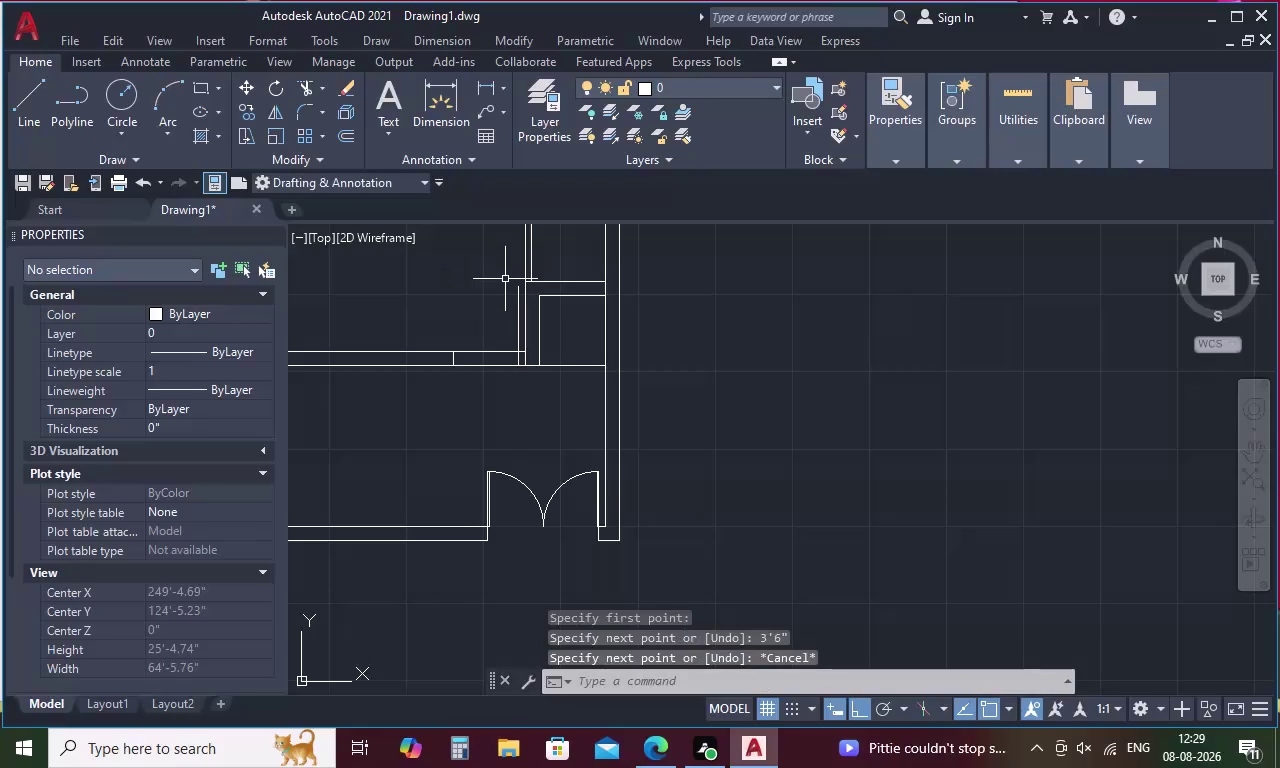
Offset the wall line by 1 inch to form the thin door leaf.
text(O)
key(space)
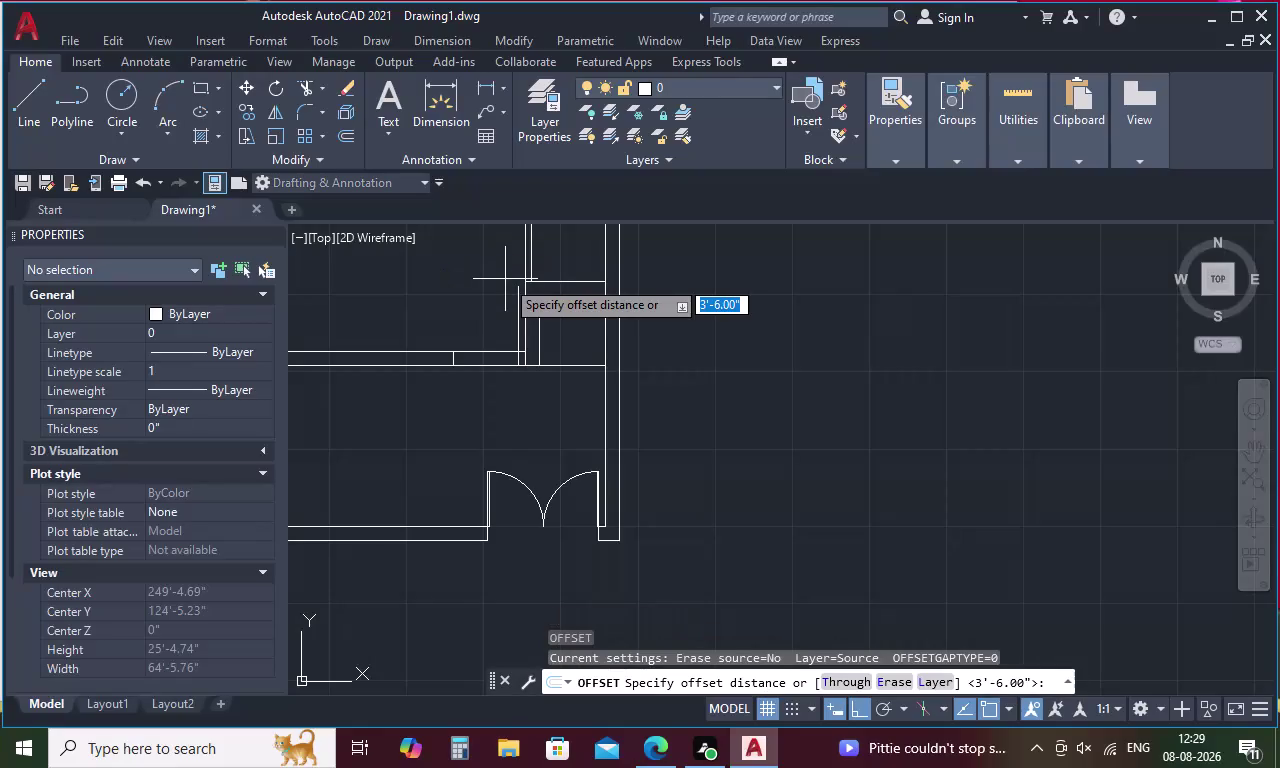
text(1)
key(space)
click(516, 324)
click(477, 324)
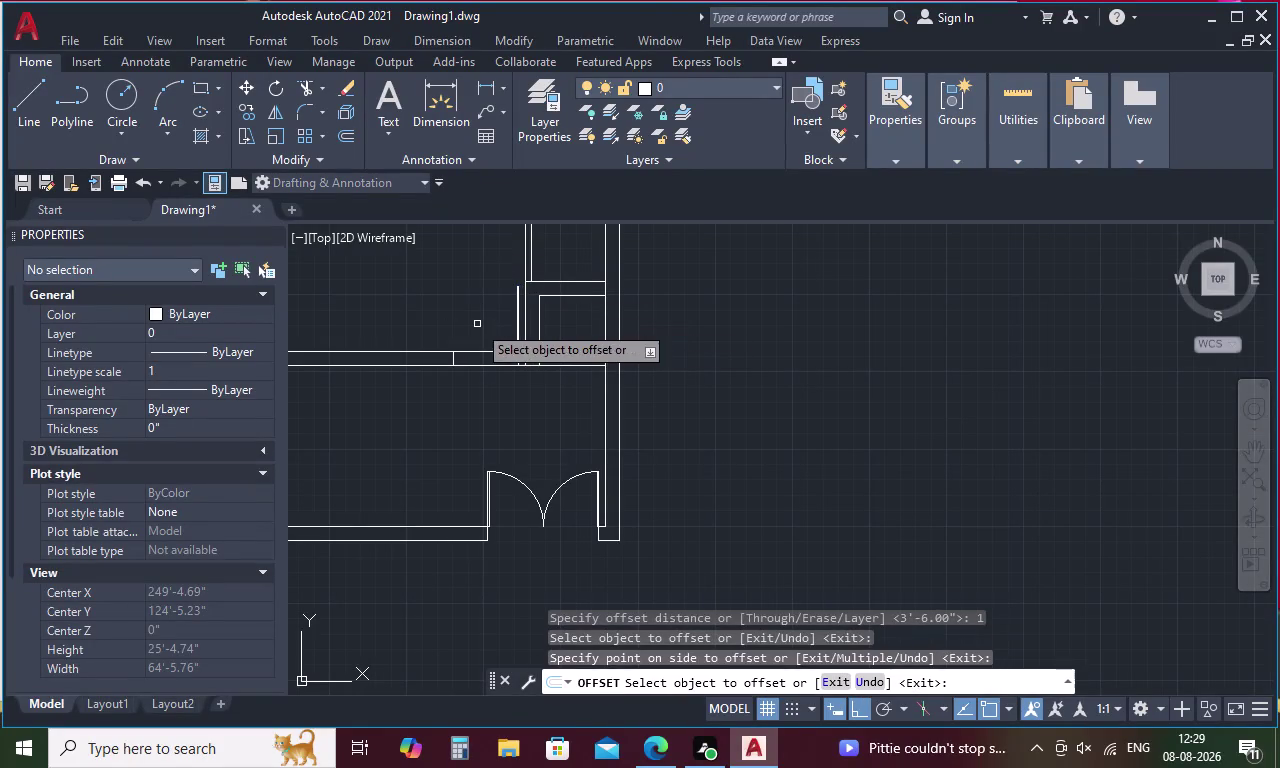
scroll(up, 3)
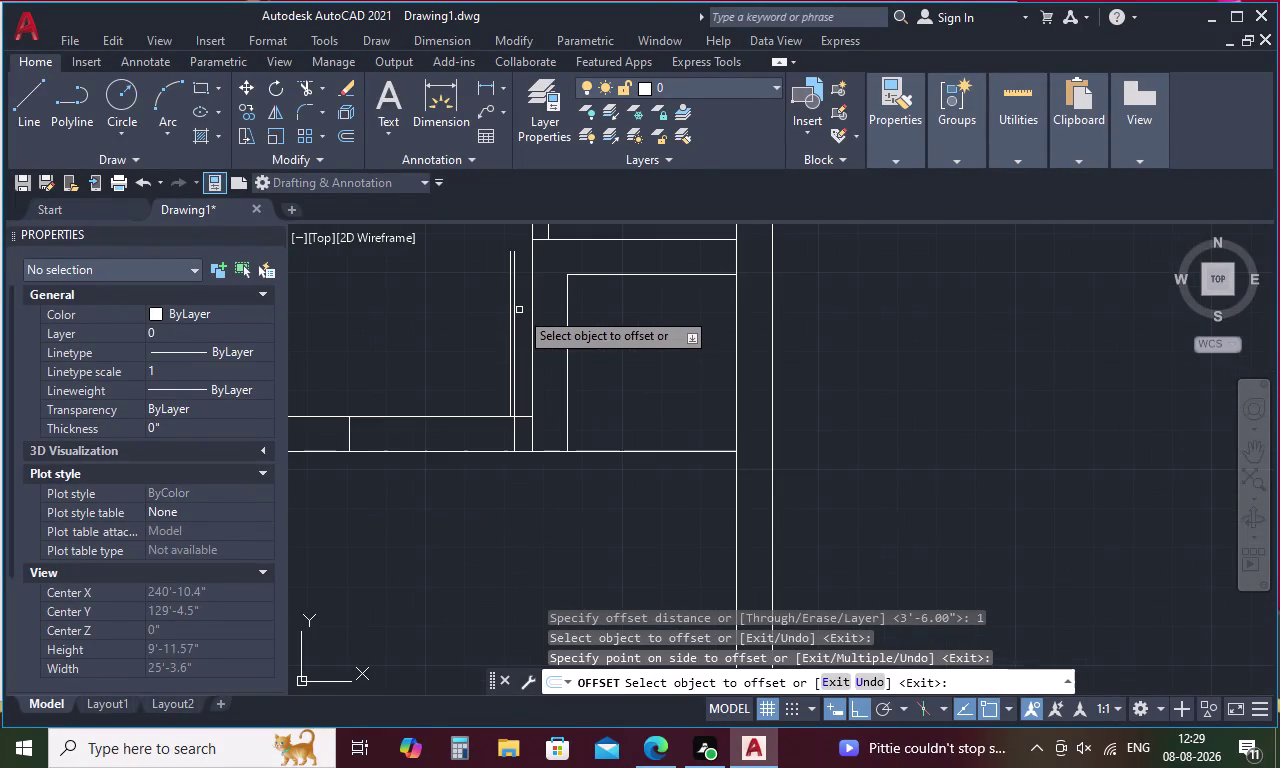
key(Escape)
Draw a 3-point arc from the leaf top to the wall line as the swing.
key(a)
key(space)
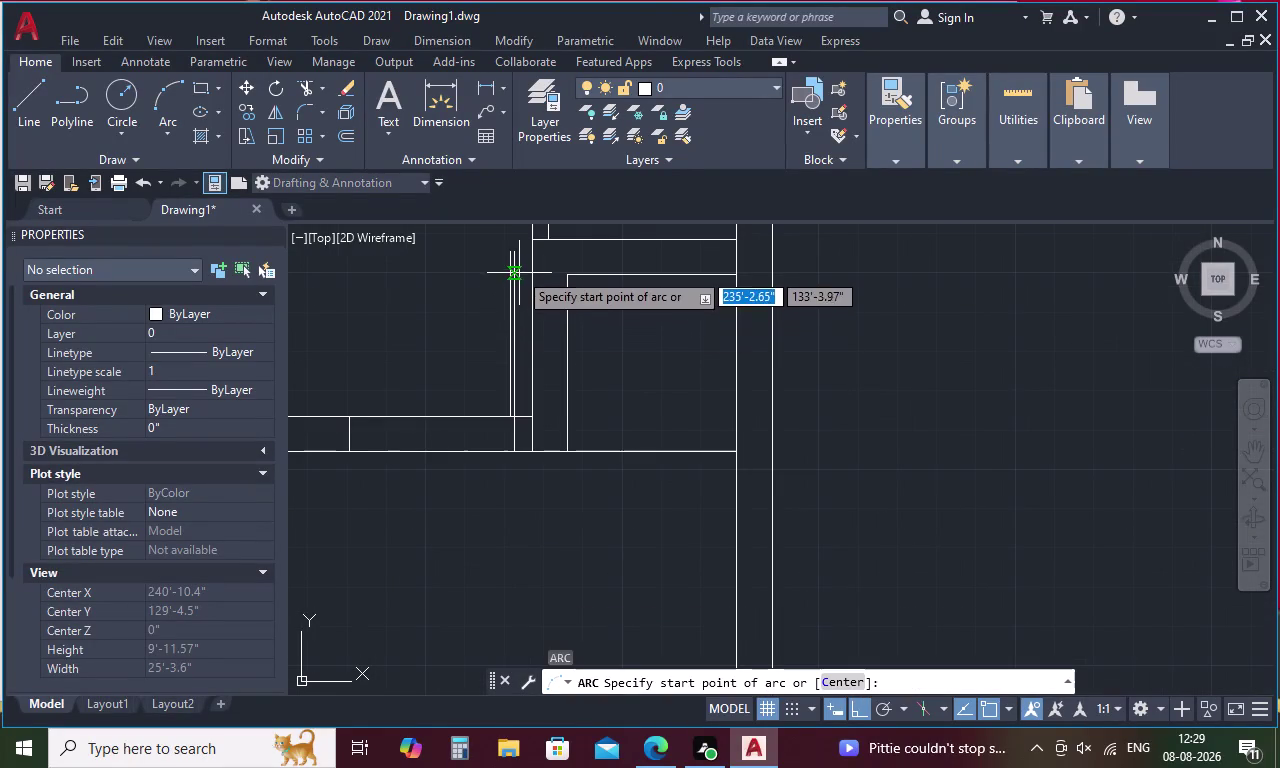
click(515, 256)
click(506, 256)
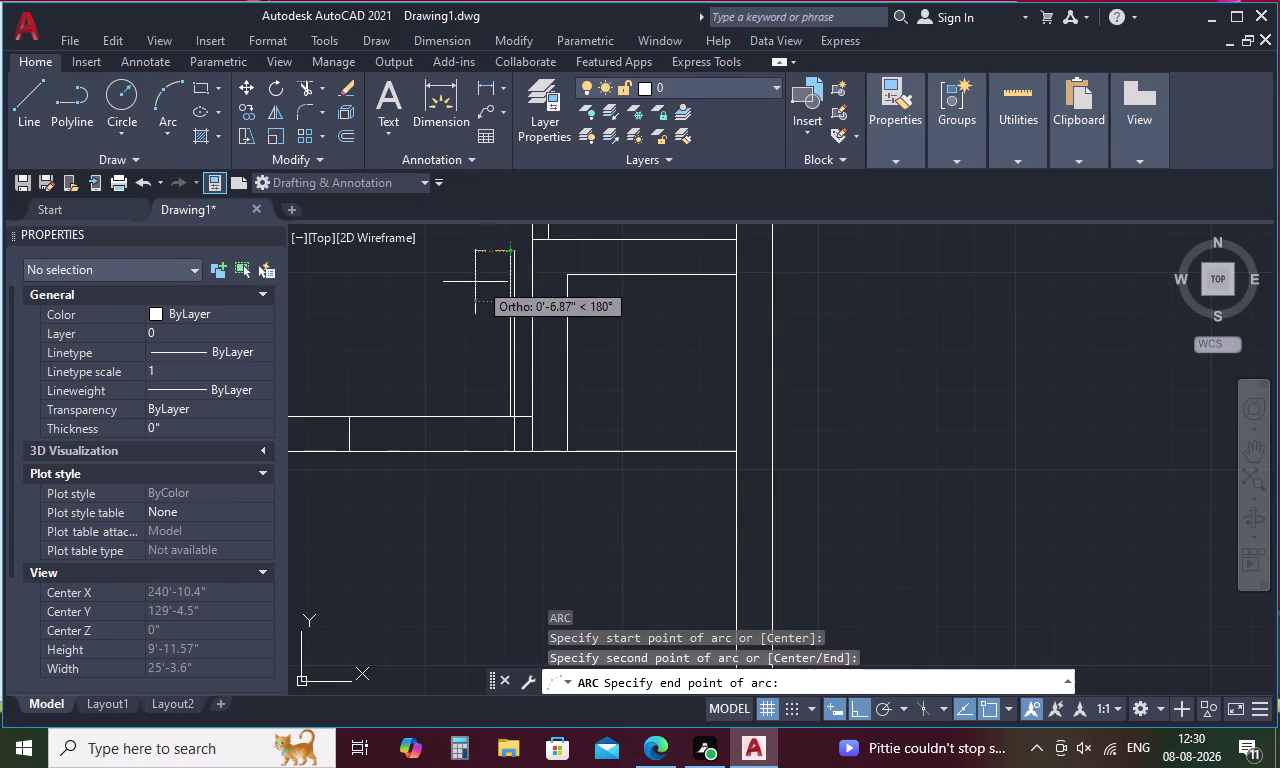
click(347, 414)
key(Escape)
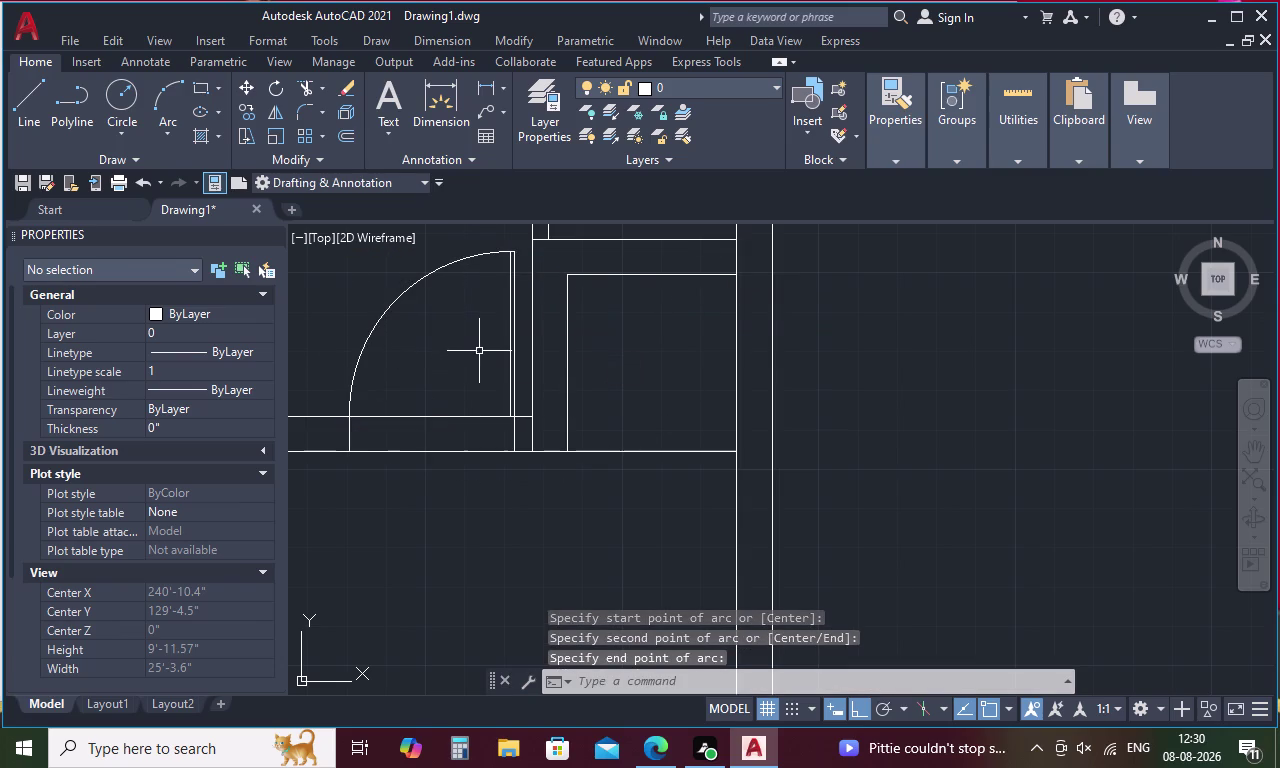
Trim the wall lines inside the door opening and the leftover jamb segment.
key(t)
text(R)
key(space)
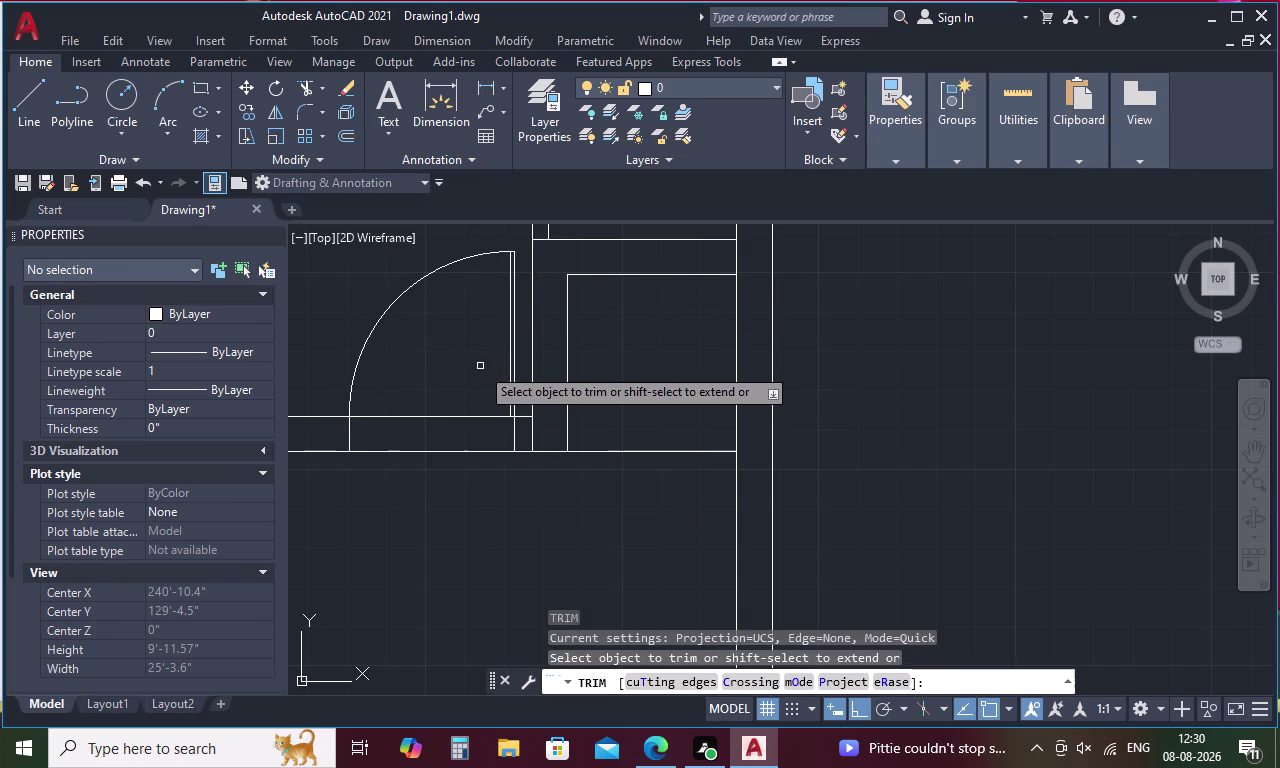
drag(478, 366, 455, 503)
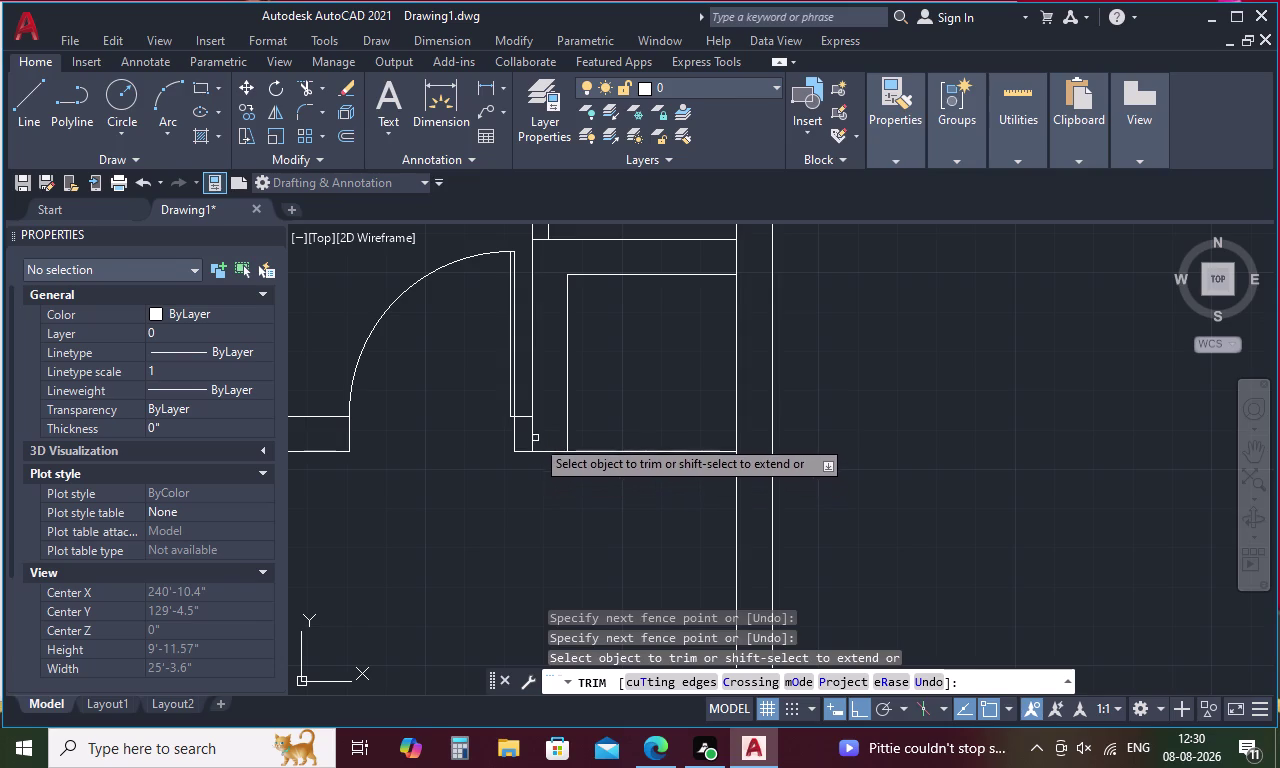
click(534, 436)
scroll(down, 3)
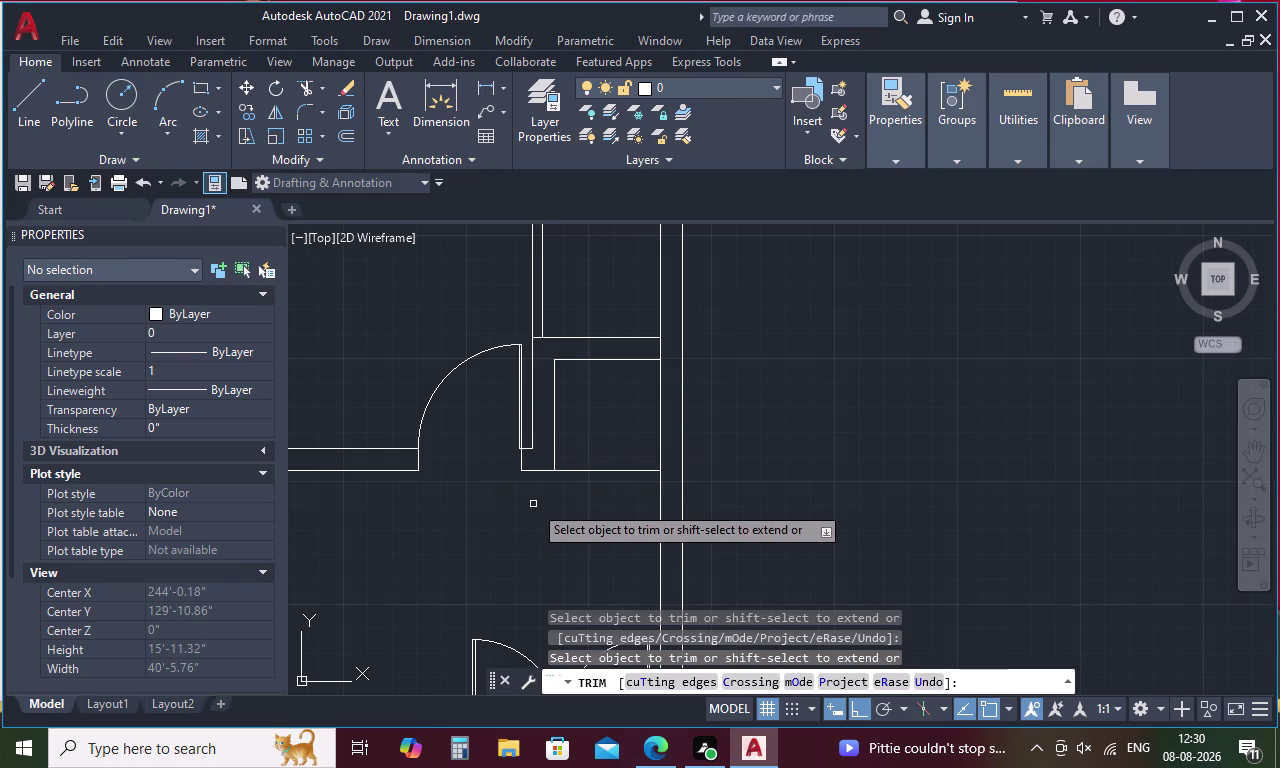
key(Escape)
key(l)
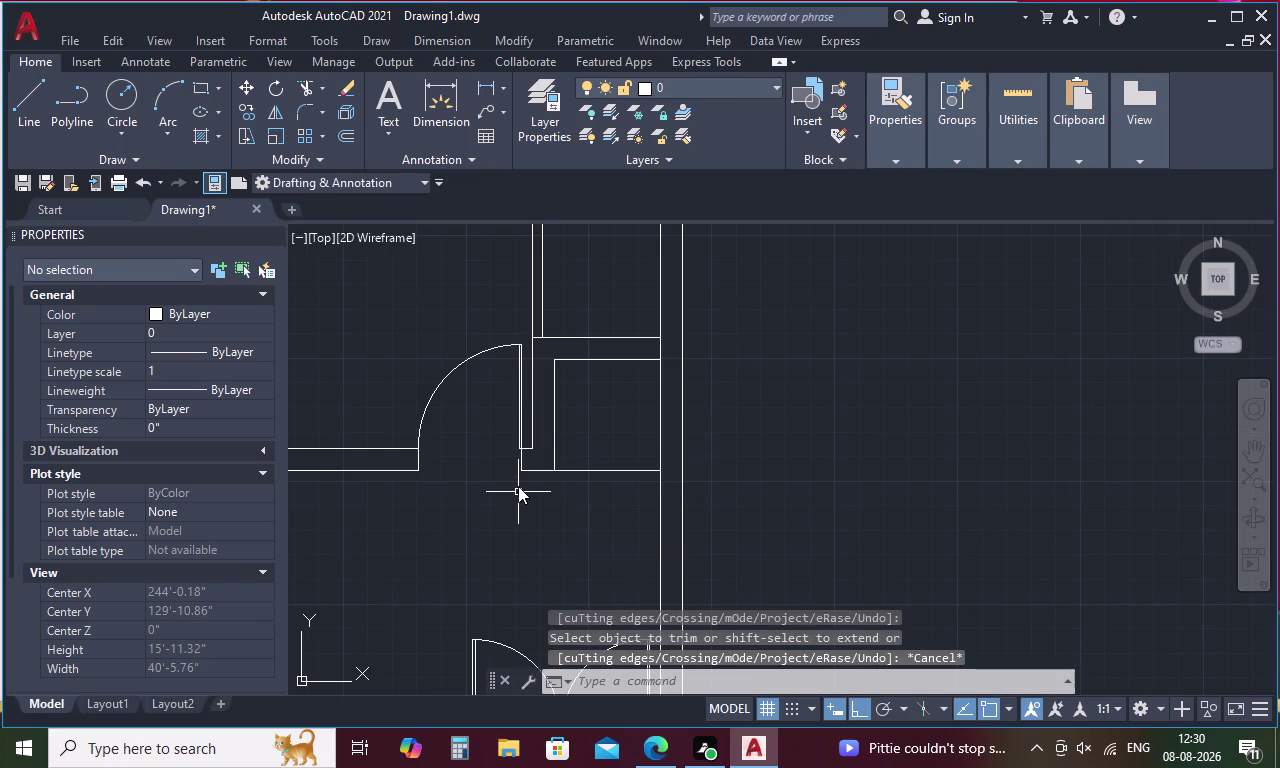
key(space)
Draw a line under the door from the wall corner and attempt a 1-inch offset.
click(521, 473)
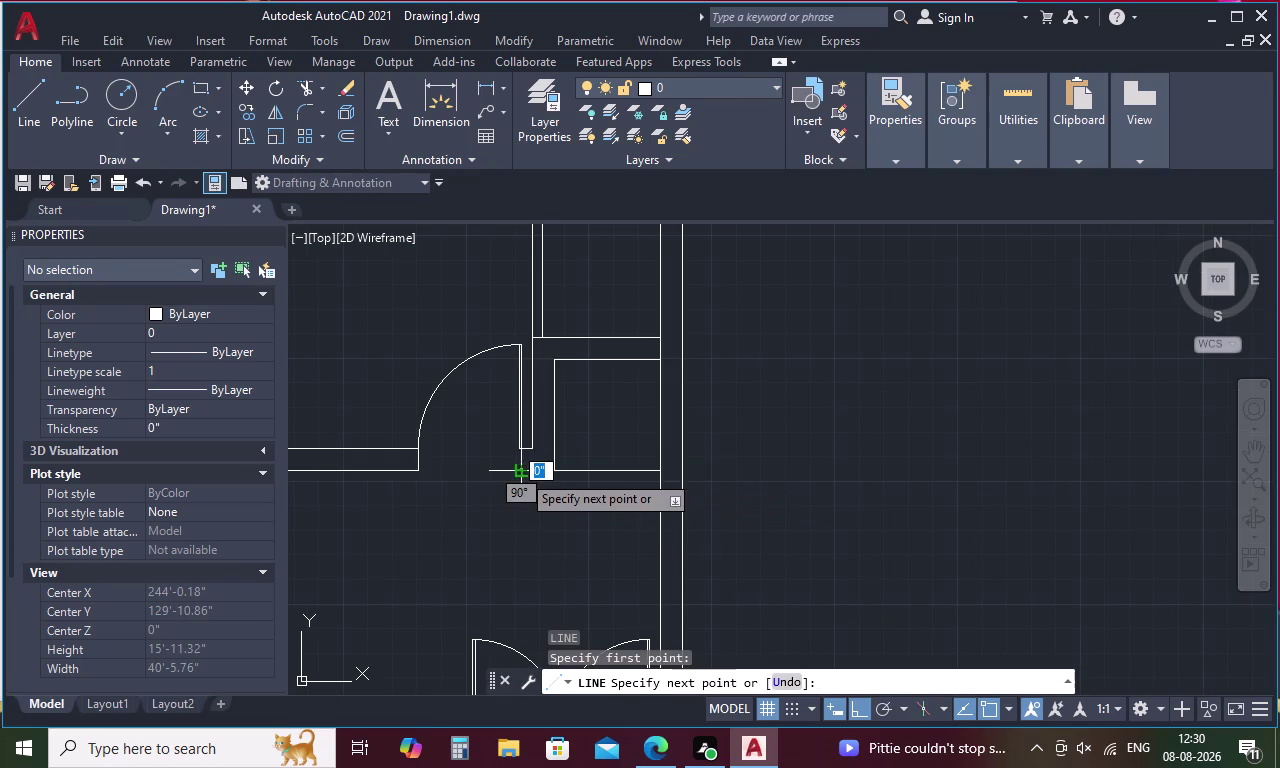
click(420, 474)
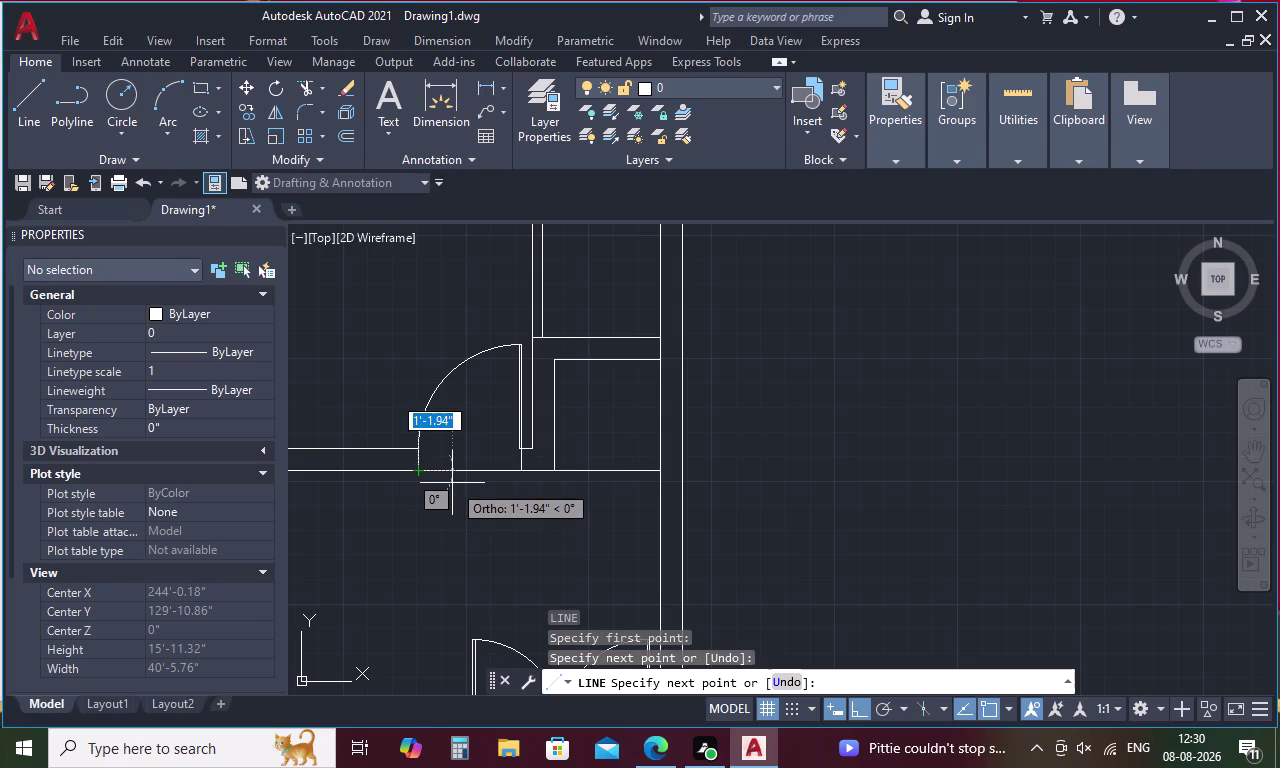
key(Escape)
key(o)
key(space)
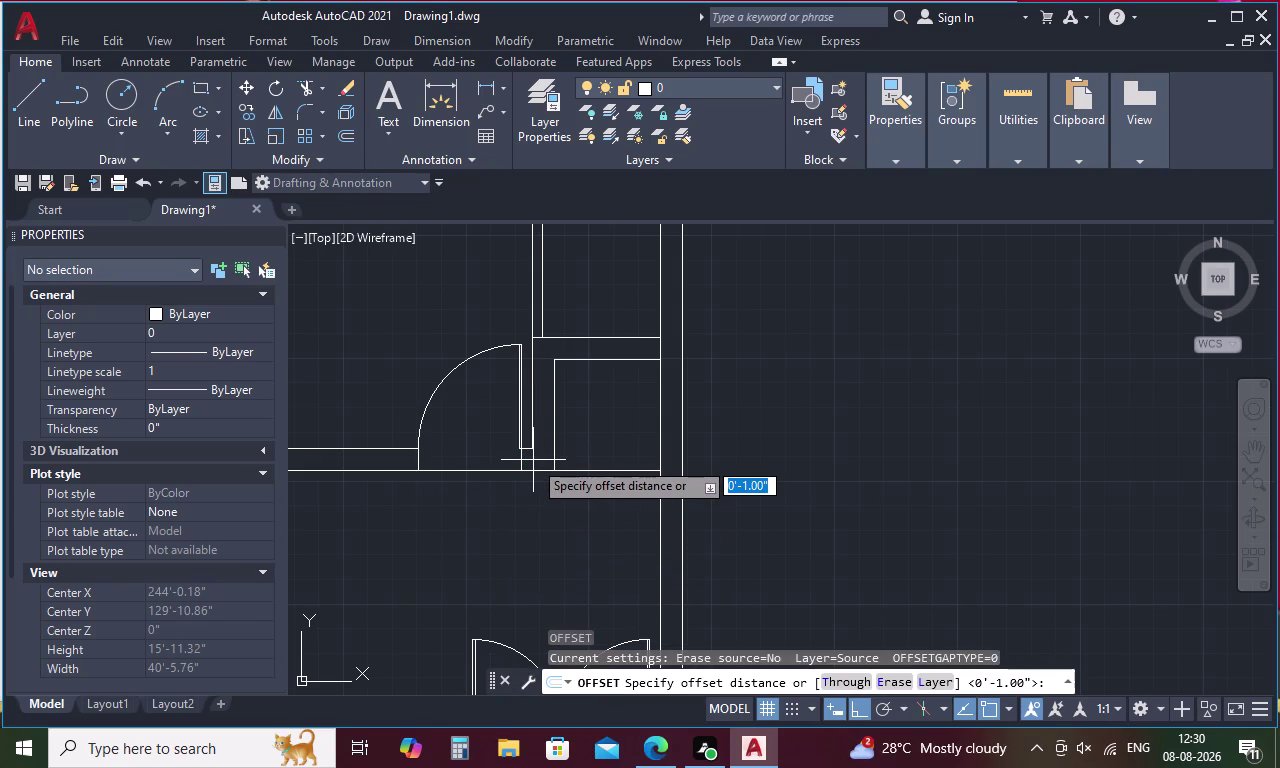
text(1)
key(space)
click(495, 471)
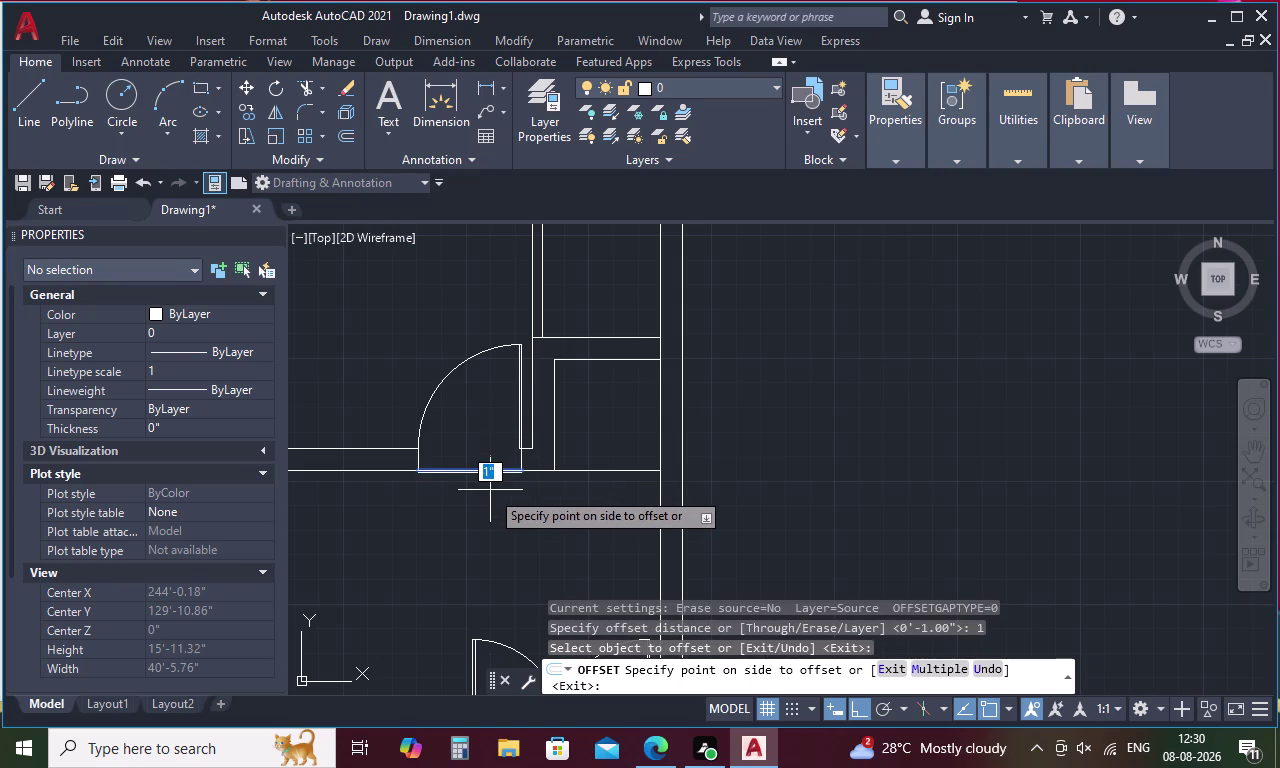
key(Escape)
Retry offsetting the line under the door at 1 foot, then cancel.
key(o)
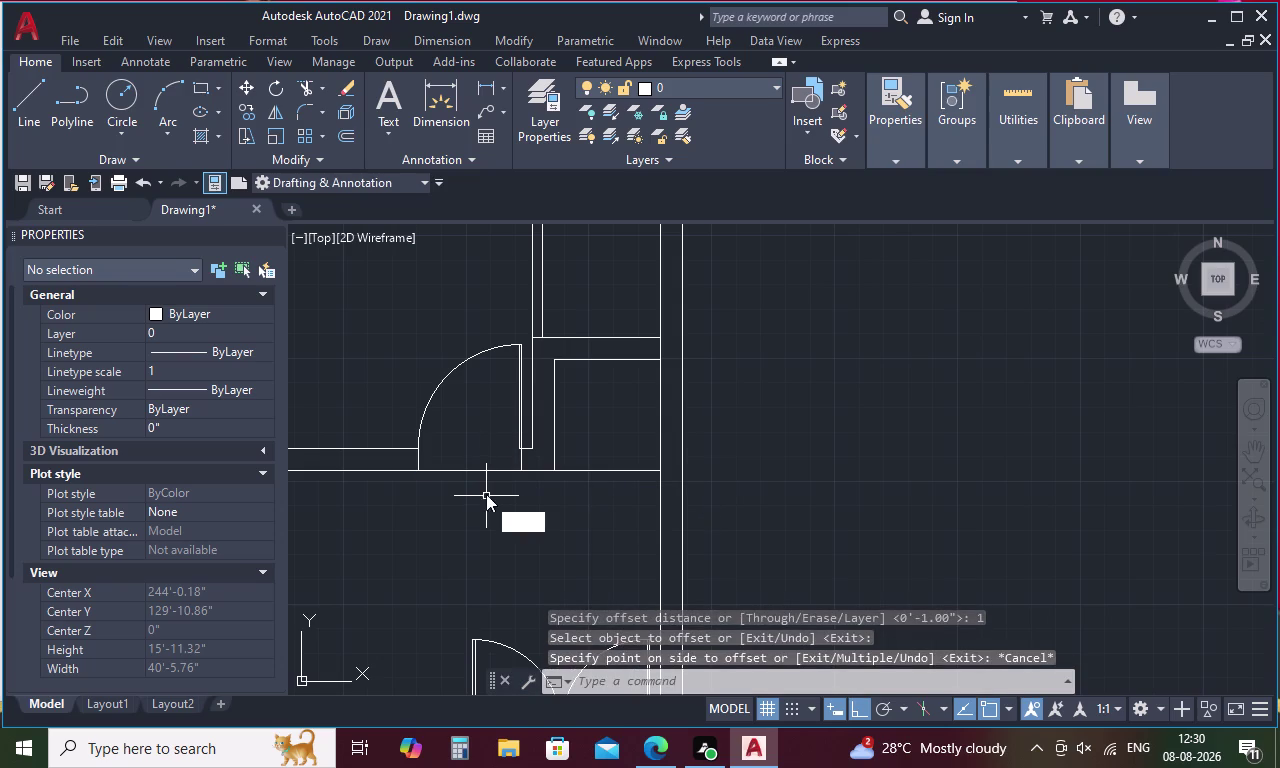
key(space)
text(1)
key(apostrophe)
key(space)
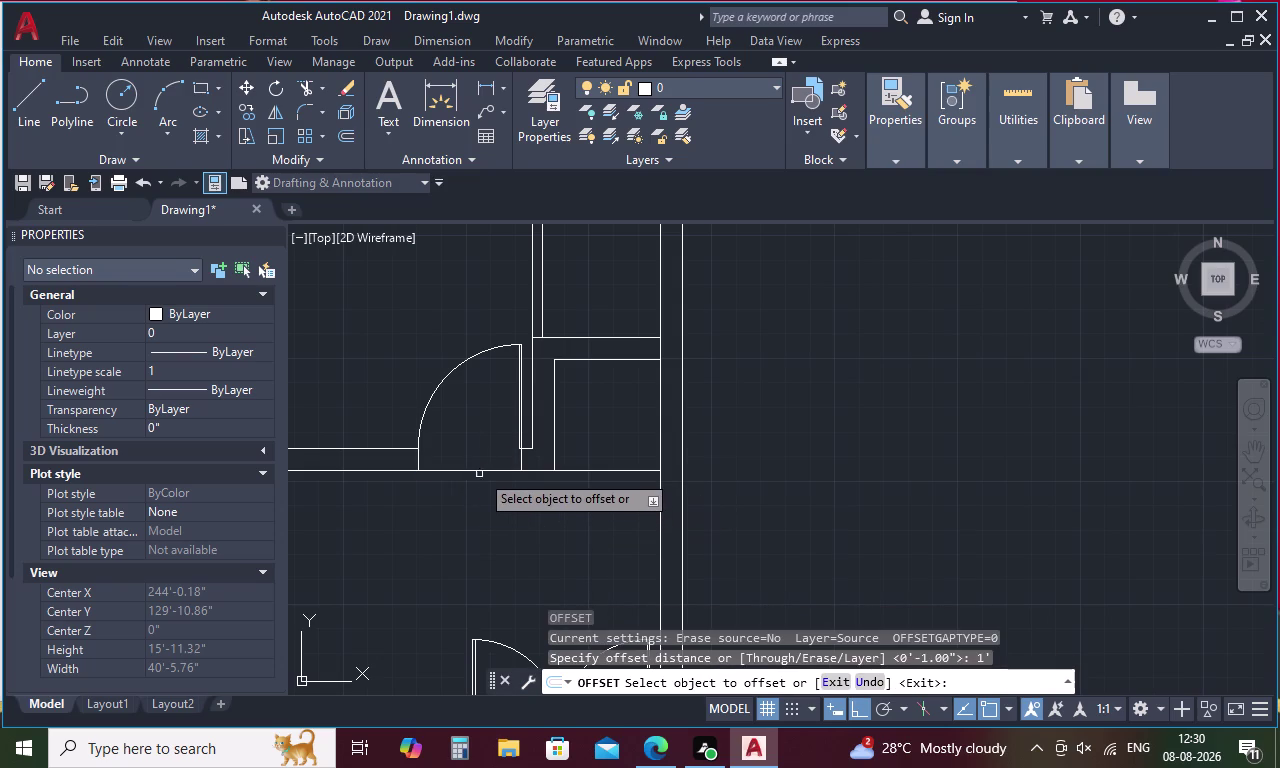
click(481, 472)
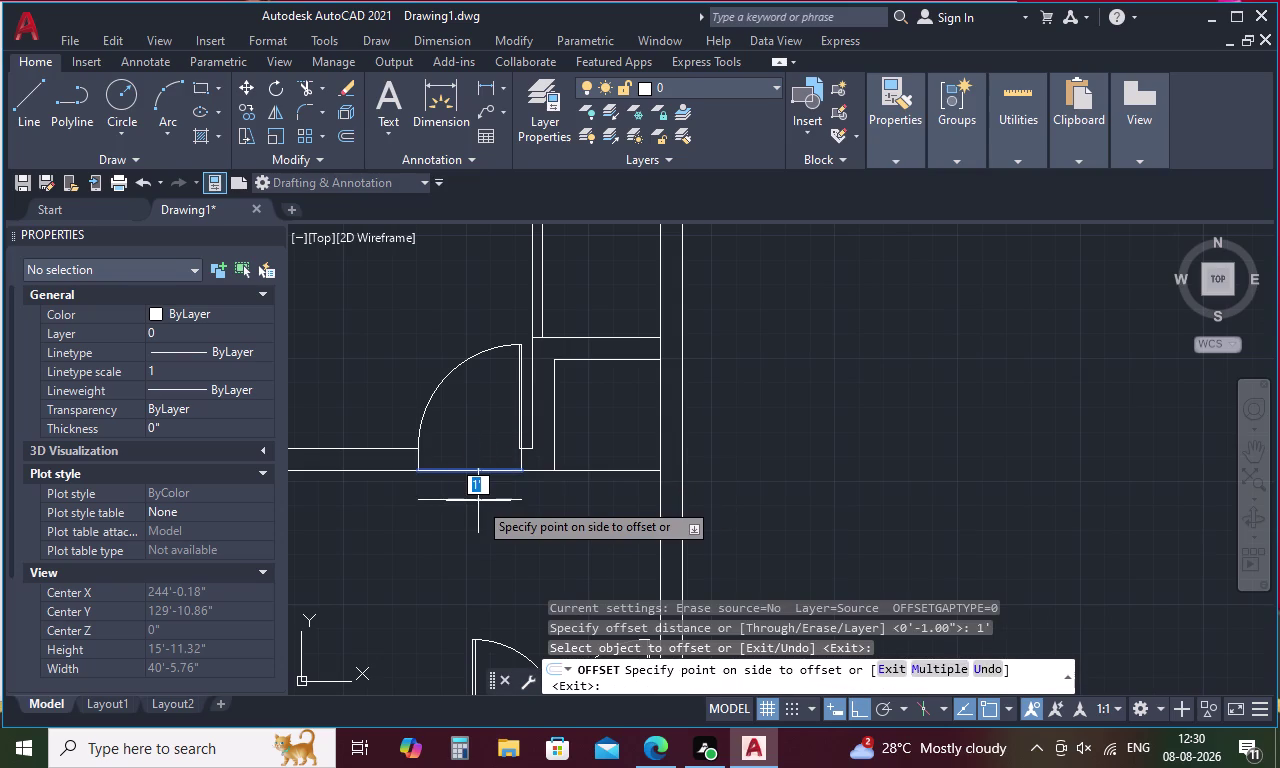
key(Escape)
Offset the line below the door opening twice downward at 10 inches.
text(O)
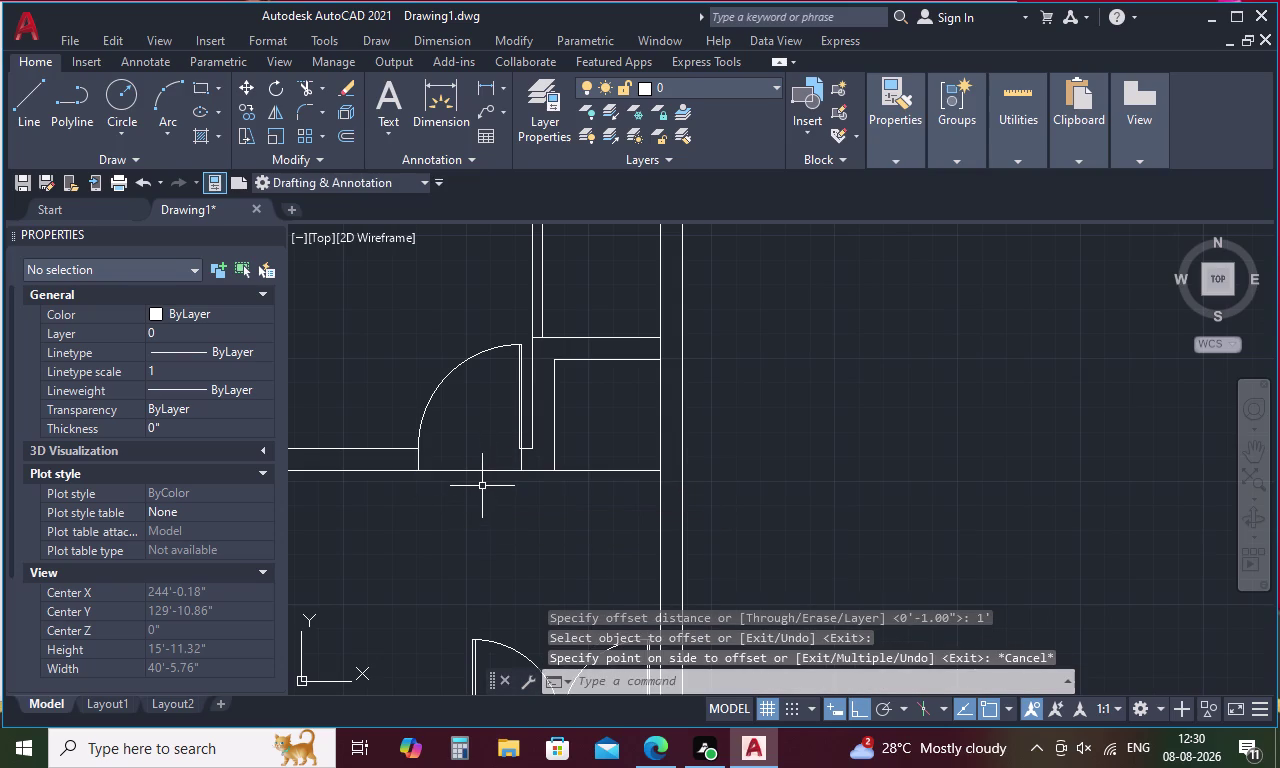
key(space)
text(10)
key(space)
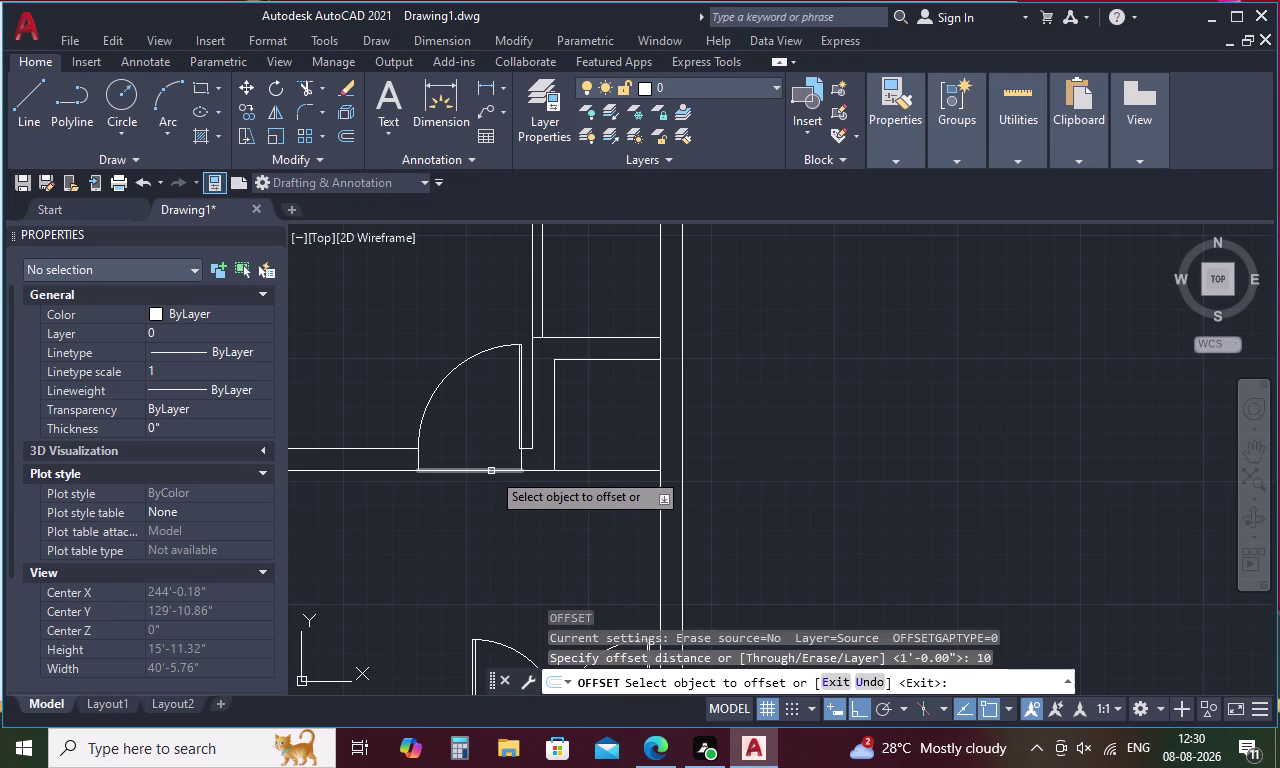
click(491, 471)
click(491, 499)
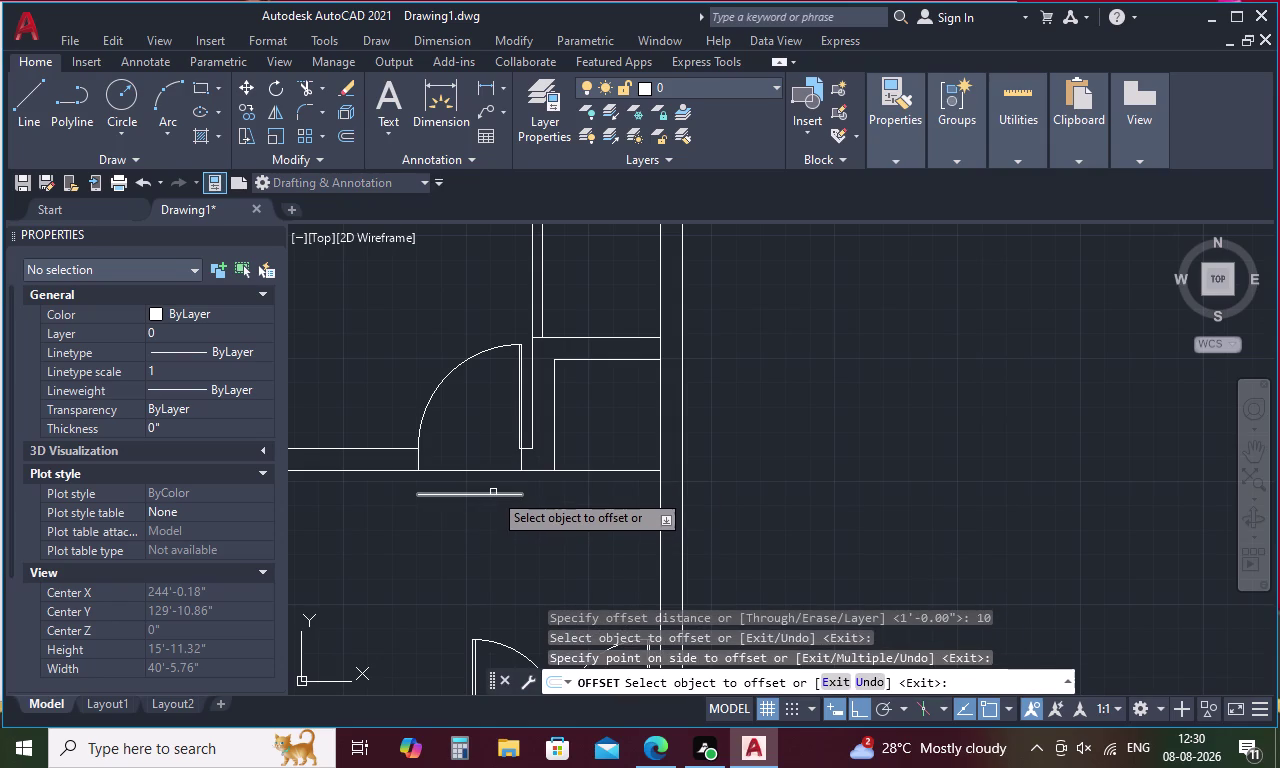
click(496, 496)
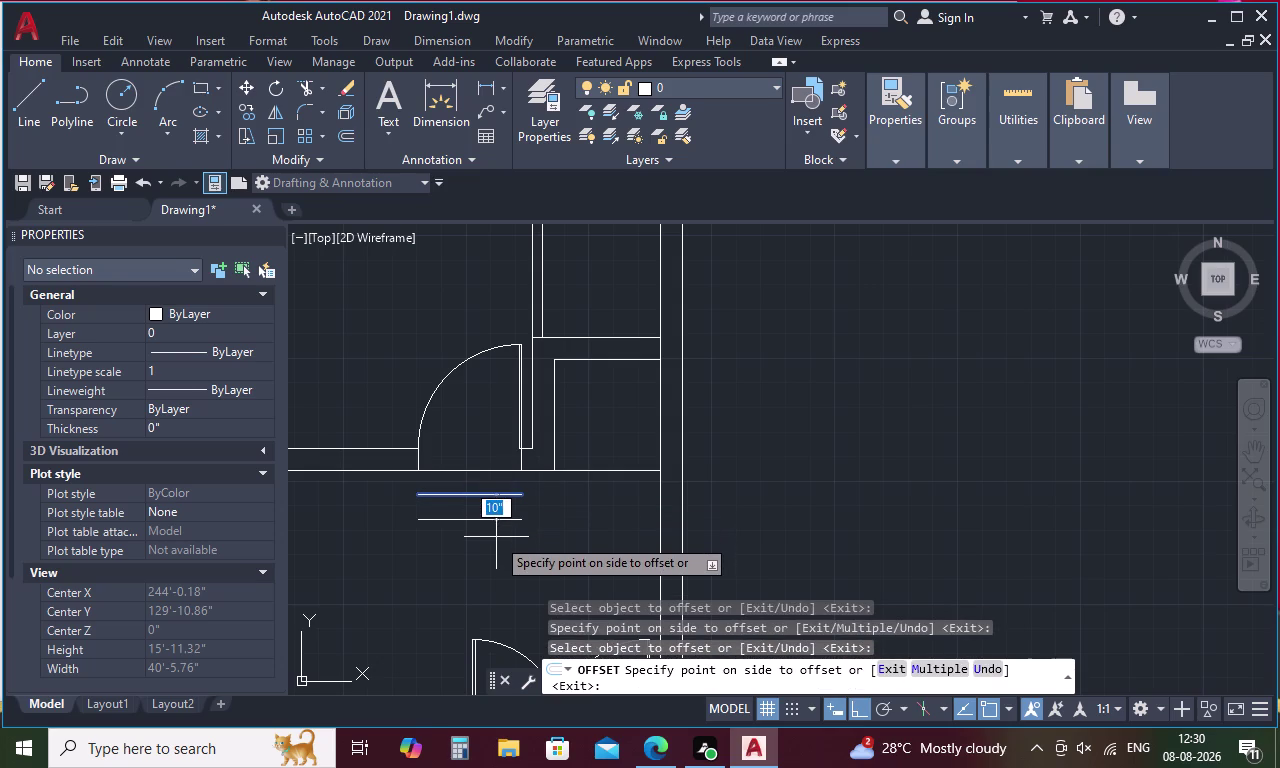
click(496, 538)
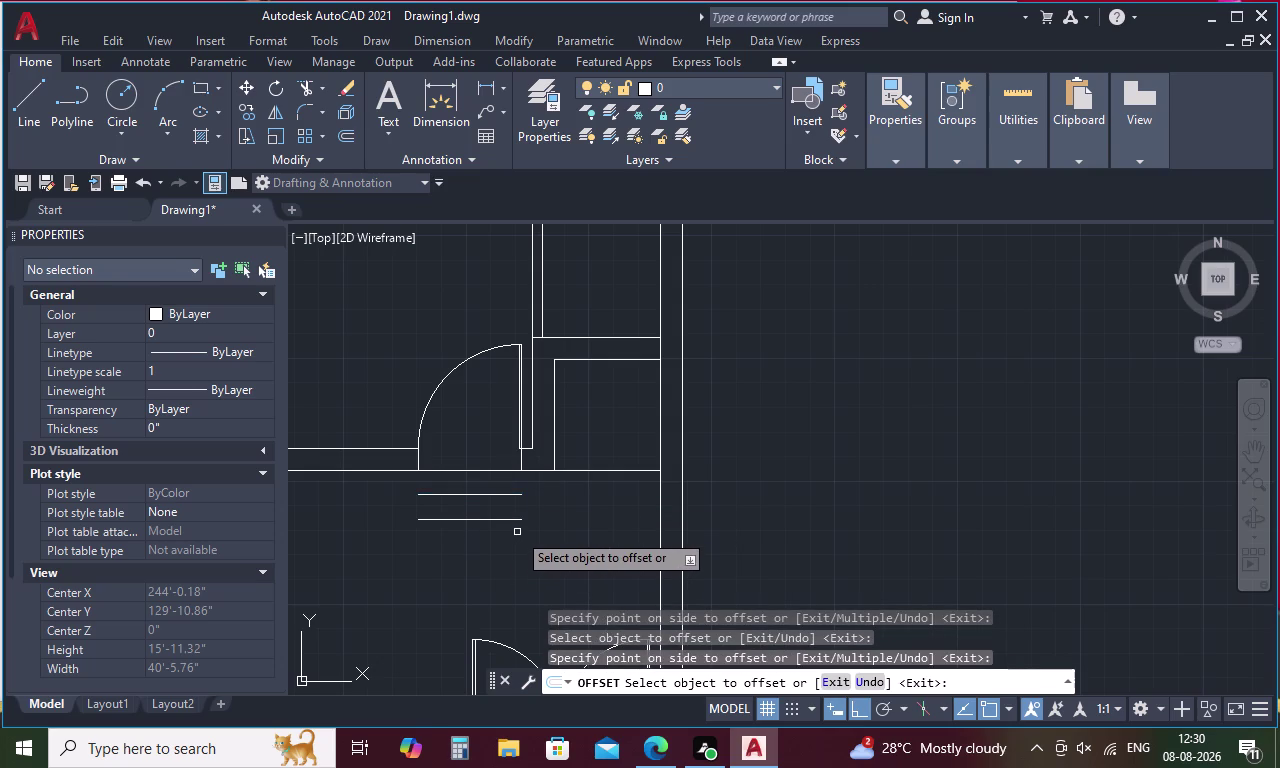
key(Escape)
Draw short vertical lines at the right and left ends of the lines.
text(L)
key(space)
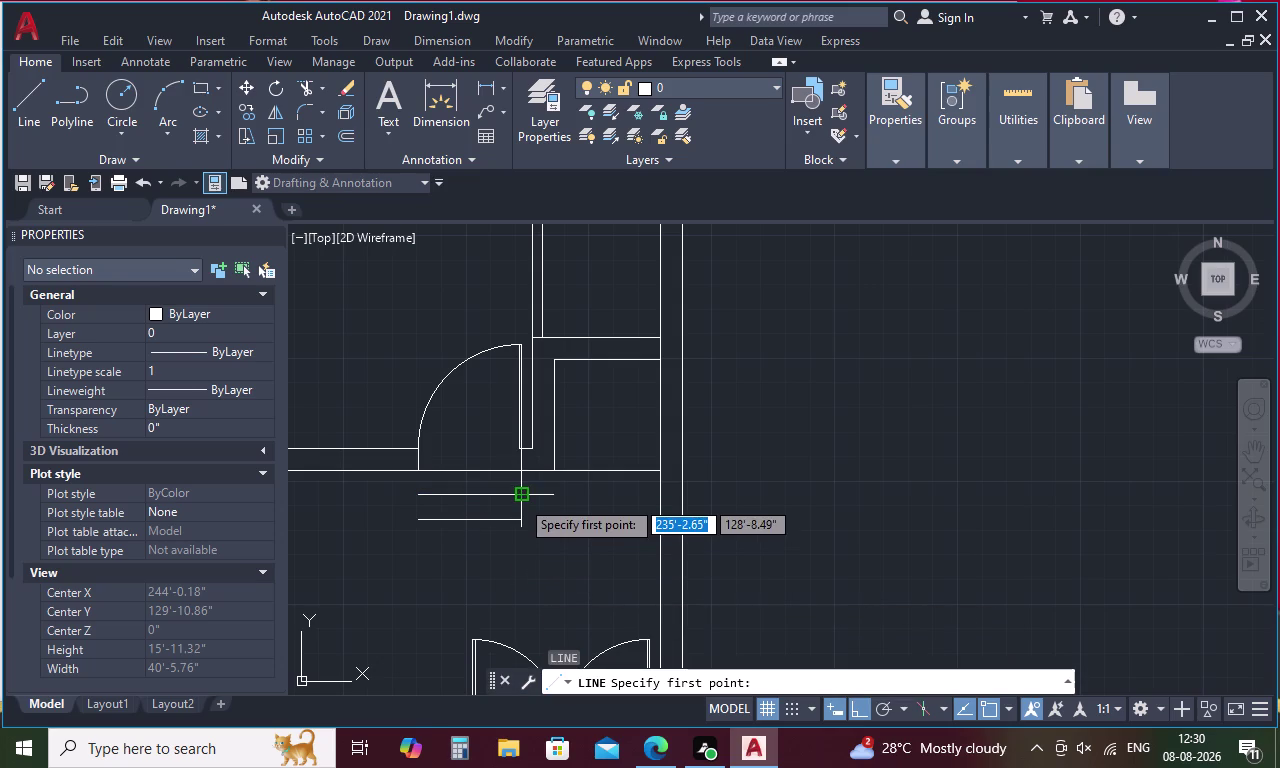
click(520, 499)
click(521, 474)
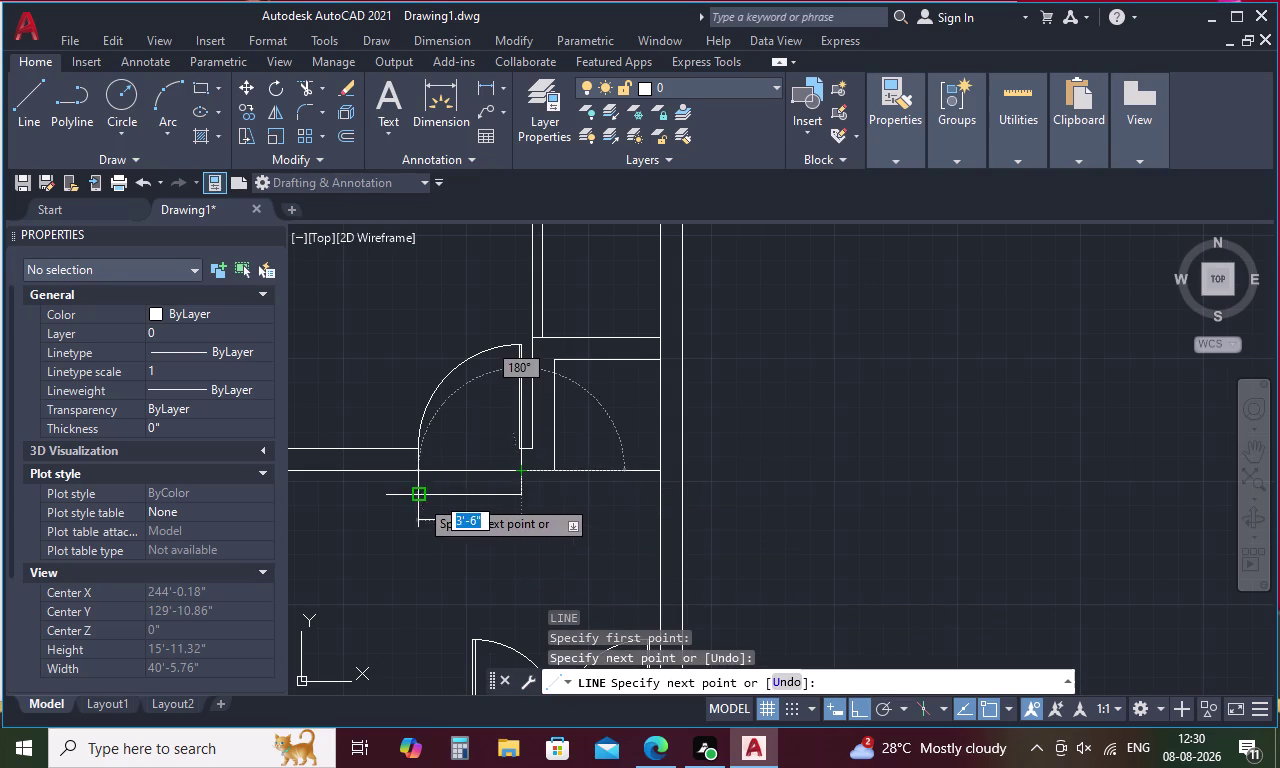
key(space)
key(space)
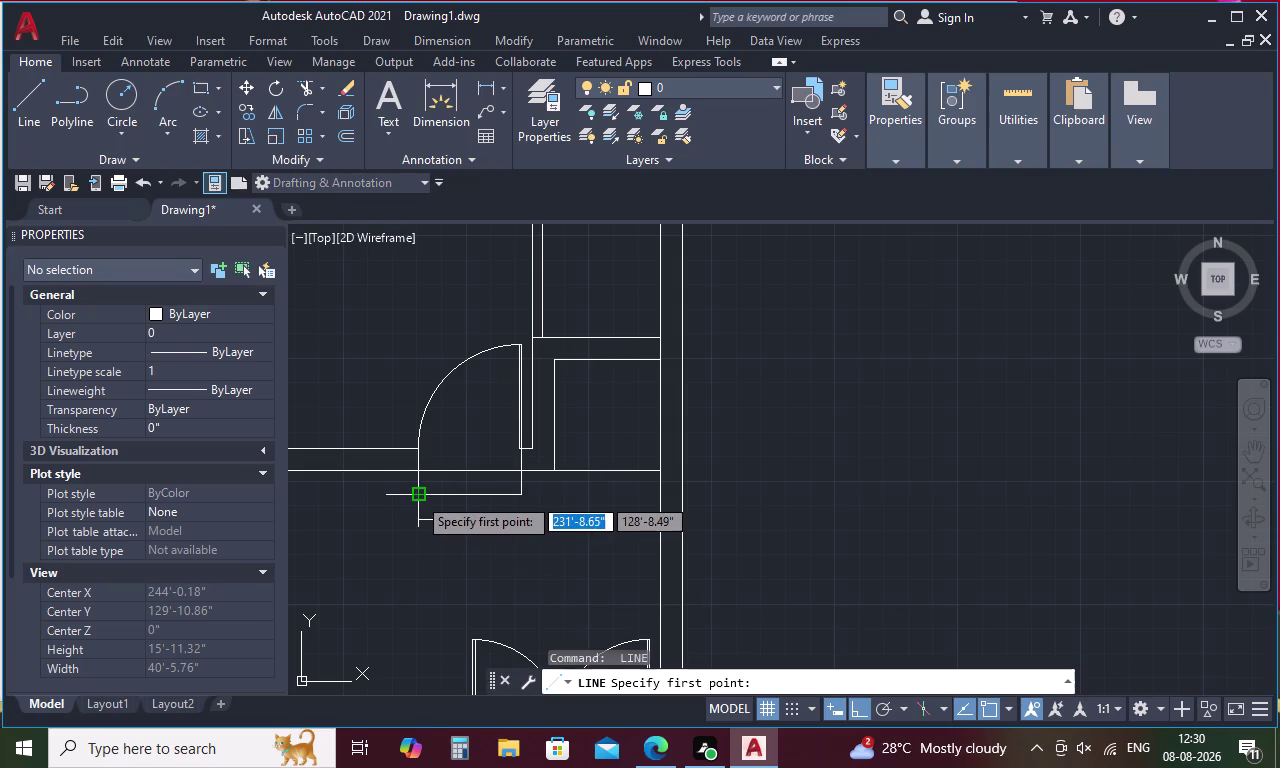
click(418, 495)
click(421, 468)
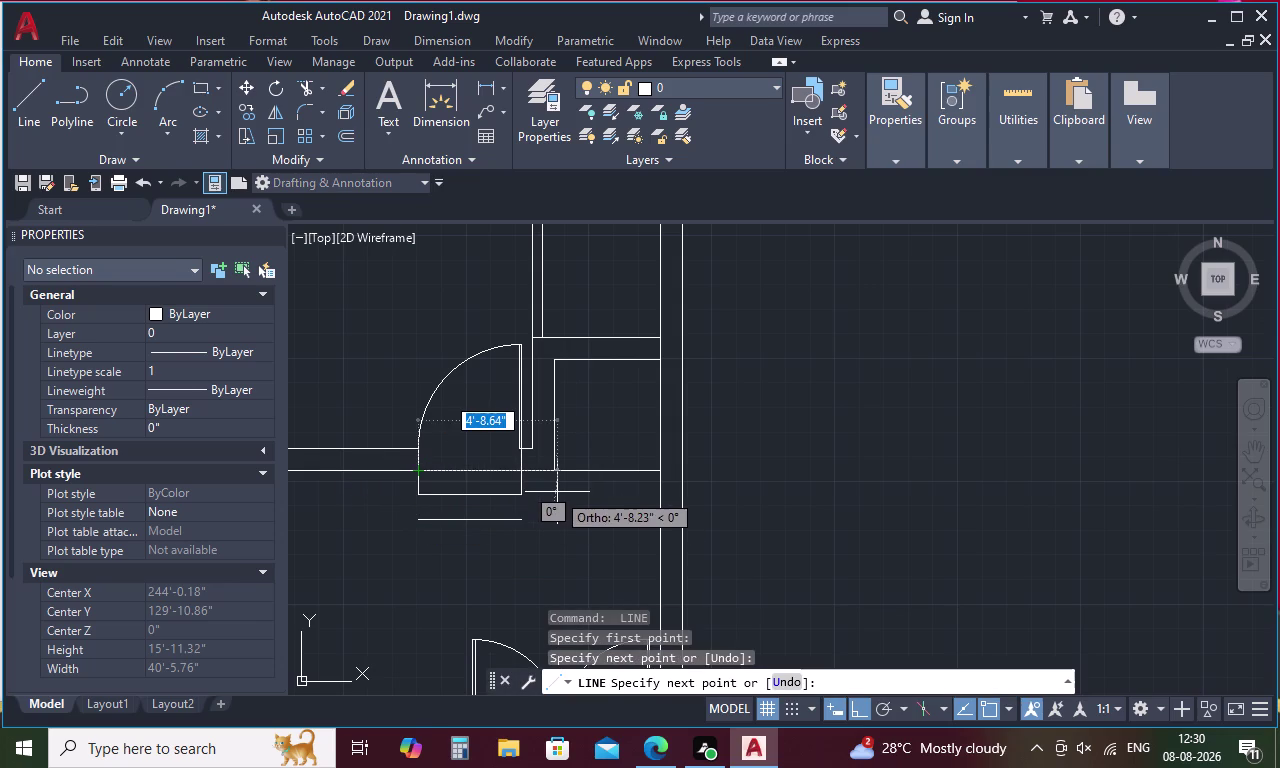
key(Escape)
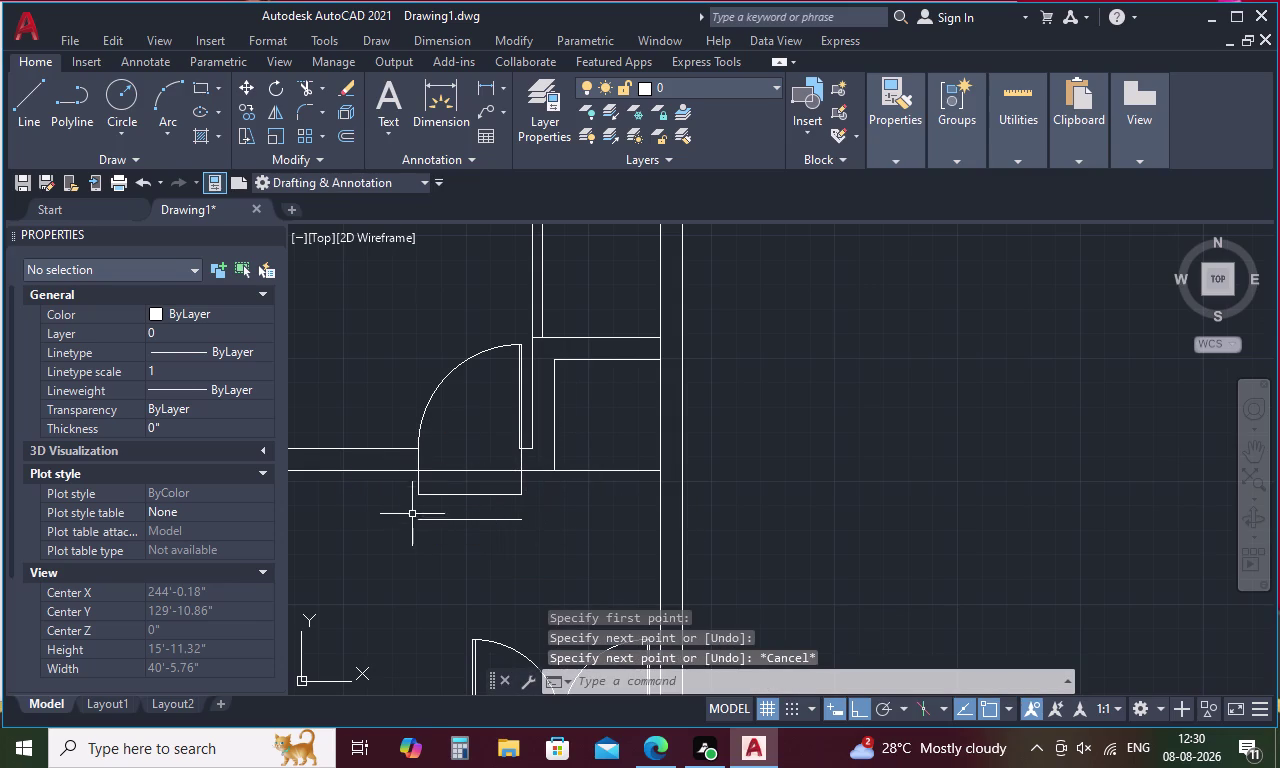
Offset both short vertical lines 10 inches outward, left and right.
key(o)
key(space)
key(1)
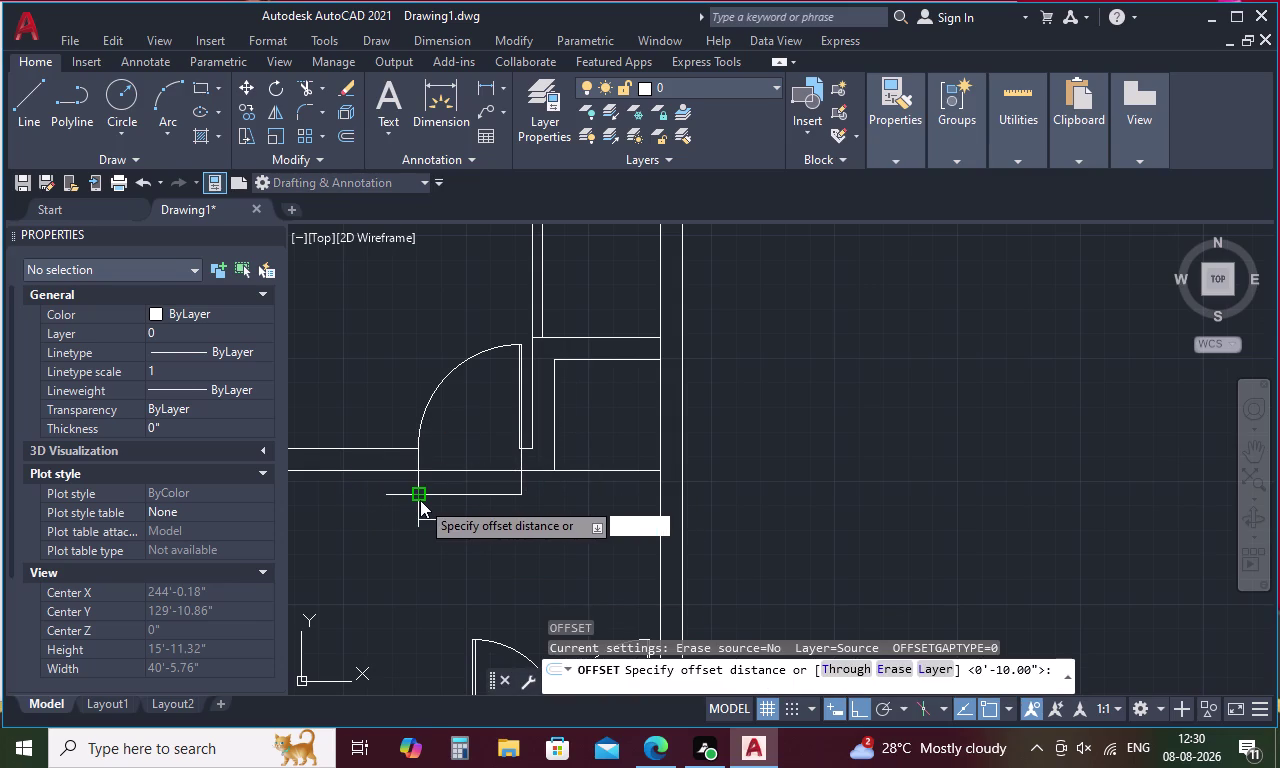
text(0)
key(space)
click(420, 484)
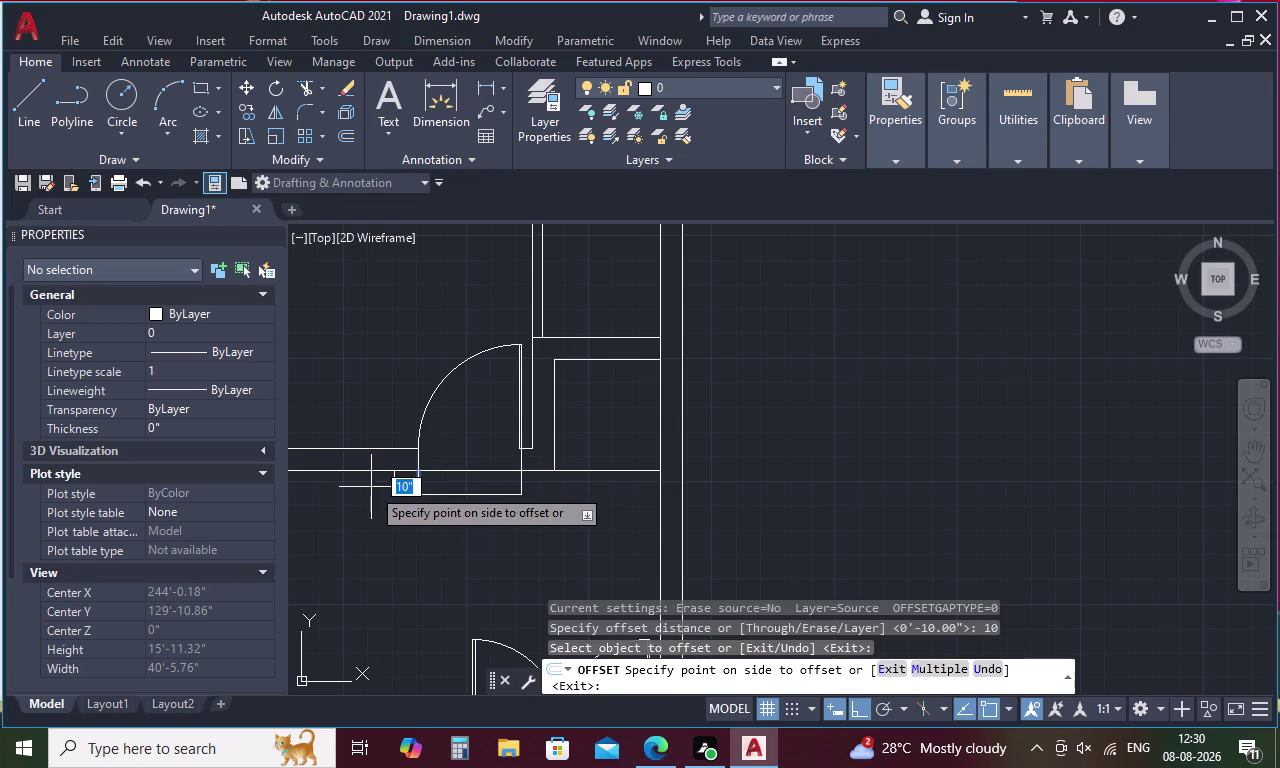
click(370, 487)
click(521, 483)
click(547, 489)
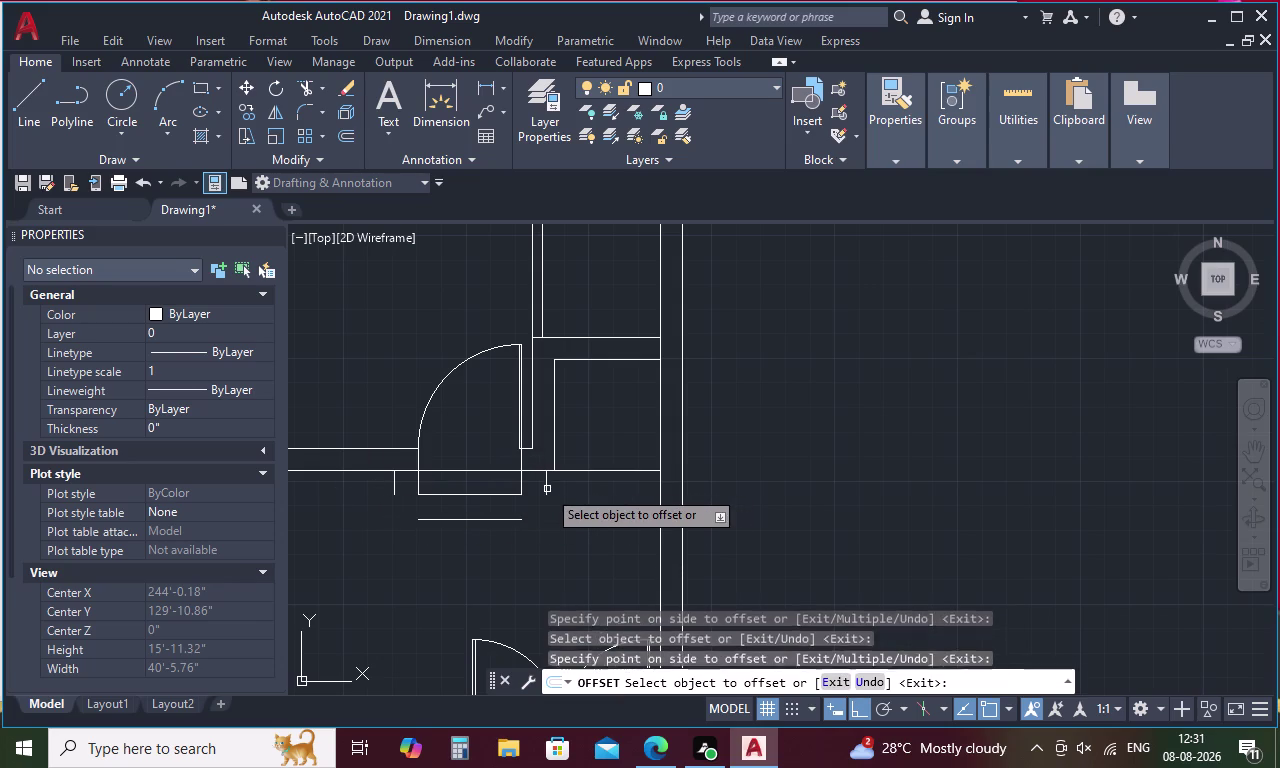
key(Escape)
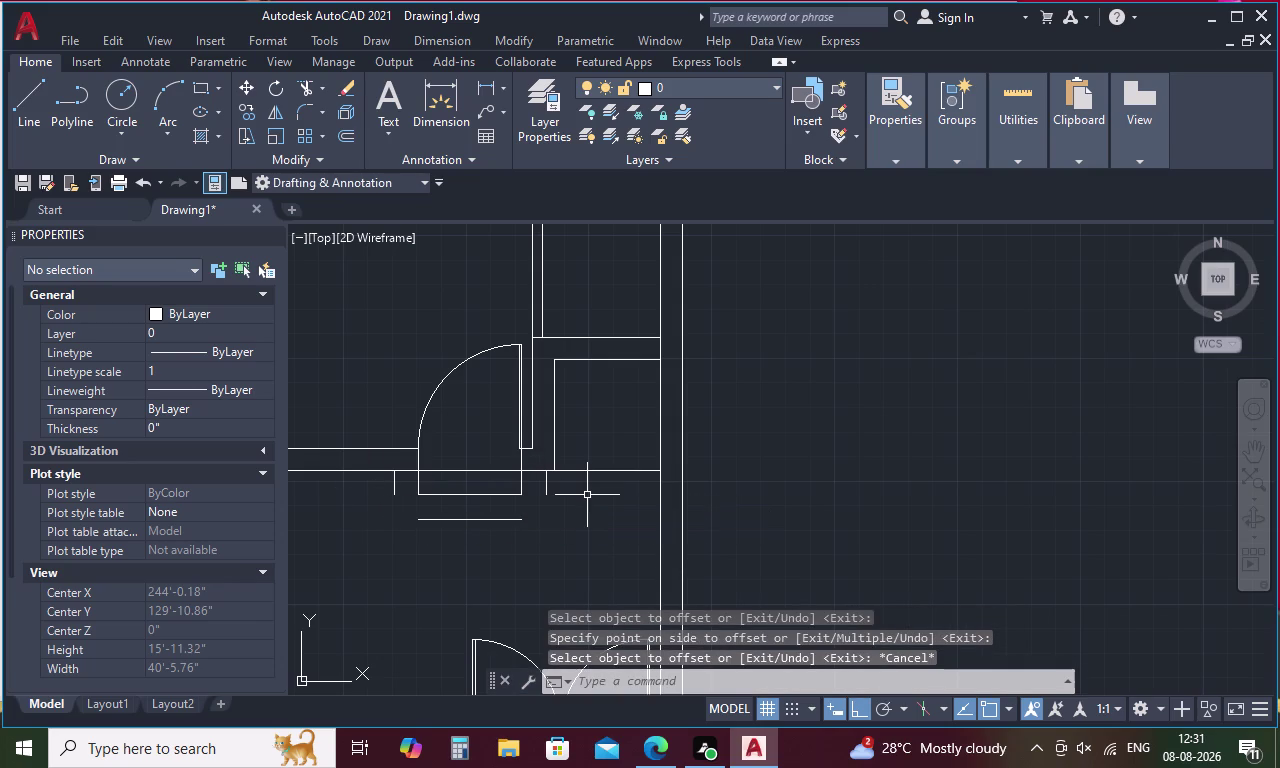
Fillet the bottom line with the right and left vertical lines to close both corners.
key(f)
key(space)
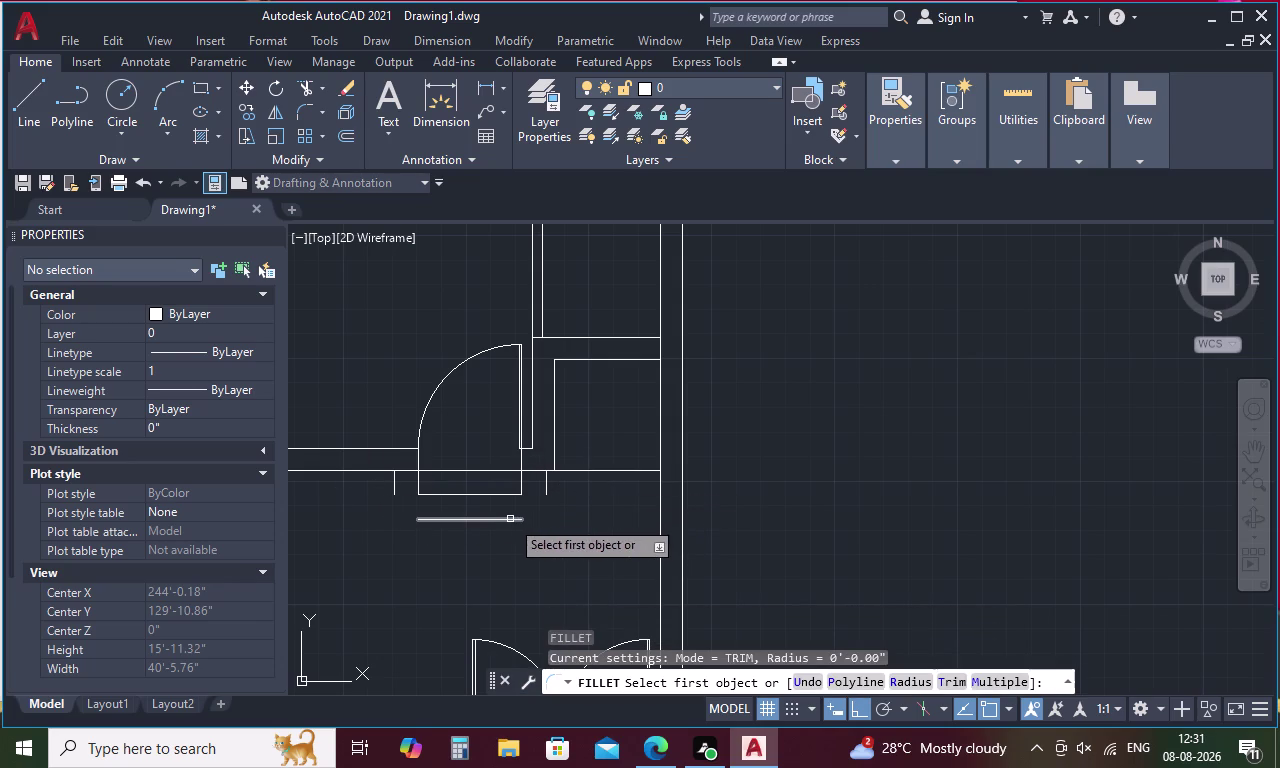
click(510, 519)
click(545, 486)
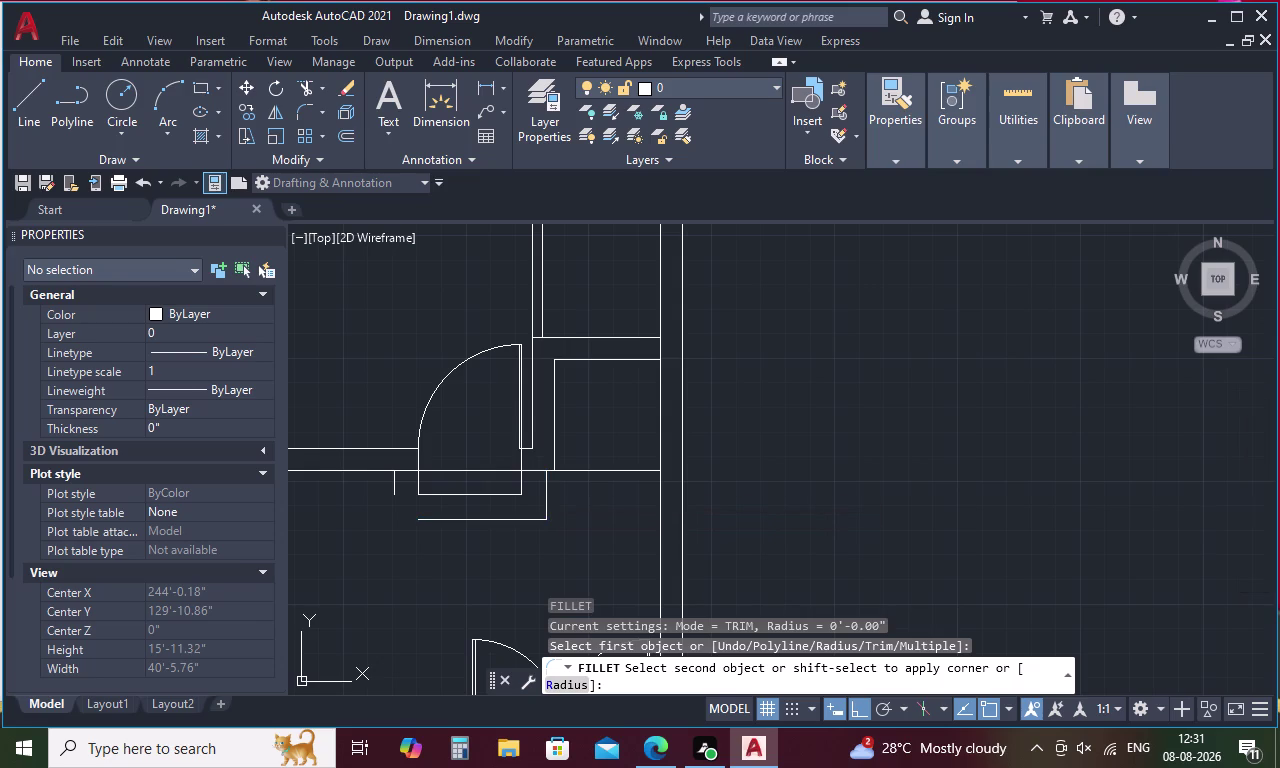
key(space)
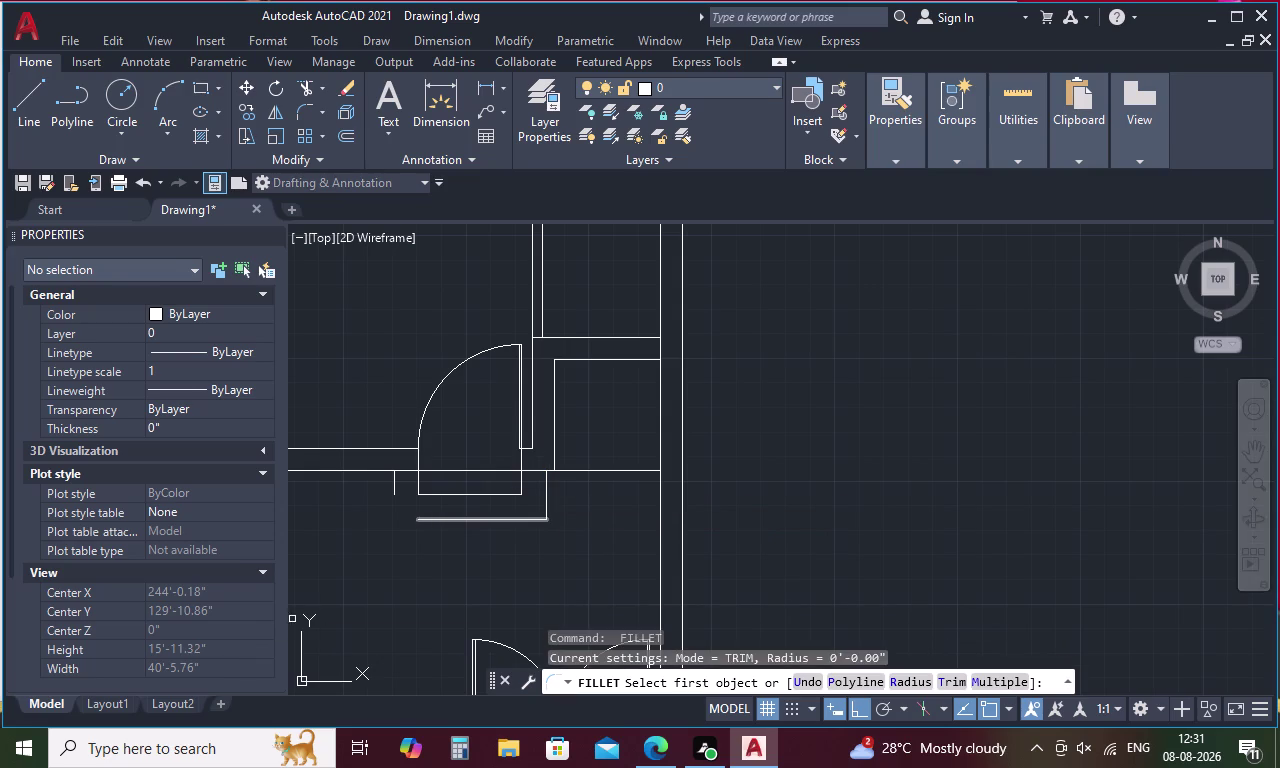
click(448, 521)
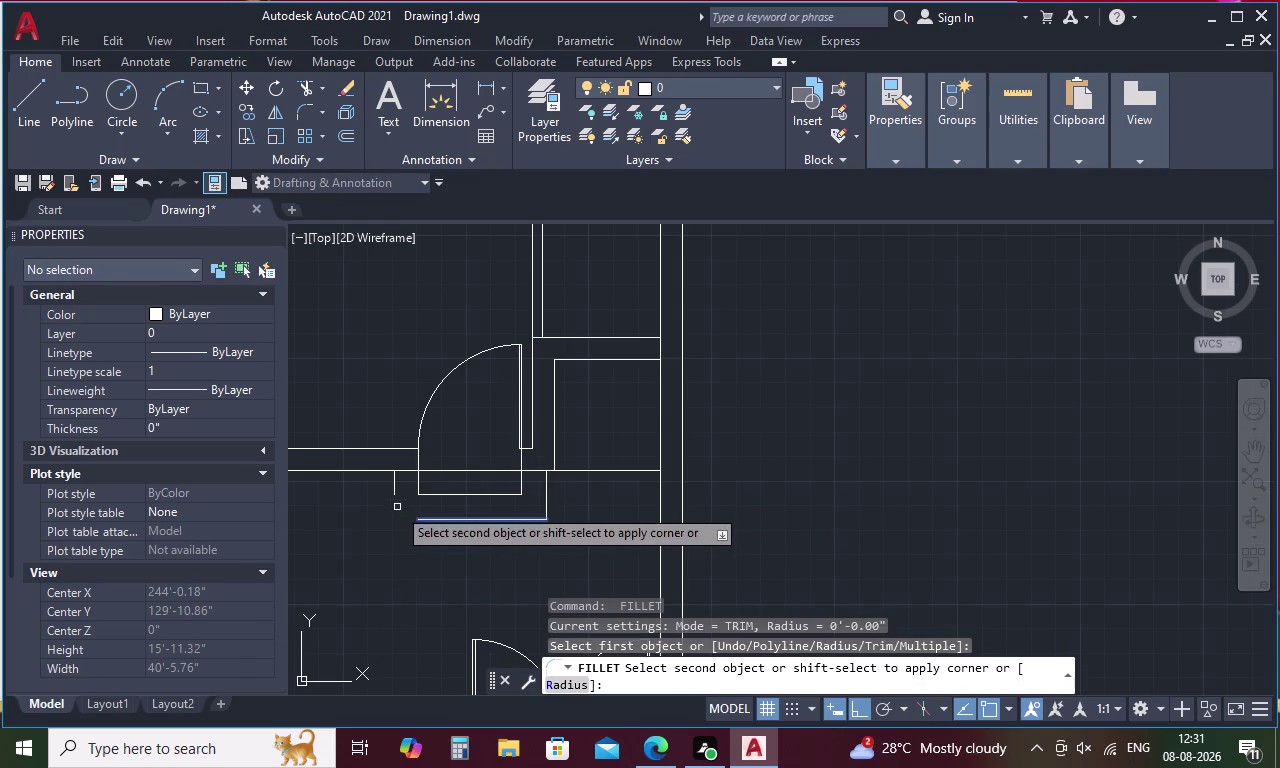
click(395, 488)
key(Escape)
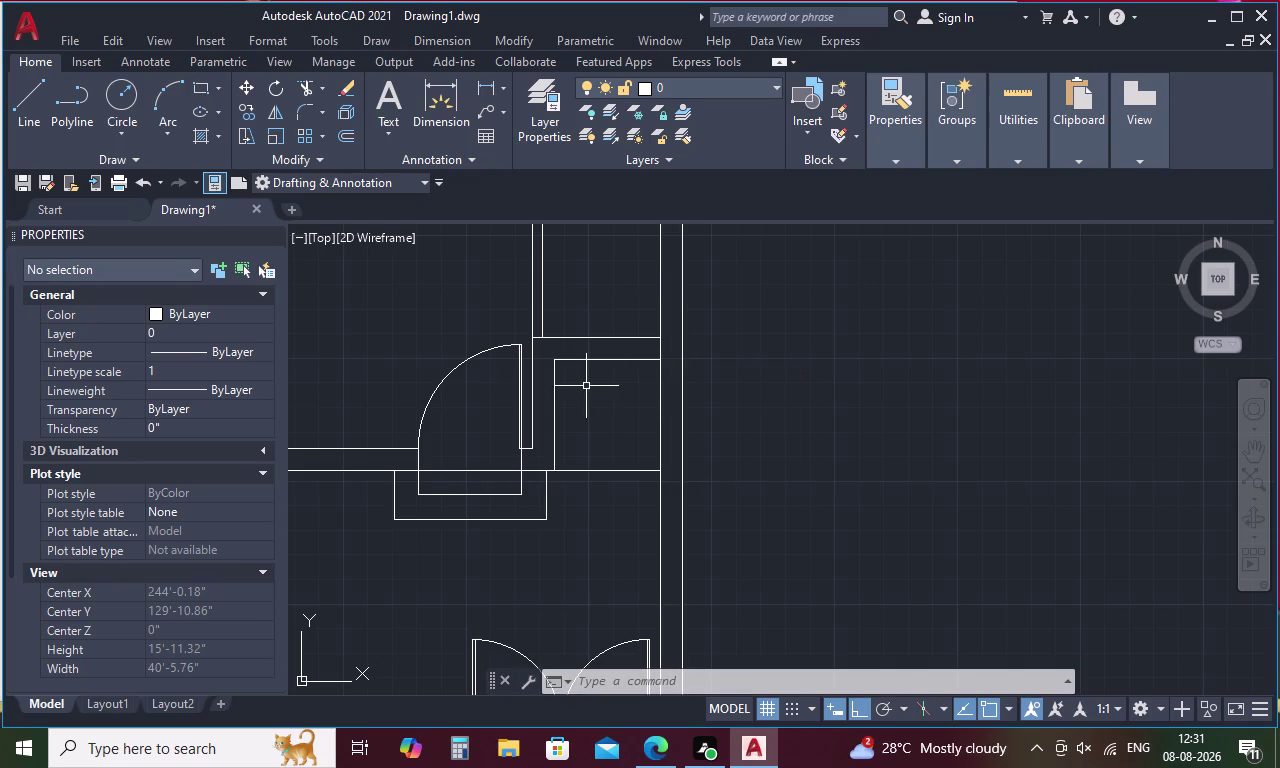
Pan the floor plan toward the shaft area and cancel any active command.
scroll(down, 3)
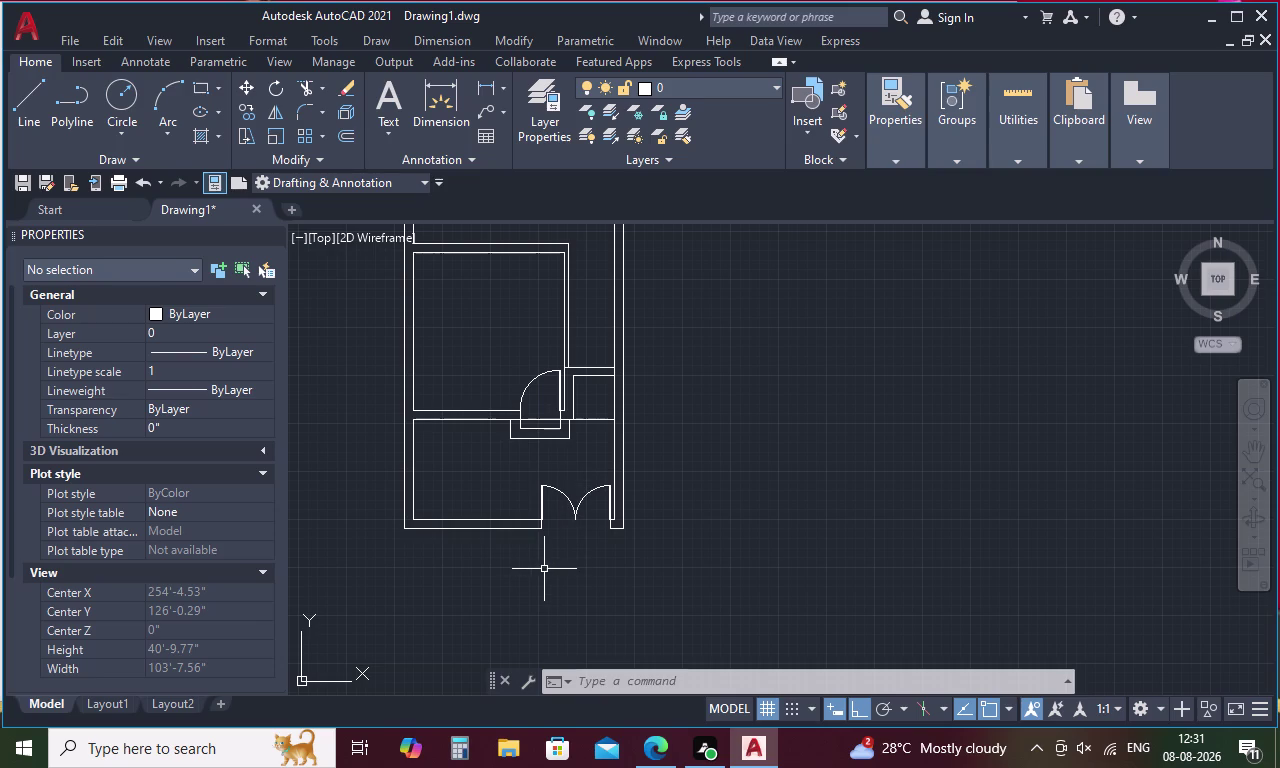
middle_drag(557, 306, 558, 391)
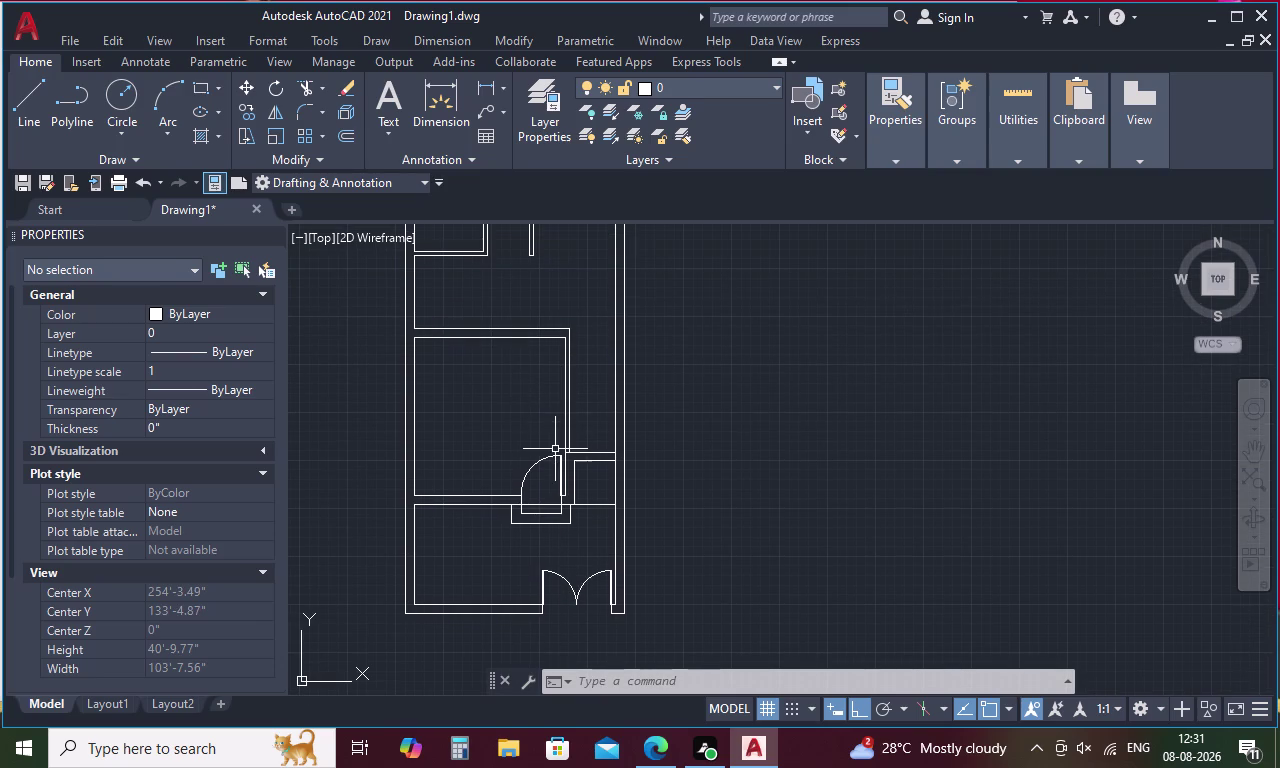
middle_drag(536, 430, 544, 496)
key(Escape)
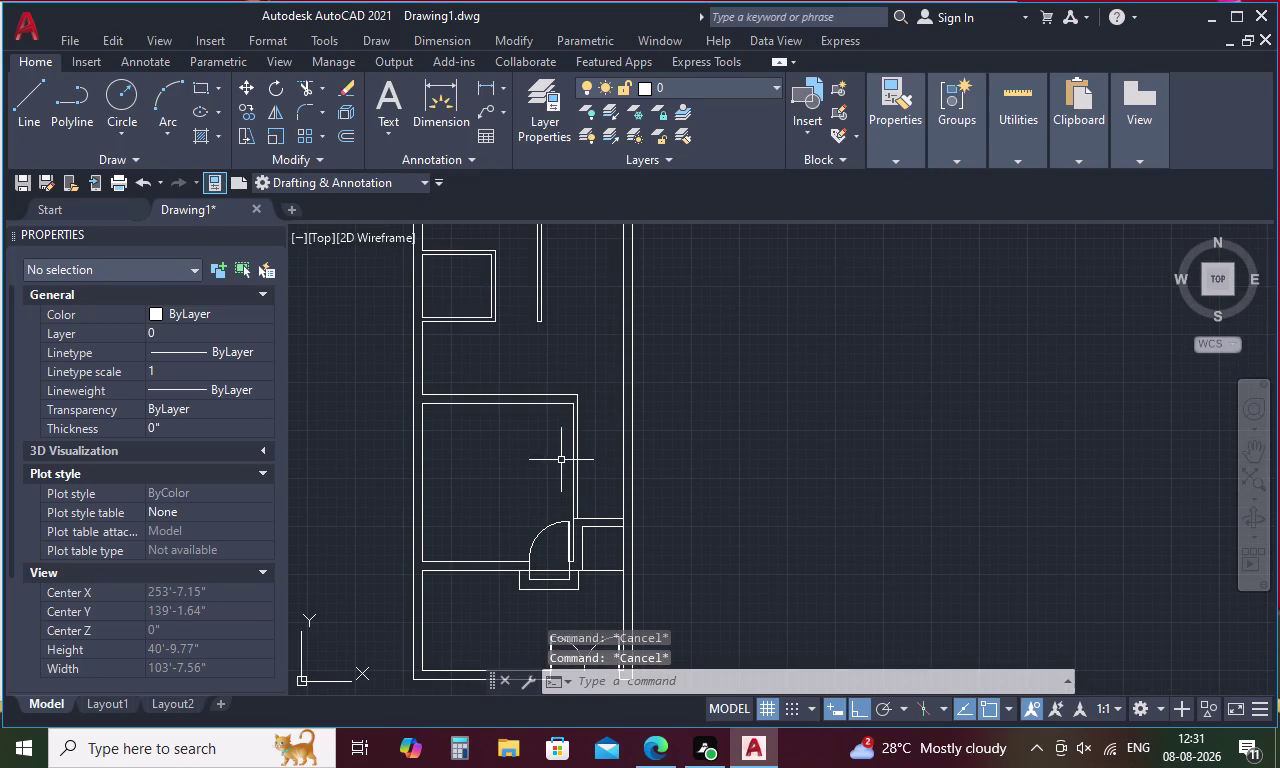
Start a tracked line 4 units from the shaft wall corner, then cancel it.
text(L T)
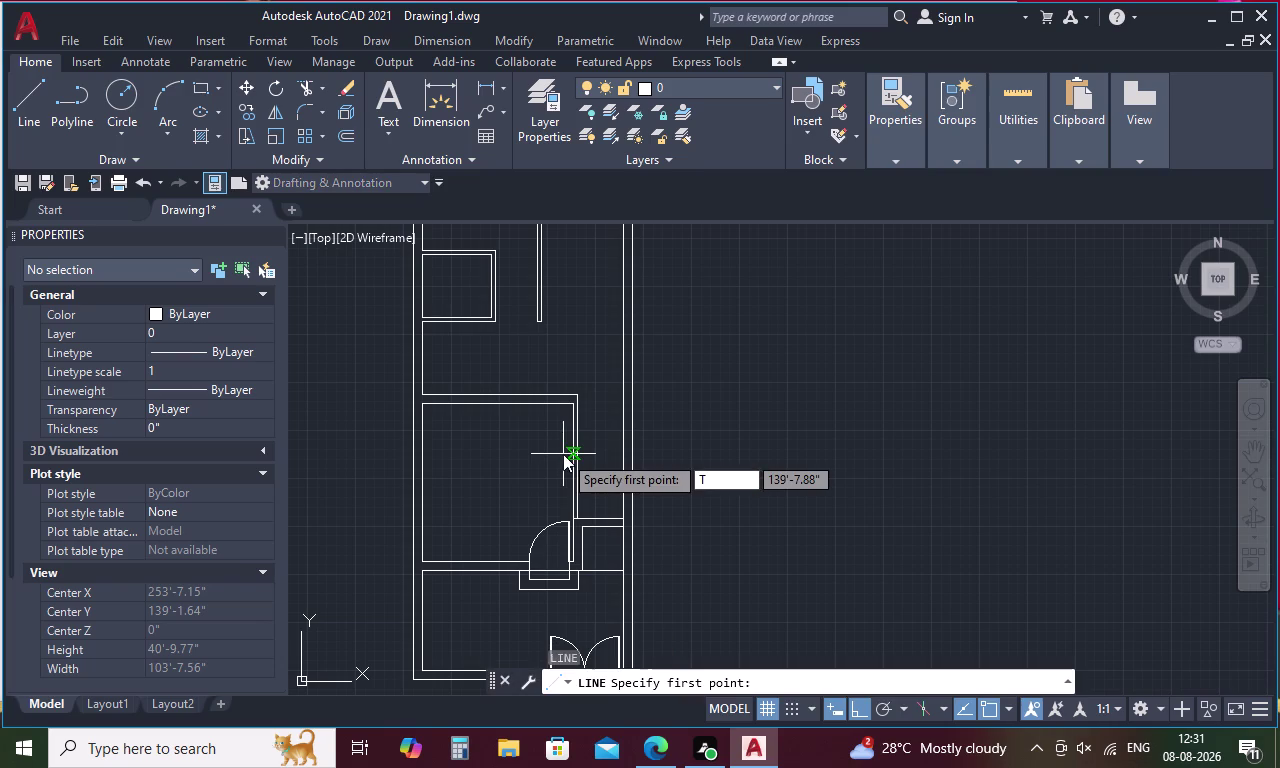
text(K)
key(space)
scroll(up, 3)
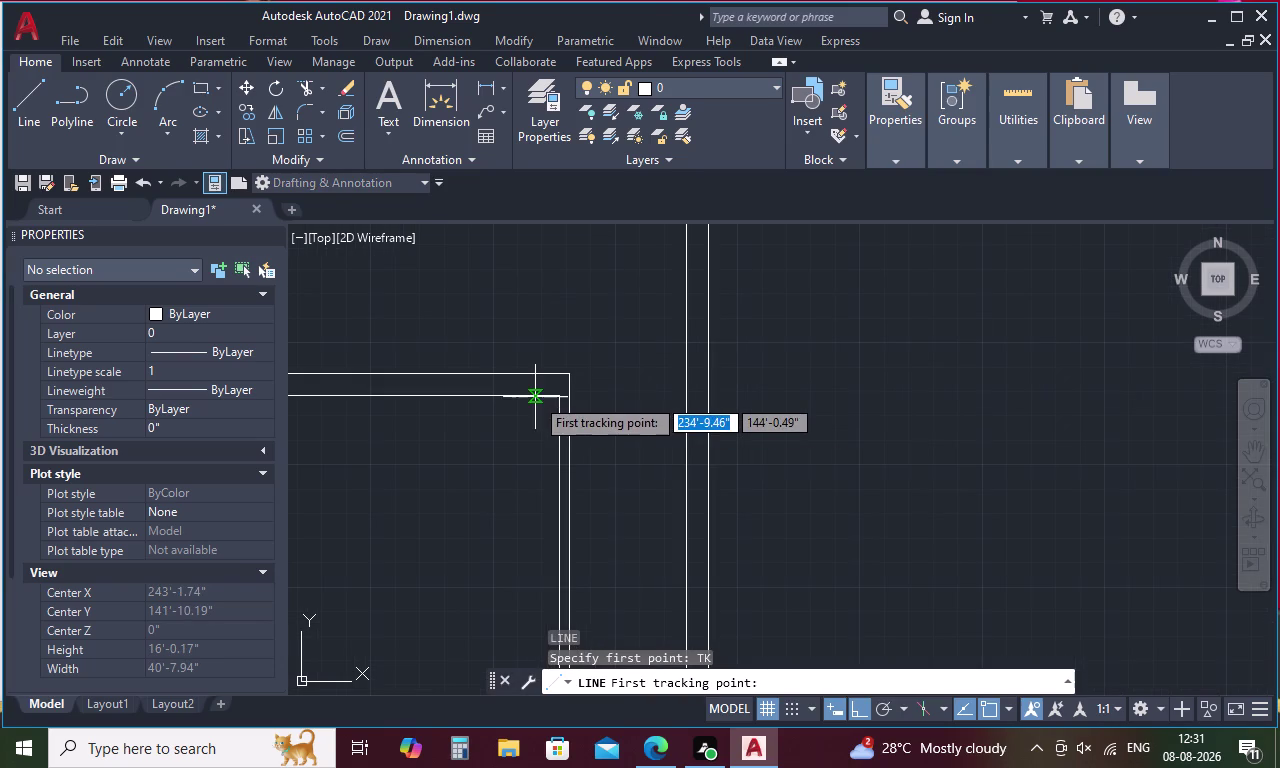
click(555, 394)
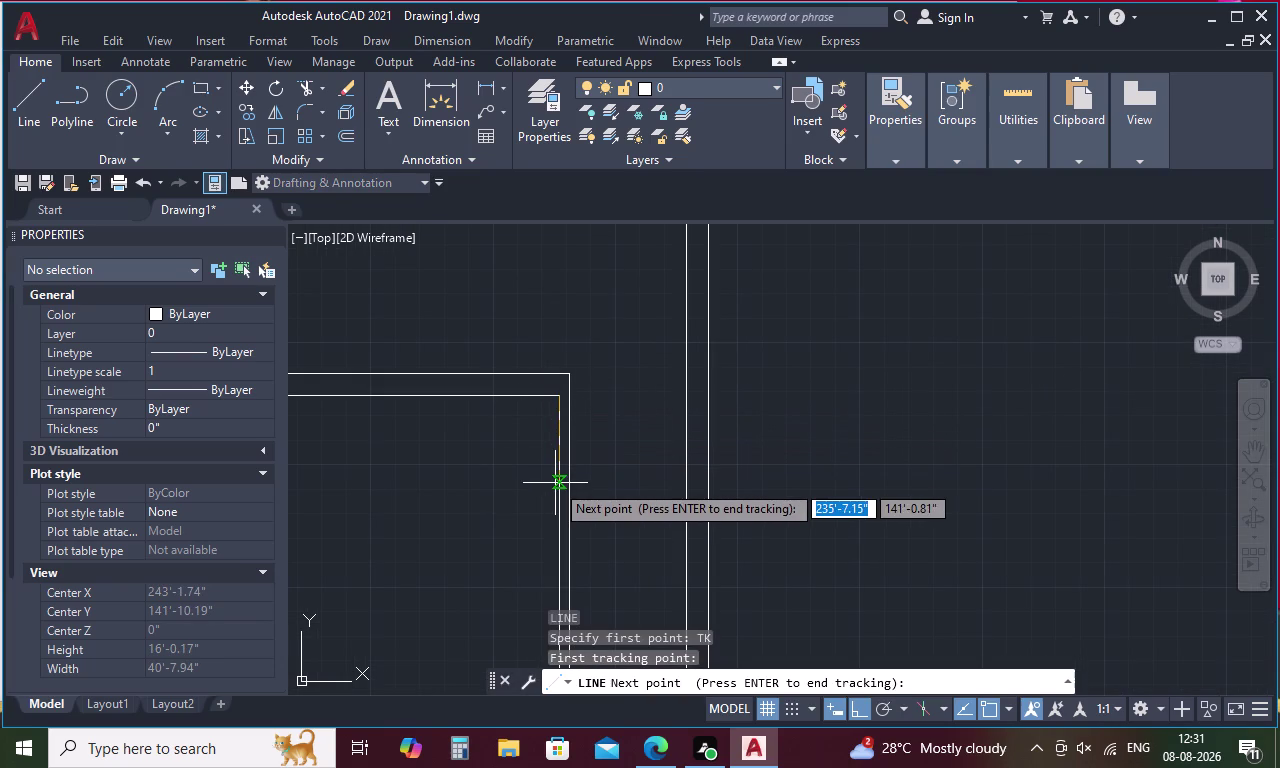
key(4)
key(space)
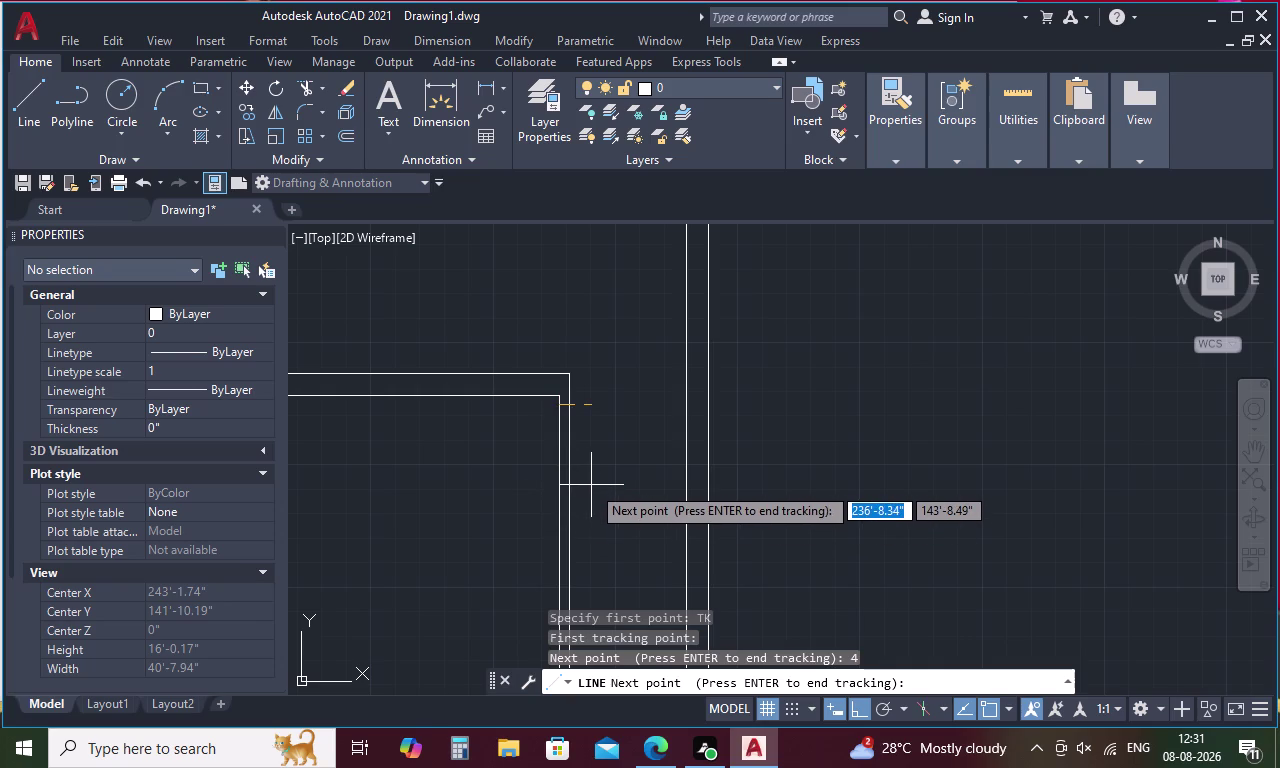
key(space)
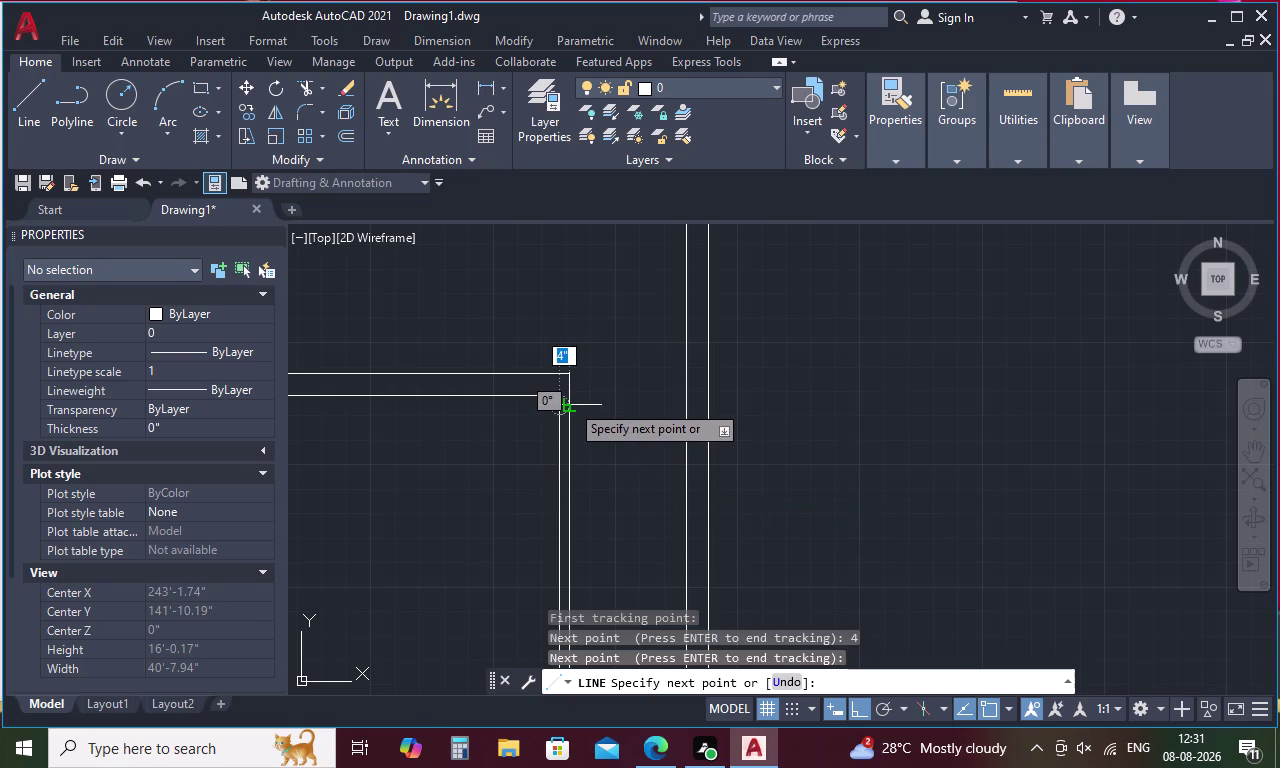
scroll(up, 3)
key(Escape)
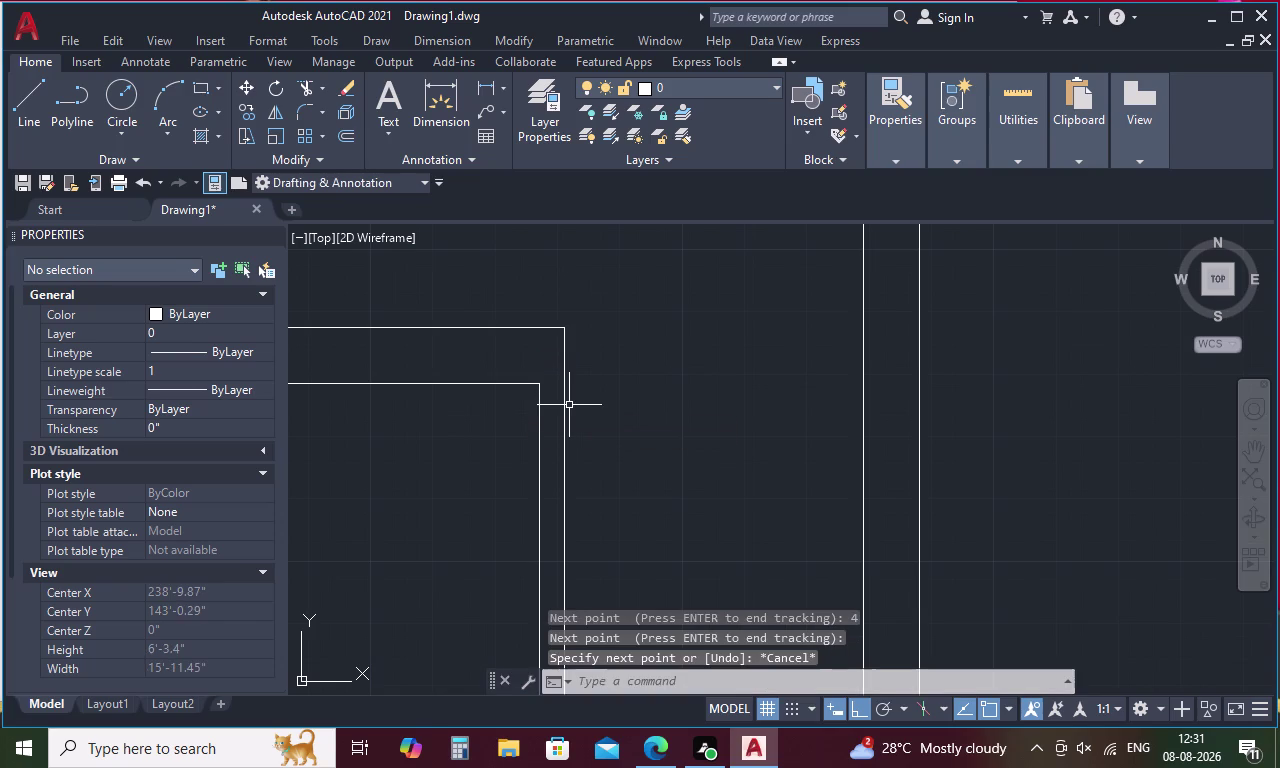
Extend the inner wall line at the shaft corner across to the outer wall.
text(EX)
key(space)
click(515, 383)
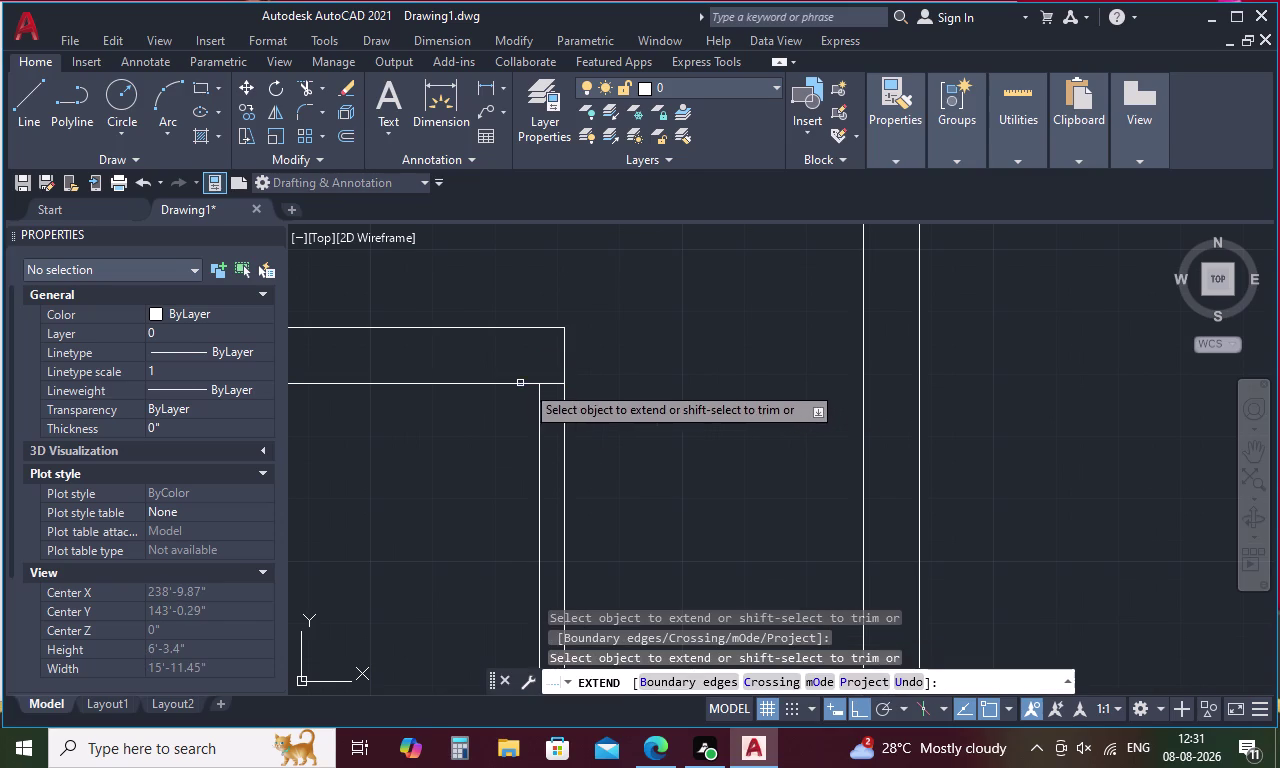
key(Escape)
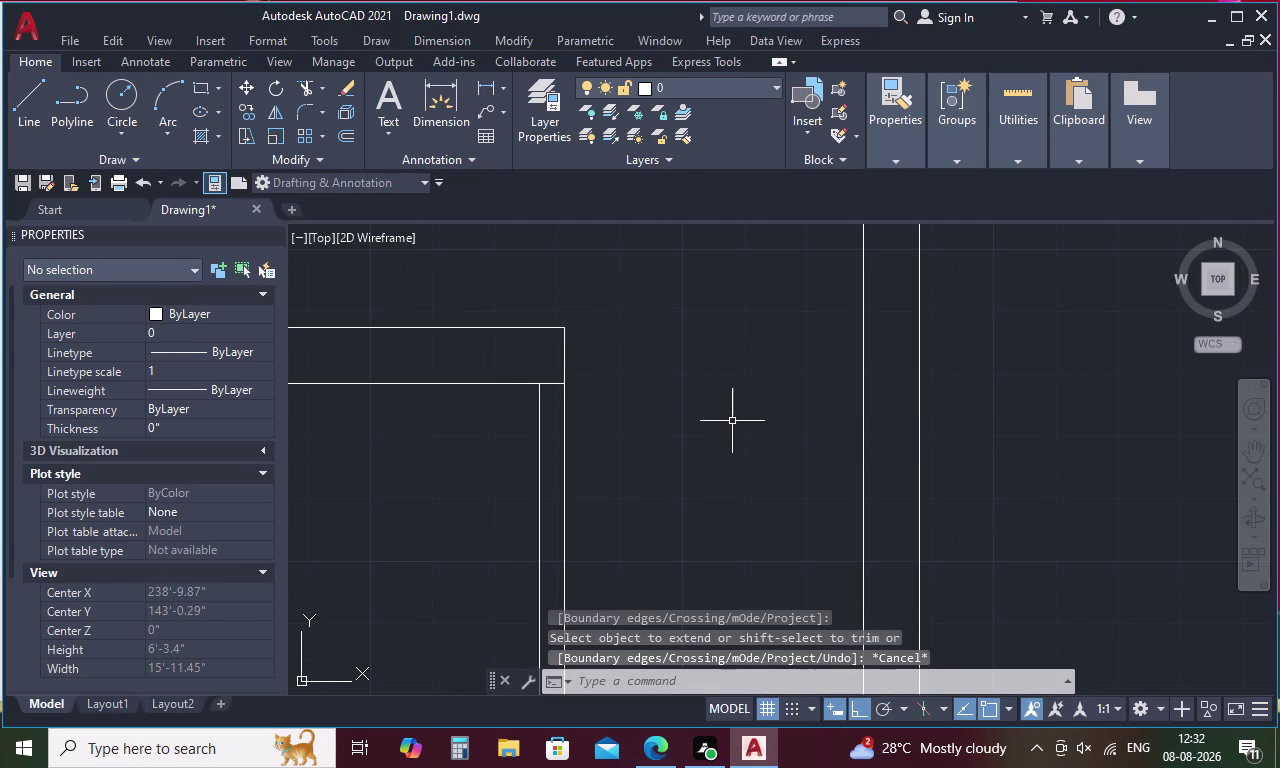
Draw a short cross line over the wall, tracked 3 feet down from the corner.
key(l)
key(space)
key(t)
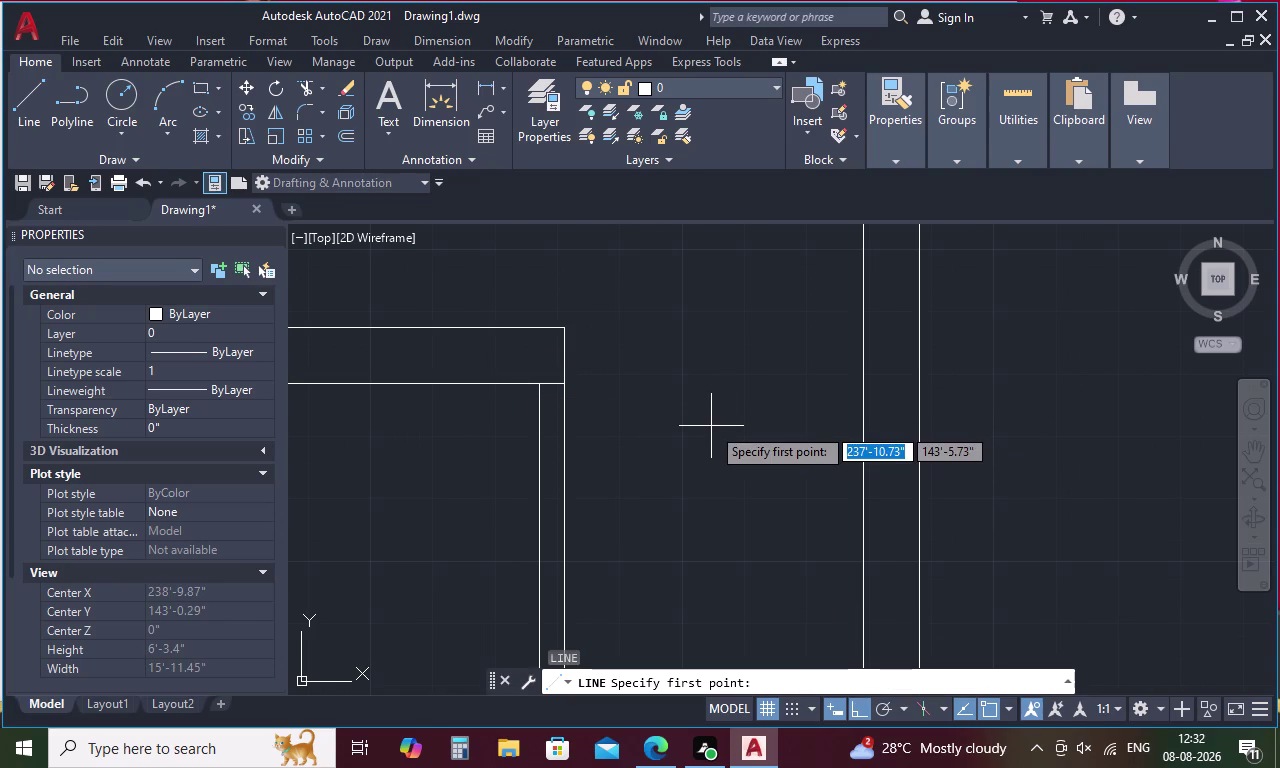
text(K)
key(space)
click(569, 386)
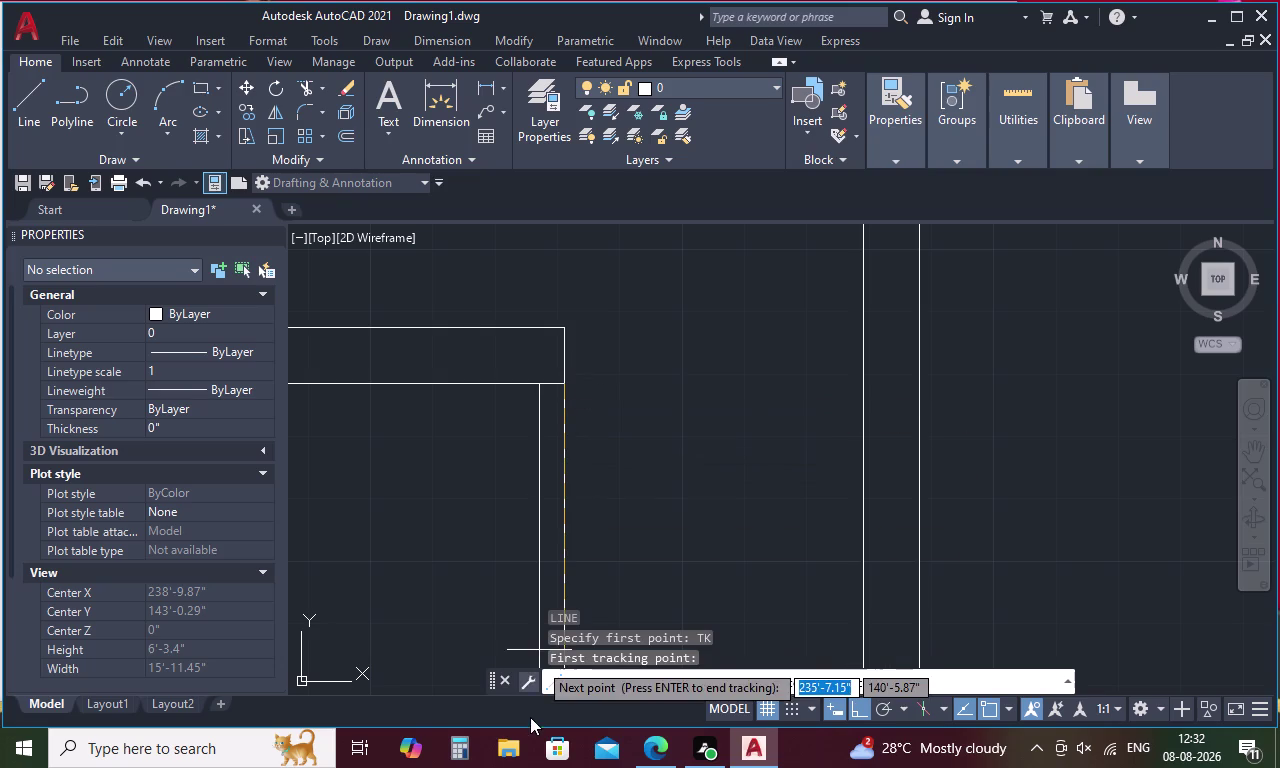
key(3)
text(')
key(space)
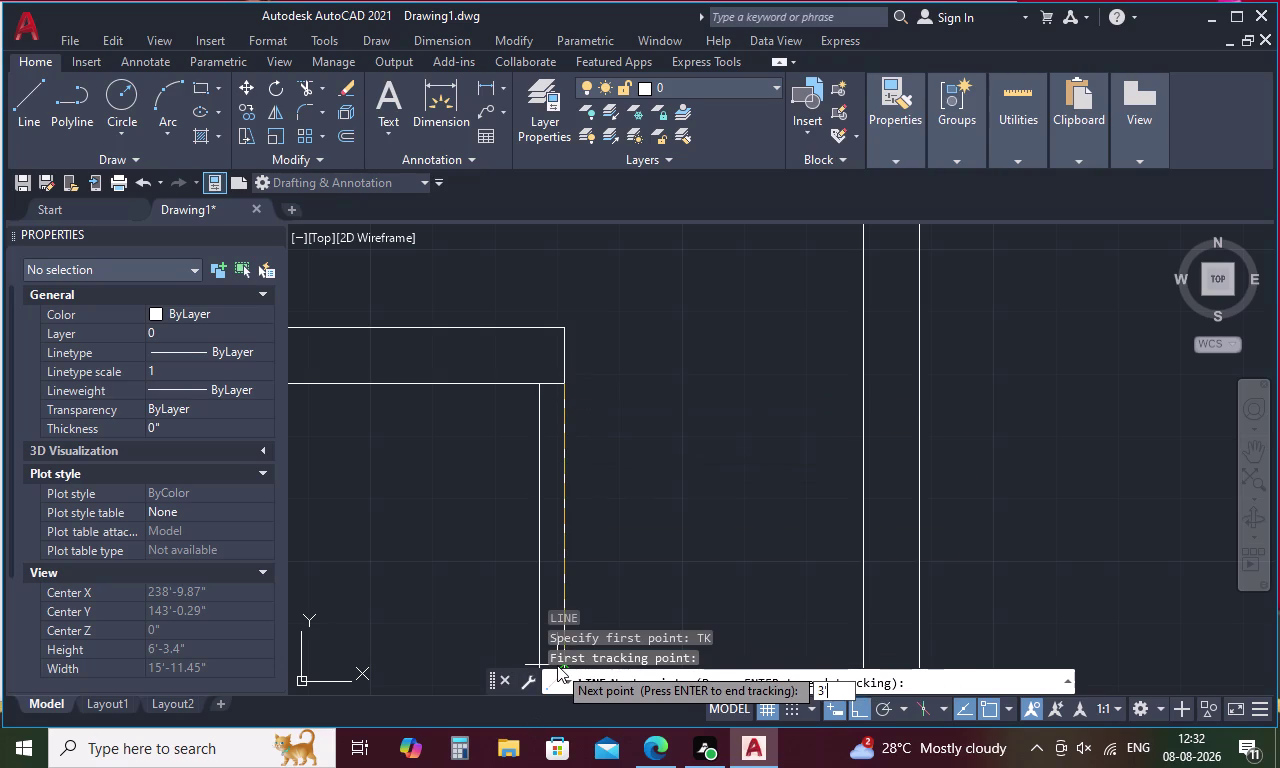
middle_drag(537, 638, 563, 448)
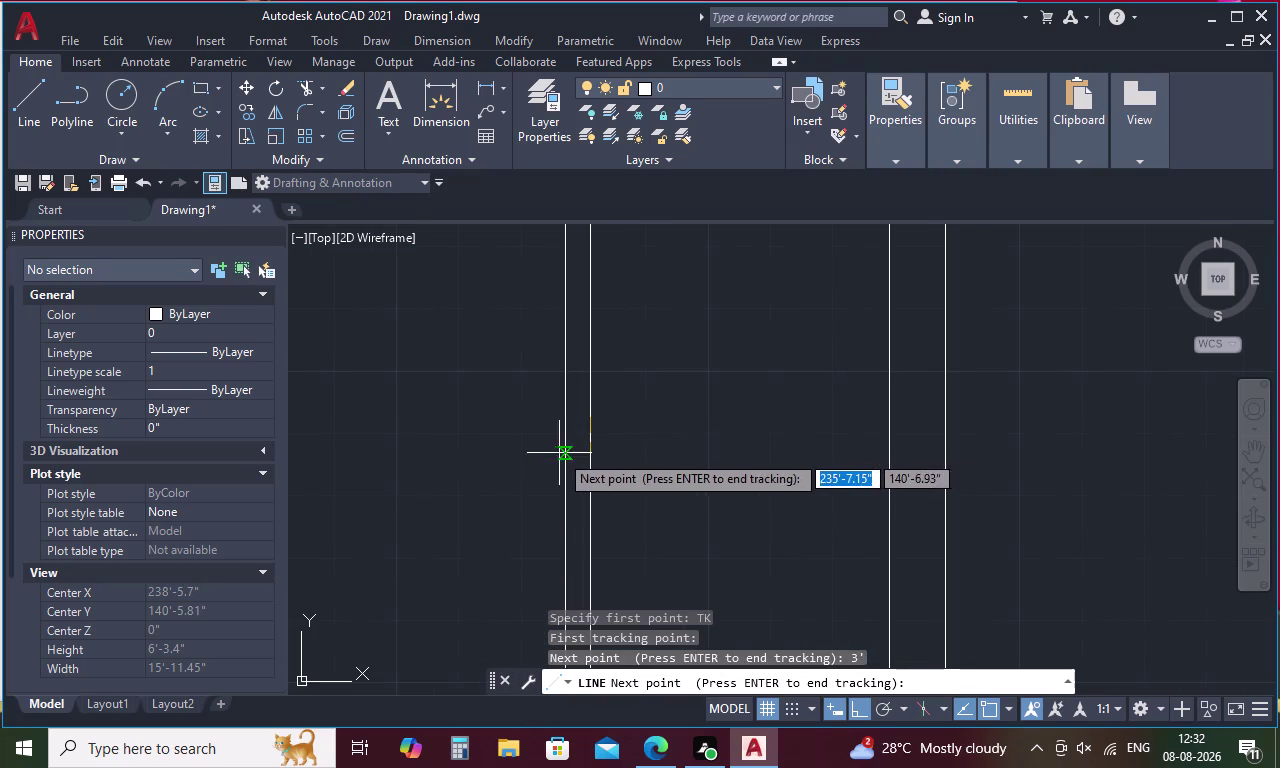
key(space)
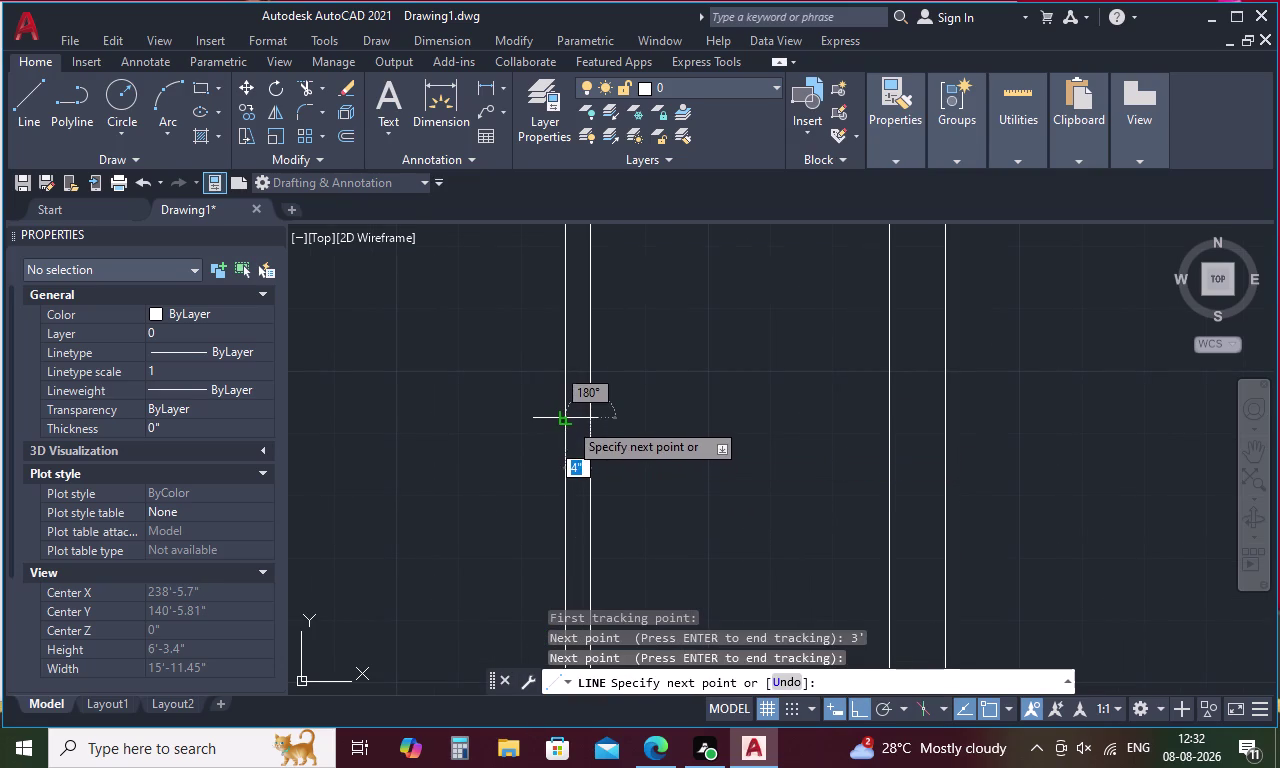
click(568, 421)
key(Escape)
Fence-trim the wall lines crossed at the new cross line.
text(TR)
key(space)
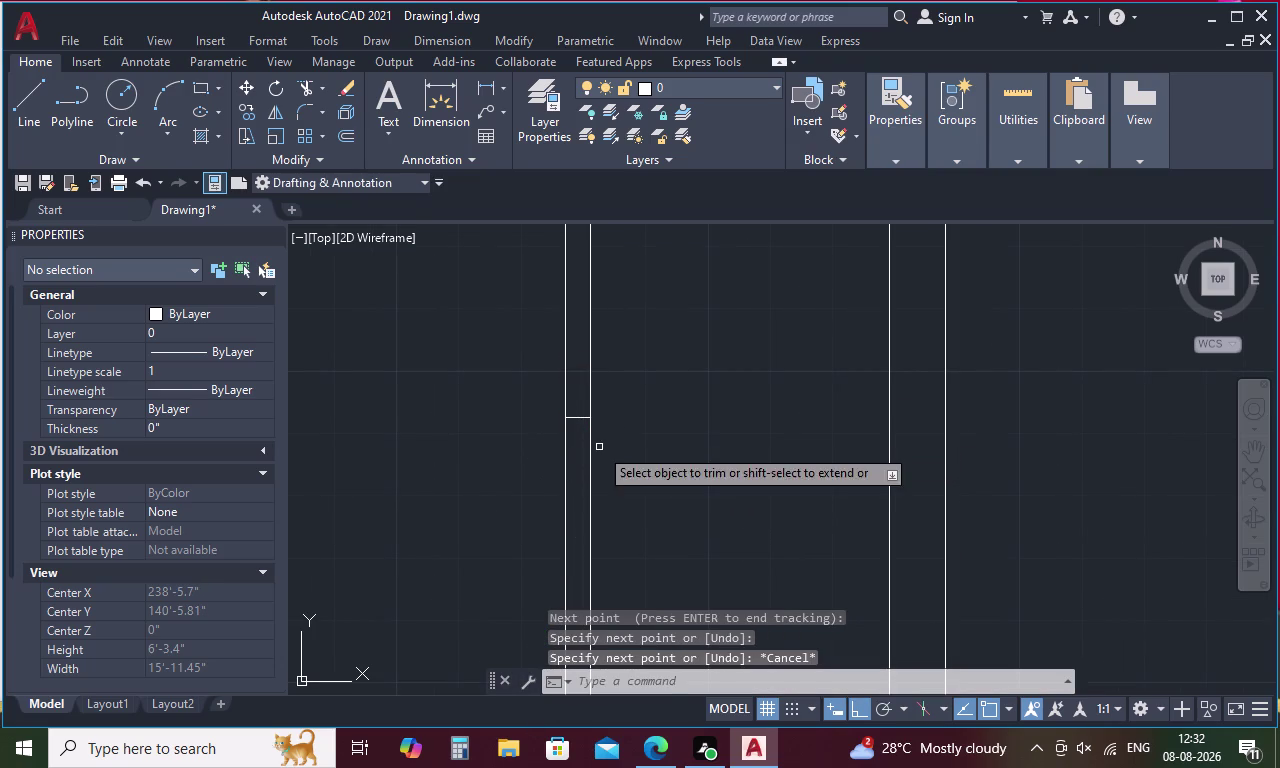
drag(611, 374, 535, 378)
scroll(down, 3)
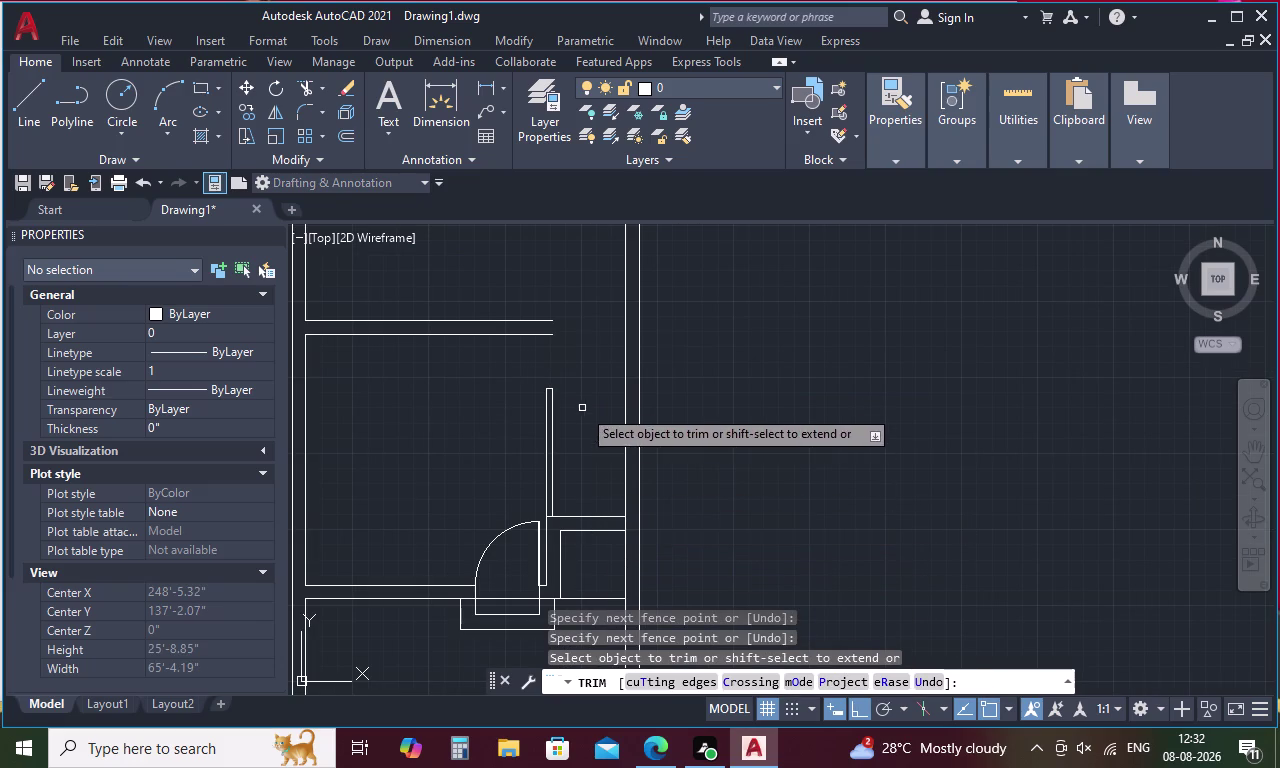
key(Escape)
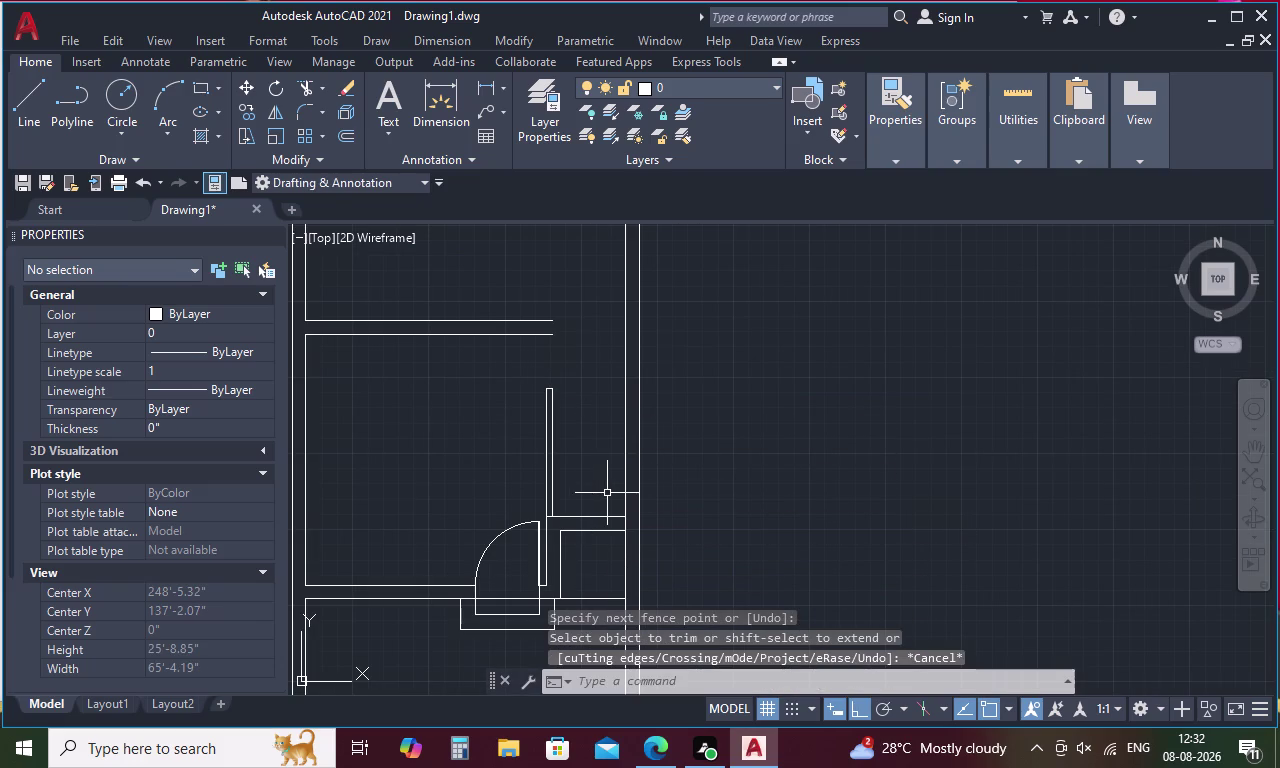
text(DI)
key(space)
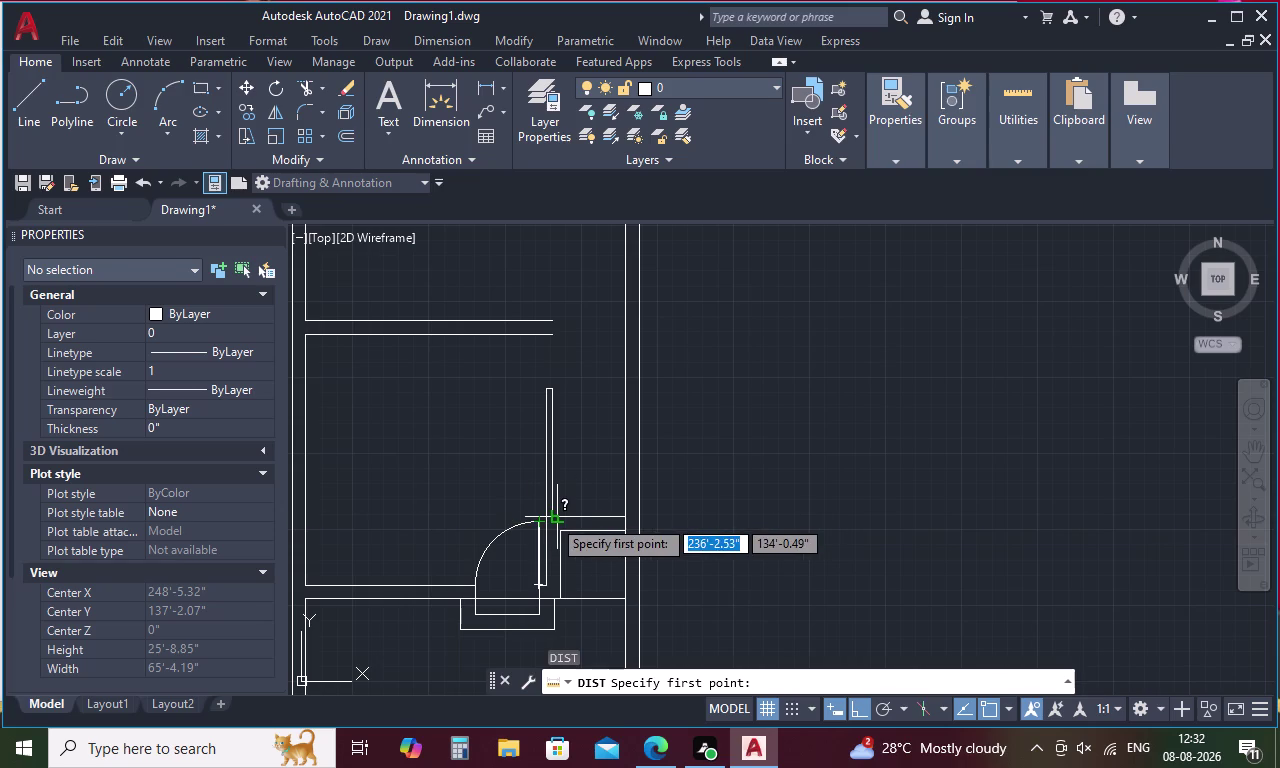
Measure from the wall end 6 inches upward, reading 0'-6.00".
scroll(up, 3)
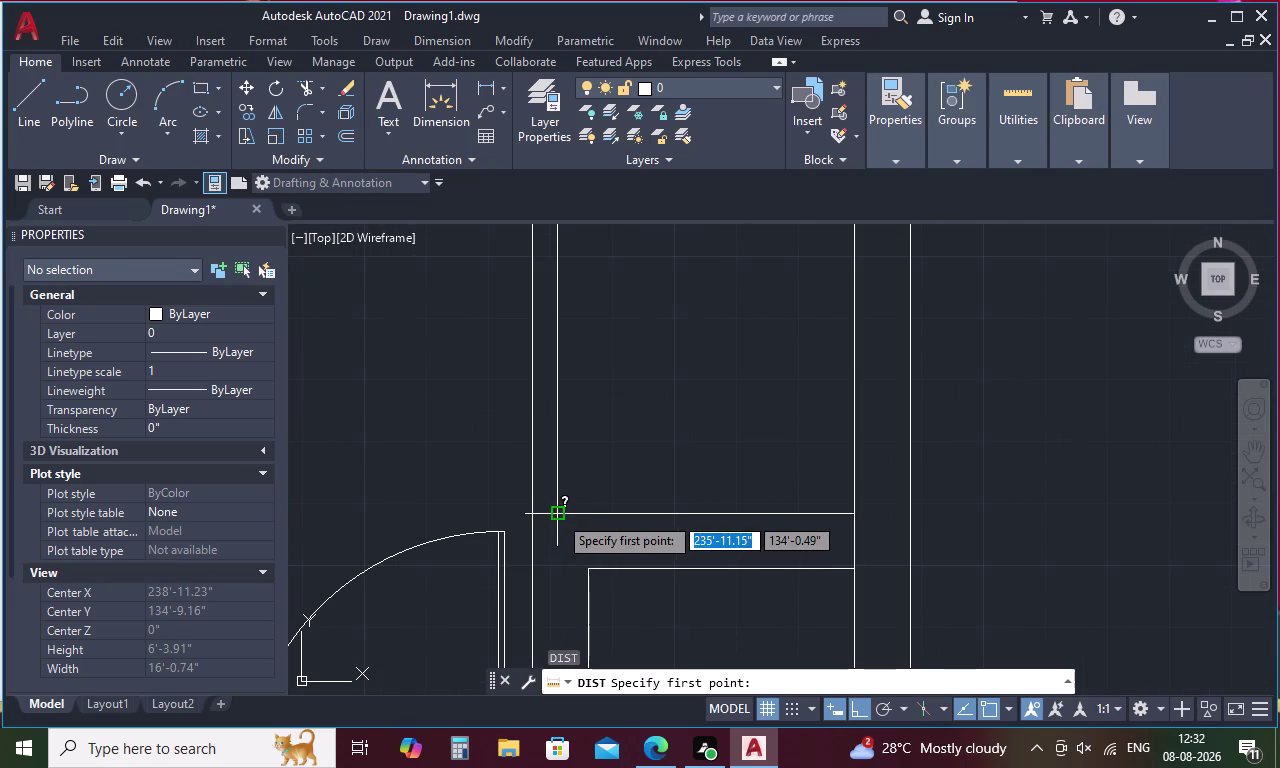
drag(558, 515, 559, 500)
middle_drag(562, 383, 576, 523)
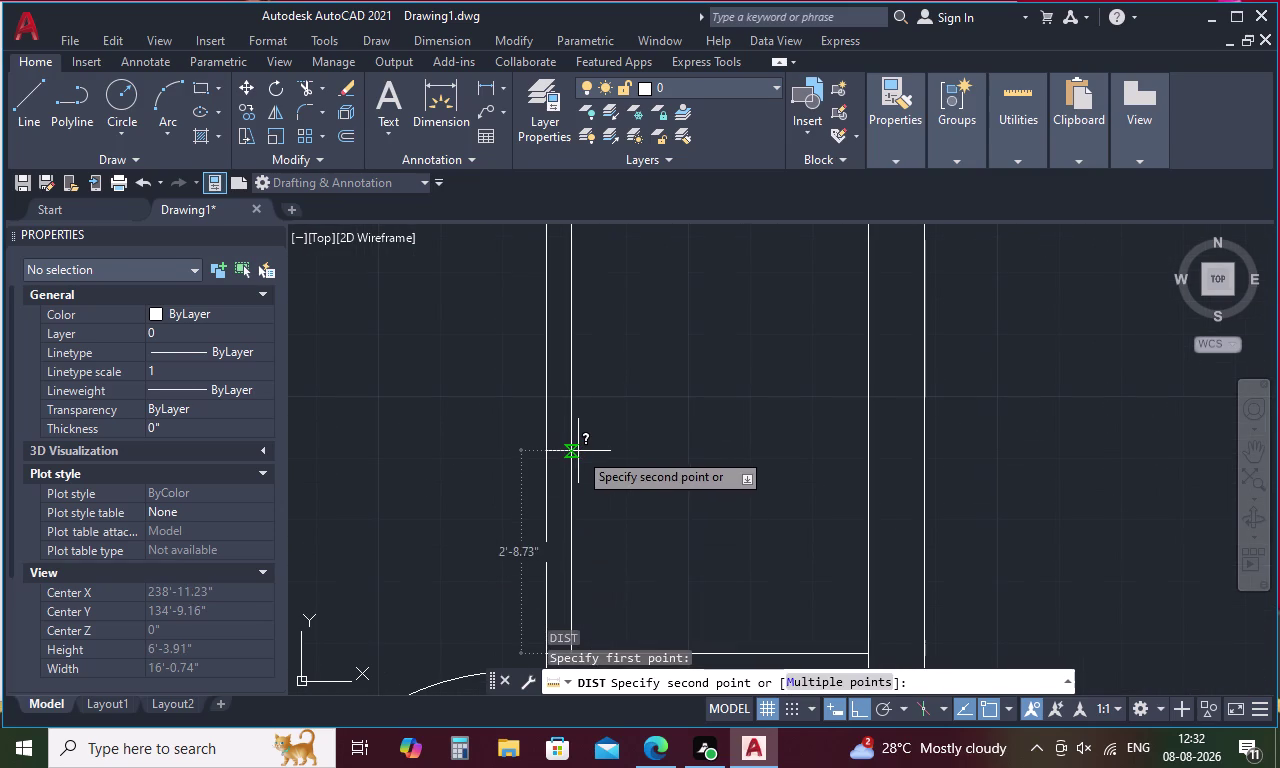
text(6)
key(space)
middle_drag(579, 433, 592, 607)
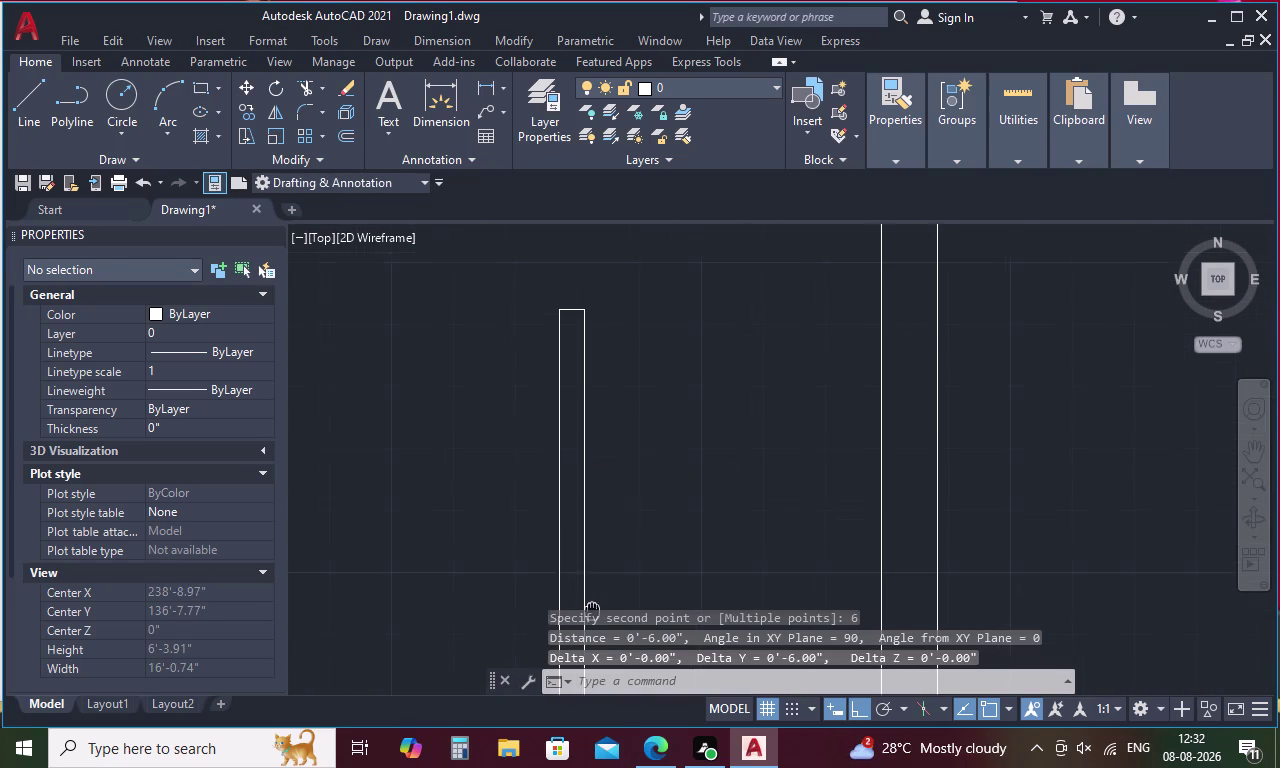
middle_drag(592, 607, 592, 609)
key(Escape)
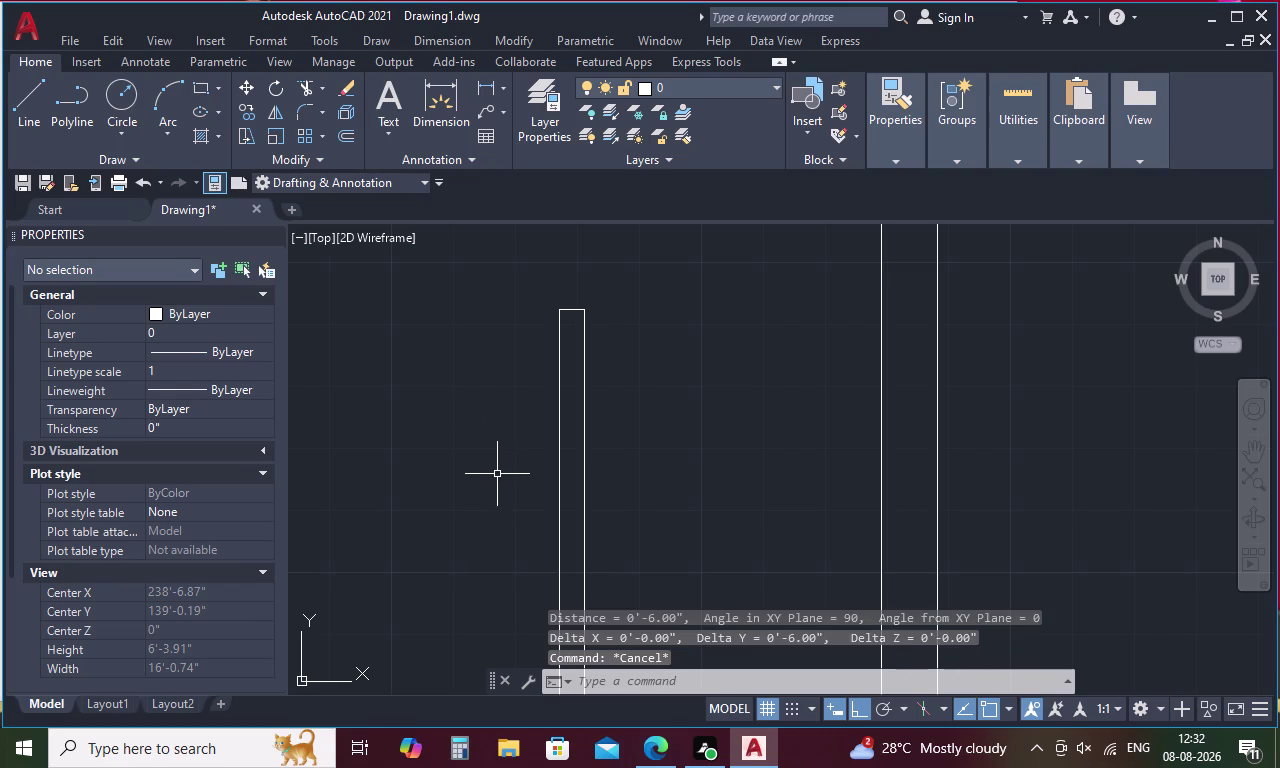
Start a line tracked 6 units from the wall end, then cancel it.
text(L)
key(space)
text(TK)
key(space)
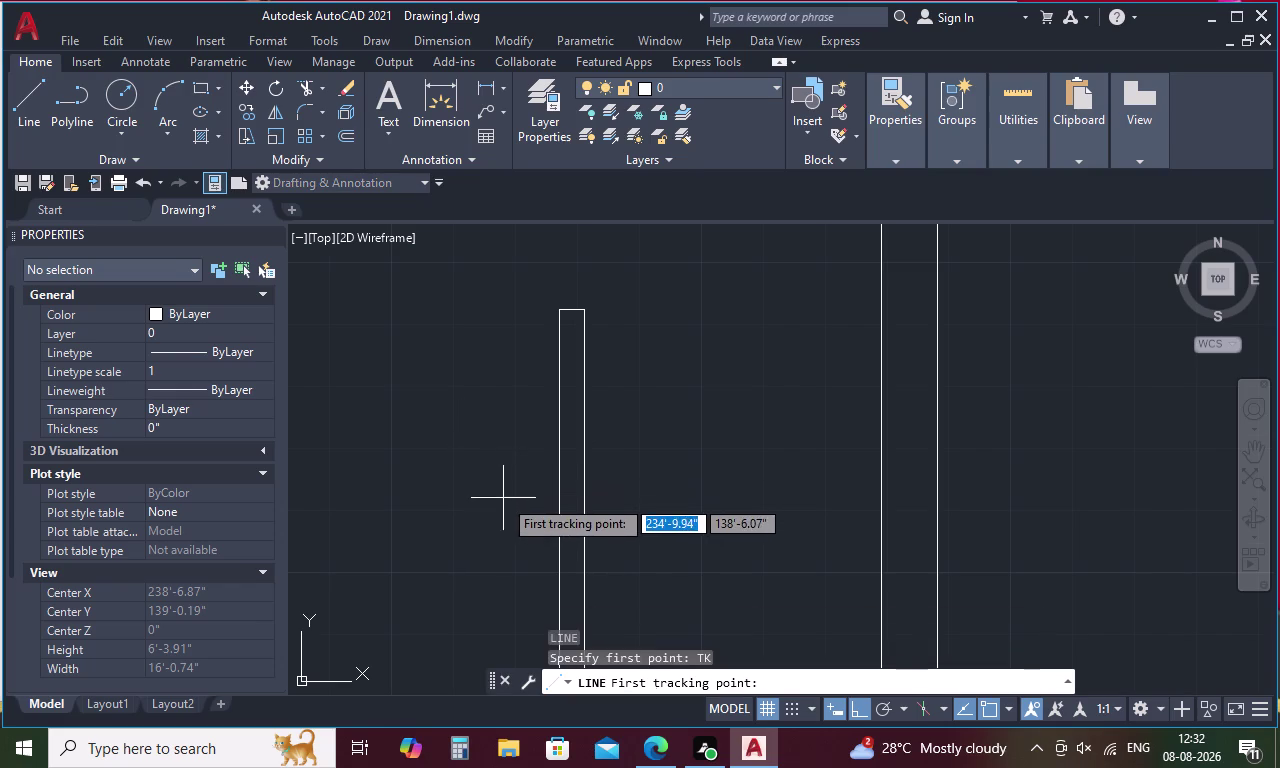
scroll(down, 3)
click(542, 619)
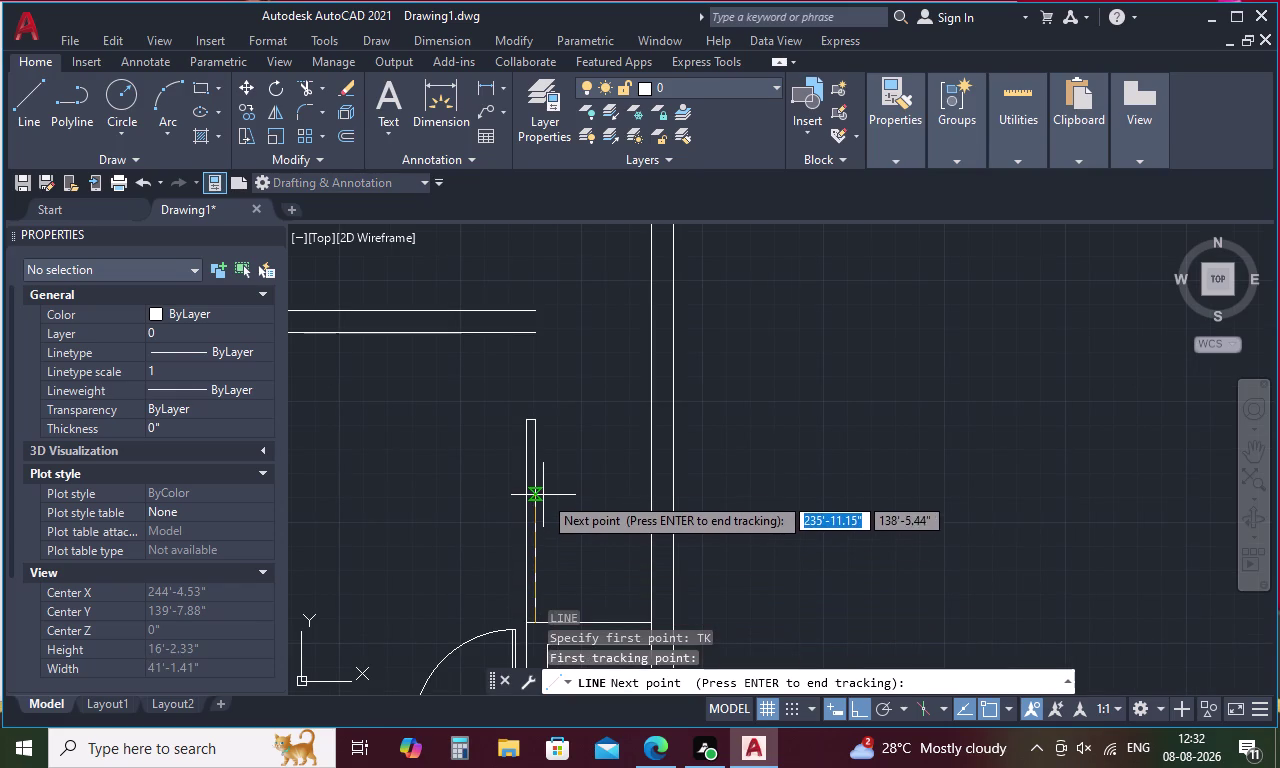
key(6)
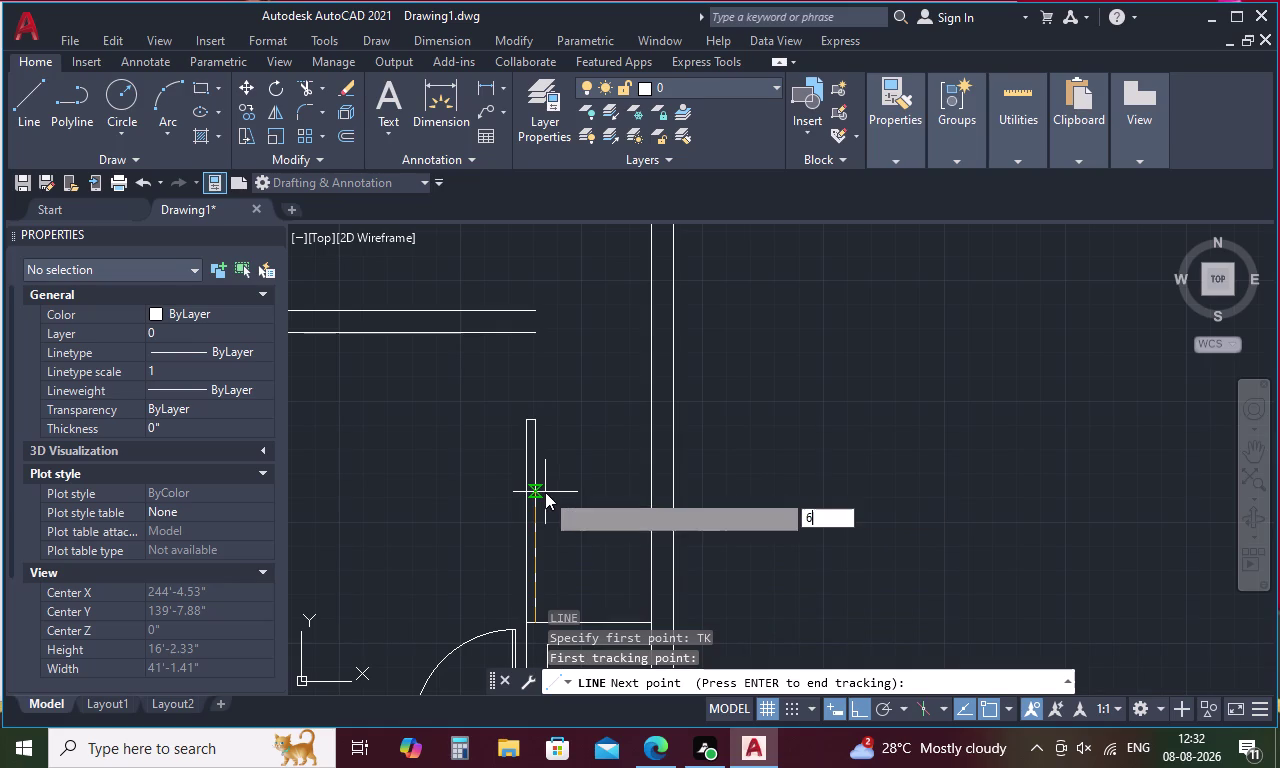
key(space)
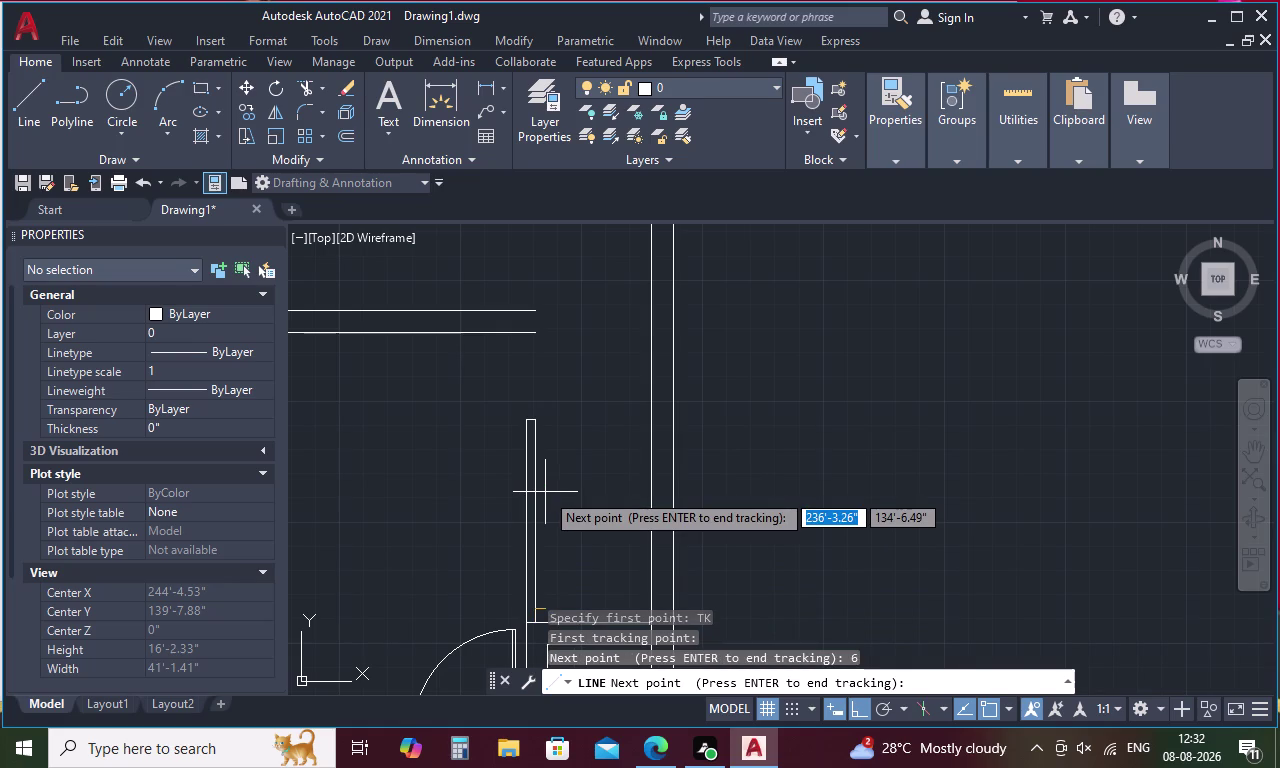
key(Escape)
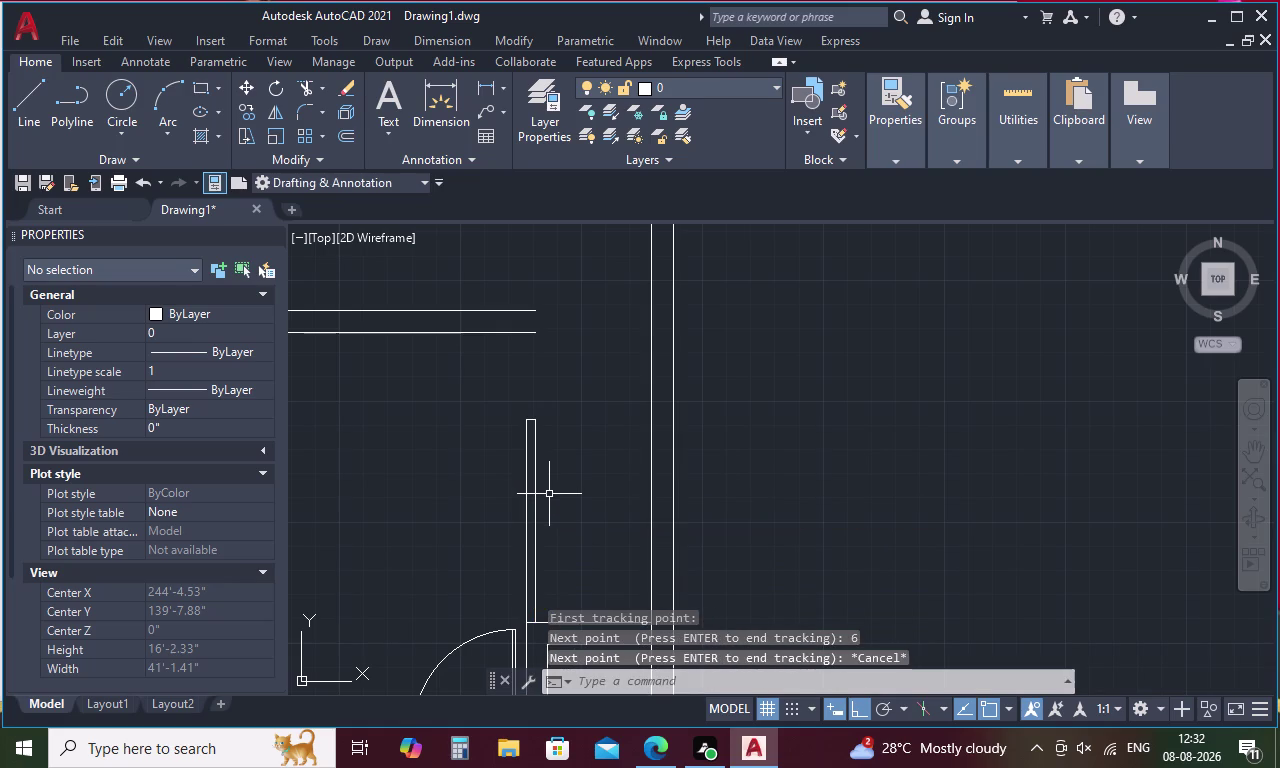
Draw a cut-mark line tracked 6' from the wall corner across the vertical wall.
text(L TK)
key(space)
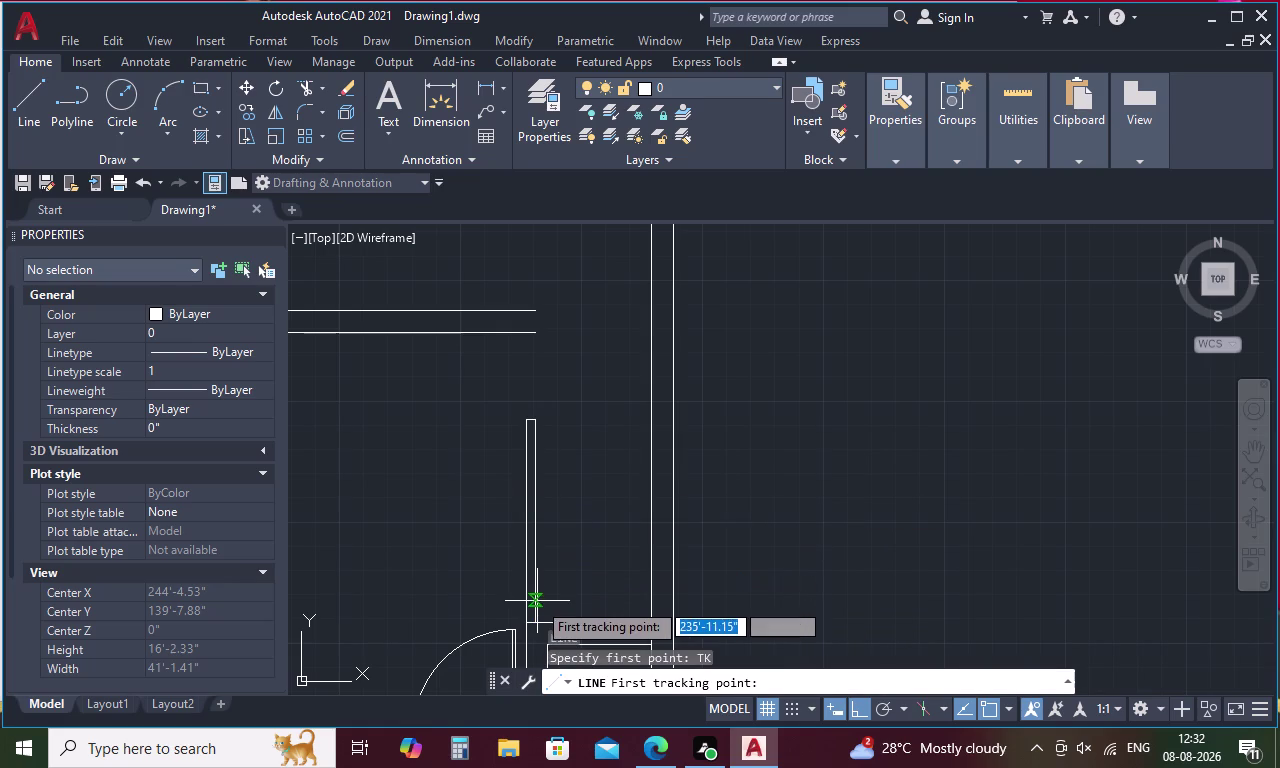
click(536, 624)
text(6')
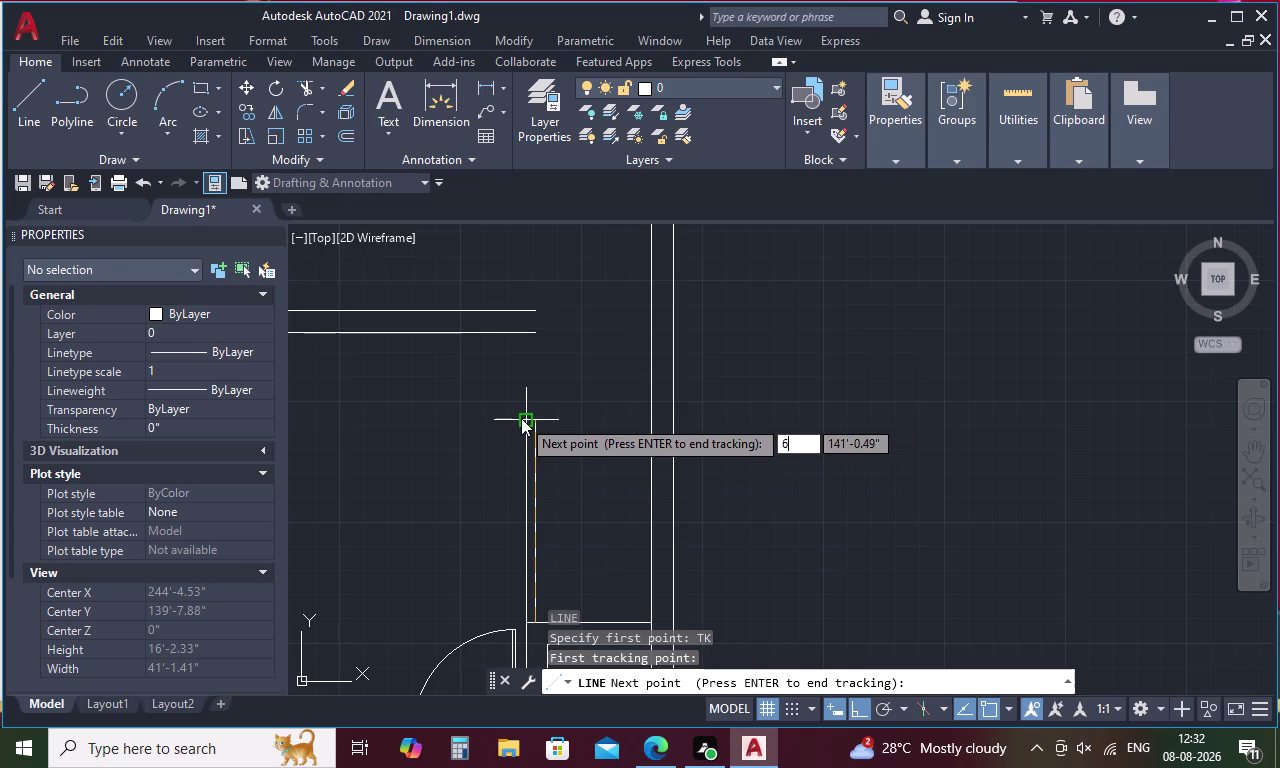
key(space)
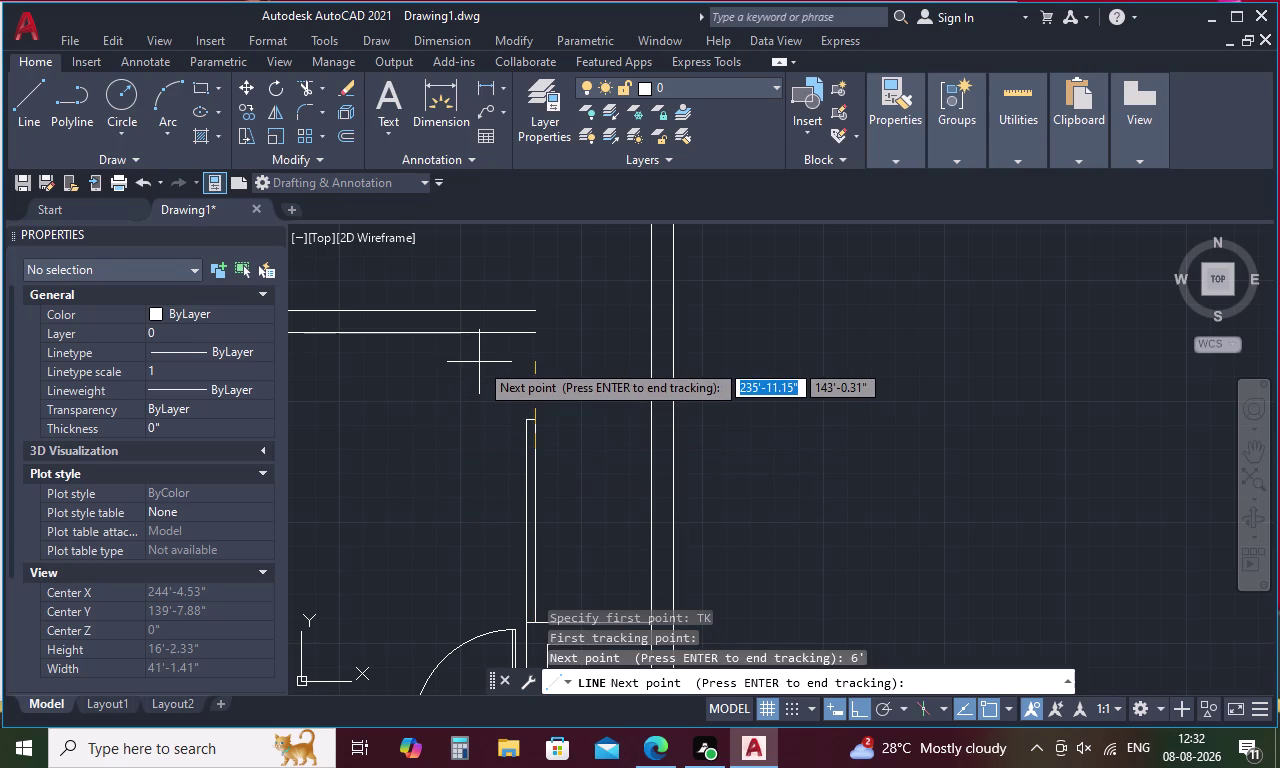
key(space)
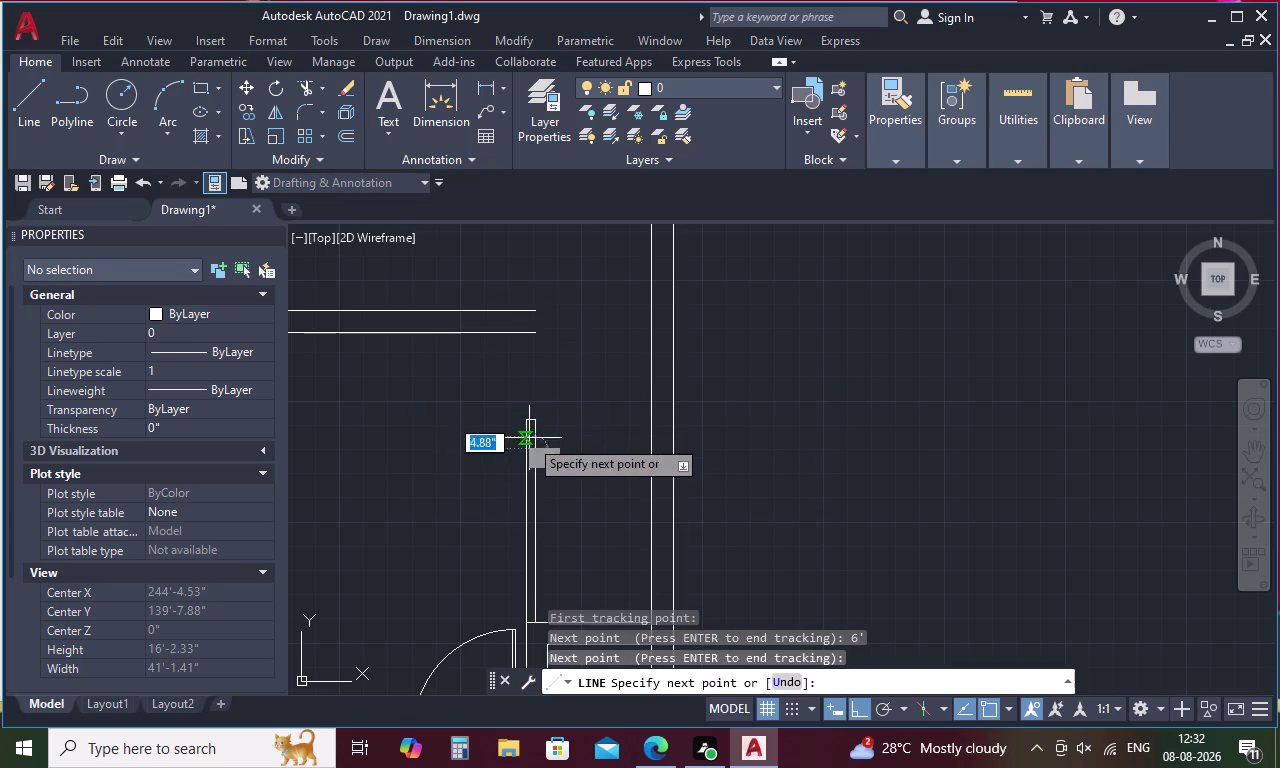
click(525, 448)
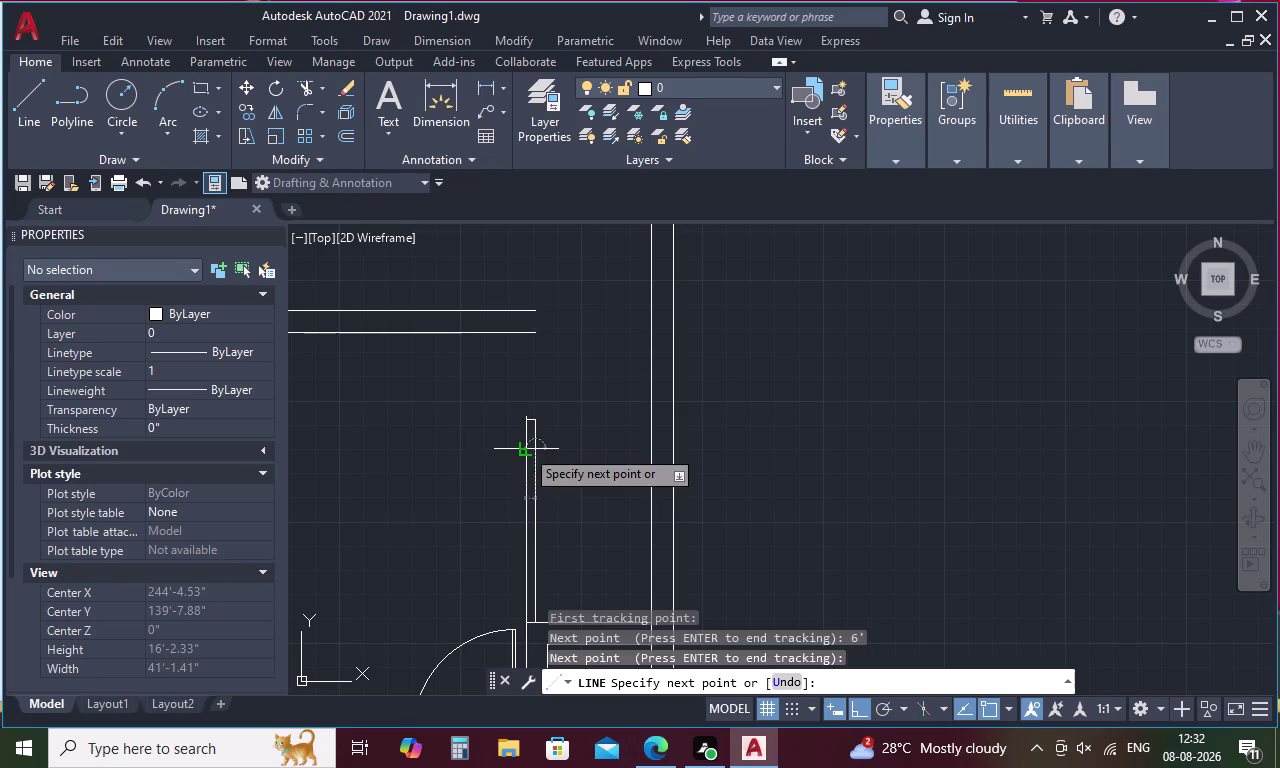
key(Escape)
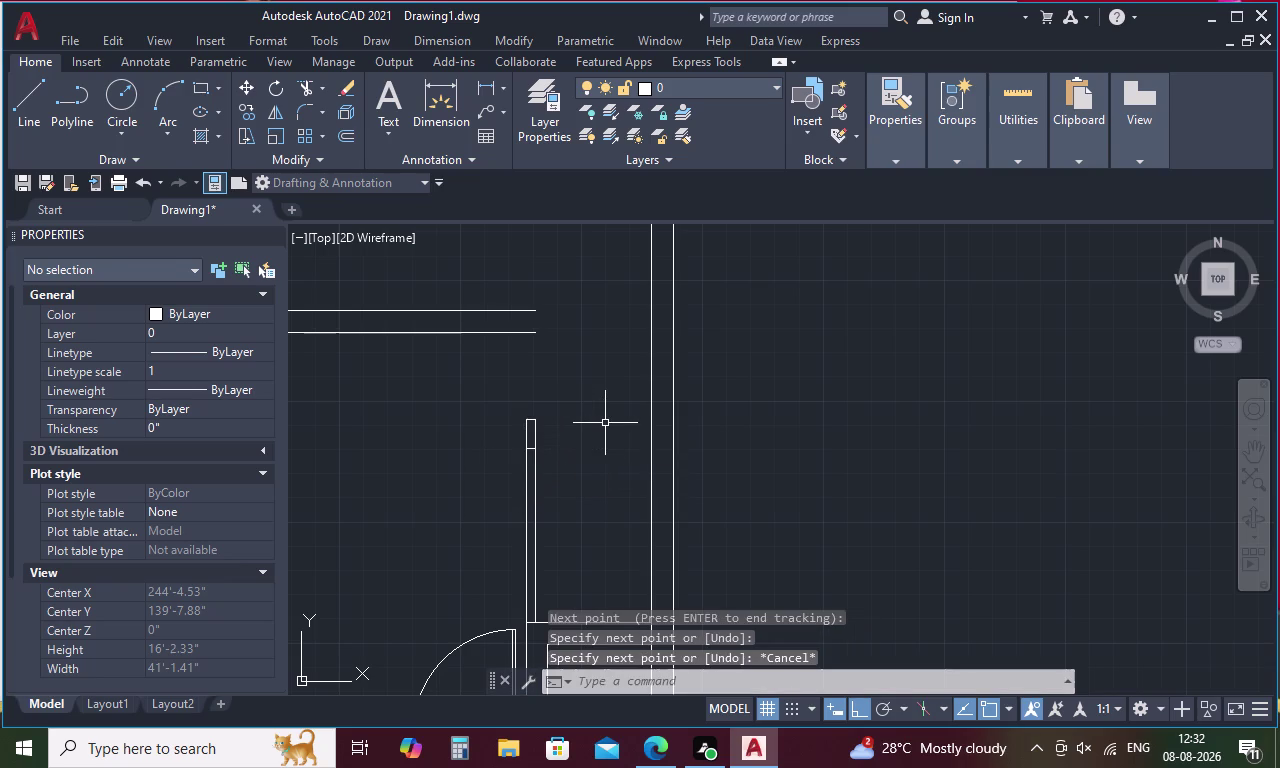
Trim the vertical wall lines at the mark to open its top.
text(TR)
key(space)
drag(558, 427, 498, 437)
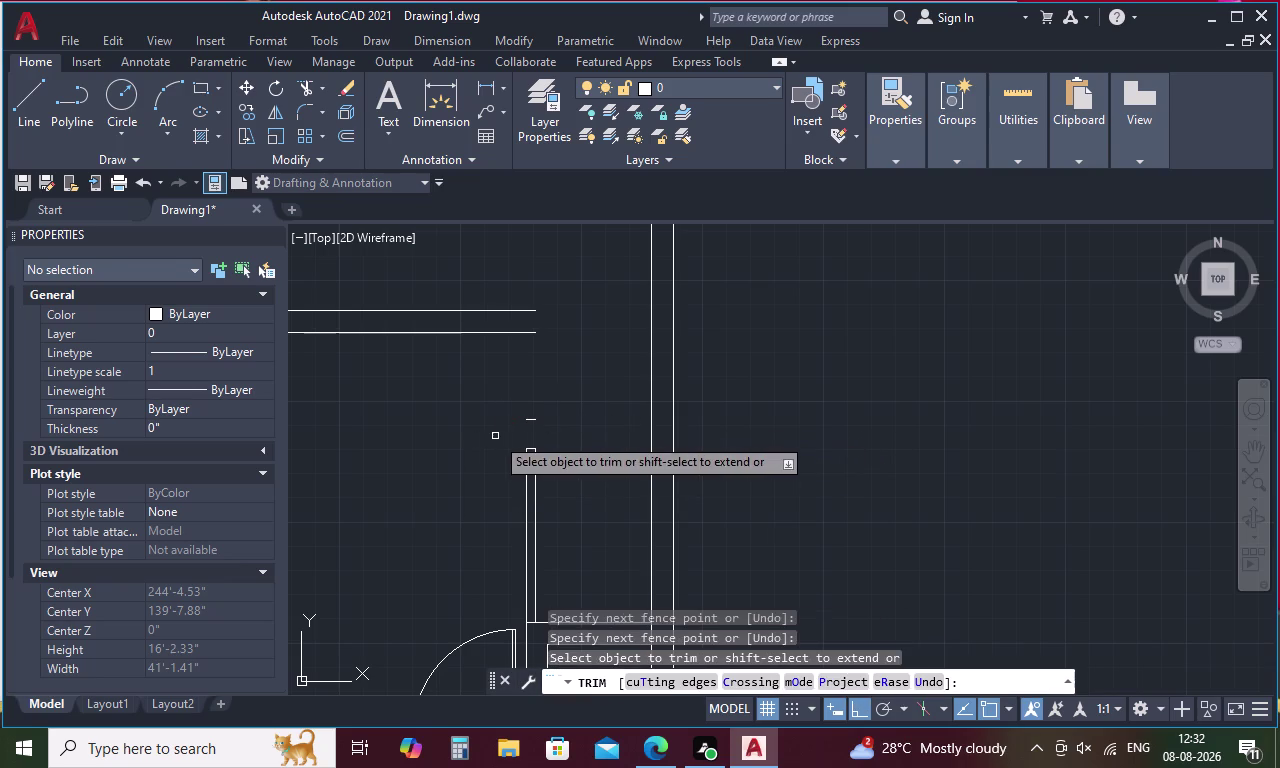
click(531, 420)
key(Escape)
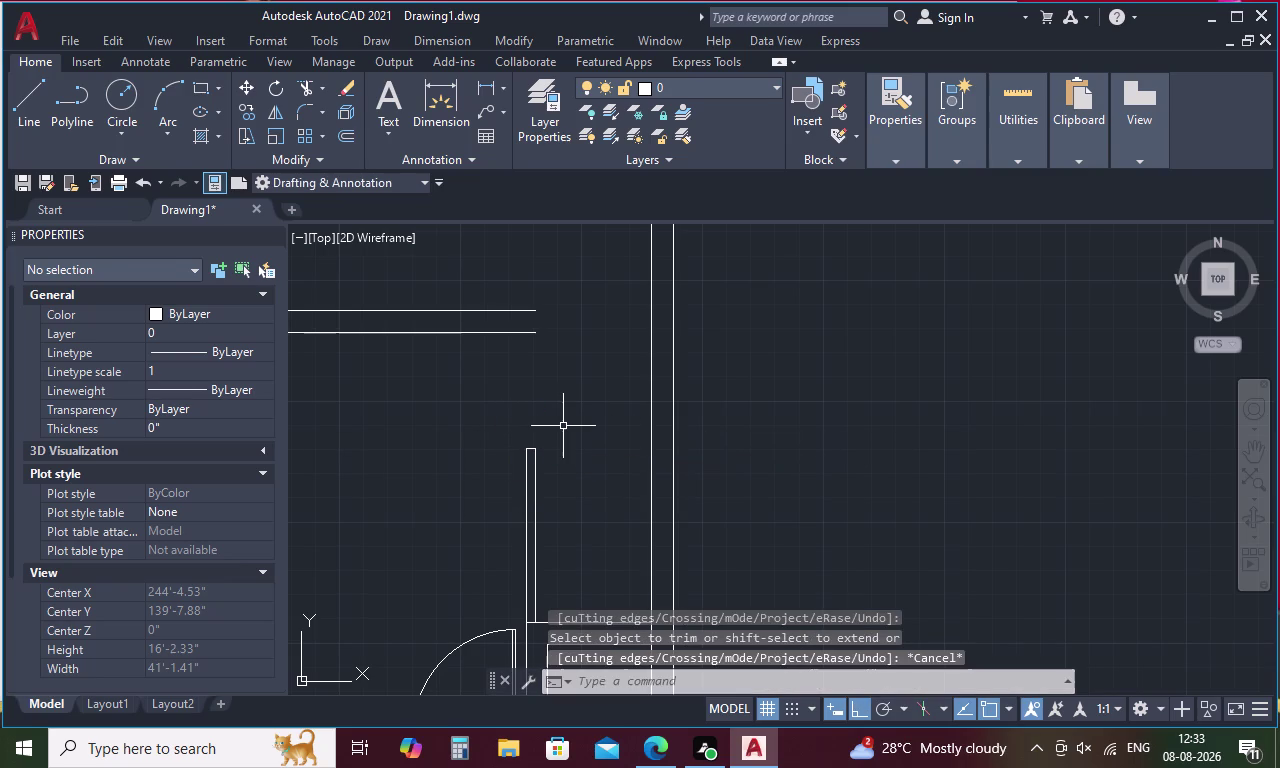
Cap the horizontal wall's open end with a short closing line.
key(l)
key(space)
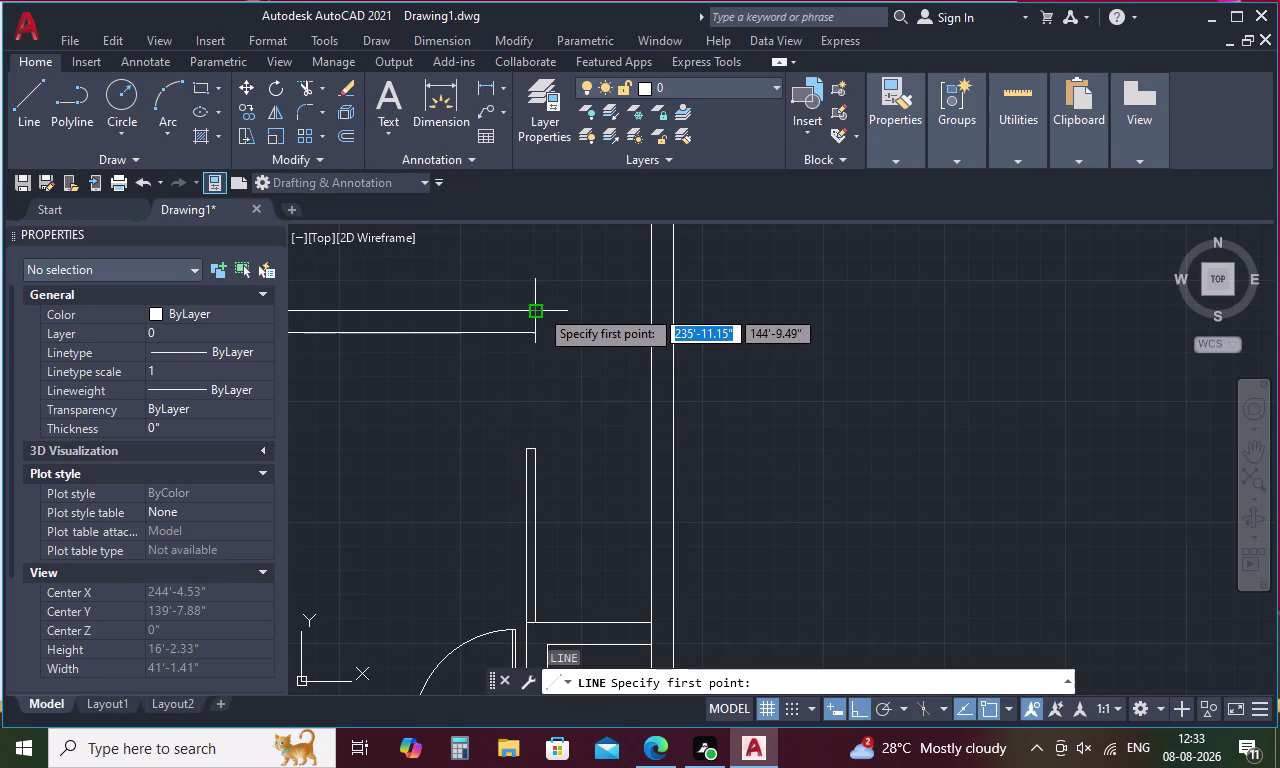
click(539, 308)
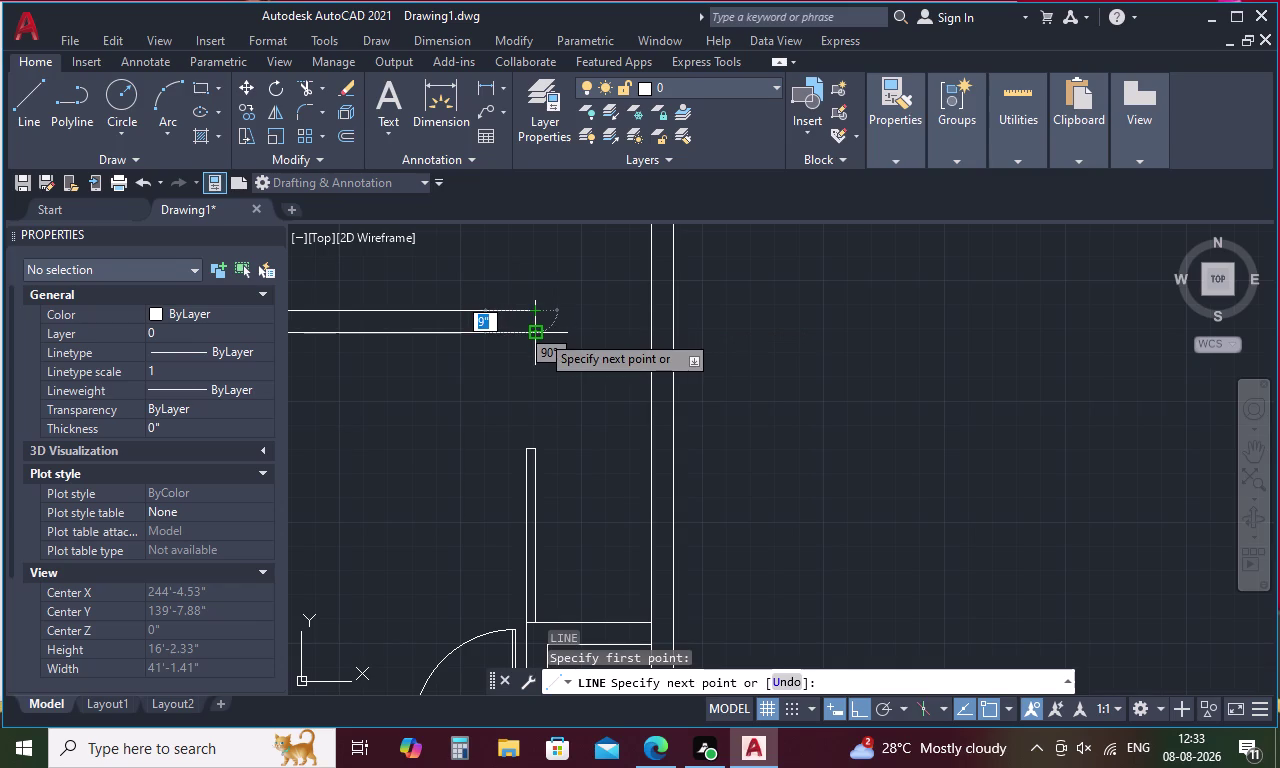
scroll(up, 3)
click(526, 320)
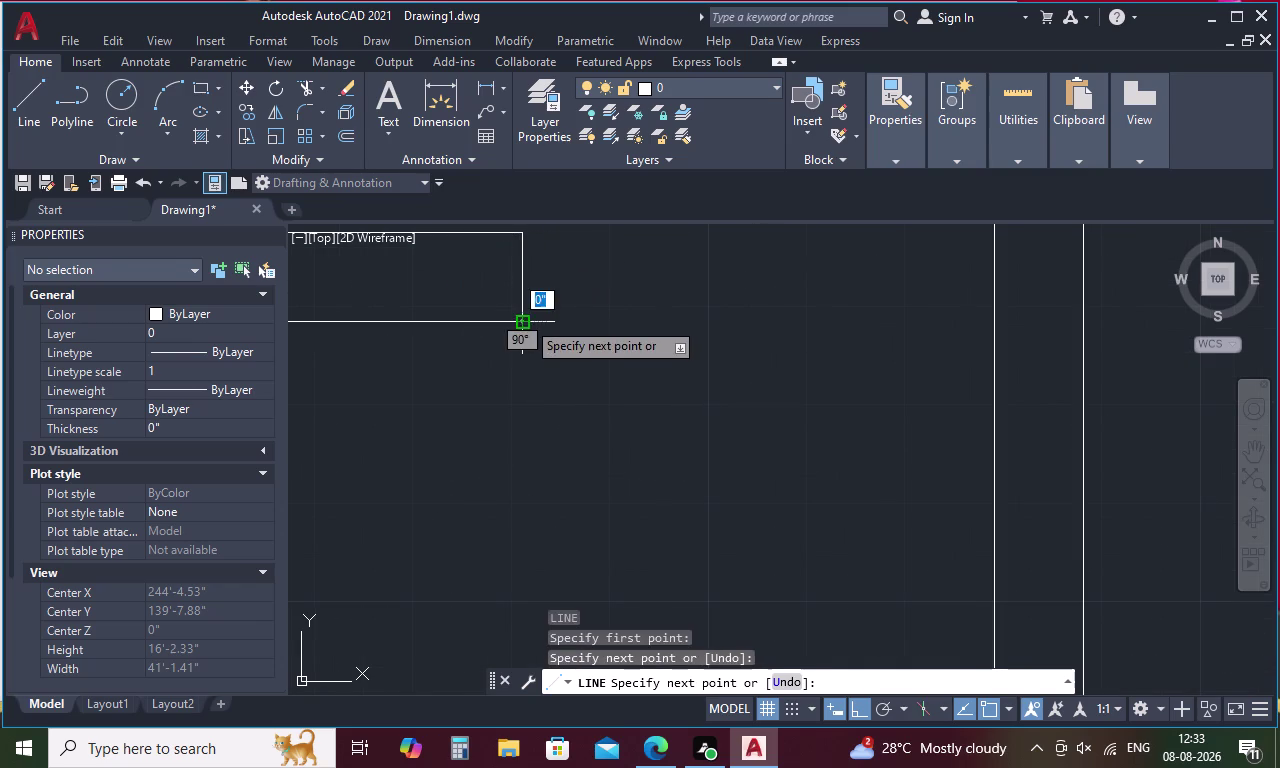
key(Escape)
scroll(down, 3)
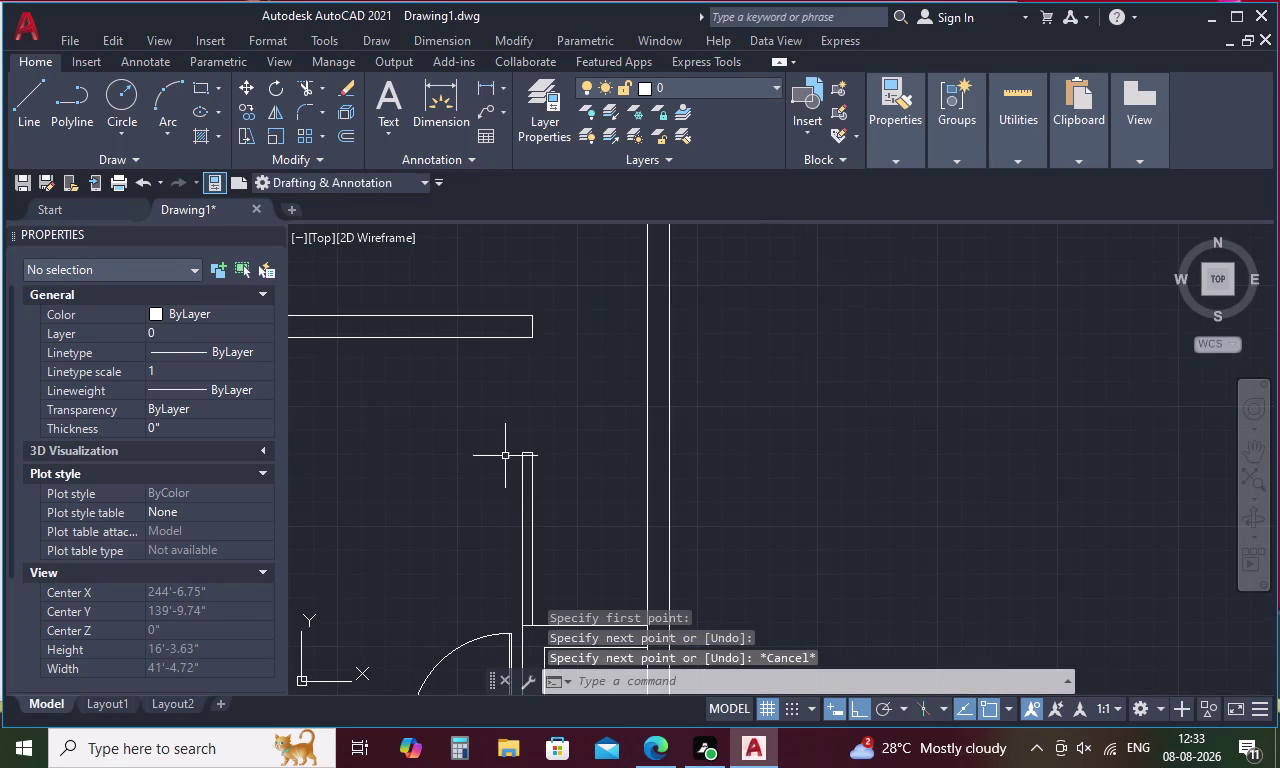
scroll(down, 3)
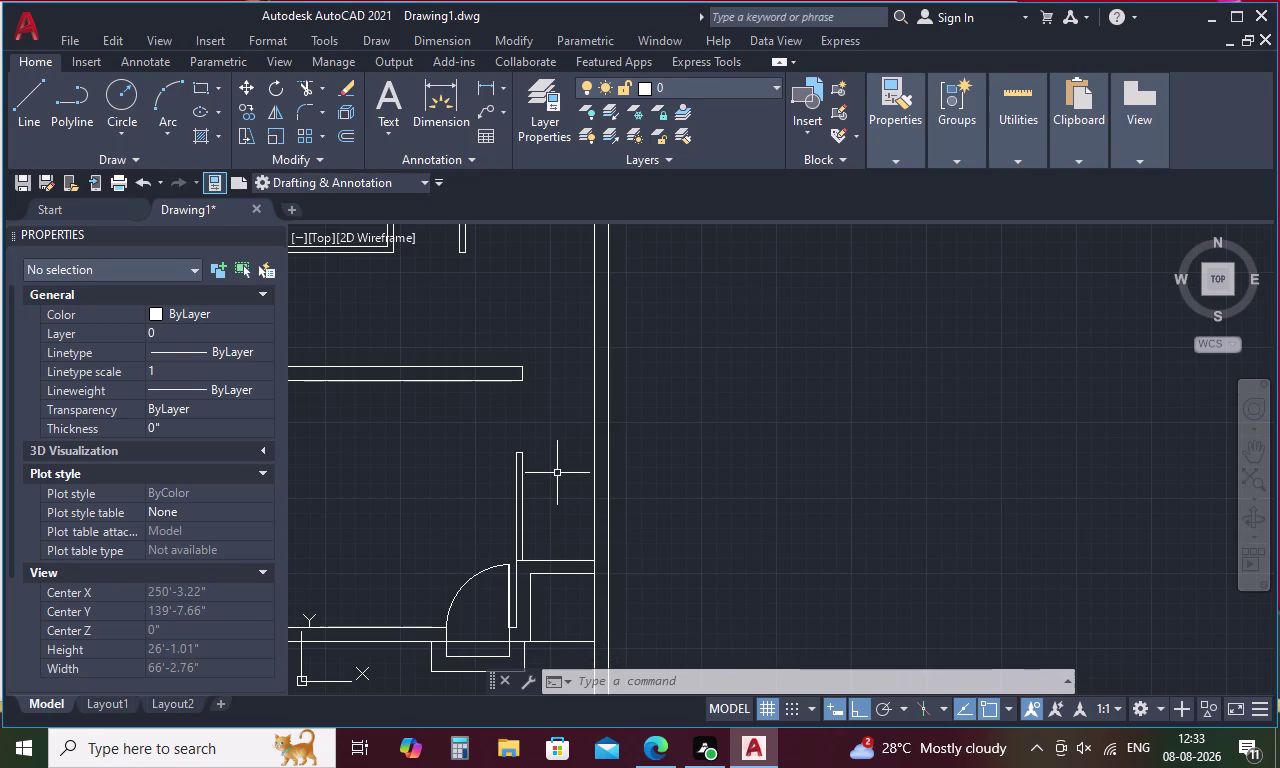
middle_drag(557, 472, 565, 557)
scroll(down, 3)
middle_drag(531, 463, 533, 474)
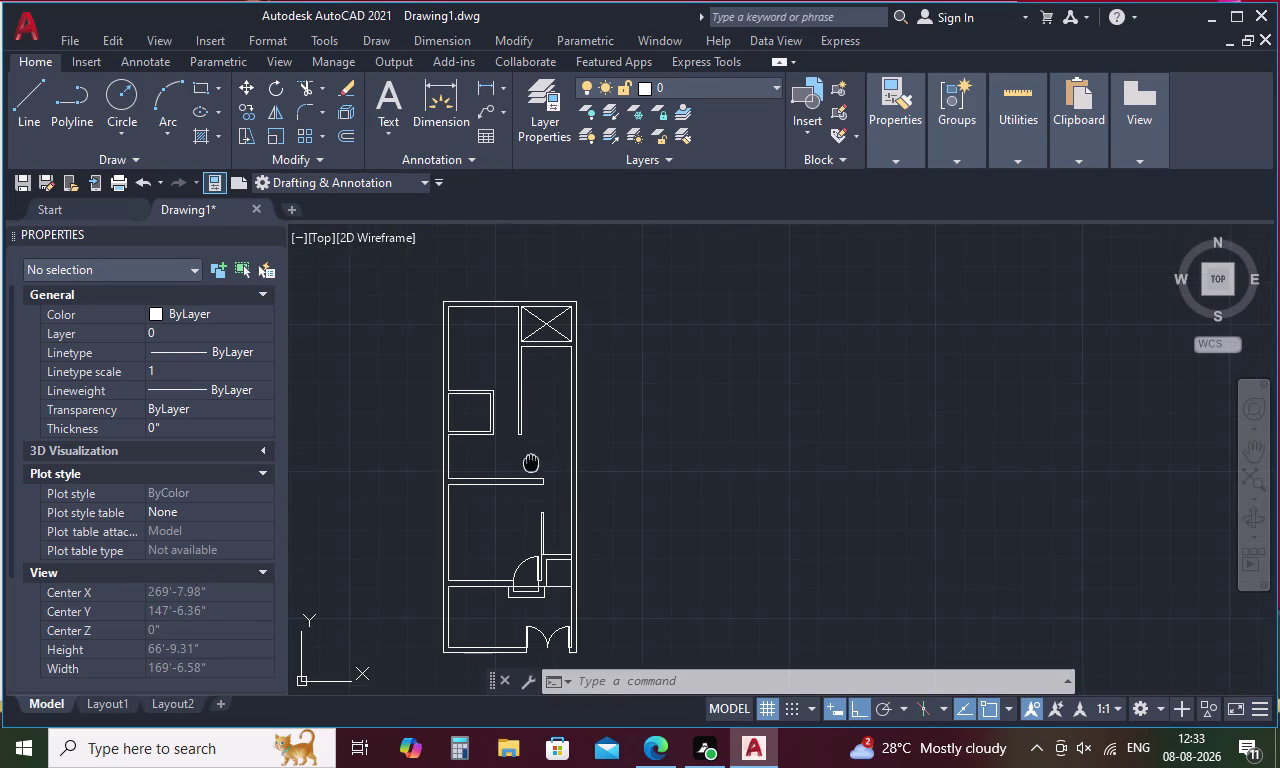
middle_drag(533, 474, 545, 554)
scroll(up, 3)
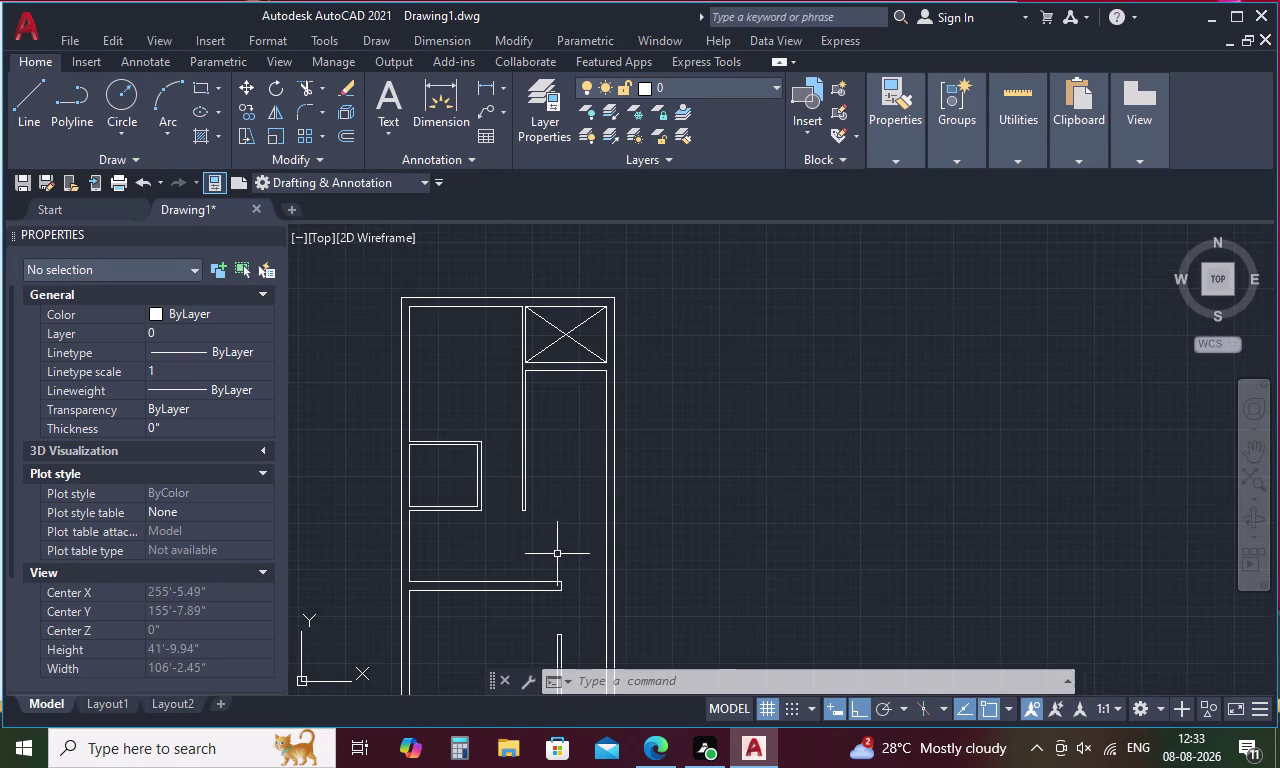
scroll(down, 3)
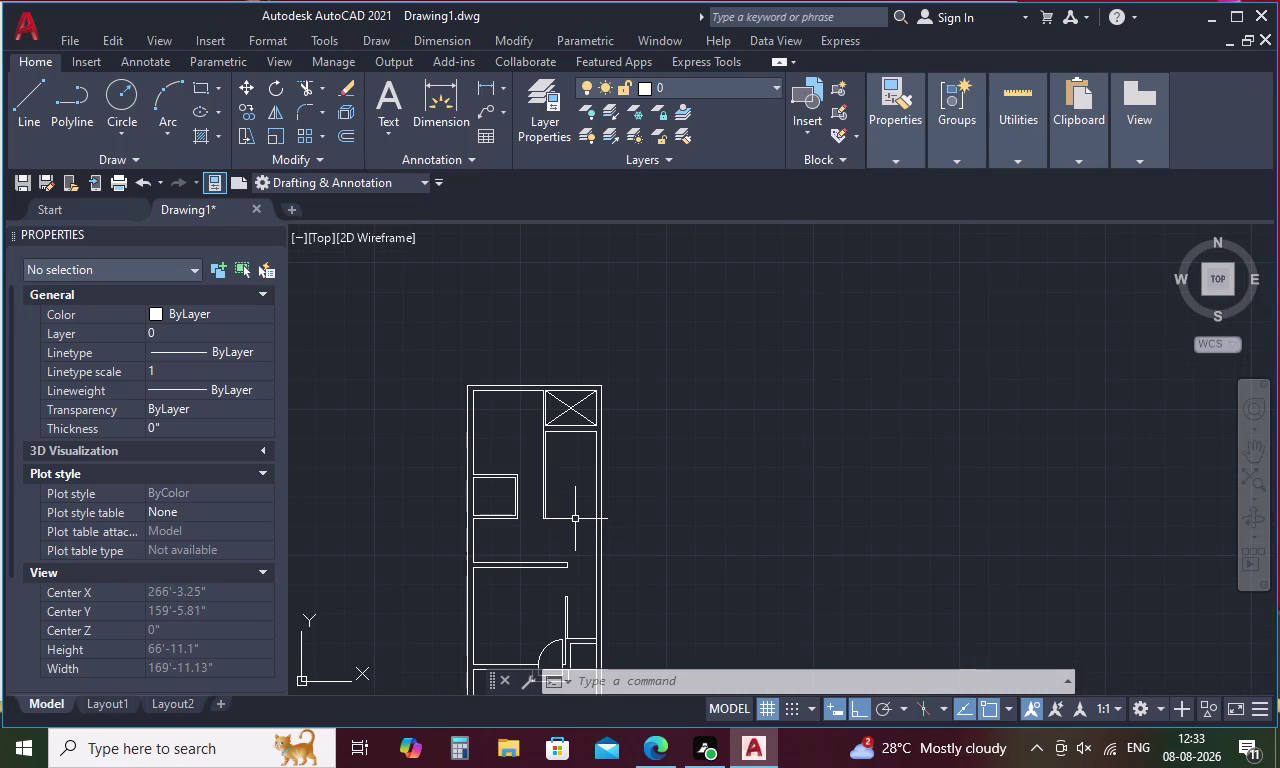
scroll(up, 3)
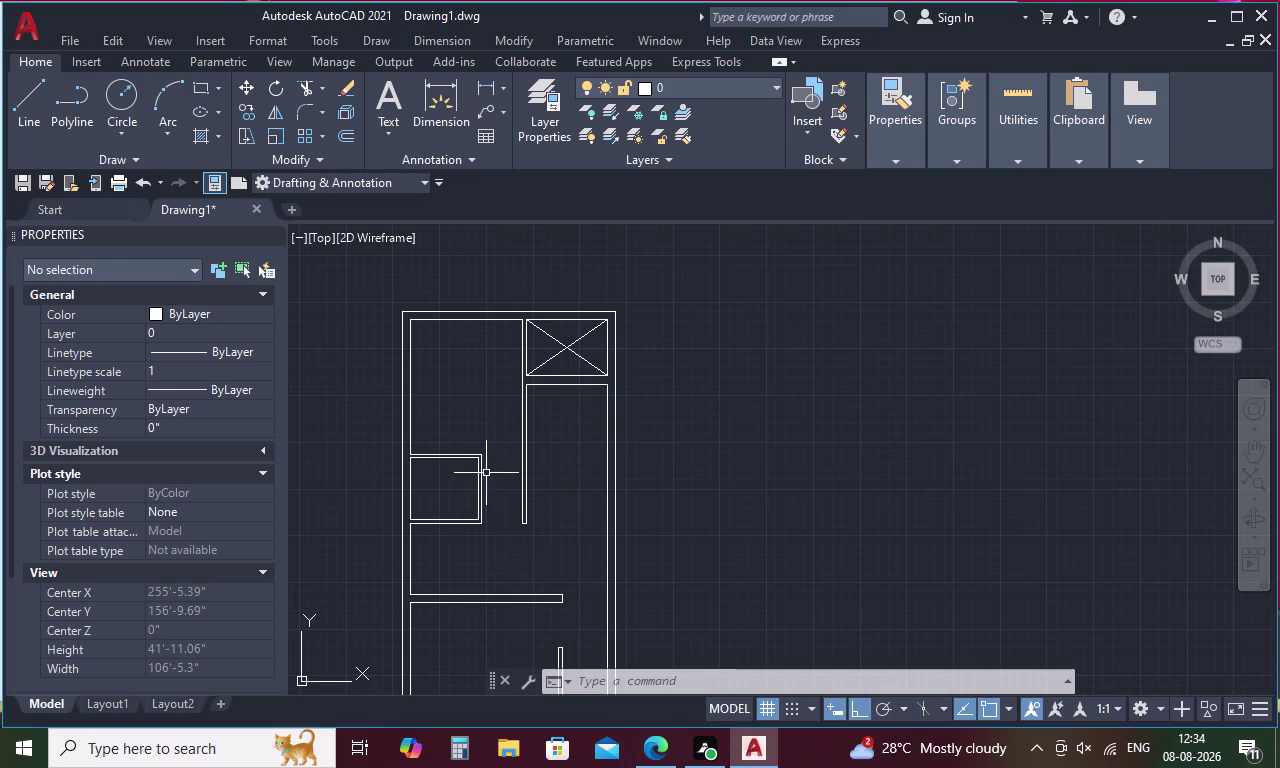
scroll(up, 3)
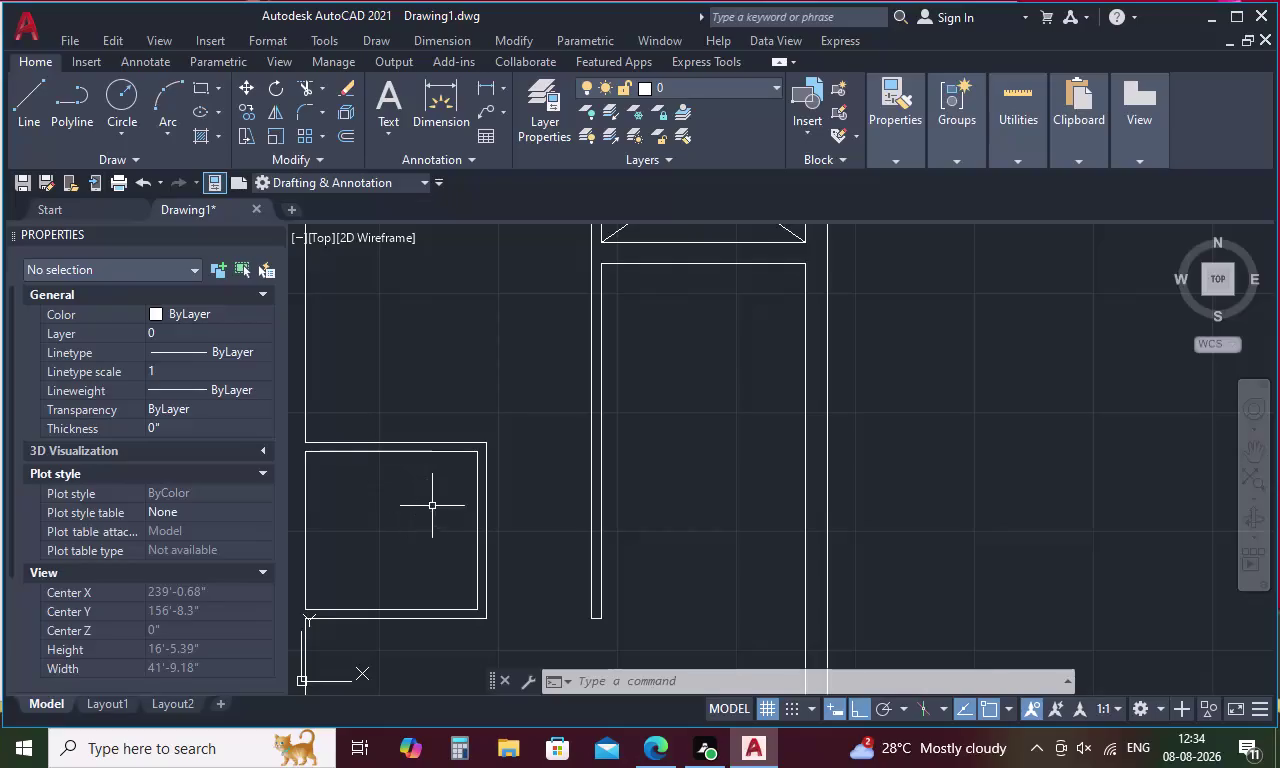
Draw a short line starting 4 units tracked from the cupboard corner.
key(l)
key(space)
key(t)
key(k)
key(space)
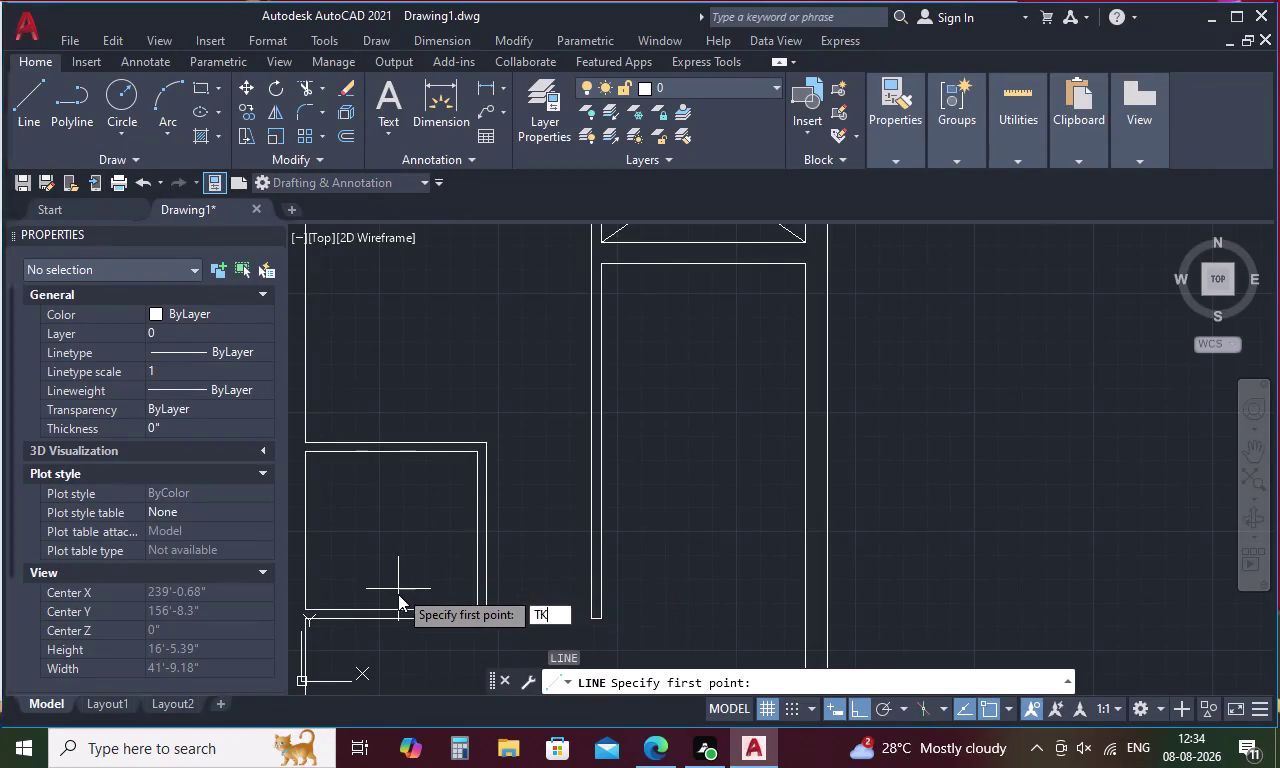
click(479, 456)
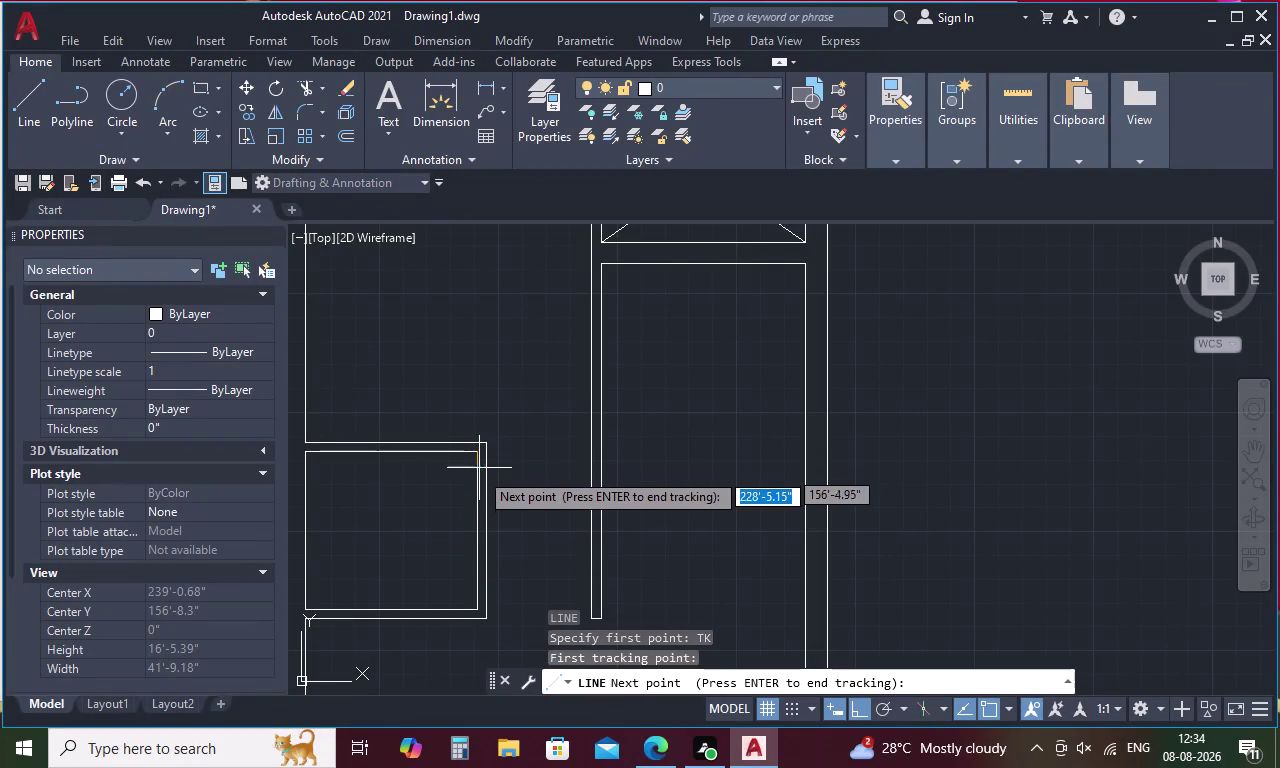
text(4)
key(space)
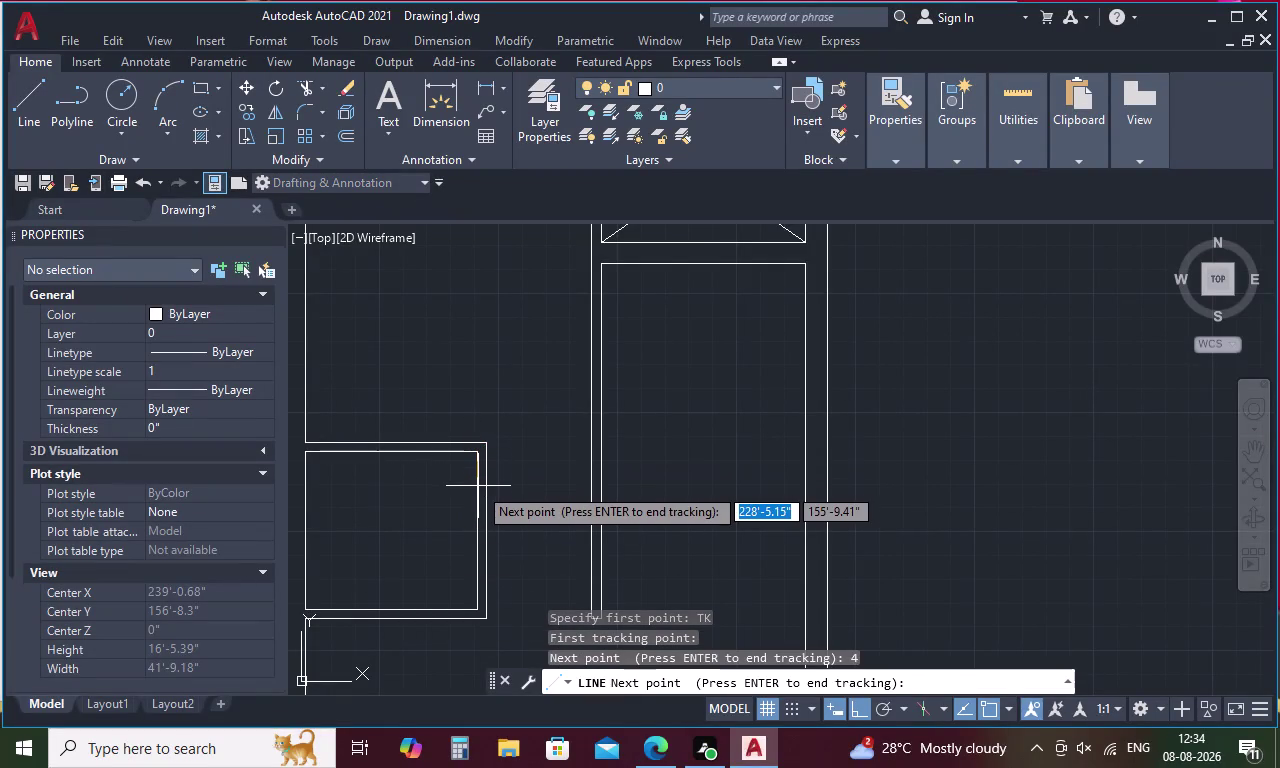
key(space)
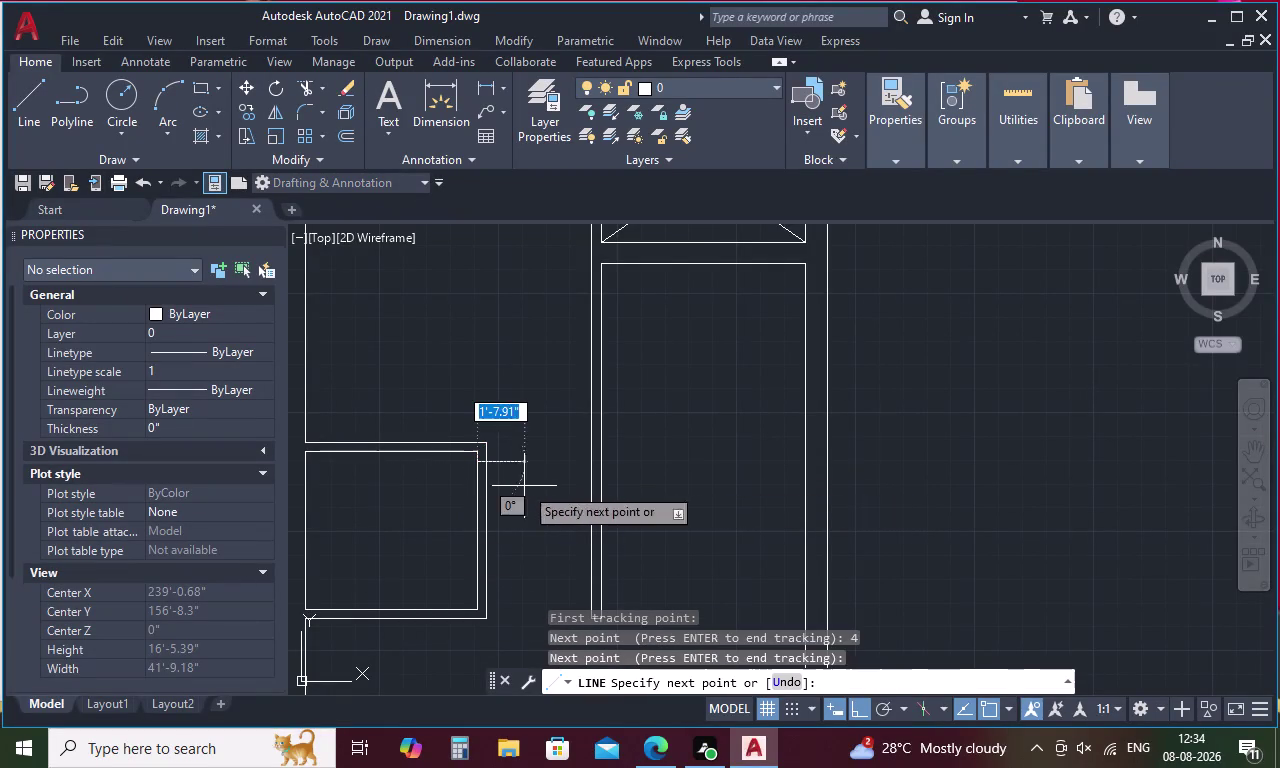
click(490, 466)
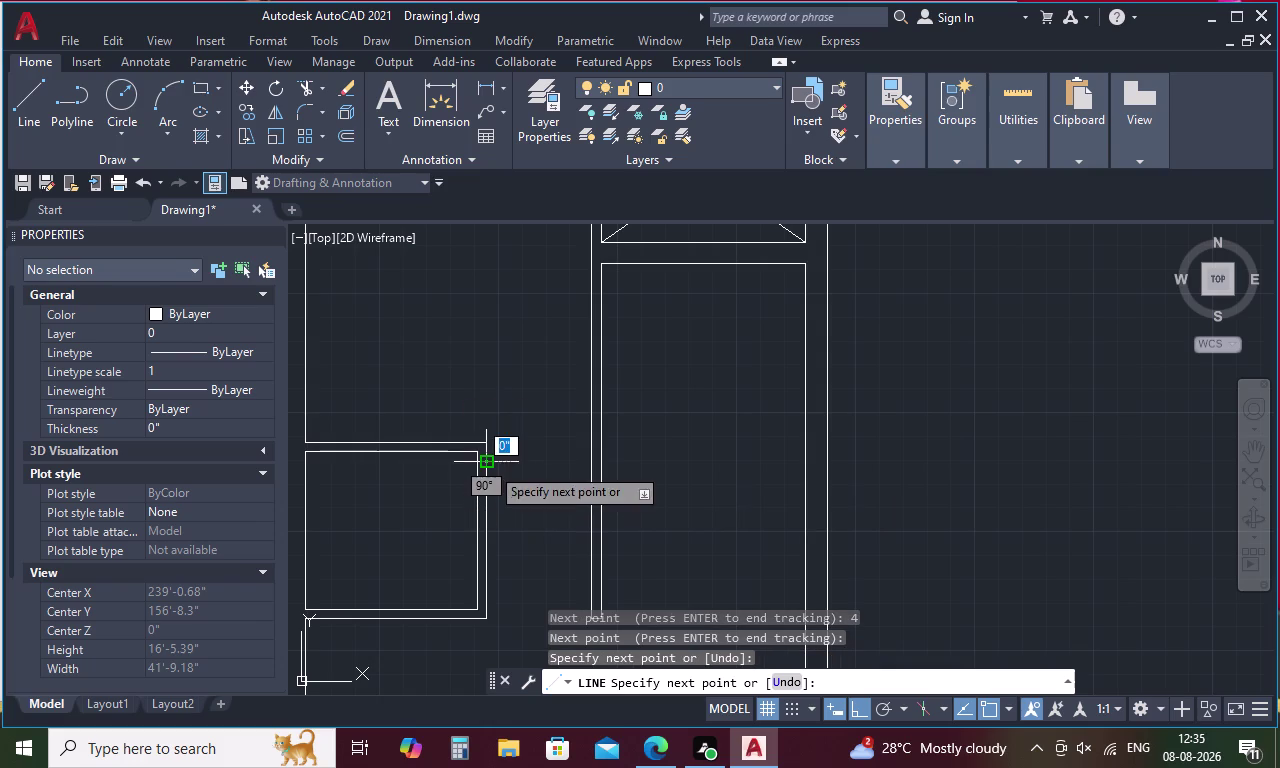
key(Escape)
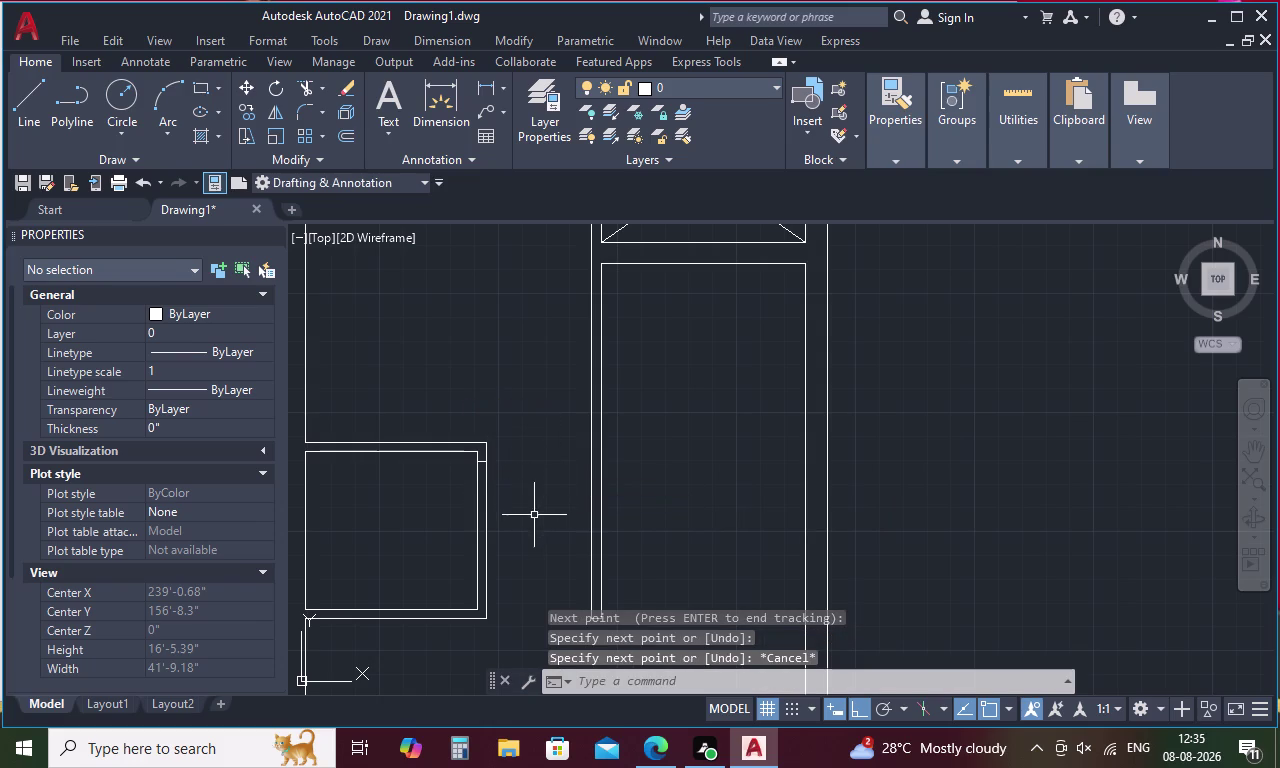
Draw a 2'6" line left from the cupboard's top corner.
text(L)
key(space)
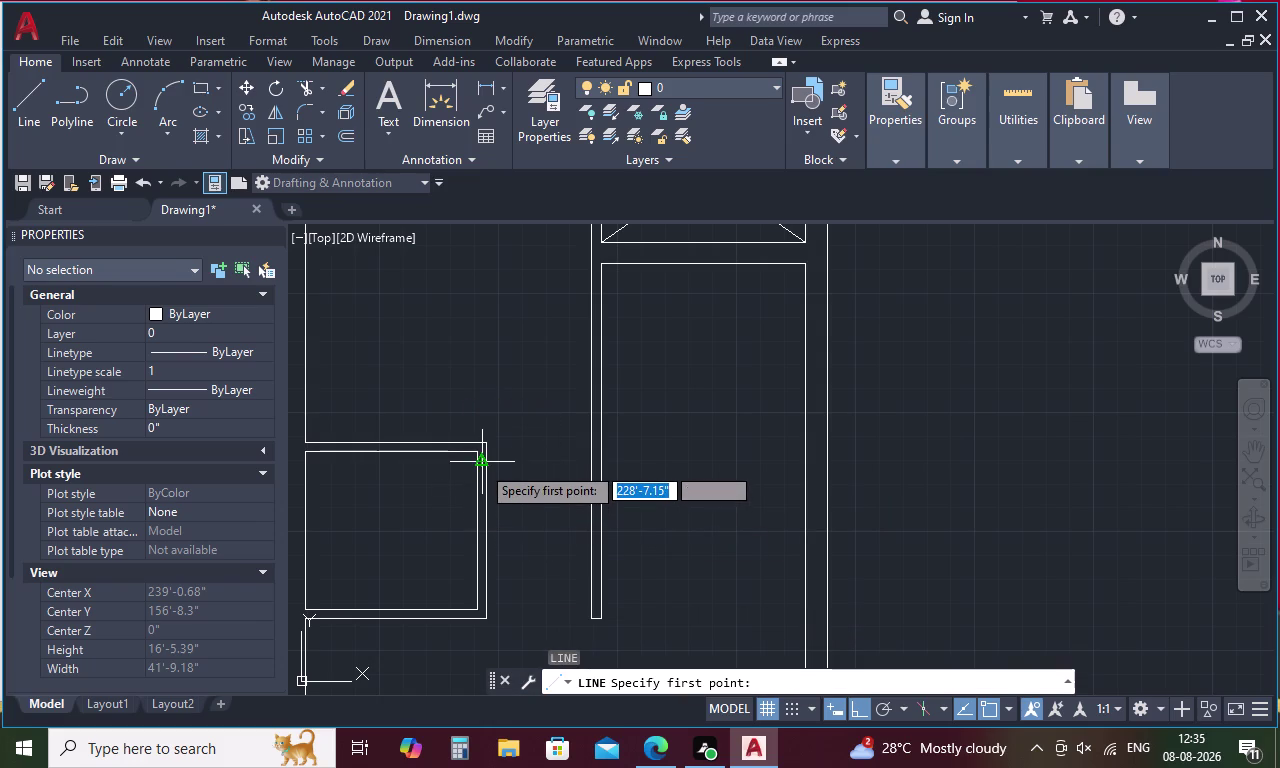
scroll(up, 3)
click(469, 464)
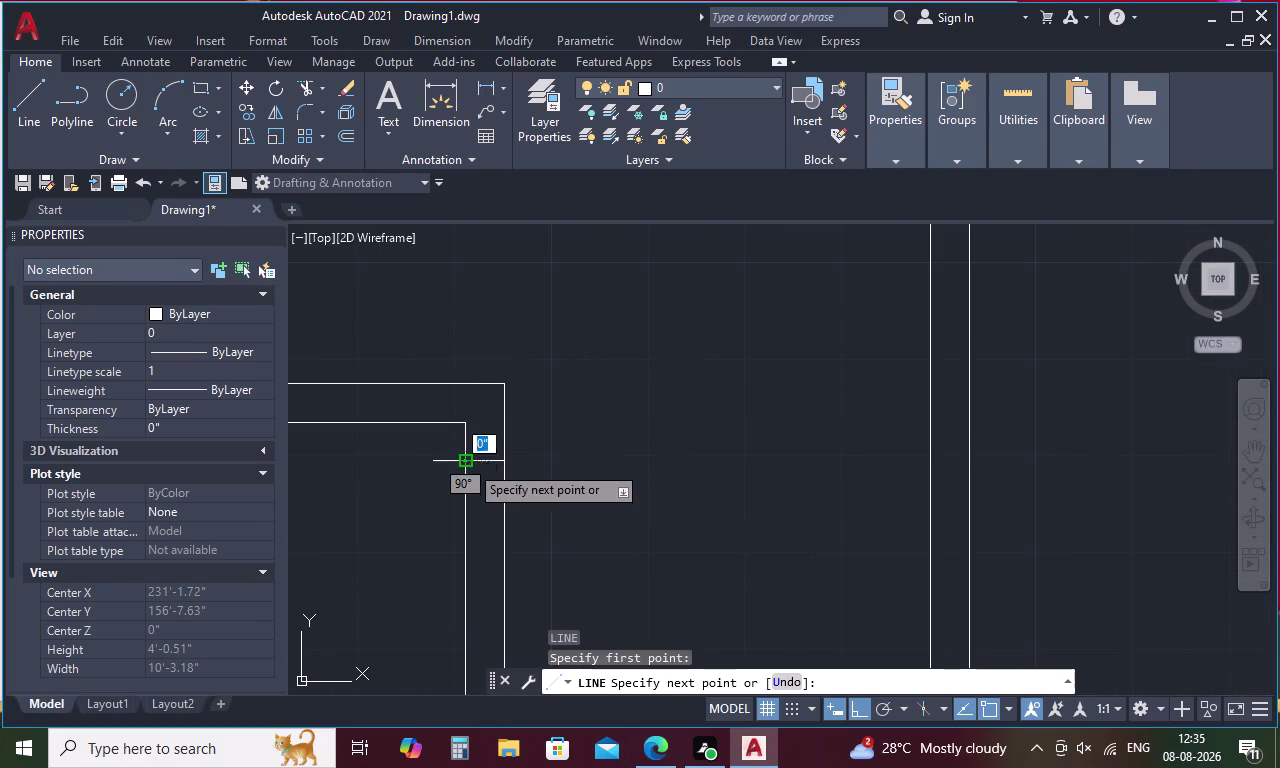
scroll(down, 3)
middle_drag(386, 466, 554, 501)
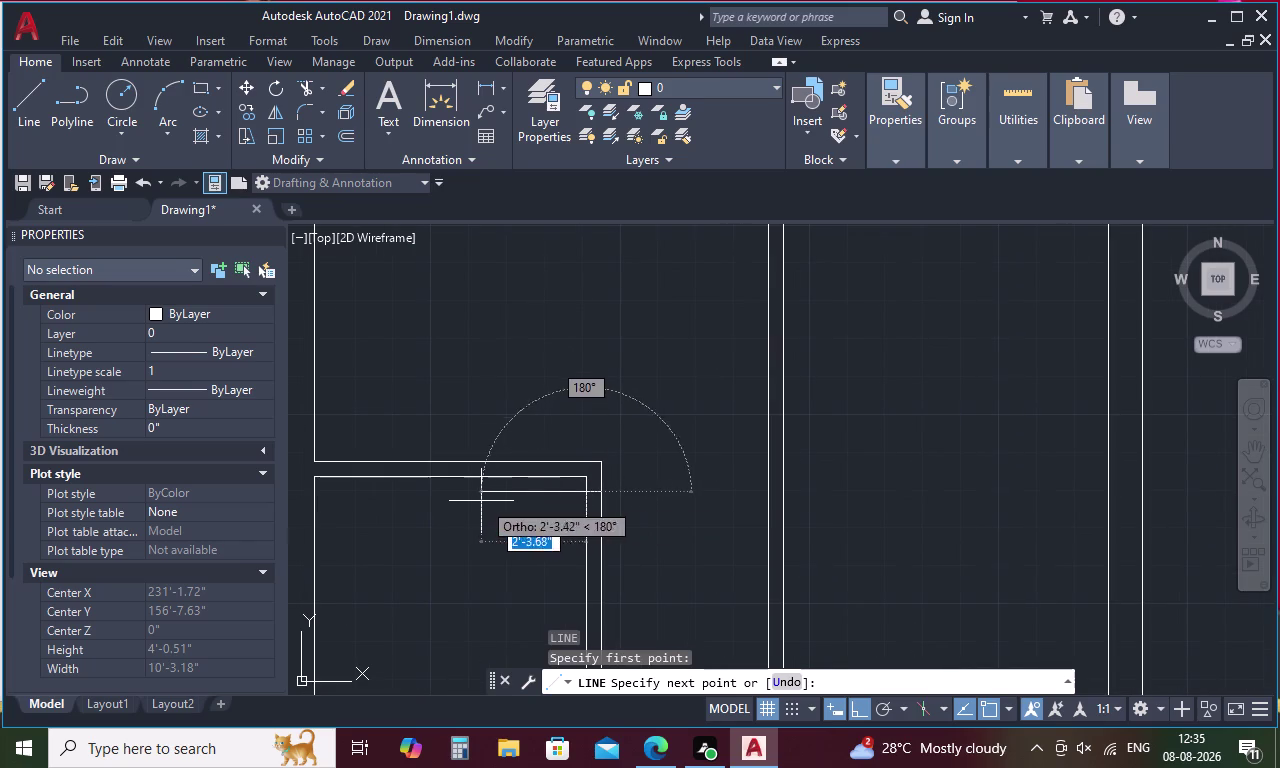
key(2)
key(apostrophe)
key(6)
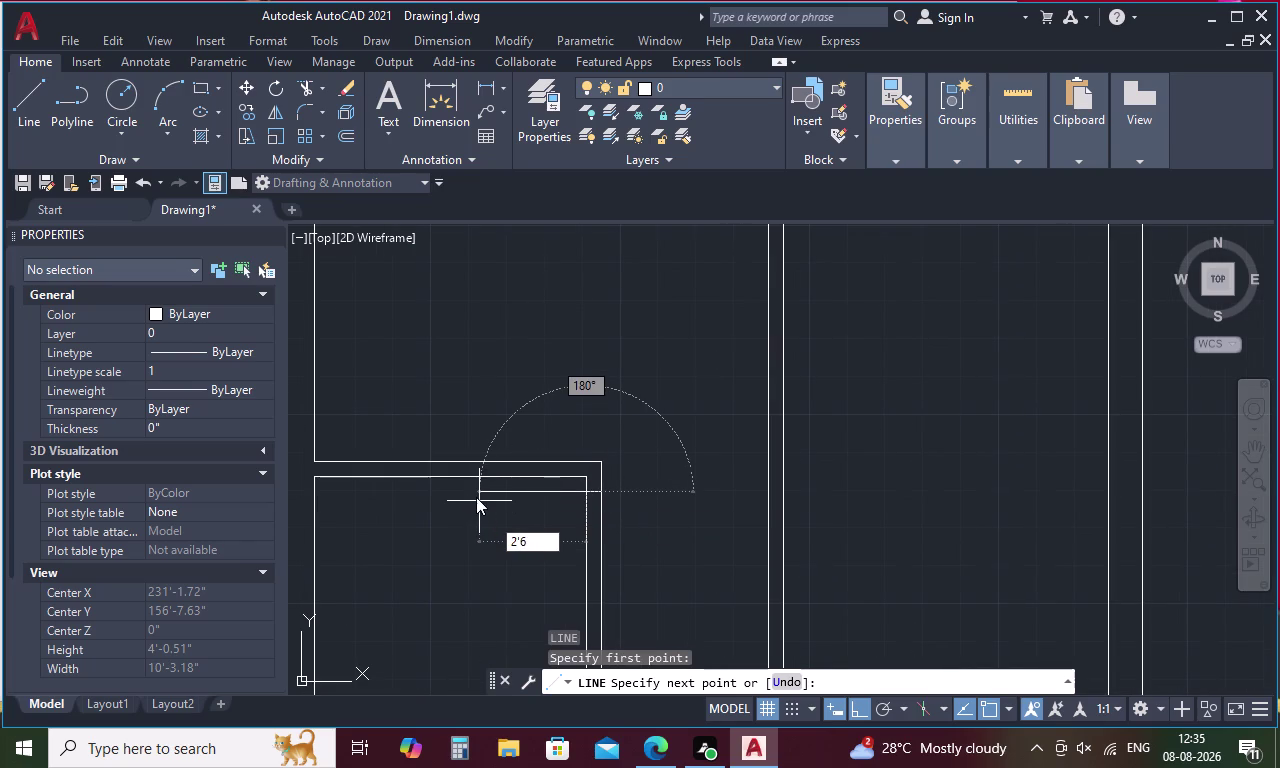
key(shift+quotedbl)
key(space)
Run OFFSET with a 1-unit distance on the new line.
key(Escape)
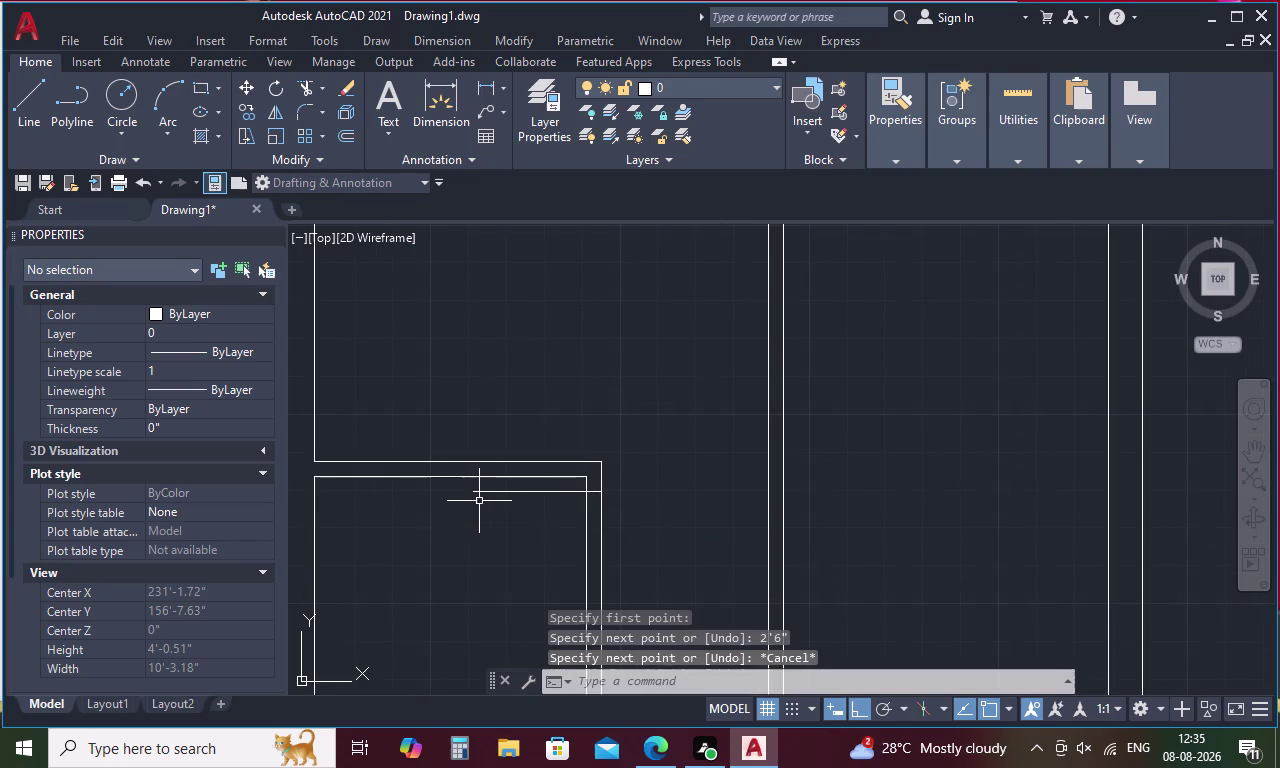
text(O 1)
key(space)
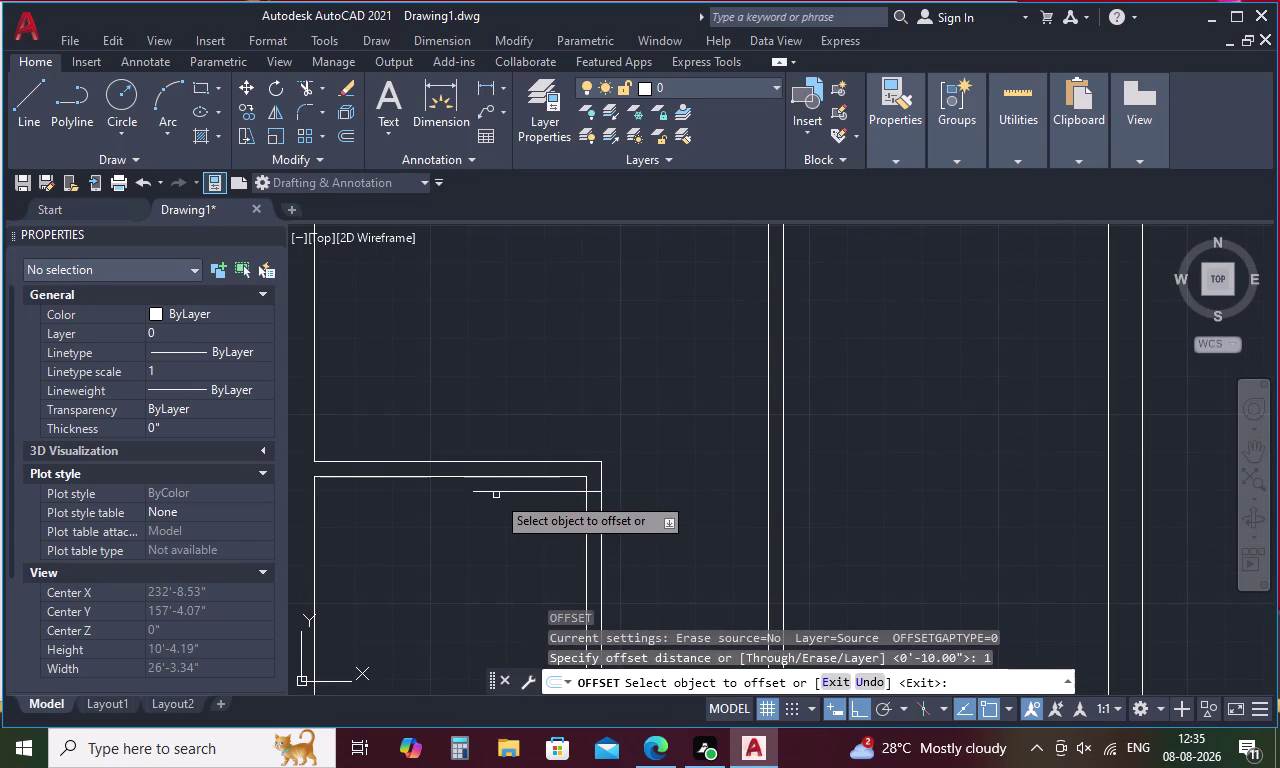
click(499, 493)
click(501, 524)
key(space)
key(space)
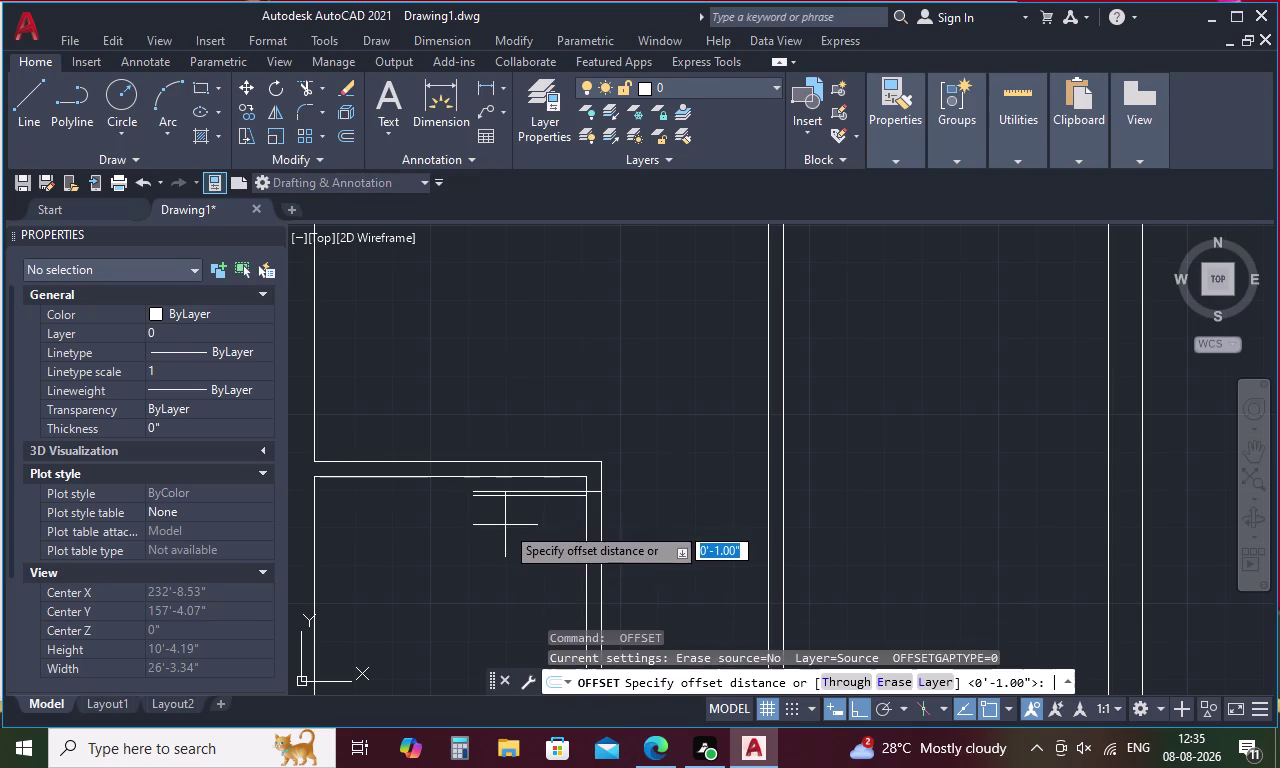
Offset the wall line 2'-6" toward the doorway.
text(2')
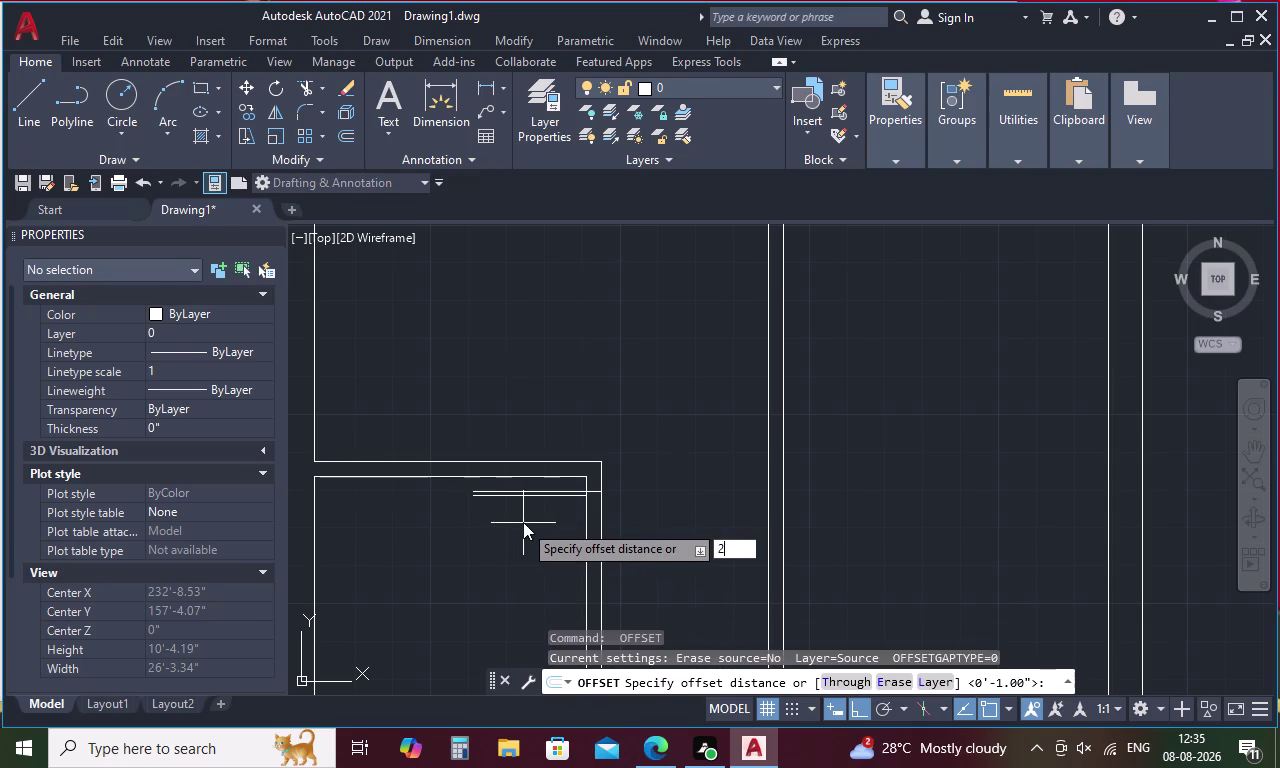
key(6)
text(")
key(space)
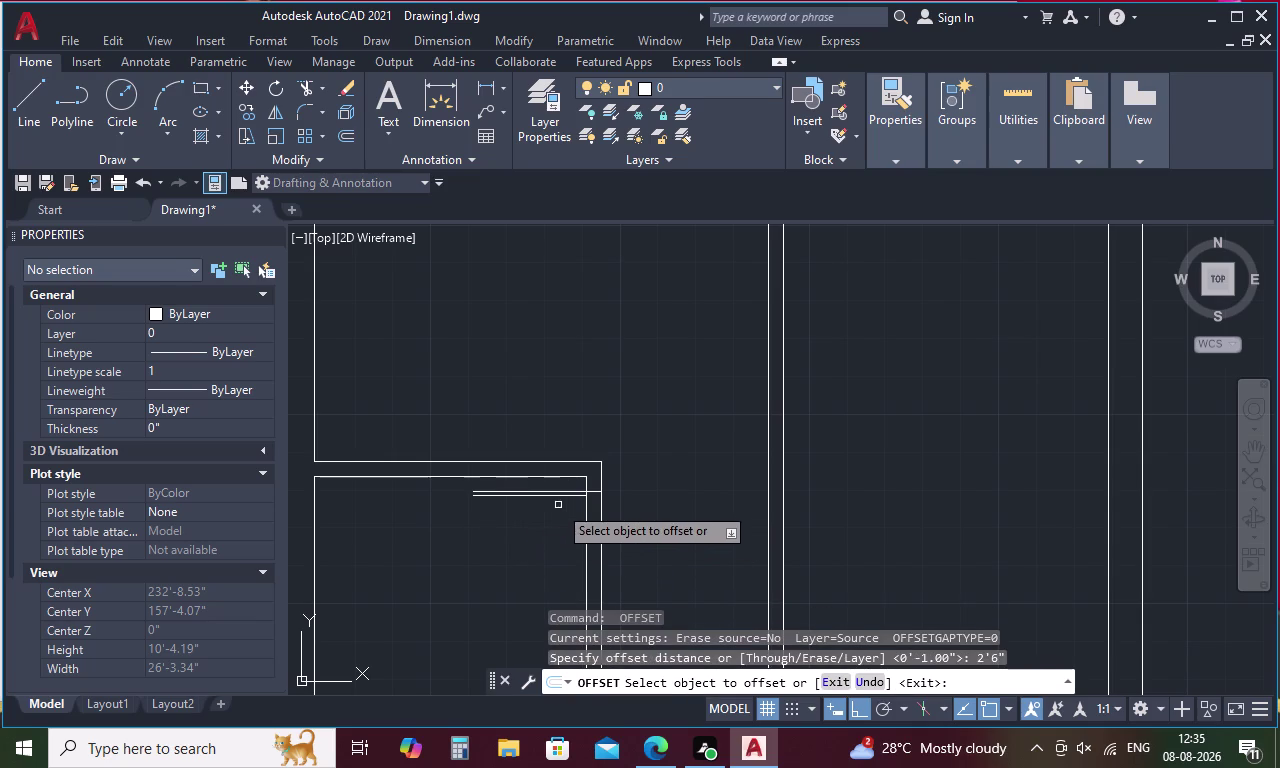
click(596, 491)
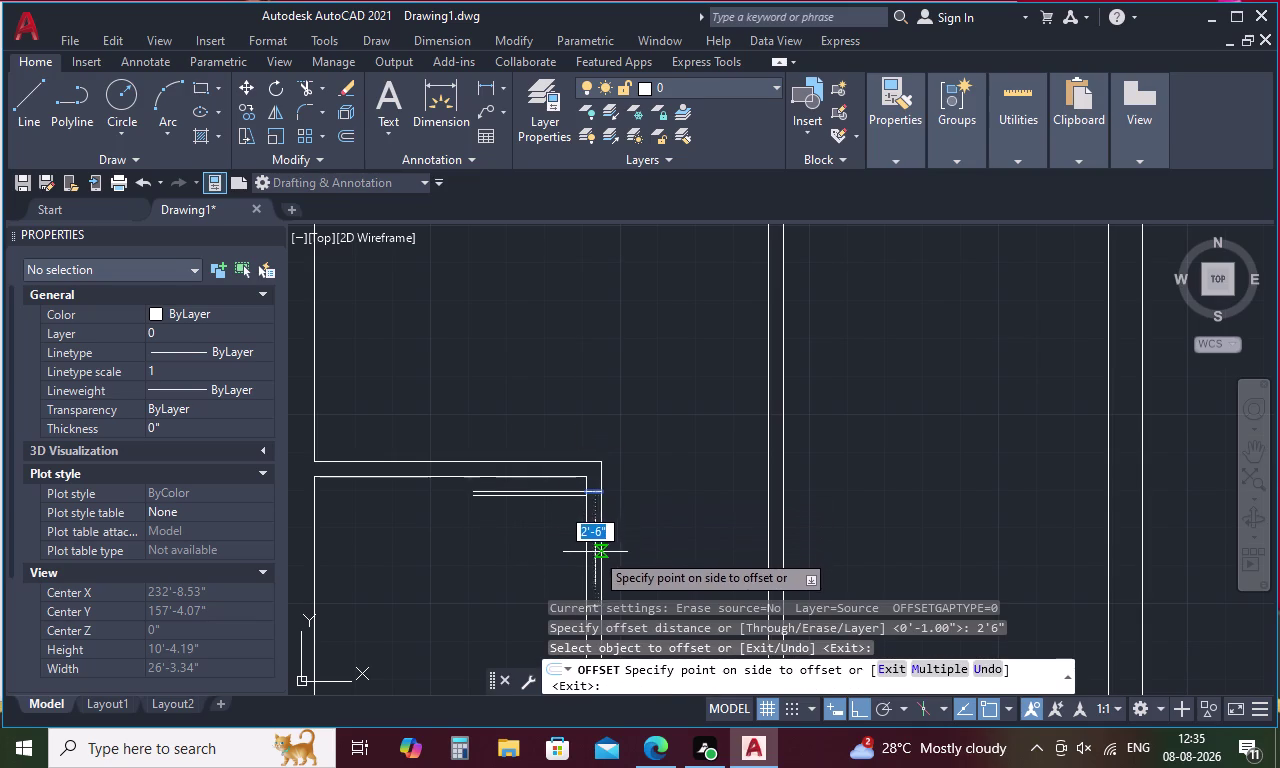
click(594, 558)
scroll(down, 3)
middle_drag(594, 555, 580, 496)
scroll(up, 3)
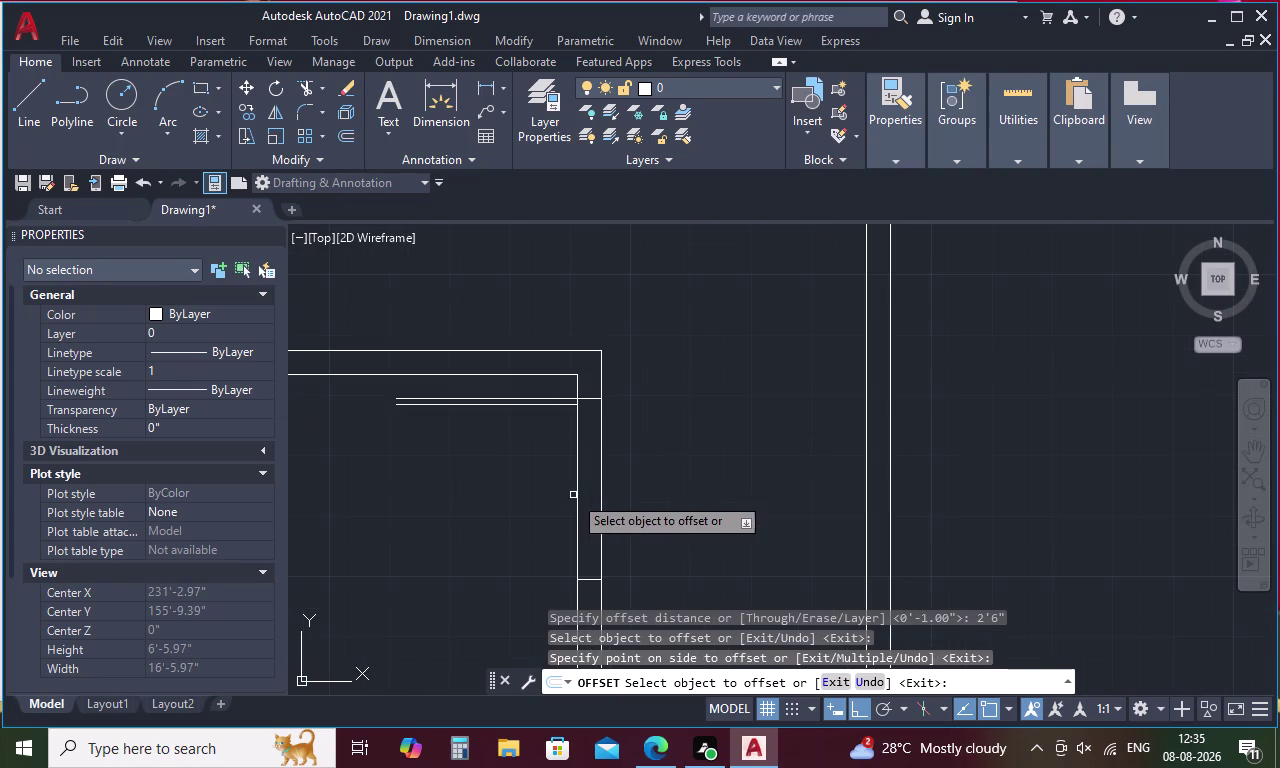
Draw a 3-point door swing arc from the doorway to the wall.
key(Escape)
text(A)
key(space)
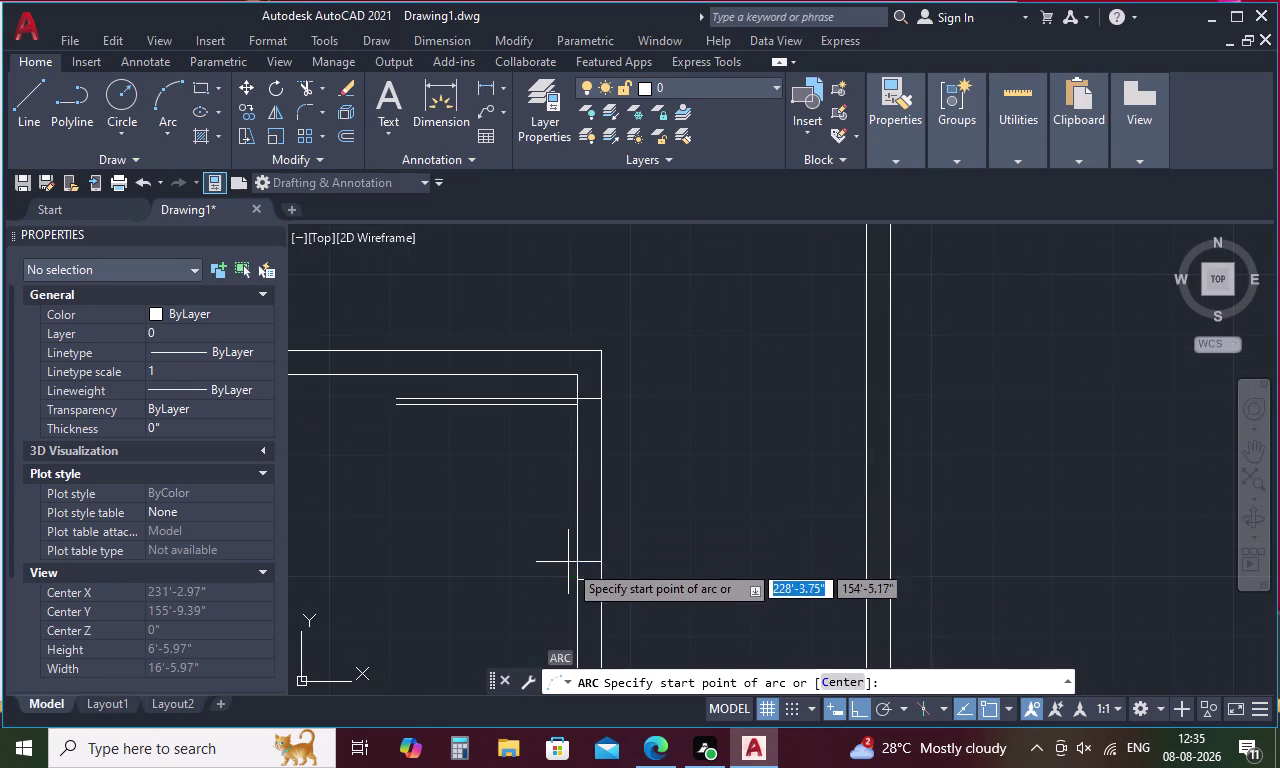
click(575, 582)
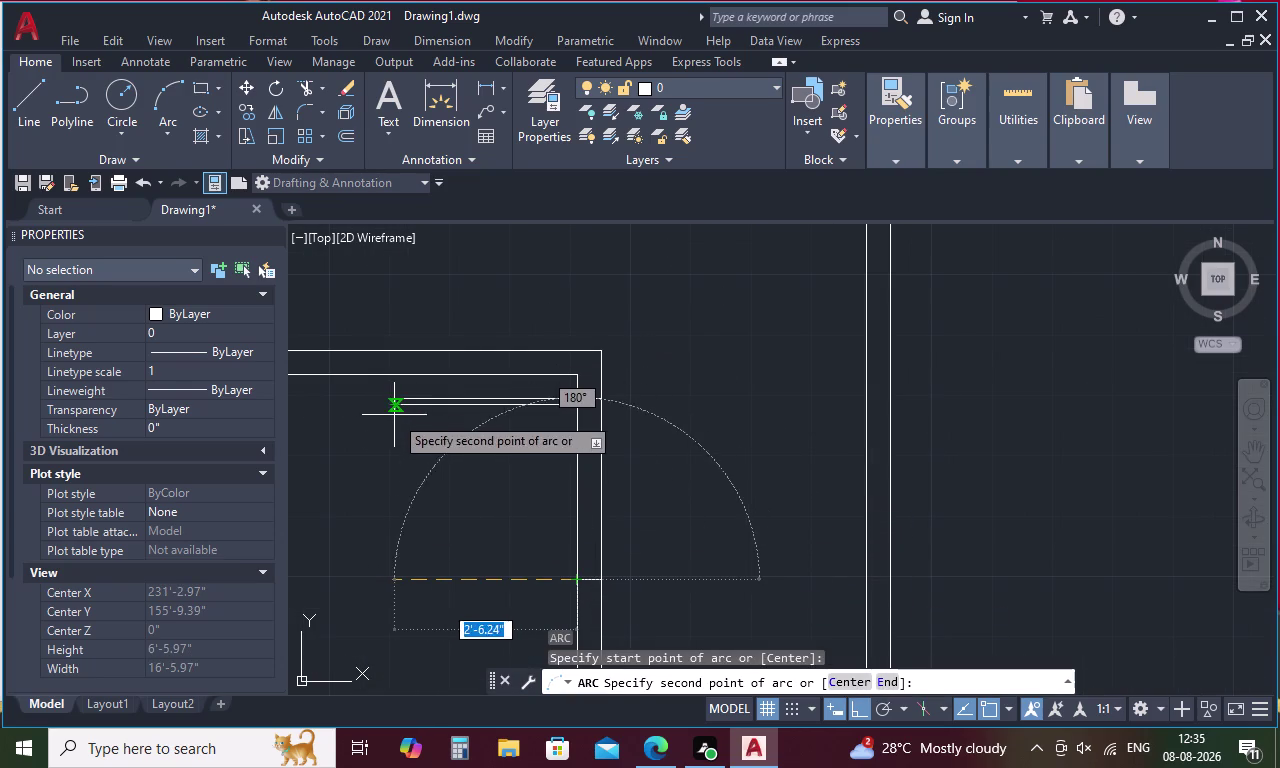
click(398, 405)
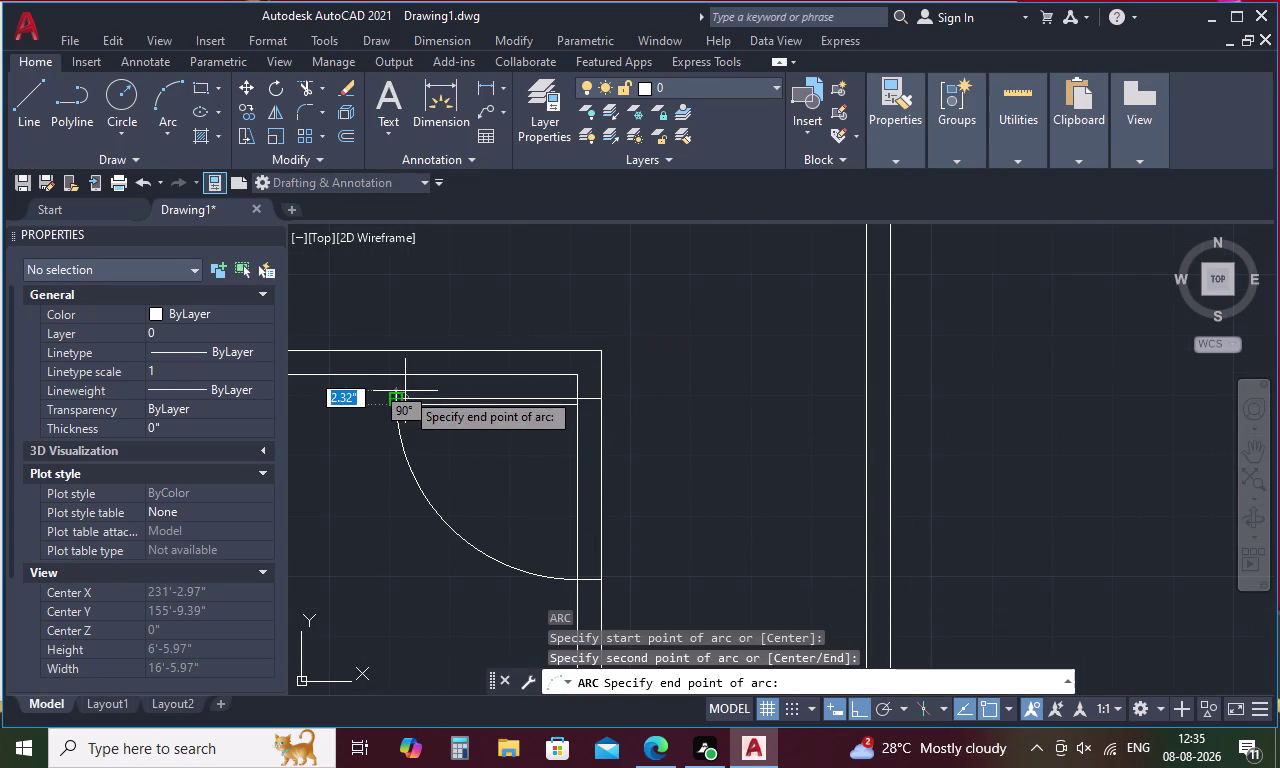
scroll(up, 3)
click(380, 411)
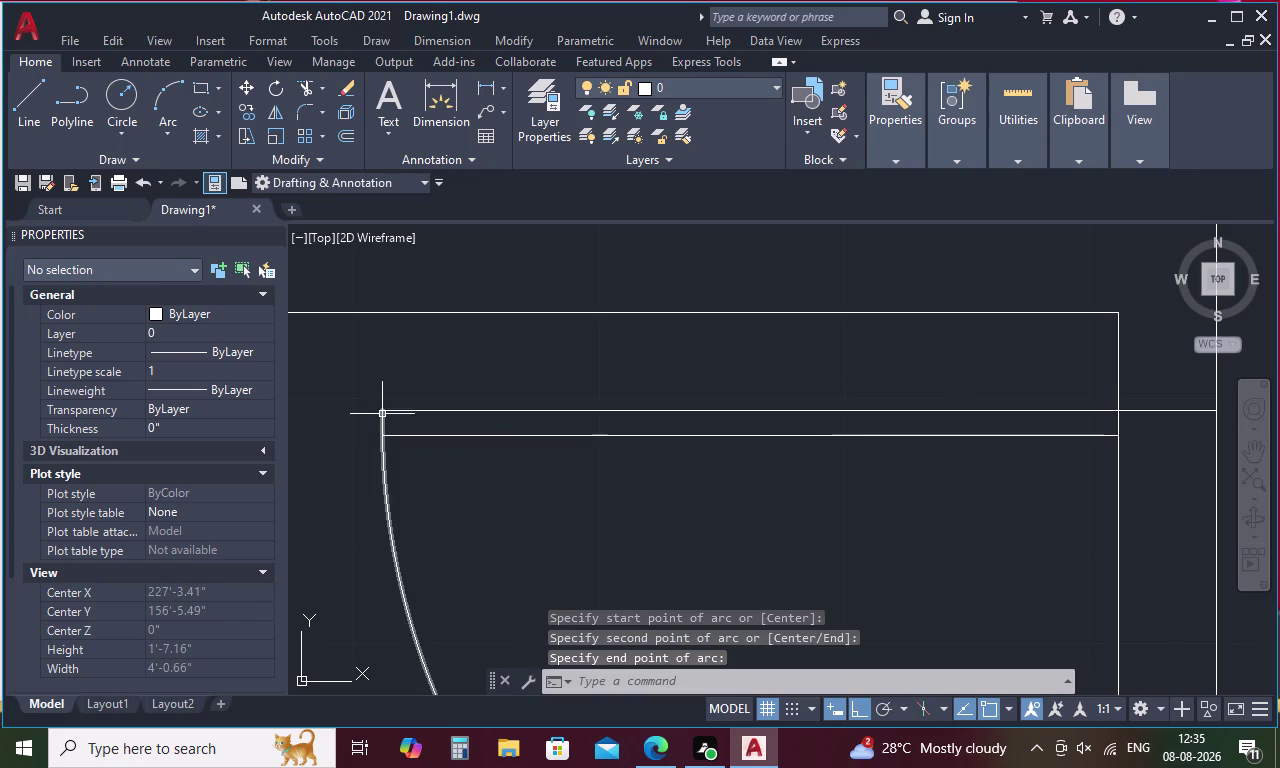
key(Escape)
Fence-trim extra guide segments across the doorway, then undo the last trim.
text(TR)
key(space)
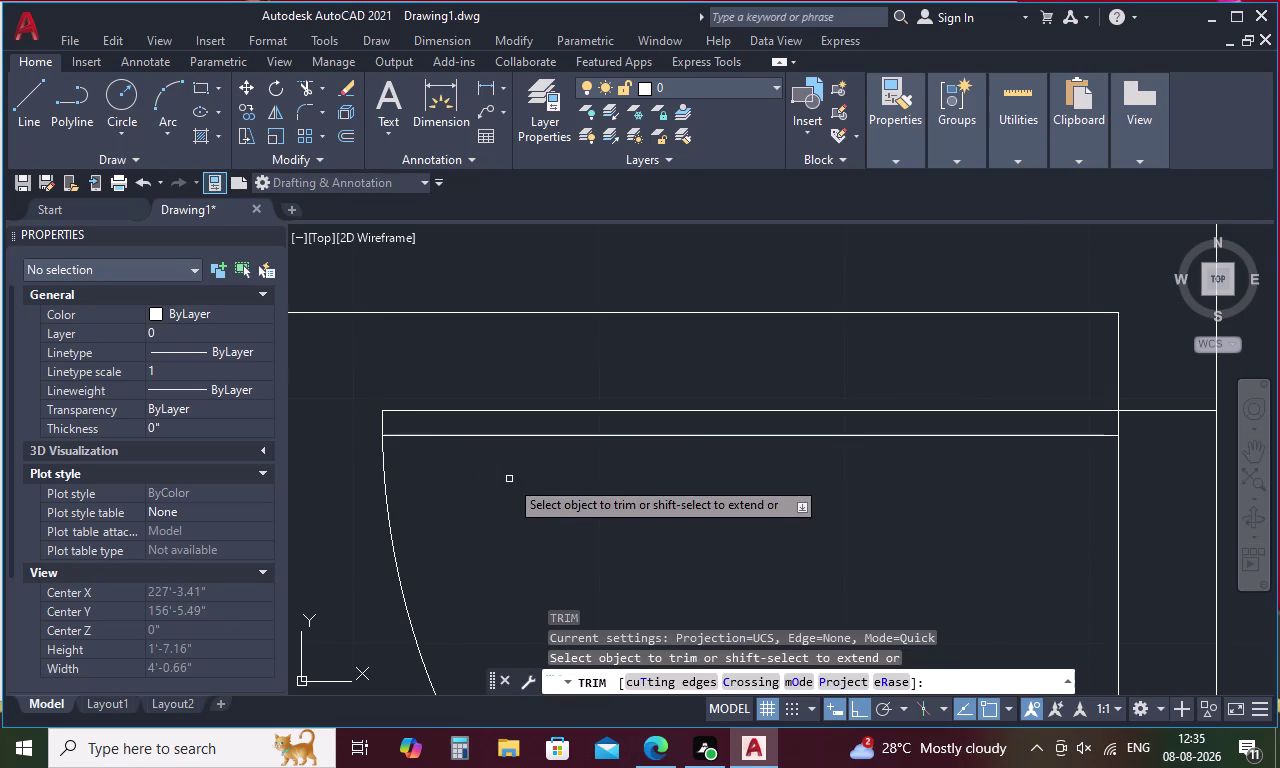
scroll(down, 3)
drag(801, 513, 777, 522)
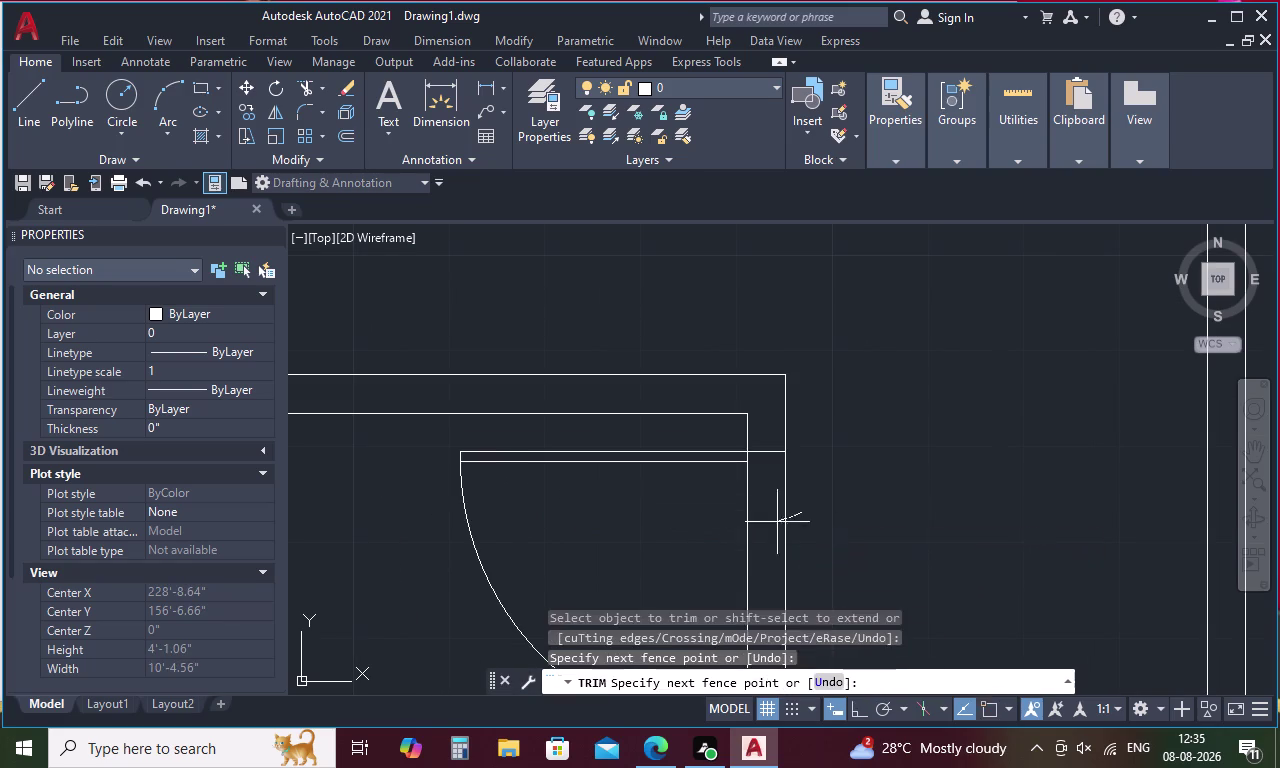
drag(777, 522, 709, 535)
scroll(down, 3)
middle_drag(735, 532, 729, 521)
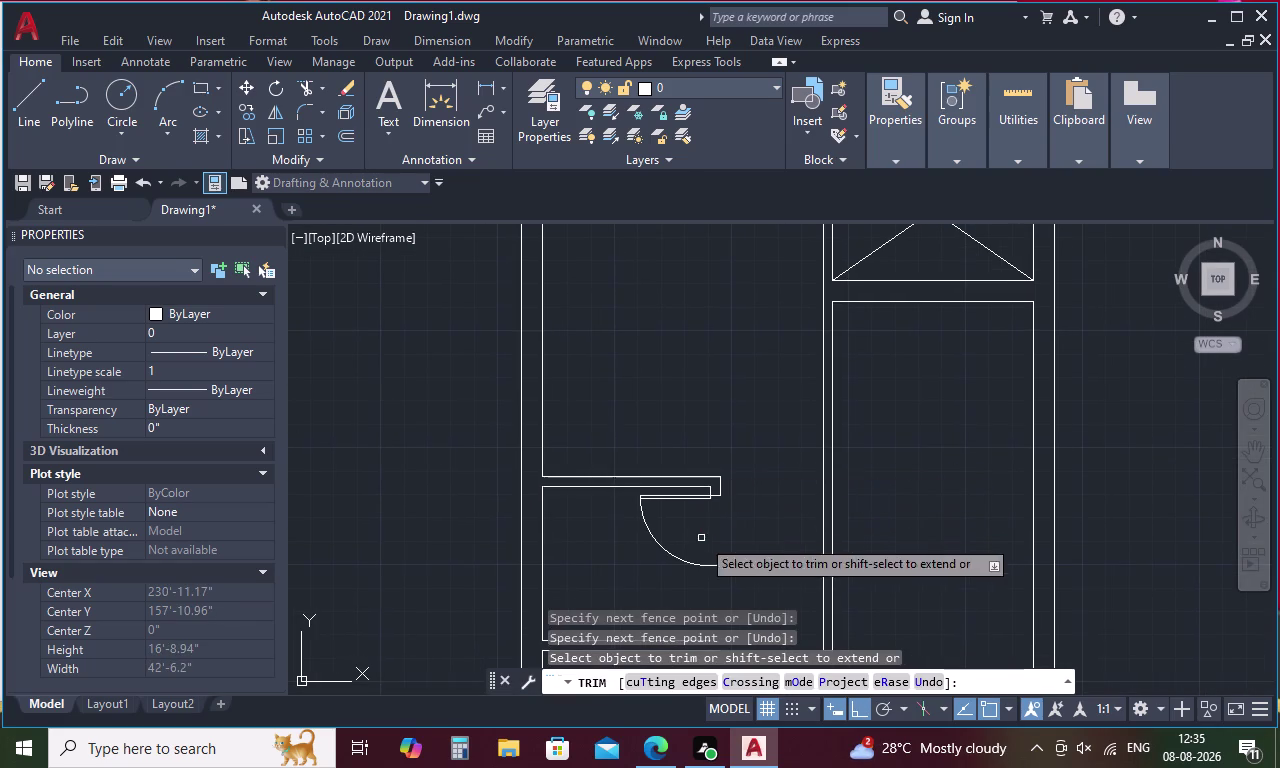
middle_drag(701, 538, 532, 386)
key(Escape)
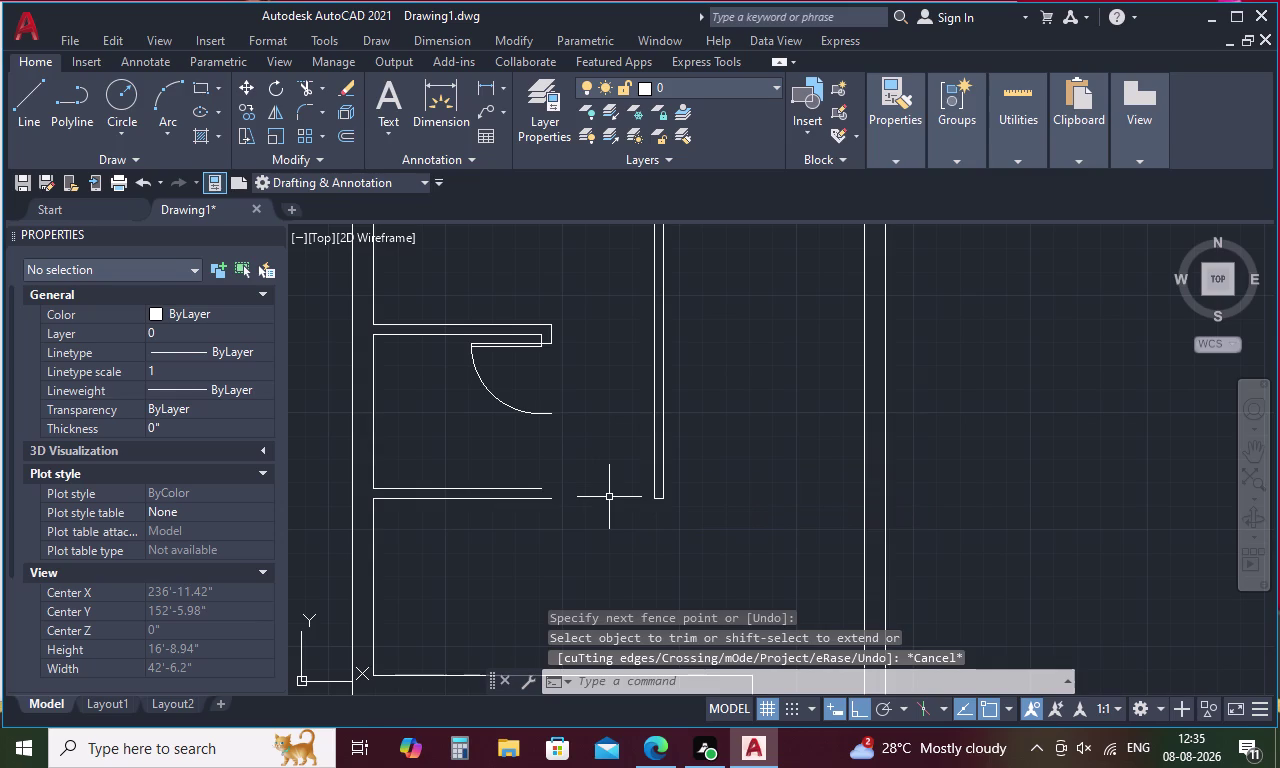
key(ctrl+z)
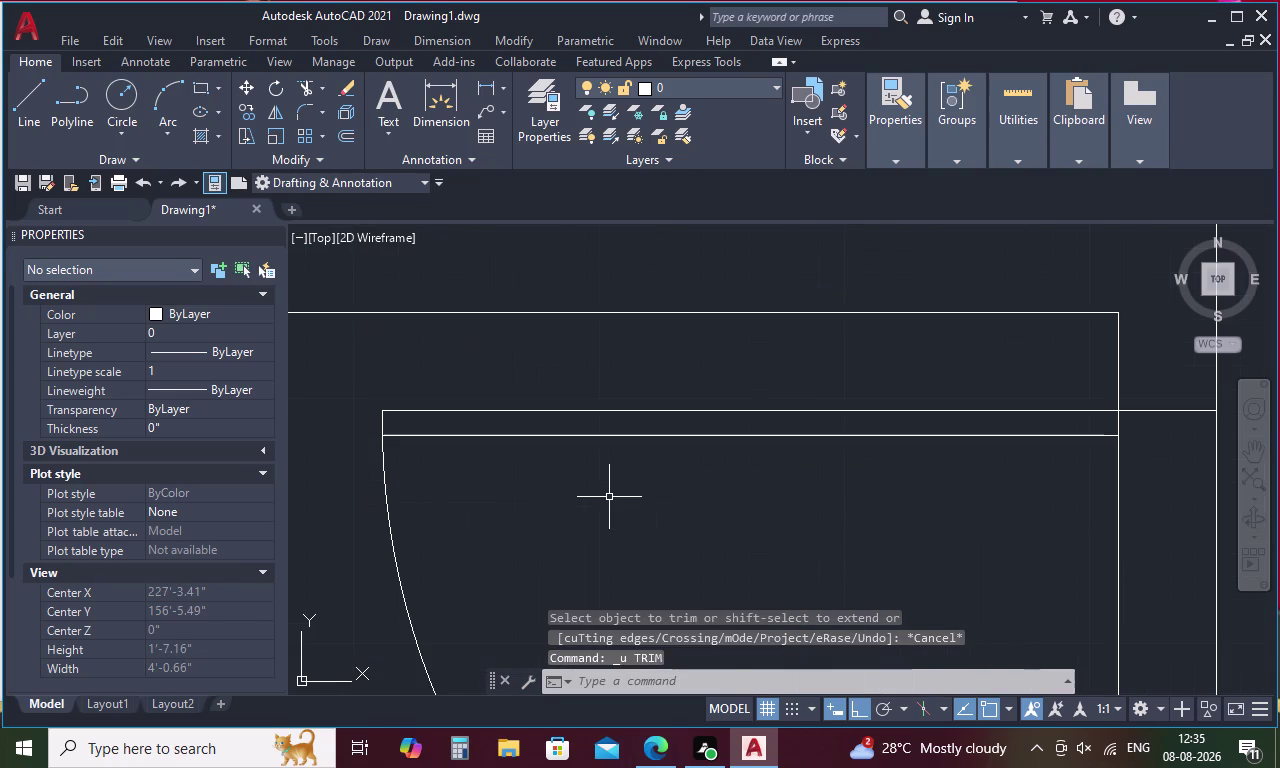
Recenter on the doorway and fence-trim the remaining extra wall segments.
scroll(down, 3)
scroll(down, 3)
middle_drag(614, 497, 593, 413)
middle_drag(651, 576, 647, 542)
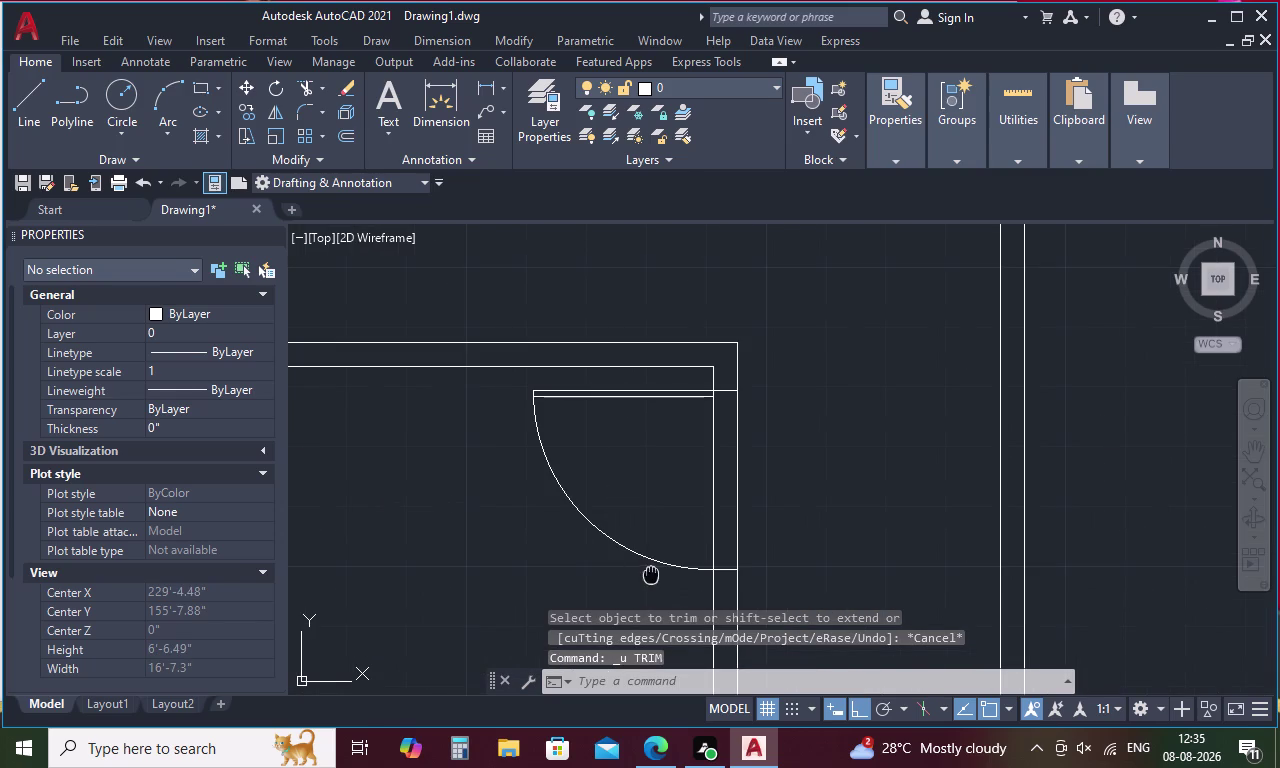
middle_drag(647, 542, 608, 459)
key(Escape)
text(TR)
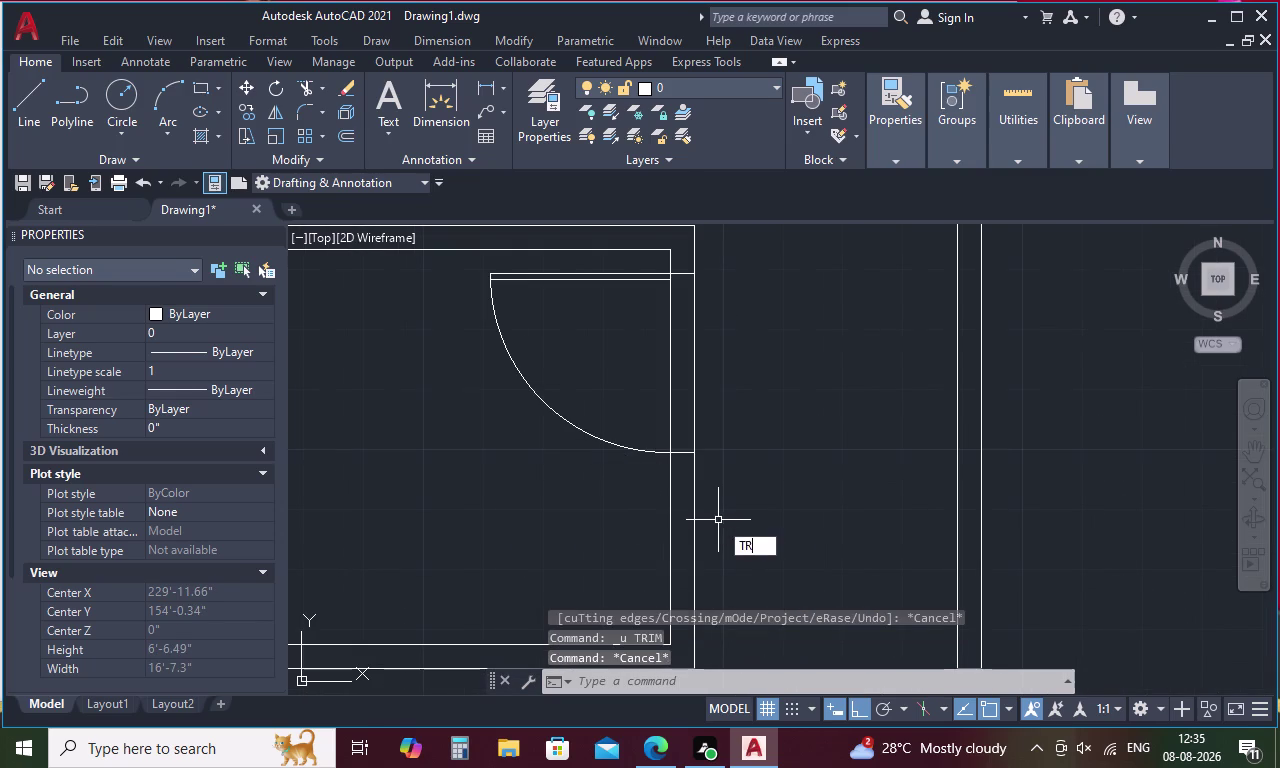
key(space)
drag(713, 405, 643, 400)
scroll(down, 3)
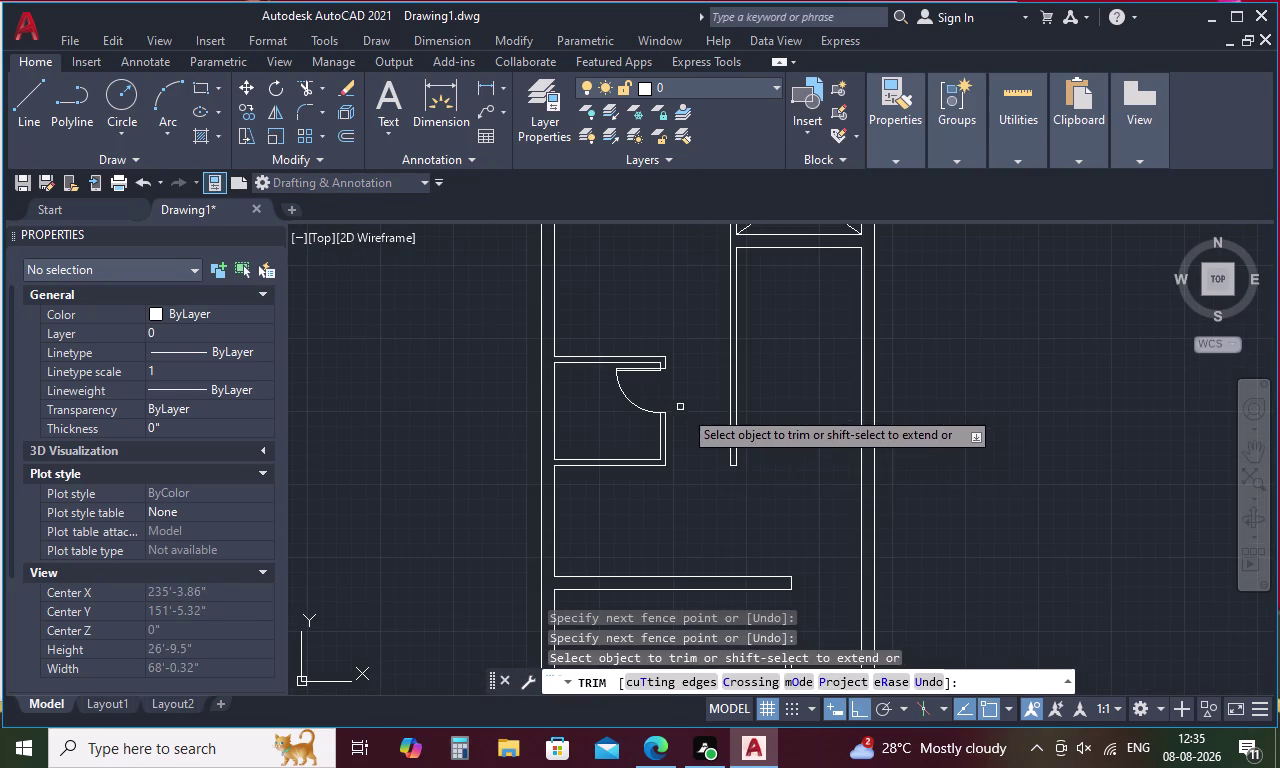
key(Escape)
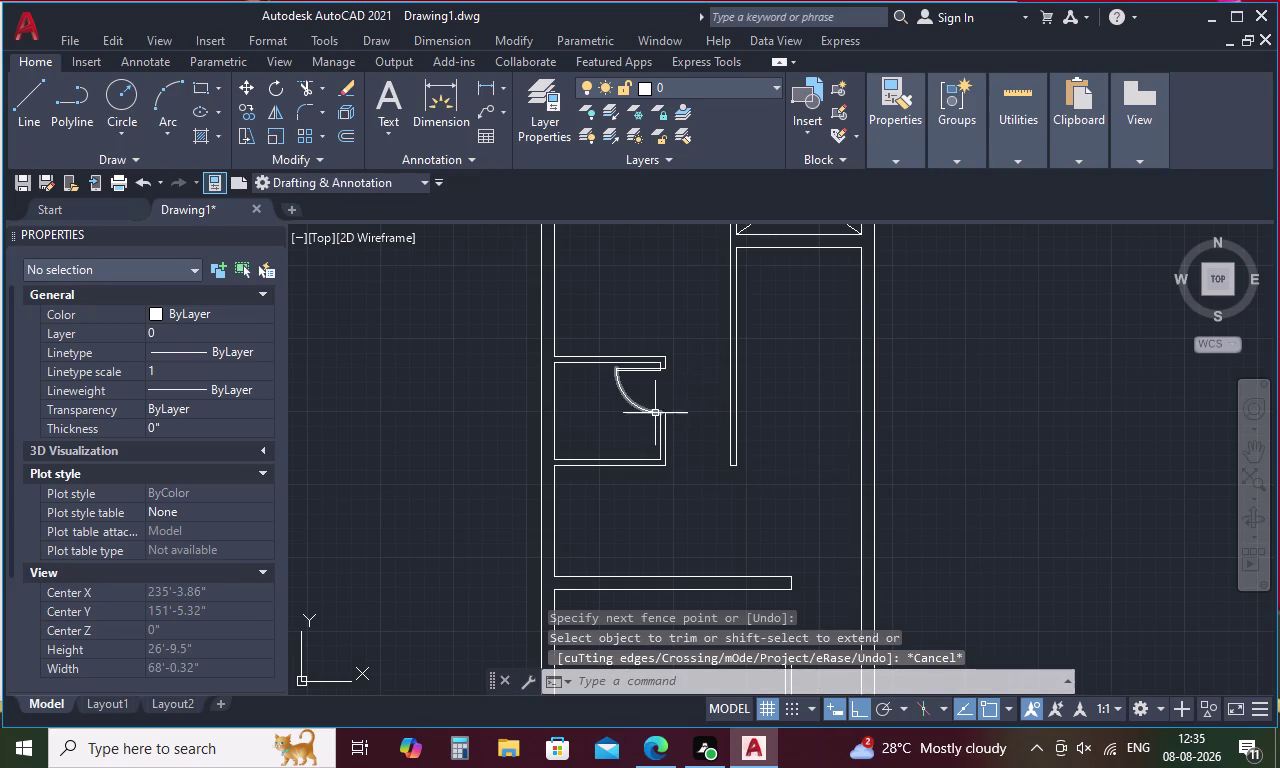
scroll(up, 3)
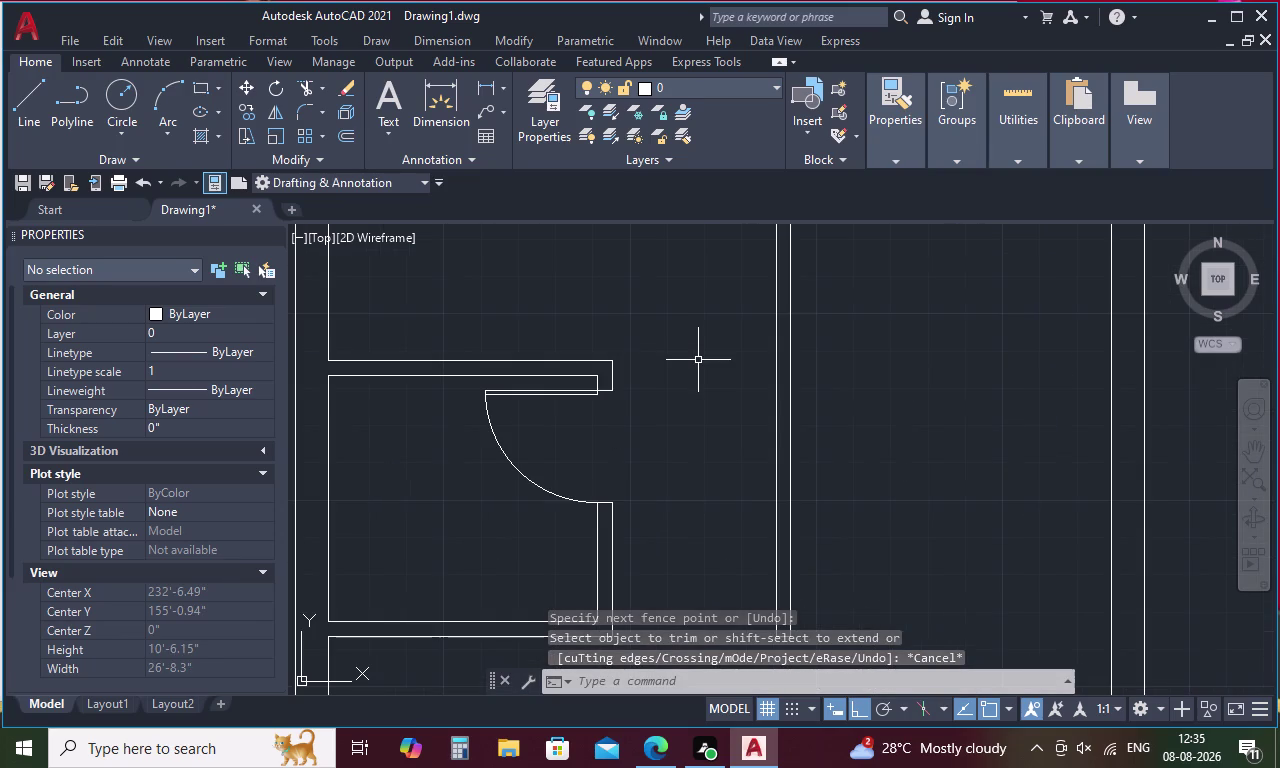
key(Escape)
Extend both wall lines beside the door to the adjoining wall.
text(EX)
key(space)
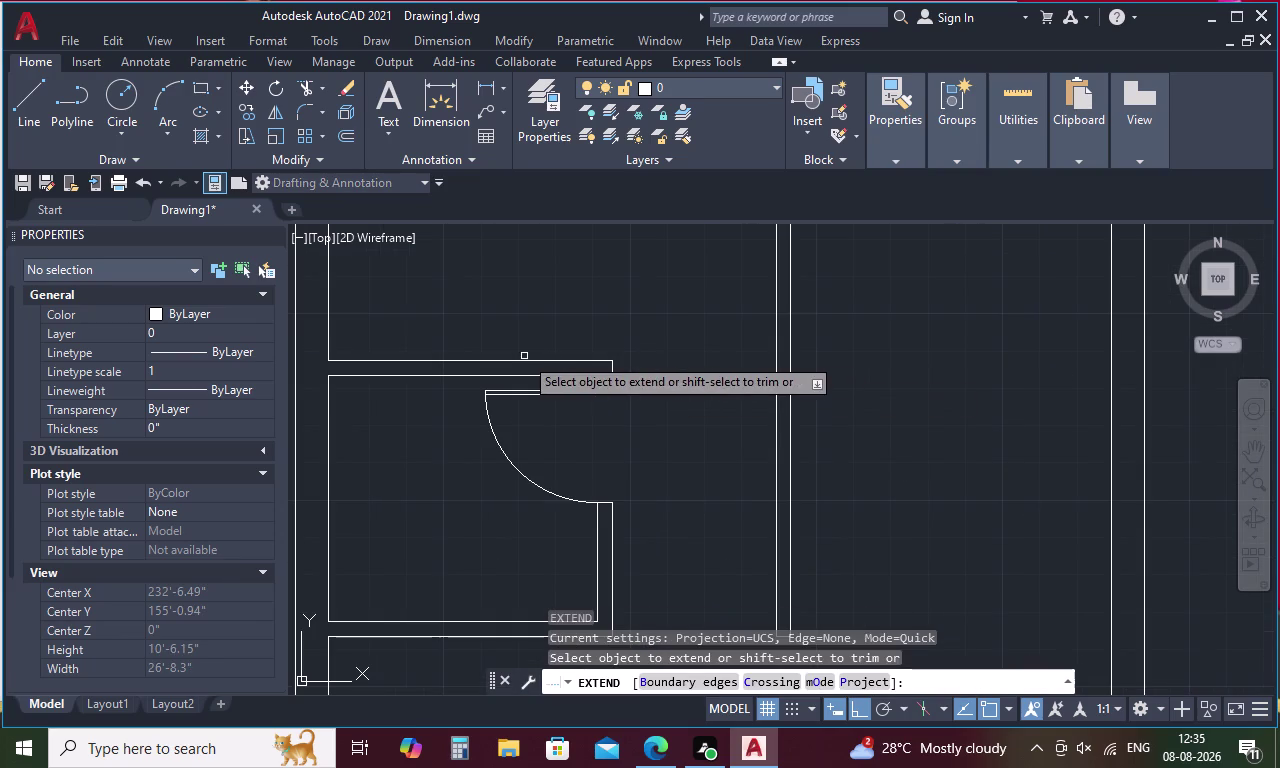
click(572, 360)
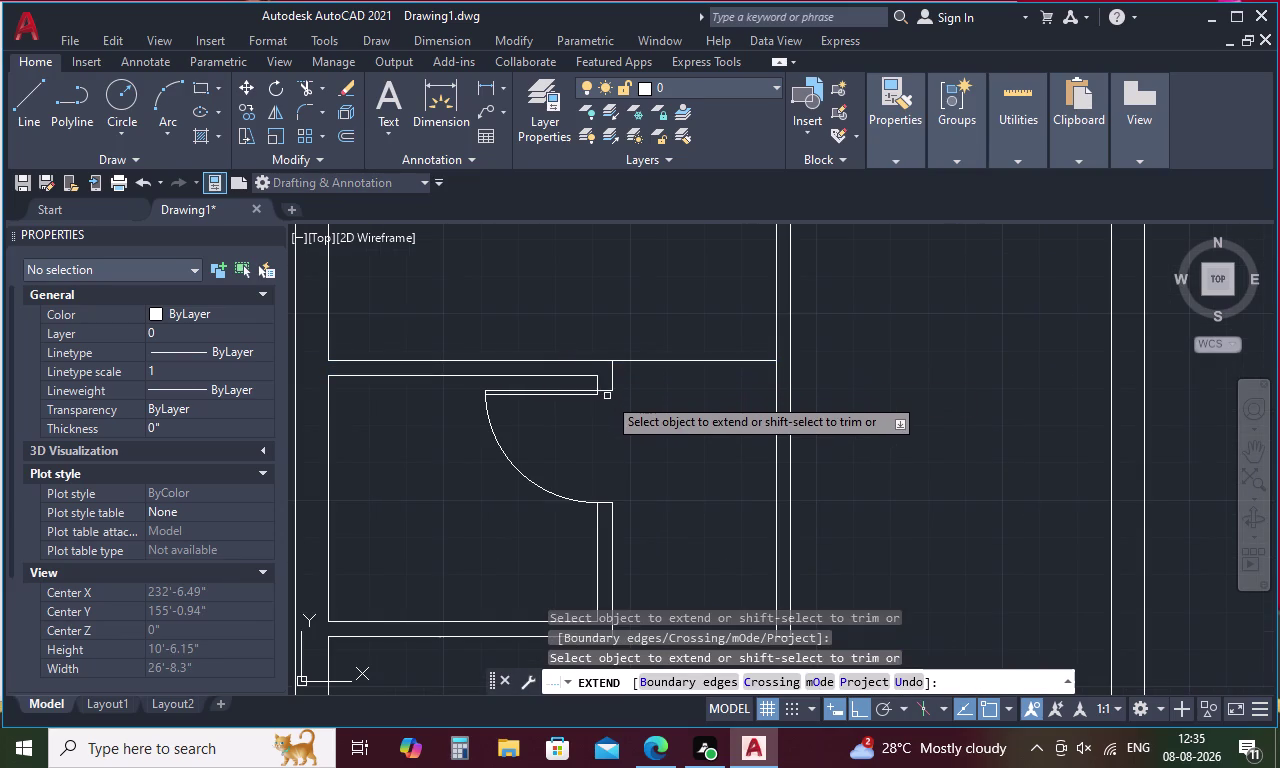
click(607, 393)
key(Escape)
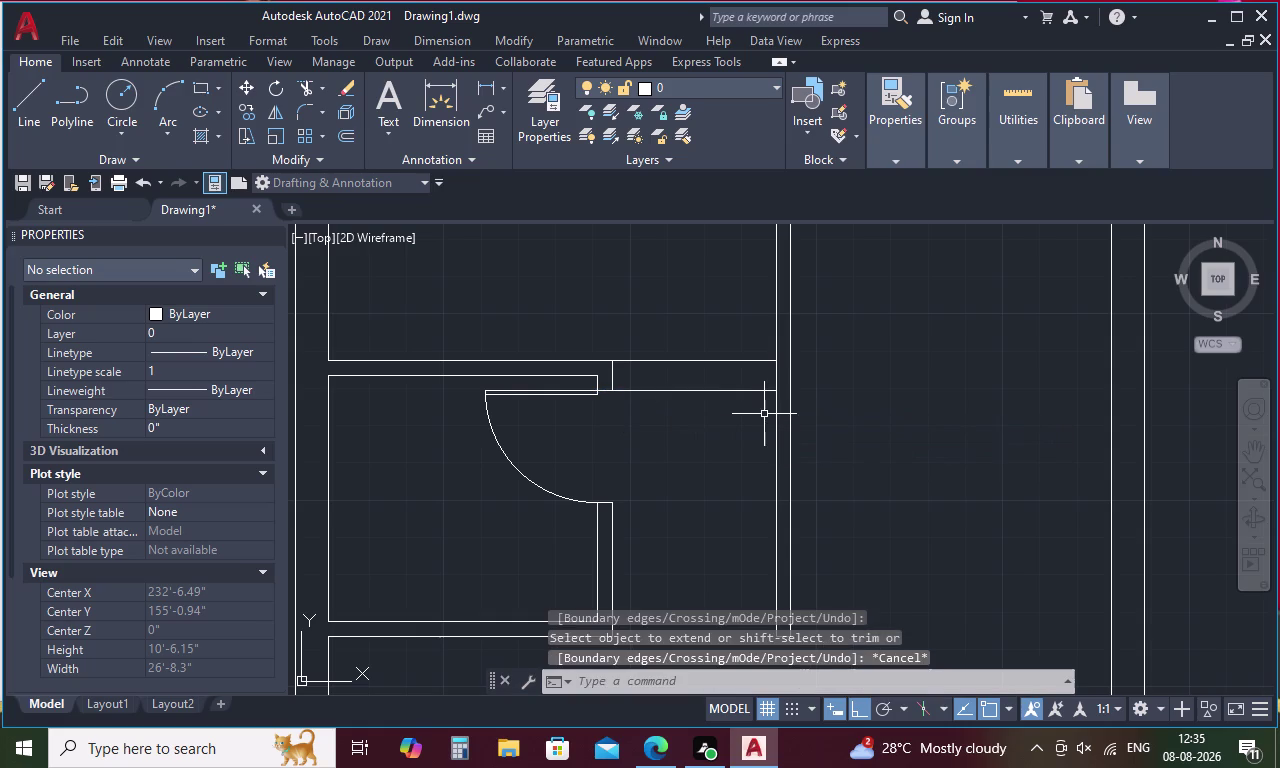
Open the object selection Filter dialog and close it without changes.
key(f)
key(i)
key(space)
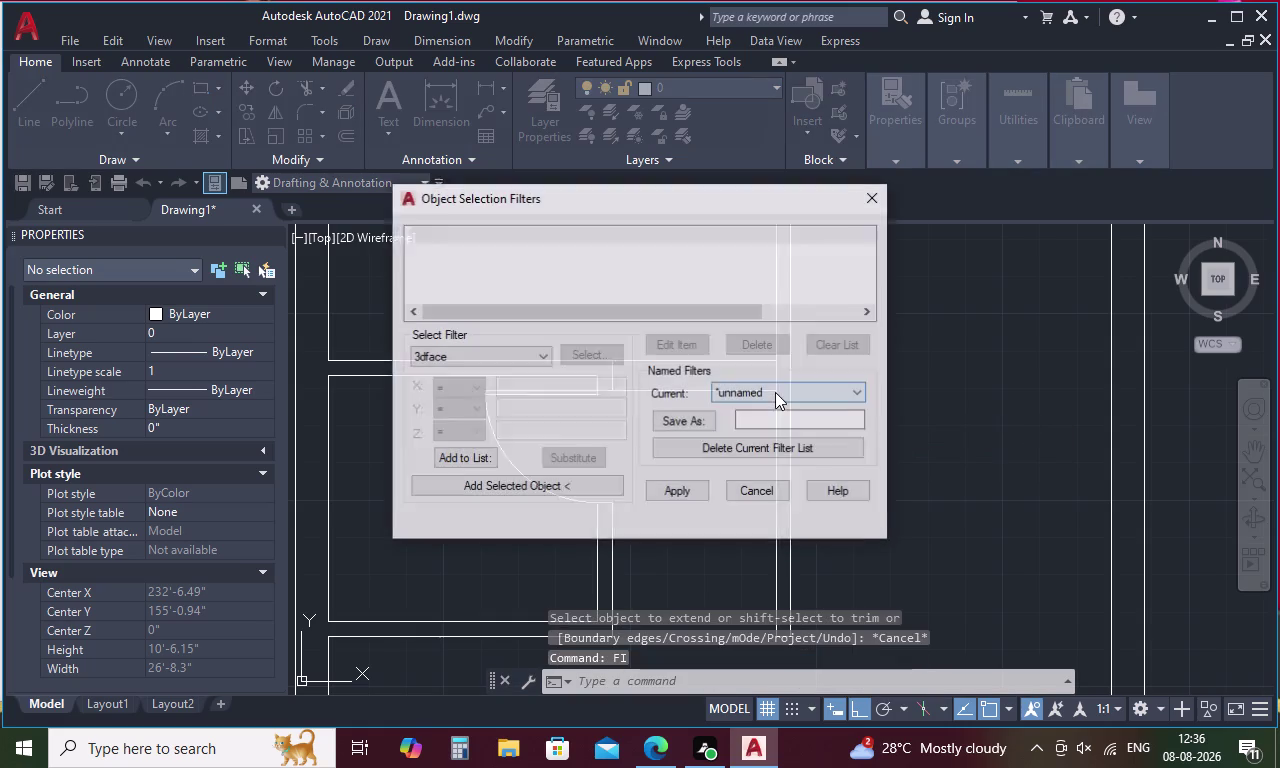
click(868, 195)
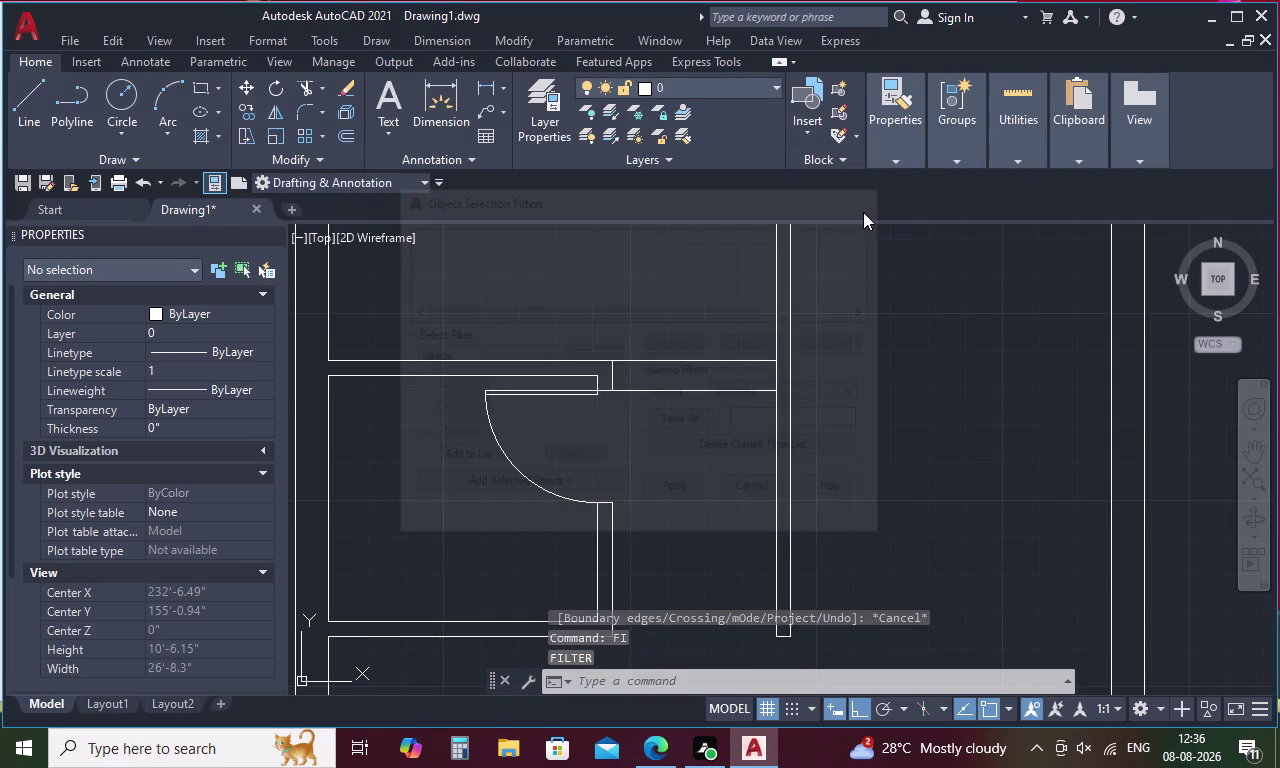
key(Escape)
Measure the 3'-8" distance from the doorway corner to the adjacent wall.
text(DI)
key(space)
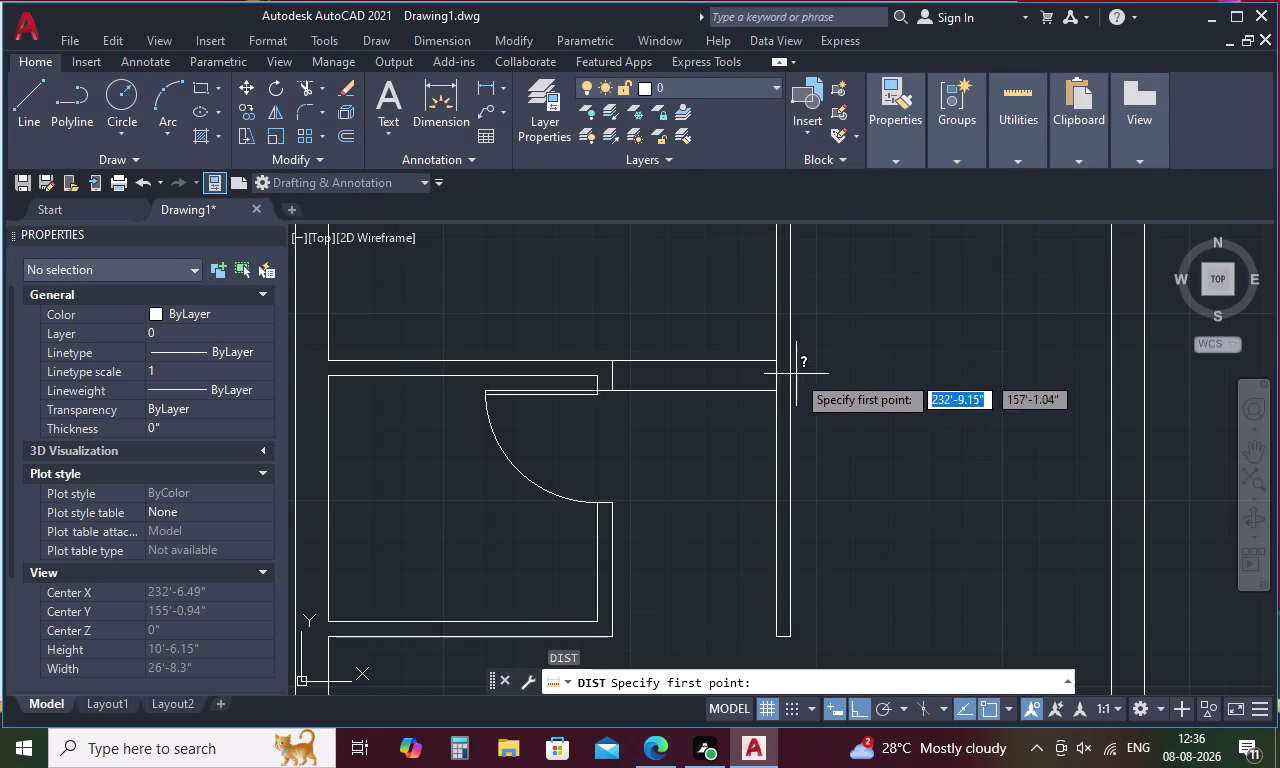
click(776, 391)
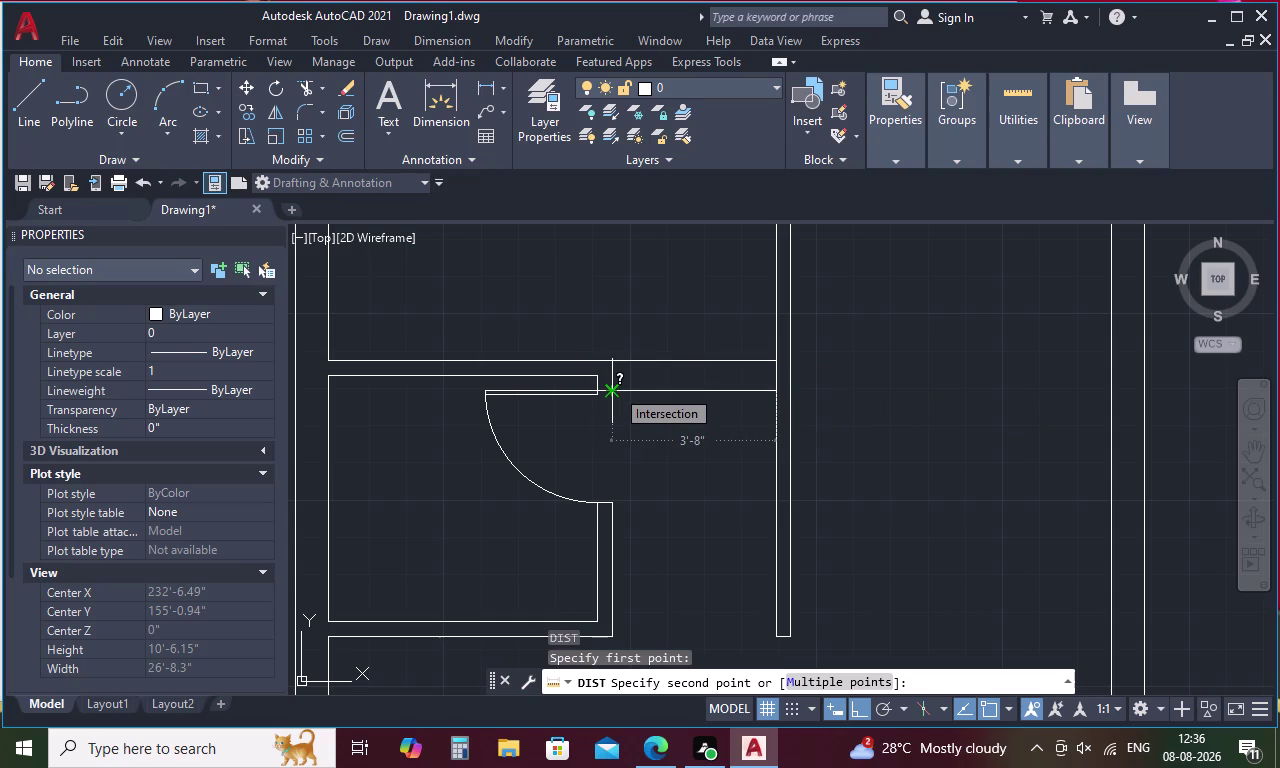
key(Escape)
Start an offset of 4, cancel it, and begin a new line.
text(O)
key(space)
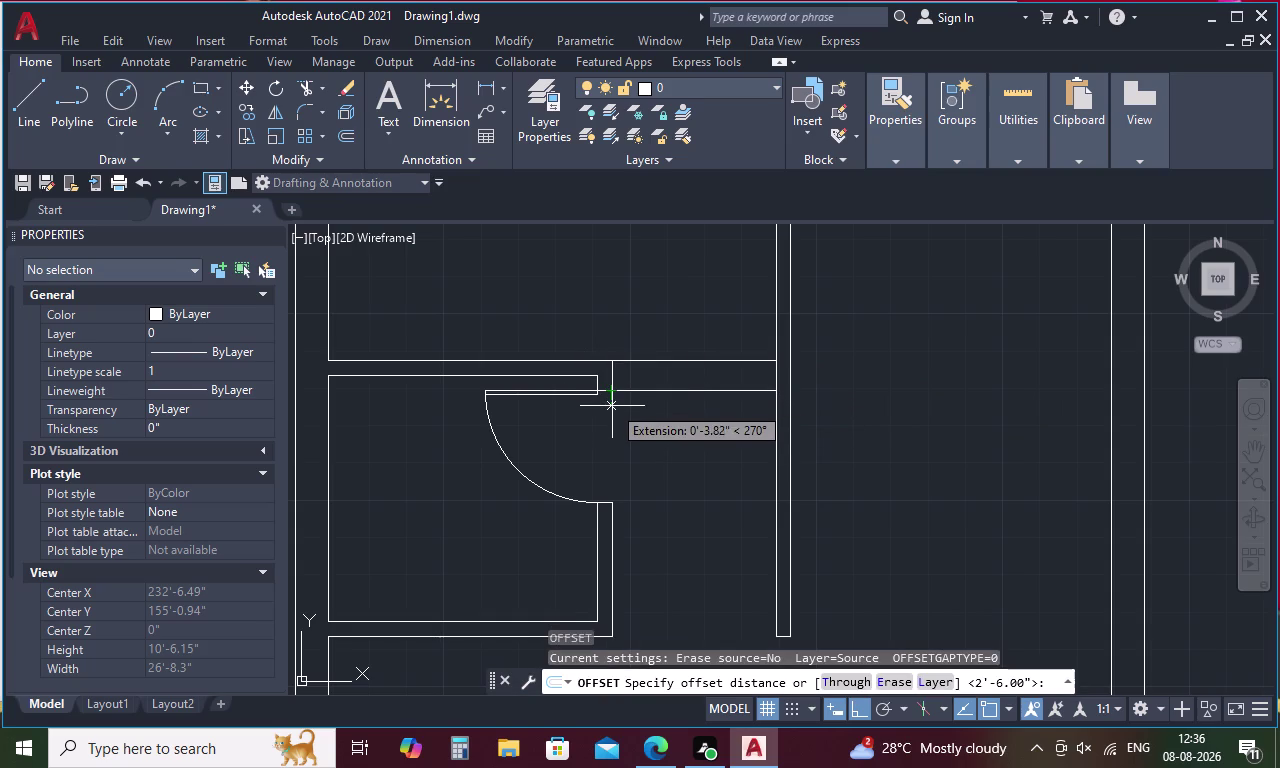
text(4)
key(space)
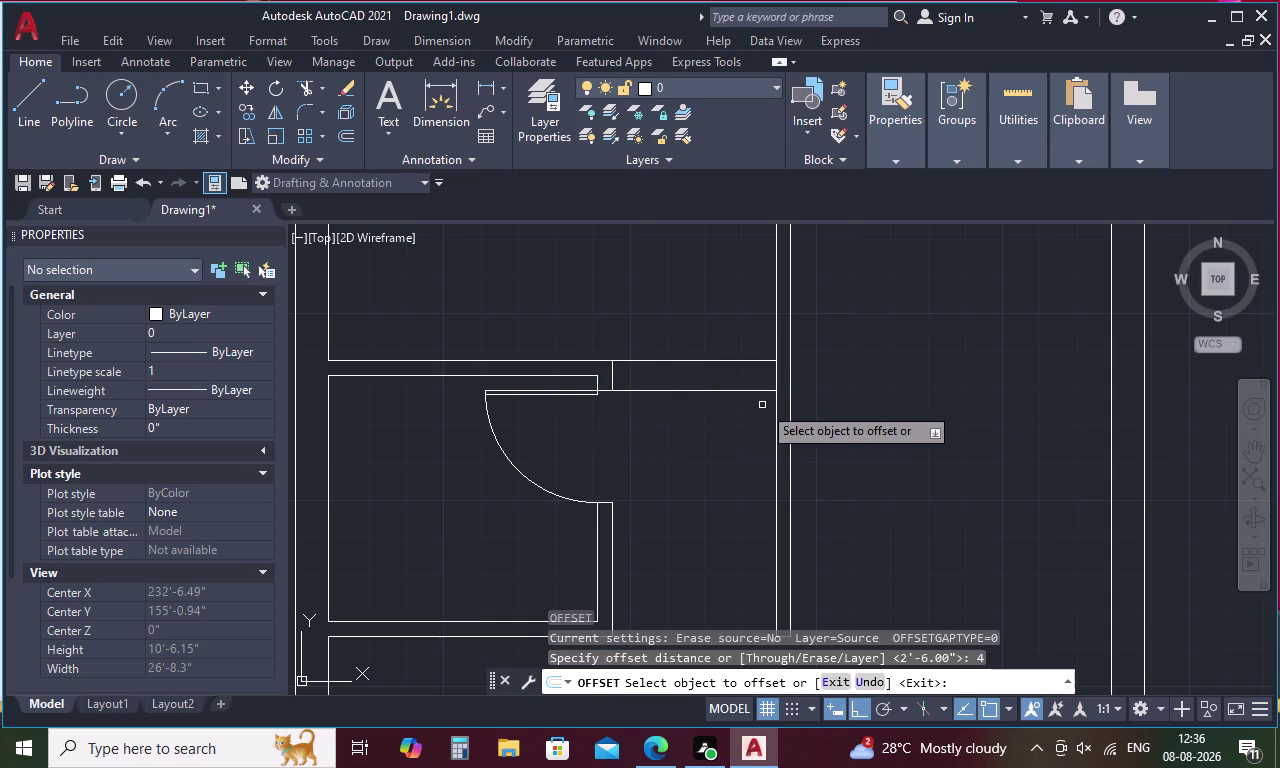
key(Escape)
key(Escape)
key(l)
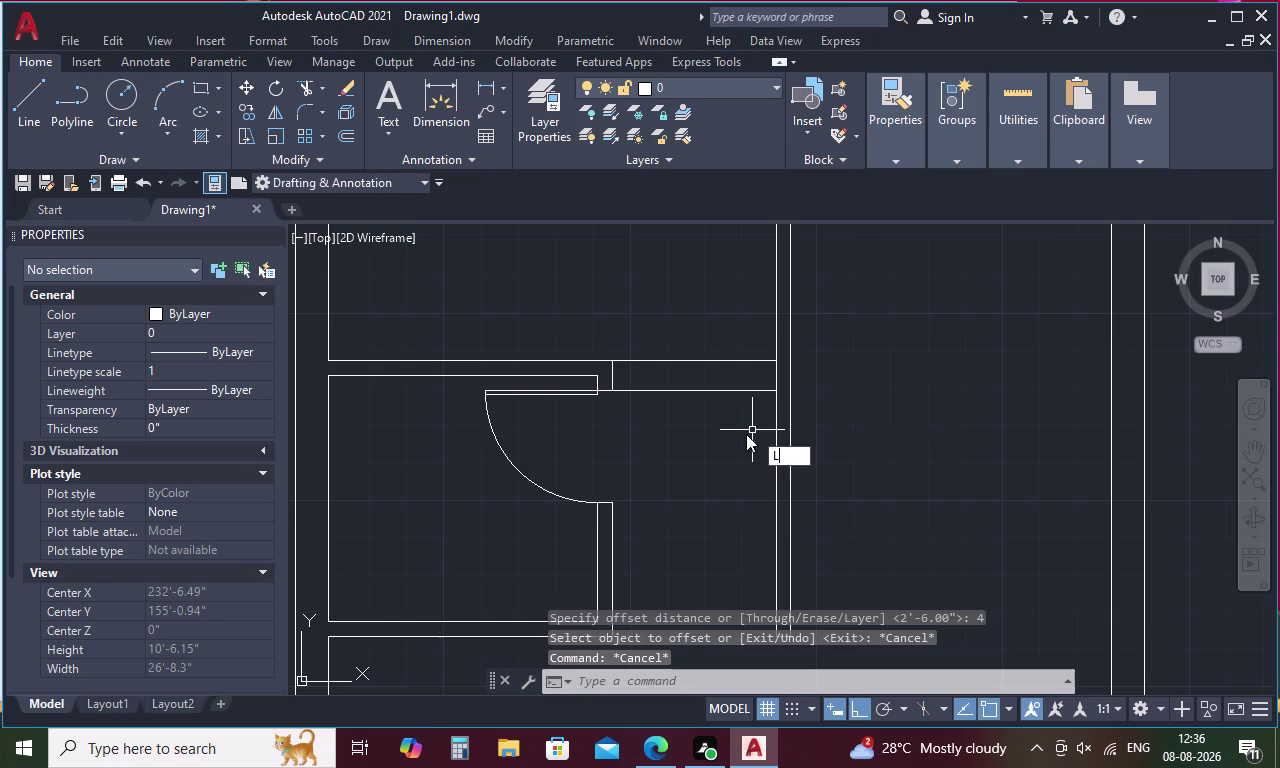
key(space)
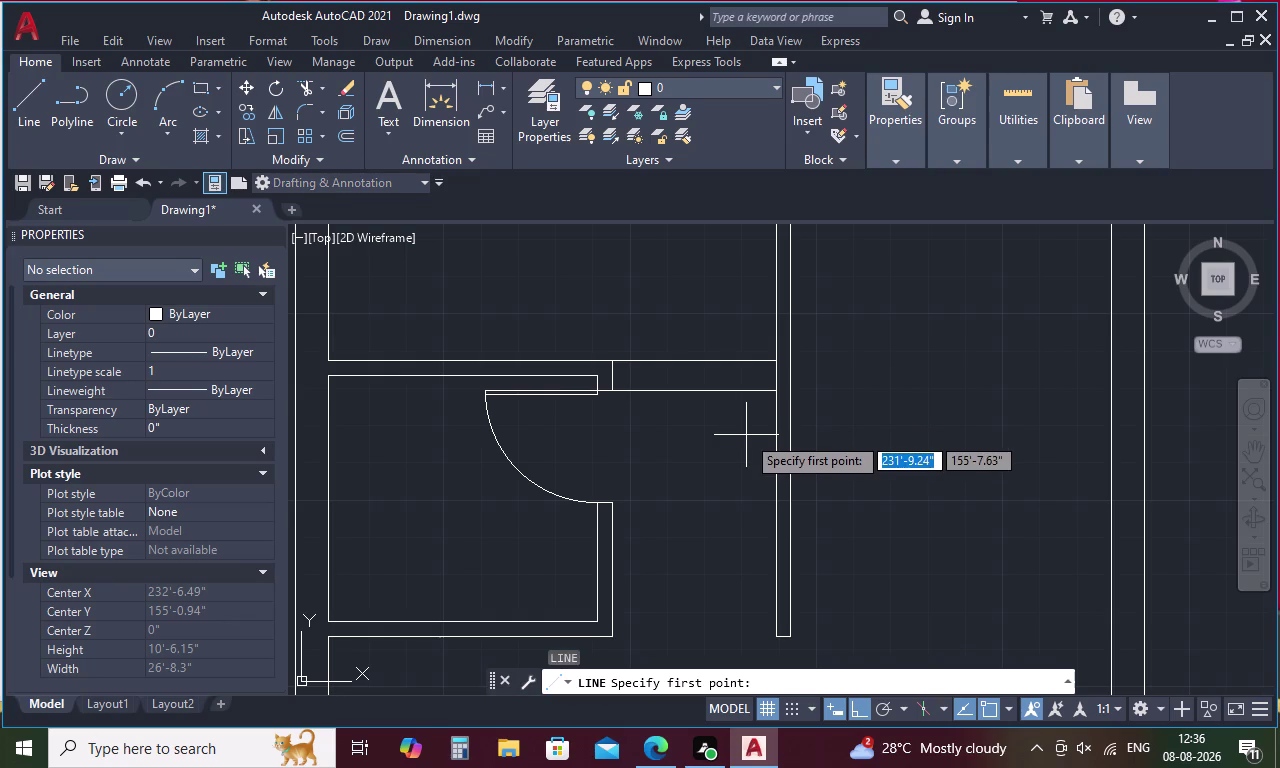
Draw a short closing line at the wall end from a 4-unit tracked point.
text(TK)
key(space)
click(770, 392)
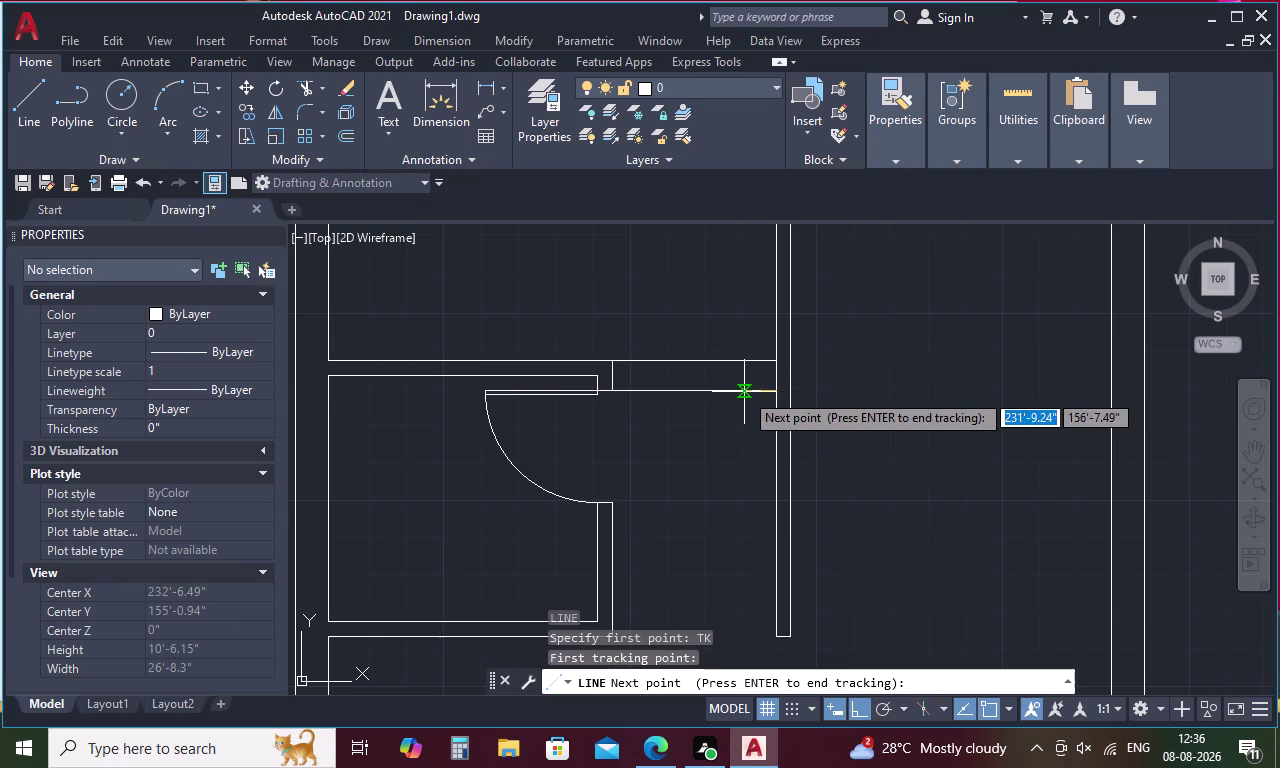
key(4)
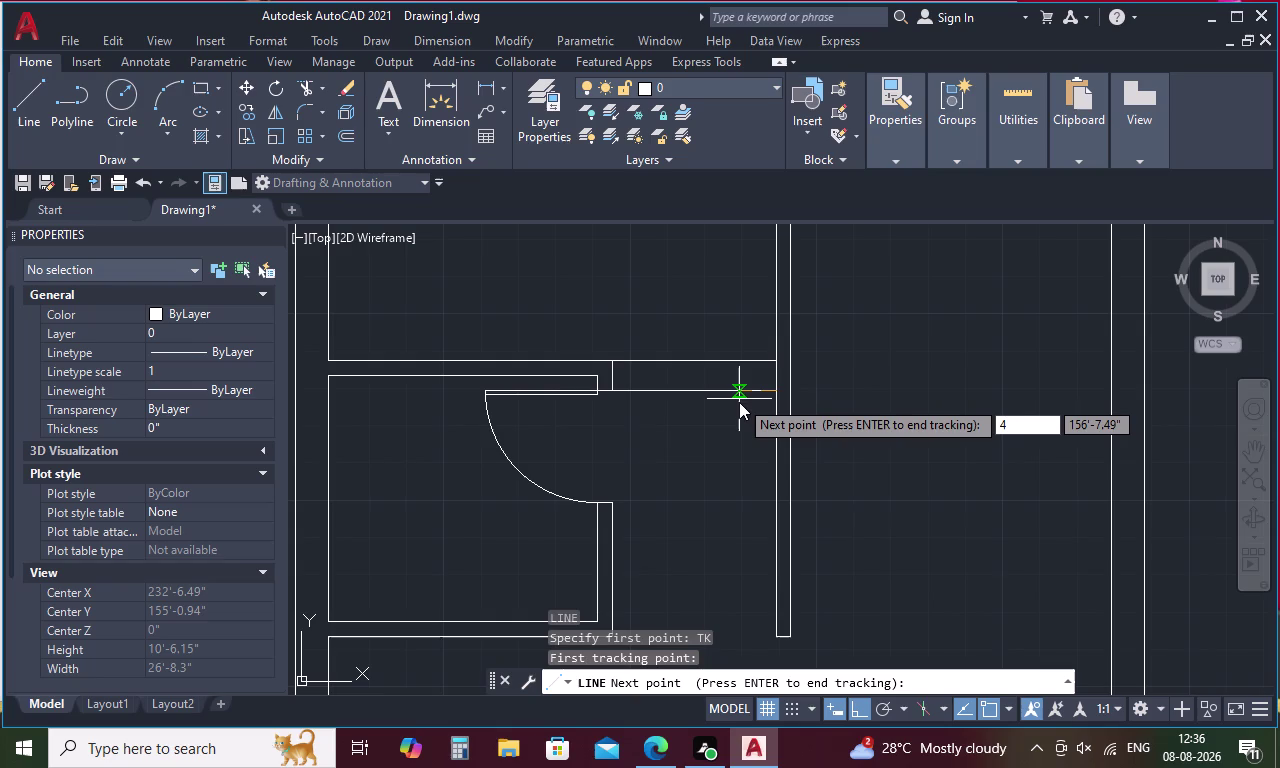
key(space)
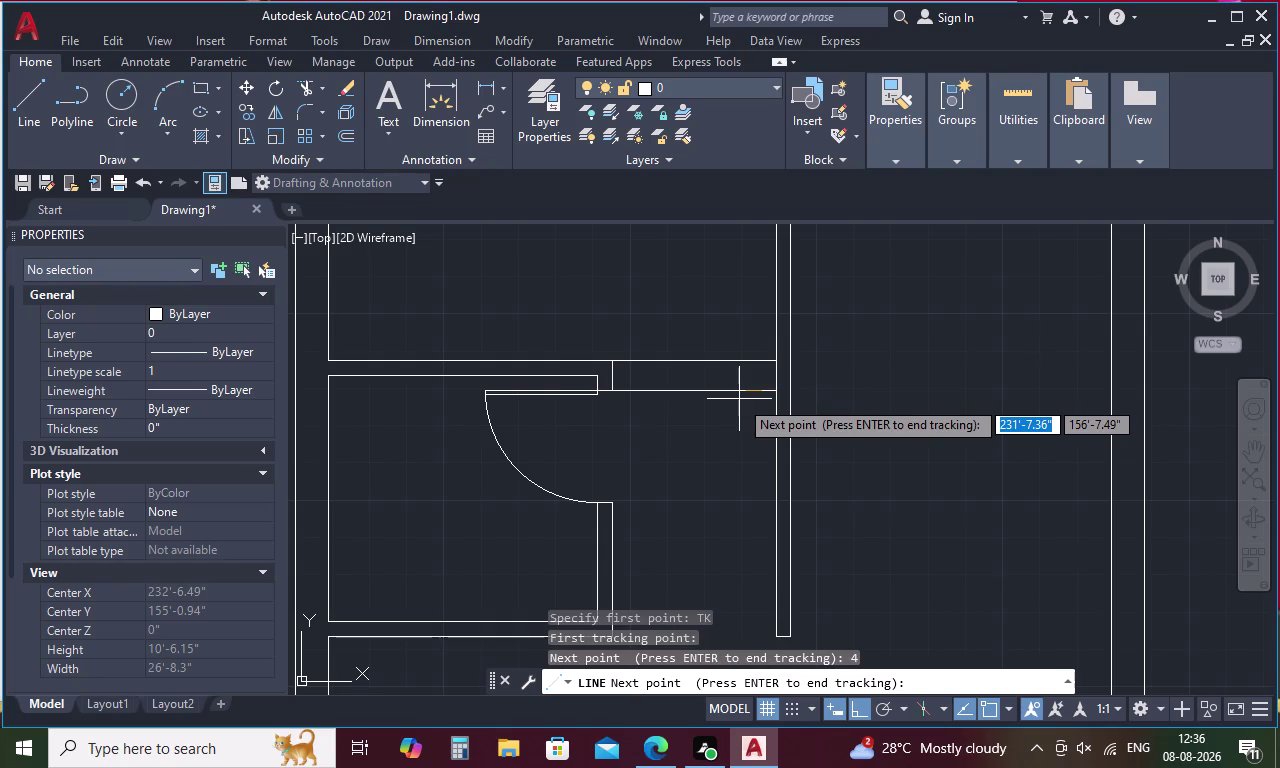
click(759, 357)
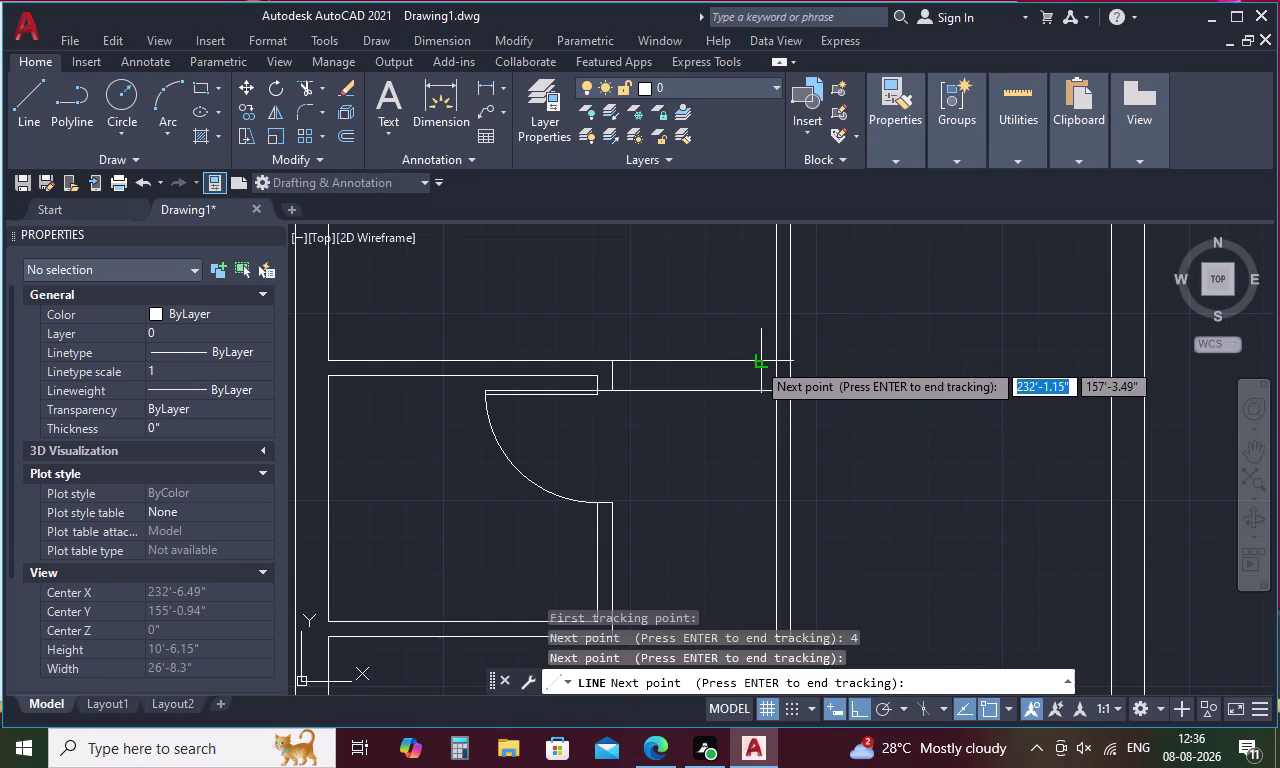
key(space)
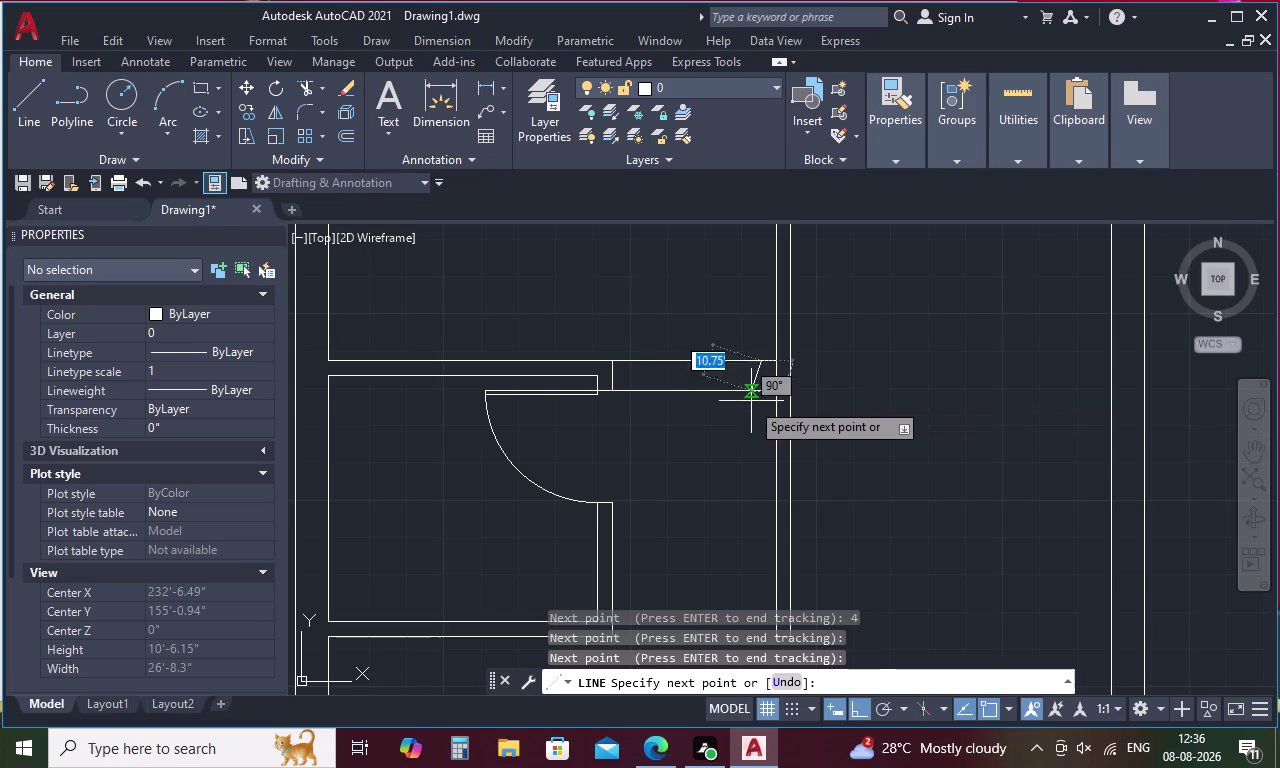
click(762, 390)
key(Escape)
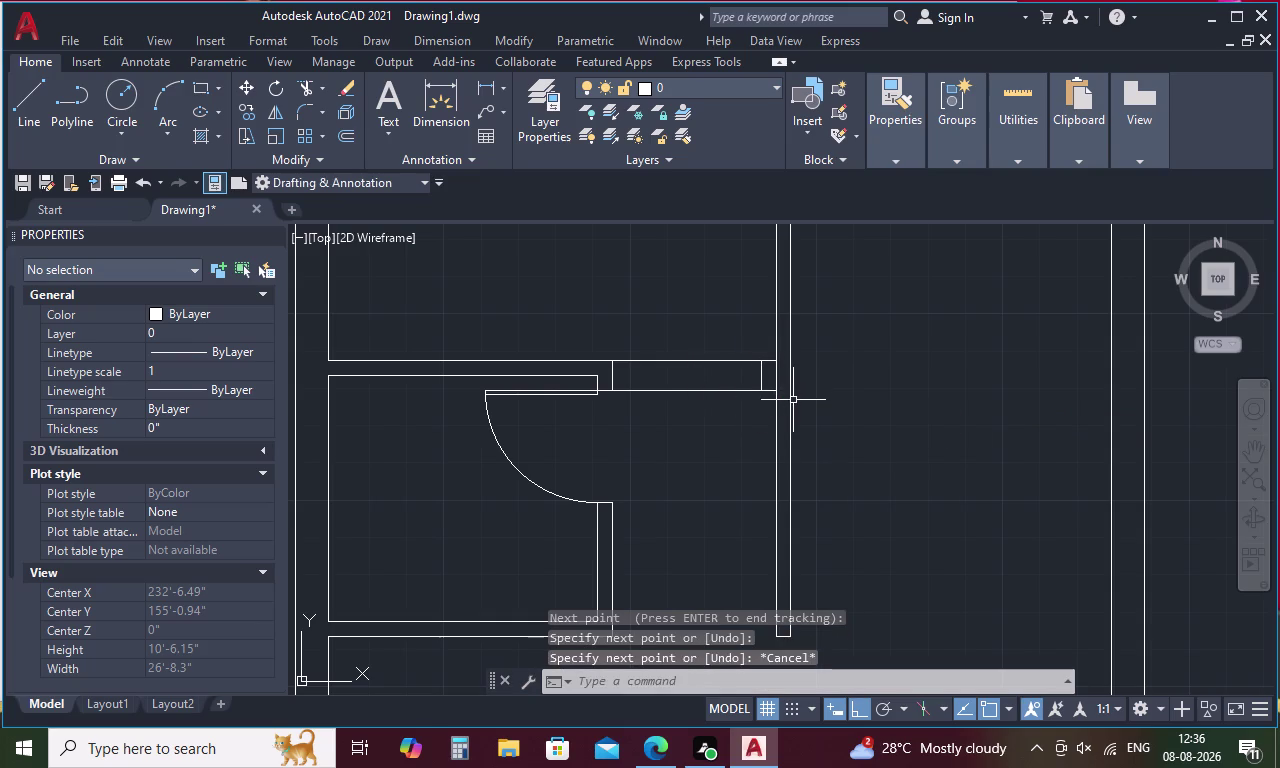
Draw a 3' vertical line upward from the wall corner.
key(l)
key(space)
drag(762, 365, 762, 355)
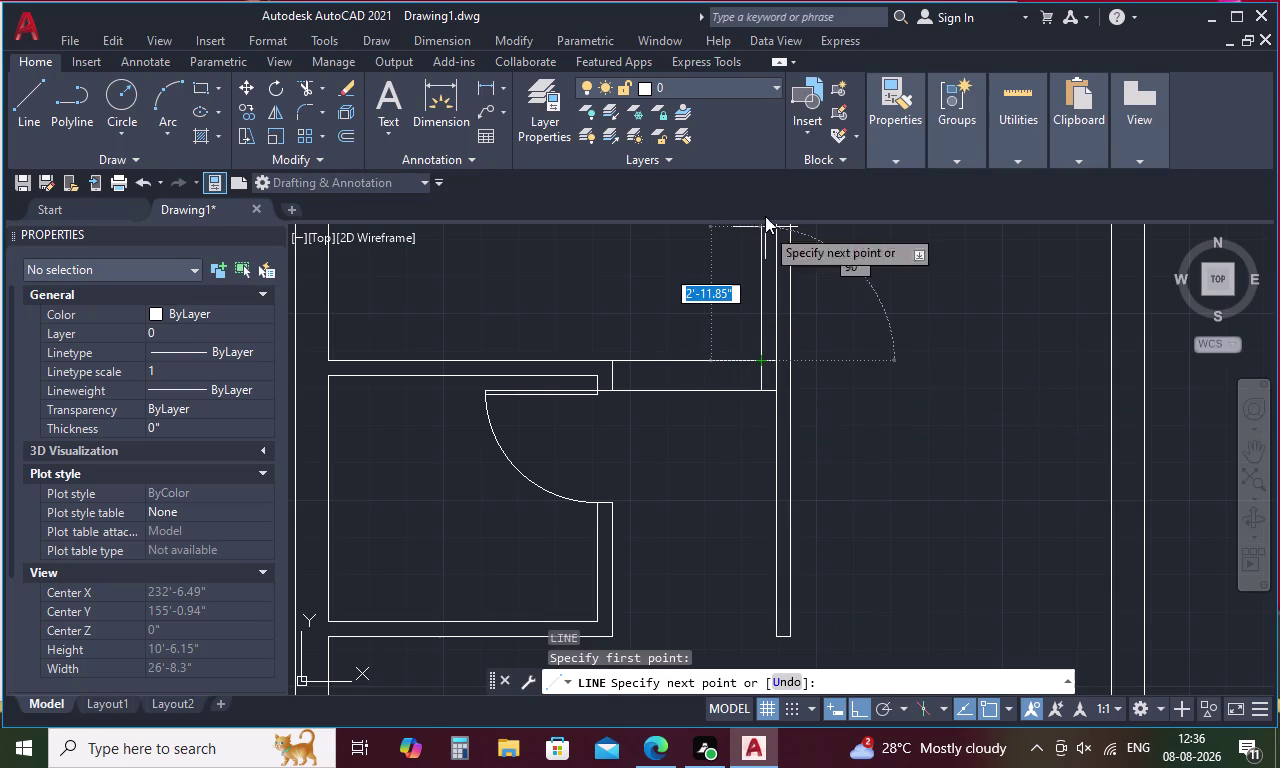
text(3')
key(space)
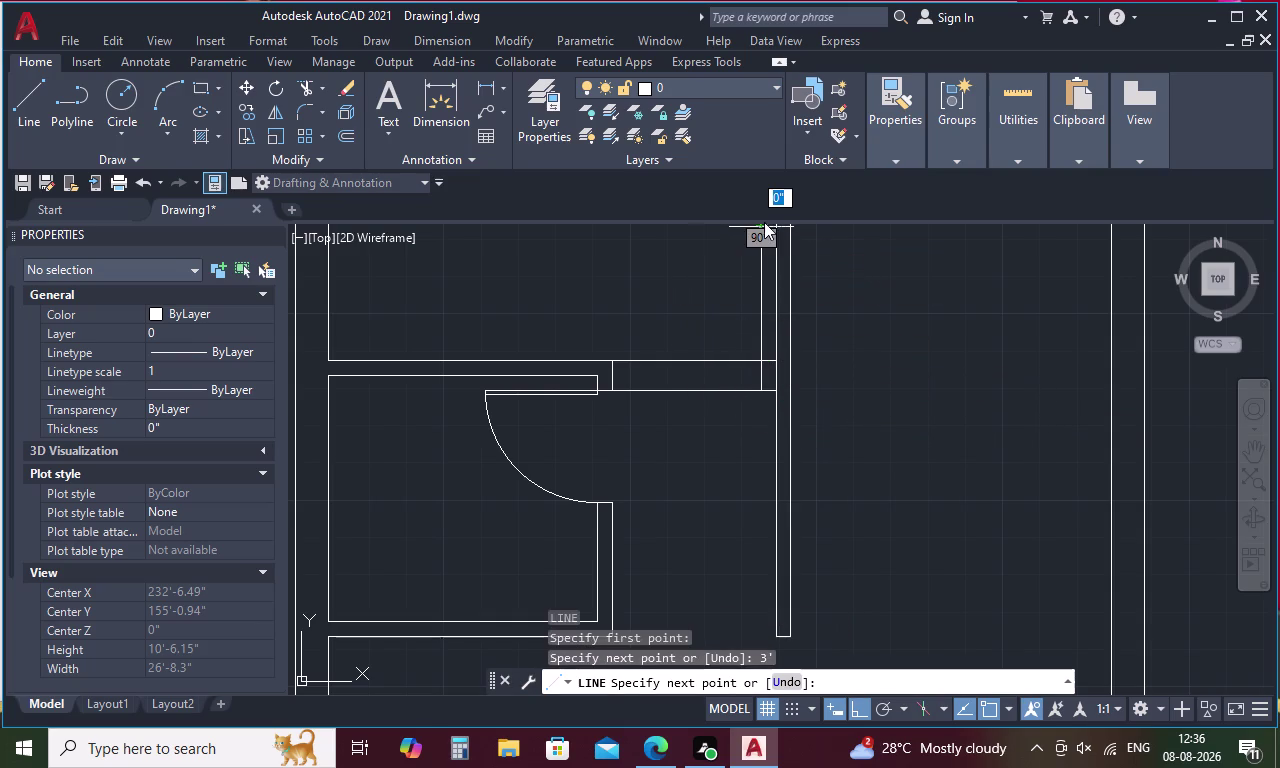
key(Escape)
Offset the wall-end line 3' to the left to mark the door opening.
text(O)
key(space)
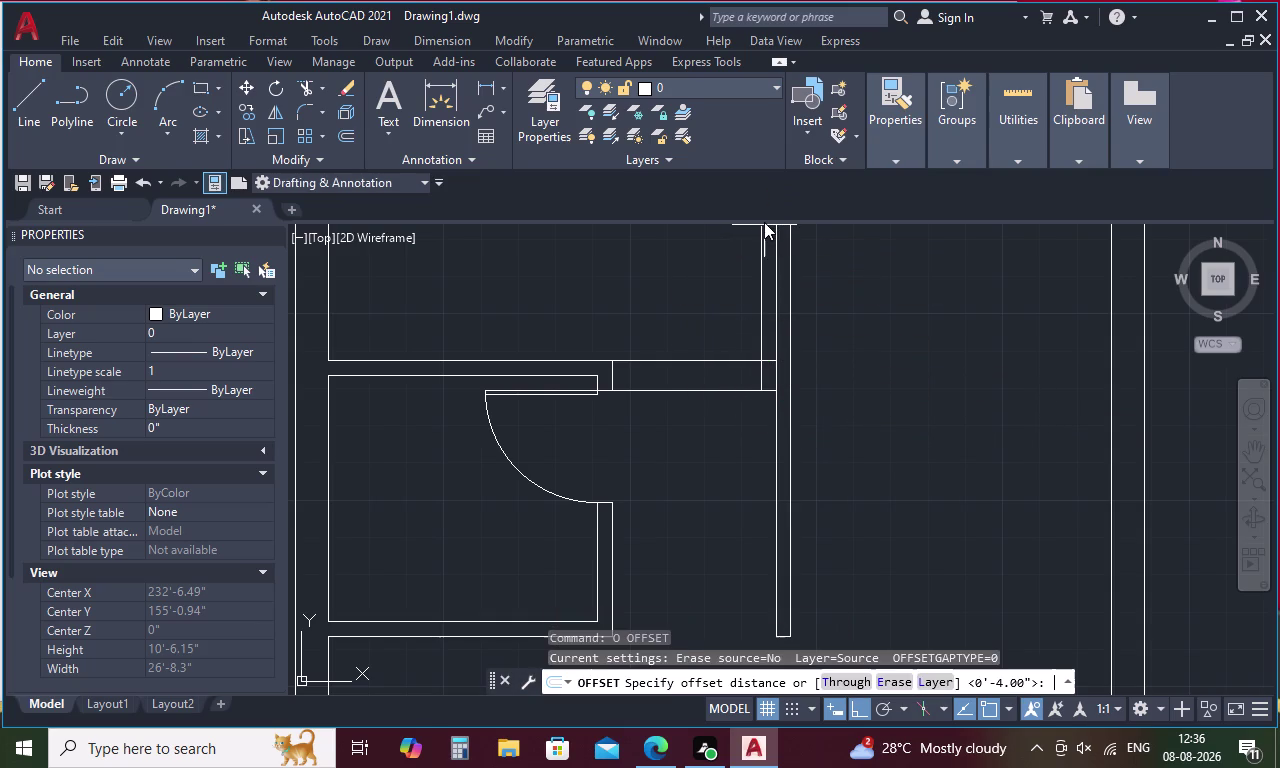
text(3)
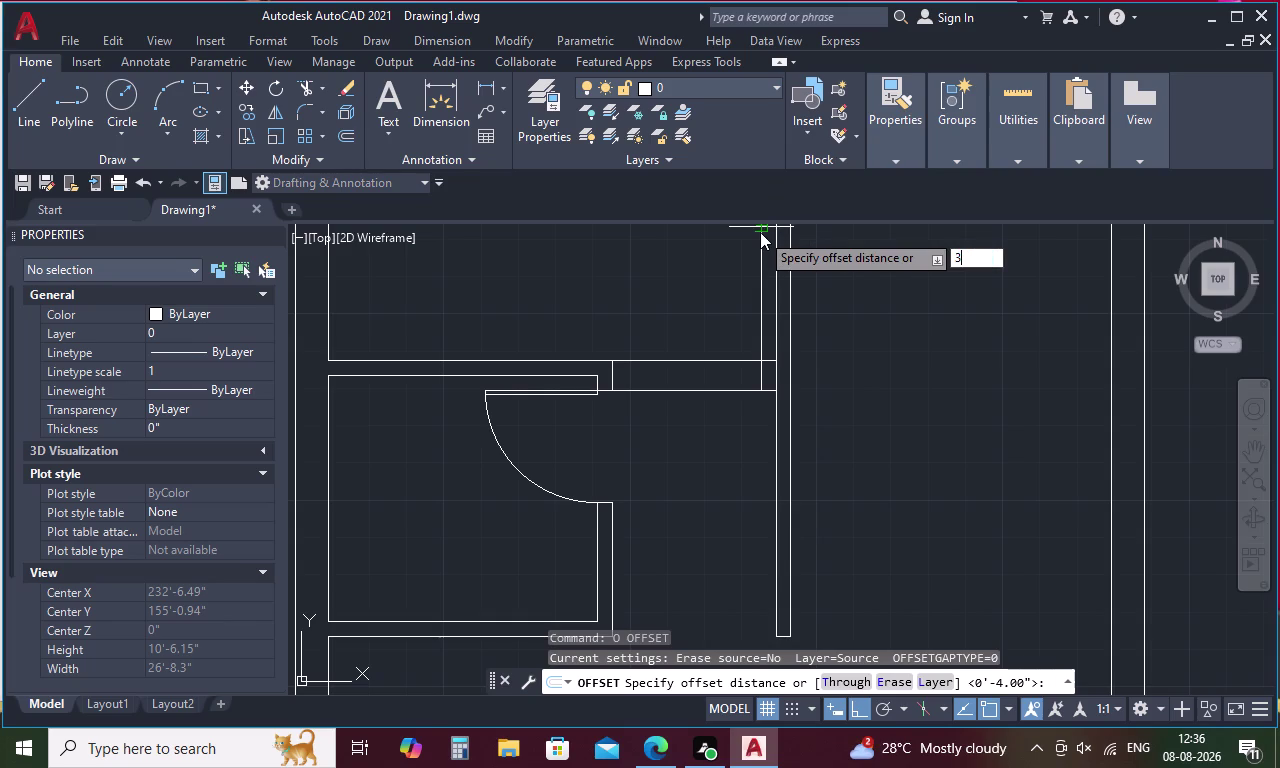
text(')
key(space)
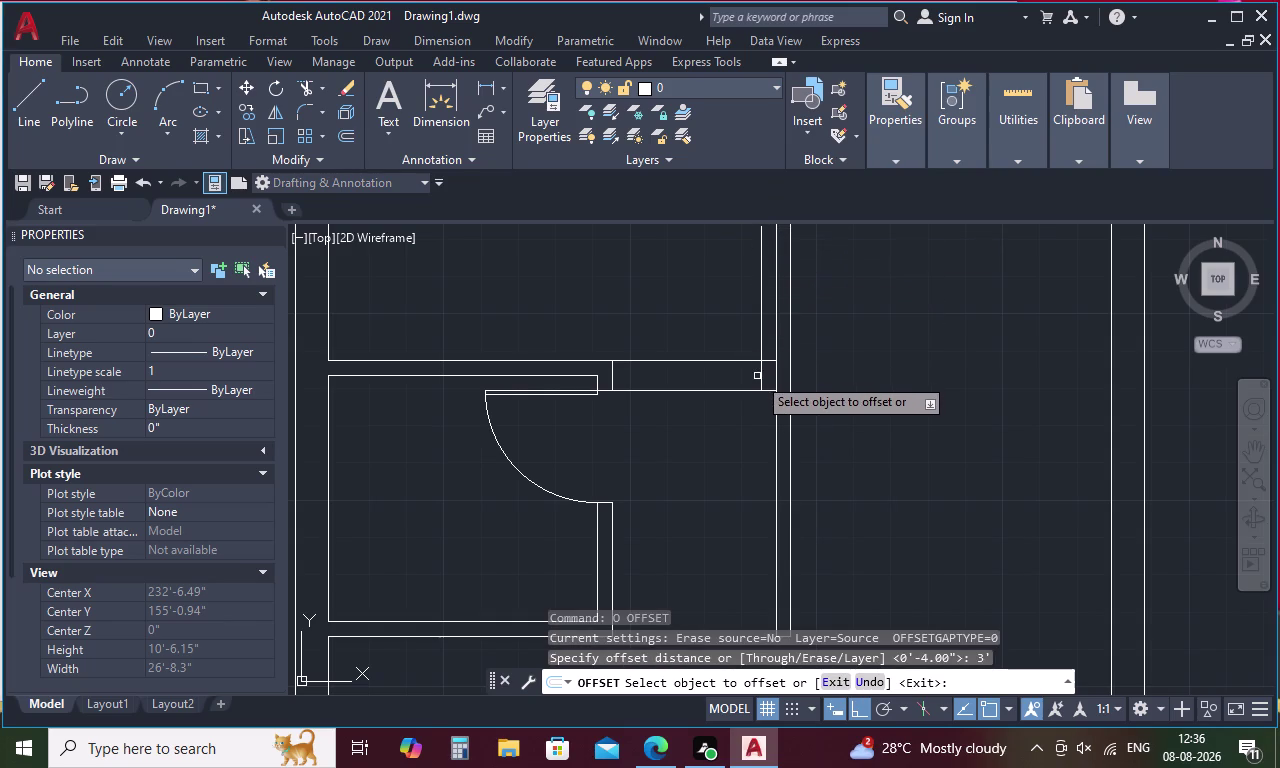
click(763, 371)
click(693, 378)
key(Escape)
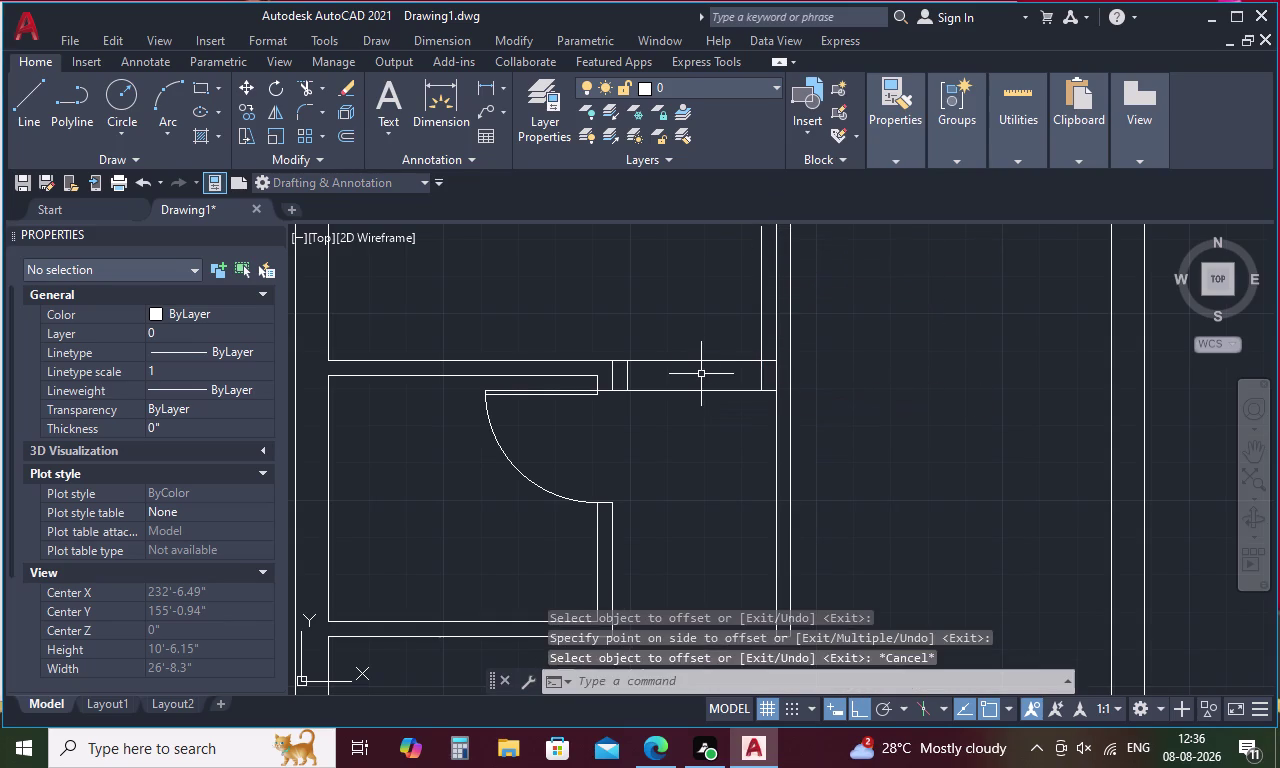
Attempt a 1-unit offset of the upright line, then undo the misplaced copy.
key(space)
key(space)
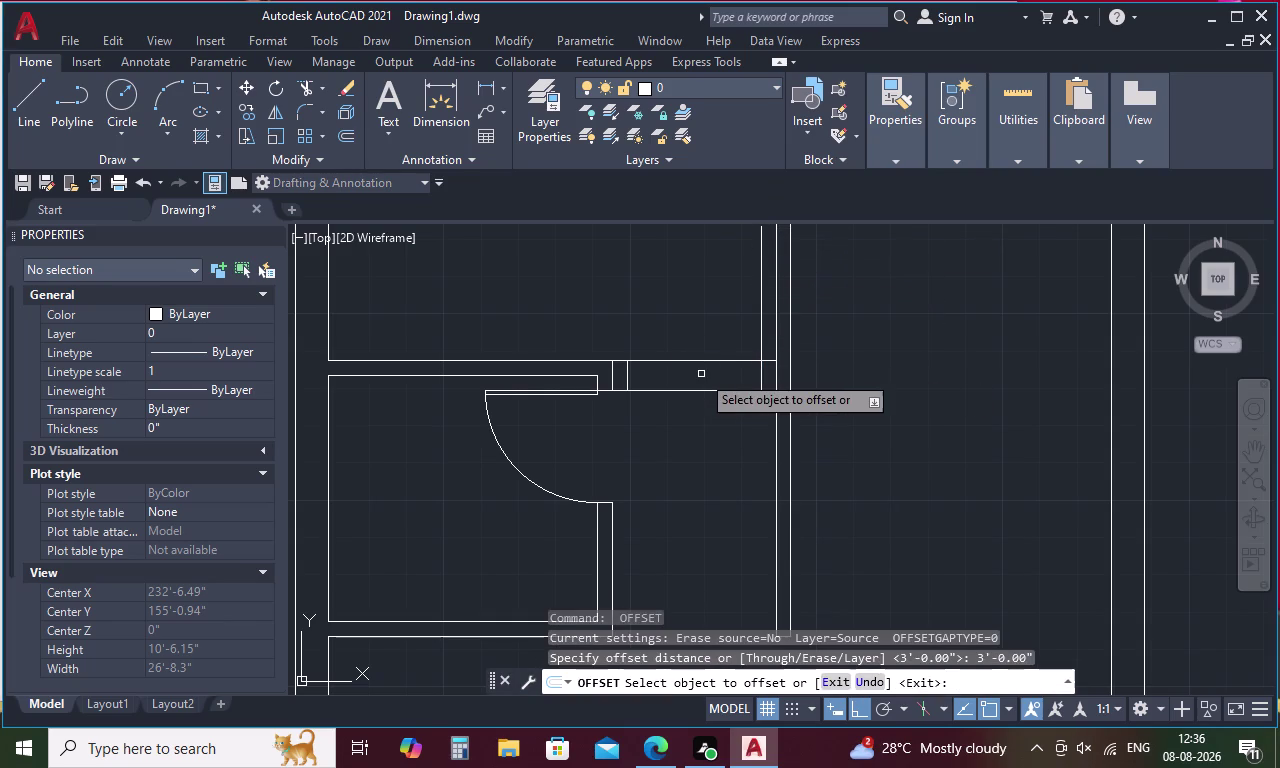
text(1)
key(space)
click(760, 299)
click(737, 299)
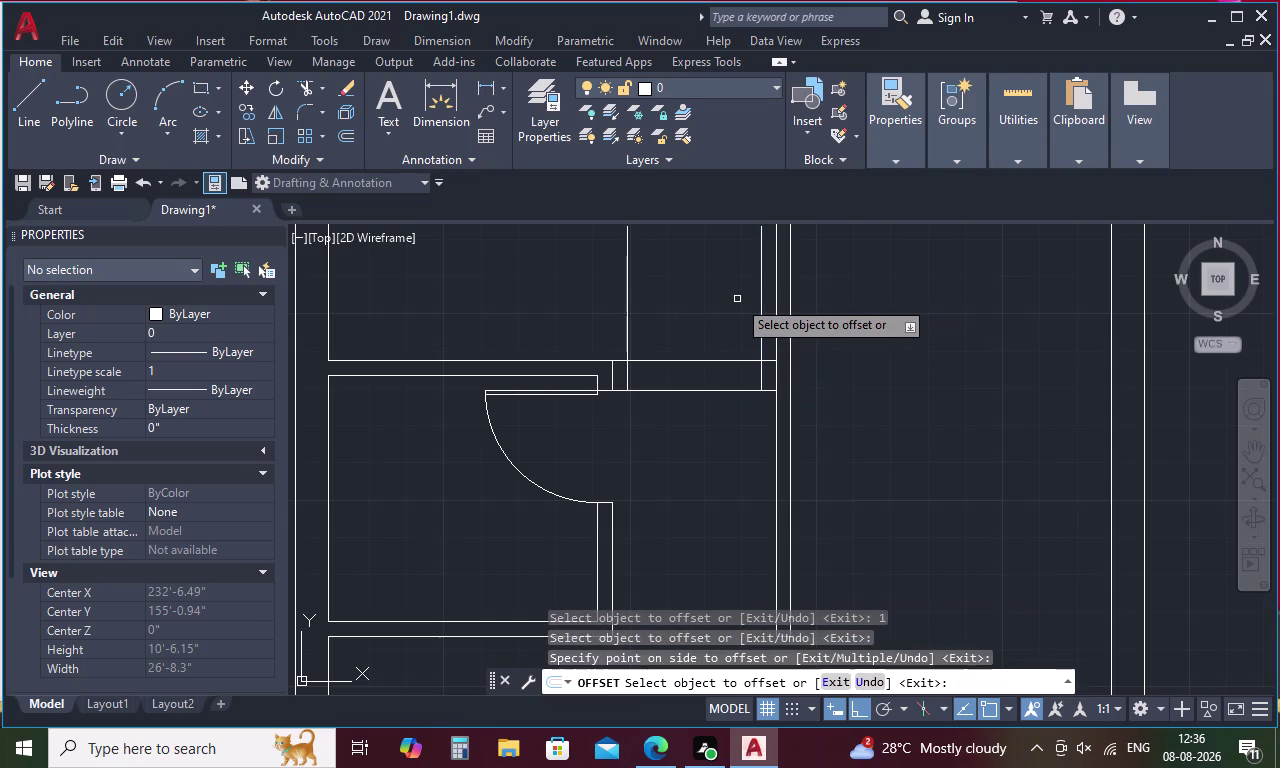
key(ctrl+z)
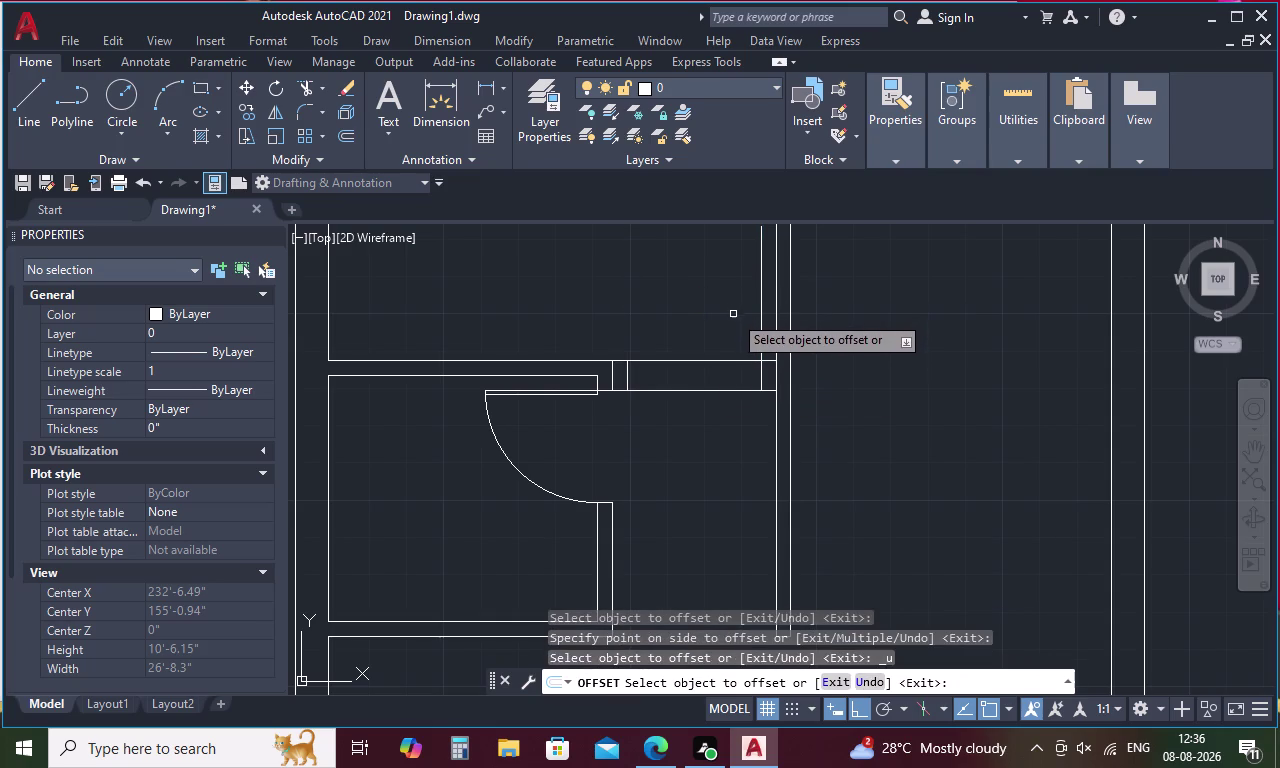
key(Escape)
Offset the upright line by 1 inch to form the thin door leaf.
key(space)
key(space)
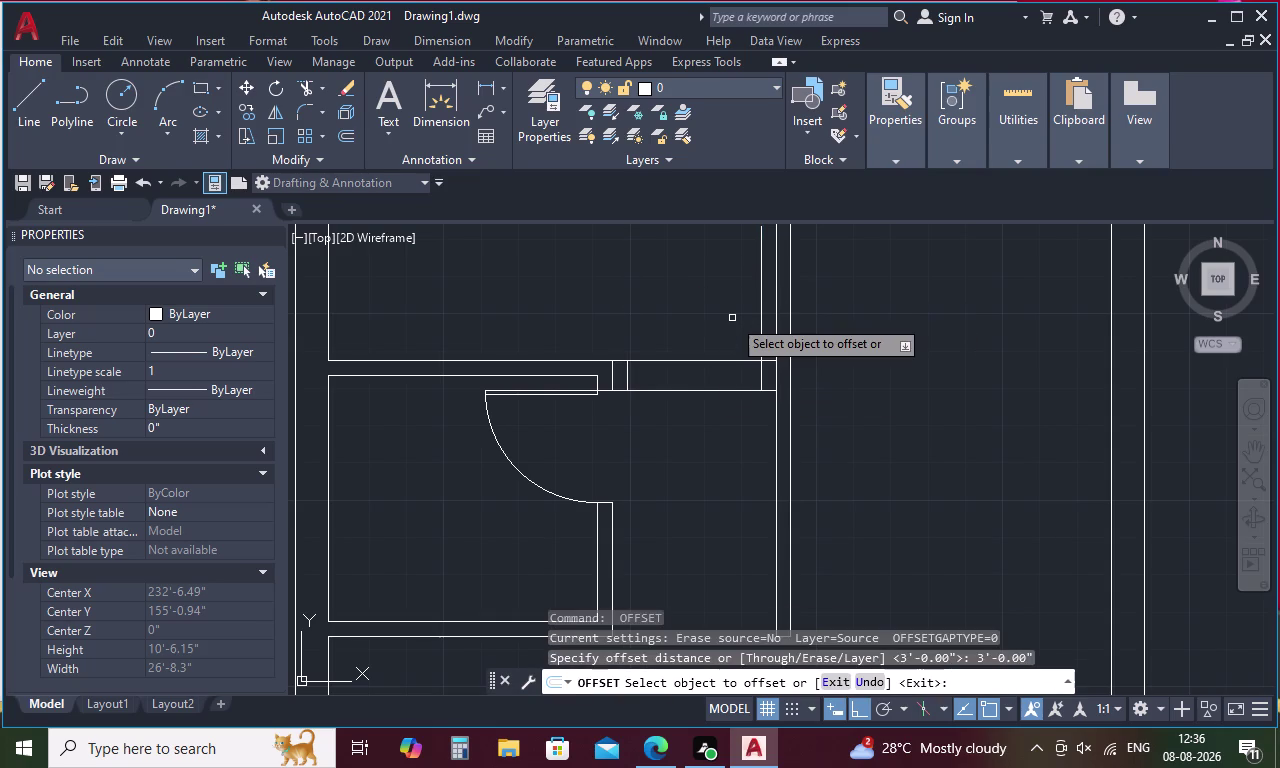
key(space)
key(space)
text(1)
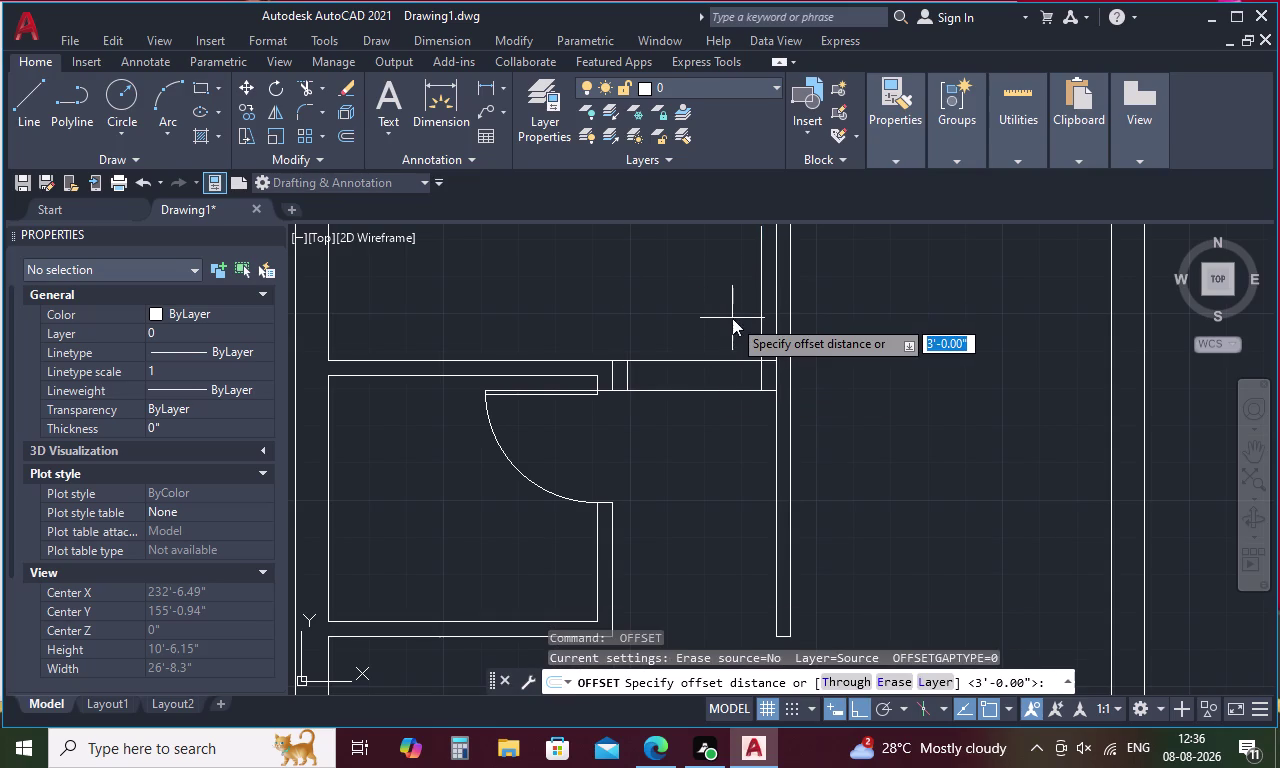
key(space)
click(762, 287)
click(716, 292)
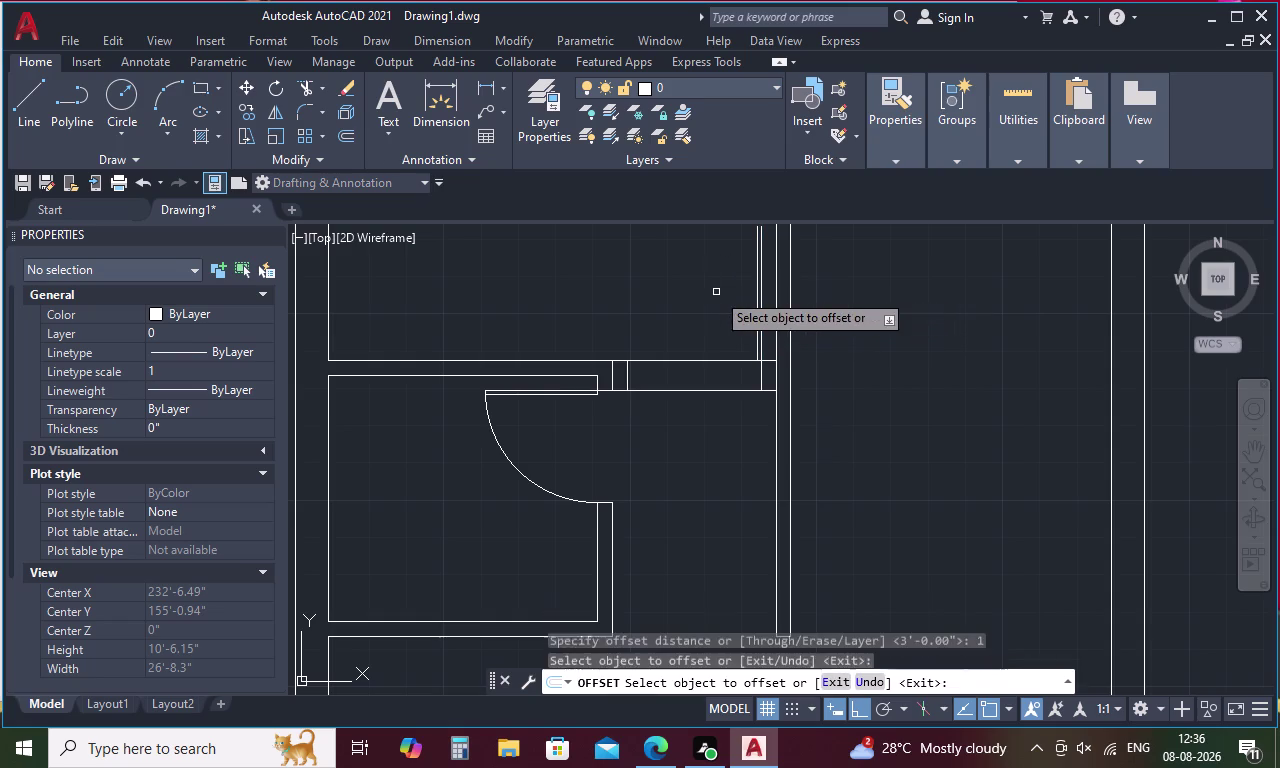
key(Escape)
Draw a three-point arc from the top of the door leaf down to the wall line.
key(a)
key(space)
scroll(down, 3)
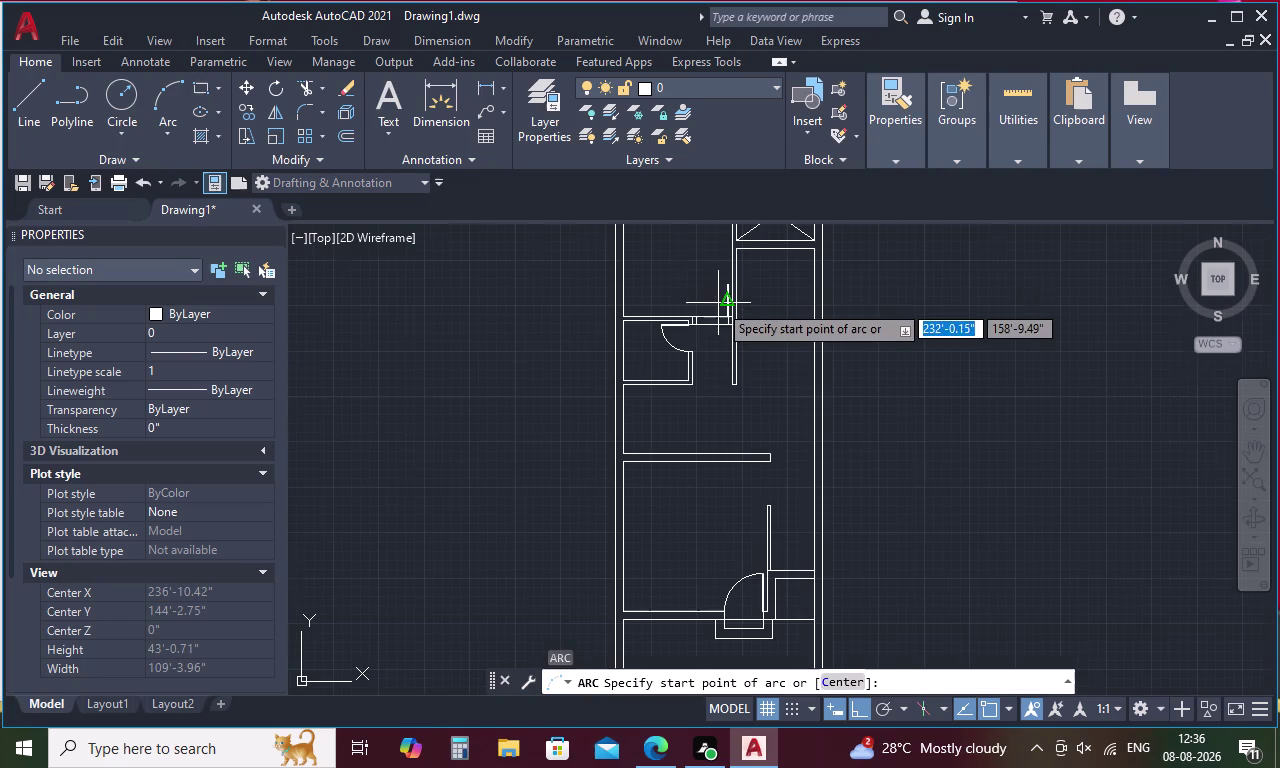
middle_drag(722, 281, 722, 314)
scroll(up, 3)
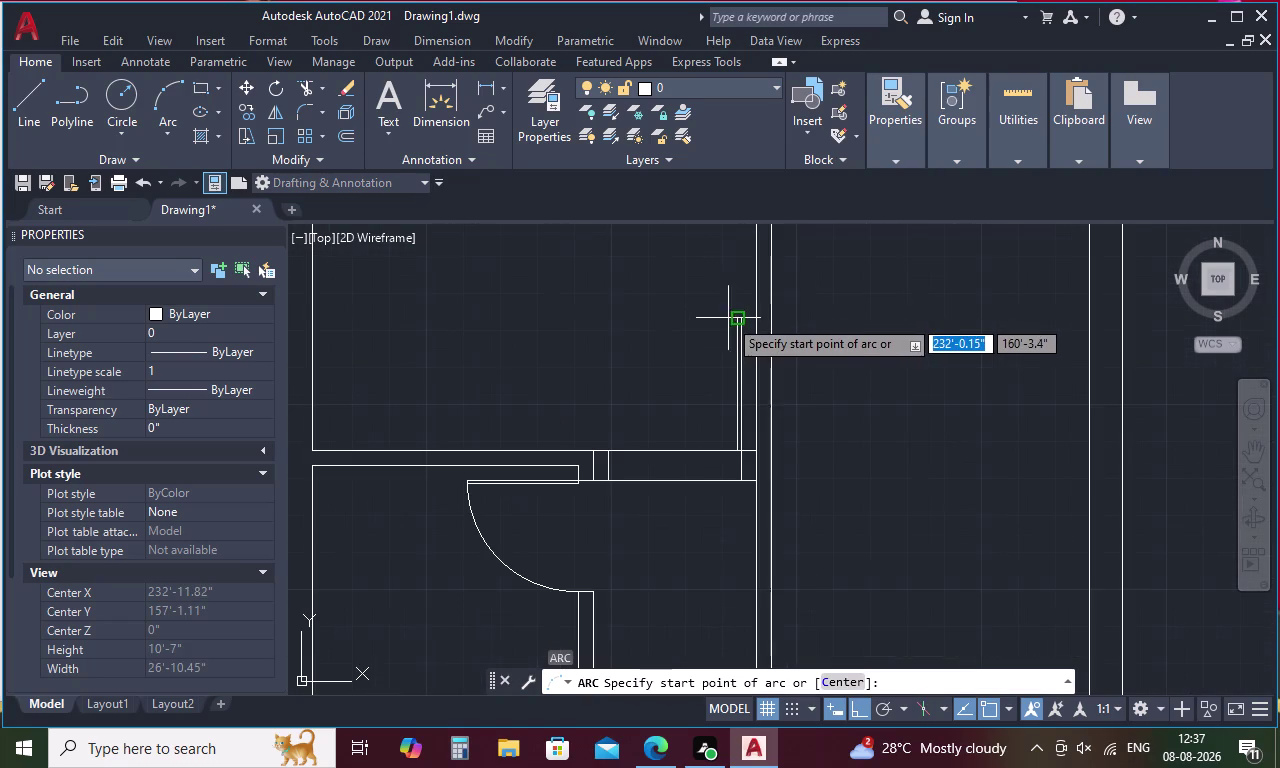
scroll(up, 3)
click(736, 345)
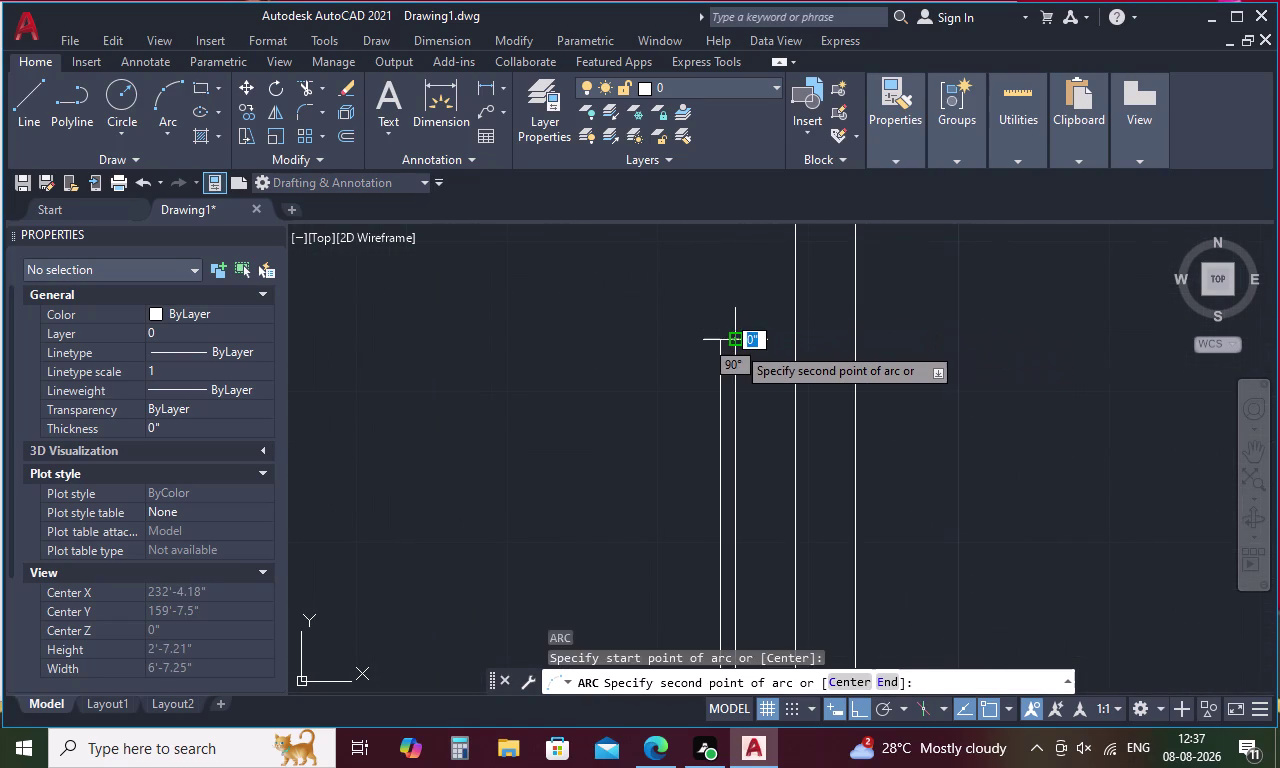
click(719, 342)
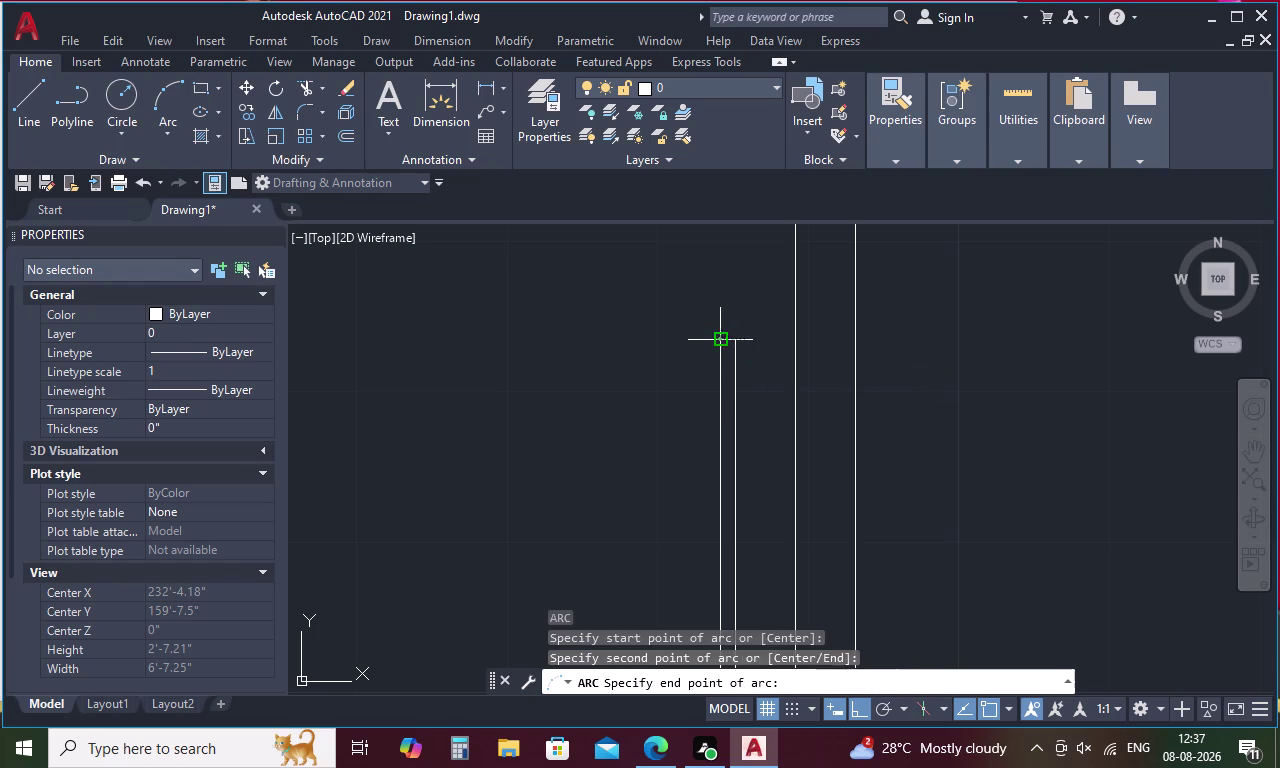
scroll(down, 3)
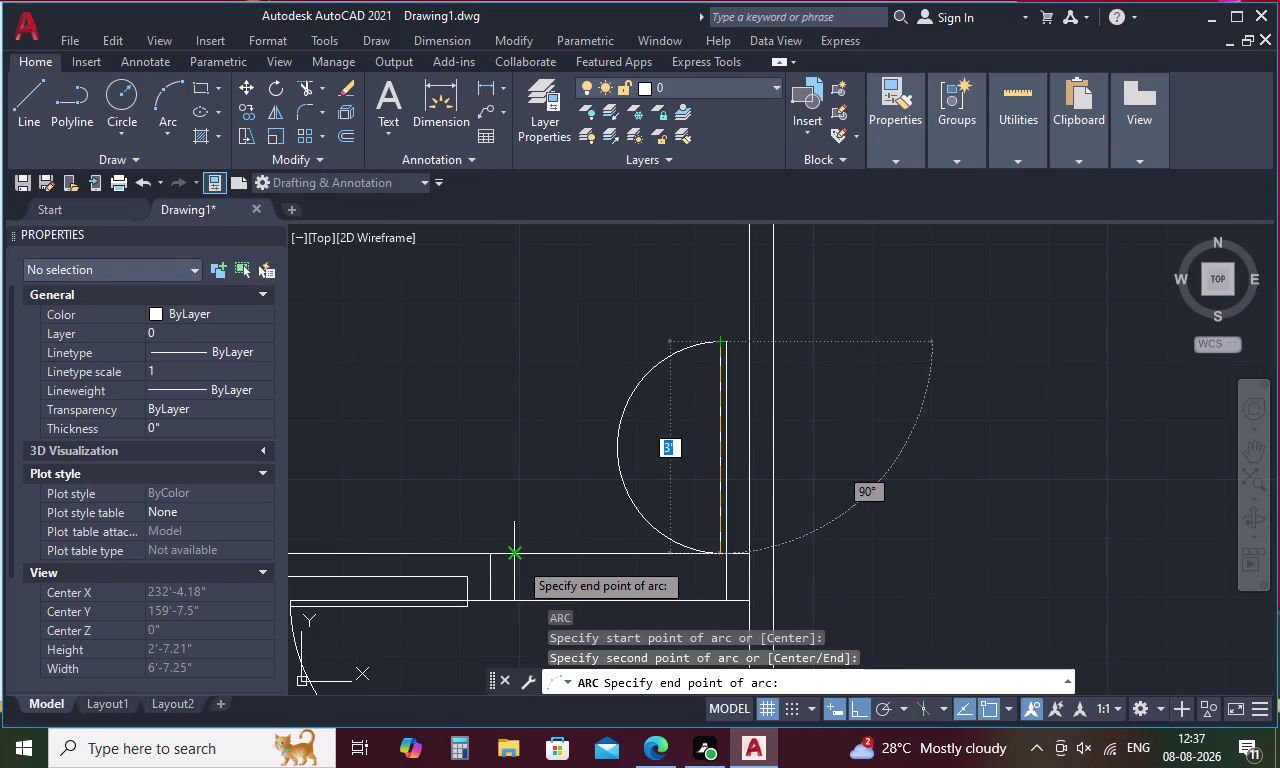
click(518, 554)
key(Escape)
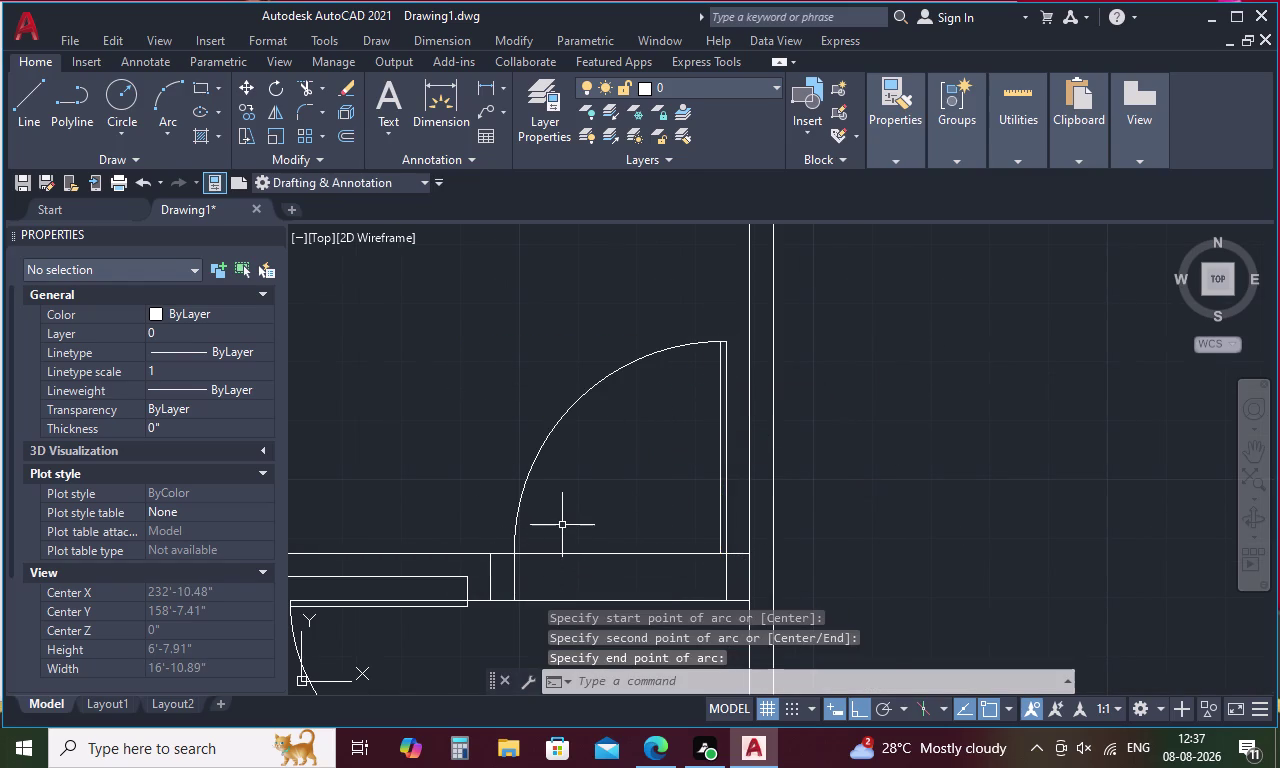
Fence-trim the wall lines inside the new doorway, then pan across the plan.
key(t)
text(R)
key(space)
drag(579, 514, 582, 604)
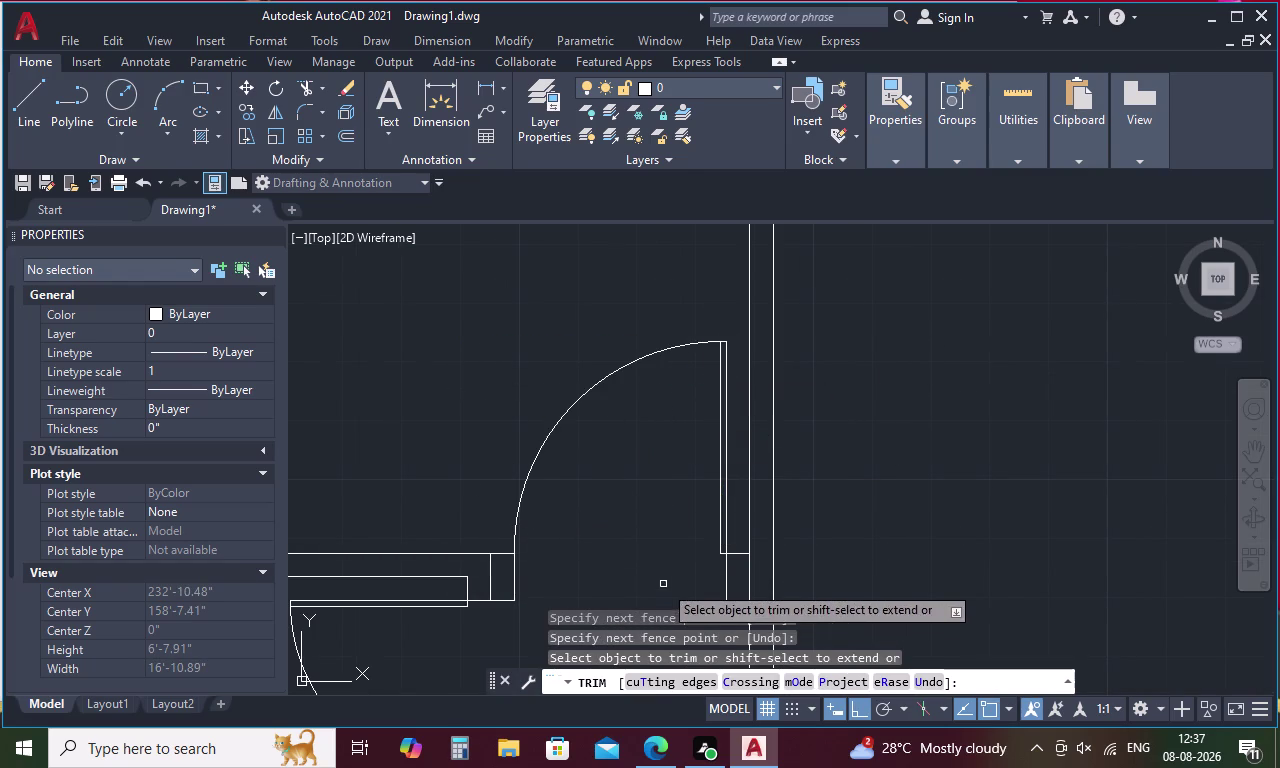
scroll(down, 3)
middle_drag(684, 543, 662, 357)
scroll(down, 3)
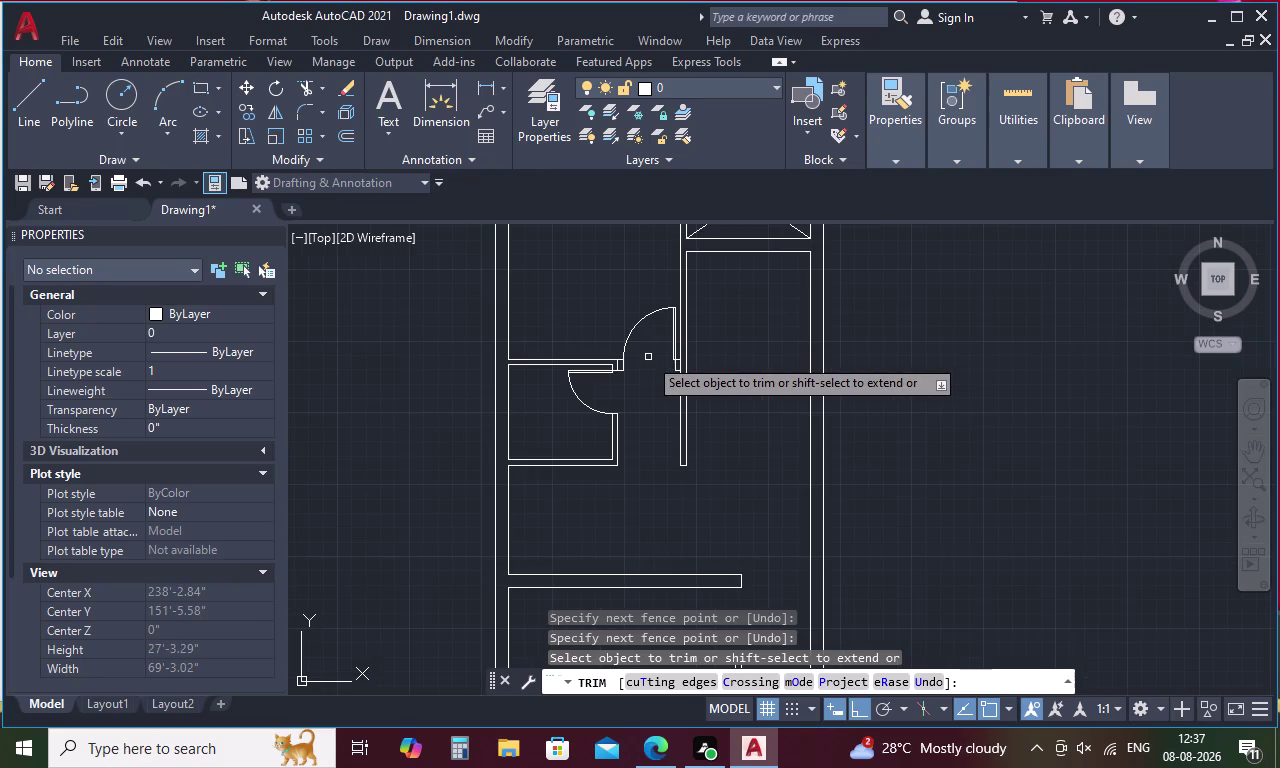
middle_drag(638, 365, 649, 436)
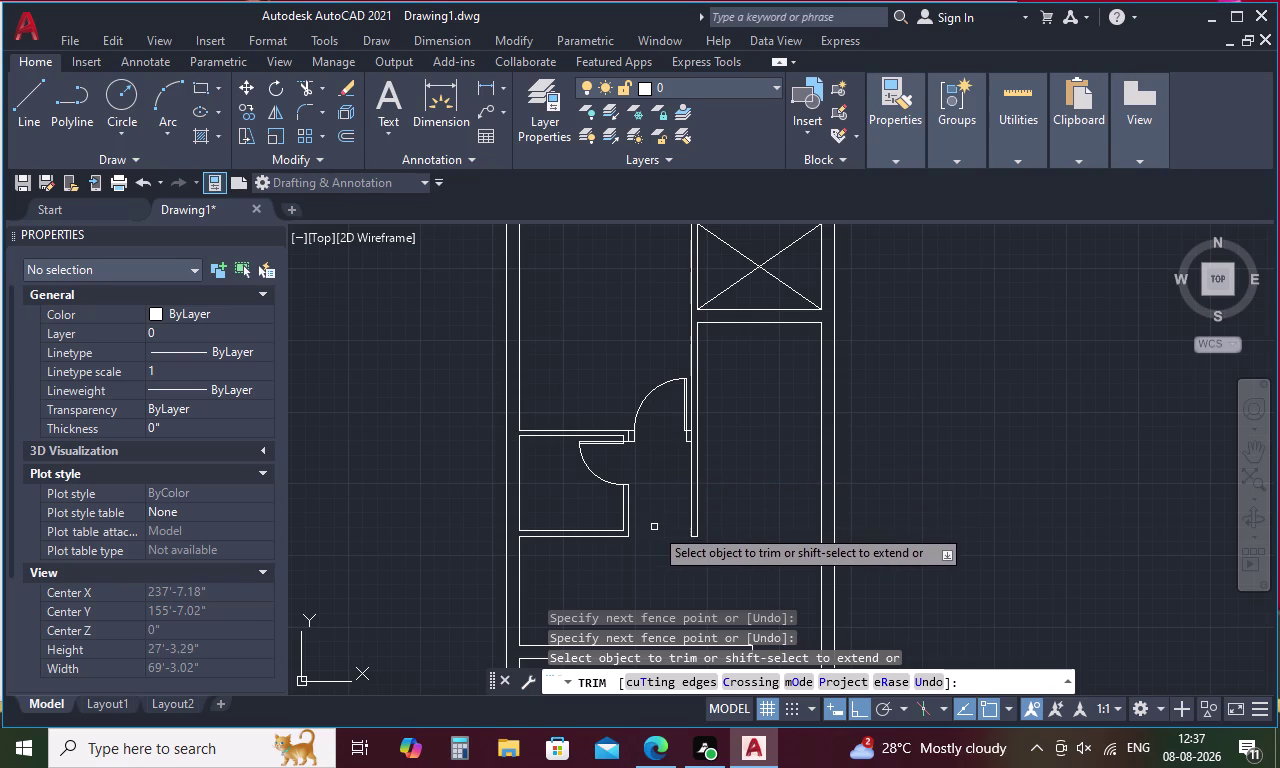
key(Escape)
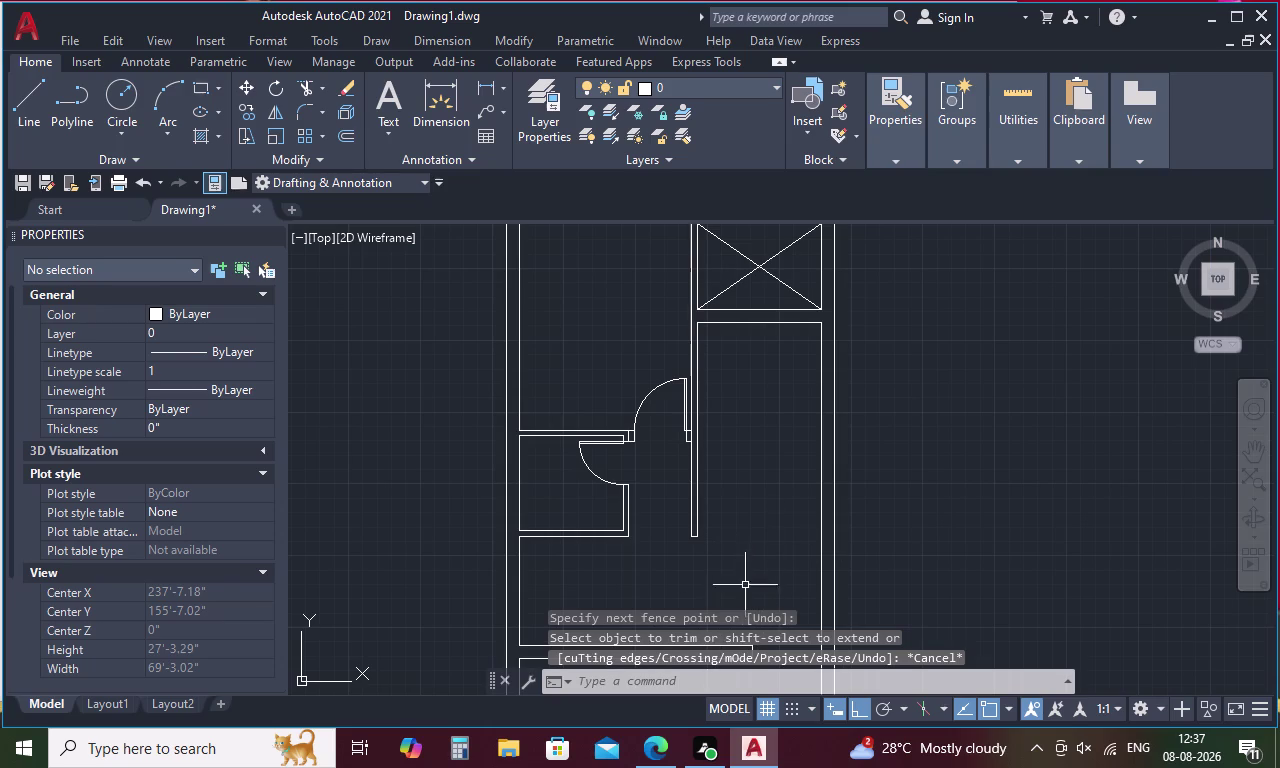
middle_drag(738, 563, 658, 426)
scroll(up, 3)
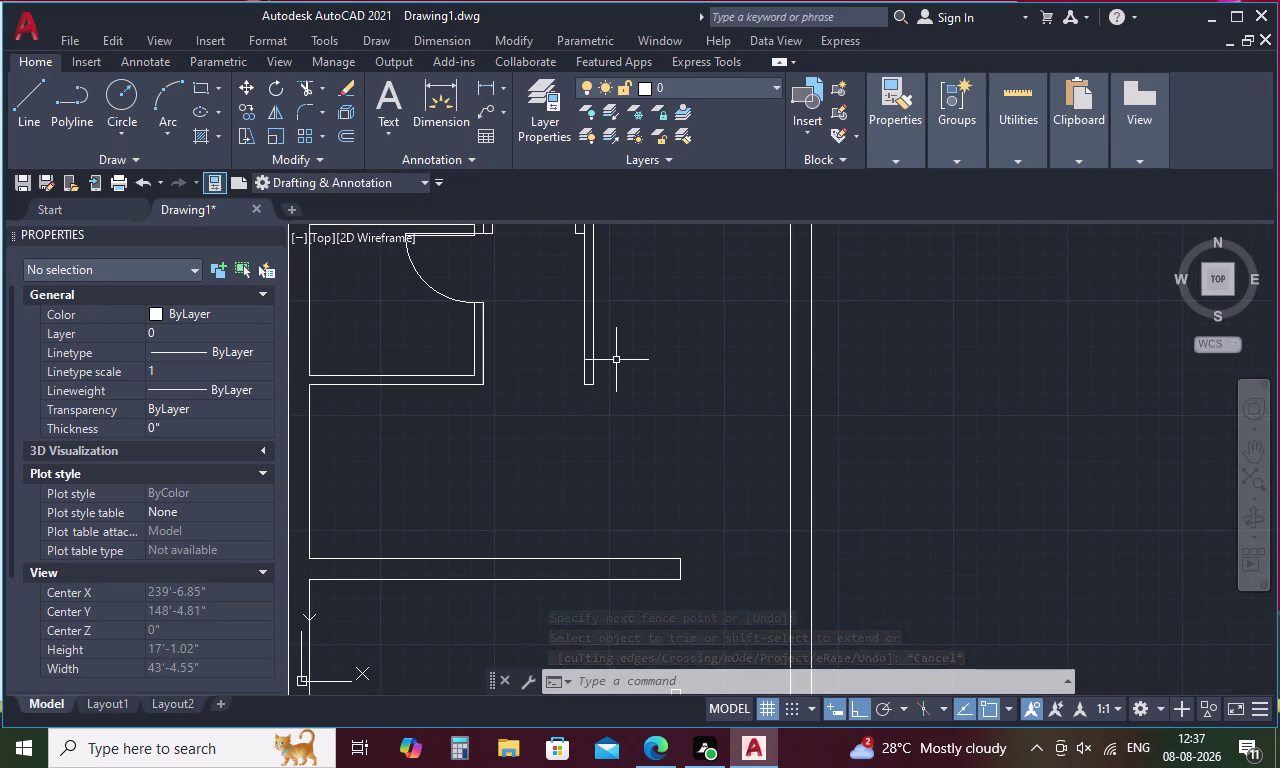
key(Escape)
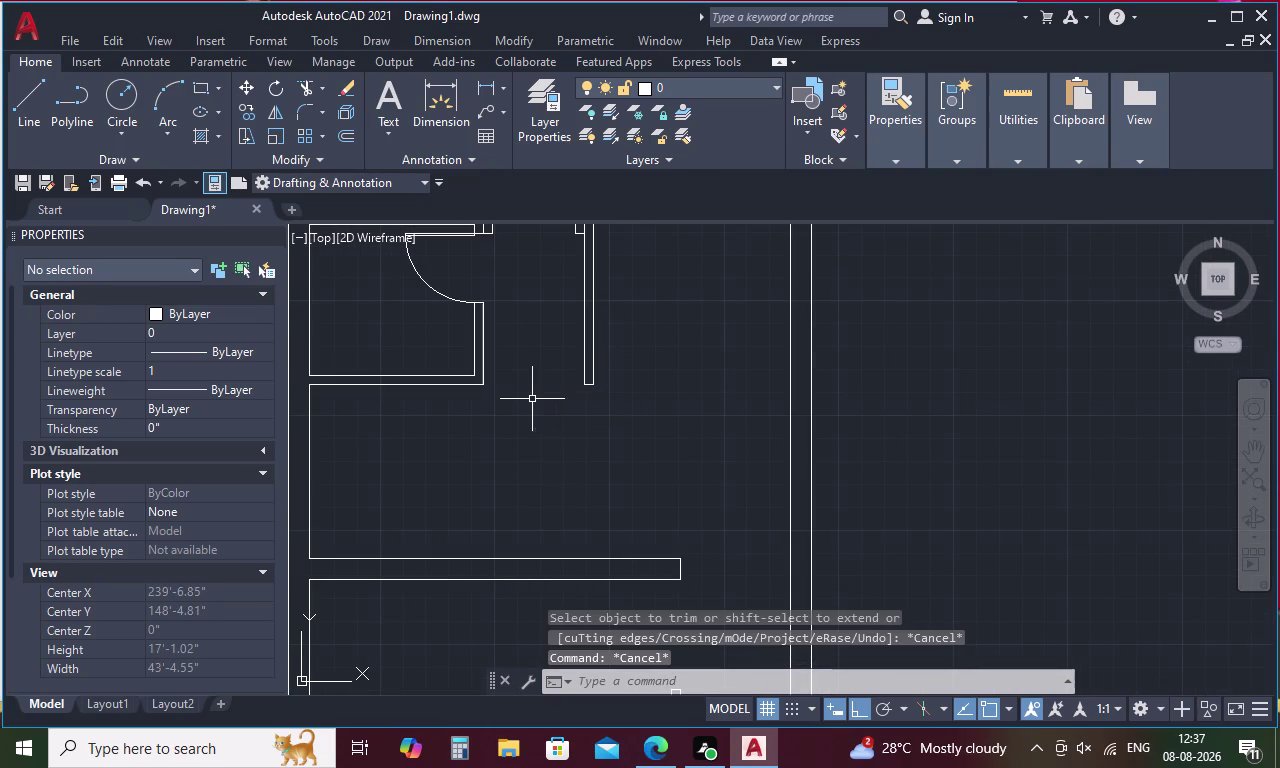
Extend the two horizontal wall lines below the door room to the right vertical wall.
key(e)
text(X)
key(space)
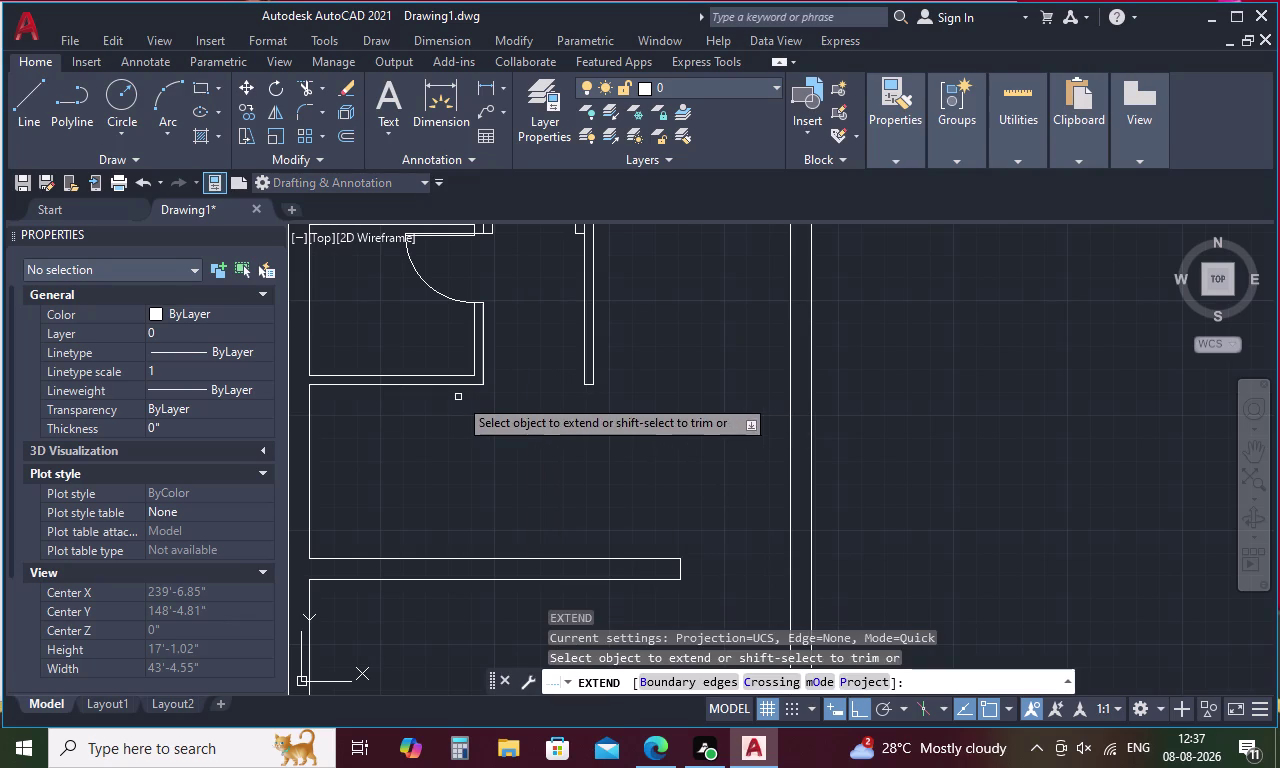
click(468, 386)
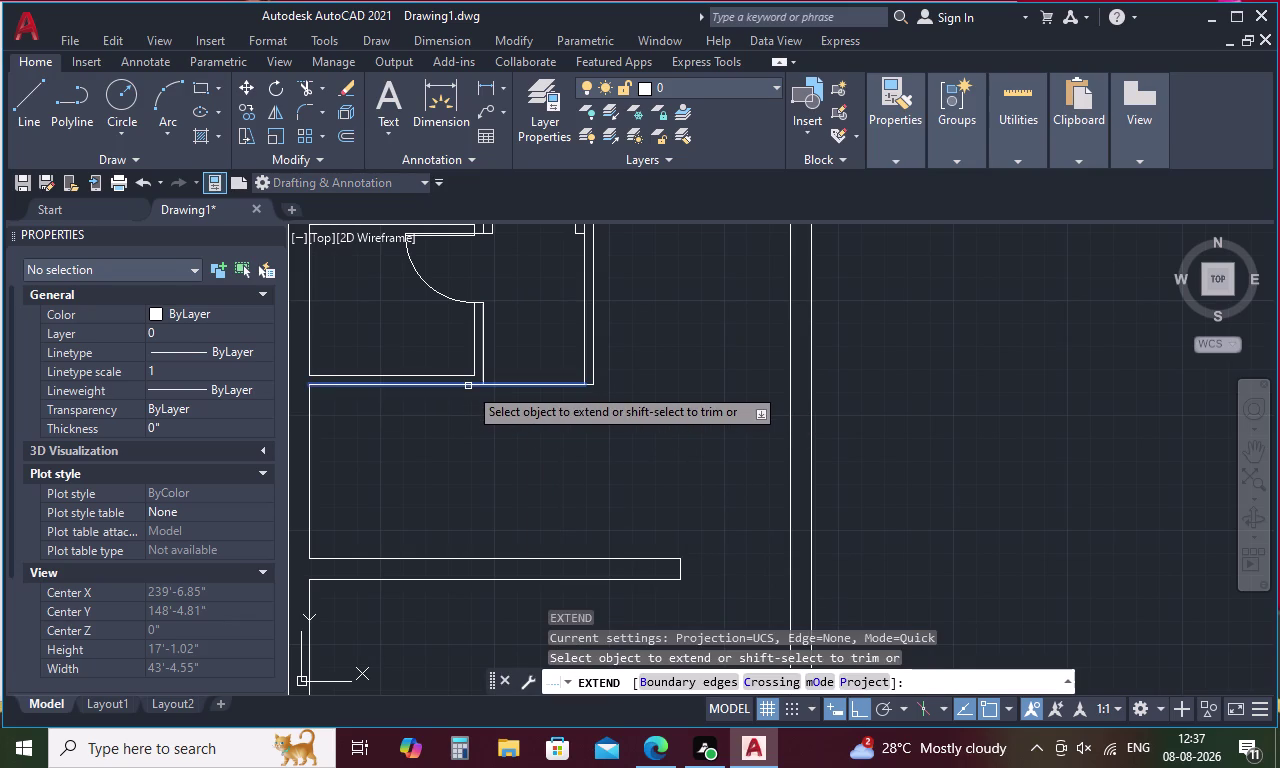
click(465, 378)
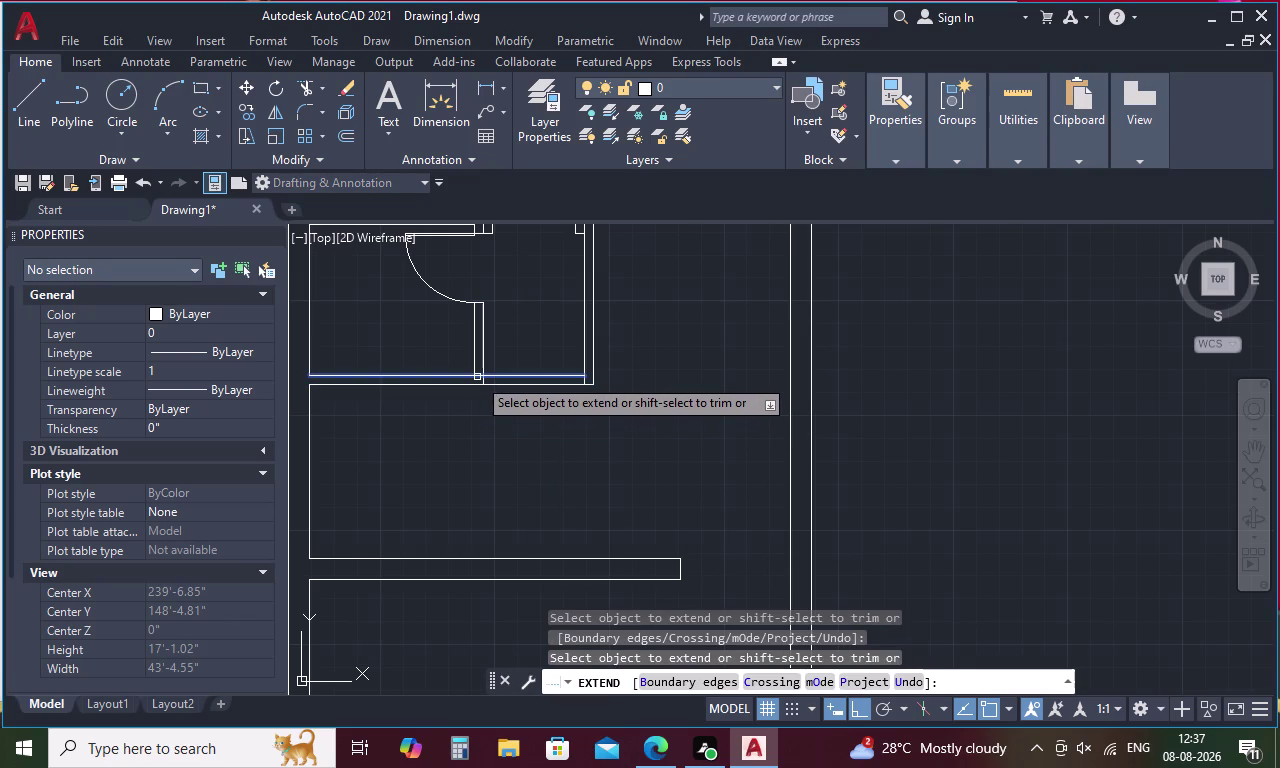
click(477, 377)
click(546, 379)
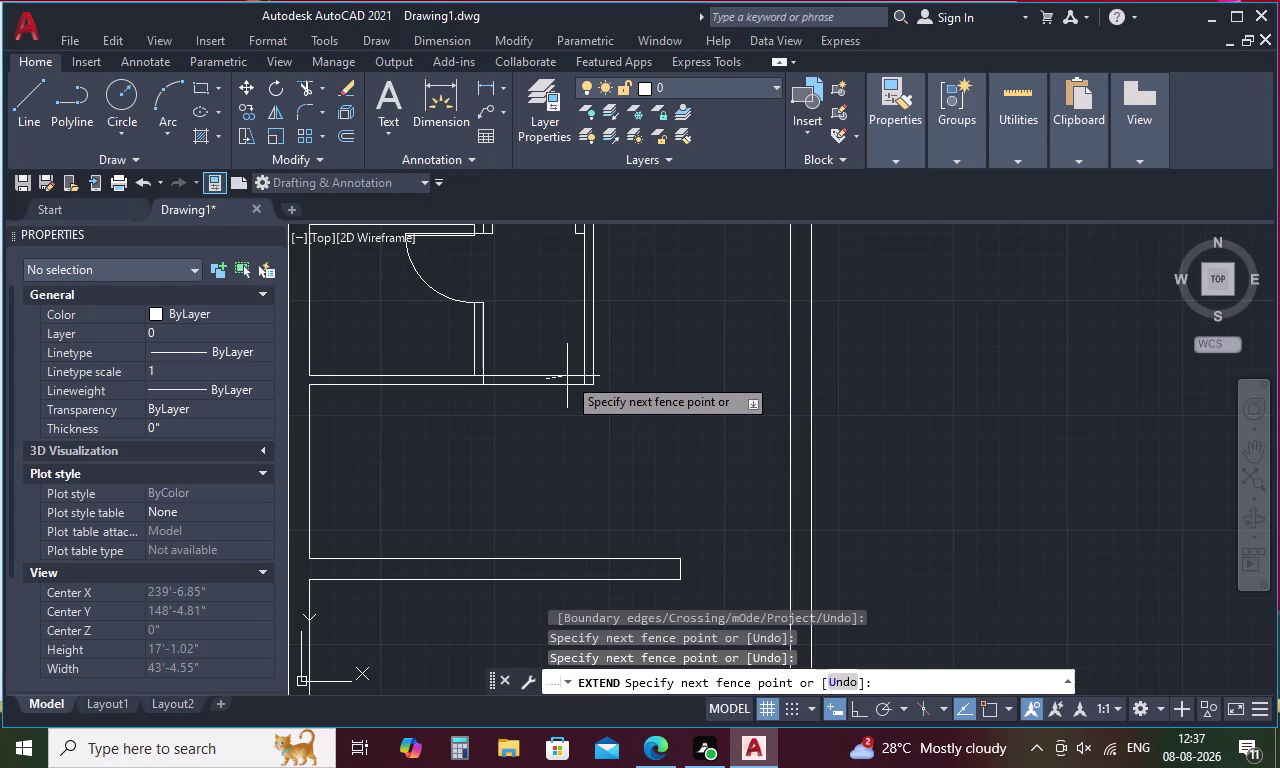
click(568, 359)
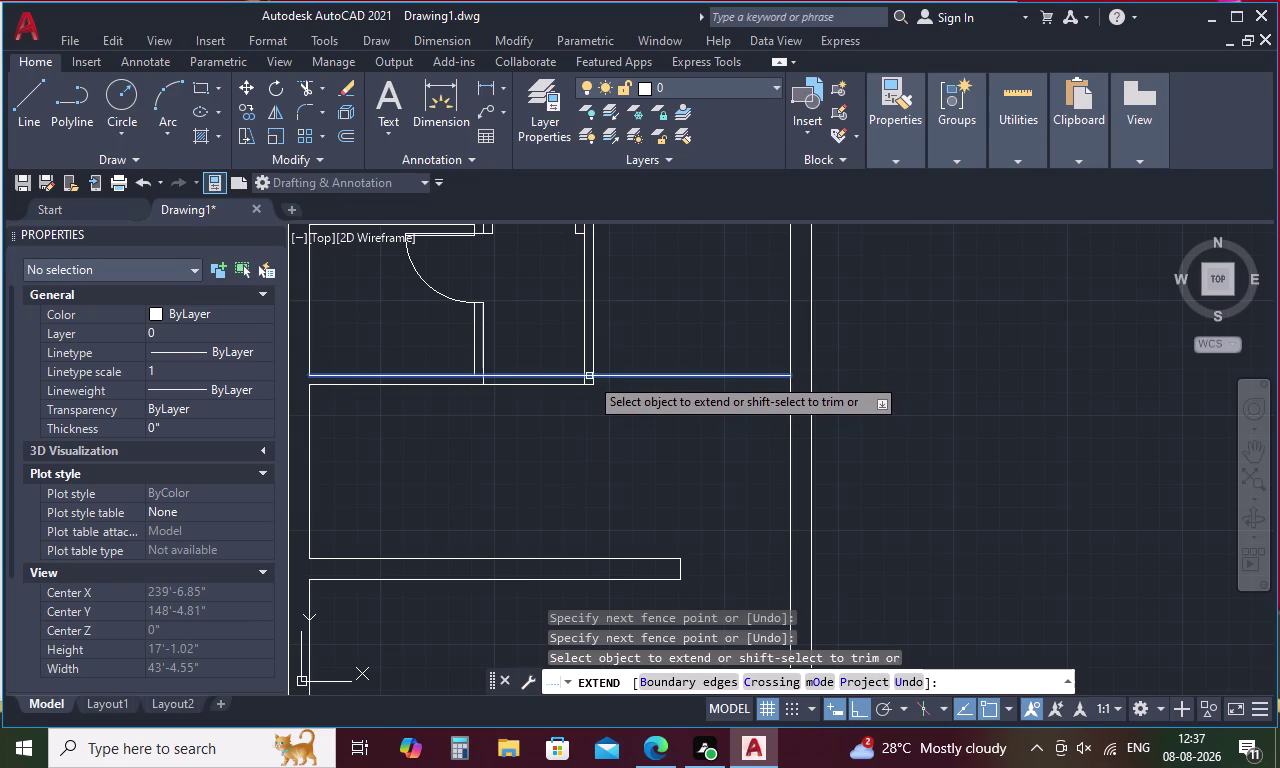
click(589, 376)
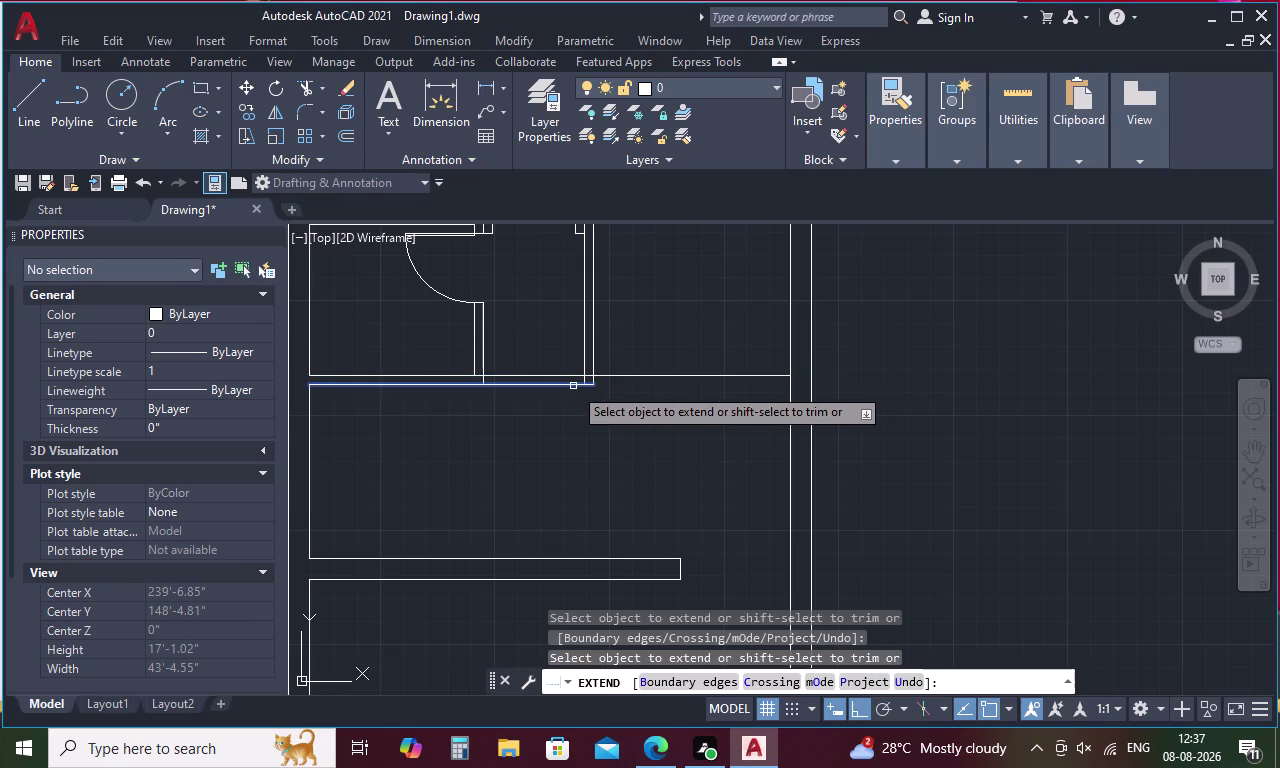
click(572, 386)
click(578, 386)
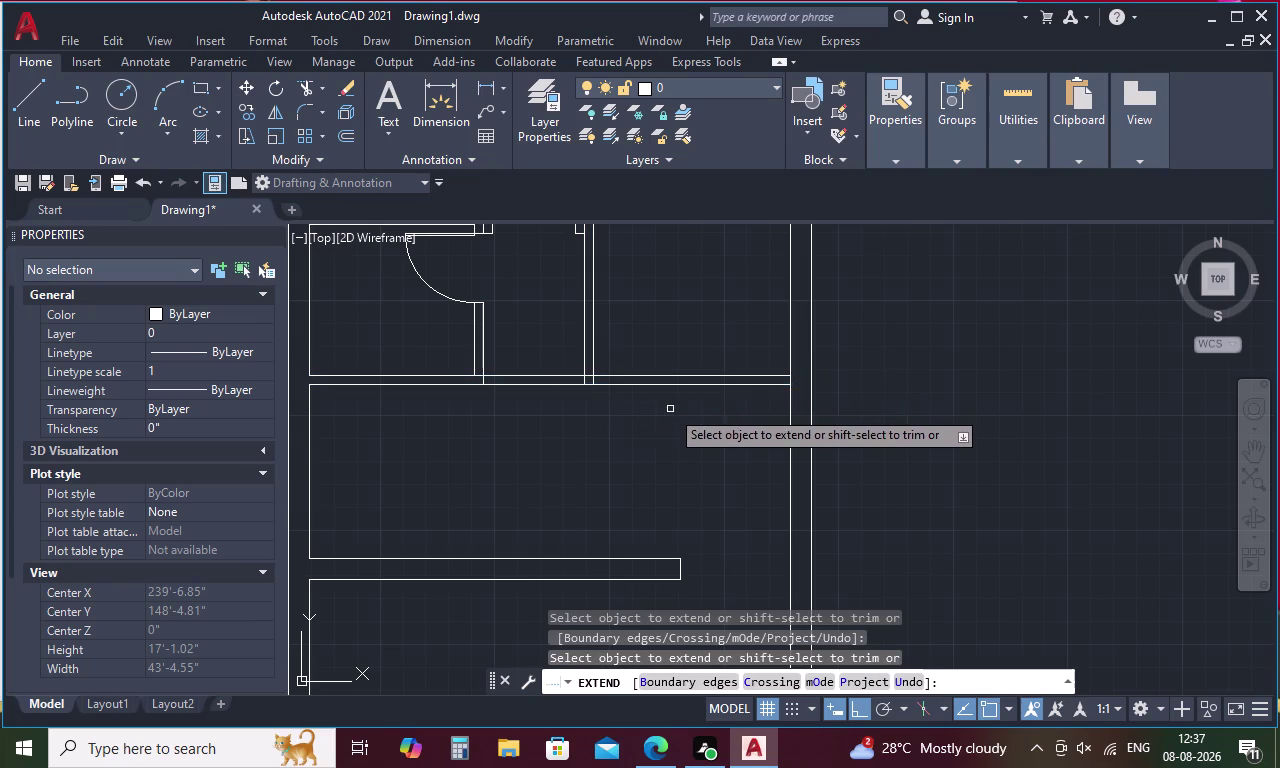
Fence-trim the first overlapping wall line pieces.
key(Escape)
key(t)
text(R)
key(space)
drag(519, 336, 519, 338)
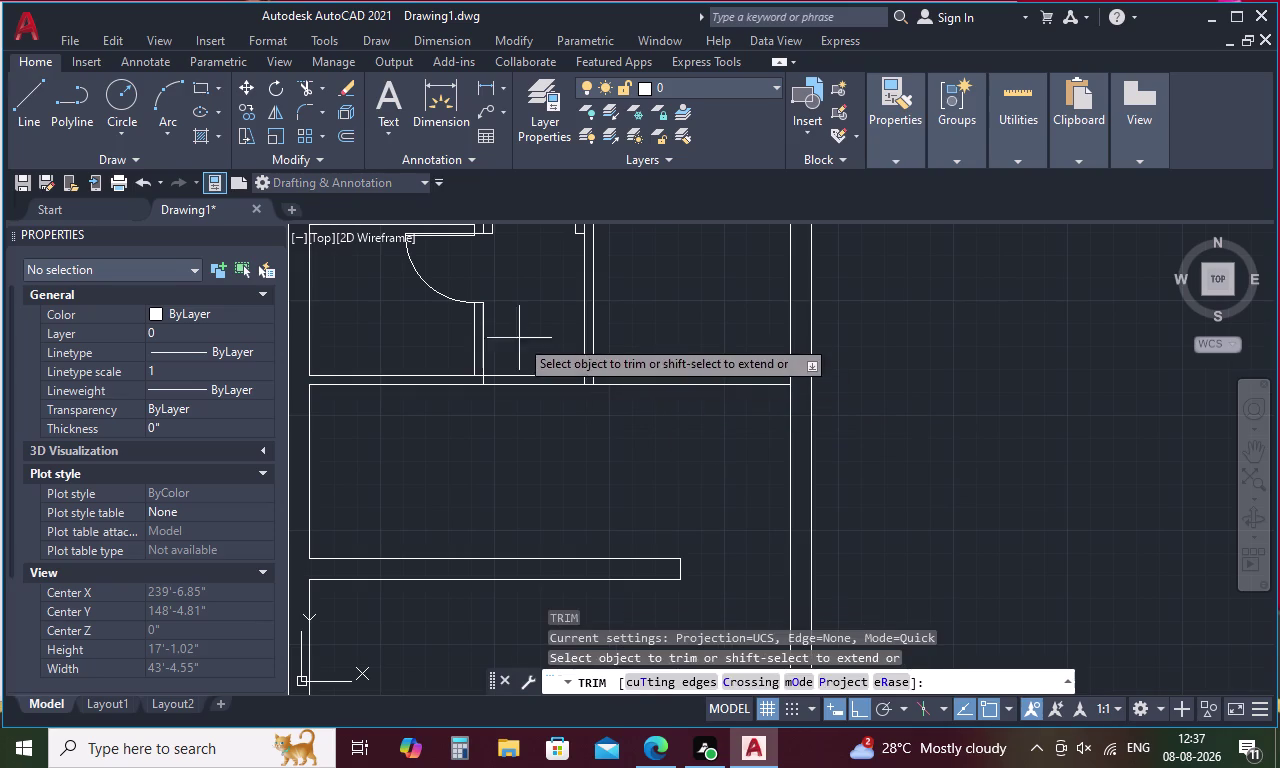
drag(519, 338, 547, 444)
scroll(up, 3)
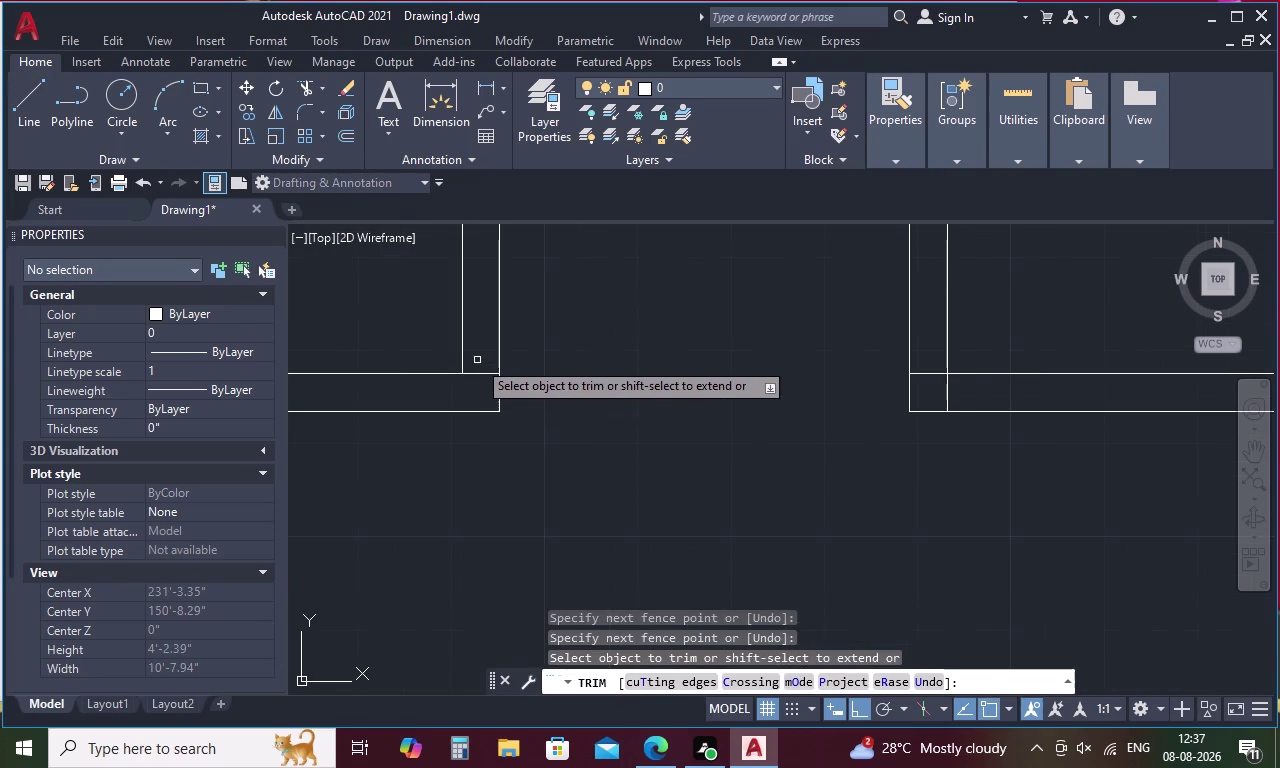
Trim the remaining overlaps at the left and right wall junctions.
drag(477, 360, 481, 387)
drag(932, 369, 943, 391)
drag(957, 388, 947, 392)
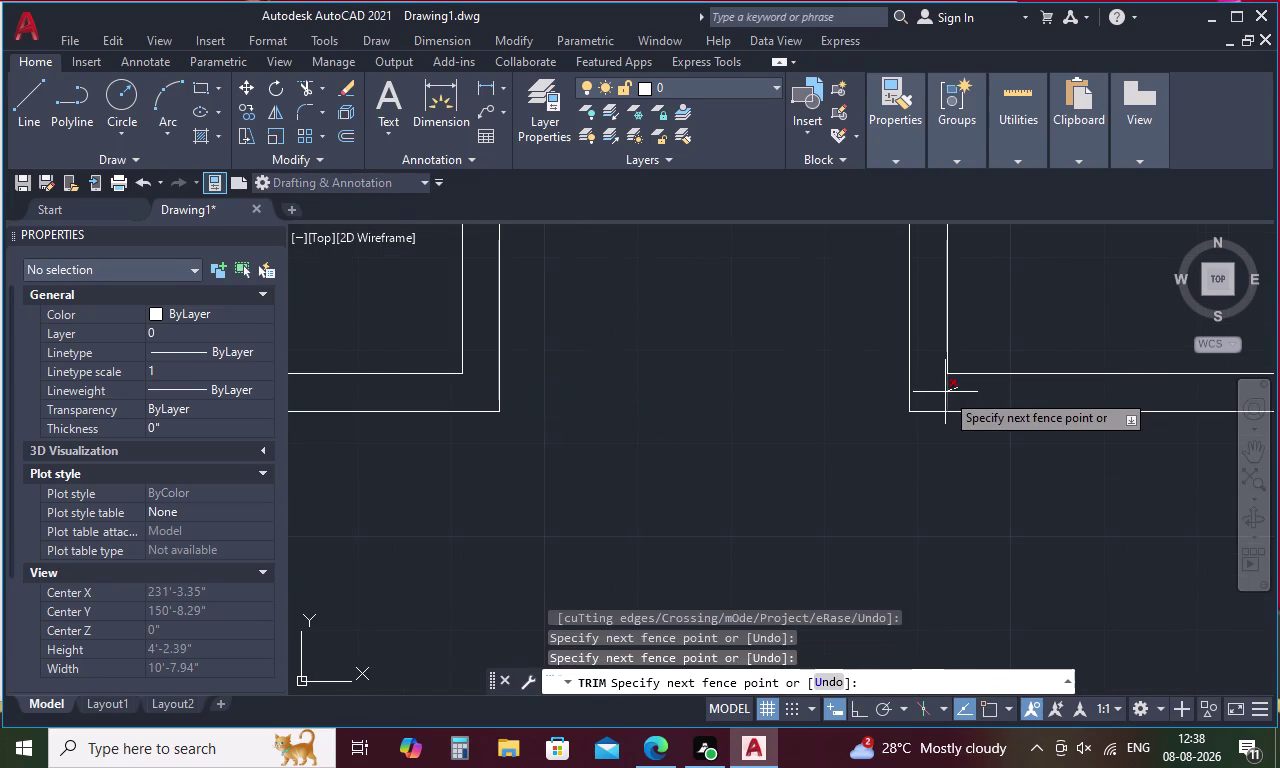
click(945, 392)
scroll(down, 3)
scroll(up, 3)
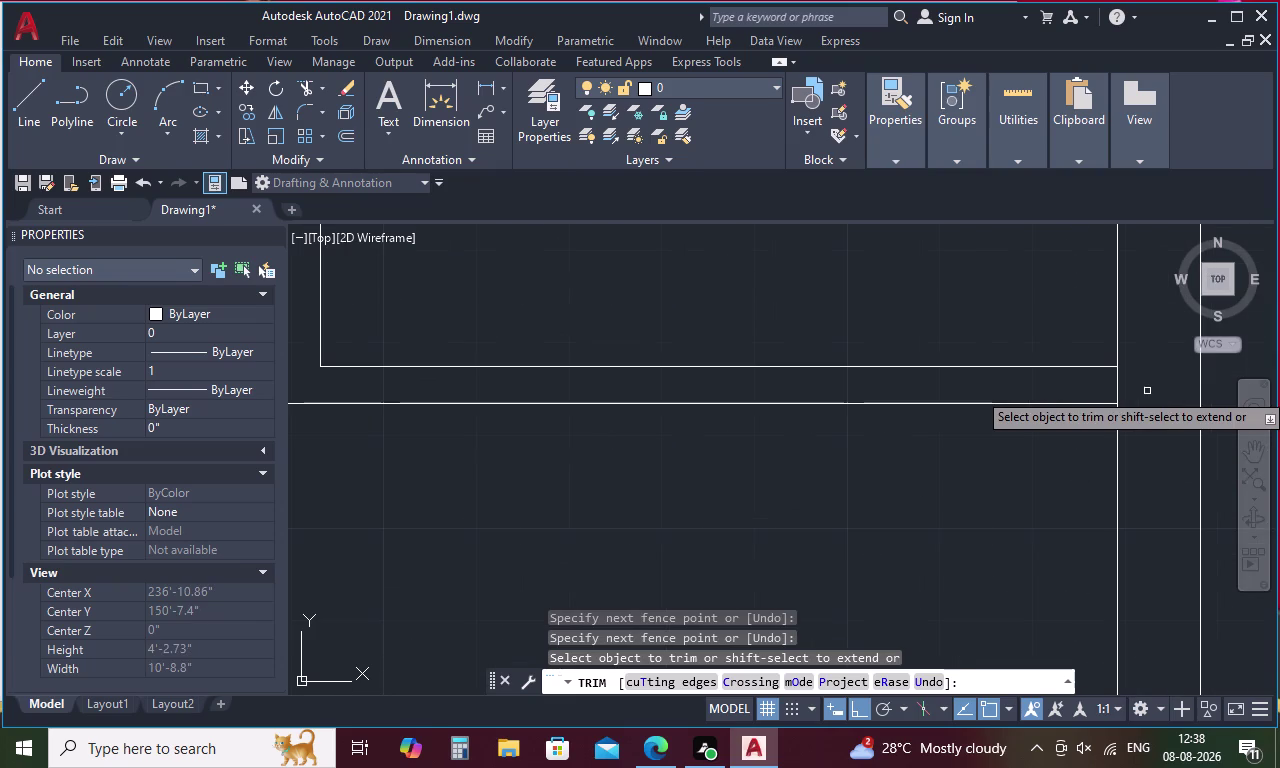
drag(1137, 391, 1111, 394)
key(Escape)
Draw a short line across the wall thickness between the rooms as a doorway edge.
text(L)
key(space)
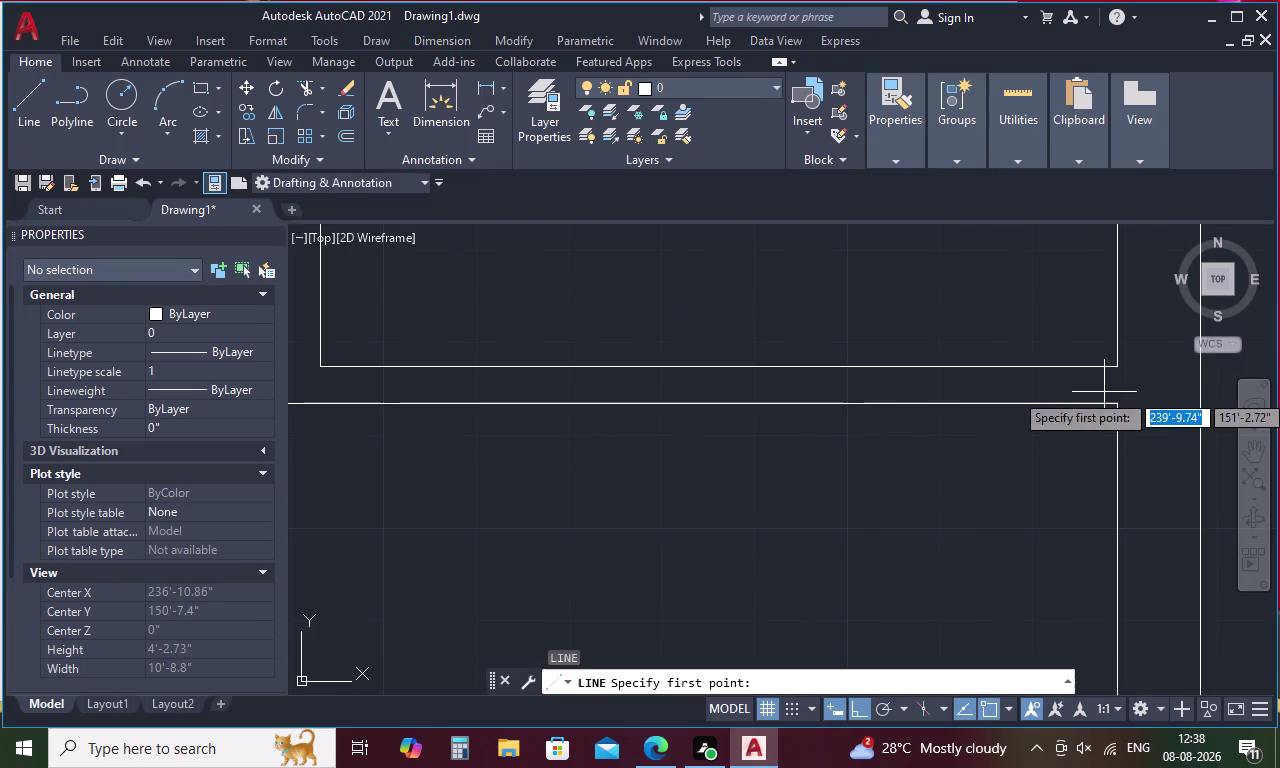
middle_drag(1061, 398, 975, 407)
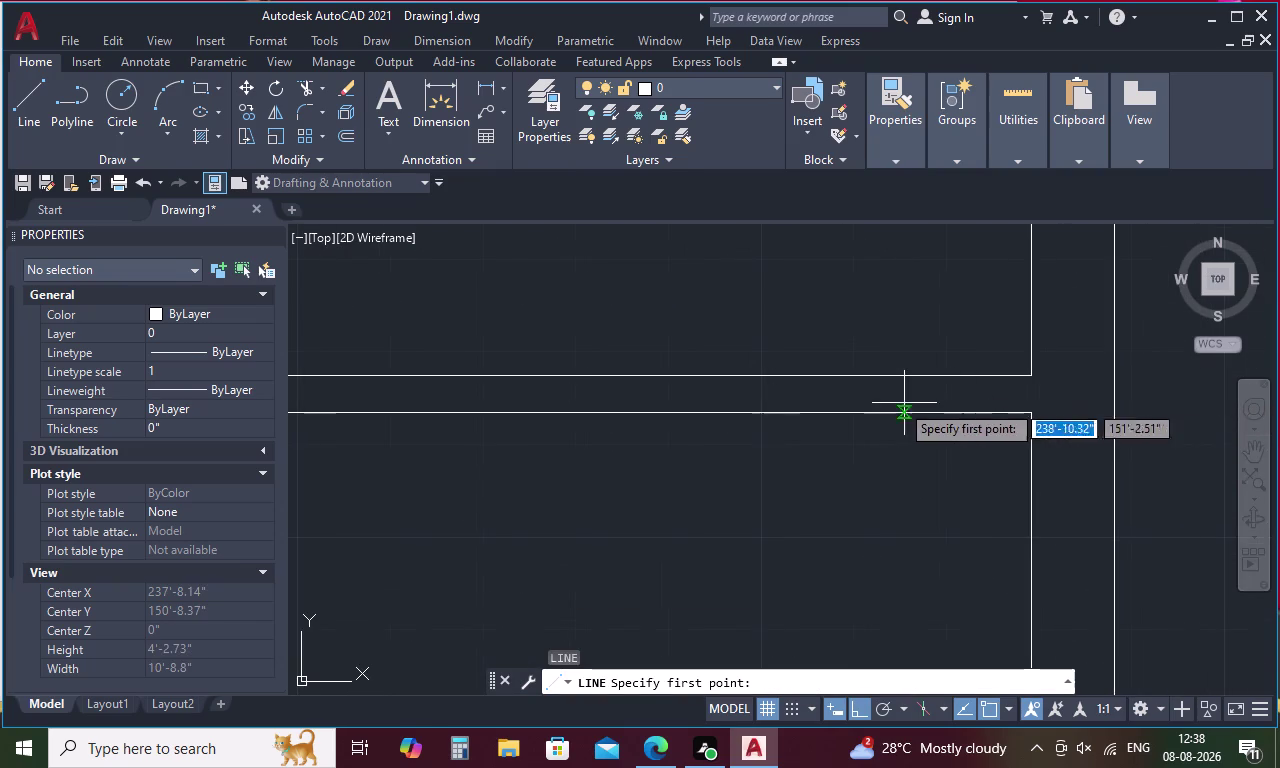
scroll(down, 3)
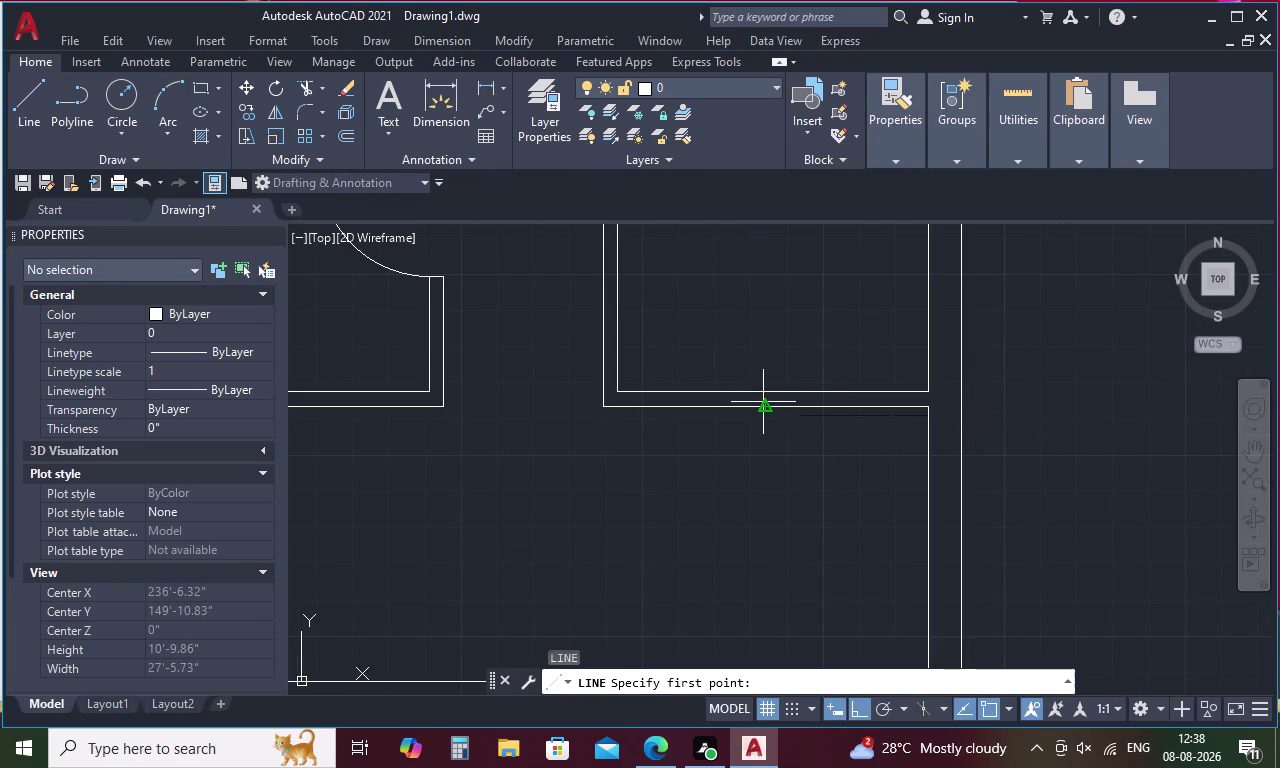
click(771, 394)
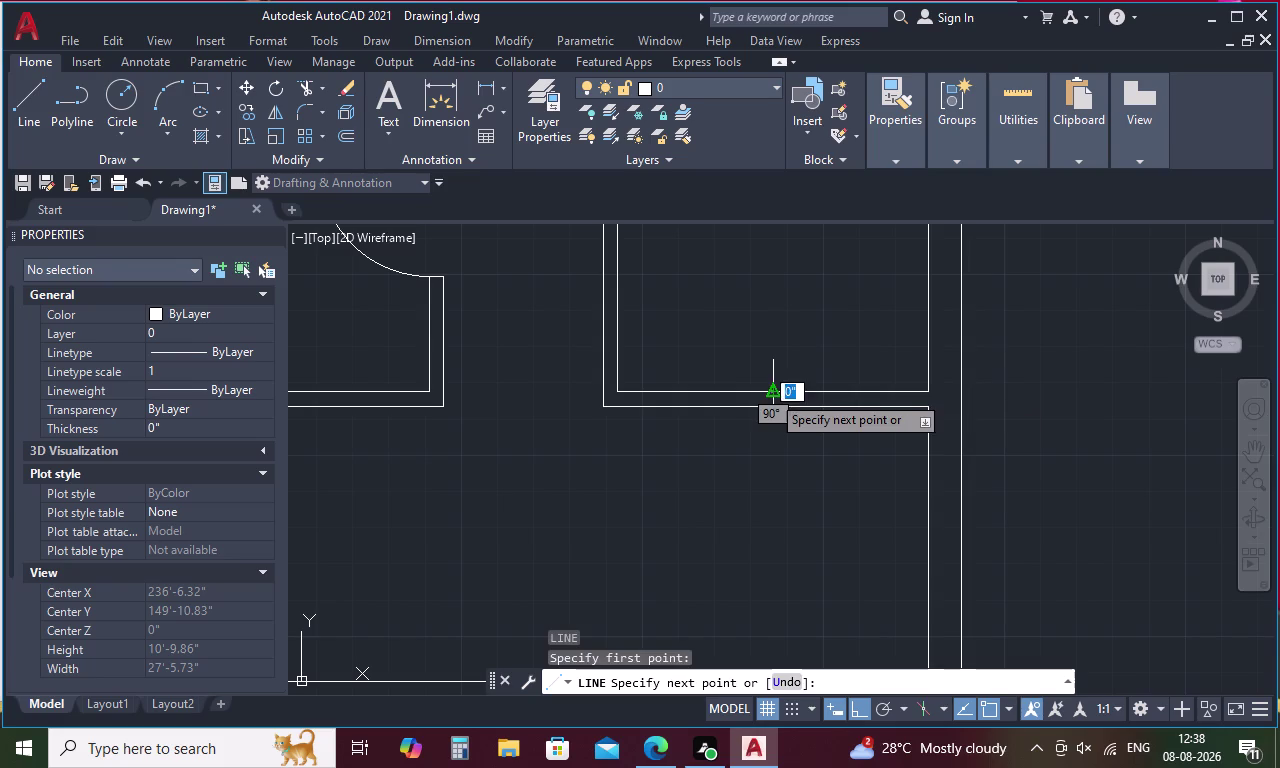
click(773, 406)
key(Escape)
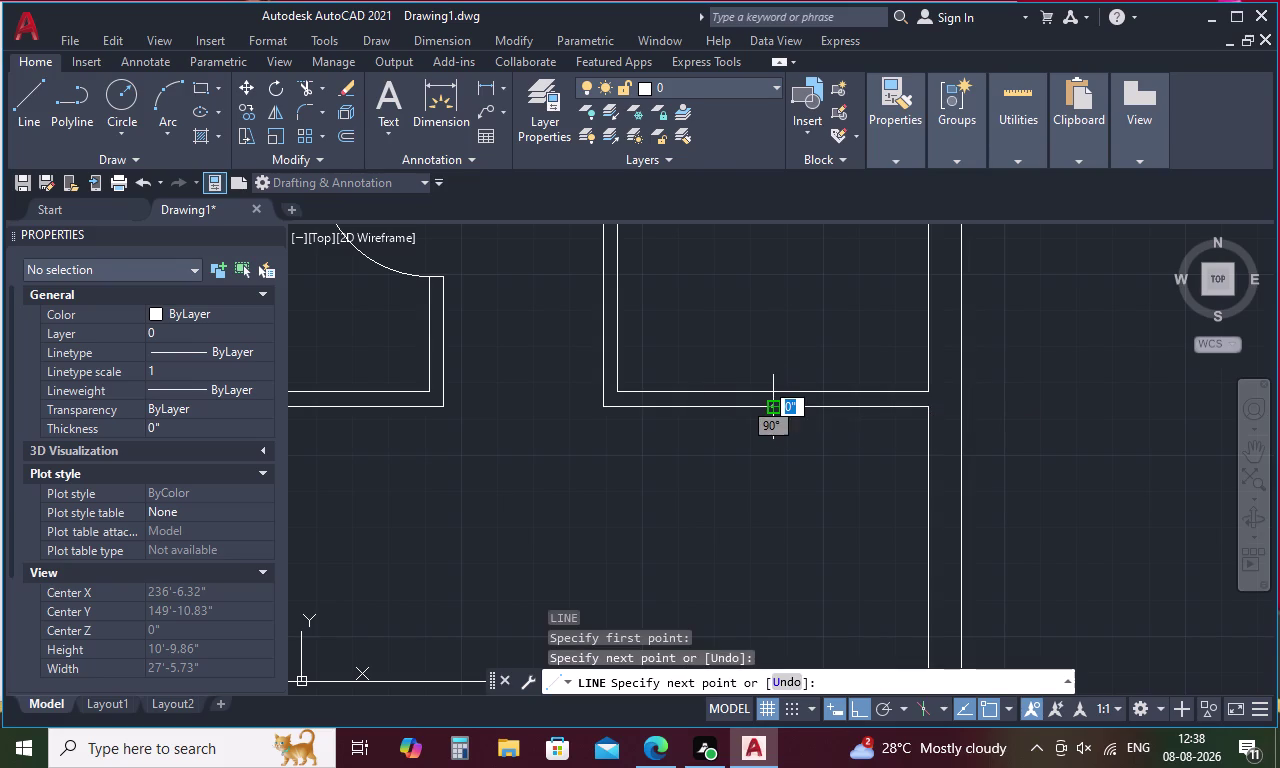
Offset the doorway edge line 1'3" to the right as the second jamb.
key(o)
key(space)
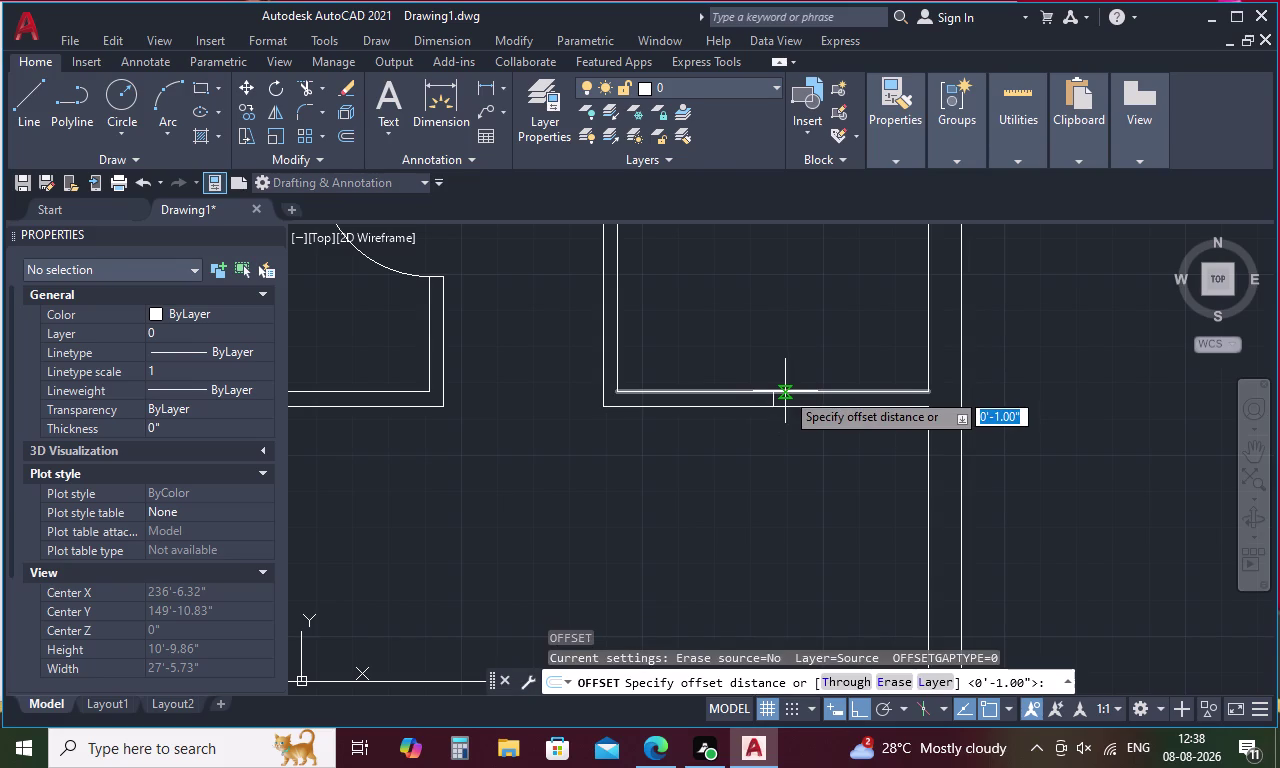
text(1')
key(3)
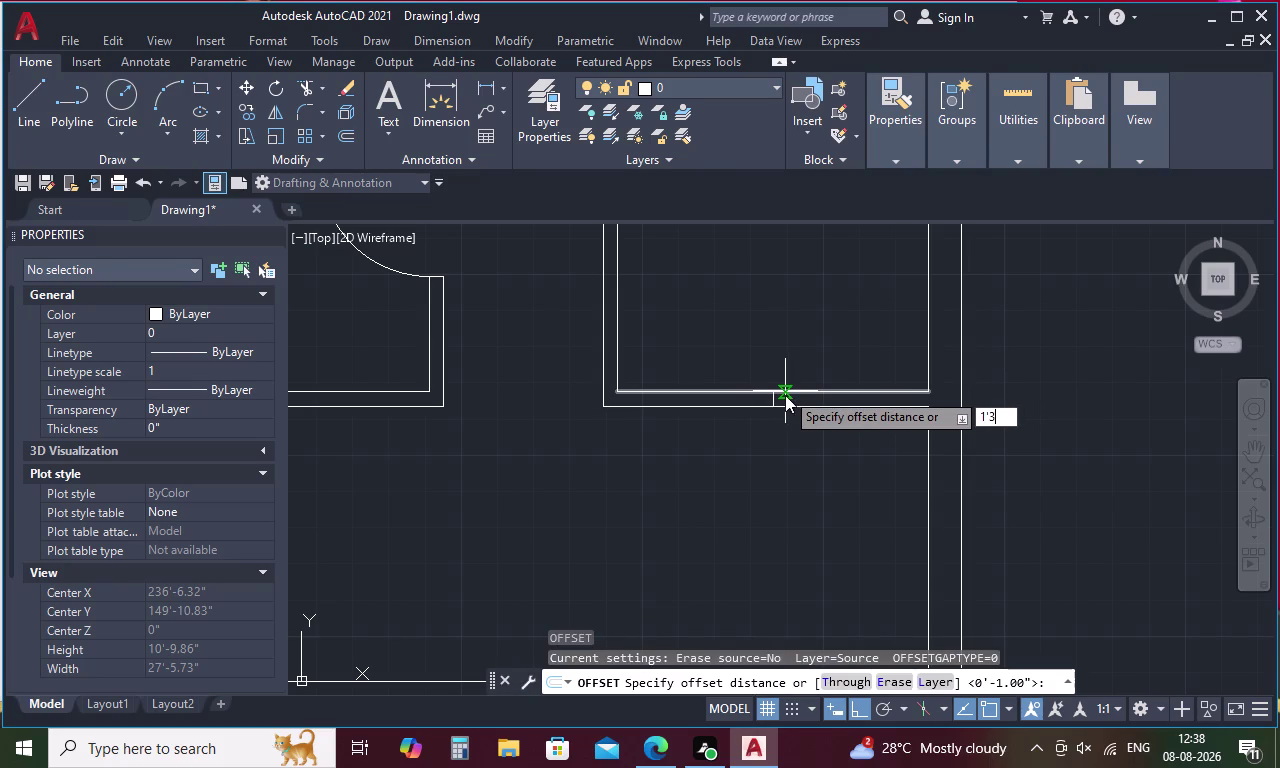
key(shift+quotedbl)
key(space)
click(774, 403)
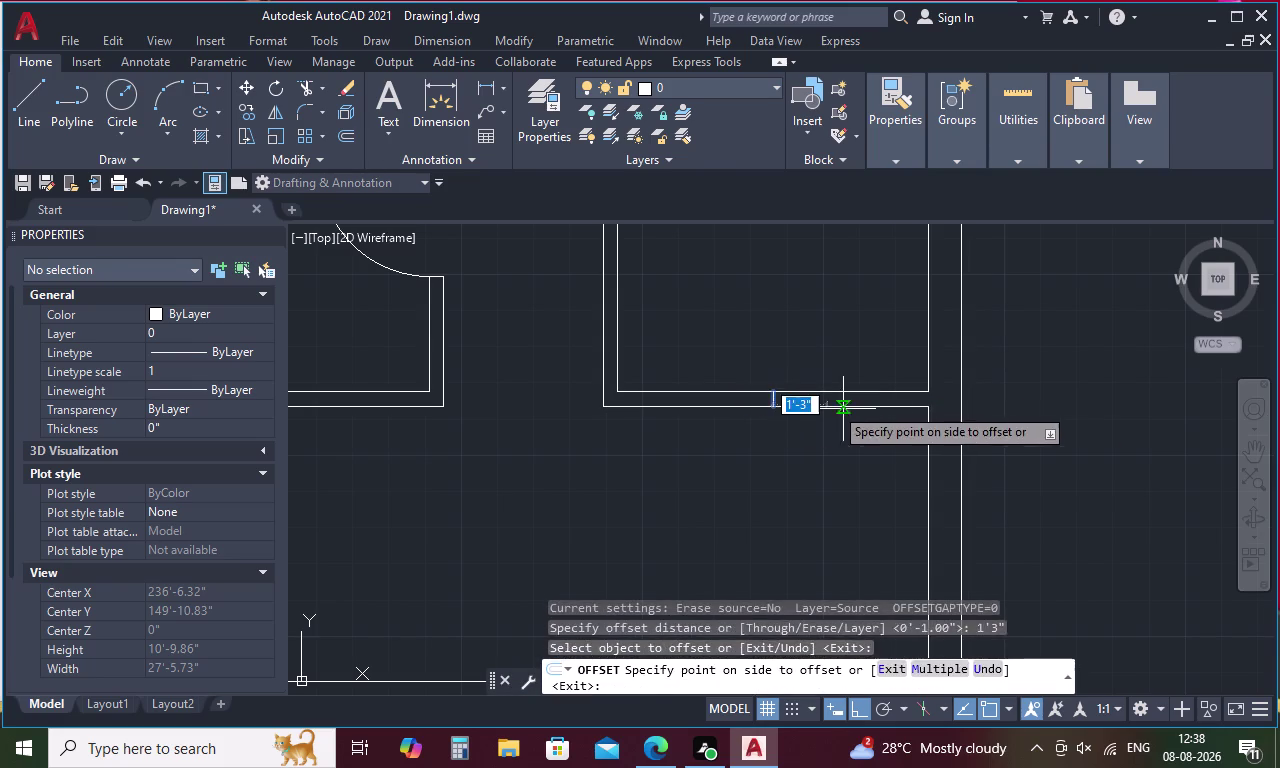
click(900, 415)
click(774, 400)
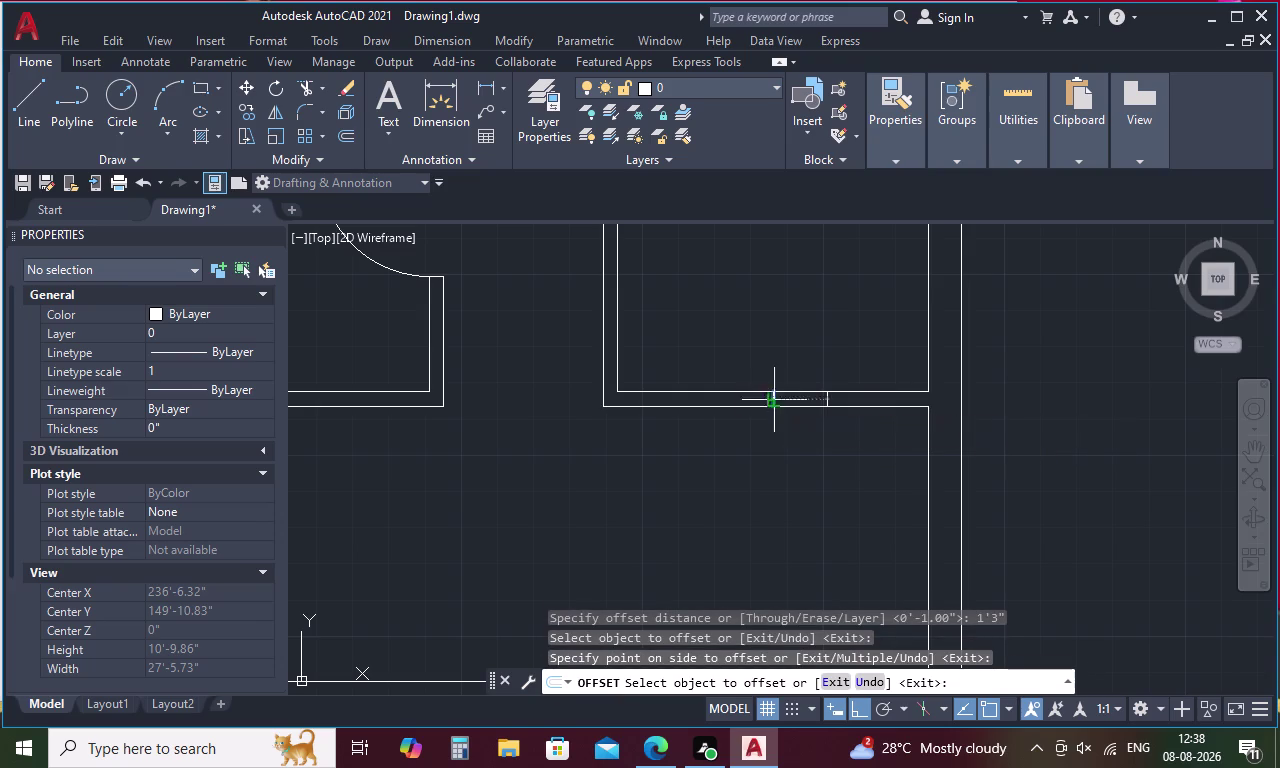
click(655, 403)
key(Escape)
Fence-trim the wall lines between the two jambs to clear the opening.
key(t)
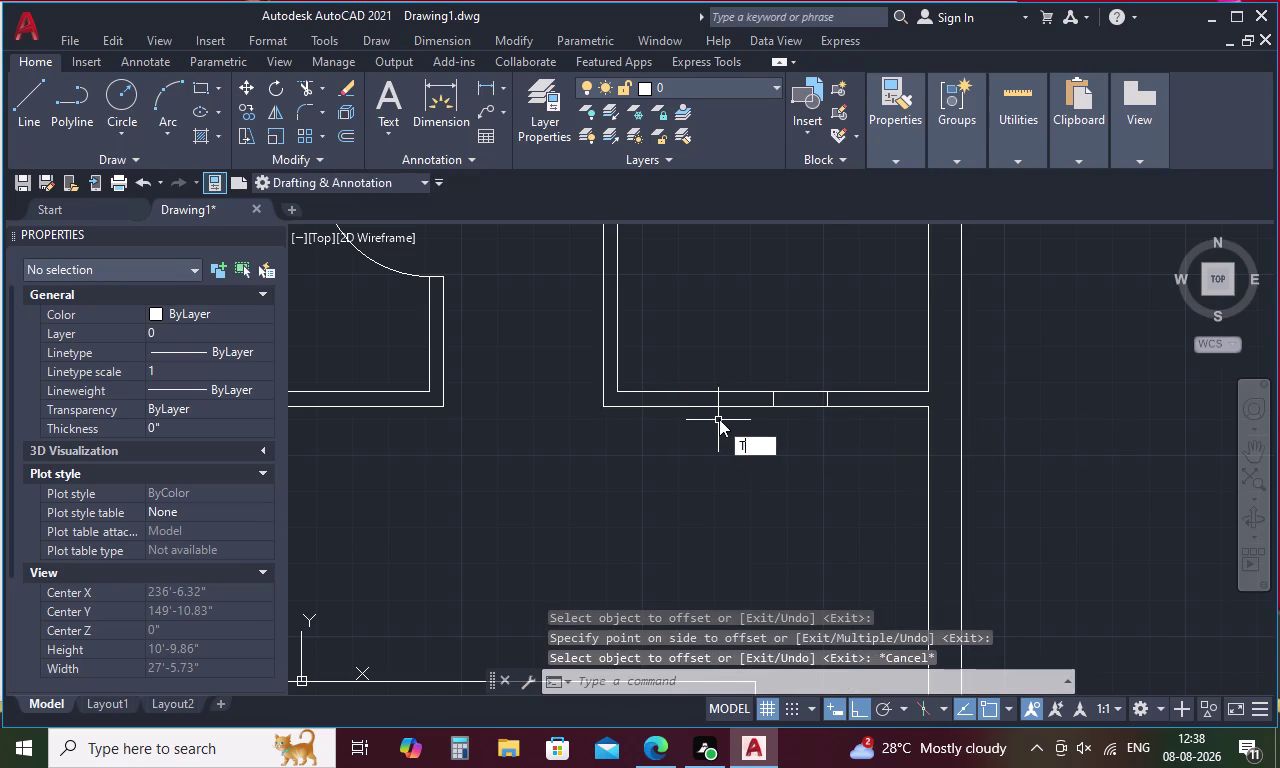
key(r)
key(space)
drag(750, 382, 788, 404)
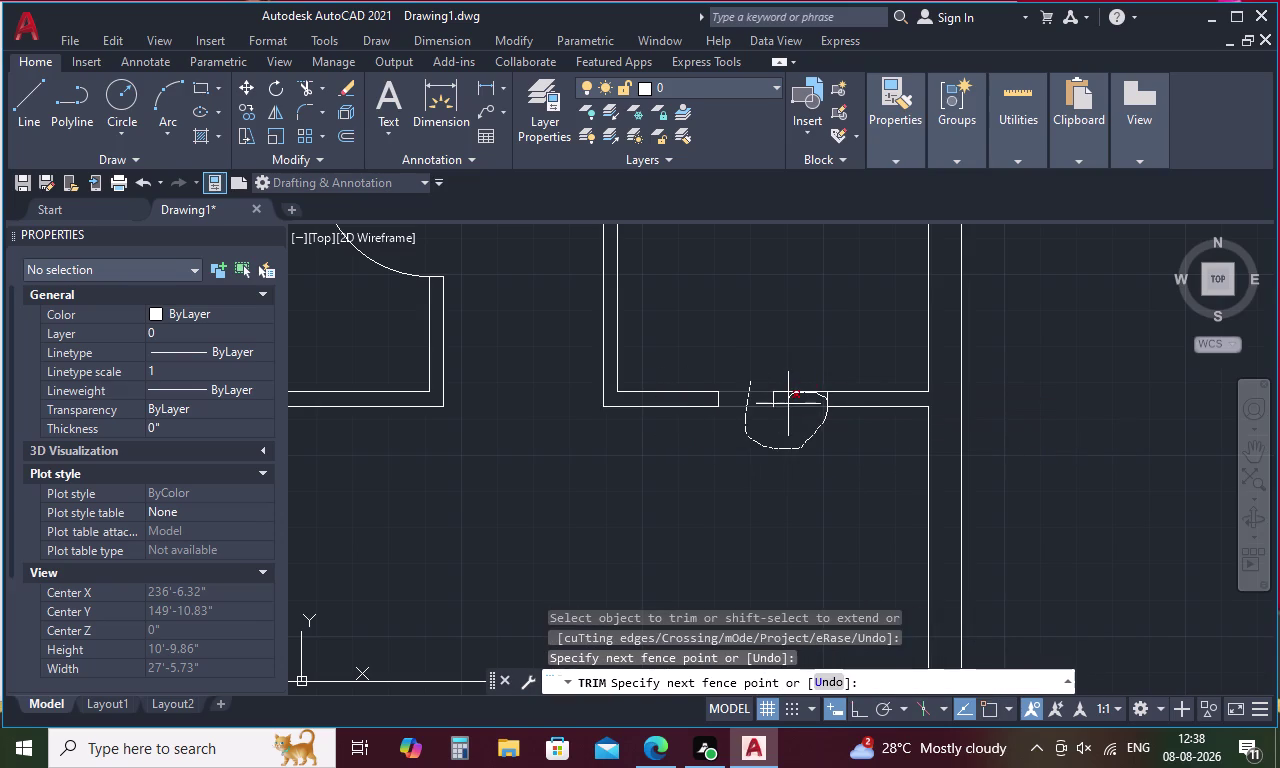
drag(788, 404, 787, 404)
drag(778, 420, 792, 410)
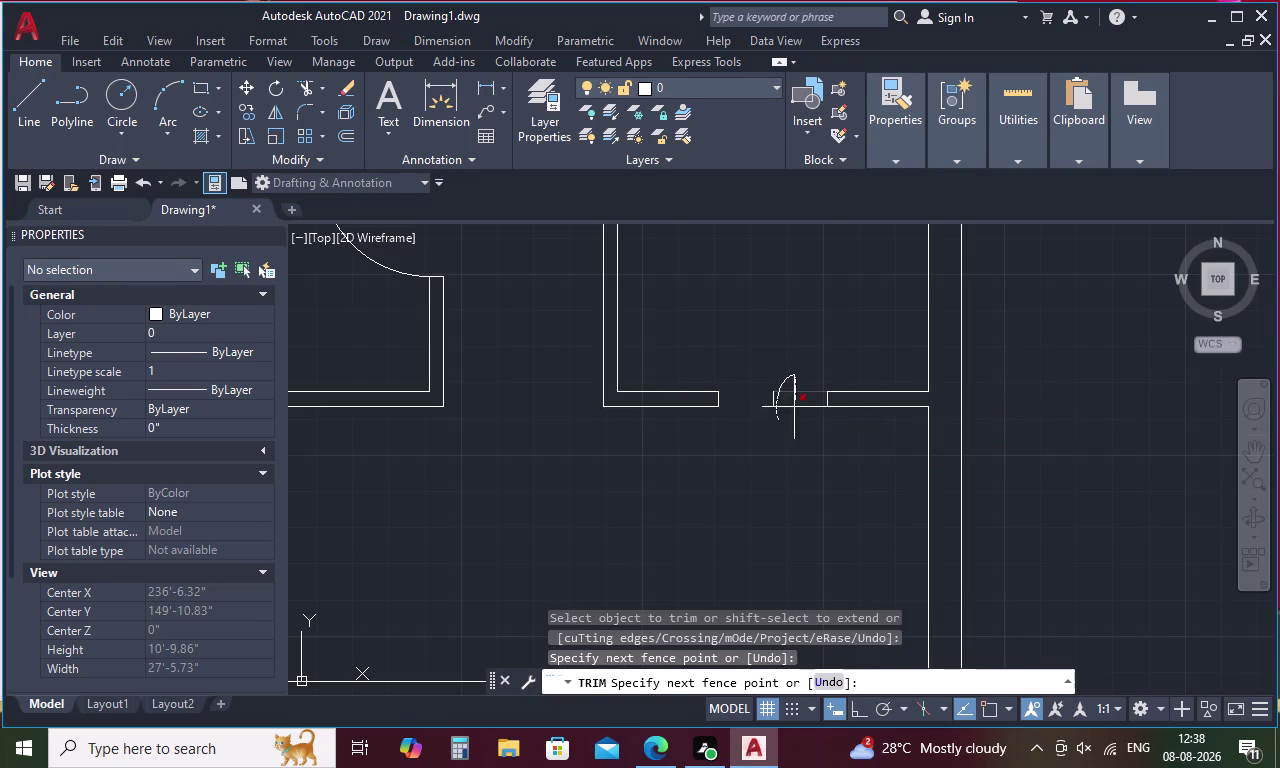
drag(792, 410, 791, 411)
click(773, 400)
scroll(down, 3)
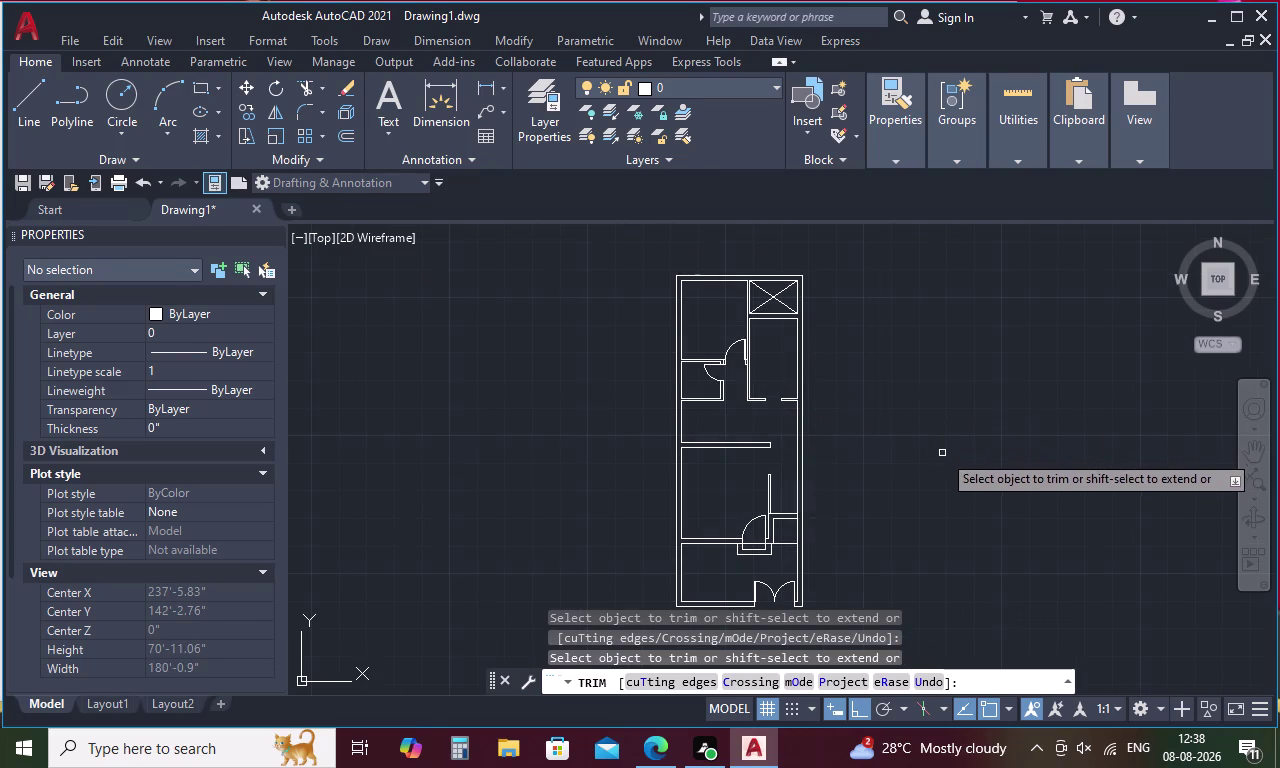
Offset the vertical wall line 2' to both sides, placing the cupboard partition inside the room.
key(Escape)
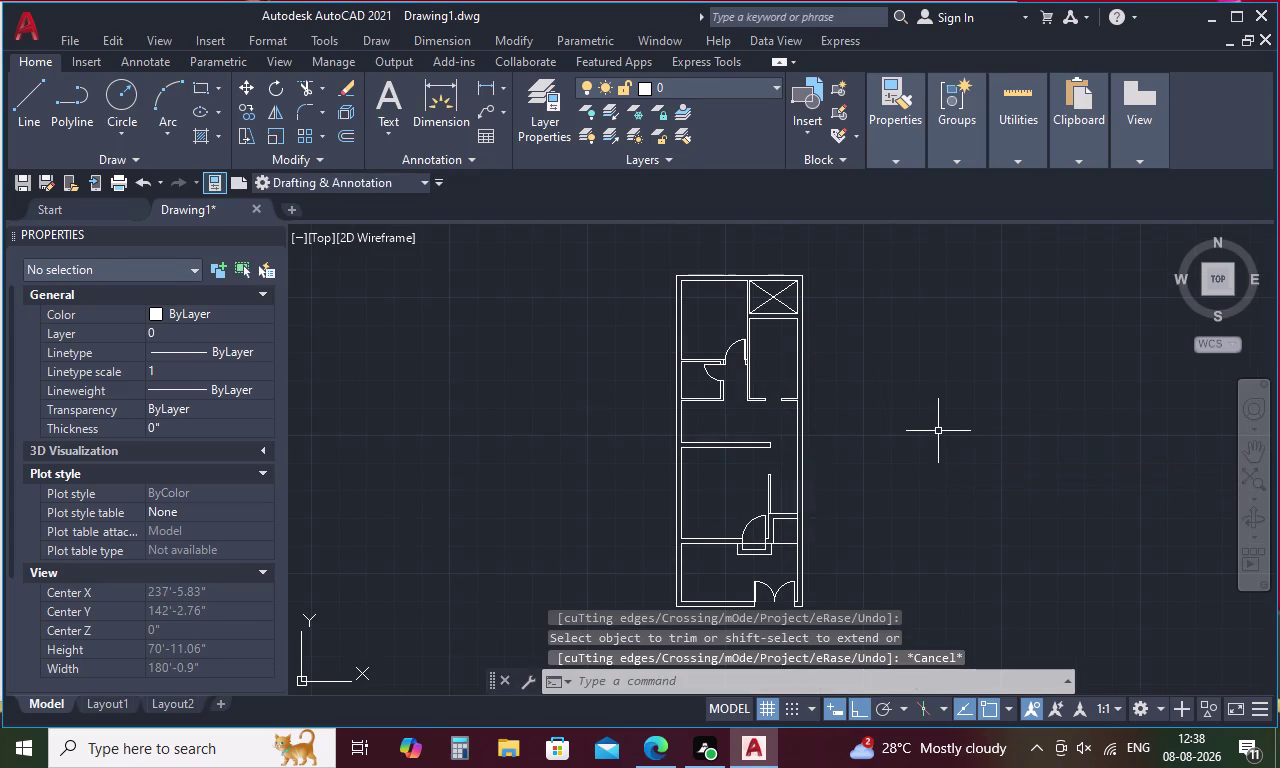
key(o)
key(space)
key(2)
key(apostrophe)
key(space)
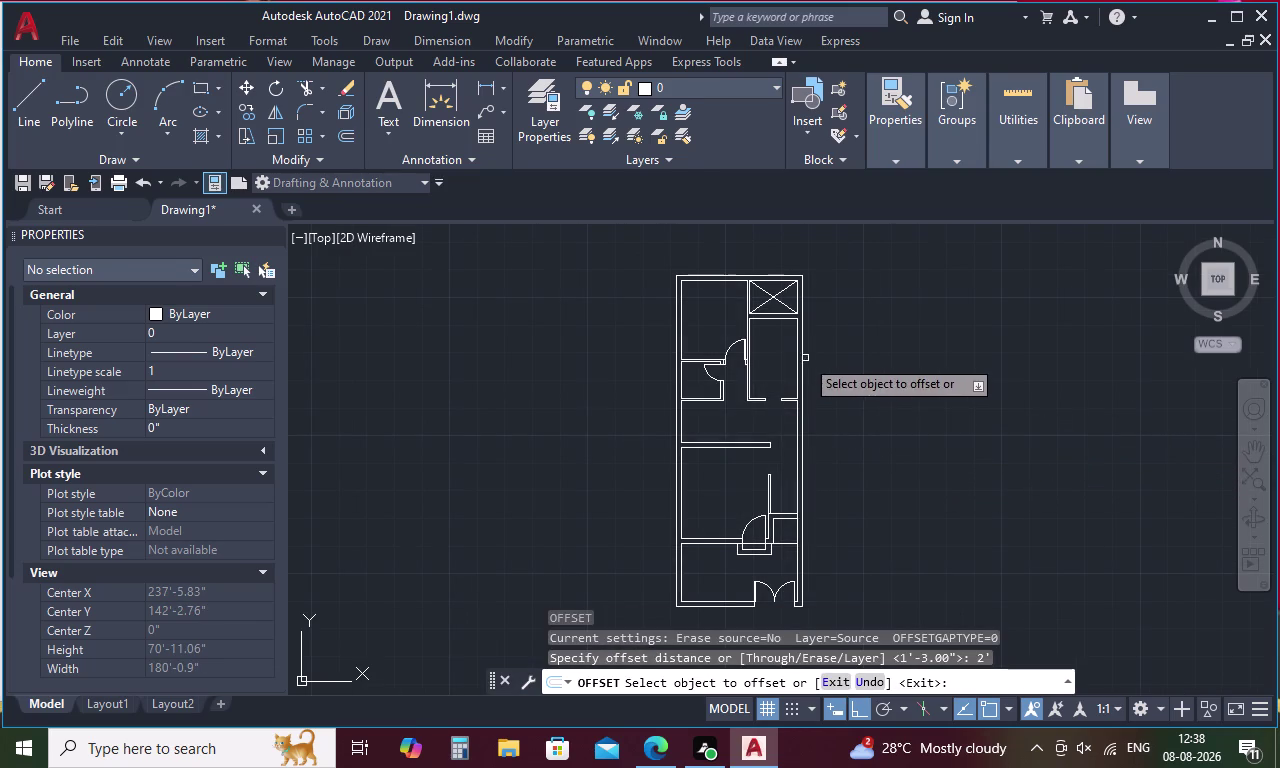
scroll(up, 3)
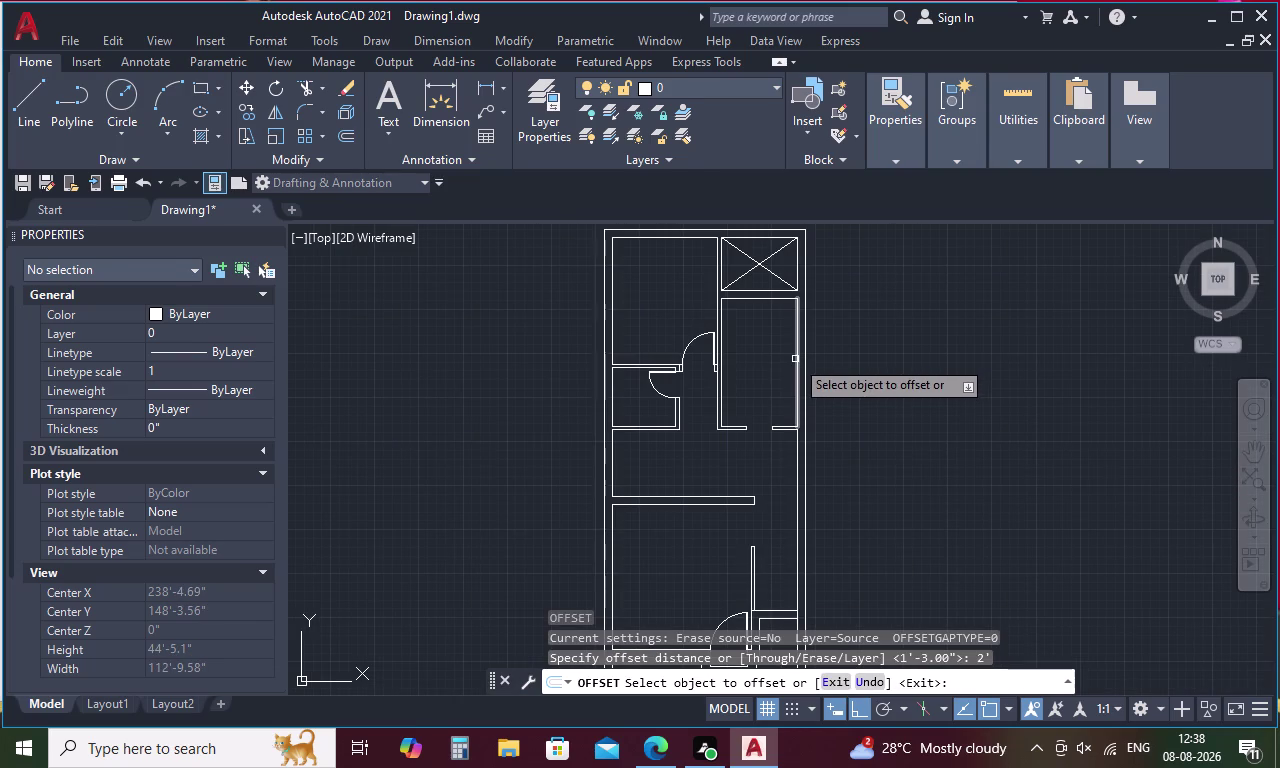
click(796, 358)
click(787, 359)
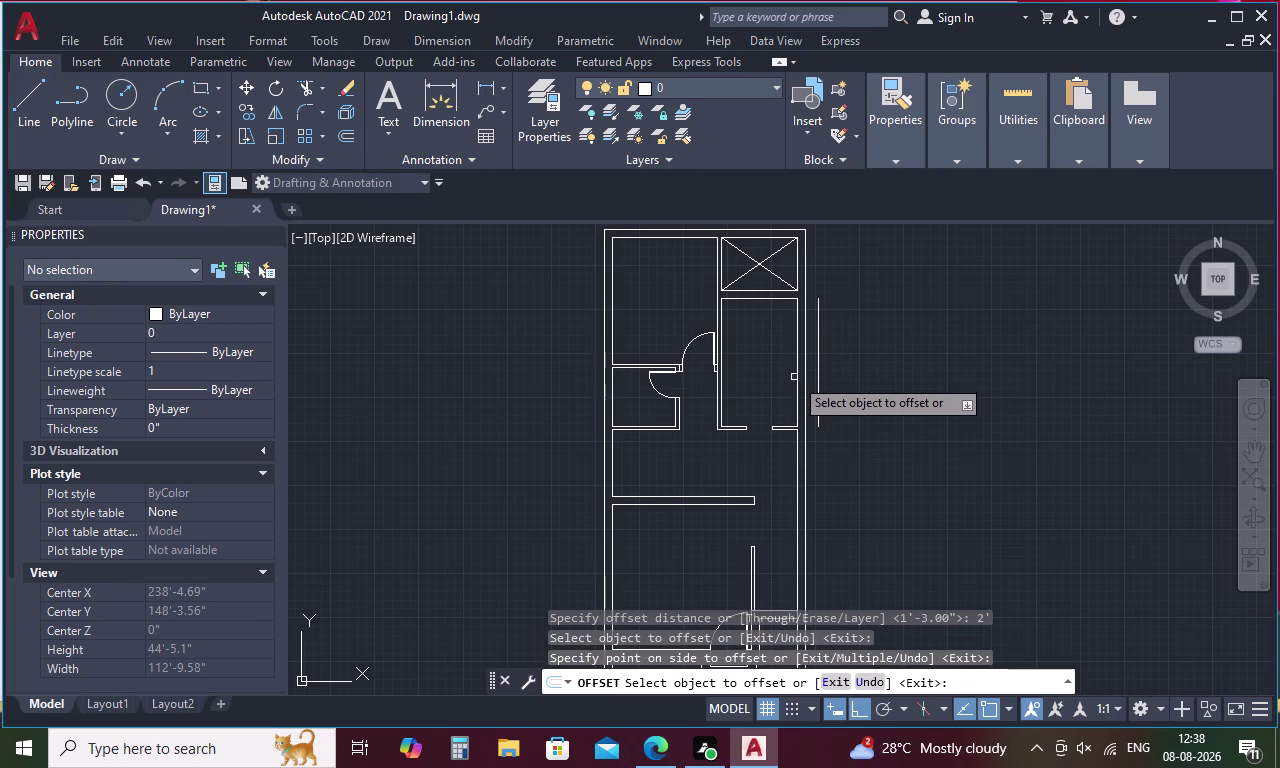
click(797, 373)
click(769, 374)
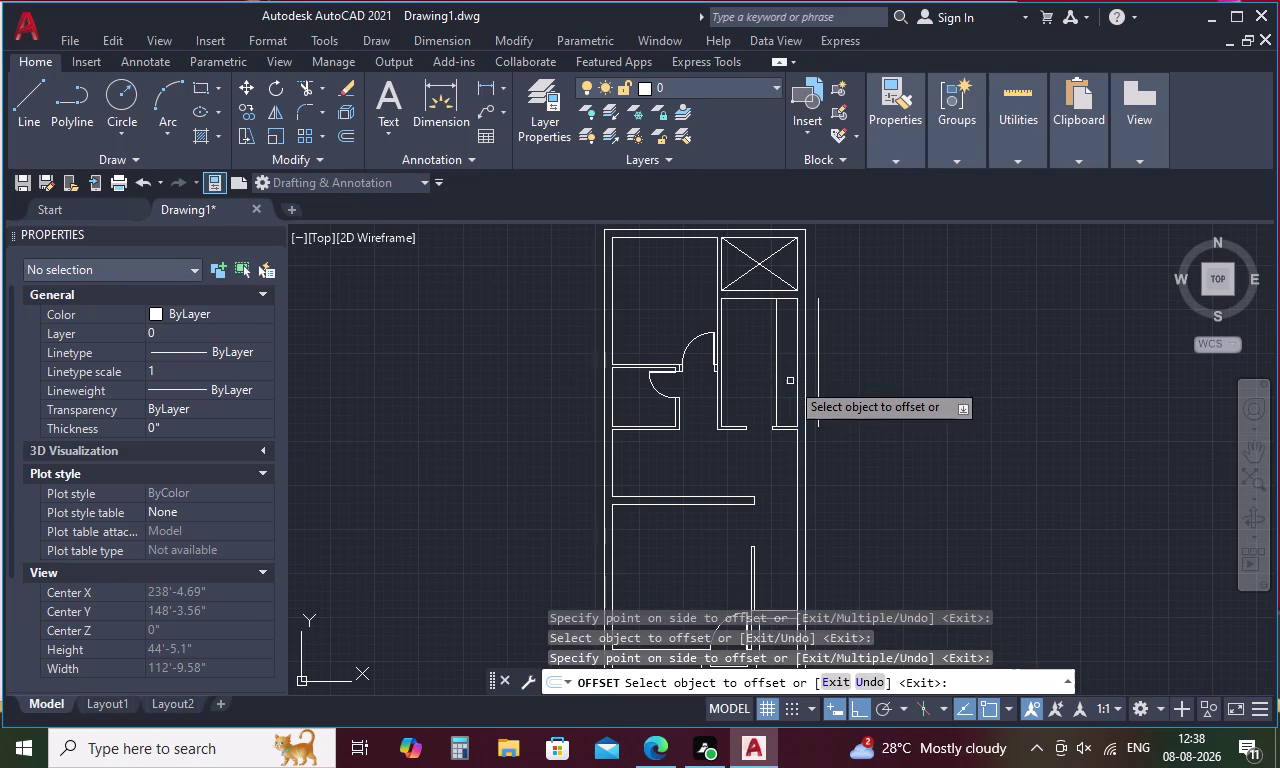
key(Escape)
click(819, 369)
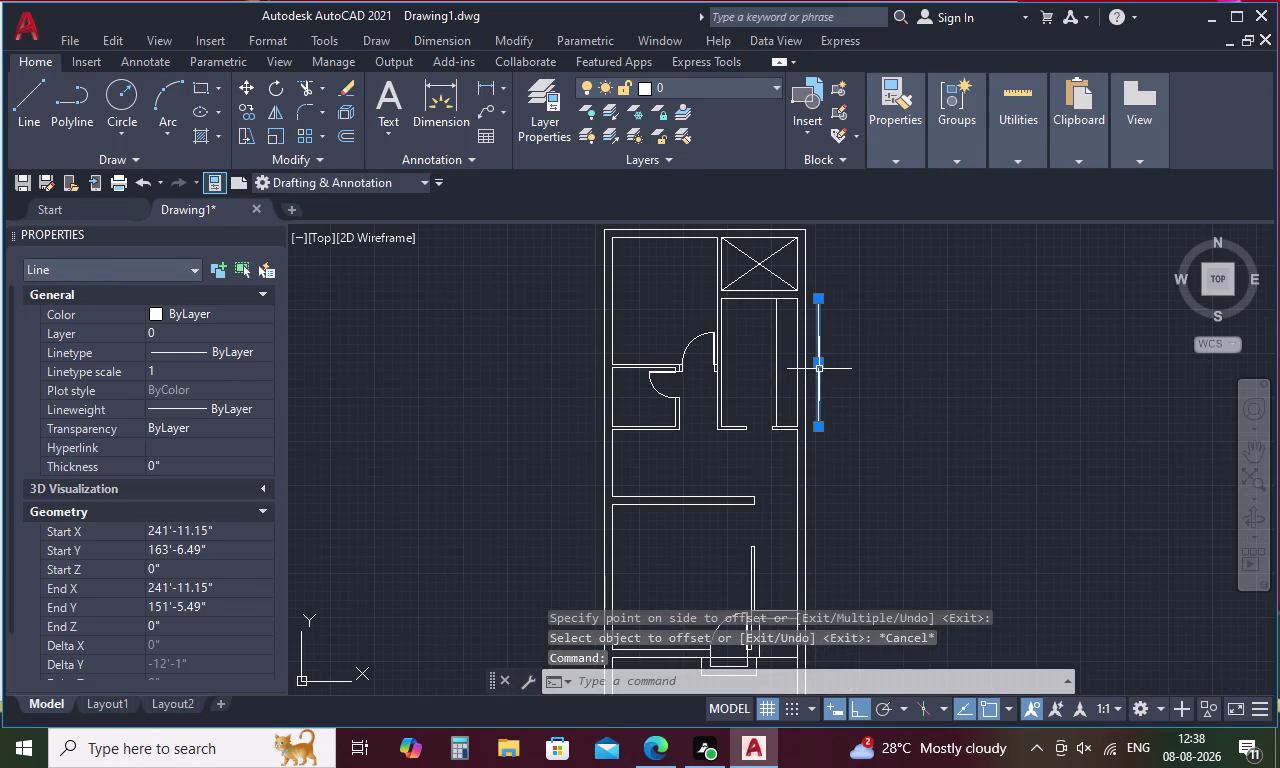
Delete the stray line outside the right wall and zoom in on the cupboard.
key(Delete)
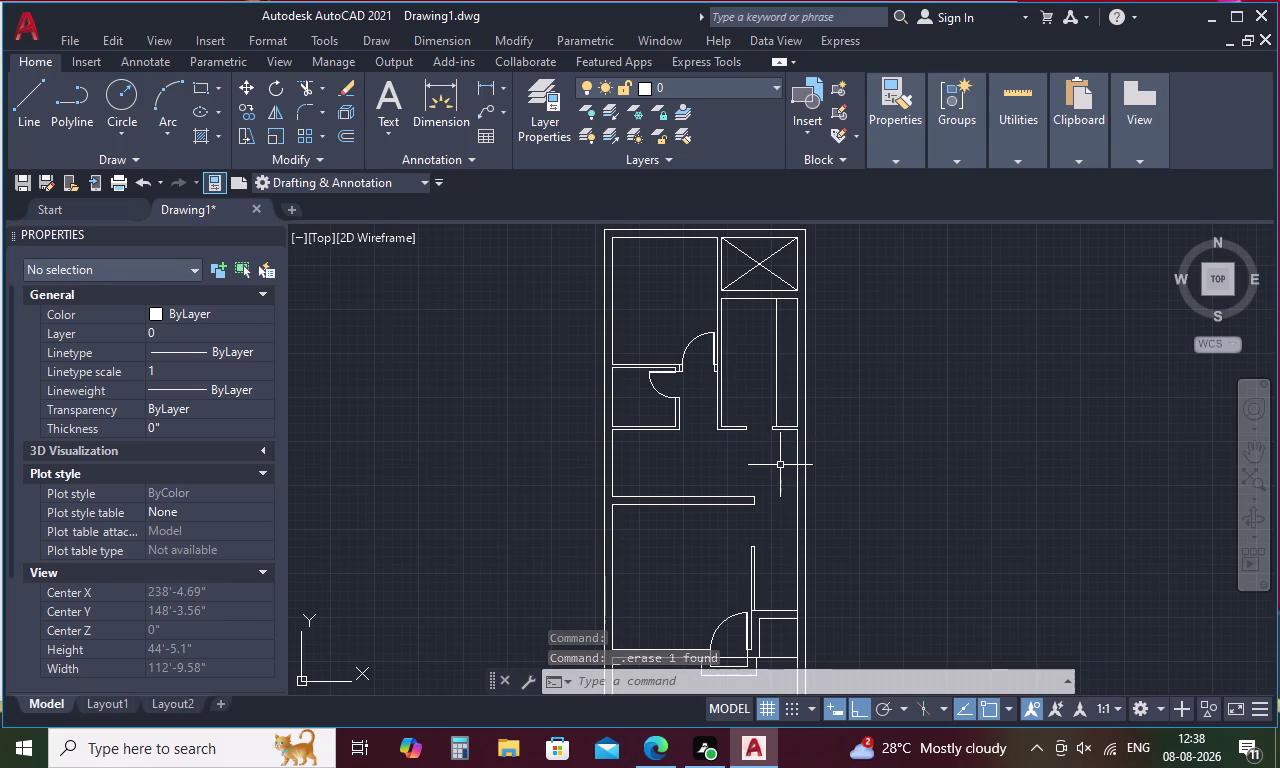
key(space)
key(space)
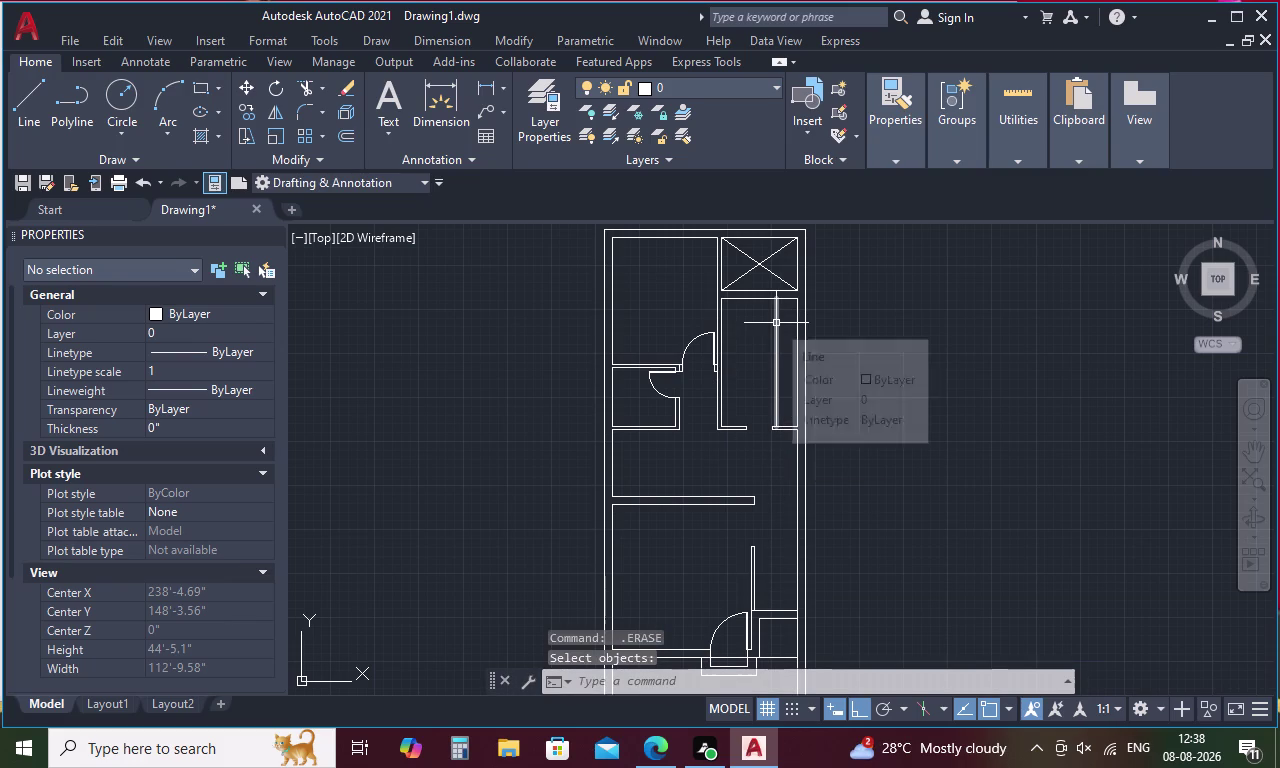
scroll(up, 3)
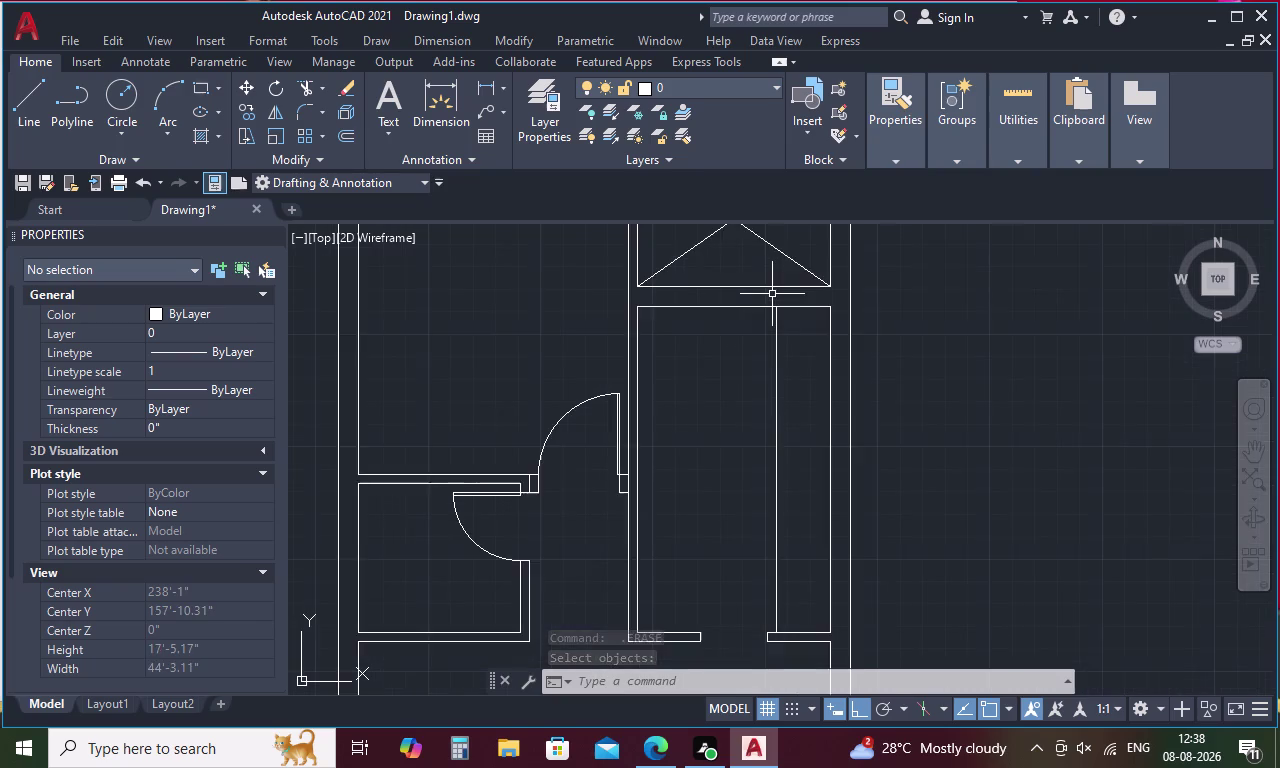
Draw a line across the wall below the shaft, using TK tracking from the wall corner.
scroll(up, 3)
middle_drag(771, 294, 798, 350)
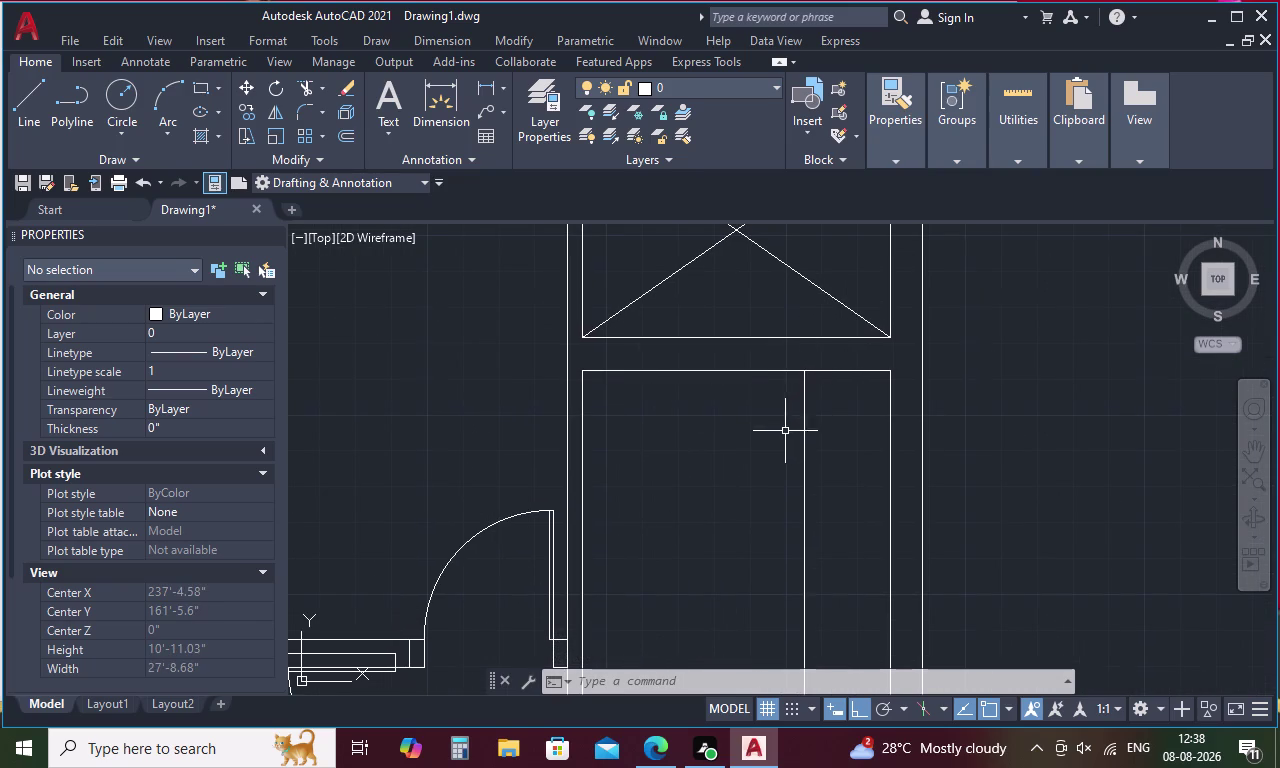
scroll(down, 3)
middle_drag(754, 470, 750, 434)
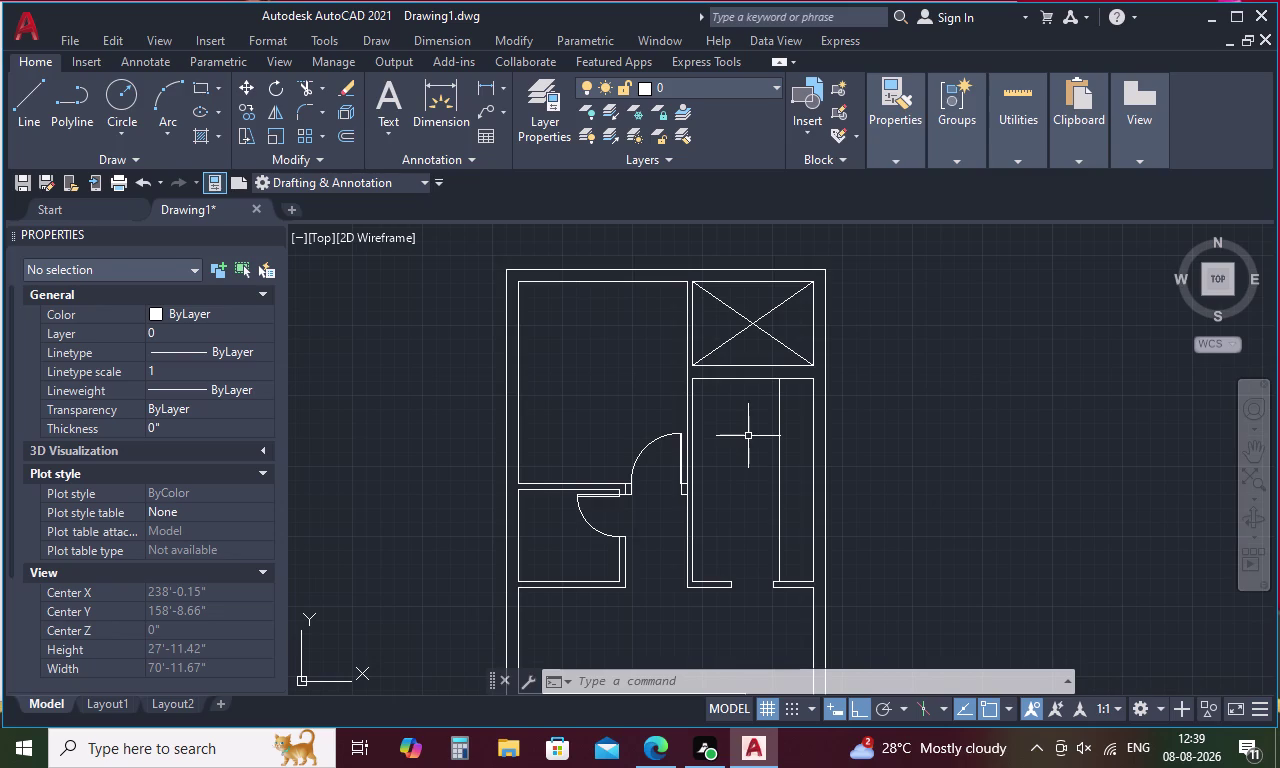
key(t)
key(k)
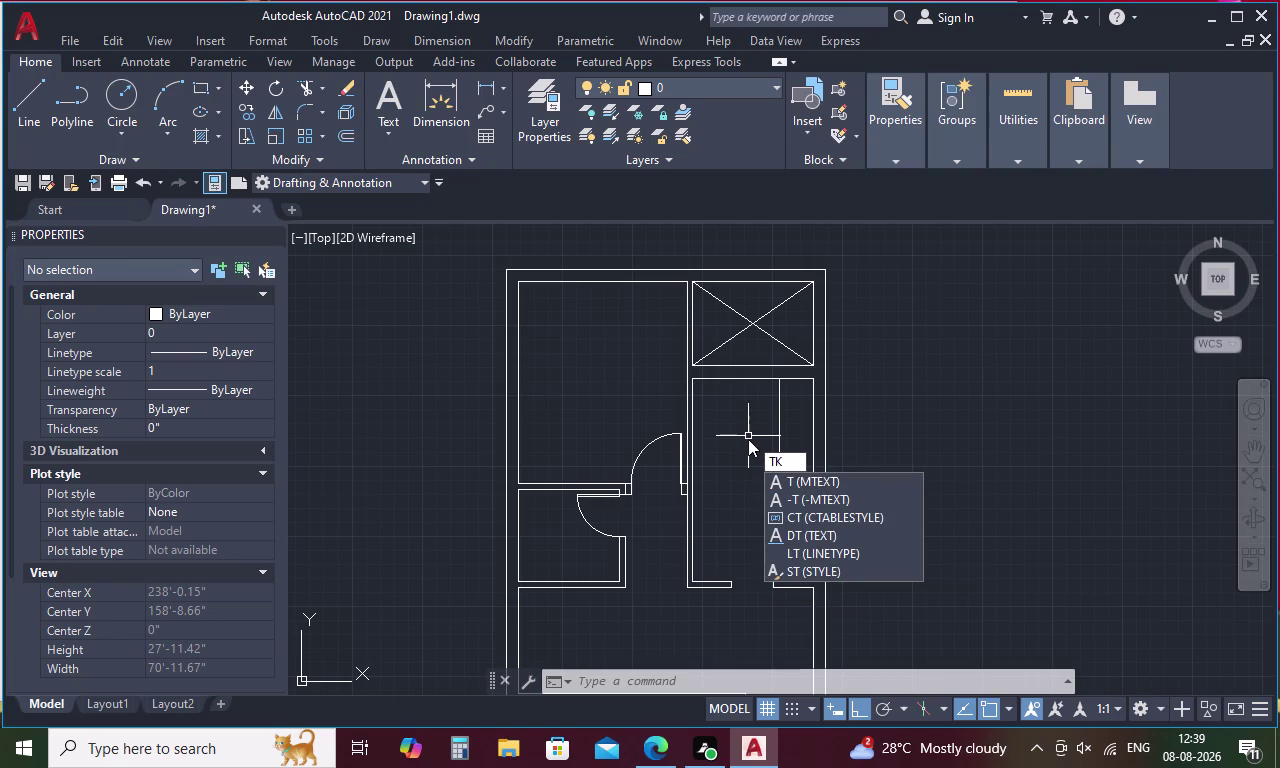
key(Escape)
text(L)
key(space)
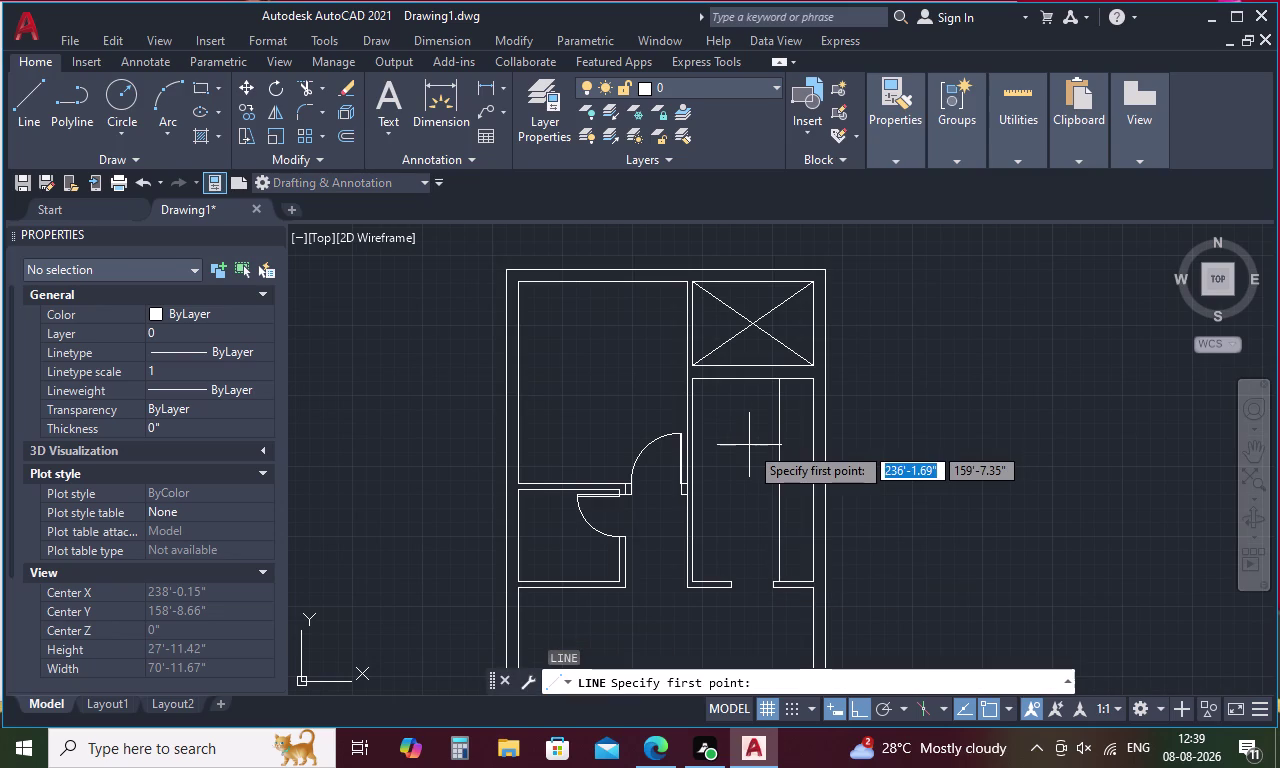
text(TK)
key(space)
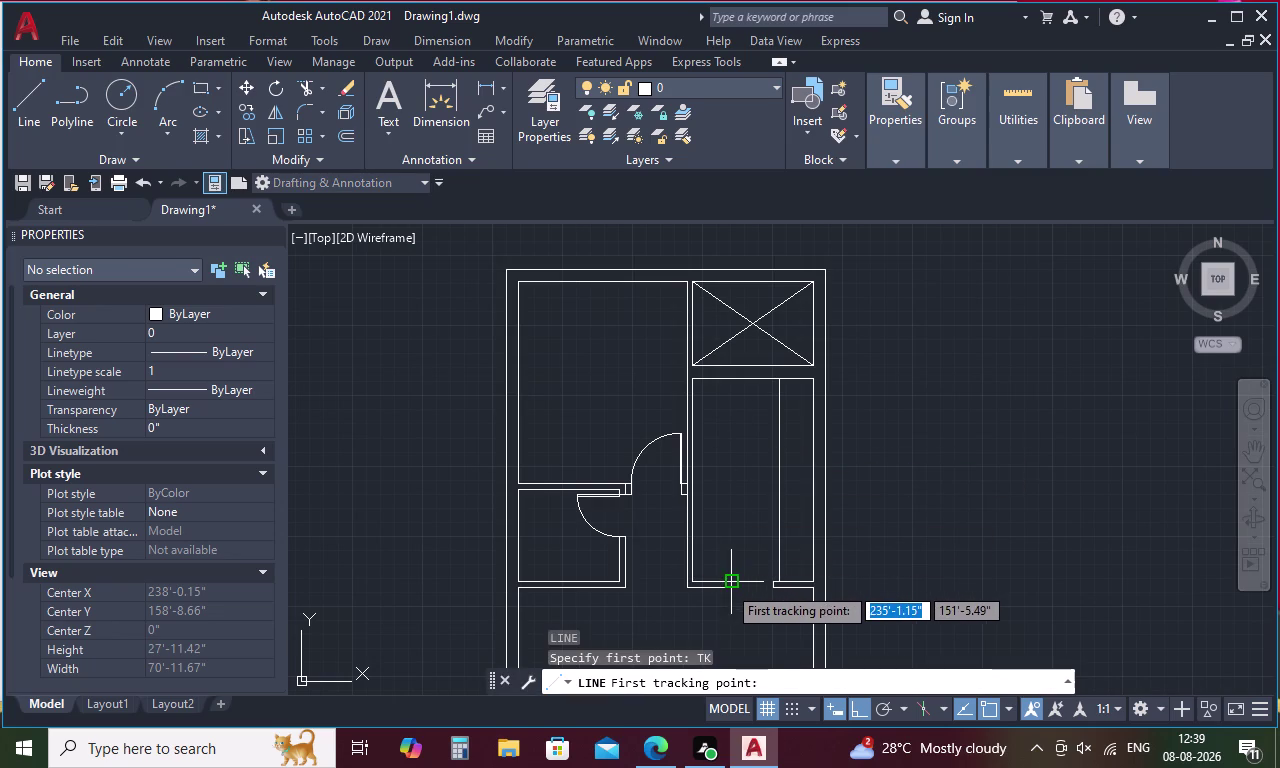
click(727, 585)
click(737, 381)
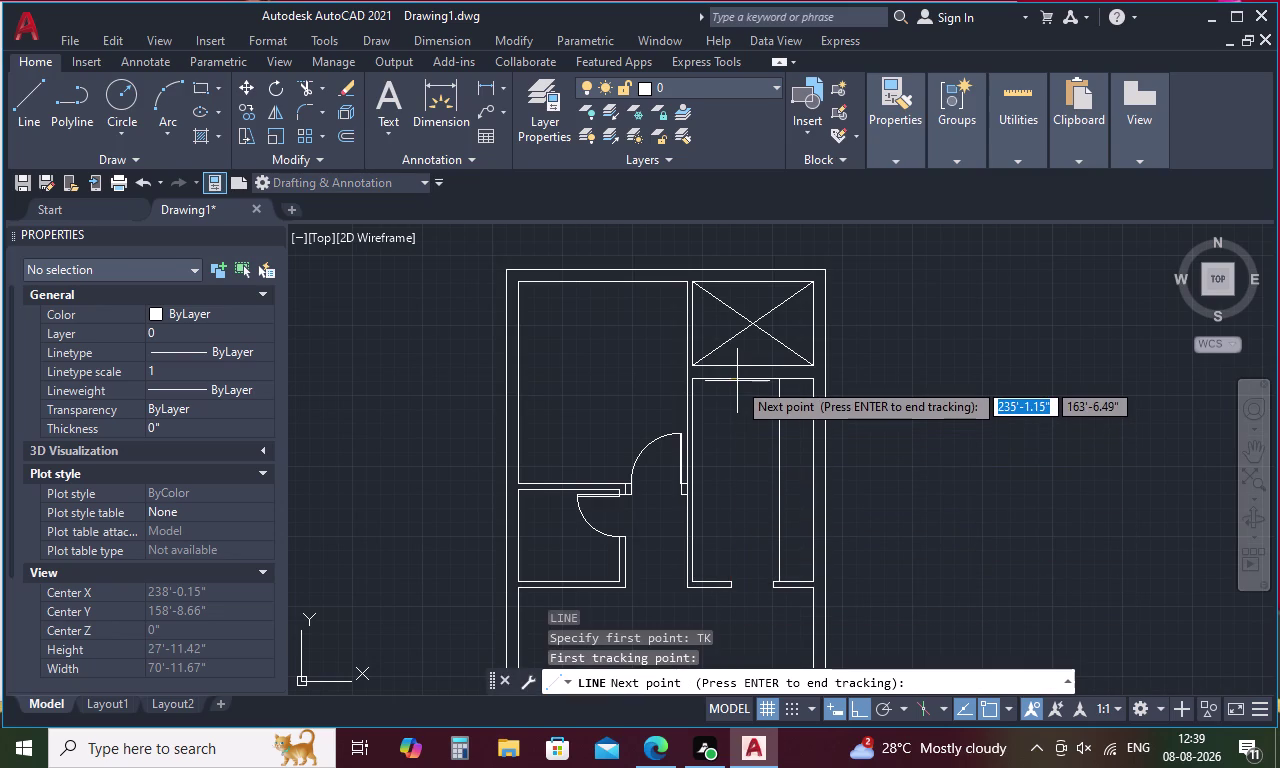
key(space)
click(733, 360)
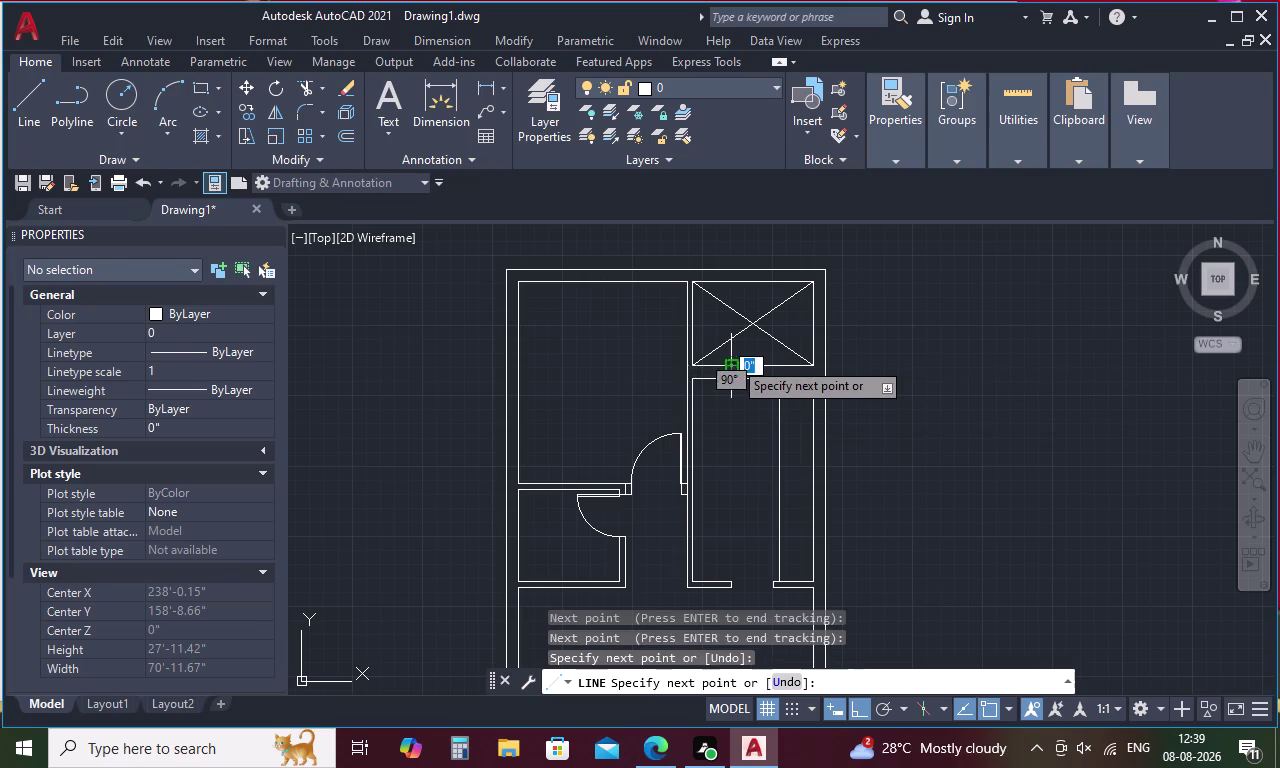
key(Escape)
Offset the new wall line 2'6" to the lower side.
text(O)
key(space)
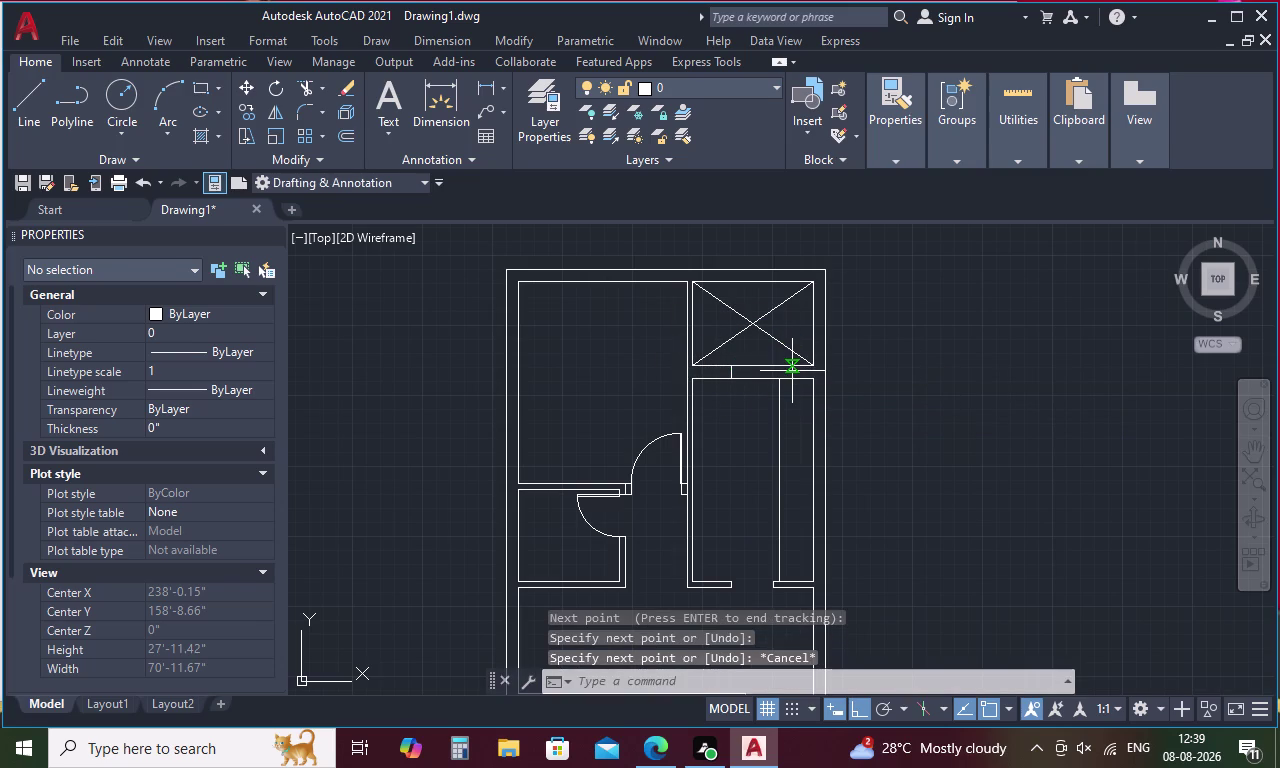
text(2)
key(apostrophe)
key(6)
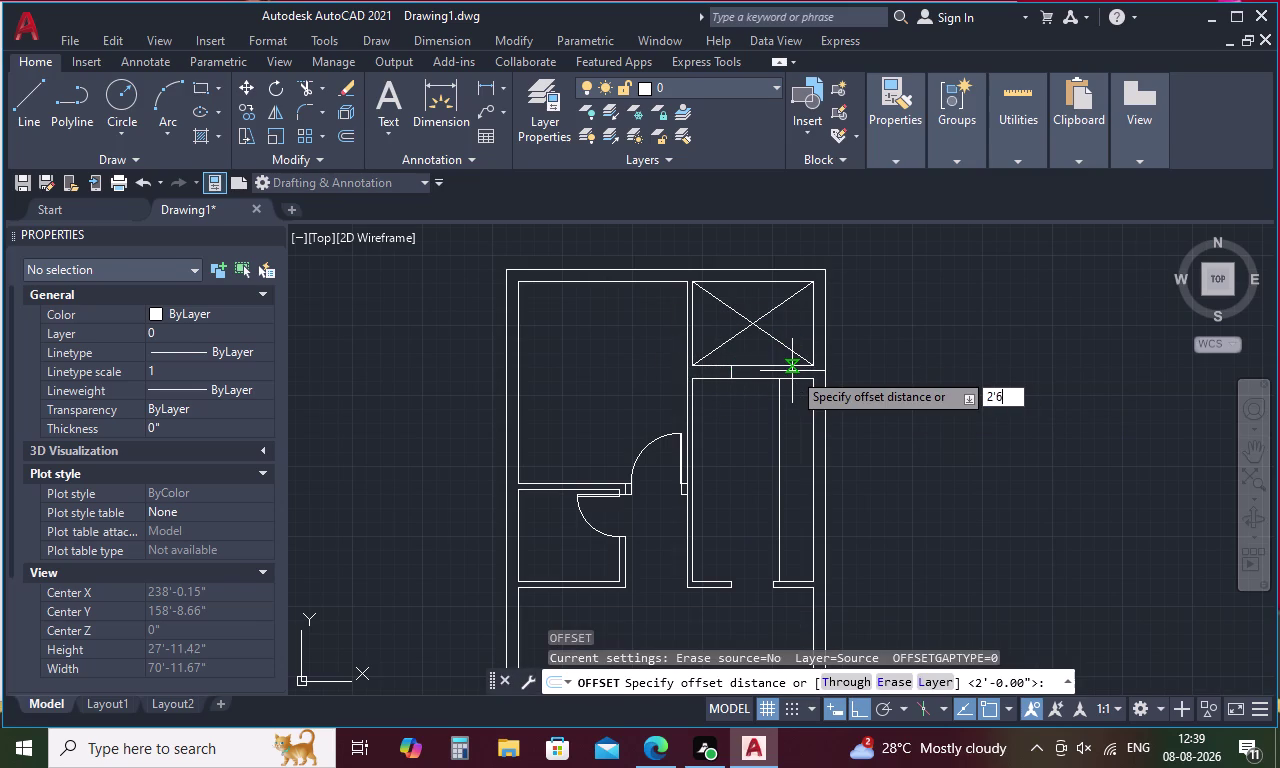
key(shift+quotedbl)
key(space)
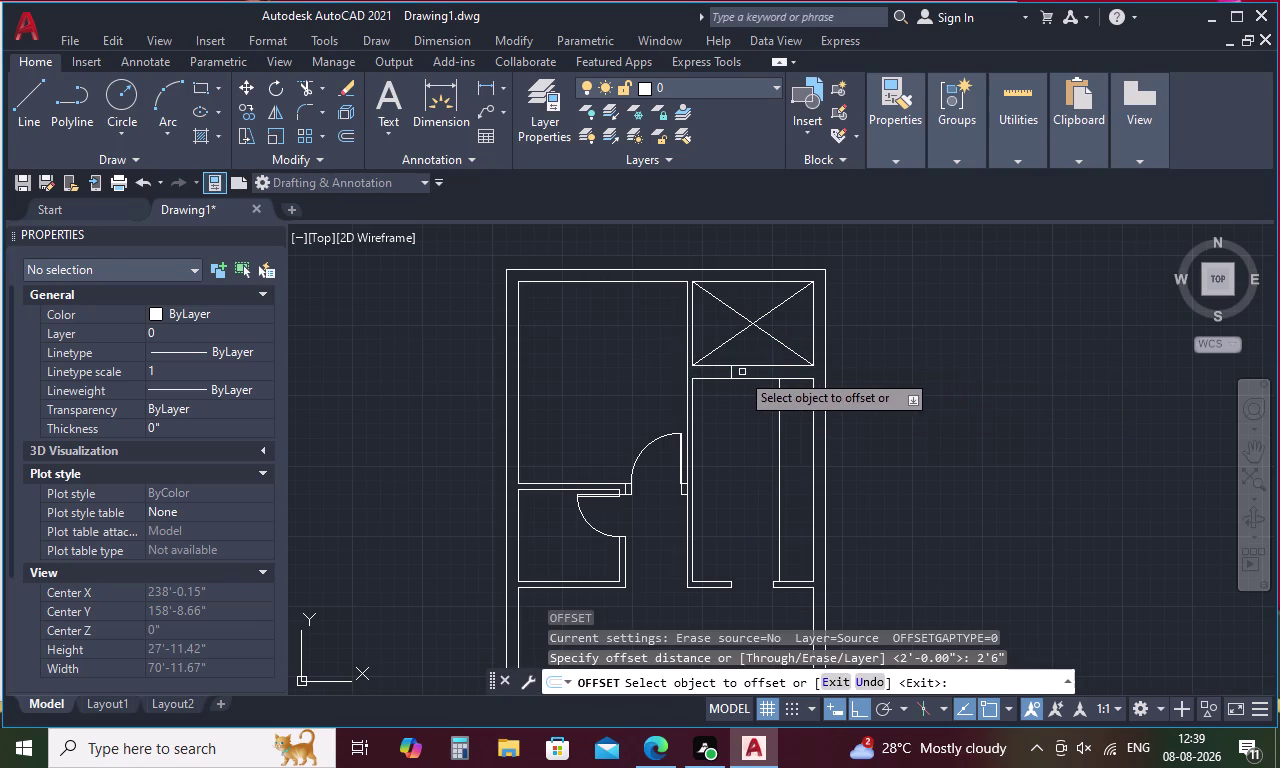
click(732, 372)
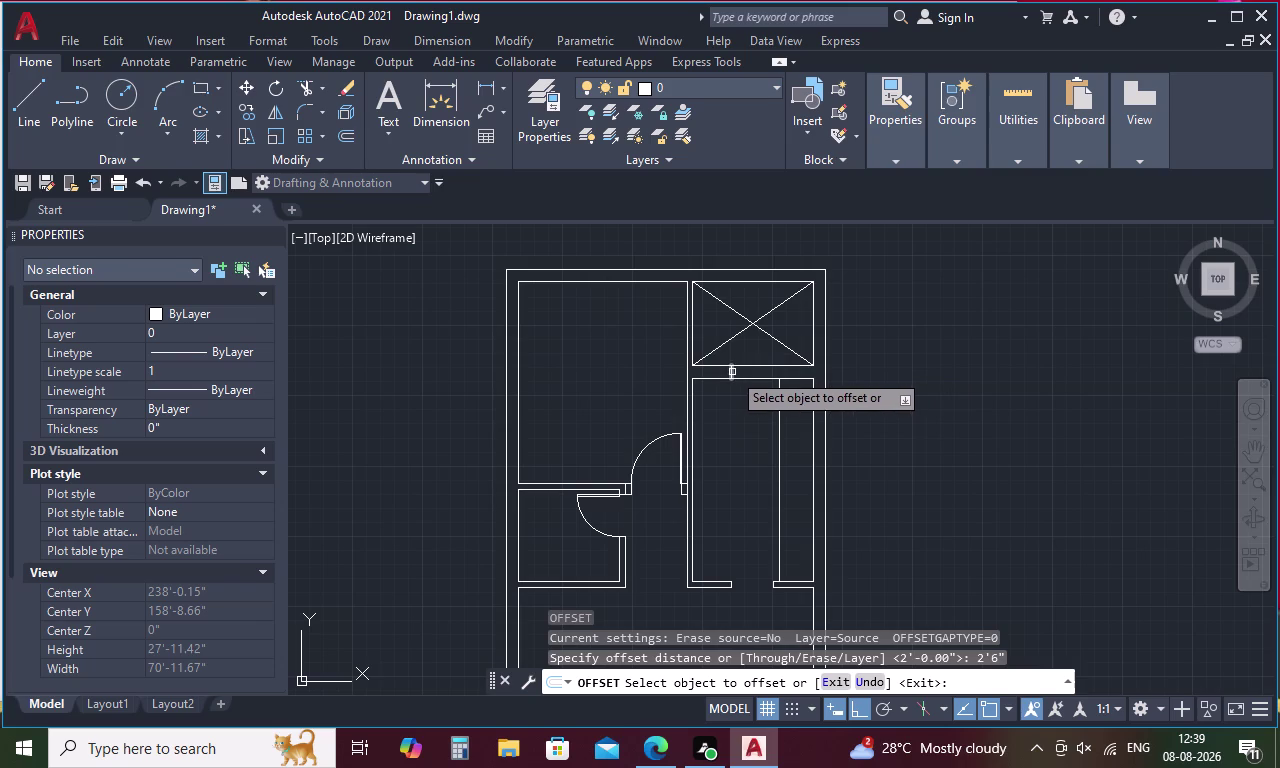
click(794, 381)
key(Escape)
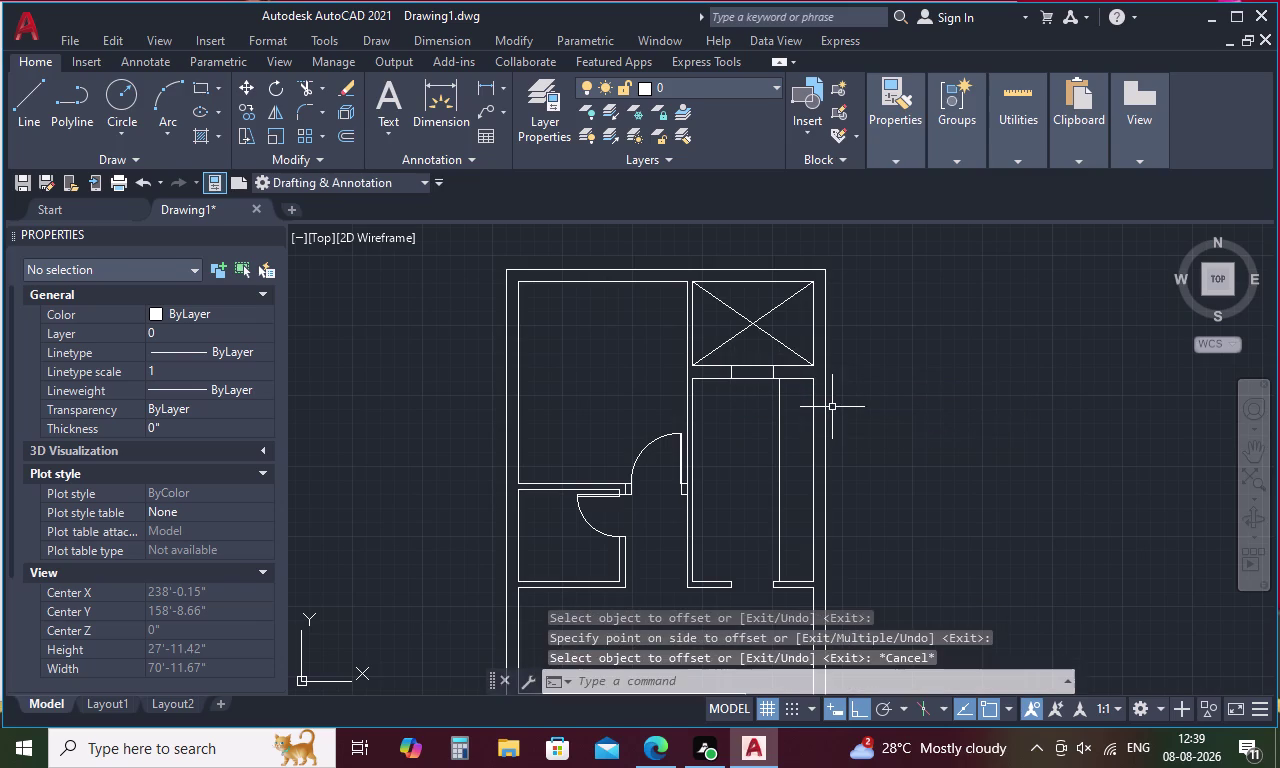
Trim the wall with a fence between the two lines to cut the opening.
key(t)
text(R)
key(space)
drag(757, 352, 749, 386)
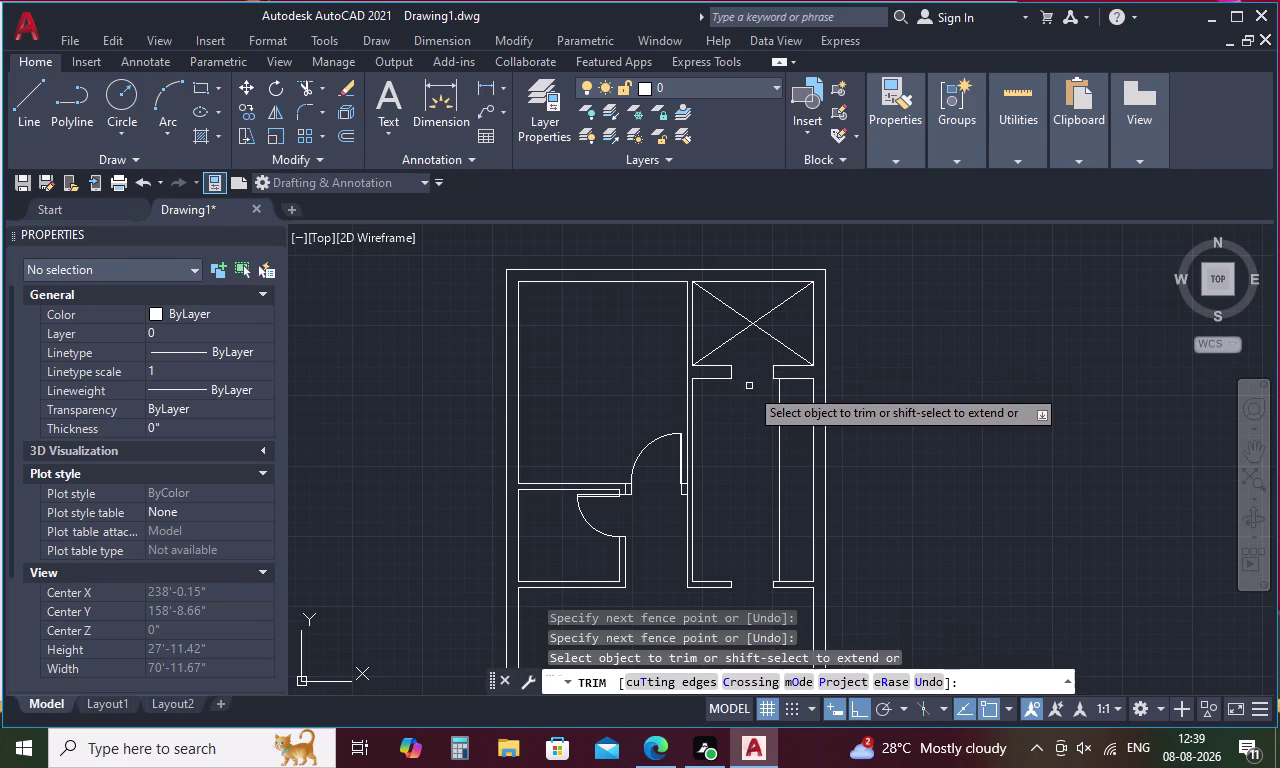
Pan down to the lower part of the plan and end trimming.
scroll(down, 3)
scroll(up, 3)
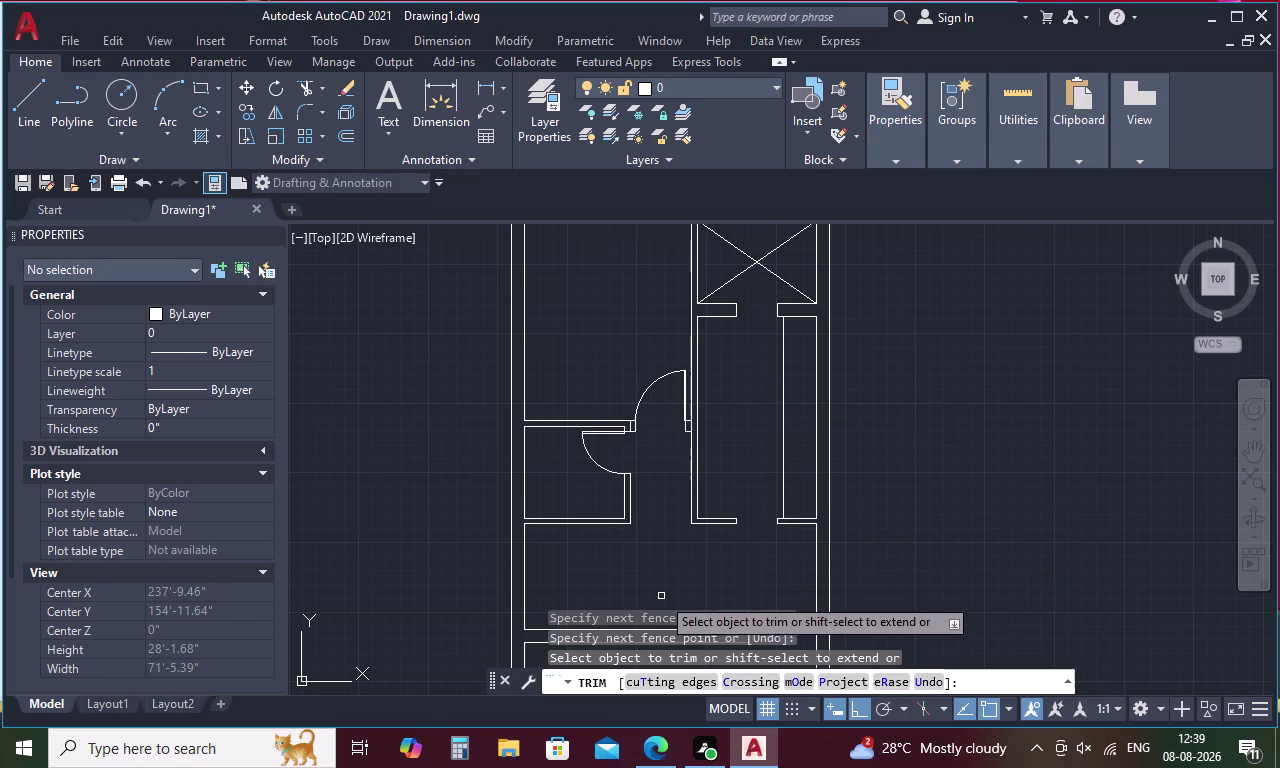
middle_drag(649, 571, 662, 424)
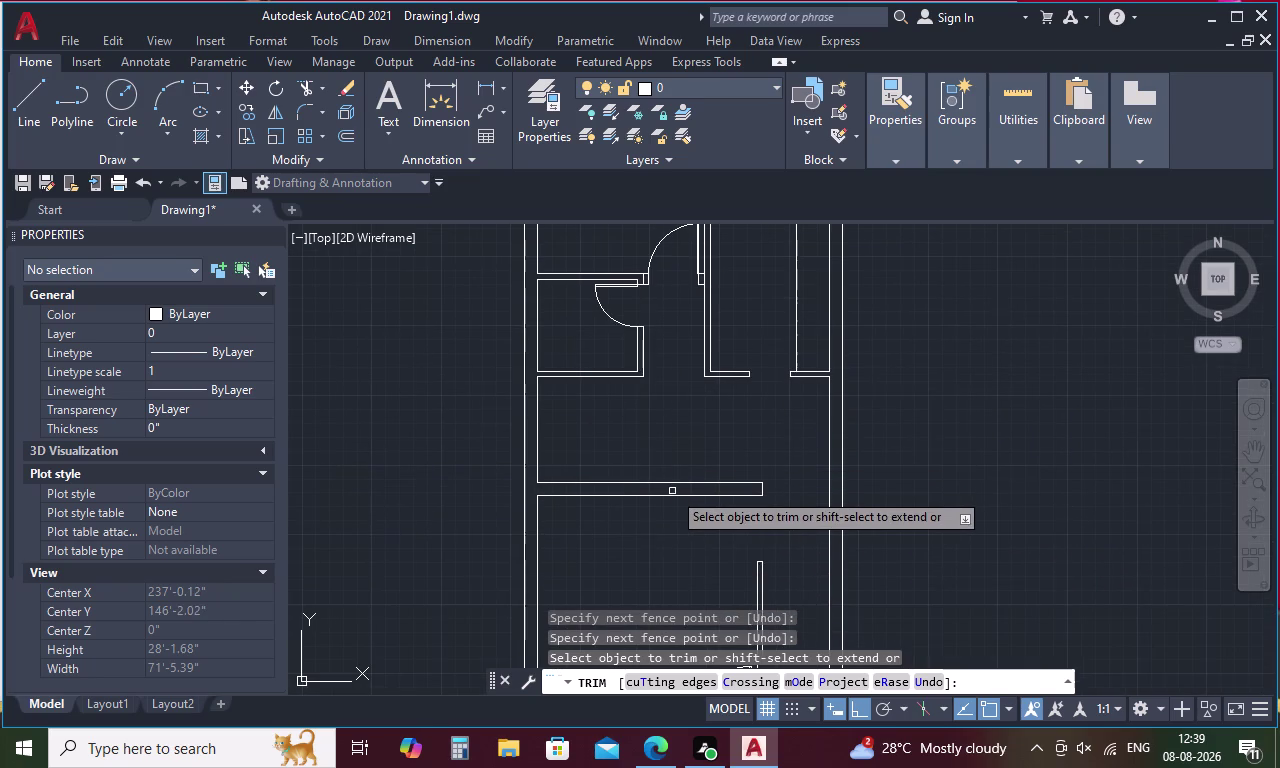
key(Escape)
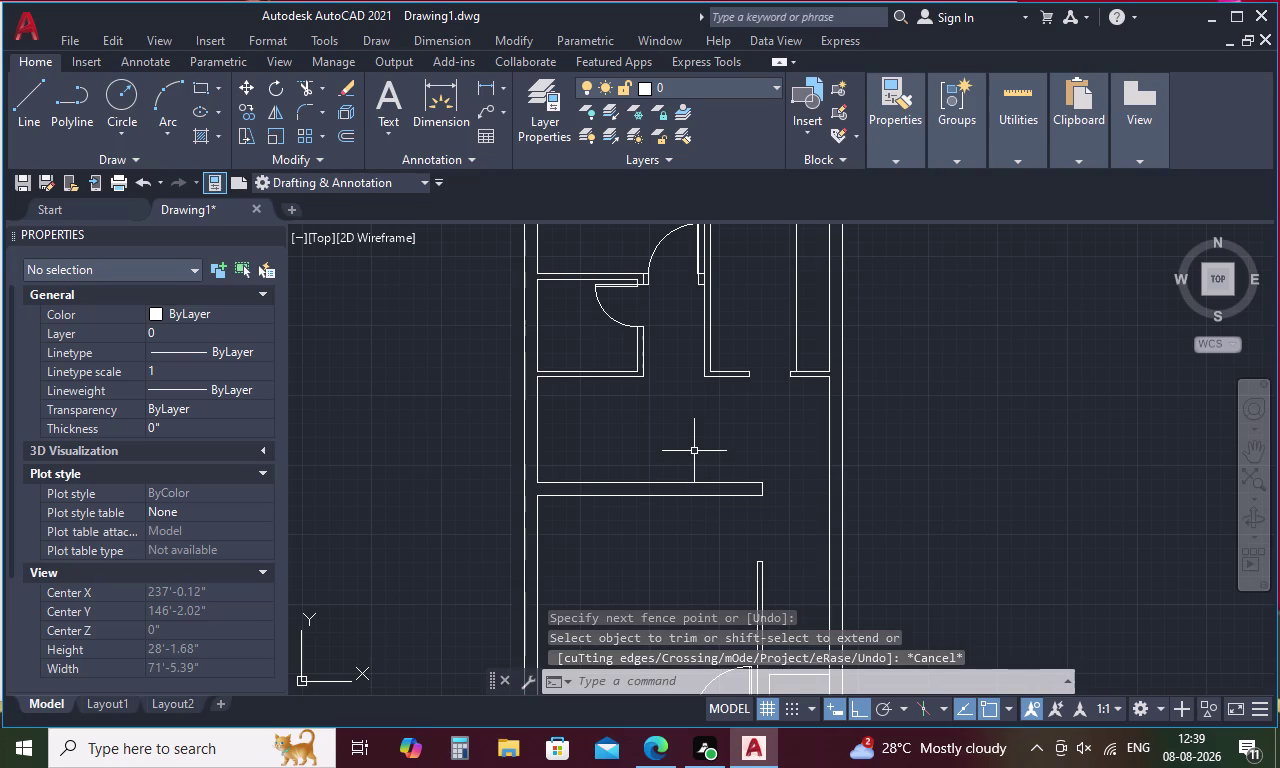
Start a DIST measurement near the lower room wall, then cancel it.
text(DI)
key(space)
click(531, 486)
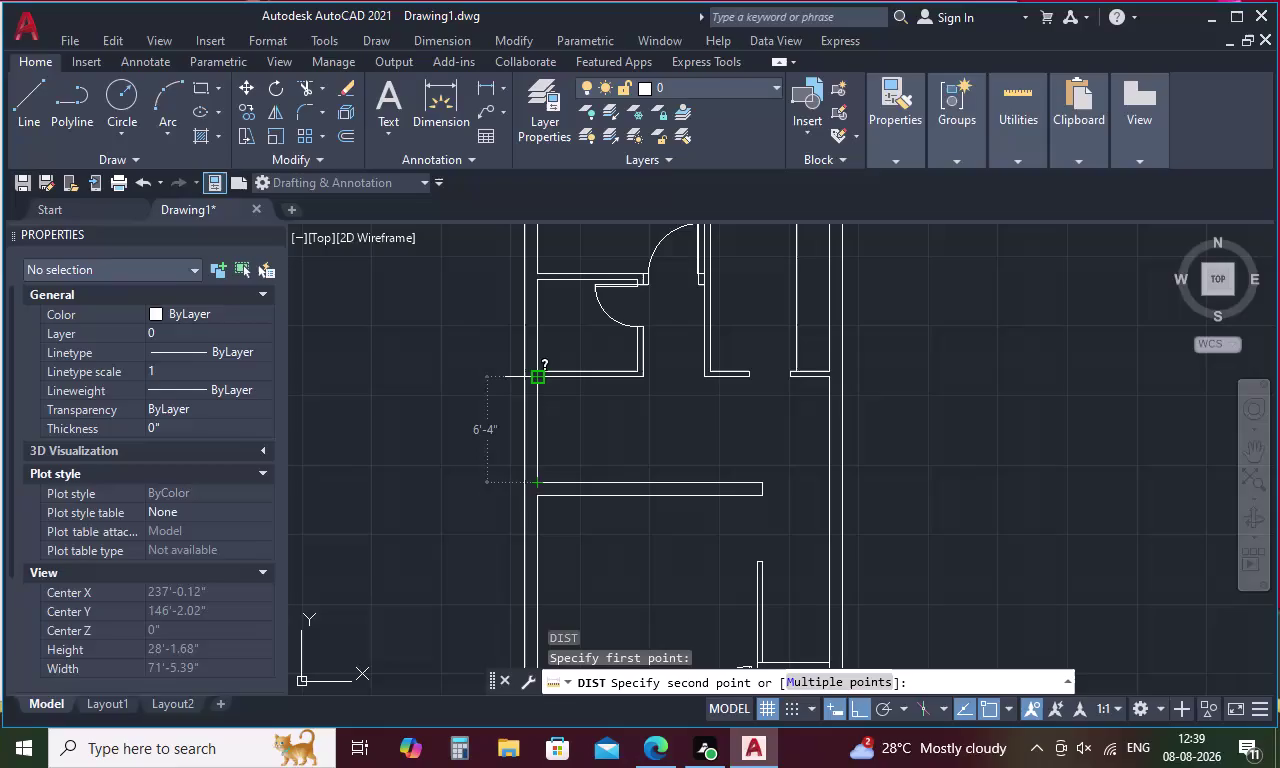
key(Escape)
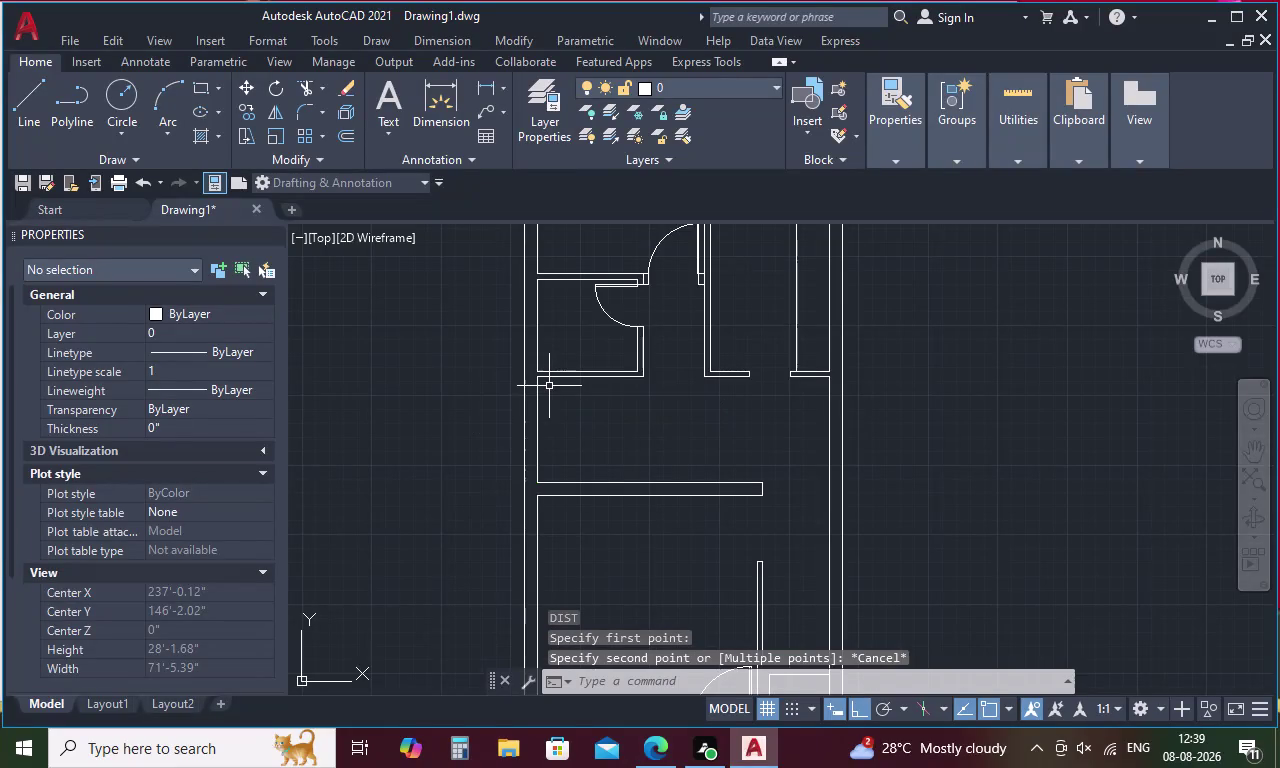
Offset the lower horizontal wall line 3' upward for the cupboard depth.
key(o)
key(space)
text(3')
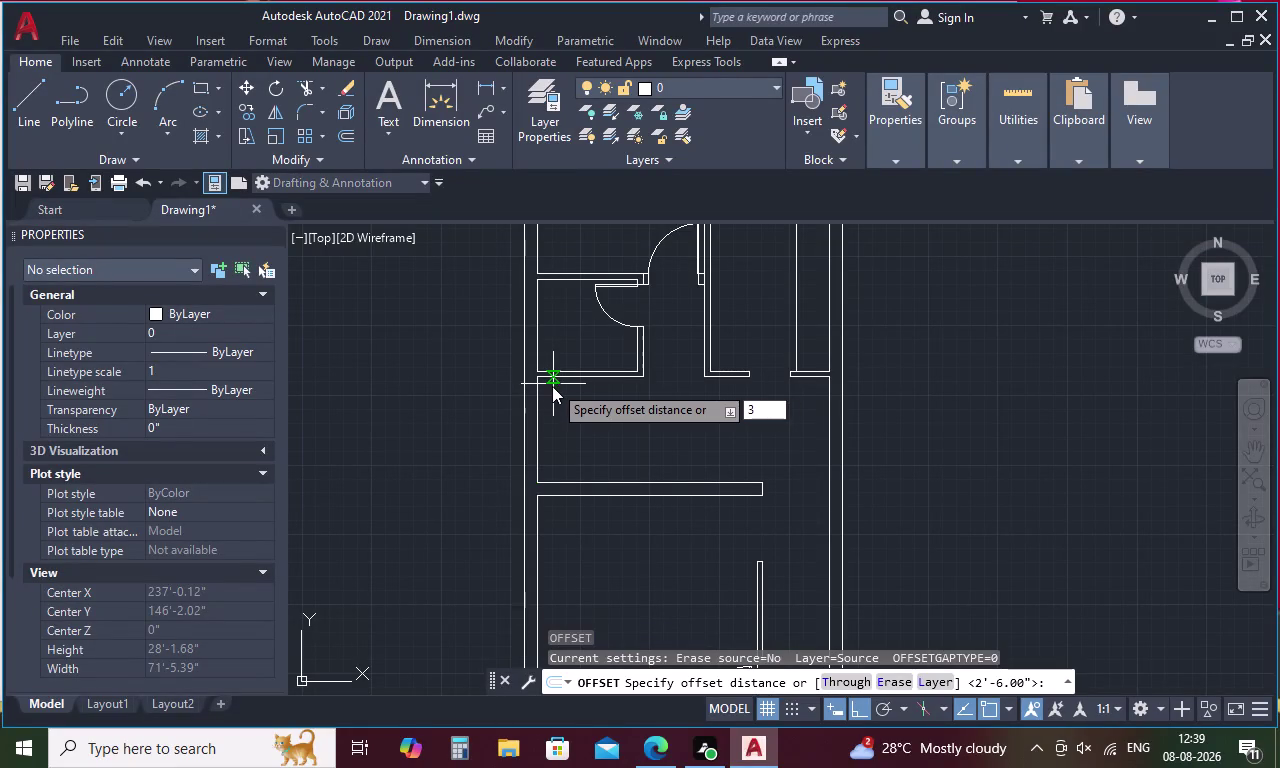
key(space)
click(594, 483)
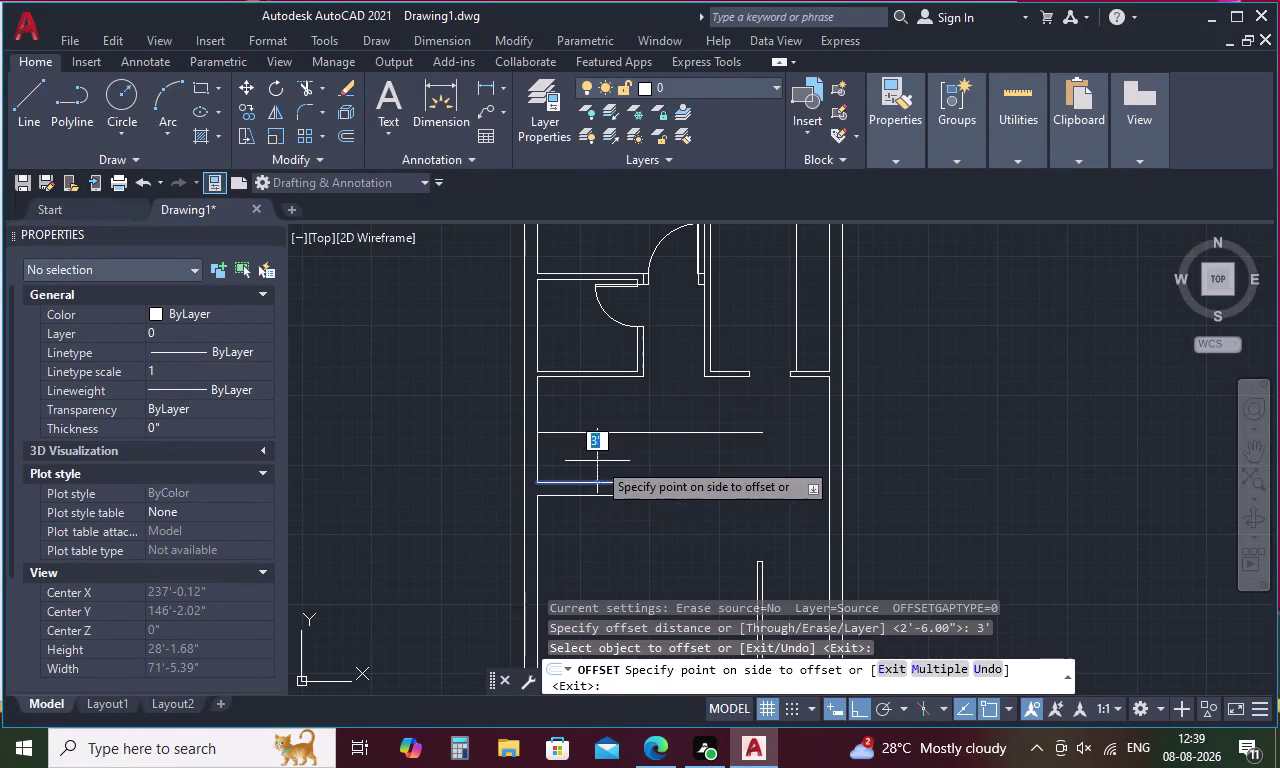
click(597, 461)
click(598, 379)
click(606, 400)
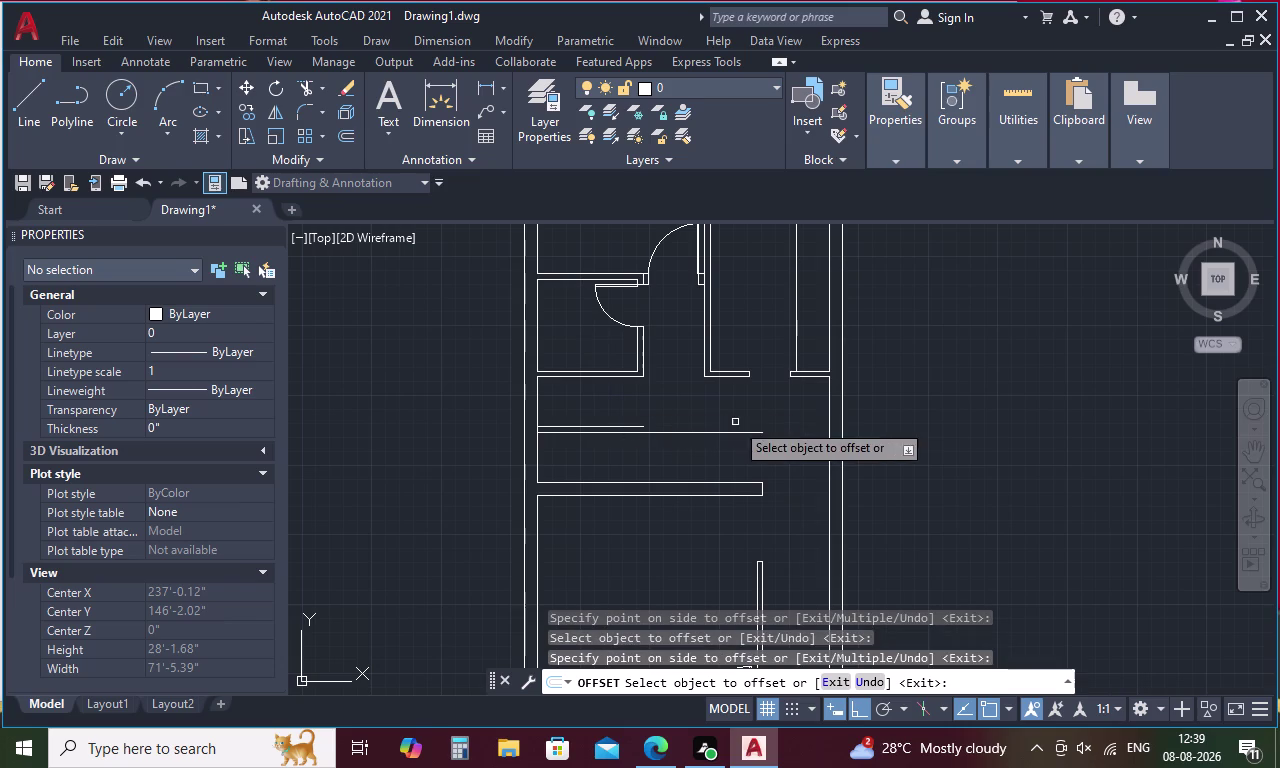
key(Escape)
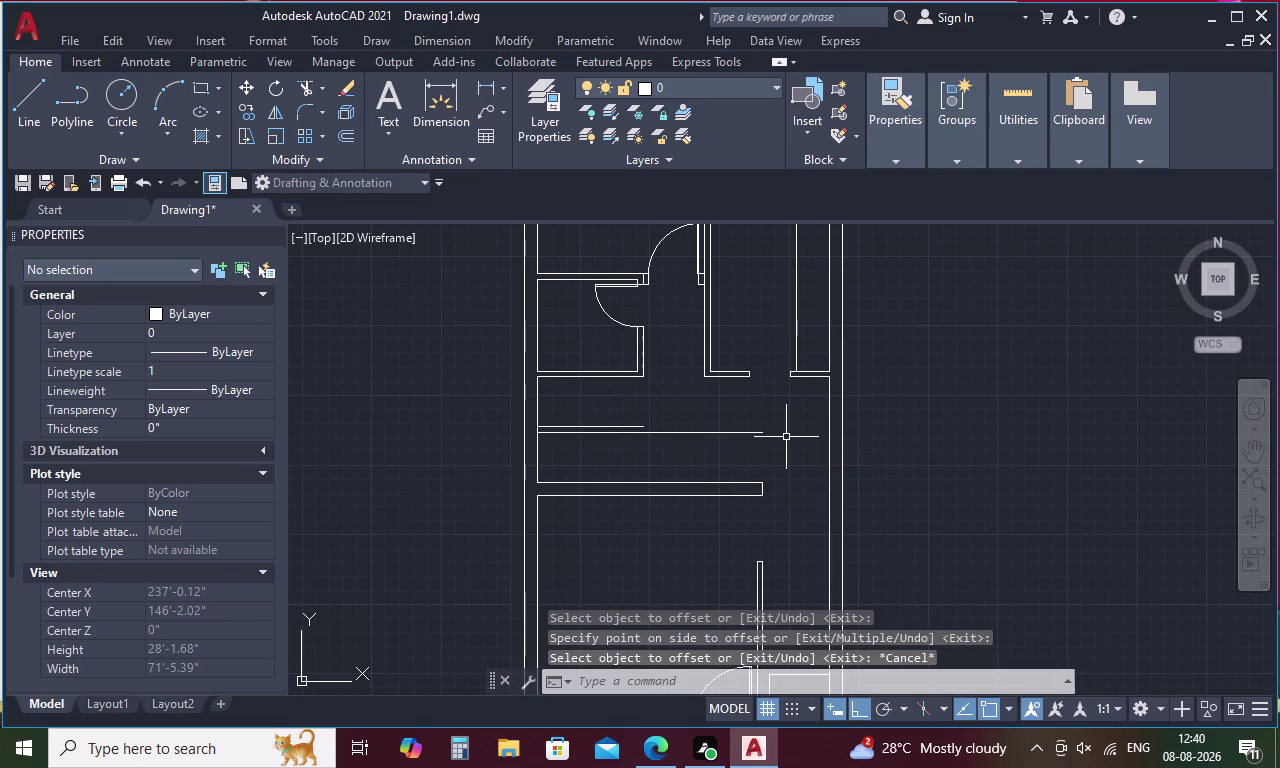
Draw short vertical lines closing the right ends of the small room and cupboard.
text(L)
key(space)
click(638, 424)
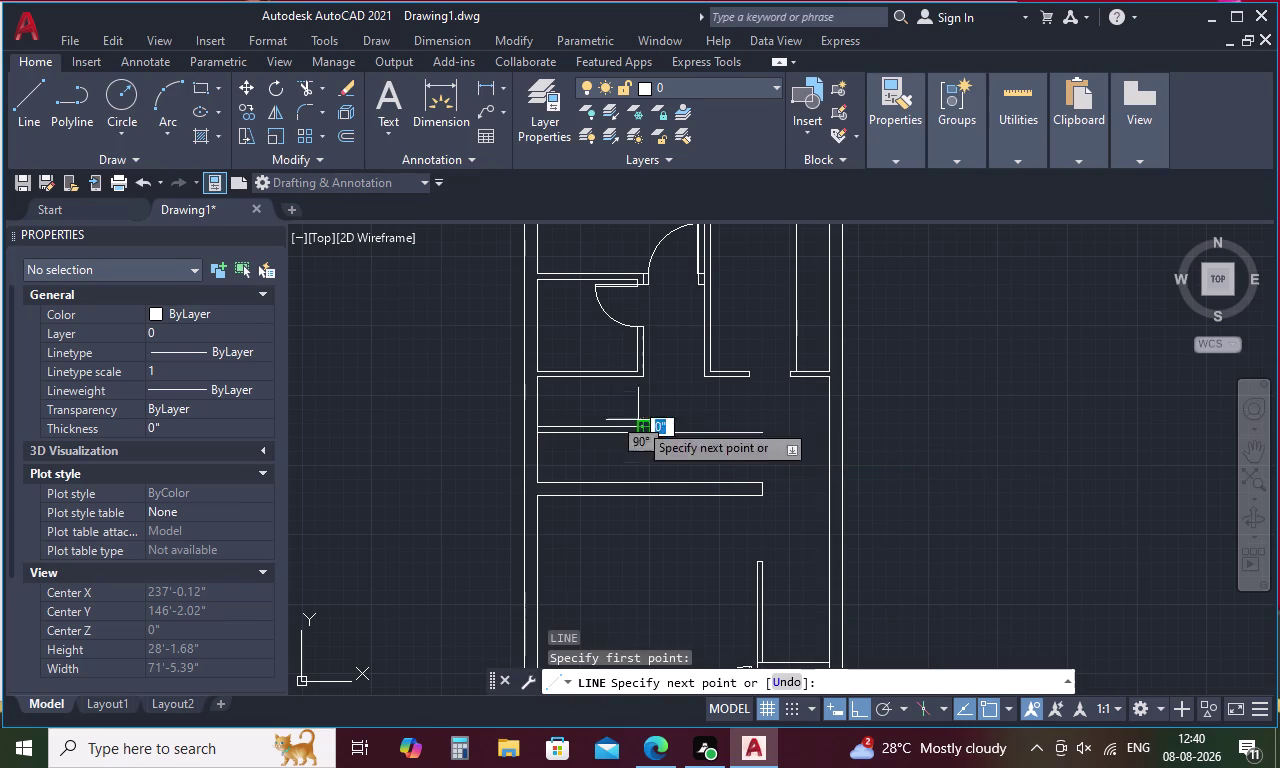
click(643, 384)
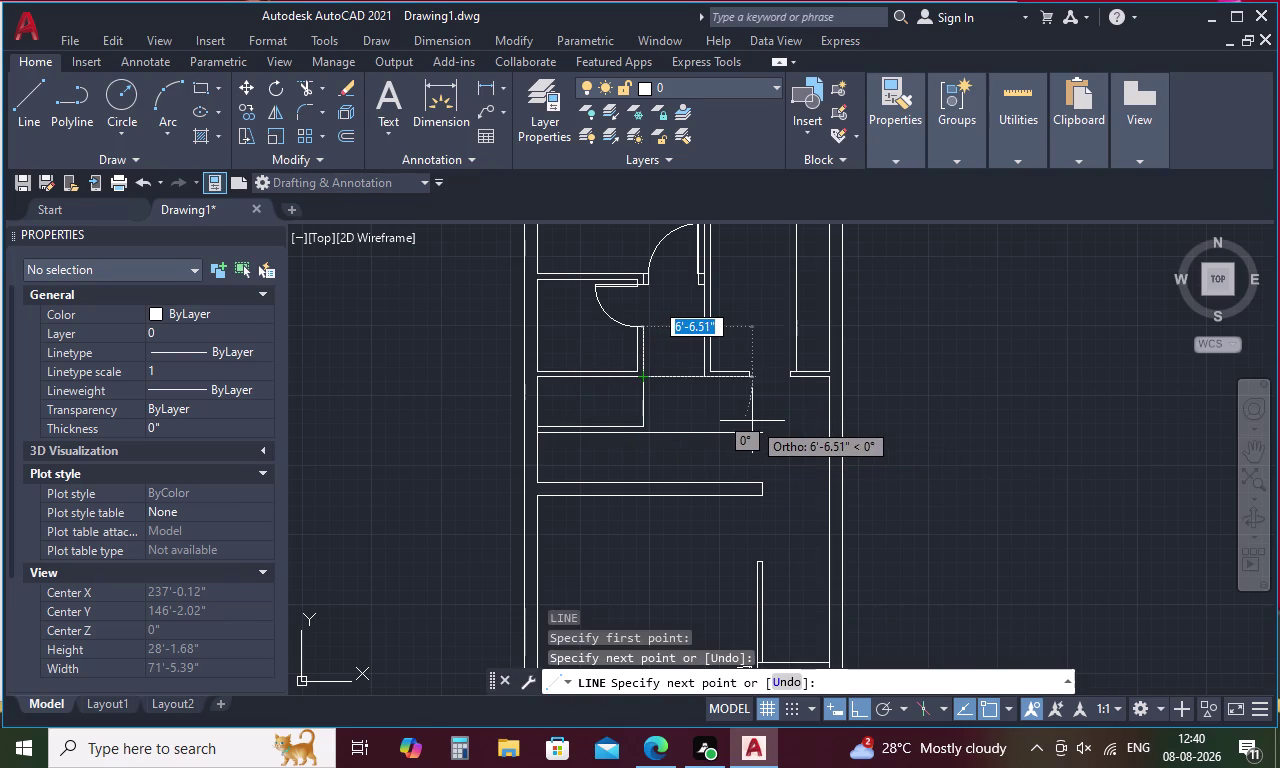
key(Escape)
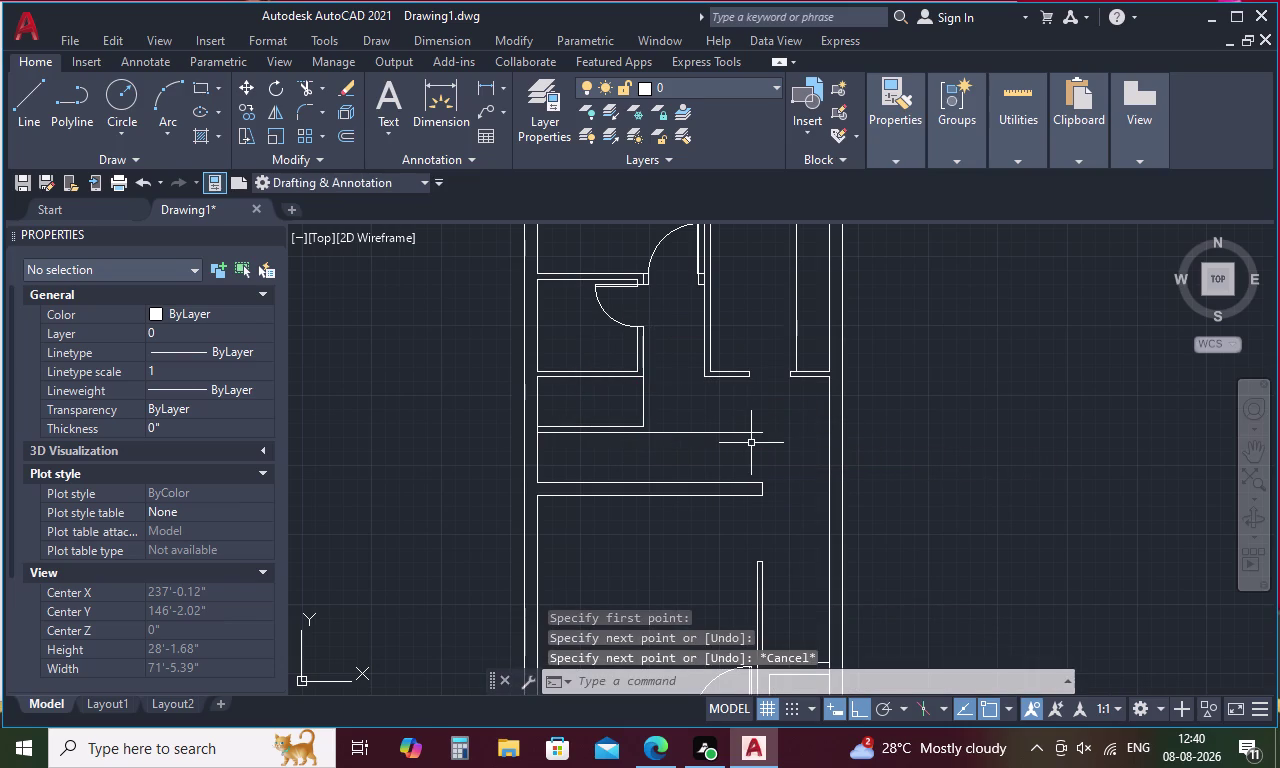
key(space)
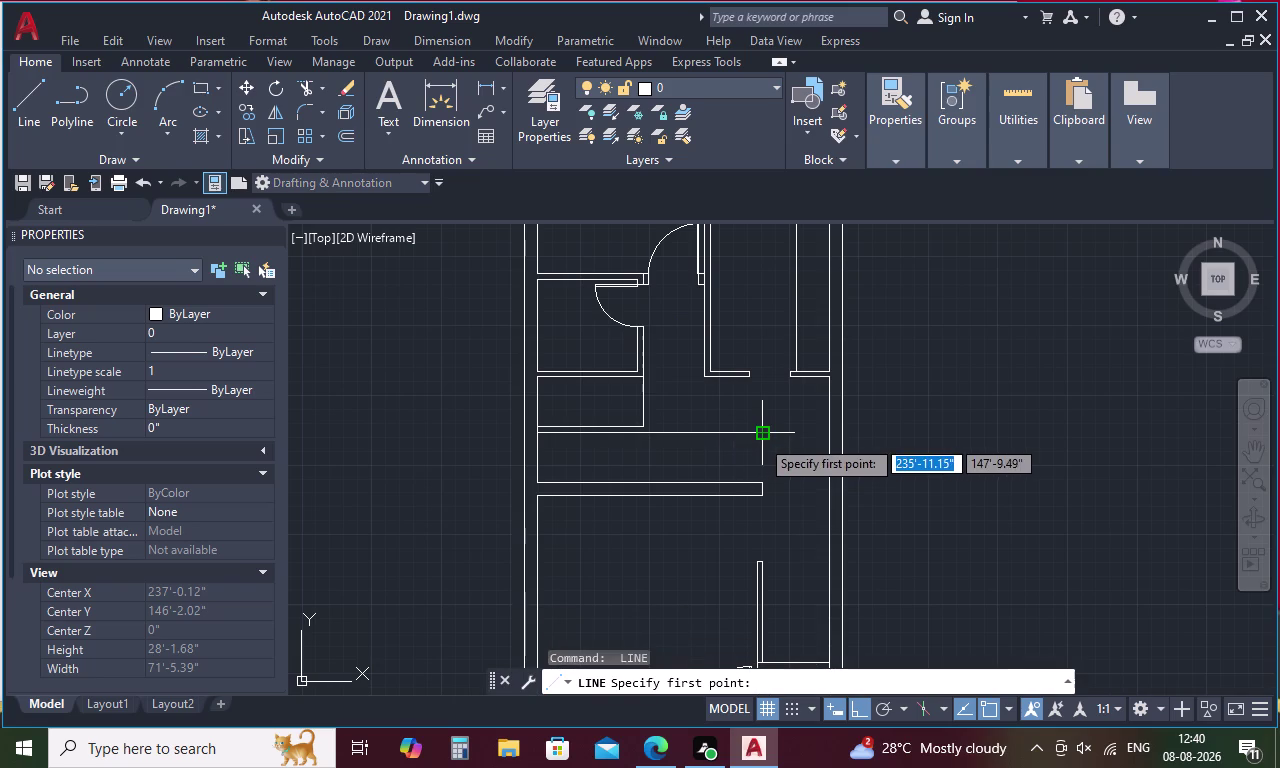
click(760, 434)
click(760, 482)
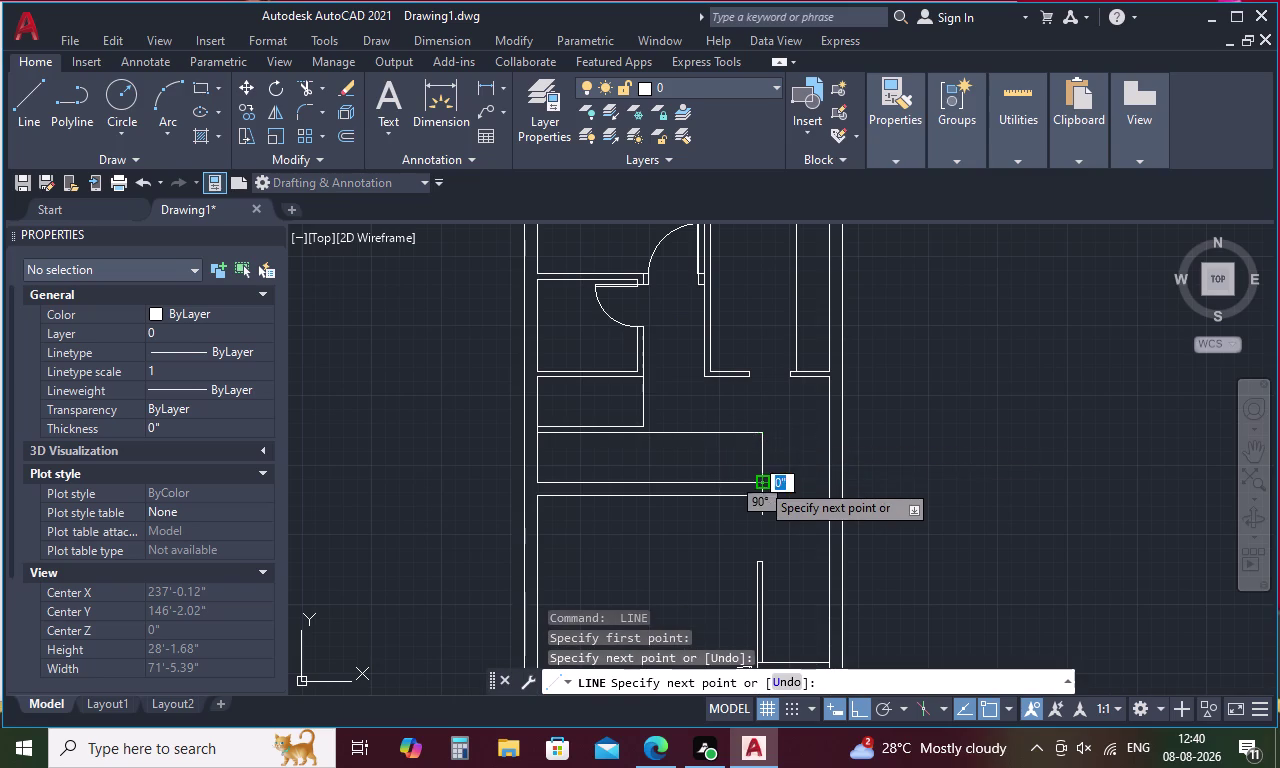
key(Escape)
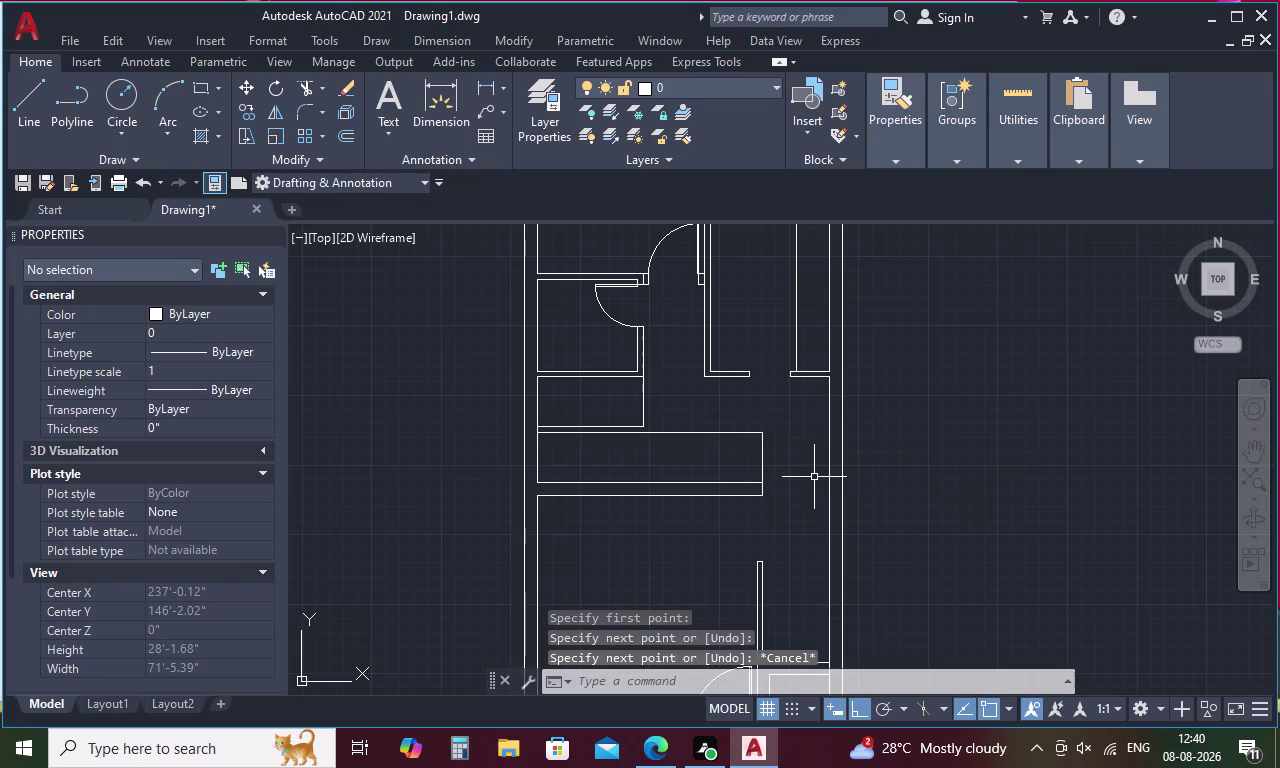
text(O)
key(space)
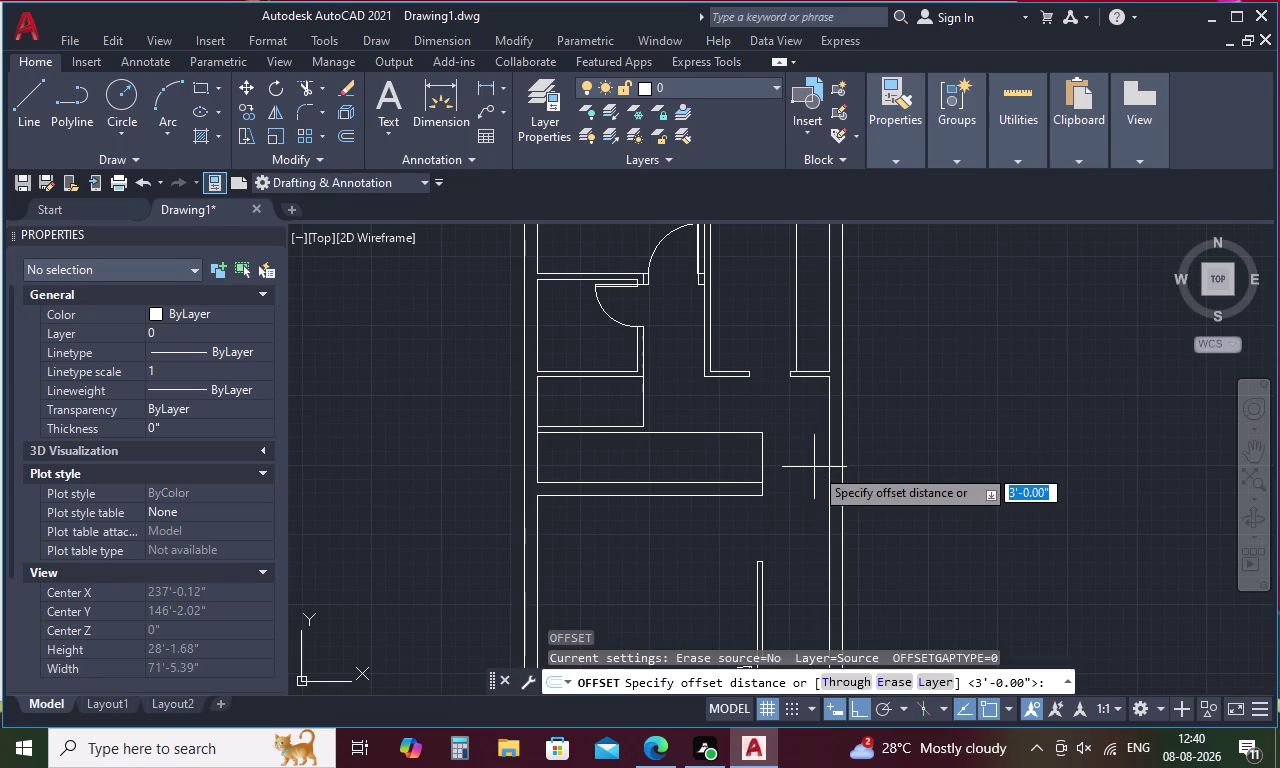
Offset the cupboard's right end line 2' inward to make a divider.
key(1)
key(BackSpace)
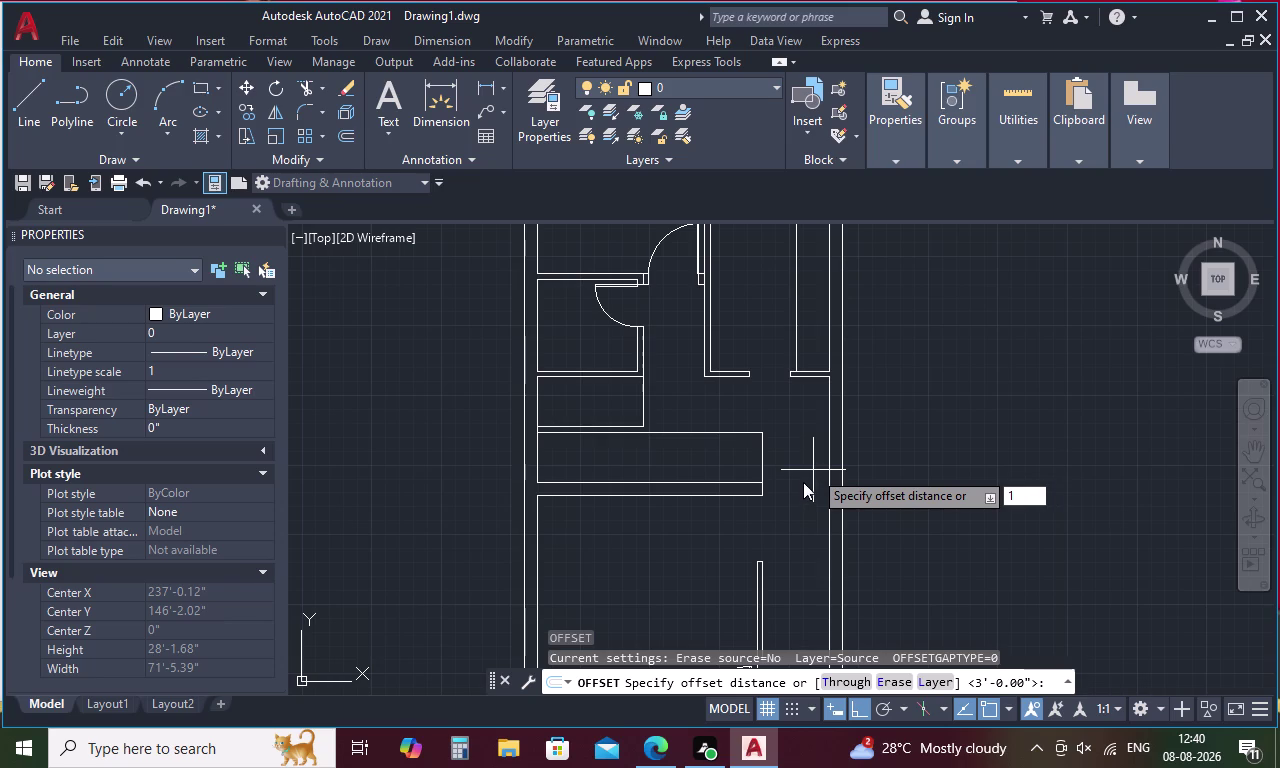
key(2)
text(')
key(space)
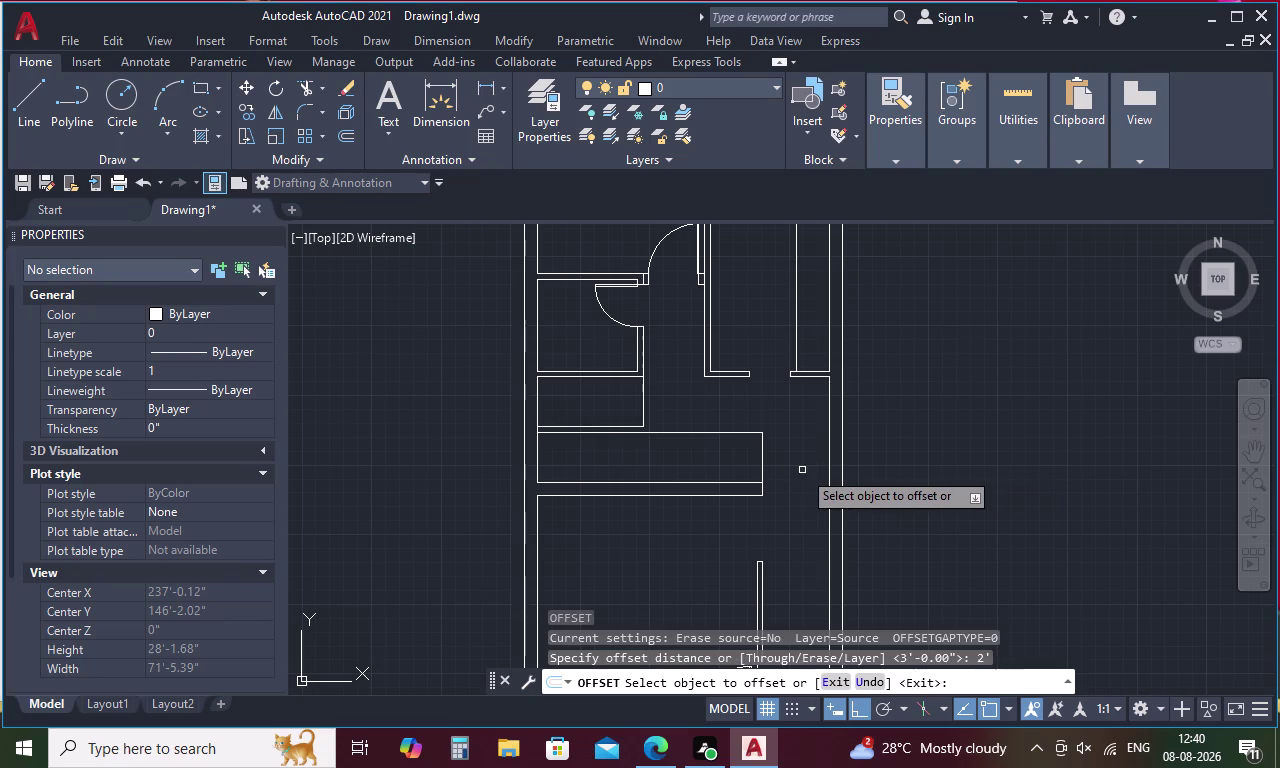
click(761, 458)
click(685, 454)
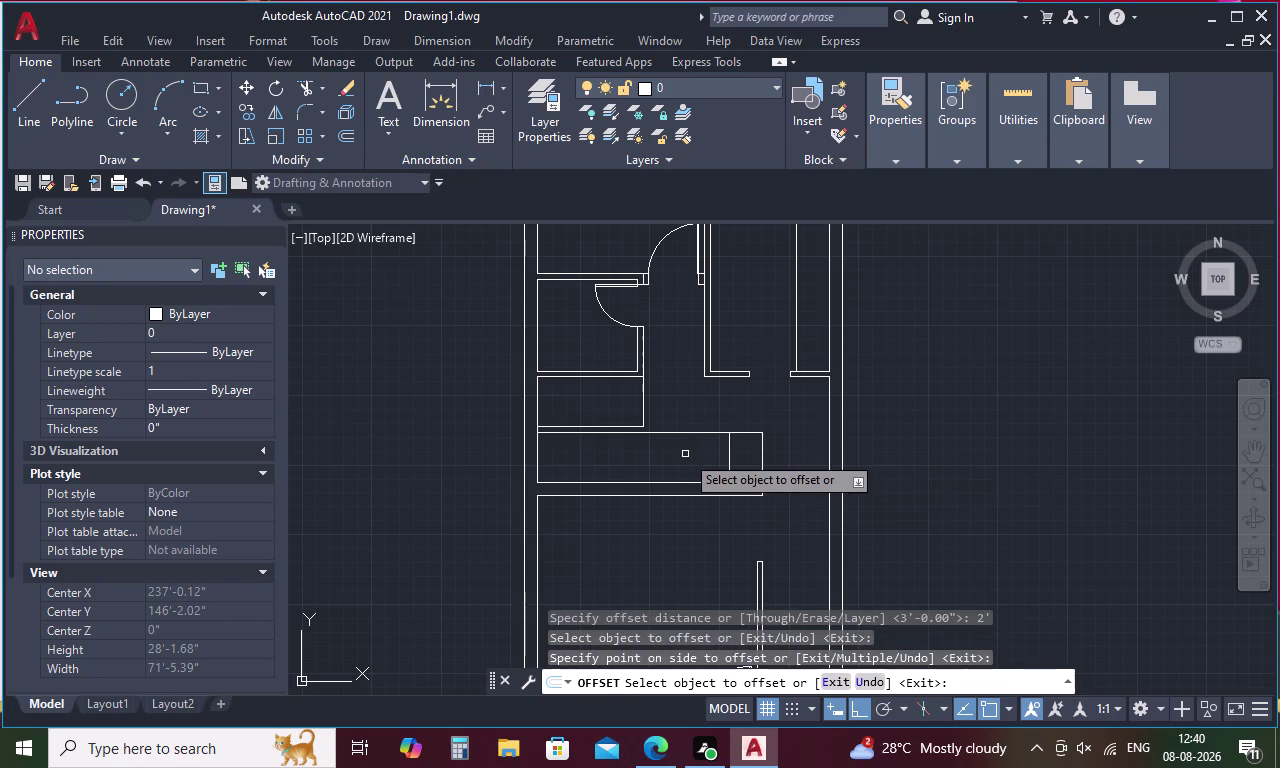
key(space)
Repeatedly offset the divider at 1' to fill the stair box with tread lines.
key(space)
key(2)
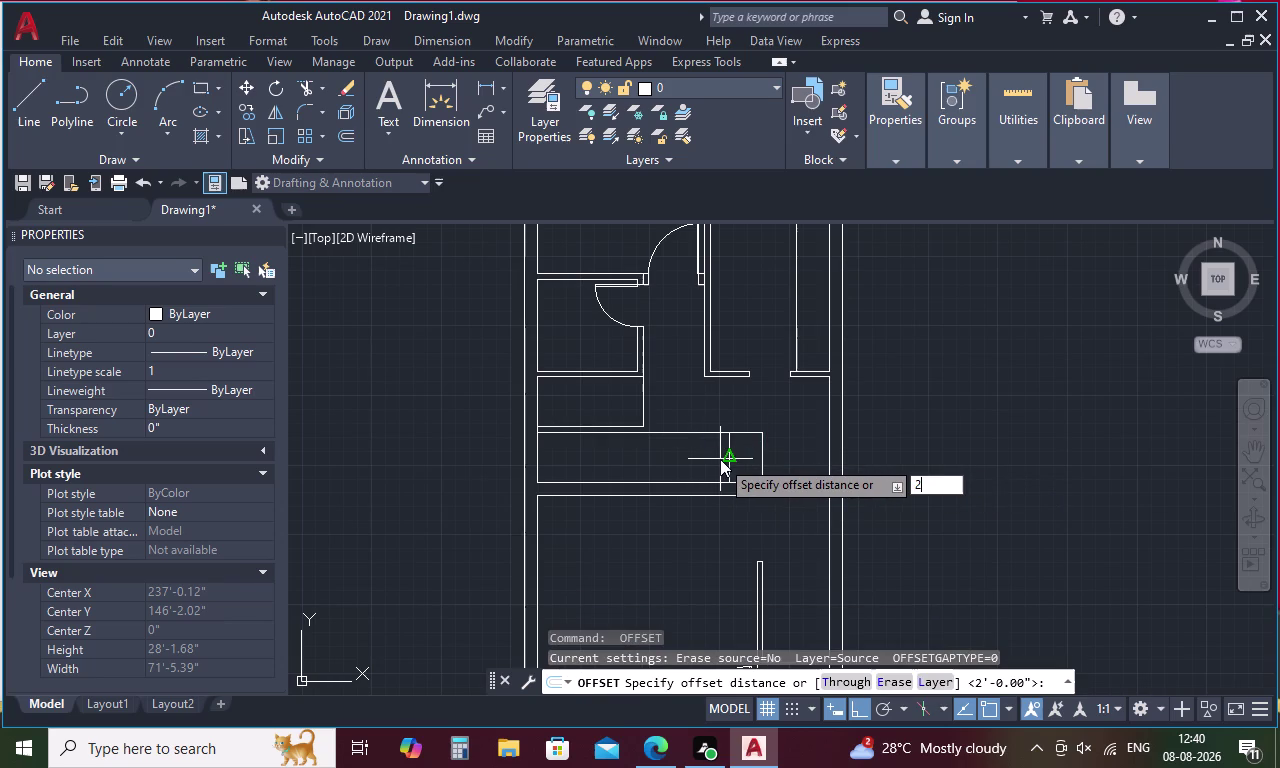
key(BackSpace)
key(1)
key(apostrophe)
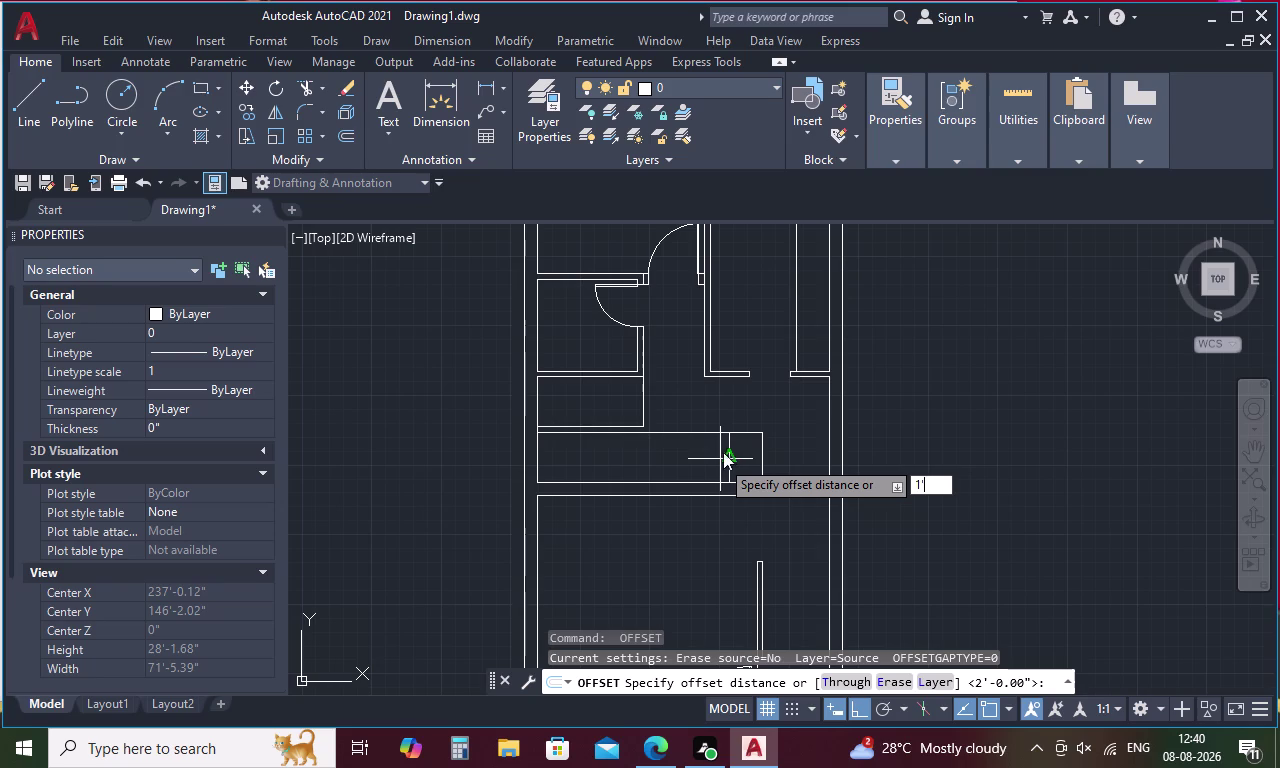
key(space)
click(729, 448)
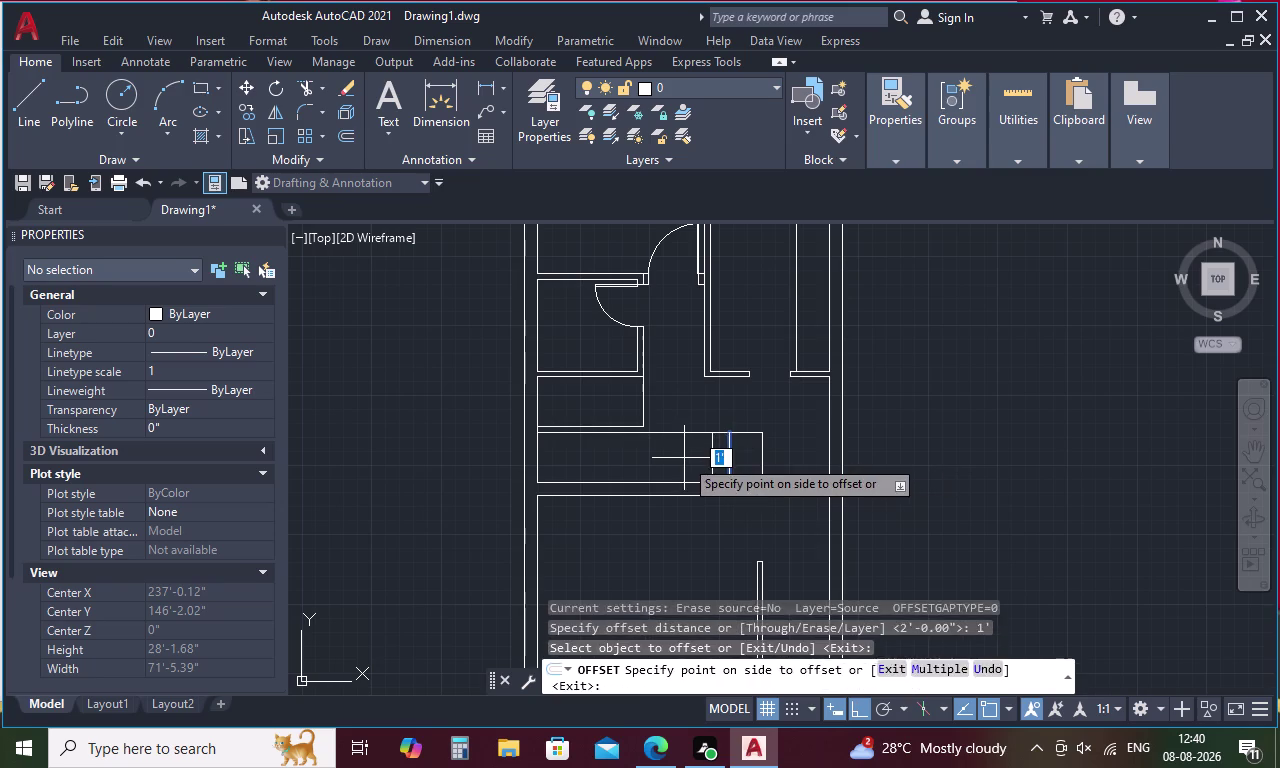
click(684, 458)
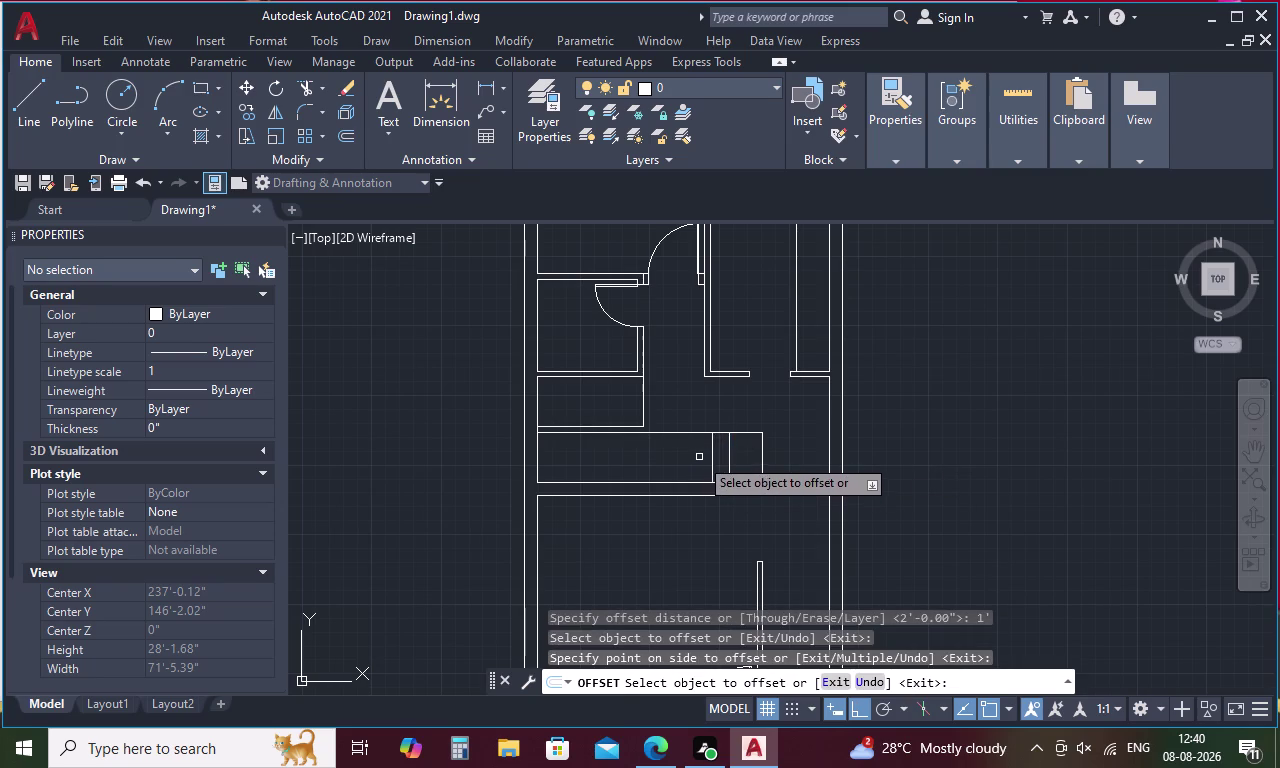
click(712, 448)
click(678, 457)
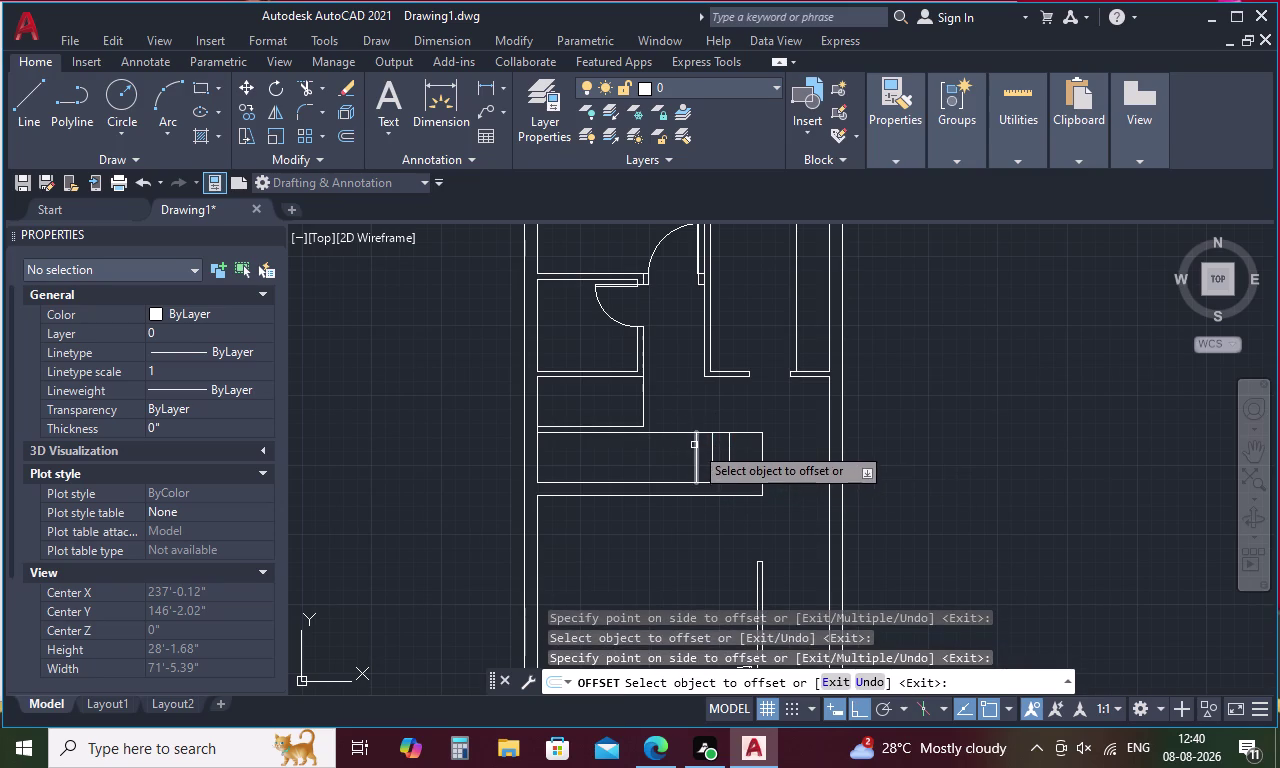
click(695, 444)
click(664, 453)
click(679, 446)
click(635, 457)
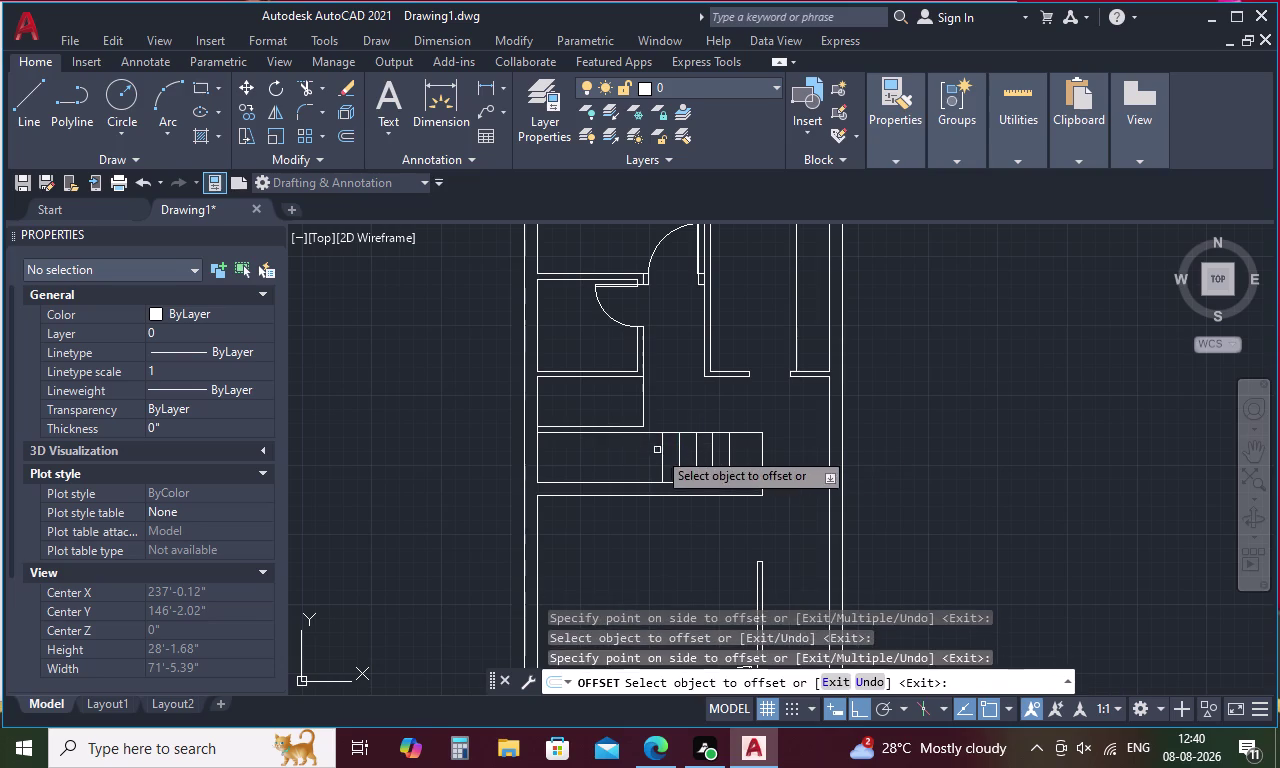
drag(663, 448, 654, 448)
click(601, 464)
click(647, 446)
click(616, 451)
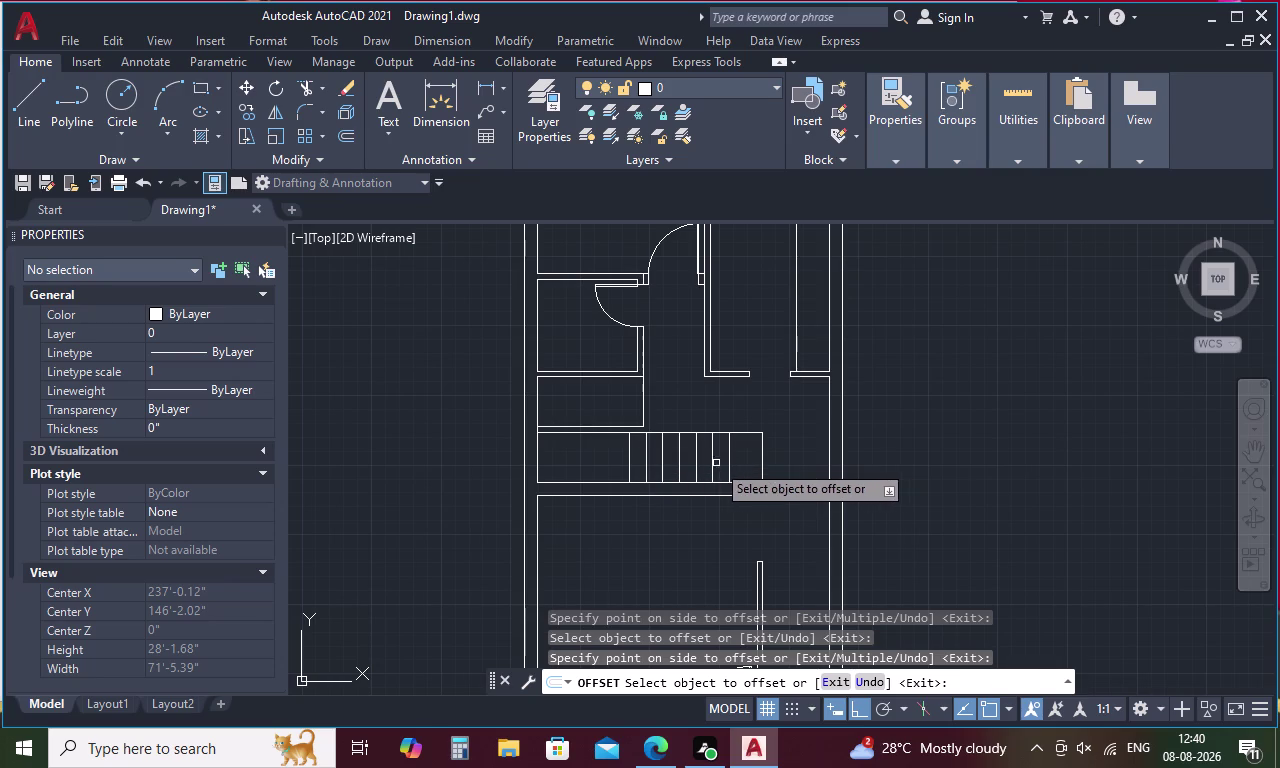
drag(630, 464, 621, 464)
click(590, 461)
click(613, 448)
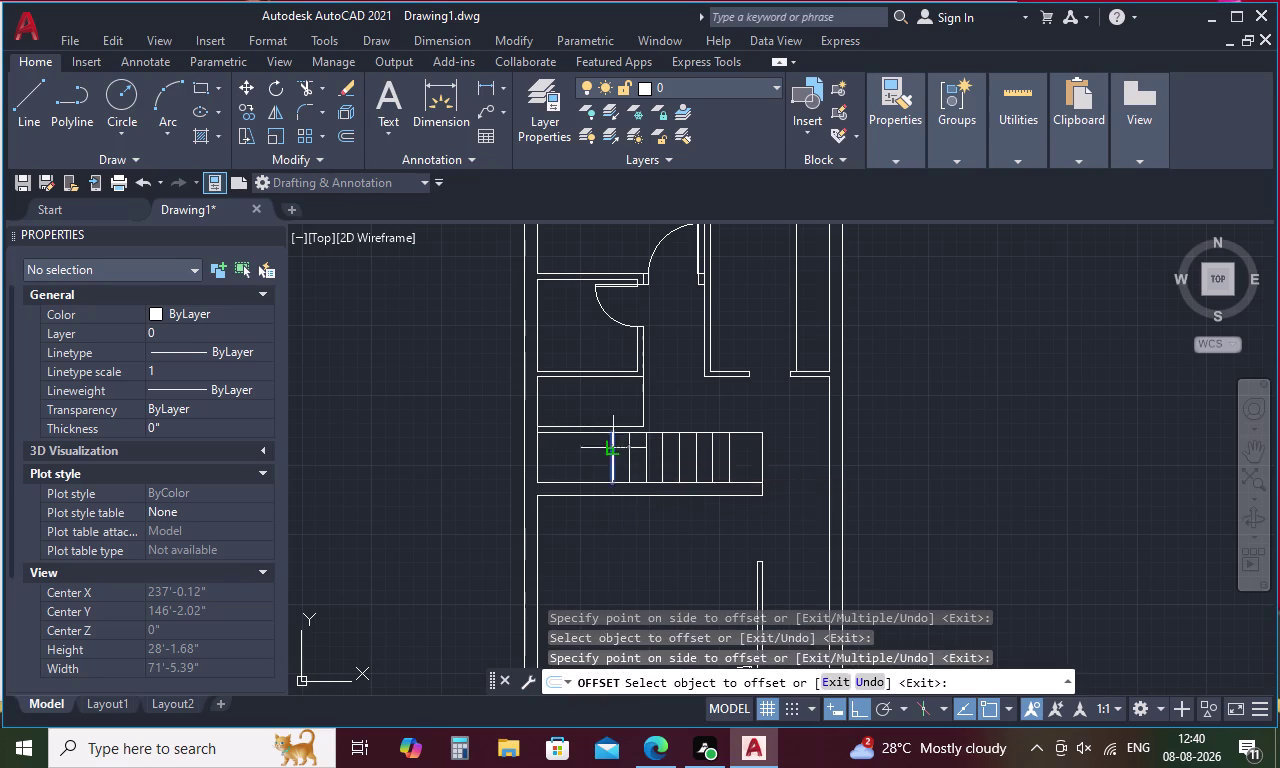
click(577, 459)
click(597, 453)
click(587, 454)
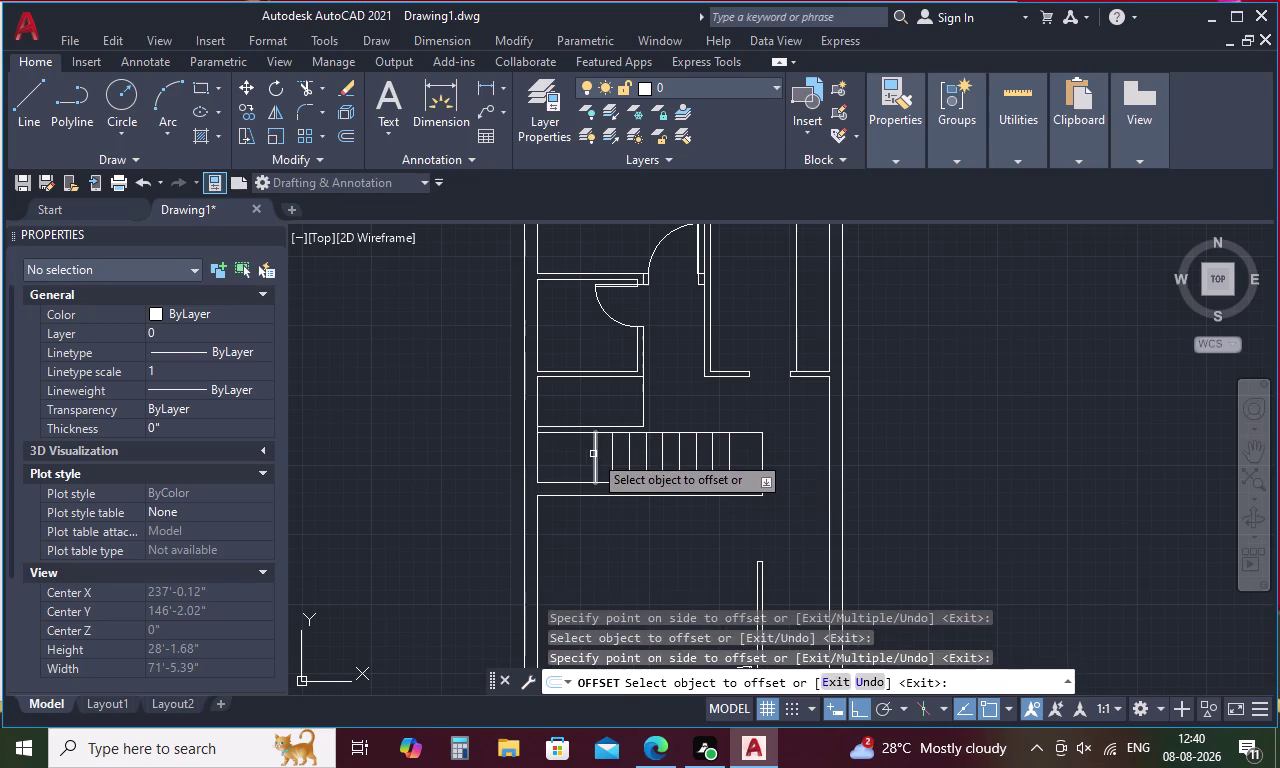
click(593, 454)
click(583, 456)
click(580, 458)
click(568, 459)
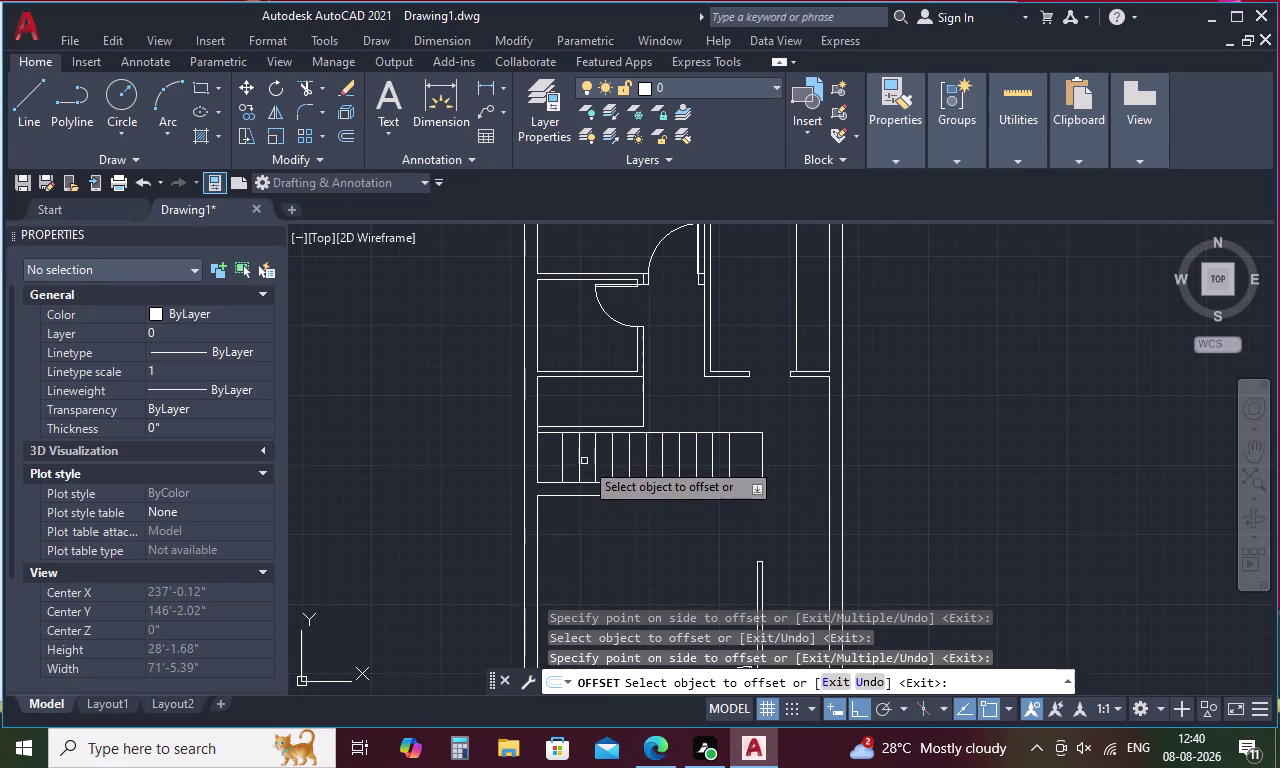
key(Escape)
Erase the old tread lines in the lower stair.
drag(742, 462, 610, 457)
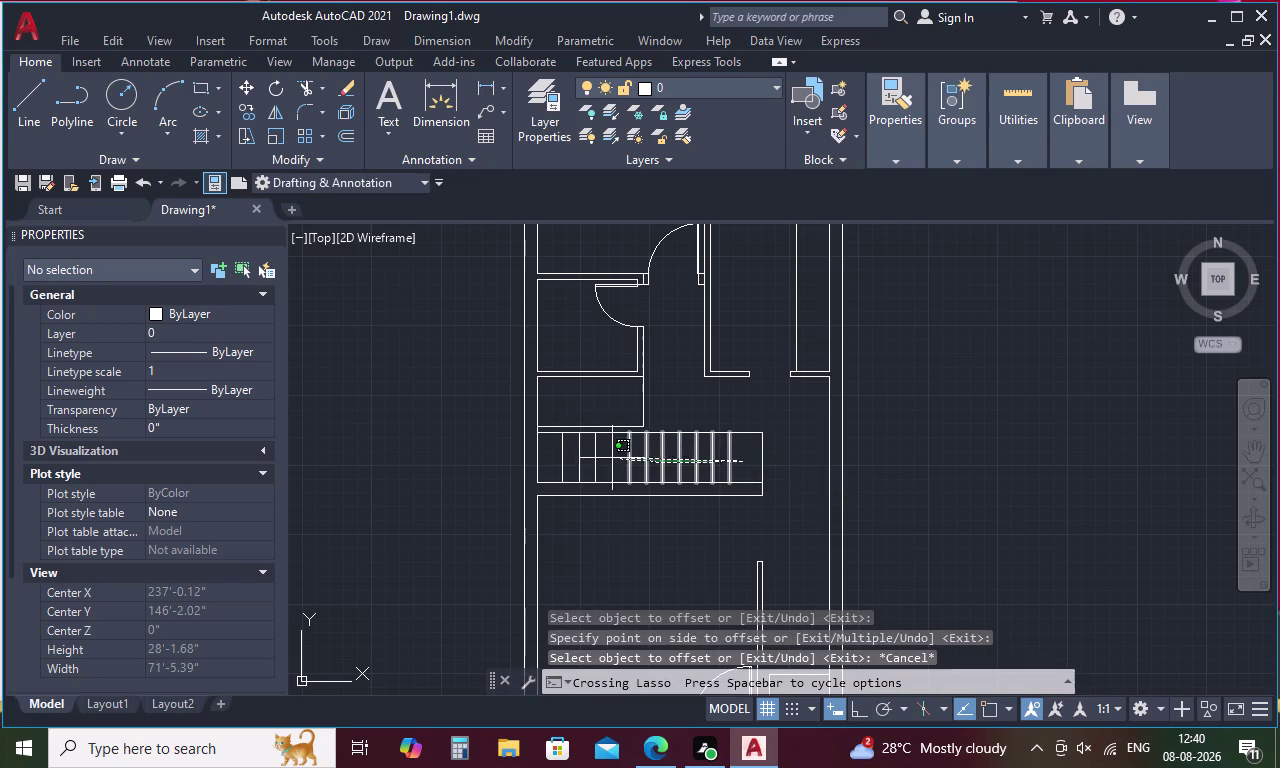
drag(610, 457, 558, 456)
key(Delete)
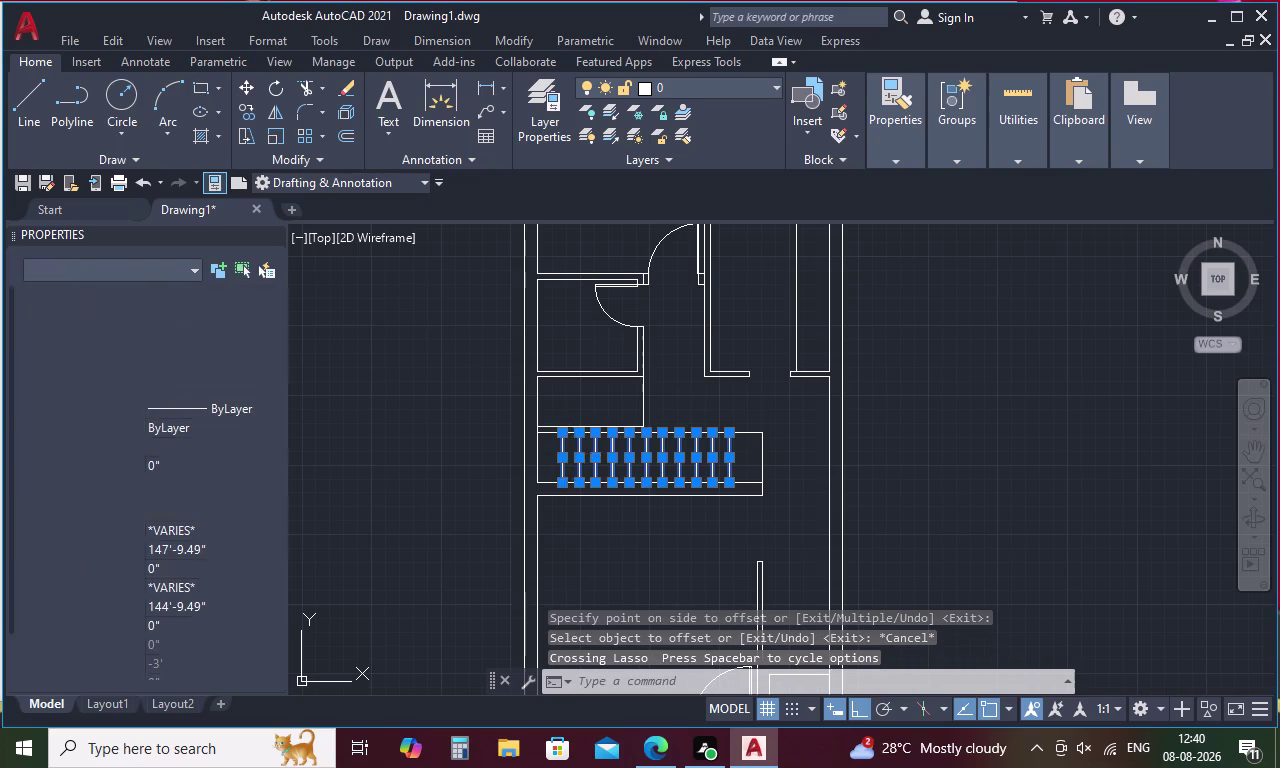
Offset the stair's right end line 20 inches inward.
key(o)
key(space)
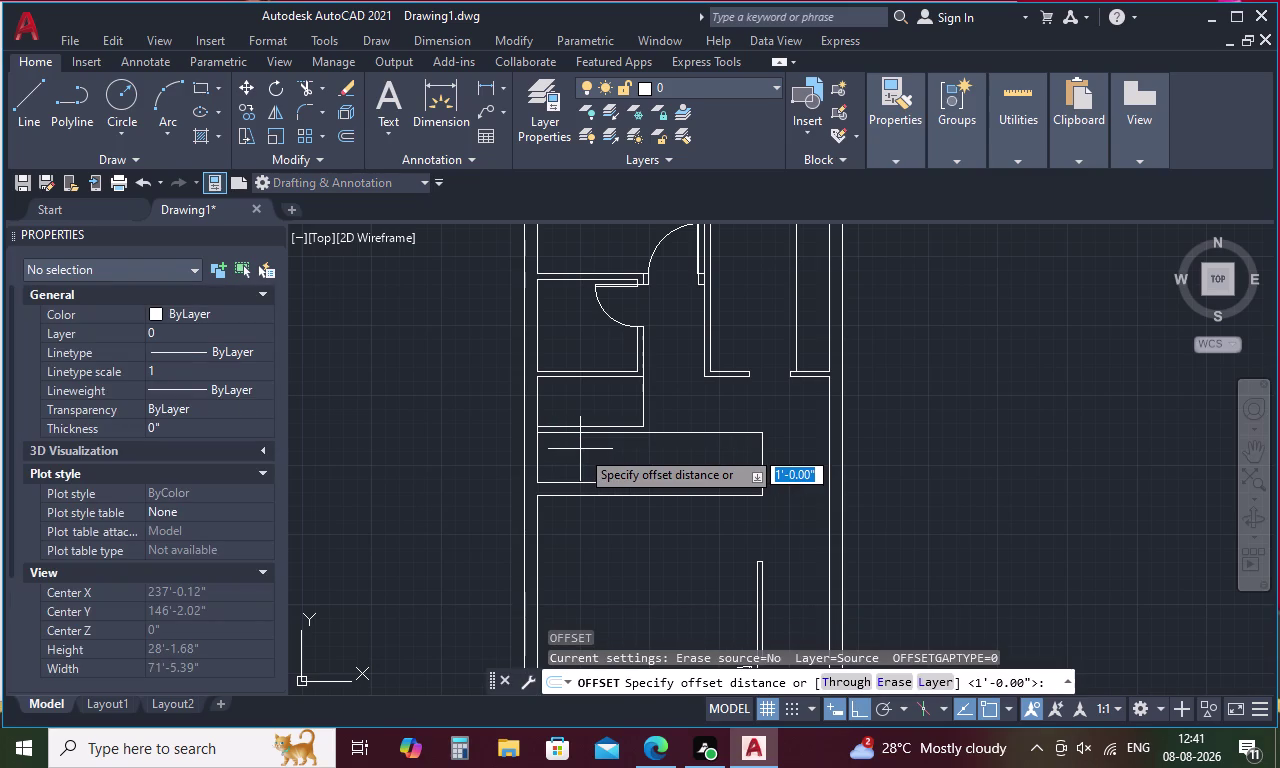
key(2)
key(0)
text(M)
key(space)
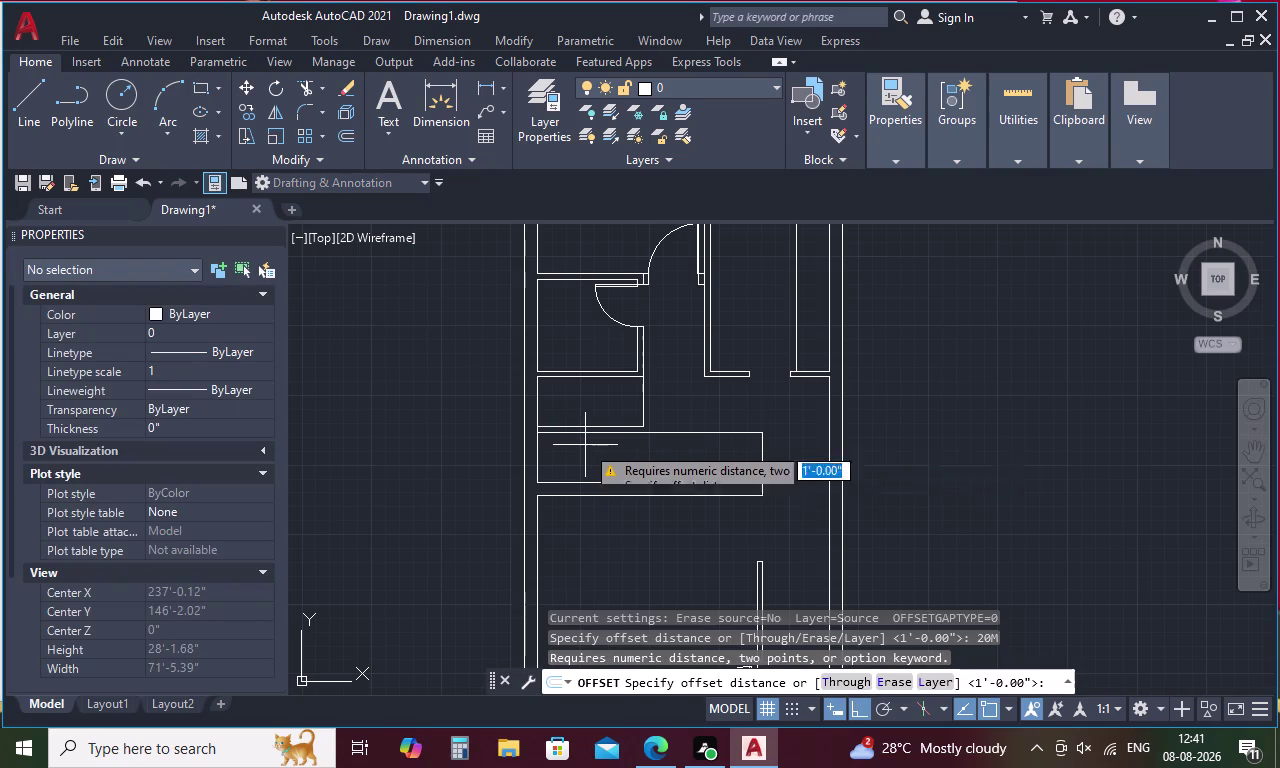
key(Escape)
text(O)
key(space)
key(2)
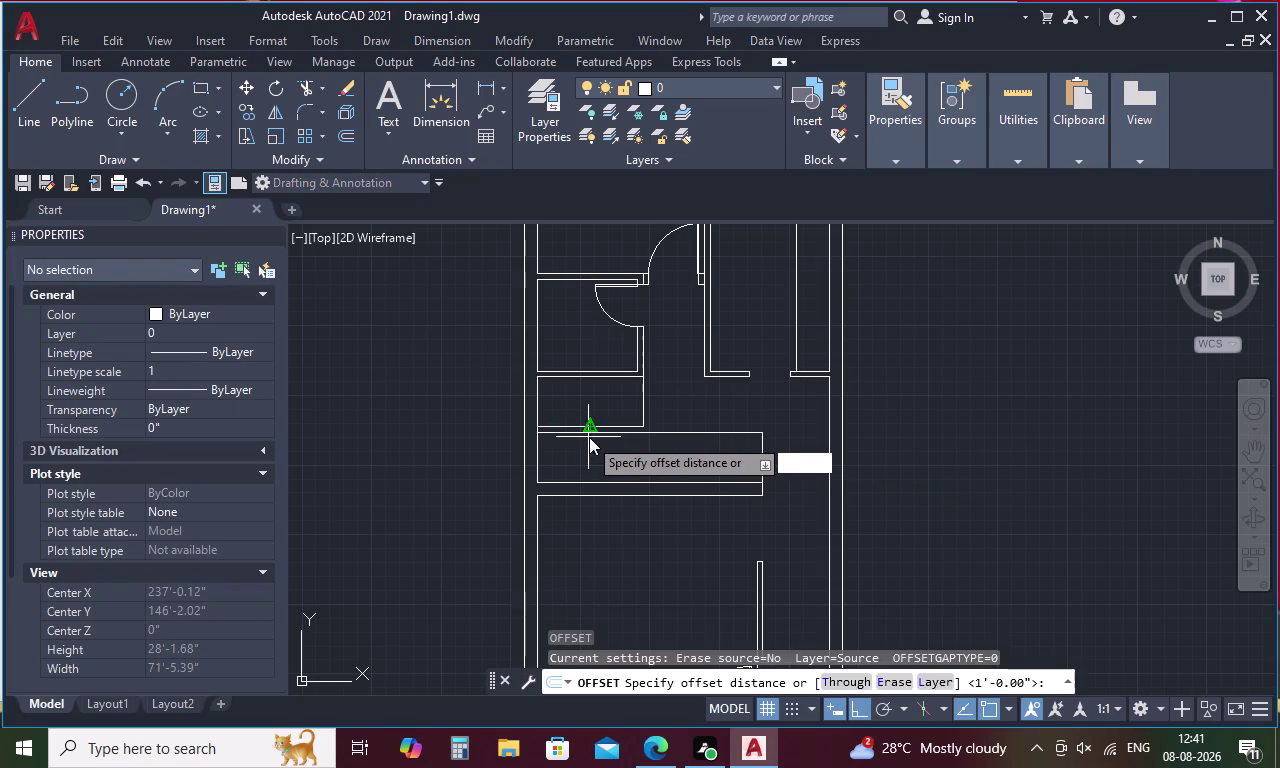
key(0)
key(space)
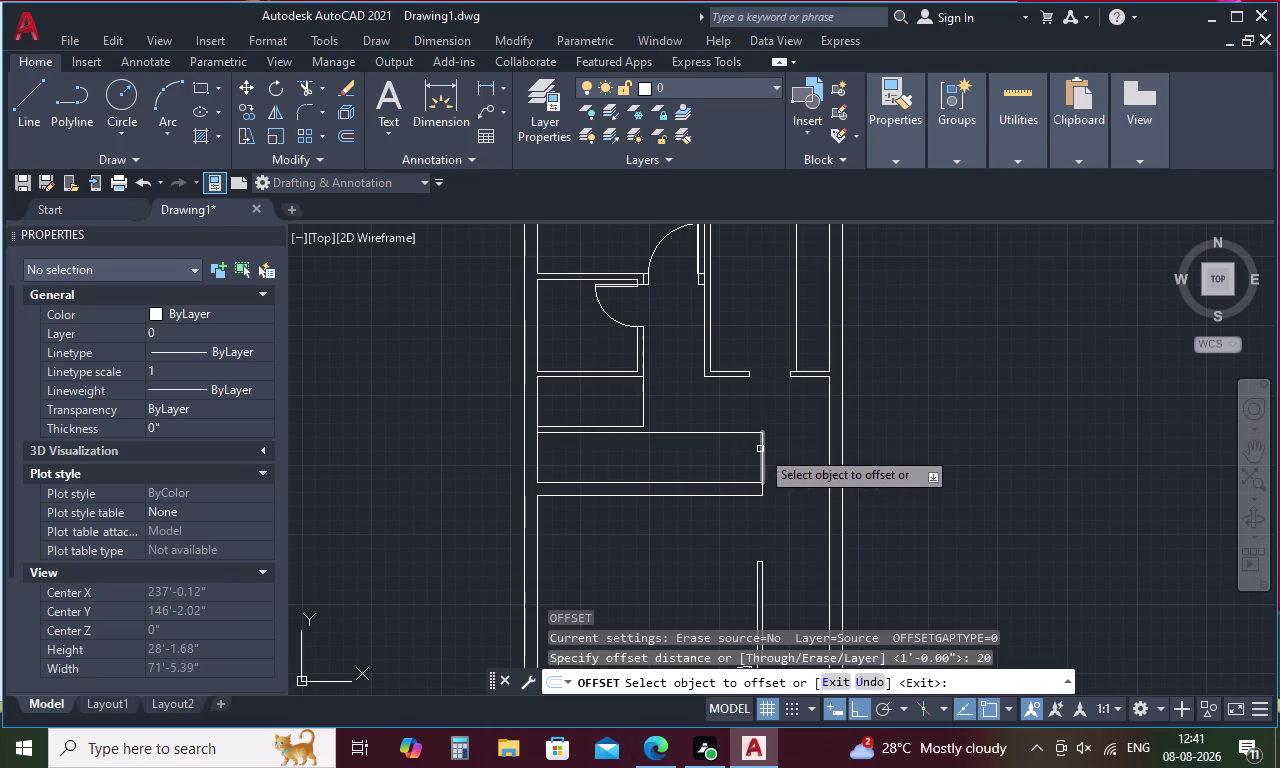
click(760, 449)
click(736, 452)
key(space)
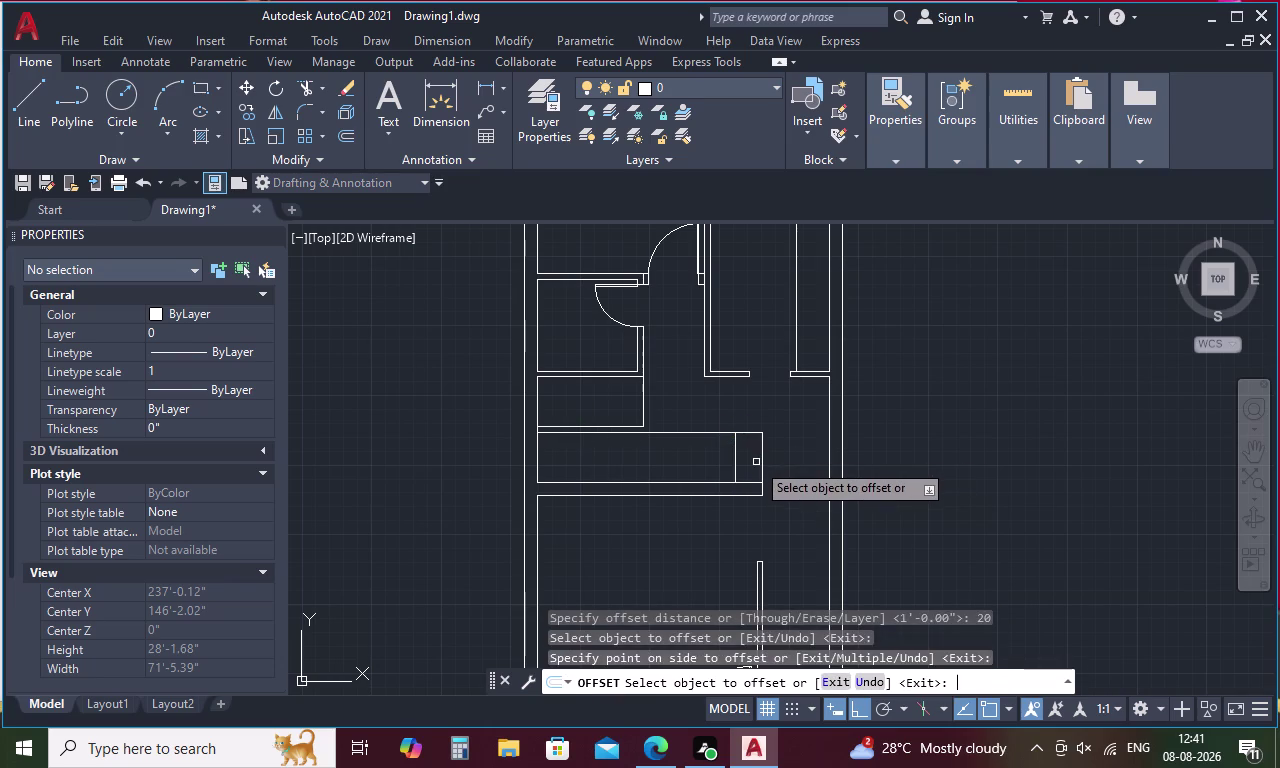
Offset the first treads at 10-inch spacing from the stair's inner end line.
key(space)
text(1)
key(0)
key(space)
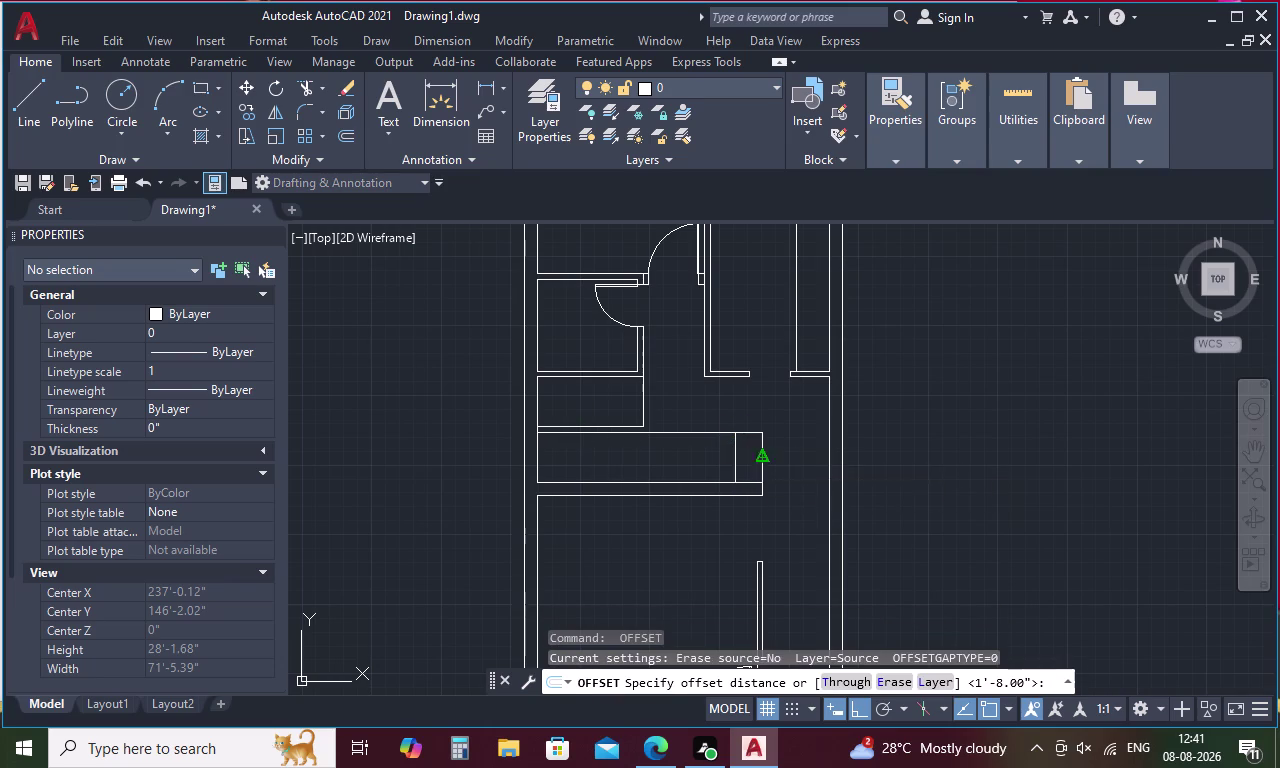
click(737, 450)
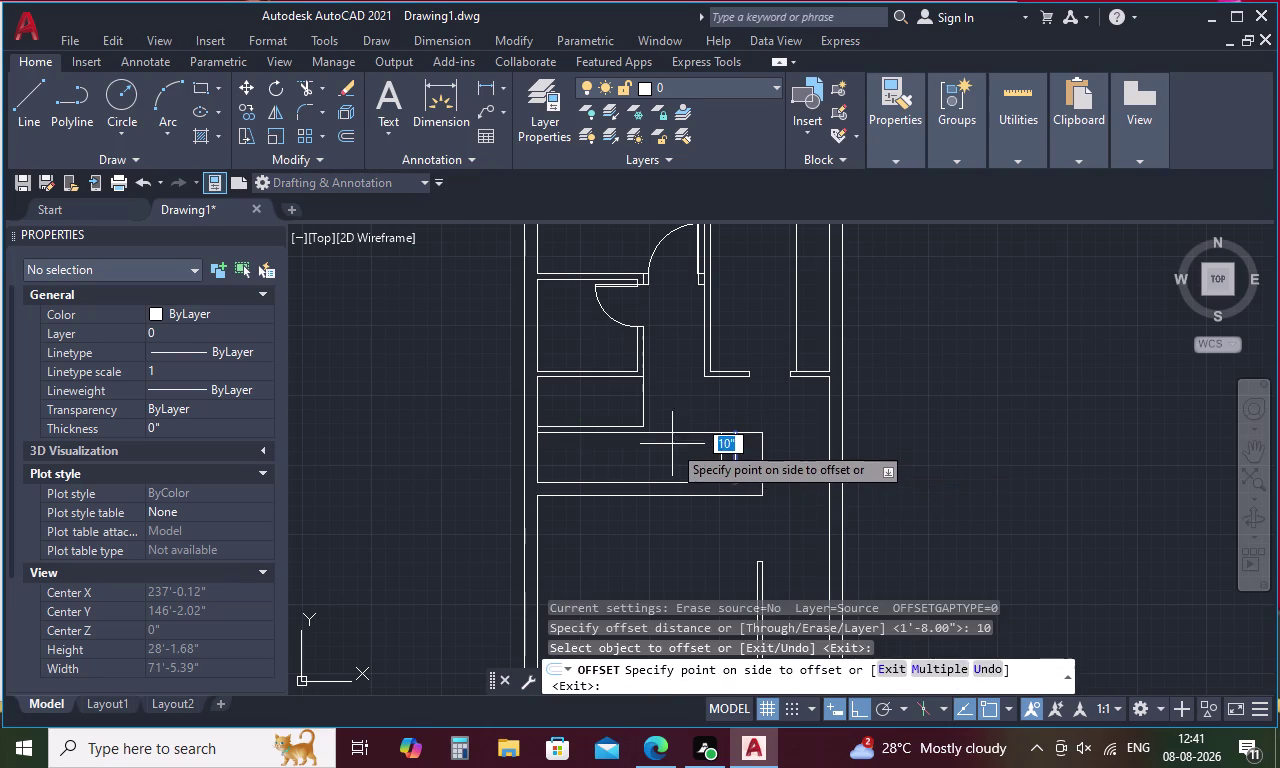
click(664, 442)
click(722, 446)
click(686, 446)
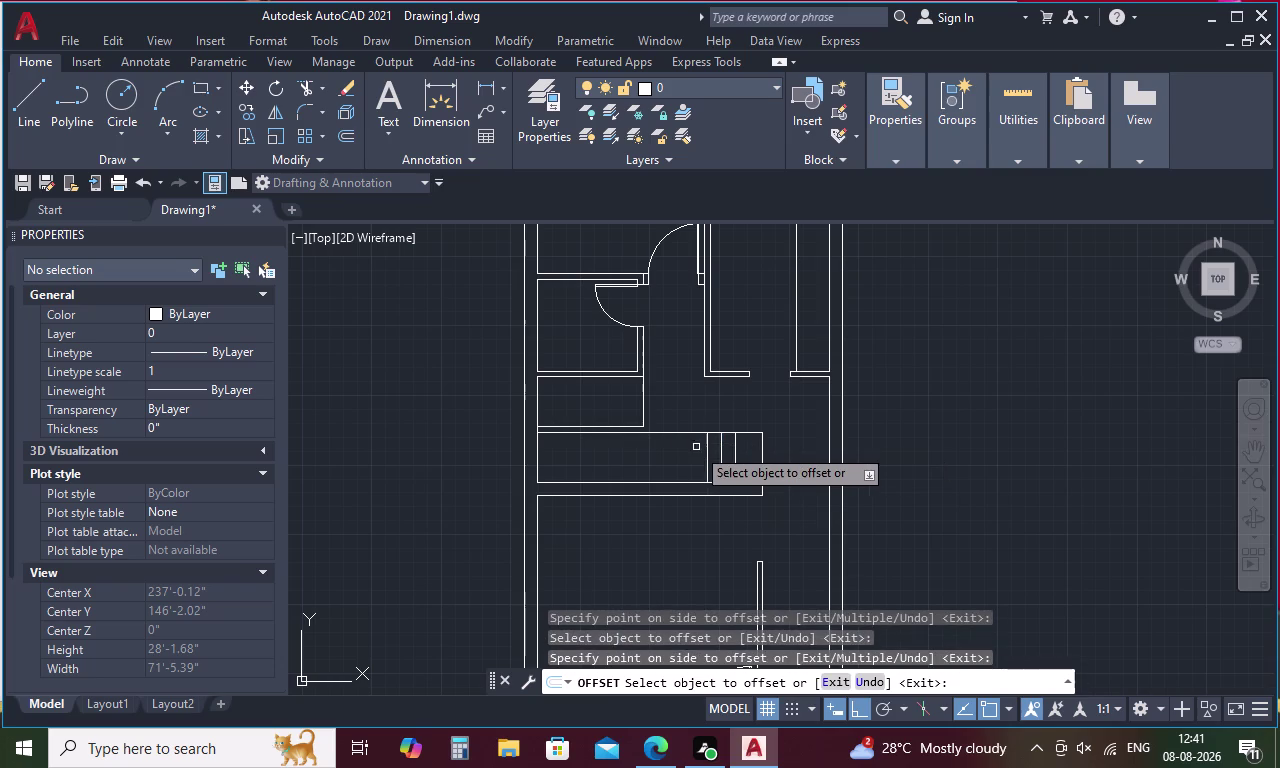
click(706, 443)
click(670, 453)
click(691, 448)
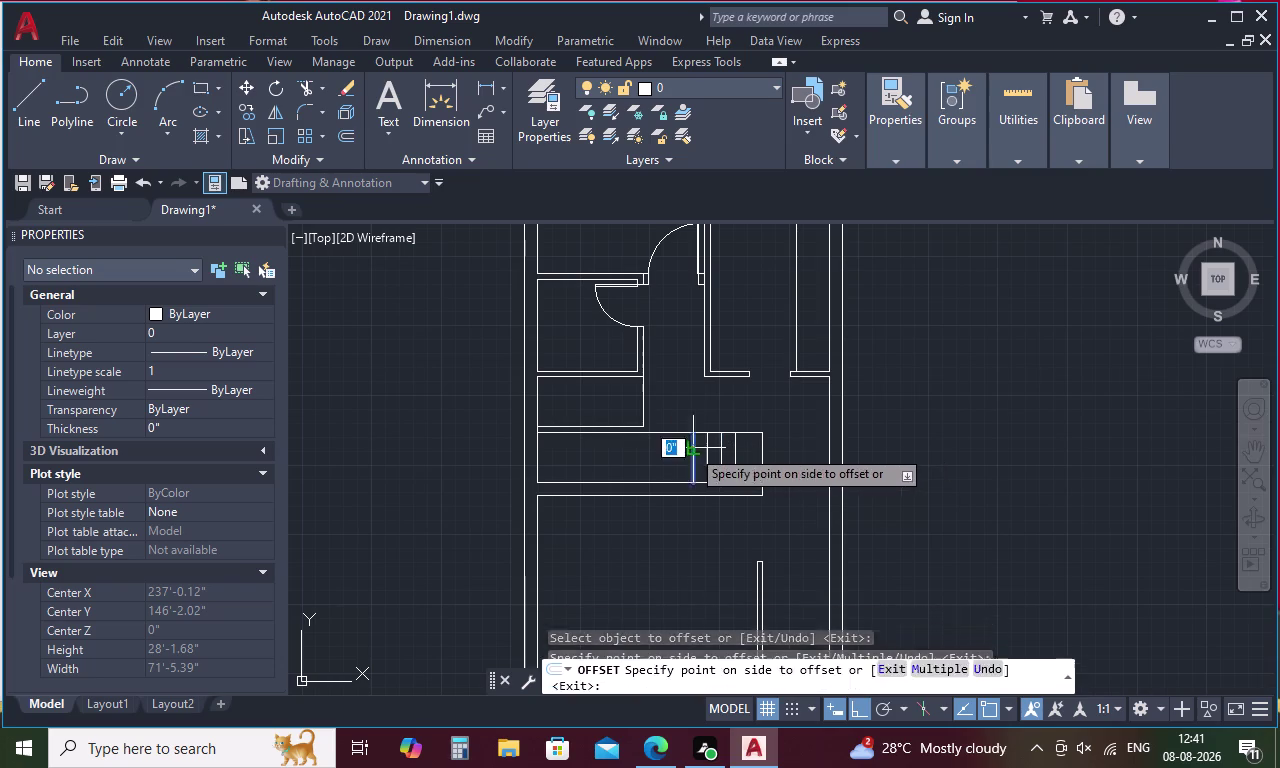
Continue the 10-inch treads leftward until the last tread in the stair.
click(652, 455)
drag(681, 447, 643, 452)
click(577, 460)
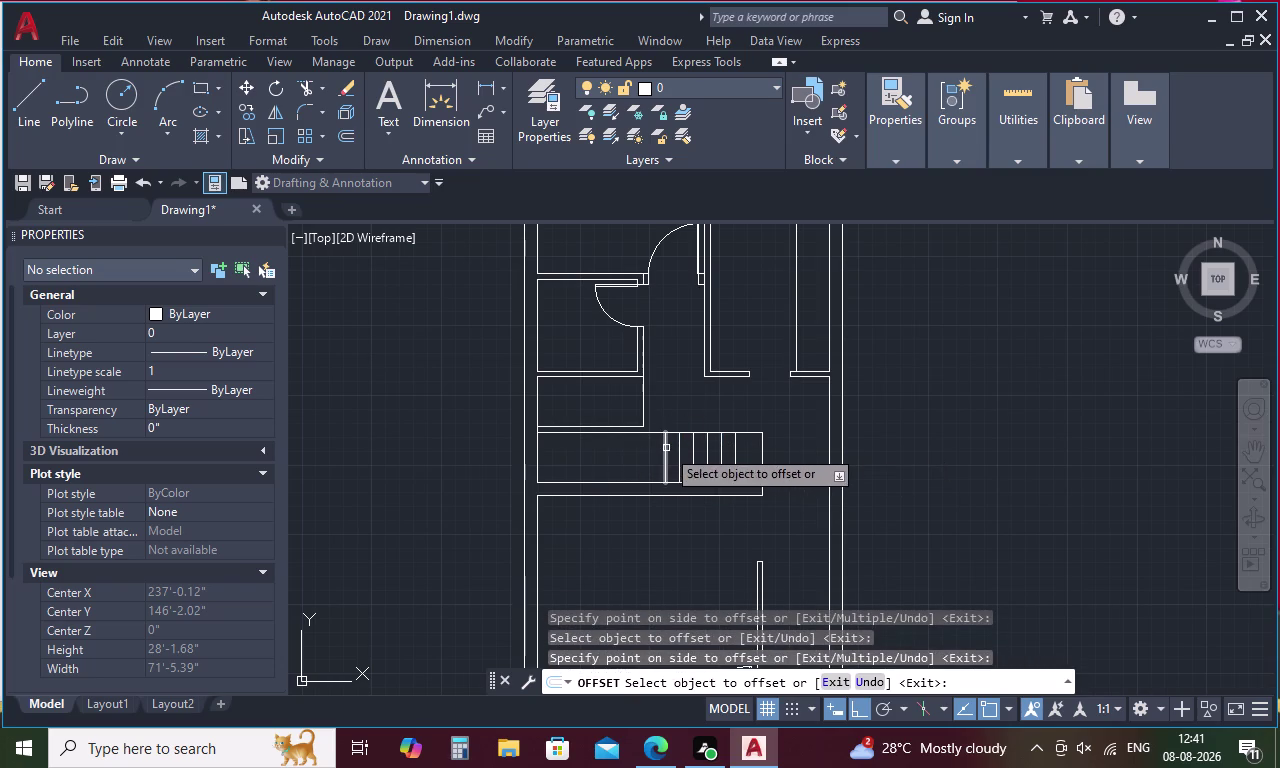
drag(666, 448, 643, 450)
click(600, 459)
drag(651, 450, 625, 457)
click(604, 465)
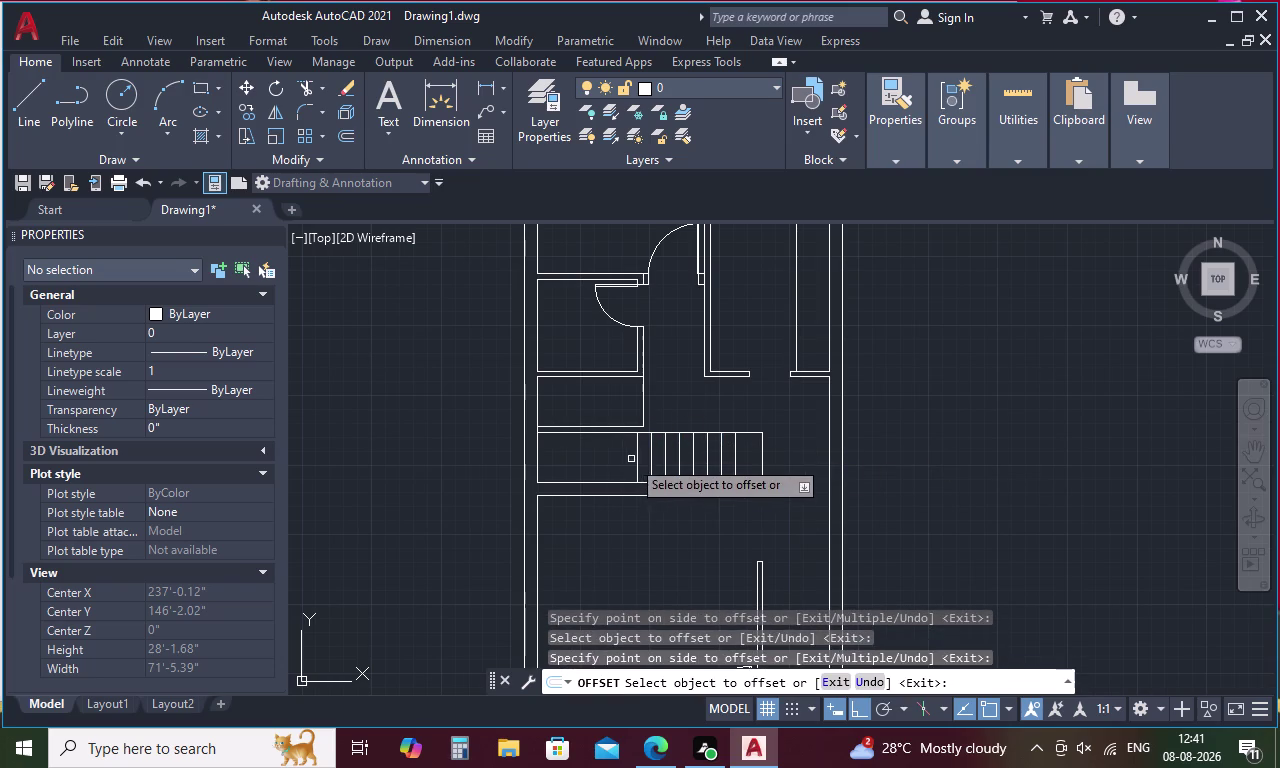
click(636, 453)
click(598, 460)
click(623, 455)
click(601, 461)
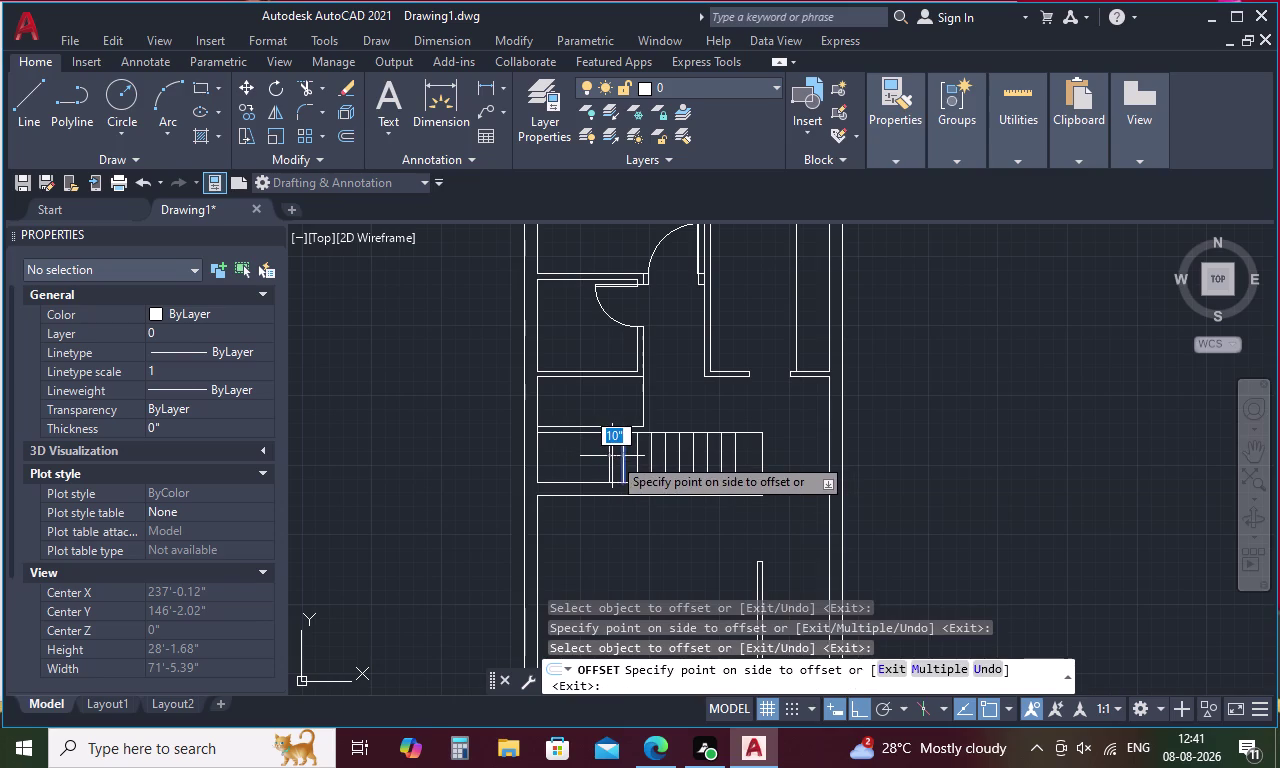
click(593, 468)
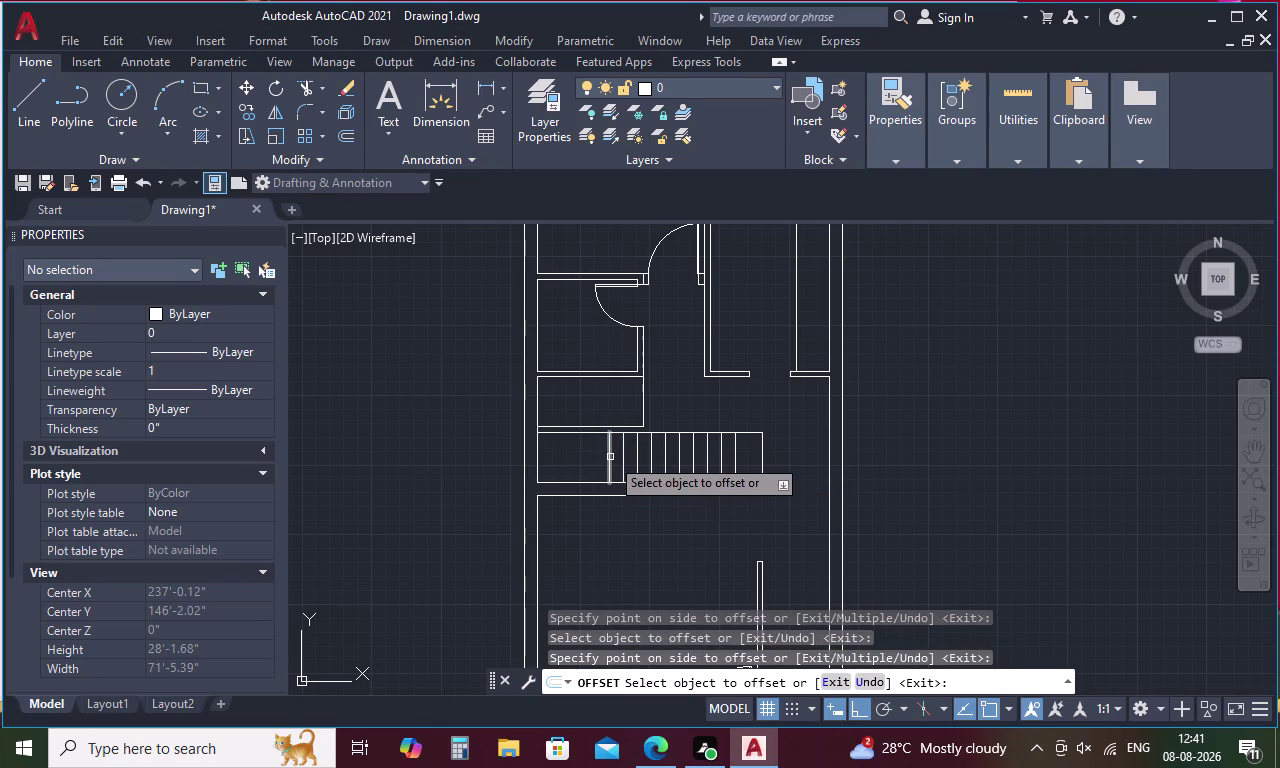
click(610, 457)
click(589, 458)
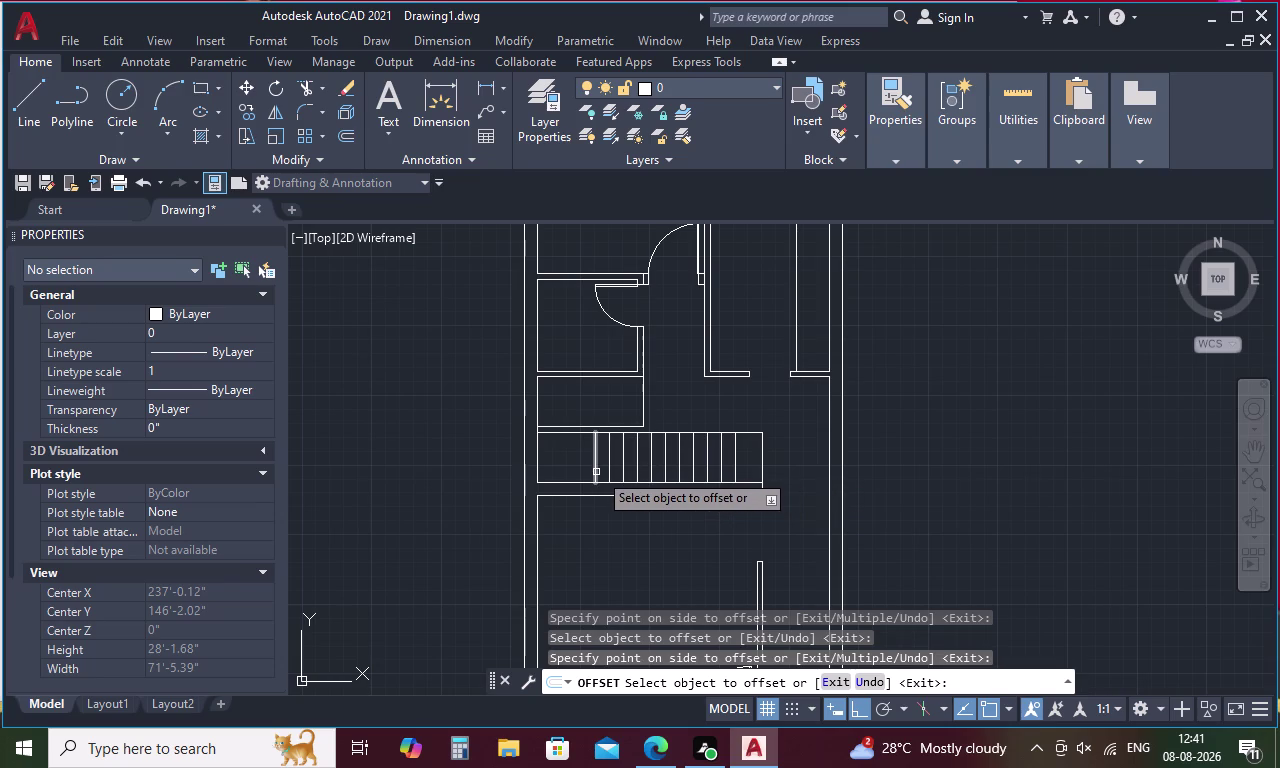
click(641, 399)
click(611, 402)
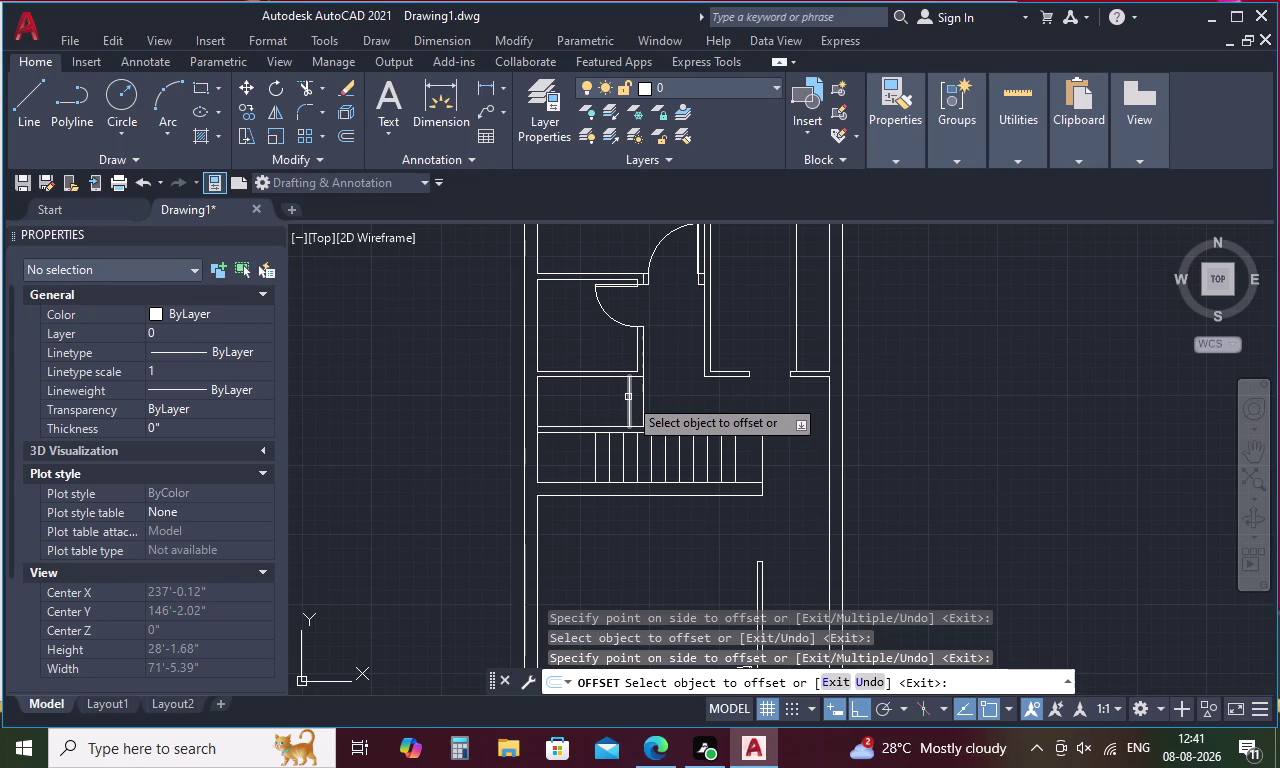
Add three 10-inch tread lines across the small room above the stair.
click(628, 397)
click(616, 399)
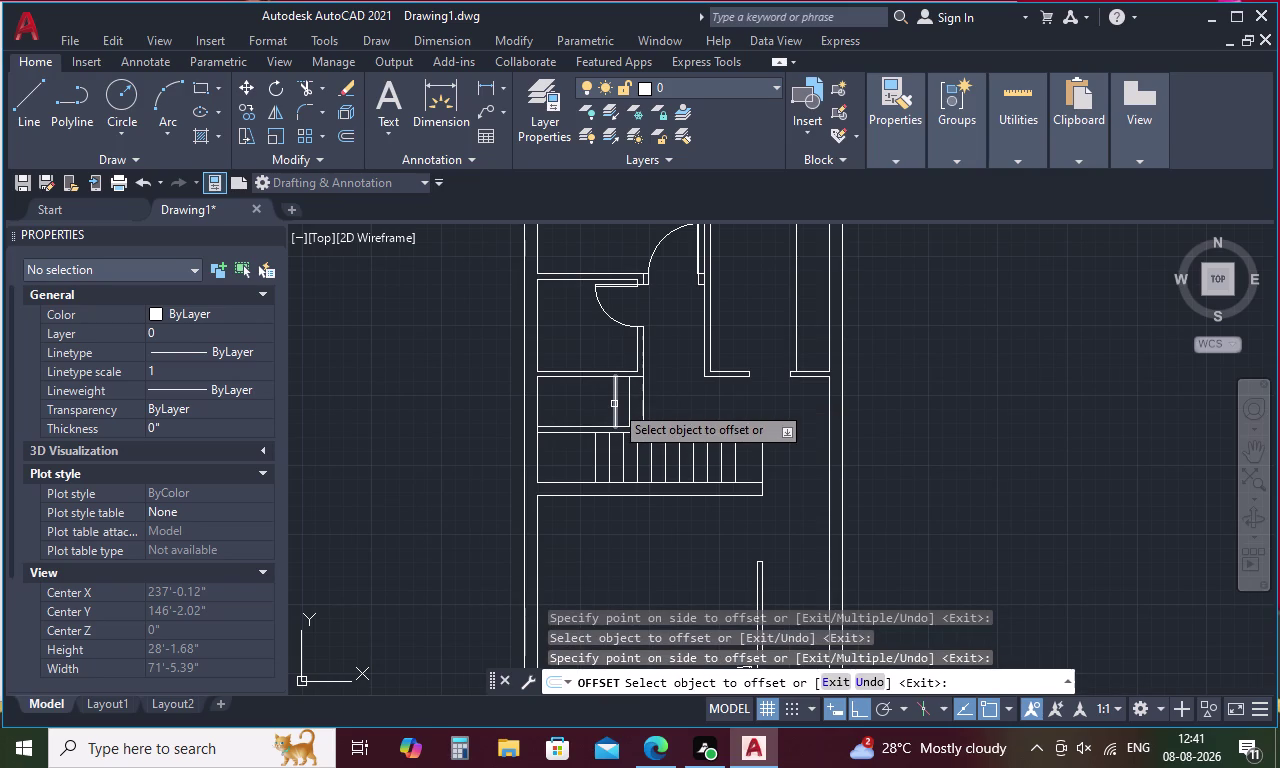
click(614, 404)
click(604, 407)
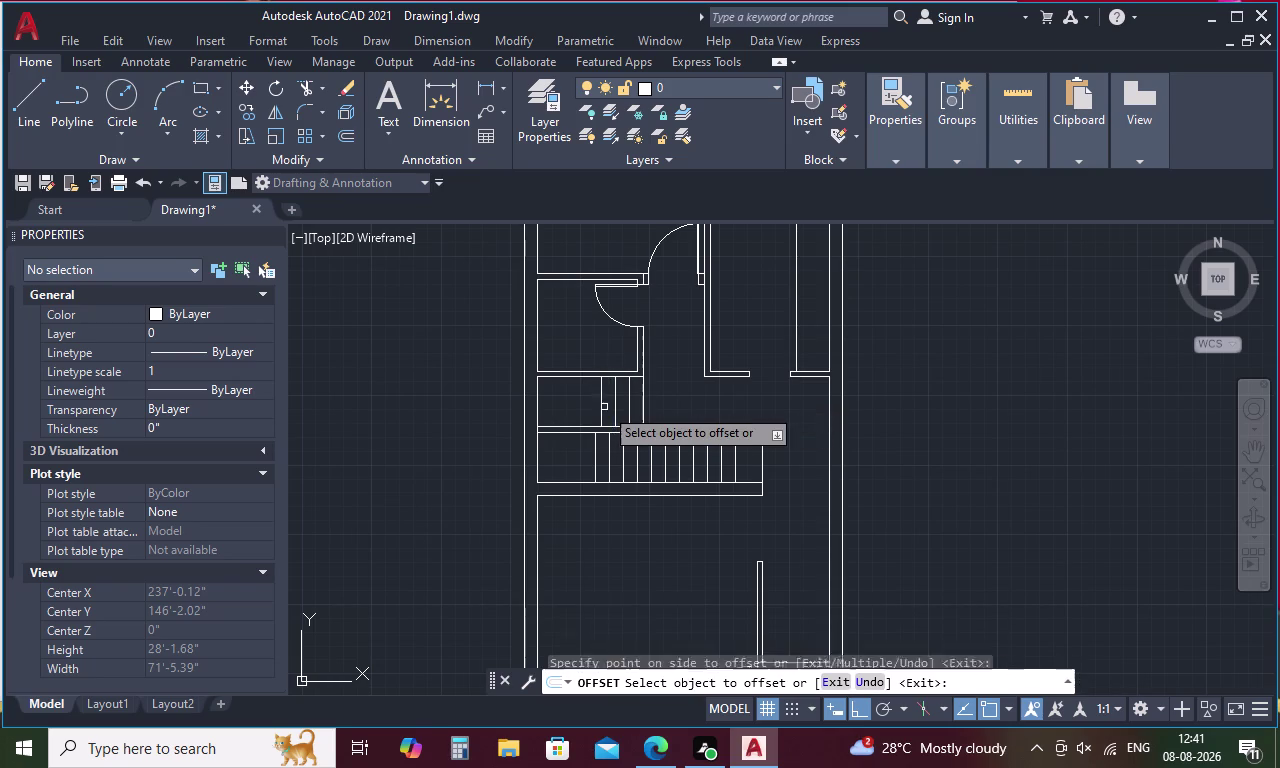
click(600, 412)
click(580, 412)
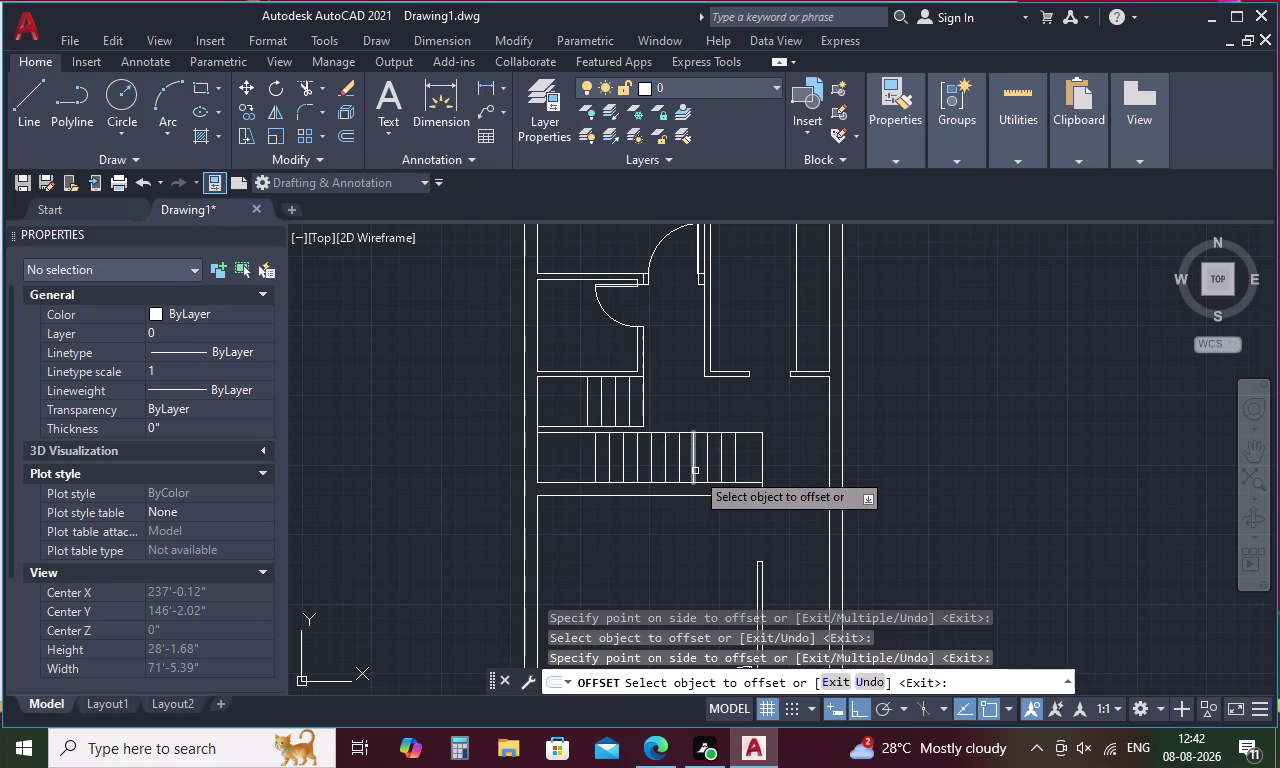
key(Escape)
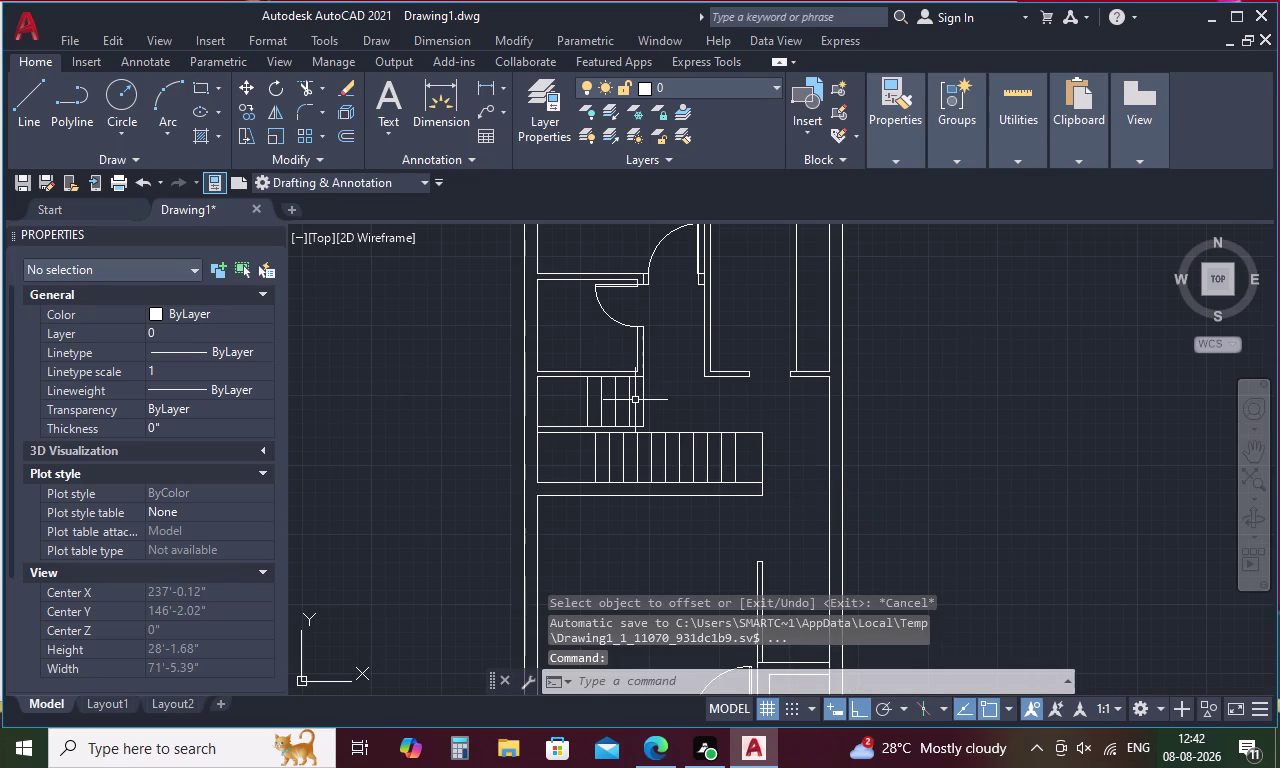
Delete the tread lines in the room above the stair.
drag(635, 400, 573, 401)
key(Delete)
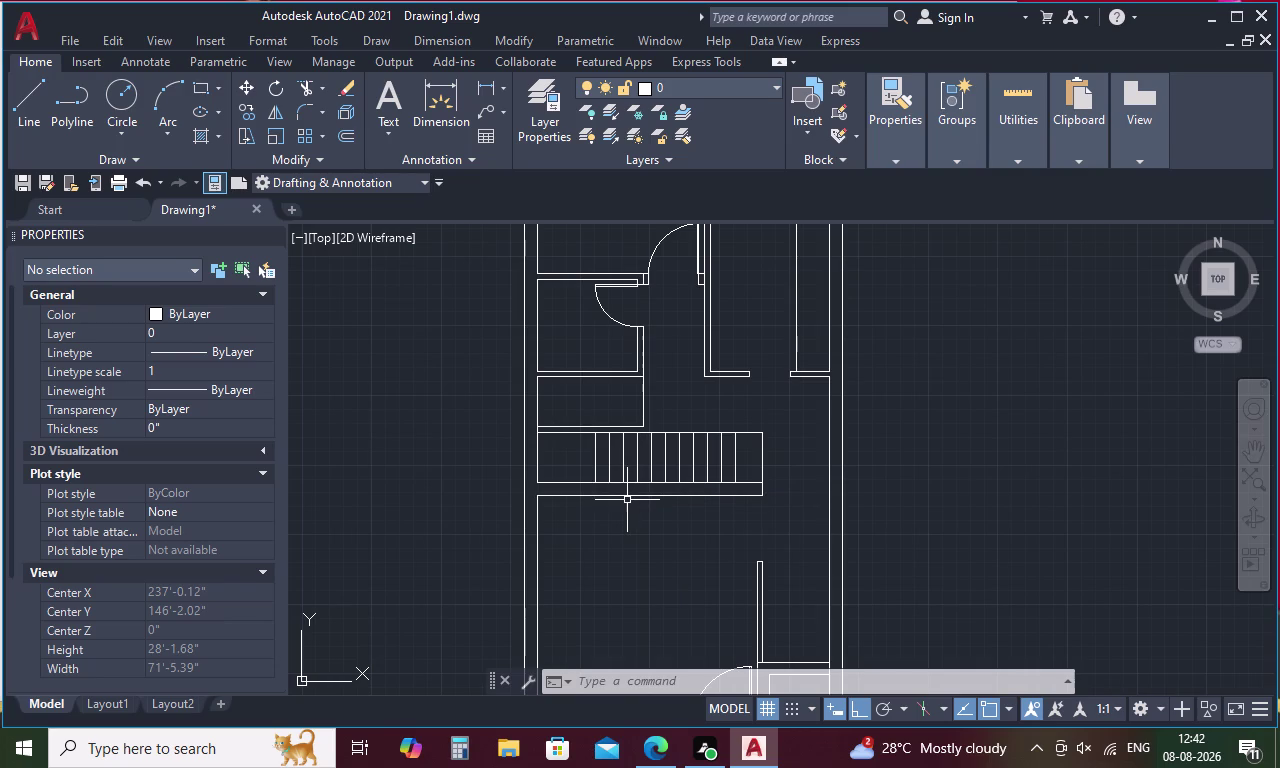
key(Escape)
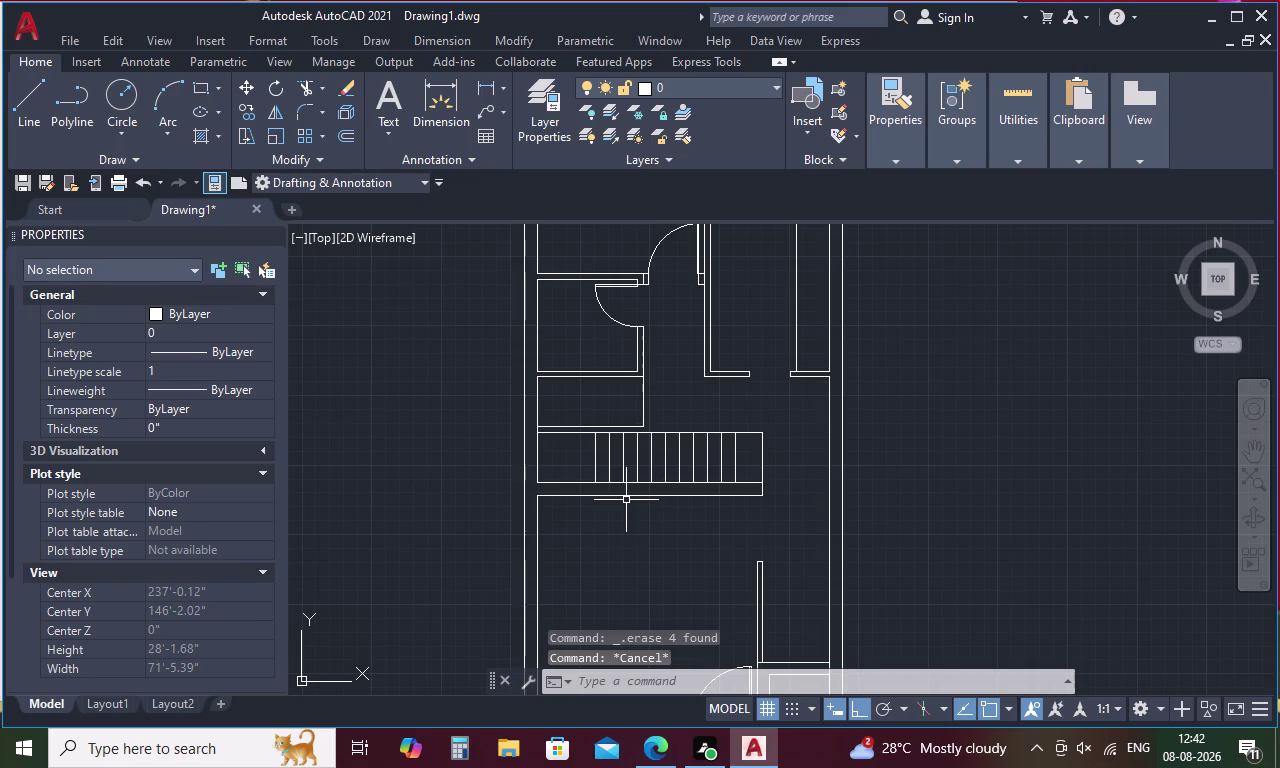
Offset a line by 3' near the stair.
key(o)
key(space)
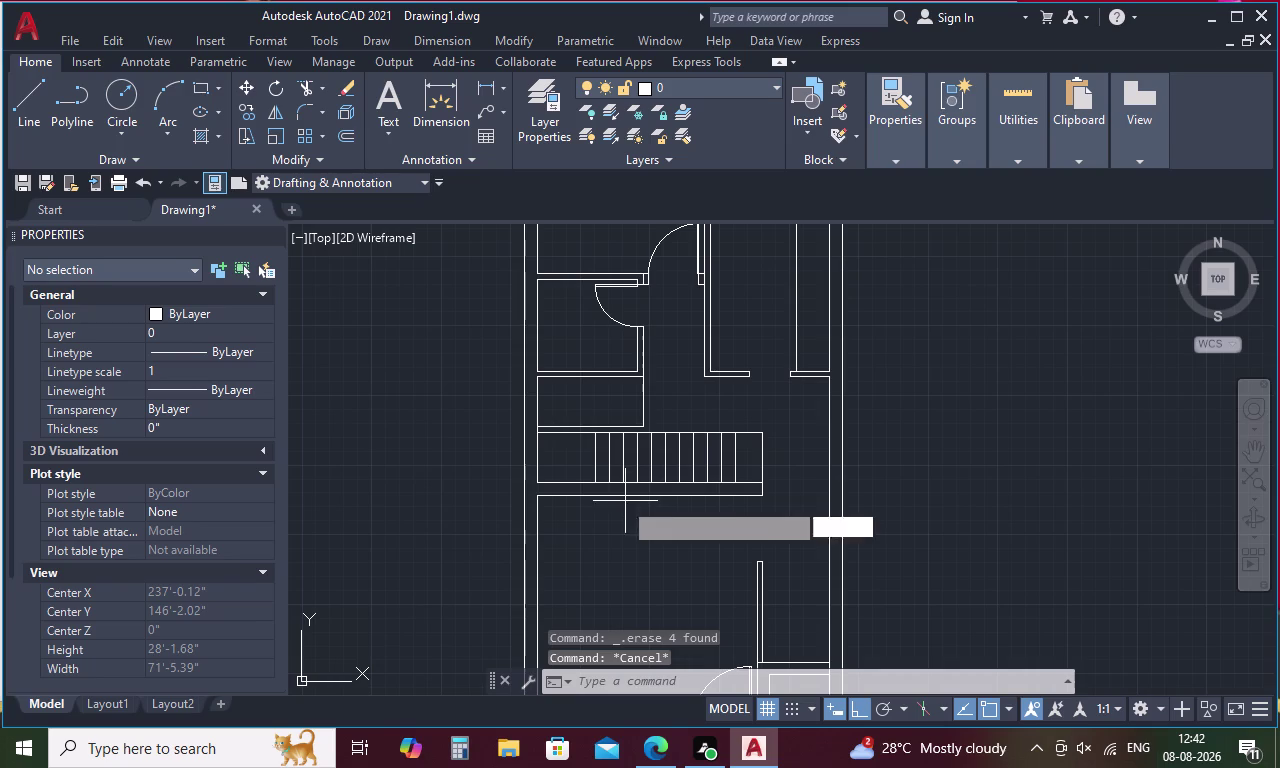
text(3')
key(space)
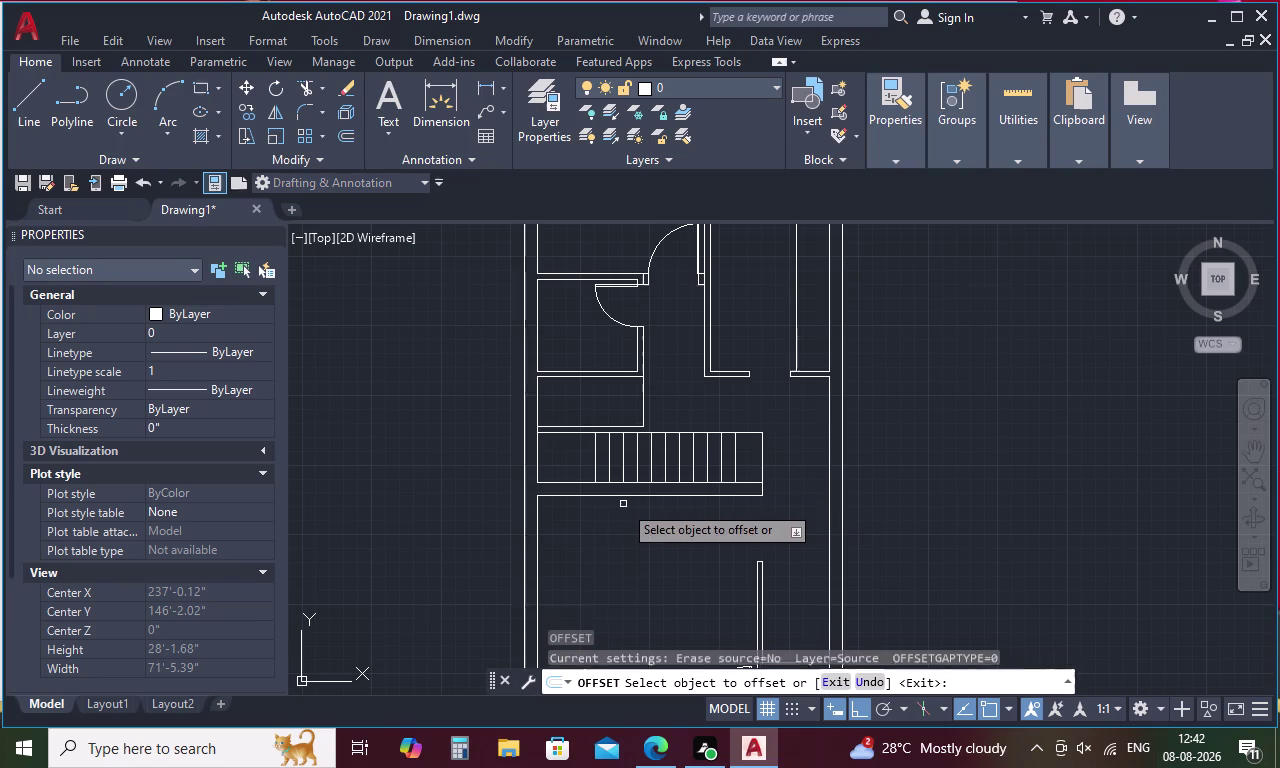
click(537, 393)
click(554, 397)
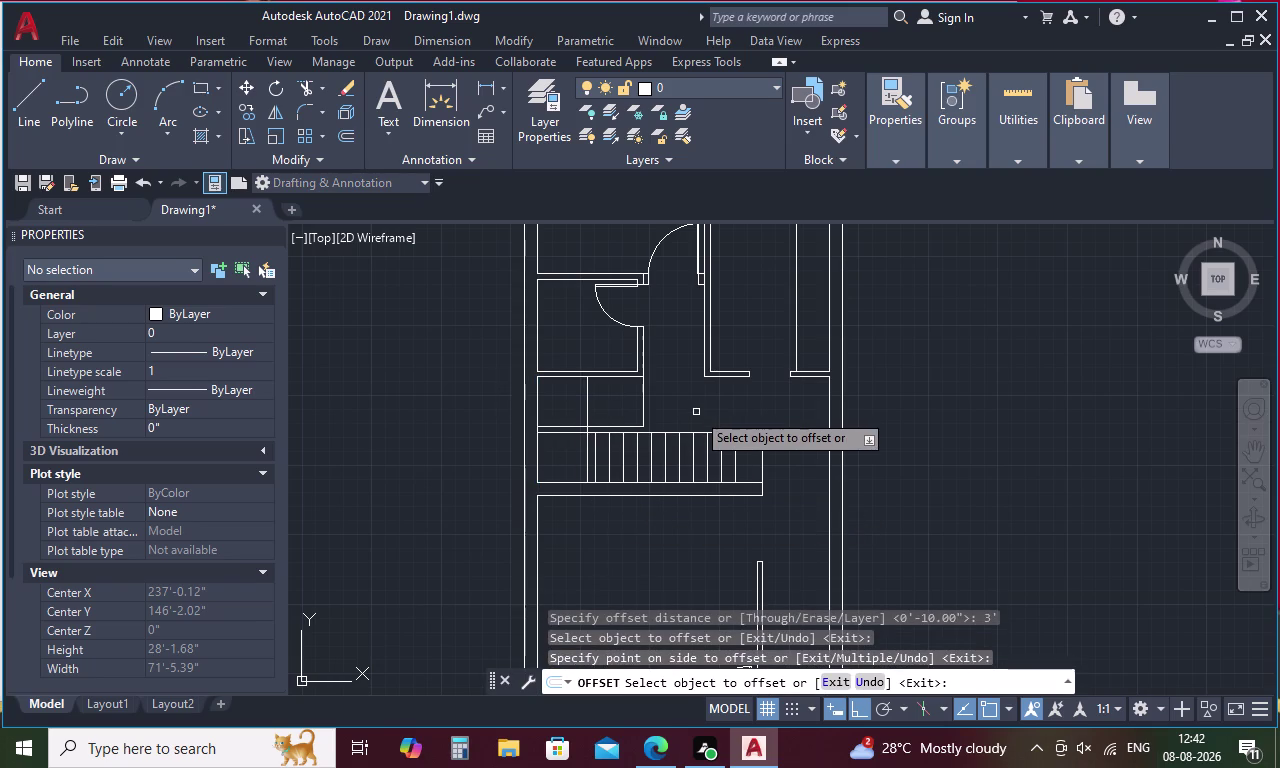
key(Escape)
Select all the stair tread lines with a crossing window and delete them.
drag(752, 464, 742, 463)
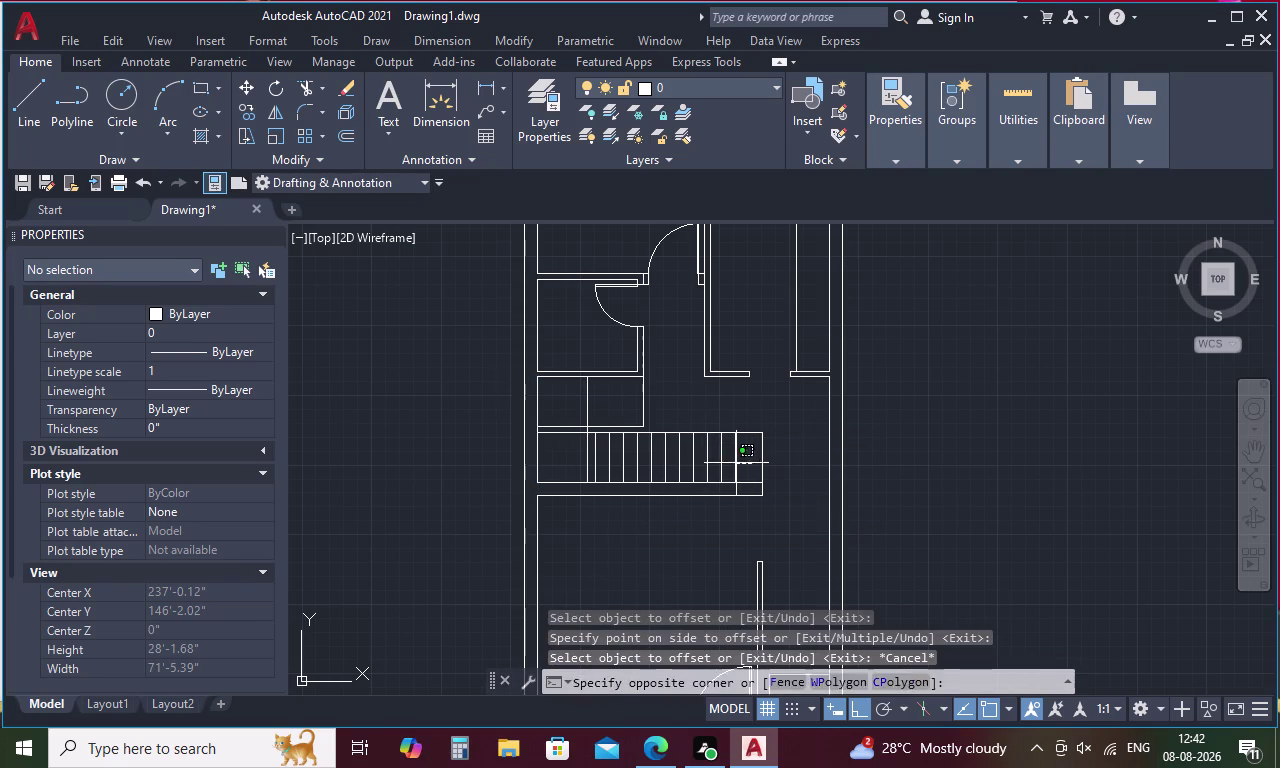
drag(742, 463, 594, 454)
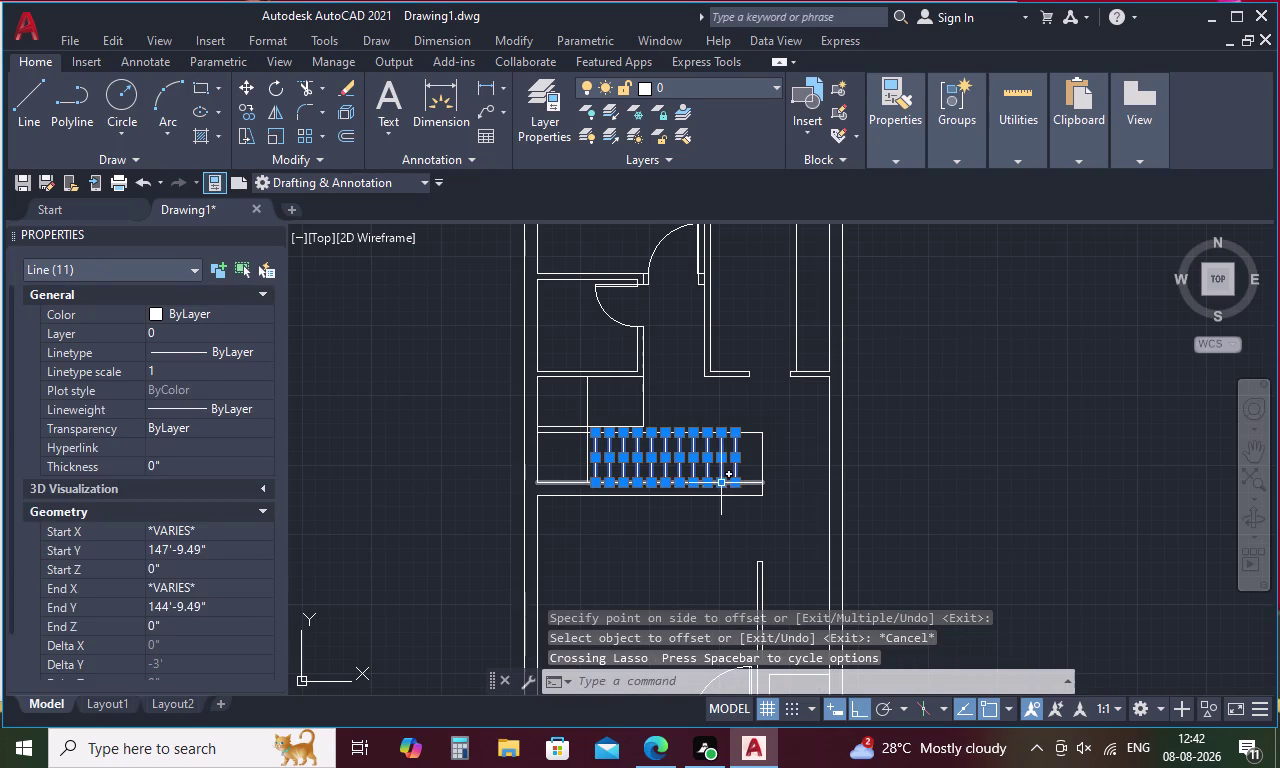
key(Delete)
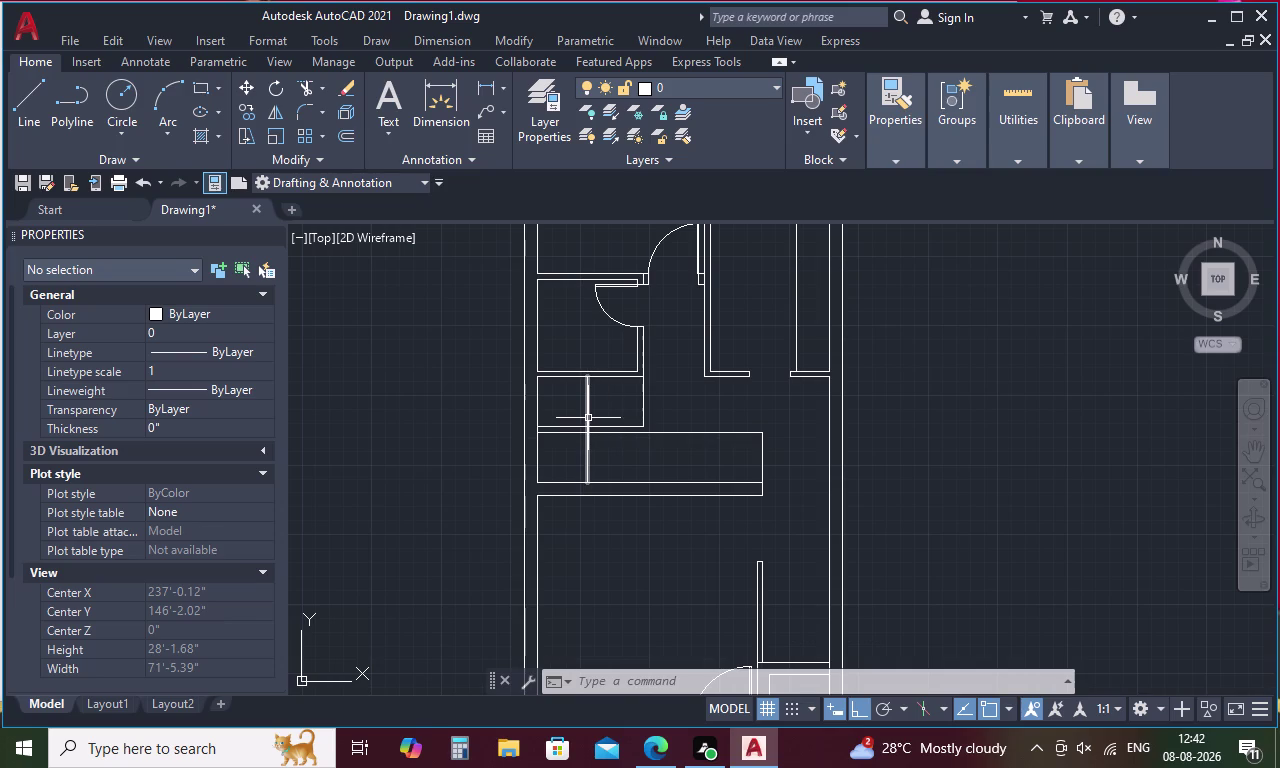
Break the vertical line at the stair's edge with BREAKATPOINT.
key(b)
key(r)
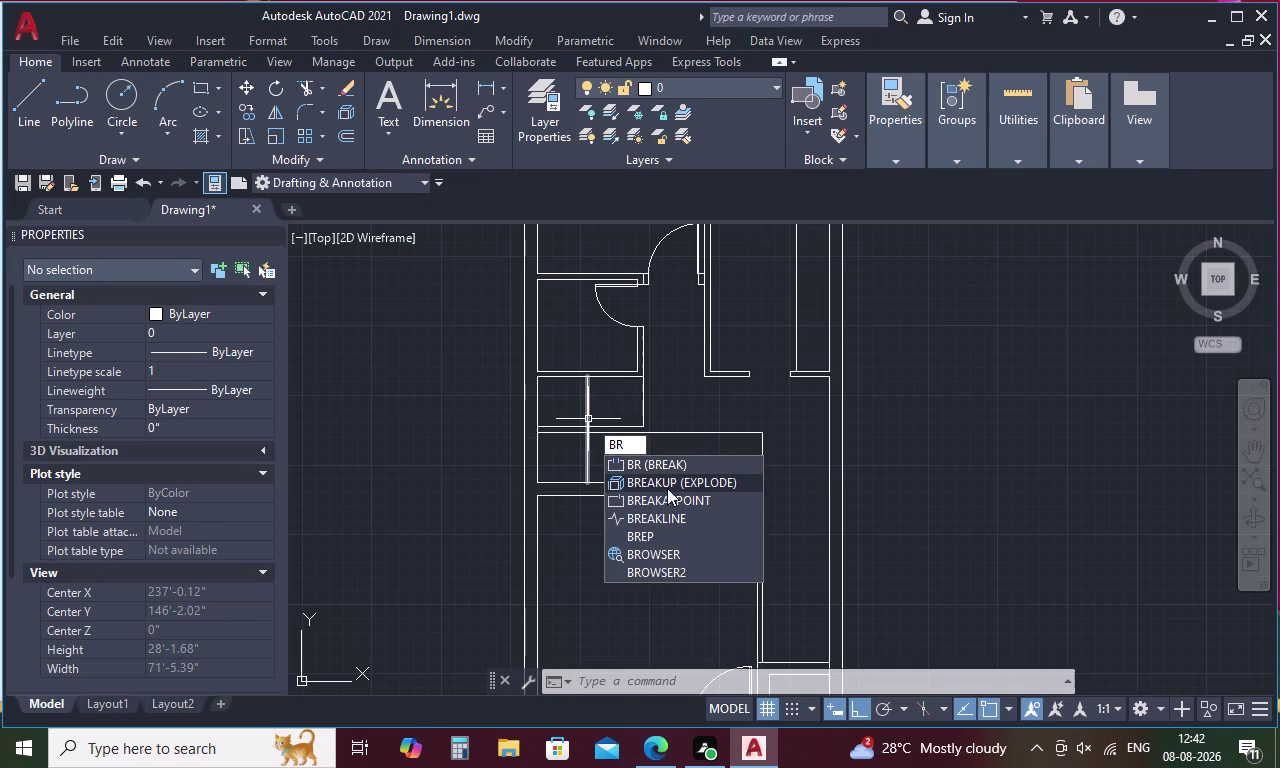
click(670, 501)
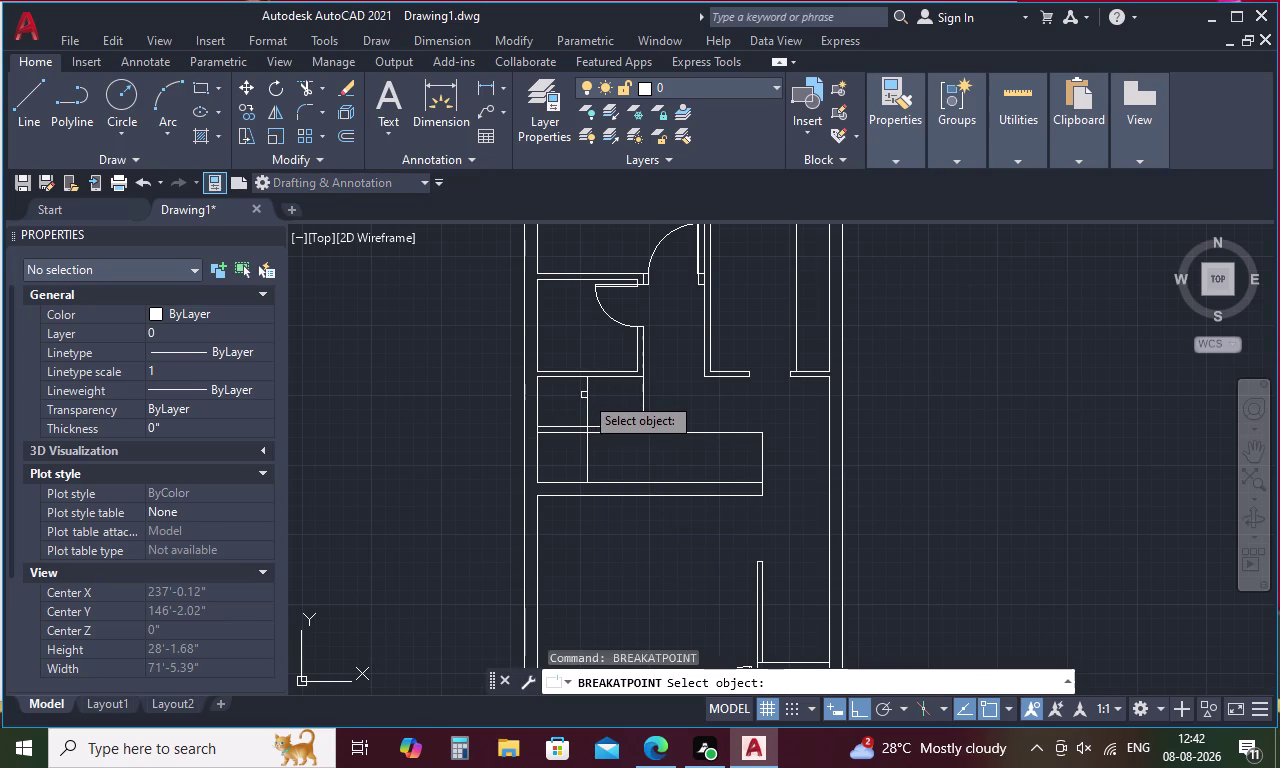
click(587, 392)
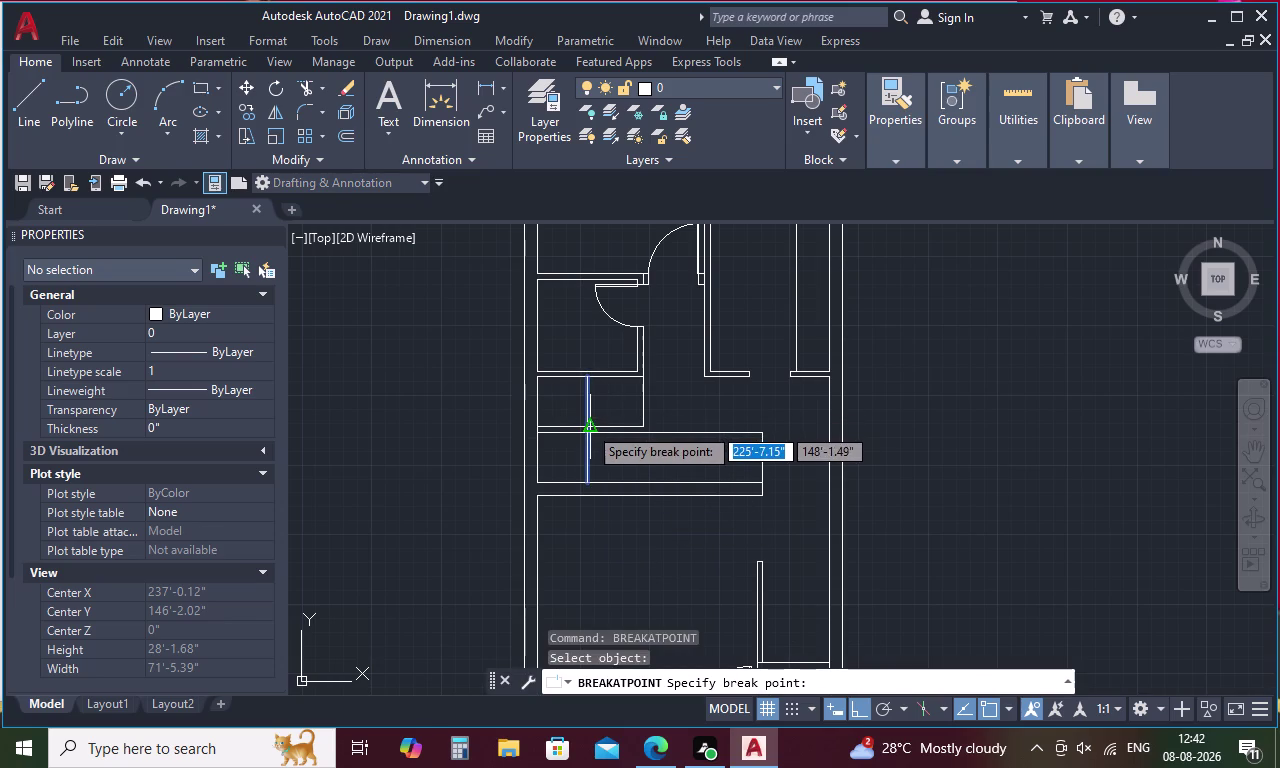
scroll(up, 3)
click(582, 438)
key(Escape)
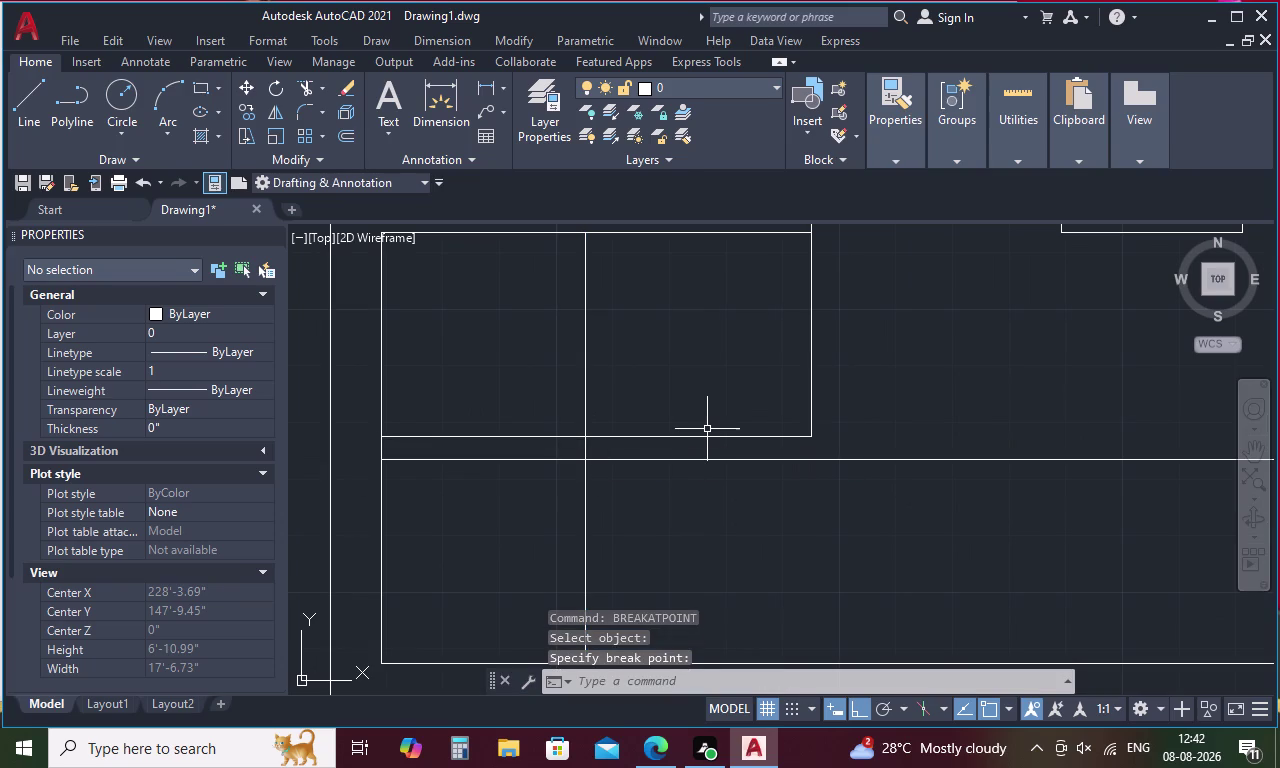
Measure with DIST from the break point to the stair's right side (3'-3.51").
key(o)
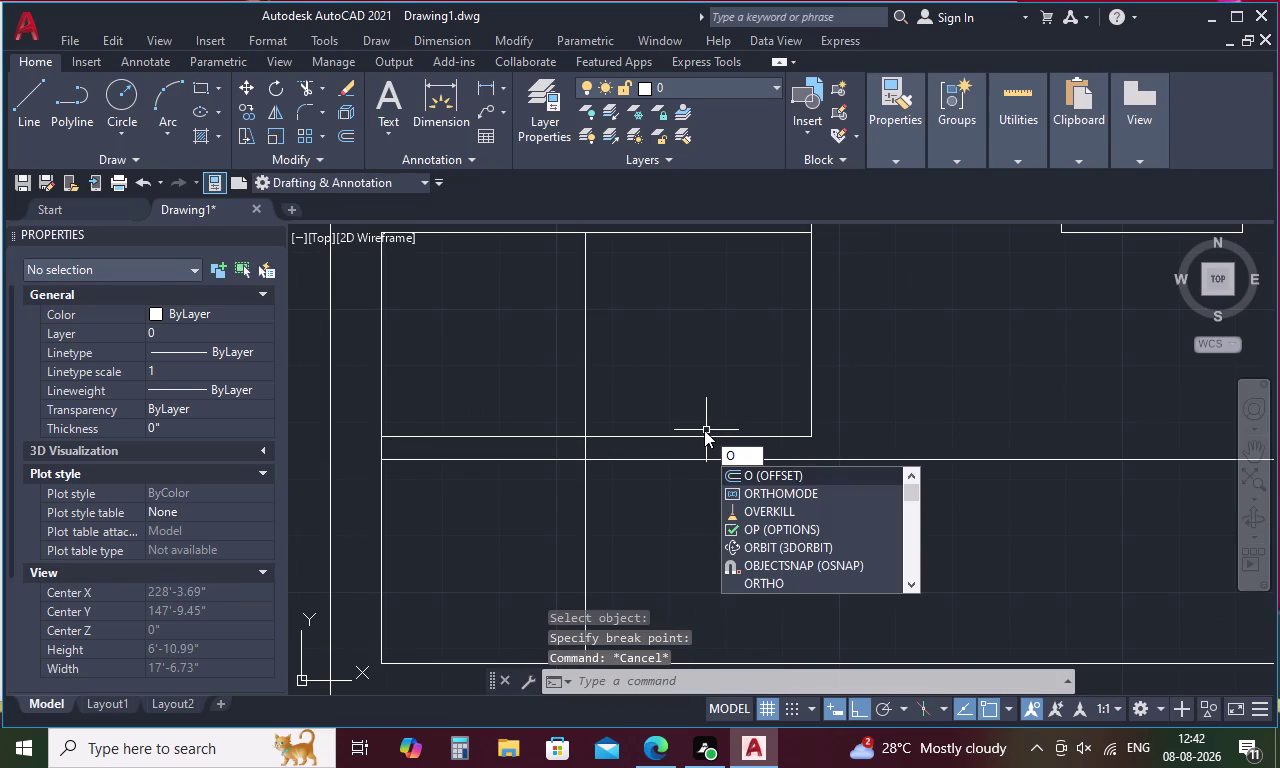
key(Escape)
text(DI)
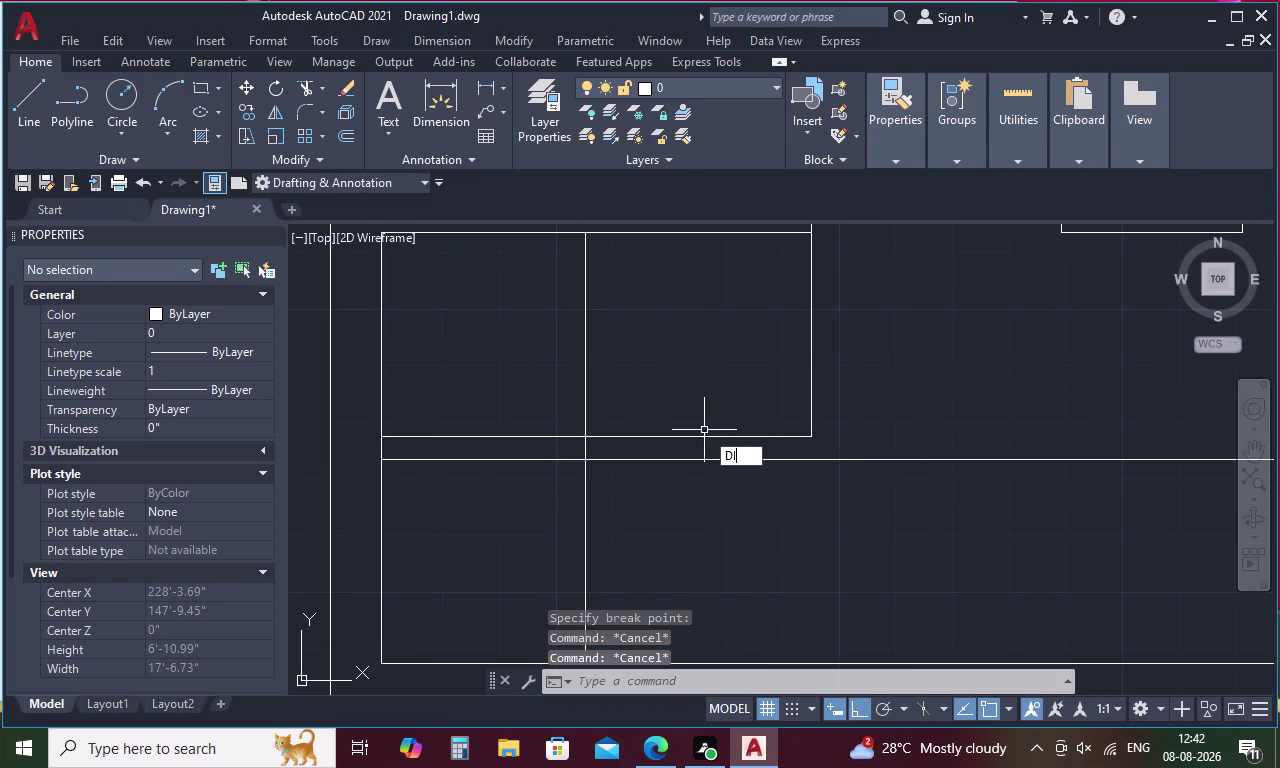
key(space)
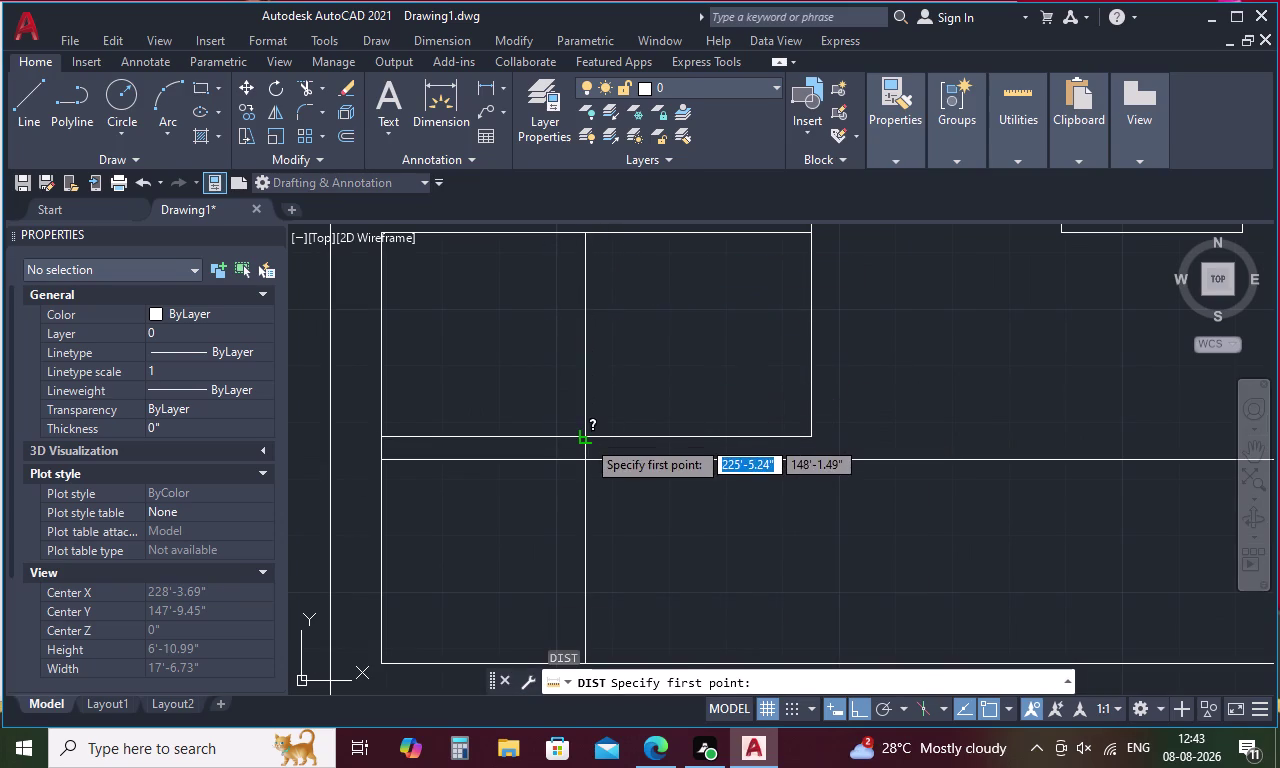
click(586, 439)
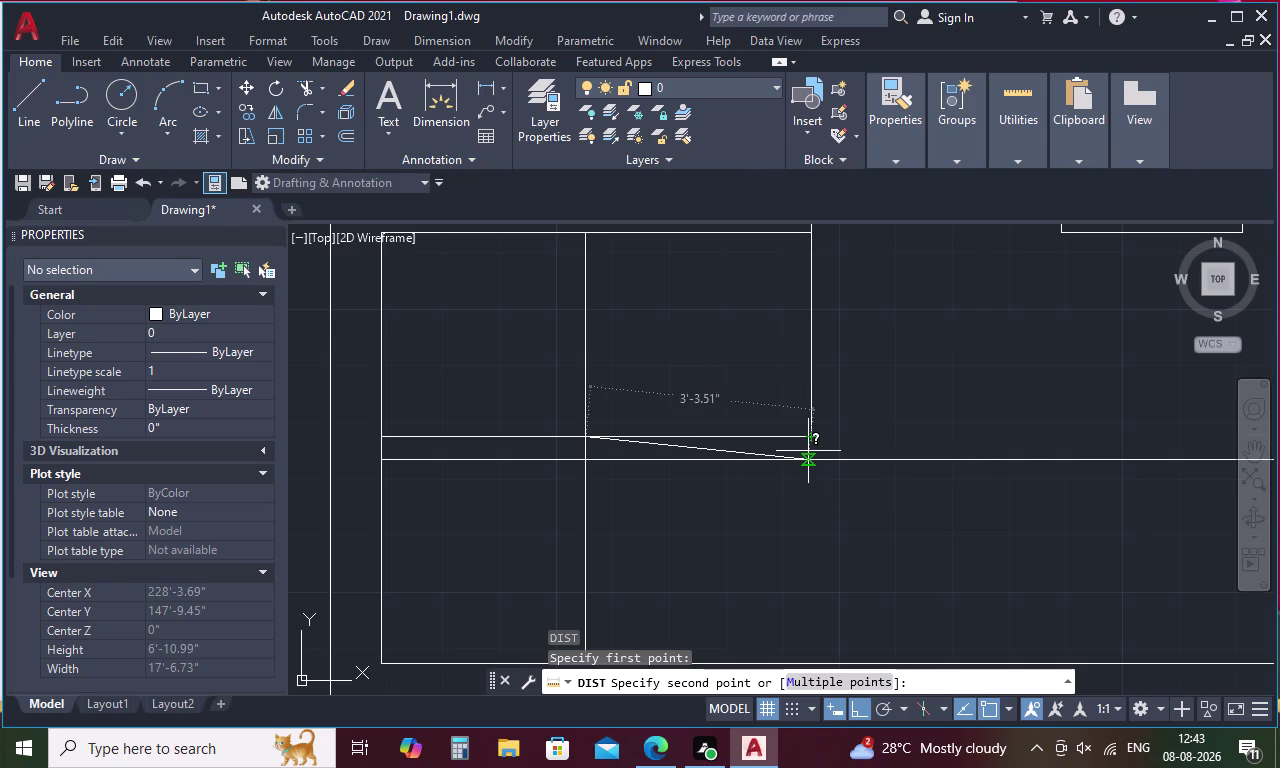
key(Escape)
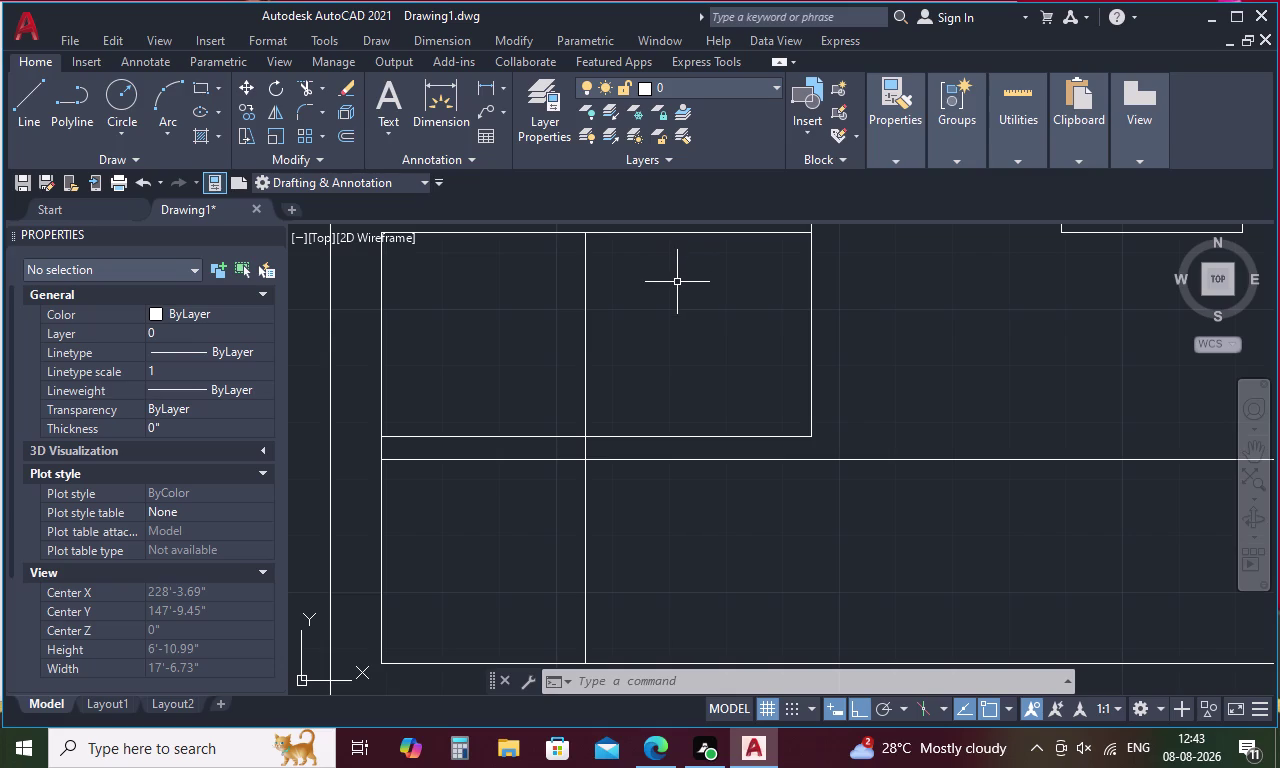
key(Escape)
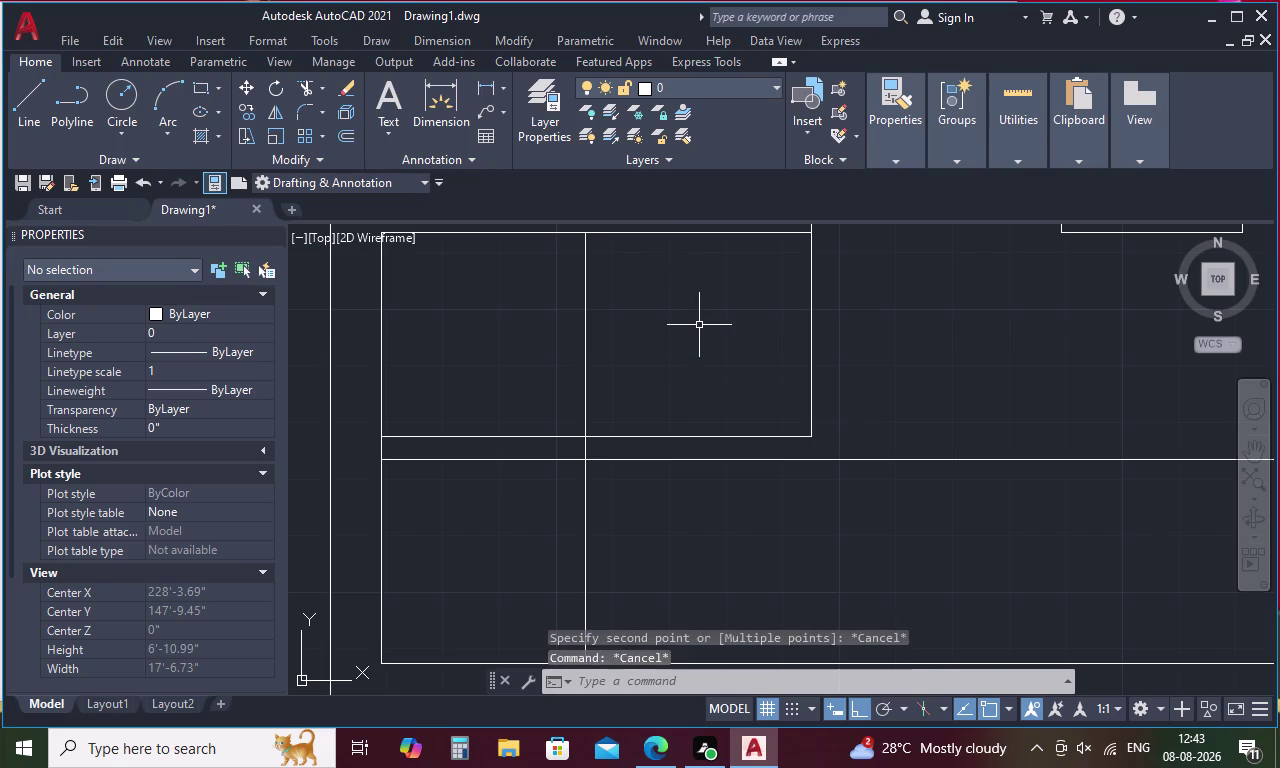
Offset four tread lines 10 inches apart across the upper stair flight.
text(O)
key(space)
text(1)
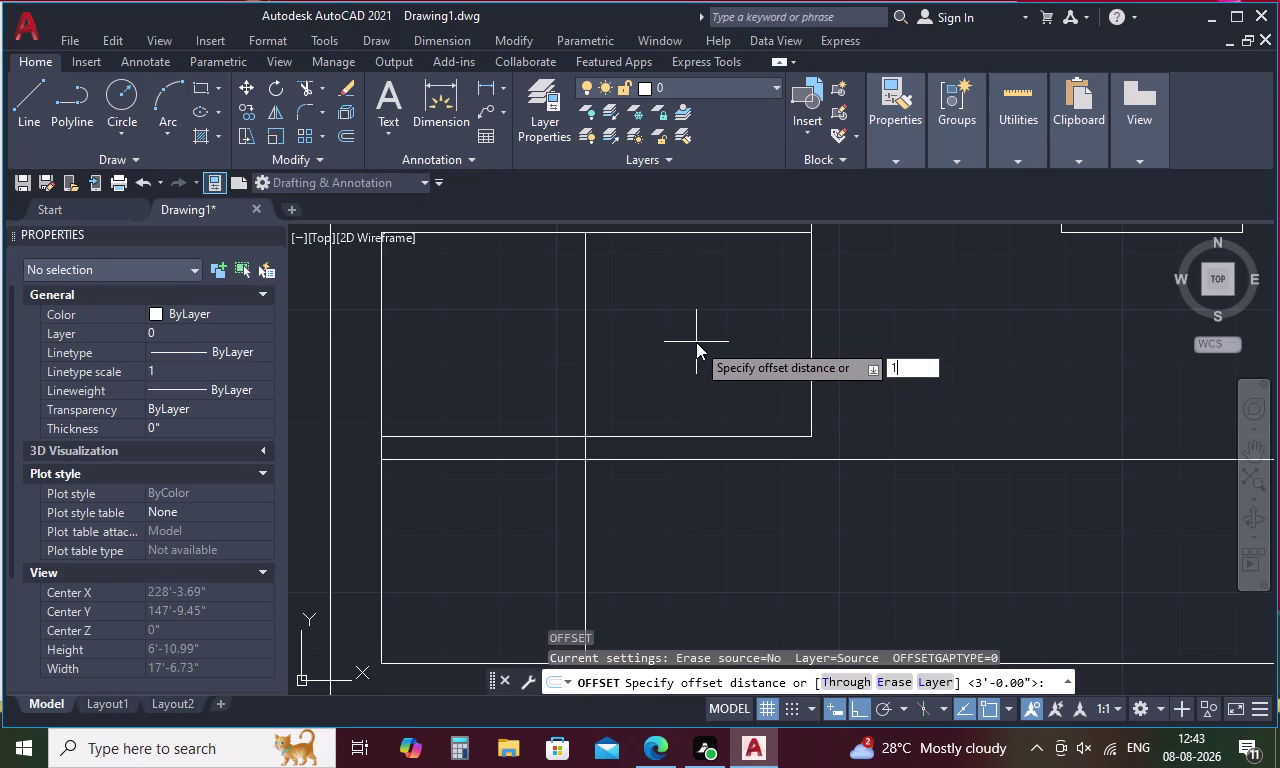
text(0)
key(space)
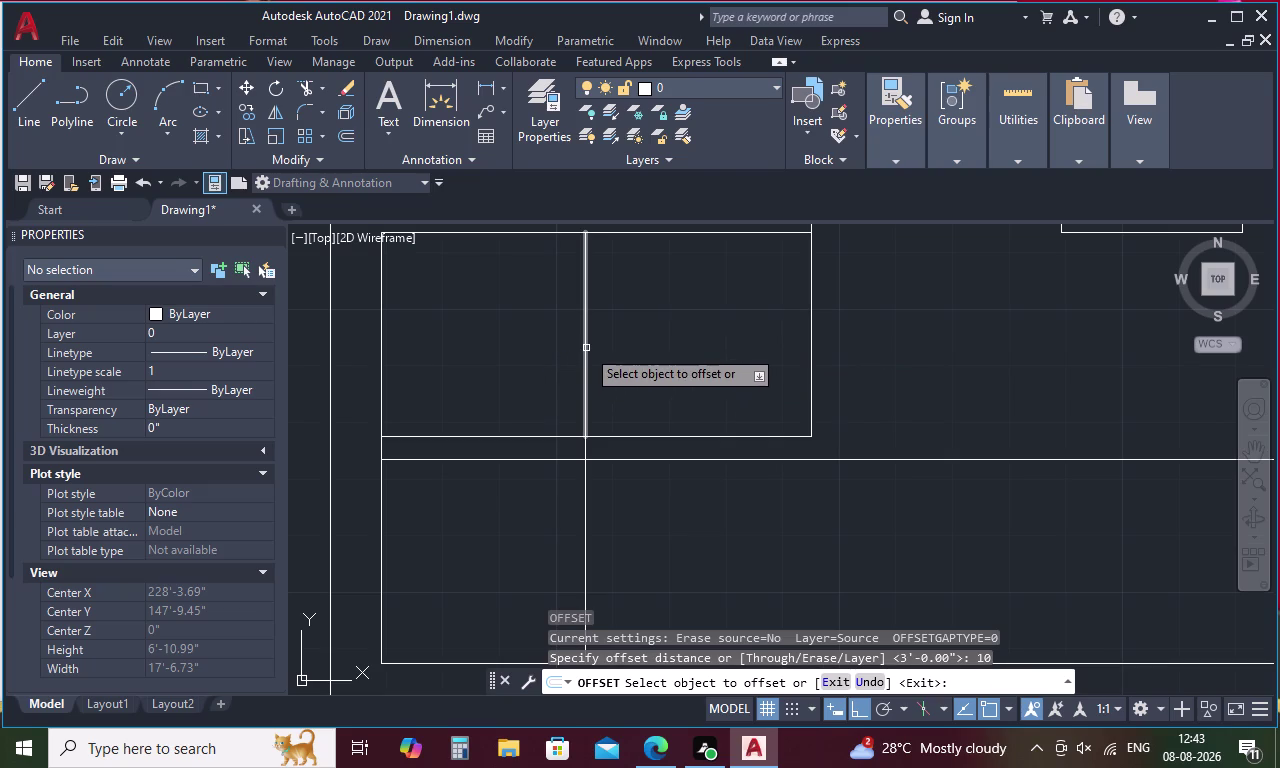
click(809, 341)
click(722, 350)
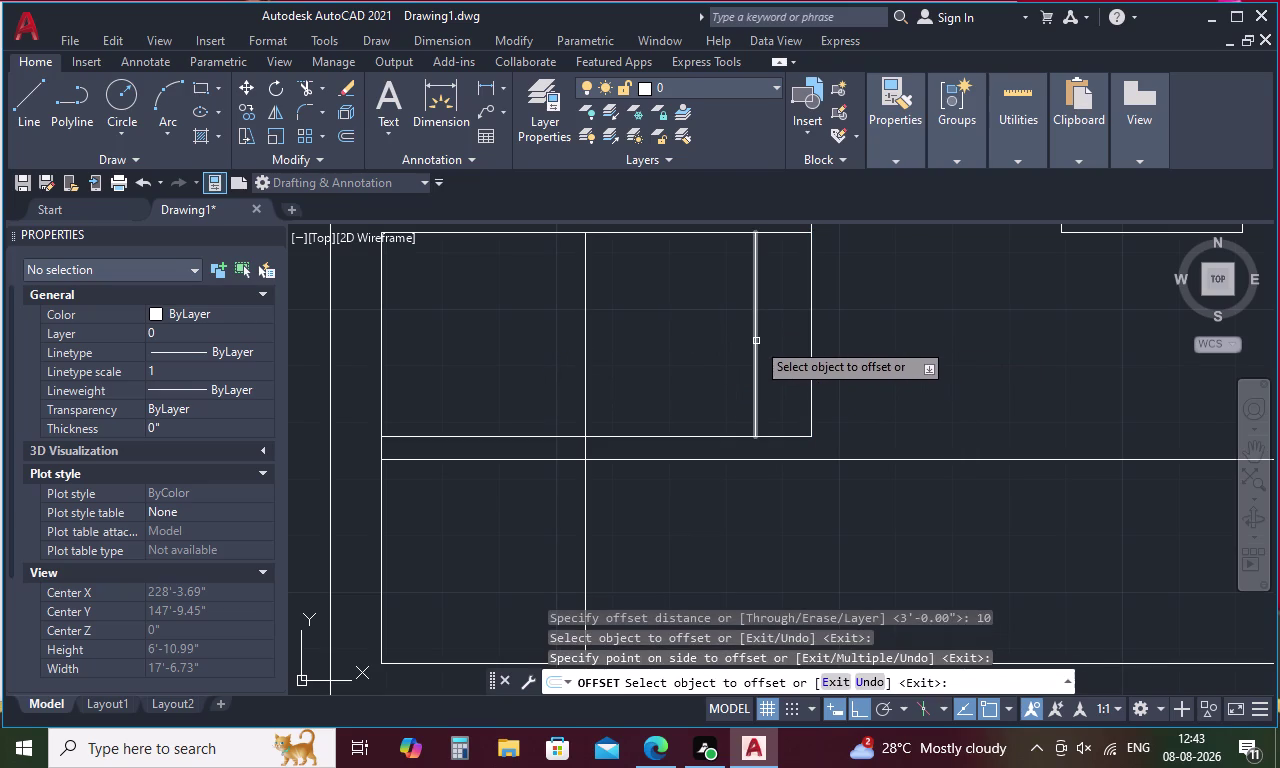
click(756, 341)
click(624, 337)
click(697, 323)
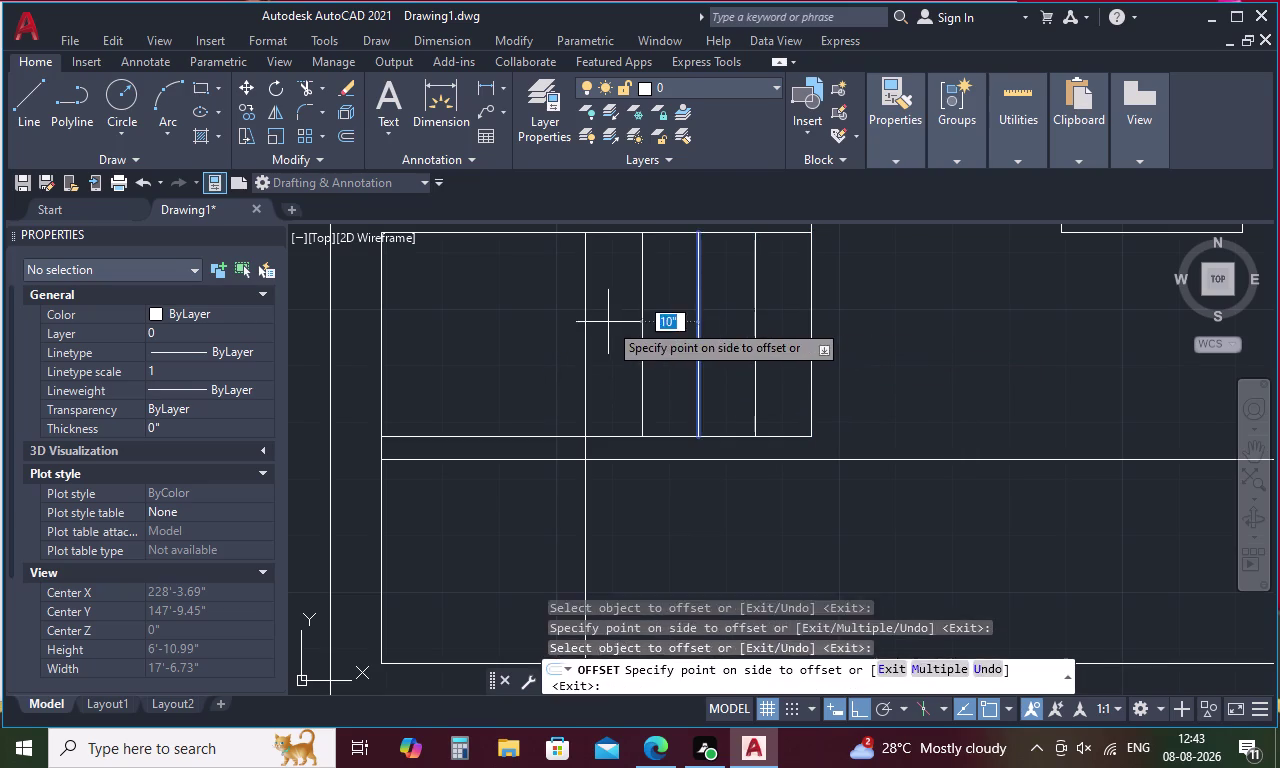
click(608, 322)
click(643, 317)
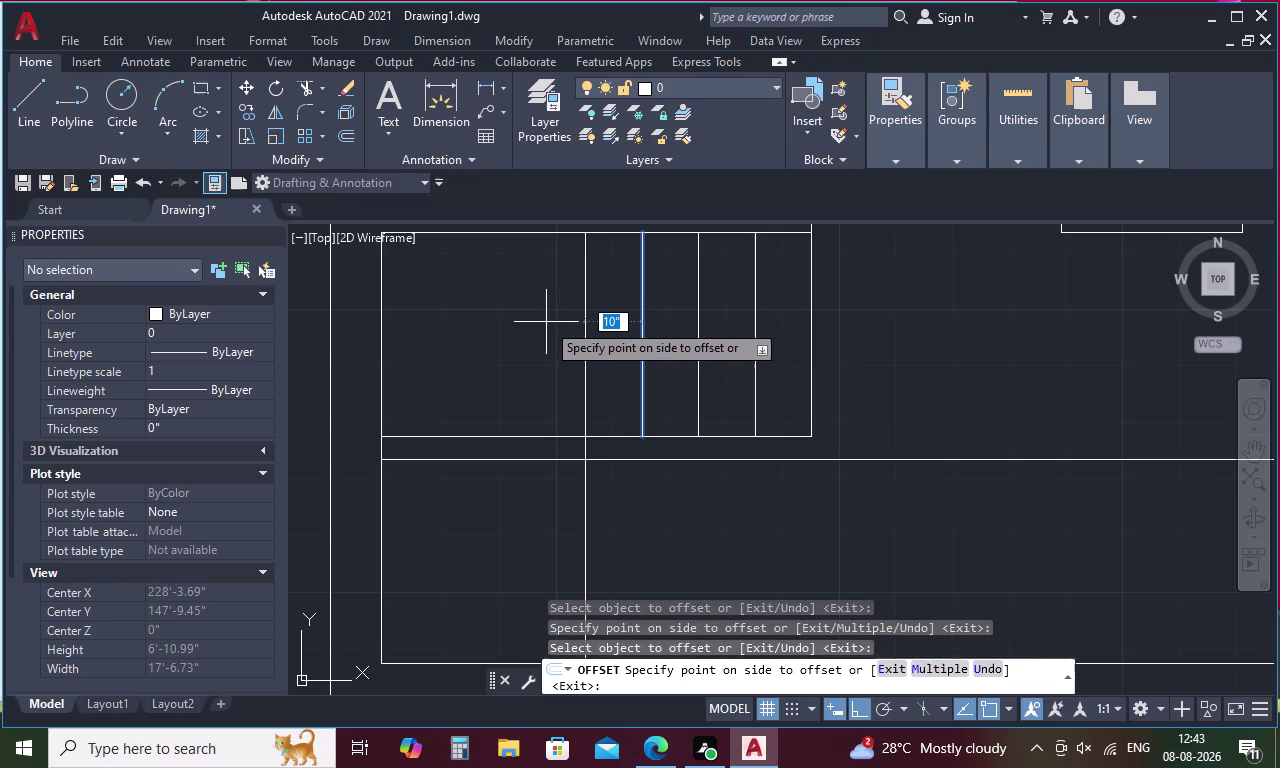
click(546, 322)
scroll(up, 3)
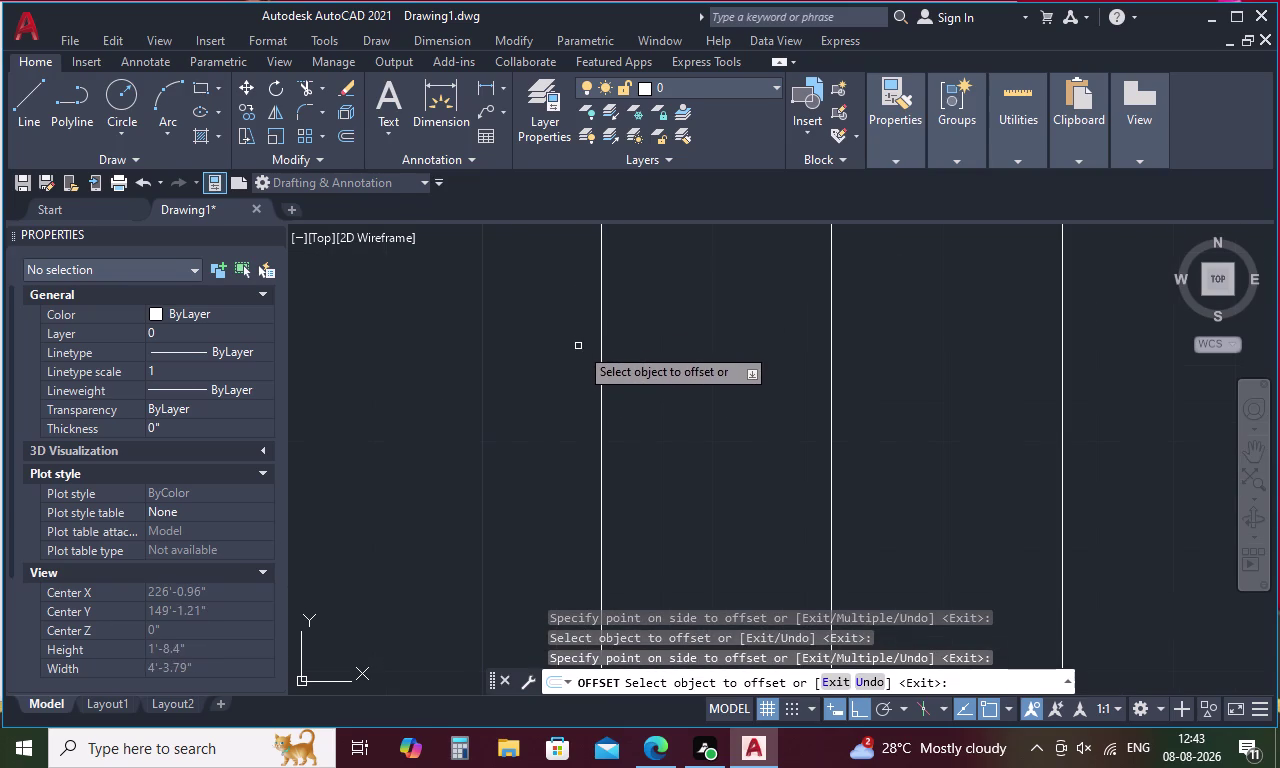
scroll(down, 3)
scroll(up, 3)
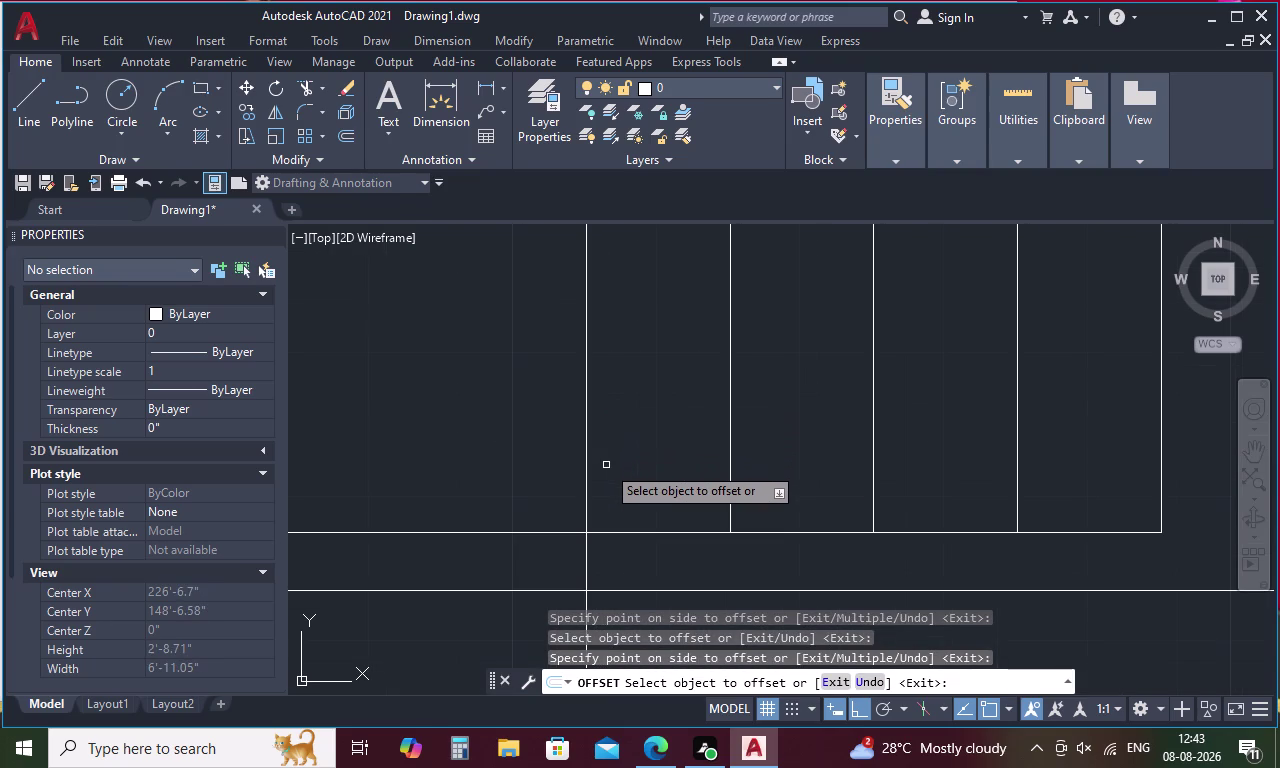
key(Escape)
Delete the vertical line at the stair's left.
click(585, 453)
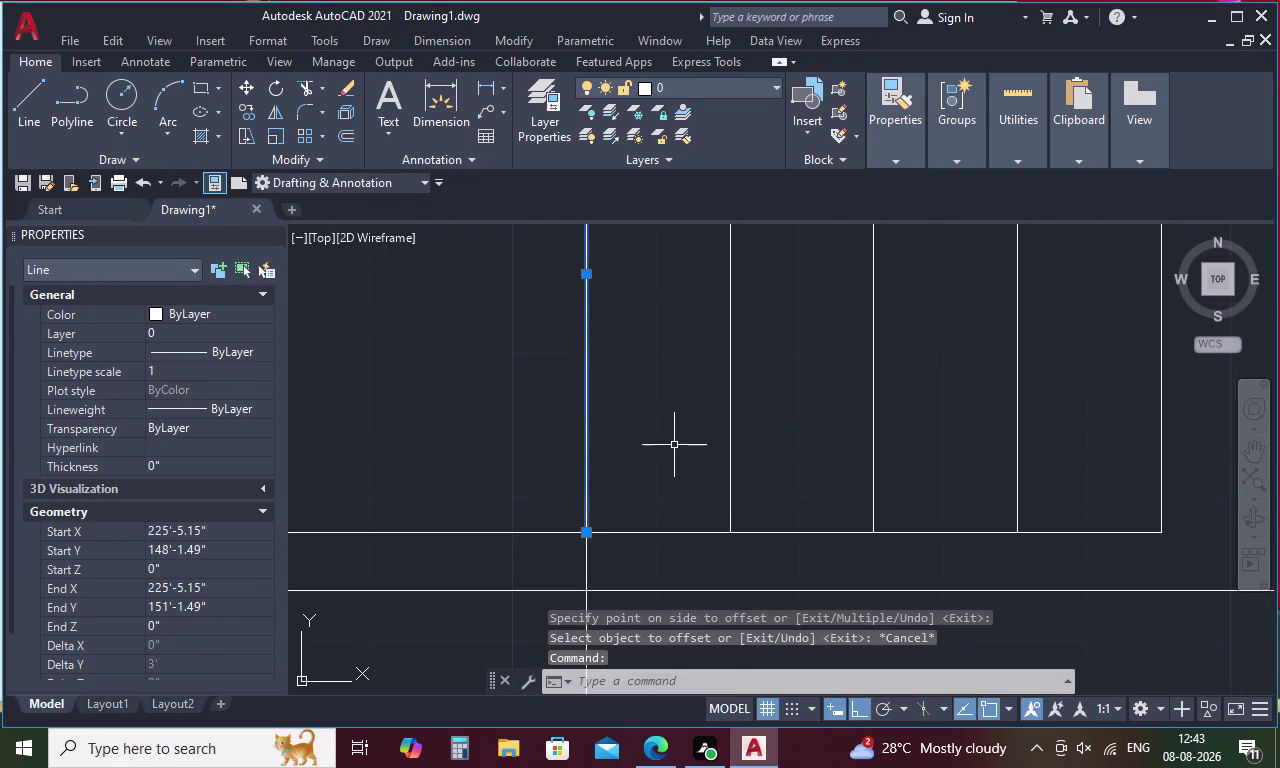
key(Delete)
scroll(down, 3)
scroll(down, 3)
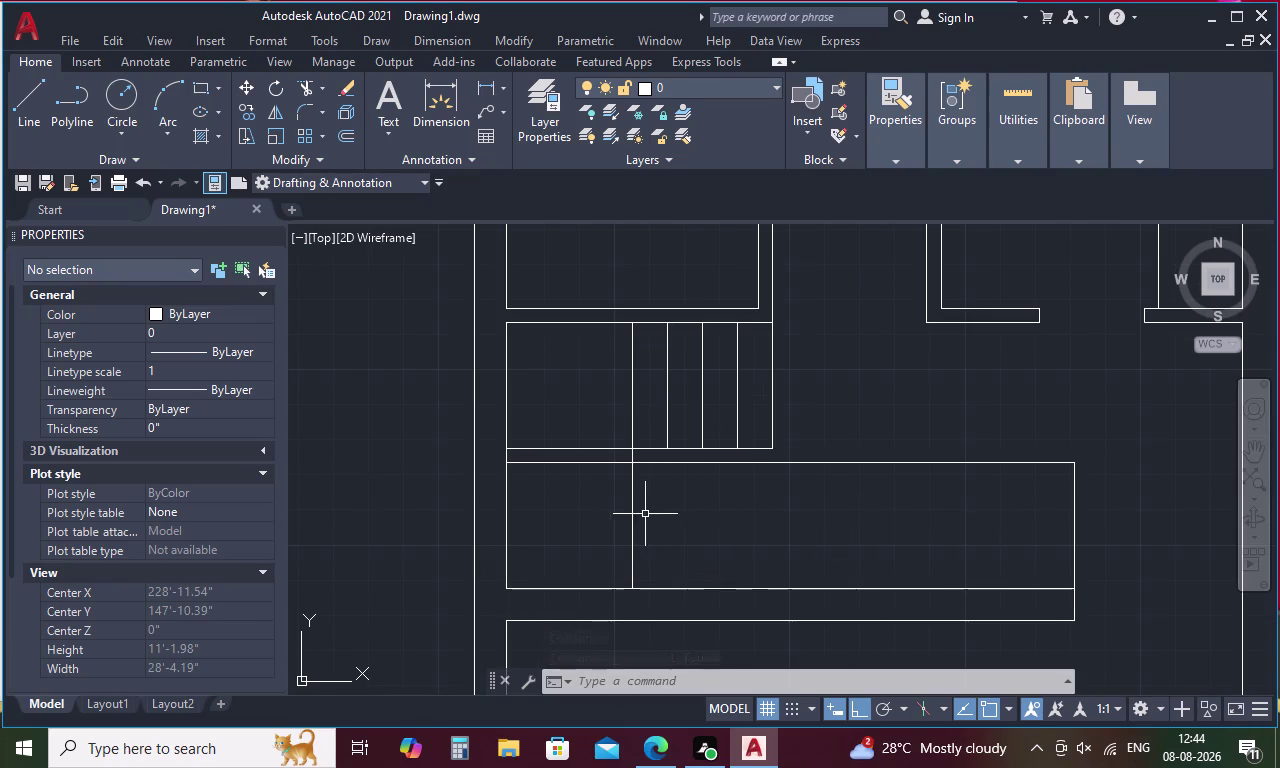
Break the lower flight's vertical divider line at its top edge.
text(B)
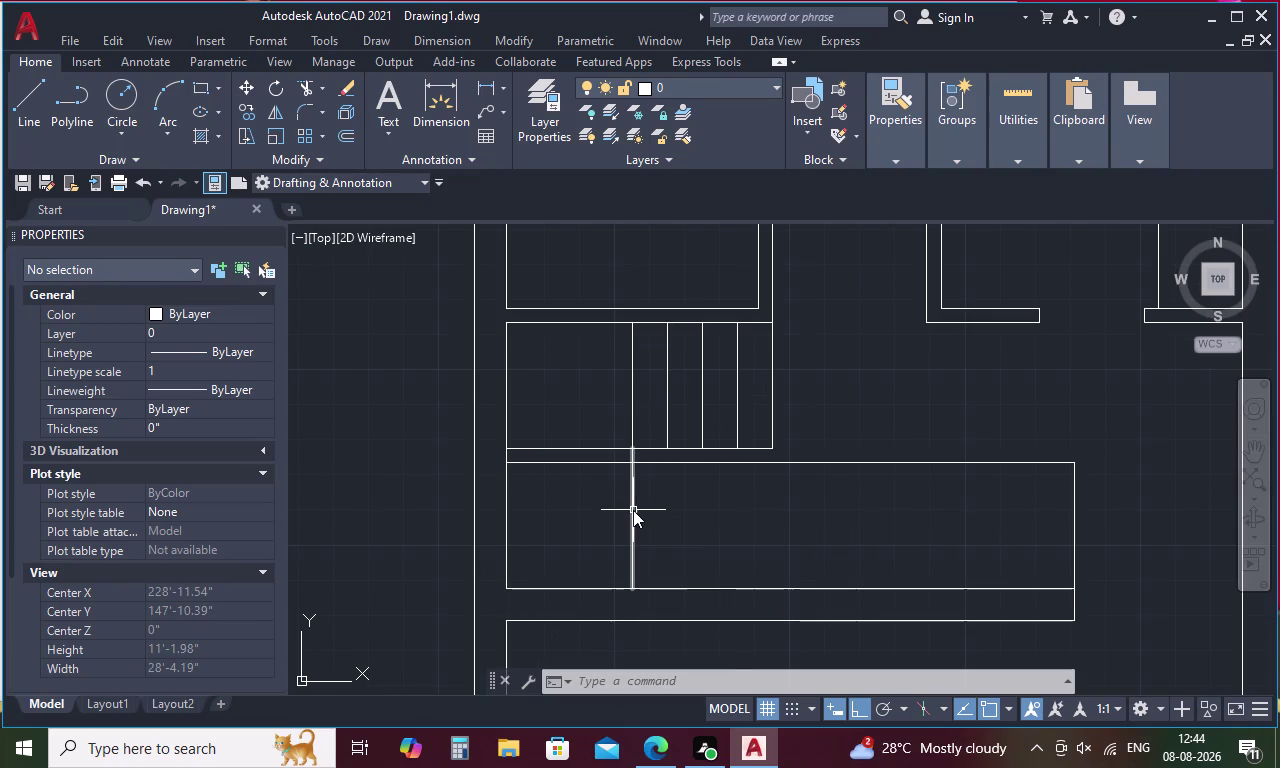
text(R)
click(731, 586)
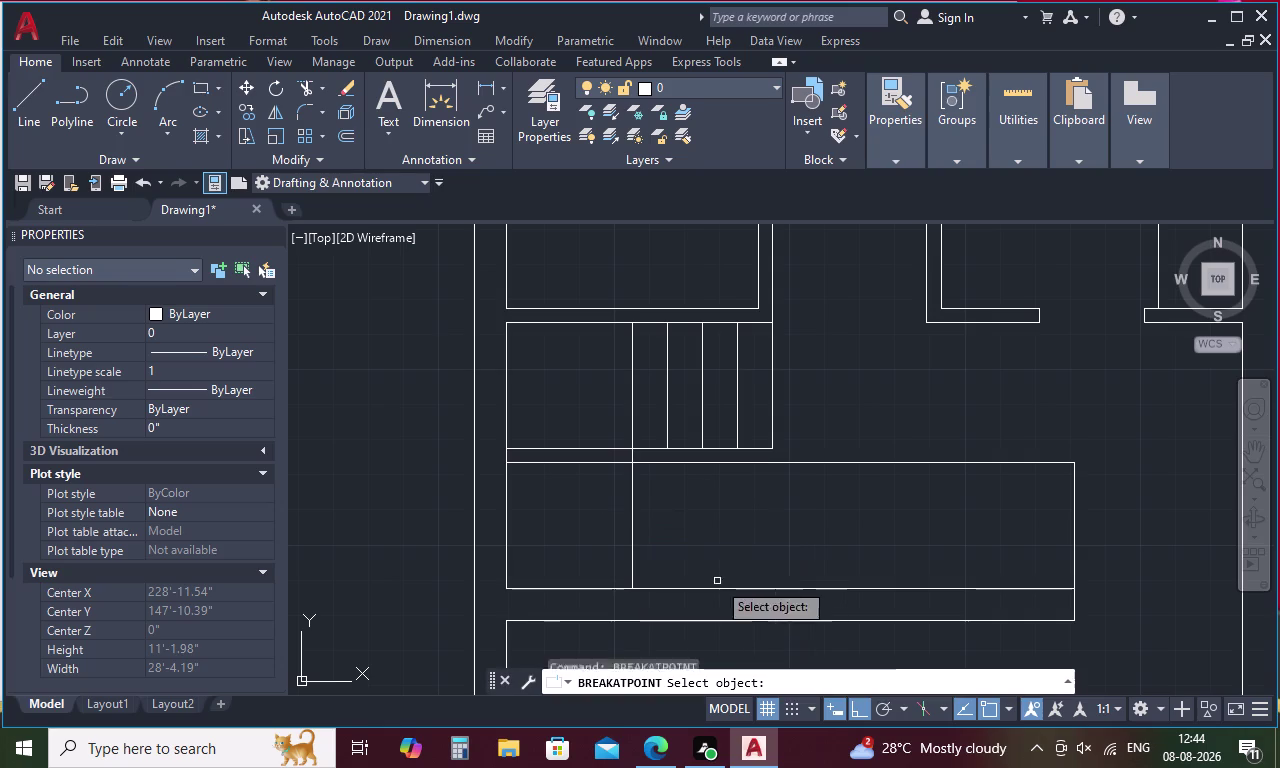
click(634, 499)
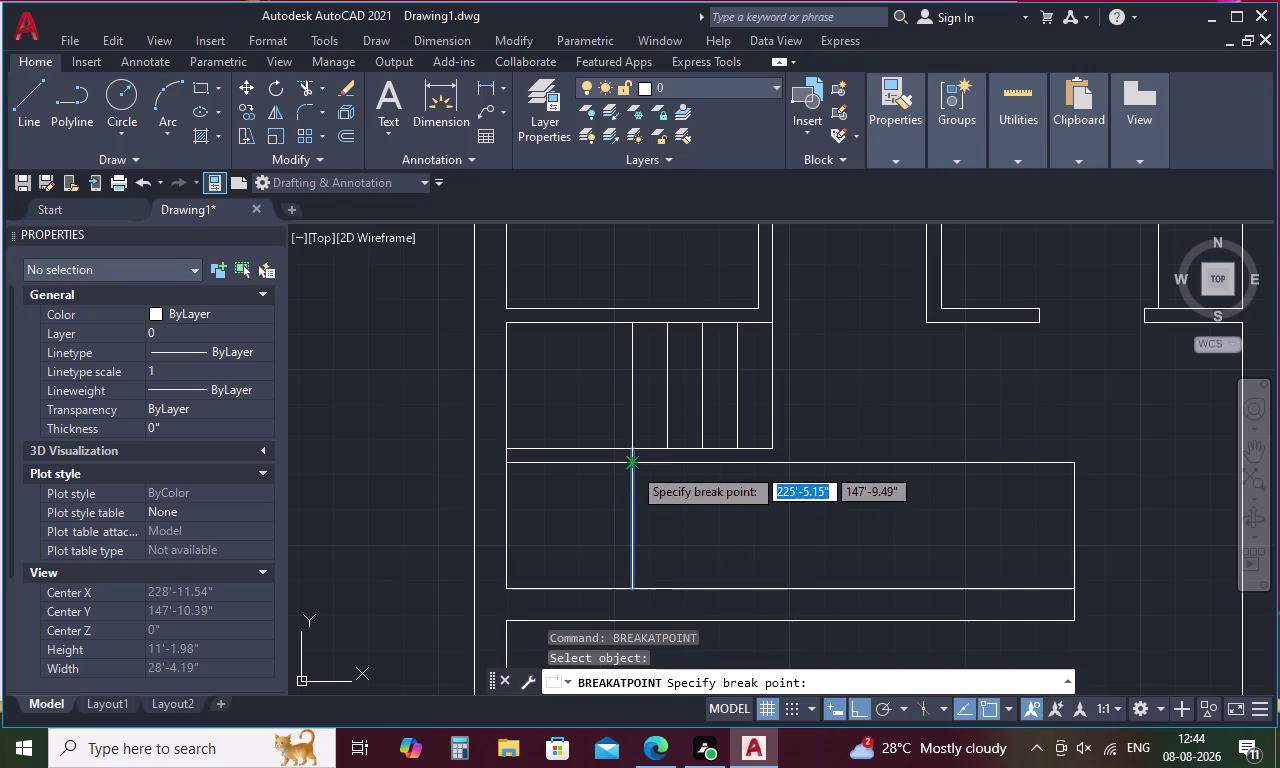
click(632, 463)
Offset four treads rightward from the lower flight's divider line at 10-inch spacing.
key(Escape)
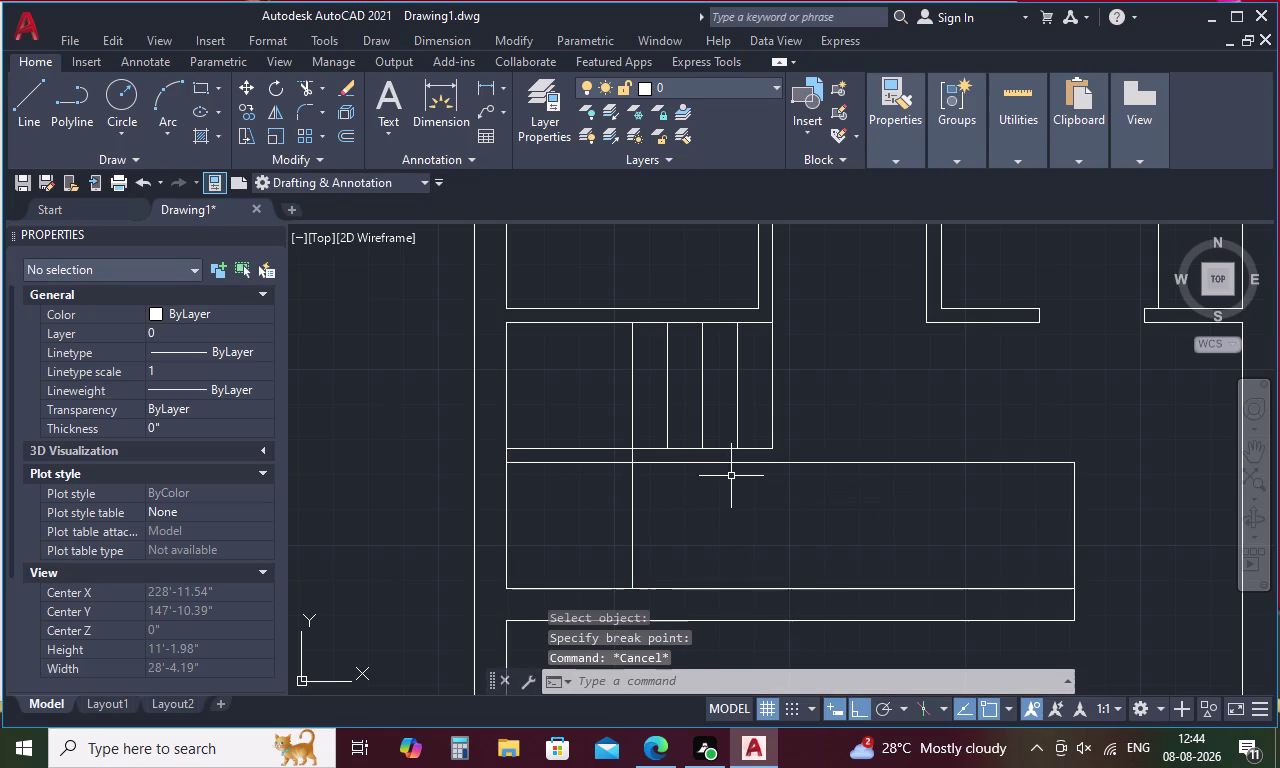
key(o)
key(space)
key(1)
key(0)
key(space)
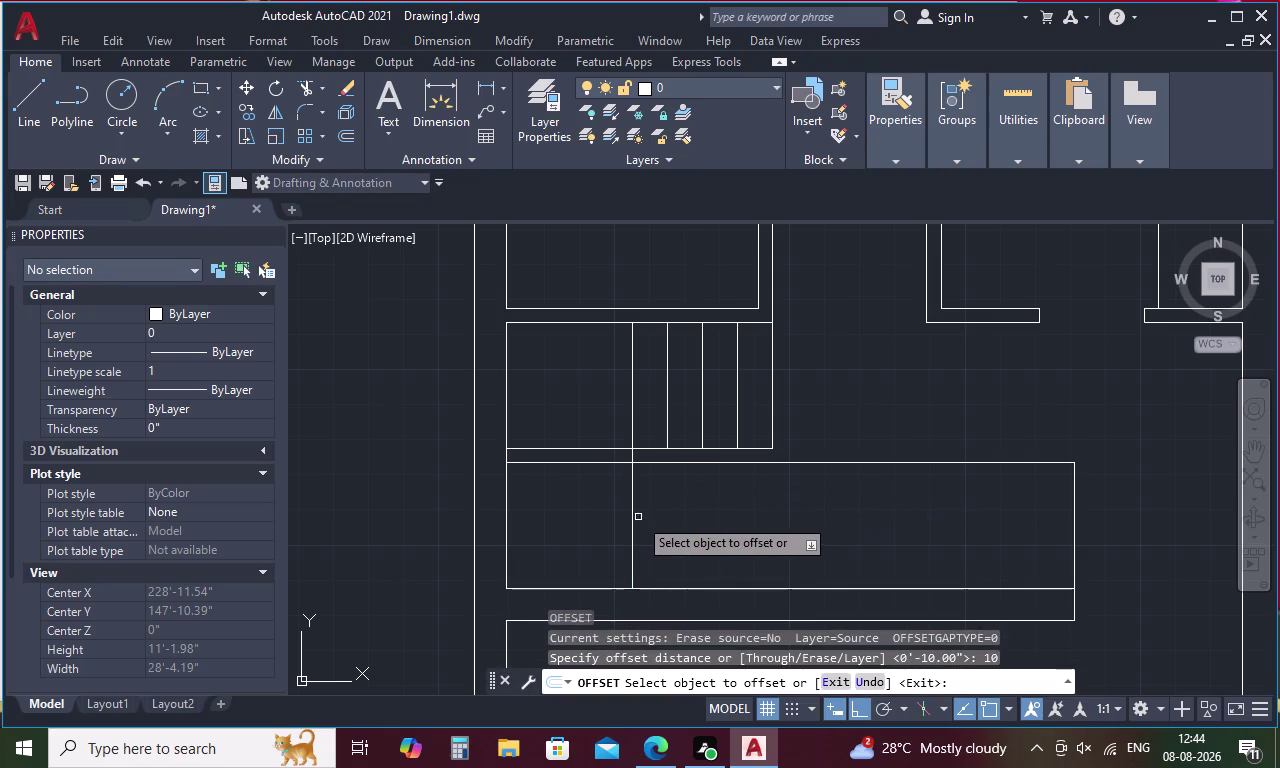
click(632, 522)
click(676, 509)
click(666, 515)
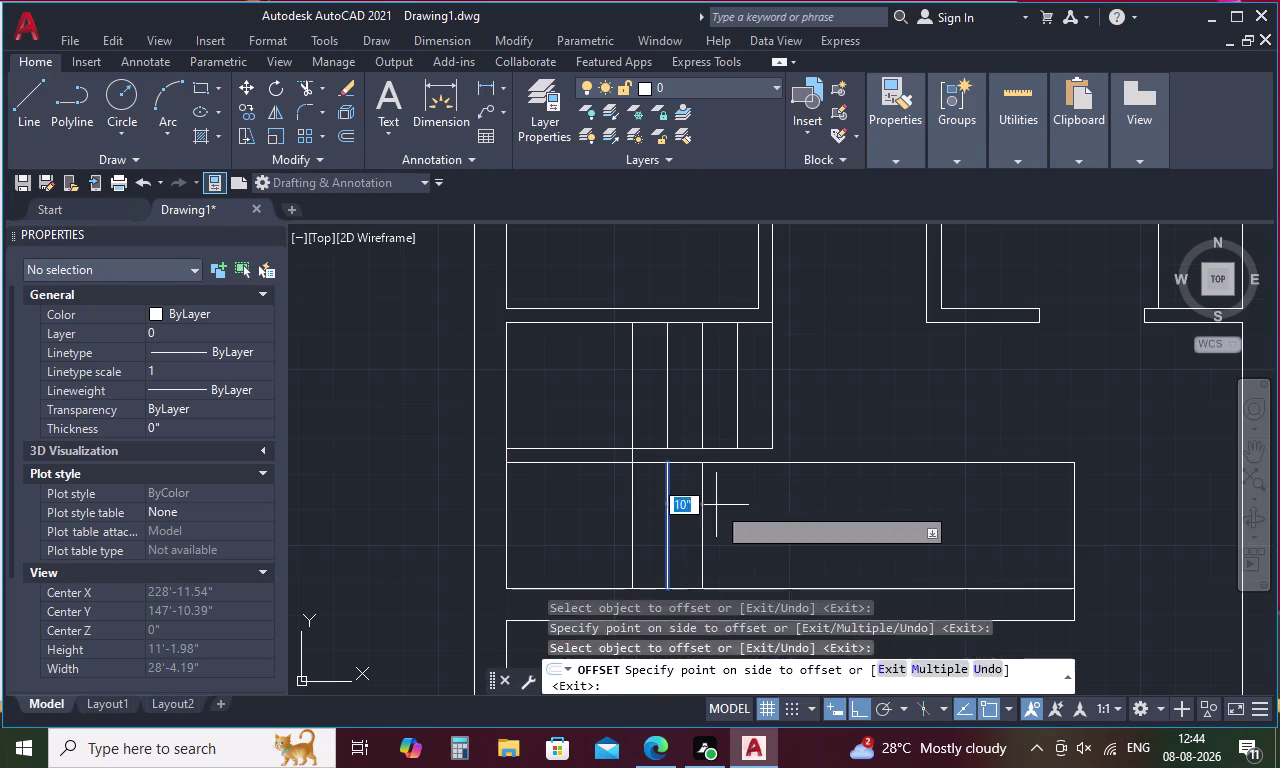
click(719, 504)
click(702, 526)
click(746, 510)
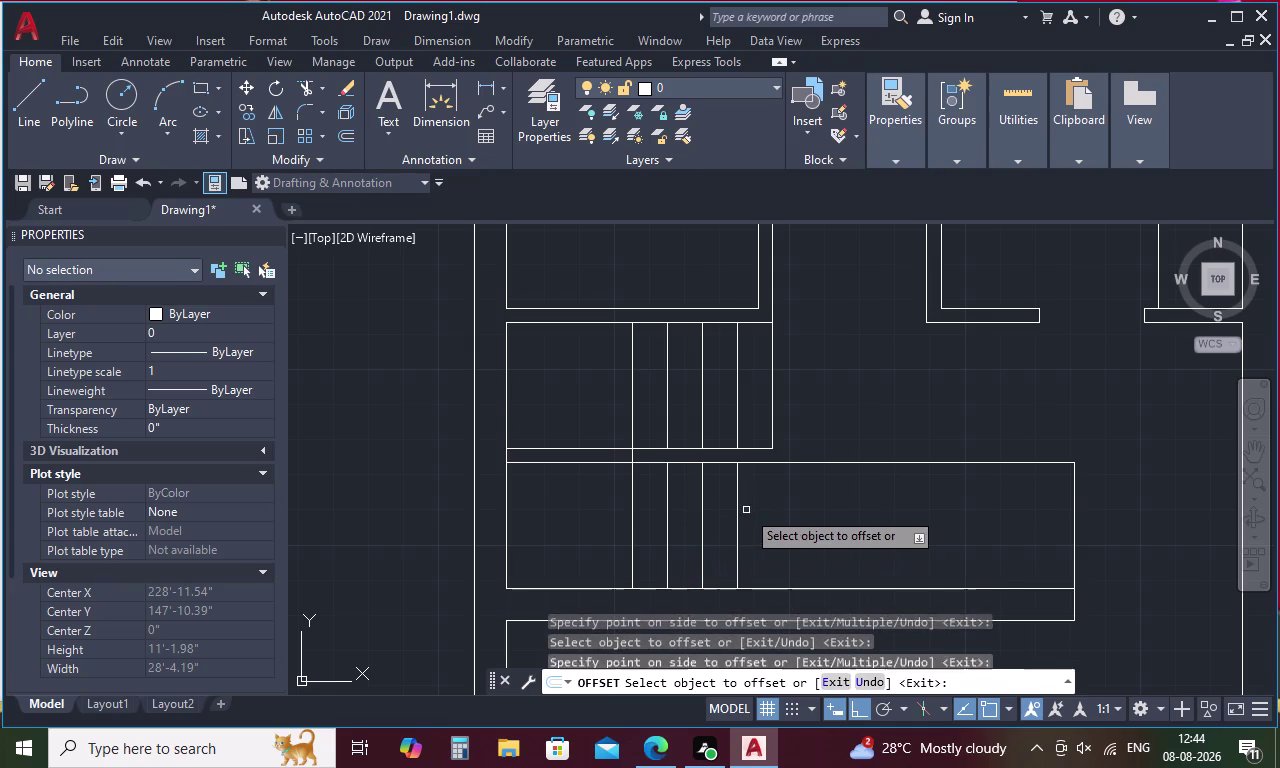
click(737, 520)
click(790, 509)
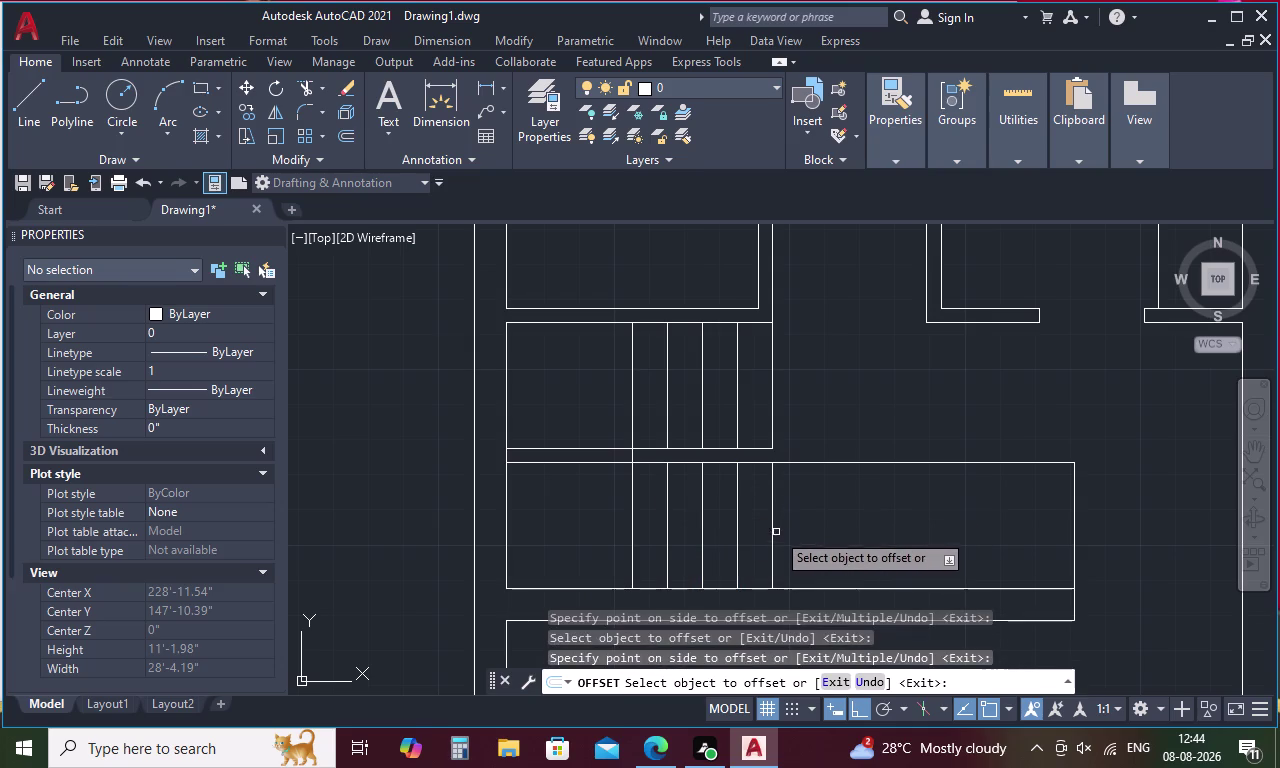
Continue the 10-inch treads rightward to the end of the lower flight.
click(773, 533)
click(842, 525)
click(807, 549)
click(862, 541)
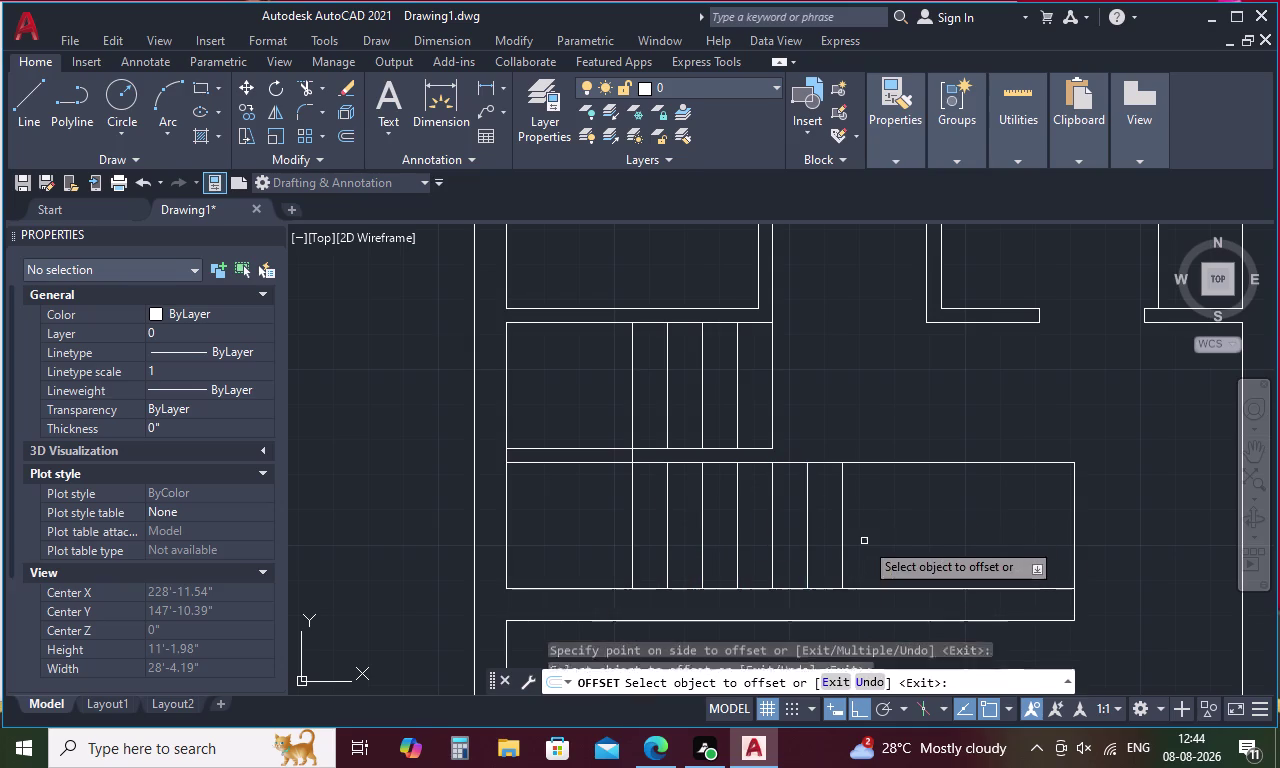
click(842, 560)
click(906, 548)
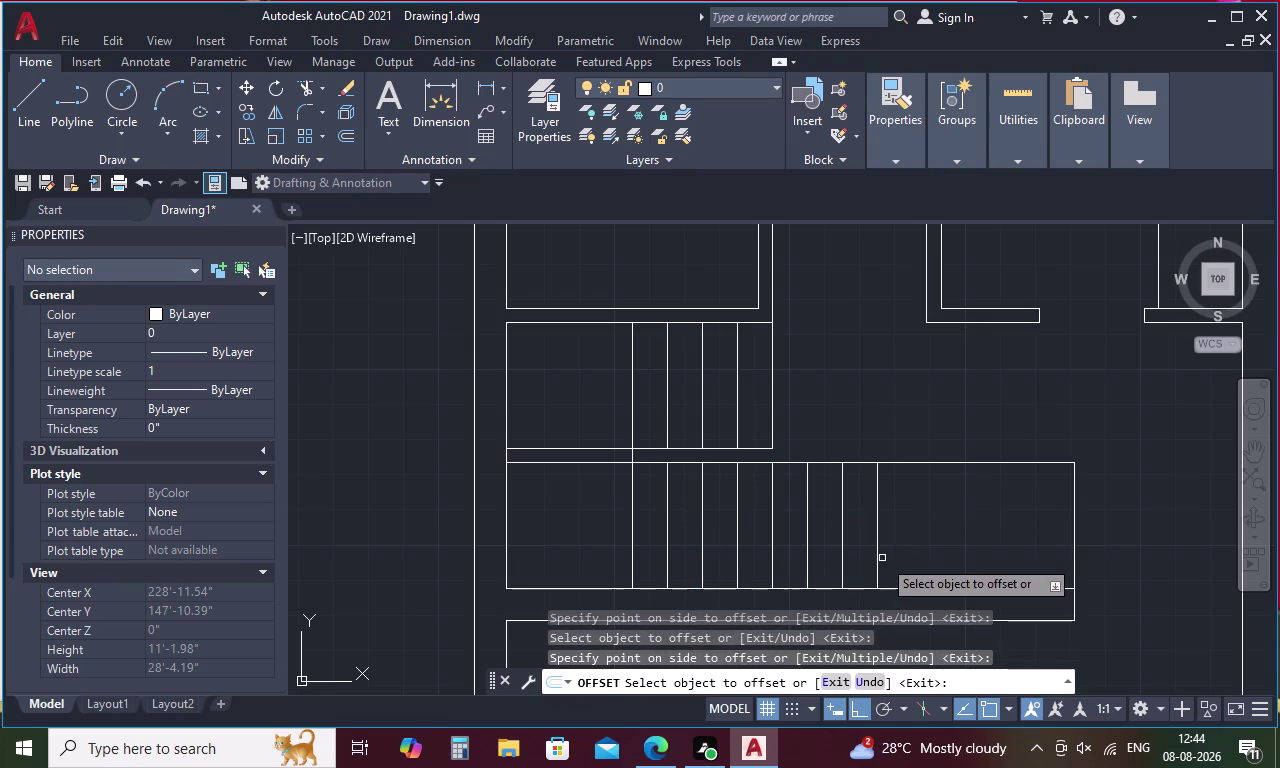
click(878, 562)
click(929, 550)
click(912, 565)
click(956, 559)
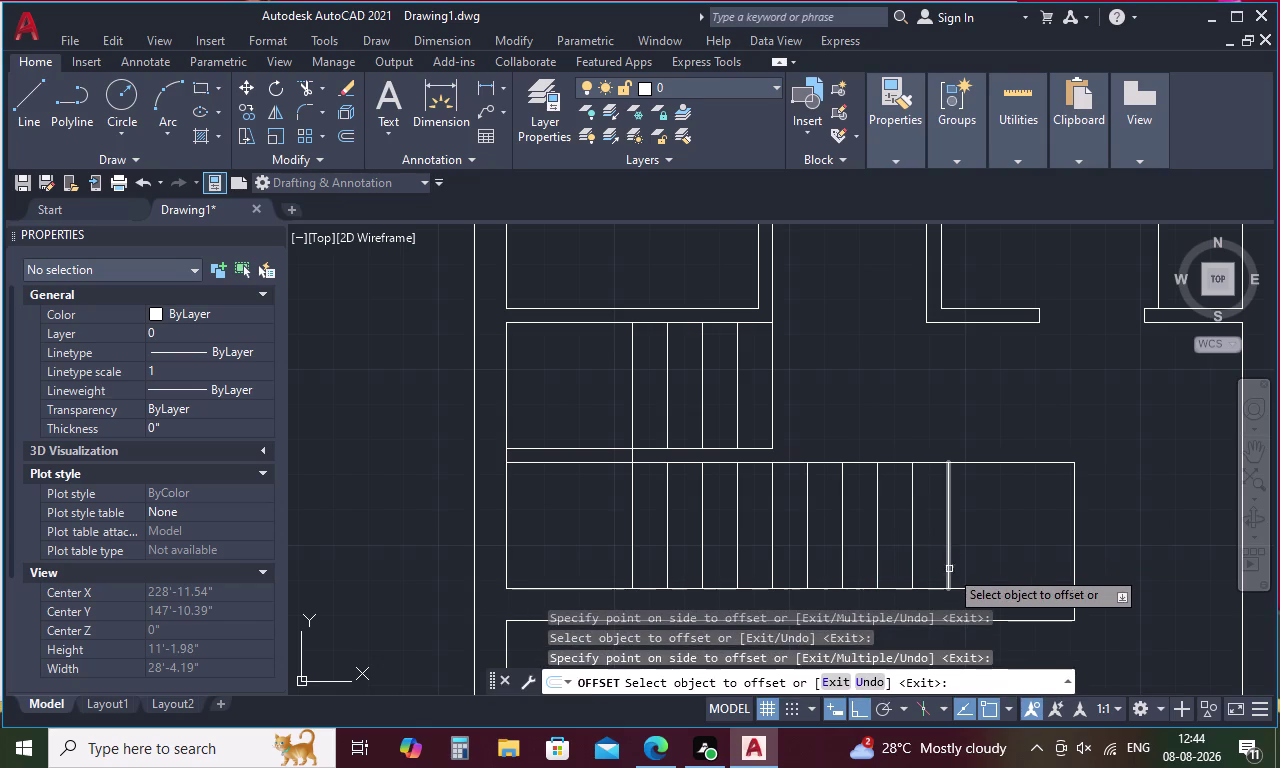
drag(948, 570, 959, 565)
click(1002, 550)
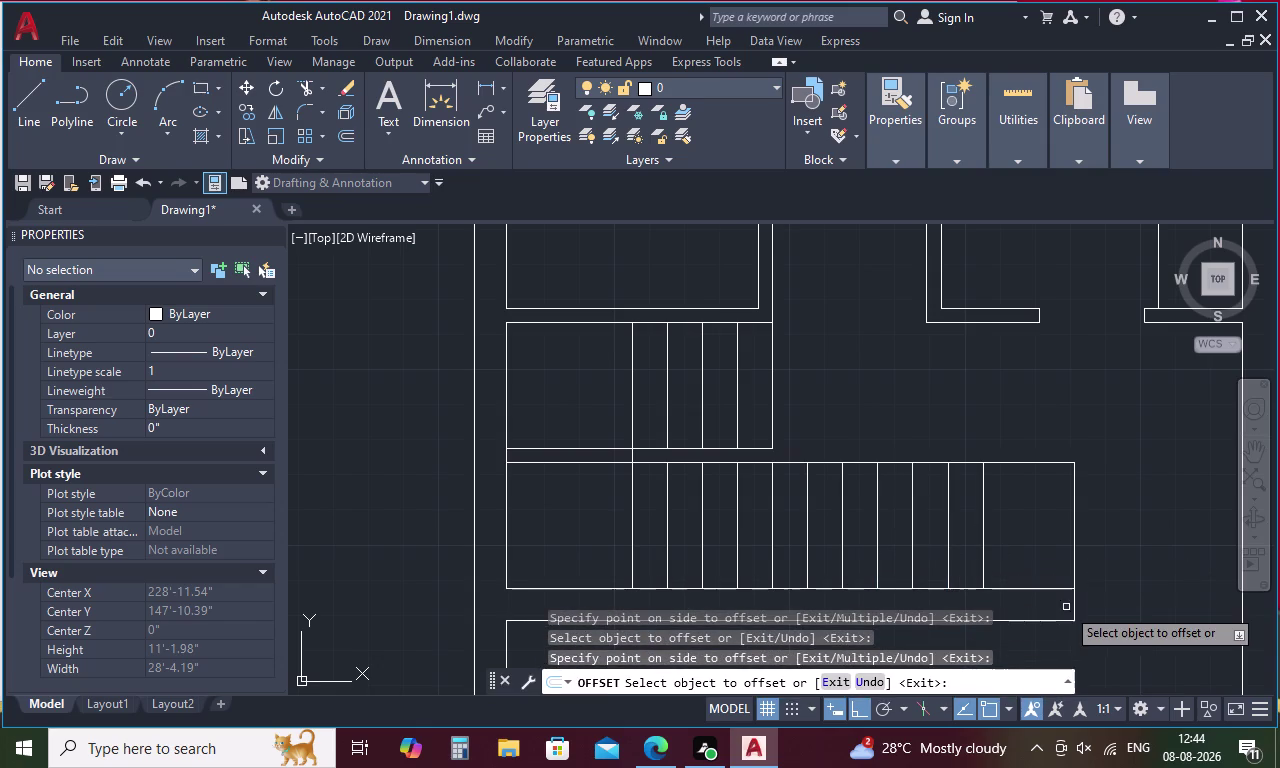
key(Escape)
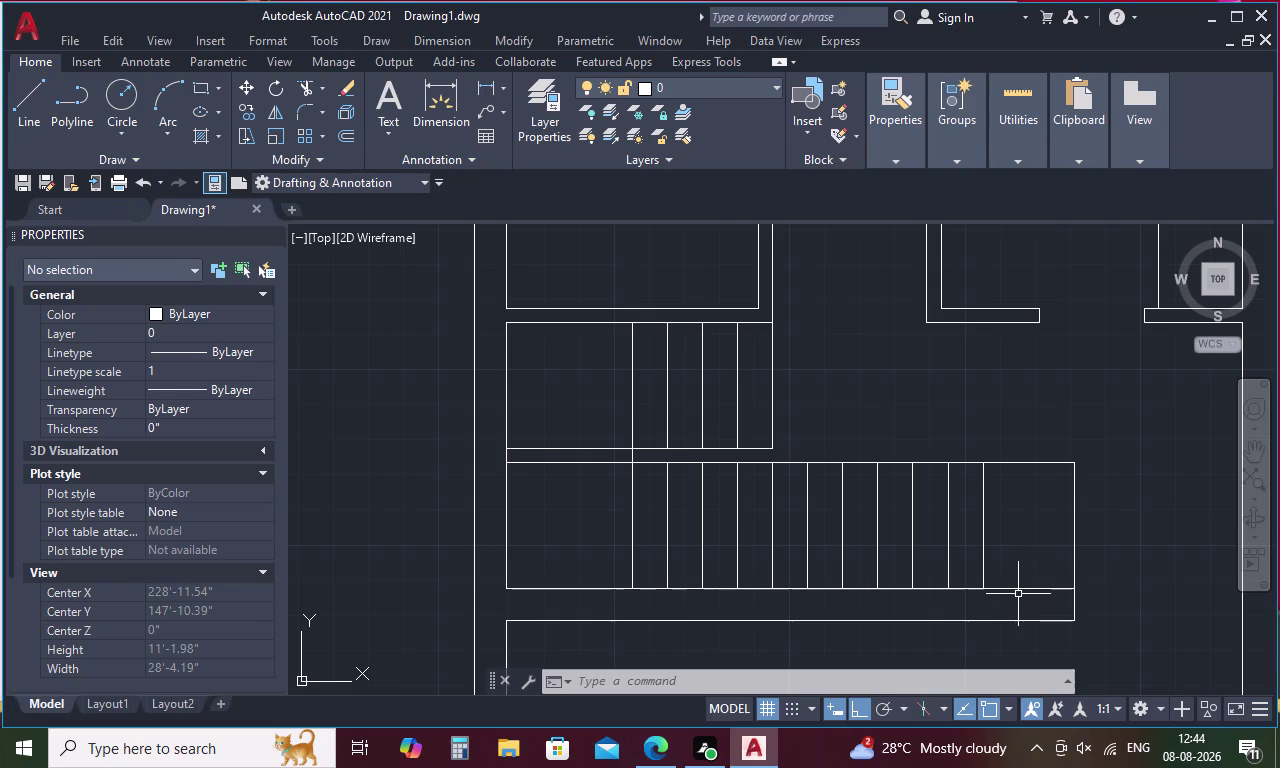
Fence-trim the lower stair outline's top edge and right end back to the last tread.
key(Escape)
key(t)
text(R)
key(space)
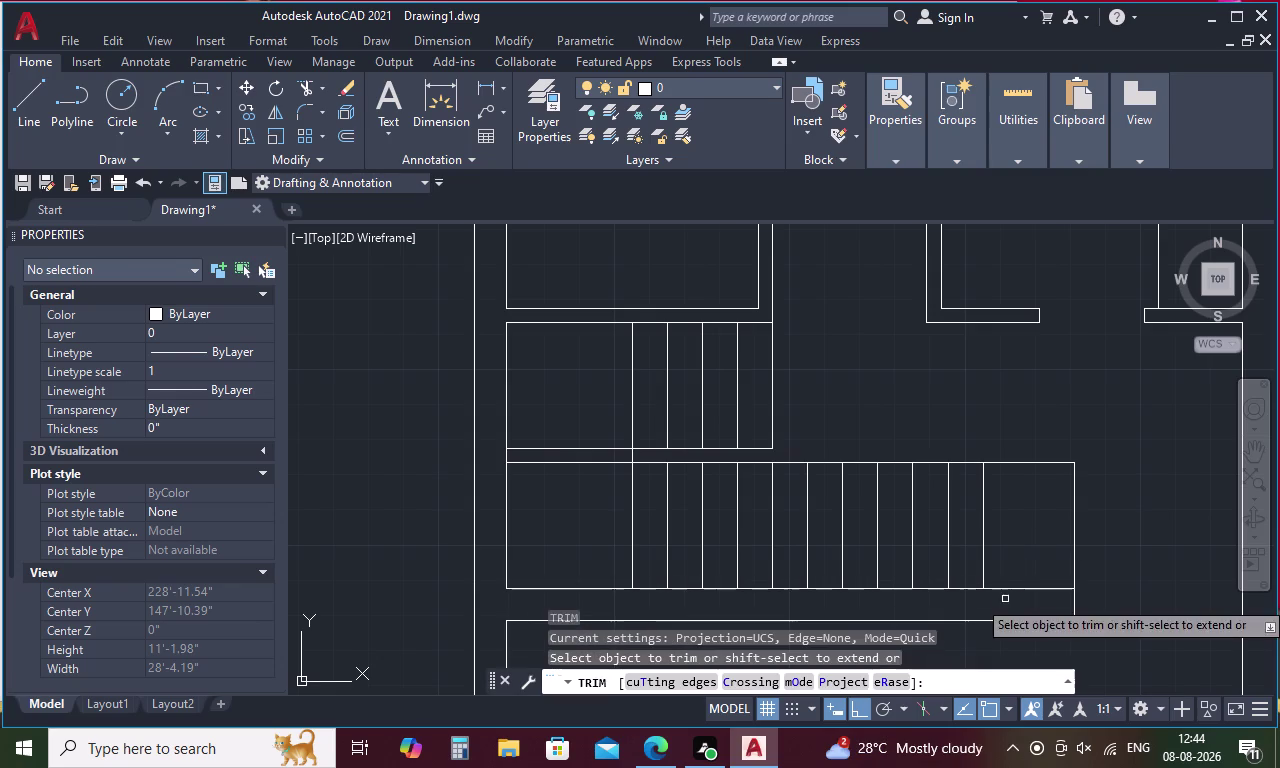
drag(1093, 510, 1036, 448)
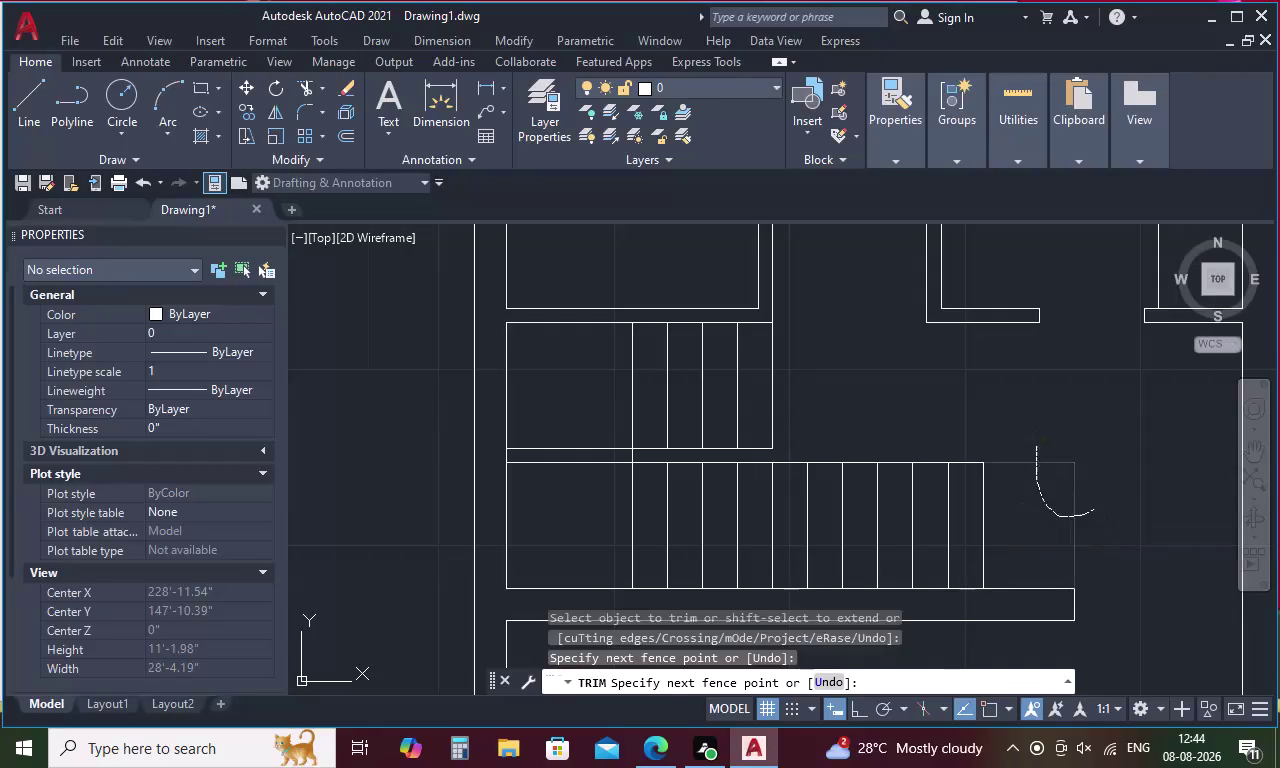
drag(1036, 448, 1036, 447)
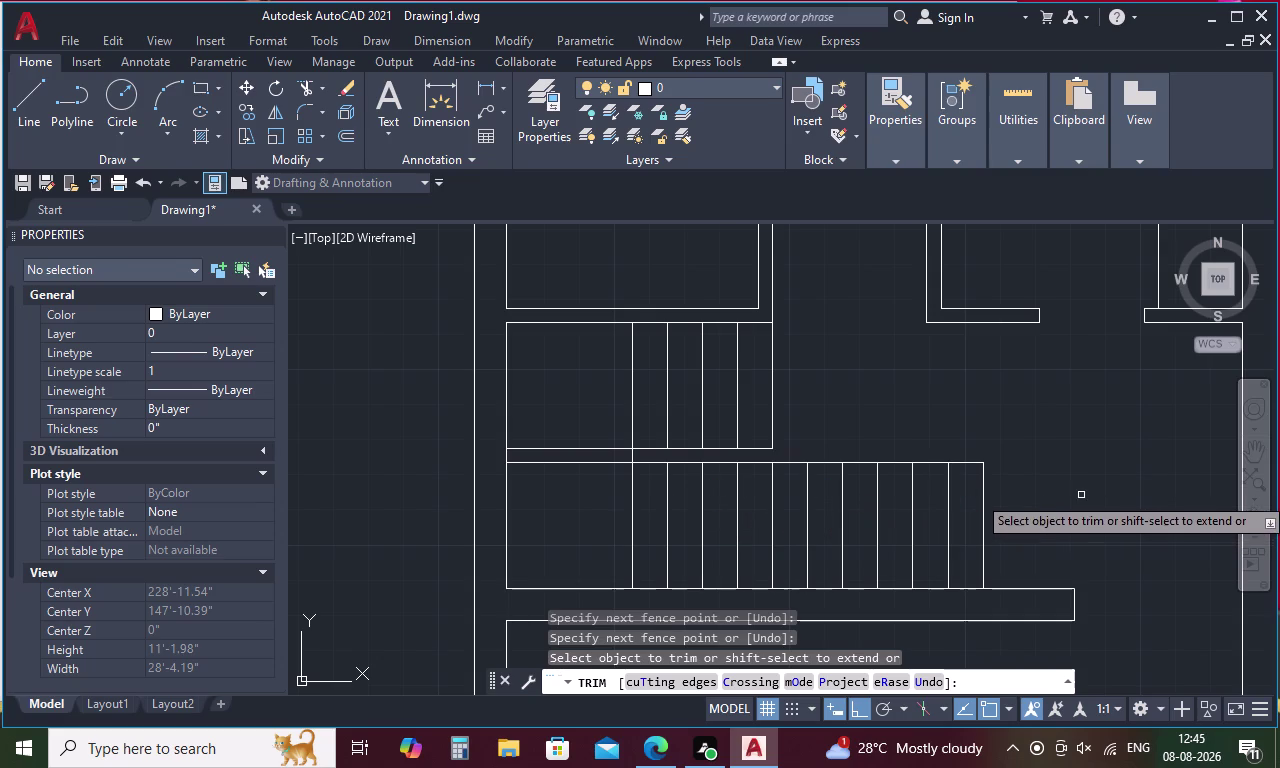
key(Escape)
key(Escape)
scroll(down, 3)
middle_drag(951, 482, 837, 467)
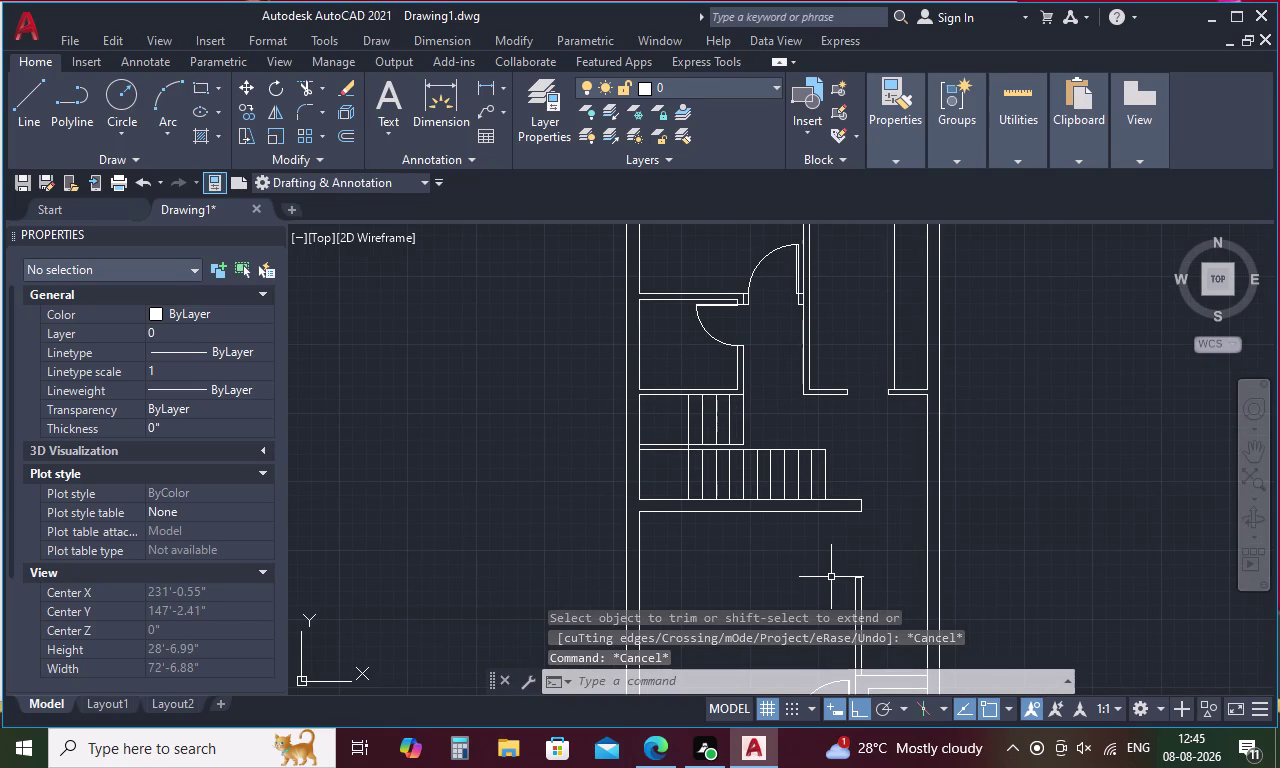
scroll(down, 3)
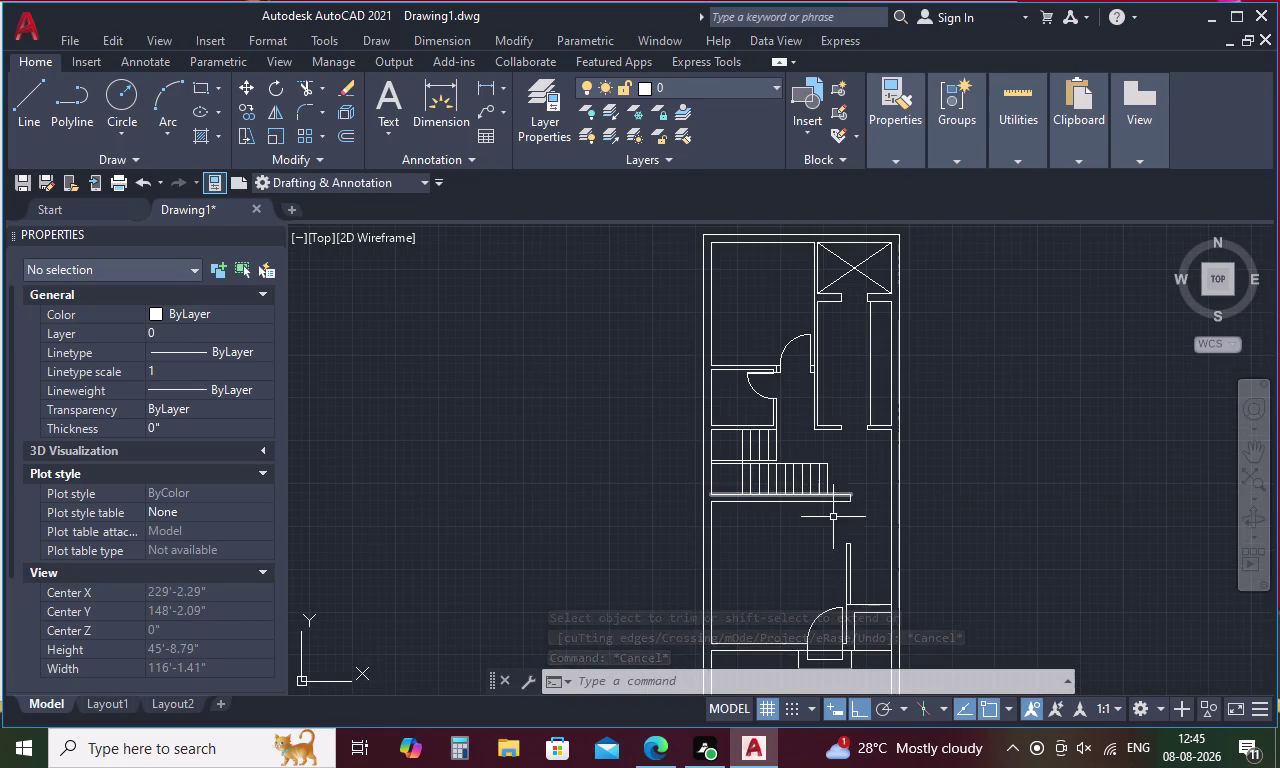
middle_drag(833, 543, 791, 371)
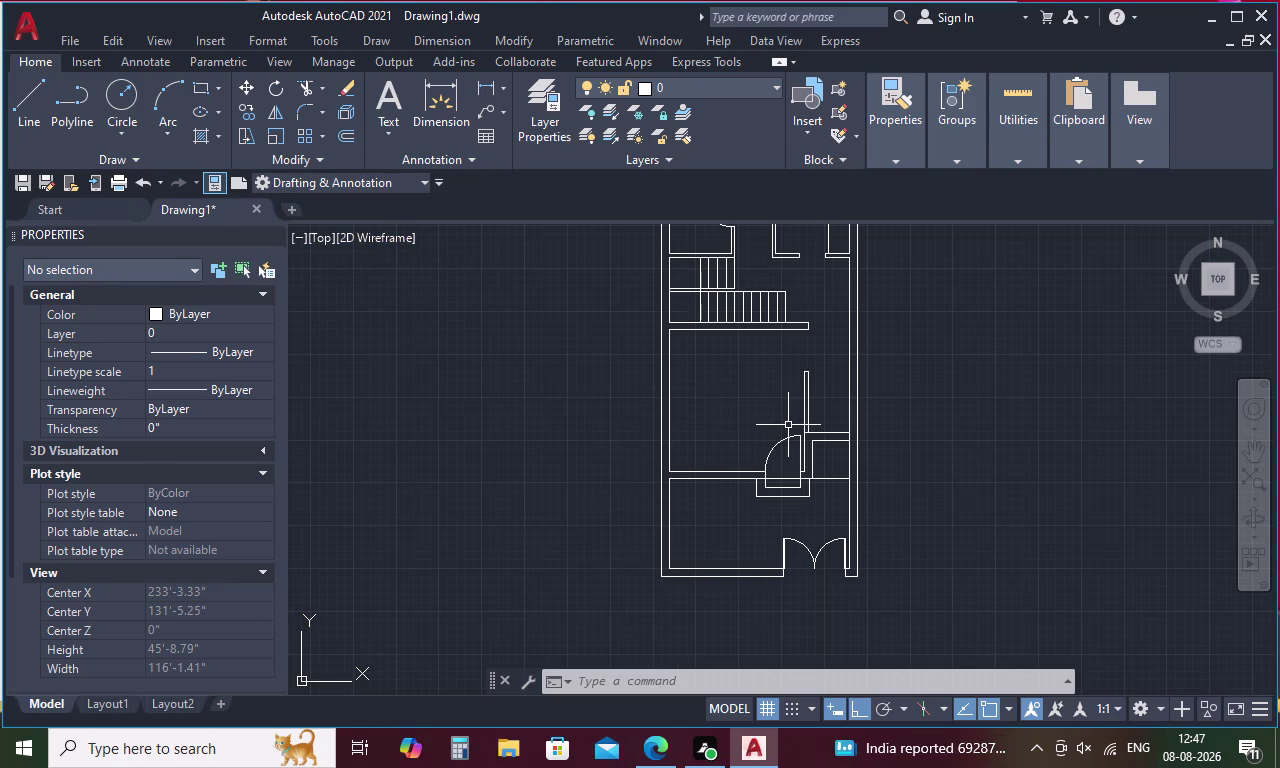
middle_drag(788, 426, 764, 454)
Trim the extra wall line beside the lower door.
key(Escape)
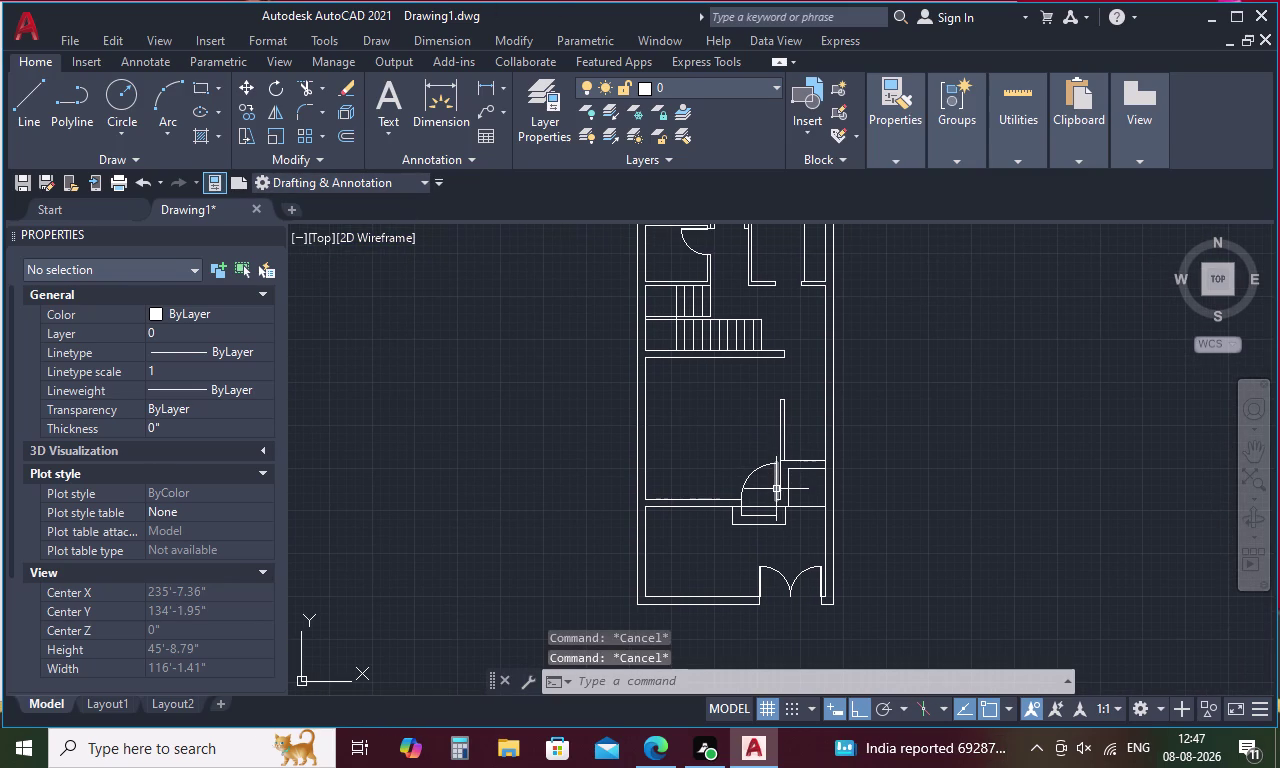
text(TR)
key(space)
scroll(up, 3)
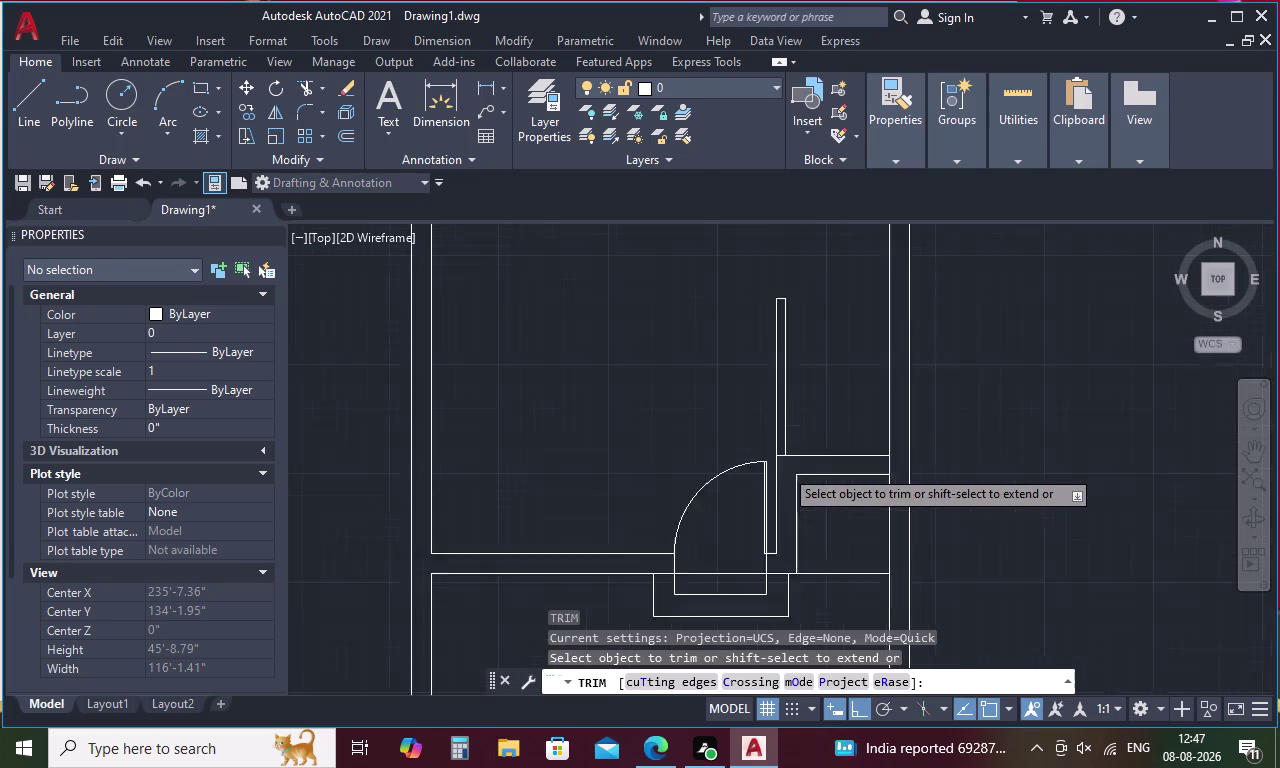
scroll(up, 3)
click(779, 442)
scroll(down, 3)
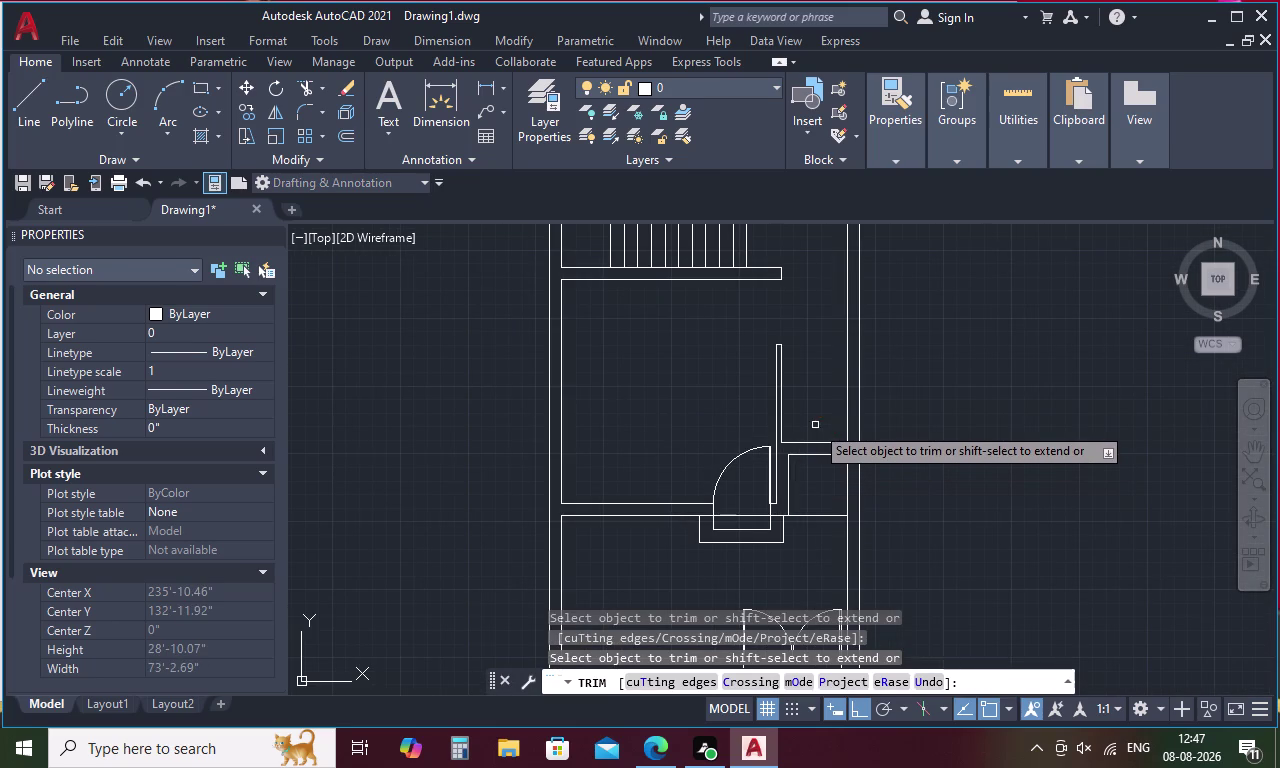
key(Escape)
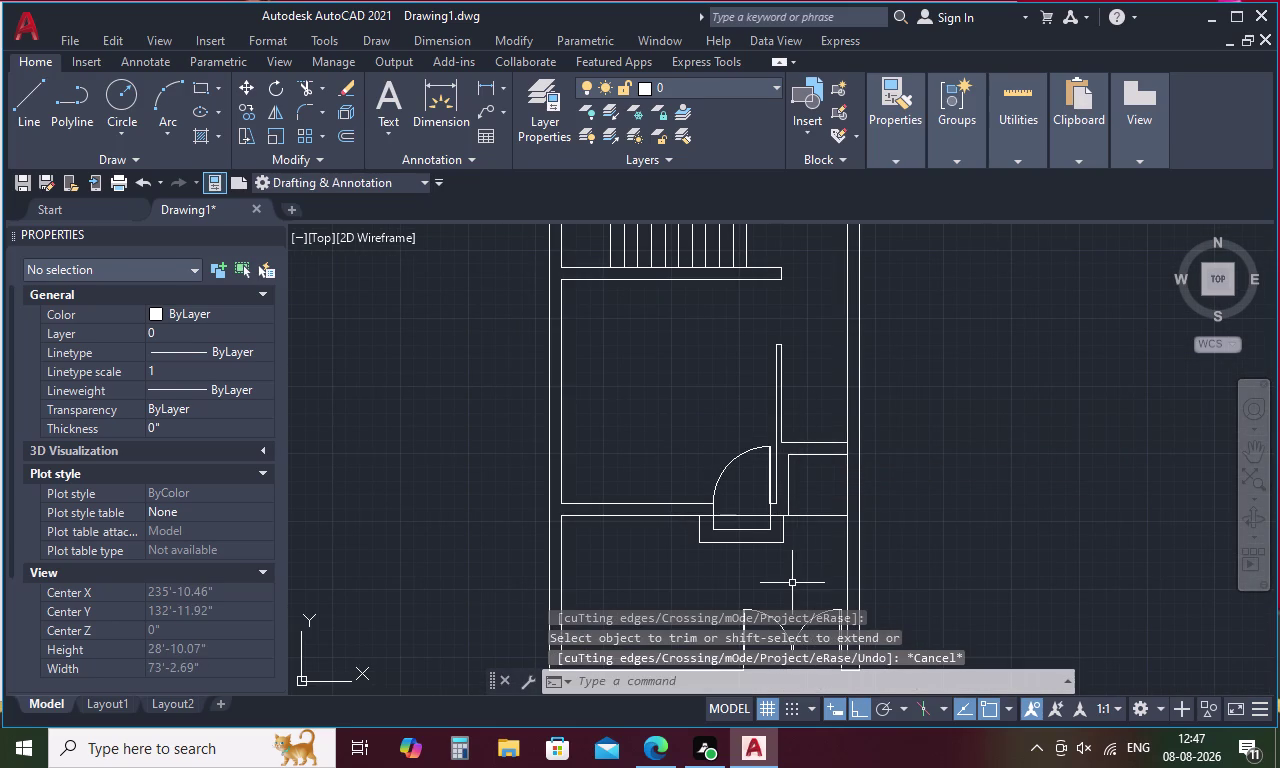
Trim the stray wall segment at the junction, then bring the upper door into view.
scroll(up, 3)
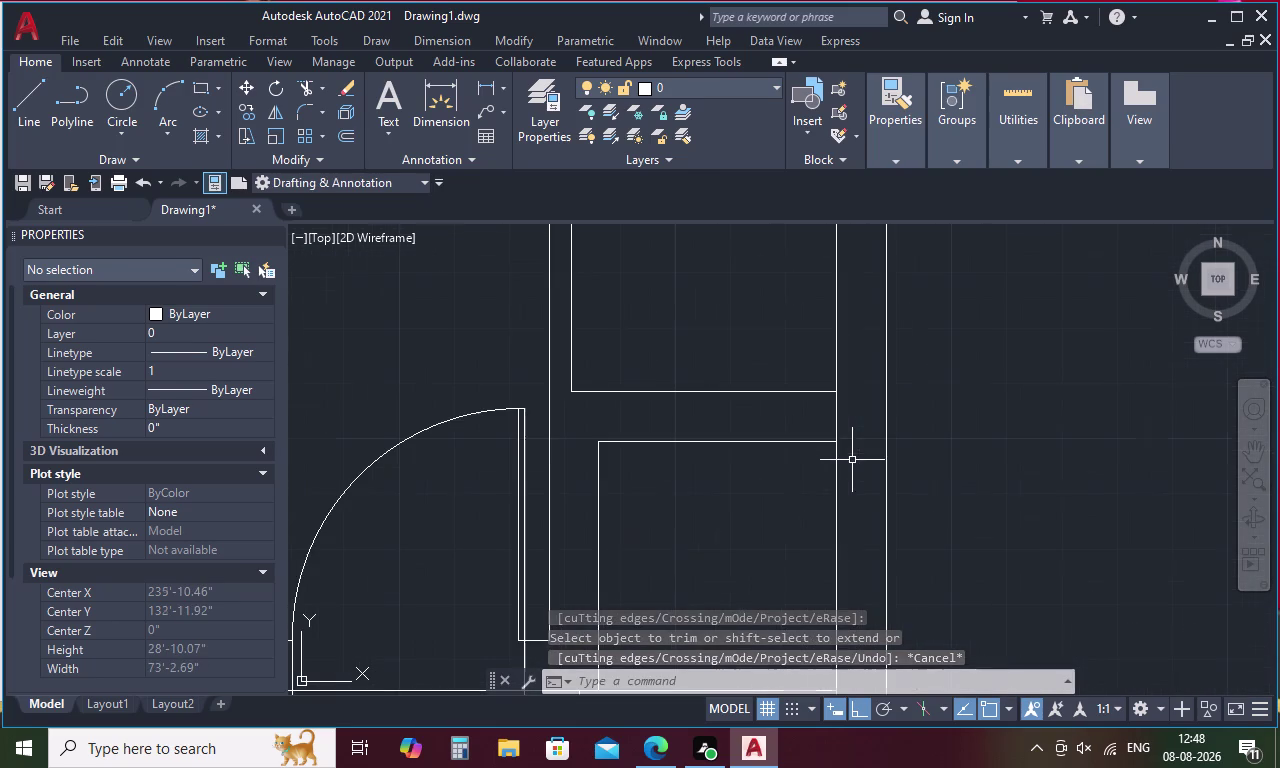
key(space)
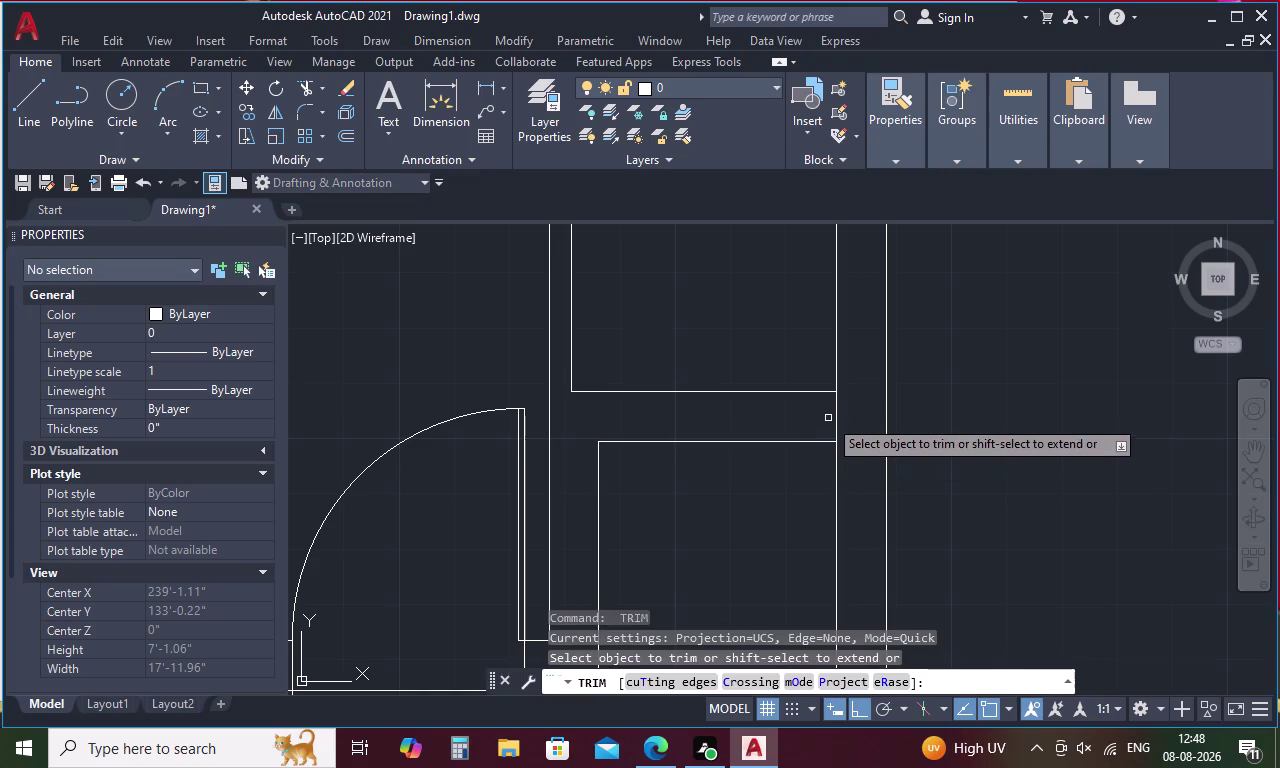
click(839, 408)
scroll(down, 3)
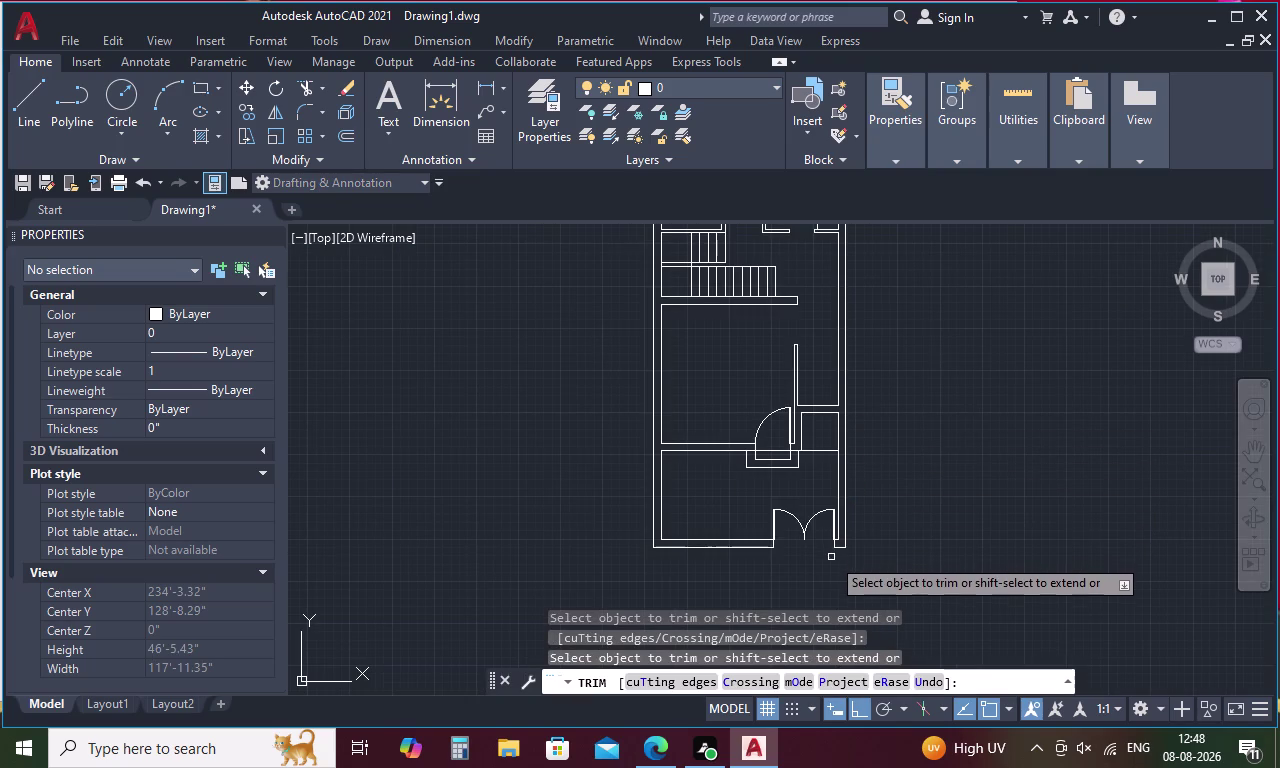
middle_drag(714, 487, 683, 618)
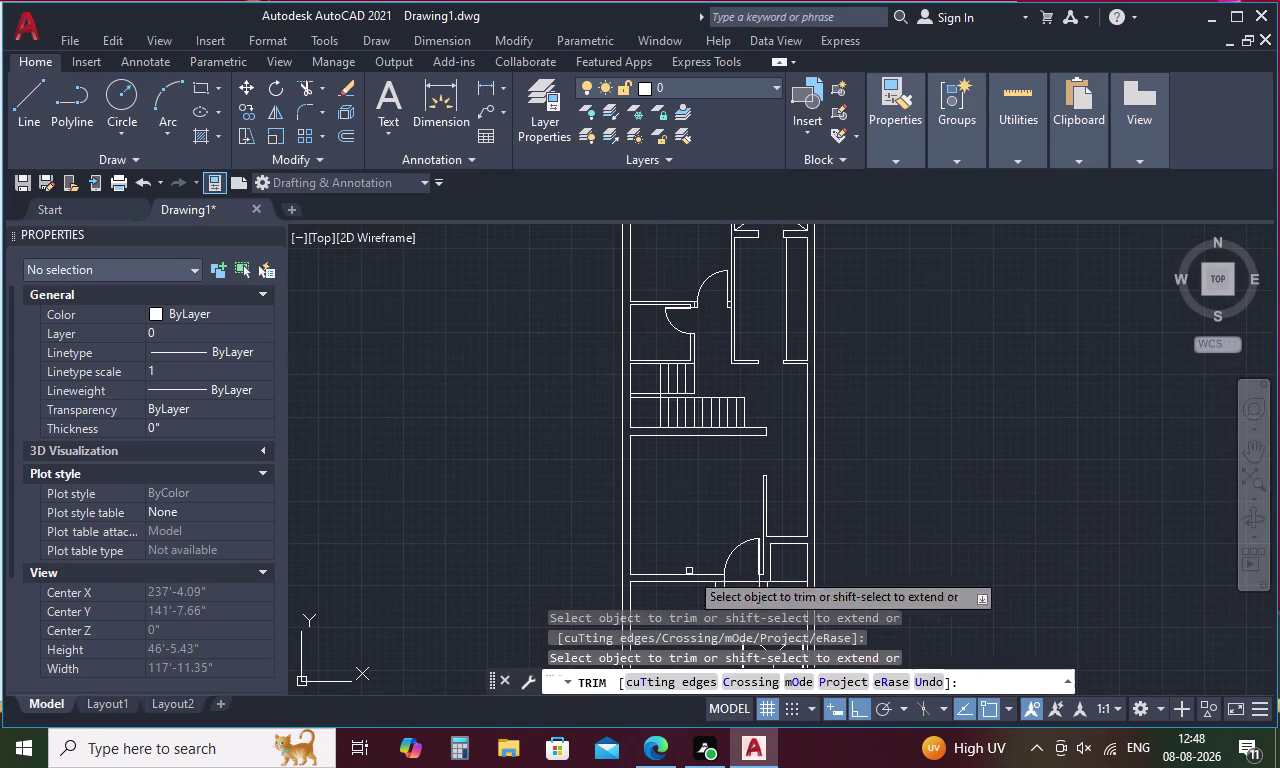
middle_drag(752, 281, 748, 320)
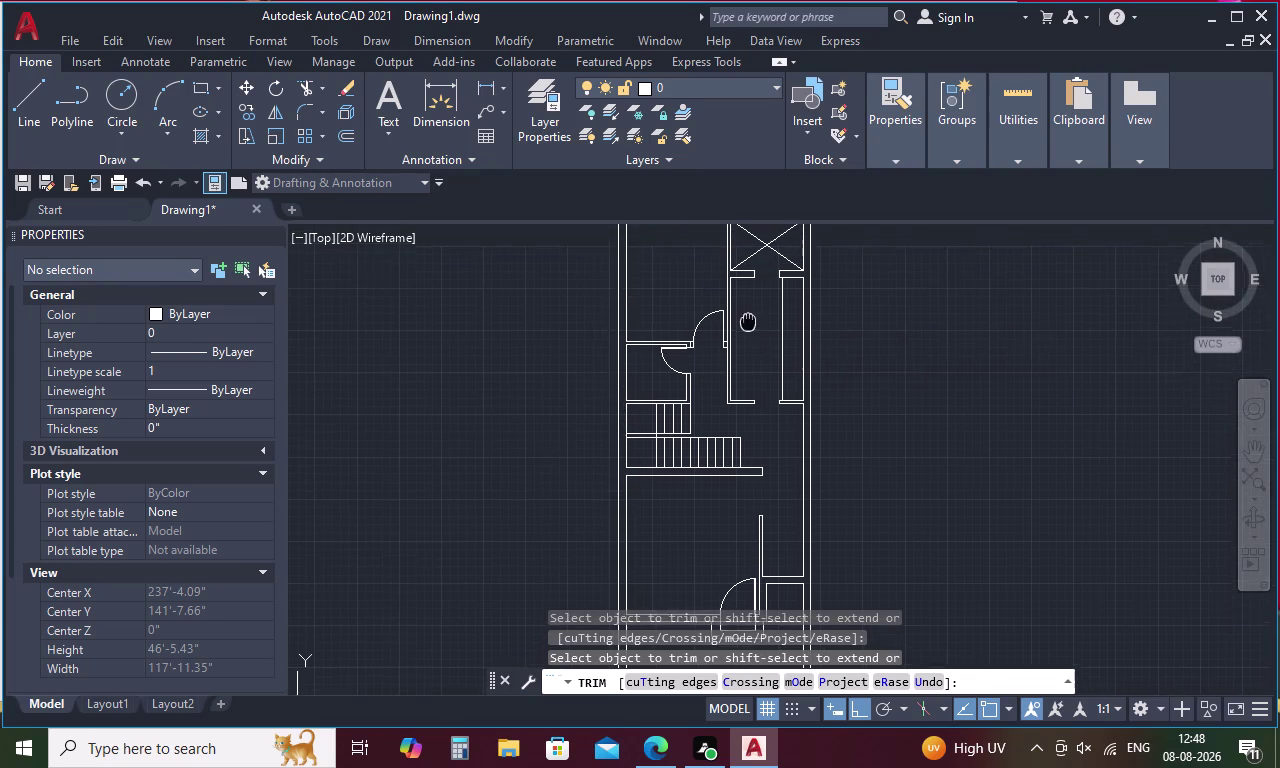
middle_drag(748, 320, 748, 328)
middle_drag(750, 363, 752, 475)
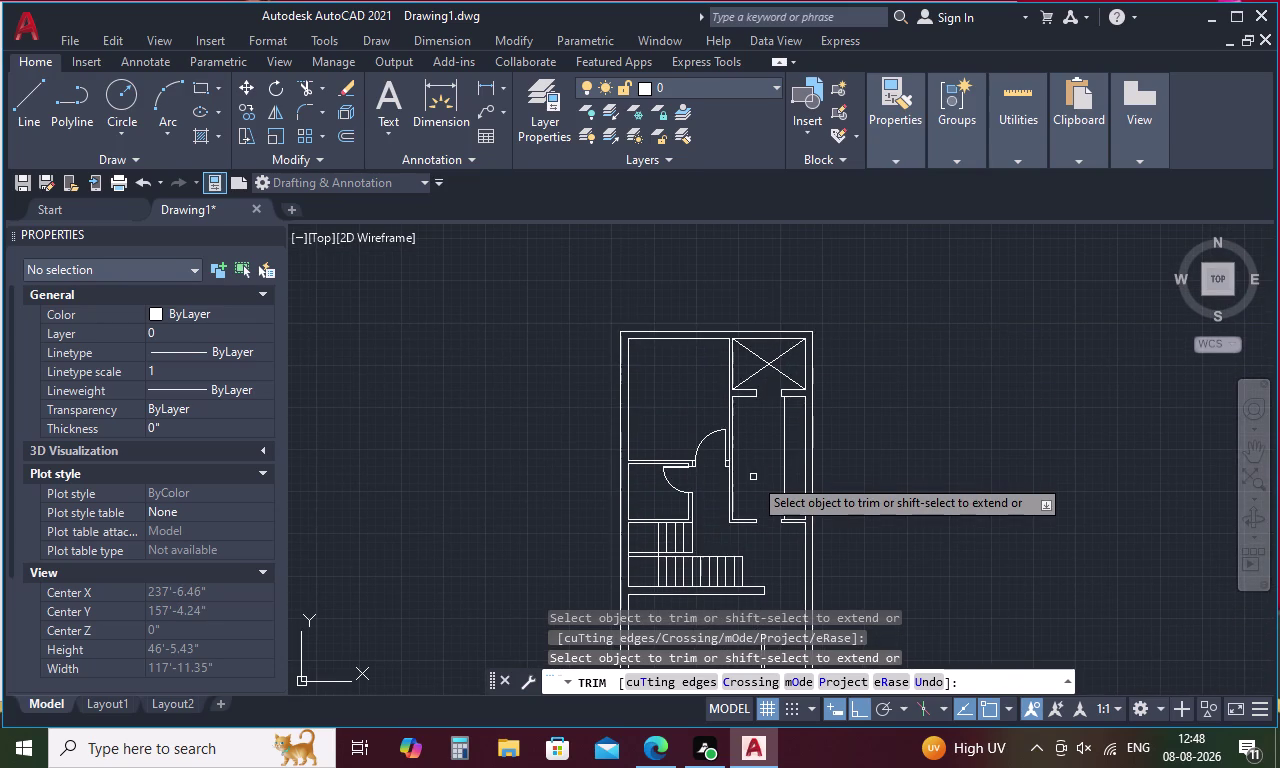
key(Escape)
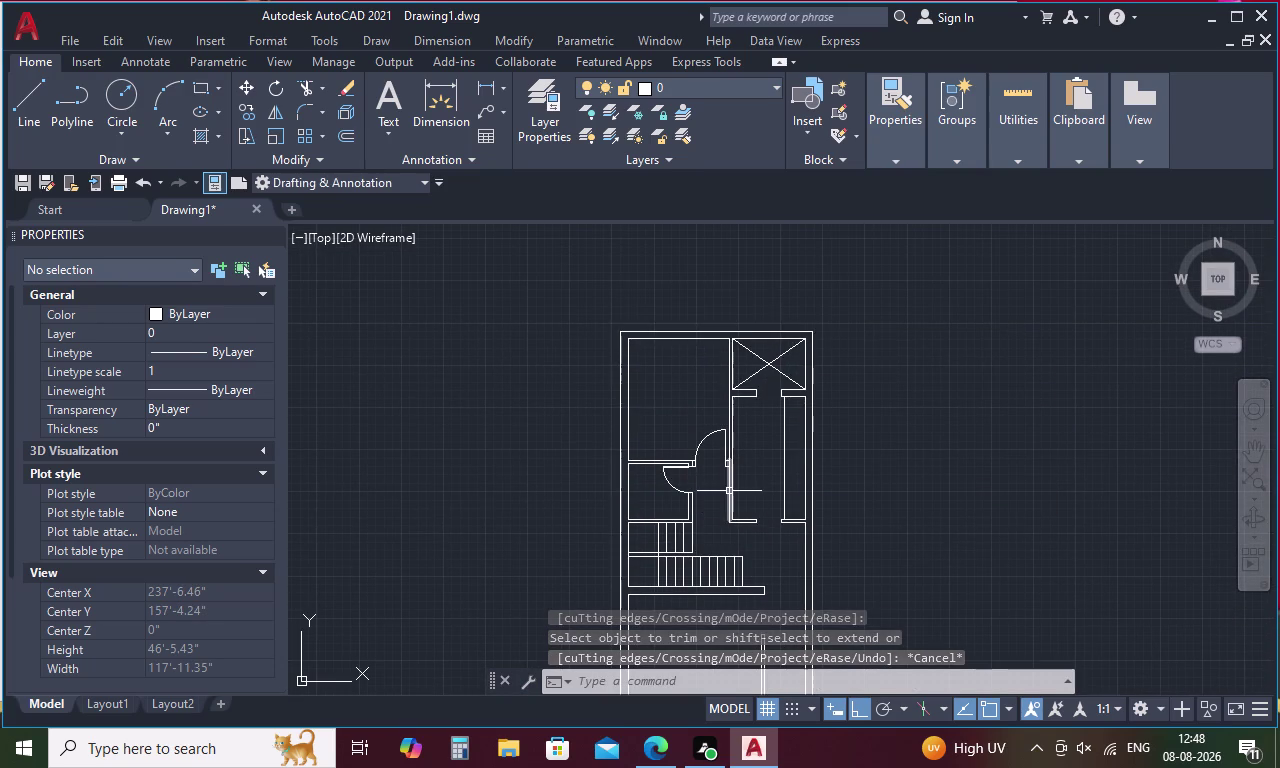
Trim the wall stub and the small line across the upper door opening.
key(space)
scroll(up, 3)
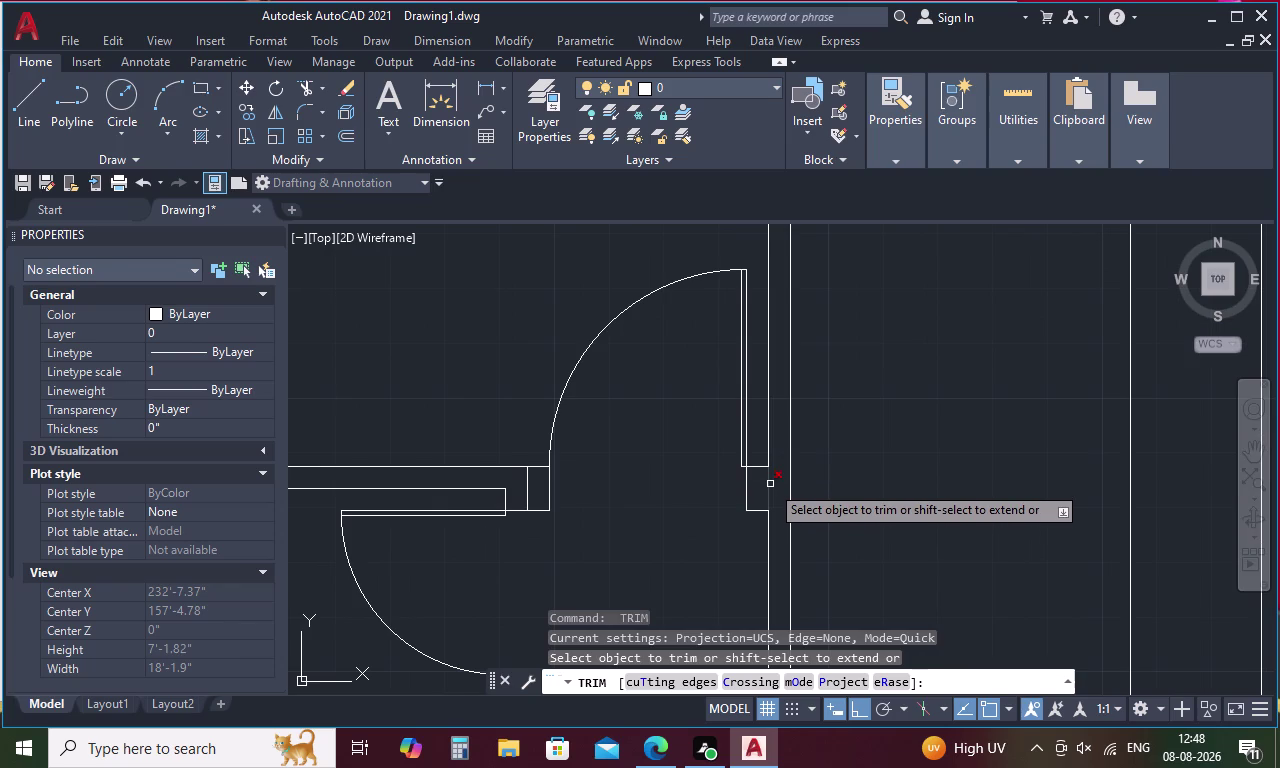
click(770, 491)
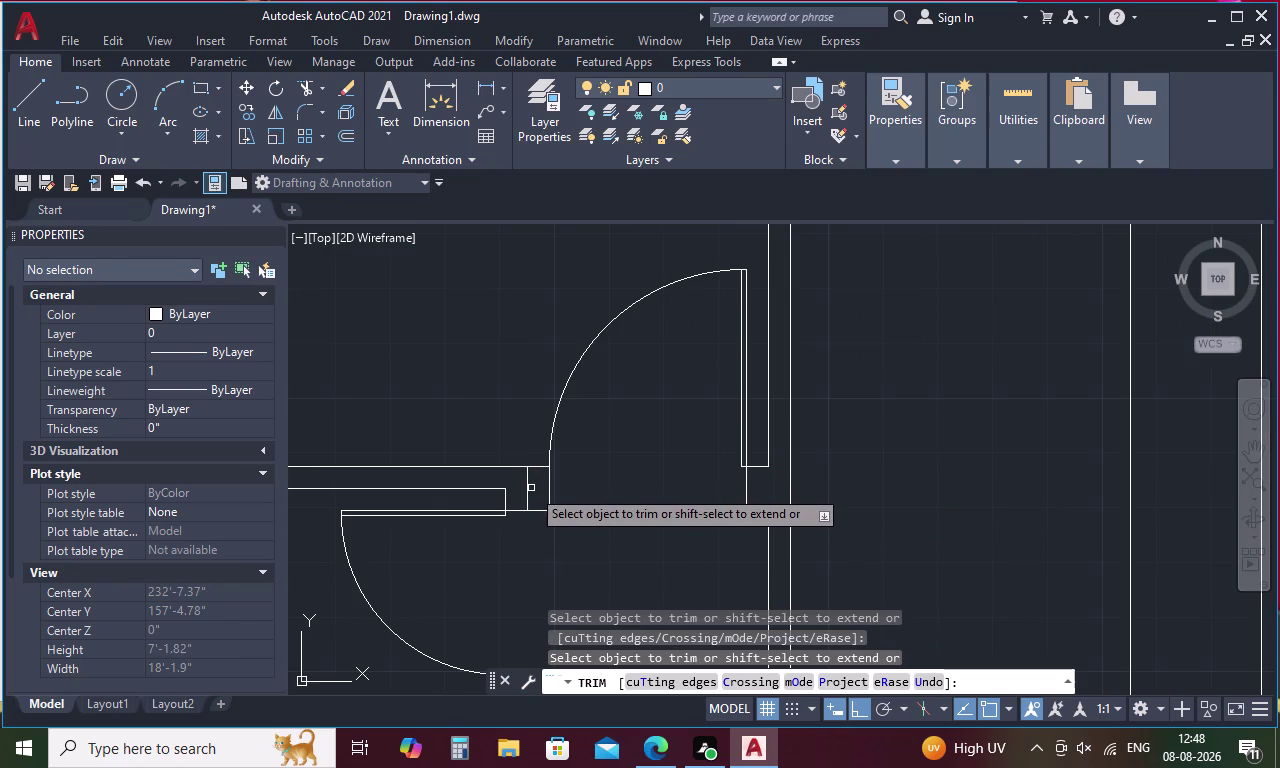
click(529, 495)
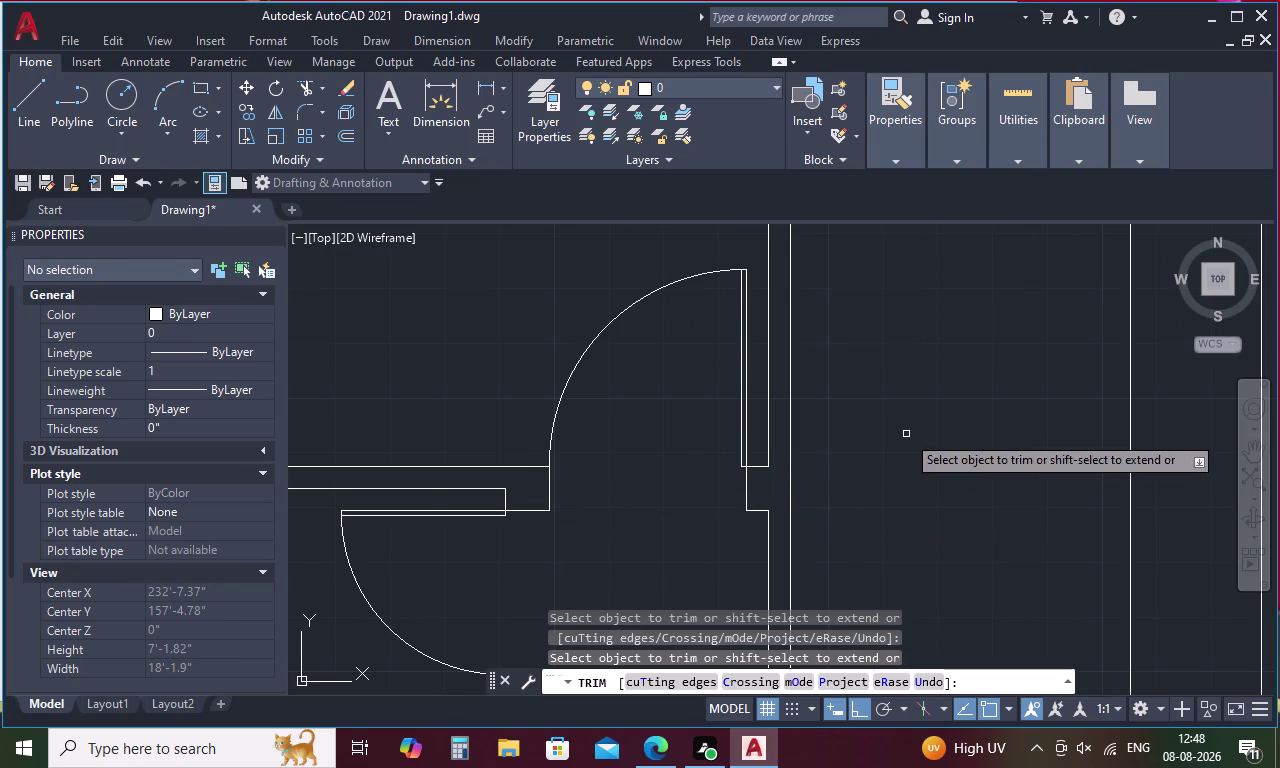
key(Escape)
scroll(down, 3)
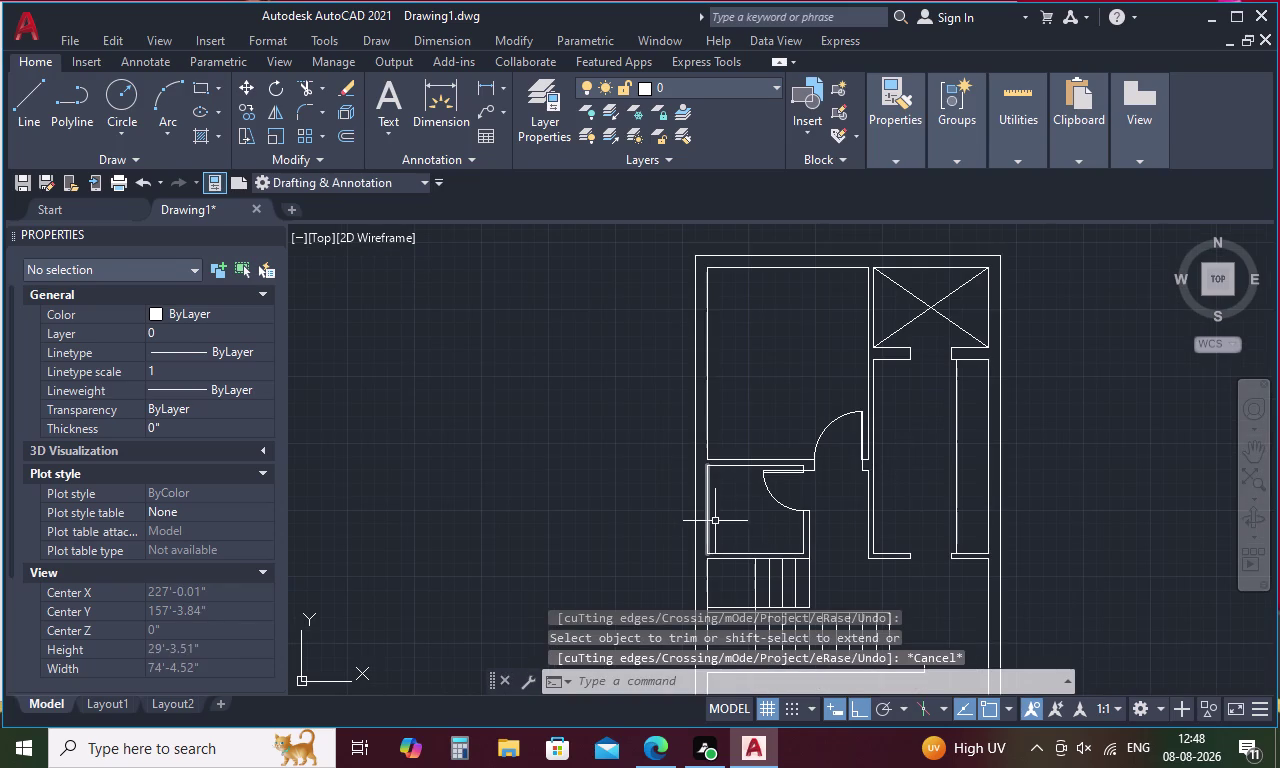
Pan and zoom out to center the whole floor plan in view.
middle_drag(818, 511, 657, 485)
scroll(up, 3)
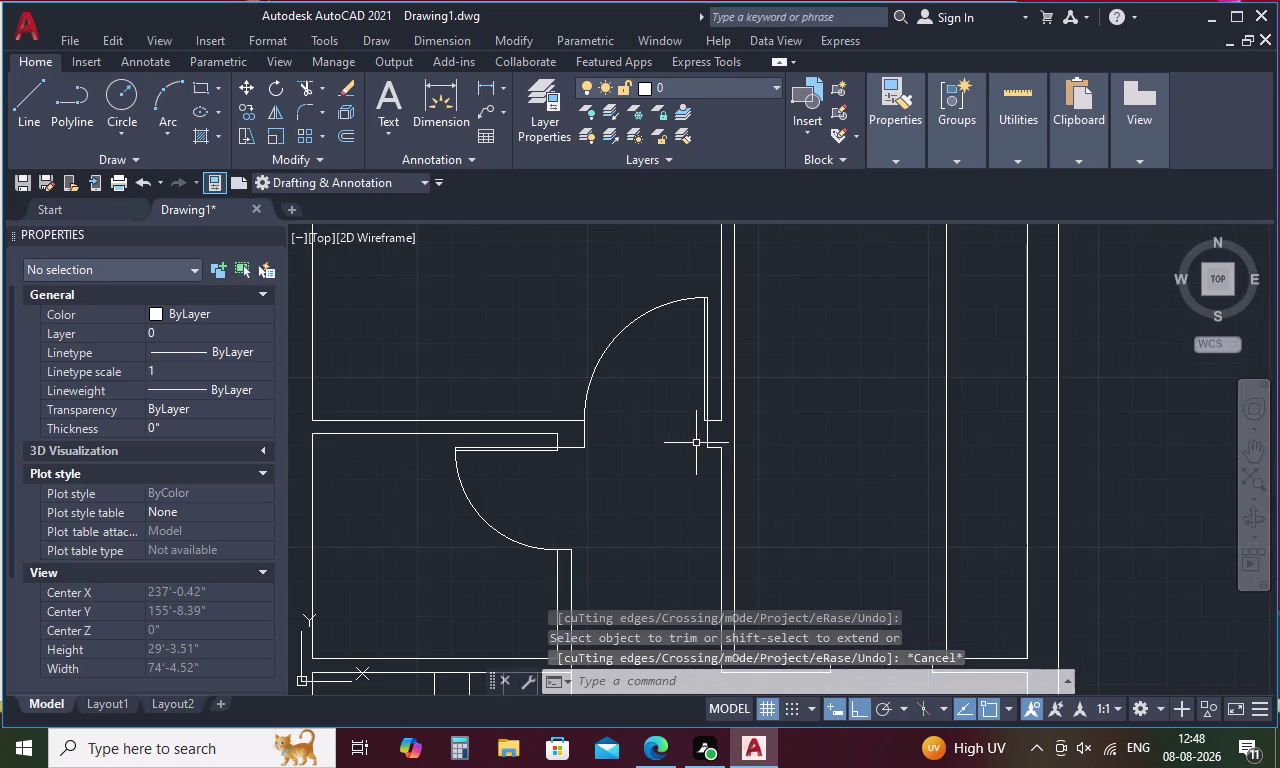
scroll(down, 3)
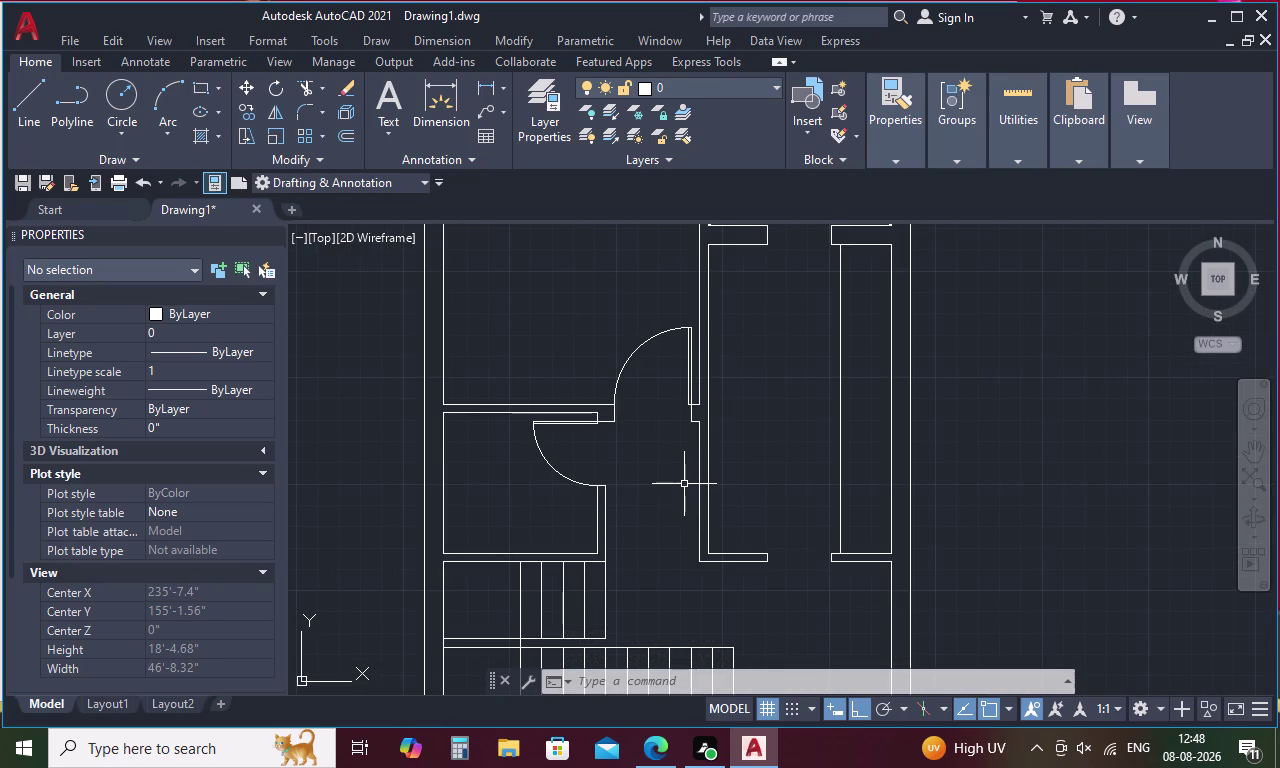
scroll(down, 3)
middle_drag(626, 467, 552, 449)
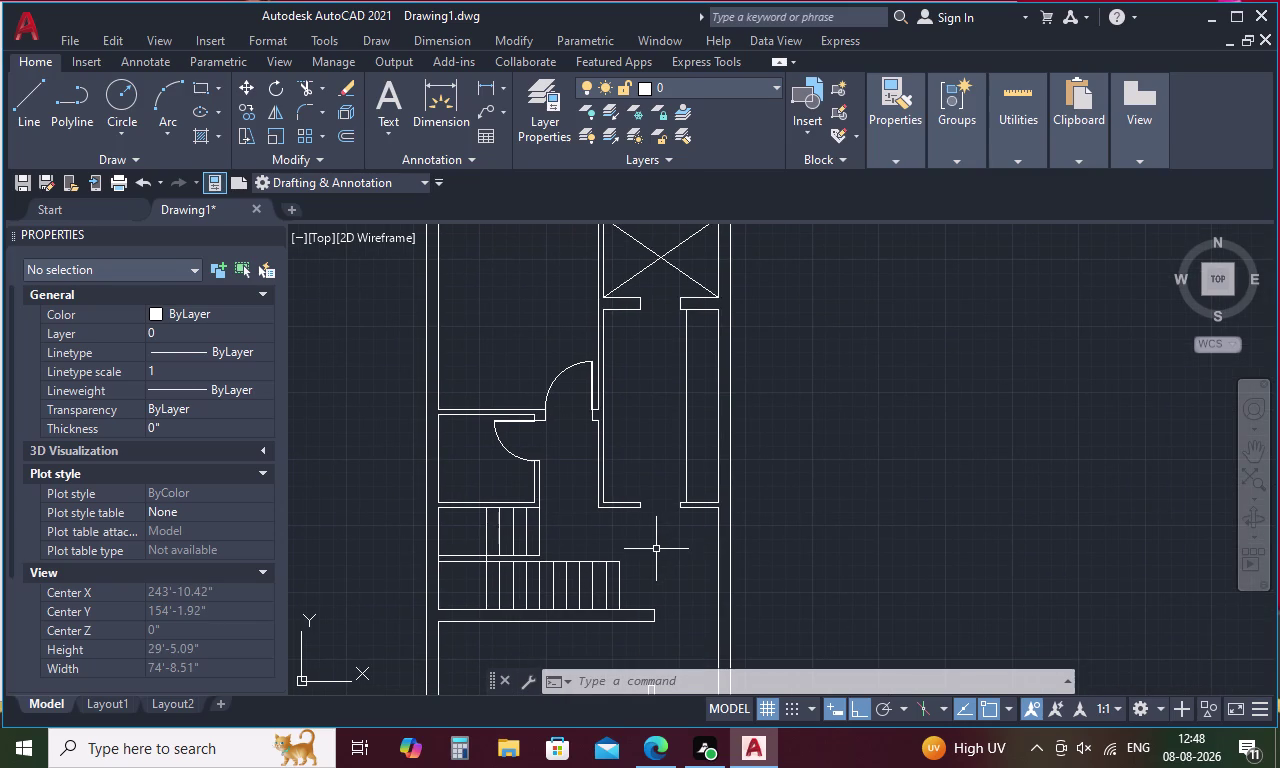
scroll(down, 3)
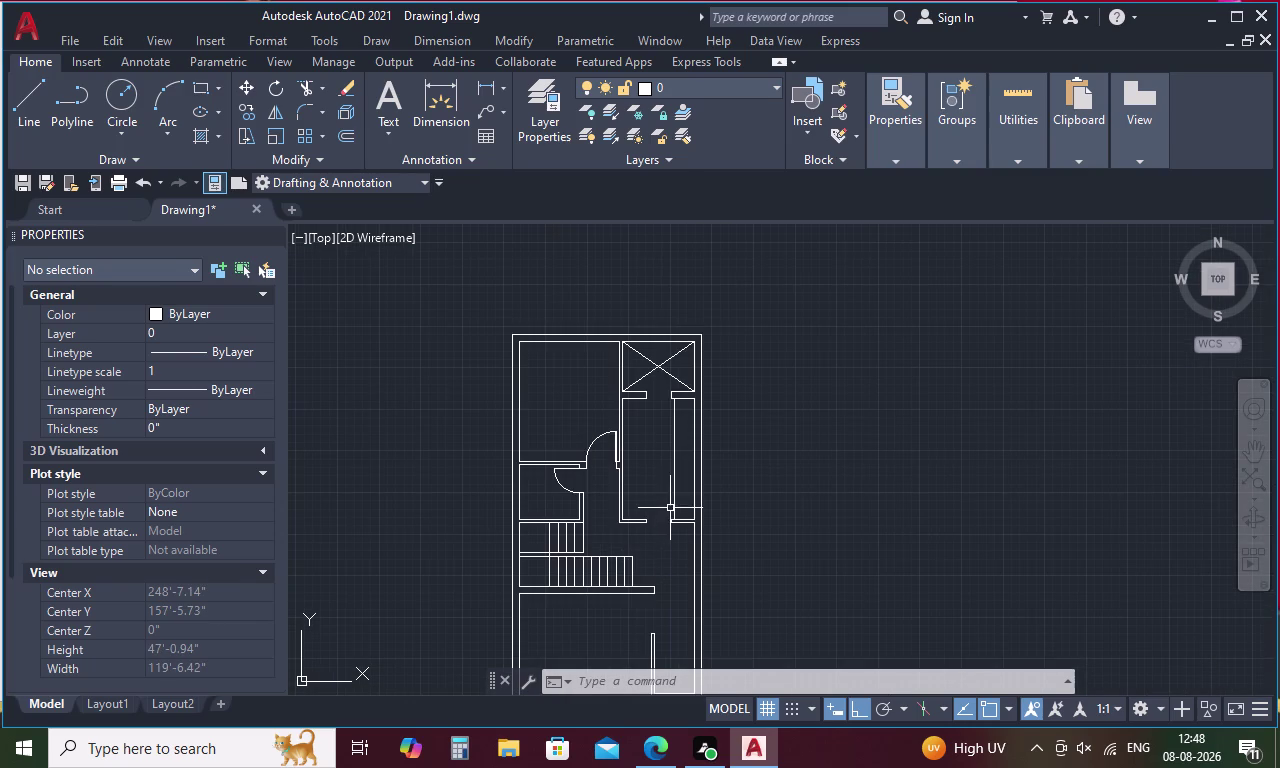
middle_drag(664, 541, 663, 415)
scroll(down, 3)
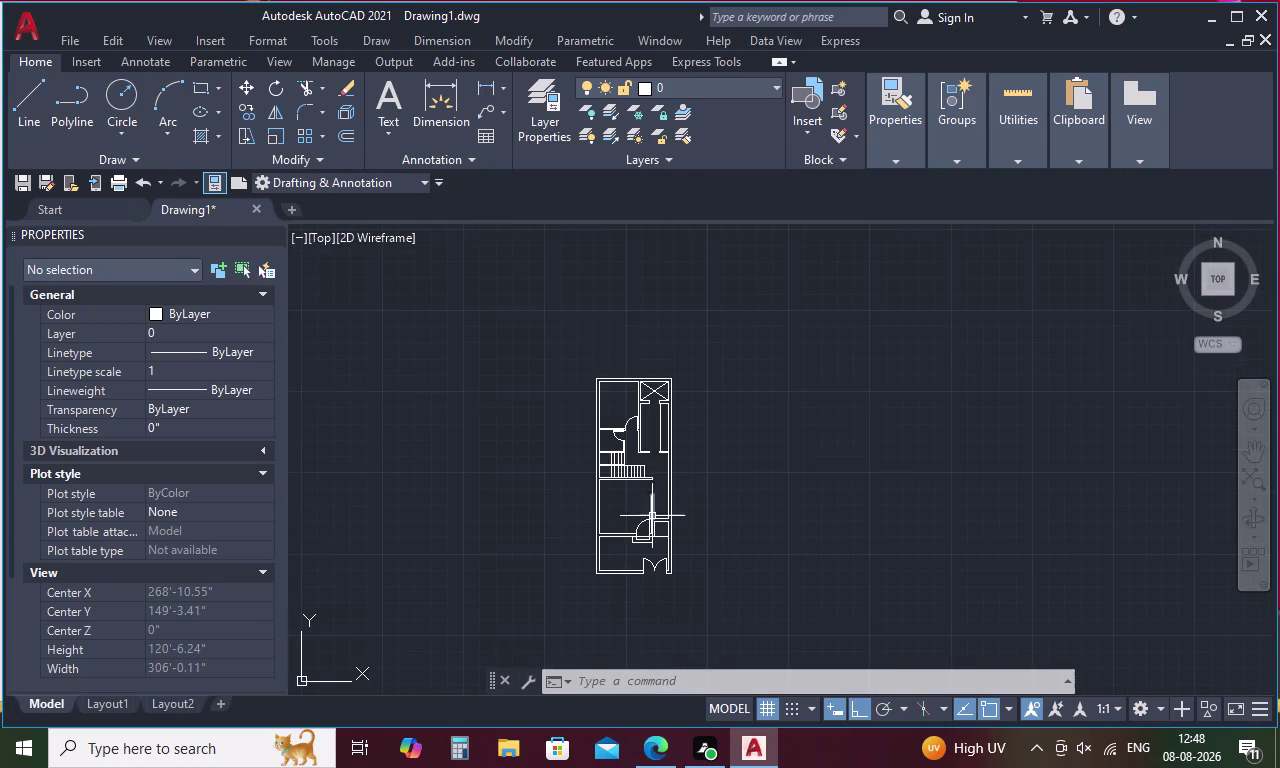
scroll(up, 3)
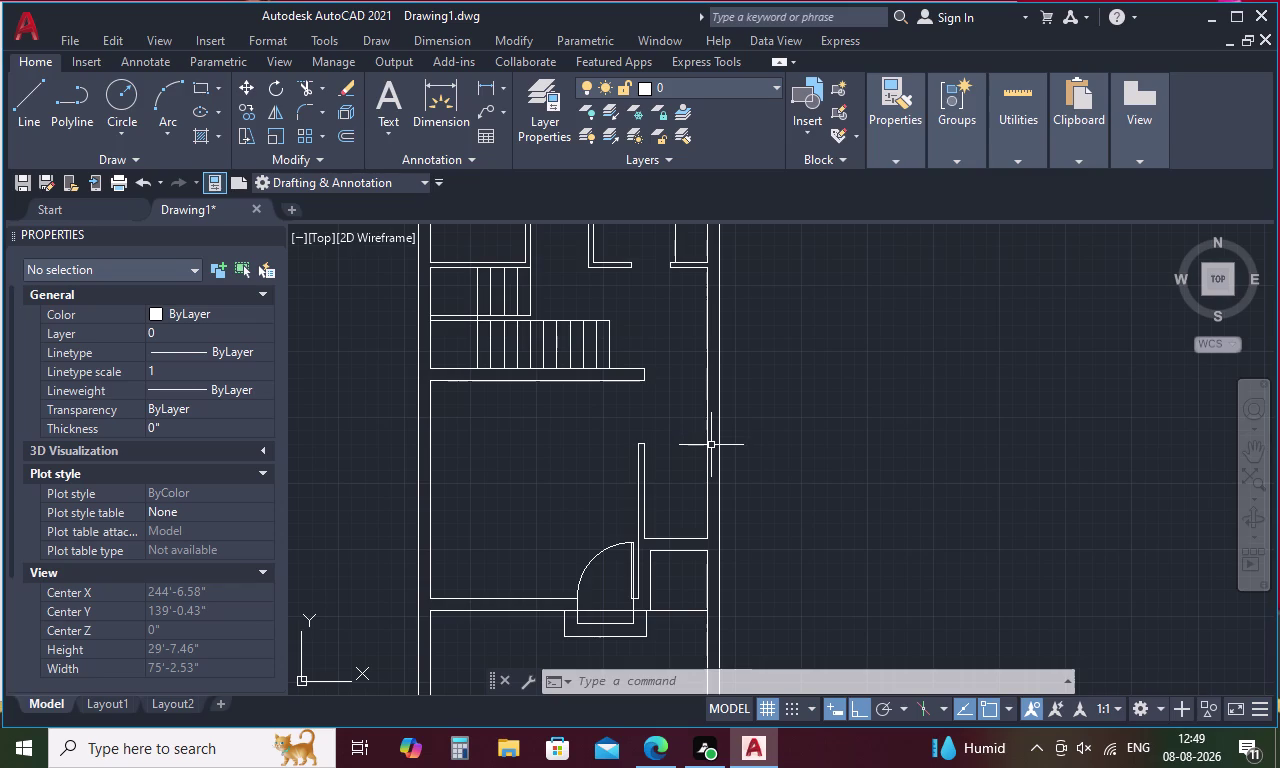
Zoom around the stair flights and cancel the trim, leaving the left-side line unchanged.
scroll(down, 3)
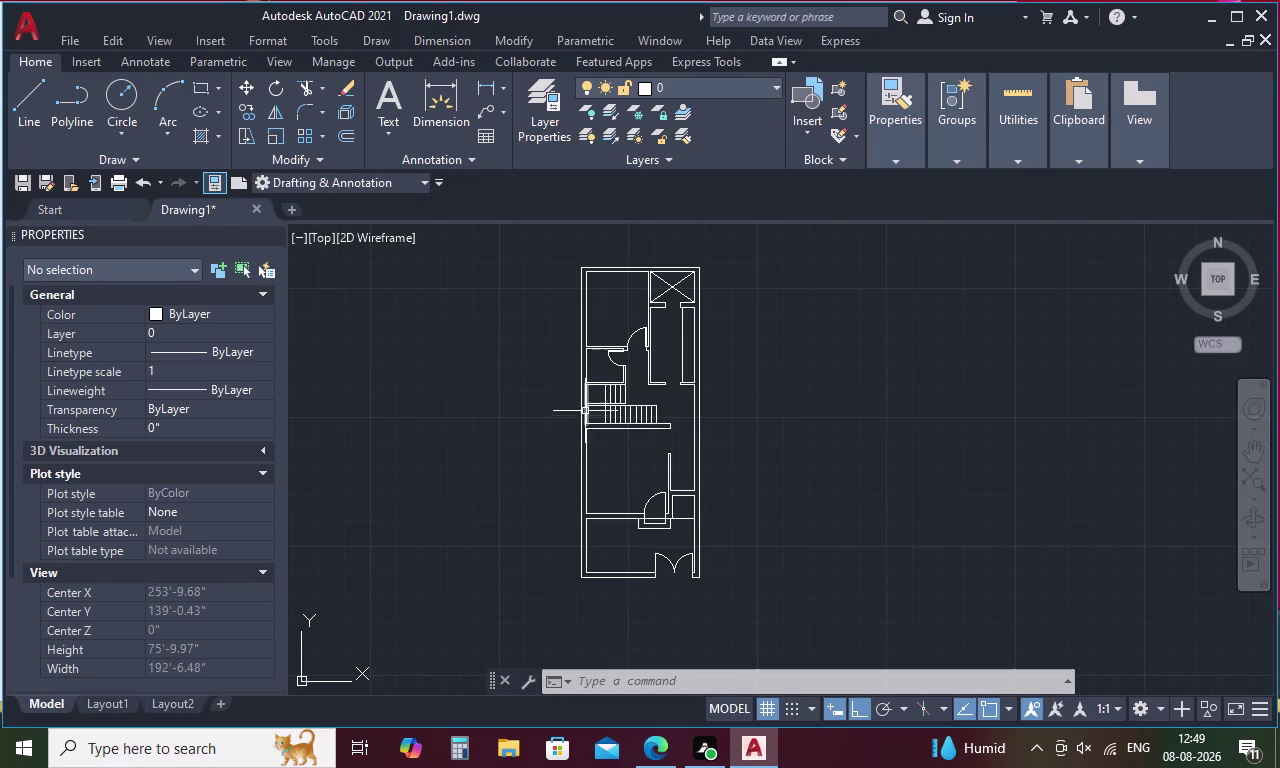
scroll(up, 3)
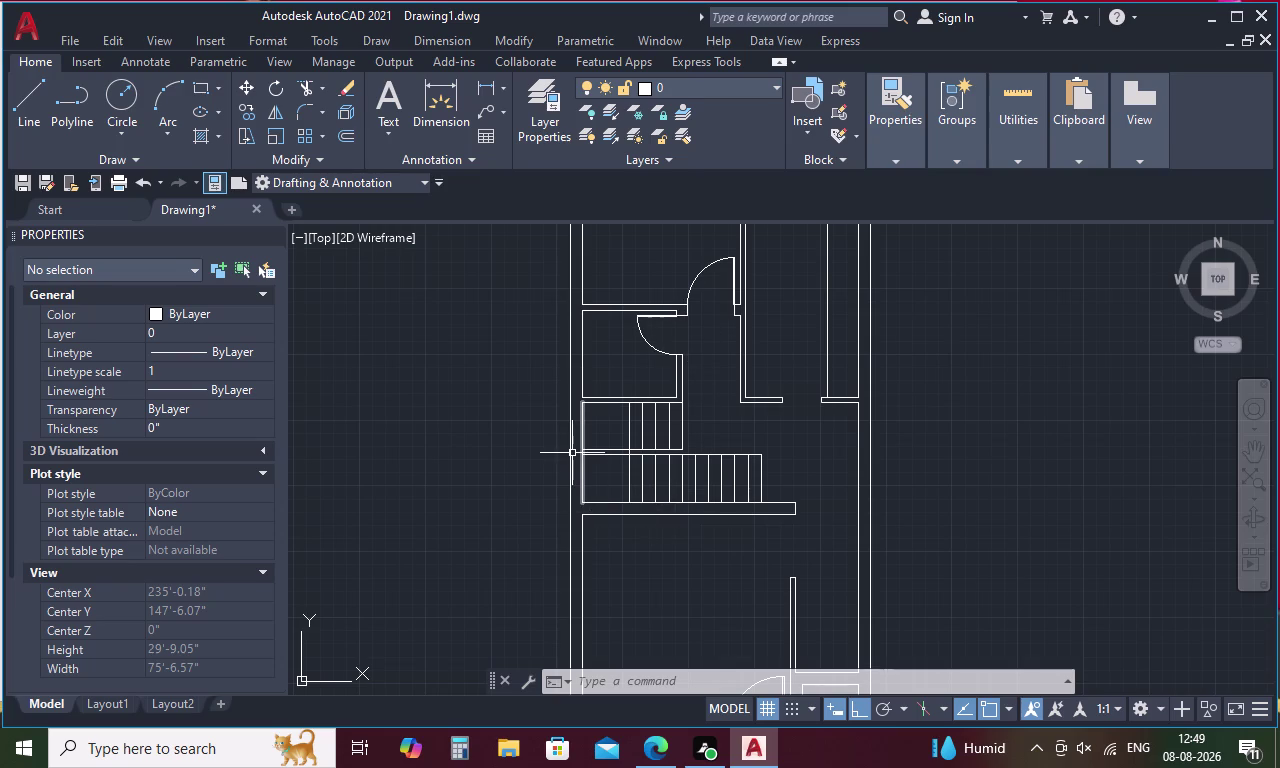
scroll(up, 3)
scroll(down, 3)
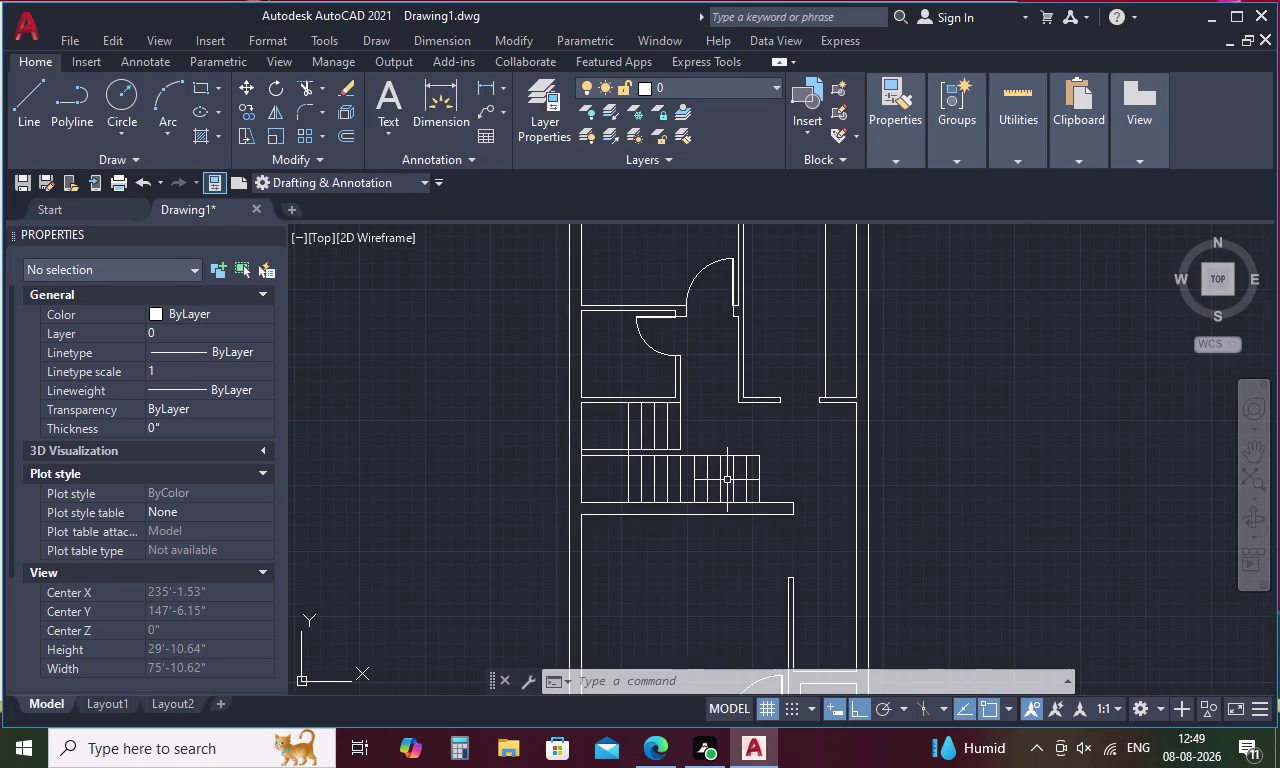
key(Escape)
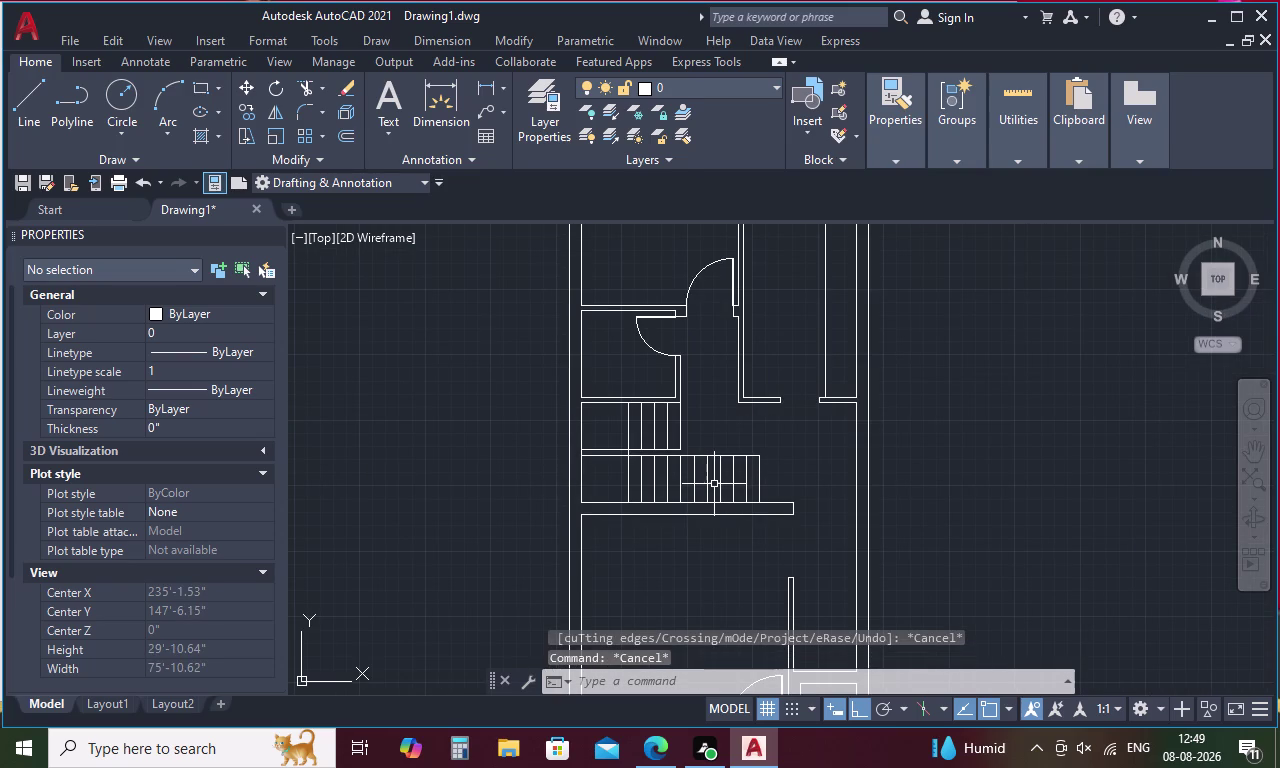
Draw a short jamb line across the wall thickness left of the door.
key(l)
key(space)
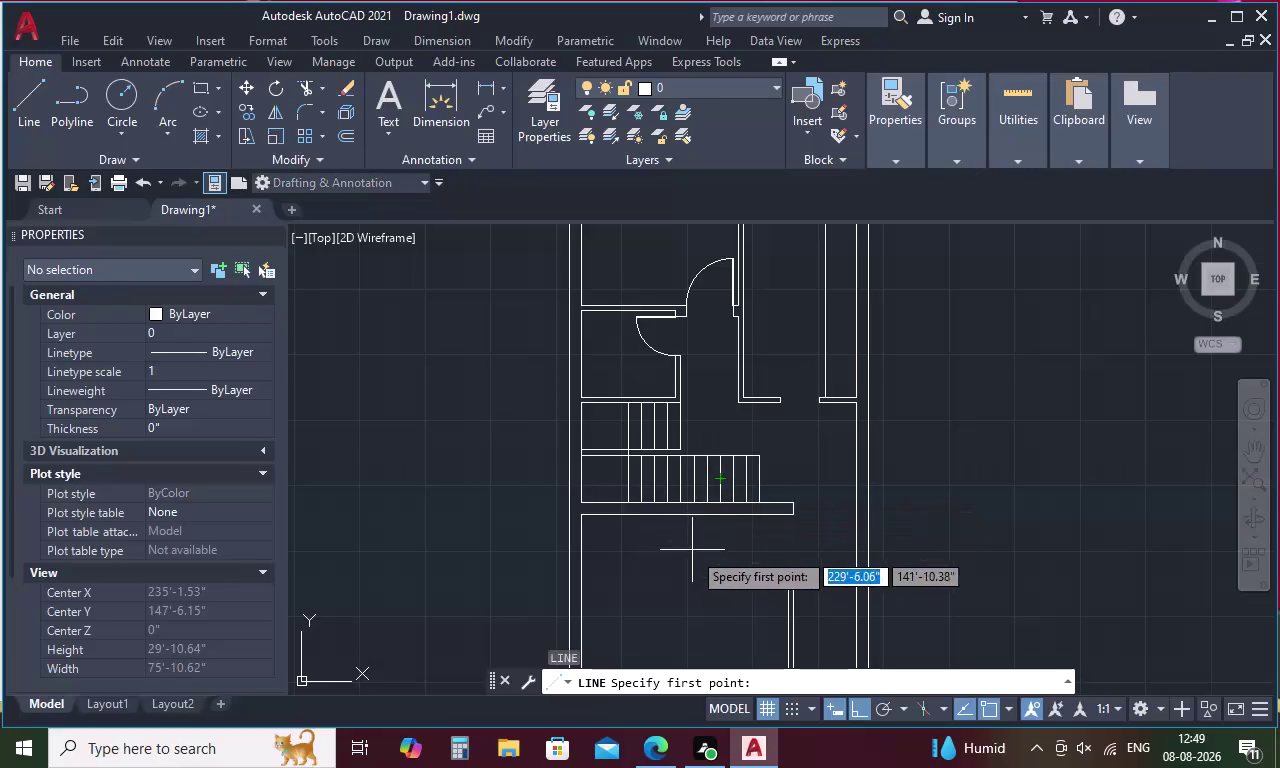
middle_drag(685, 557, 597, 244)
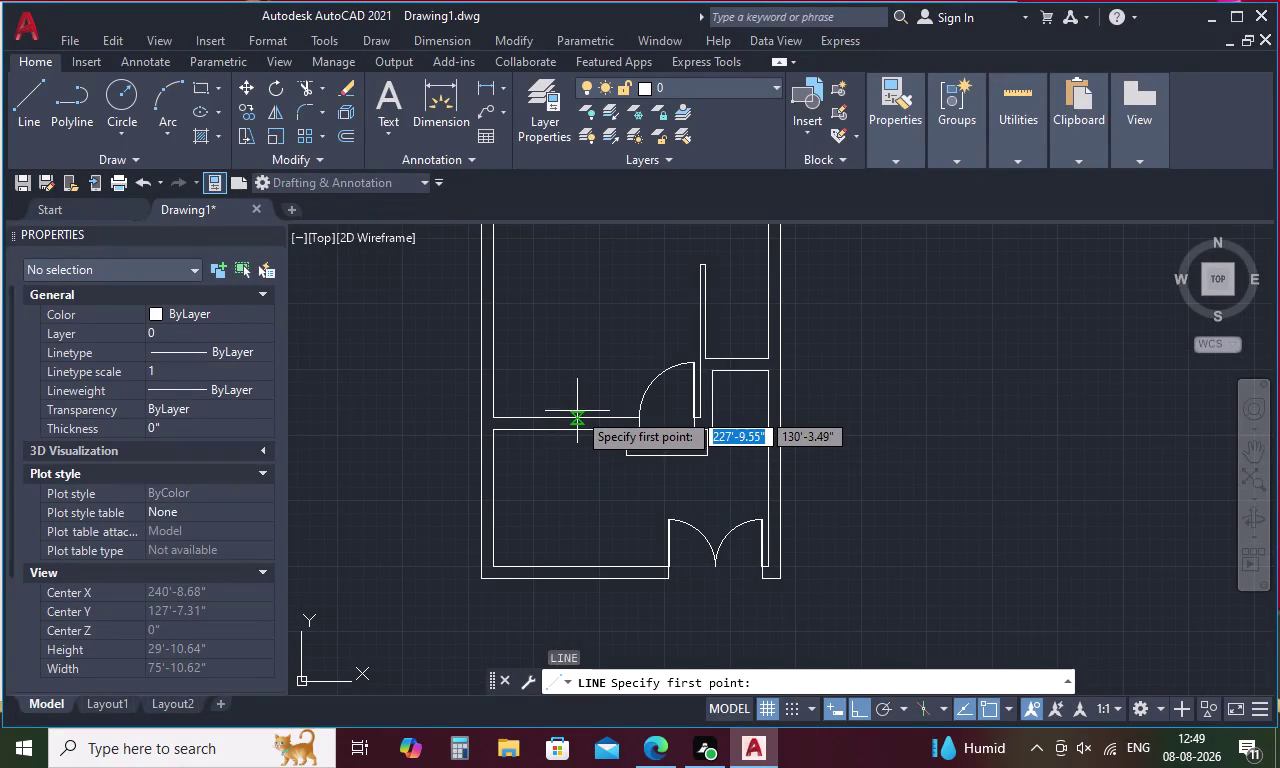
click(566, 418)
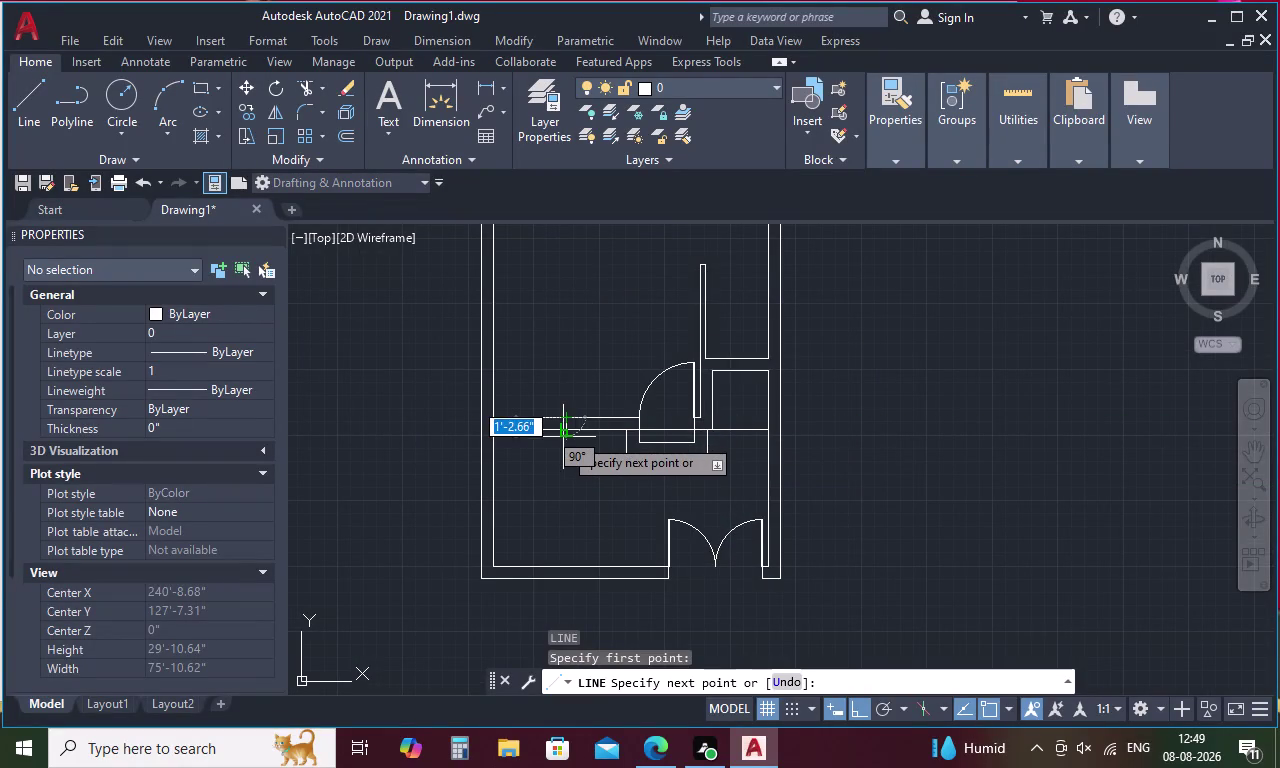
click(564, 433)
key(Escape)
Offset the jamb line 2' to both sides to mark the window ends.
key(o)
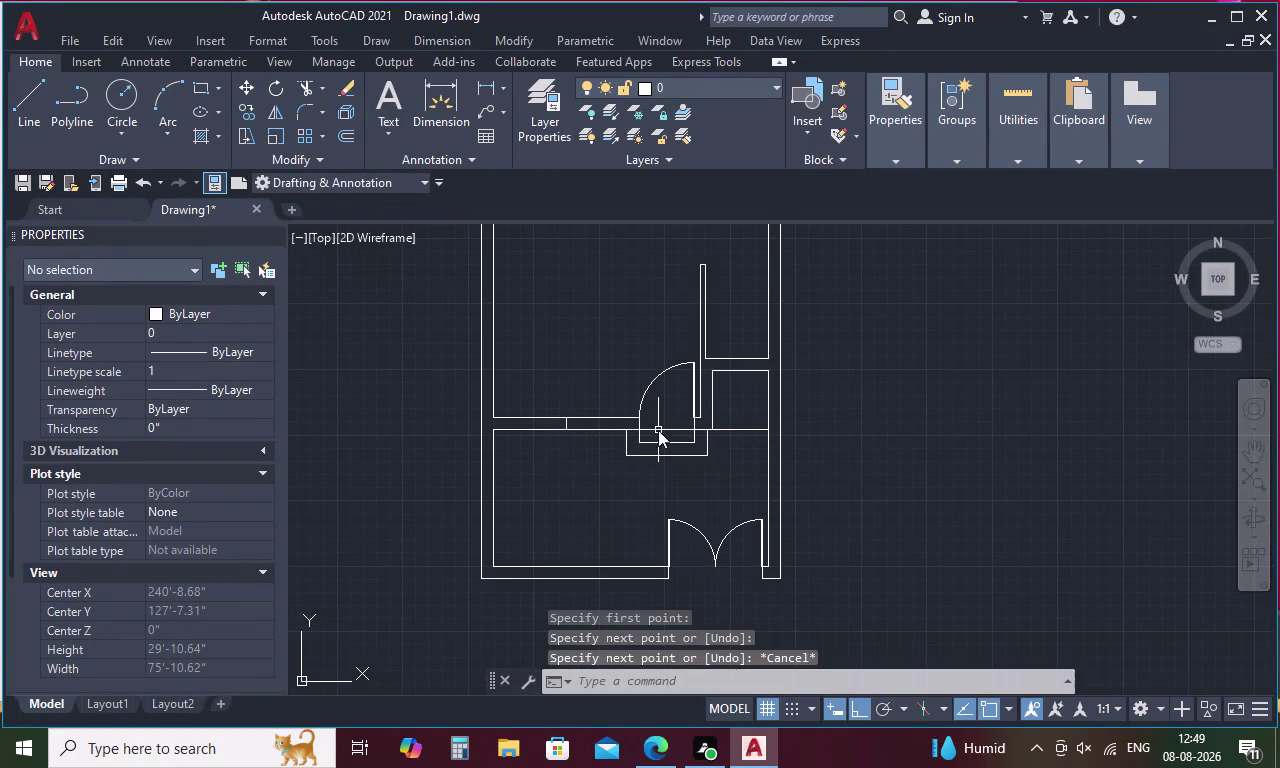
key(space)
text(2')
key(space)
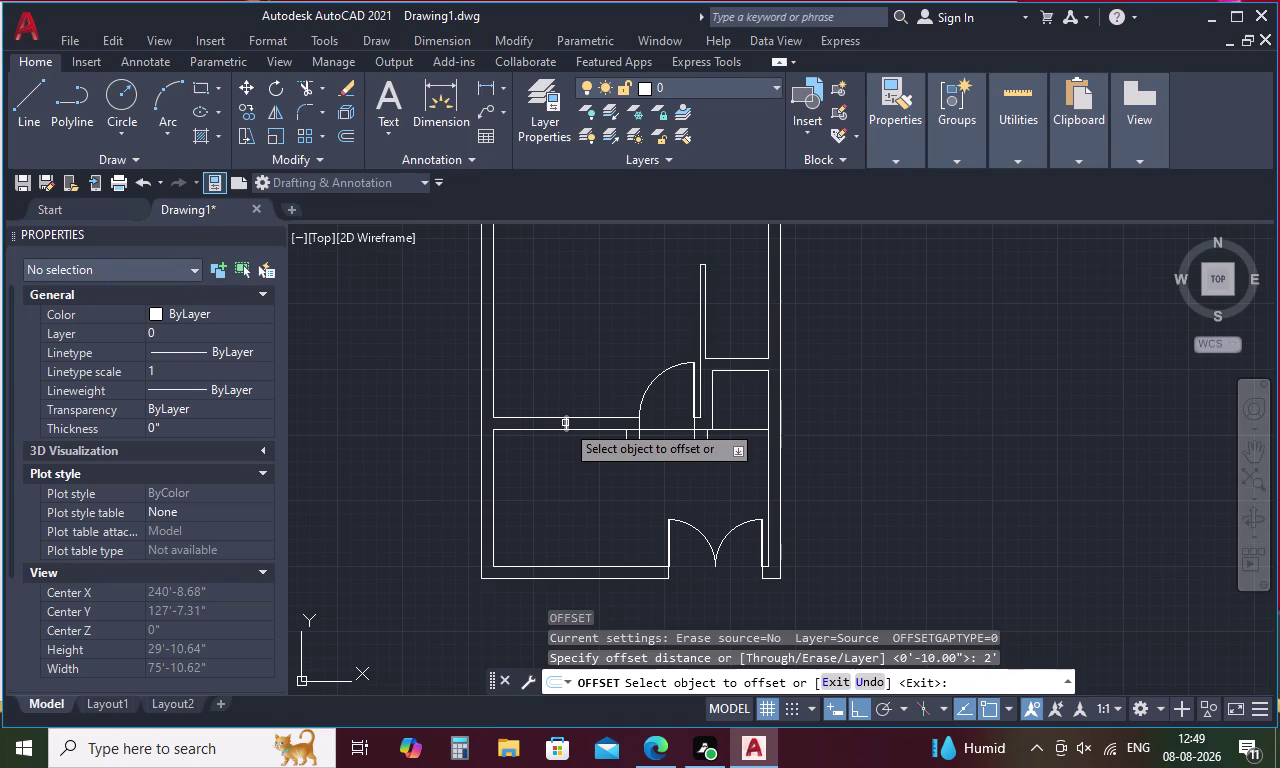
click(568, 423)
click(627, 435)
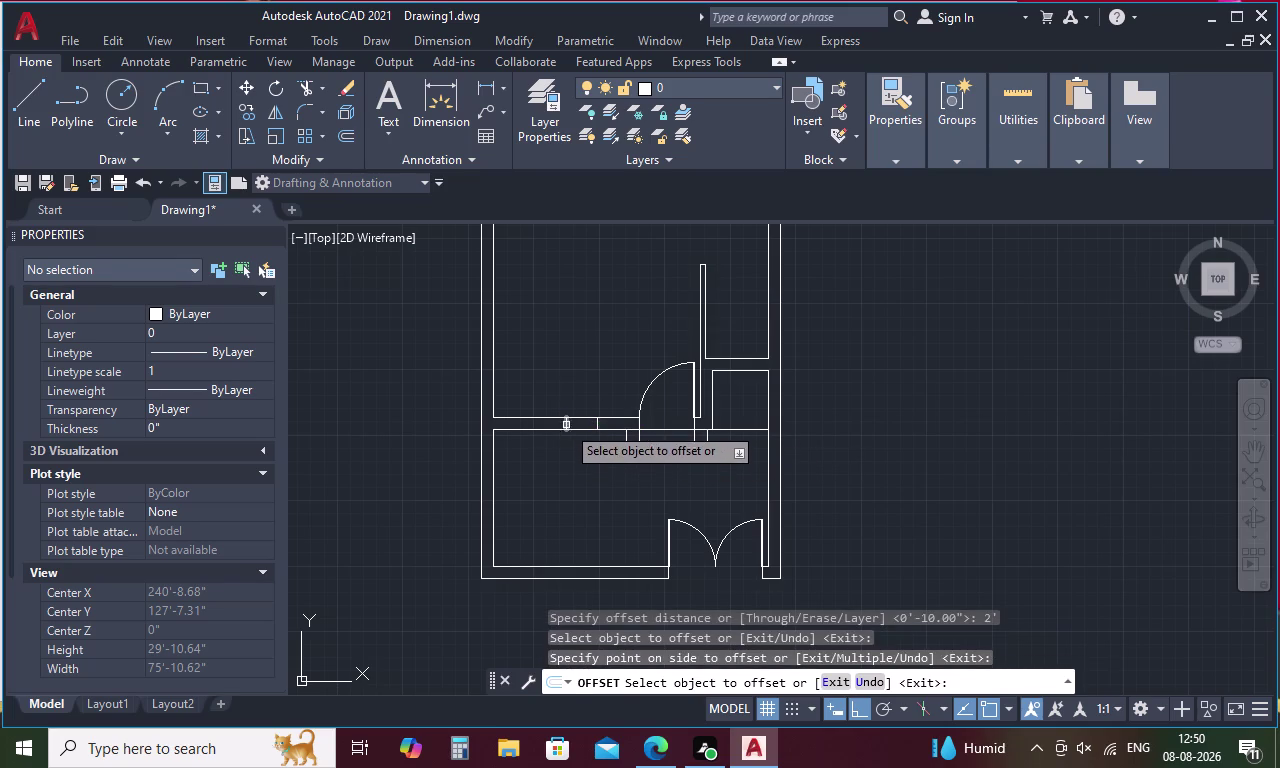
drag(568, 422, 545, 421)
click(388, 431)
key(Escape)
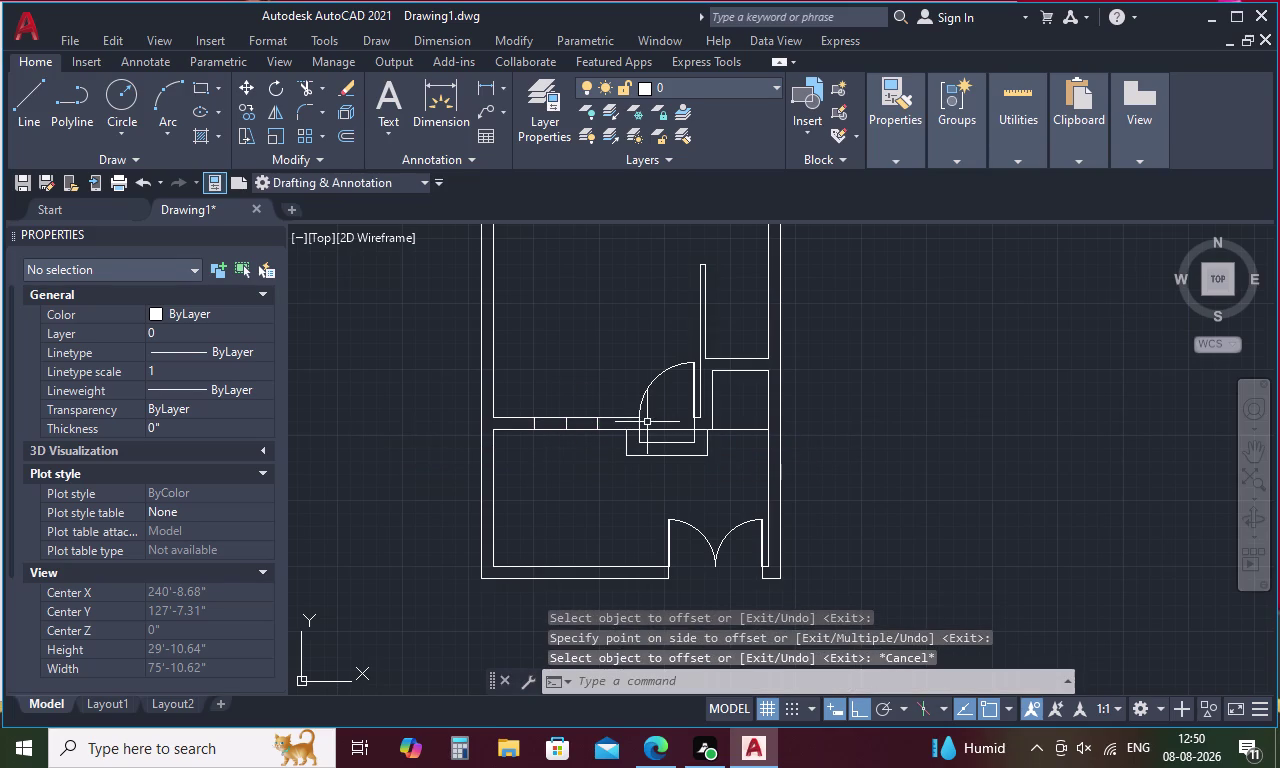
Draw a glazing line spanning between the two outer jambs.
text(L)
key(space)
scroll(up, 3)
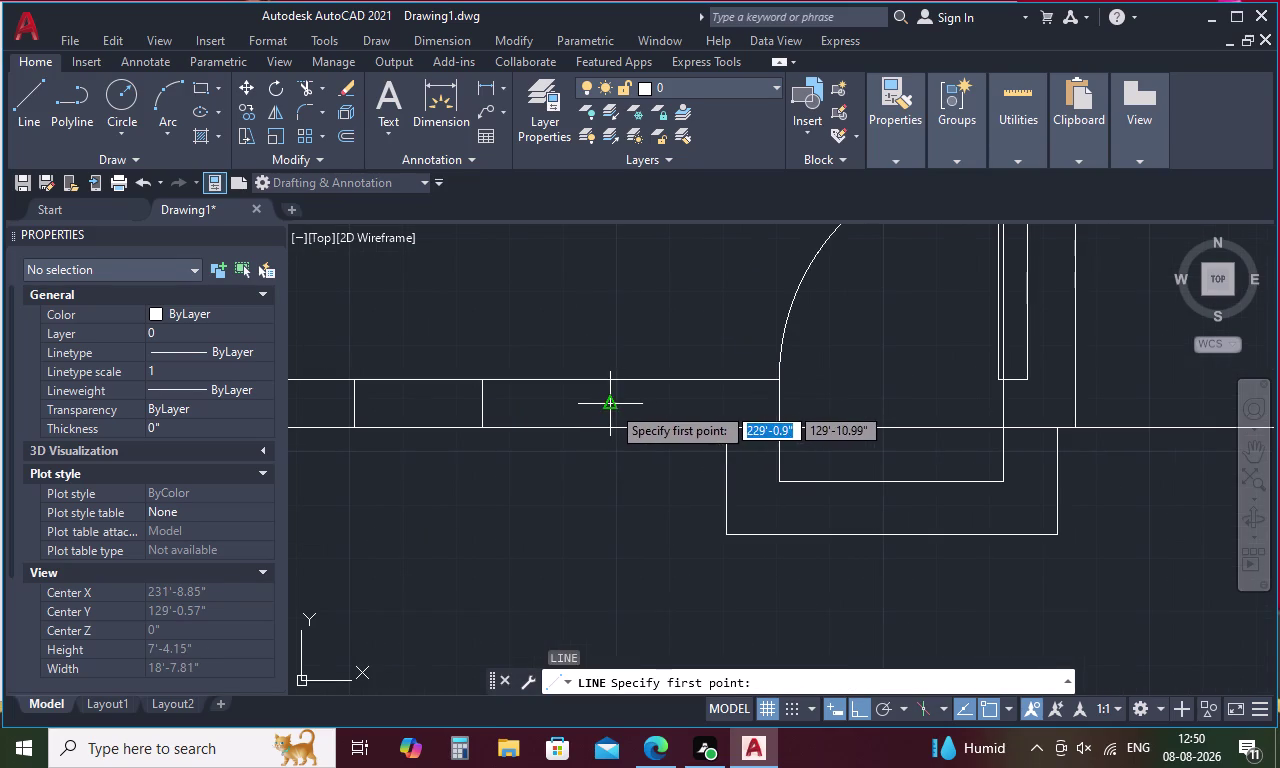
click(611, 405)
click(350, 404)
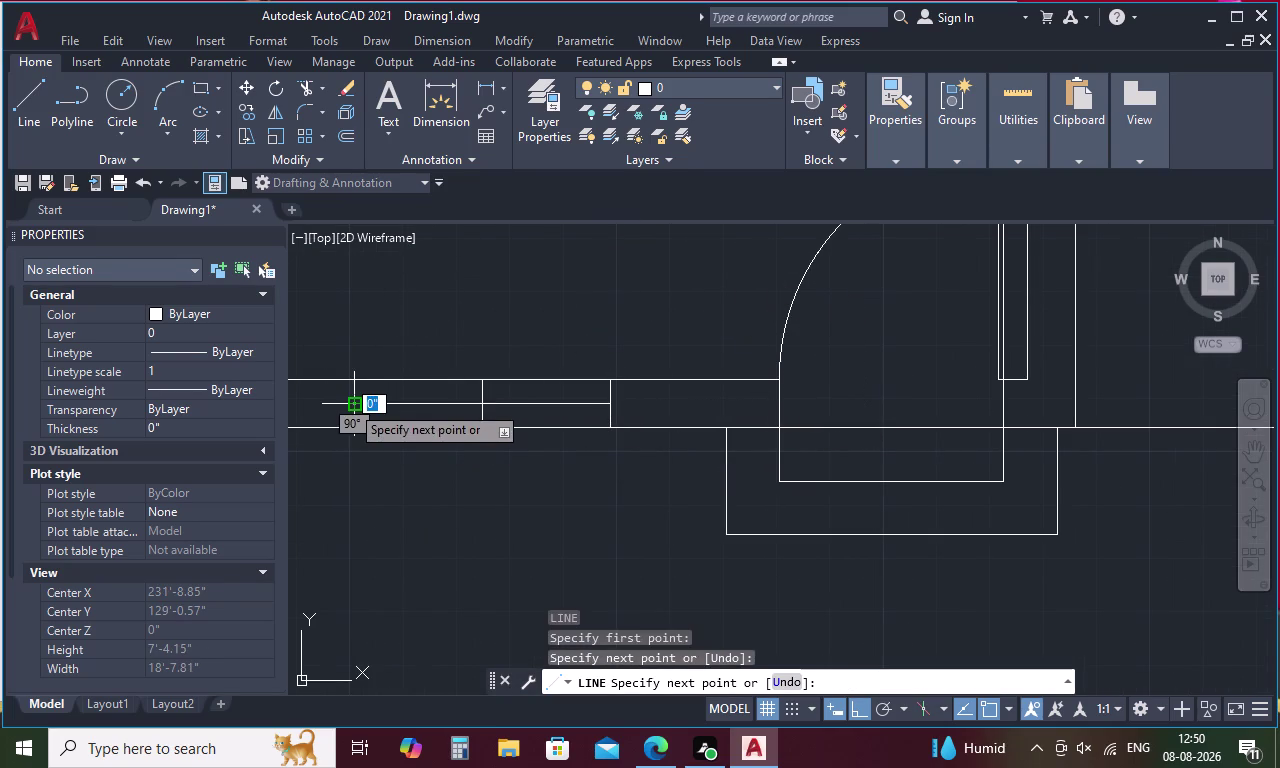
key(Escape)
Offset the glazing line 1 unit both ways and delete the middle line.
text(O 1)
key(space)
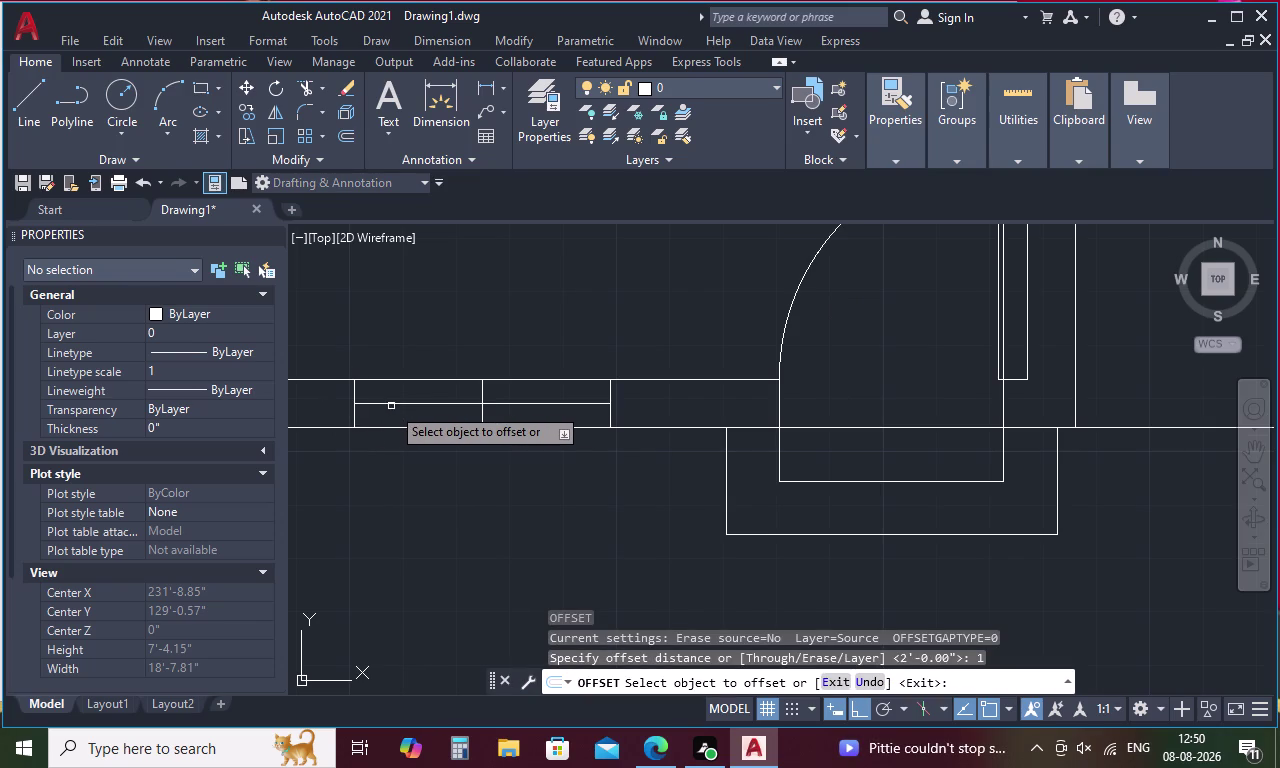
click(396, 403)
click(408, 332)
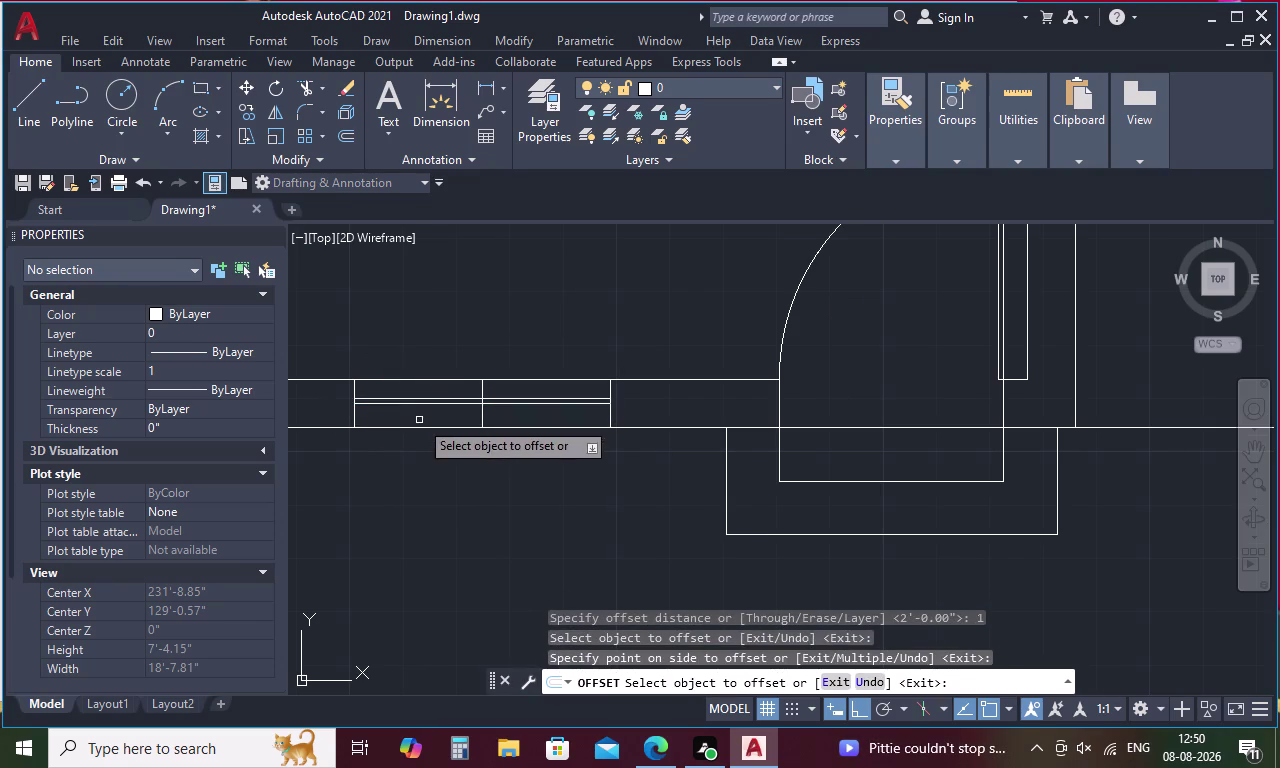
click(435, 402)
click(439, 443)
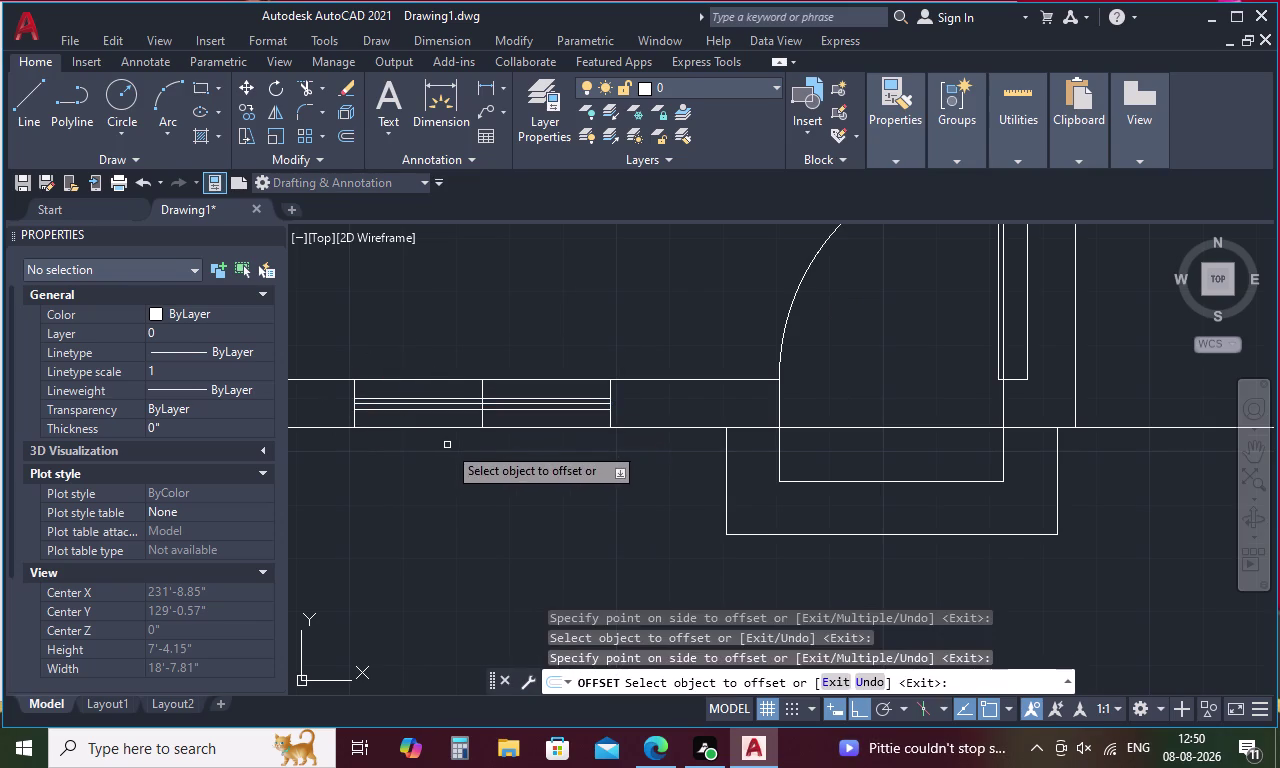
key(Escape)
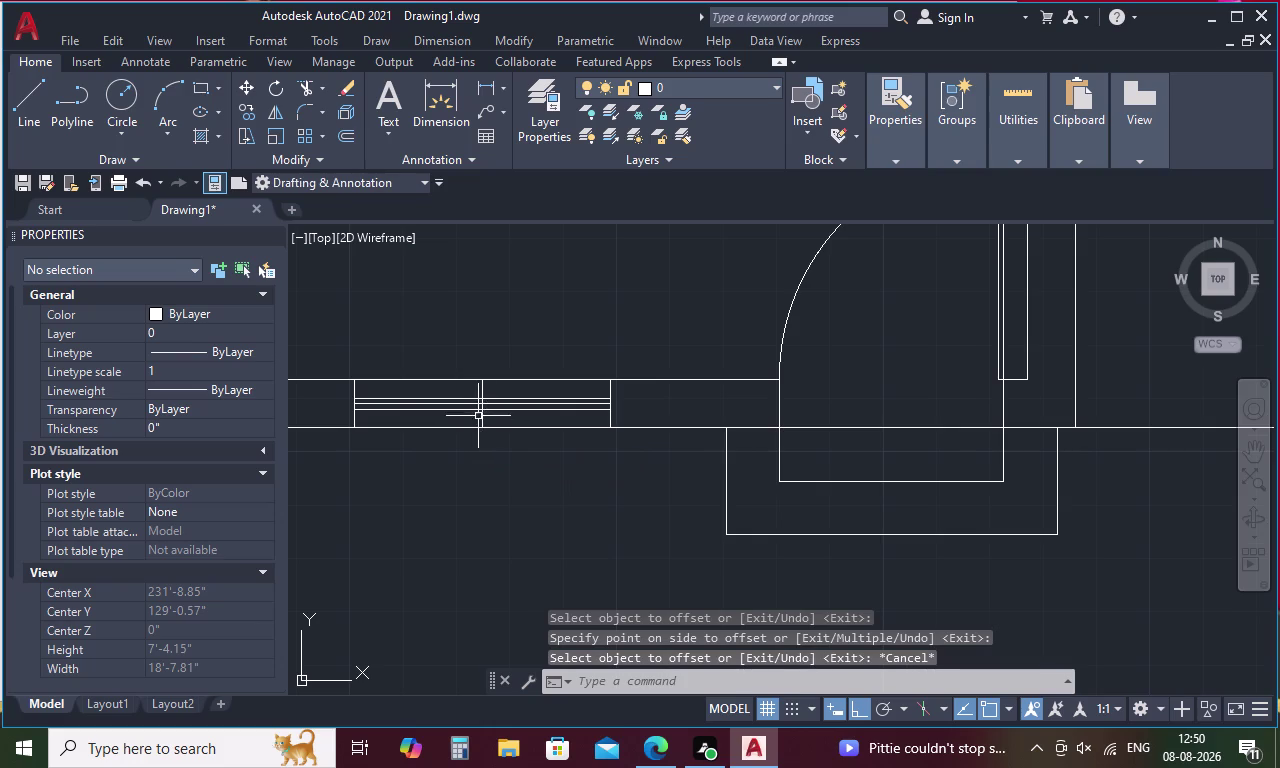
scroll(up, 3)
click(482, 384)
key(Delete)
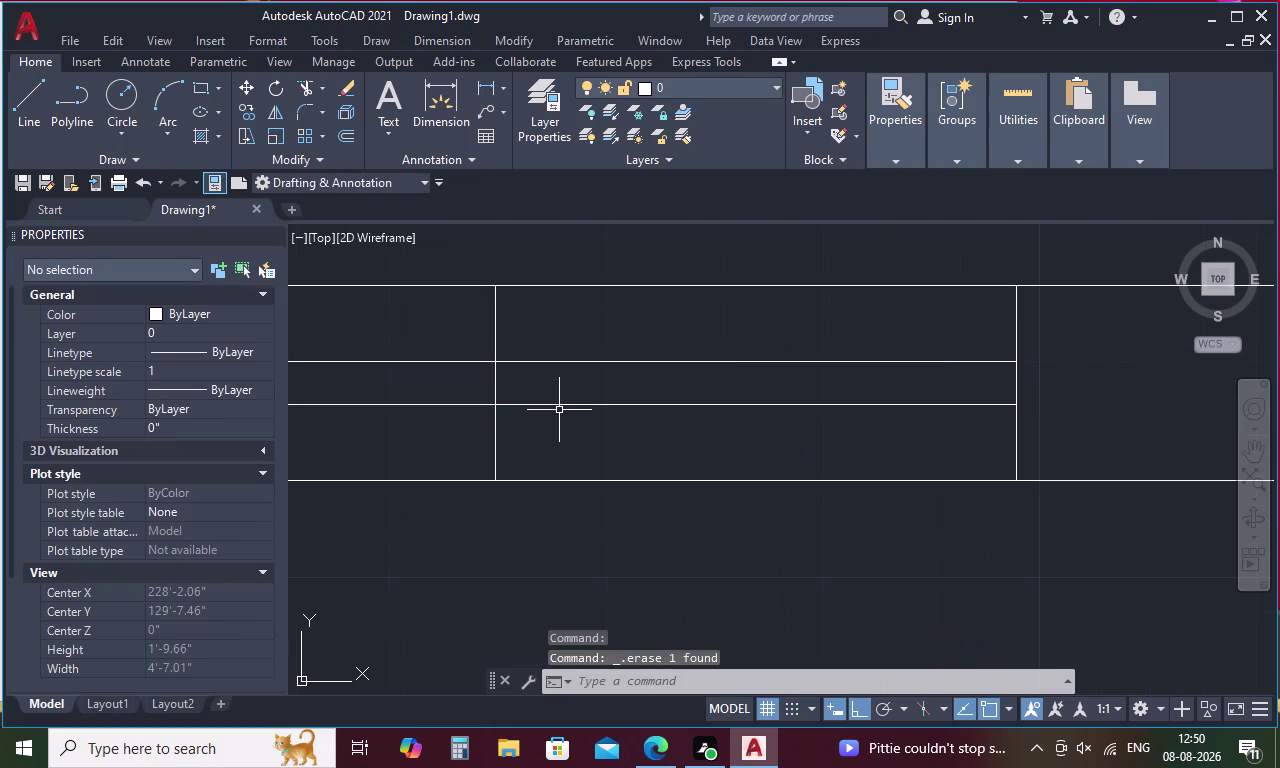
Copy the window lines from their corner to a spot beside the left exterior wall.
scroll(down, 3)
drag(689, 420, 685, 398)
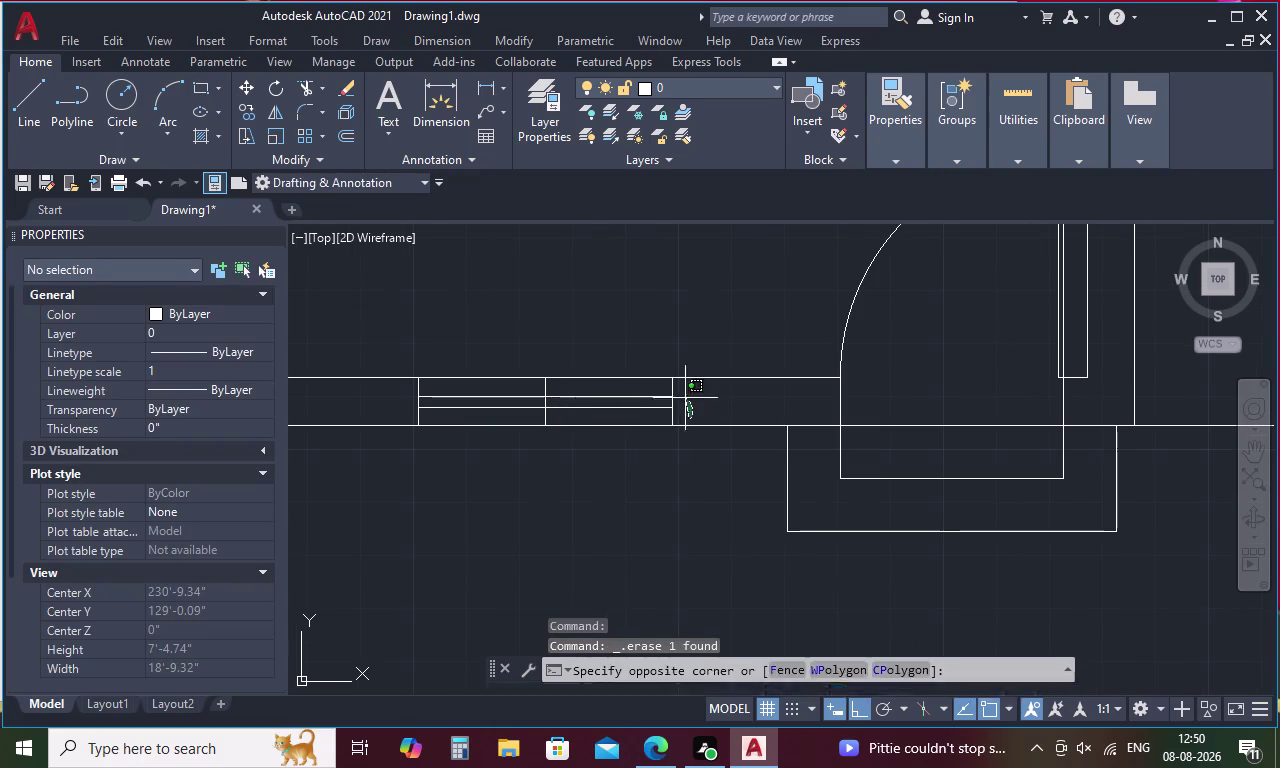
drag(685, 398, 611, 396)
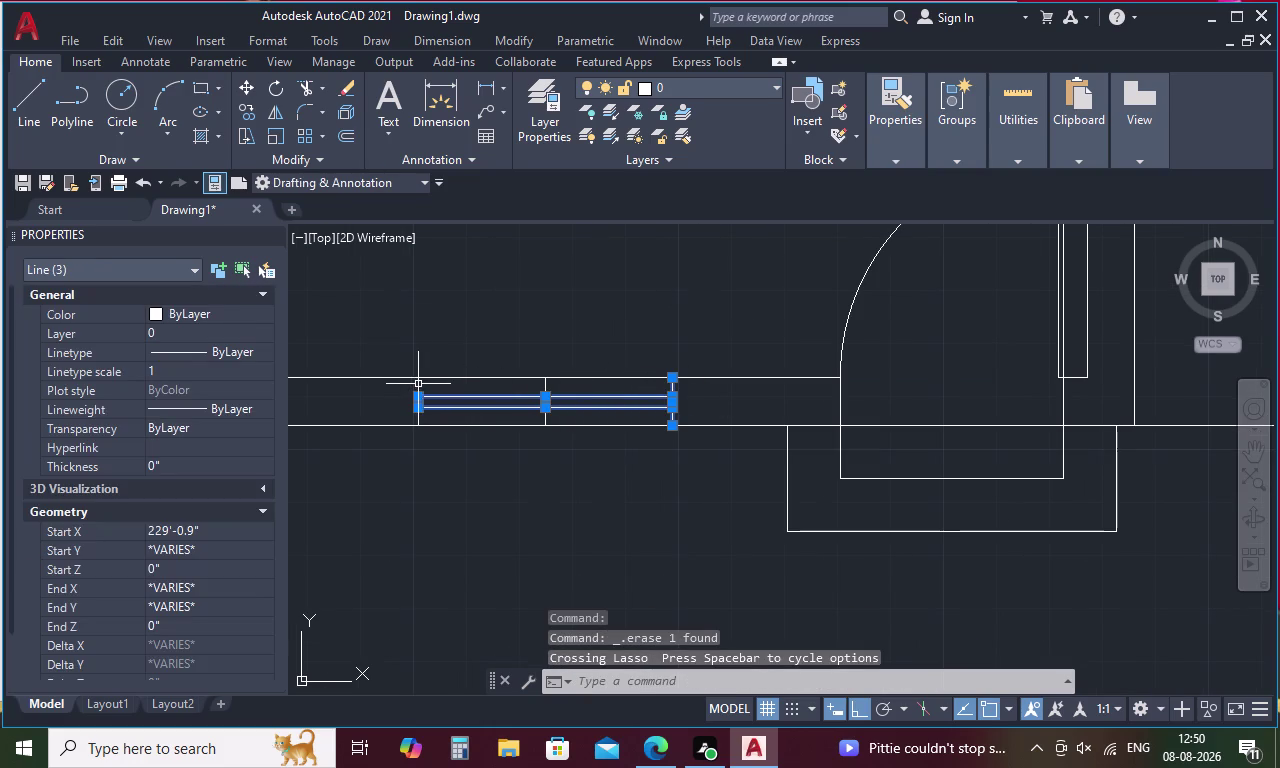
drag(418, 384, 397, 384)
right_drag(577, 347, 561, 343)
click(670, 439)
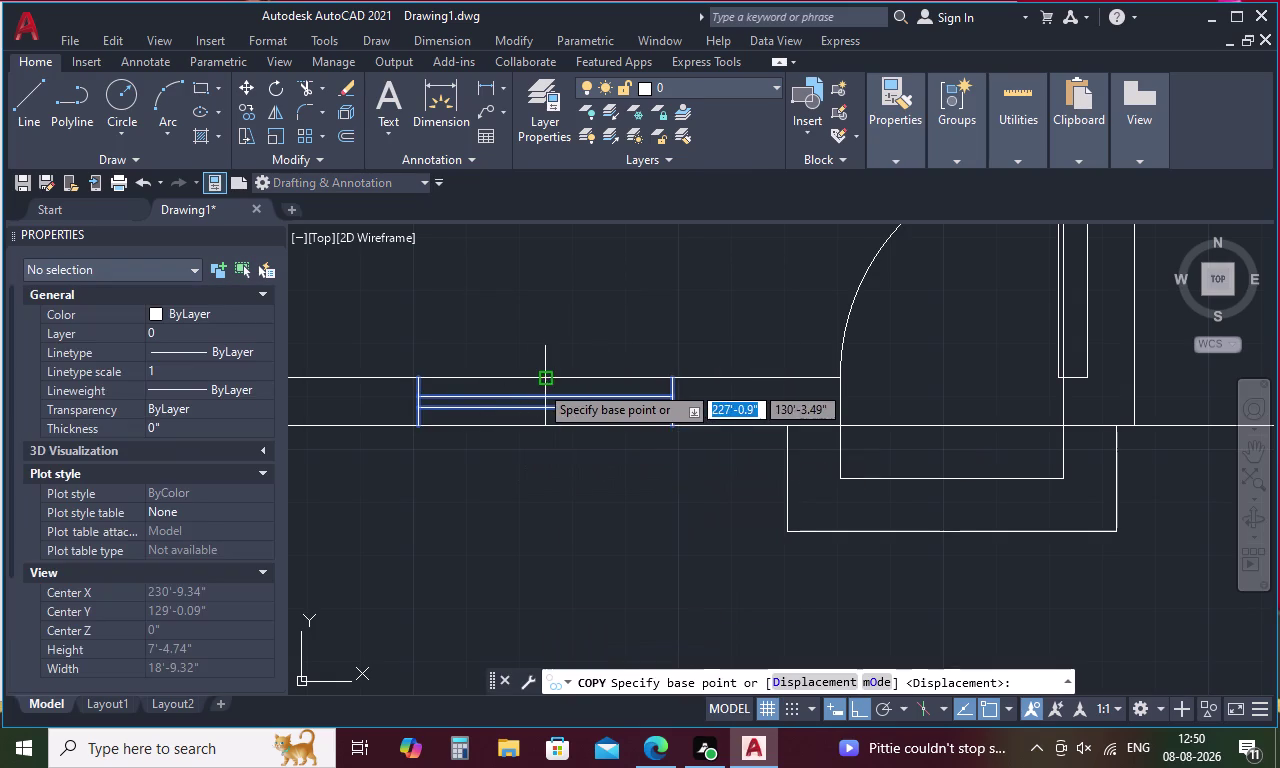
click(540, 383)
scroll(down, 3)
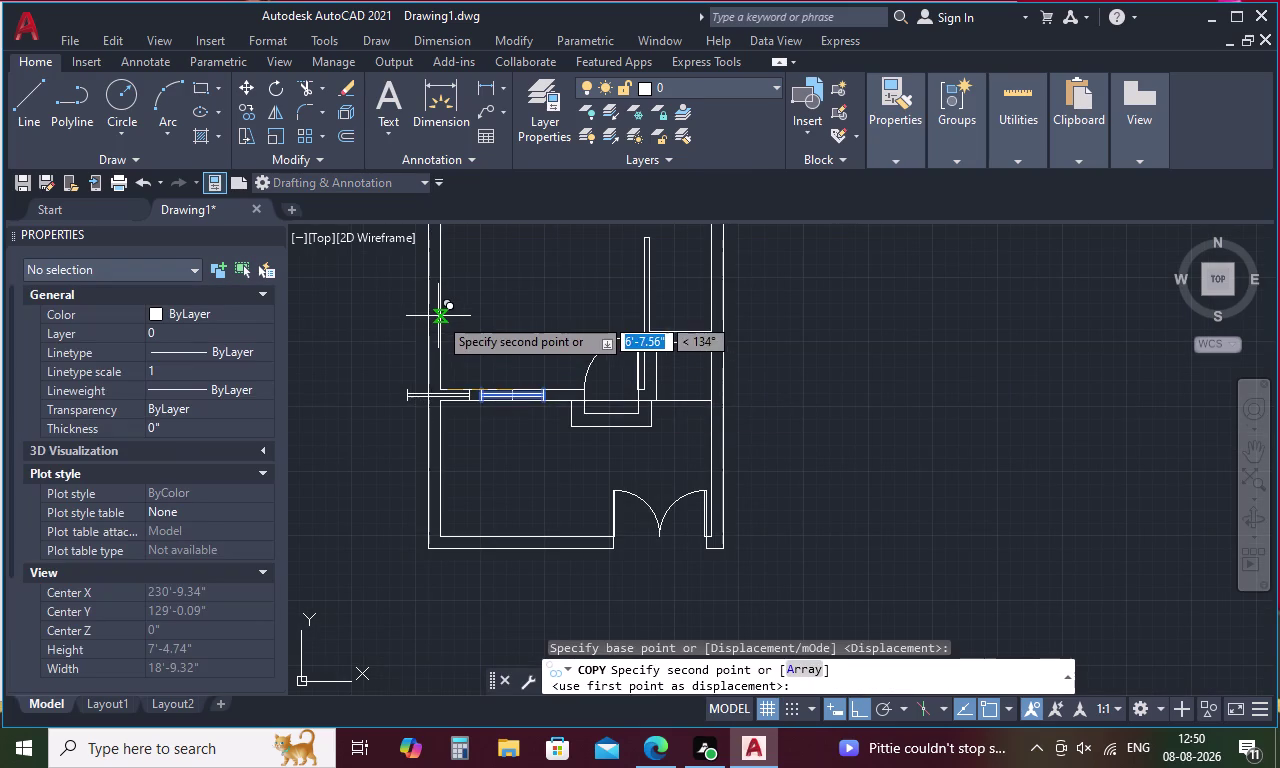
middle_drag(438, 293, 475, 359)
scroll(up, 3)
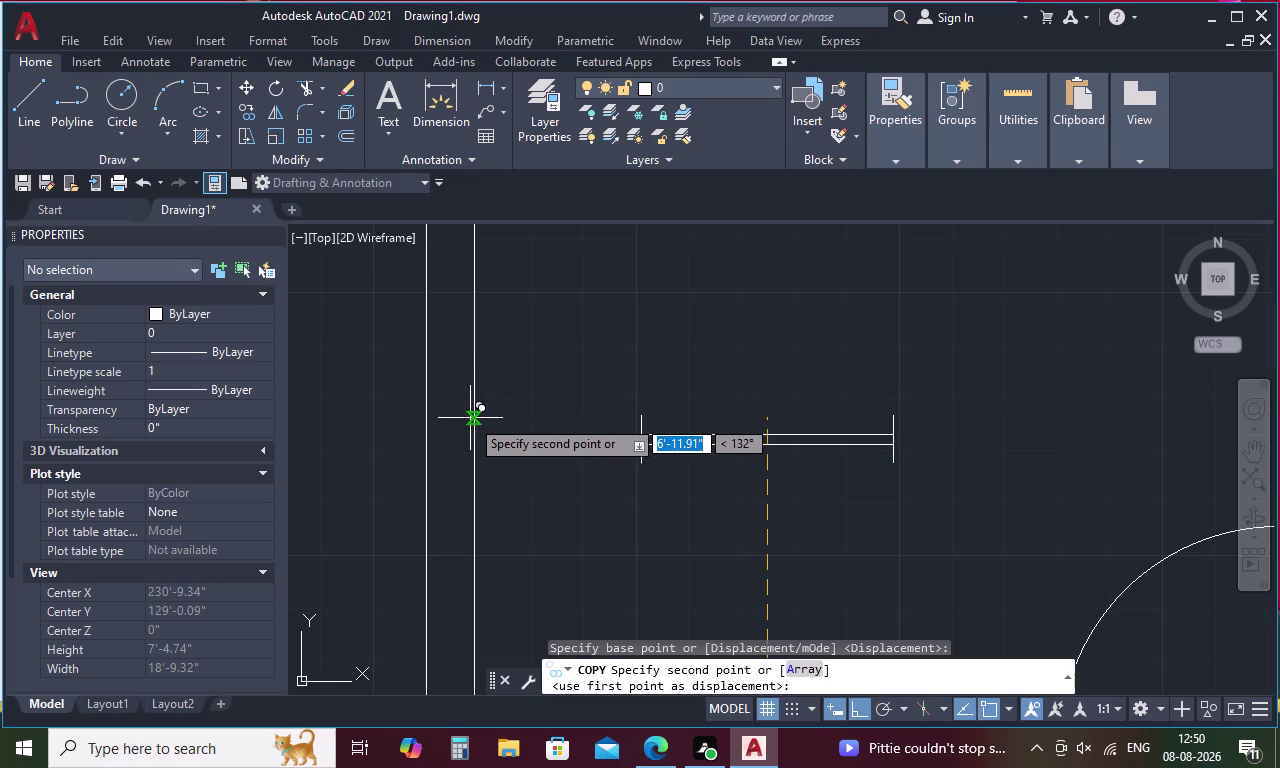
scroll(down, 3)
click(476, 331)
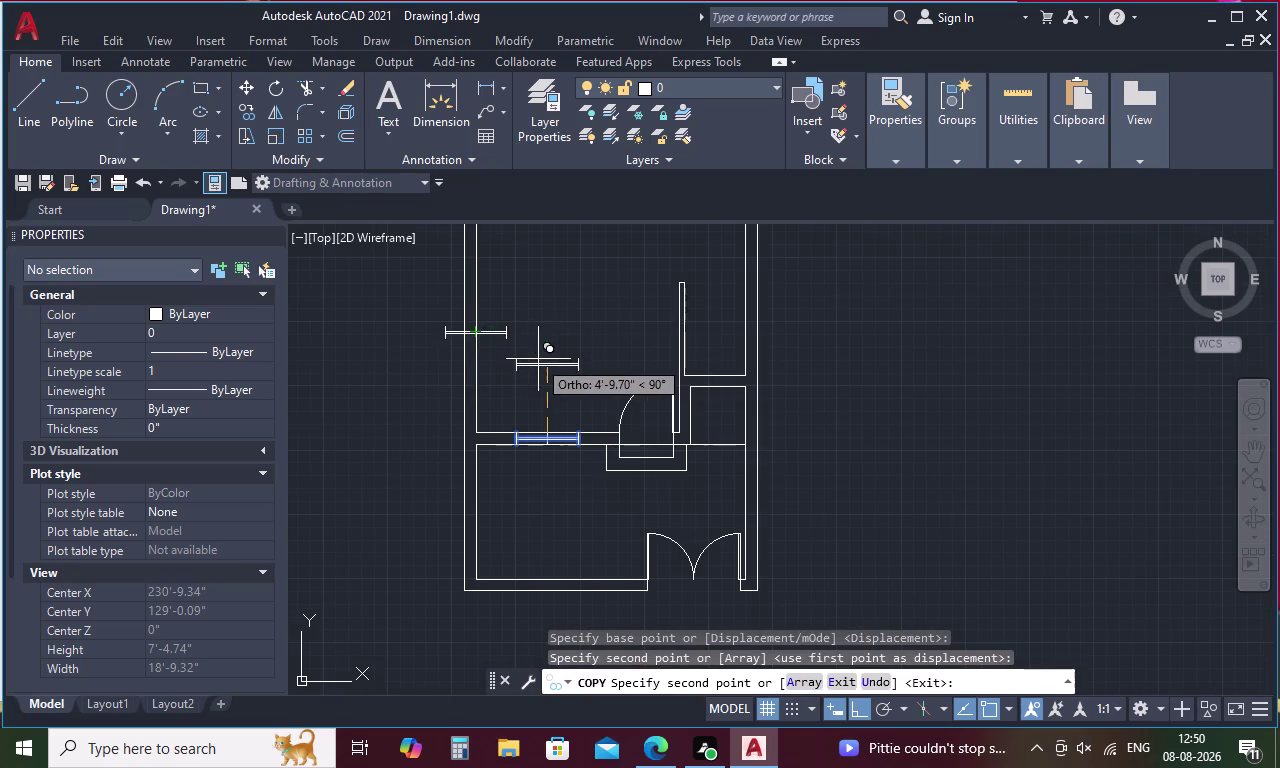
key(Escape)
Select all the copied window lines and bring up their actions menu.
drag(492, 317, 492, 339)
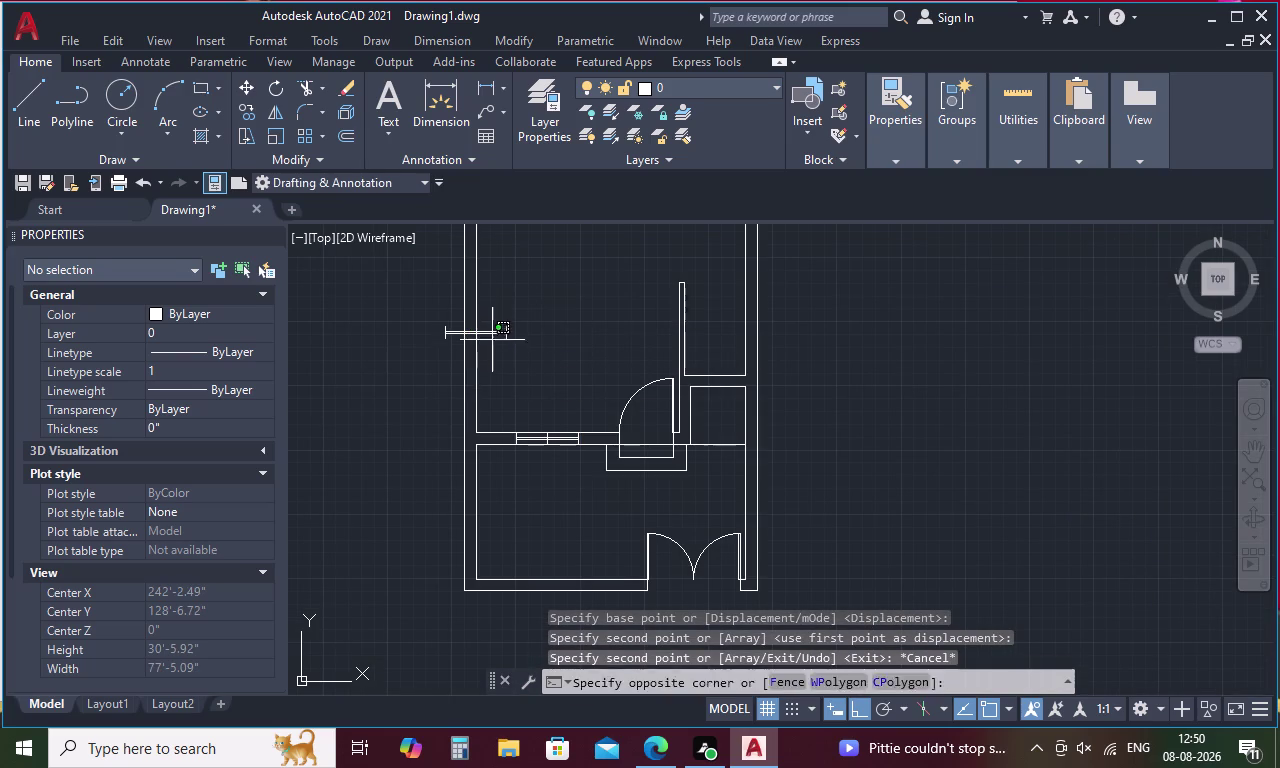
drag(492, 339, 489, 361)
scroll(up, 3)
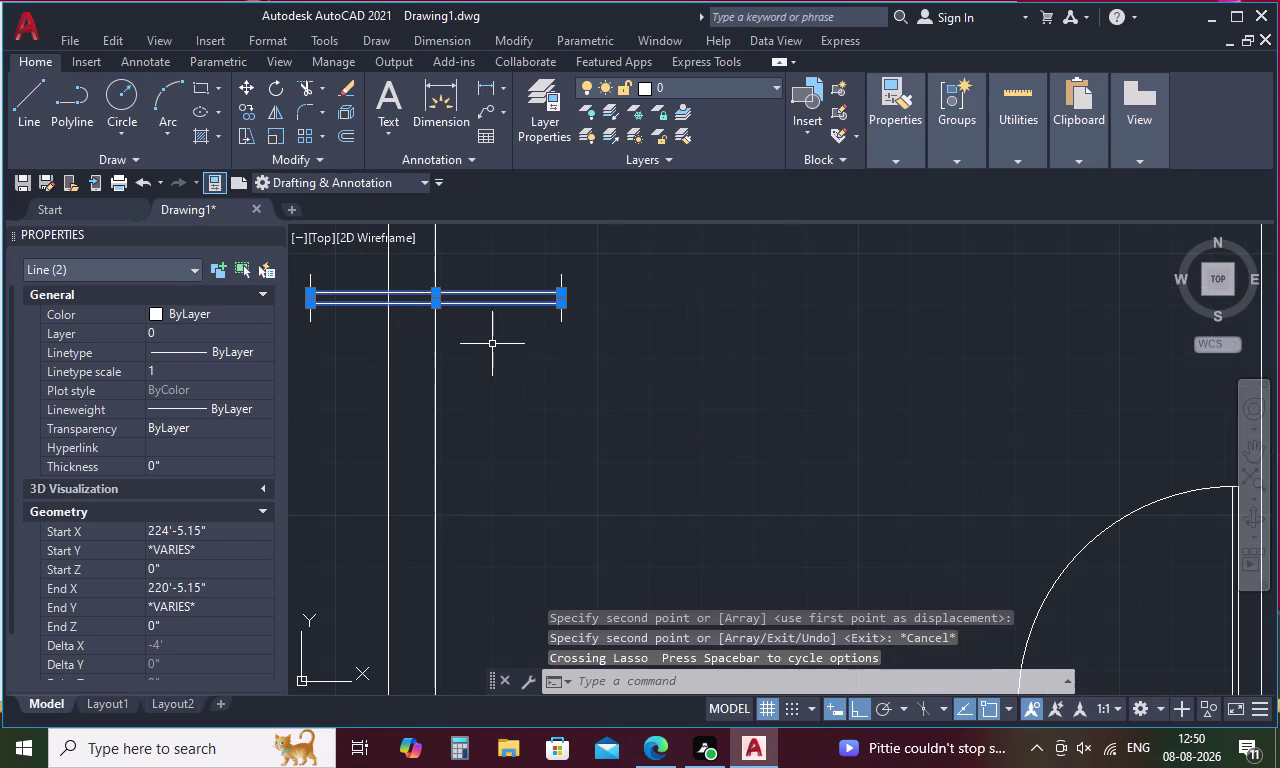
drag(583, 275, 548, 348)
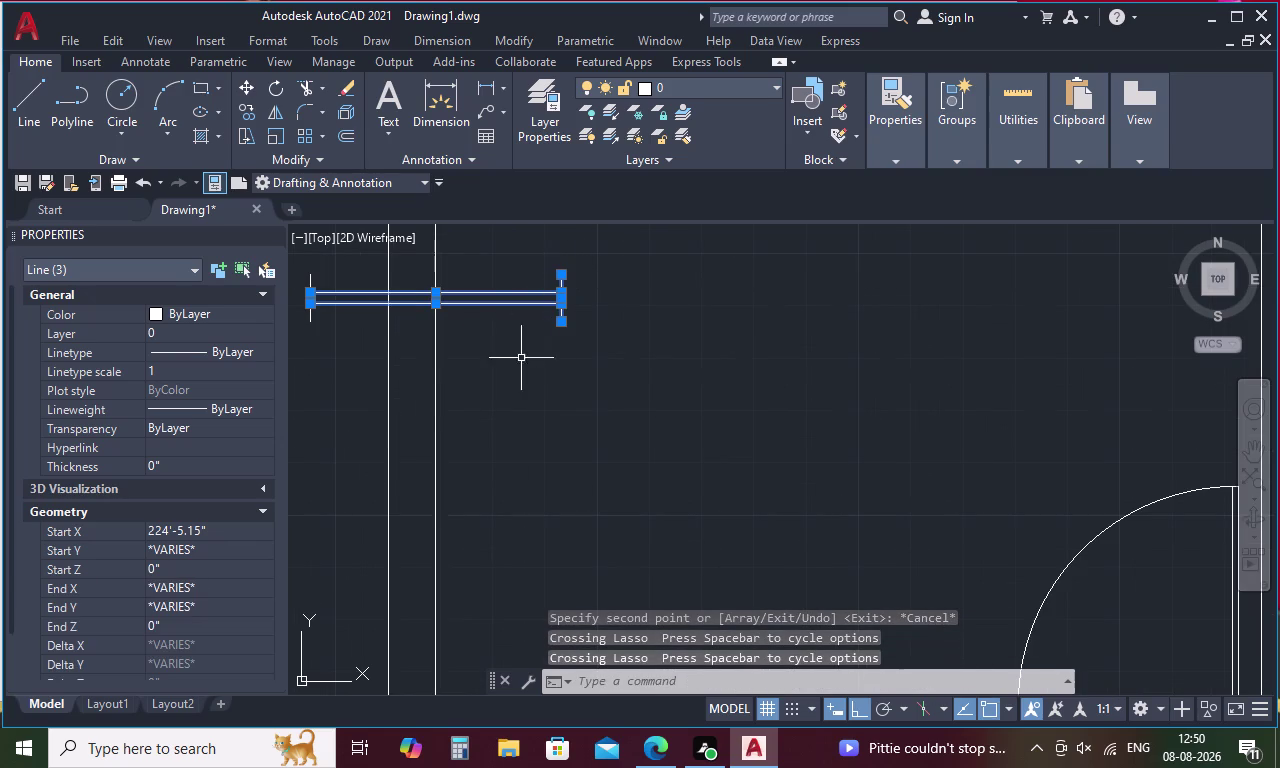
drag(341, 283, 309, 267)
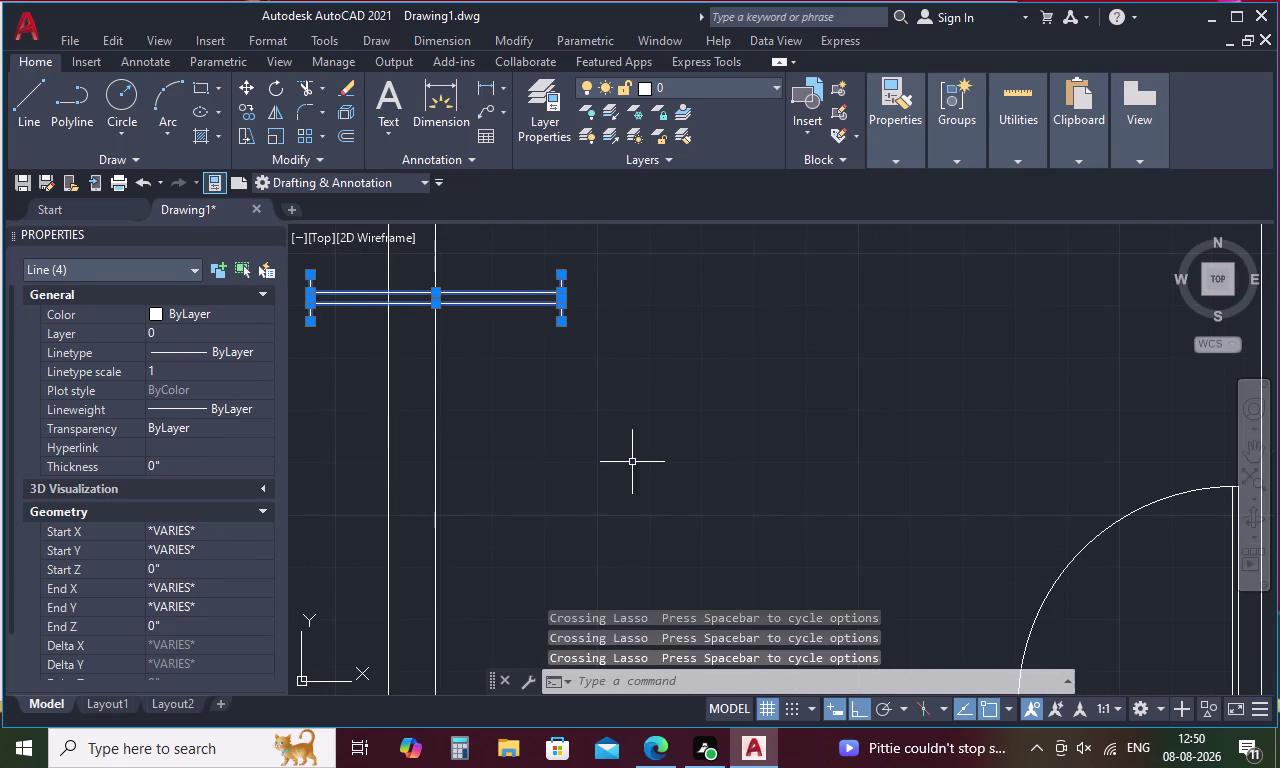
right_click(632, 462)
Rotate the copied window 90° about its end so it stands in the left wall.
click(724, 214)
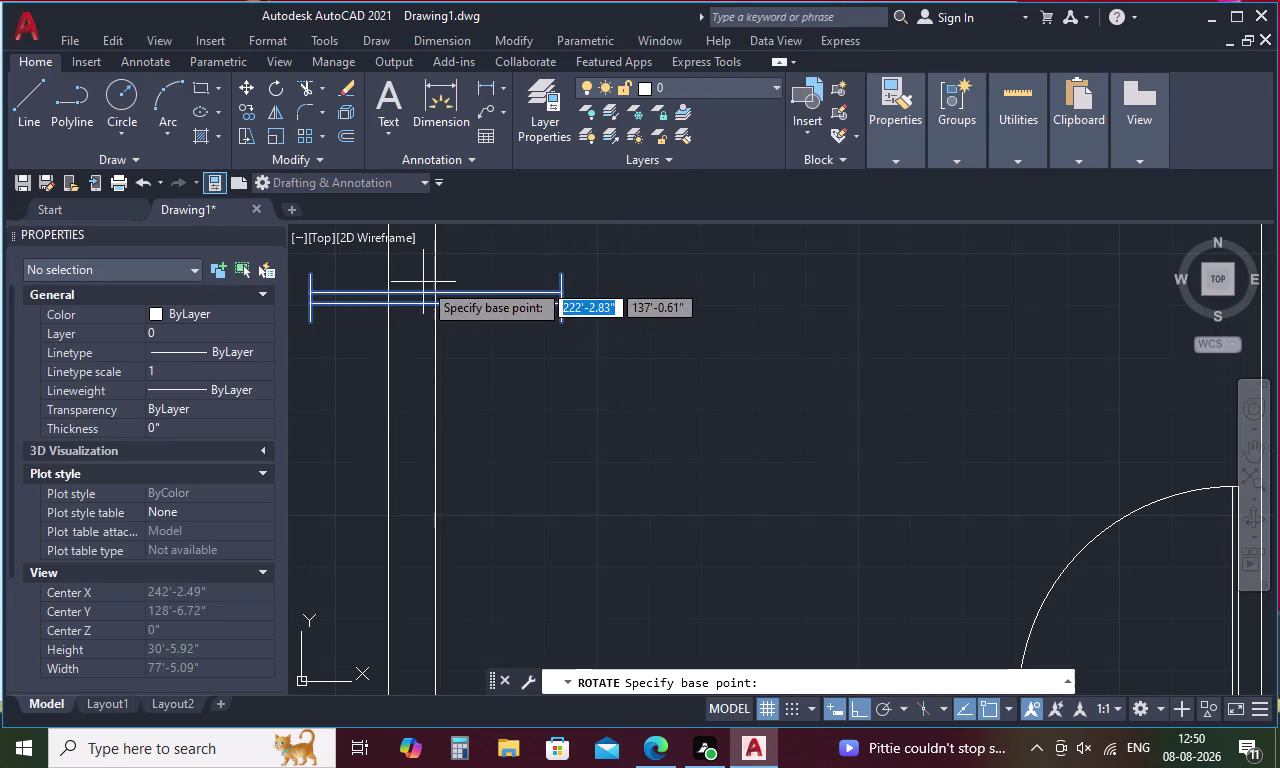
click(435, 271)
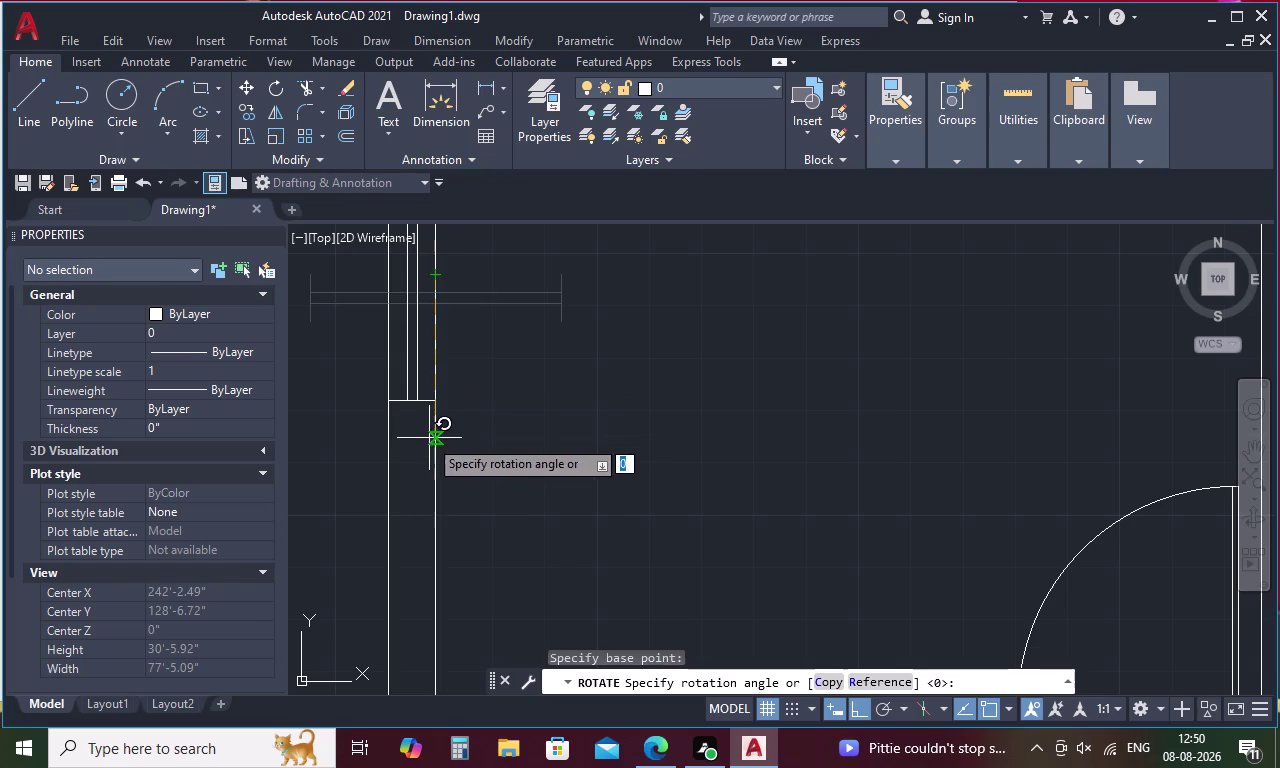
click(414, 458)
scroll(down, 3)
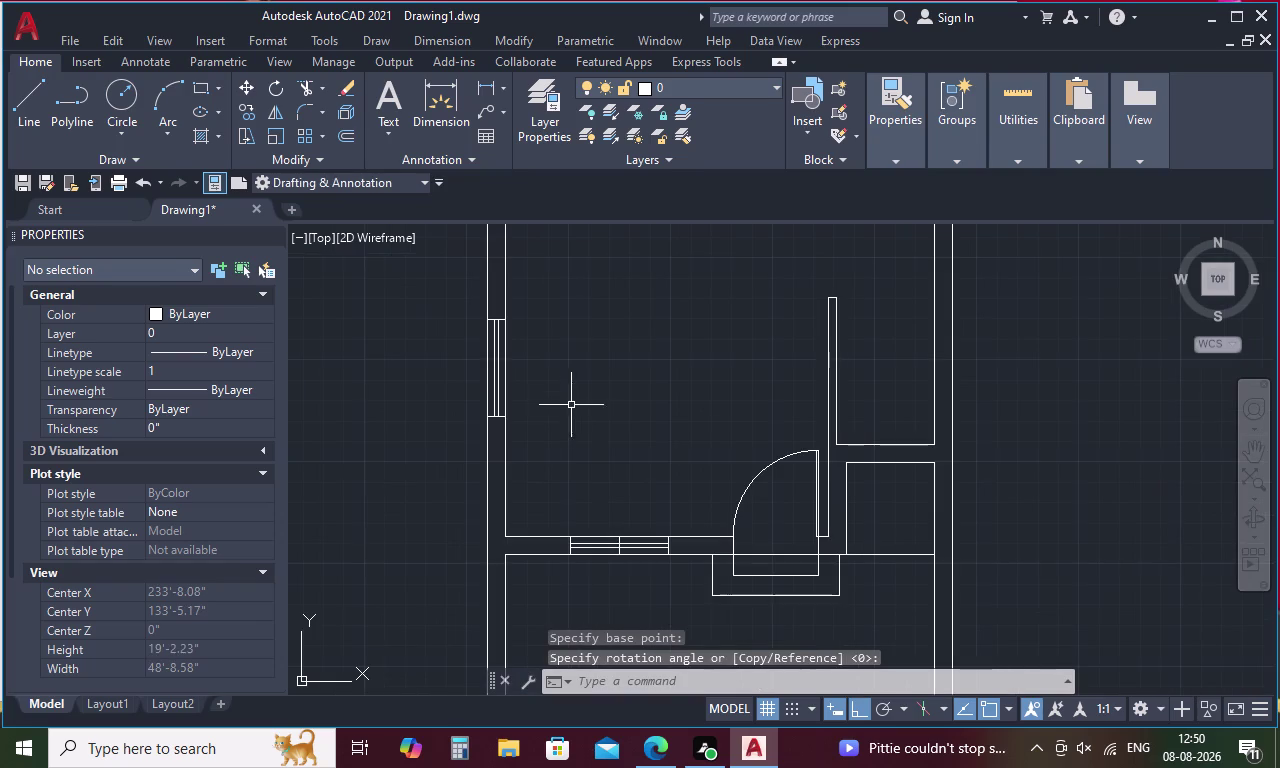
middle_drag(575, 403, 432, 489)
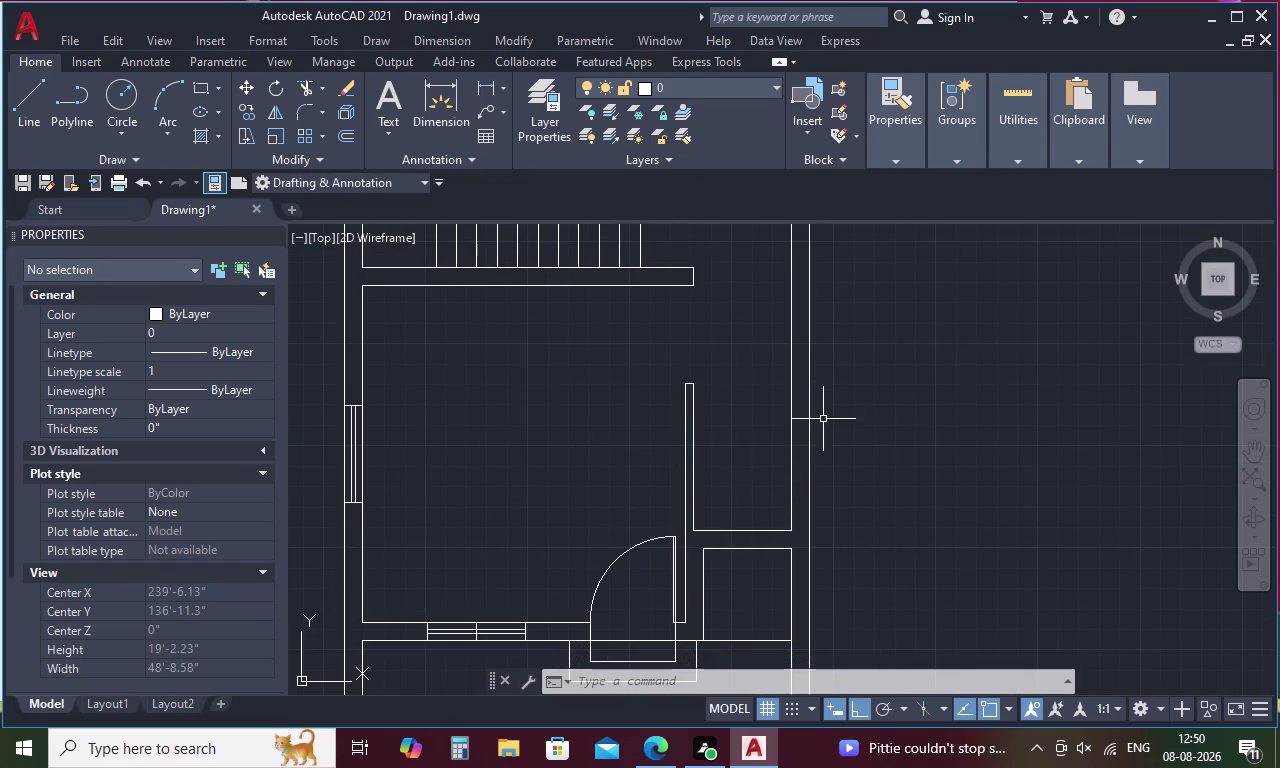
scroll(down, 3)
middle_drag(511, 461, 469, 600)
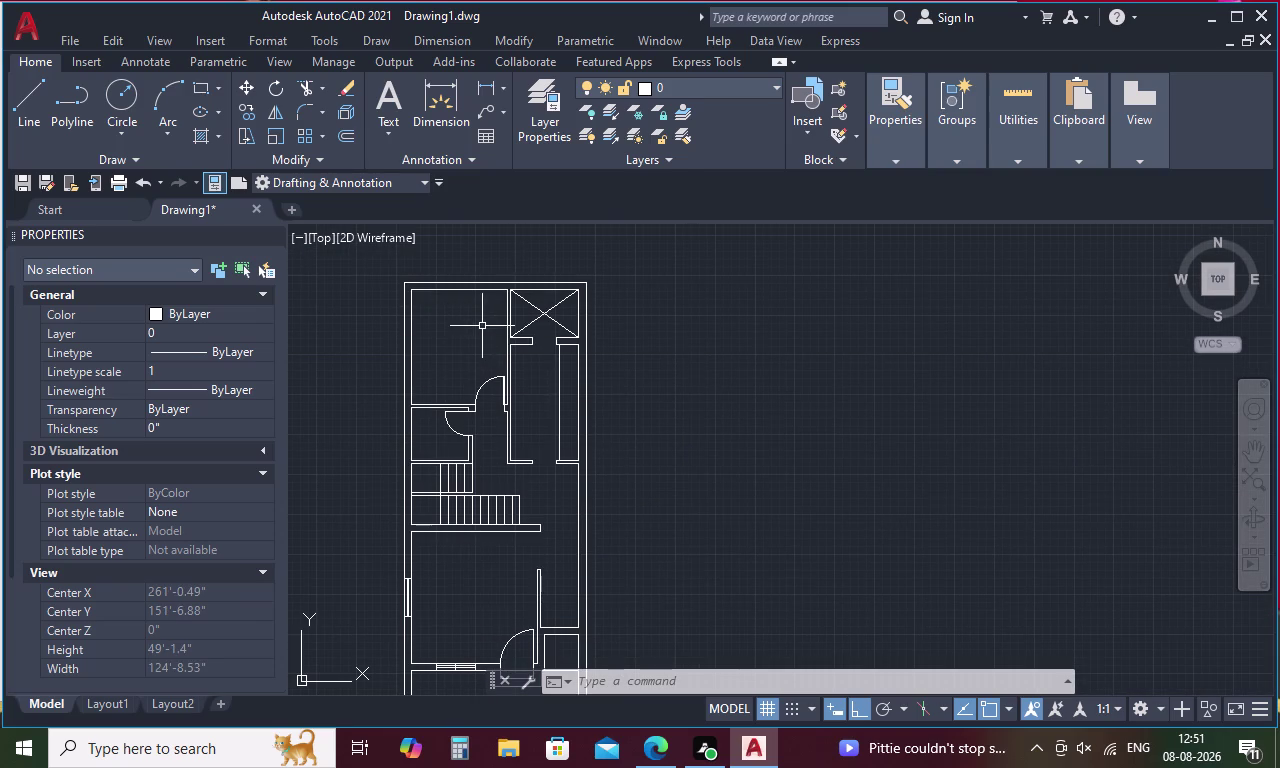
key(l)
key(space)
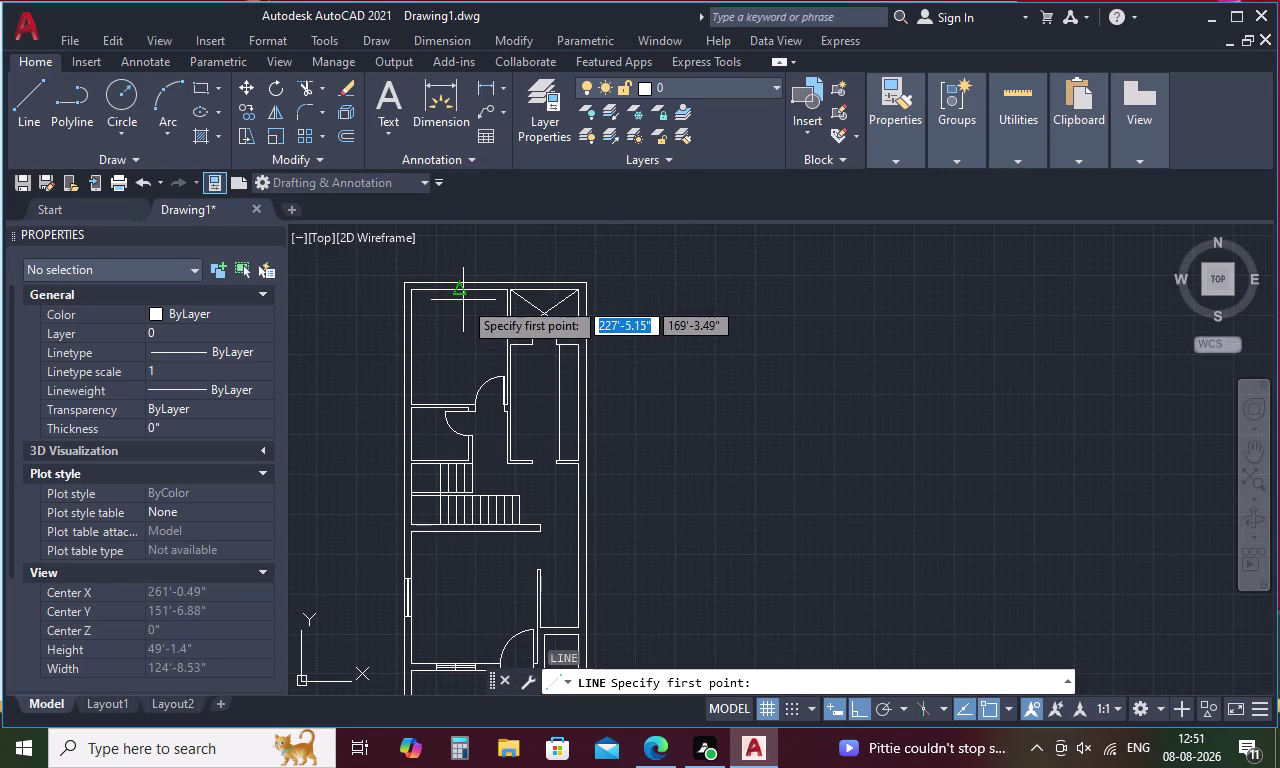
click(455, 292)
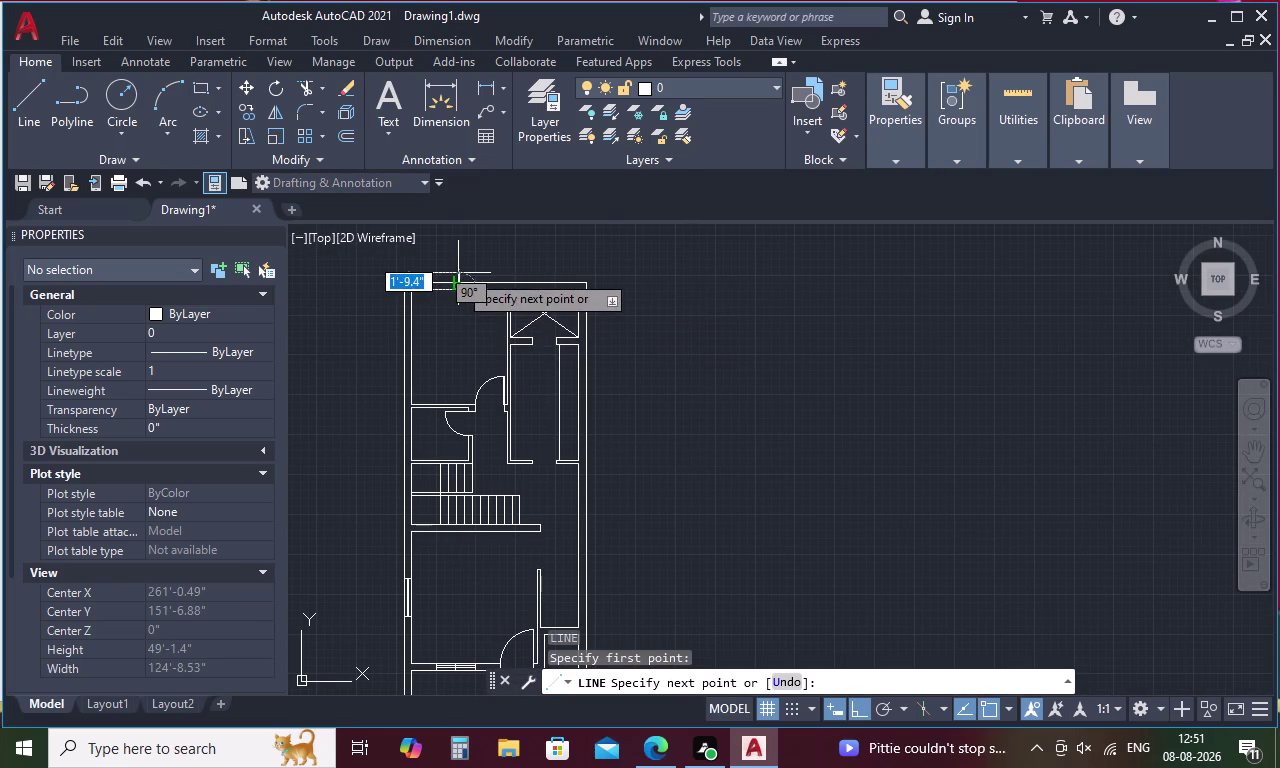
scroll(up, 3)
click(456, 315)
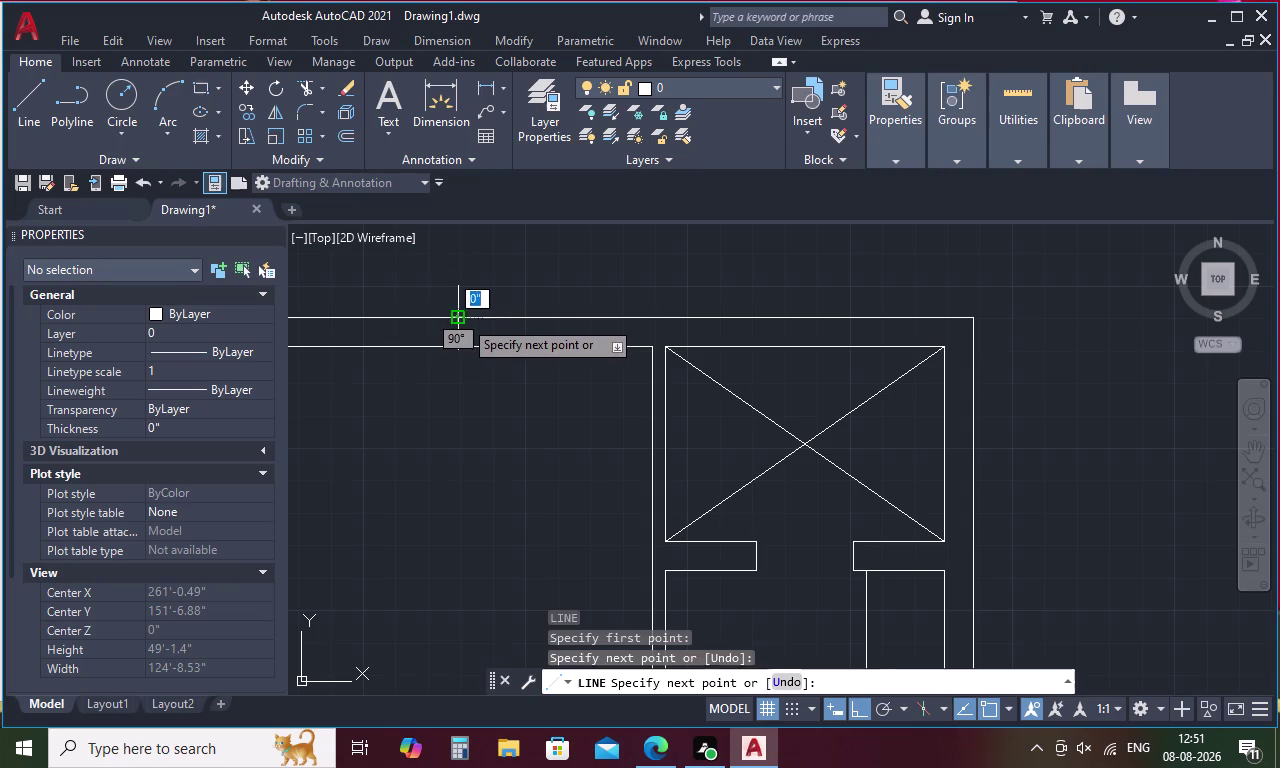
key(Escape)
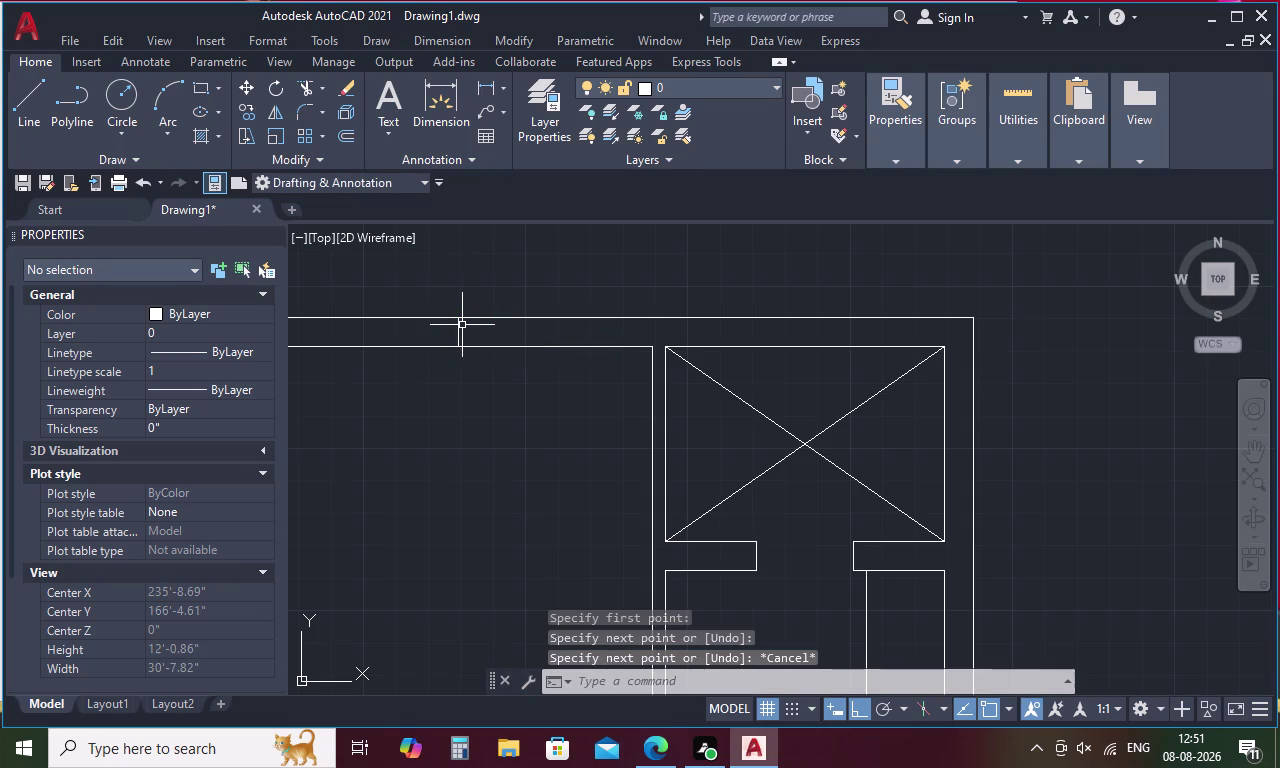
key(o)
key(space)
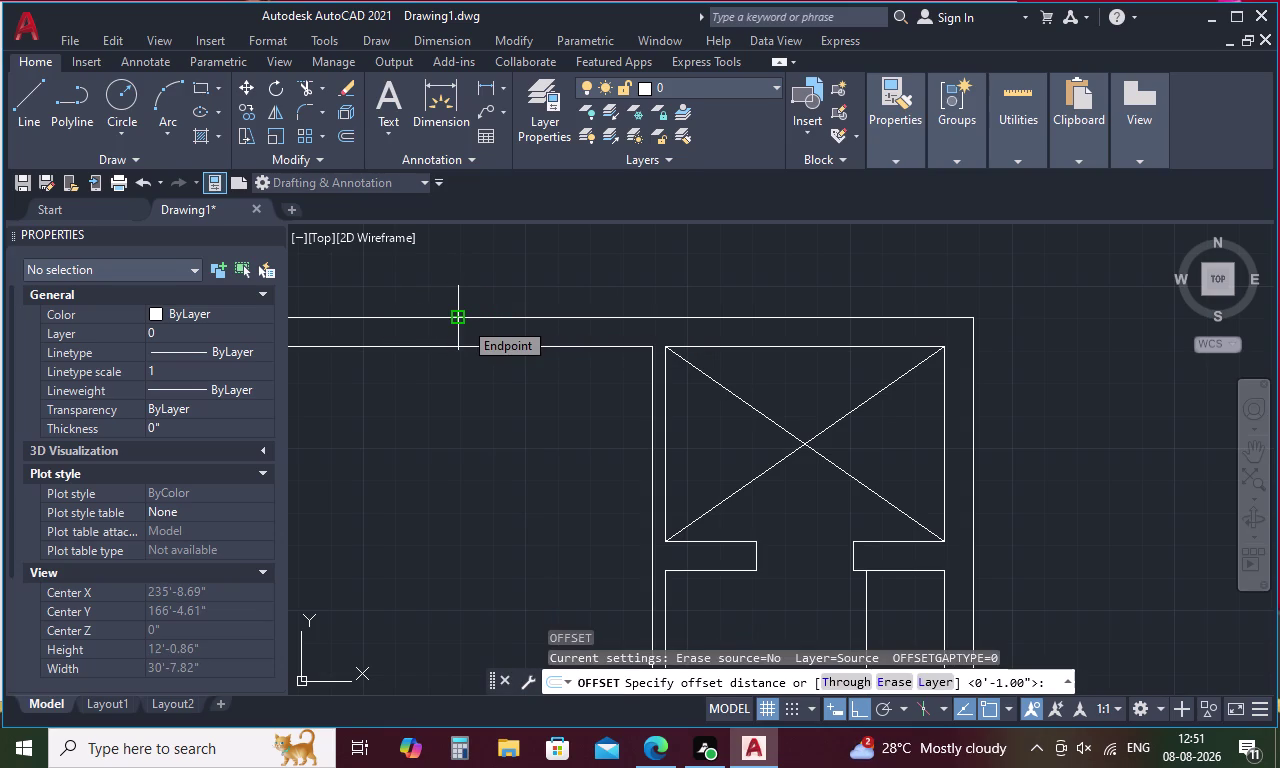
scroll(down, 3)
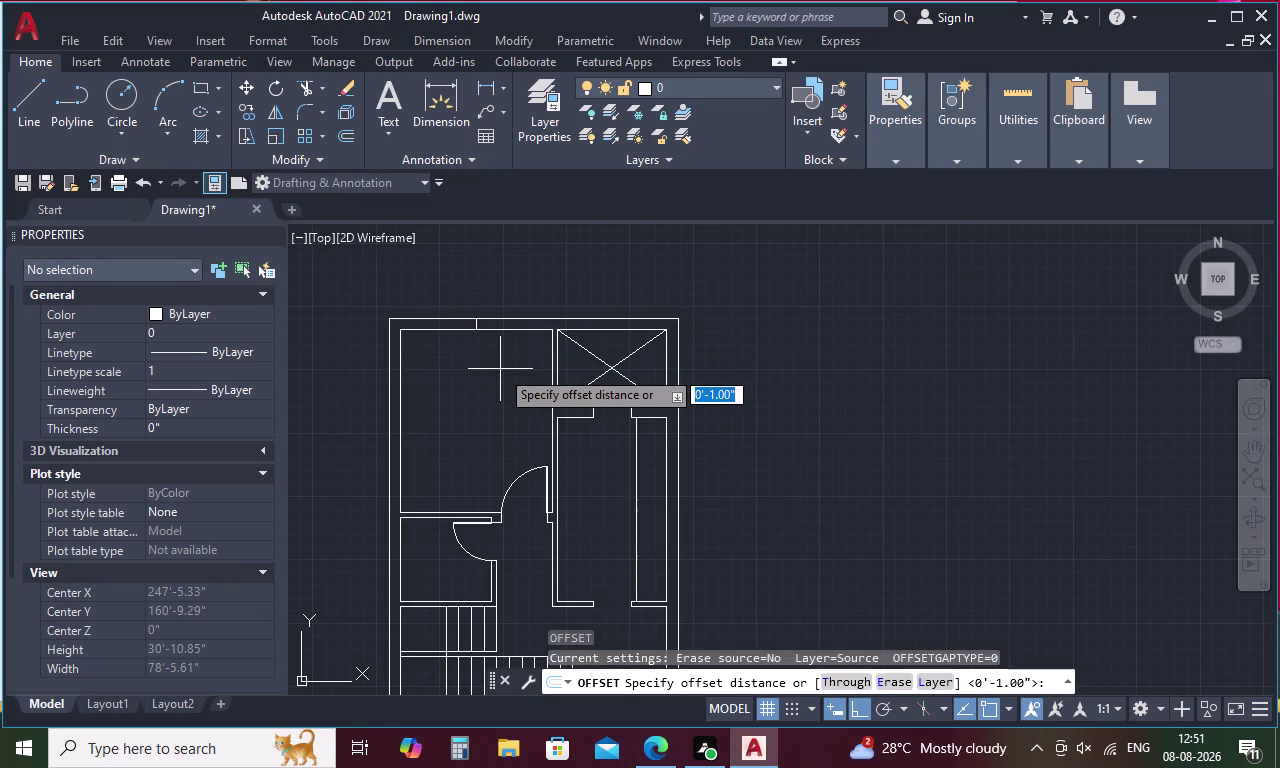
key(ctrl+z)
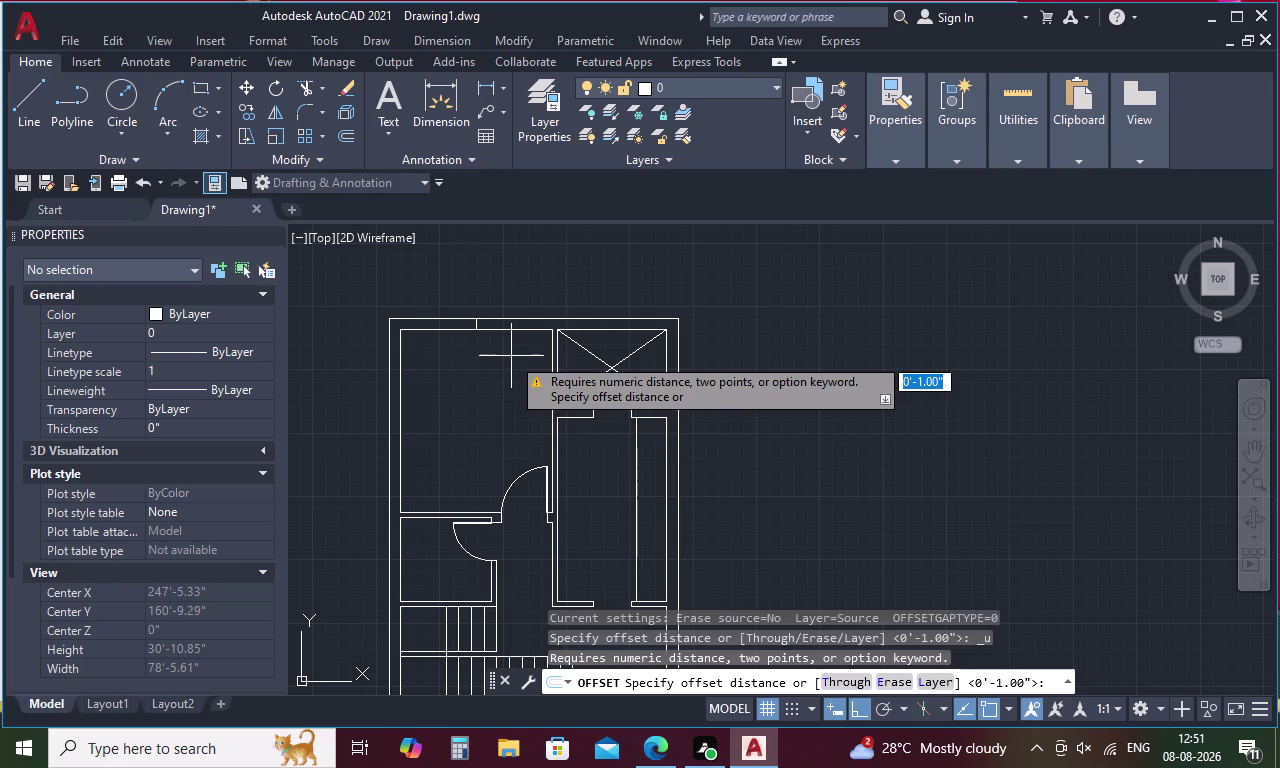
key(ctrl+z)
scroll(up, 3)
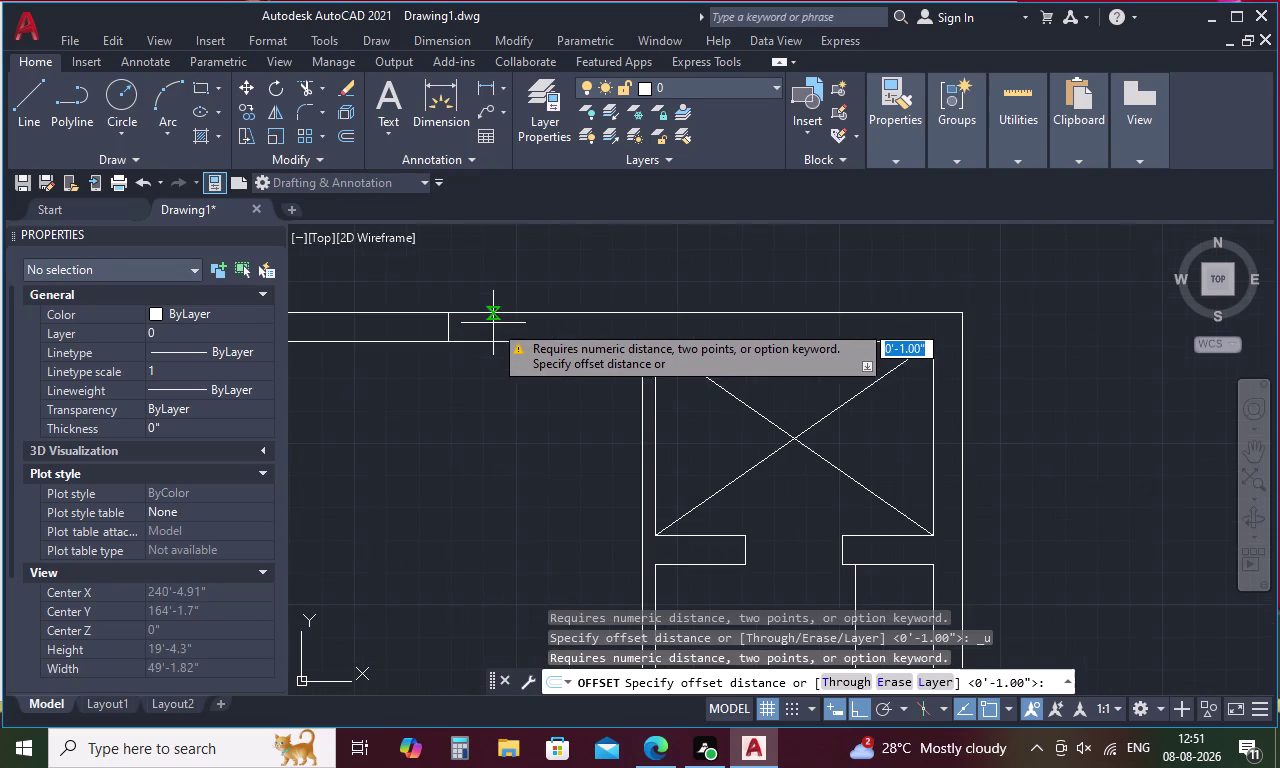
click(444, 327)
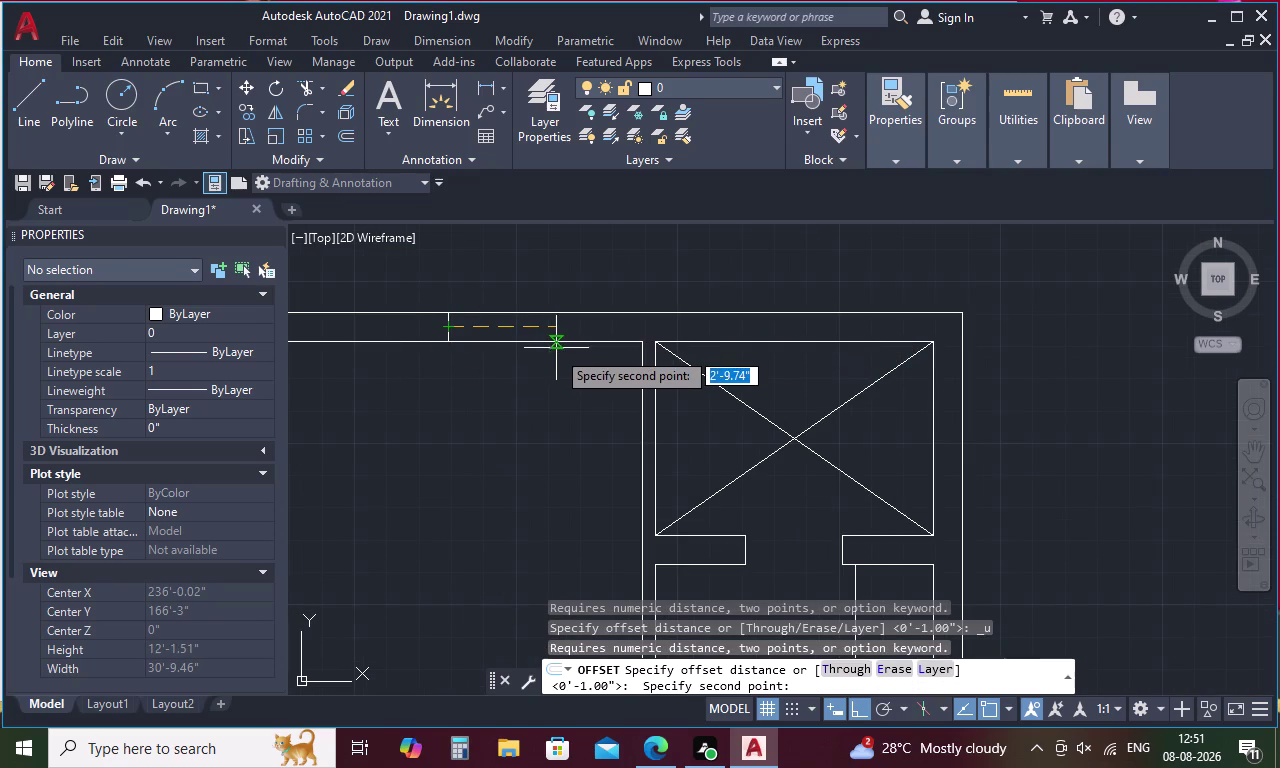
key(Escape)
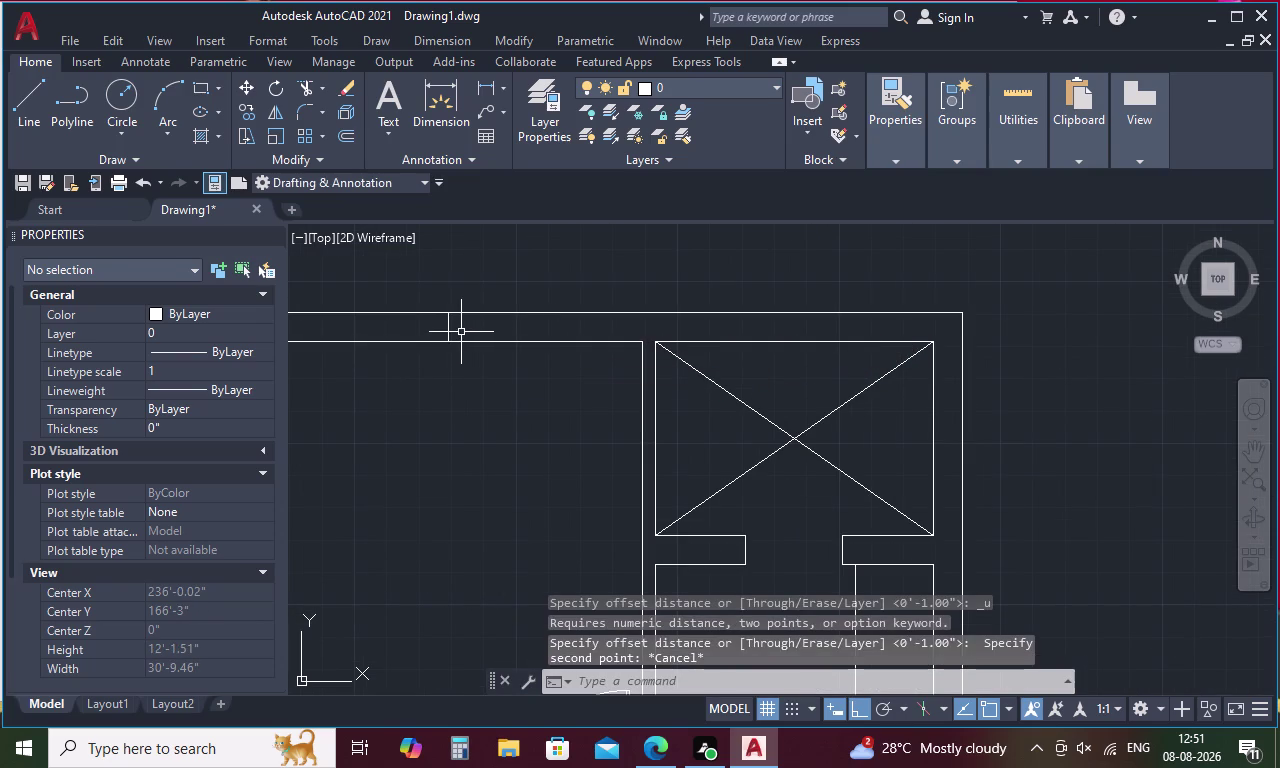
scroll(down, 3)
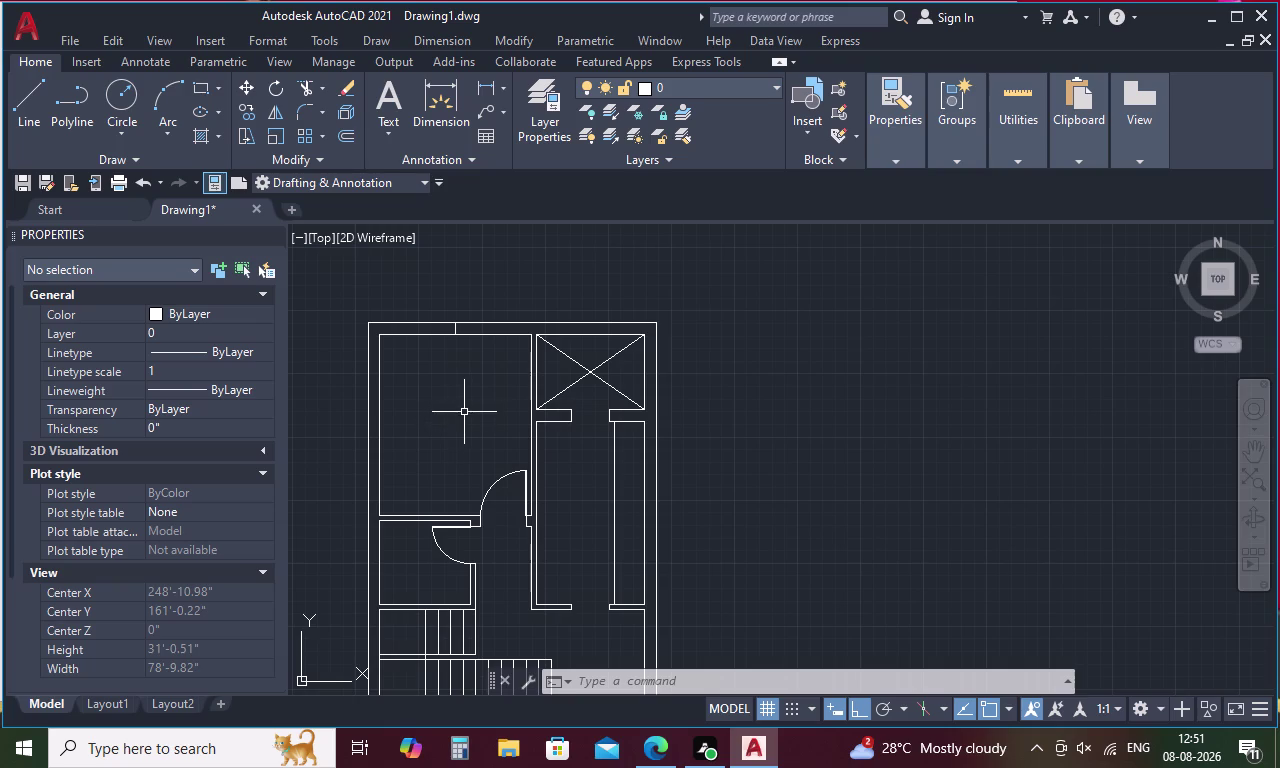
Offset the top wall line 1'-6" to both sides.
key(o)
key(space)
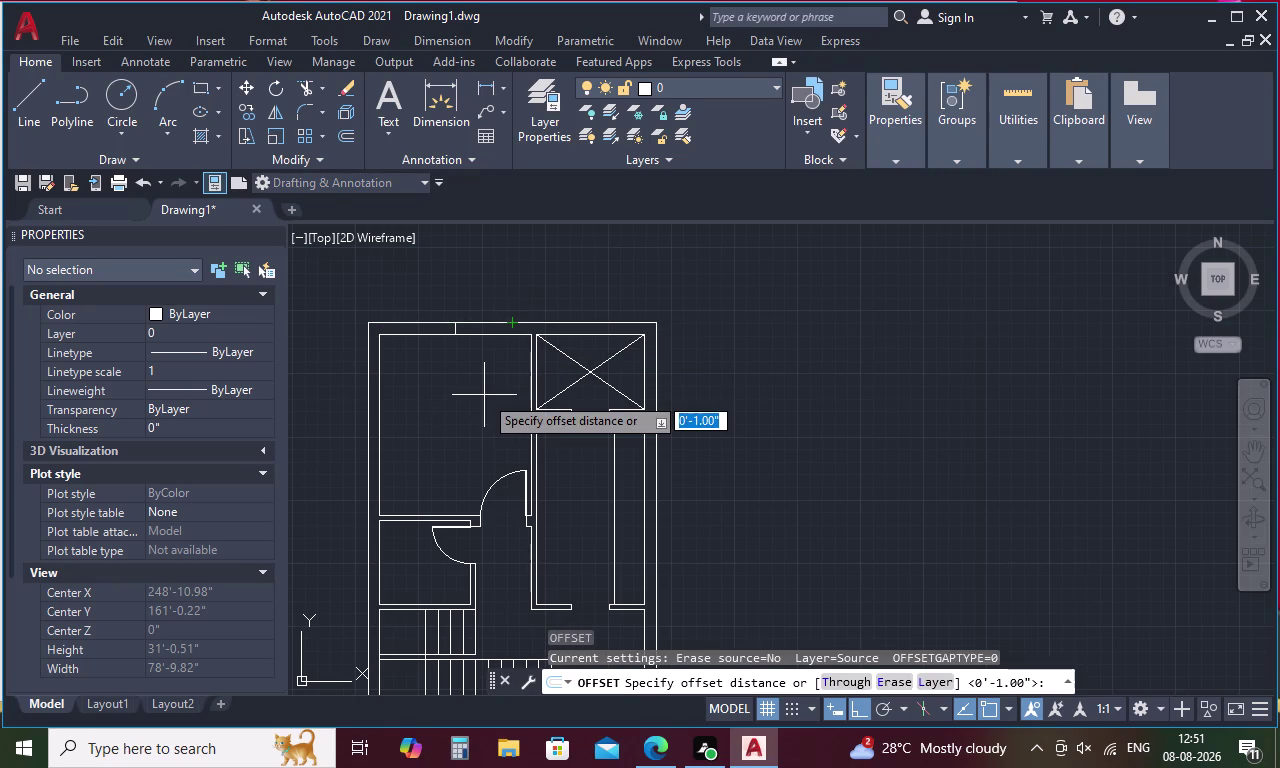
key(1)
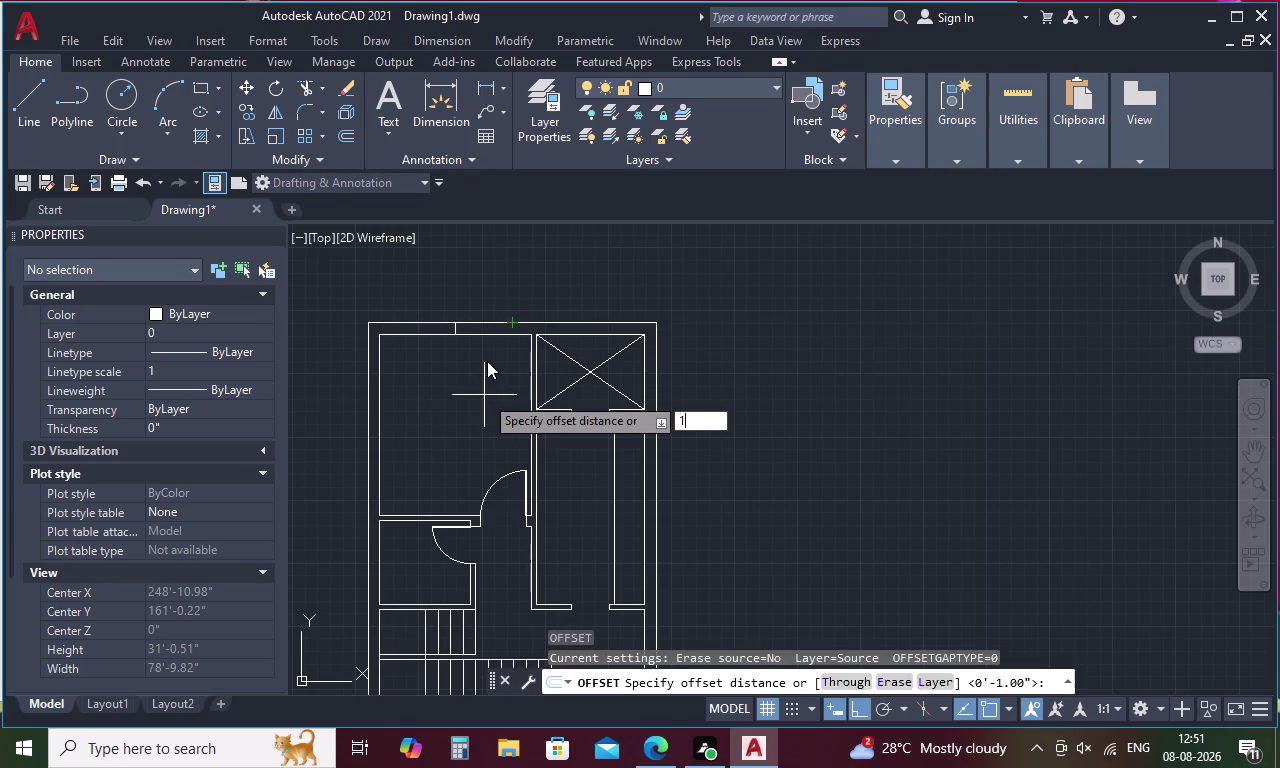
key(BackSpace)
key(1)
text(.5')
key(space)
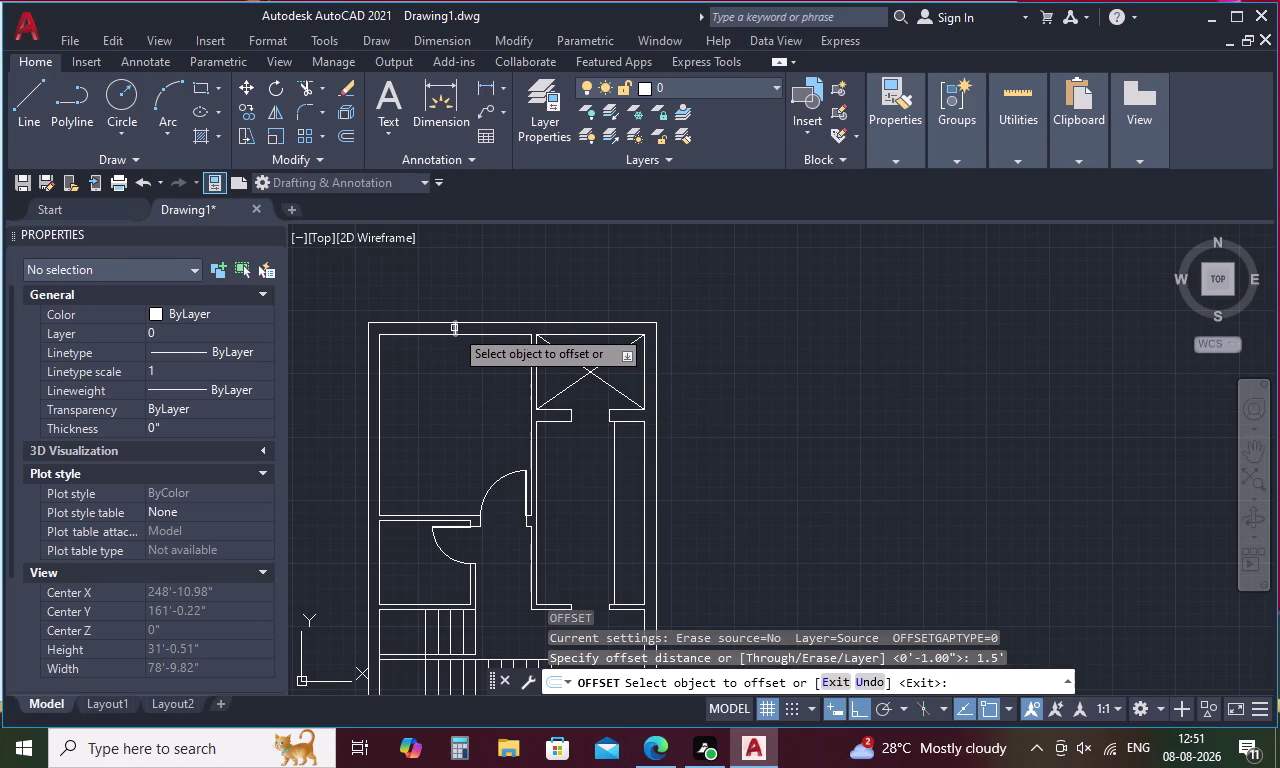
click(454, 328)
click(573, 325)
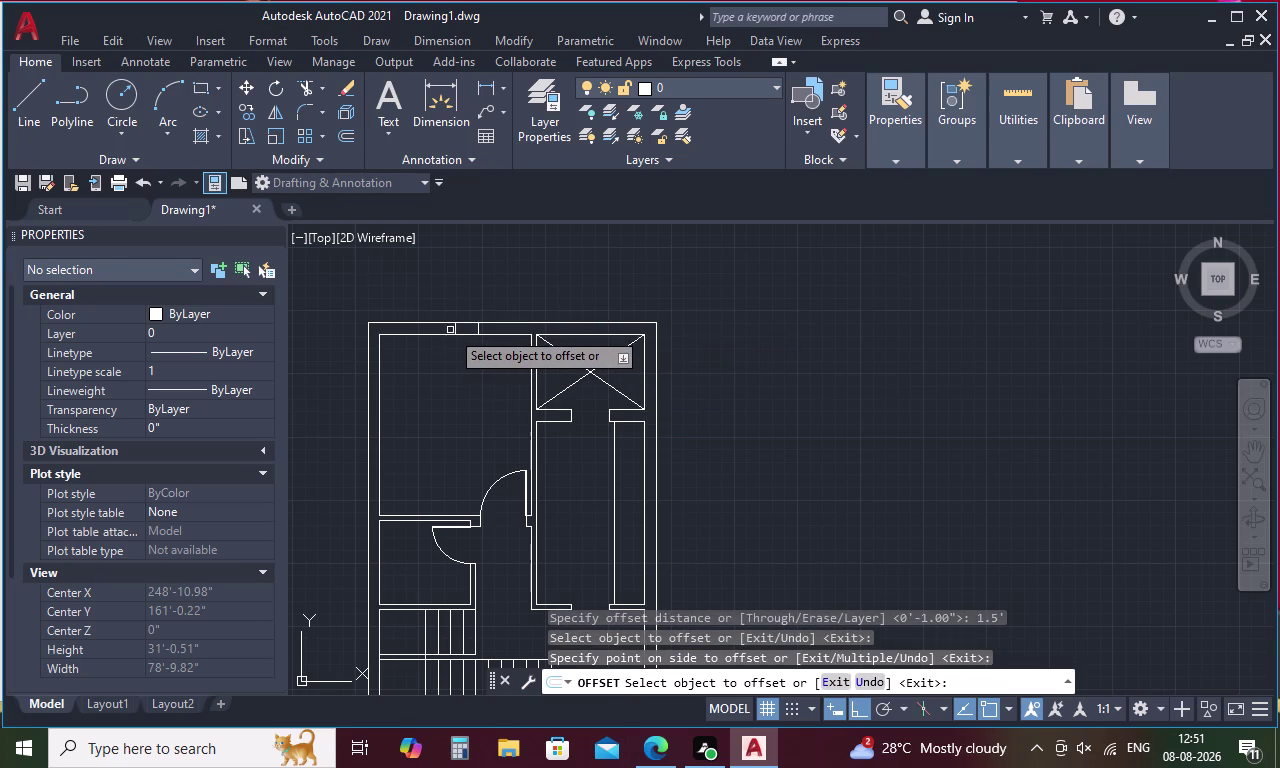
drag(462, 326, 404, 325)
click(167, 325)
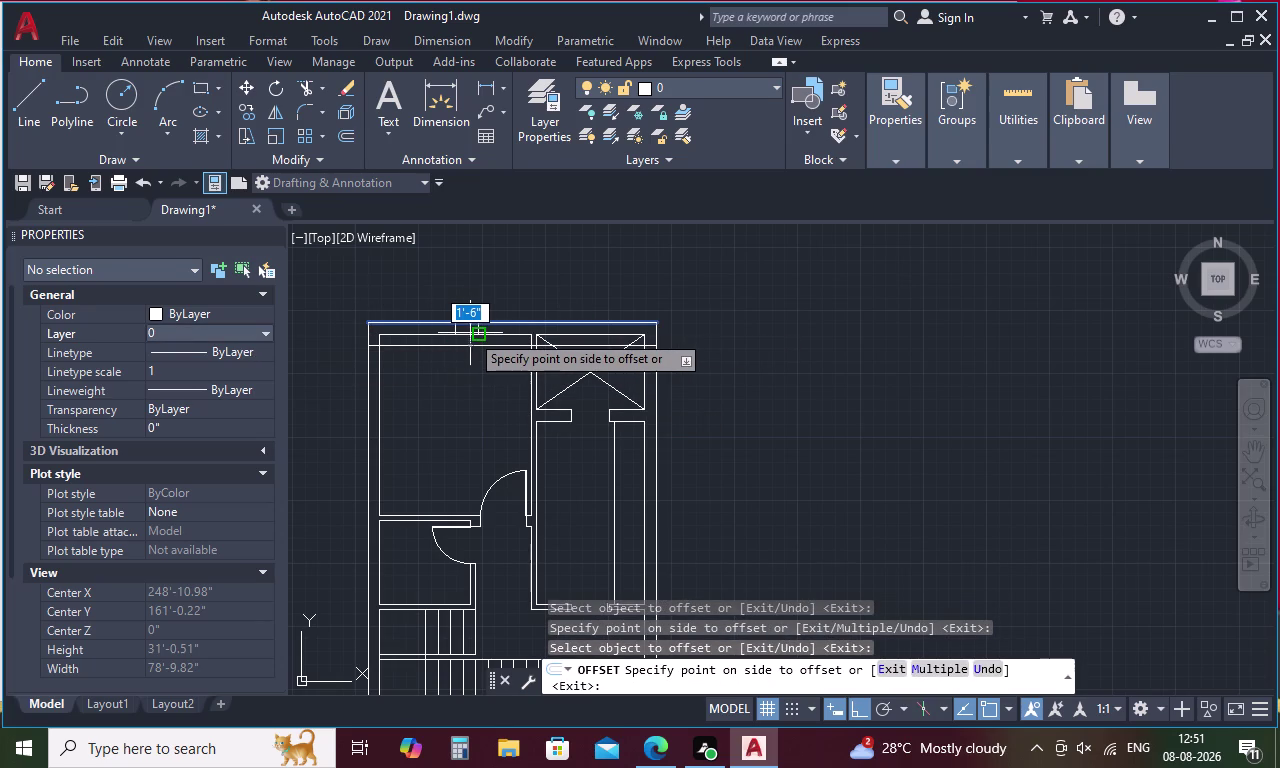
key(Escape)
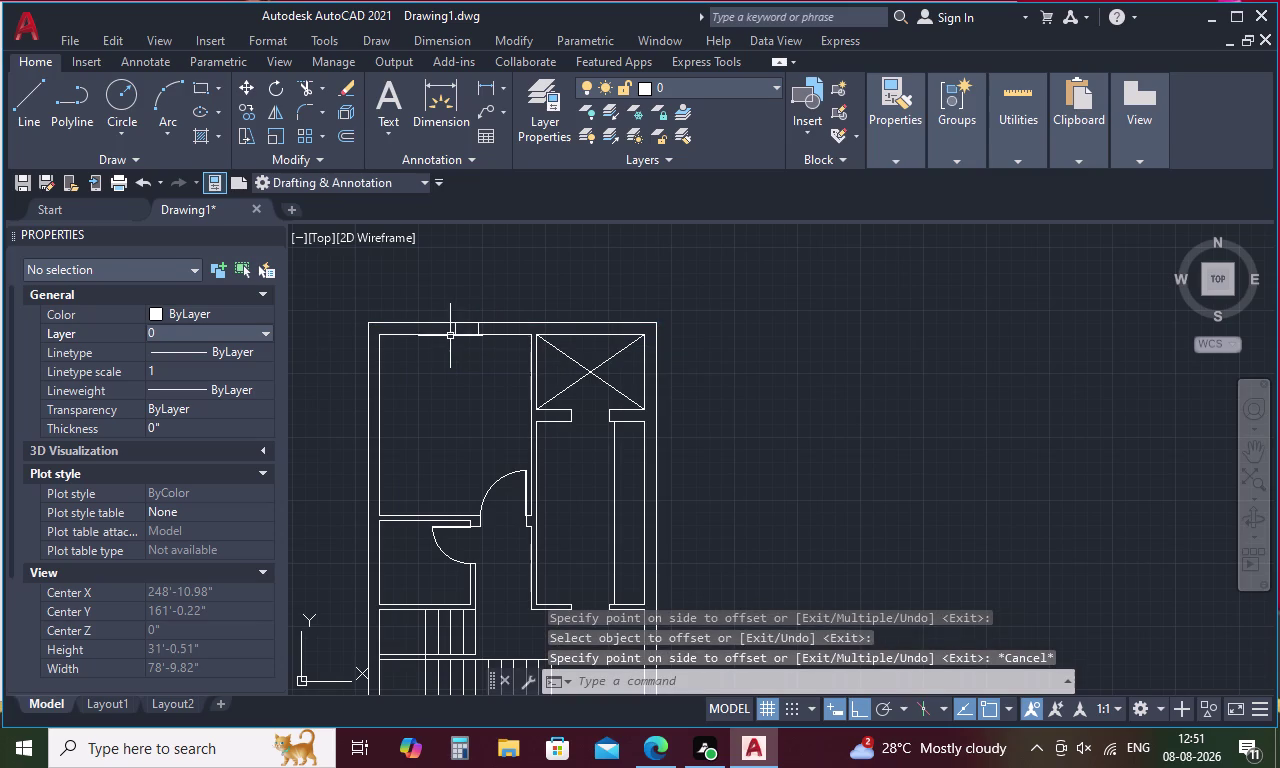
Offset the wall and jamb lines 1'-6" to form the second window jamb.
key(space)
key(space)
click(456, 327)
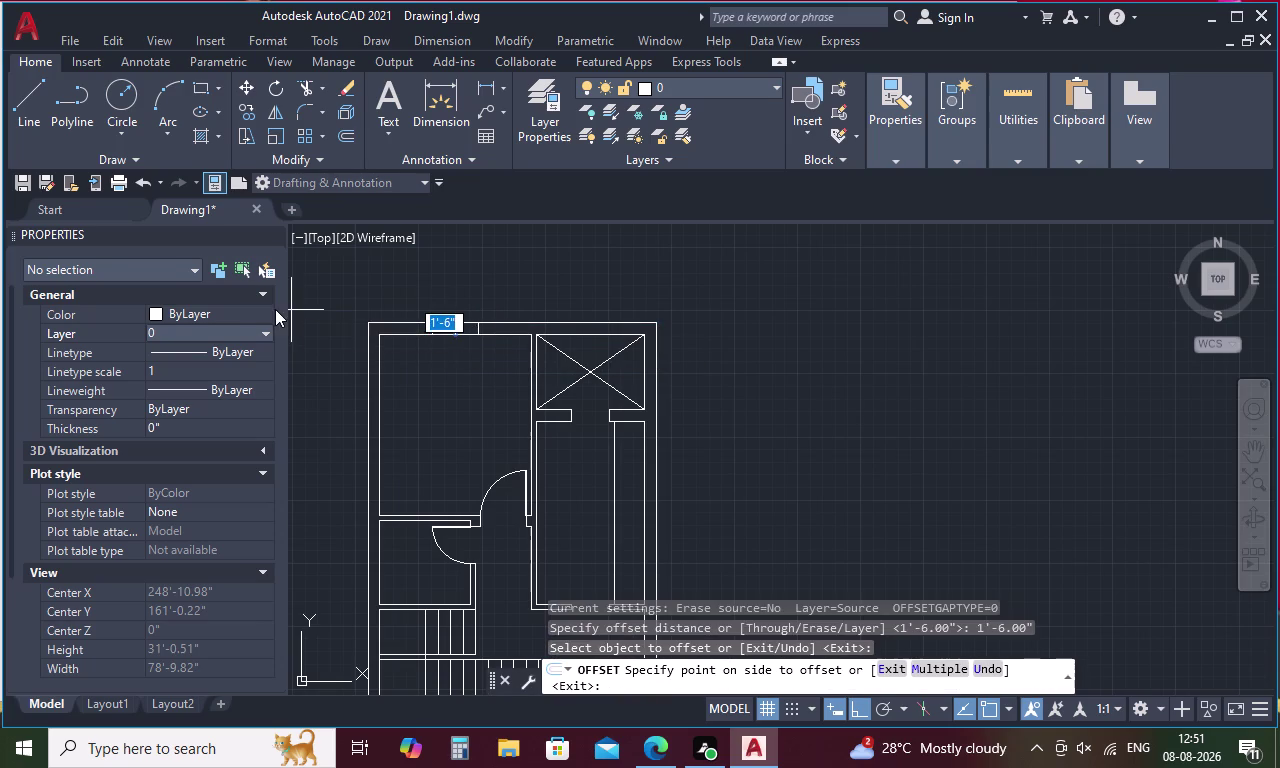
click(275, 309)
key(Escape)
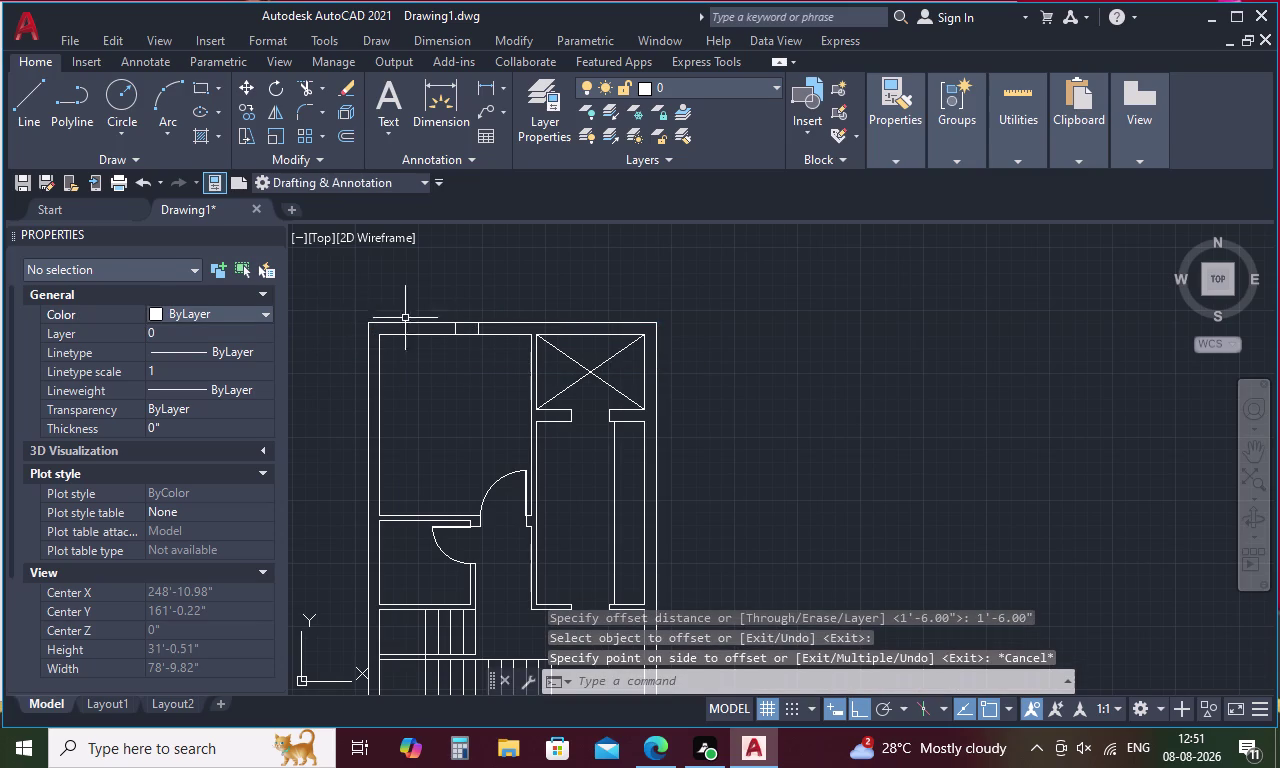
scroll(up, 3)
key(space)
key(space)
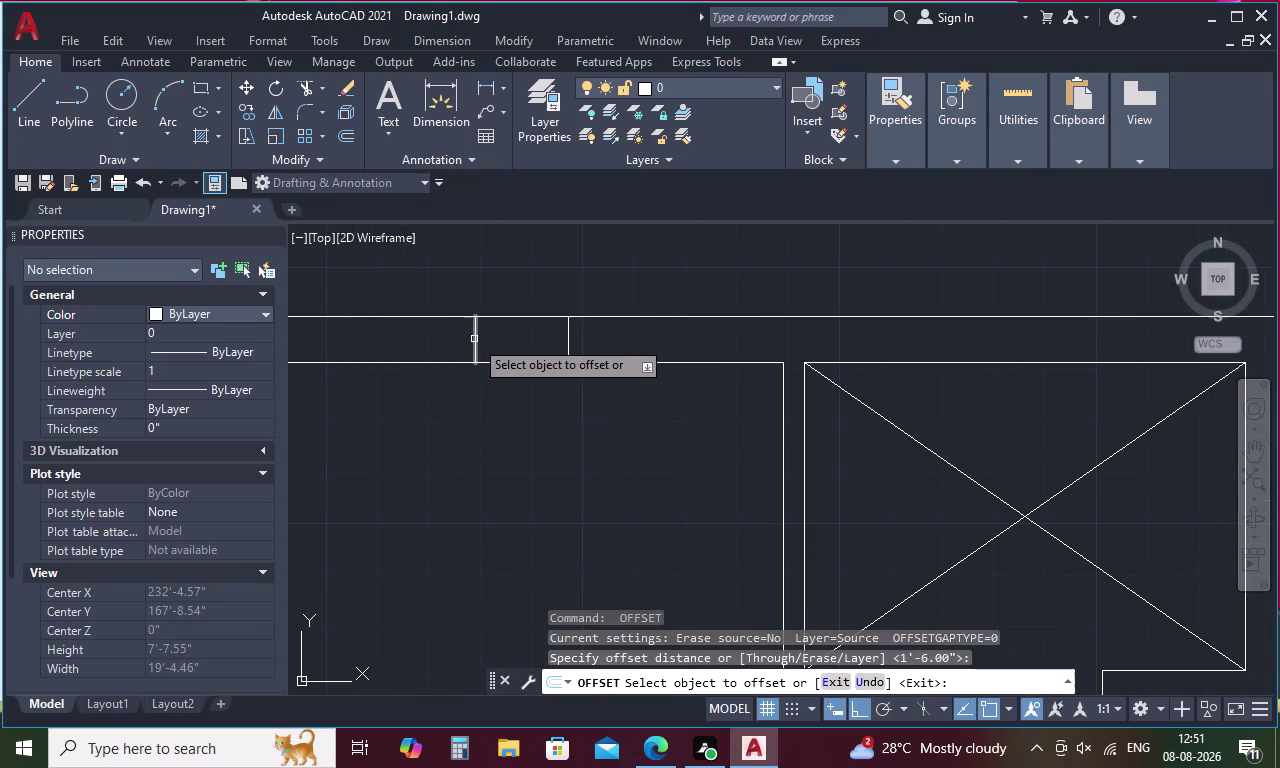
click(481, 339)
scroll(down, 3)
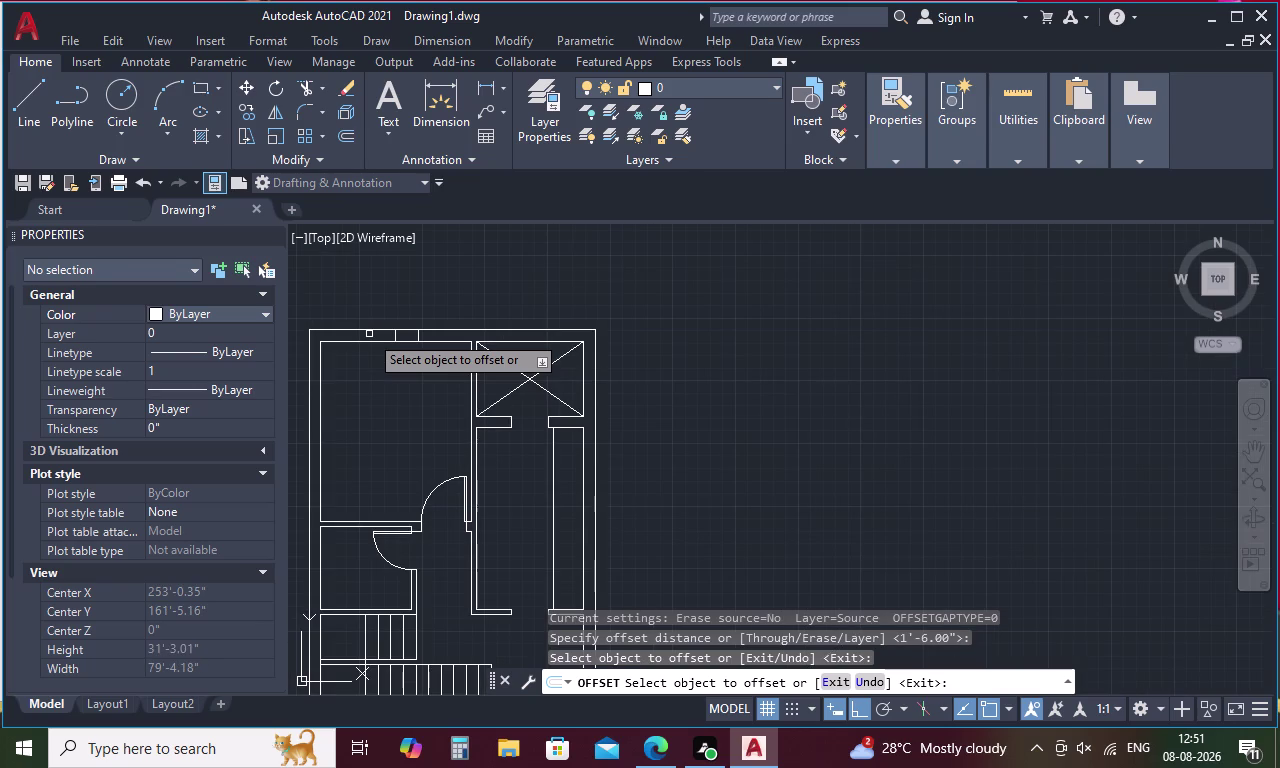
click(369, 335)
click(397, 334)
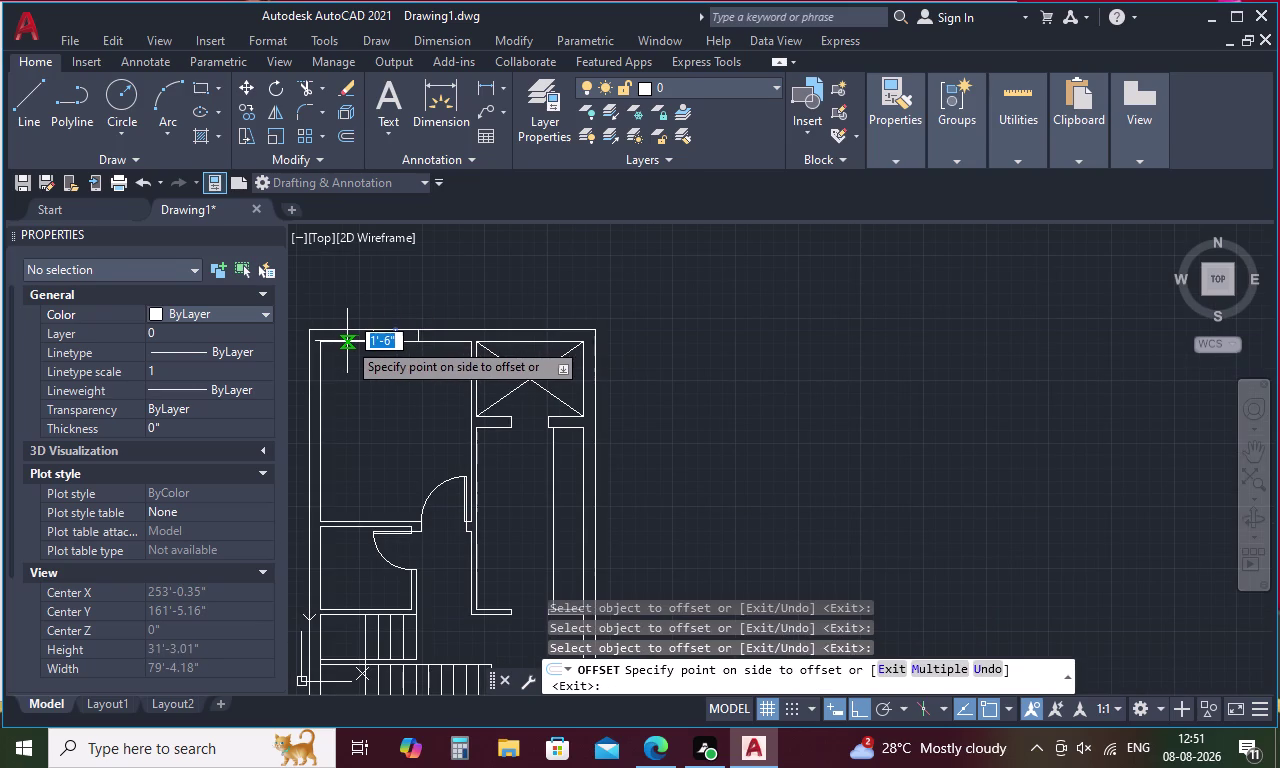
scroll(up, 3)
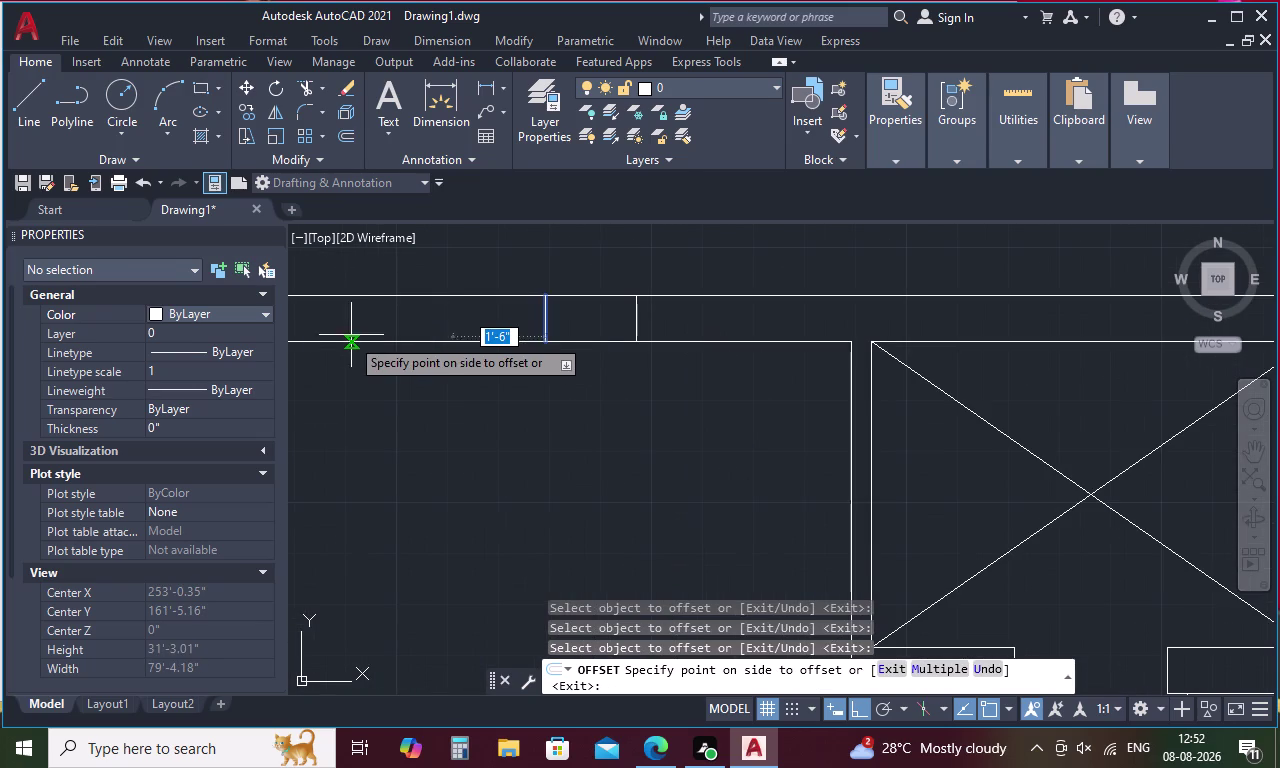
click(354, 326)
key(Escape)
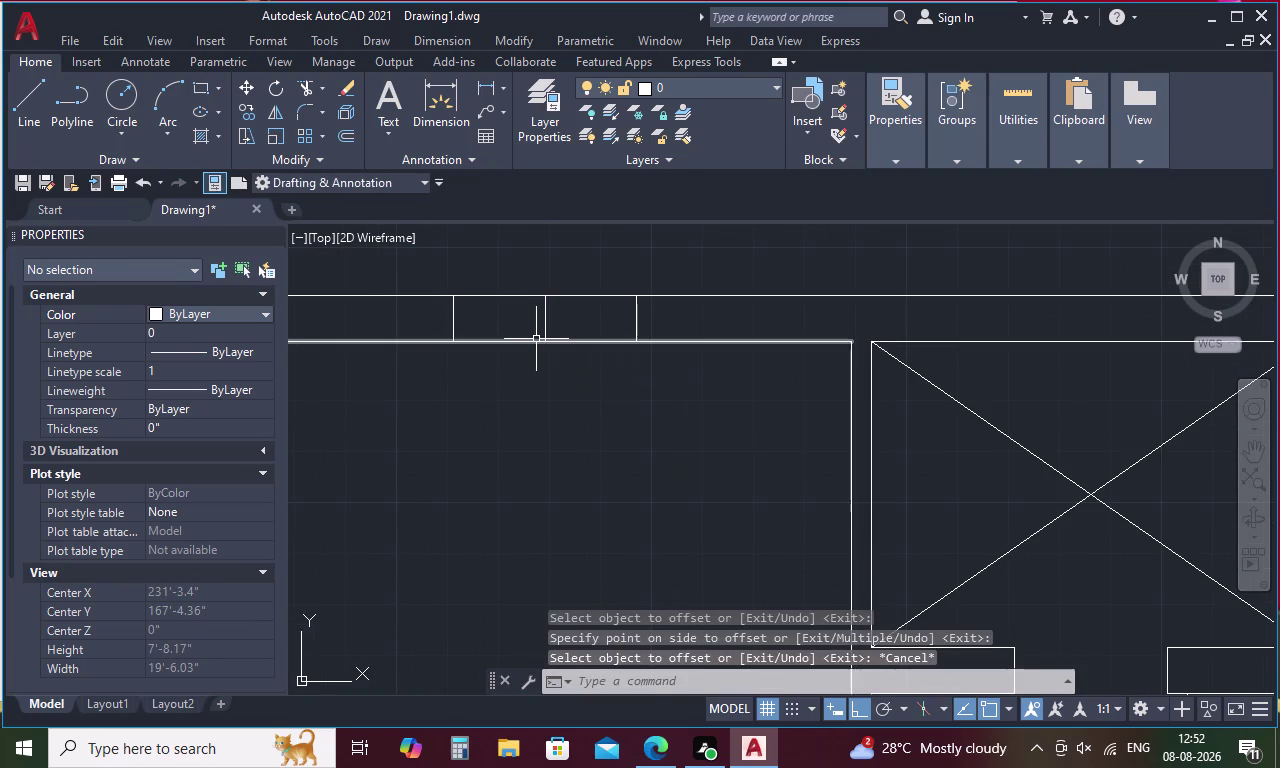
Draw a glazing line between the jambs and offset it by 1 on both sides.
text(L)
key(space)
click(457, 321)
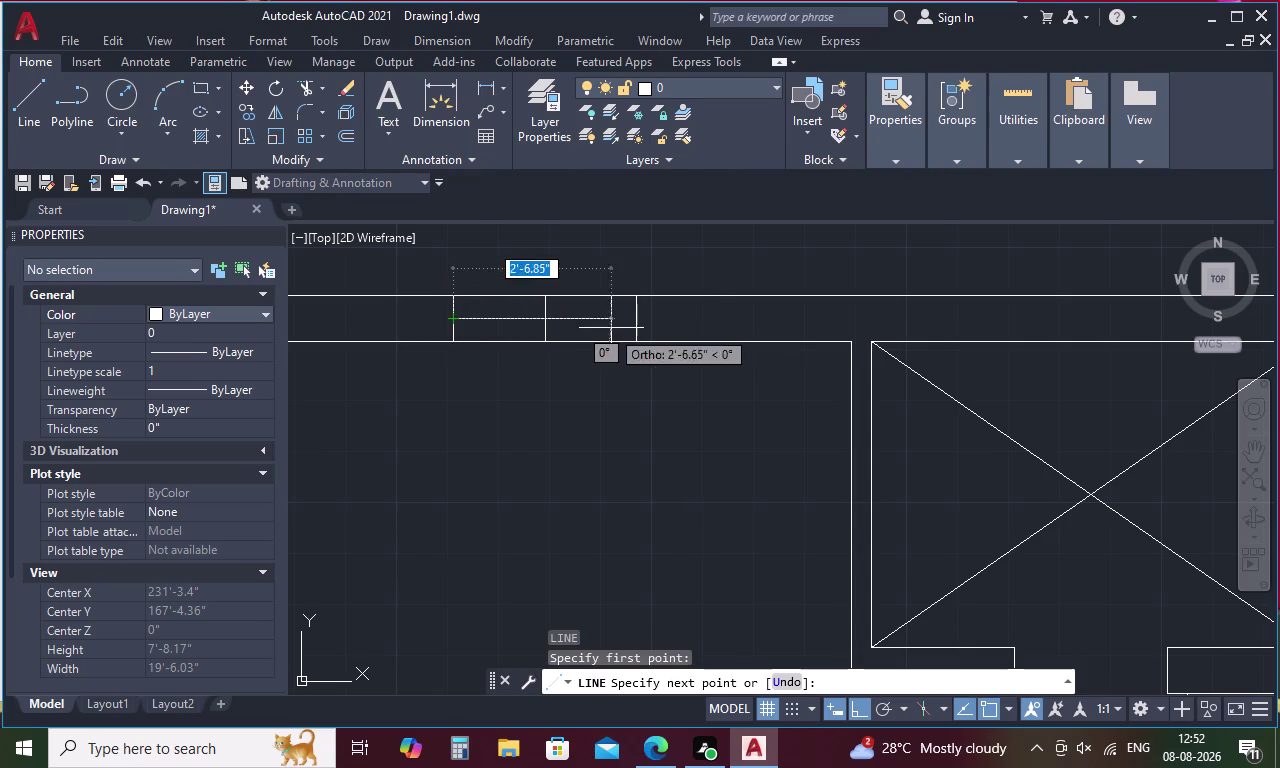
click(641, 321)
key(Escape)
text(O 1)
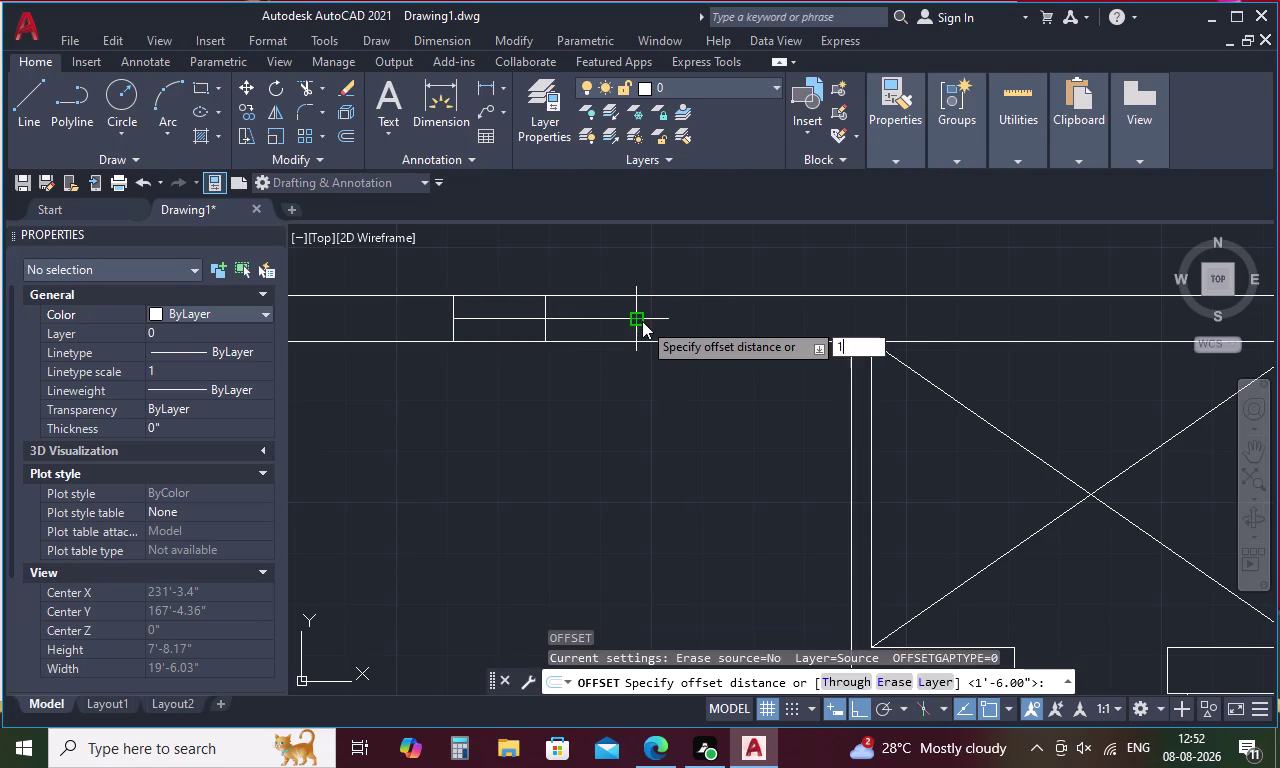
key(space)
click(607, 318)
click(605, 298)
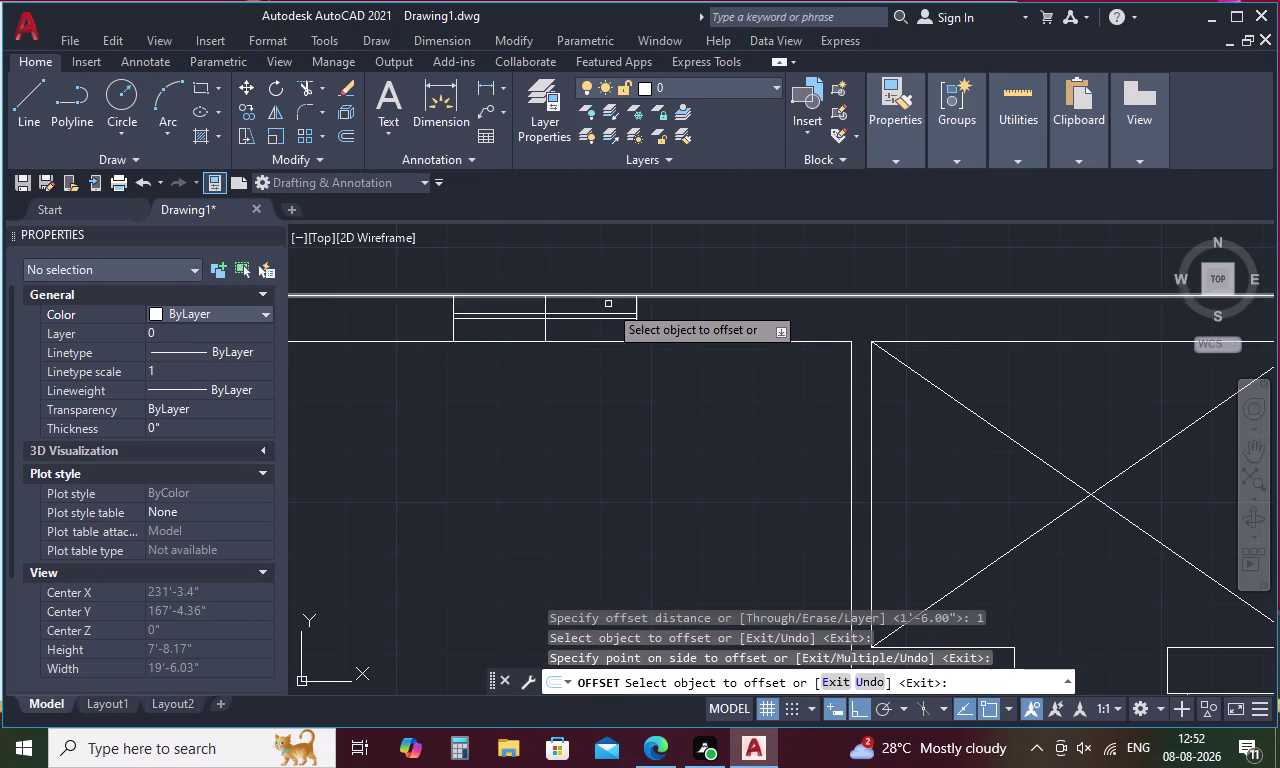
drag(609, 317, 610, 335)
click(610, 401)
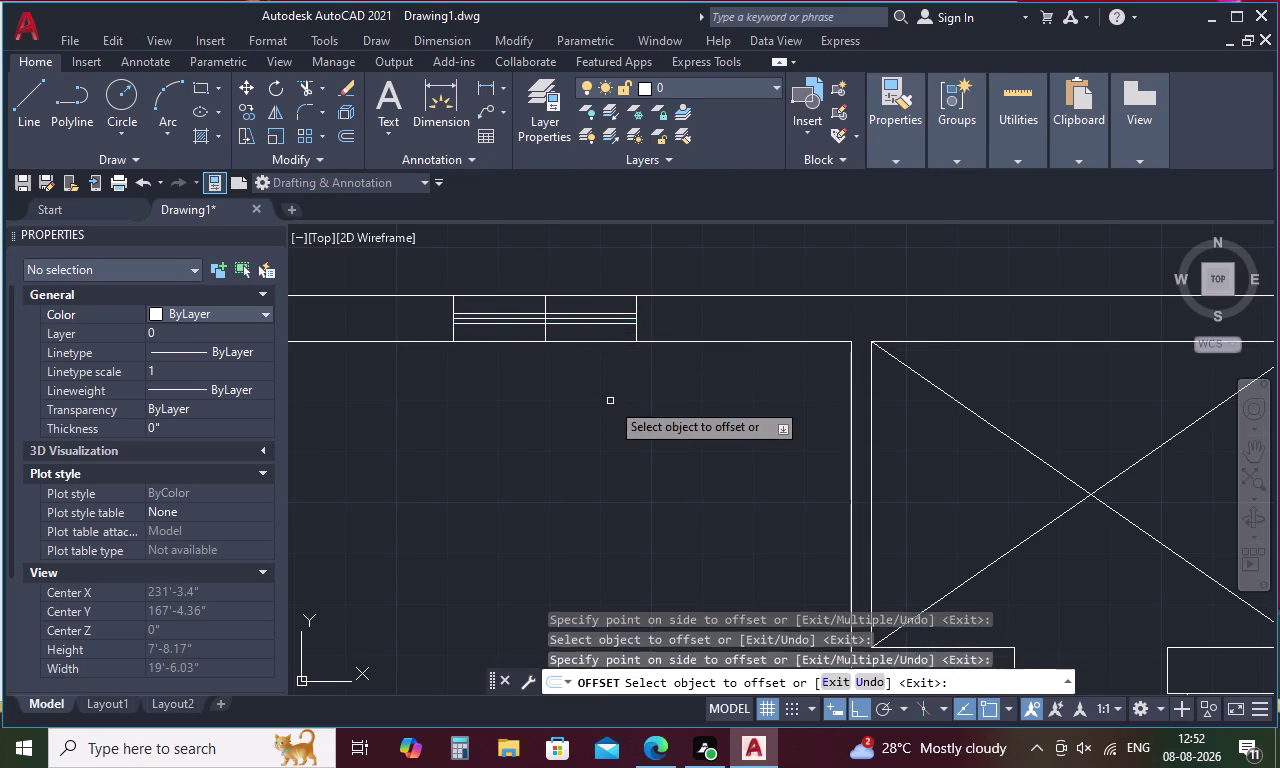
key(Escape)
Delete the two extra glazing lines.
click(554, 321)
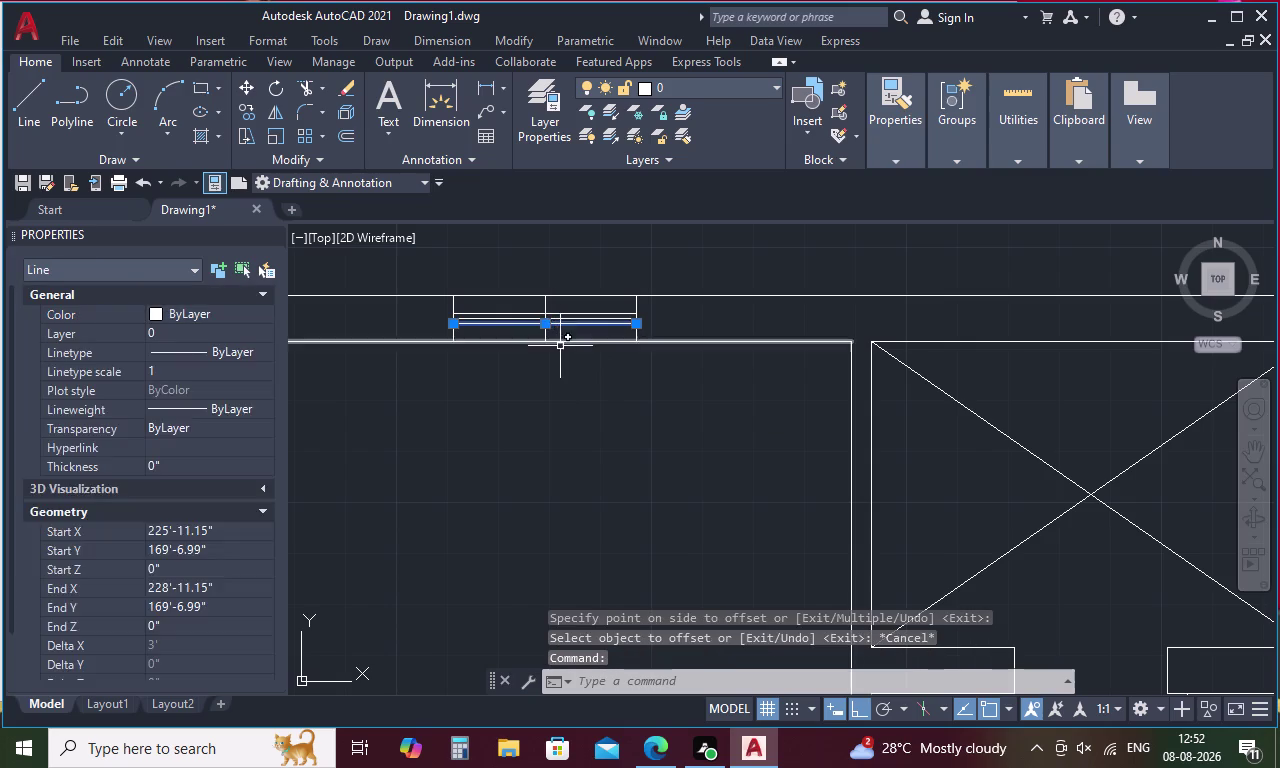
key(Escape)
scroll(up, 3)
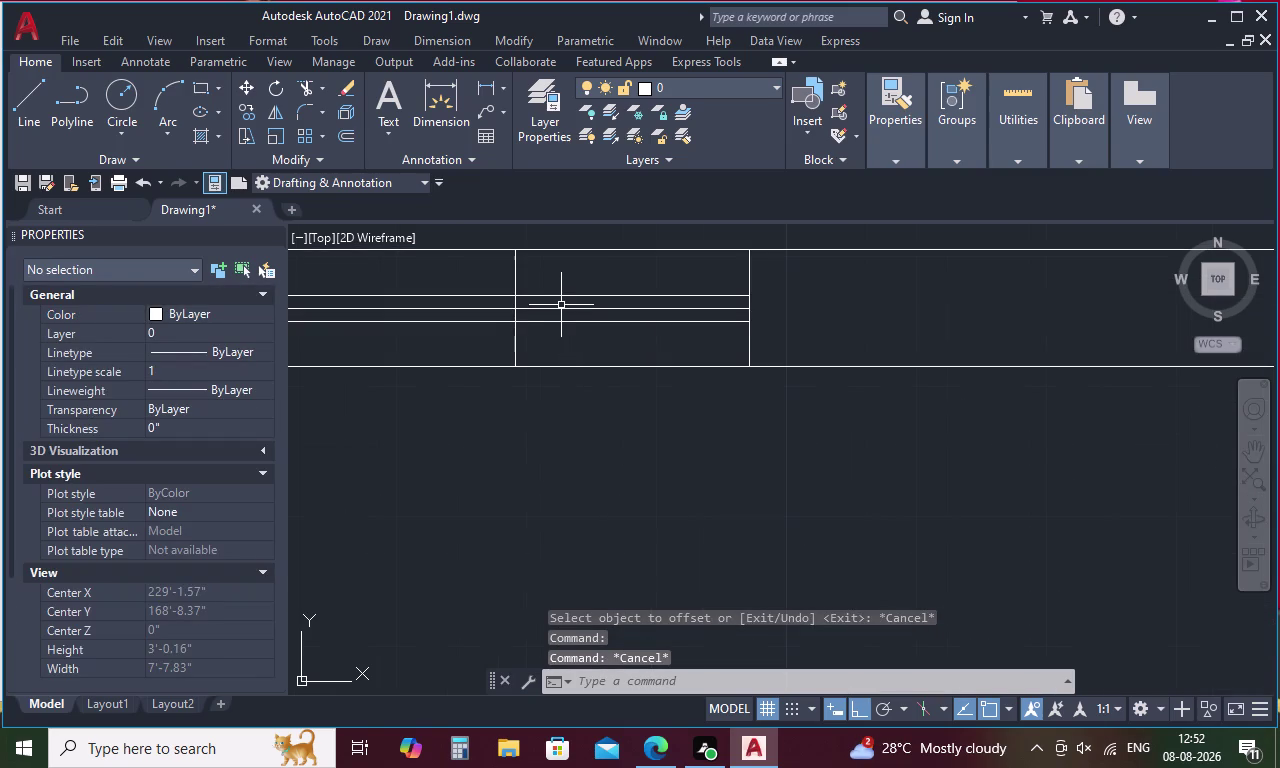
click(562, 309)
click(514, 345)
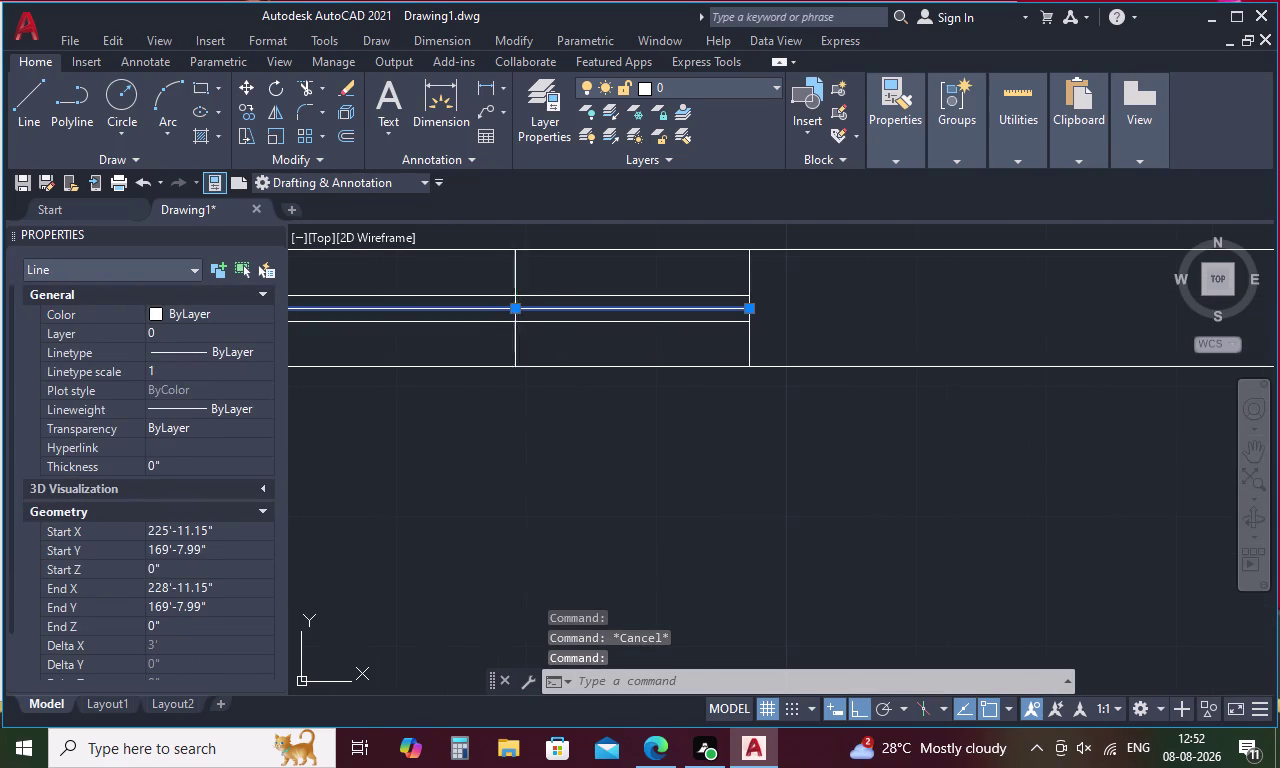
key(Delete)
scroll(down, 3)
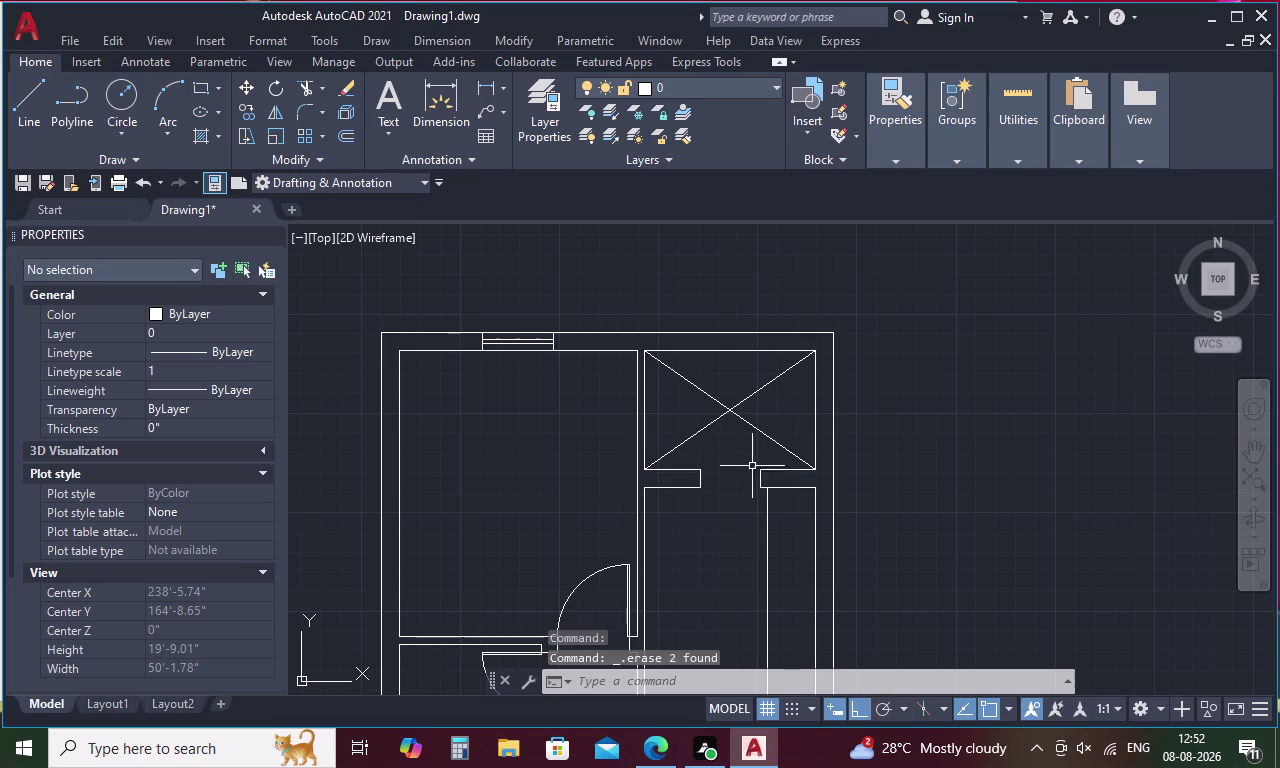
Select the window lines and Copy Selection onto the top wall above the shaft room.
scroll(up, 3)
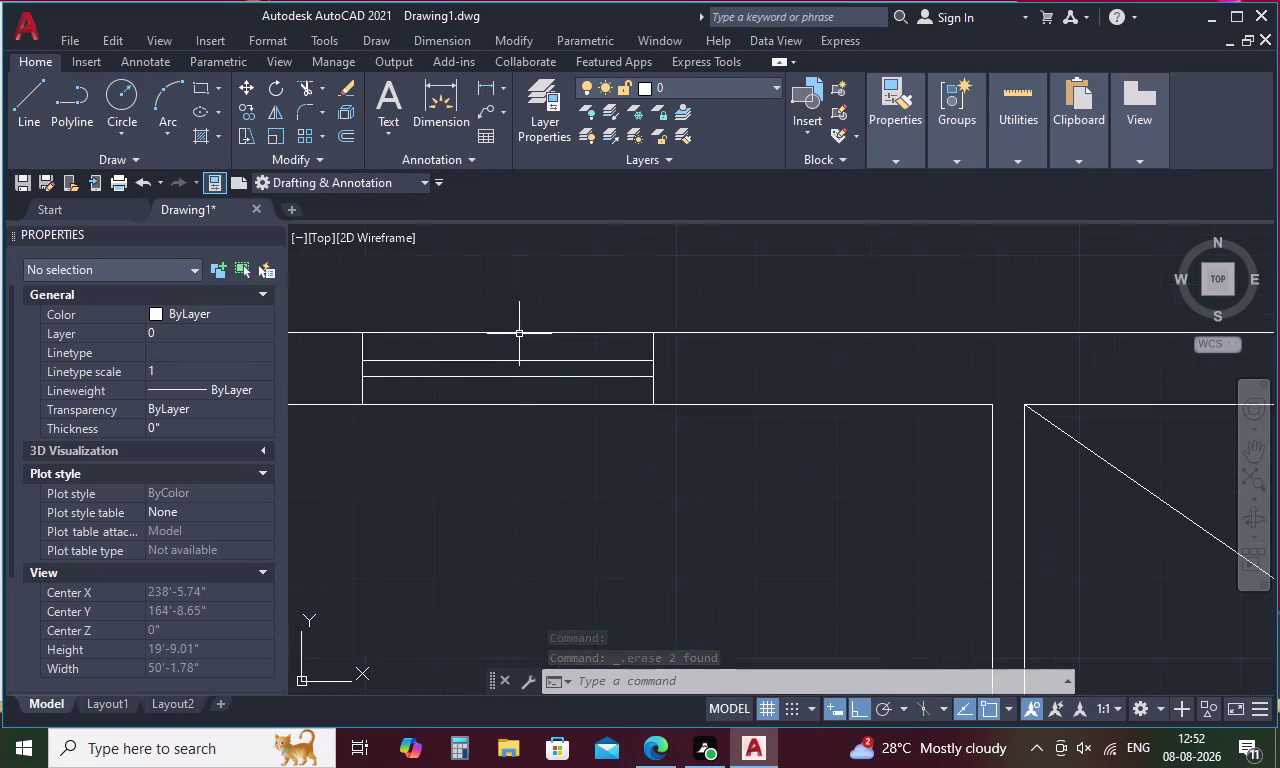
drag(688, 358, 558, 367)
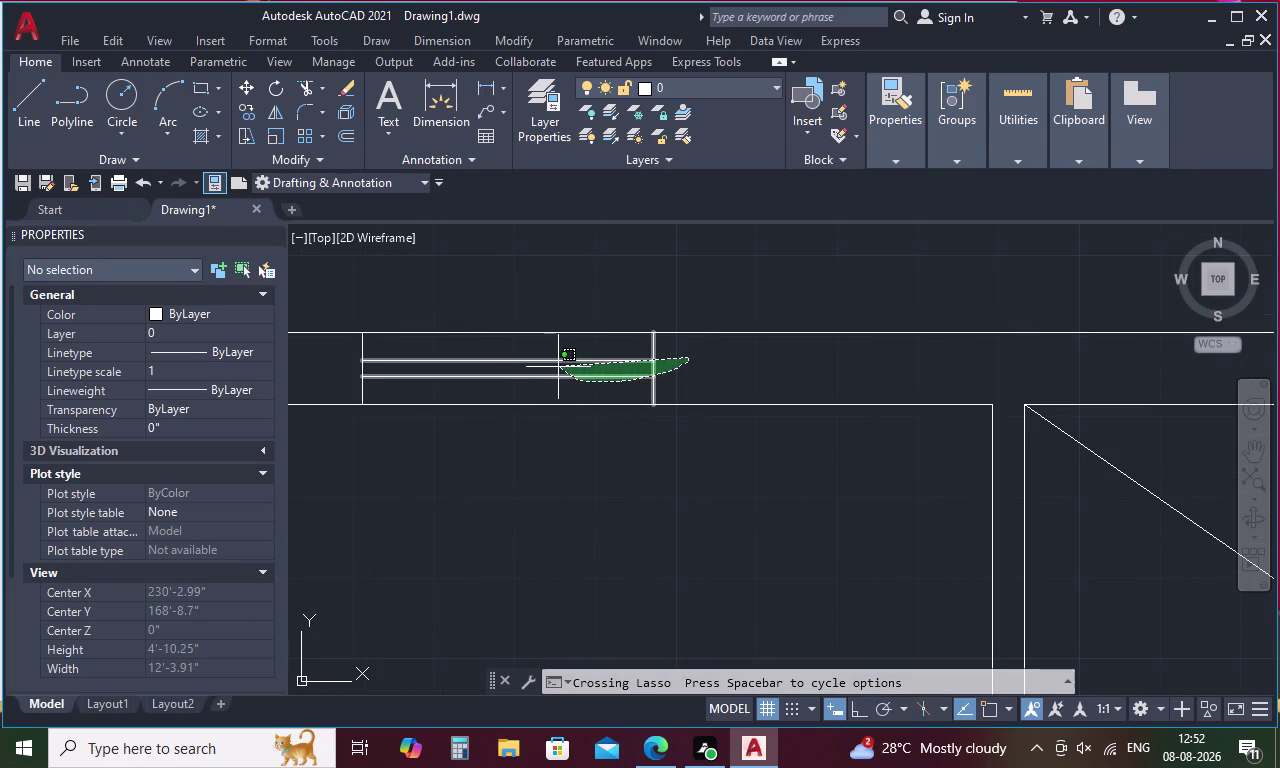
drag(558, 367, 556, 363)
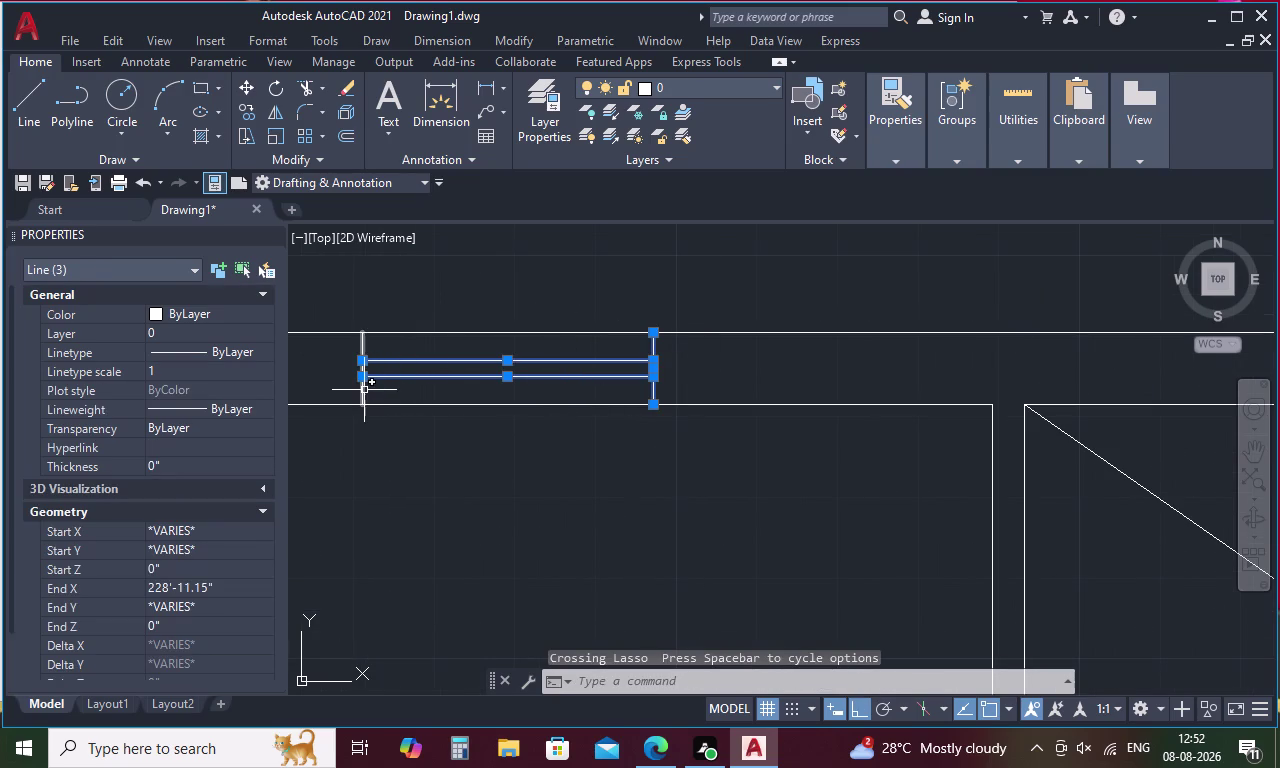
click(362, 395)
right_click(491, 465)
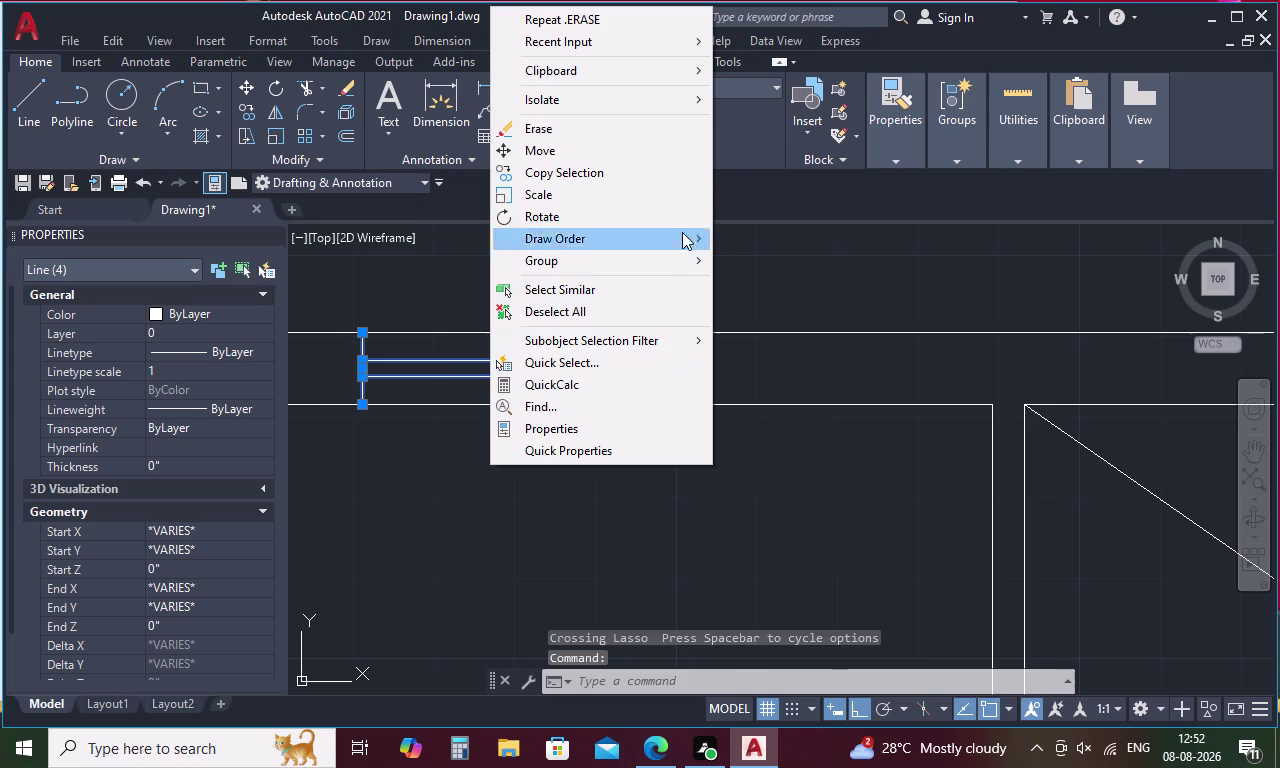
click(634, 181)
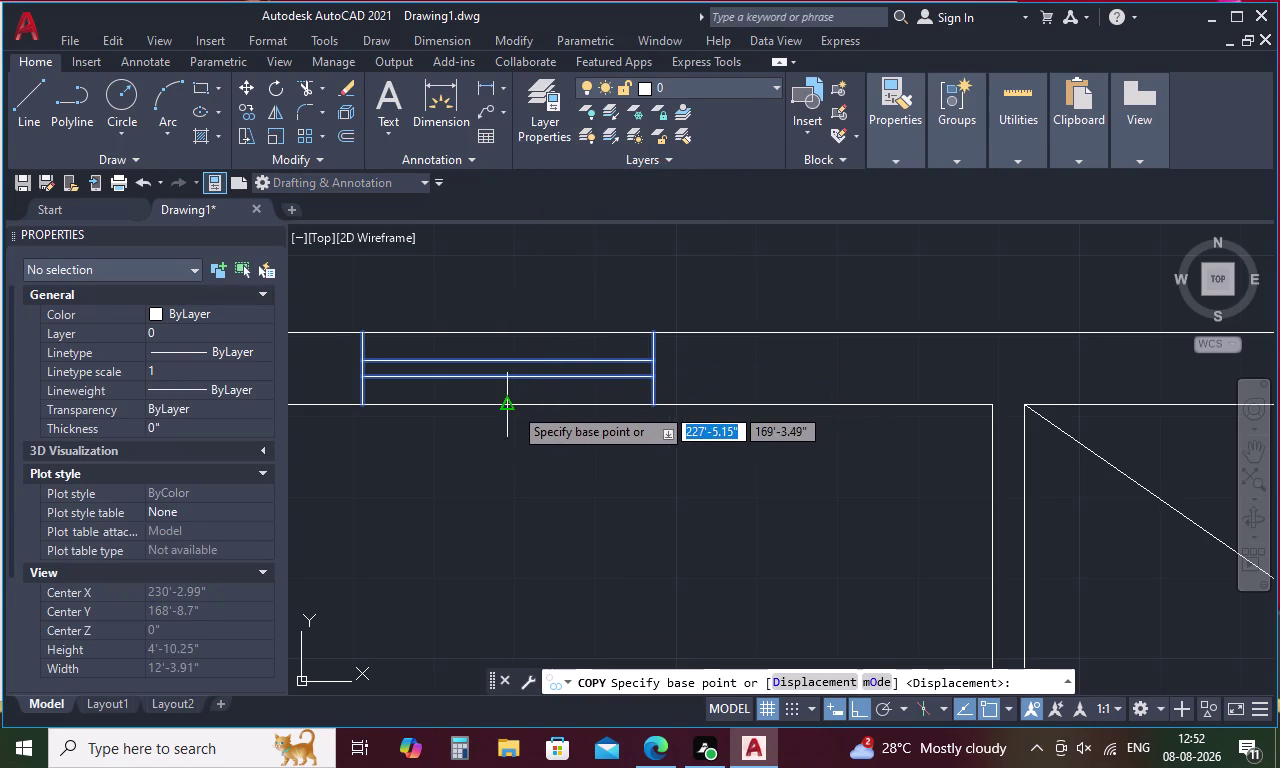
click(512, 407)
scroll(down, 3)
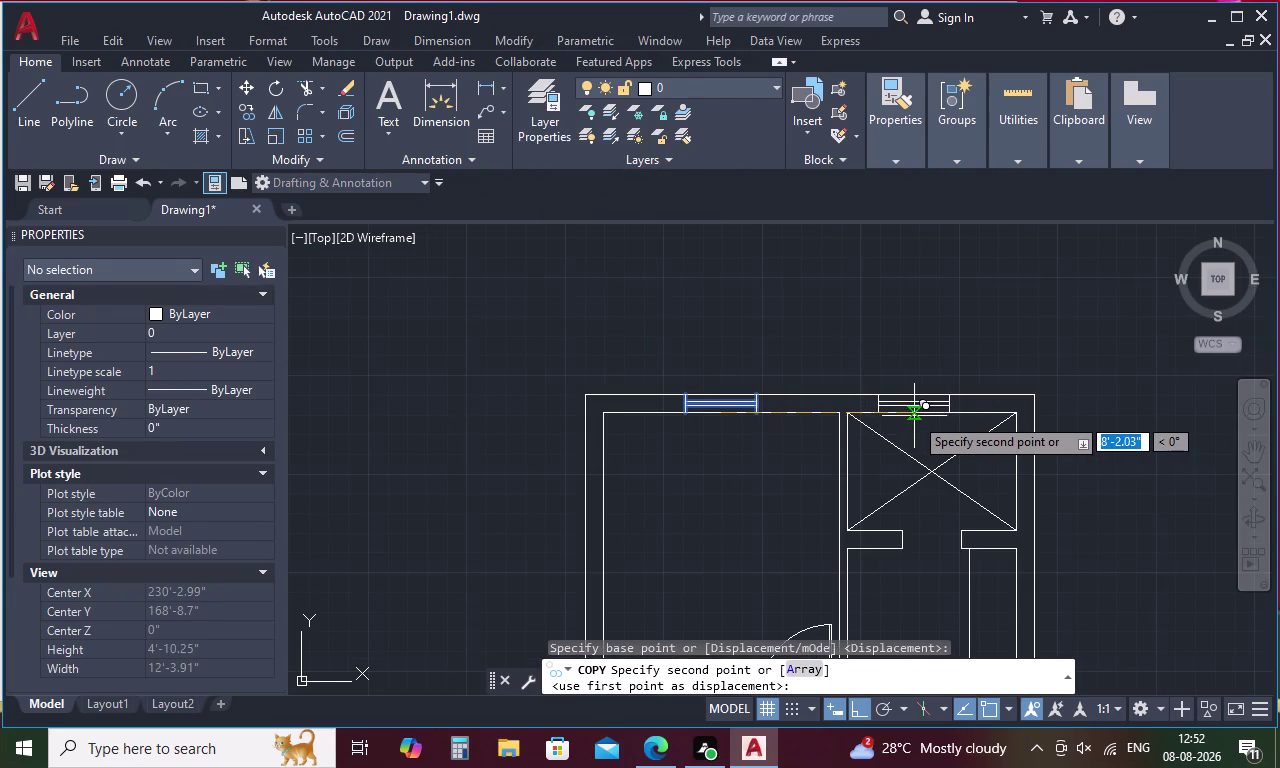
scroll(up, 3)
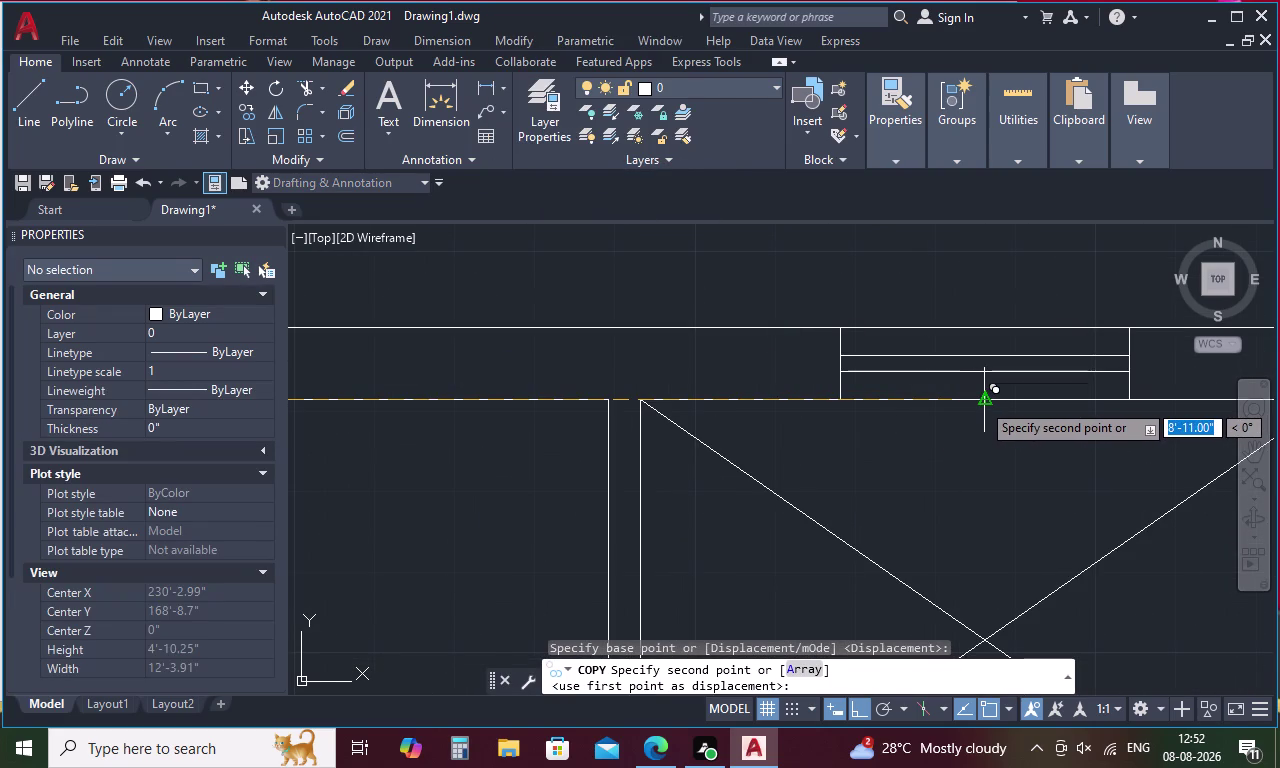
click(982, 402)
key(Escape)
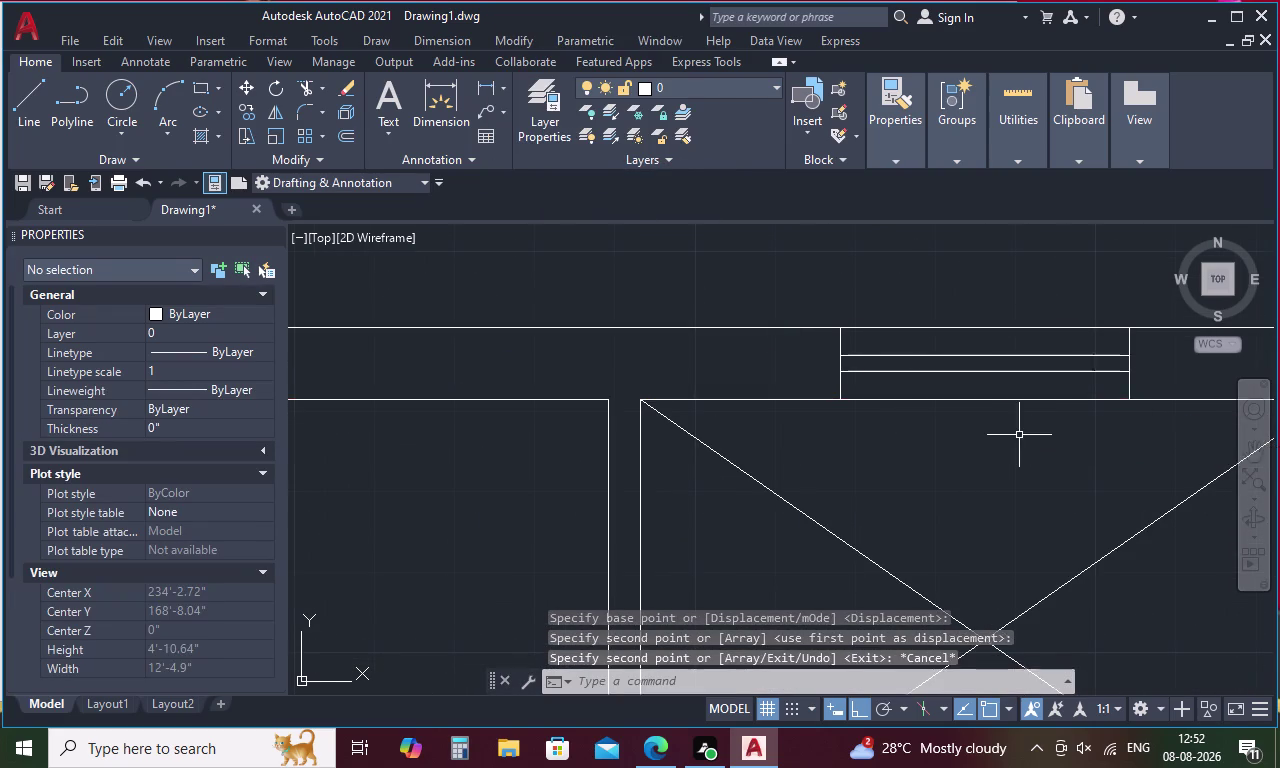
scroll(down, 3)
middle_drag(1028, 433, 833, 425)
middle_drag(832, 515, 817, 375)
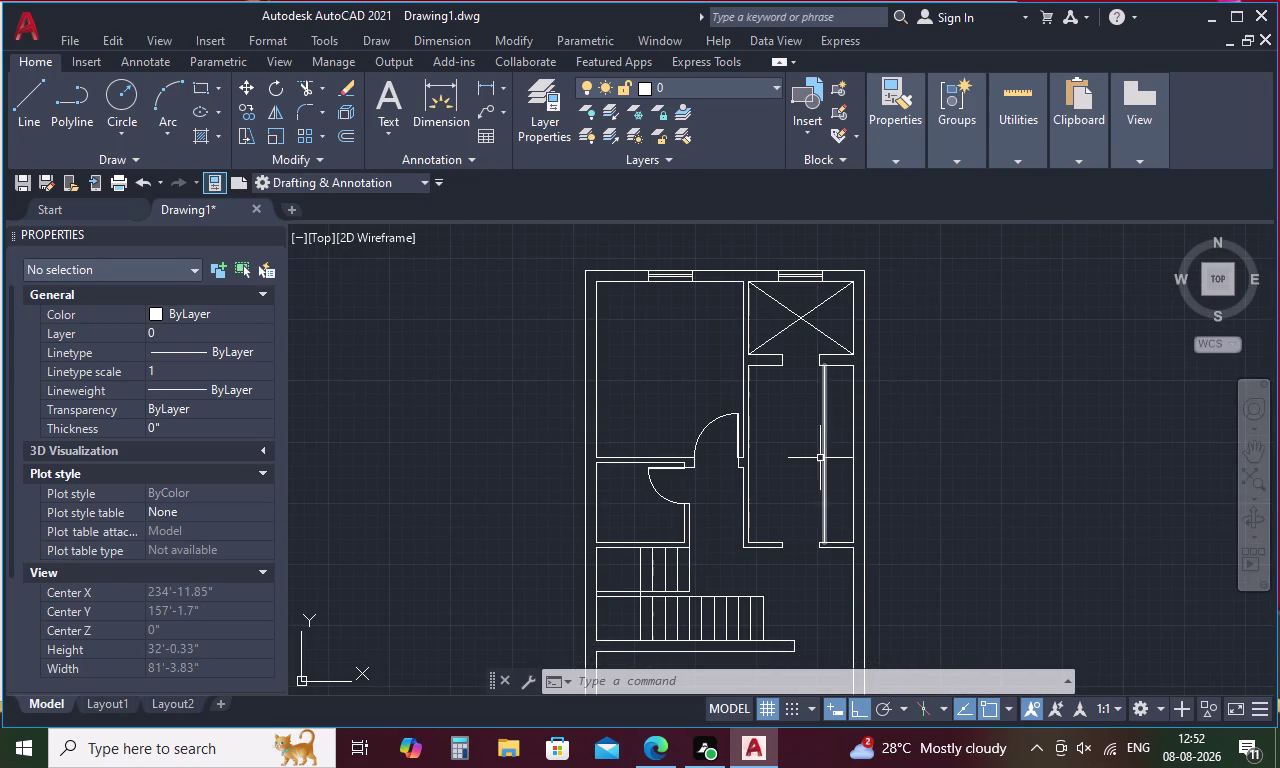
Copy the window from its bottom middle to the right outer wall's midpoint.
scroll(up, 3)
drag(814, 285, 754, 330)
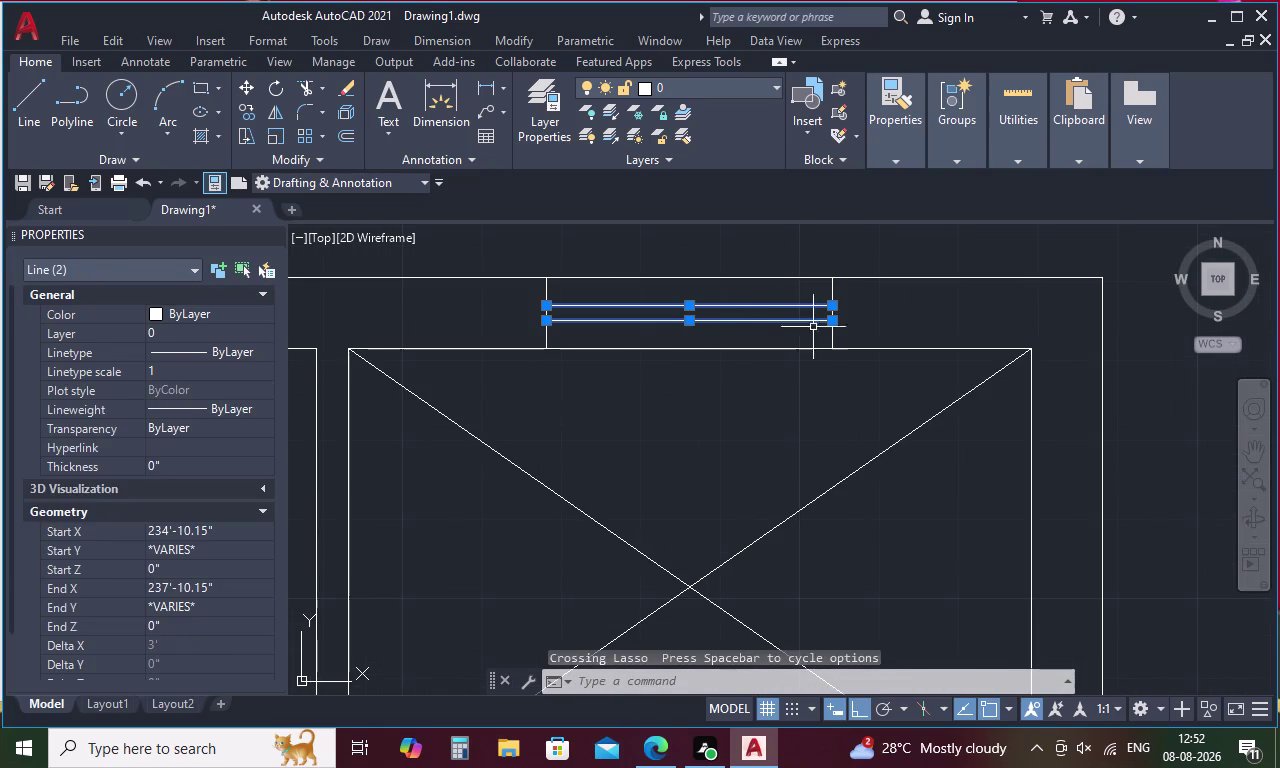
drag(877, 300, 846, 333)
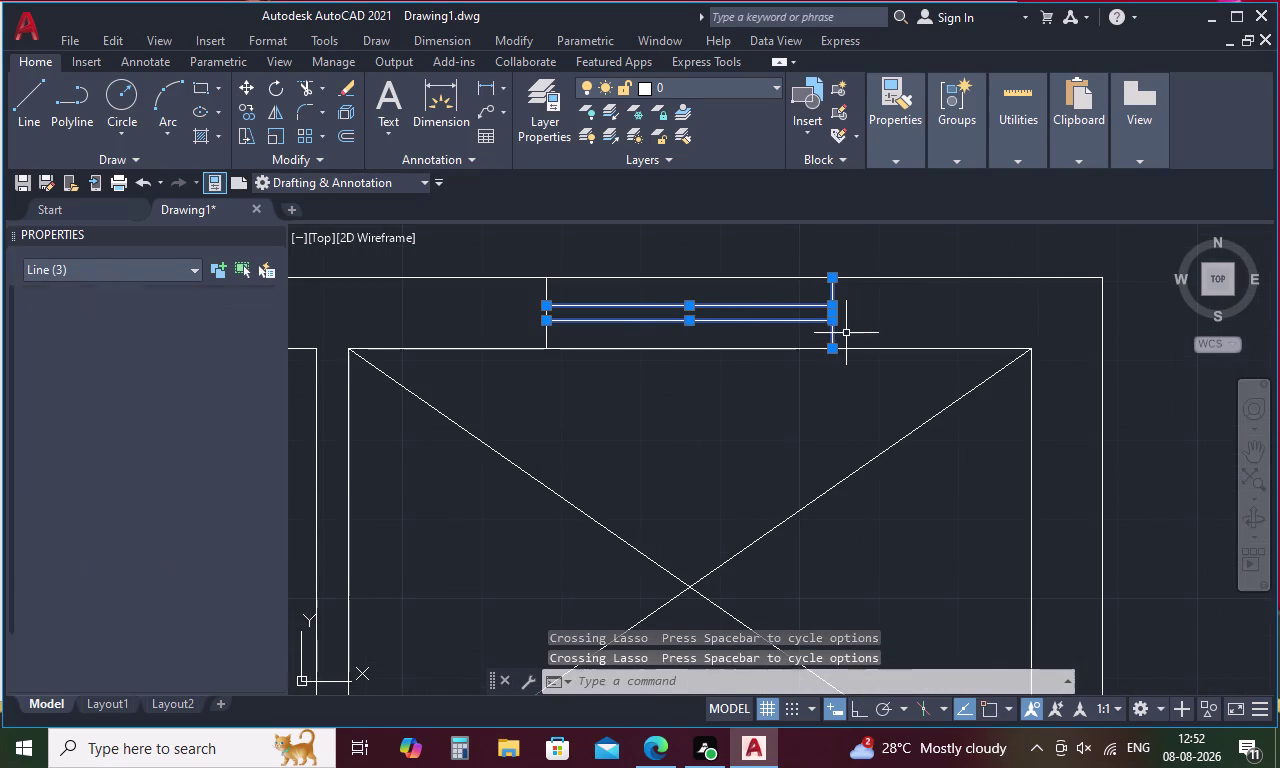
drag(596, 299, 571, 334)
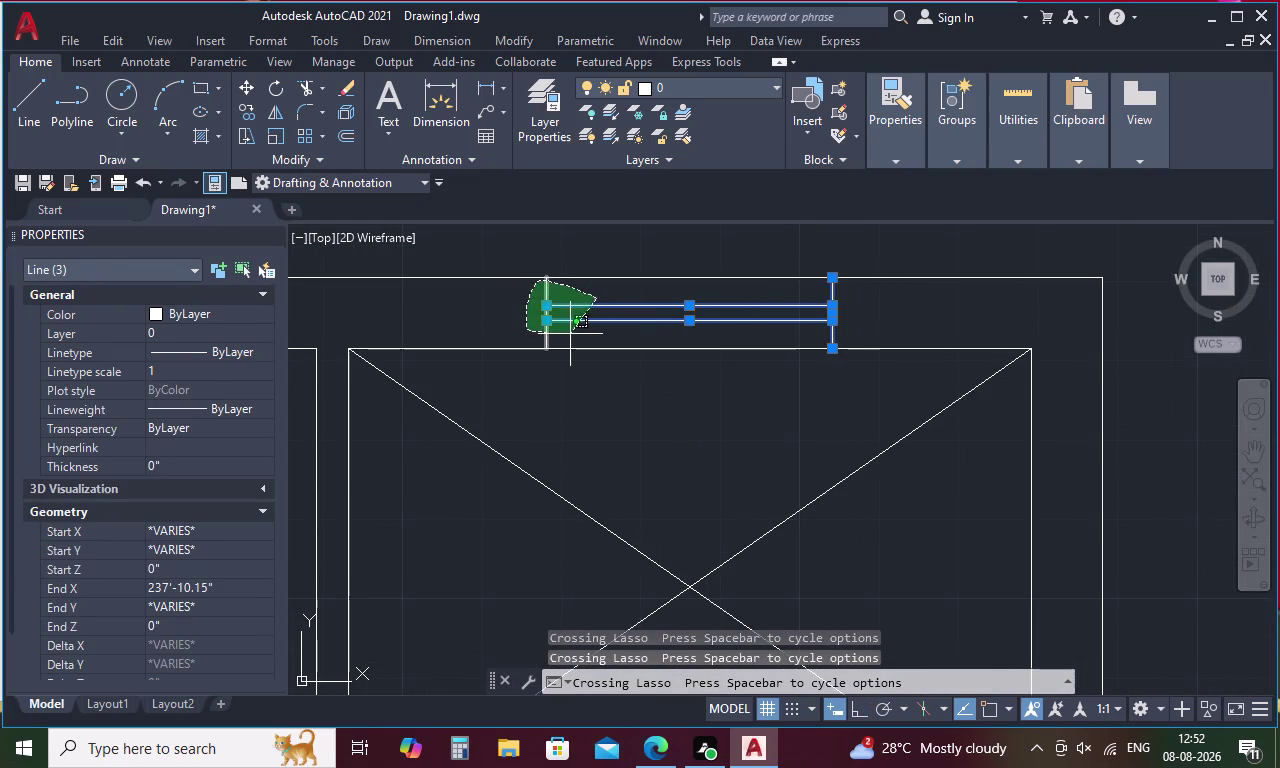
drag(571, 334, 574, 334)
right_click(957, 313)
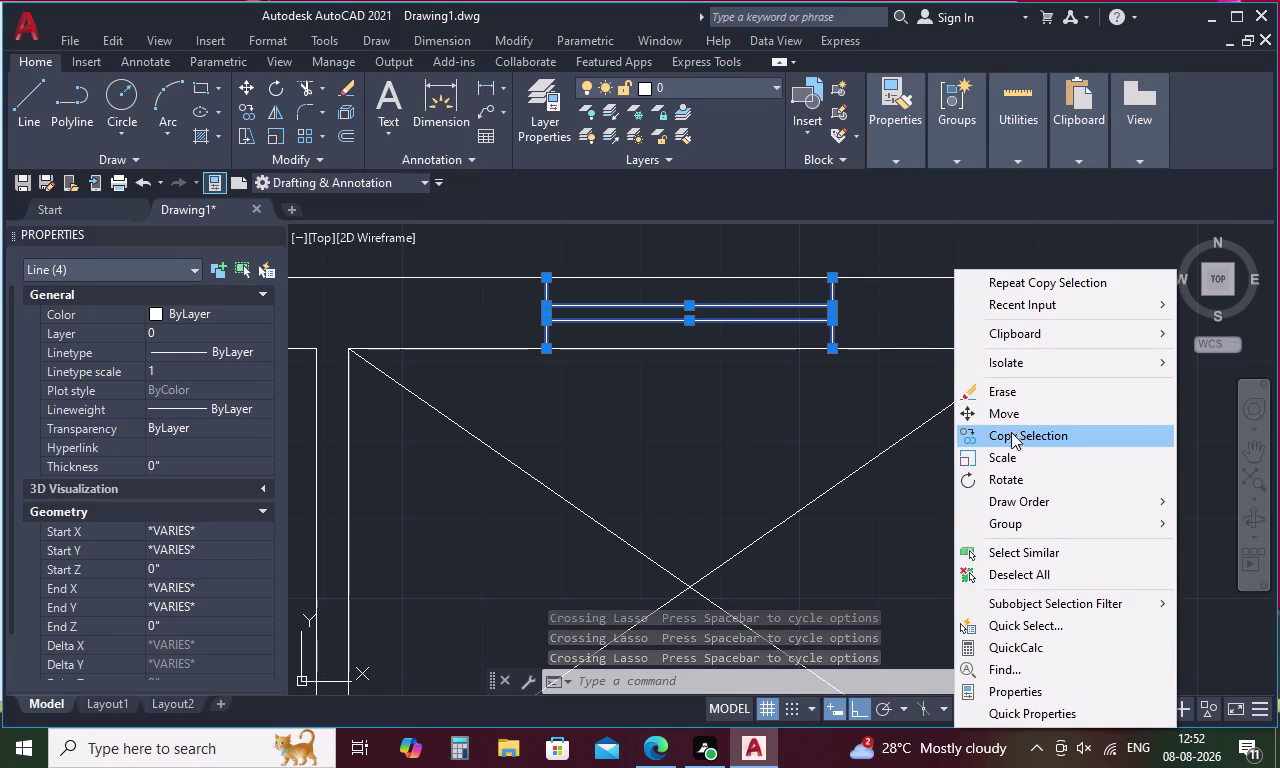
click(1011, 436)
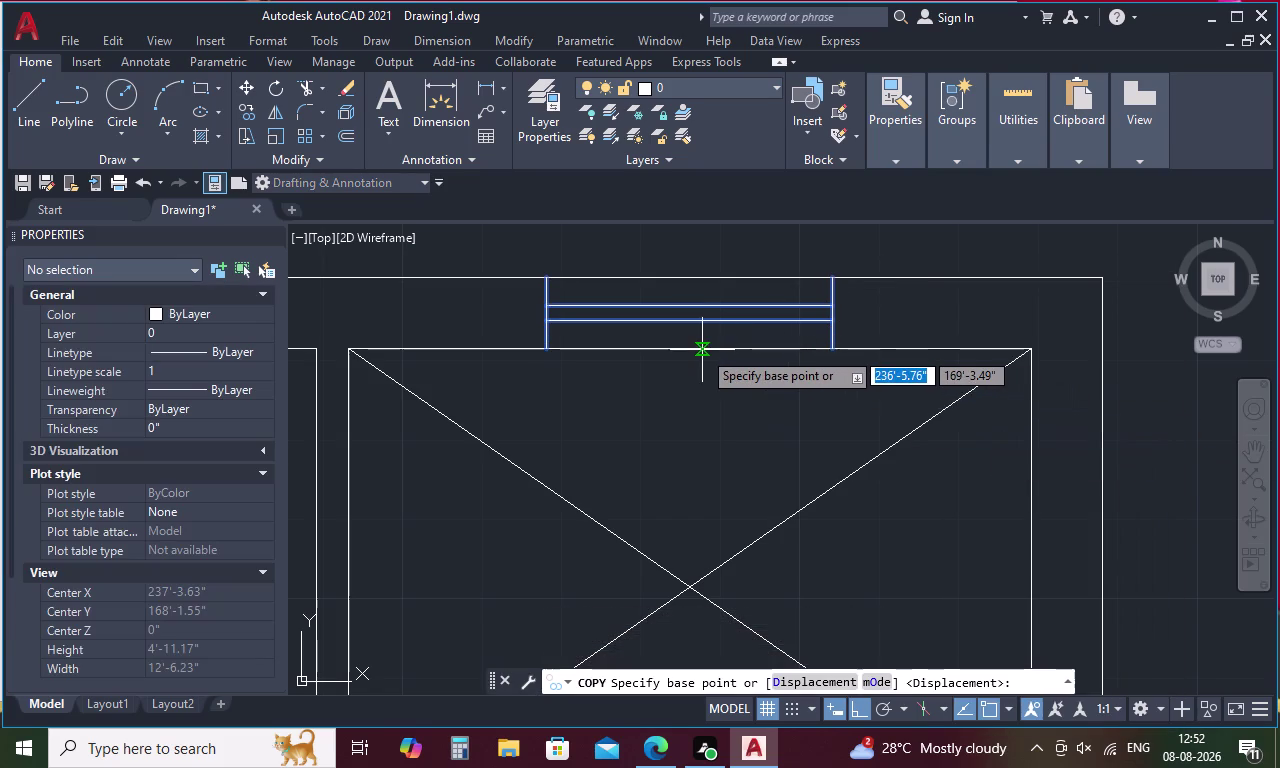
click(690, 349)
scroll(down, 3)
middle_drag(814, 412, 808, 349)
middle_drag(854, 537, 854, 336)
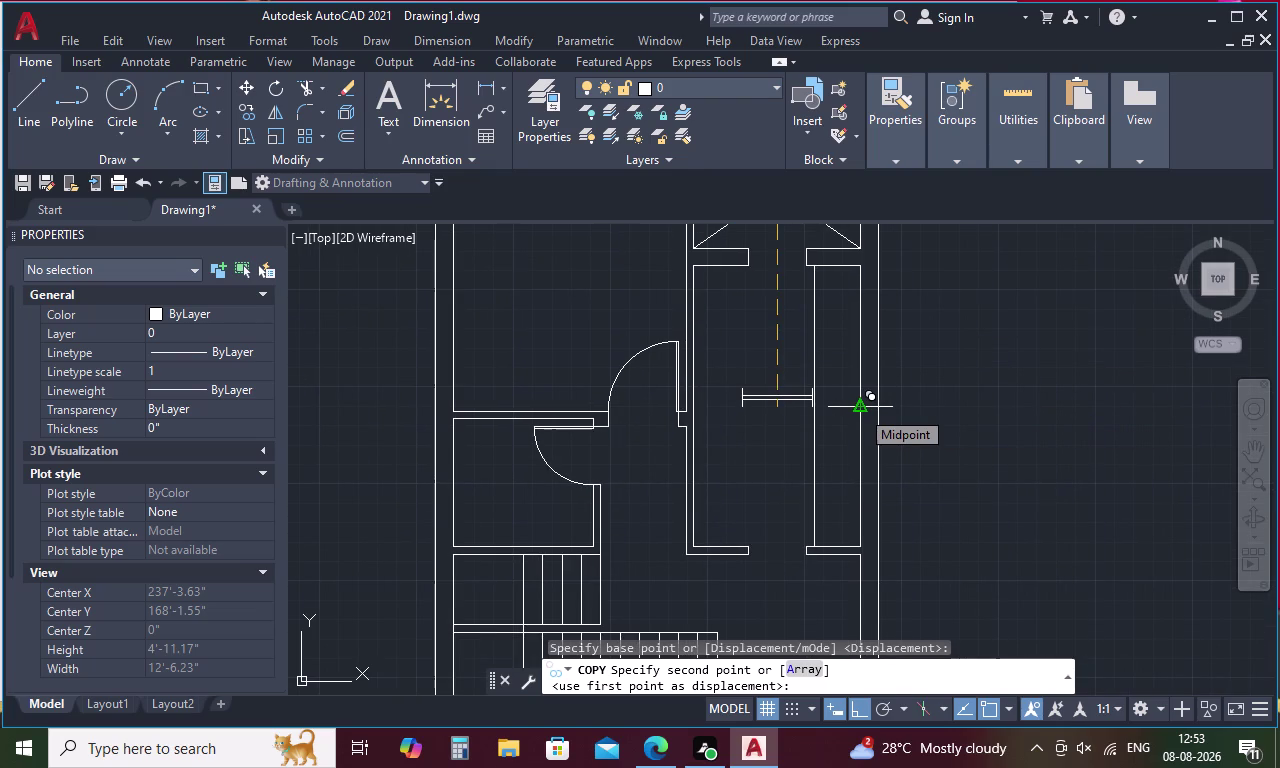
click(860, 409)
key(Escape)
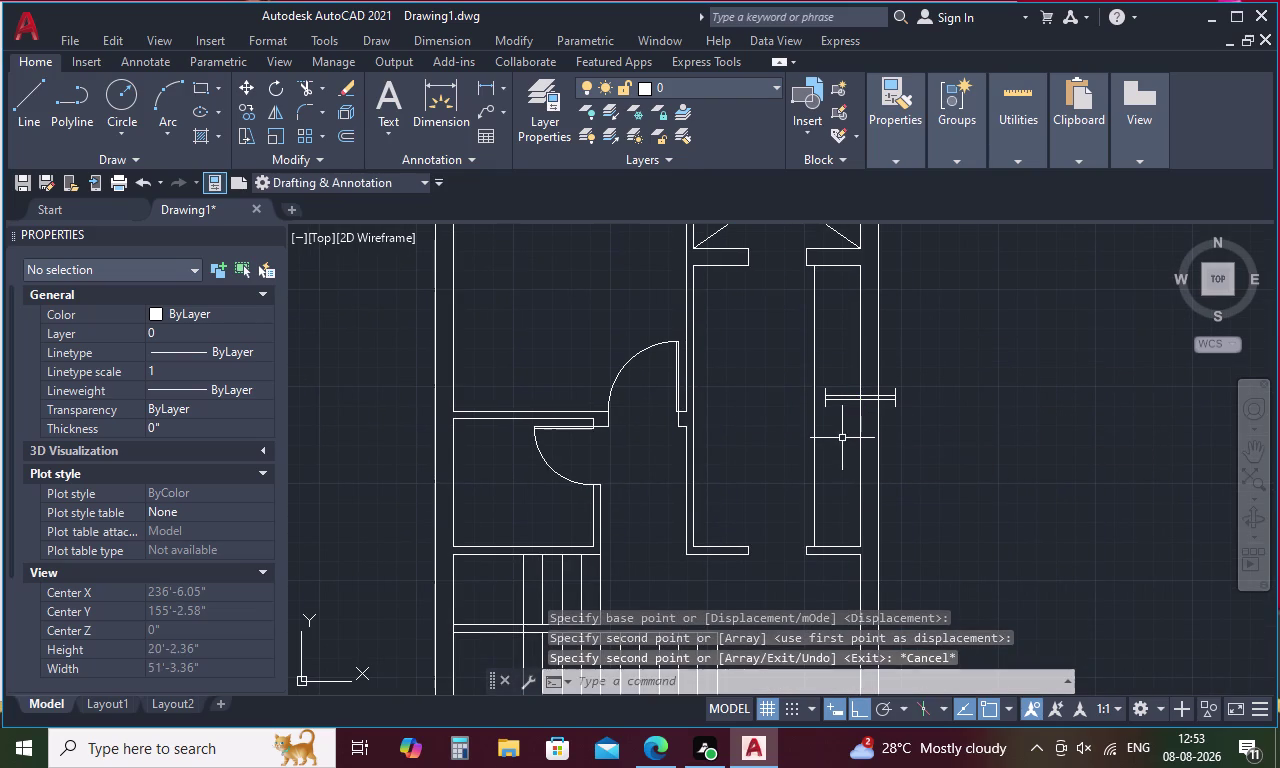
drag(856, 379, 822, 391)
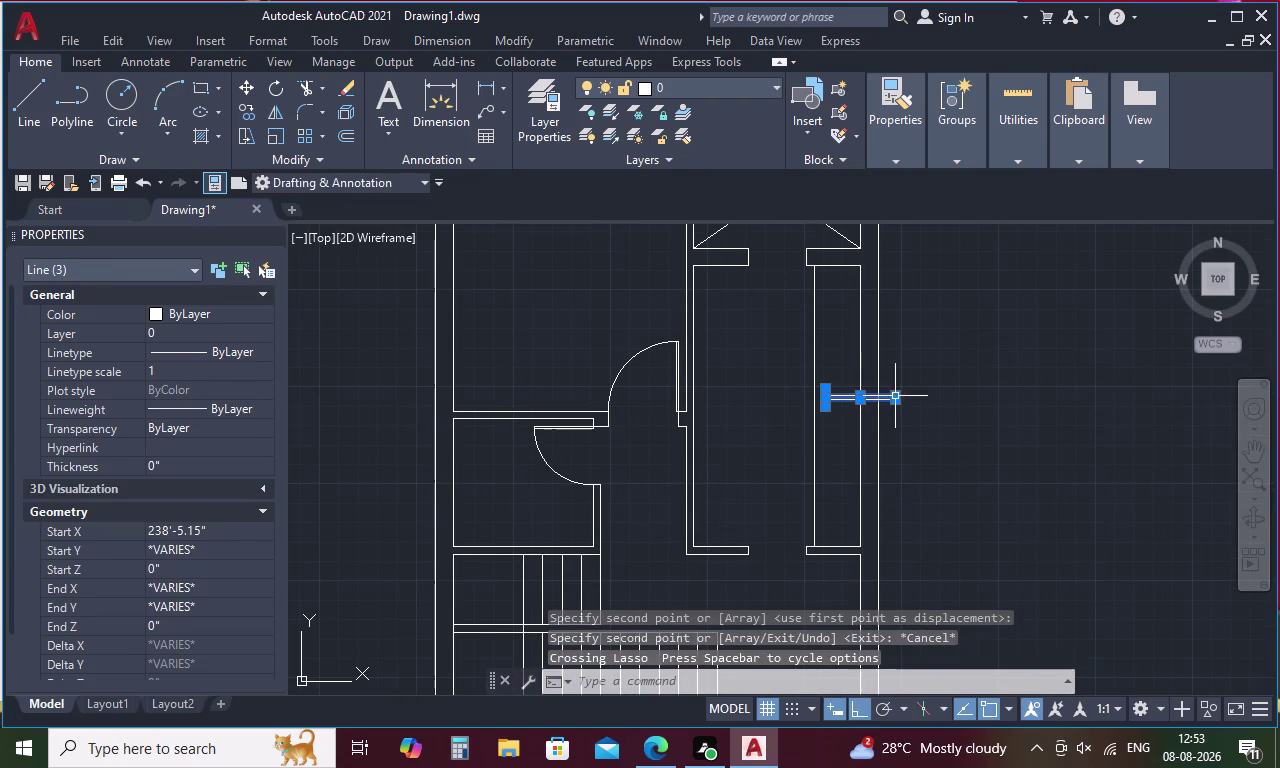
Start copying the selected window, then cancel the copy.
scroll(up, 3)
click(894, 390)
right_click(893, 389)
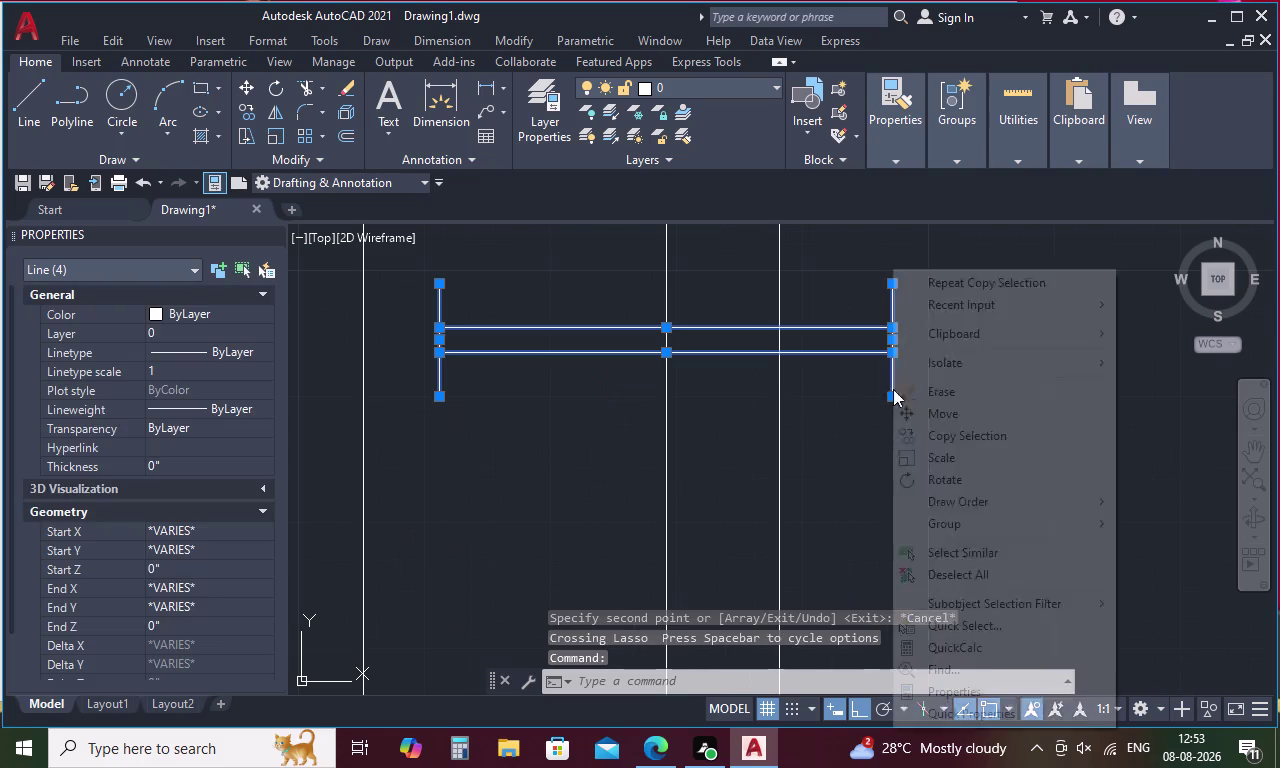
click(985, 435)
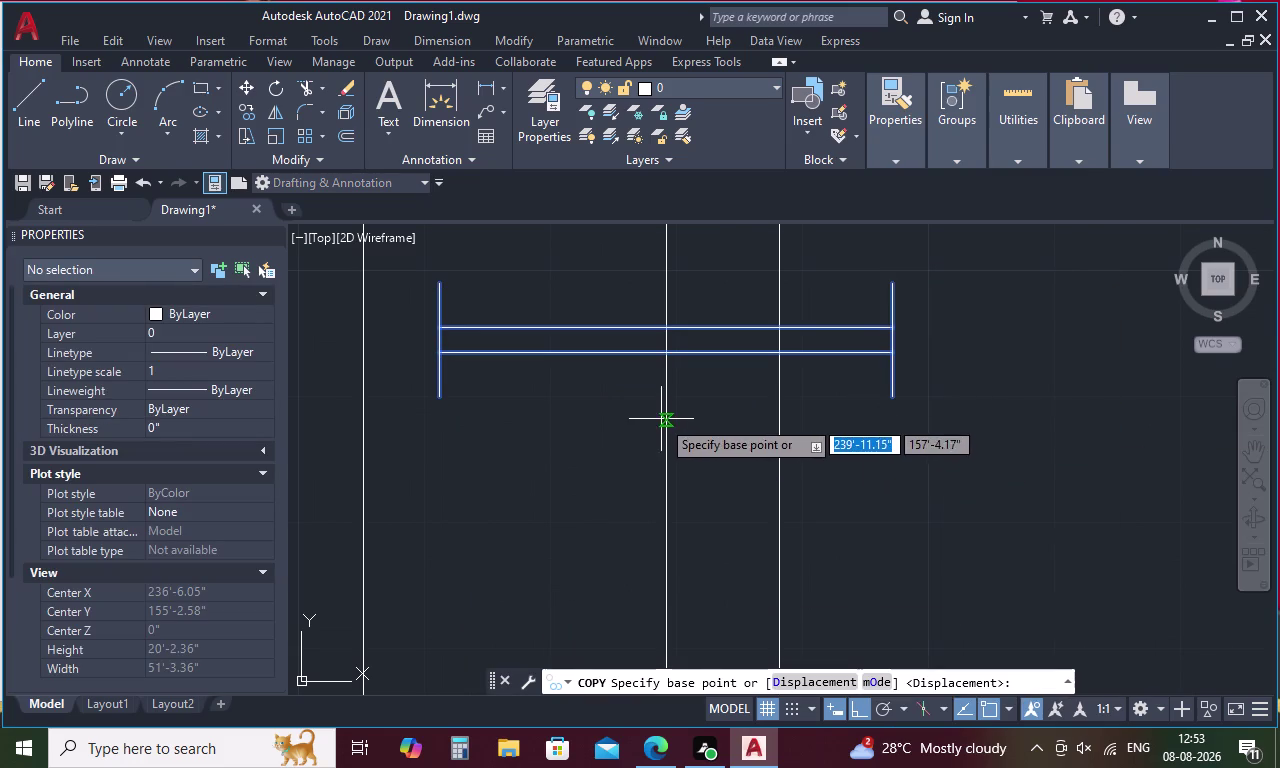
click(667, 395)
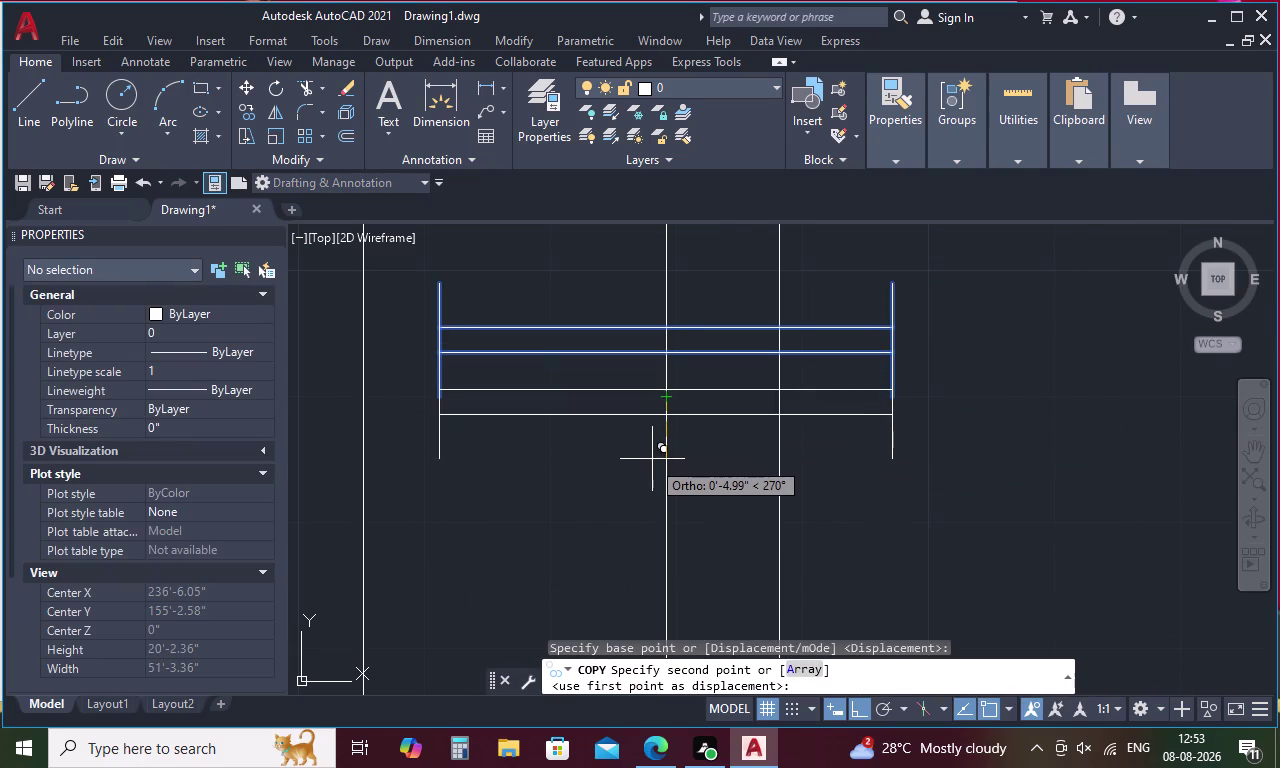
key(Escape)
Rotate the window's four lines 270 degrees about its midpoint into the wall.
drag(739, 293, 709, 384)
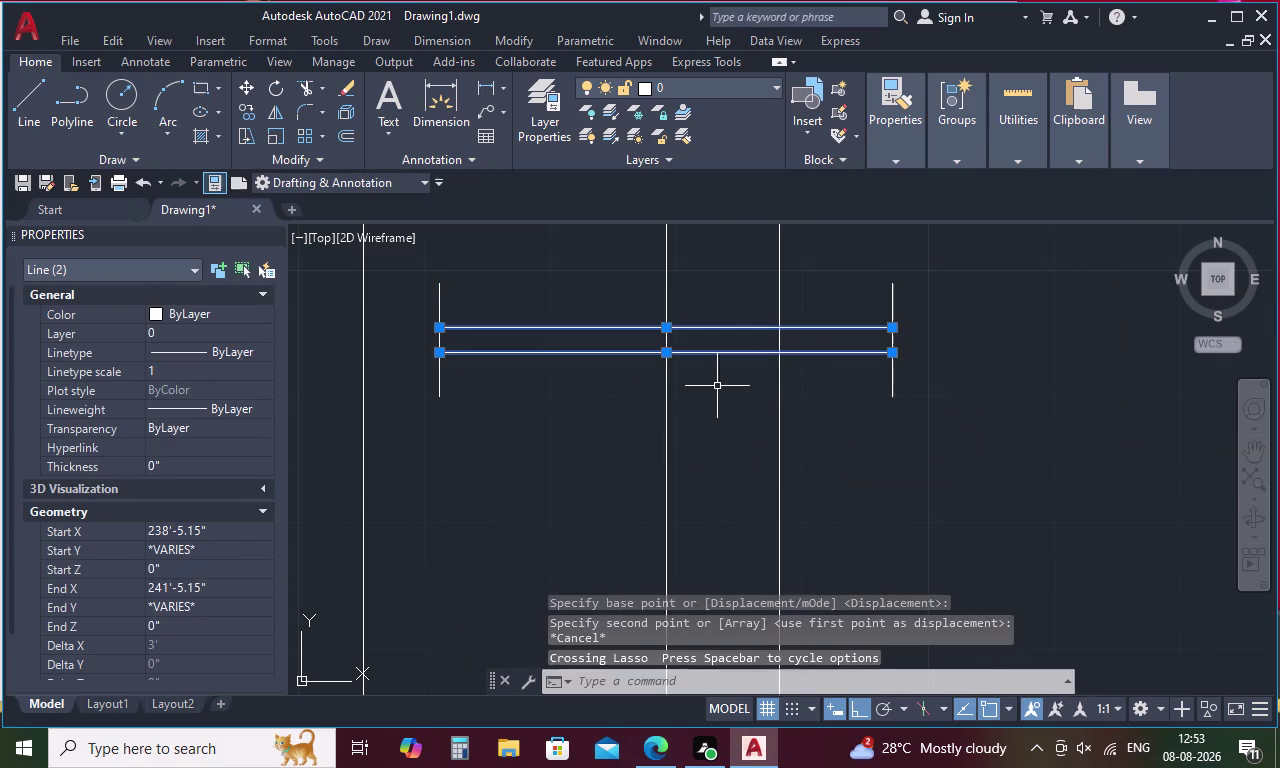
drag(941, 340, 894, 253)
drag(480, 364, 417, 403)
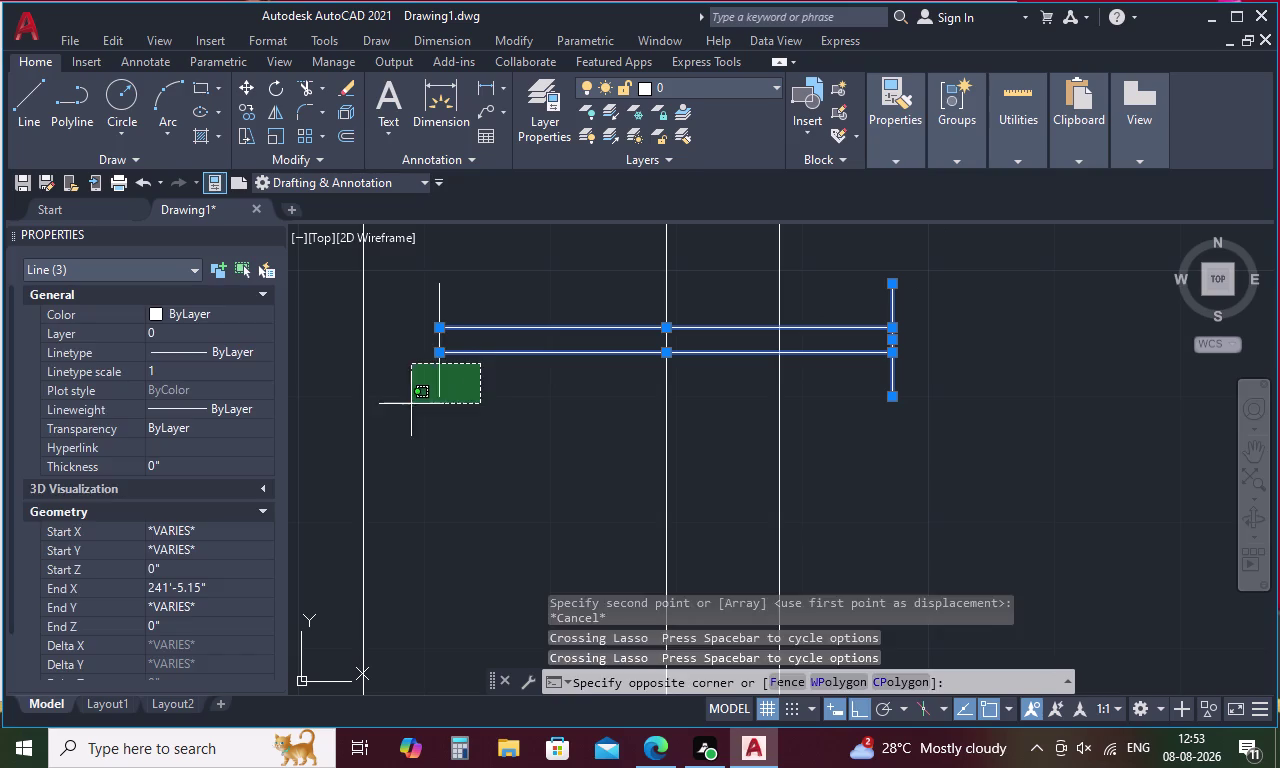
drag(417, 403, 429, 285)
right_click(480, 391)
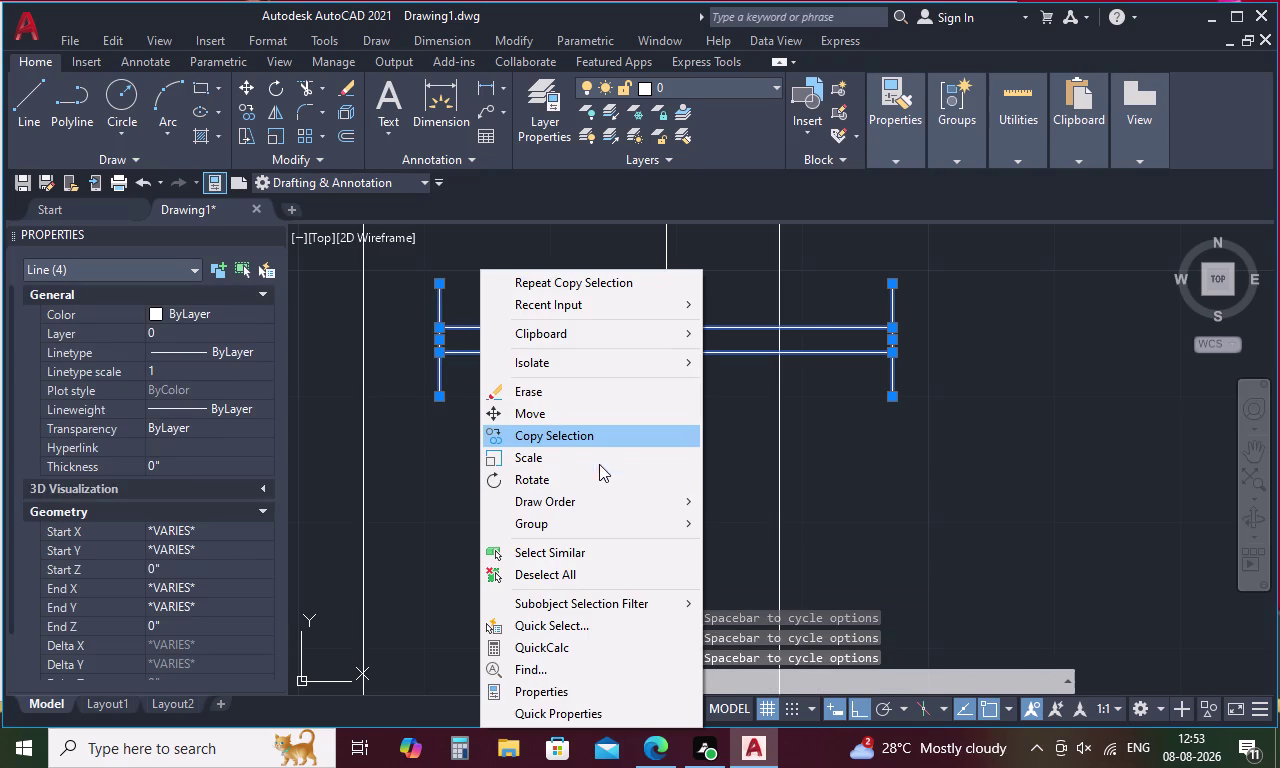
click(594, 483)
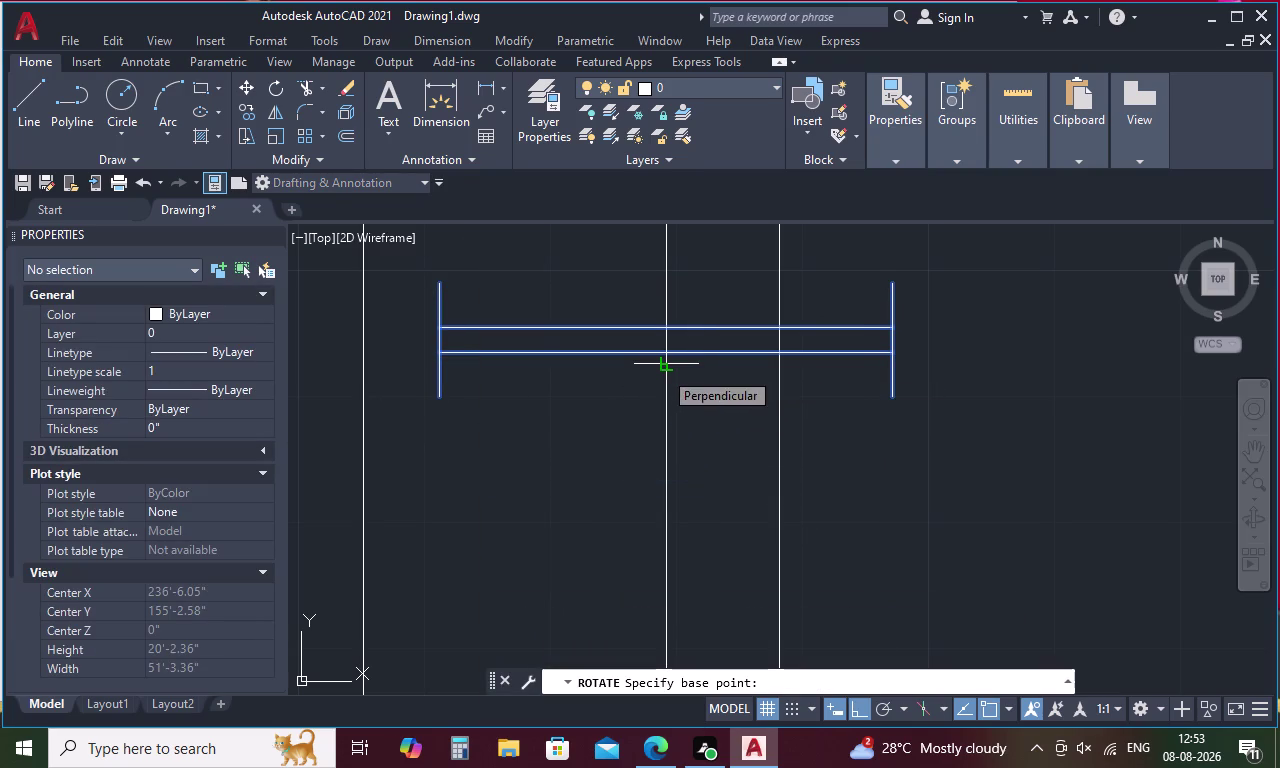
click(669, 392)
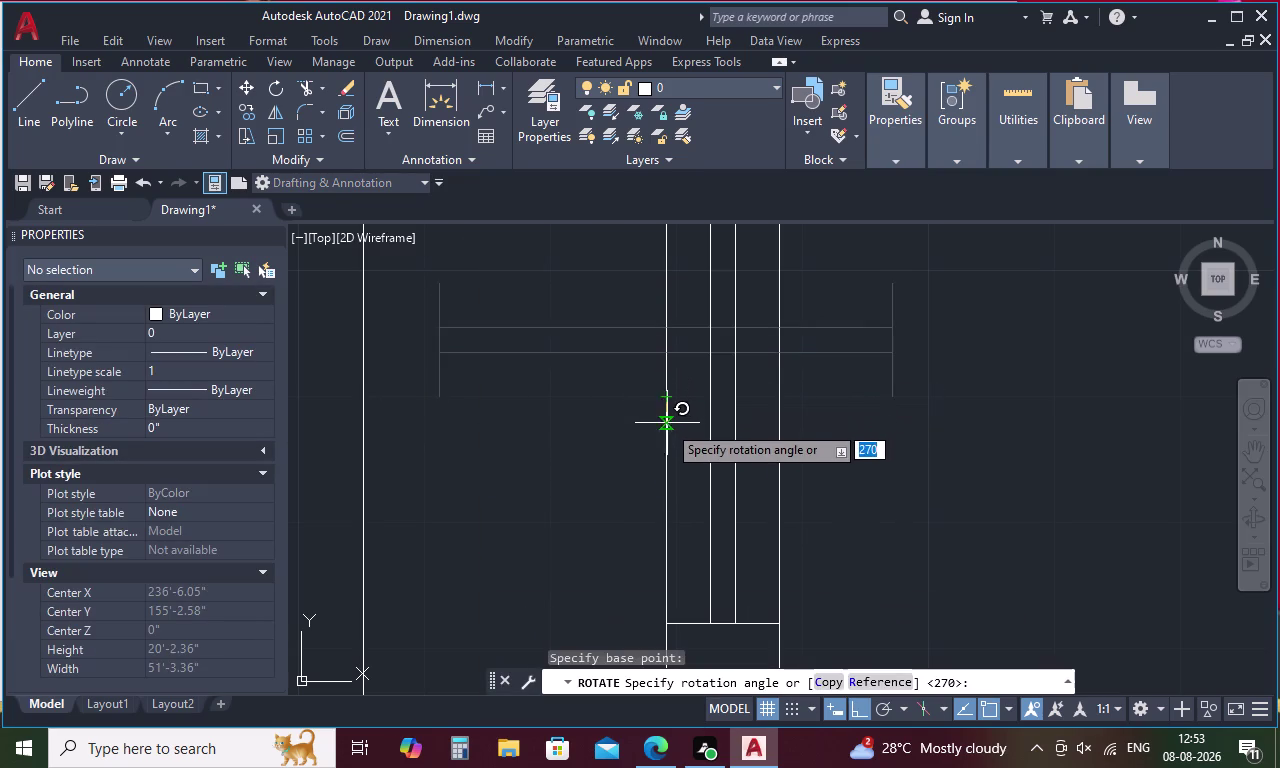
click(663, 440)
scroll(down, 3)
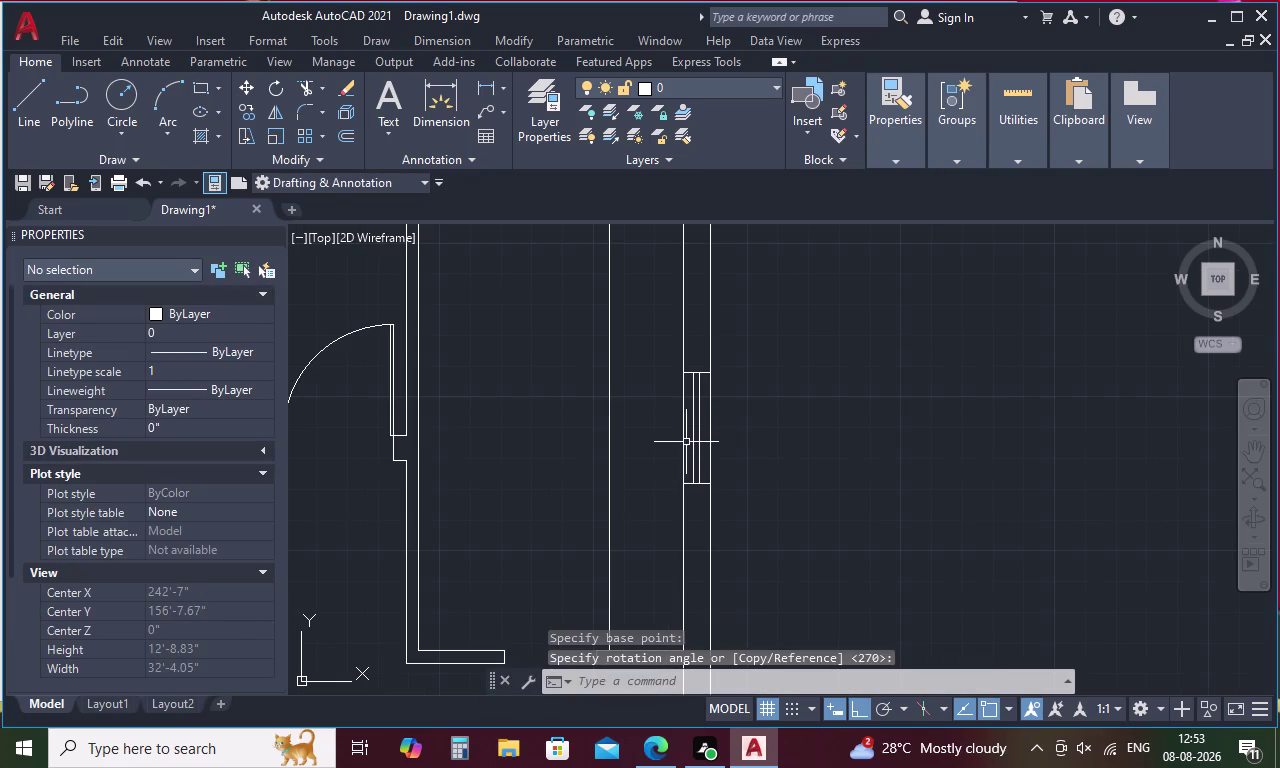
middle_drag(684, 444, 809, 377)
scroll(down, 3)
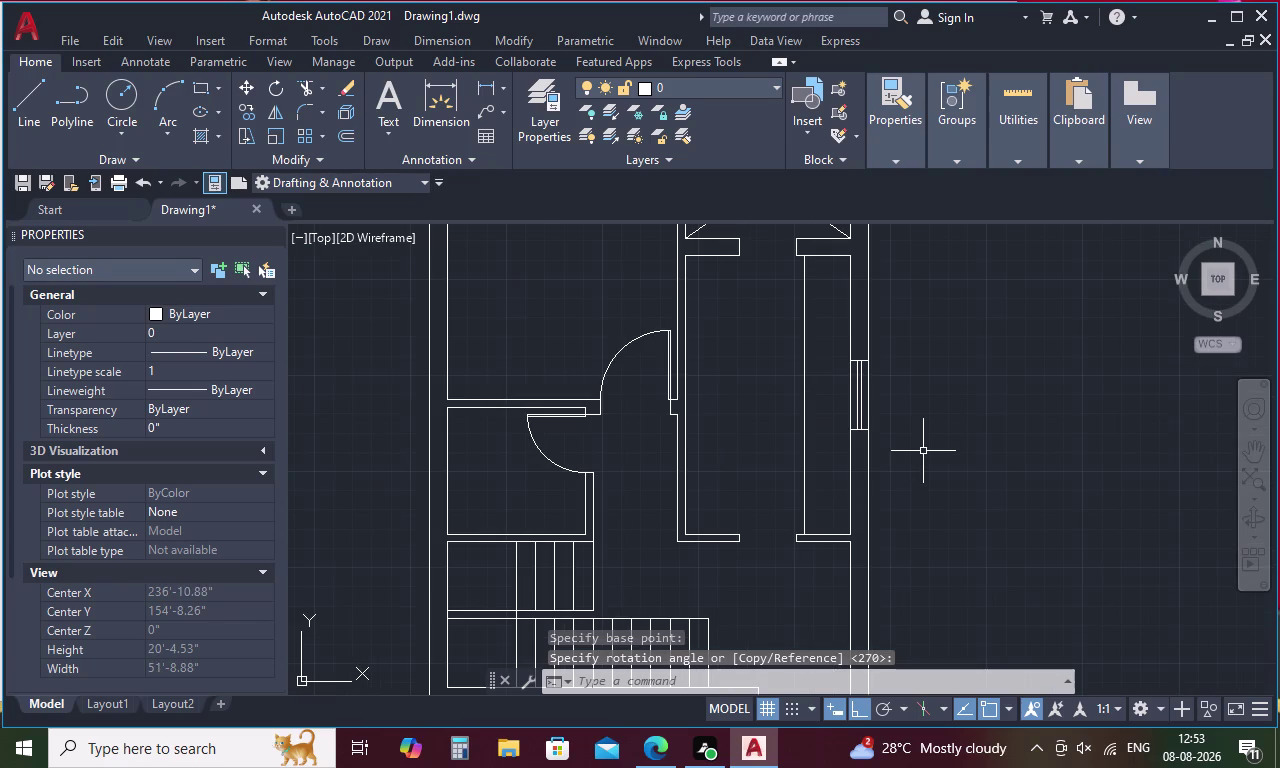
scroll(down, 3)
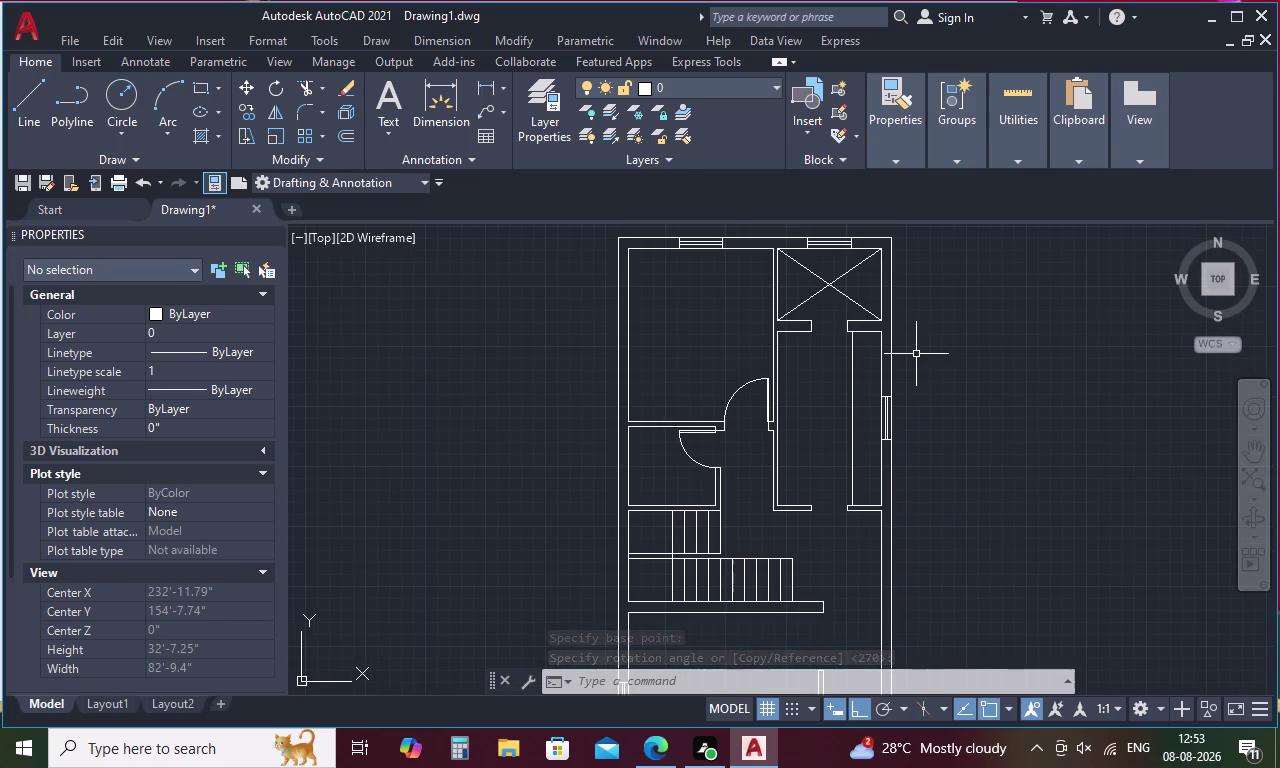
middle_drag(917, 353, 906, 400)
key(Escape)
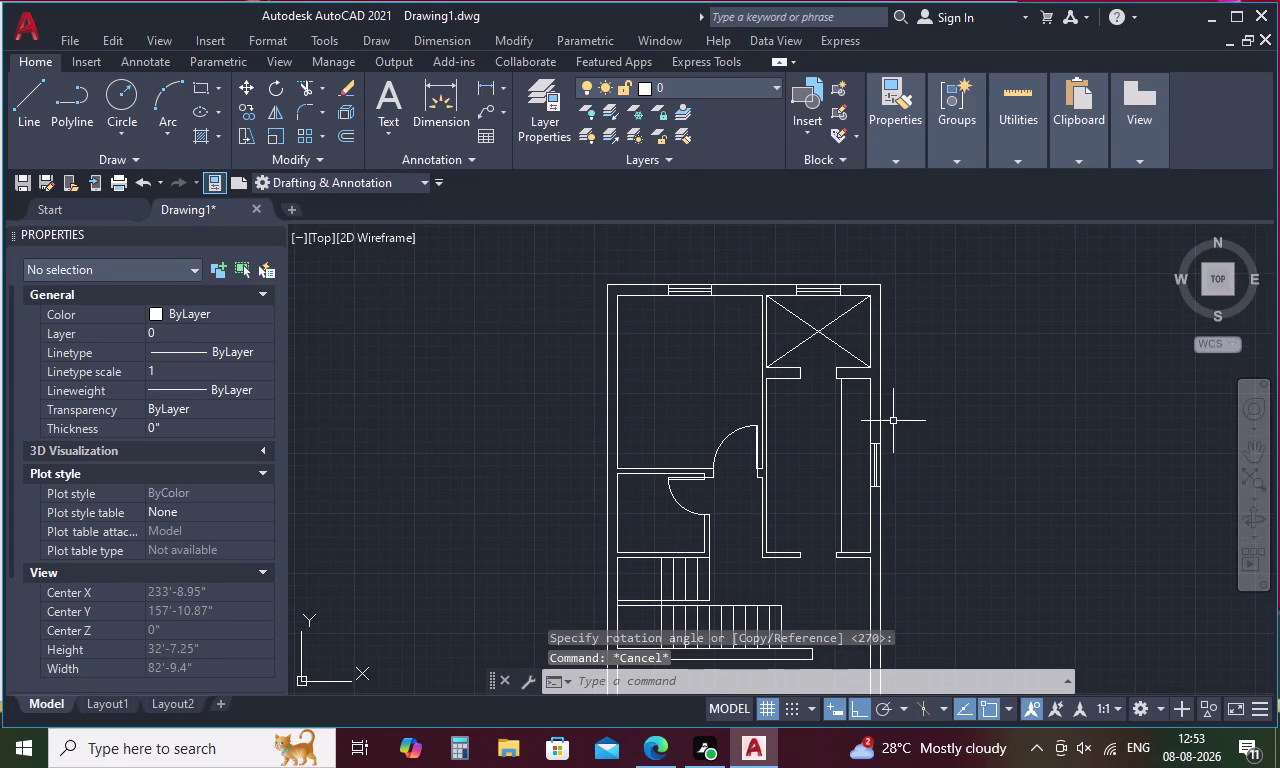
Draw a short vertical line in the wall opening below the shaft.
text(L)
key(space)
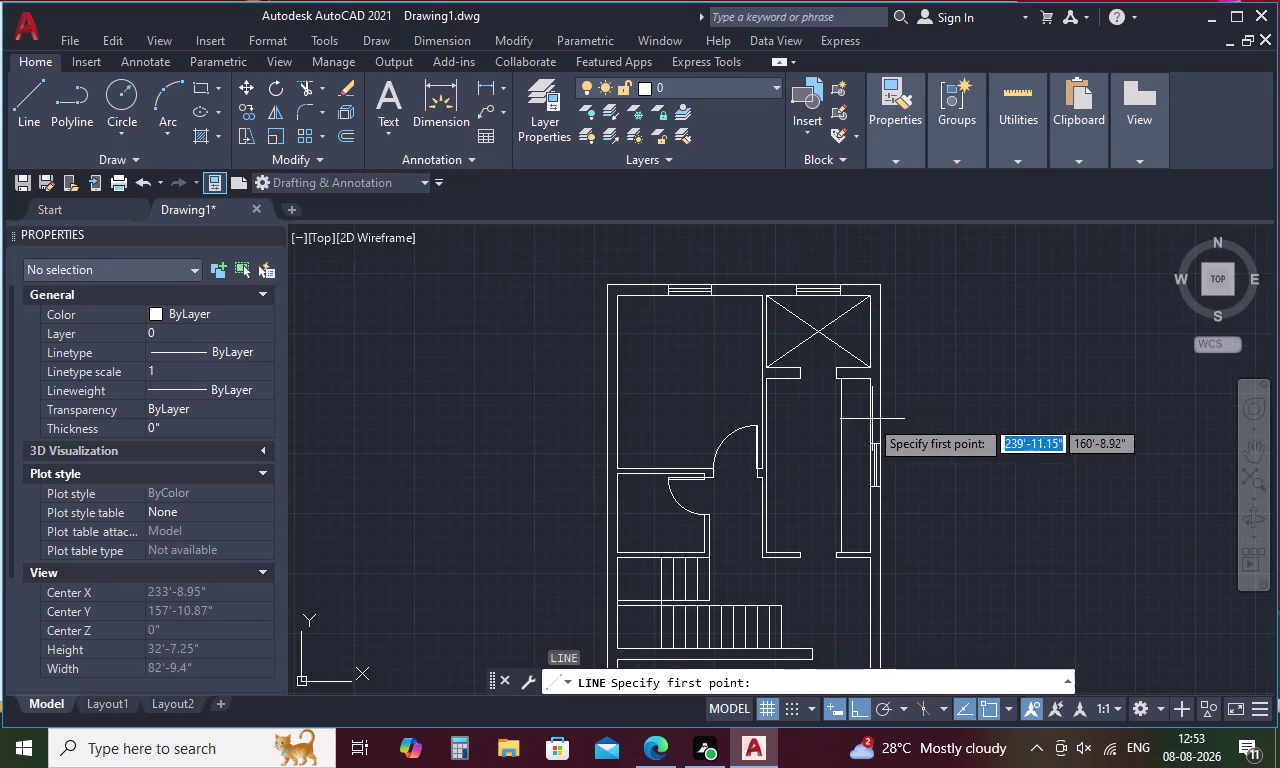
scroll(up, 3)
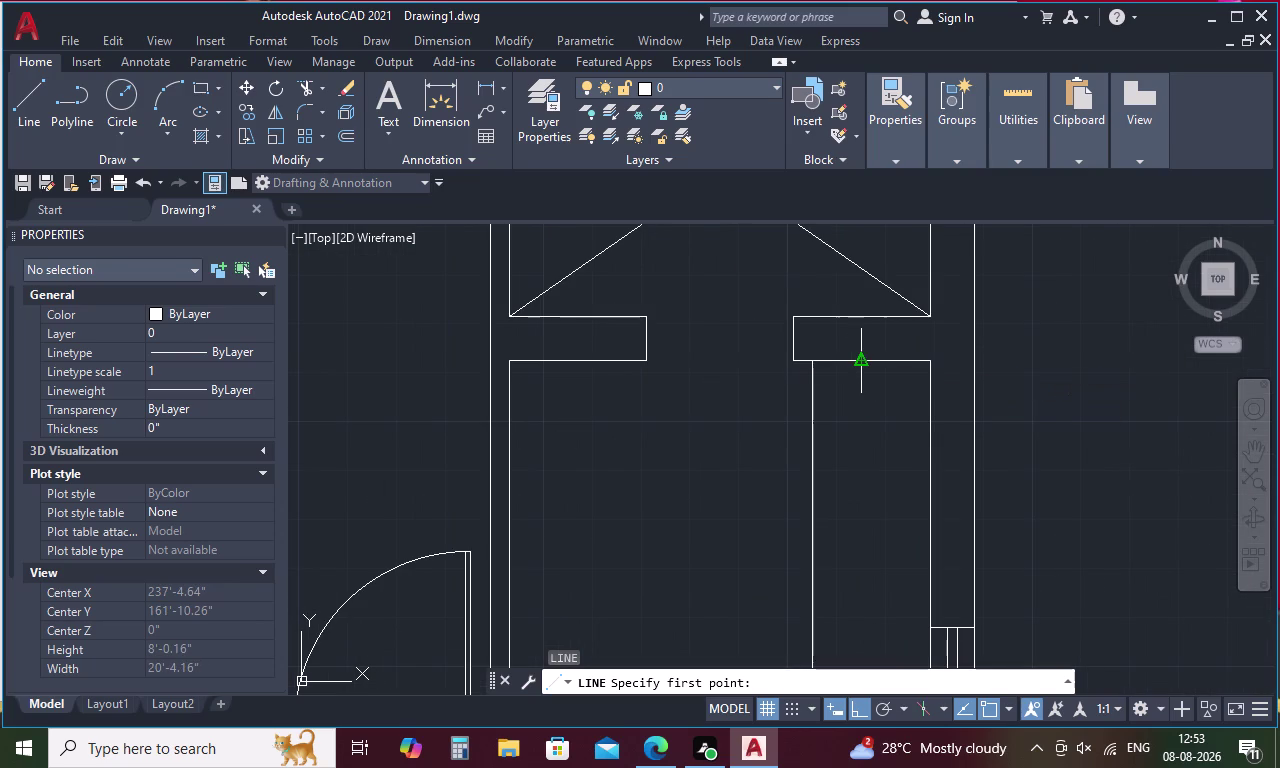
click(861, 360)
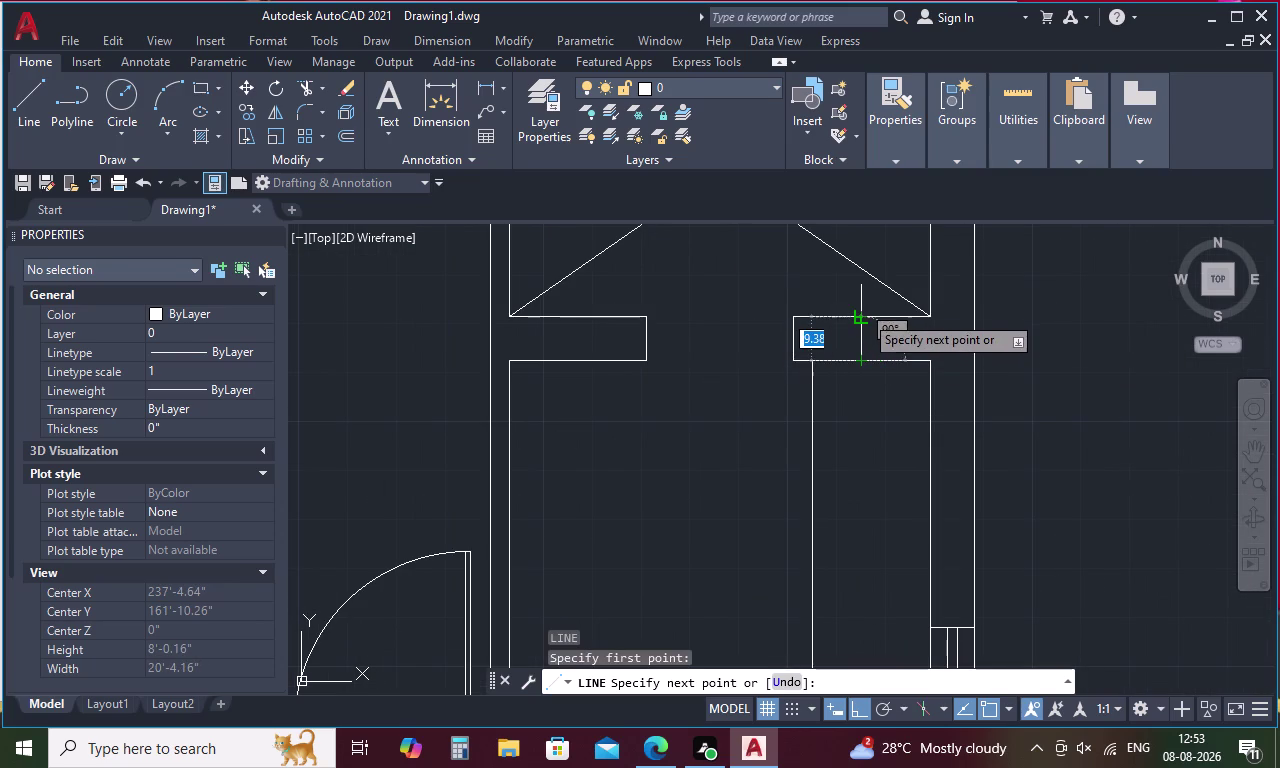
click(860, 314)
key(Escape)
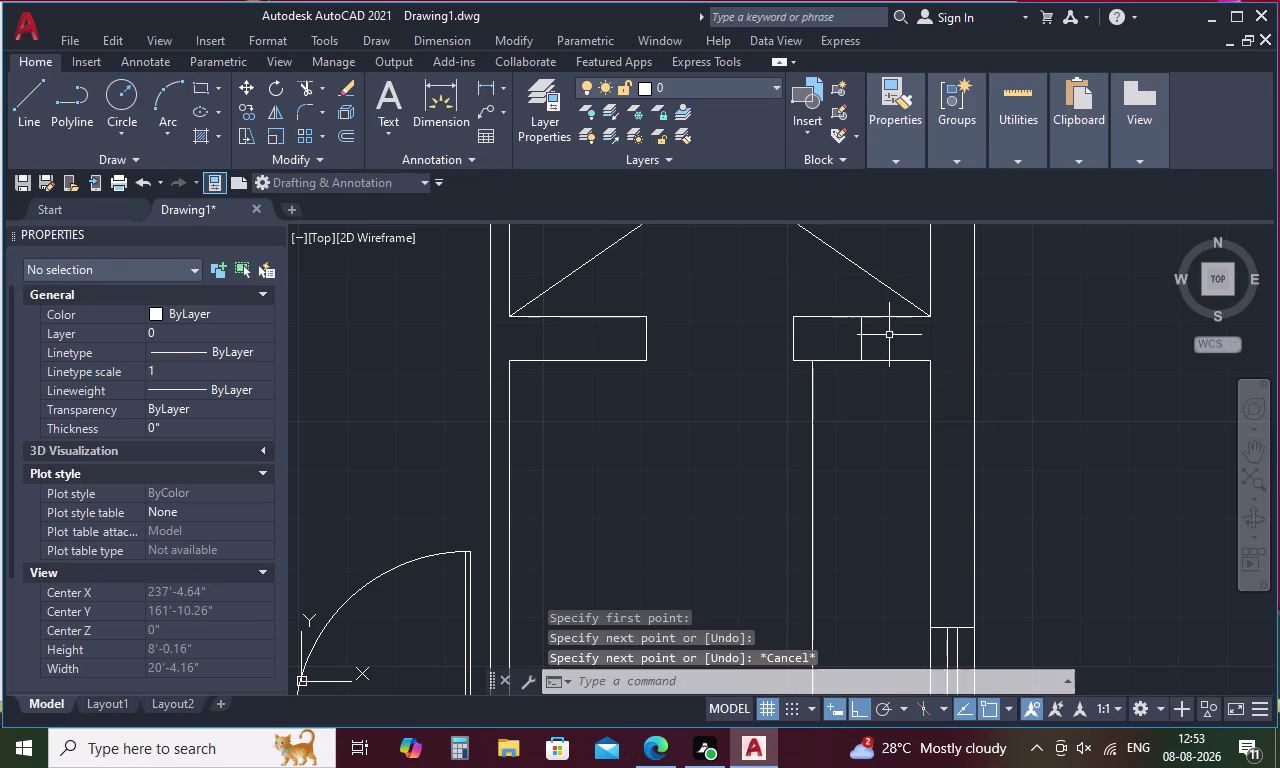
text(O 1)
key(space)
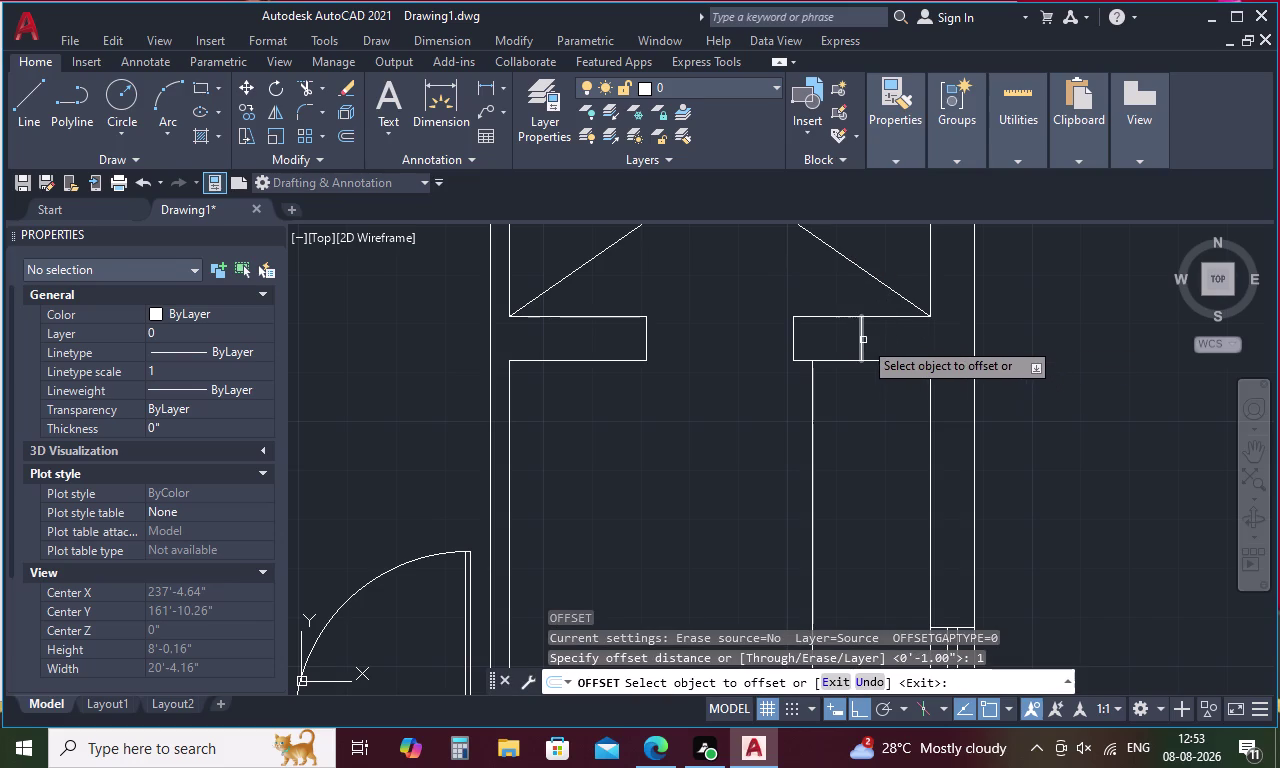
click(862, 340)
key(Escape)
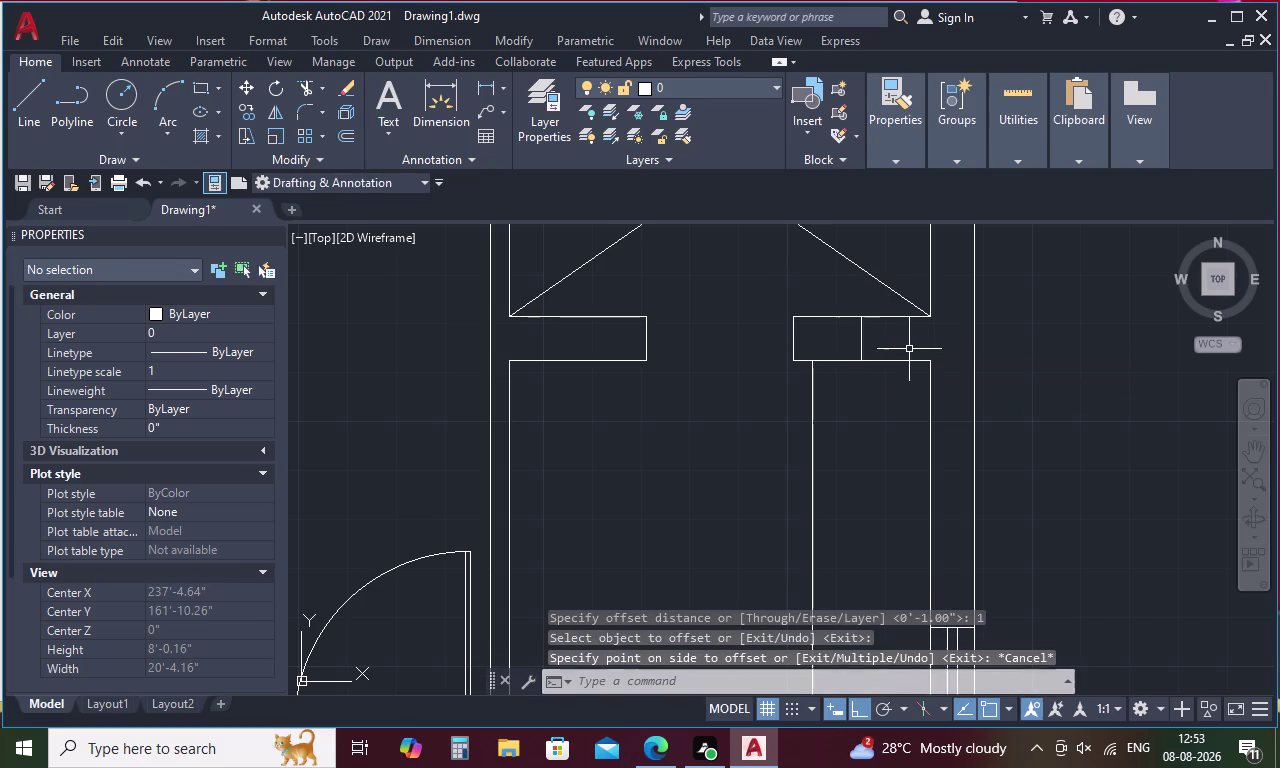
Offset the short vertical line 1' to both sides.
text(O 1)
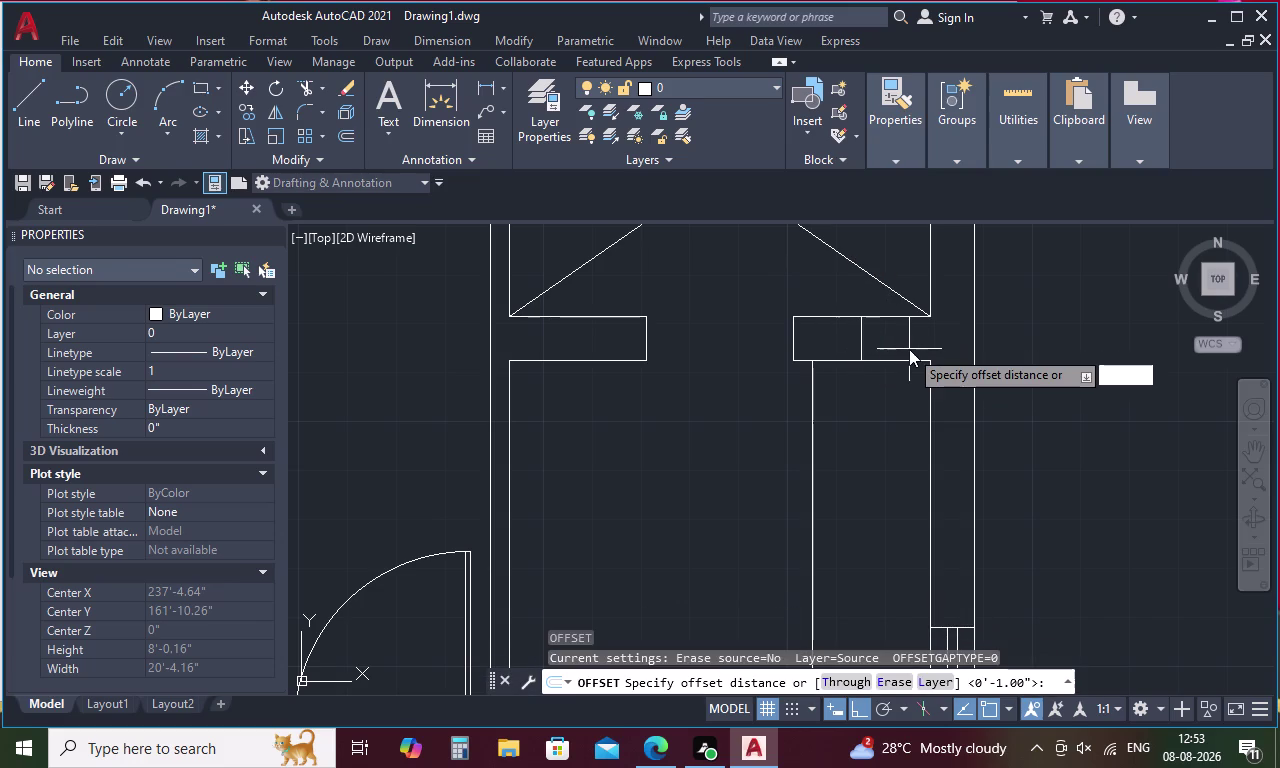
text(')
key(space)
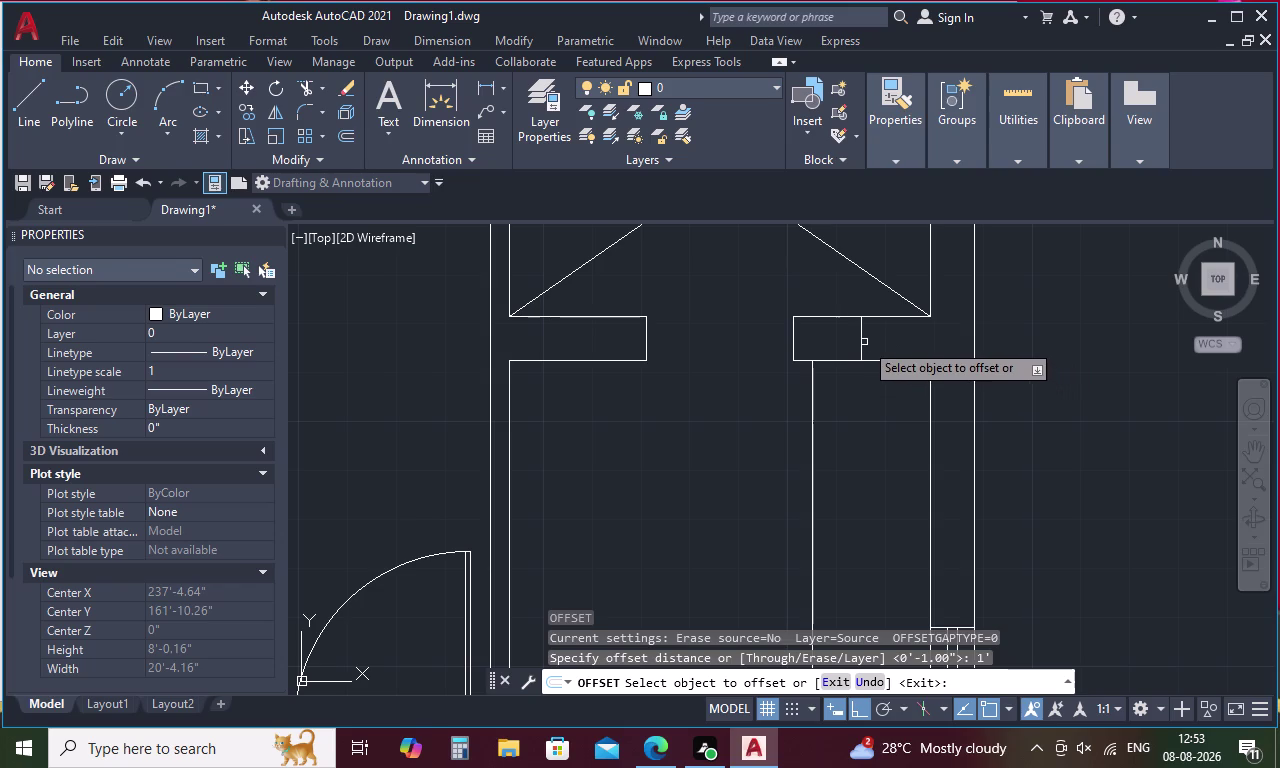
click(860, 335)
click(910, 336)
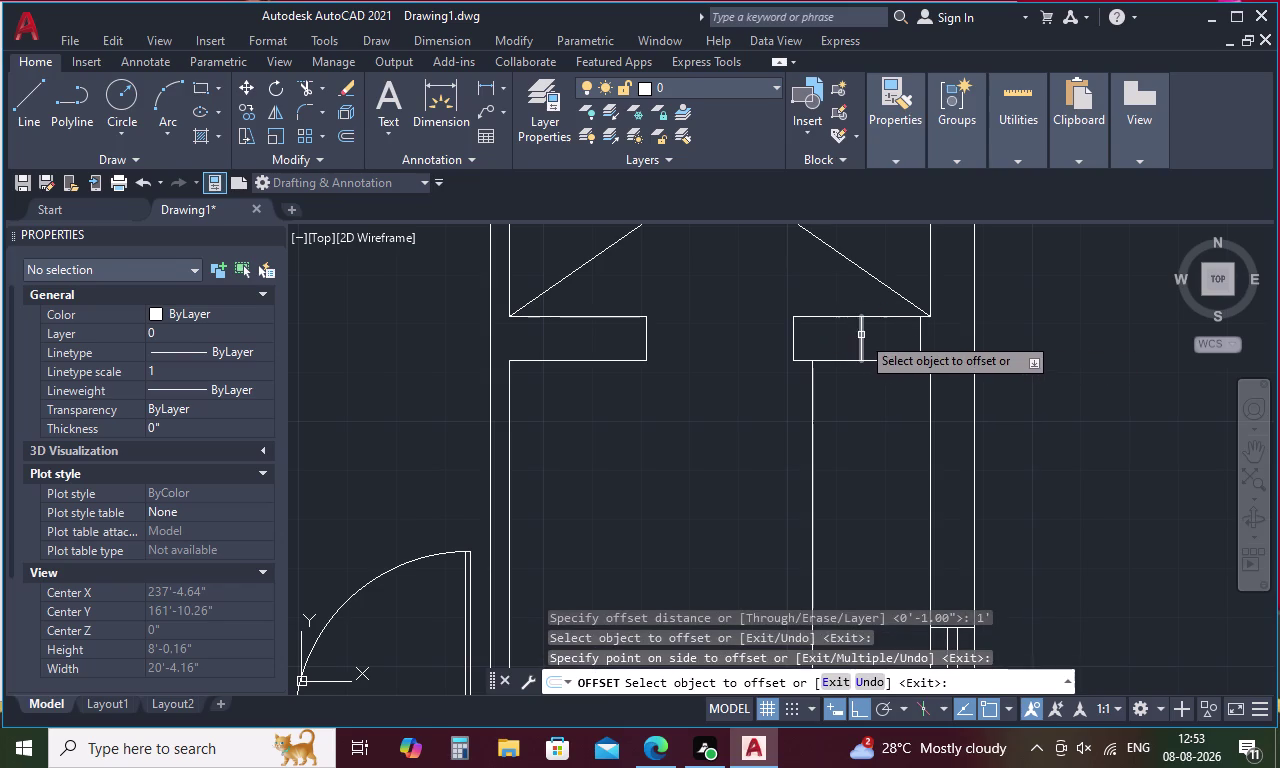
drag(861, 335, 852, 335)
click(783, 335)
key(Escape)
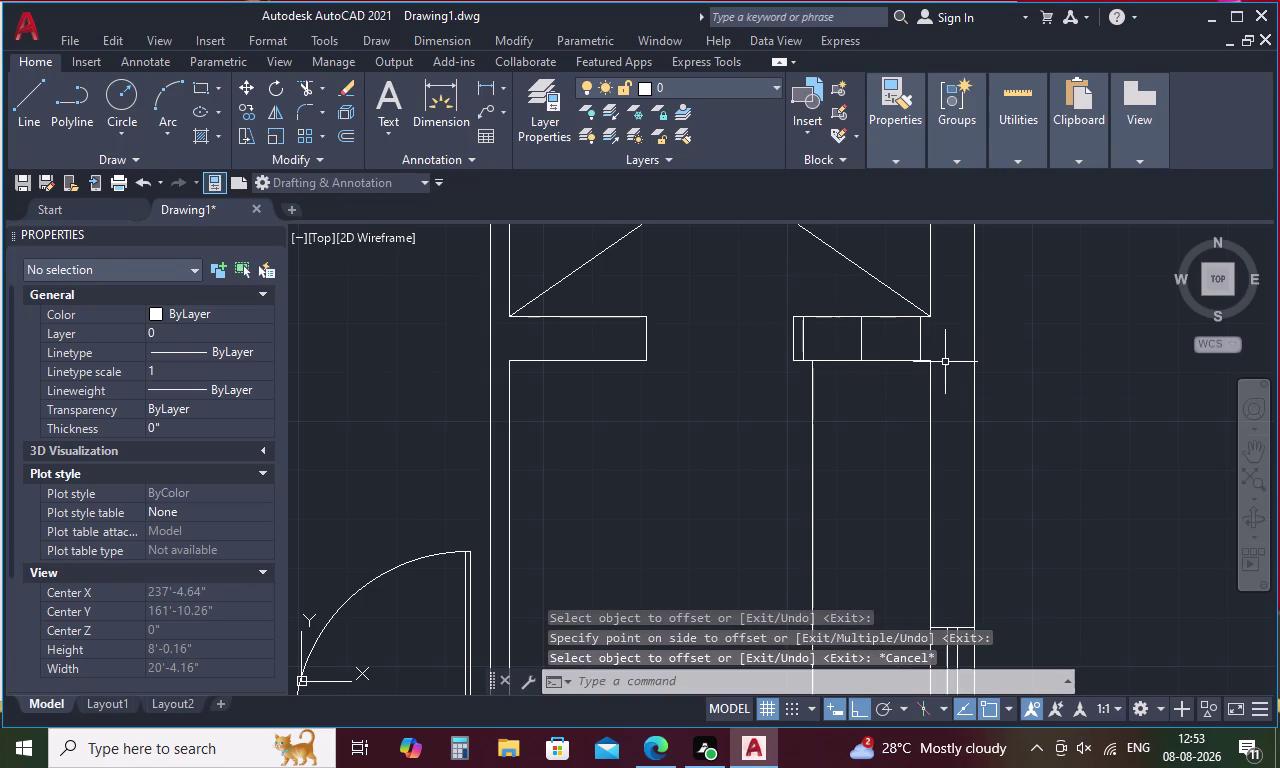
Draw a horizontal line across the opening and offset it by 1 into glazing lines.
text(L)
key(space)
click(918, 341)
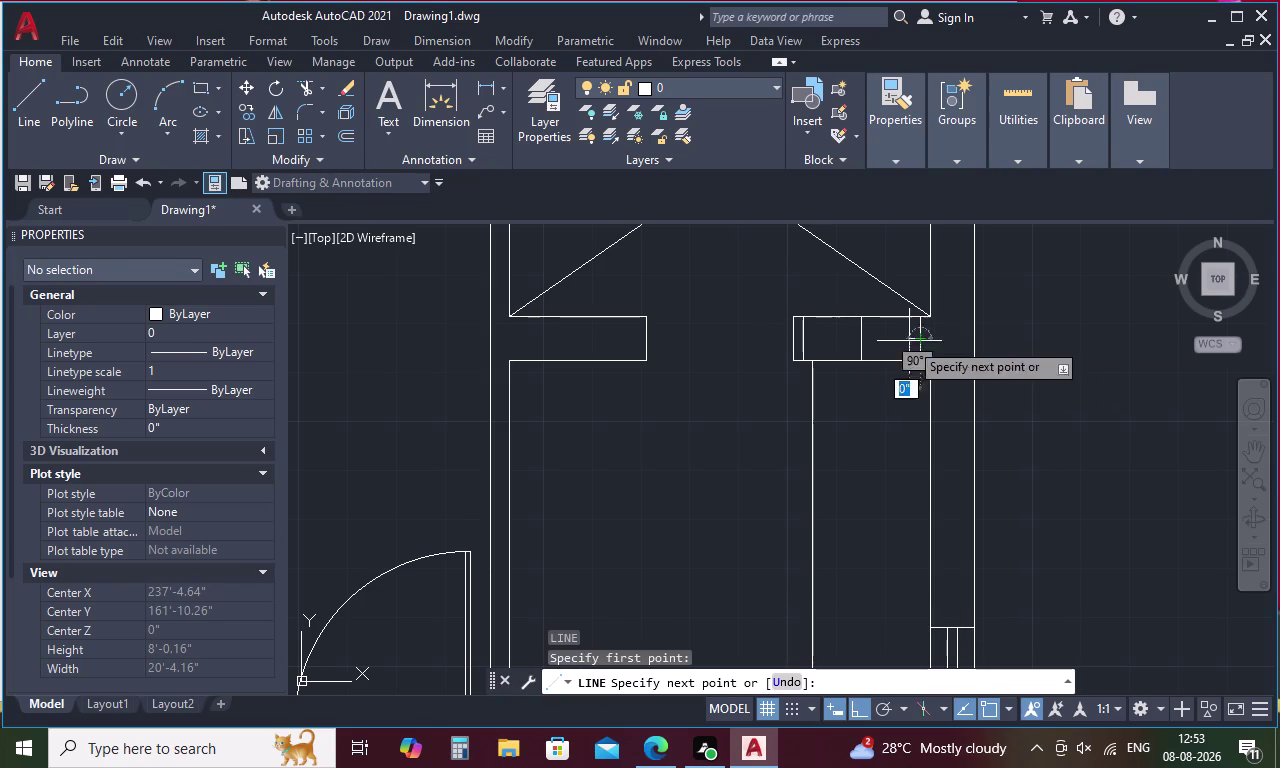
click(808, 340)
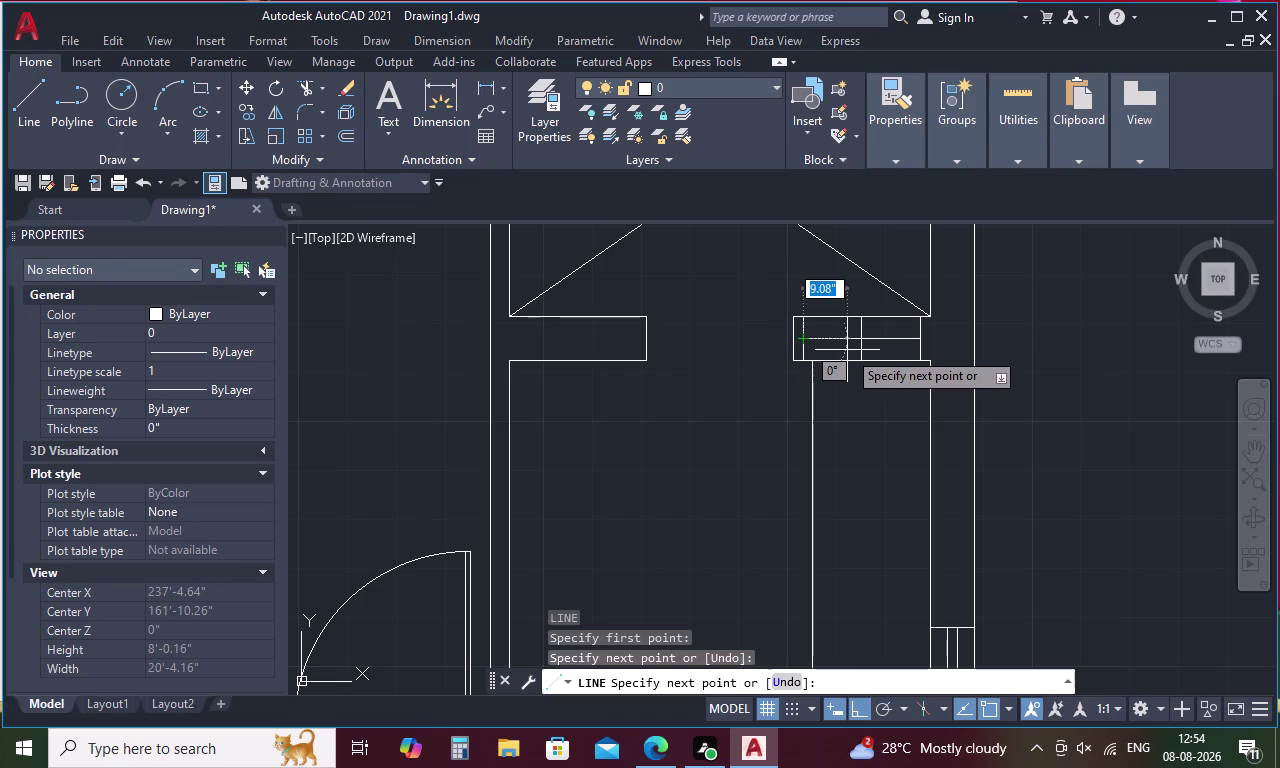
key(Escape)
text(O 1)
key(space)
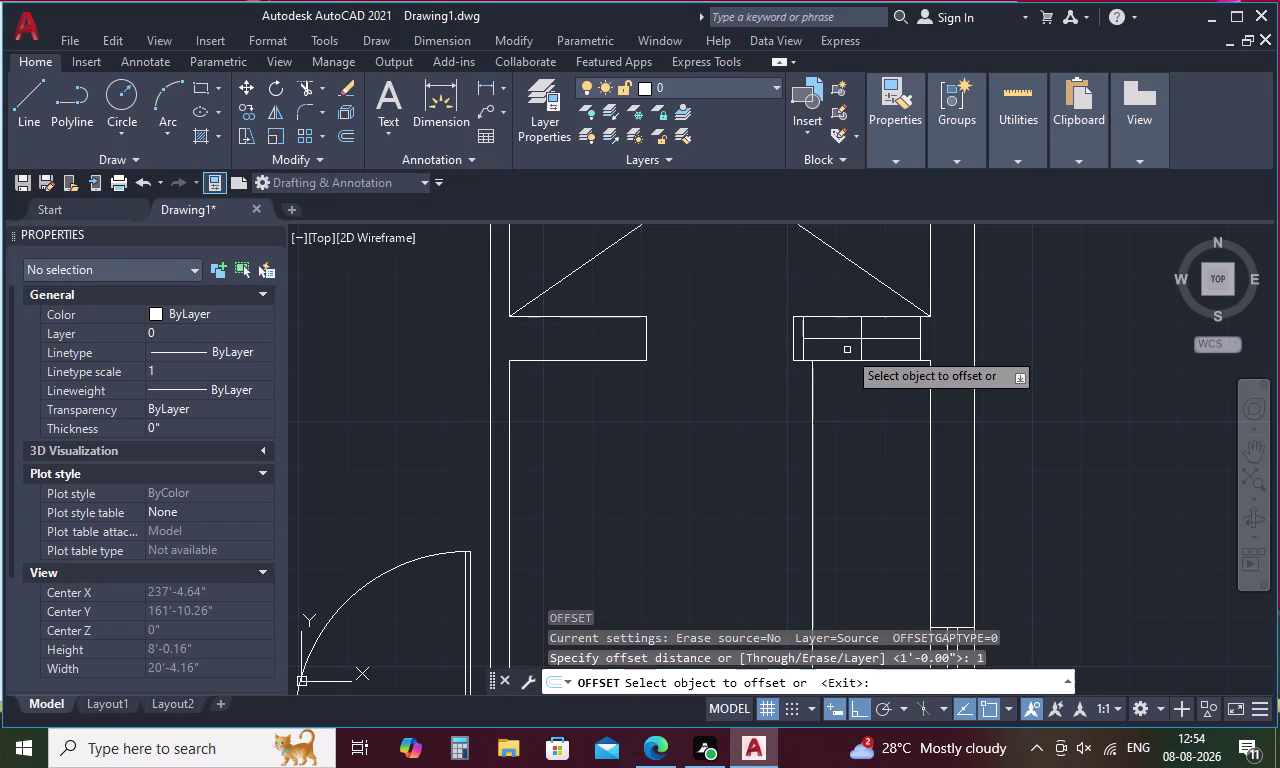
click(857, 338)
click(849, 305)
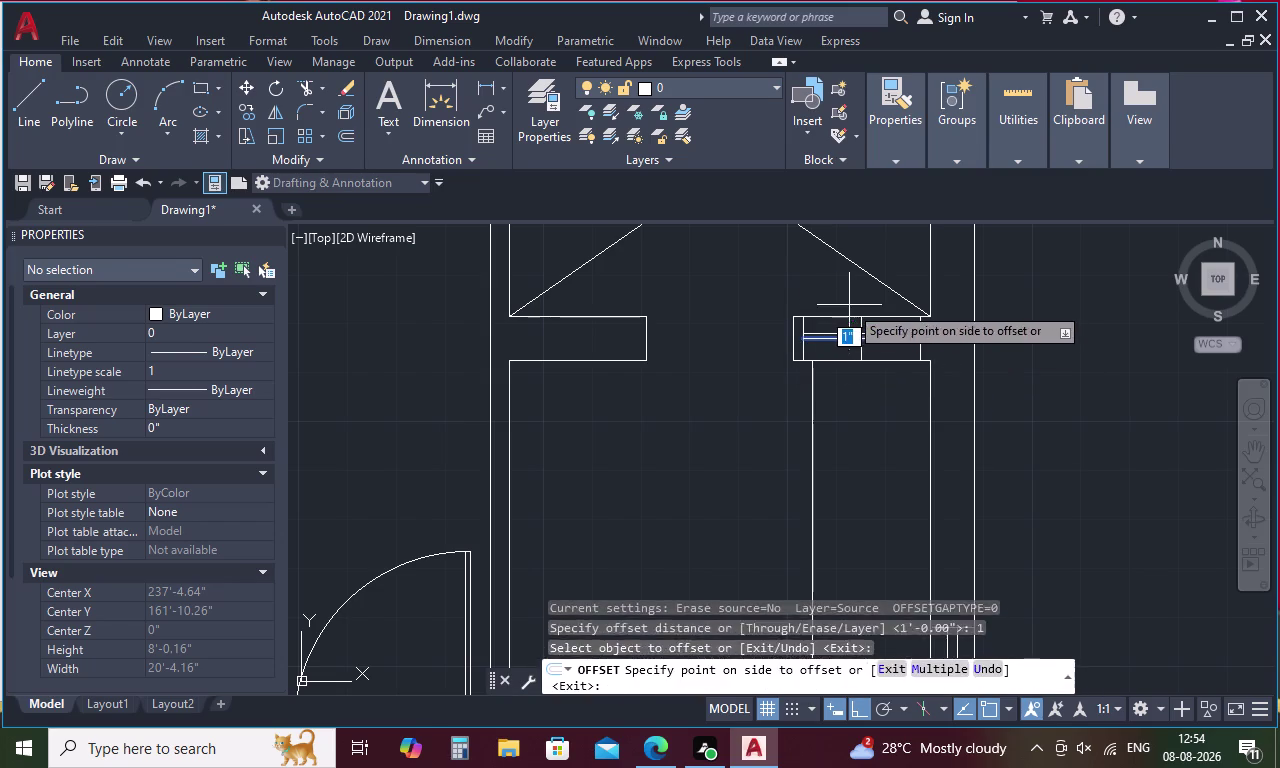
click(858, 341)
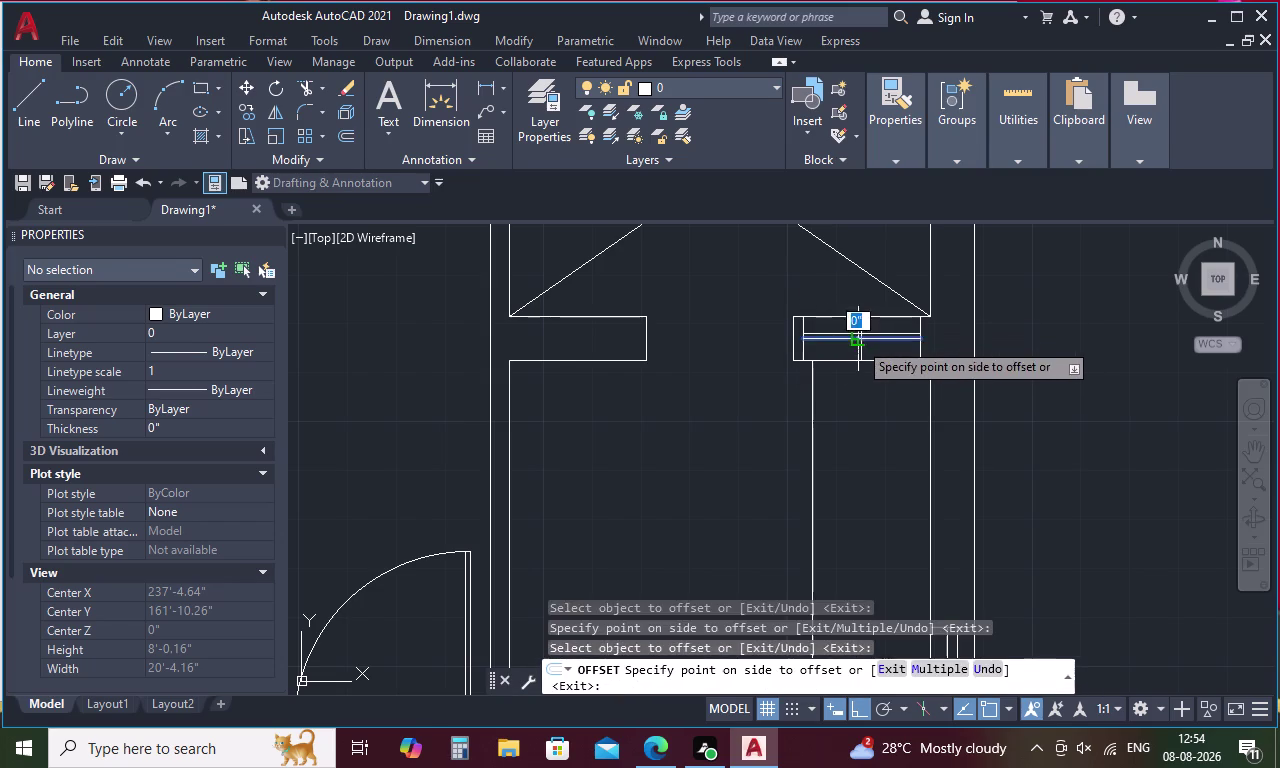
click(857, 361)
key(F1)
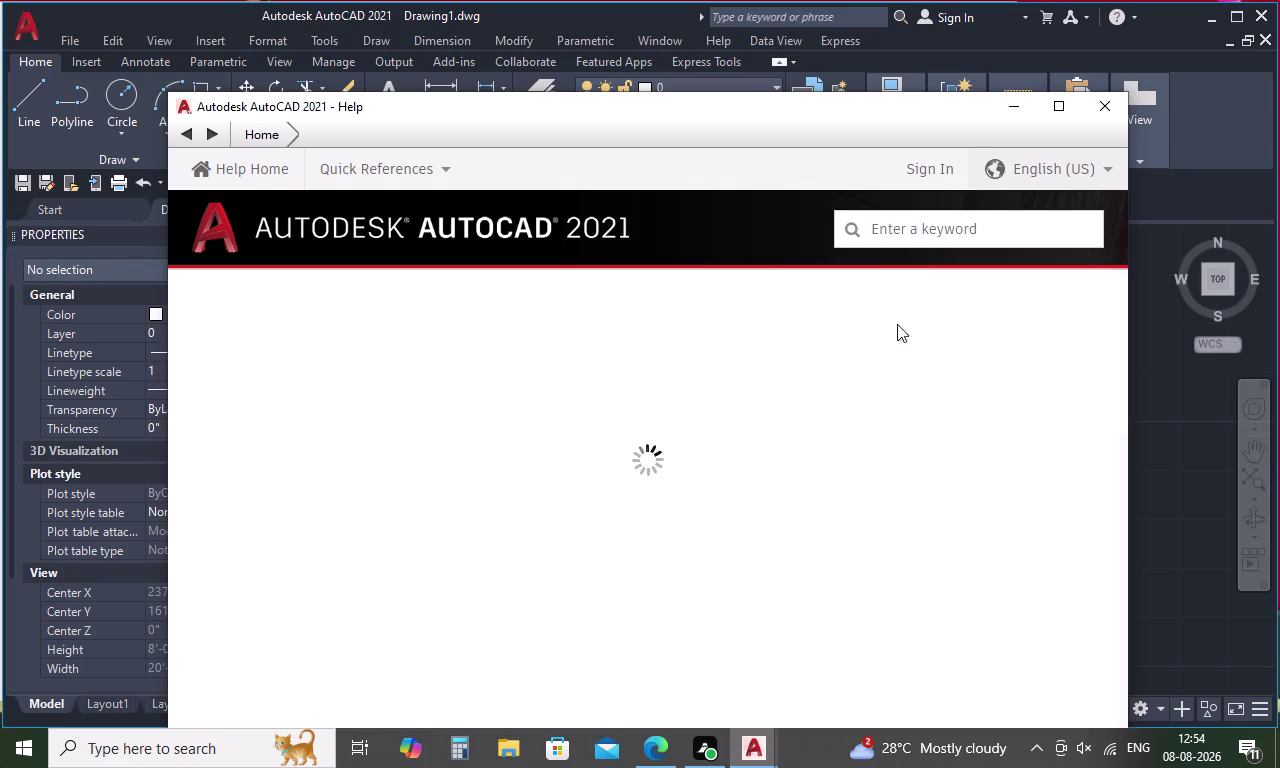
click(1110, 110)
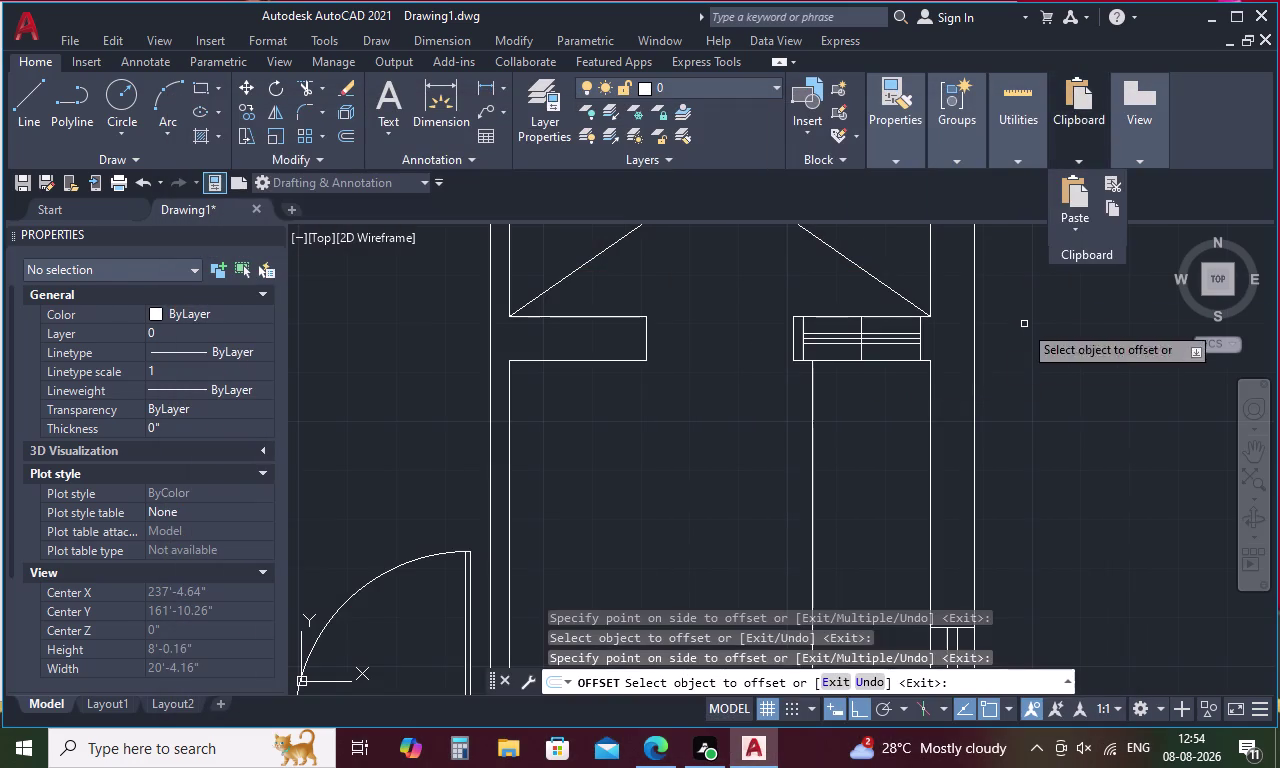
scroll(up, 3)
key(Escape)
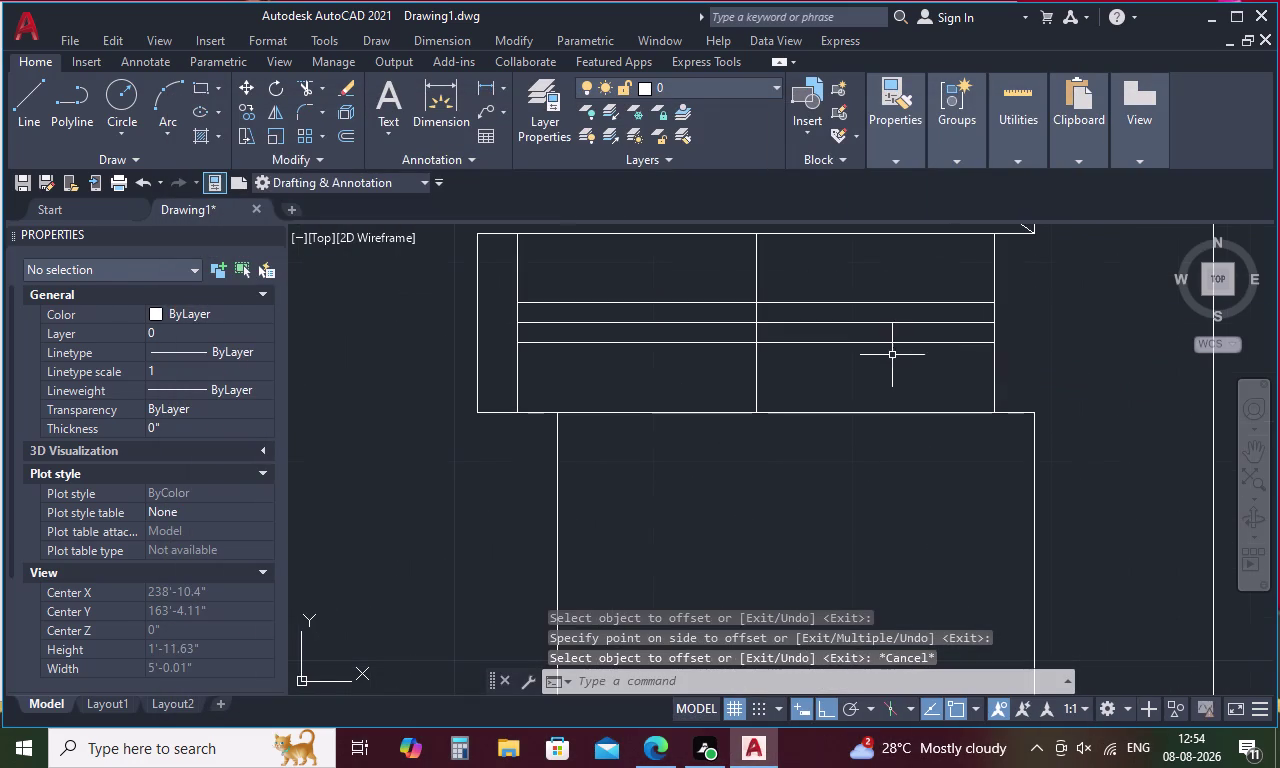
Delete the extra horizontal line and the middle vertical line.
click(840, 321)
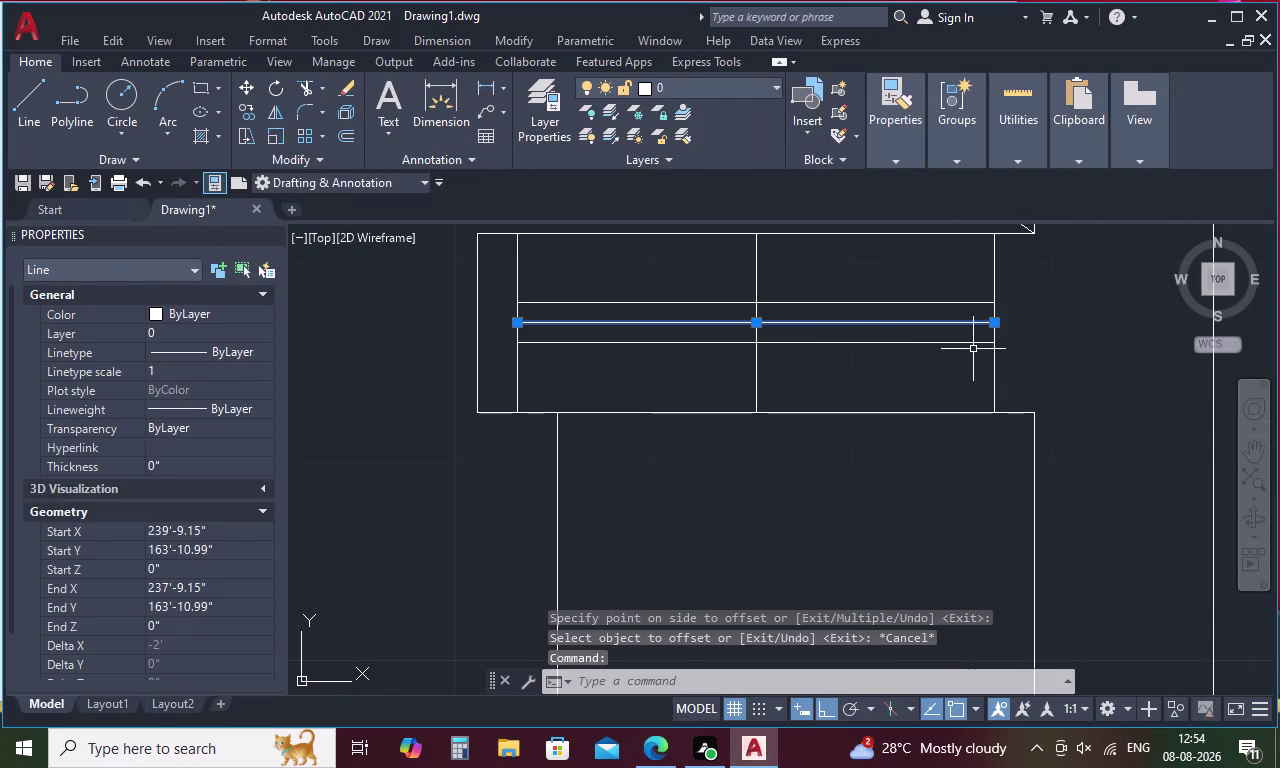
key(Delete)
click(757, 383)
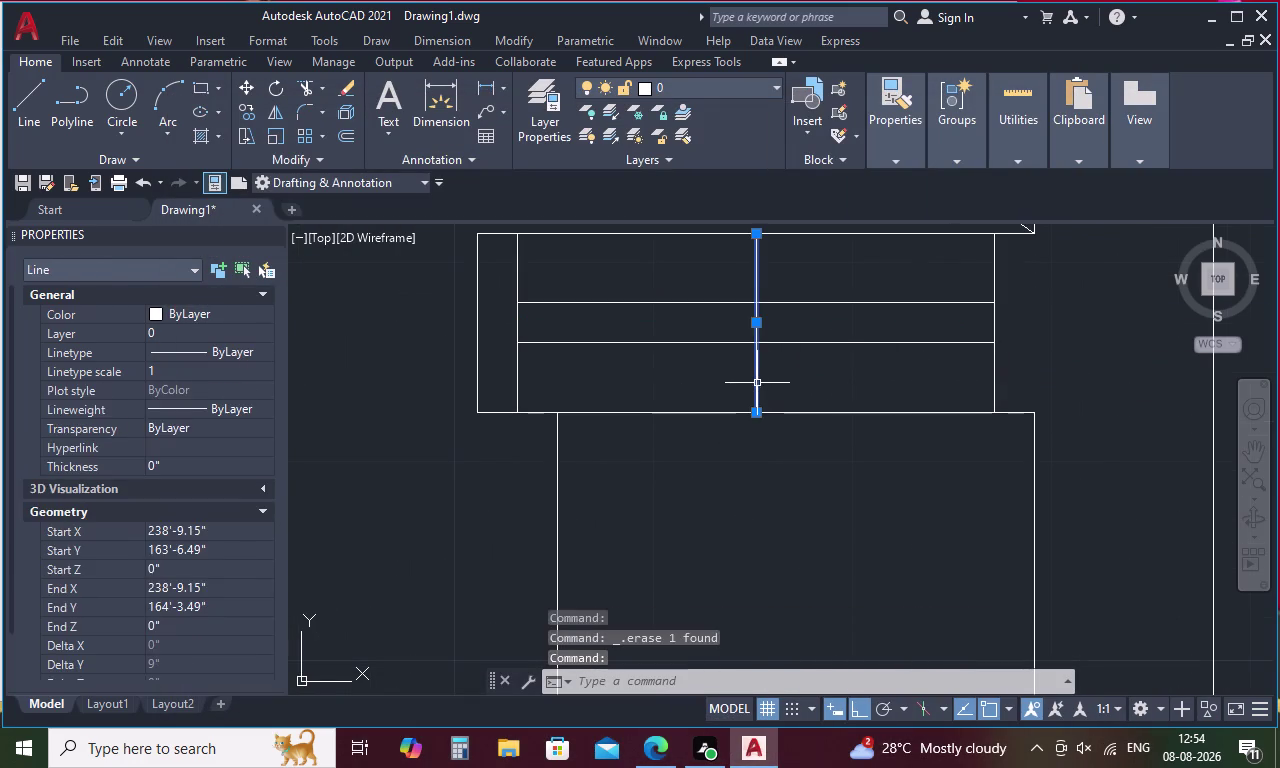
key(Delete)
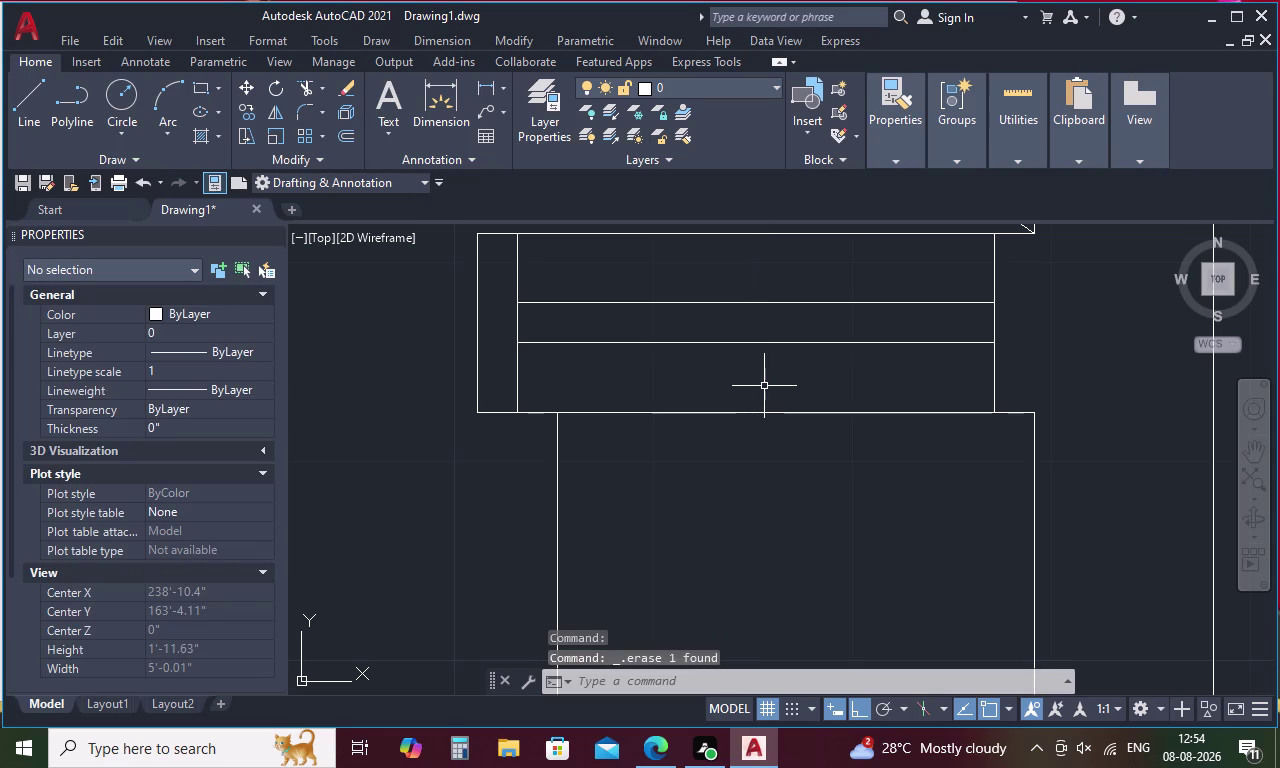
scroll(down, 3)
scroll(down, 3)
Select the new window's two horizontal lines and both end lines, then open the right-click actions menu.
middle_drag(792, 469, 786, 389)
scroll(down, 3)
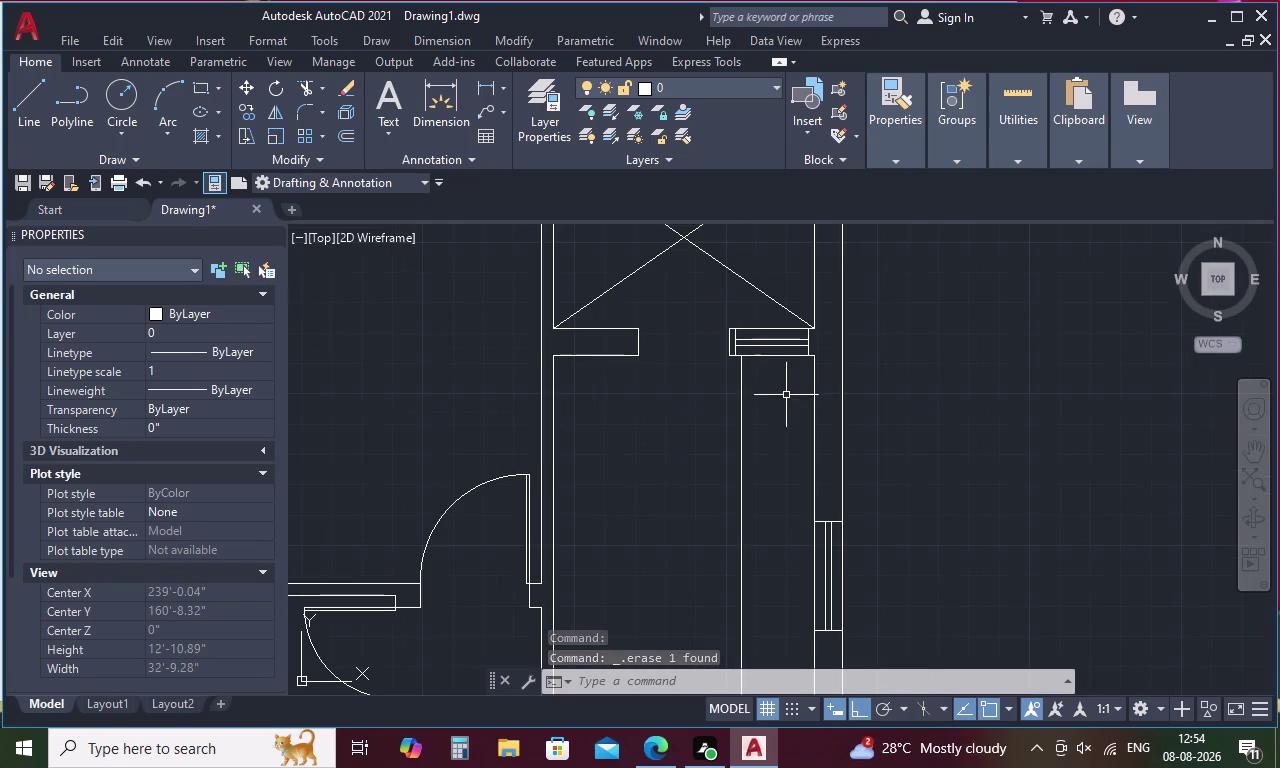
scroll(down, 3)
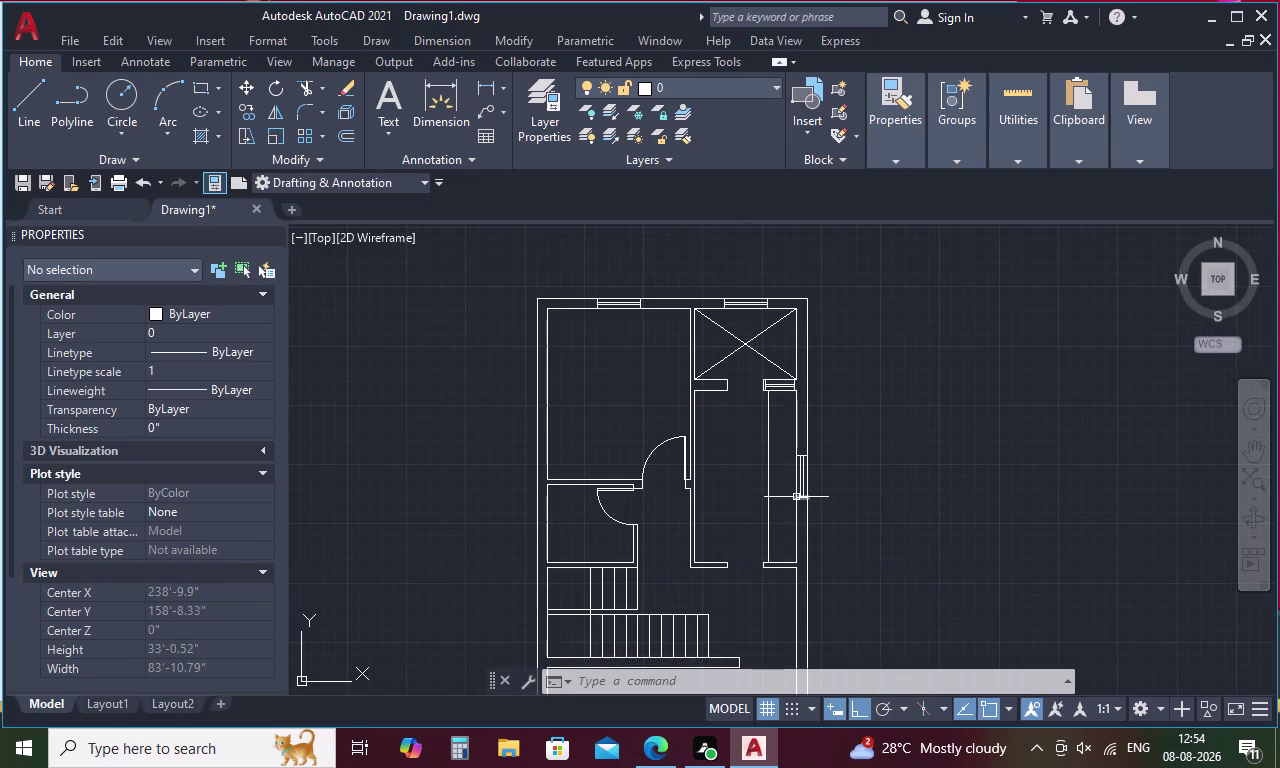
middle_drag(737, 521, 728, 375)
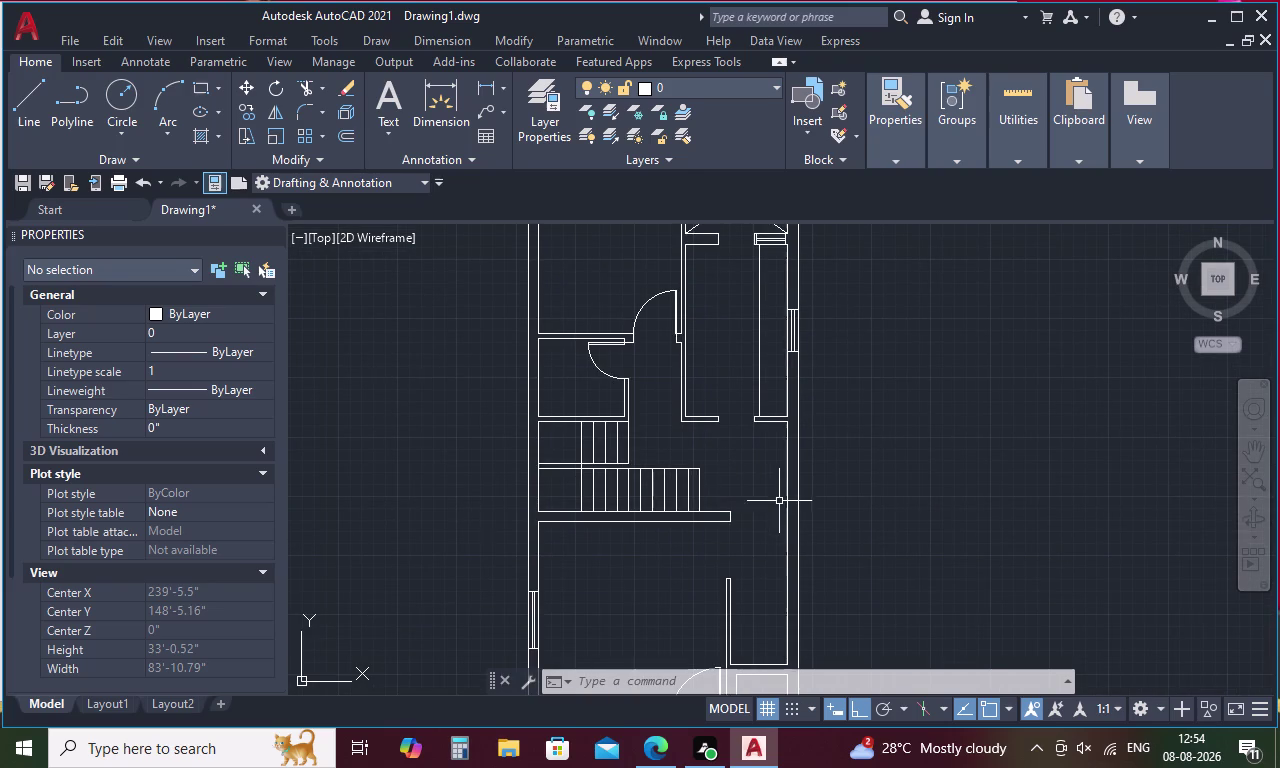
scroll(down, 3)
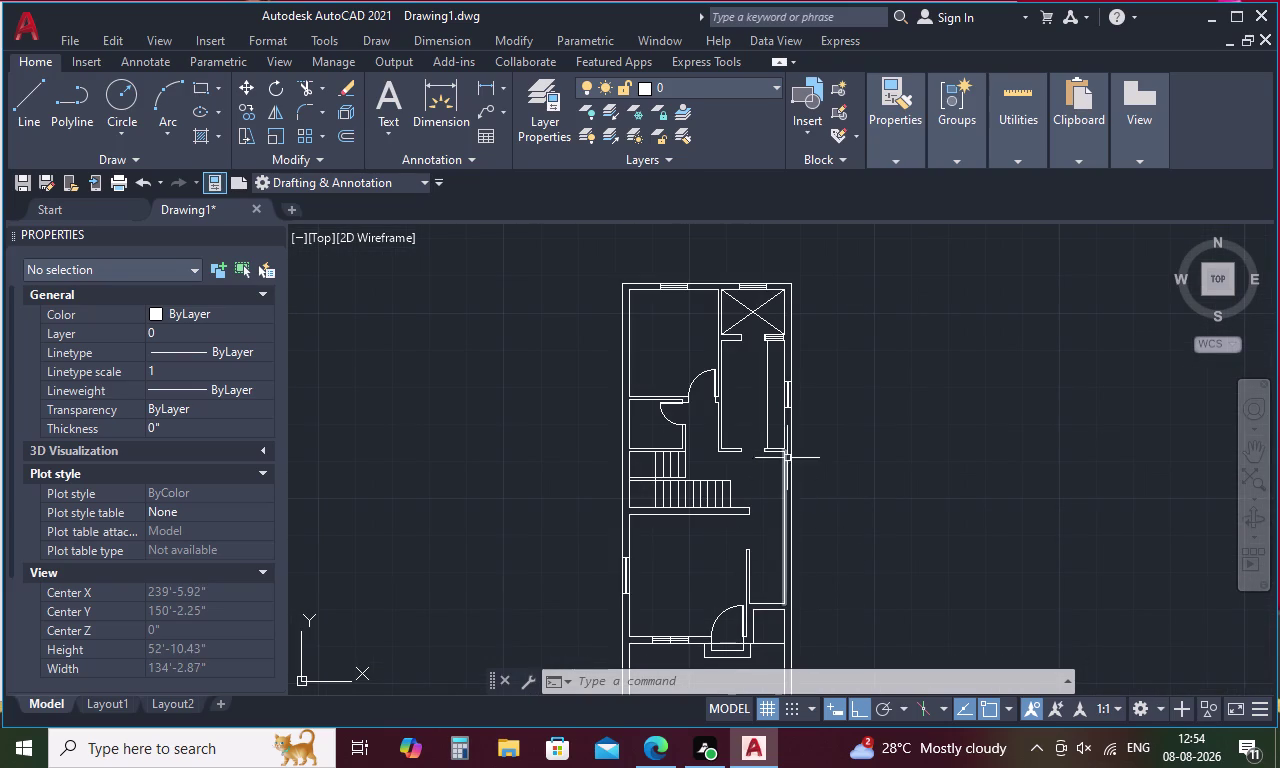
scroll(up, 3)
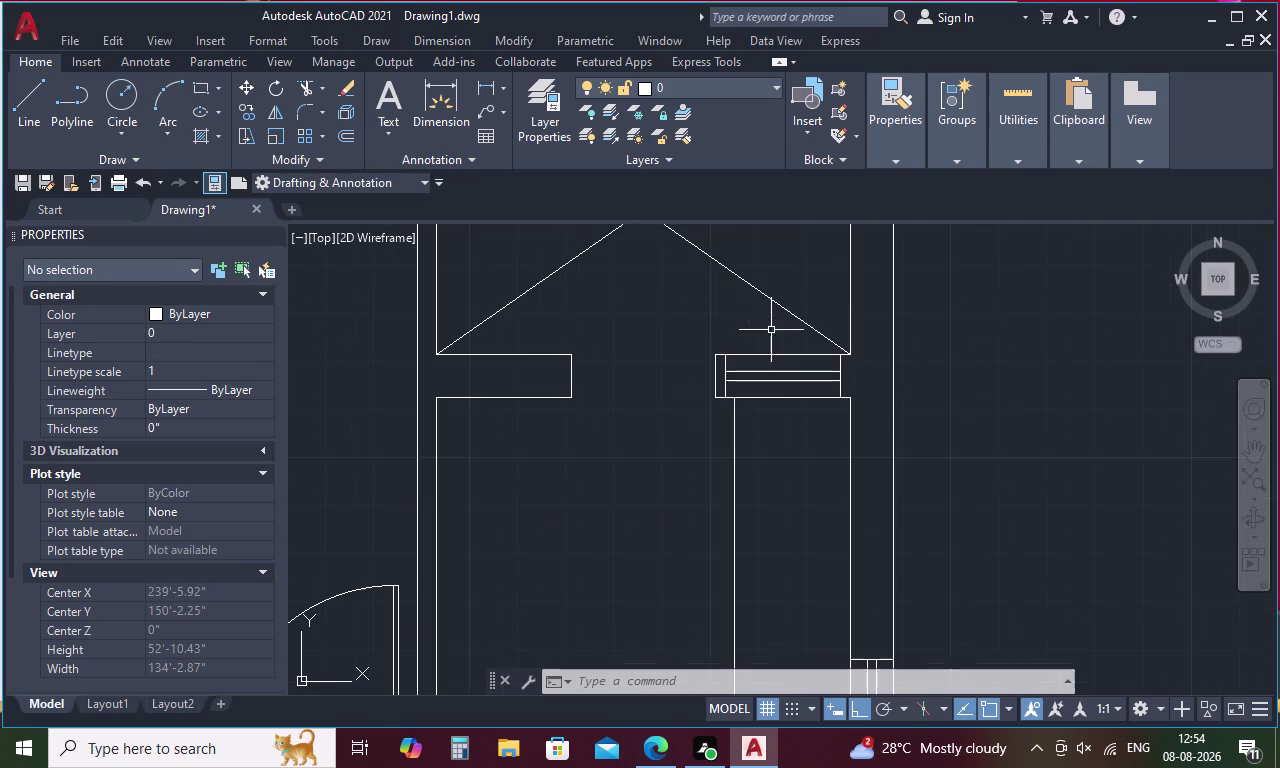
drag(807, 362, 775, 393)
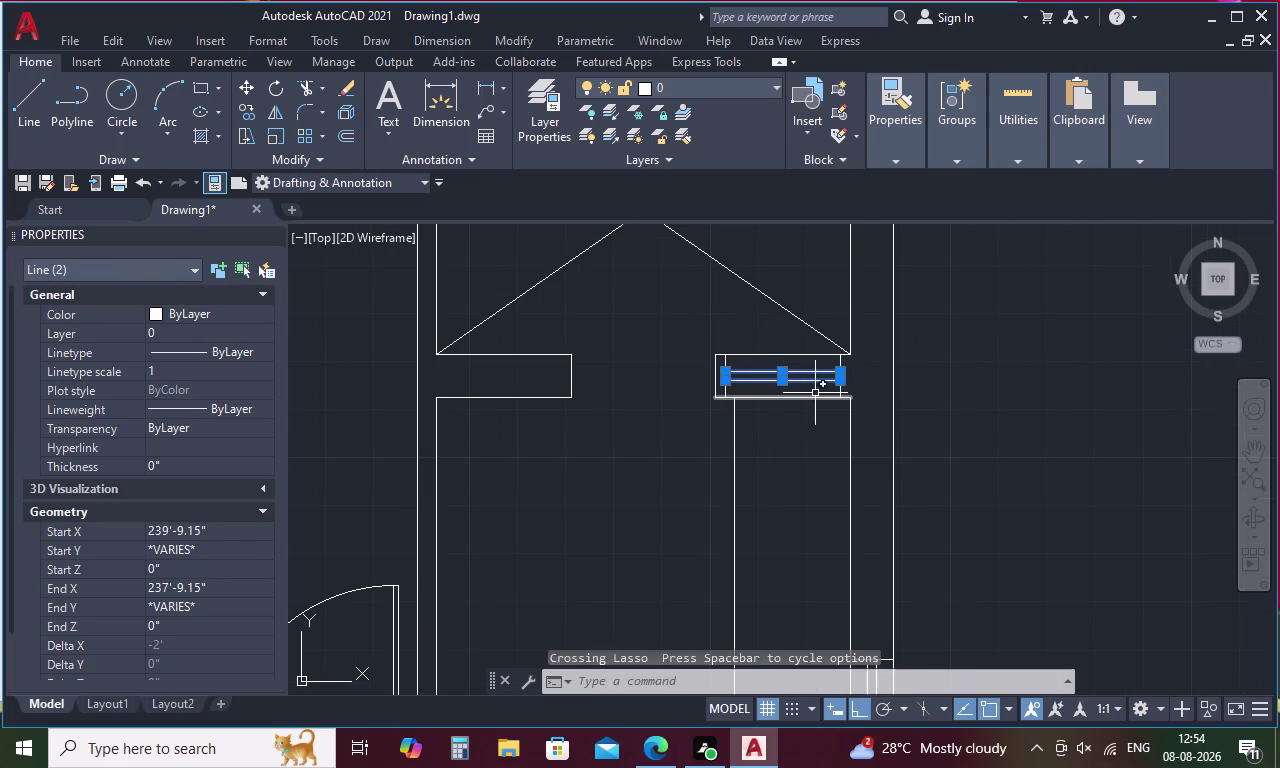
scroll(up, 3)
drag(869, 354, 823, 355)
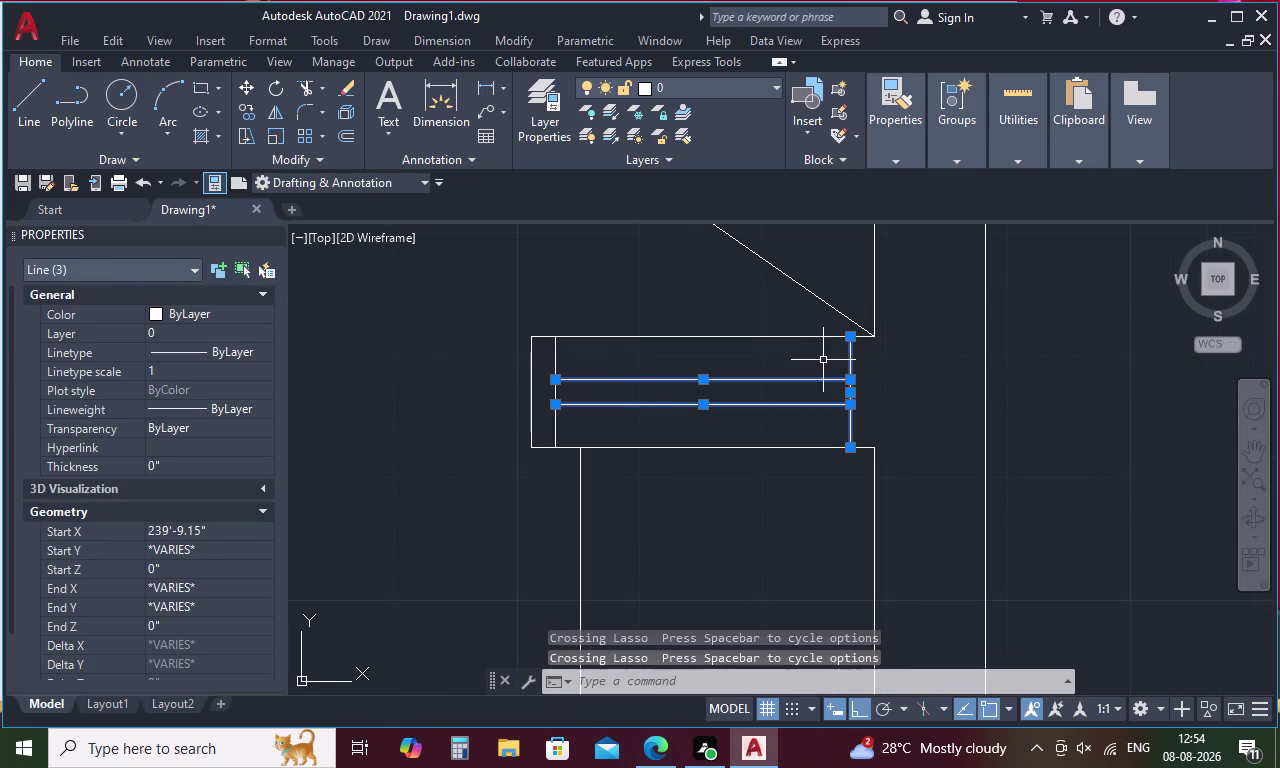
drag(588, 413, 548, 415)
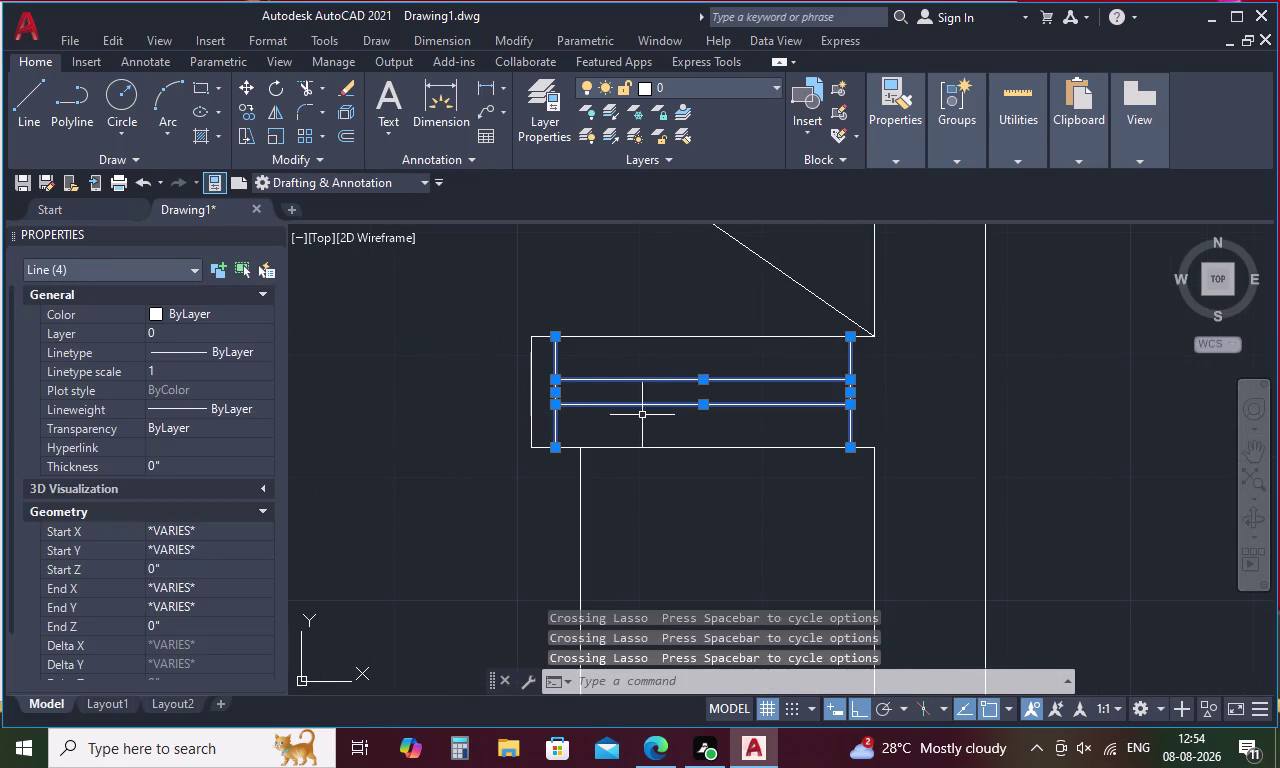
right_click(667, 420)
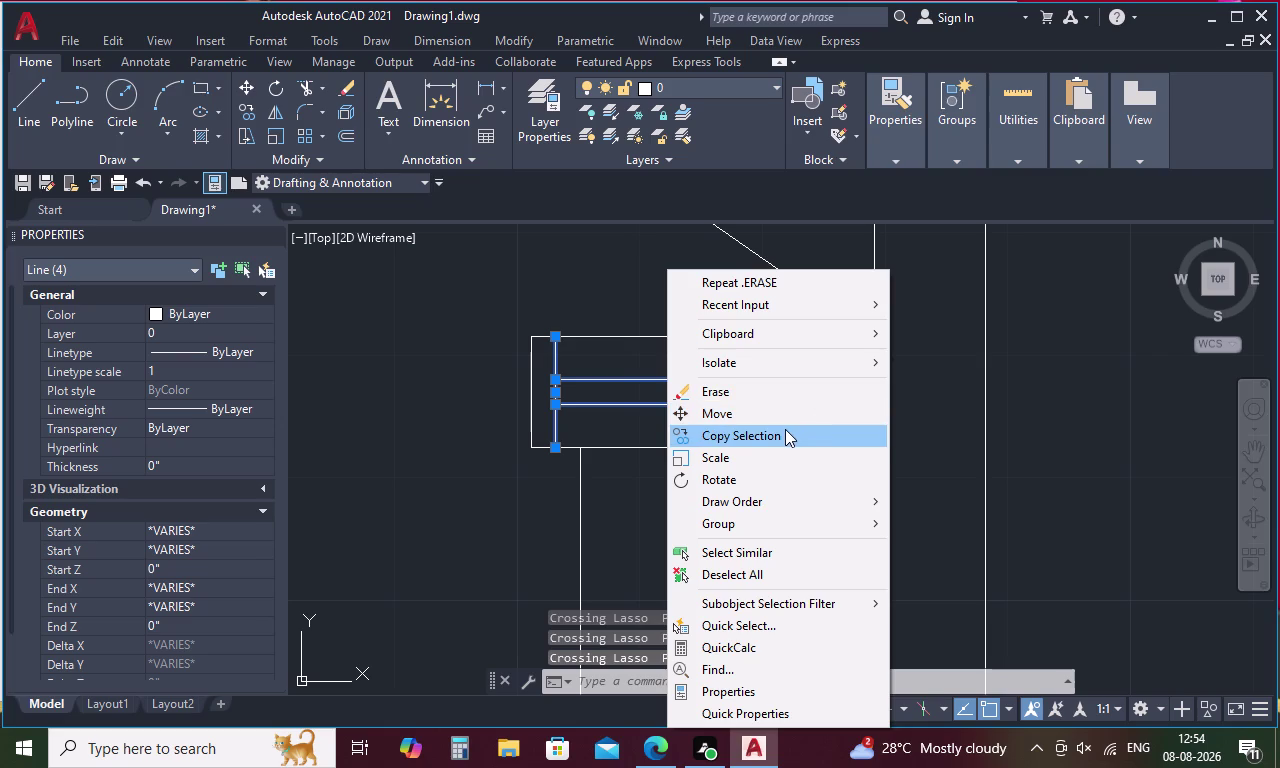
Start copying the selected window lines from a base point on the window.
click(785, 429)
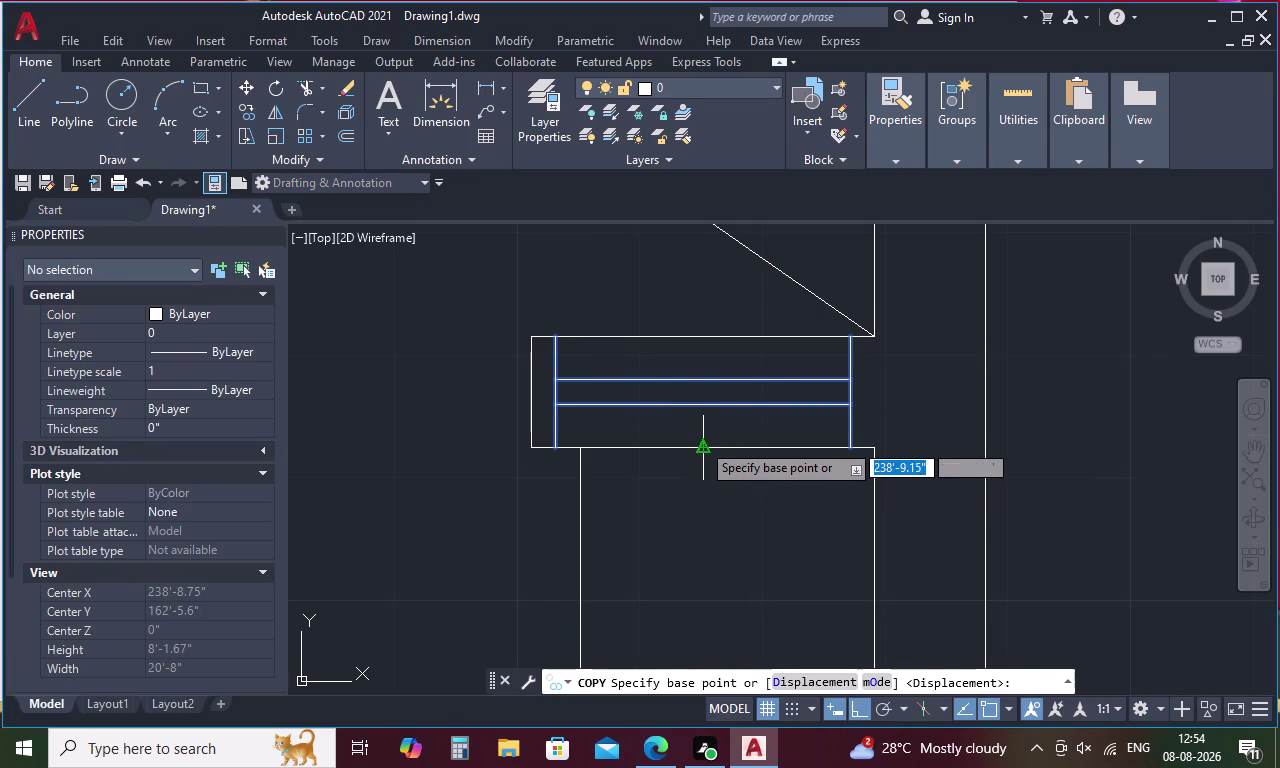
click(701, 442)
scroll(down, 3)
middle_drag(728, 511, 811, 242)
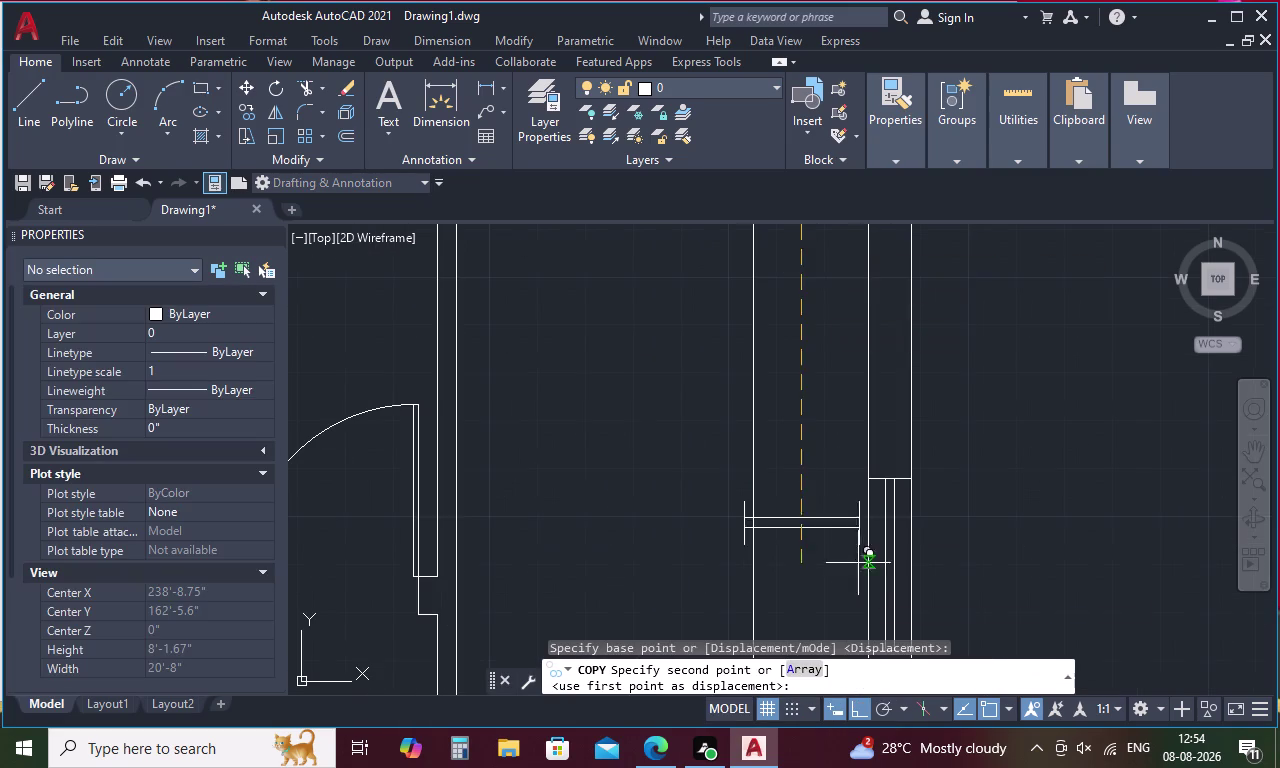
middle_drag(862, 583, 743, 229)
middle_drag(777, 541, 809, 260)
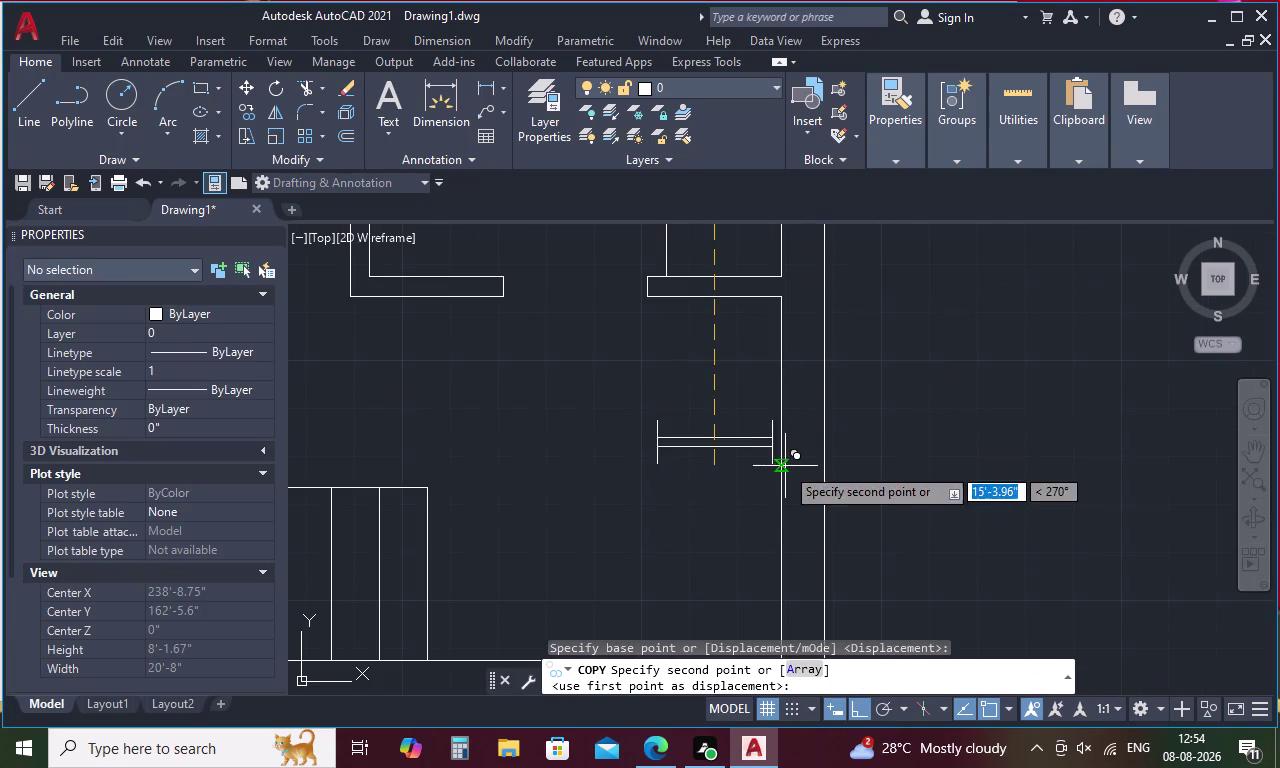
Place the window copy across the right-hand vertical wall and select the copied lines.
scroll(down, 3)
middle_drag(796, 572, 772, 337)
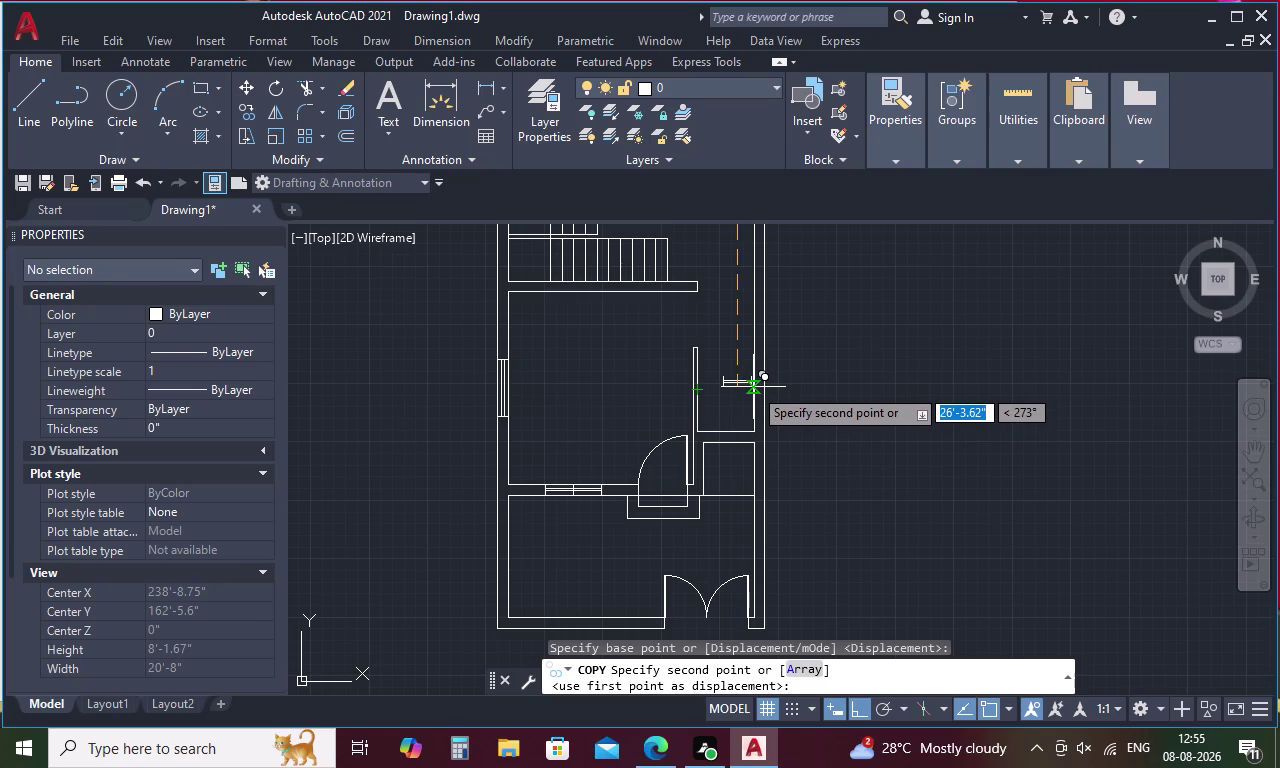
scroll(up, 3)
scroll(down, 3)
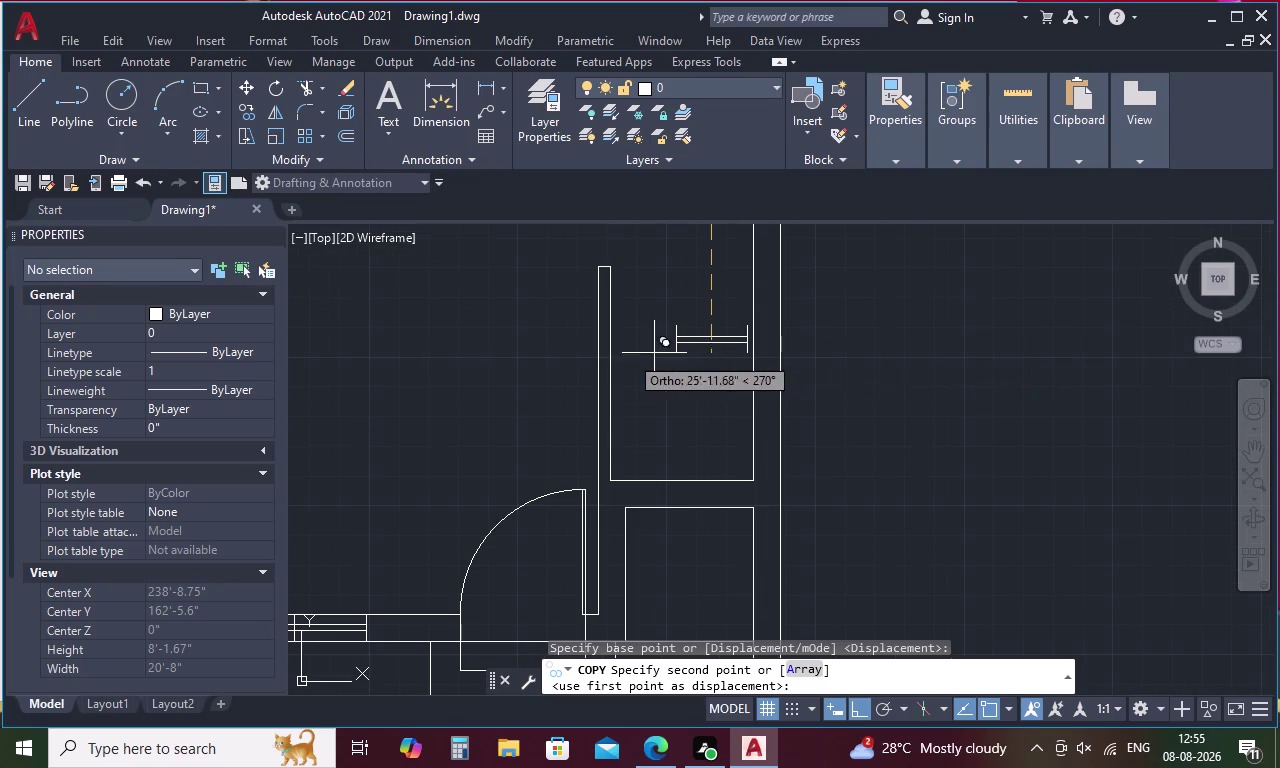
scroll(up, 3)
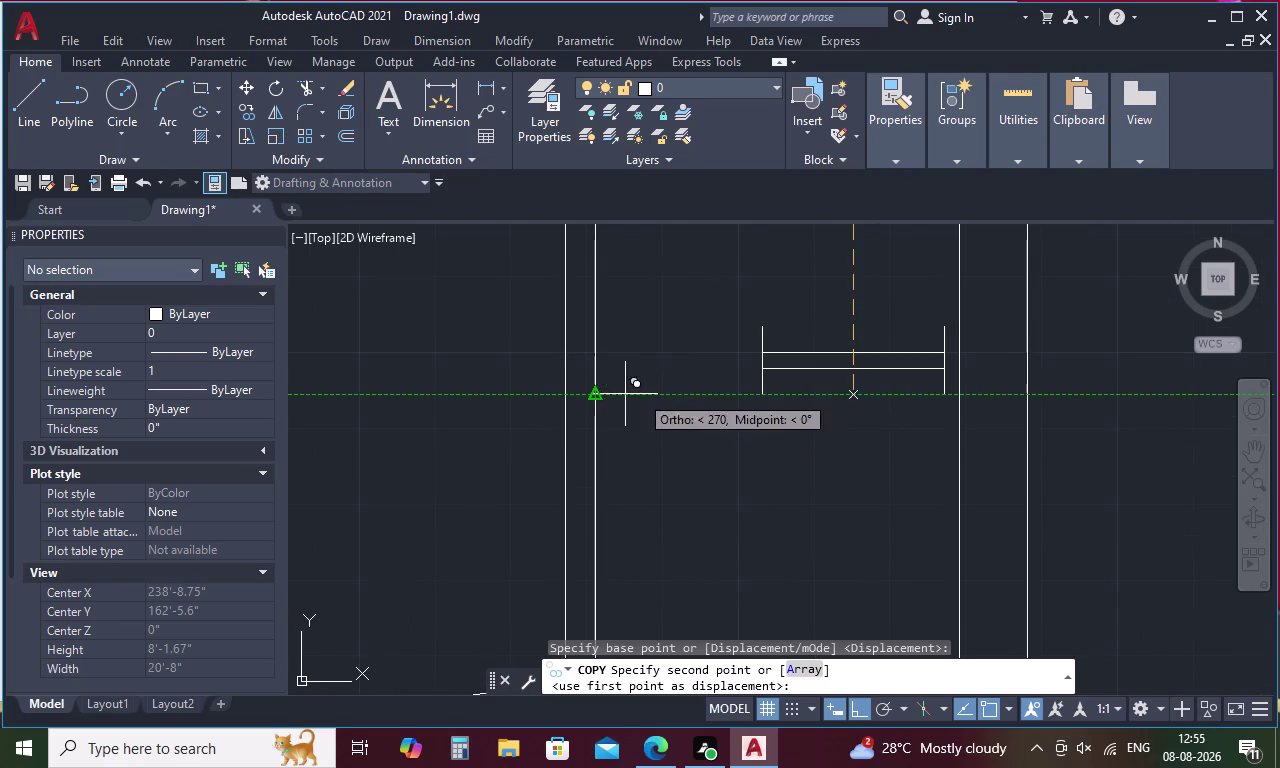
click(958, 393)
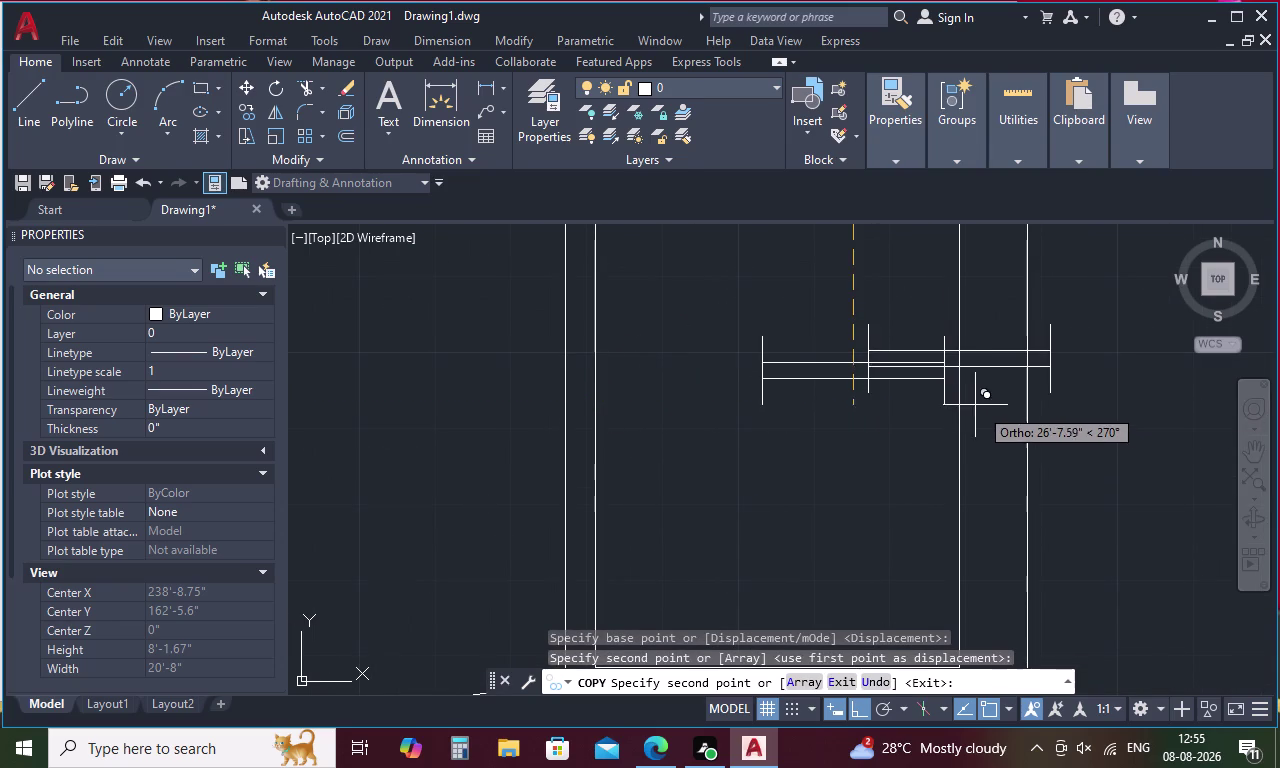
key(Escape)
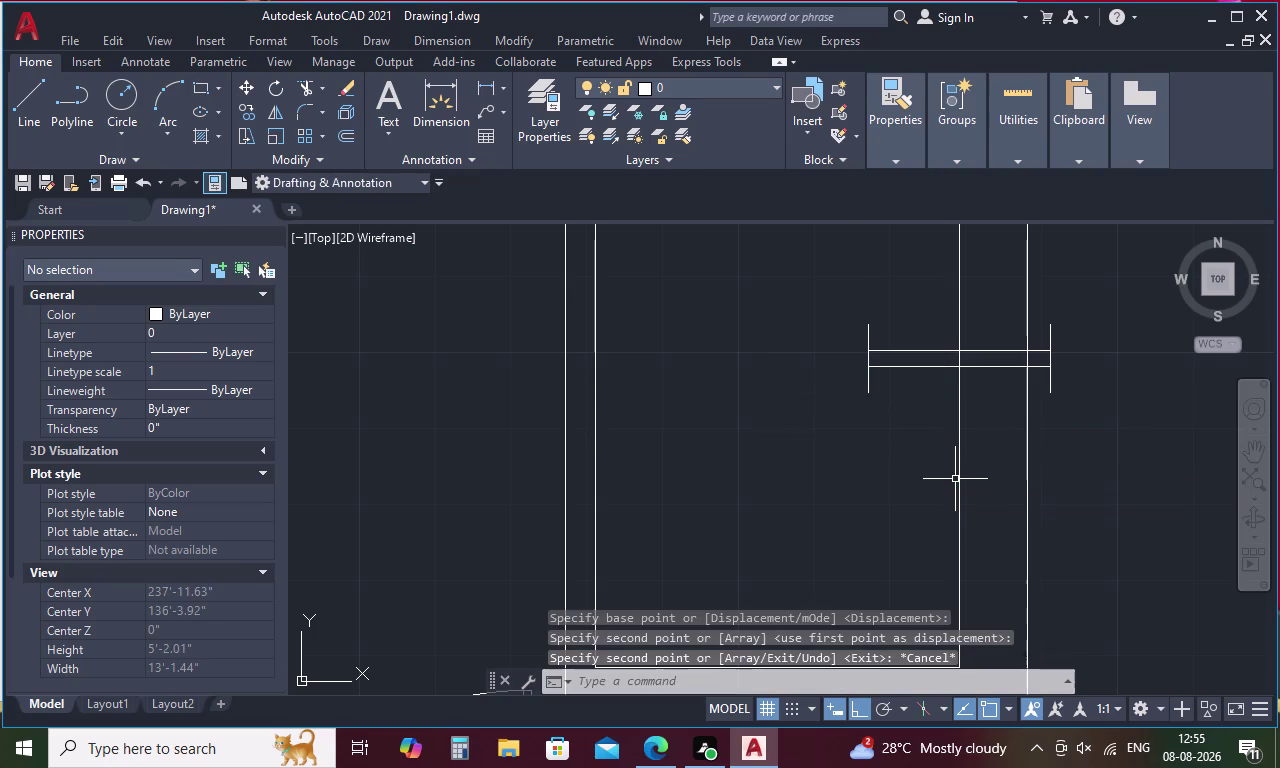
drag(924, 302, 816, 375)
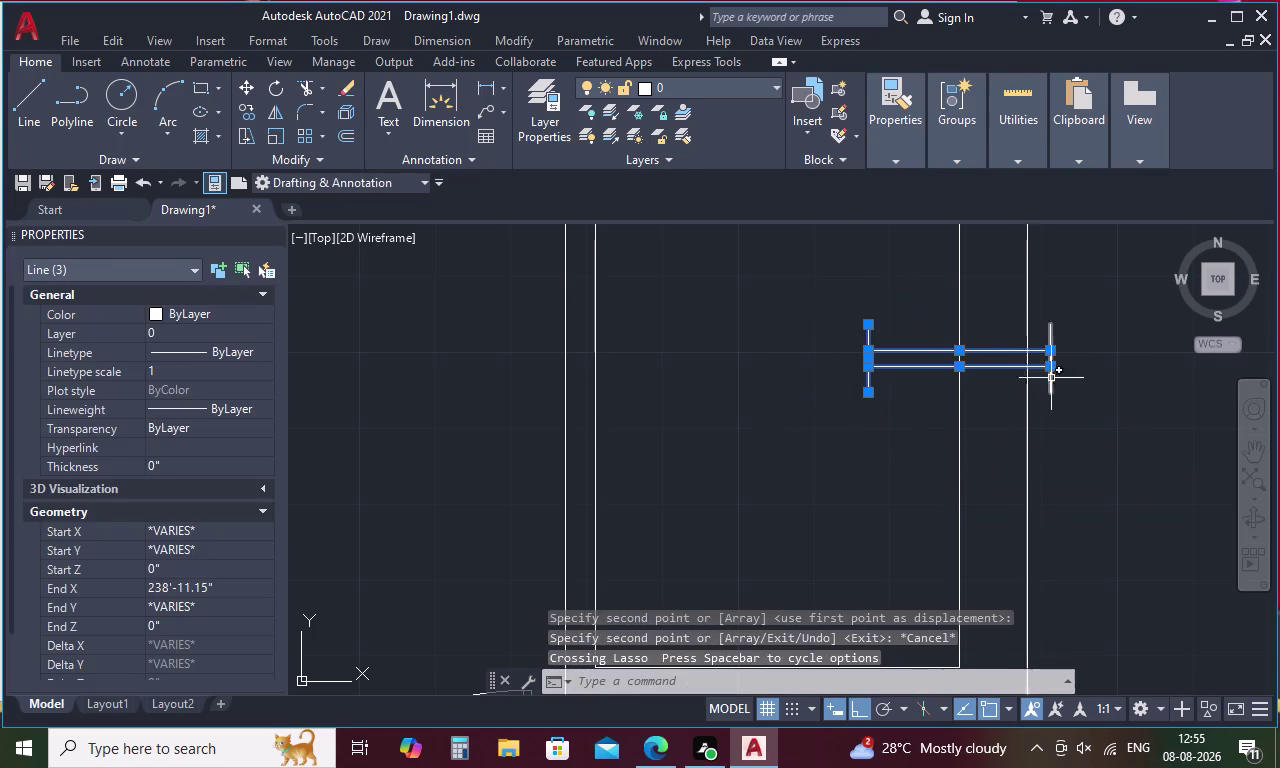
Rotate the copied window 270 degrees about a point on the wall so it stands upright.
drag(1074, 388, 1047, 319)
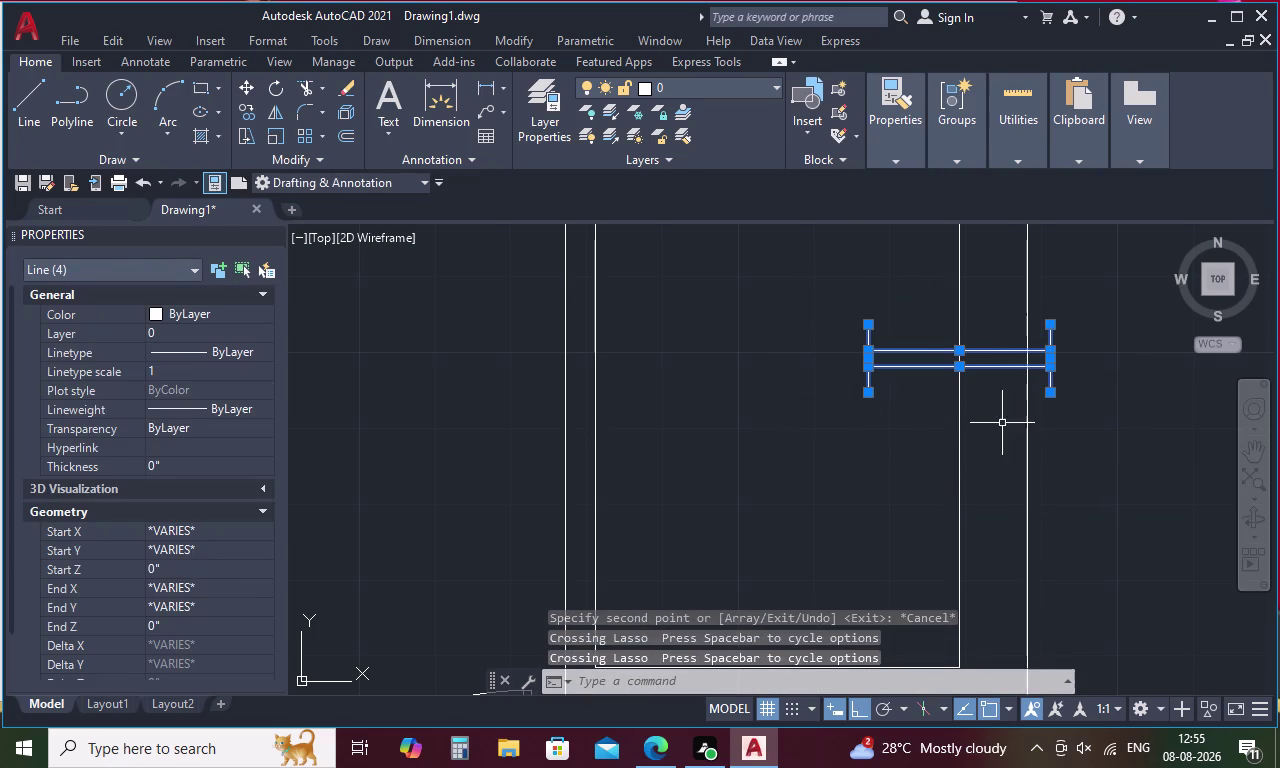
right_click(977, 411)
click(1040, 478)
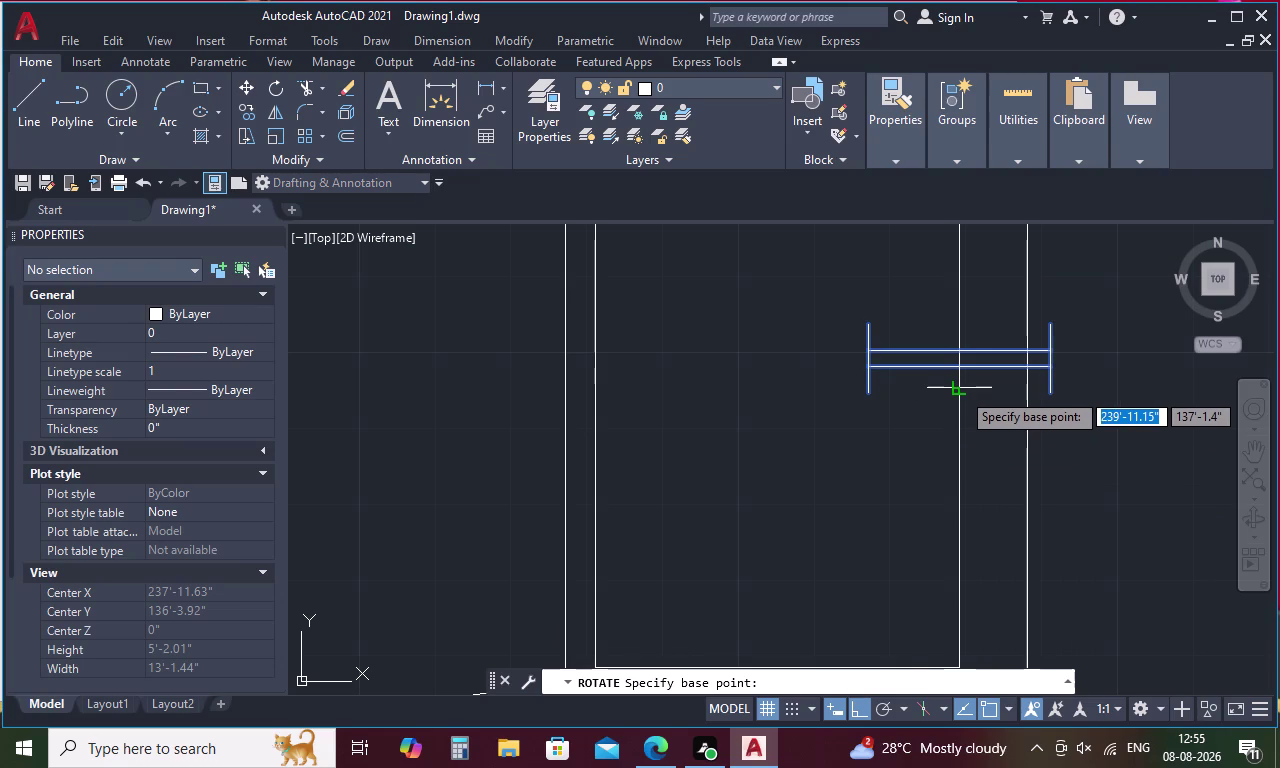
click(961, 391)
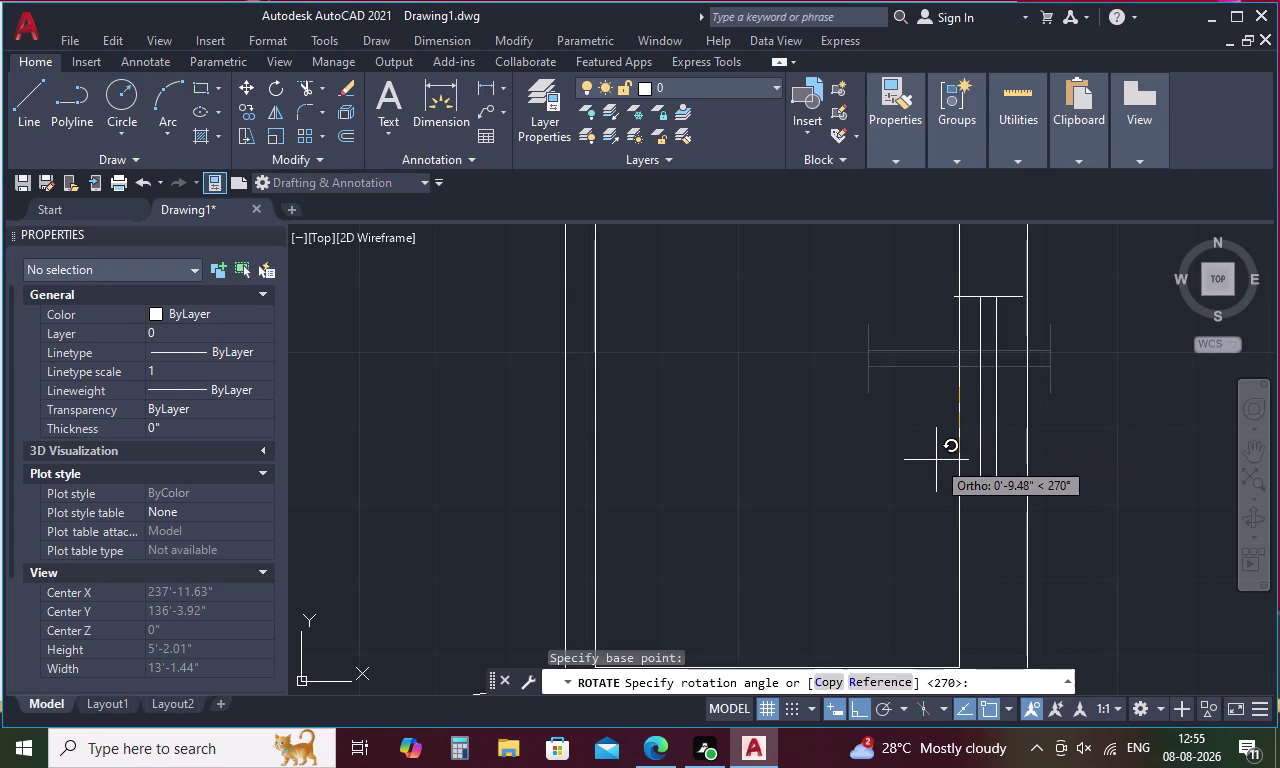
click(936, 460)
Move the upright window from its corner so it sits flush within the right outer wall.
click(998, 375)
drag(1001, 375, 1000, 383)
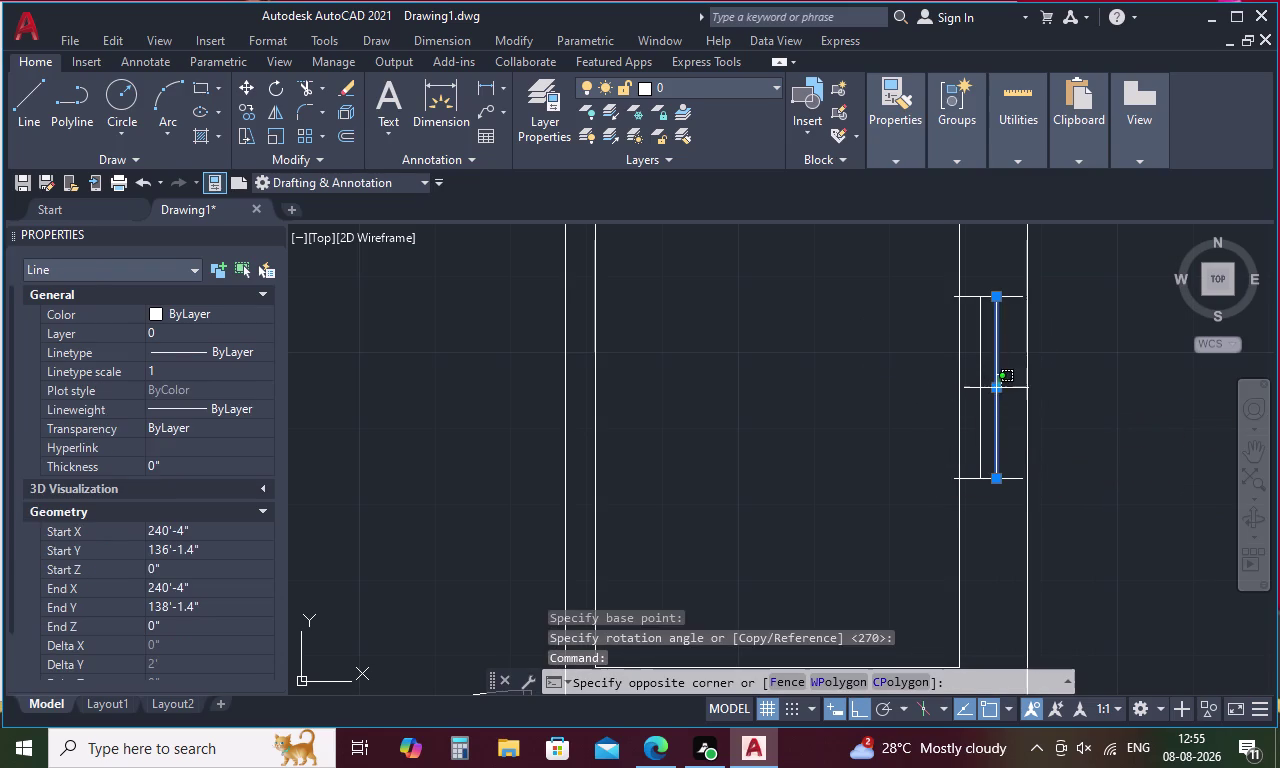
drag(1000, 383, 995, 393)
click(972, 419)
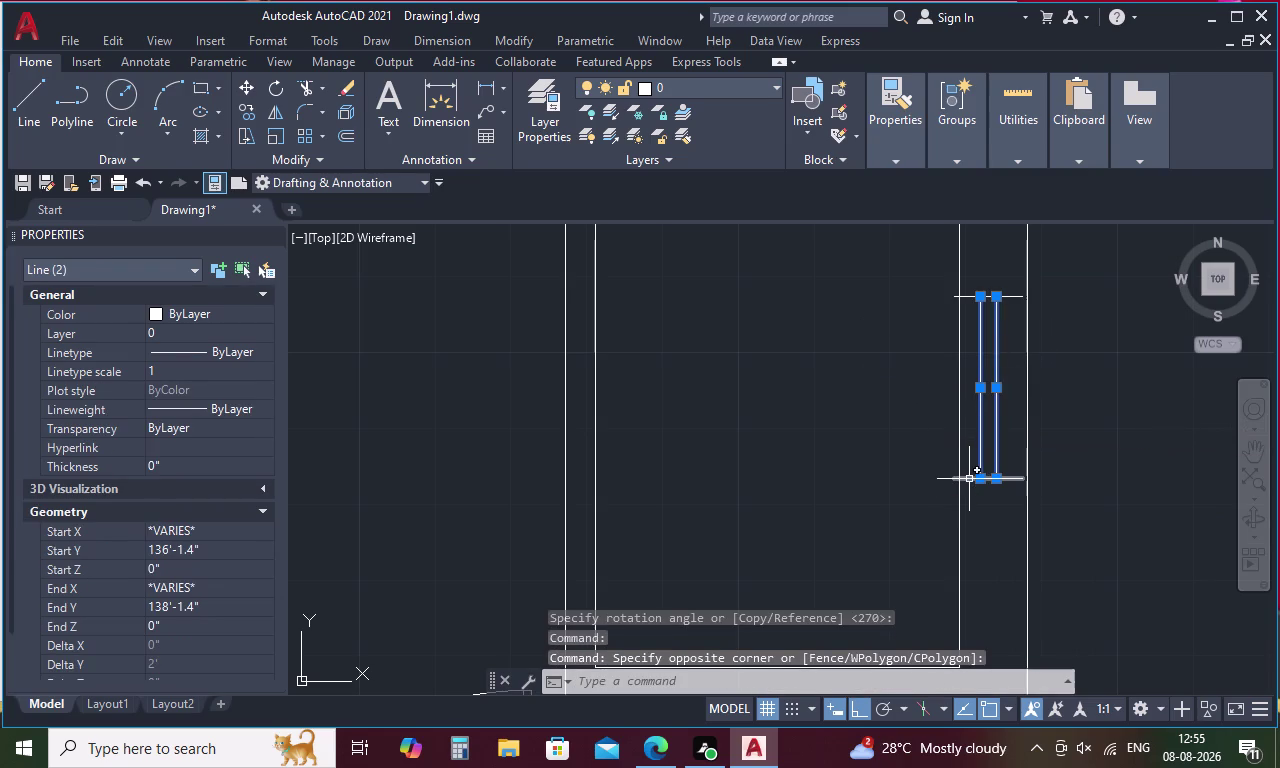
click(969, 479)
click(972, 298)
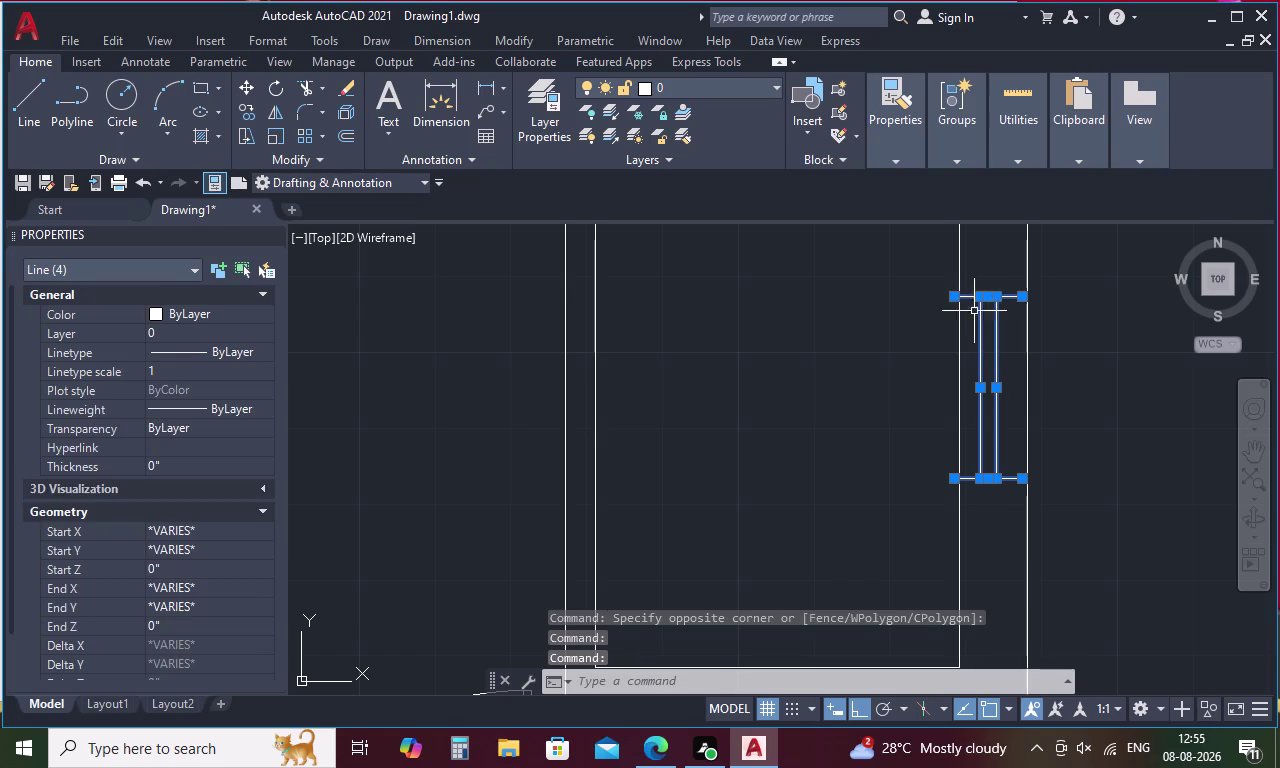
right_click(1093, 353)
click(1149, 414)
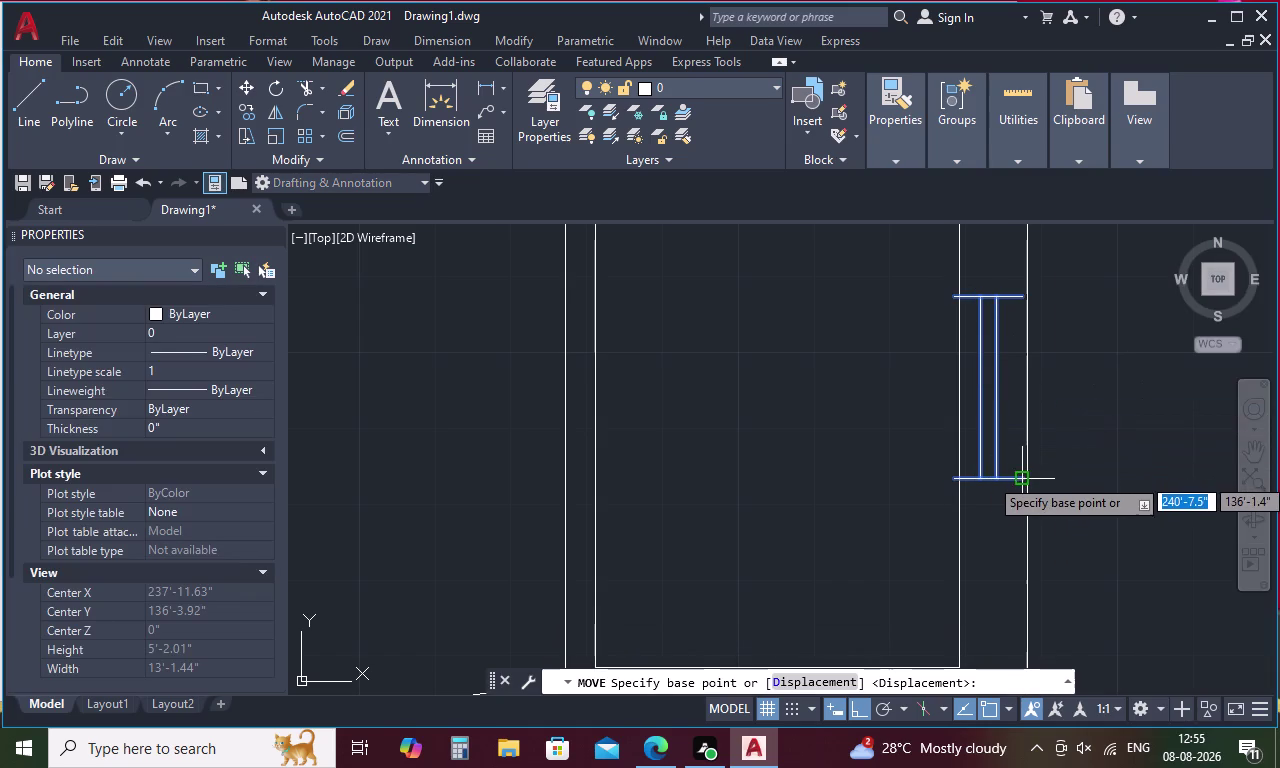
click(1021, 479)
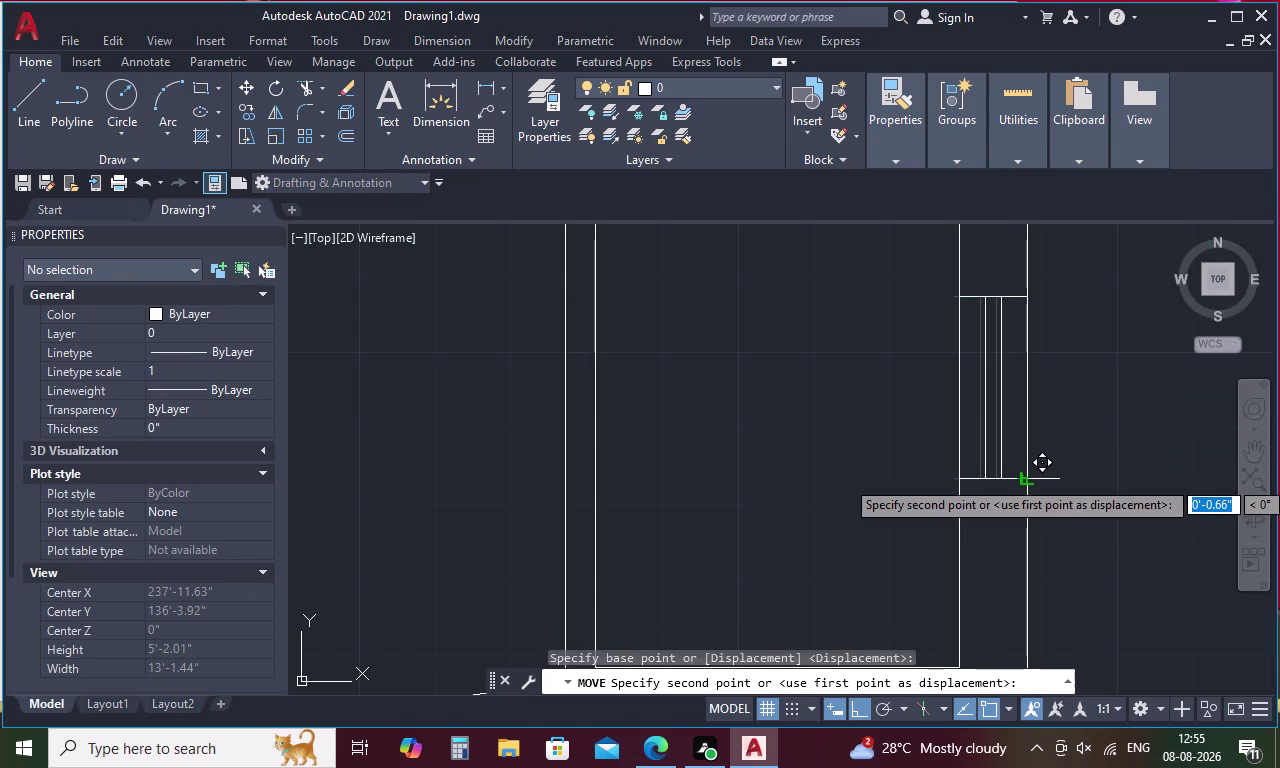
click(1031, 479)
key(Escape)
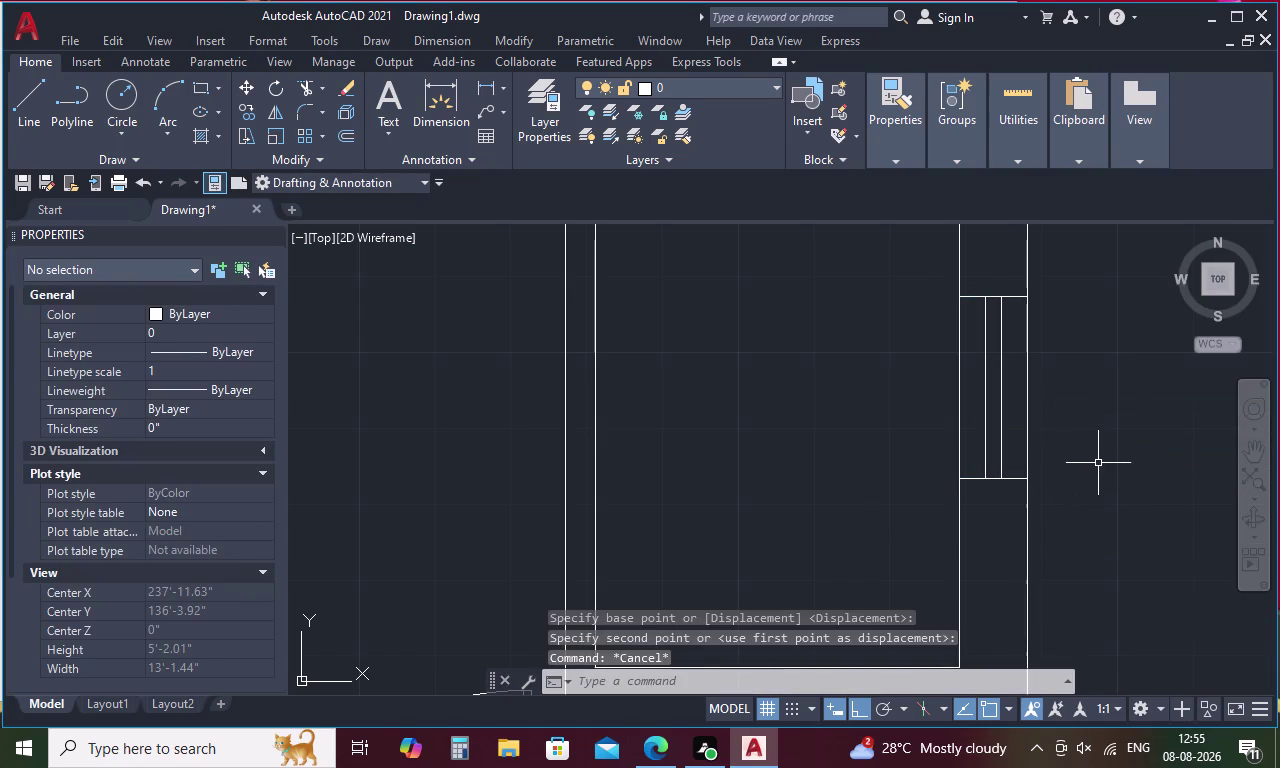
scroll(down, 3)
scroll(down, 3)
Select all lines of the upright right-wall window.
middle_drag(1108, 440, 972, 469)
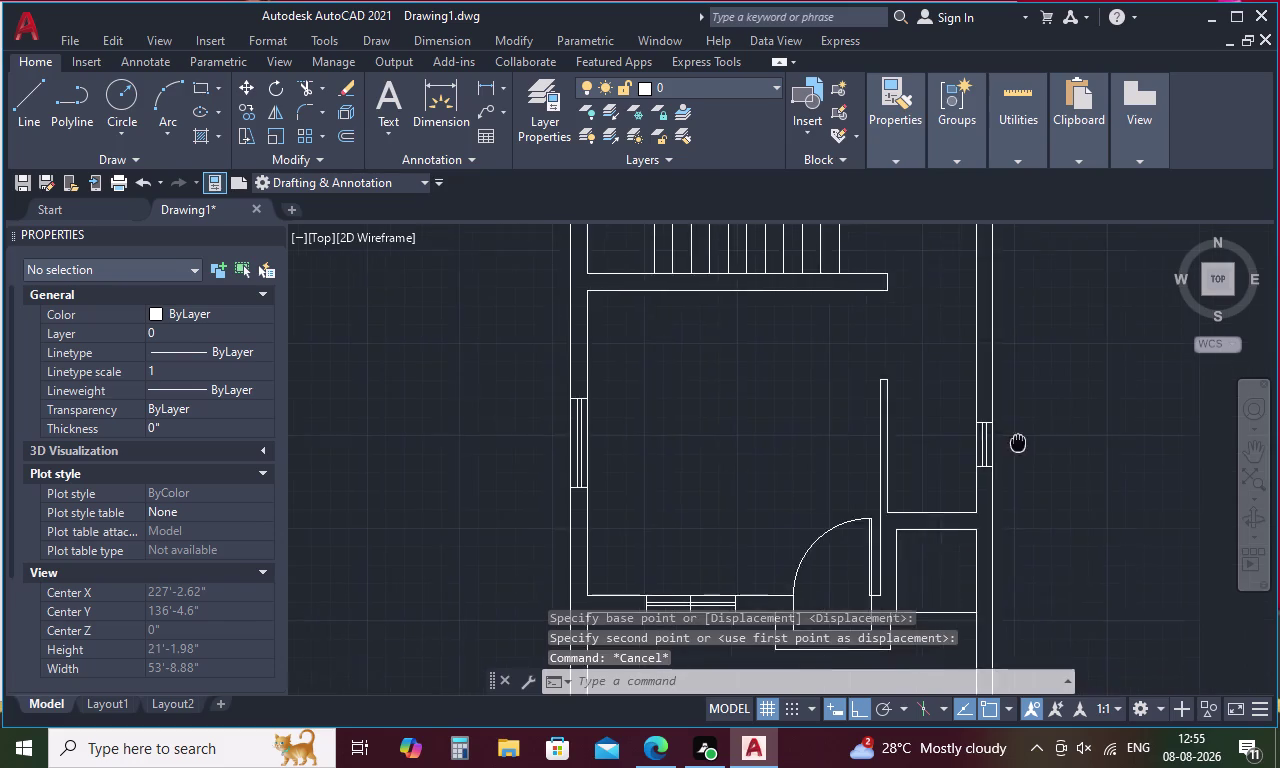
middle_drag(972, 469, 925, 501)
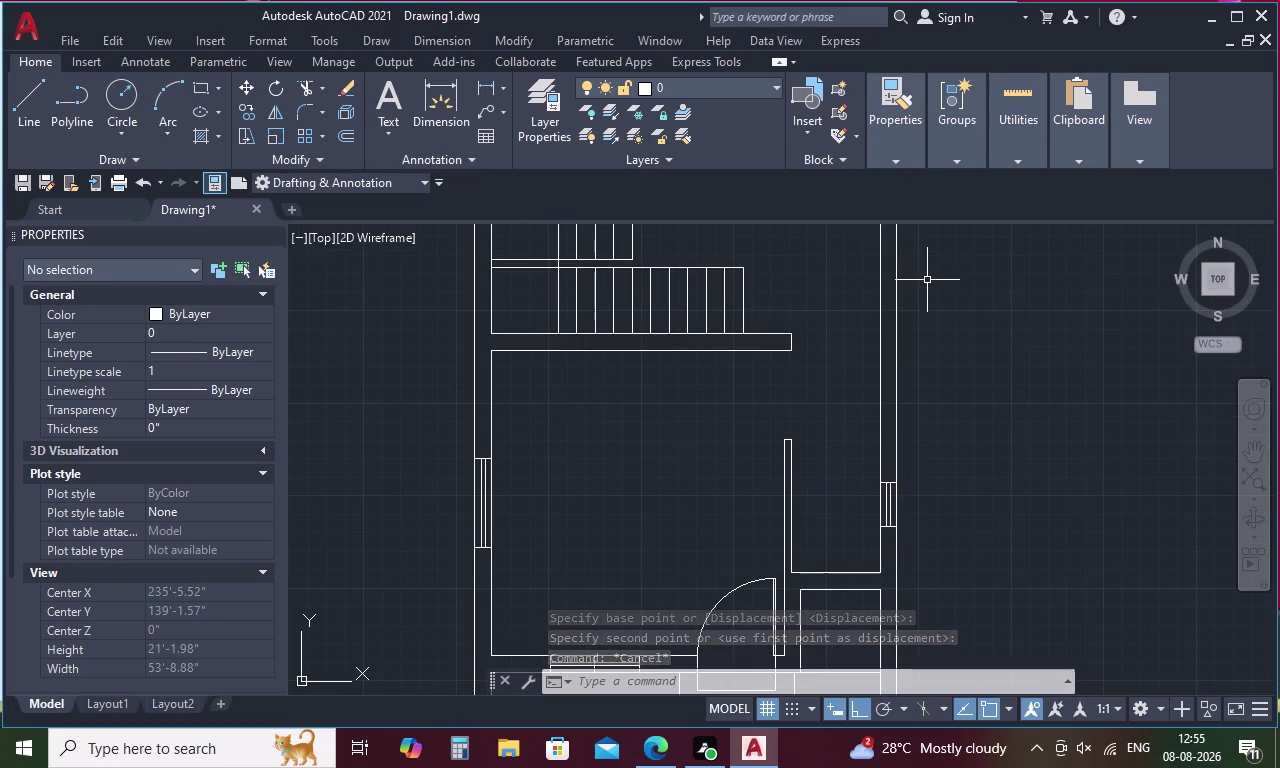
scroll(down, 3)
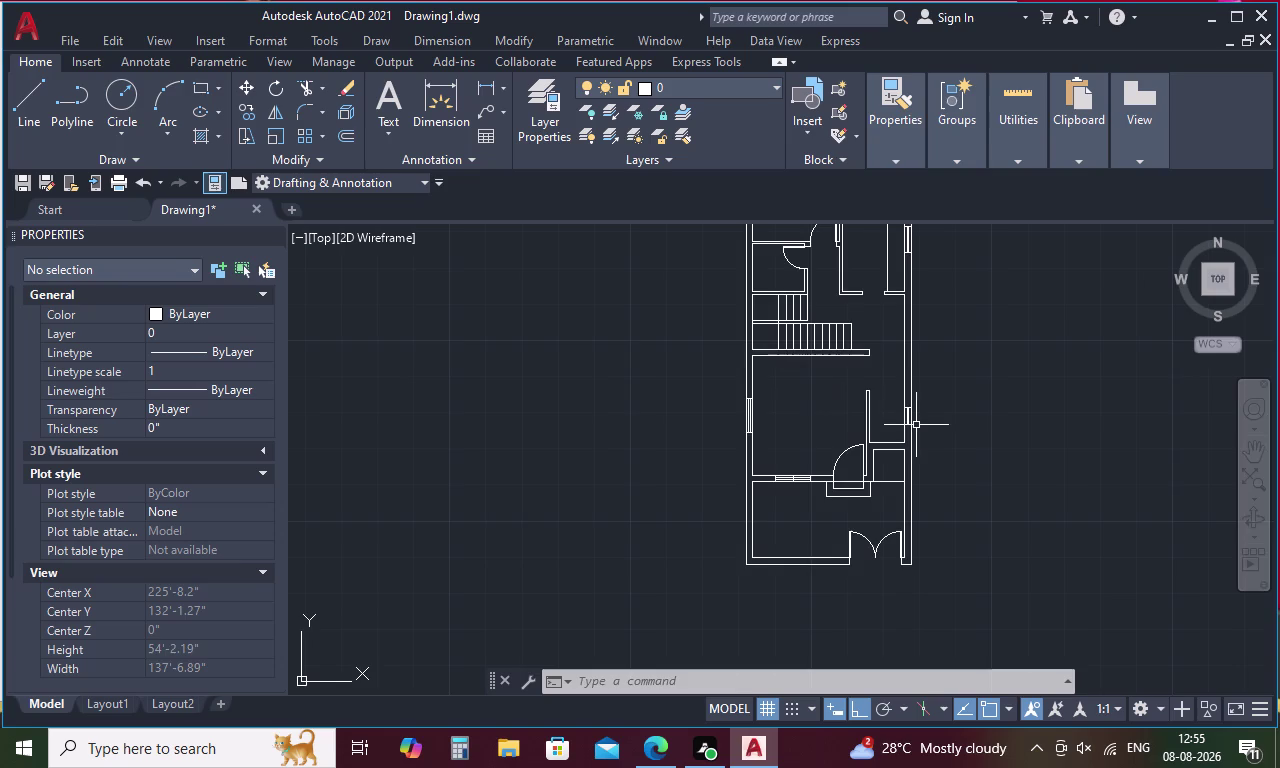
scroll(up, 3)
drag(925, 365, 915, 367)
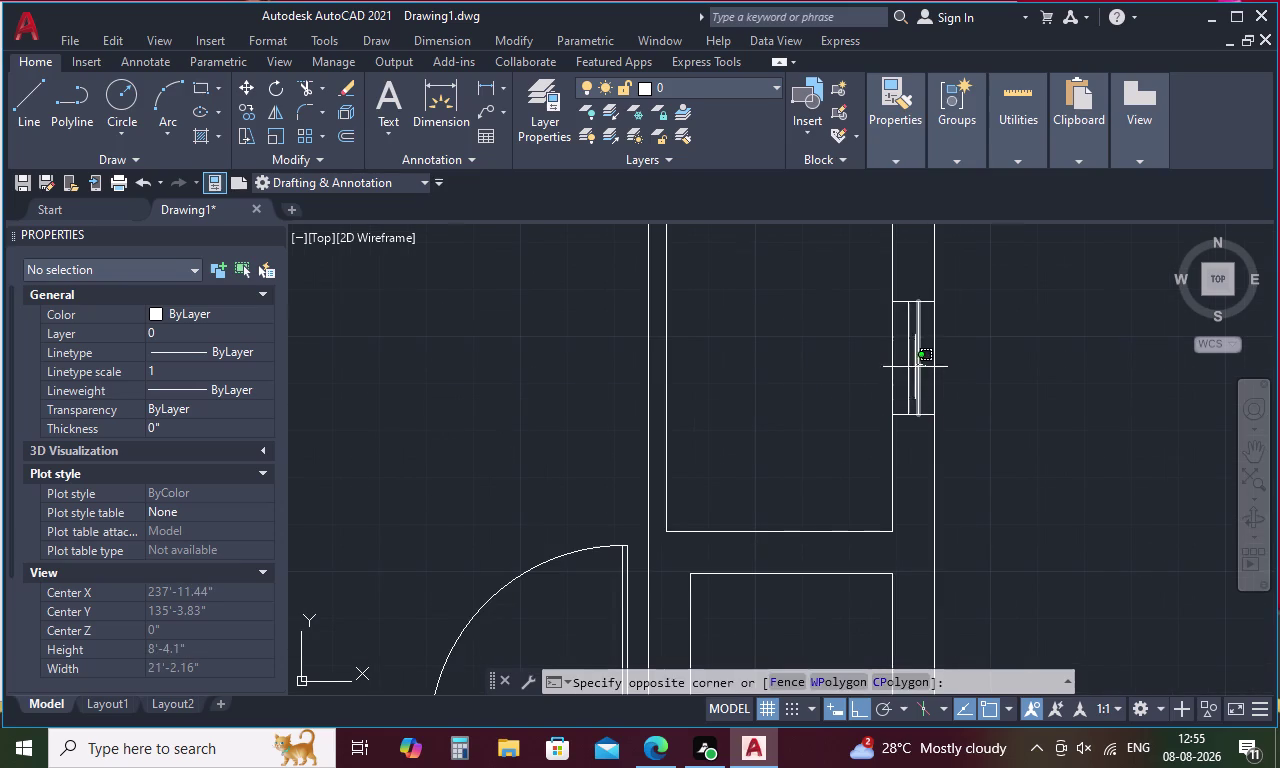
drag(915, 367, 904, 377)
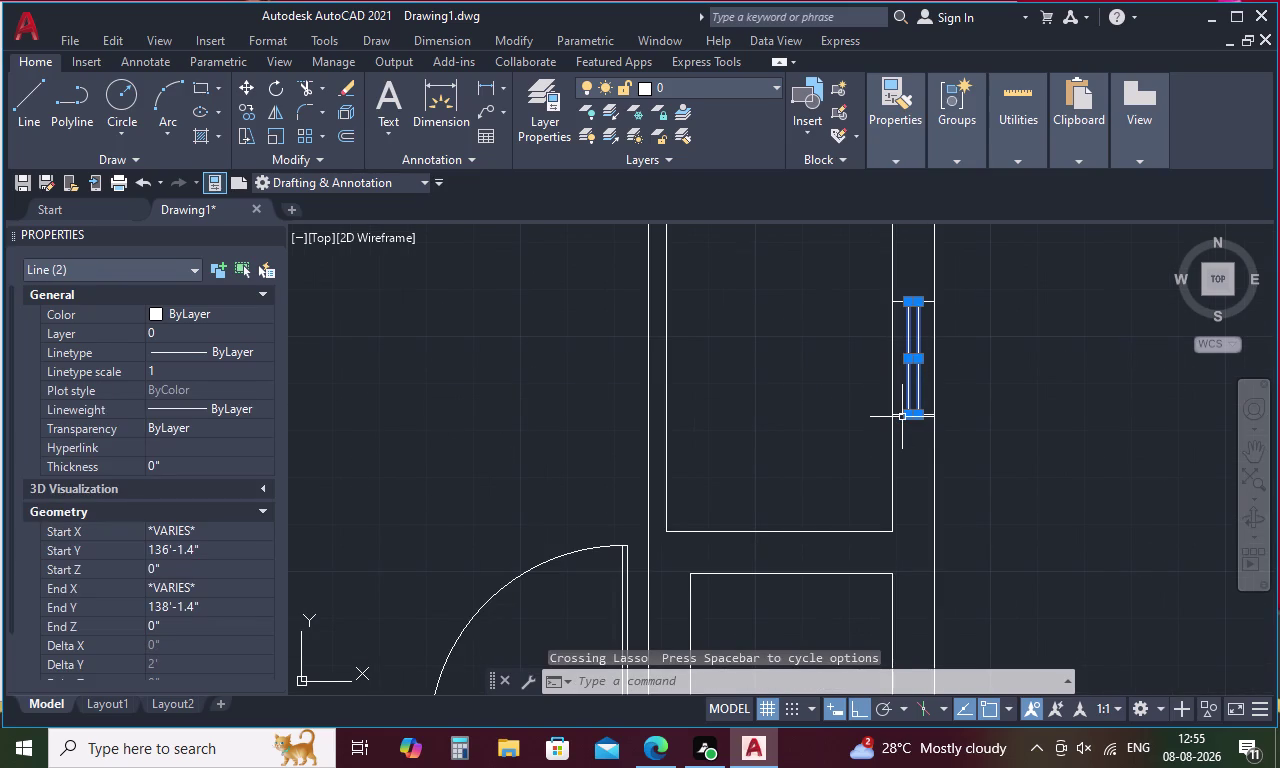
click(896, 417)
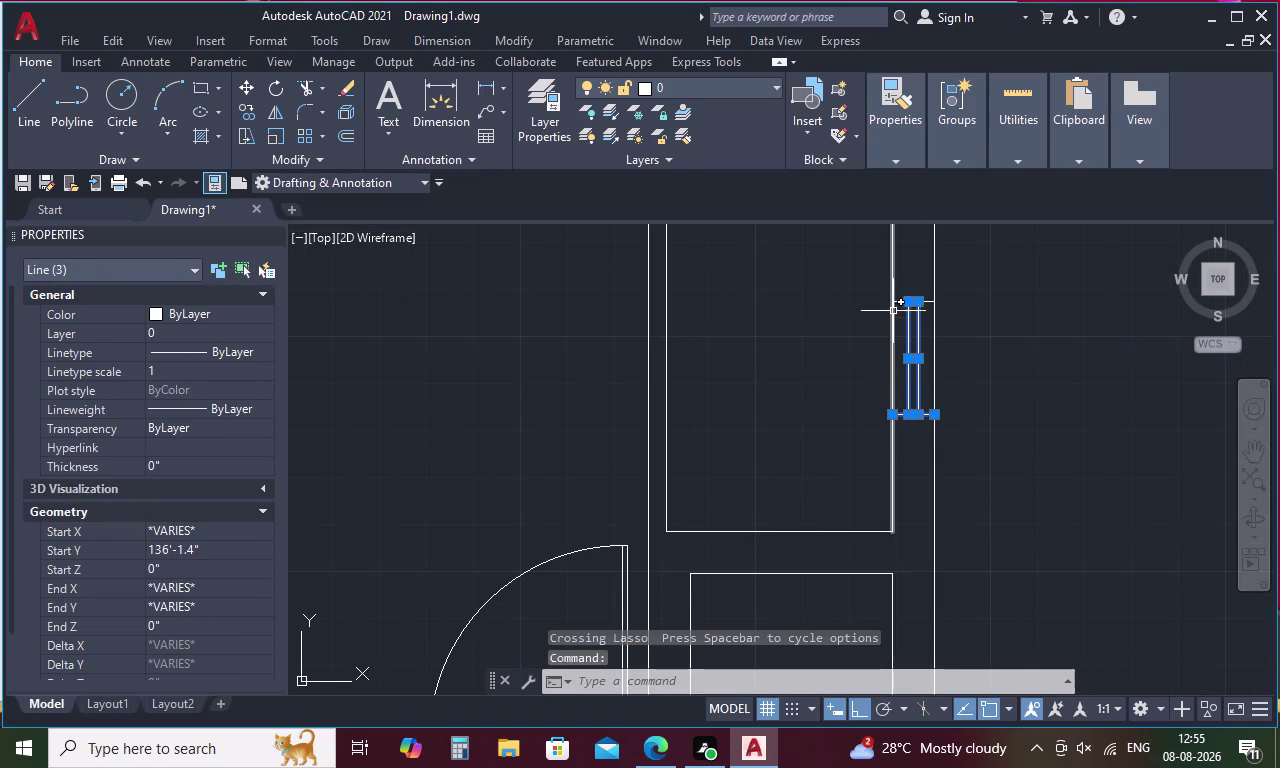
click(900, 303)
Copy the window to the left side of the small room above the stairs.
right_click(996, 347)
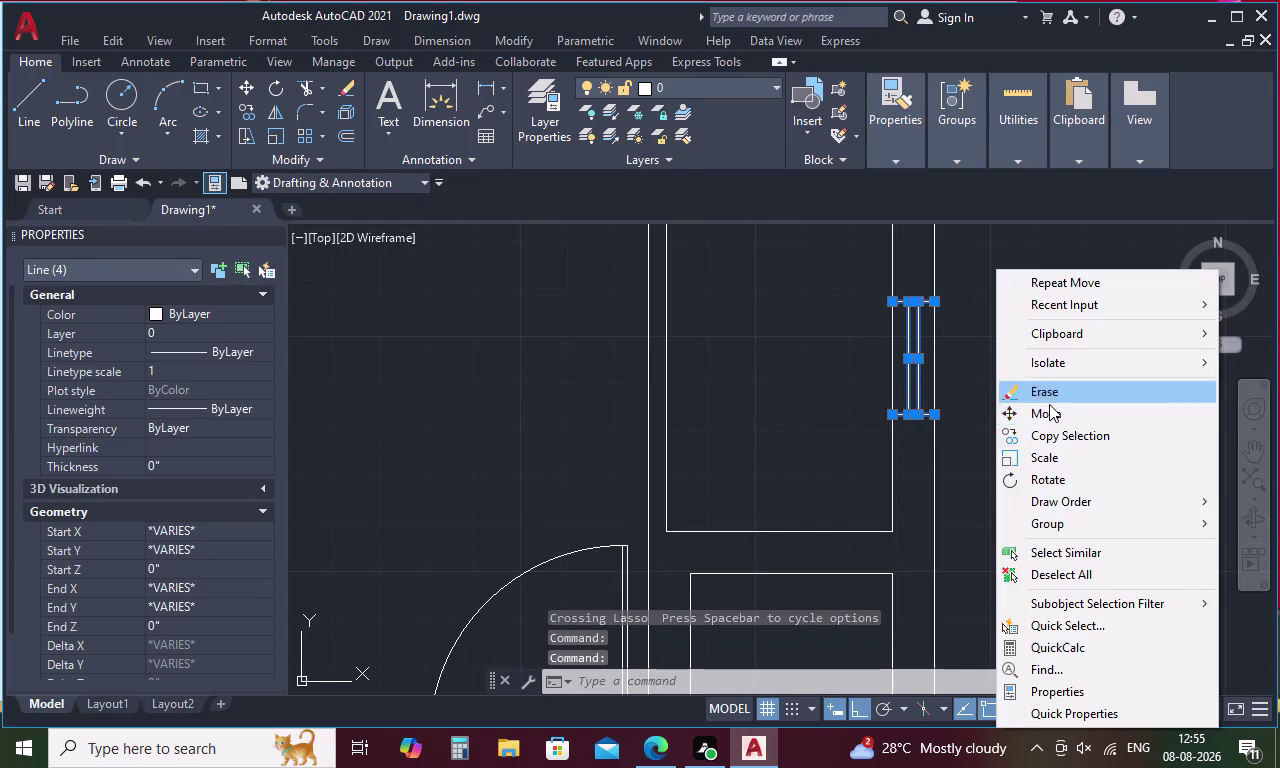
click(1077, 438)
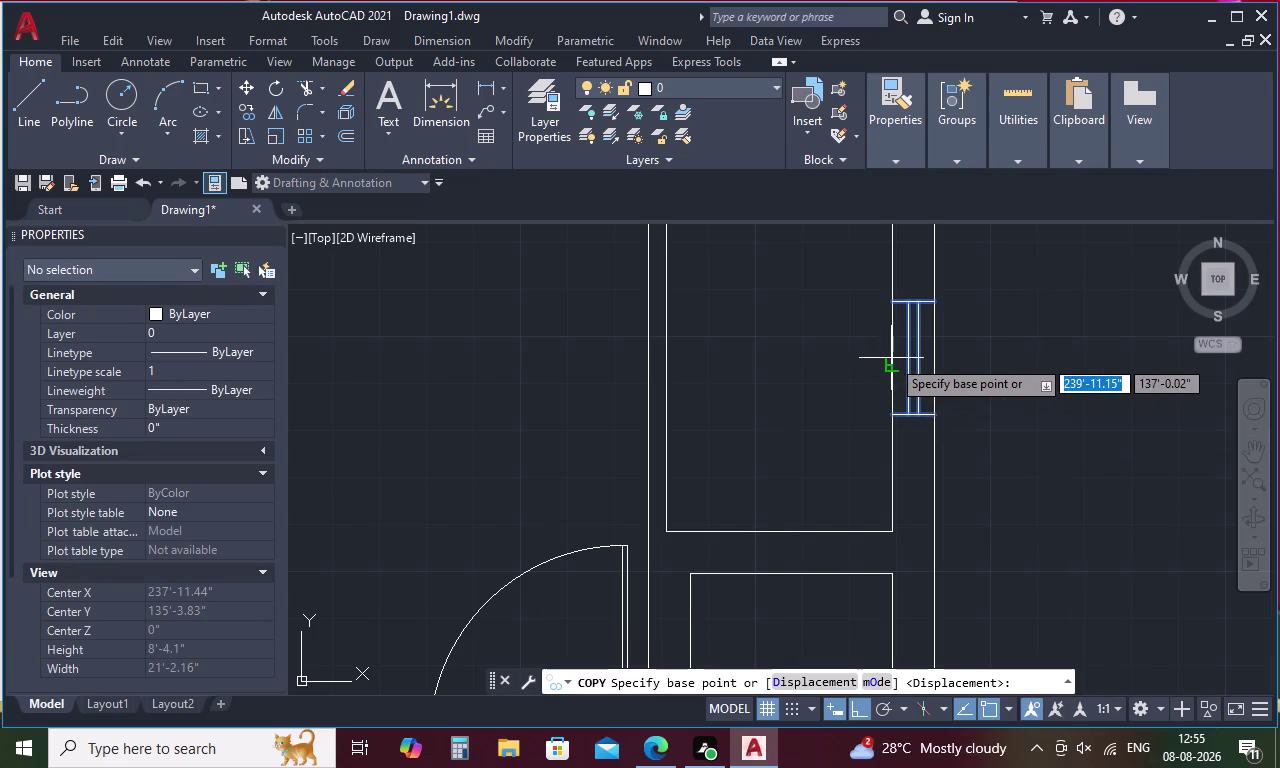
click(892, 367)
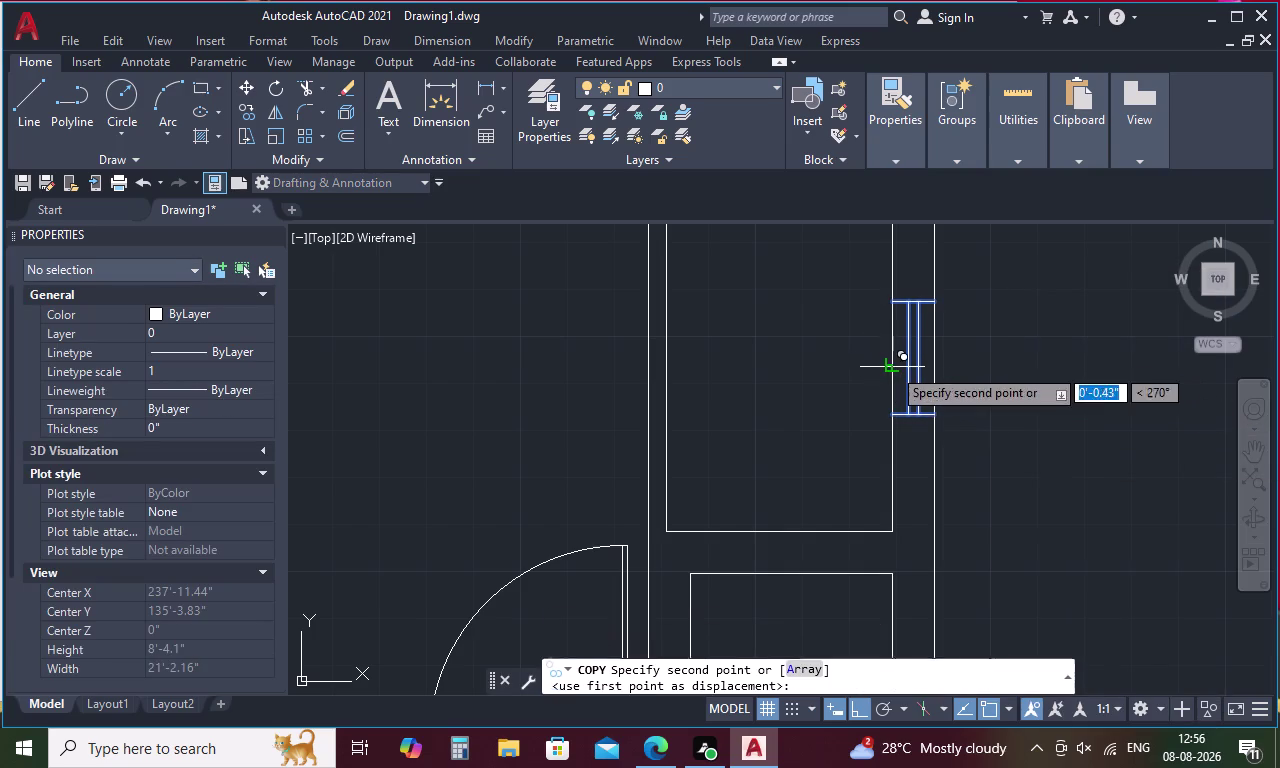
scroll(down, 3)
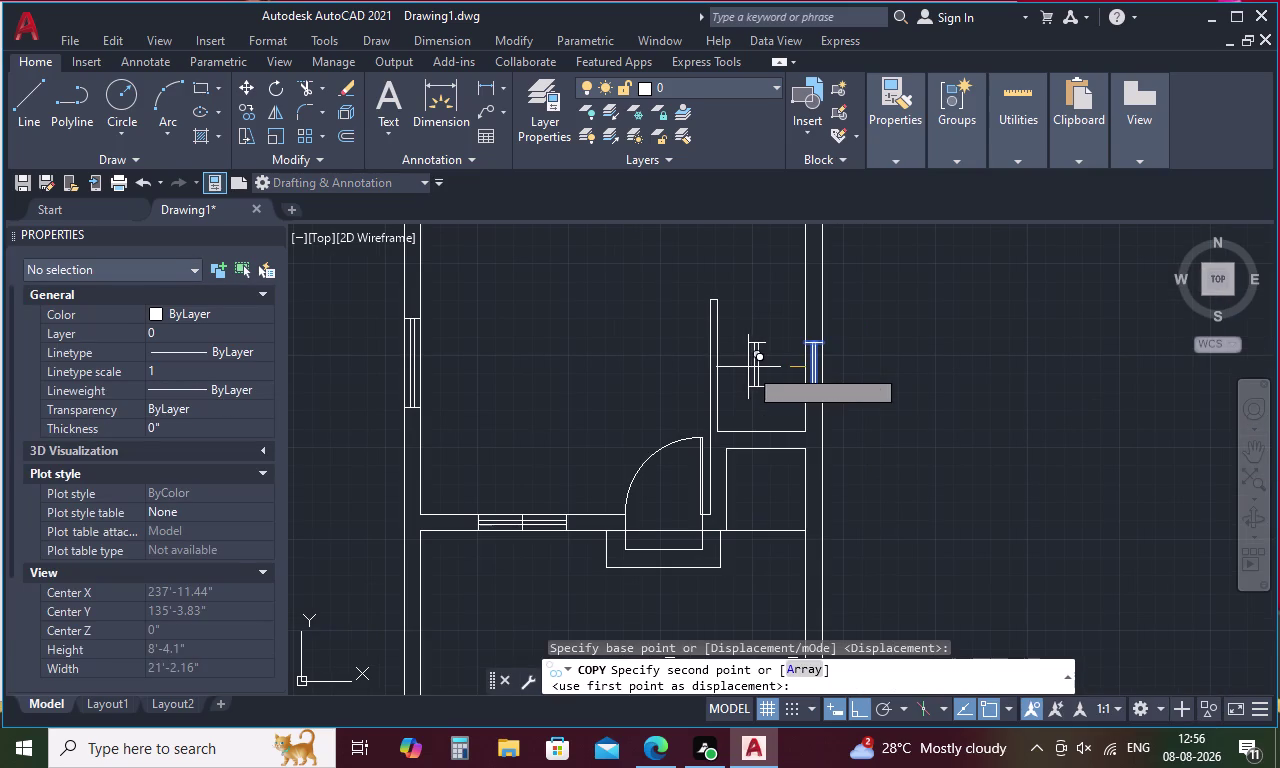
middle_drag(606, 347, 829, 538)
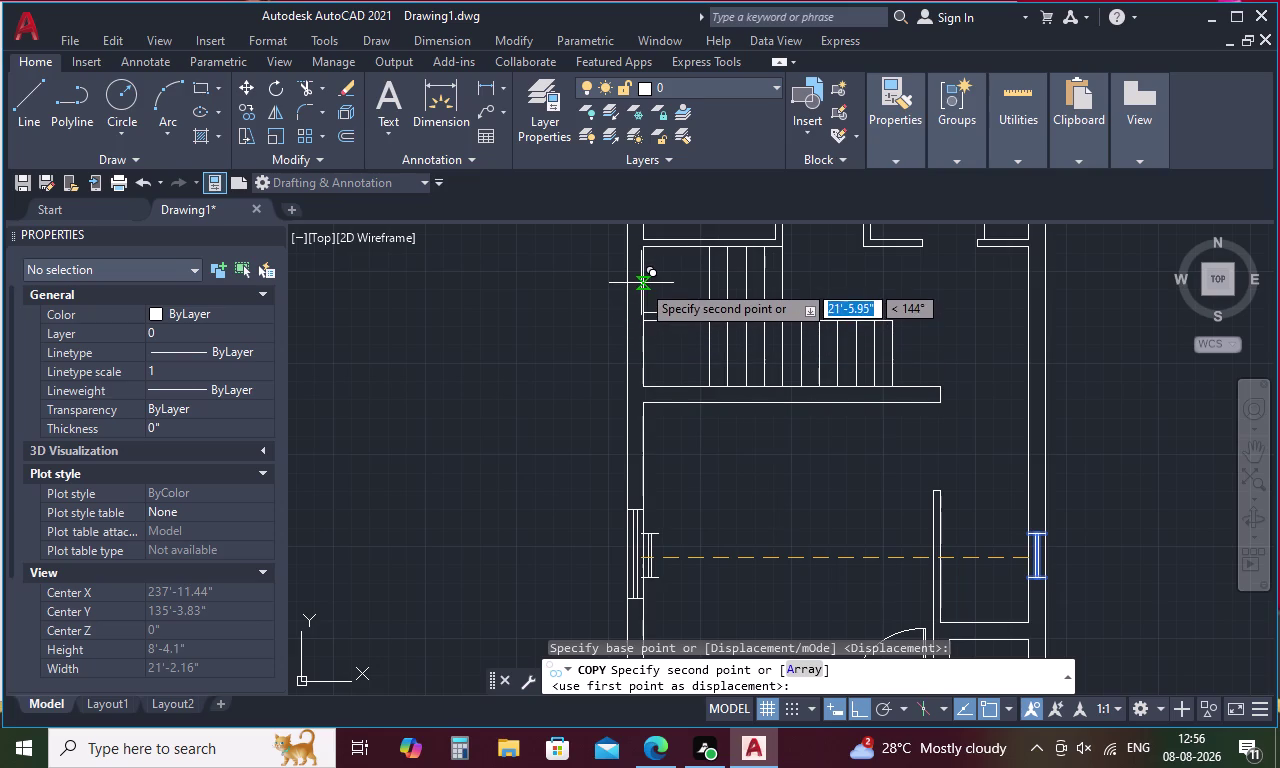
middle_drag(647, 313, 646, 526)
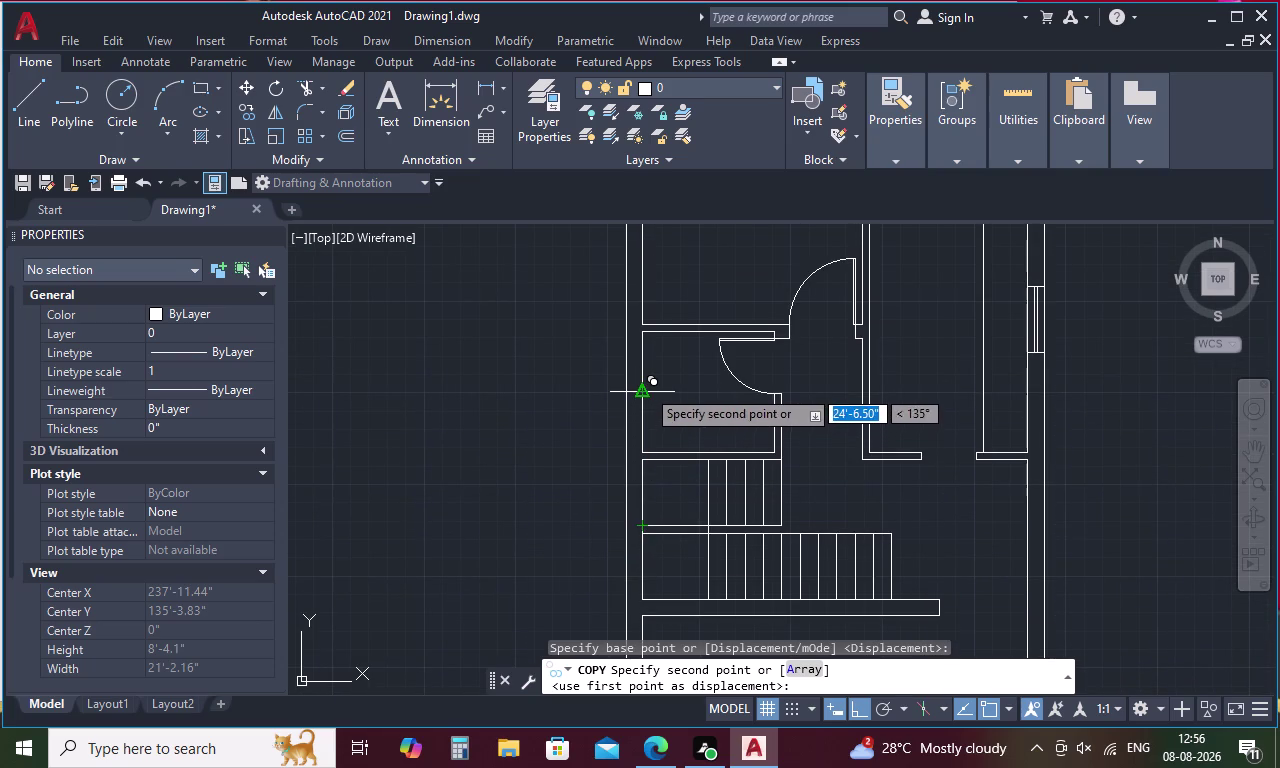
click(646, 388)
key(Escape)
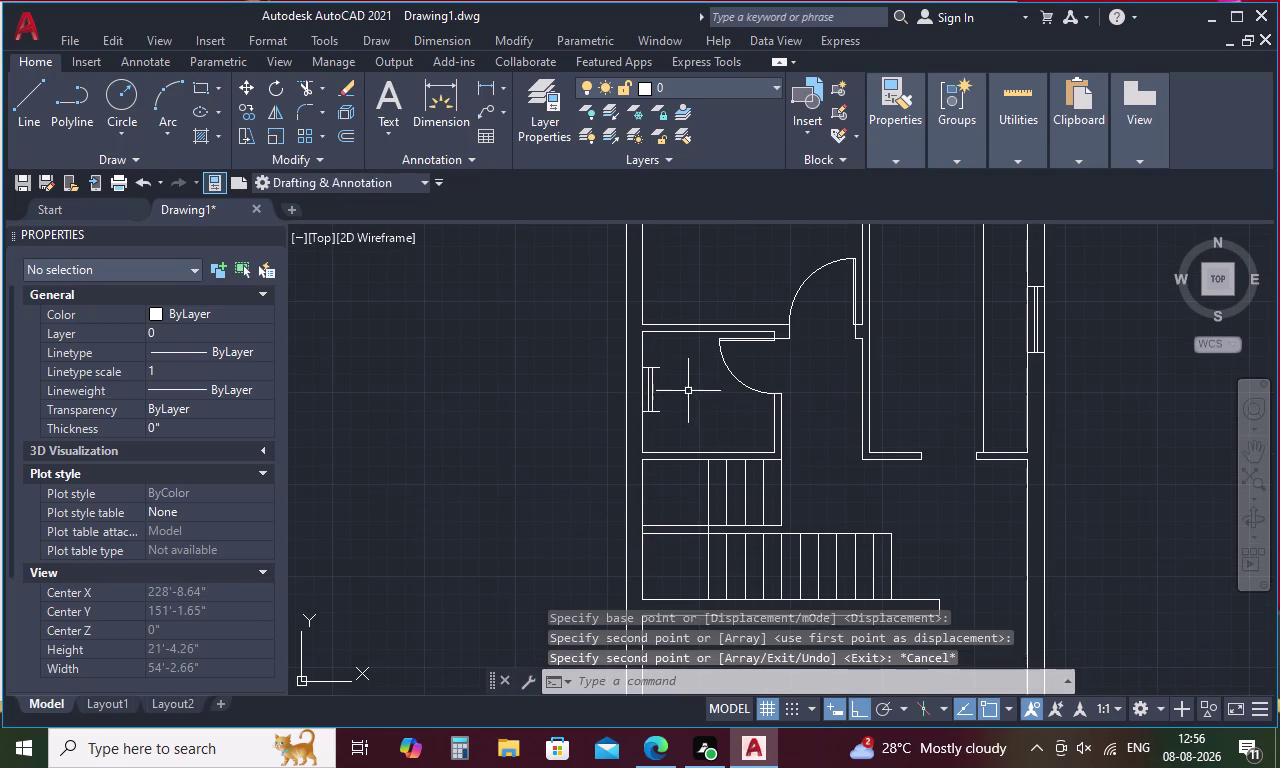
Move the copied window 9 inches left onto the wall.
scroll(up, 3)
drag(667, 381, 602, 415)
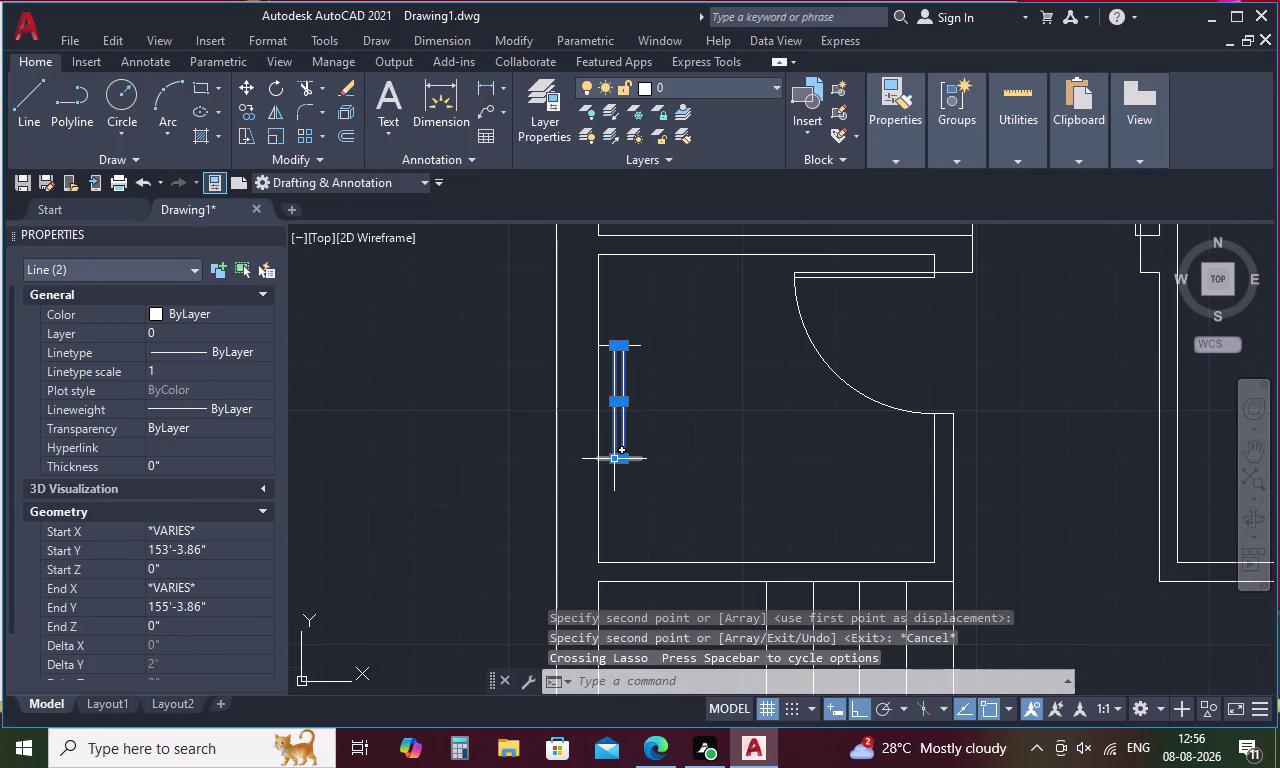
click(608, 459)
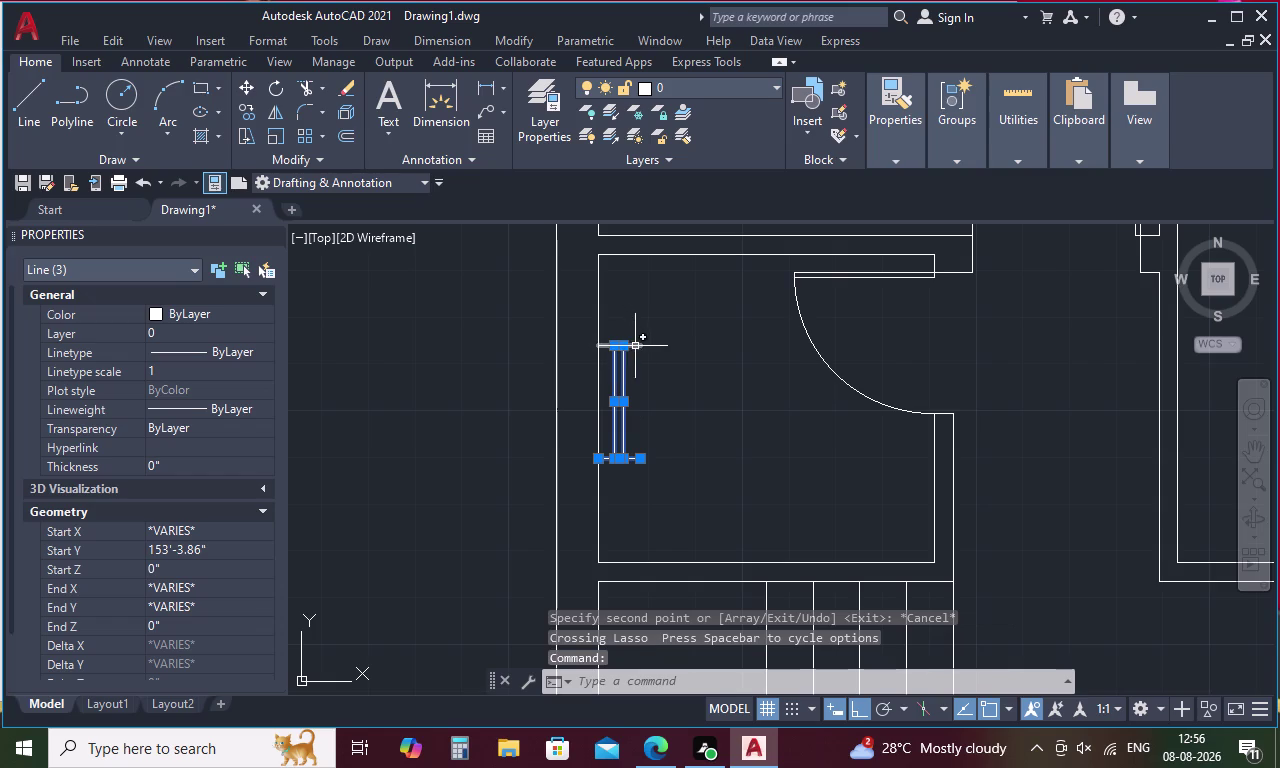
click(635, 347)
right_click(666, 367)
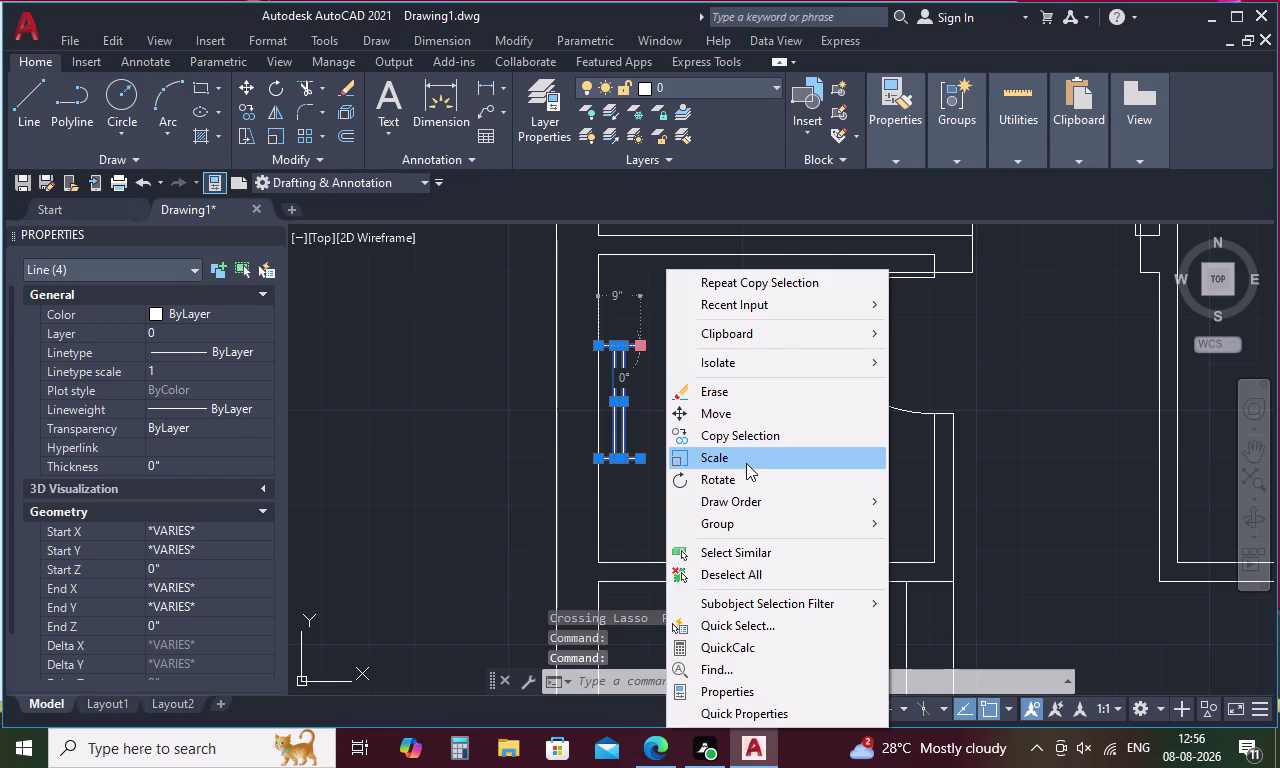
click(747, 419)
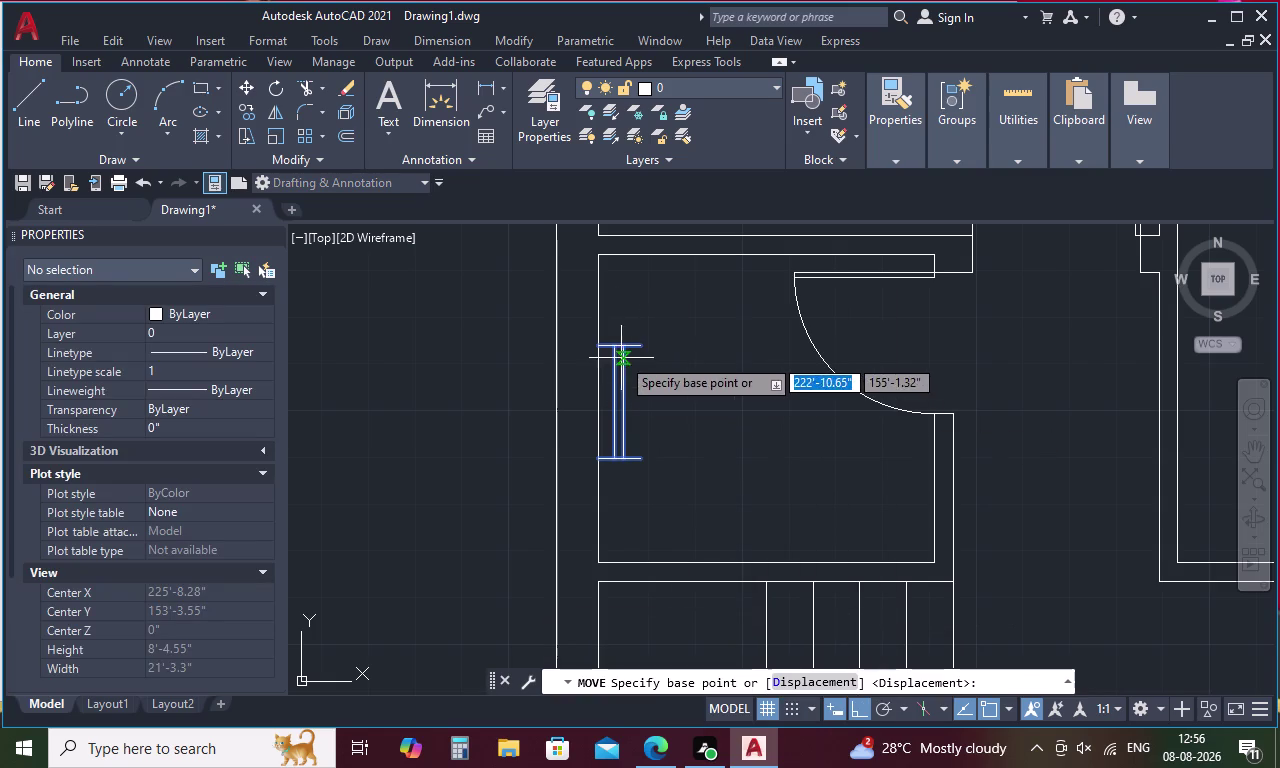
click(602, 348)
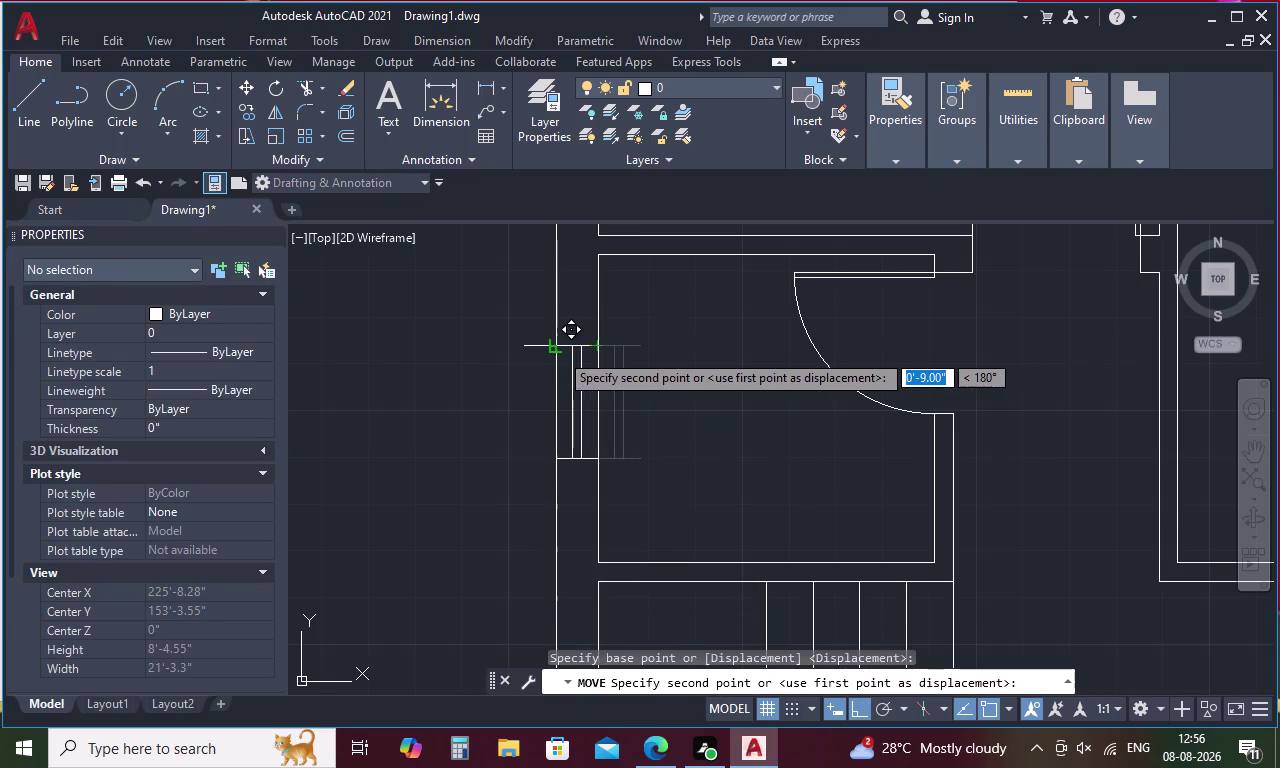
click(552, 350)
scroll(down, 3)
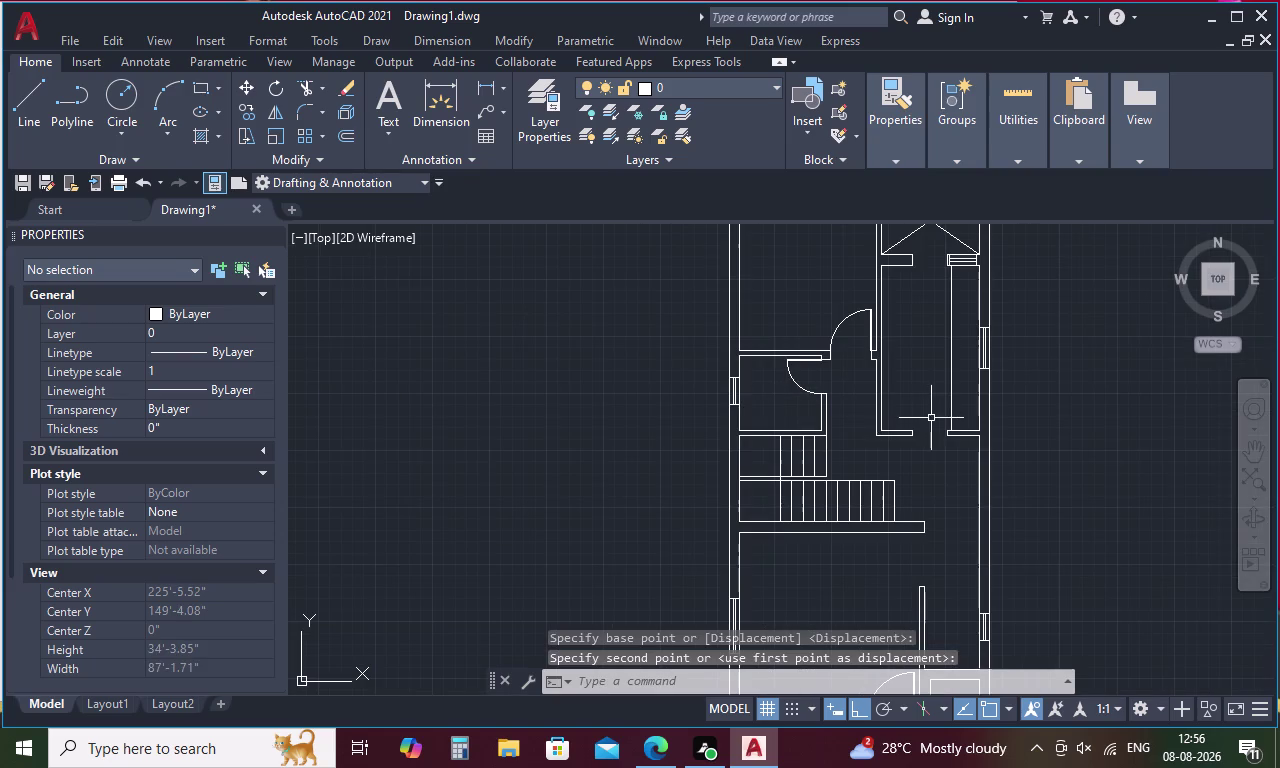
middle_drag(905, 436, 746, 478)
scroll(down, 3)
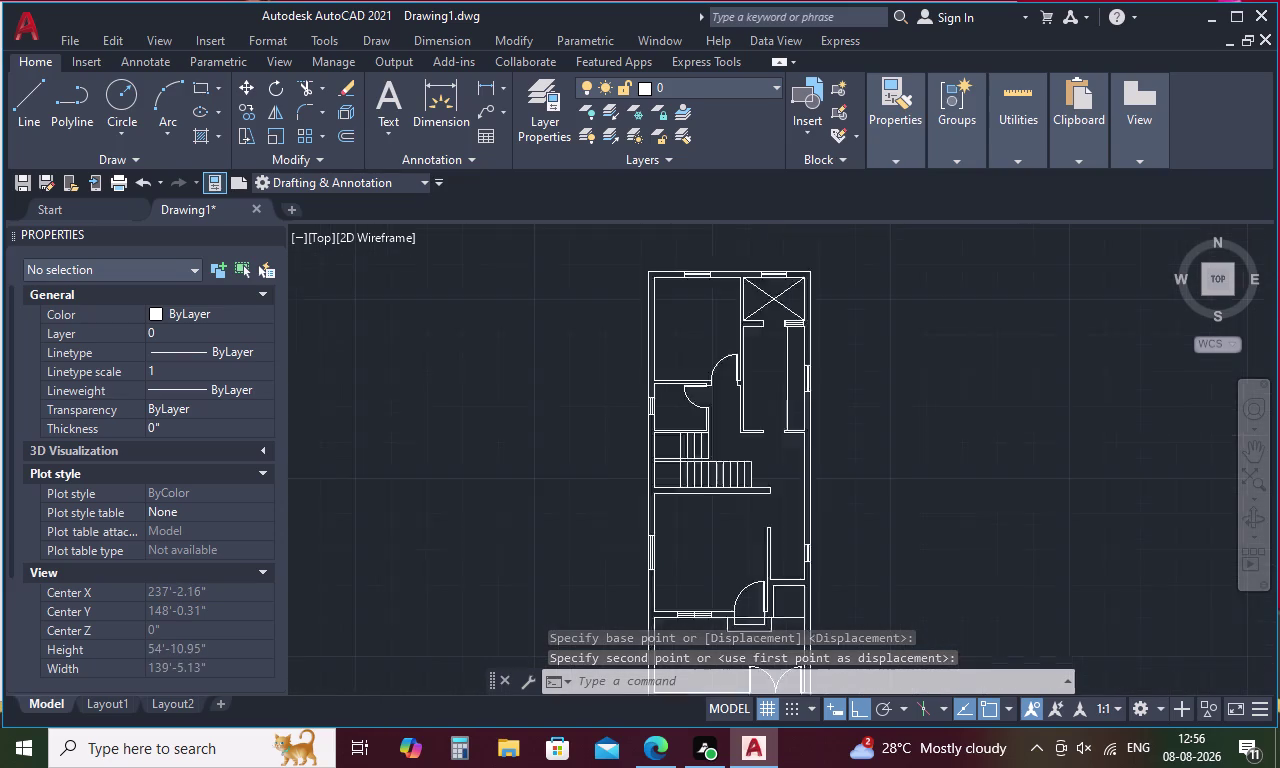
scroll(down, 3)
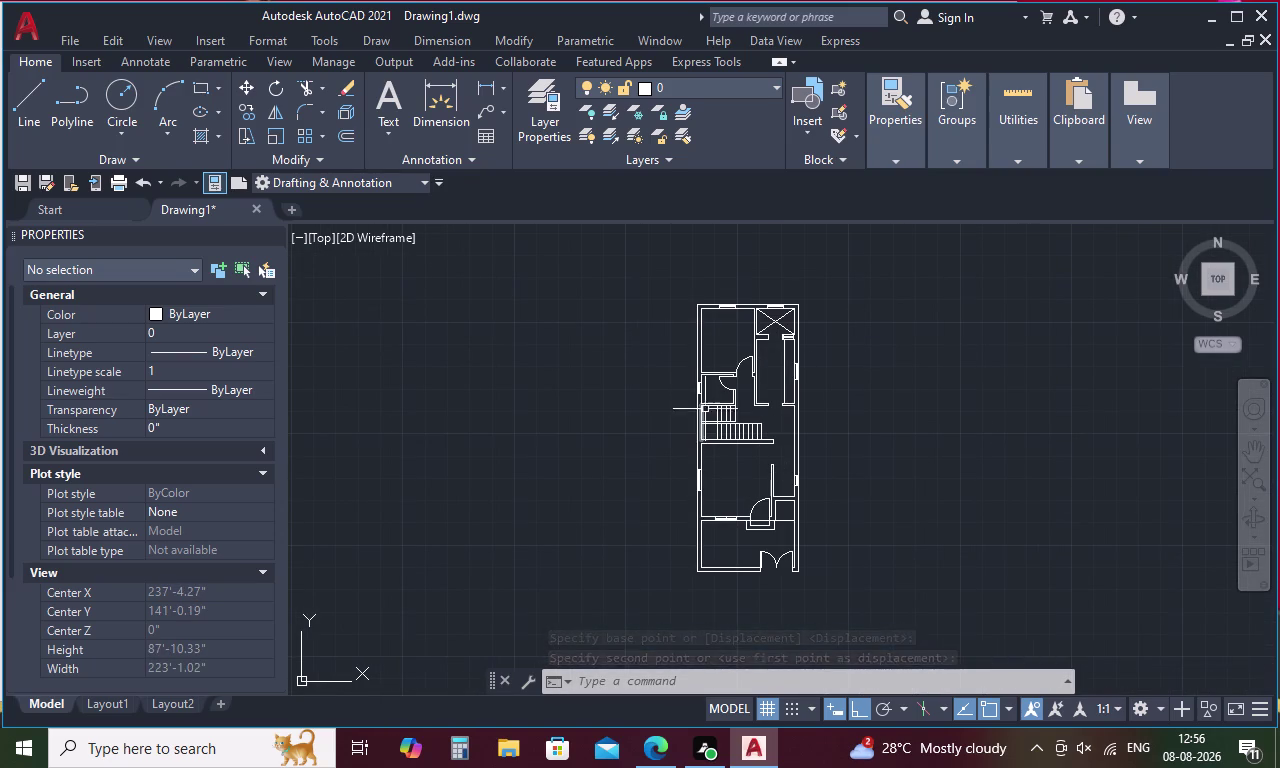
scroll(up, 3)
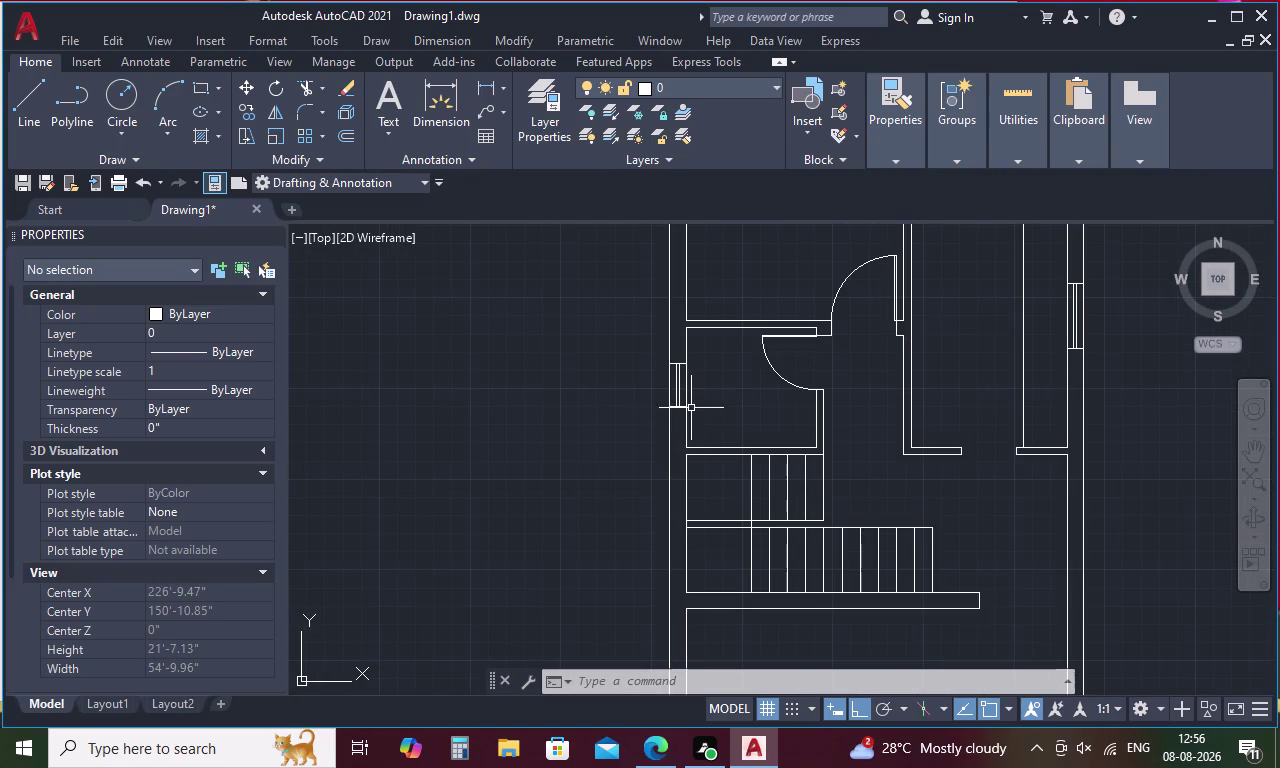
scroll(down, 3)
scroll(down, 3)
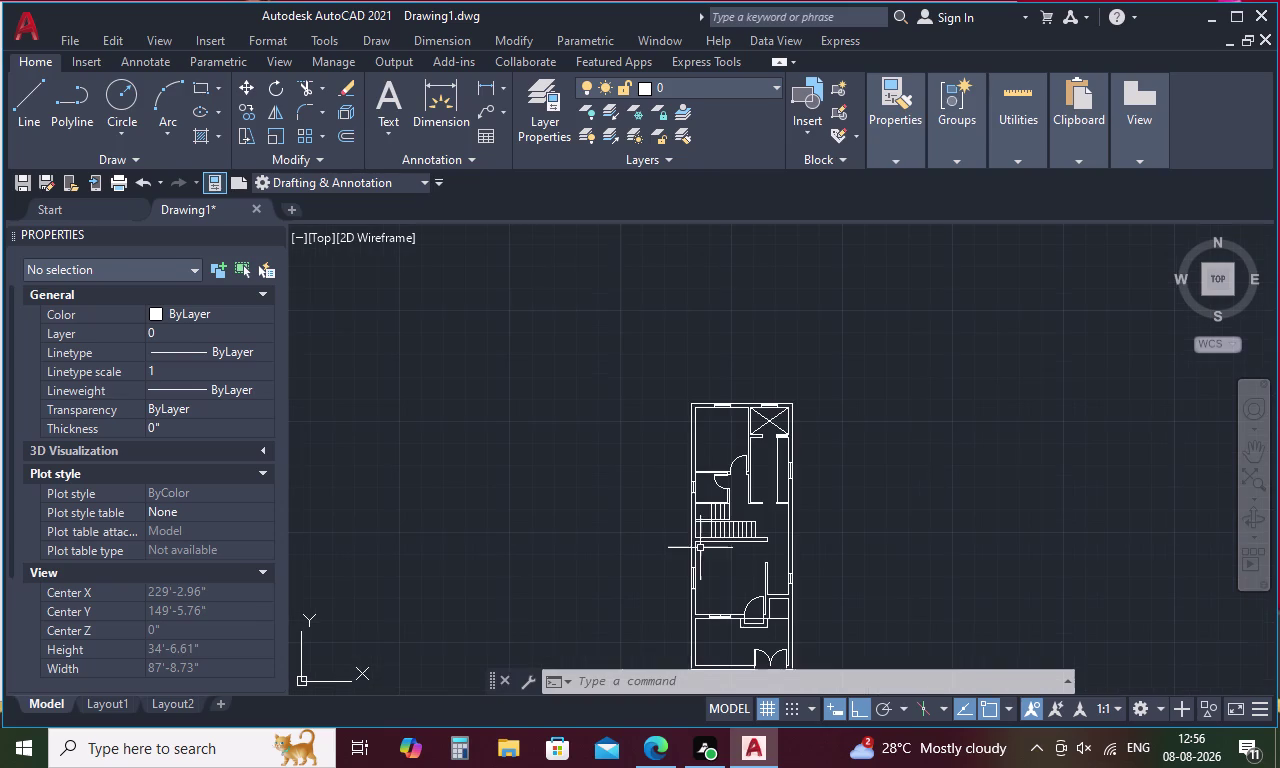
middle_drag(743, 568, 713, 422)
middle_drag(709, 452, 709, 454)
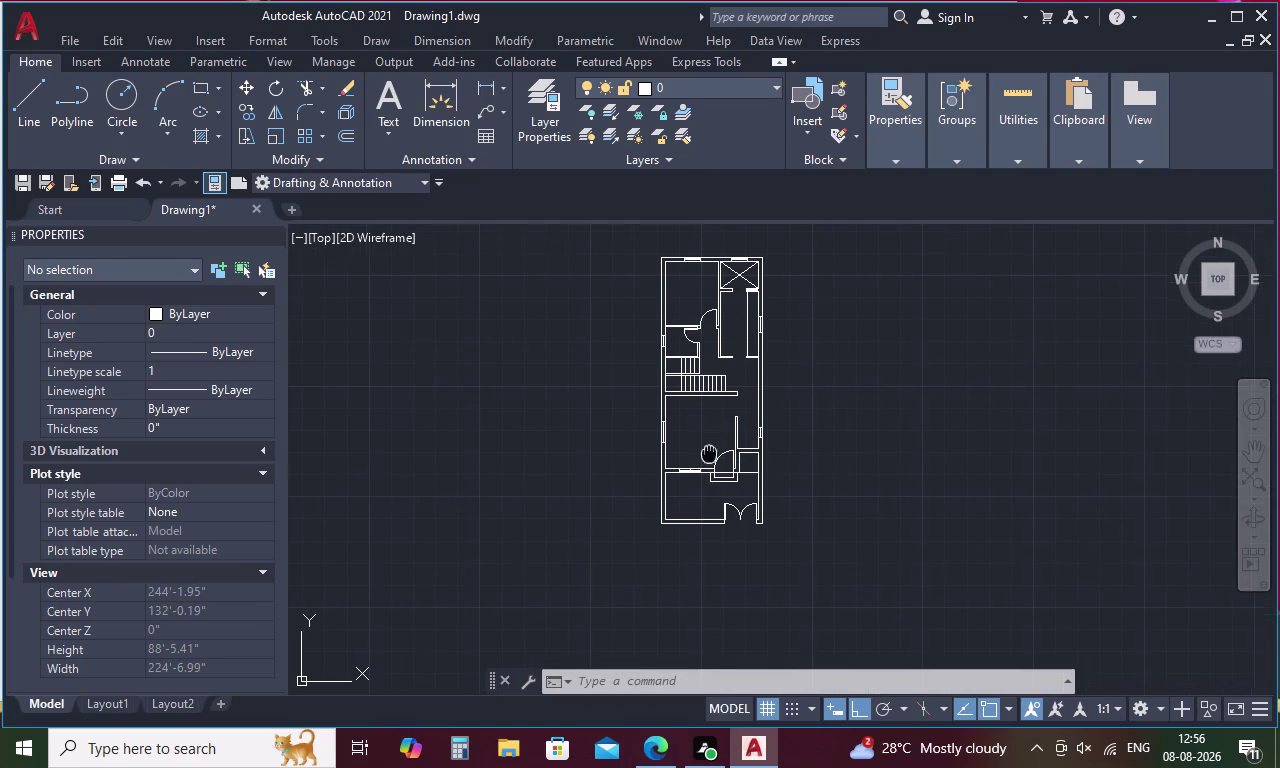
middle_drag(709, 454, 704, 473)
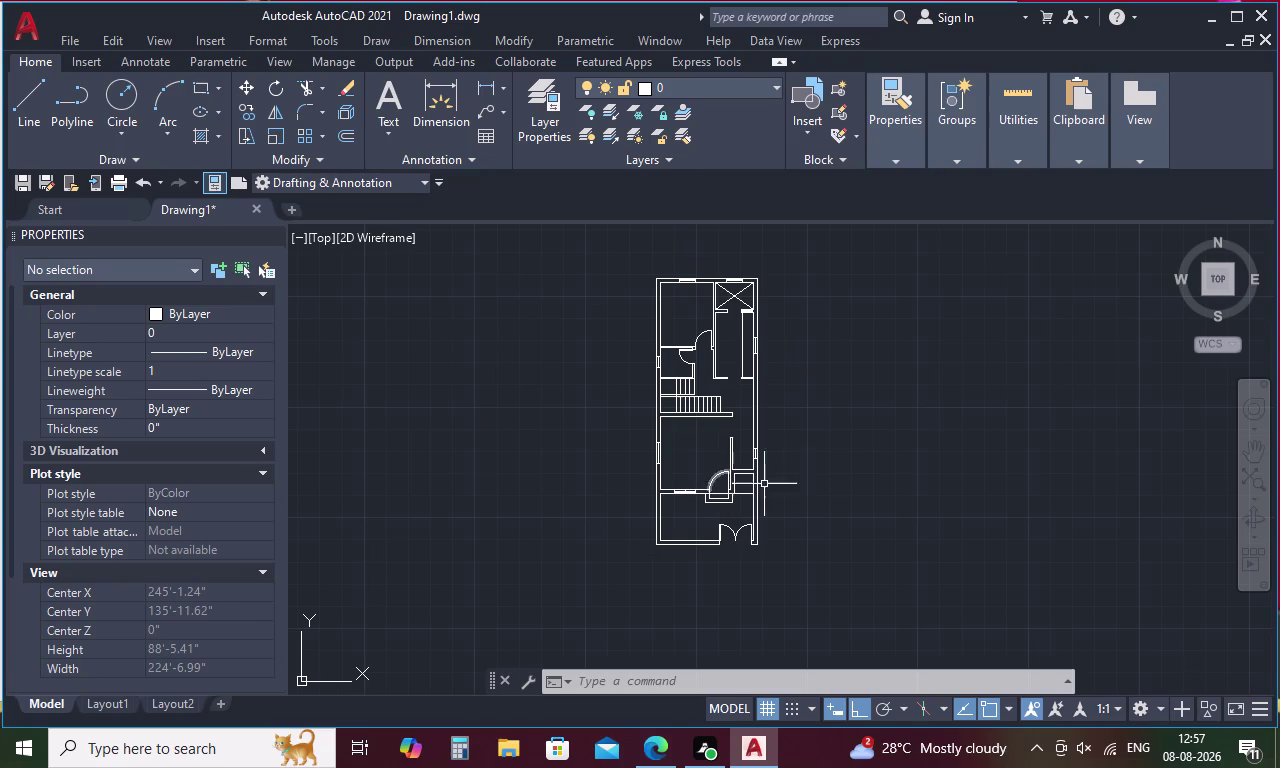
drag(1077, 359, 925, 541)
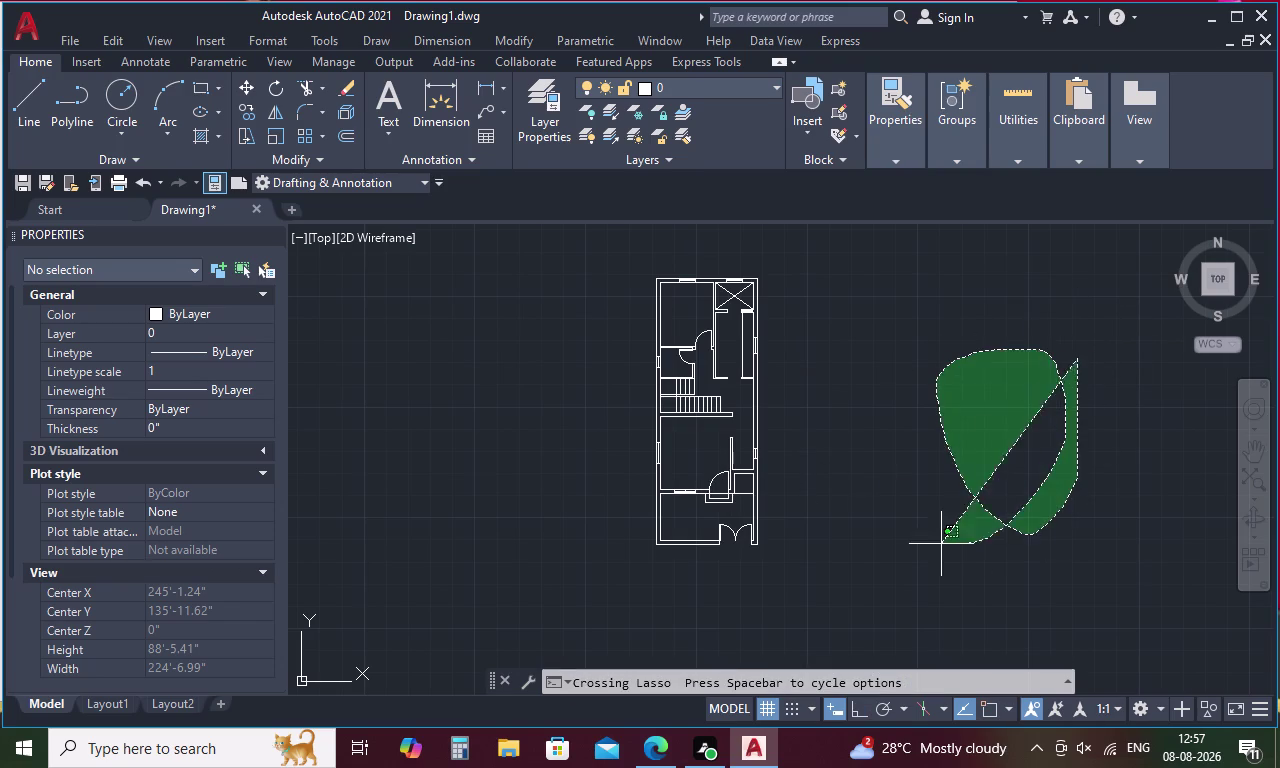
drag(925, 541, 886, 471)
drag(966, 409, 899, 494)
drag(971, 401, 1062, 524)
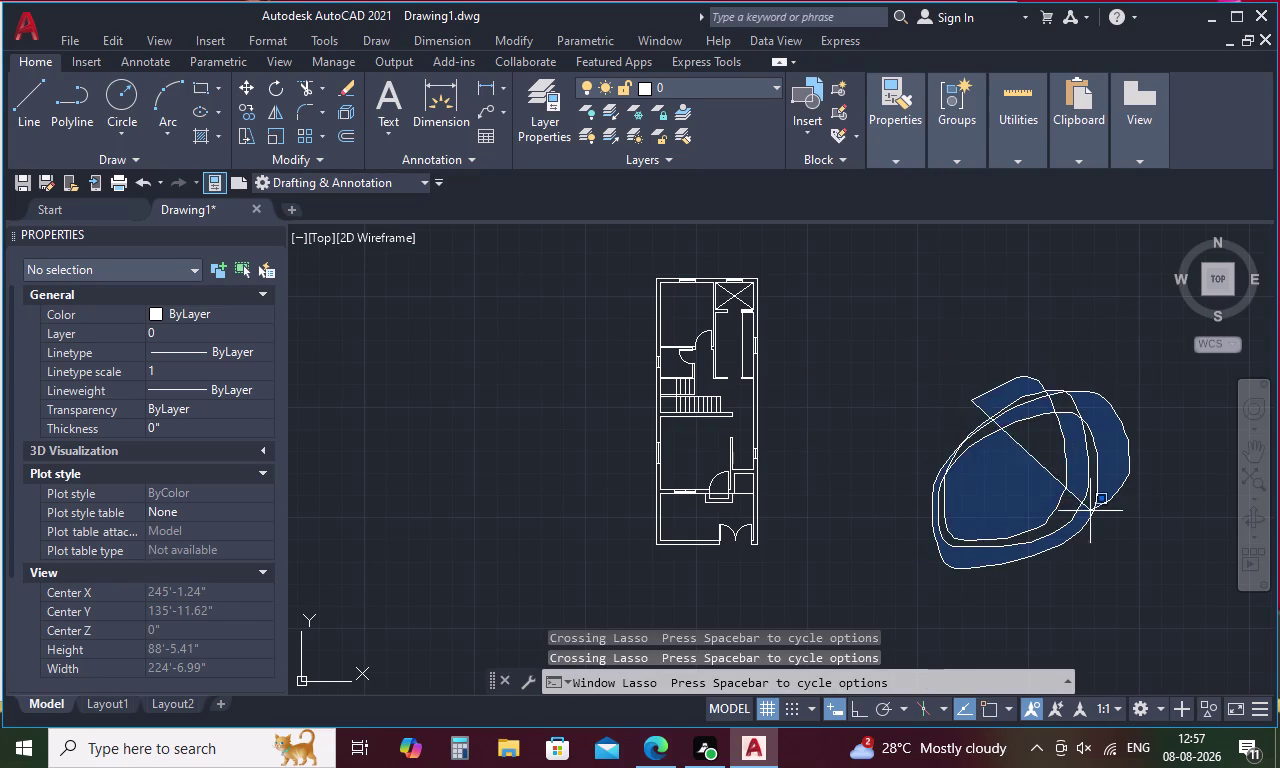
drag(1062, 524, 1026, 542)
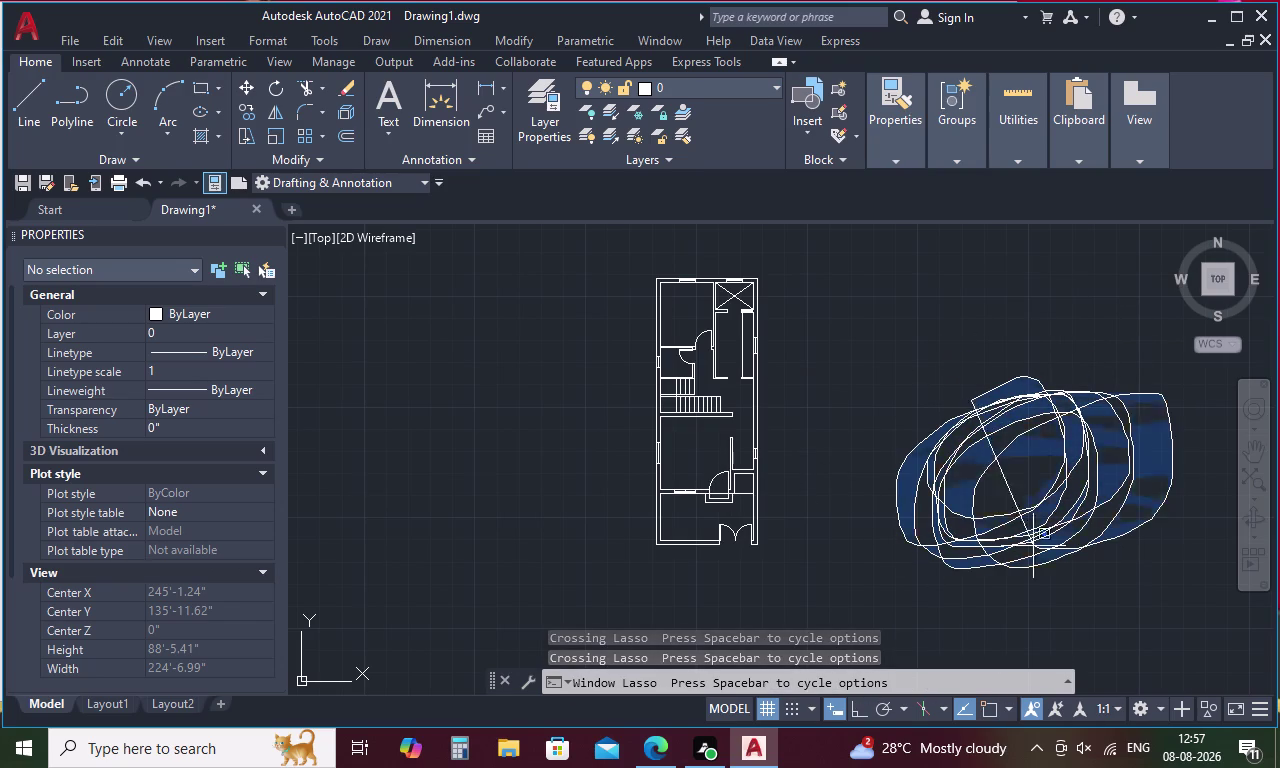
drag(1026, 542, 1159, 415)
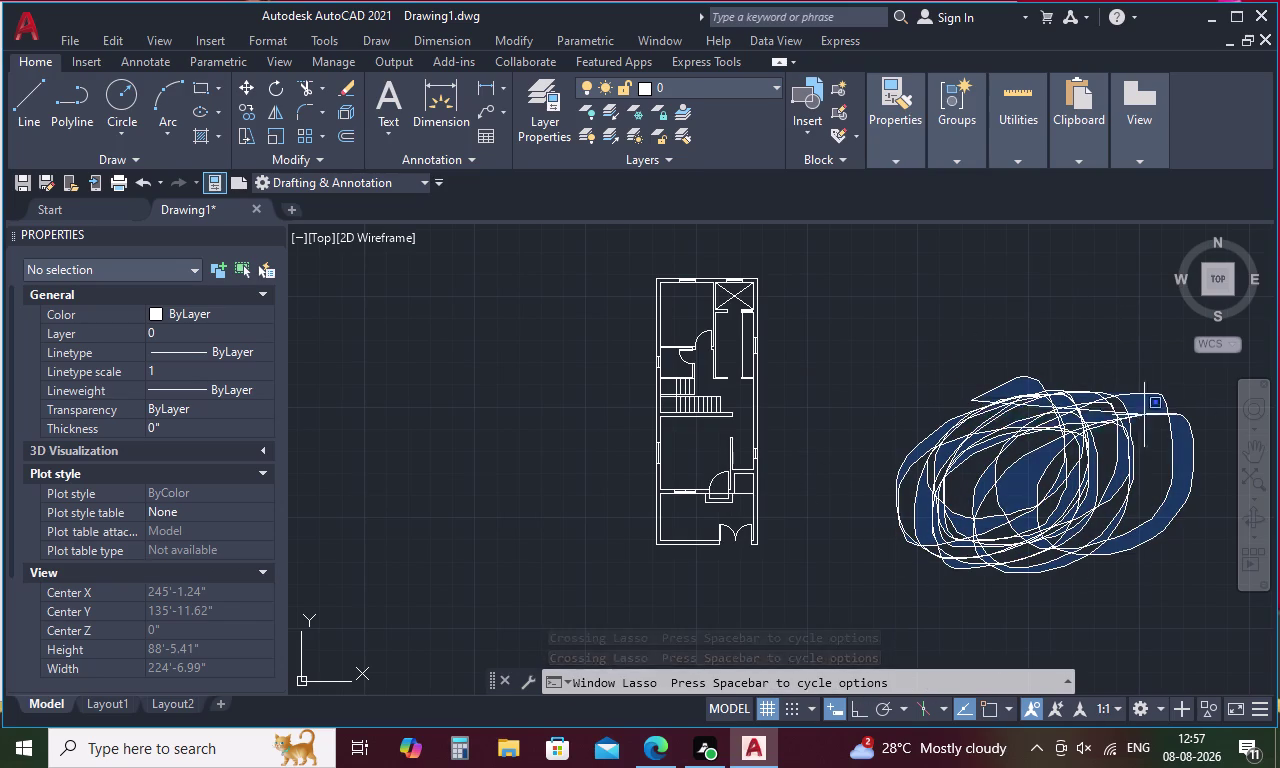
drag(1159, 415, 930, 595)
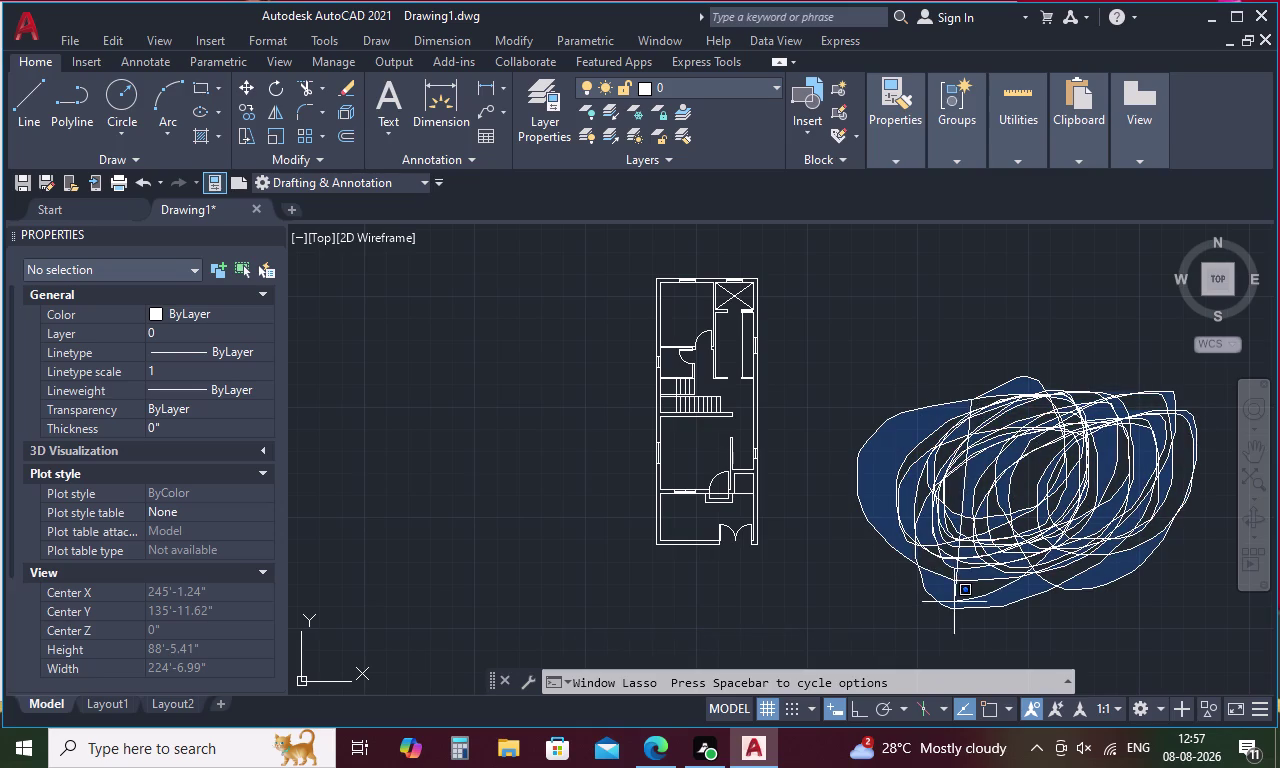
drag(930, 595, 1106, 539)
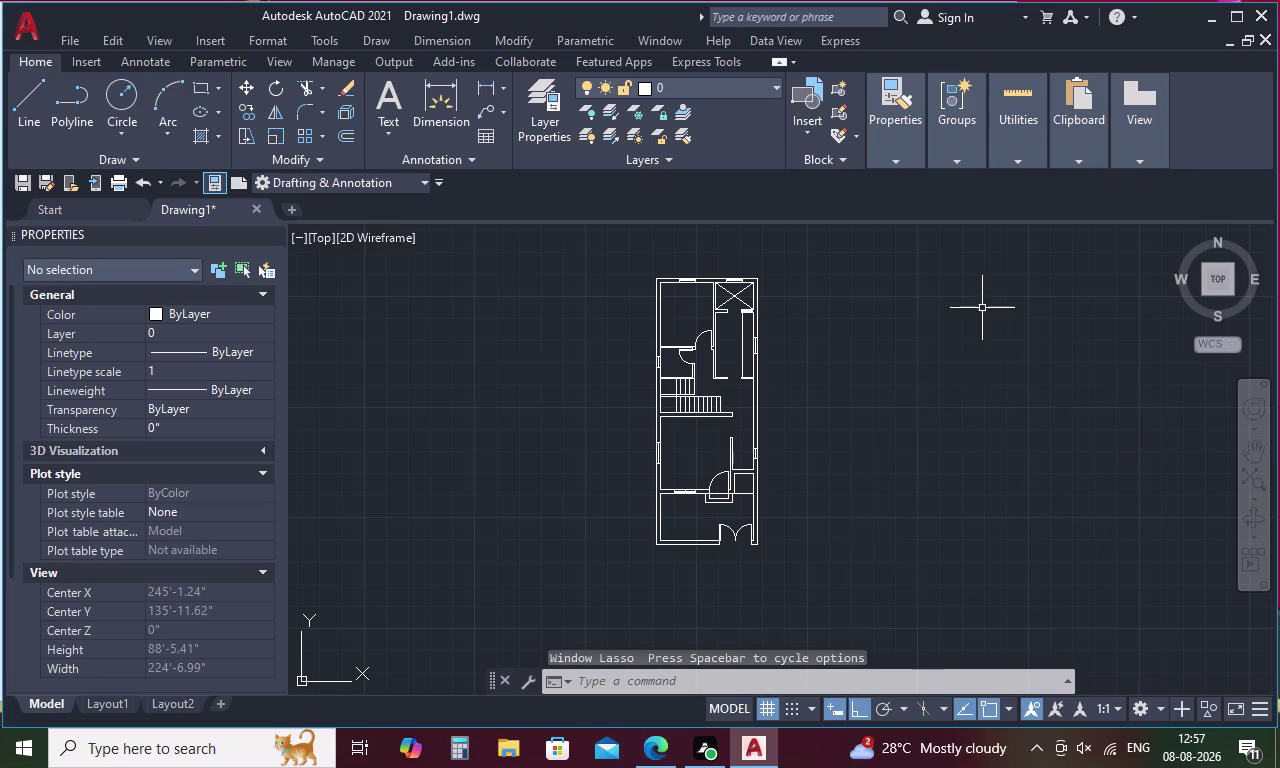
drag(982, 308, 1003, 472)
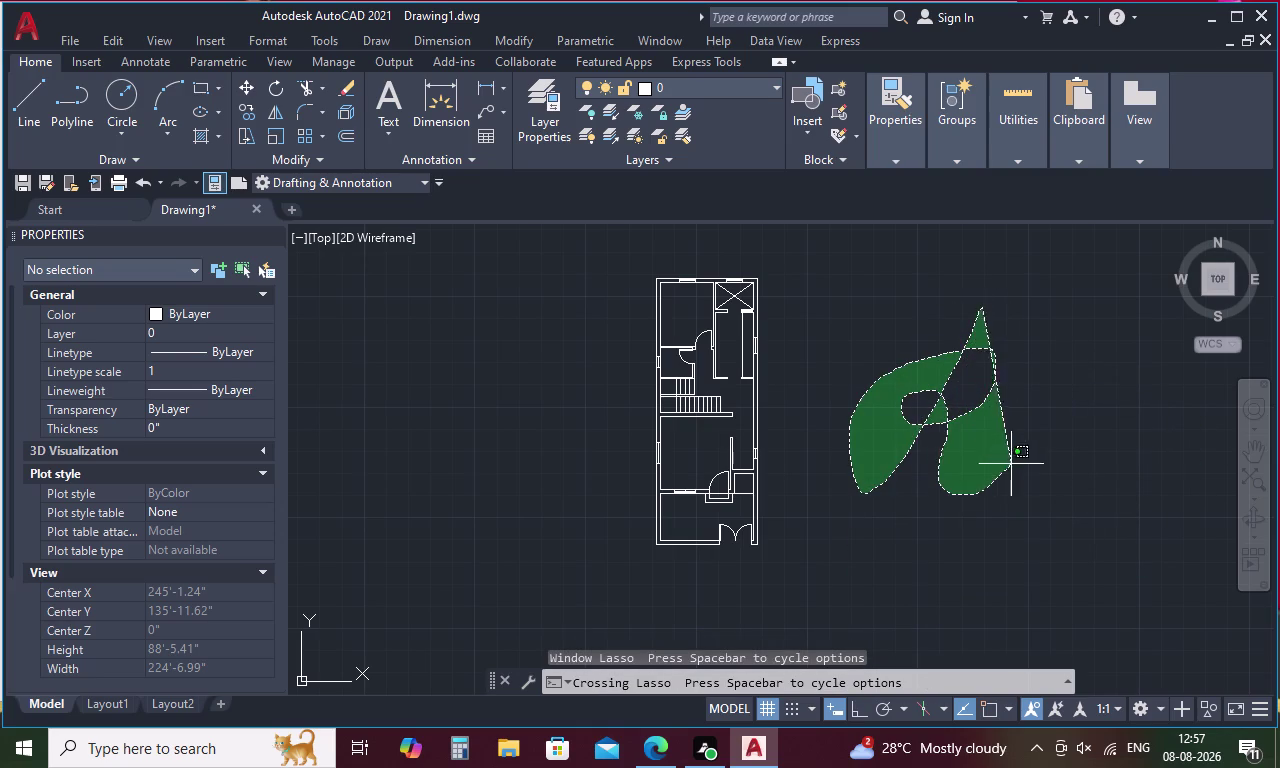
drag(1003, 472, 1026, 579)
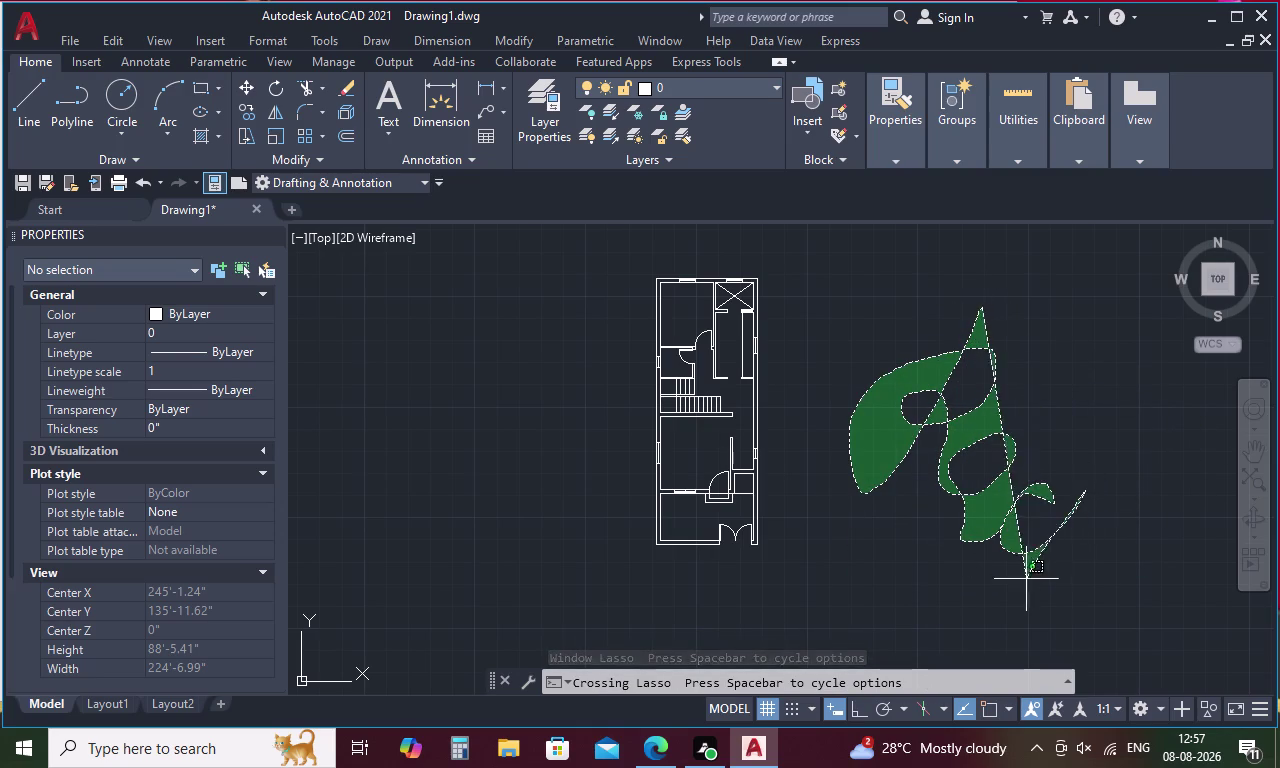
drag(1026, 579, 1198, 605)
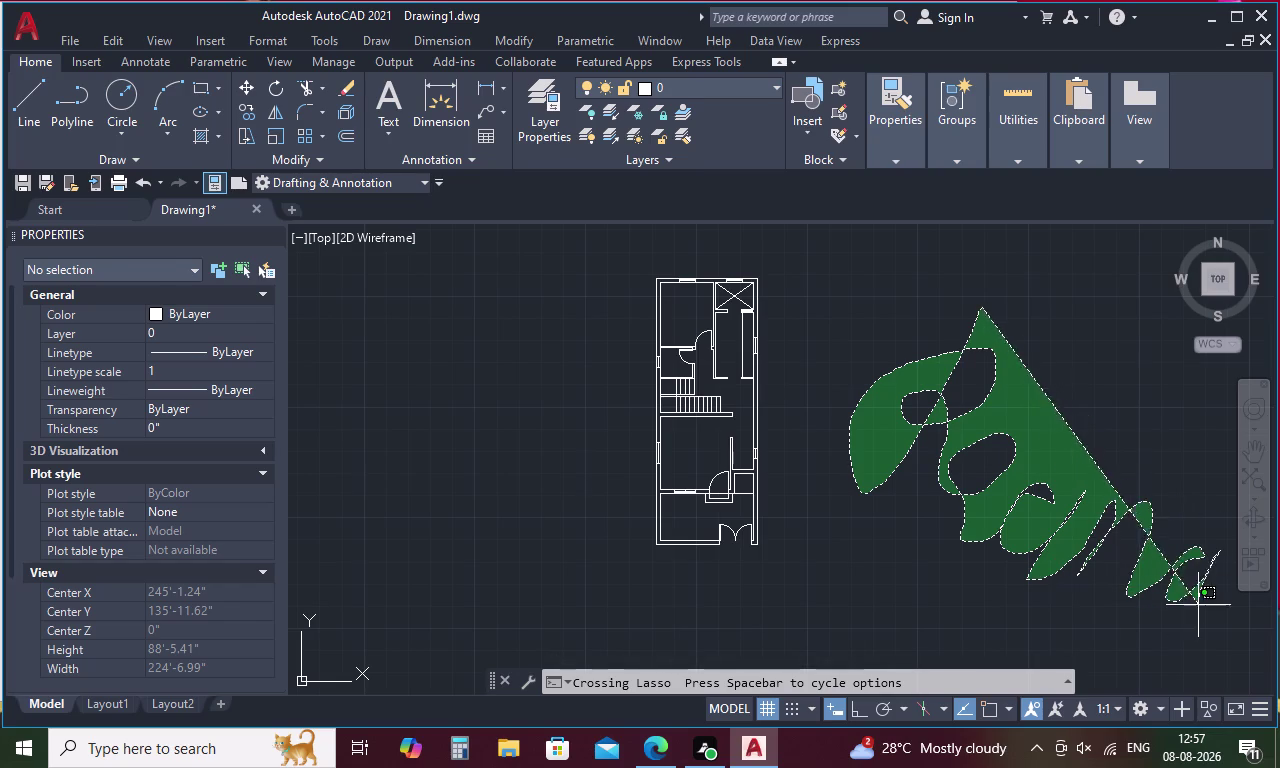
drag(1198, 605, 1279, 626)
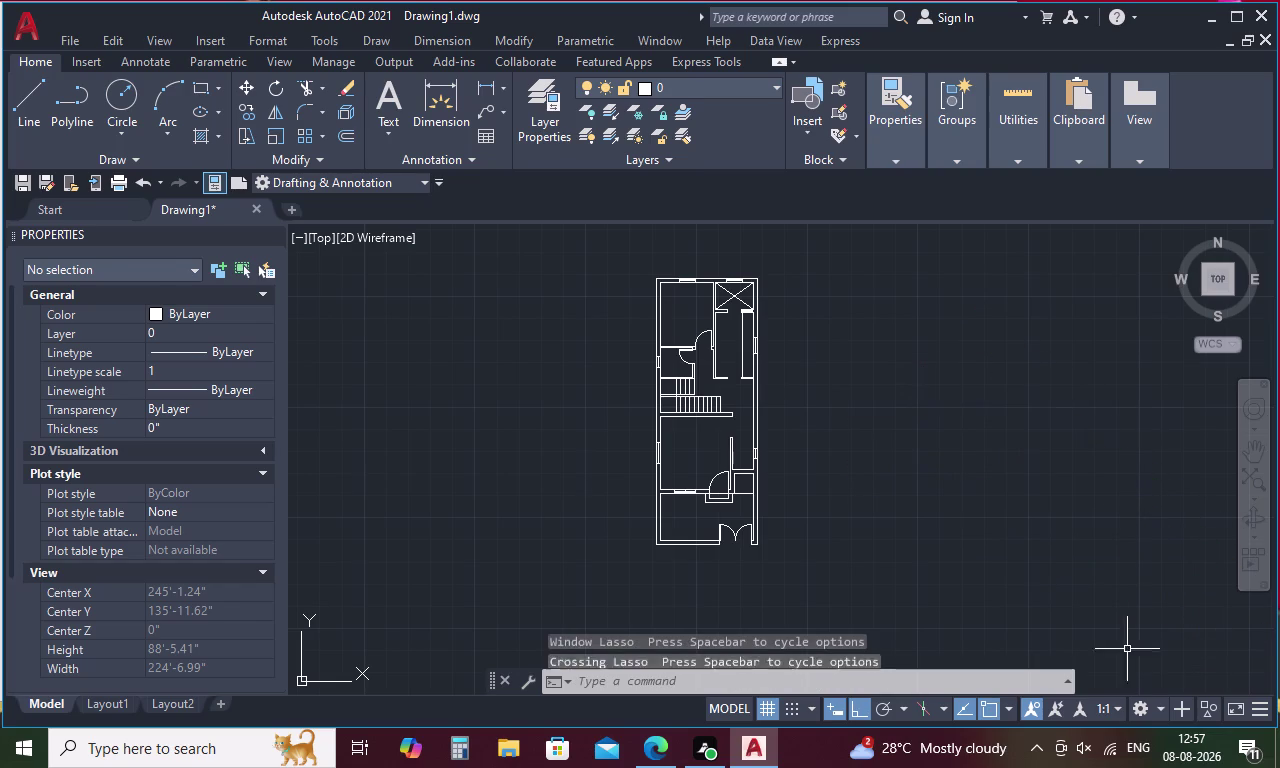
drag(902, 275, 942, 376)
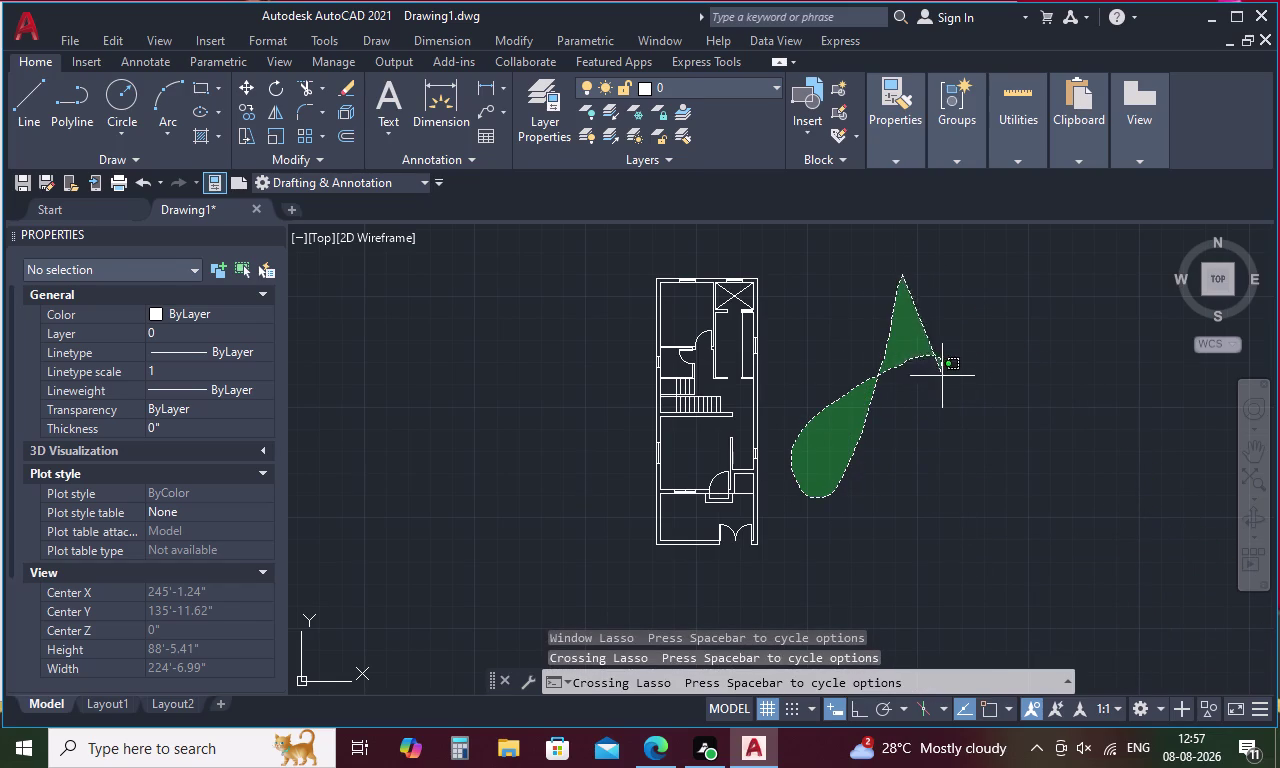
drag(942, 376, 936, 430)
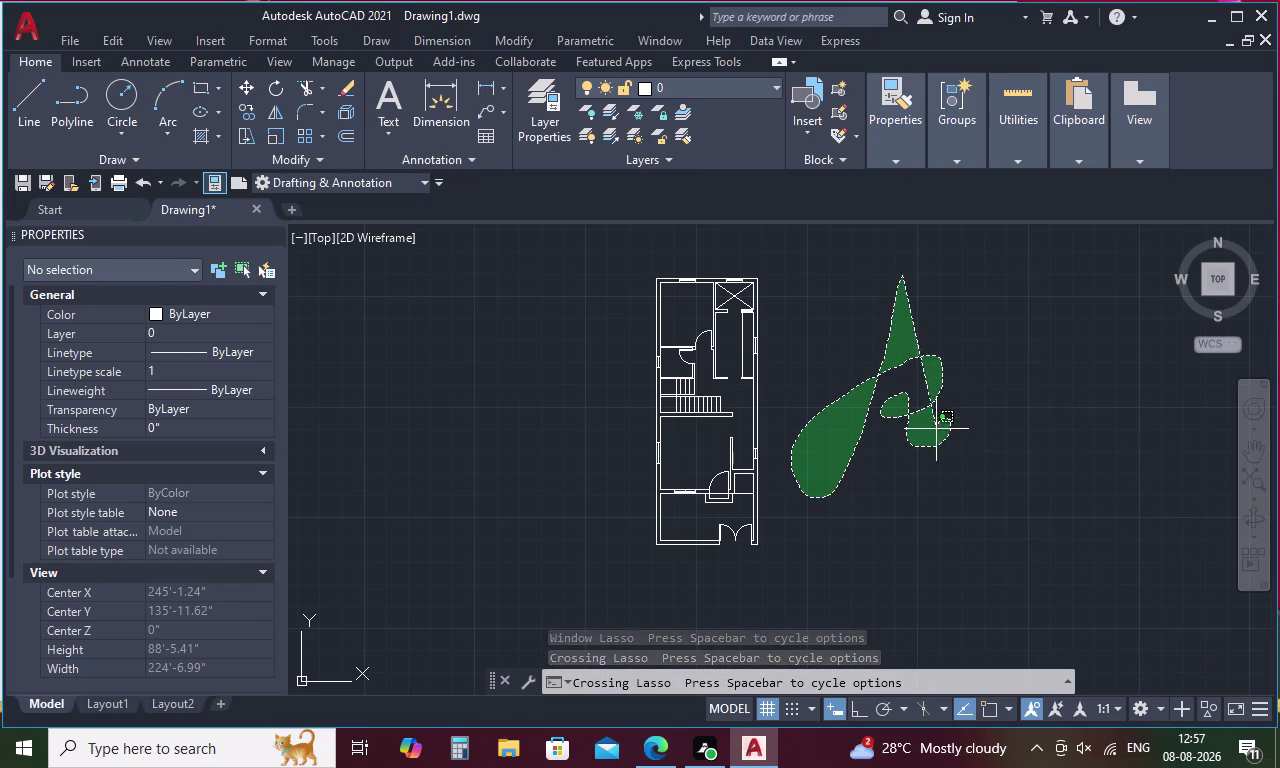
drag(936, 430, 980, 504)
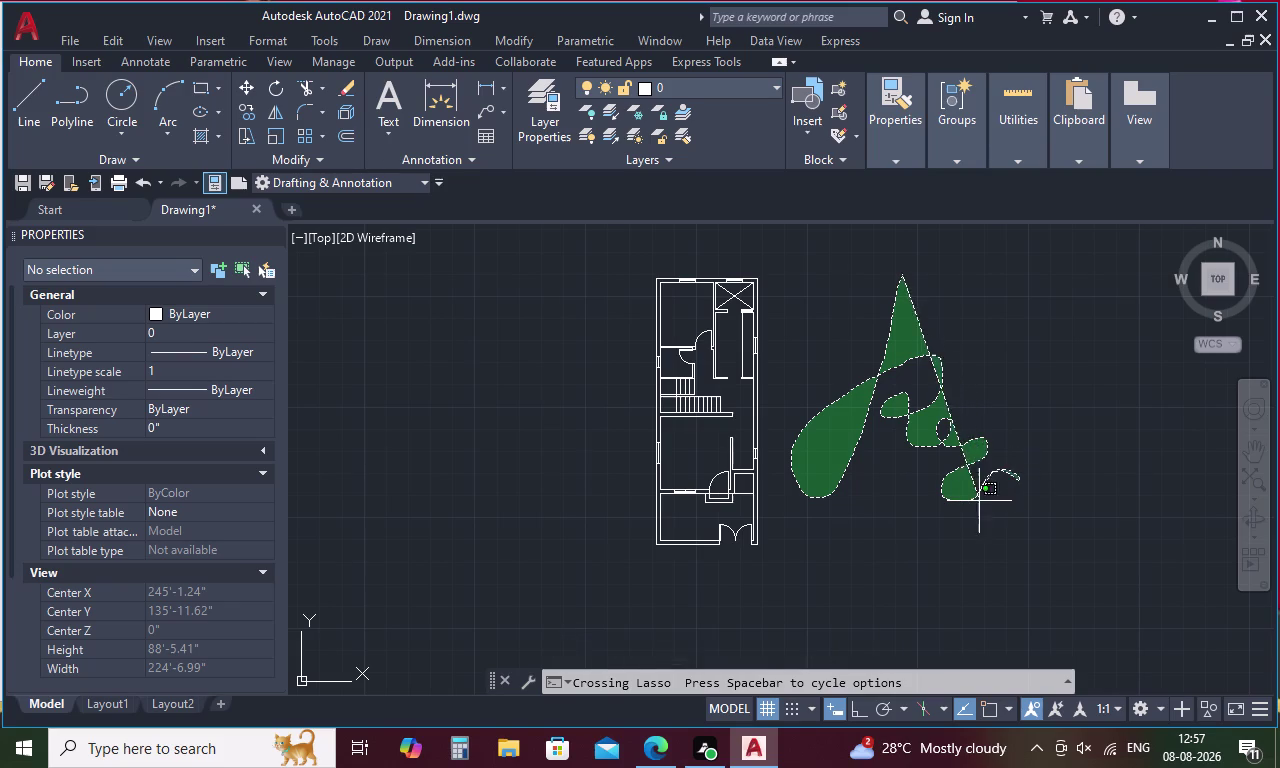
drag(980, 504, 1069, 530)
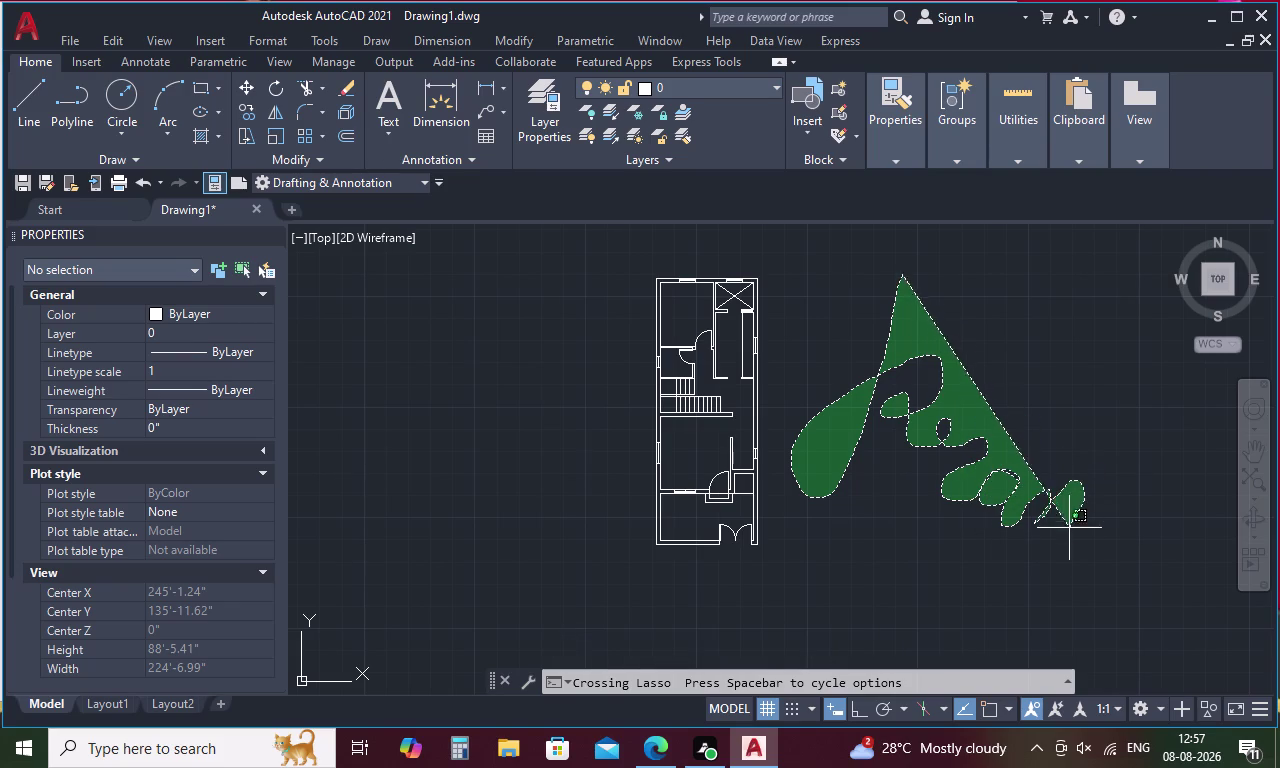
drag(1069, 530, 1163, 580)
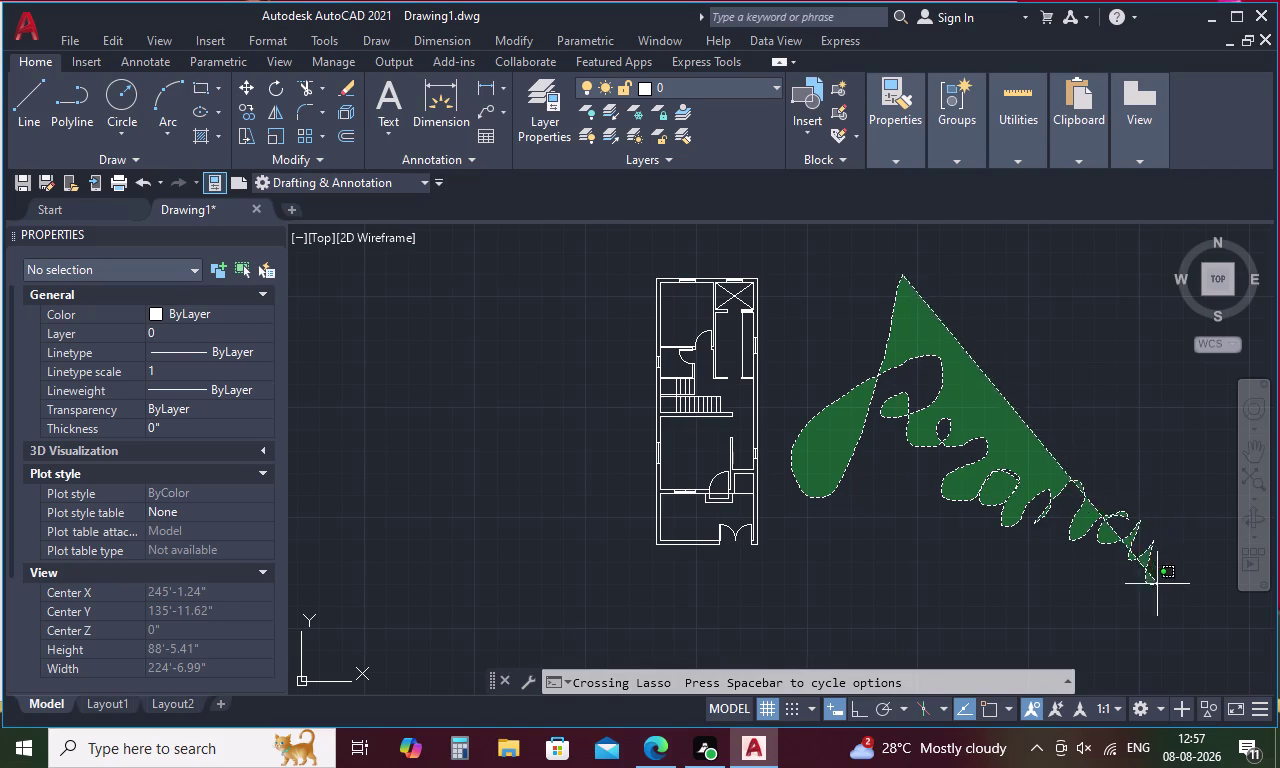
drag(1163, 580, 1239, 585)
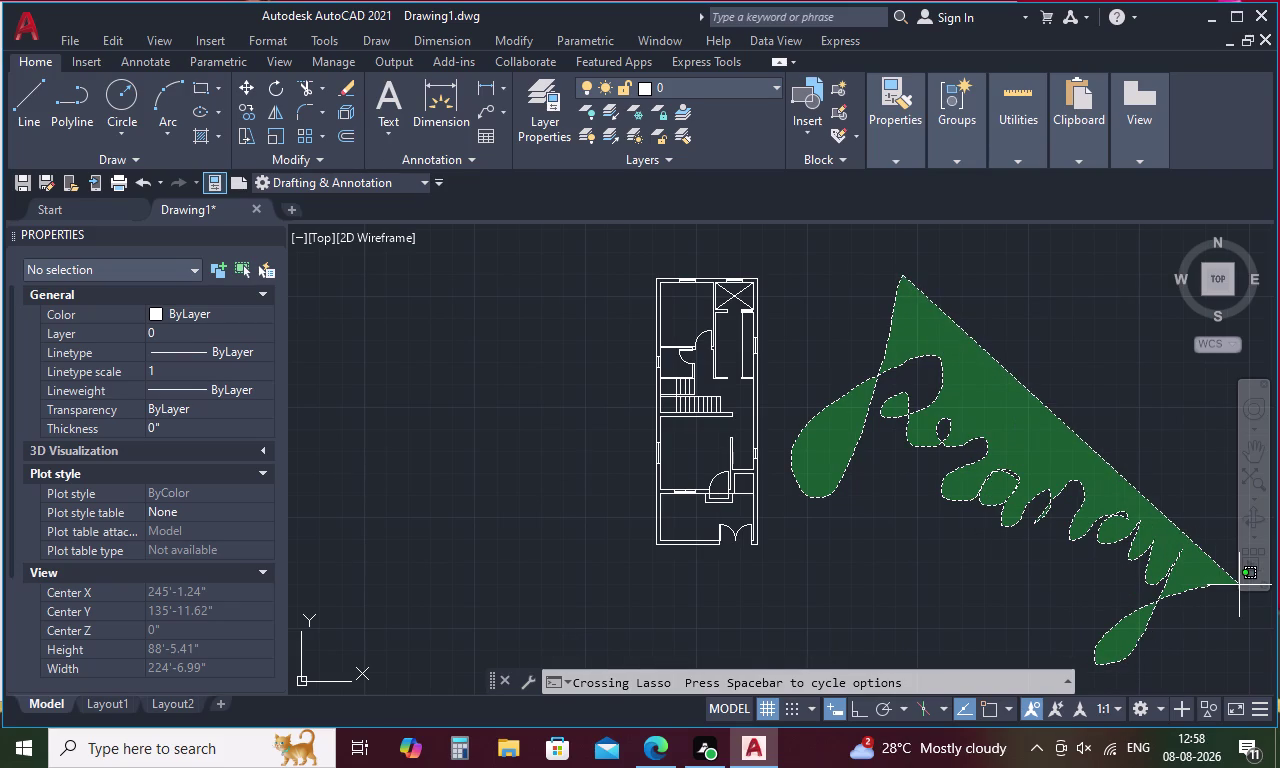
drag(1239, 585, 1239, 586)
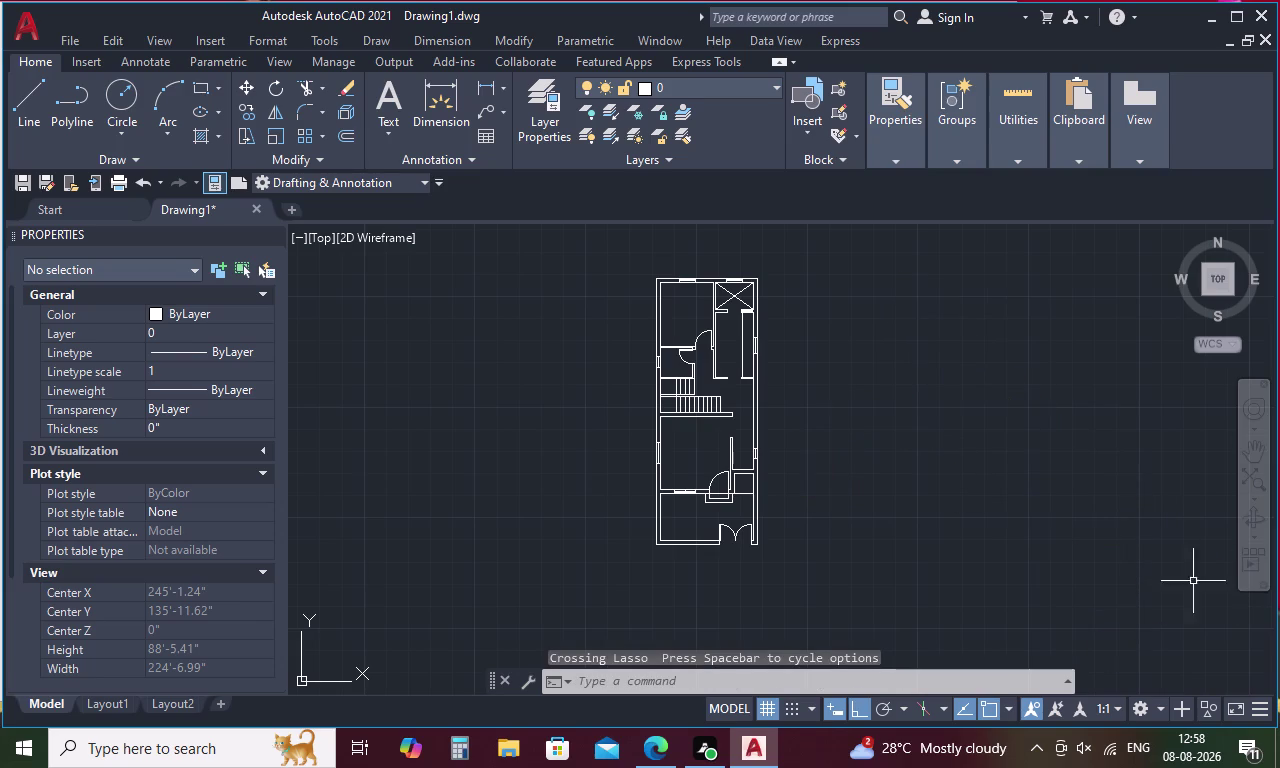
drag(812, 278, 814, 280)
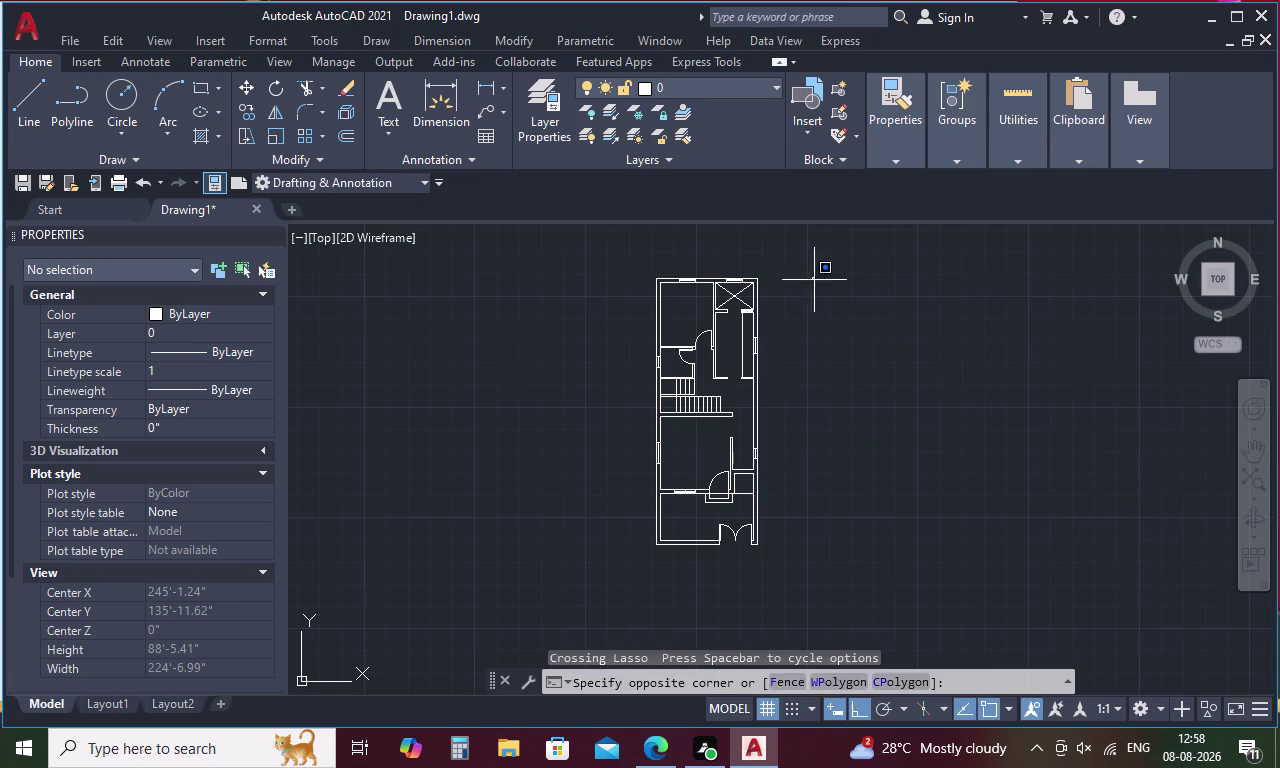
drag(814, 280, 832, 351)
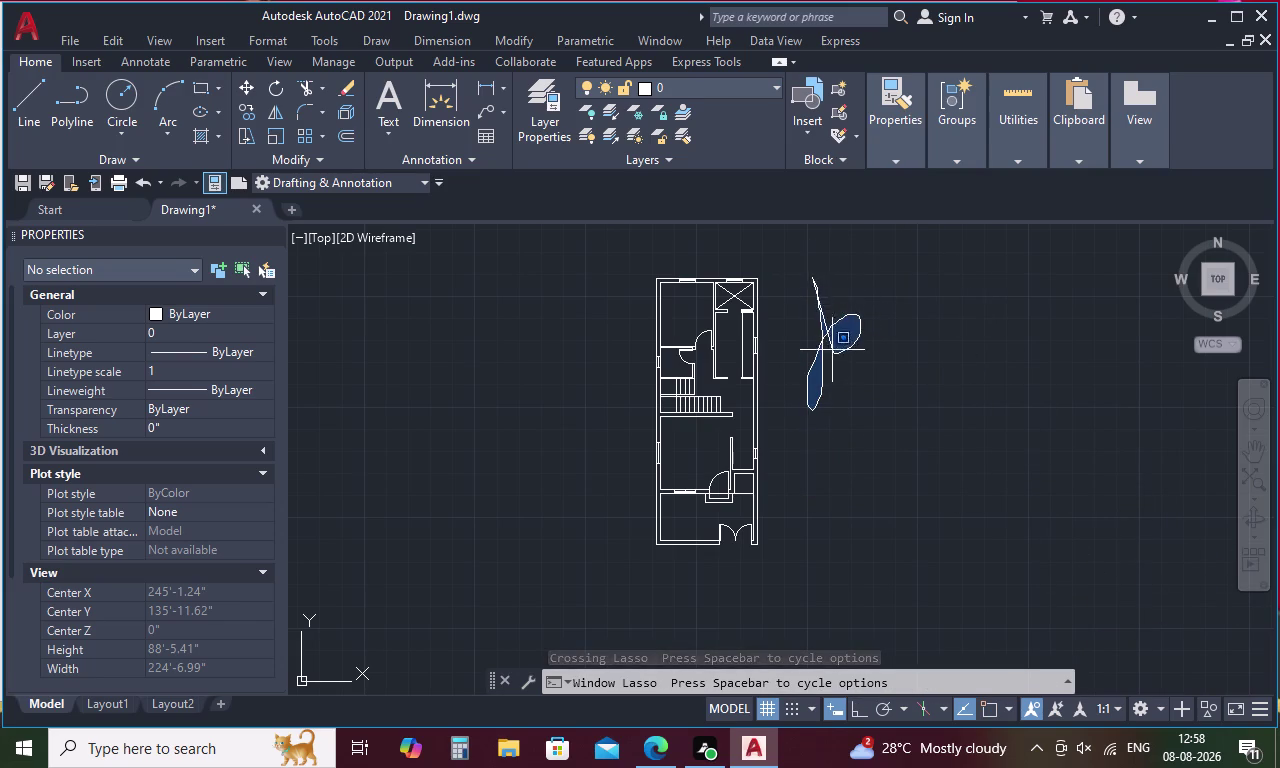
drag(832, 351, 868, 338)
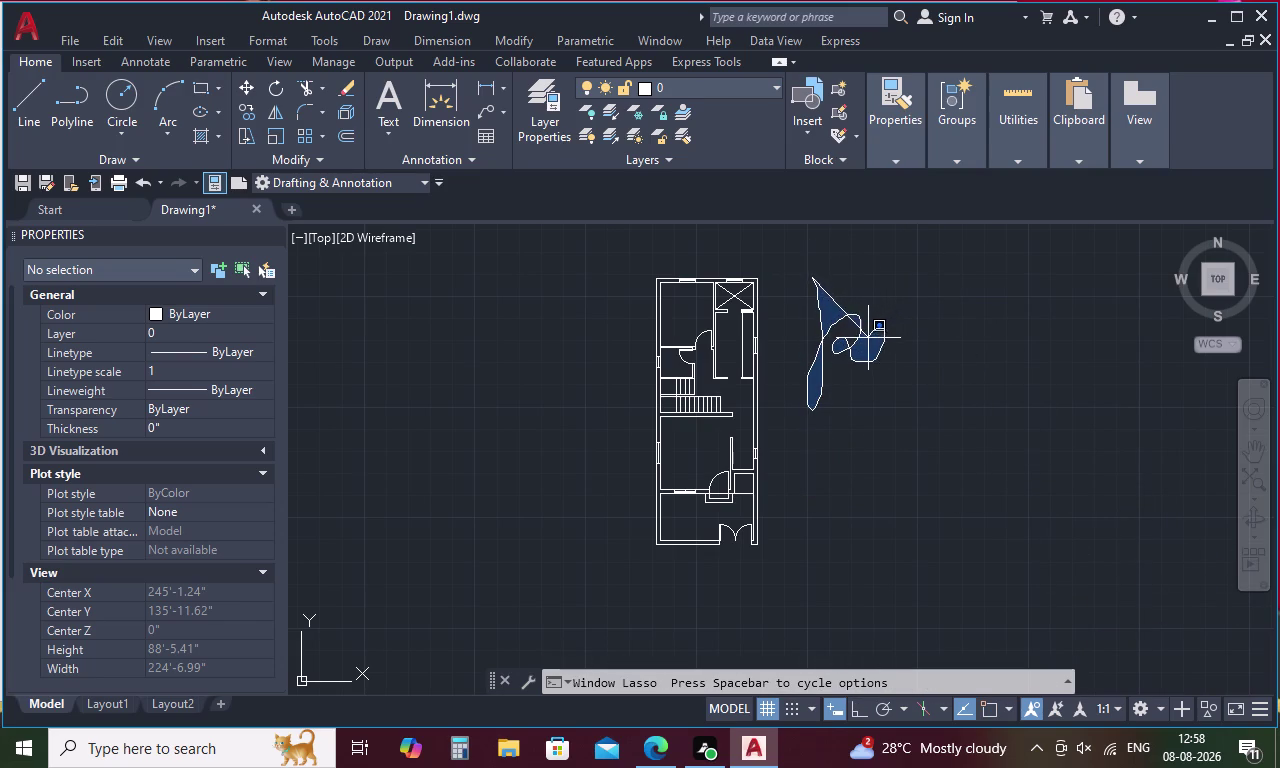
drag(868, 338, 913, 363)
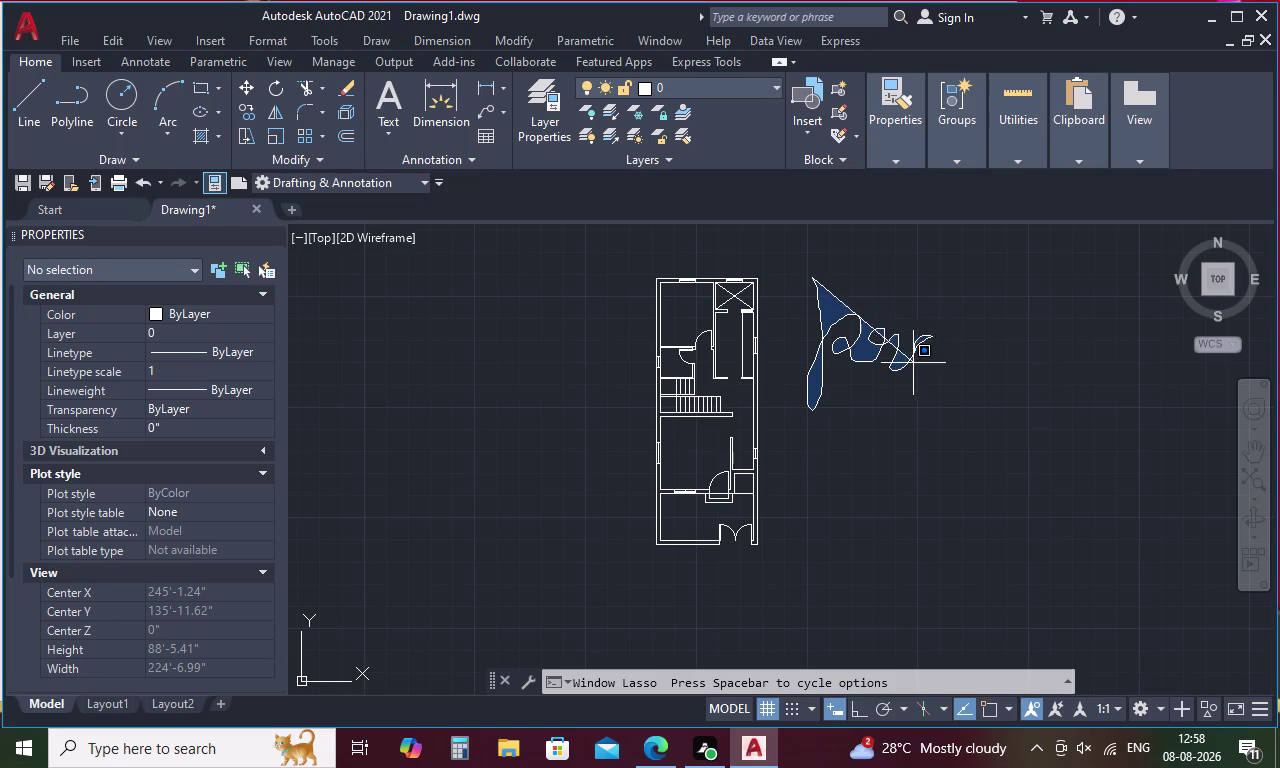
drag(913, 363, 990, 367)
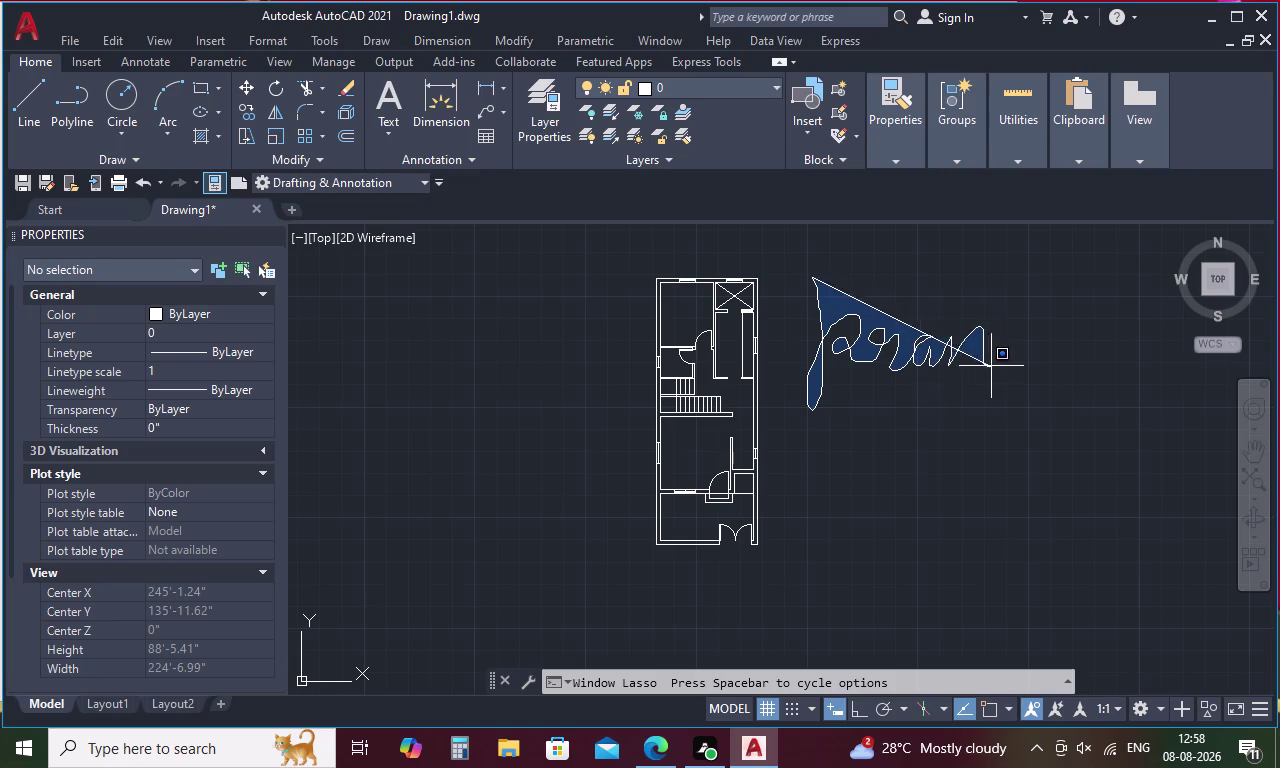
drag(990, 367, 1098, 361)
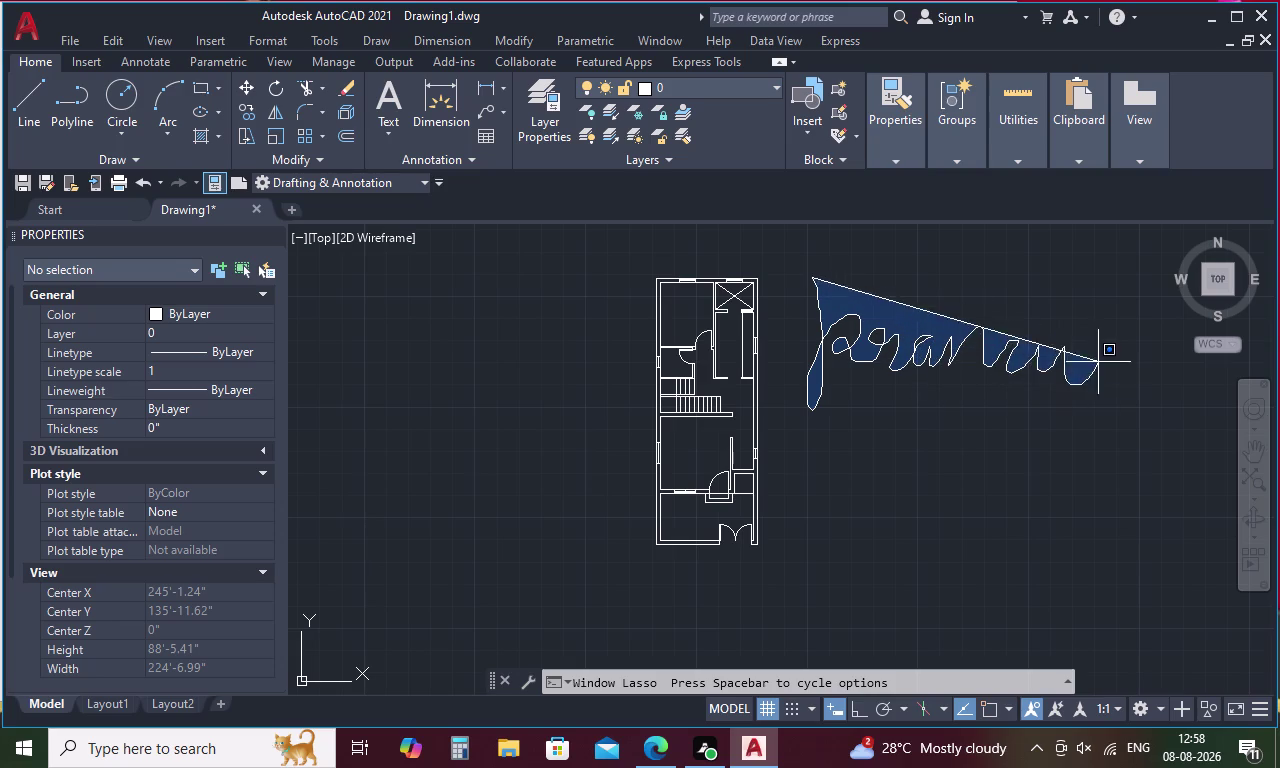
drag(1098, 361, 1141, 342)
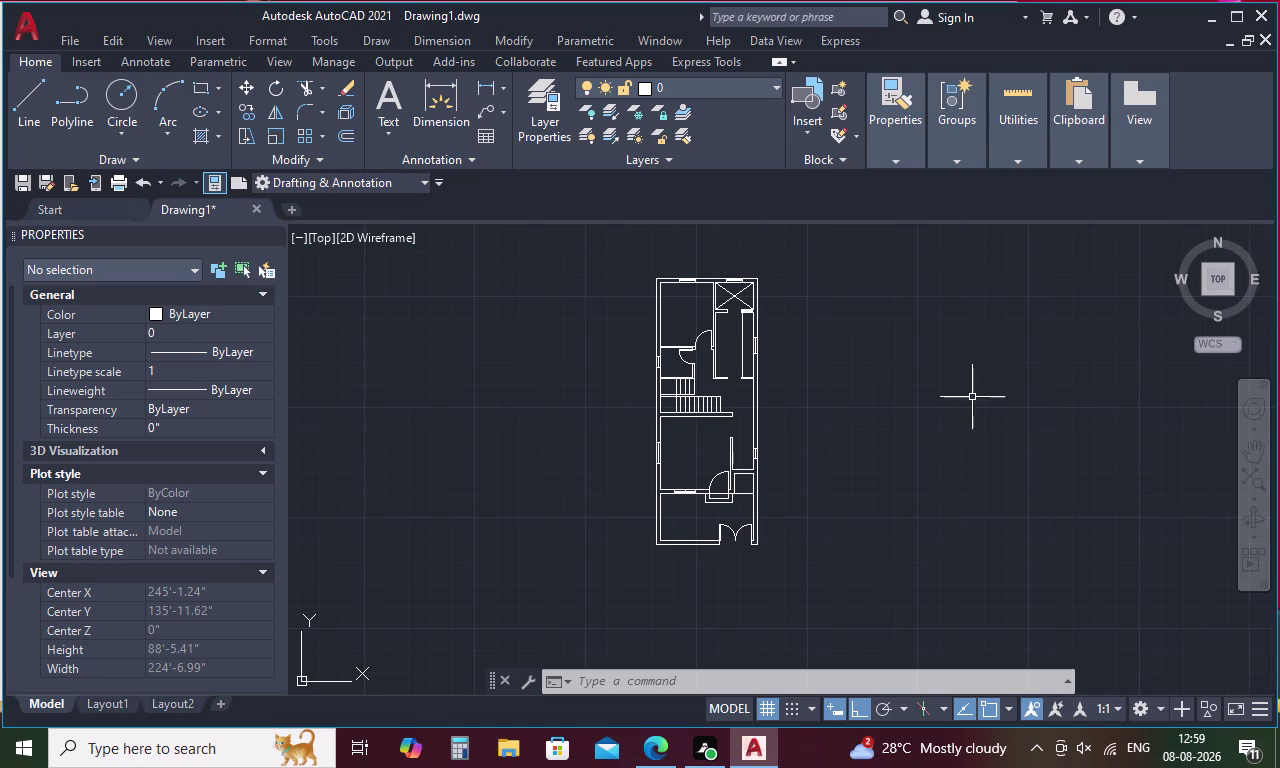
Start a line at the new outline's top-left corner and draw the 50' left side and 19' bottom.
key(Escape)
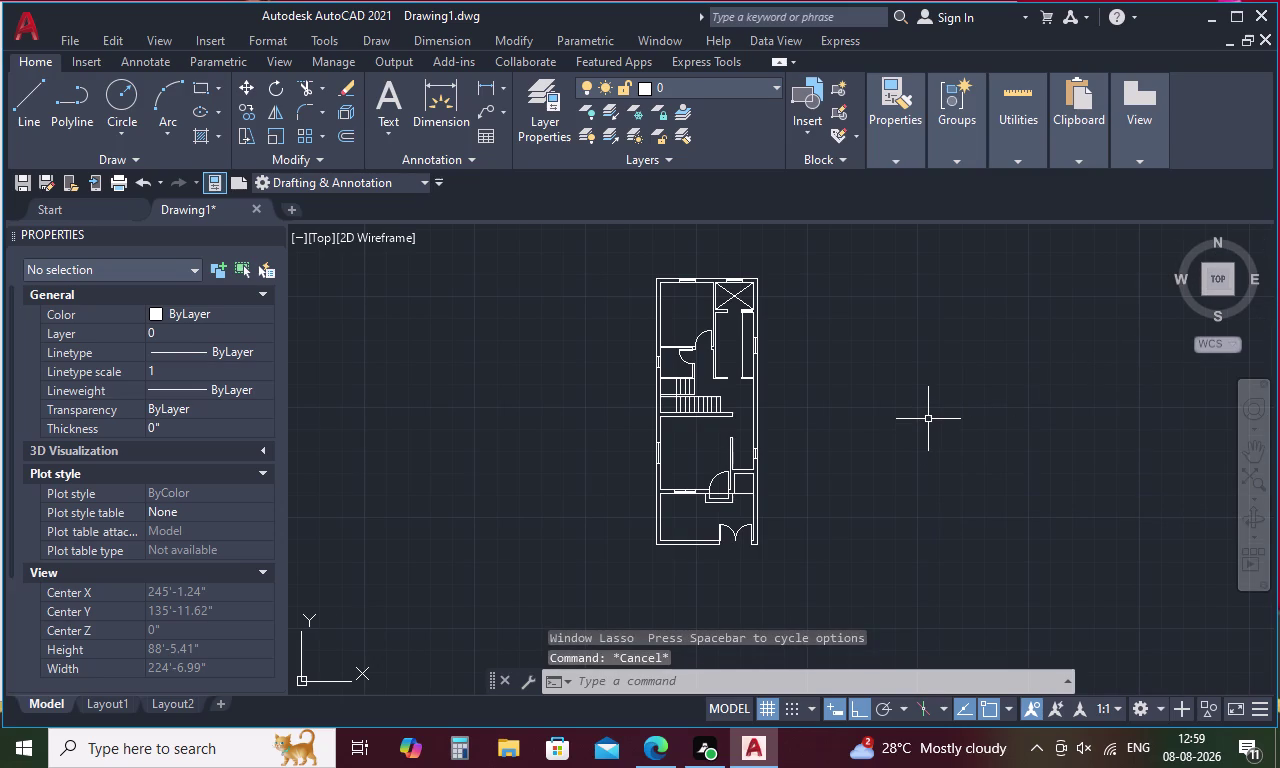
key(l)
key(space)
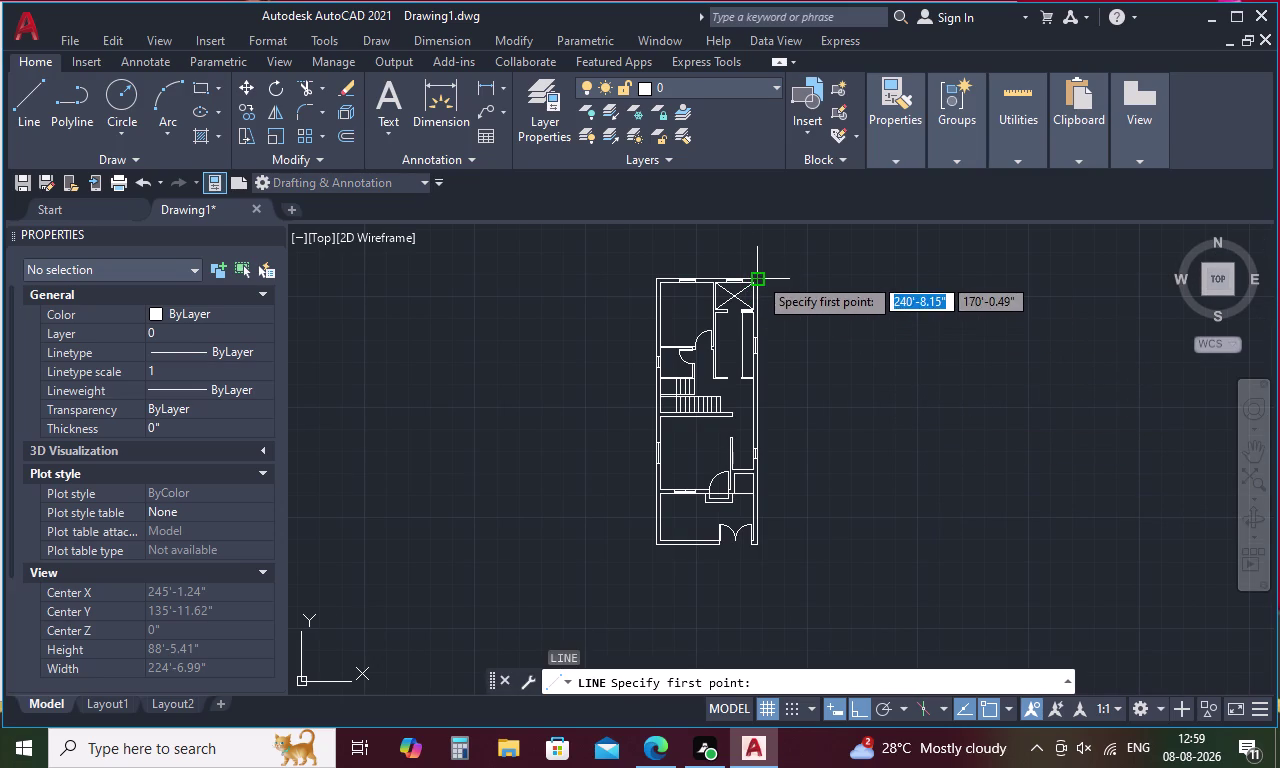
click(758, 276)
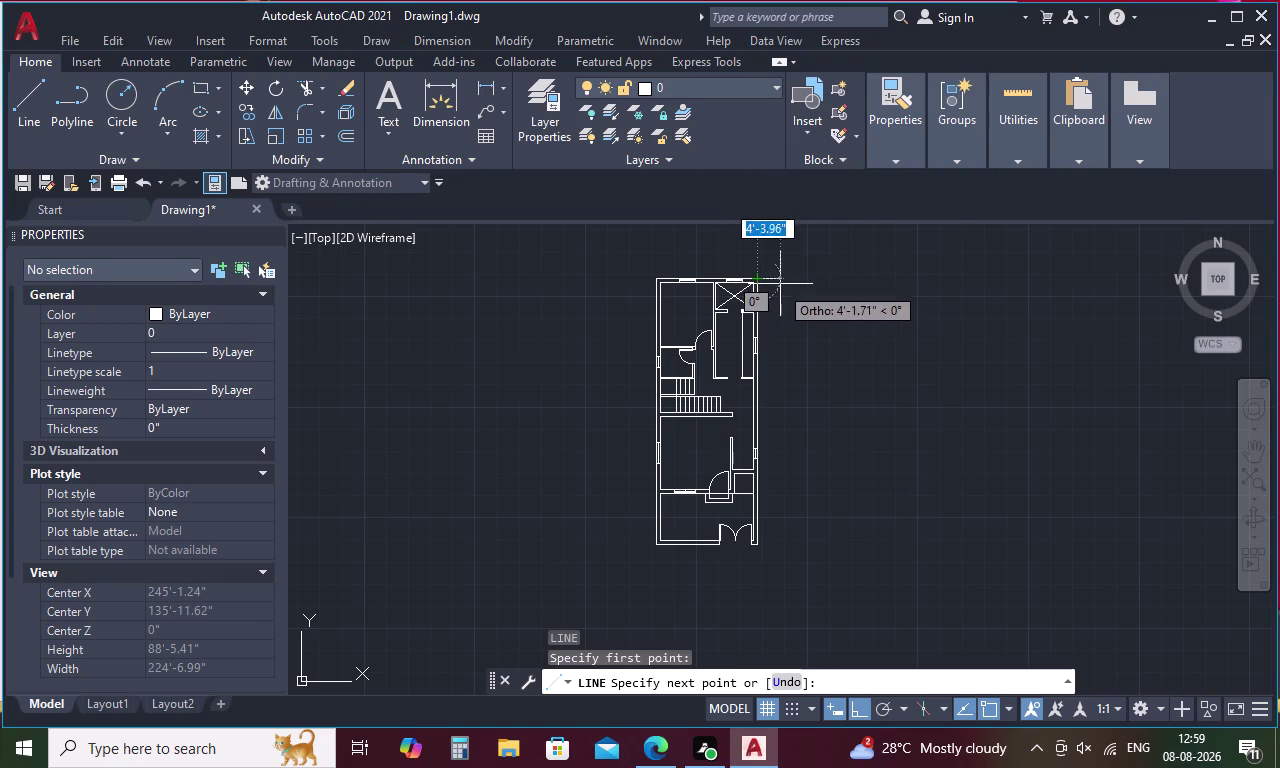
click(788, 279)
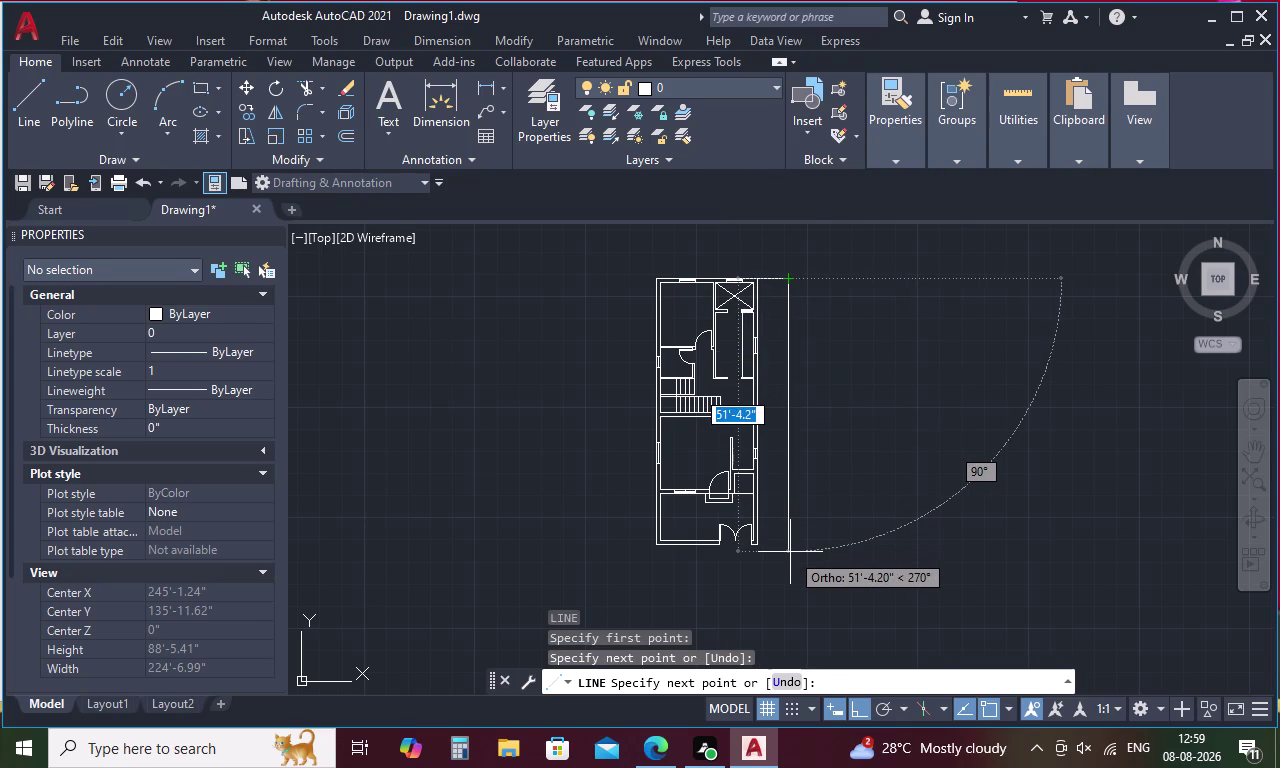
key(5)
text(0')
key(space)
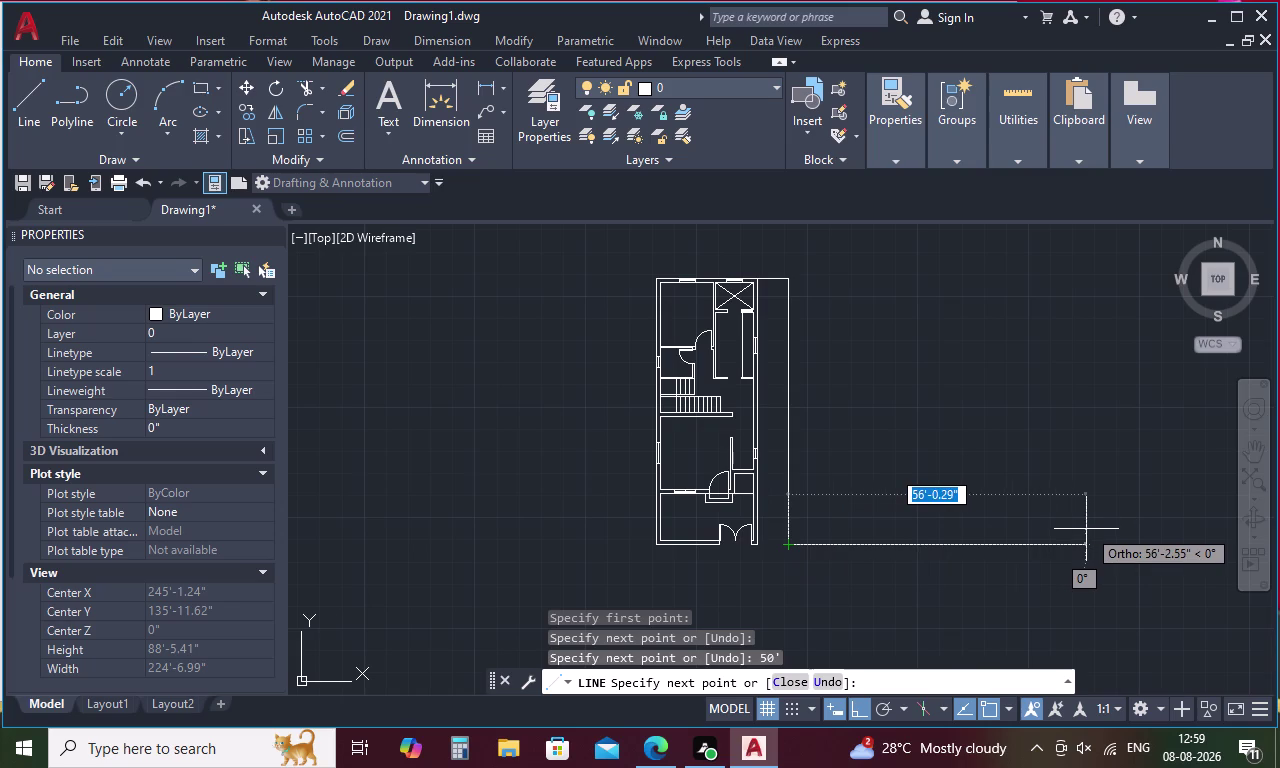
key(1)
text(9')
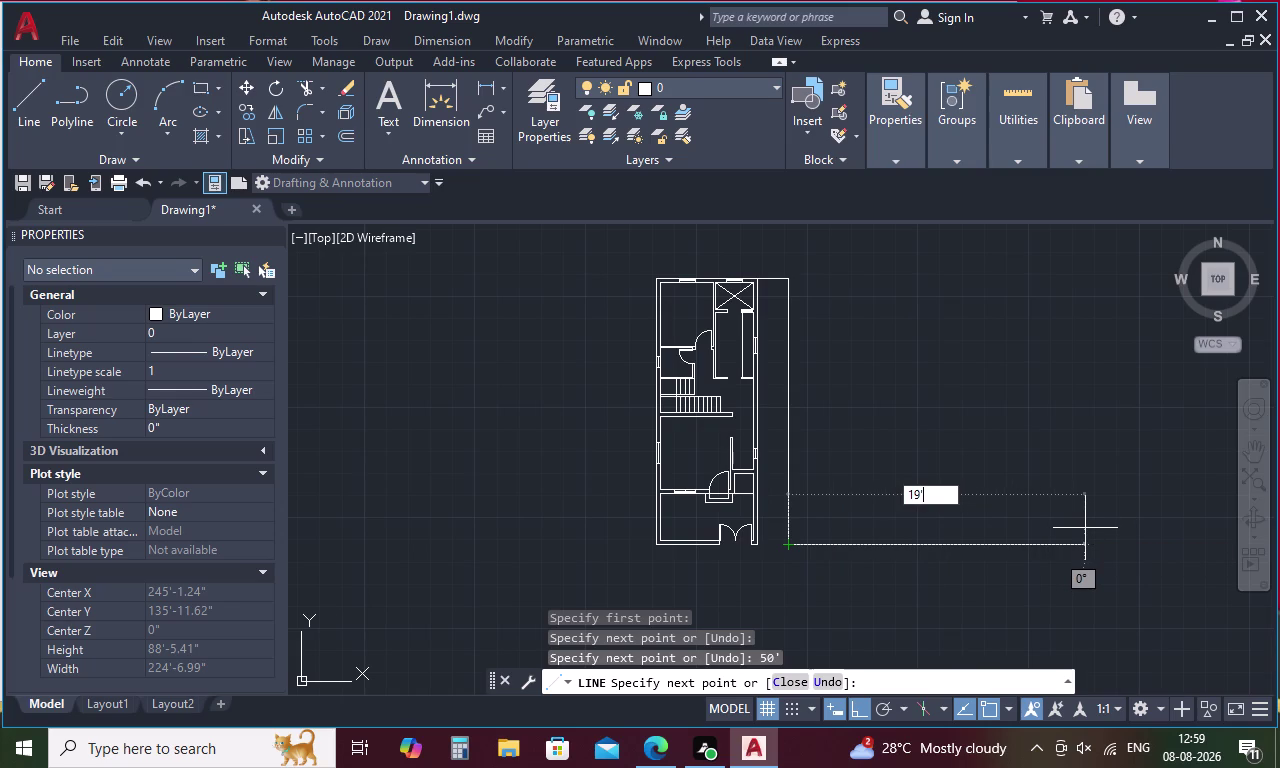
key(space)
Draw the 50' right side, close the top, and delete the stray extra line.
key(5)
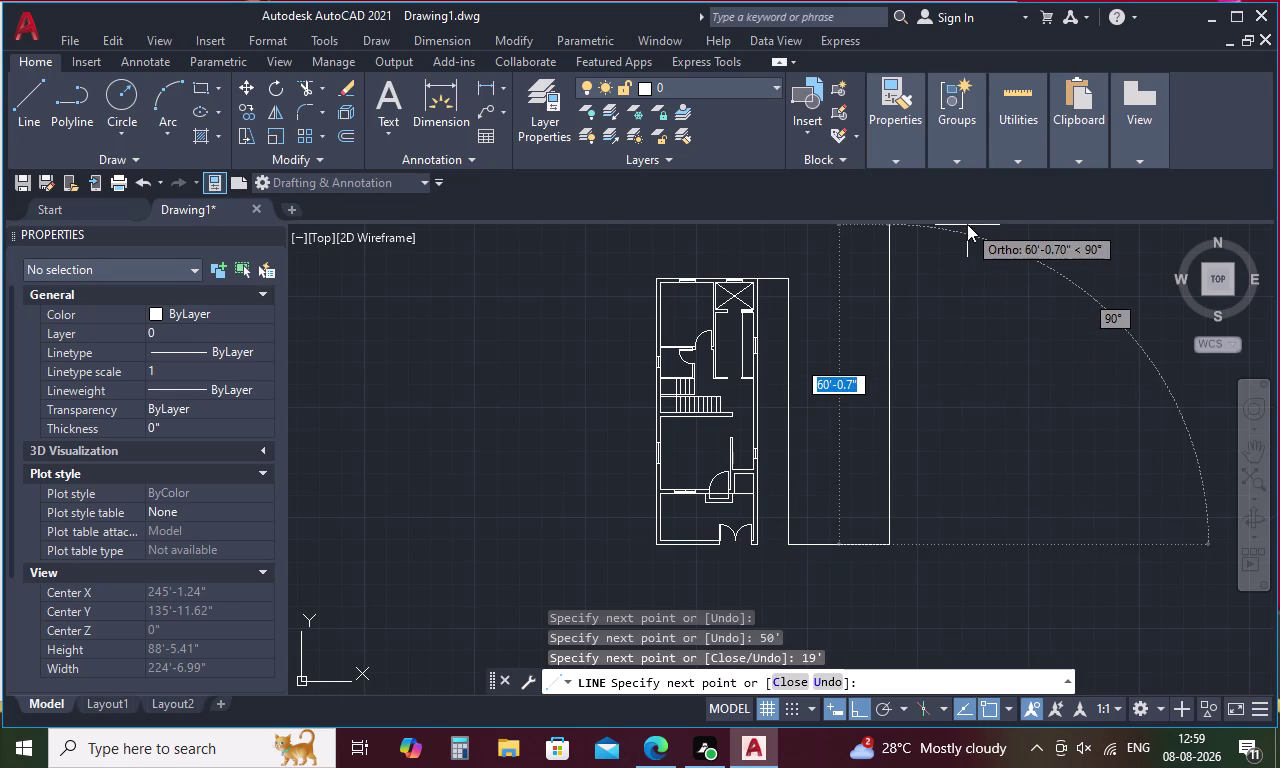
key(0)
key(apostrophe)
key(space)
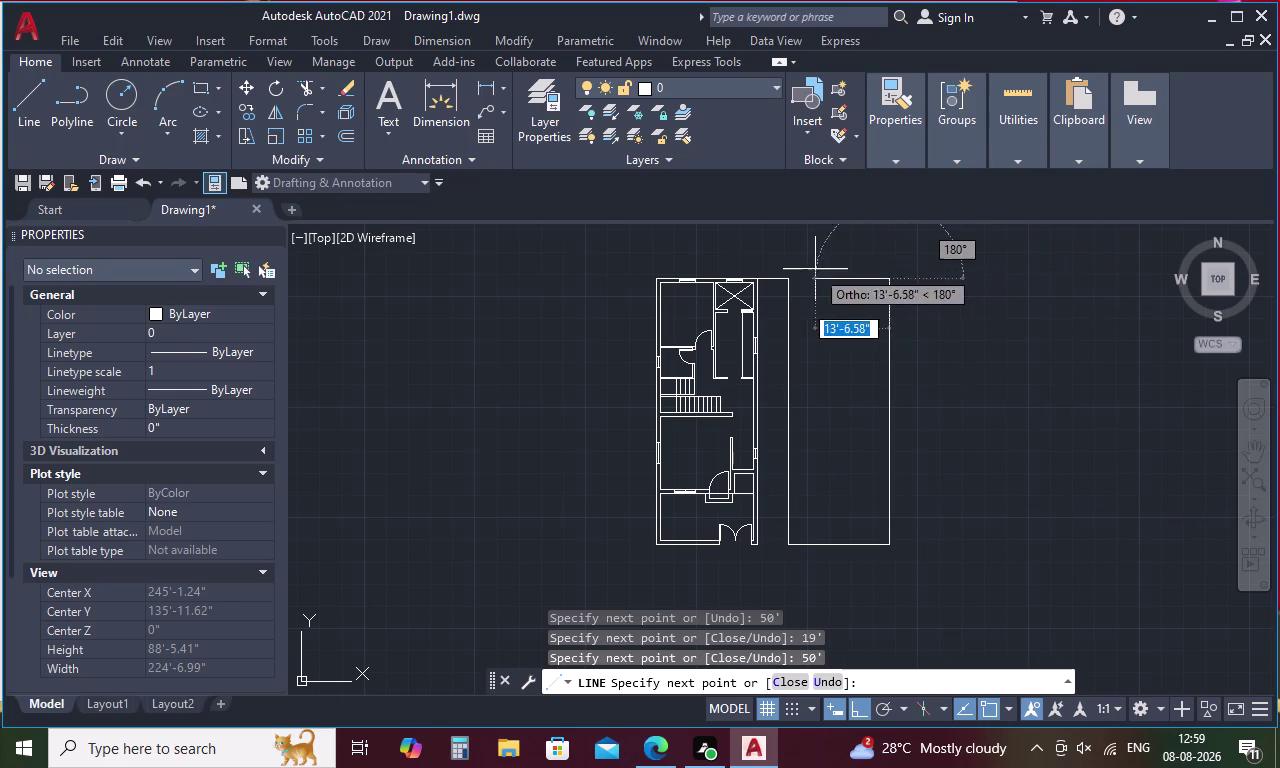
click(790, 275)
key(Escape)
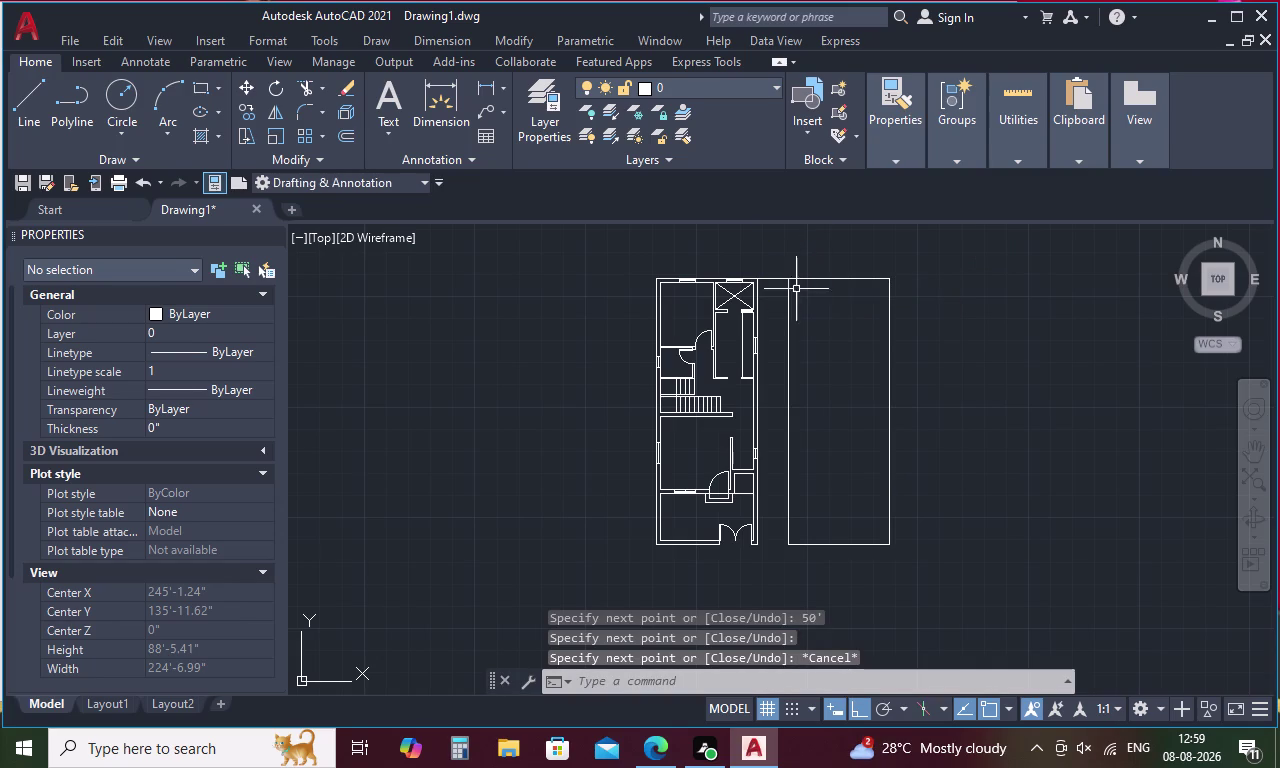
click(769, 281)
key(Delete)
text(O)
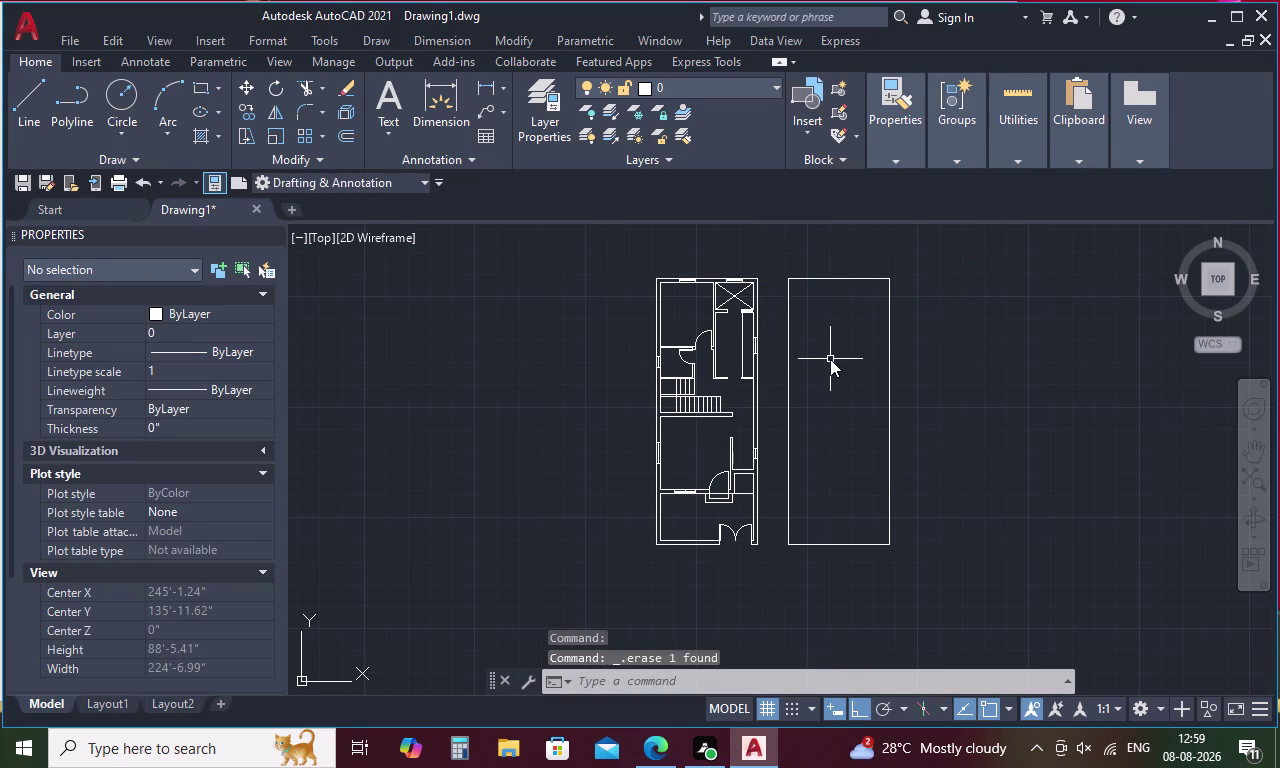
key(space)
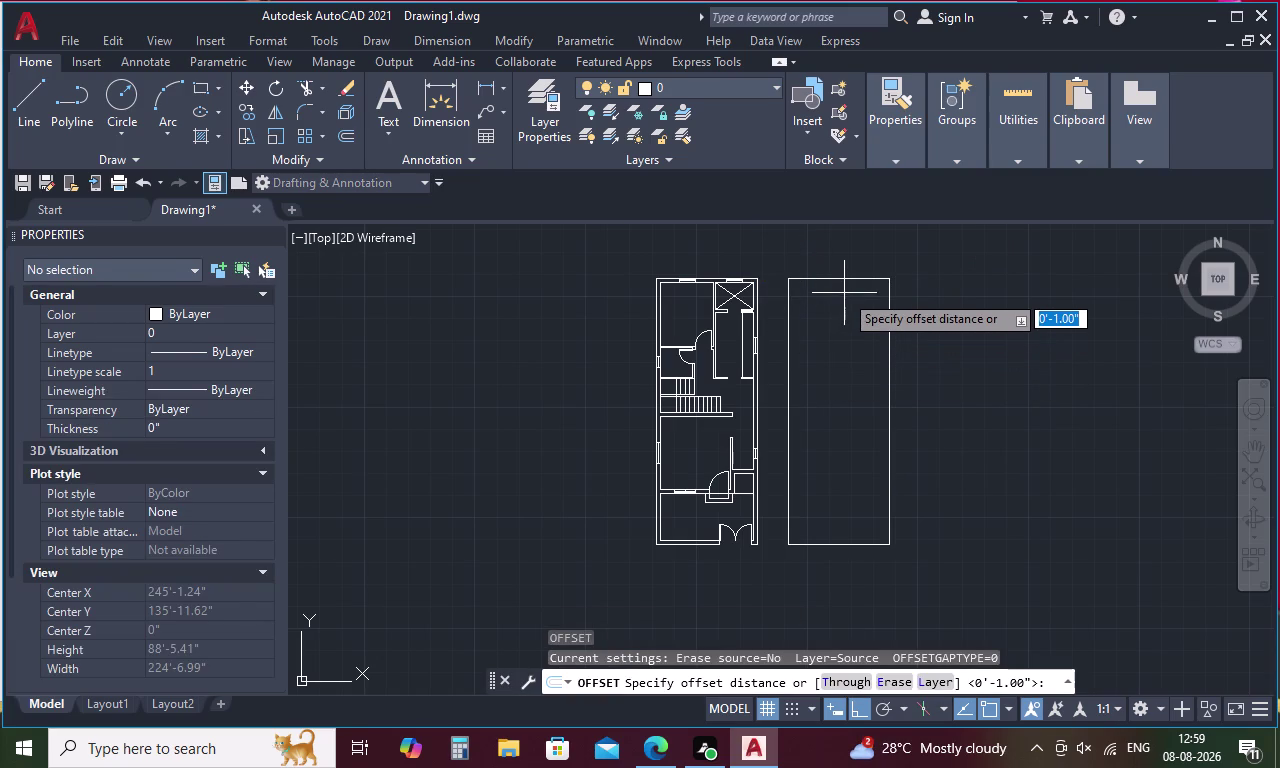
Offset all four outline lines 9 inches toward the inside.
key(9)
key(space)
click(845, 280)
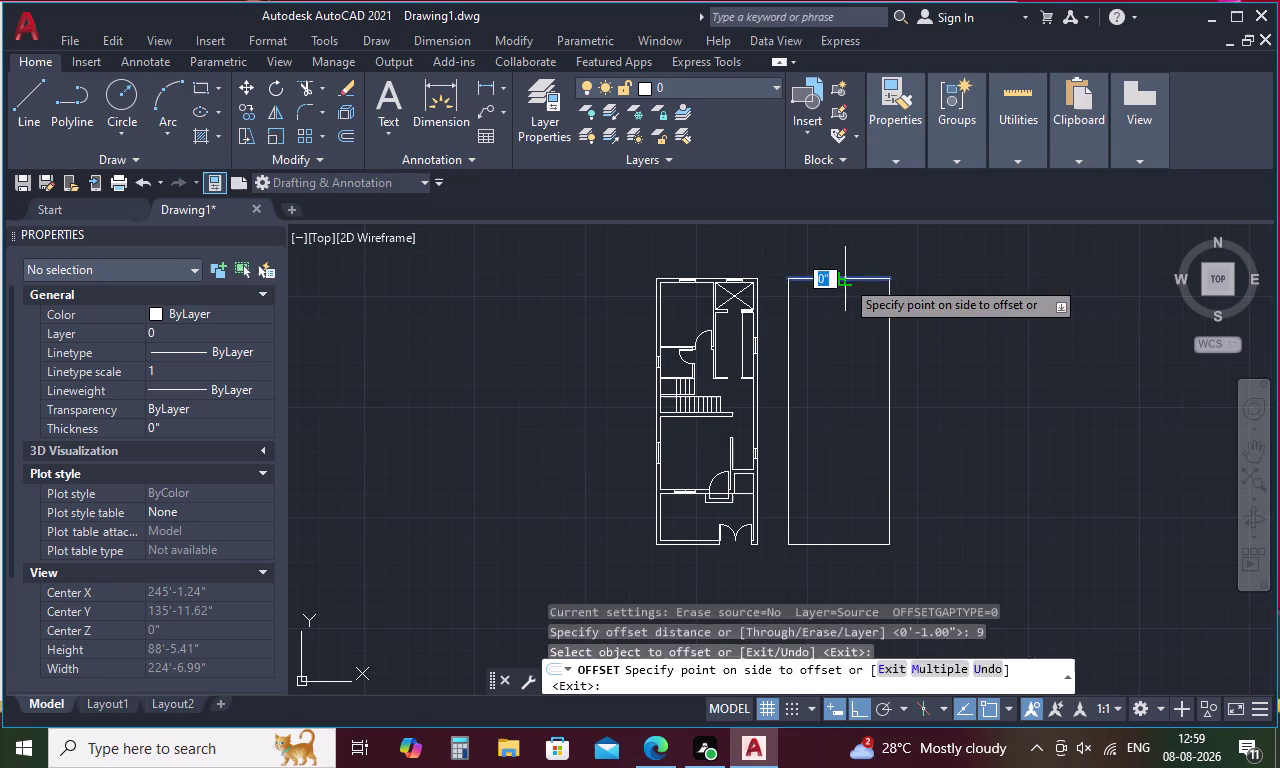
click(844, 313)
click(889, 332)
click(823, 345)
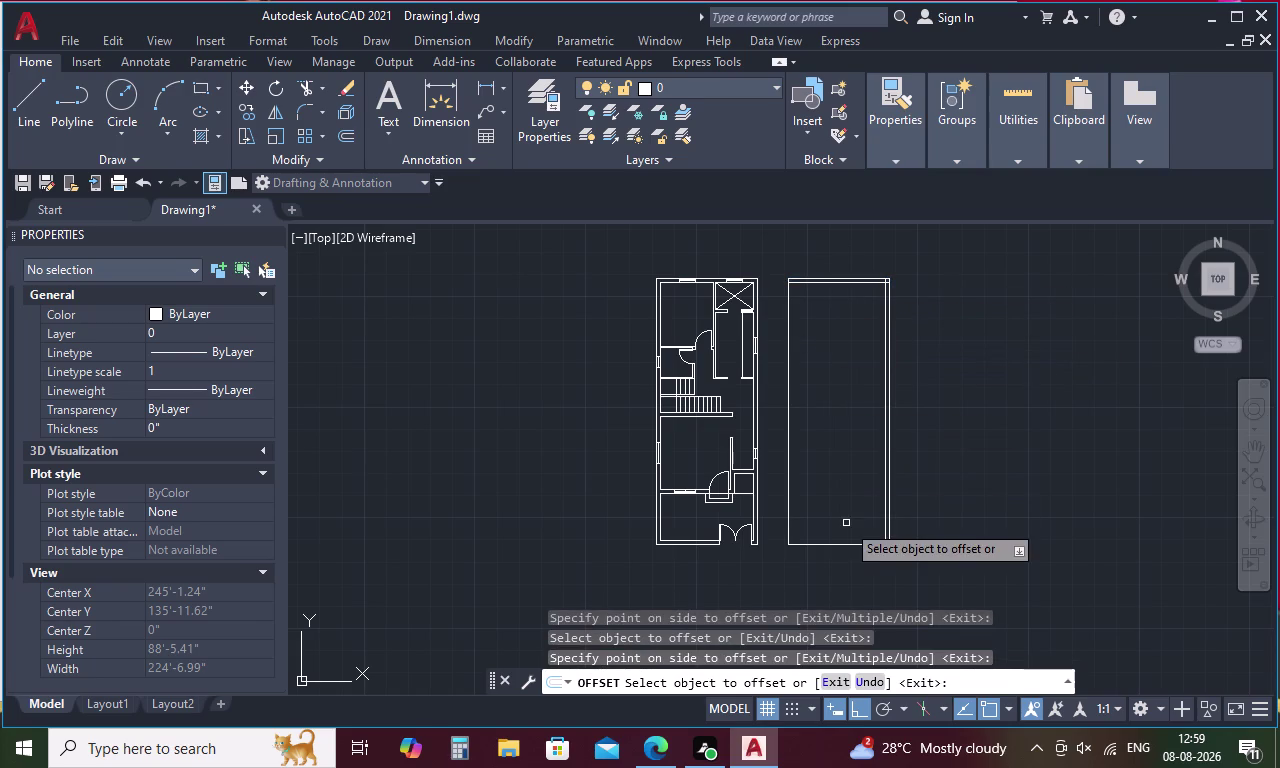
click(847, 542)
click(847, 478)
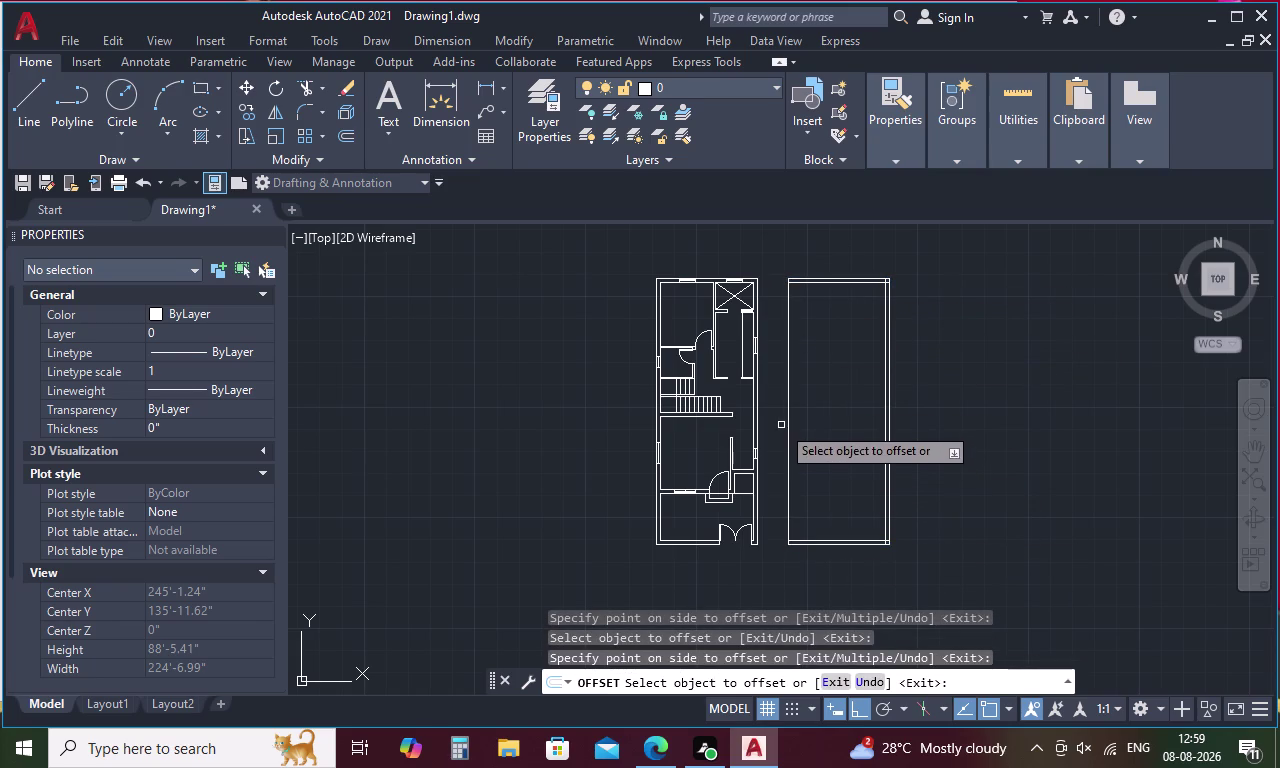
click(787, 414)
click(867, 404)
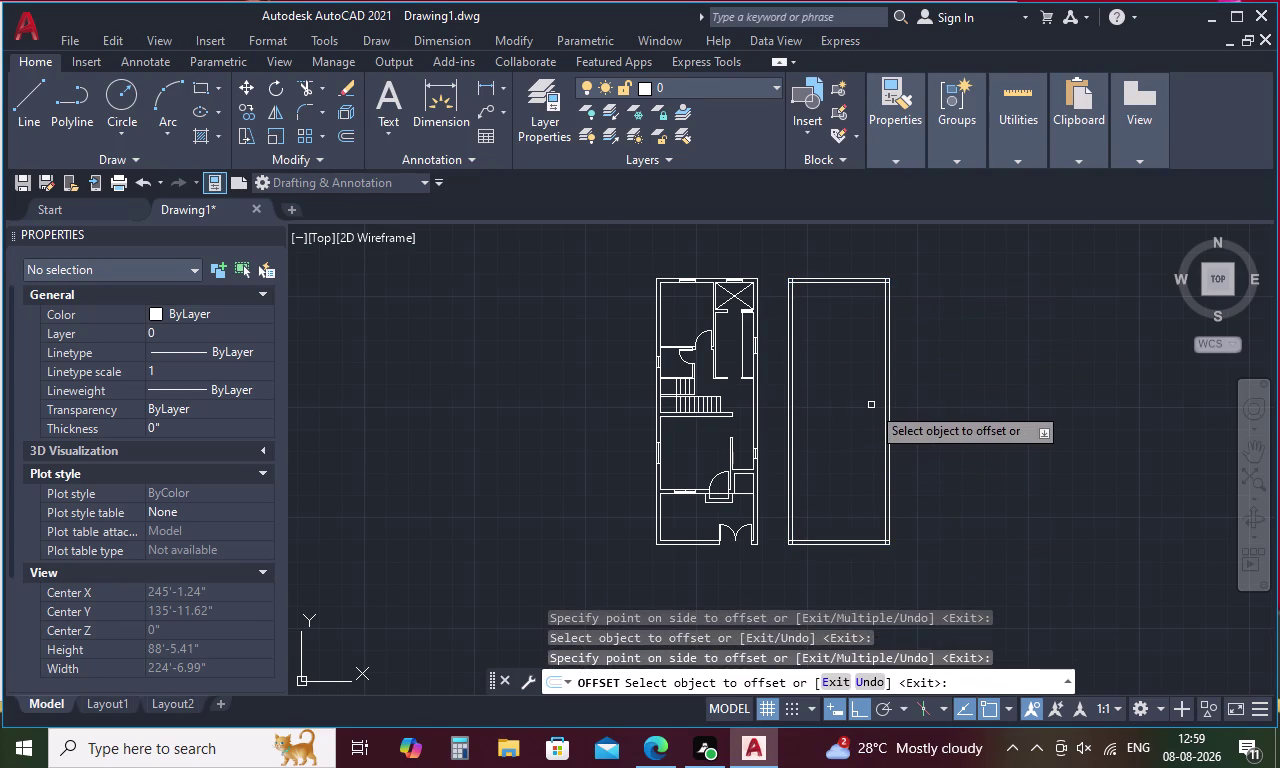
key(Escape)
Trim the inner wall line overlaps at the outline's top corners.
key(t)
text(R)
key(space)
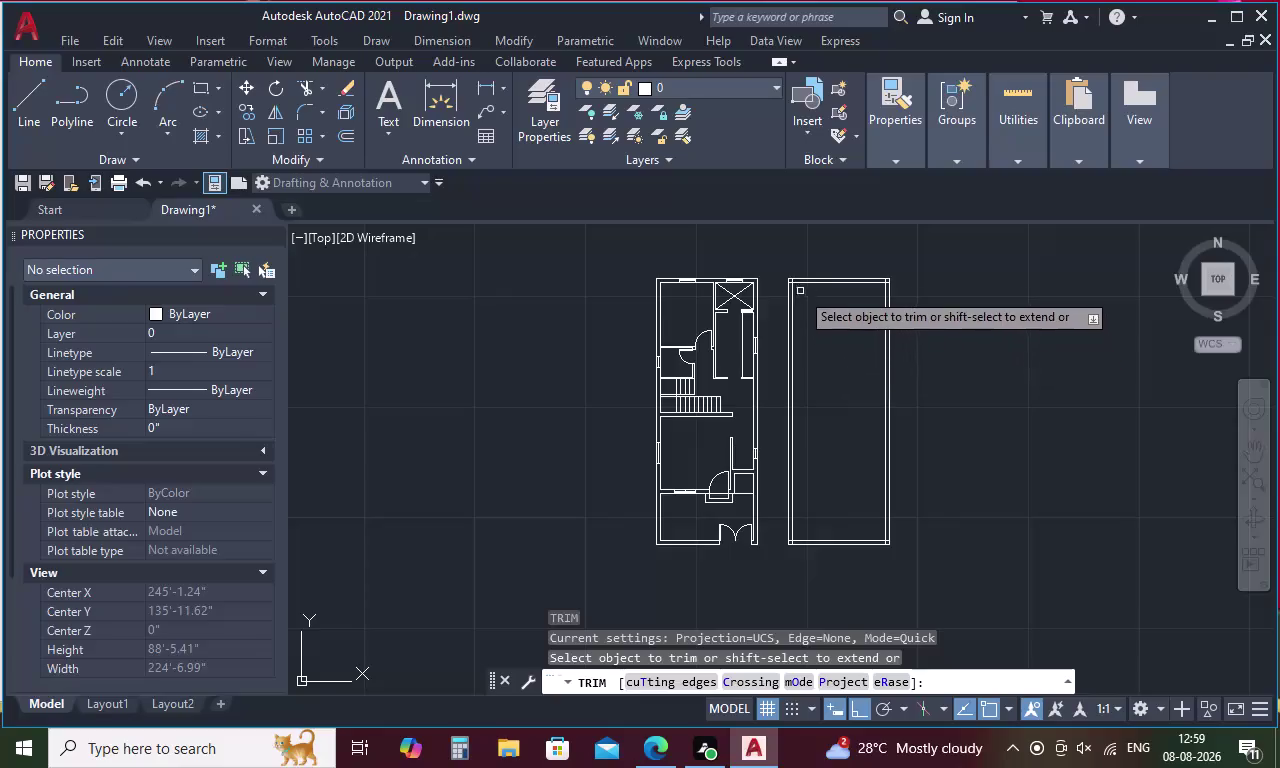
scroll(up, 3)
drag(786, 314, 775, 326)
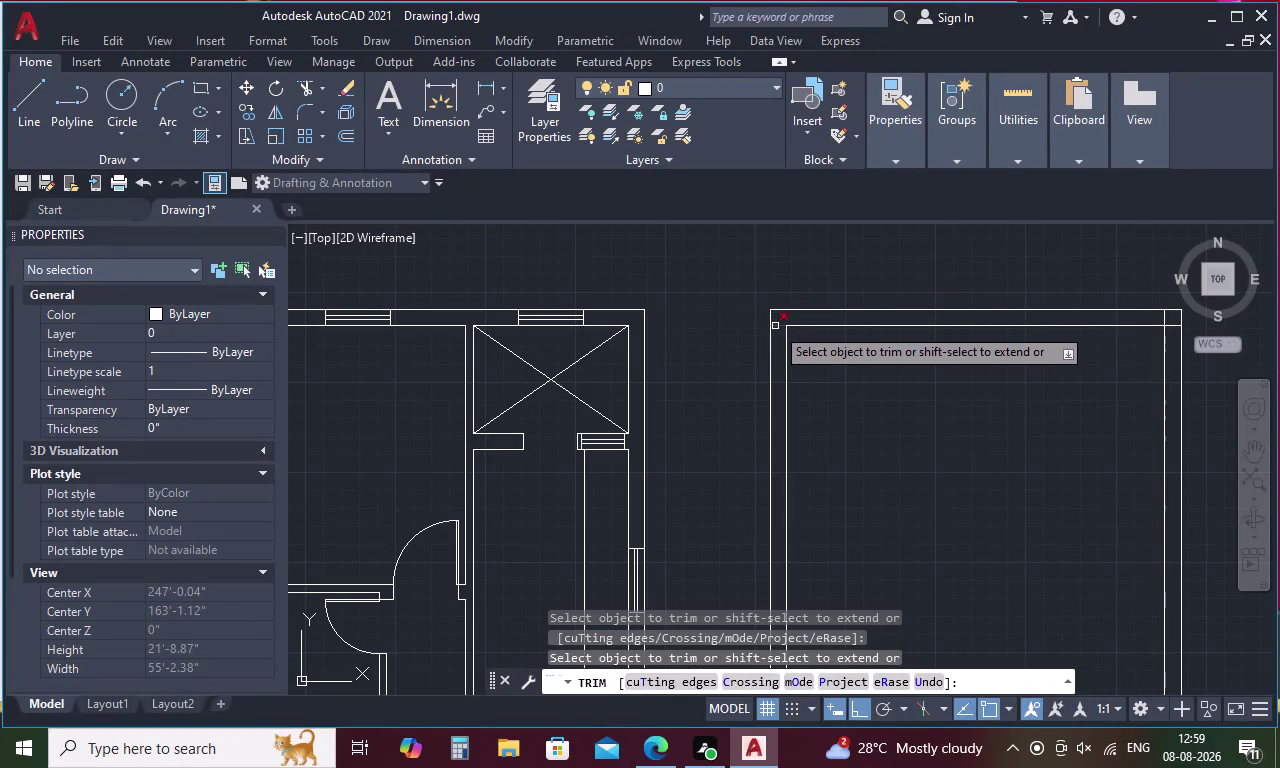
click(779, 326)
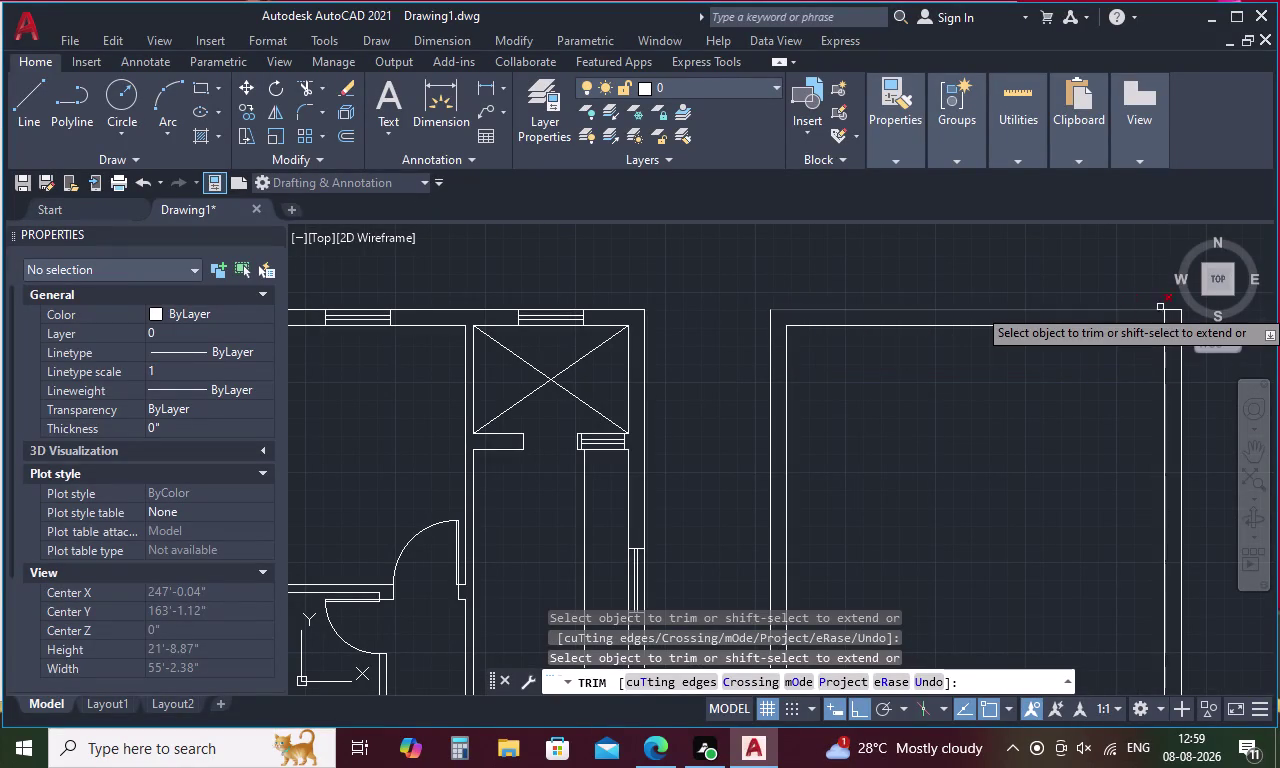
middle_drag(1073, 343, 821, 348)
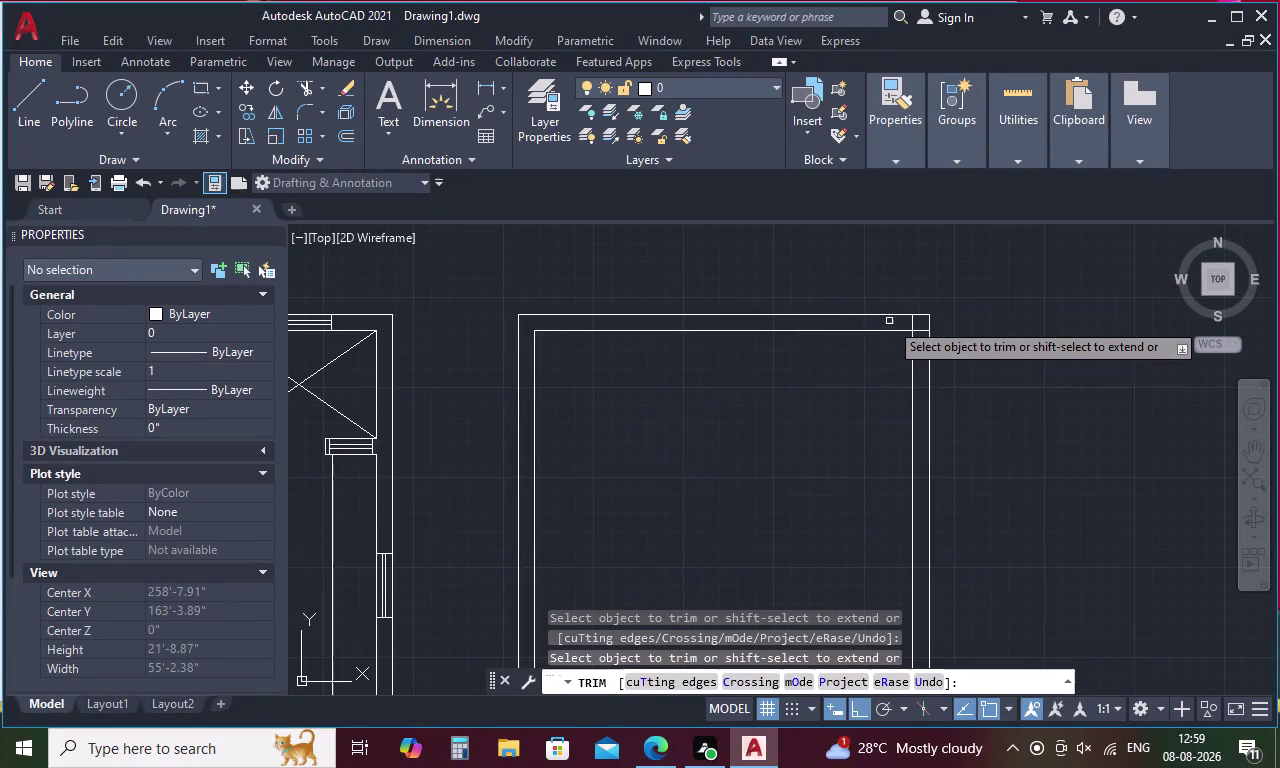
scroll(up, 3)
drag(966, 325, 1008, 403)
Trim the remaining overlaps at the outline's bottom corners.
scroll(down, 3)
middle_drag(862, 531, 837, 237)
middle_drag(894, 443, 864, 180)
scroll(up, 3)
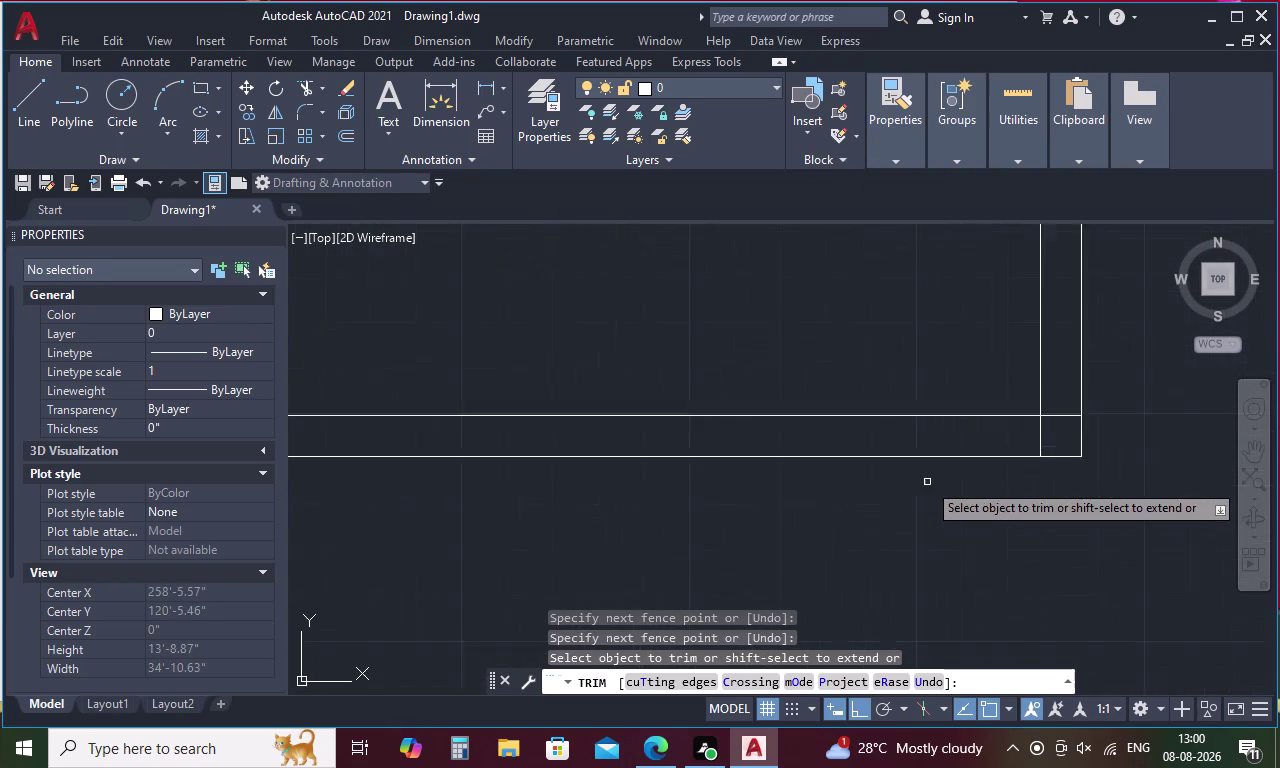
scroll(up, 3)
drag(1150, 344, 1087, 401)
scroll(down, 3)
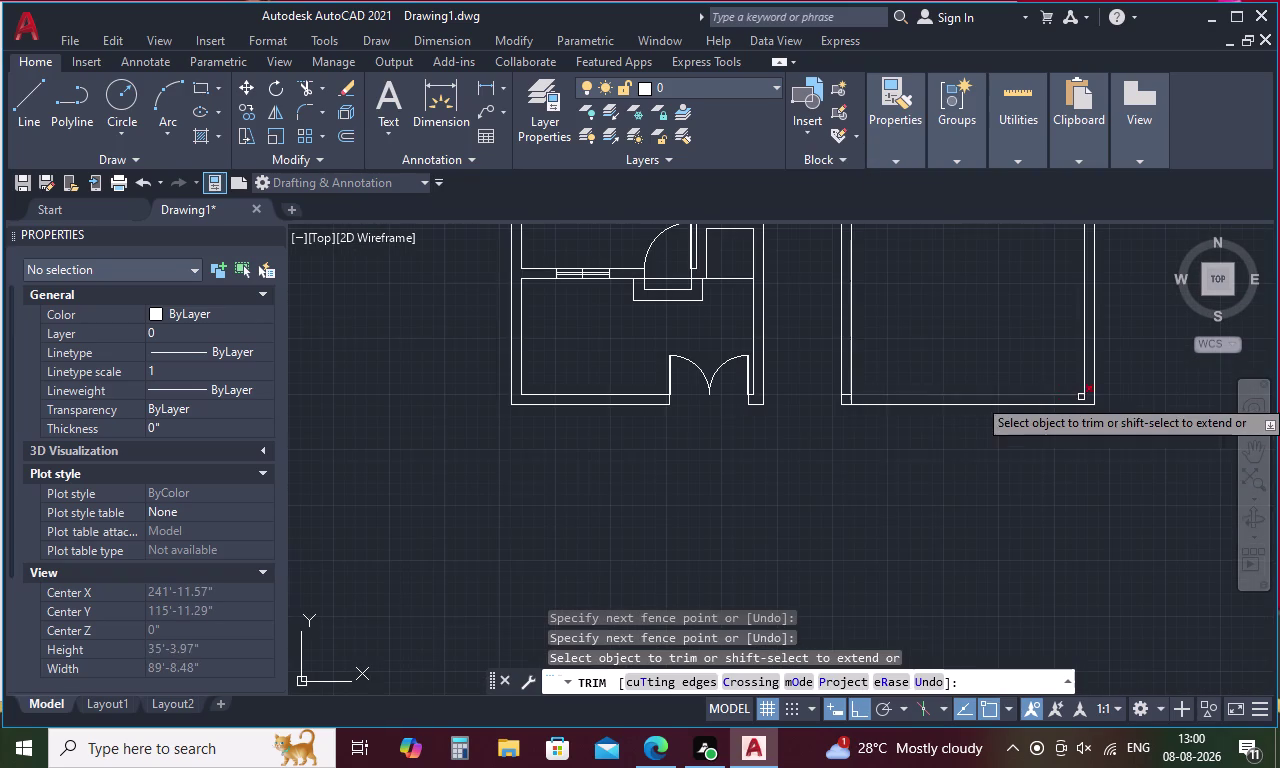
scroll(up, 3)
drag(886, 382, 924, 420)
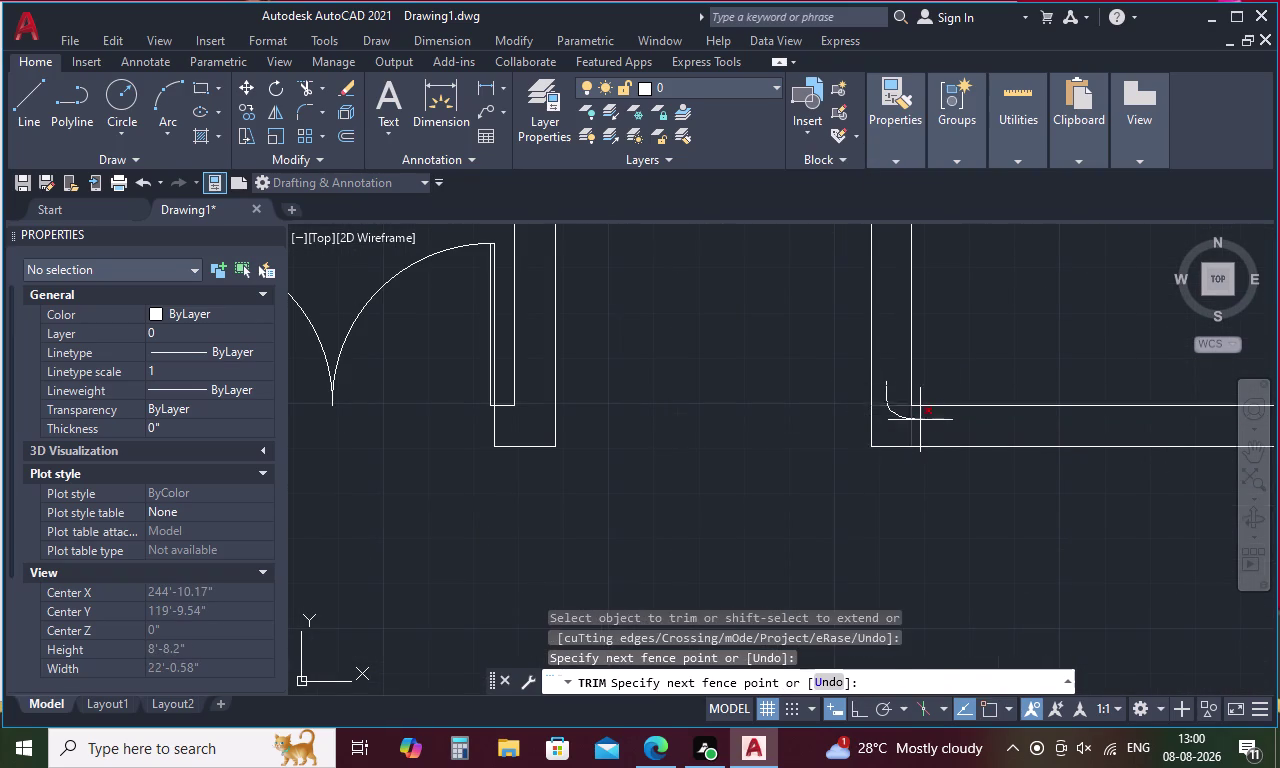
drag(924, 420, 928, 419)
scroll(down, 3)
middle_drag(980, 338, 767, 475)
scroll(down, 3)
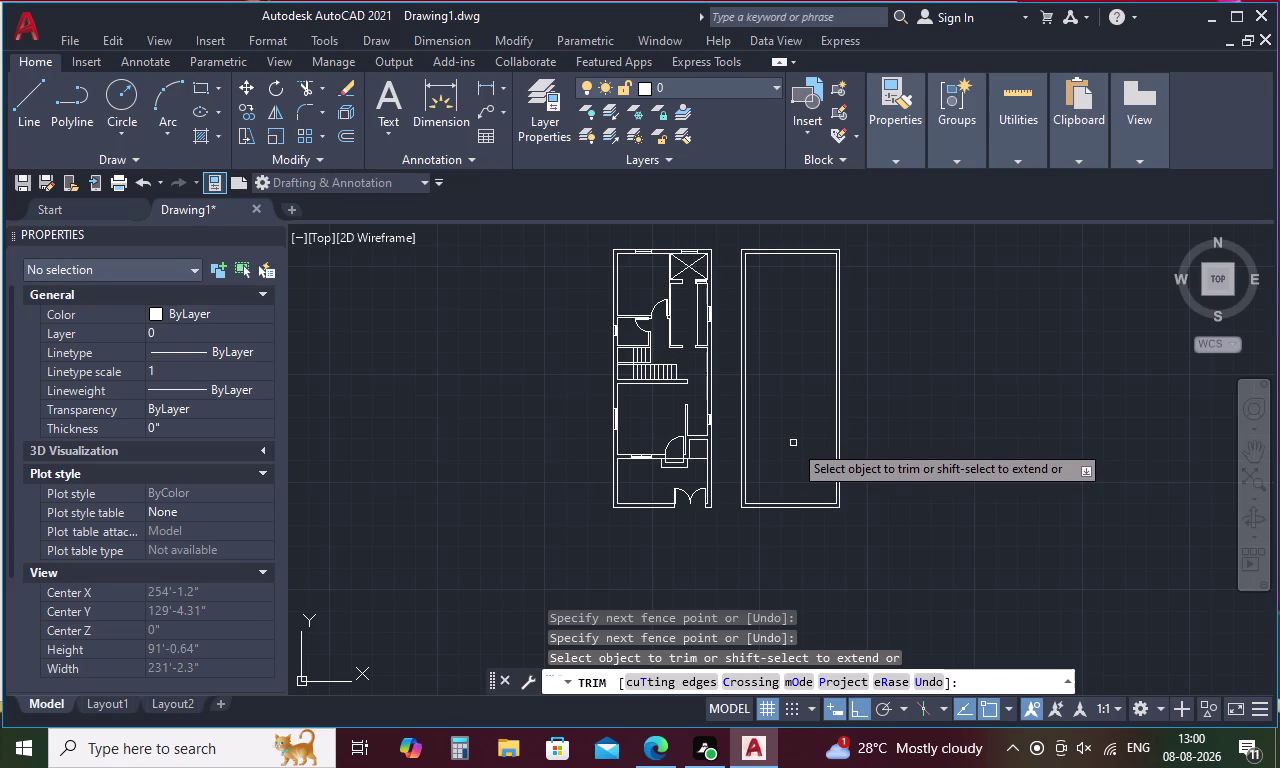
Offset the inner top wall line 5'1" downward to create a cross line.
key(Escape)
key(o)
key(space)
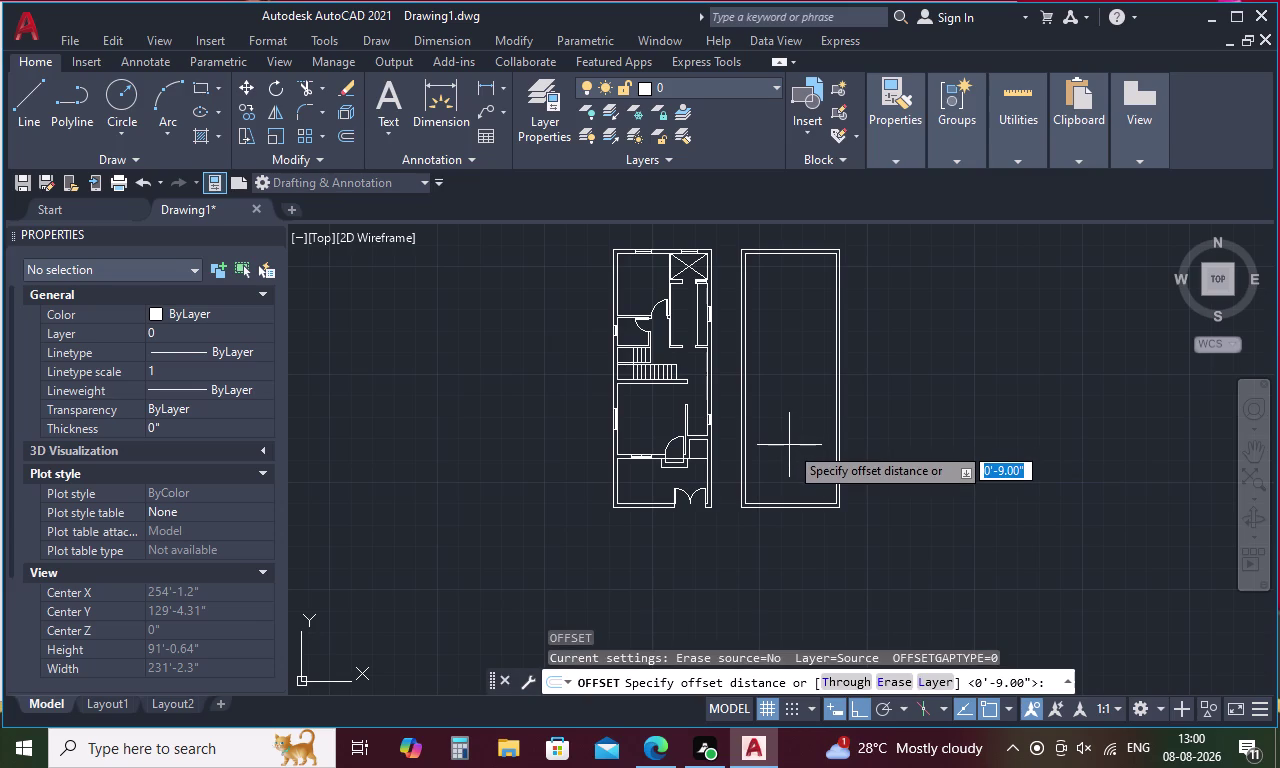
text(5')
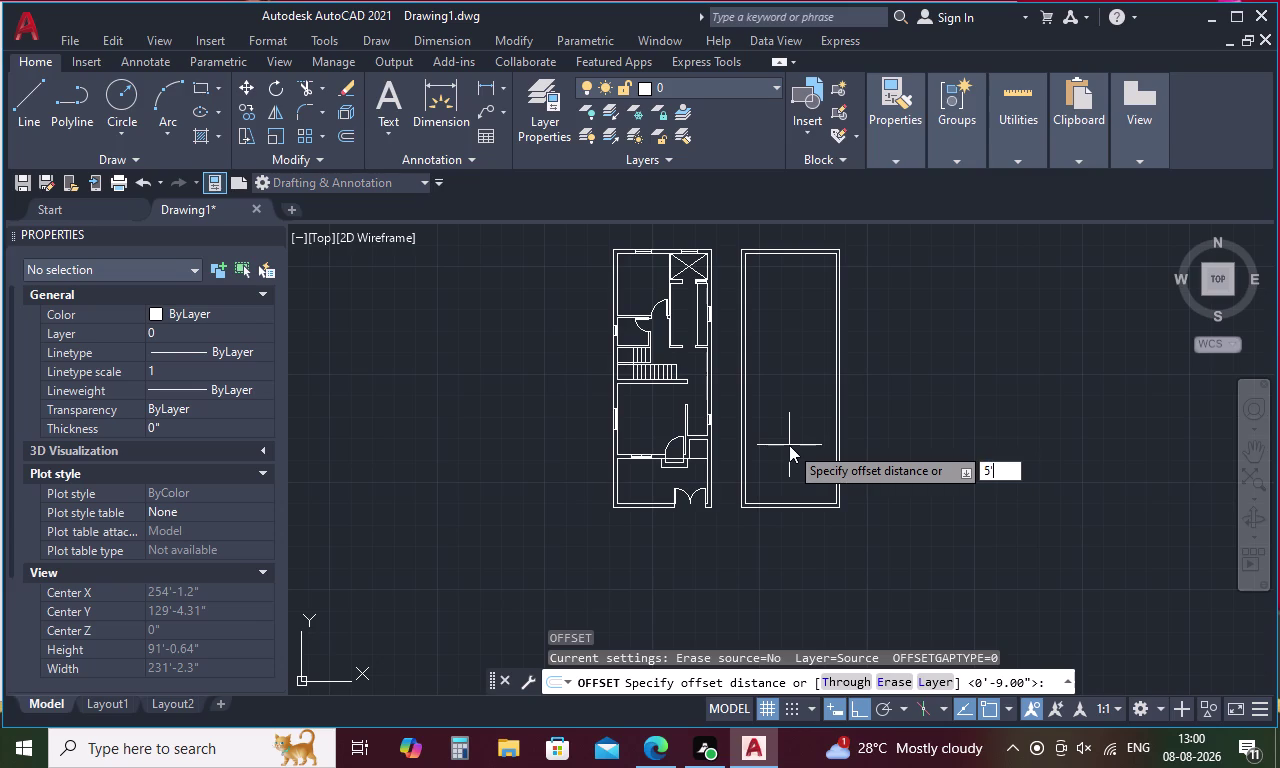
key(1)
text(")
key(space)
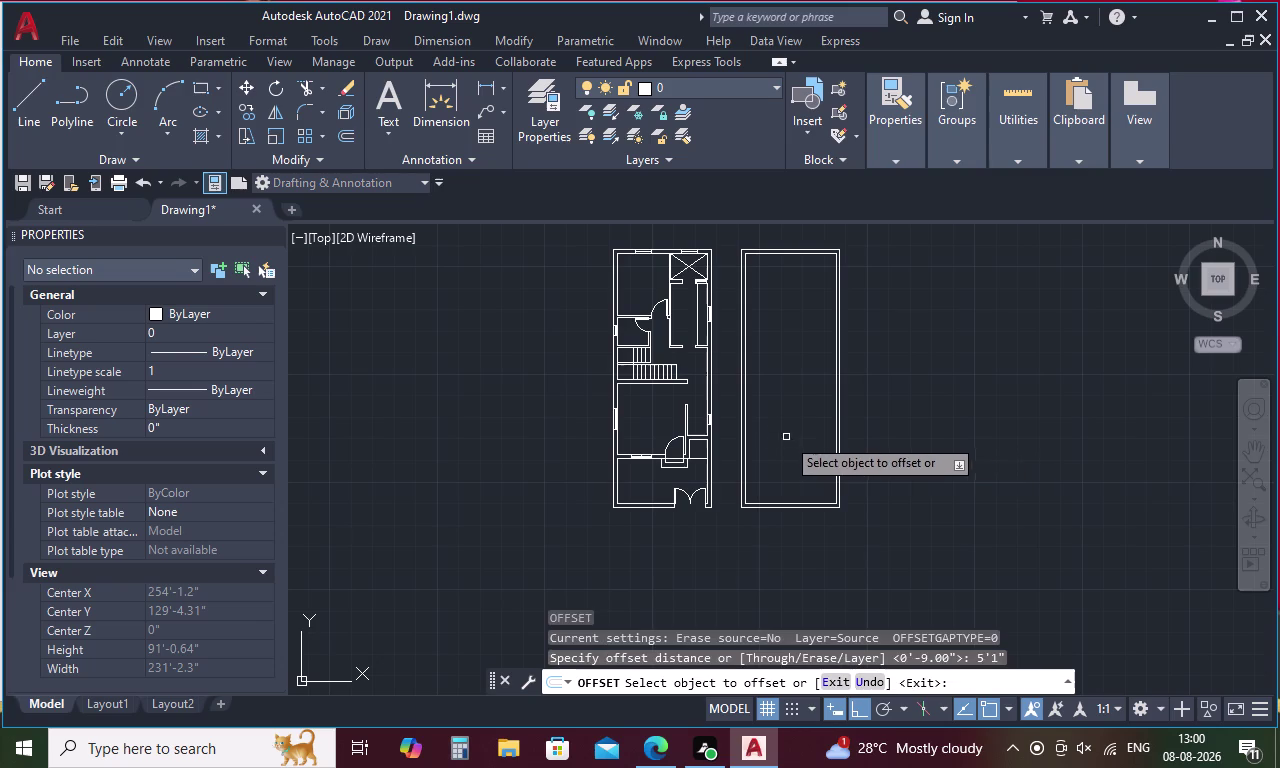
click(811, 254)
click(794, 321)
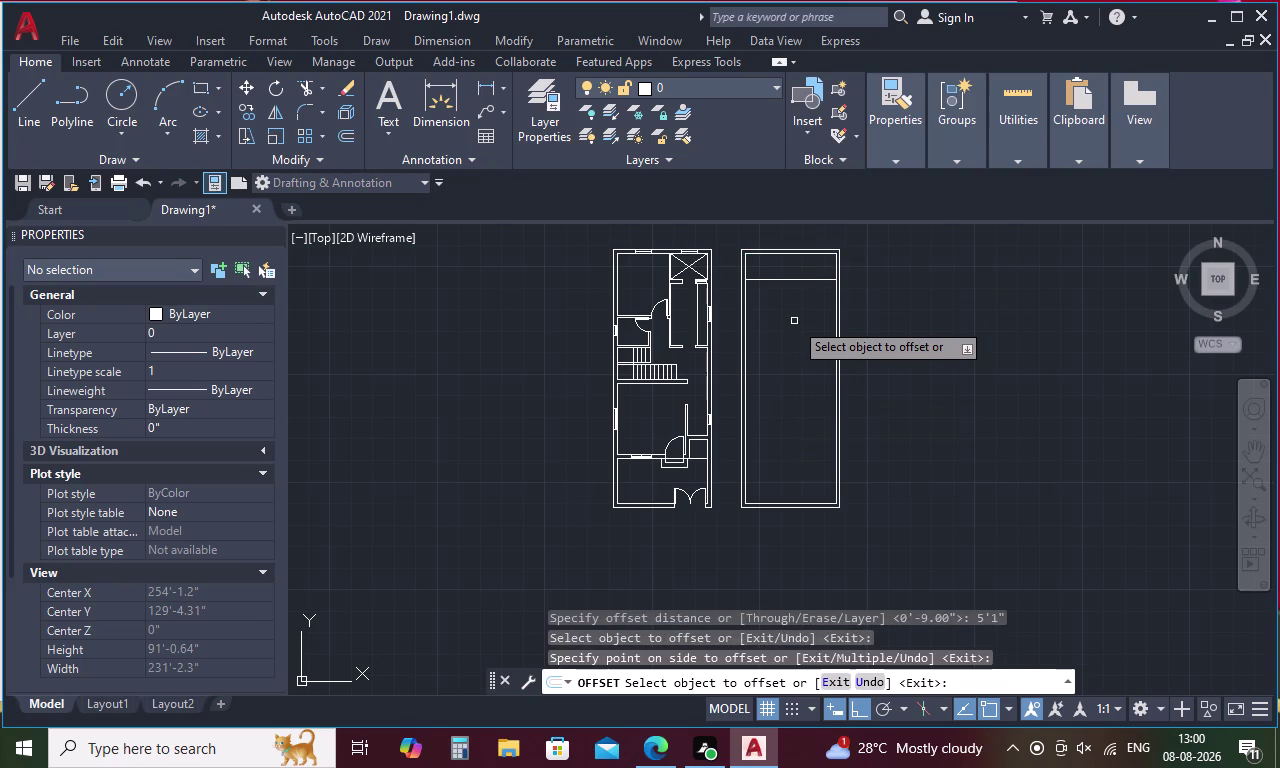
key(space)
Add a 4-inch parallel twin below the new cross line.
key(space)
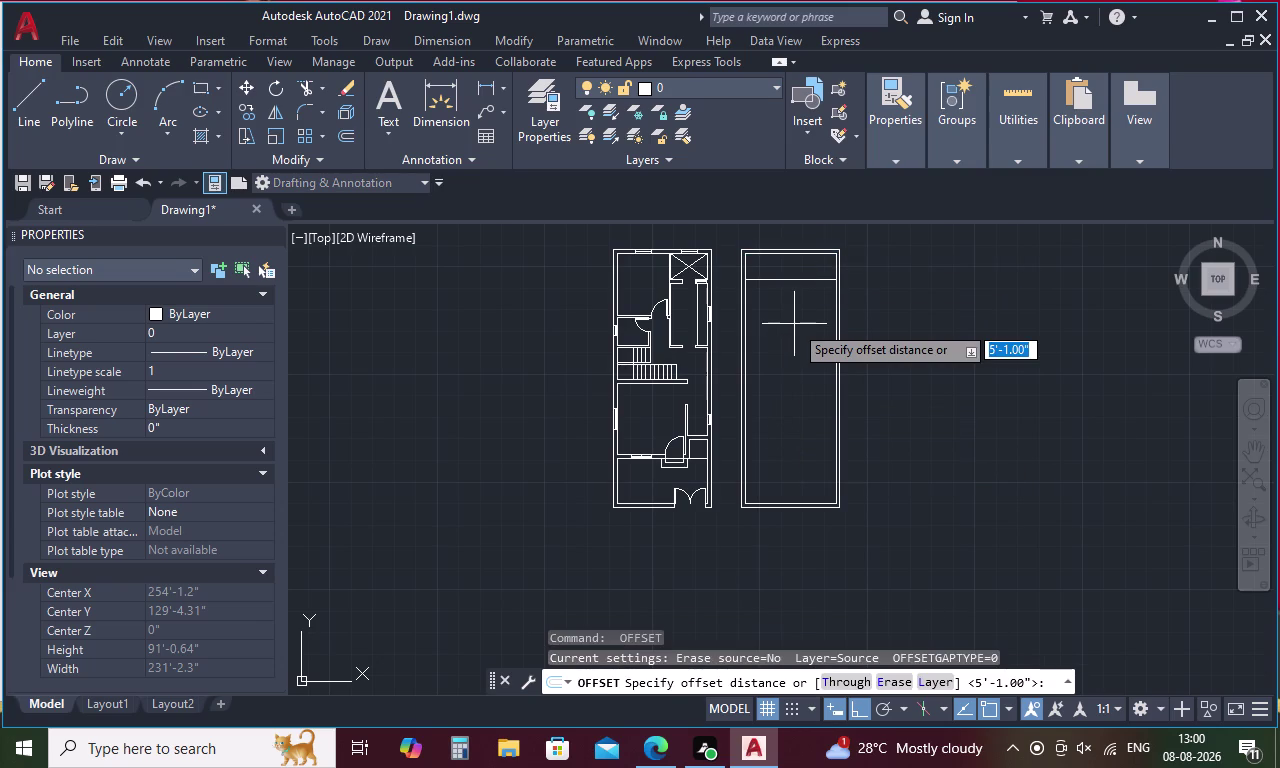
text(4)
key(space)
click(805, 280)
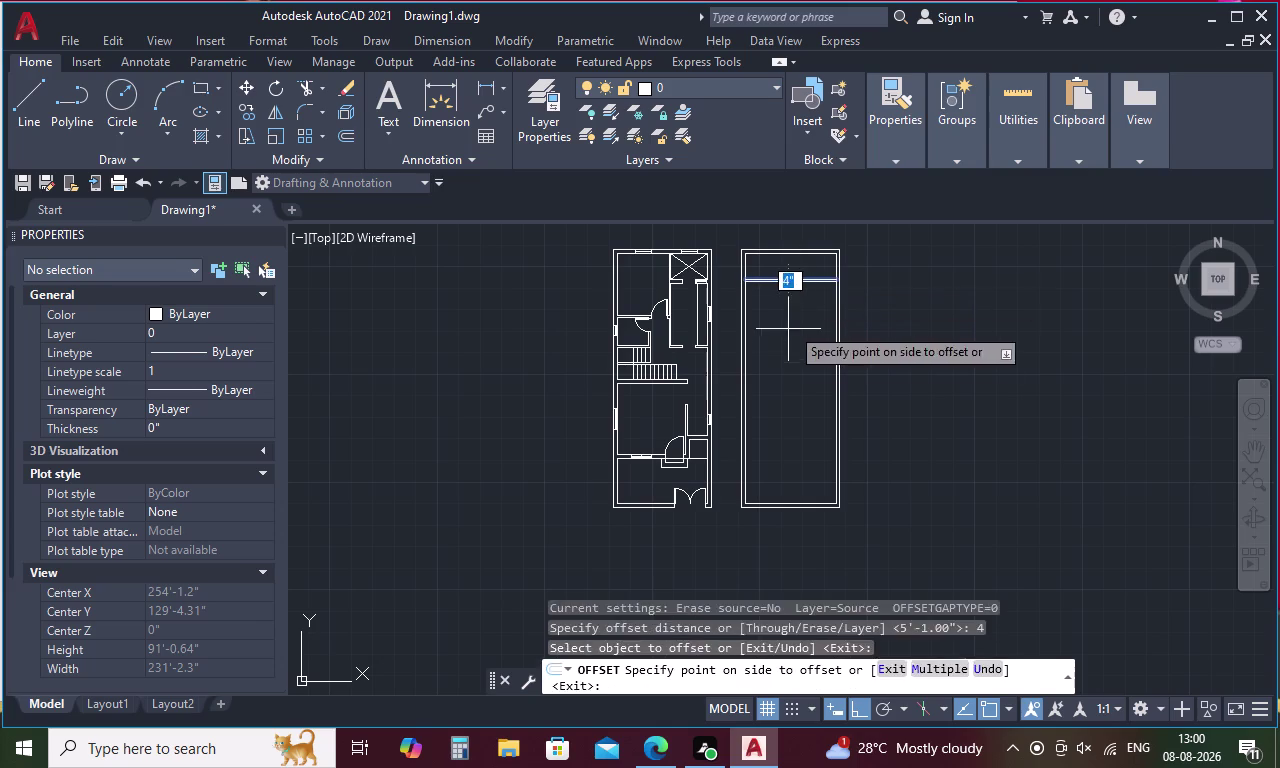
click(786, 342)
key(Escape)
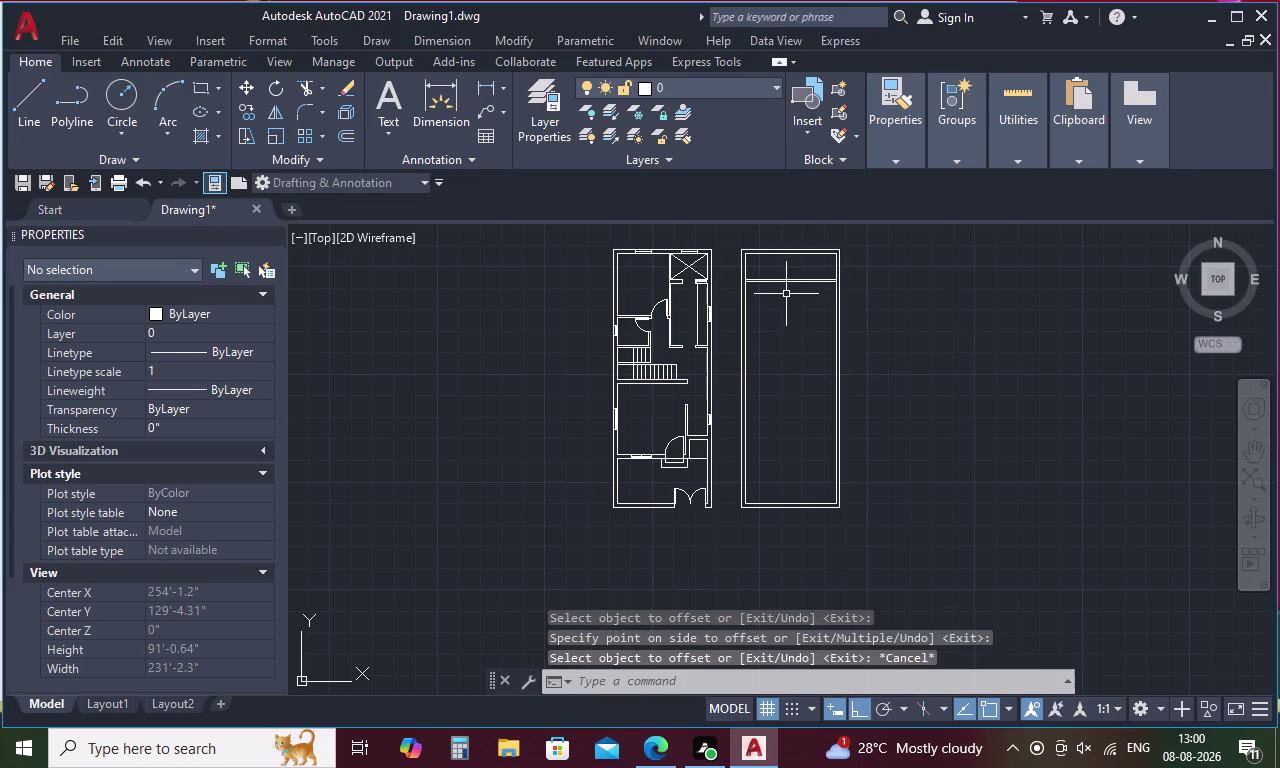
scroll(up, 3)
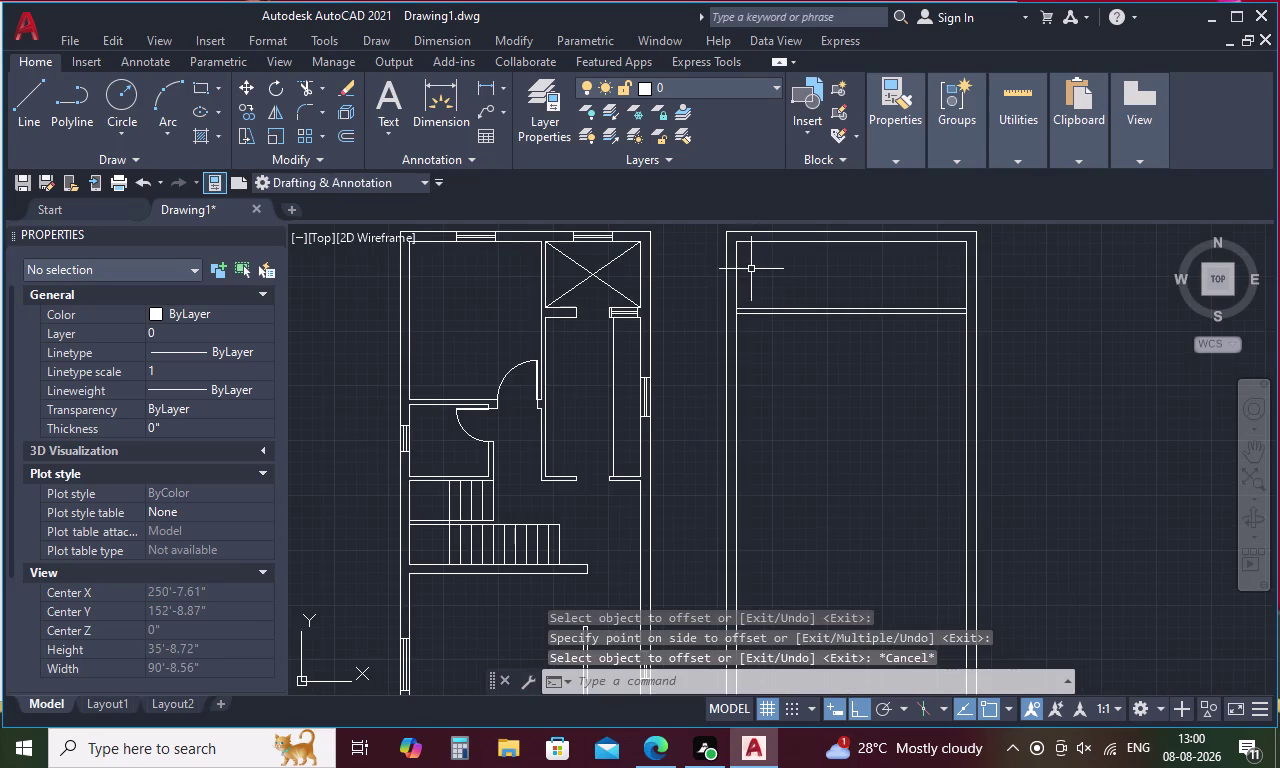
scroll(up, 3)
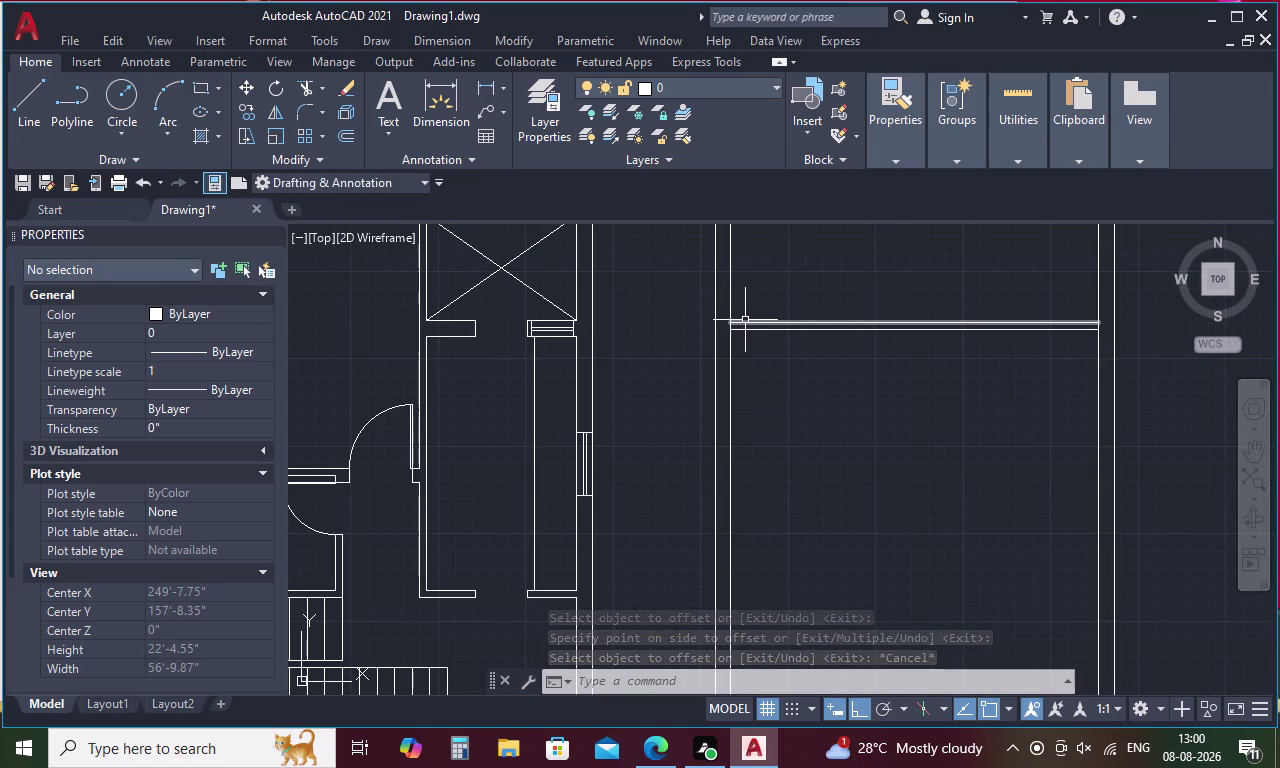
key(Escape)
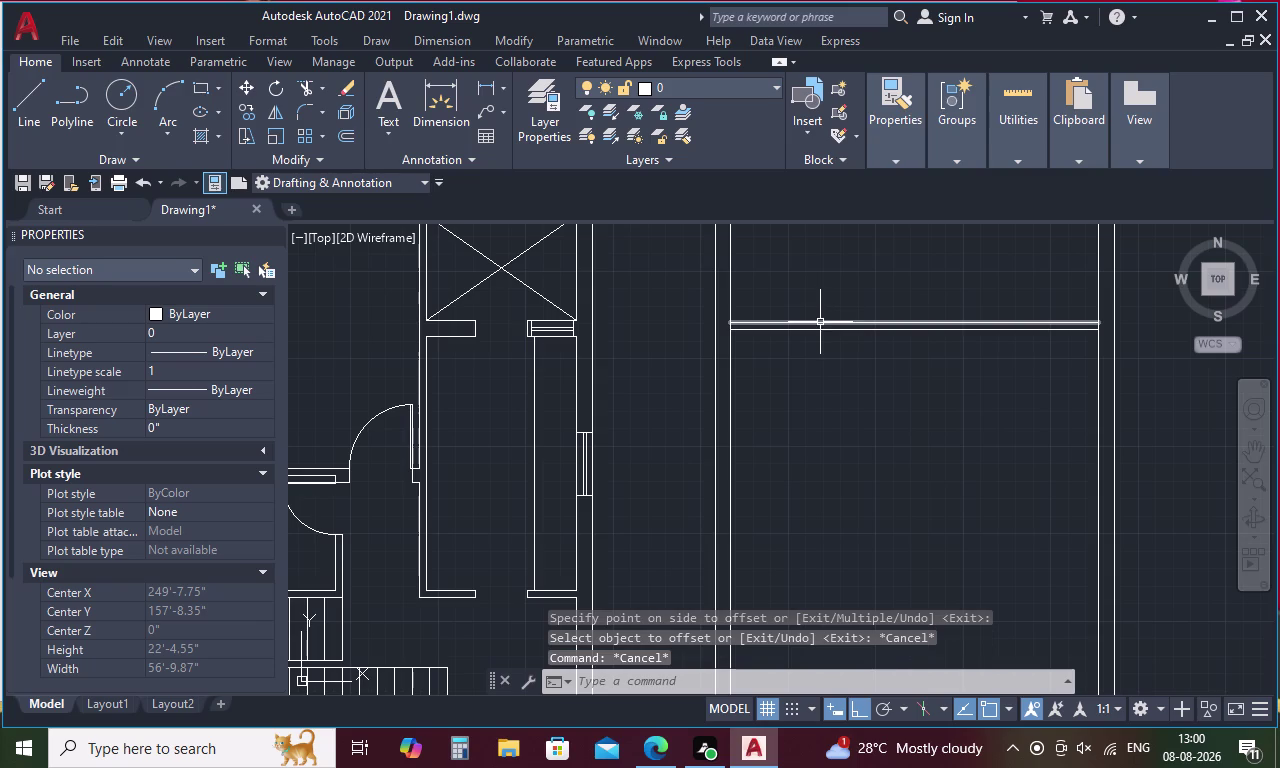
Trim the cross-wall line ends that overshoot the vertical wall.
key(t)
text(R)
key(space)
scroll(up, 3)
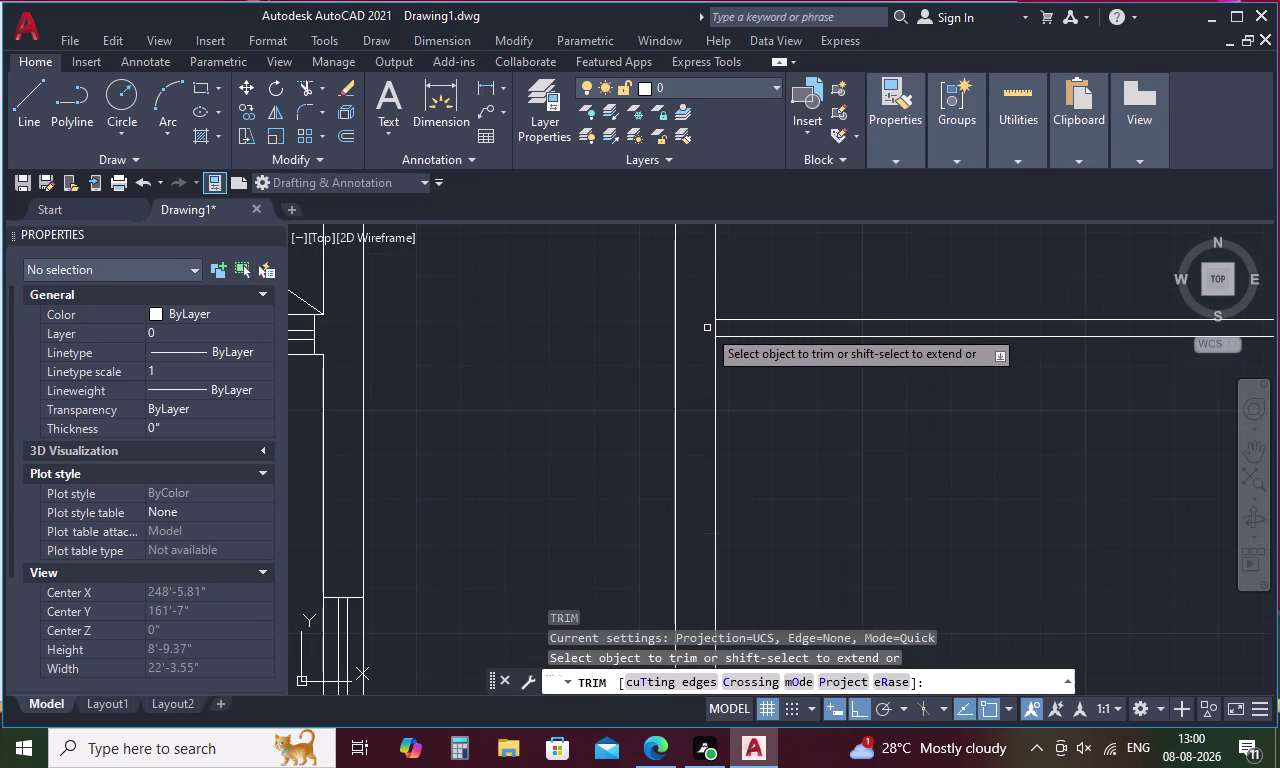
click(708, 328)
click(719, 328)
scroll(down, 3)
middle_drag(898, 347, 695, 362)
scroll(up, 3)
drag(883, 349, 878, 350)
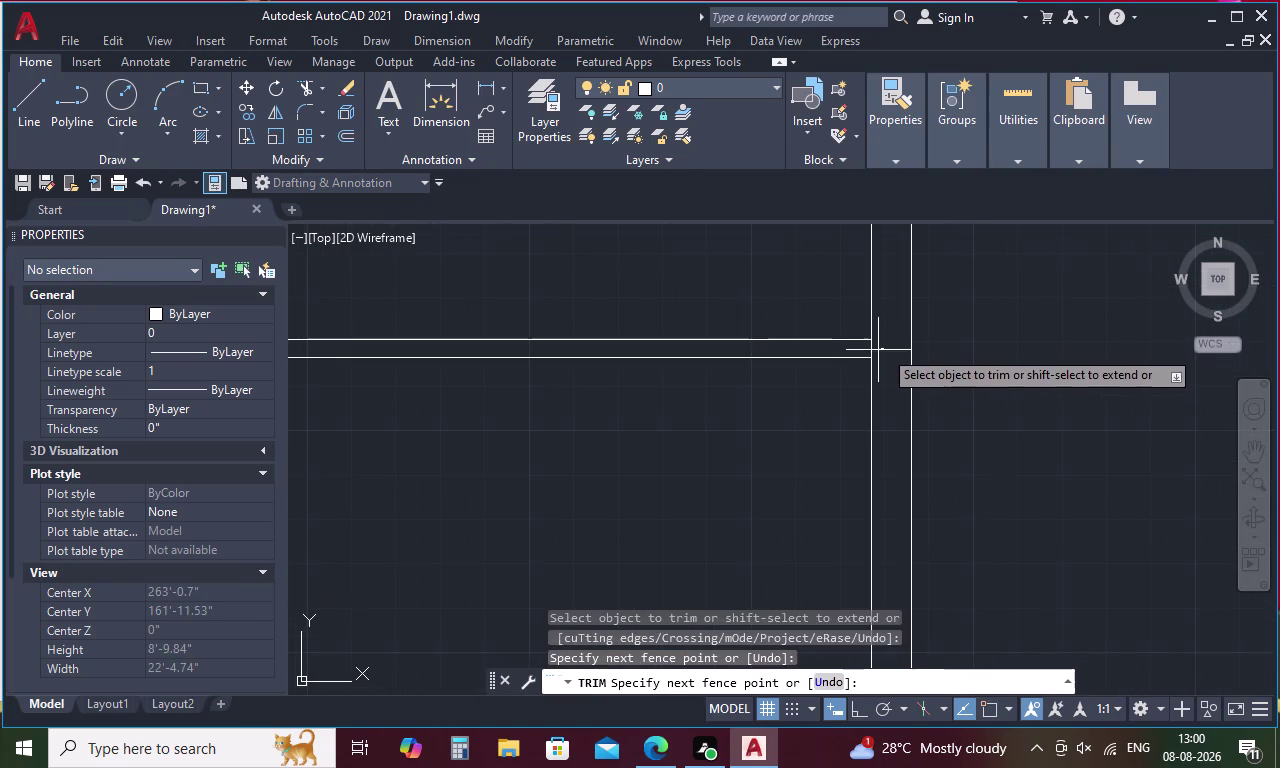
drag(878, 350, 862, 350)
key(Escape)
key(o)
key(space)
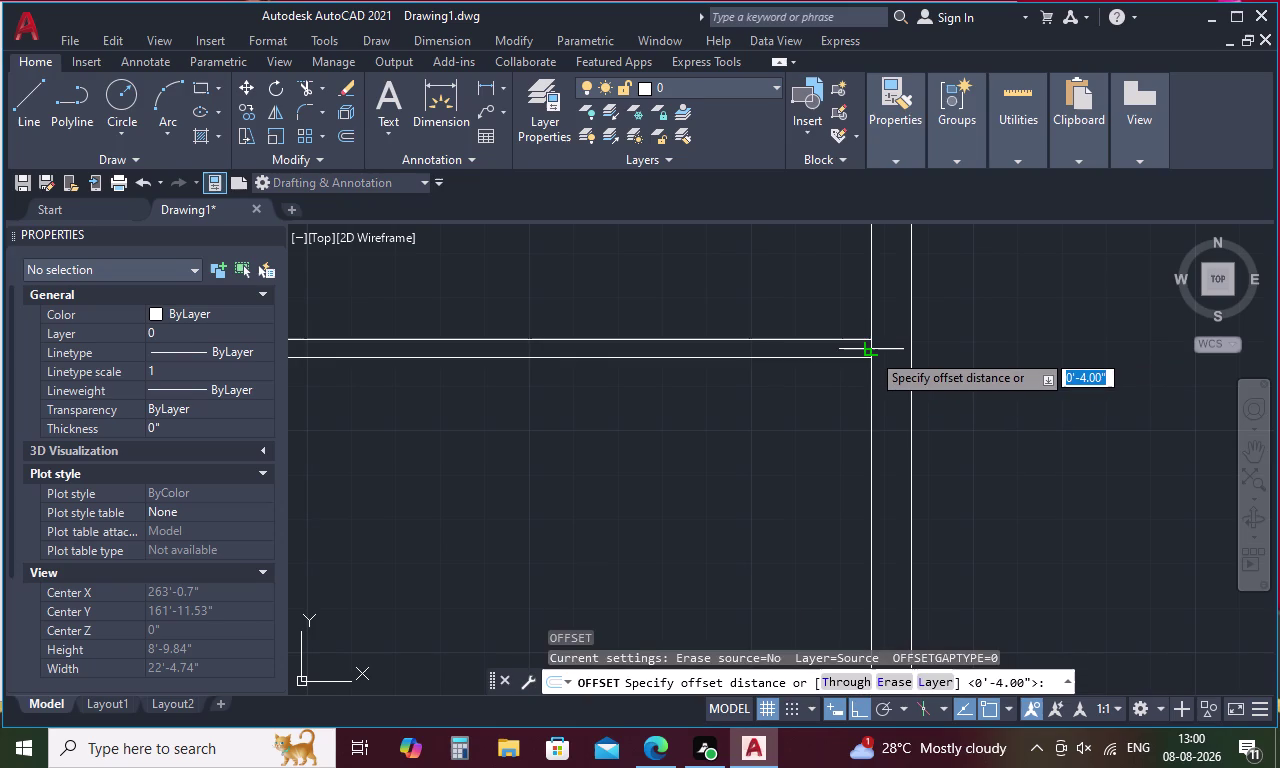
Offset the wall line 7'2" to place a new wall line.
key(7)
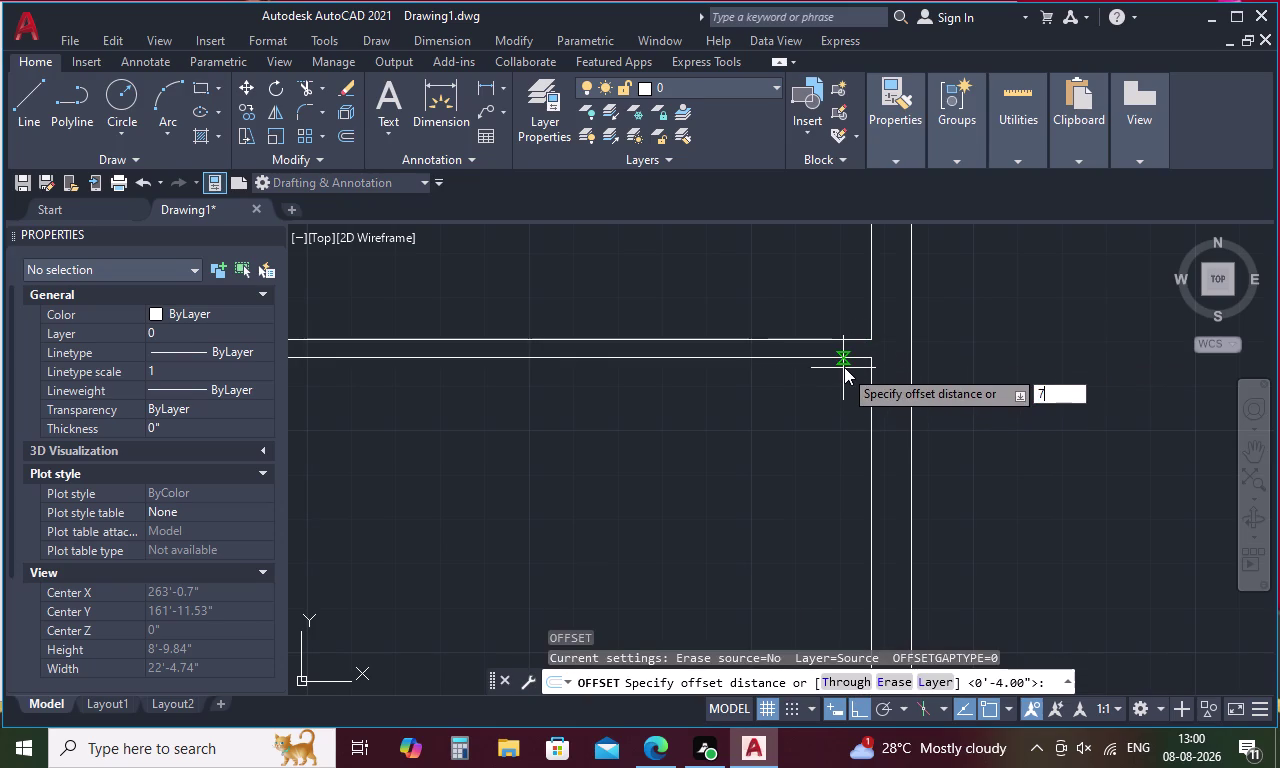
key(apostrophe)
key(2)
key(shift+quotedbl)
key(space)
drag(870, 302, 853, 300)
click(719, 300)
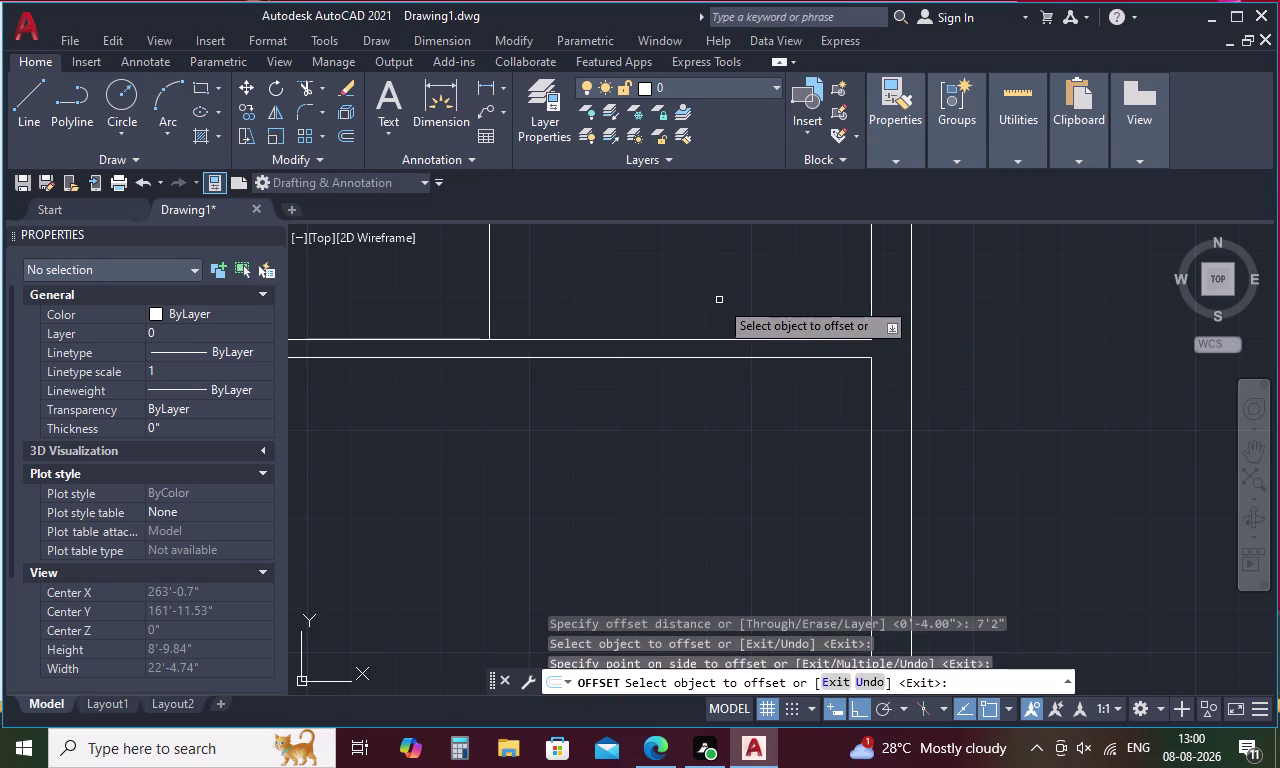
scroll(down, 3)
middle_drag(721, 301, 758, 530)
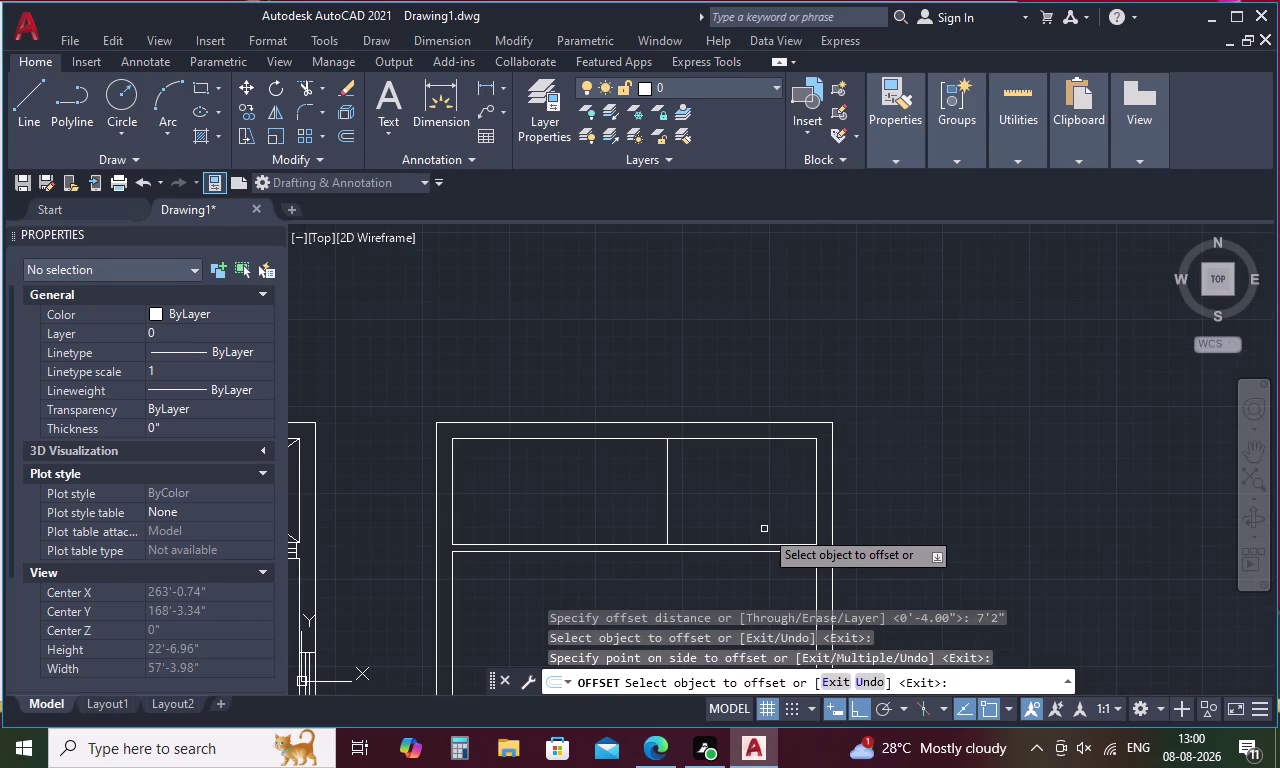
Double the cupboard partition line with a 4-inch offset copy.
key(space)
key(space)
text(4)
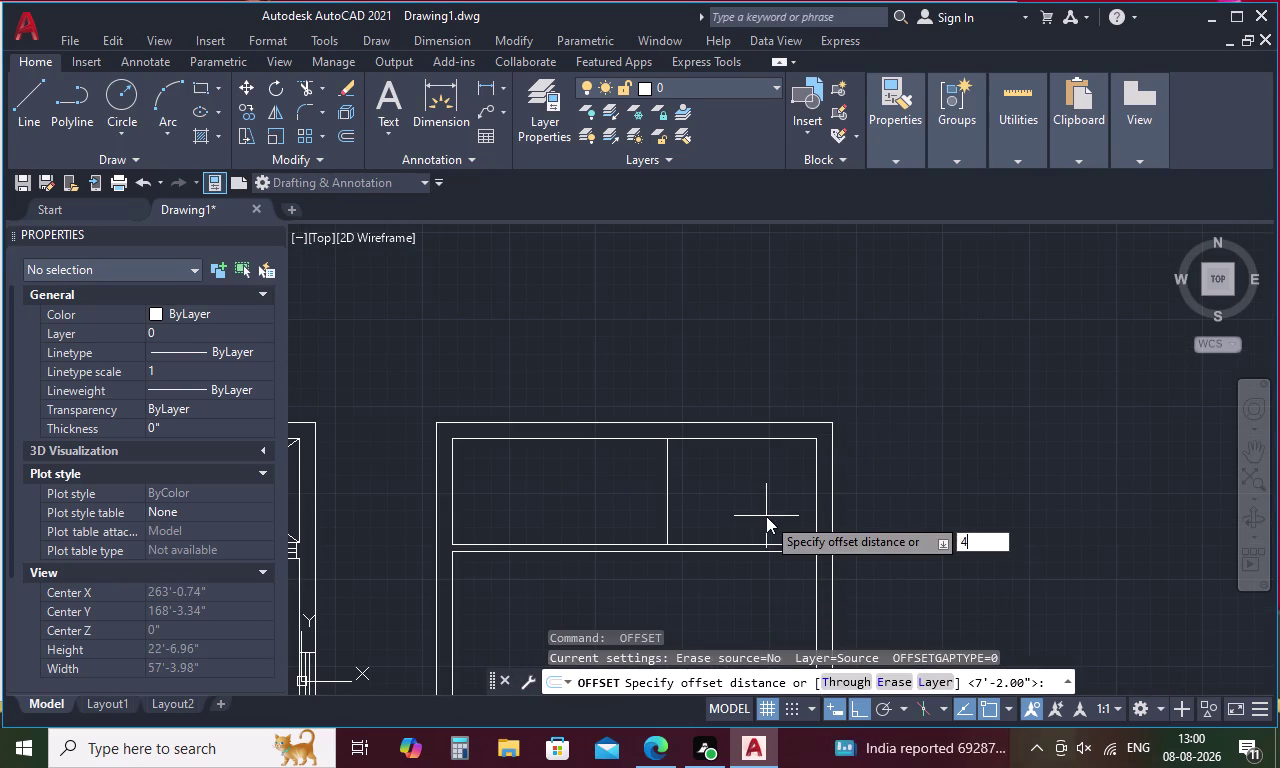
key(space)
click(665, 473)
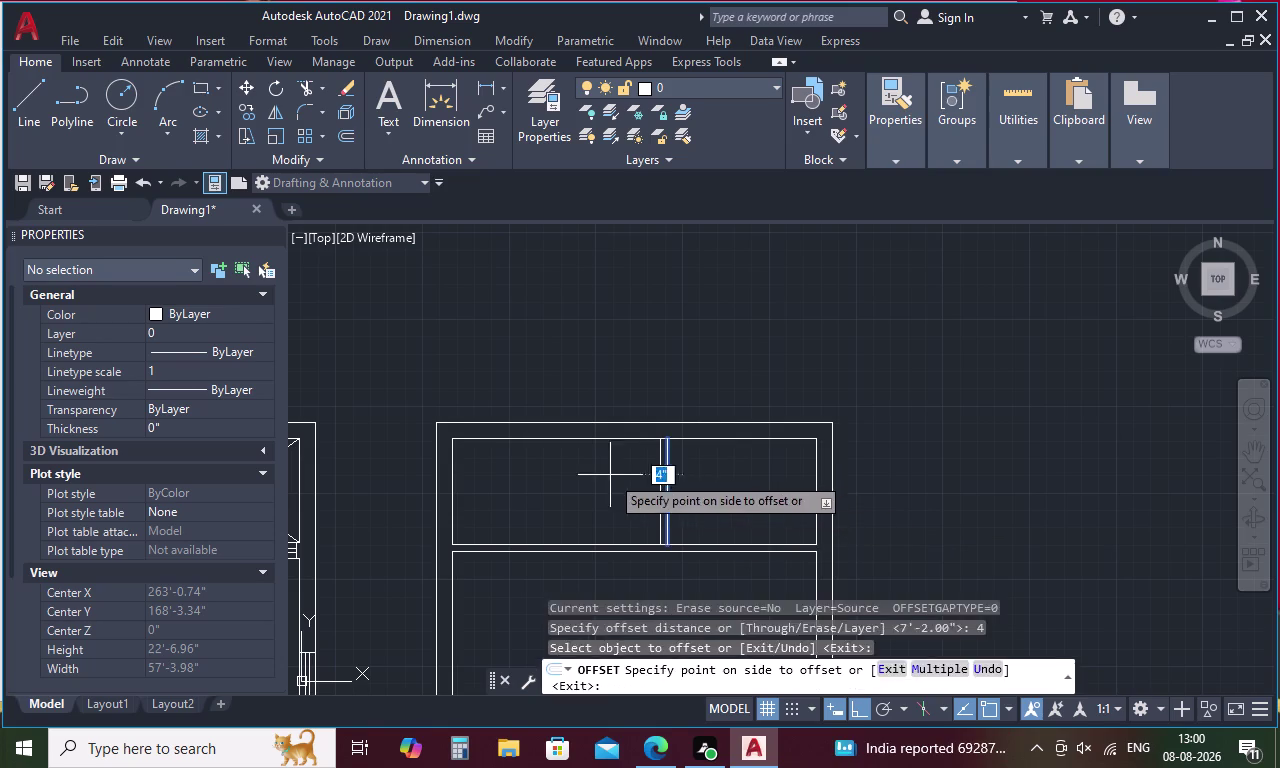
click(607, 476)
key(space)
Offset a second partition line 6 ft to the left.
key(space)
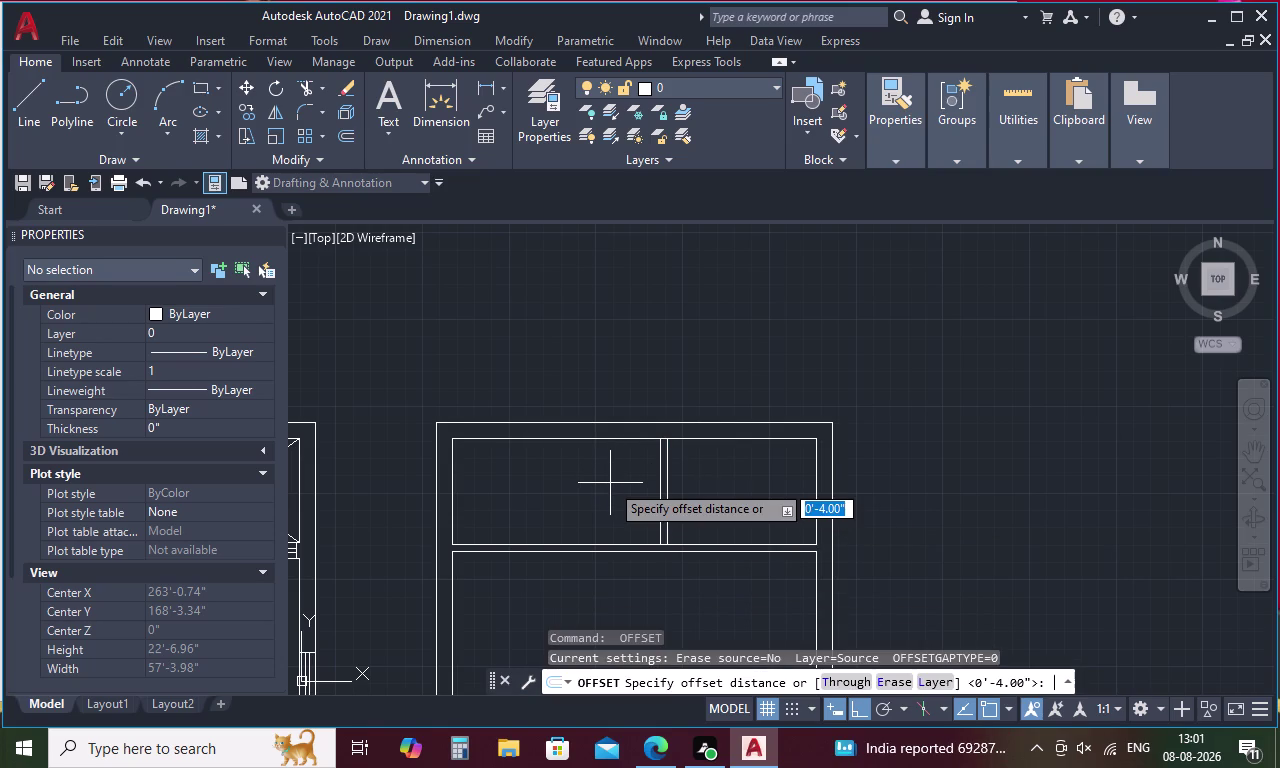
key(6)
key(apostrophe)
key(space)
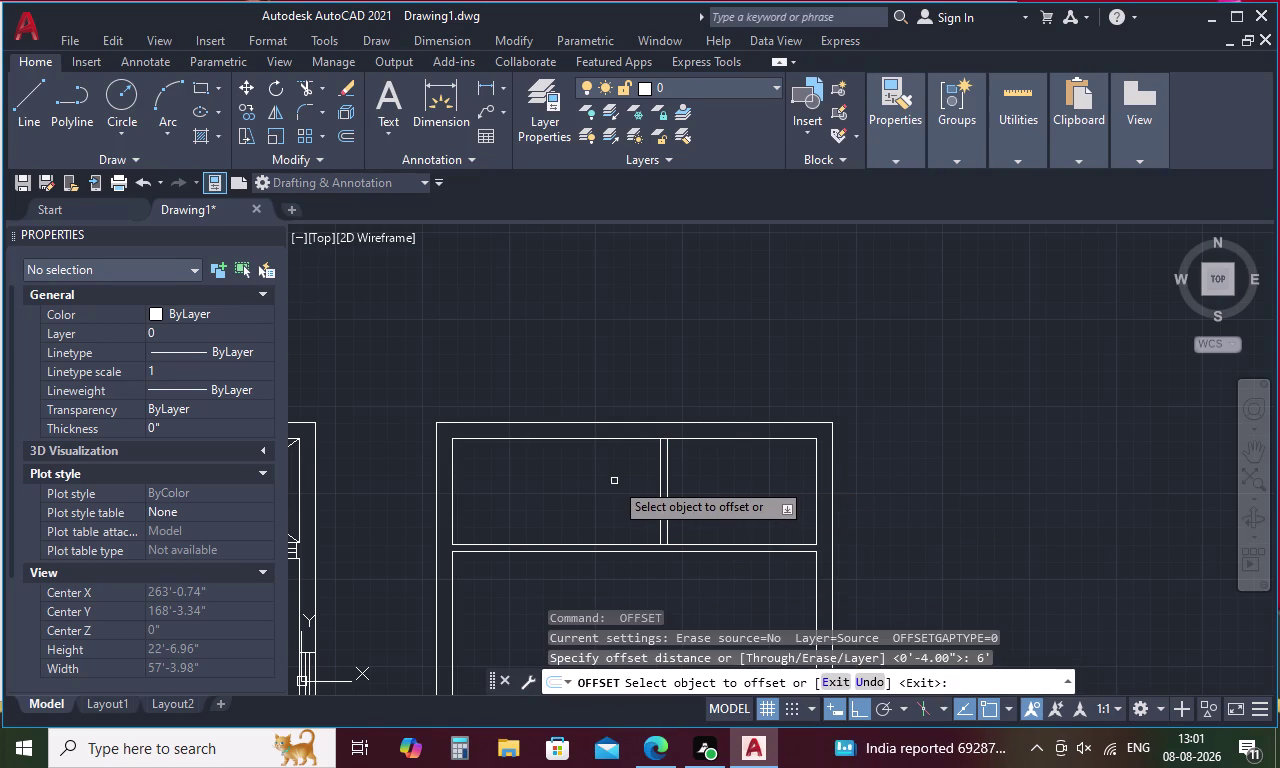
click(659, 457)
click(591, 456)
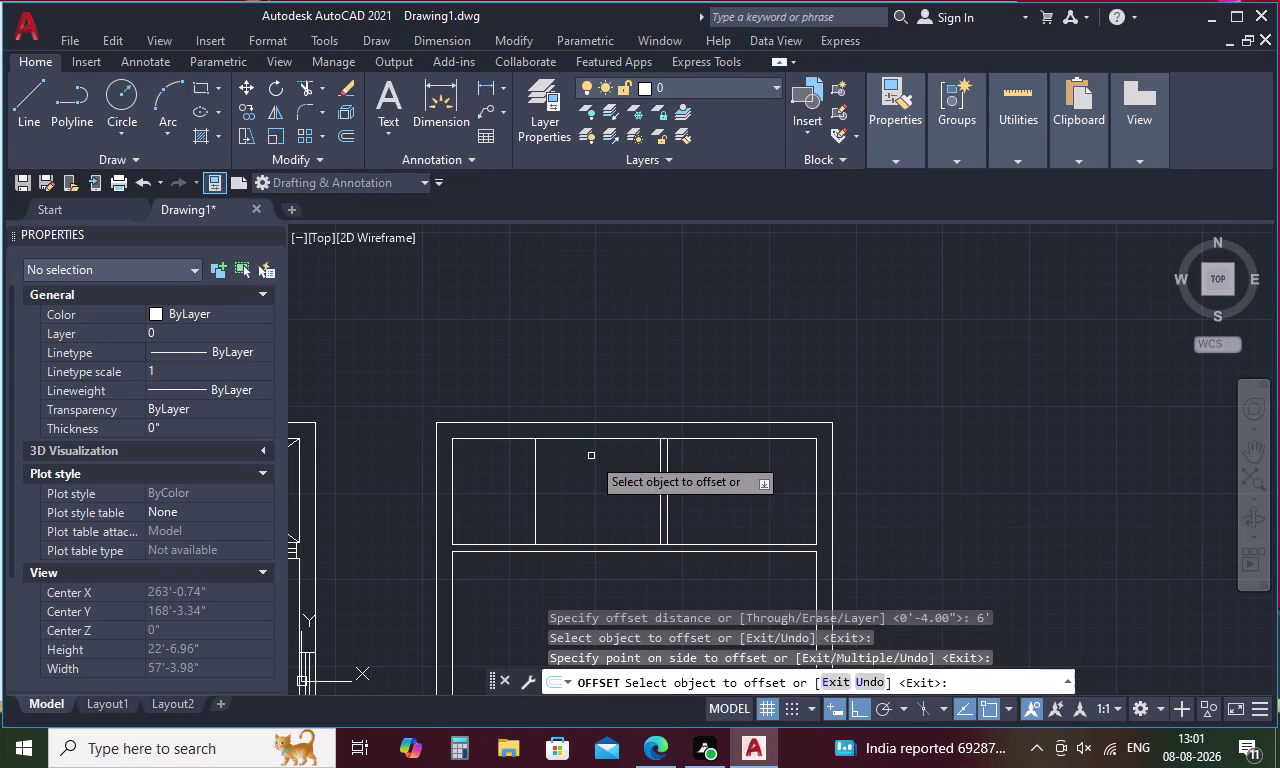
key(space)
Double the second partition line with a 4-inch copy to its left.
key(space)
text(4)
key(space)
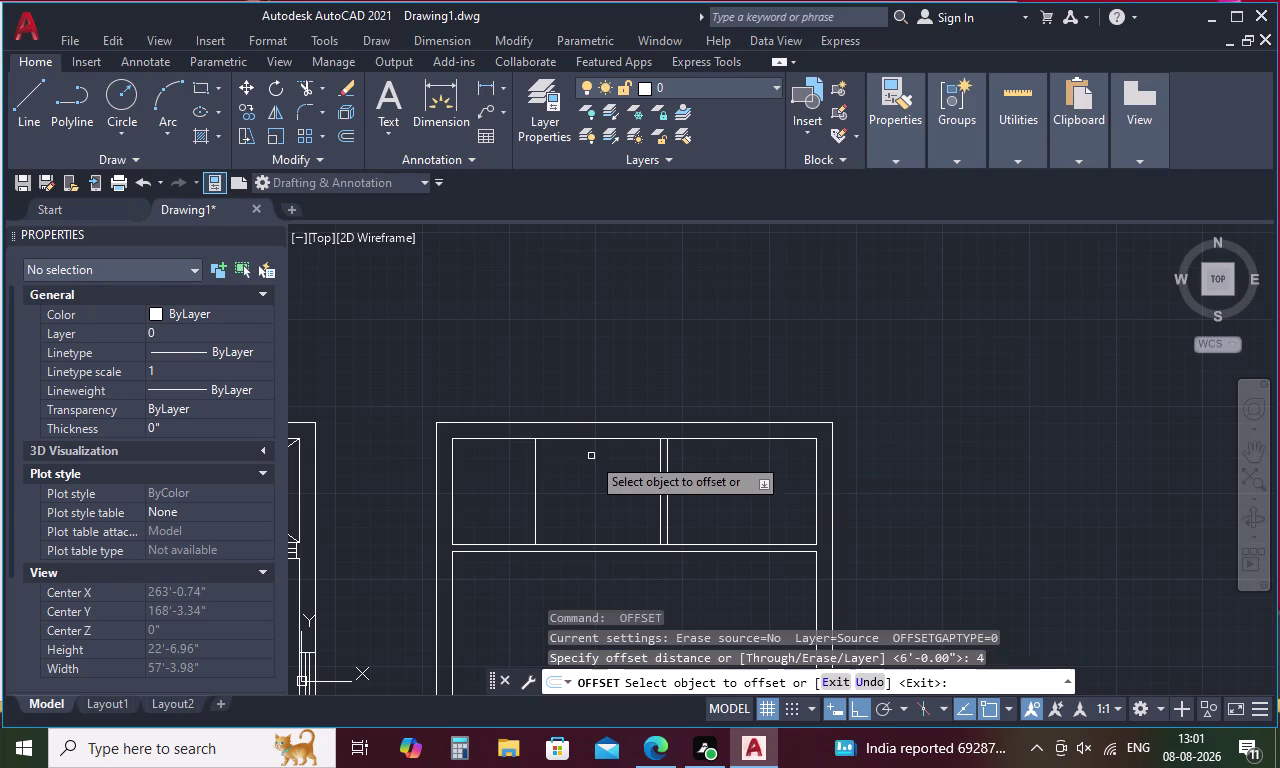
click(534, 484)
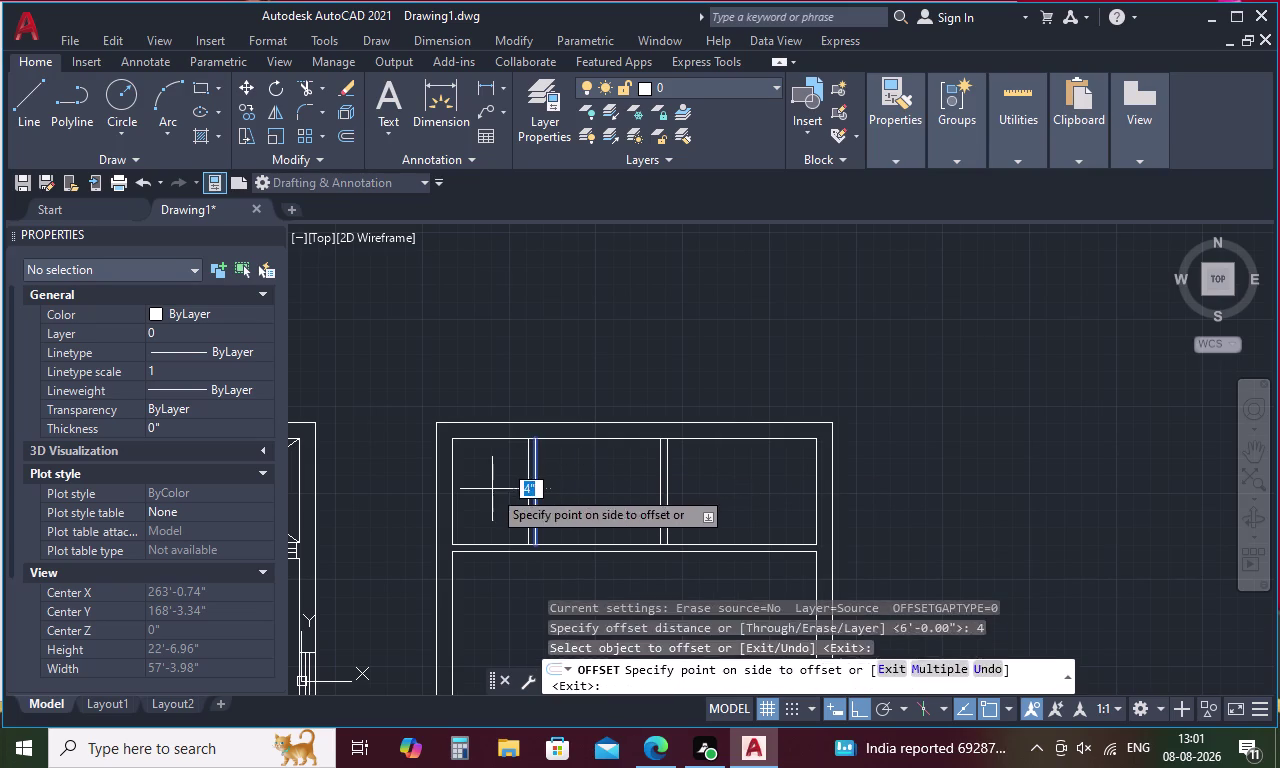
click(492, 489)
key(Escape)
key(t)
key(r)
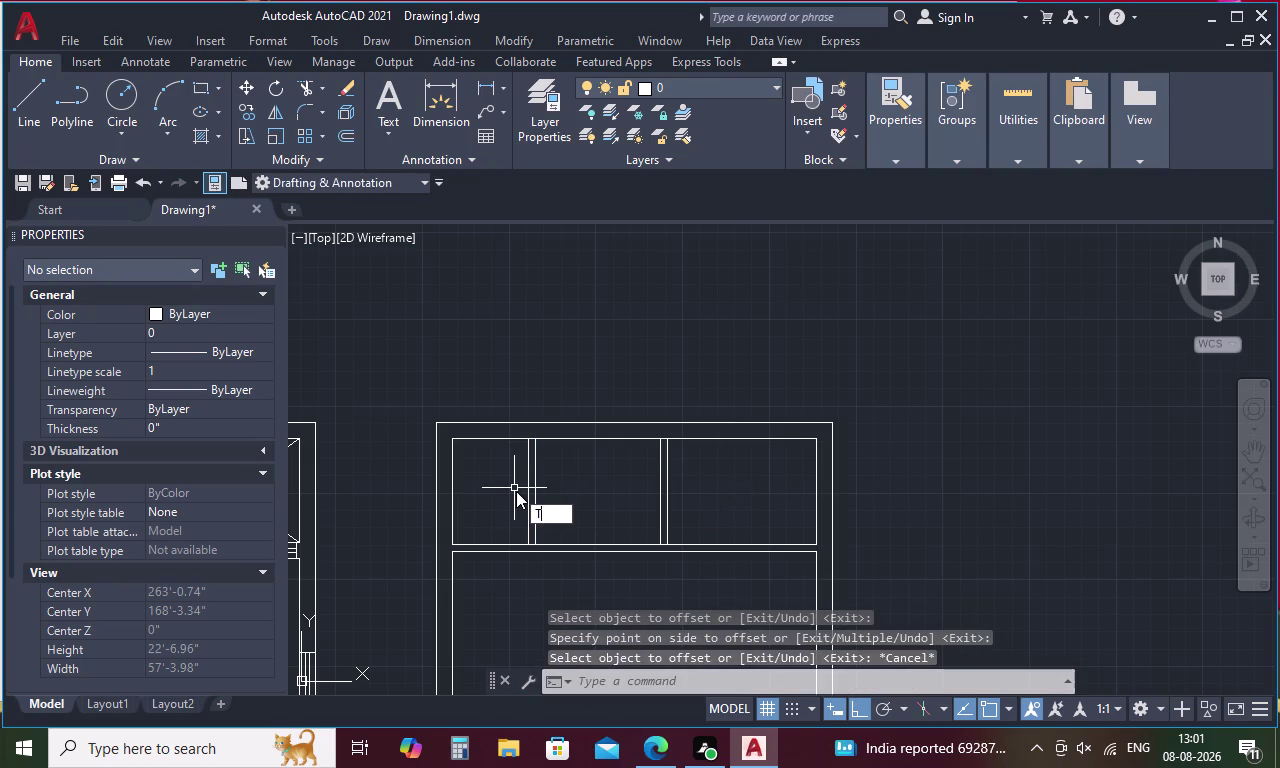
key(space)
scroll(up, 3)
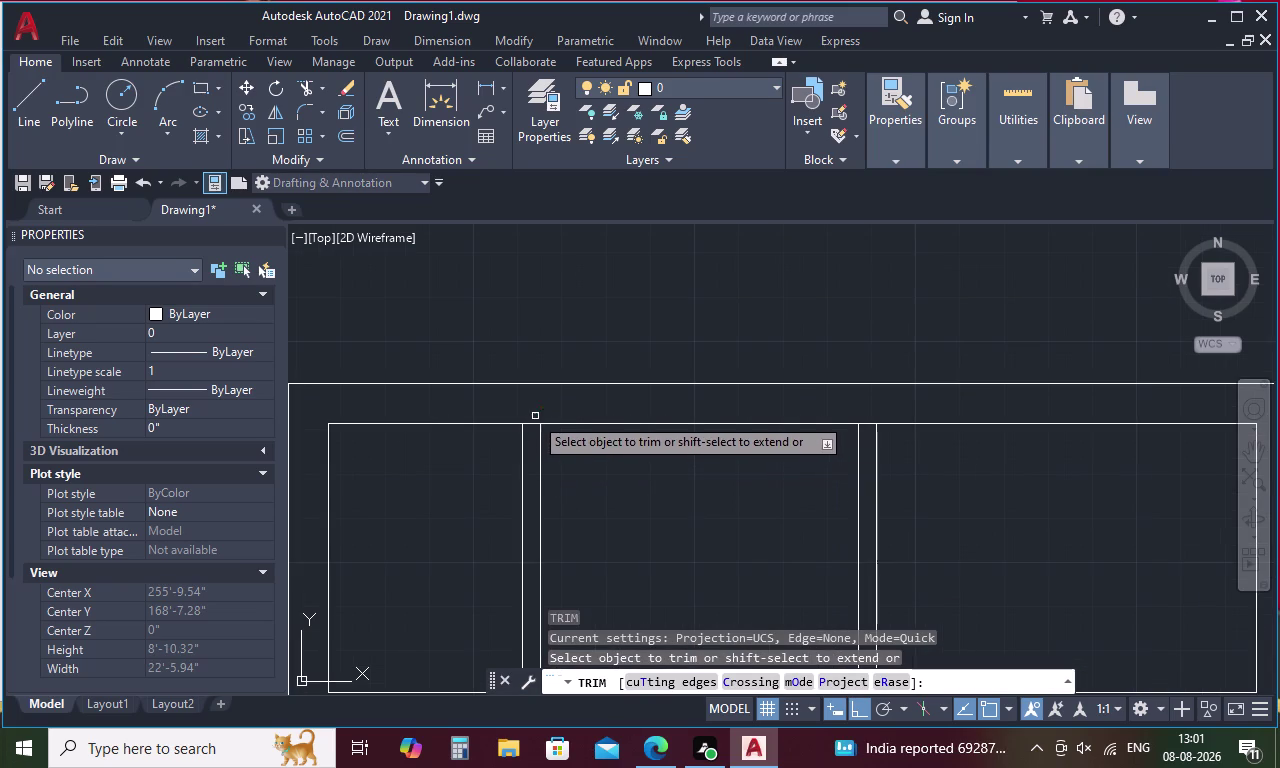
Trim the line pieces crossing the partitions at their top ends.
drag(532, 419, 530, 433)
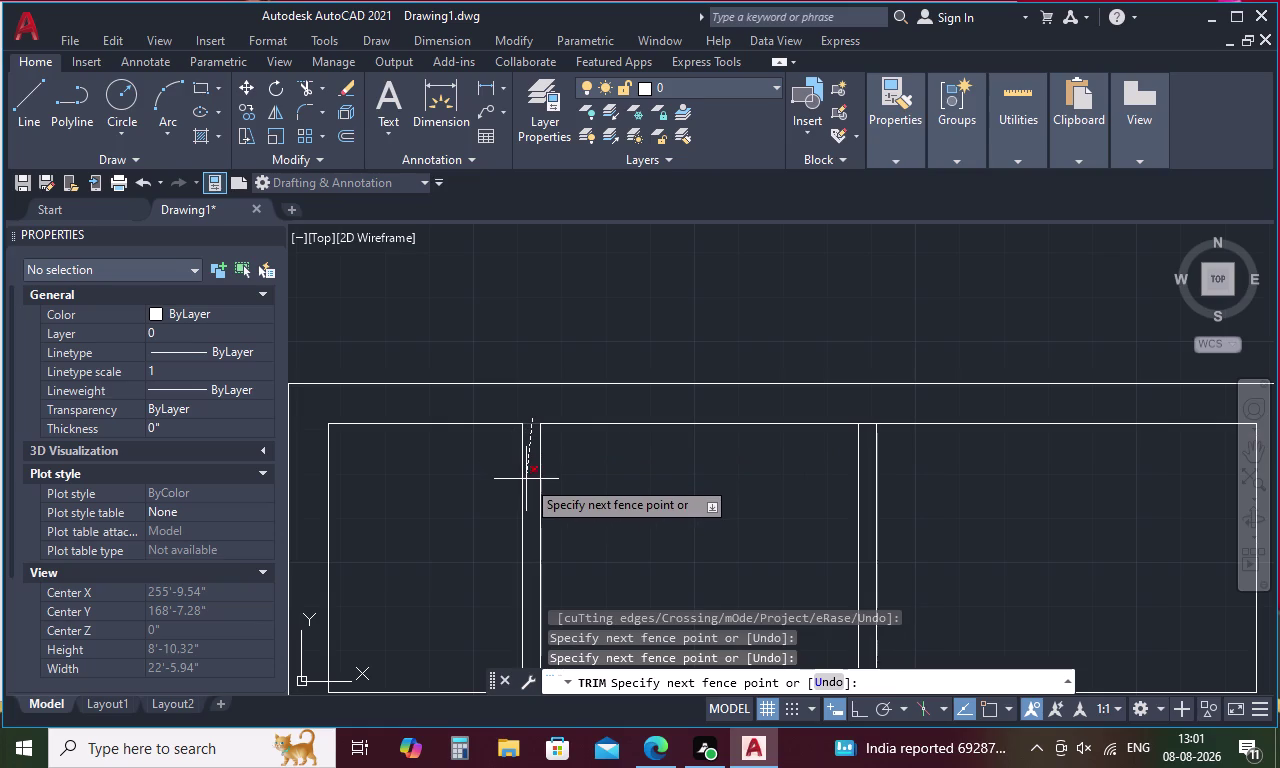
click(528, 486)
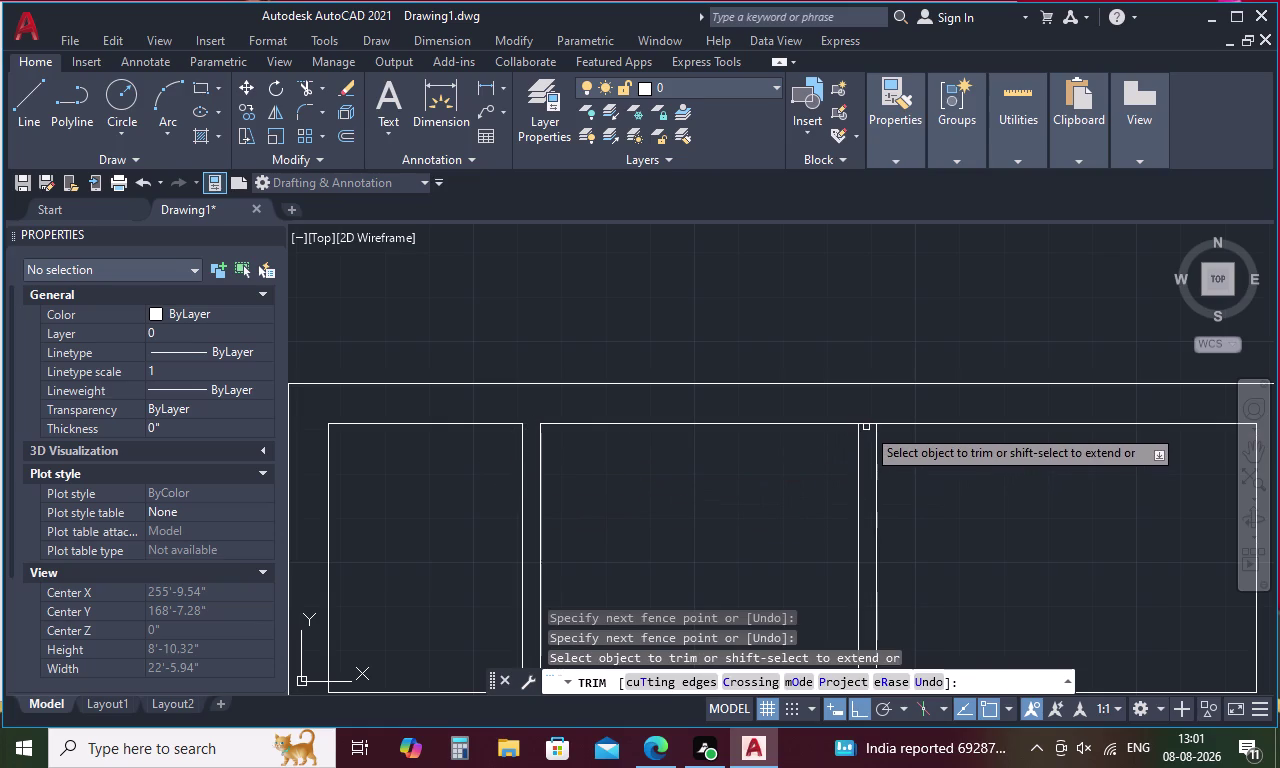
click(866, 424)
Trim the line ends at both partition bottoms.
scroll(down, 3)
middle_drag(890, 448, 731, 414)
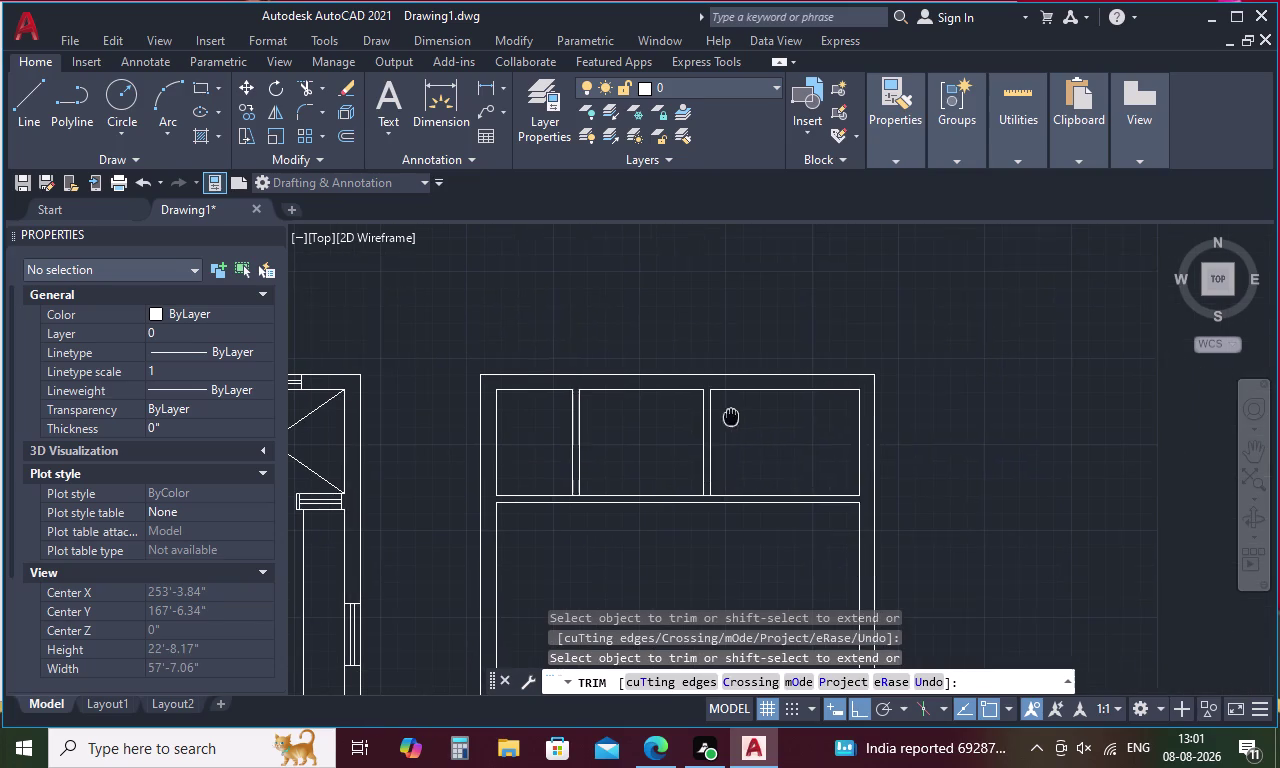
middle_drag(731, 414, 729, 413)
scroll(up, 3)
click(578, 490)
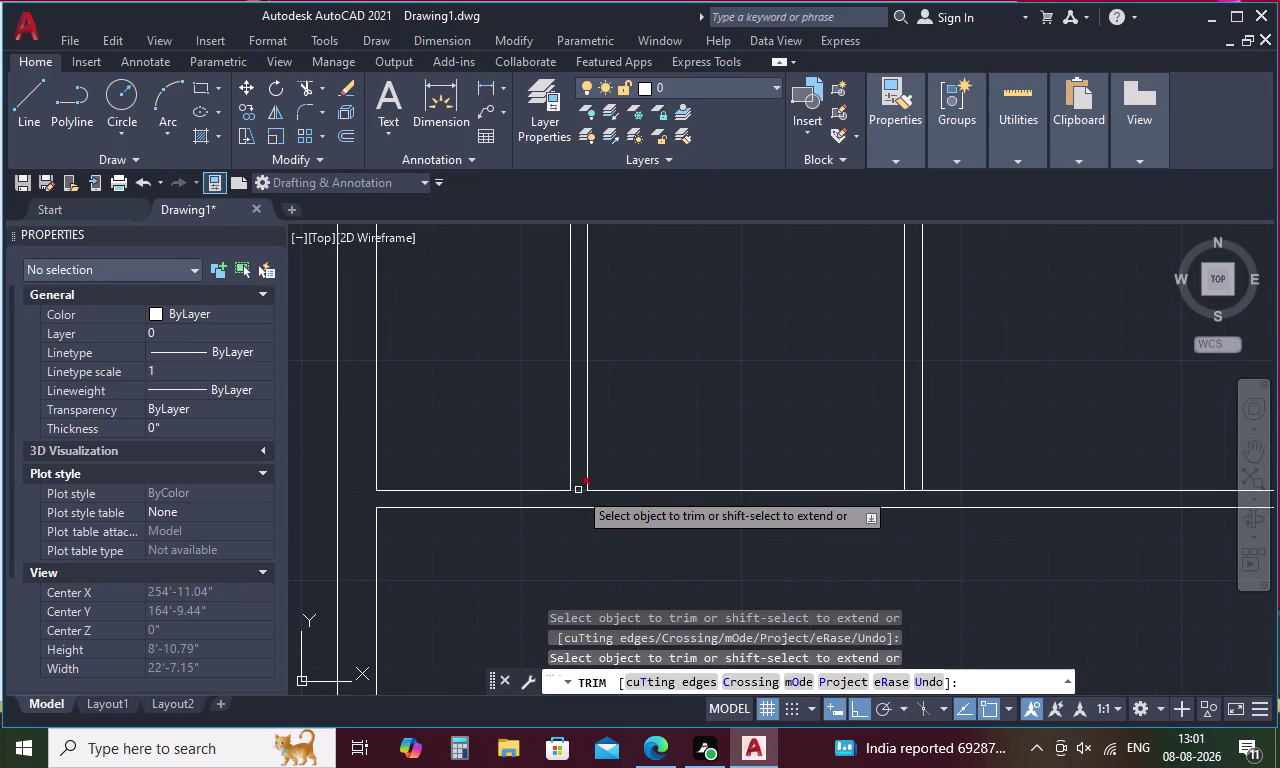
click(914, 488)
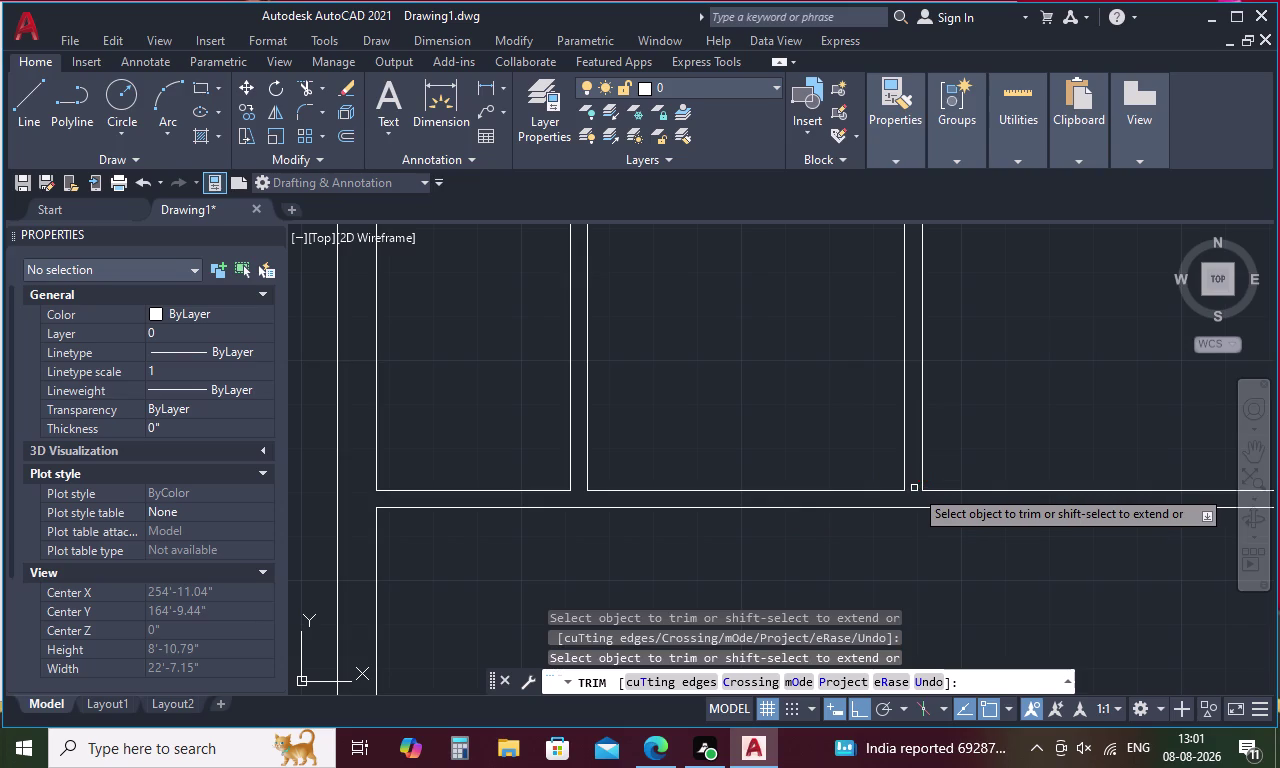
middle_drag(1005, 458, 439, 457)
scroll(down, 3)
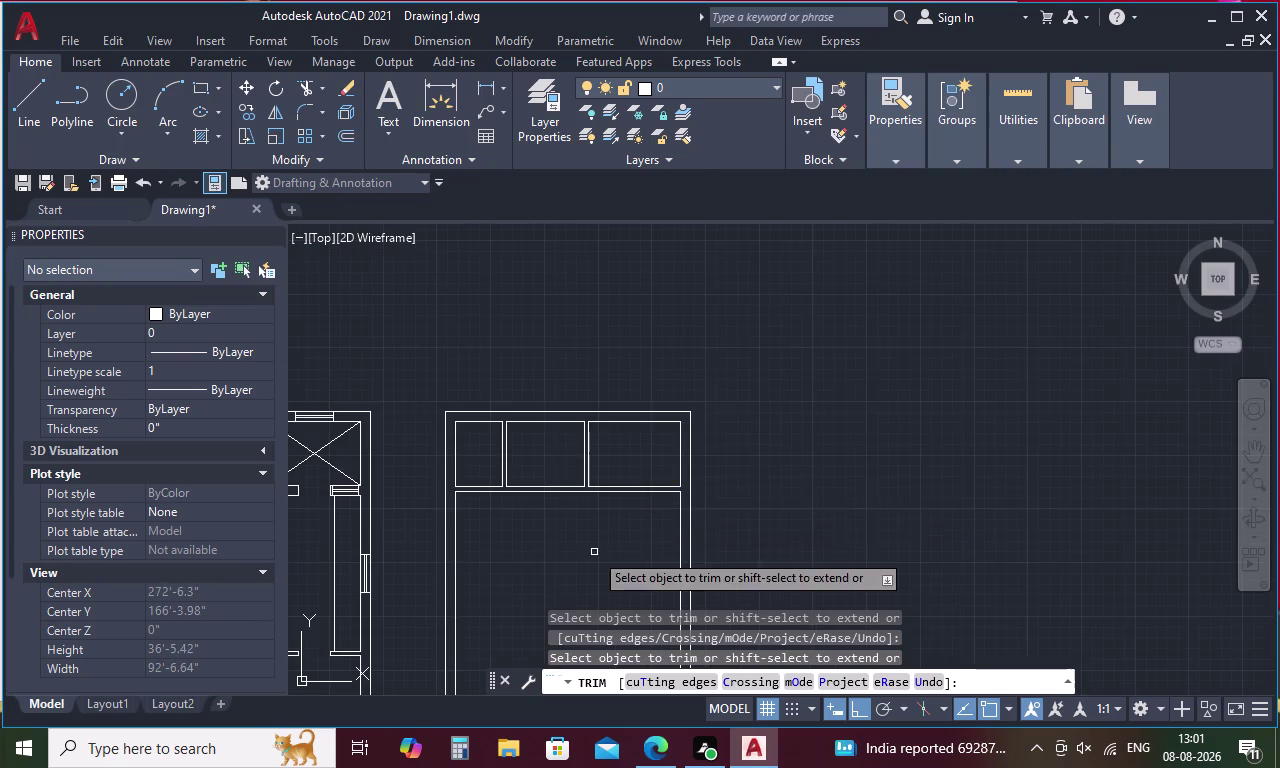
middle_drag(584, 559, 753, 435)
Offset the cupboard's lower line 12'5" downward for a new cross wall.
key(Escape)
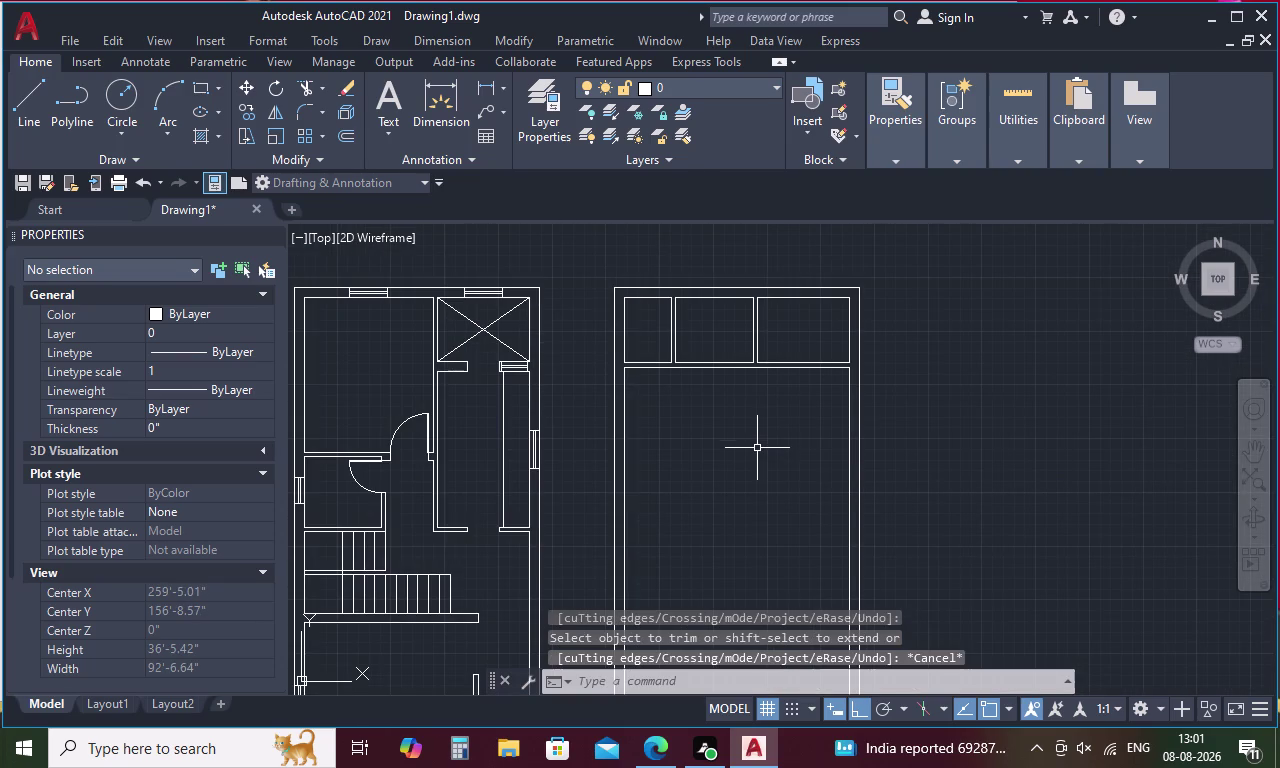
text(O)
key(space)
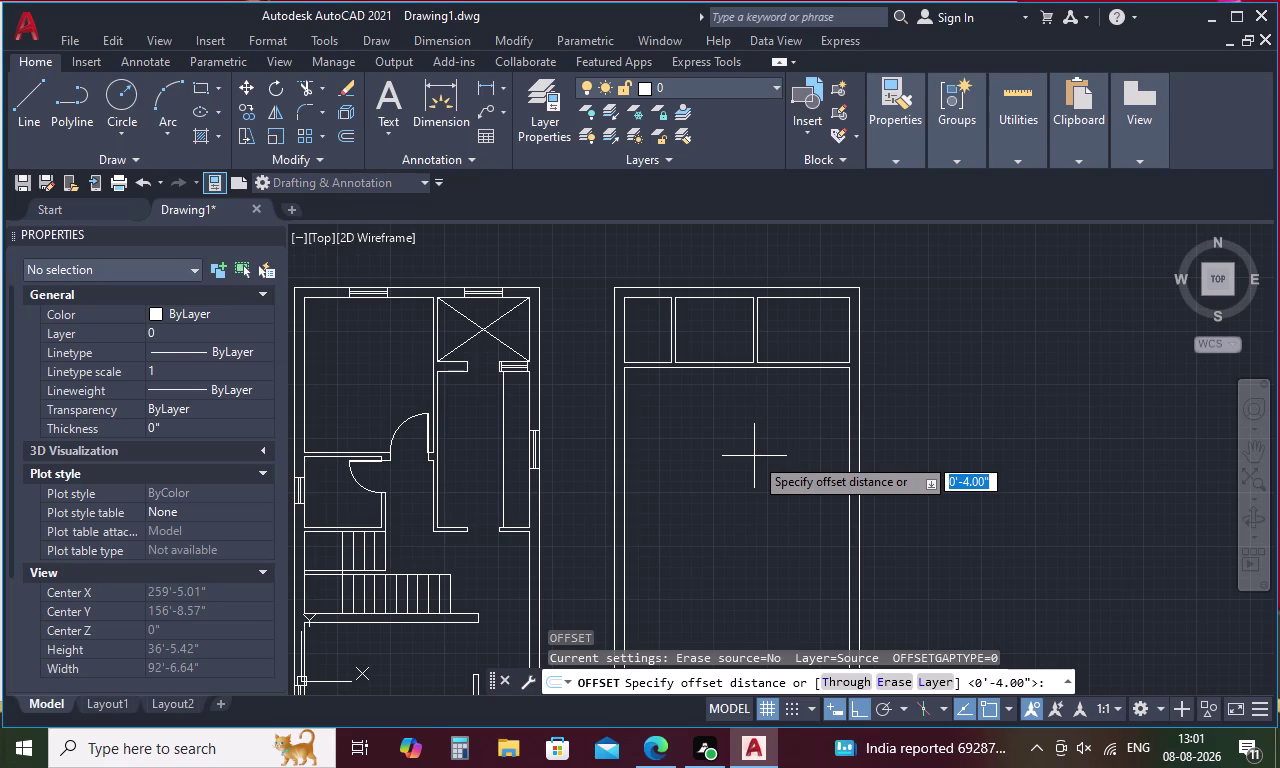
text(12)
key(apostrophe)
key(5)
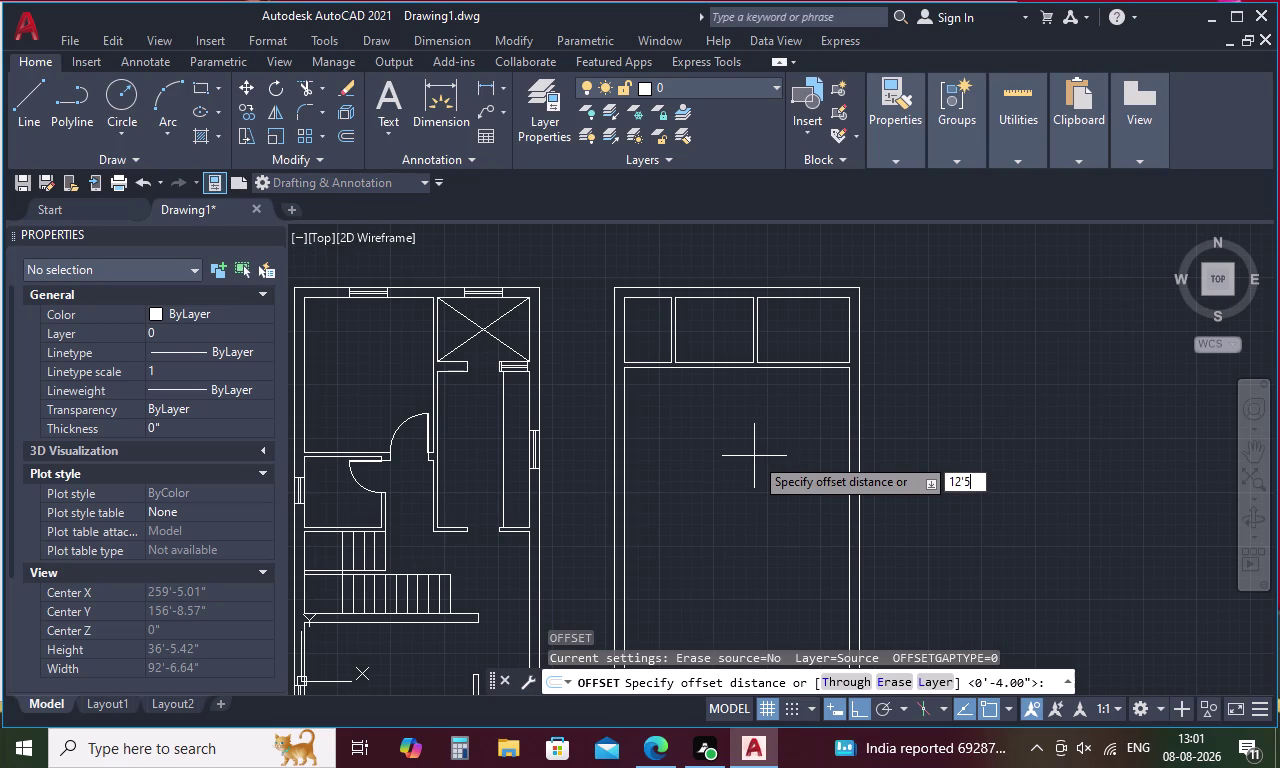
text(")
key(space)
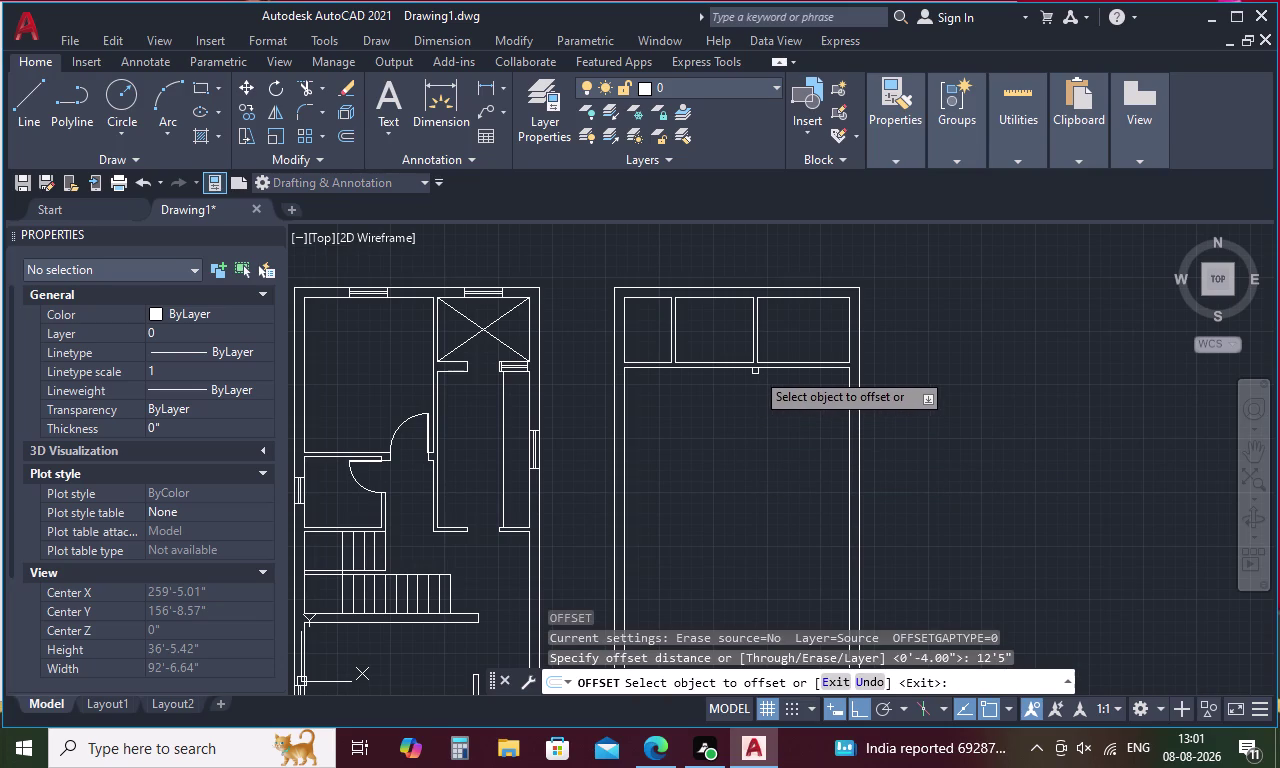
click(758, 368)
click(732, 436)
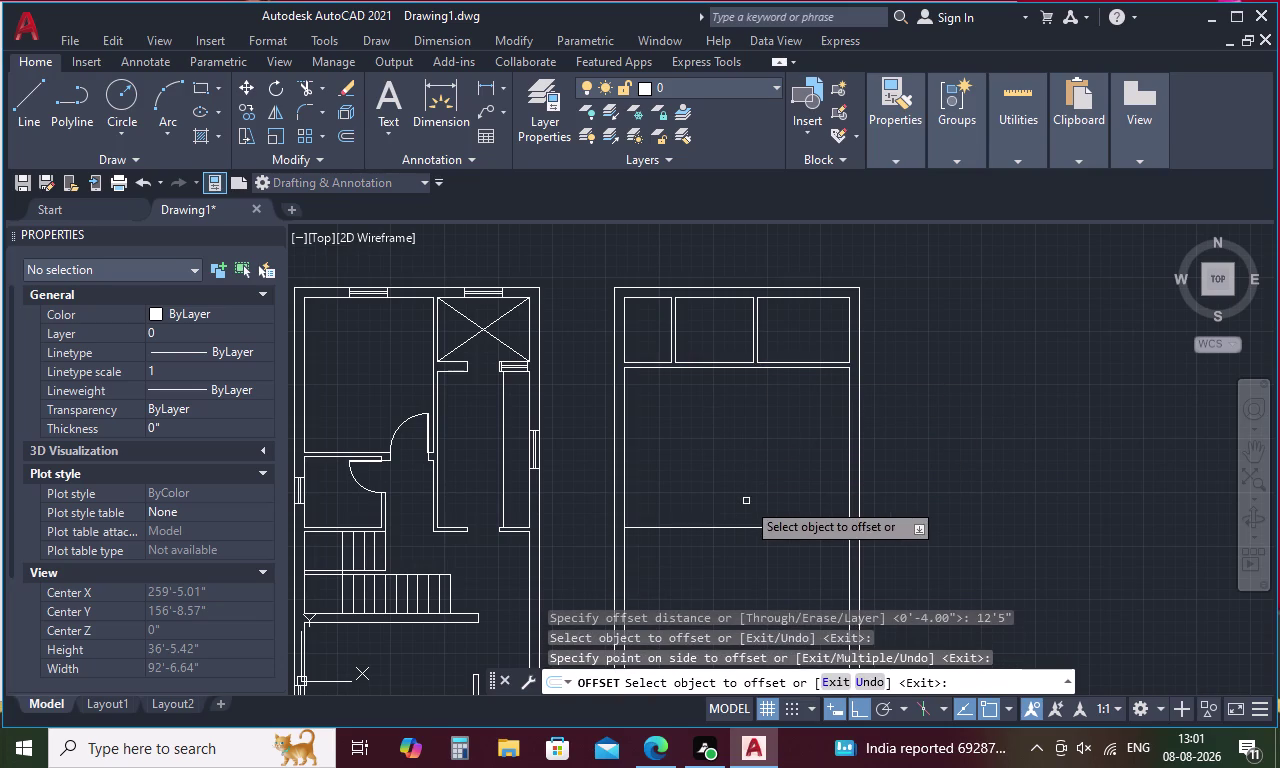
Add a 4-inch twin below the new cross wall line.
key(space)
key(space)
key(4)
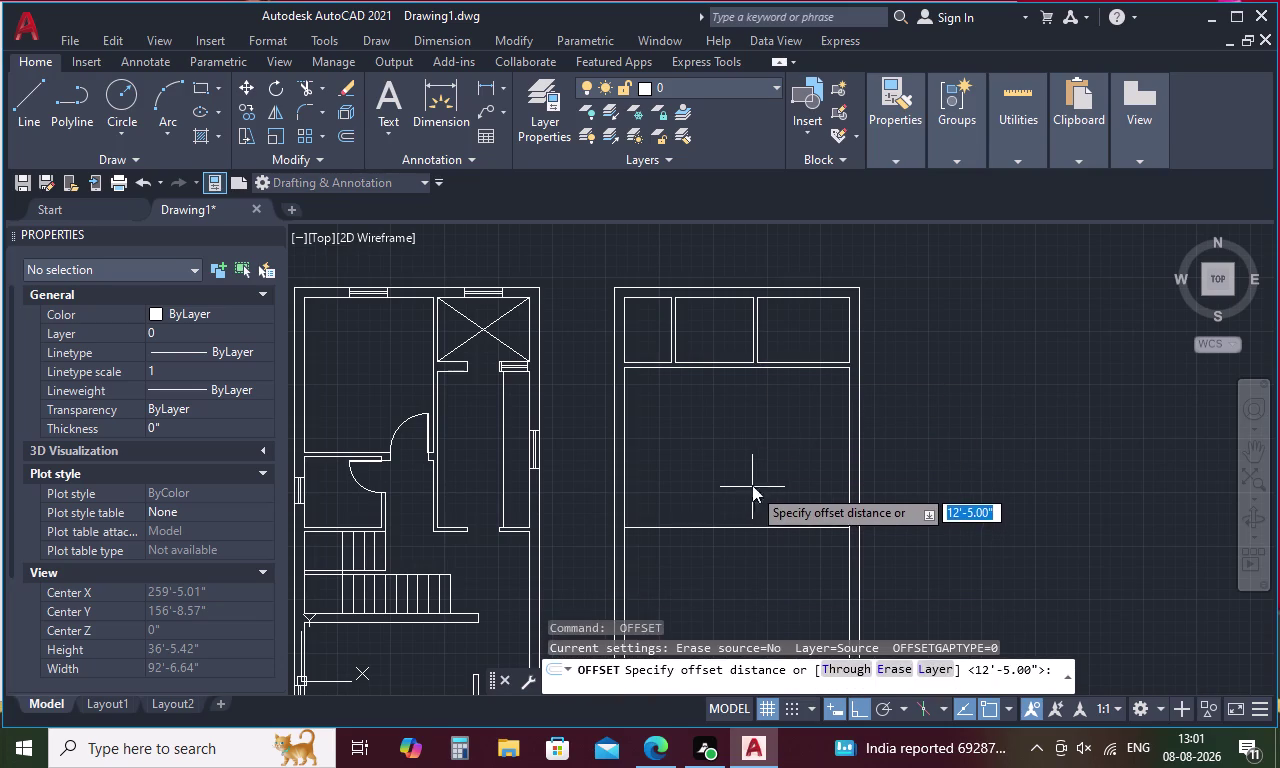
key(period)
key(BackSpace)
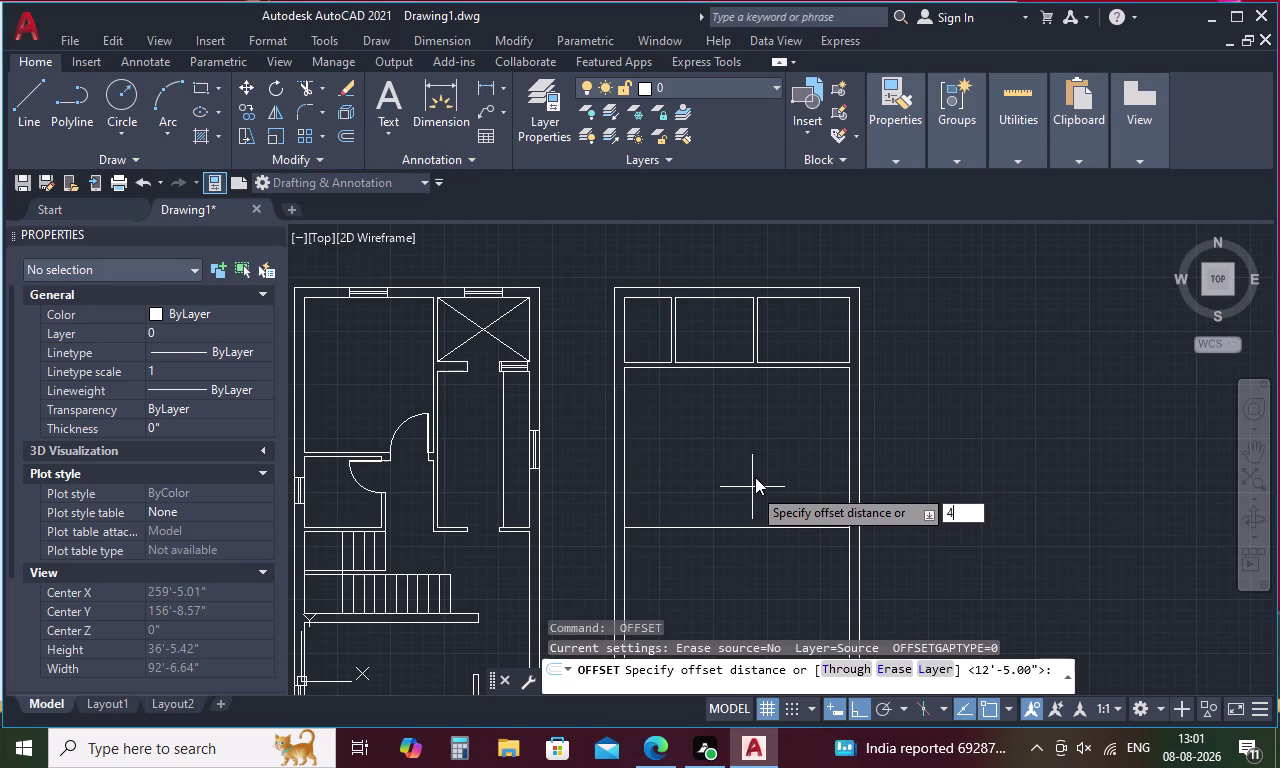
key(space)
click(736, 527)
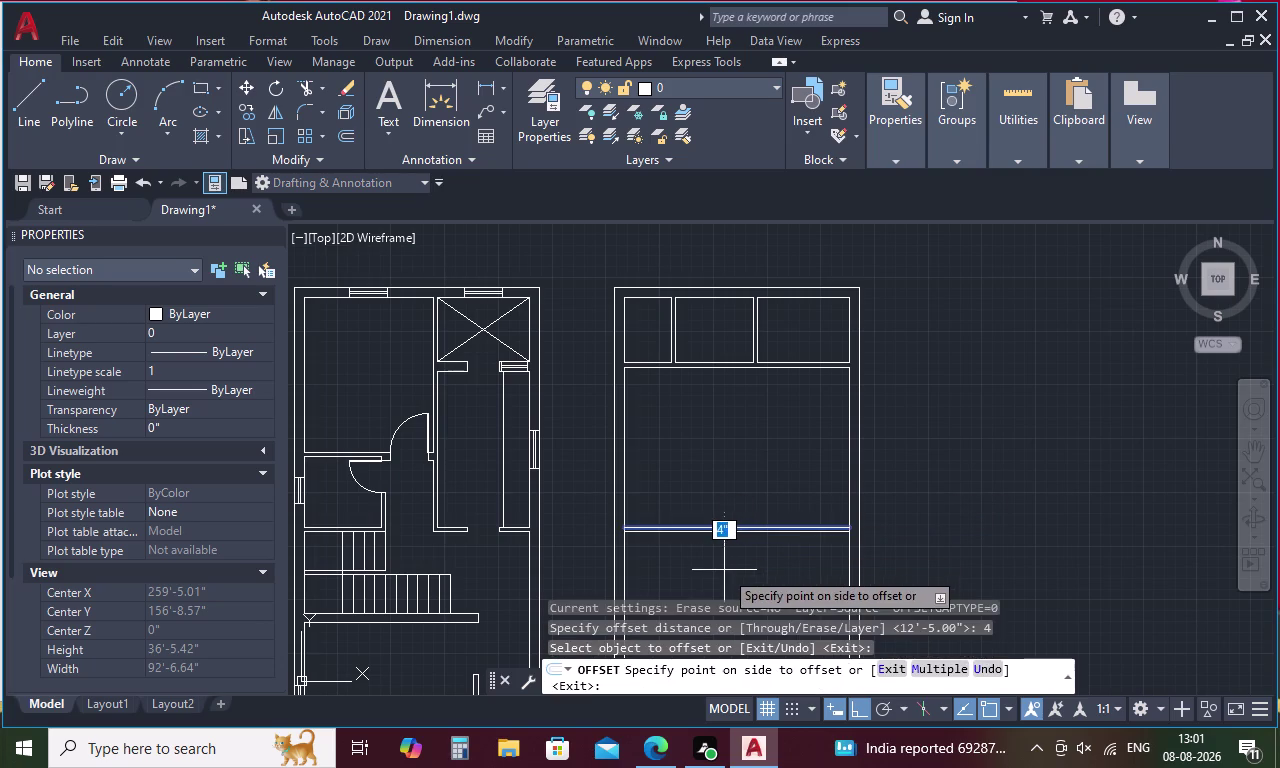
click(724, 571)
middle_drag(719, 566, 711, 434)
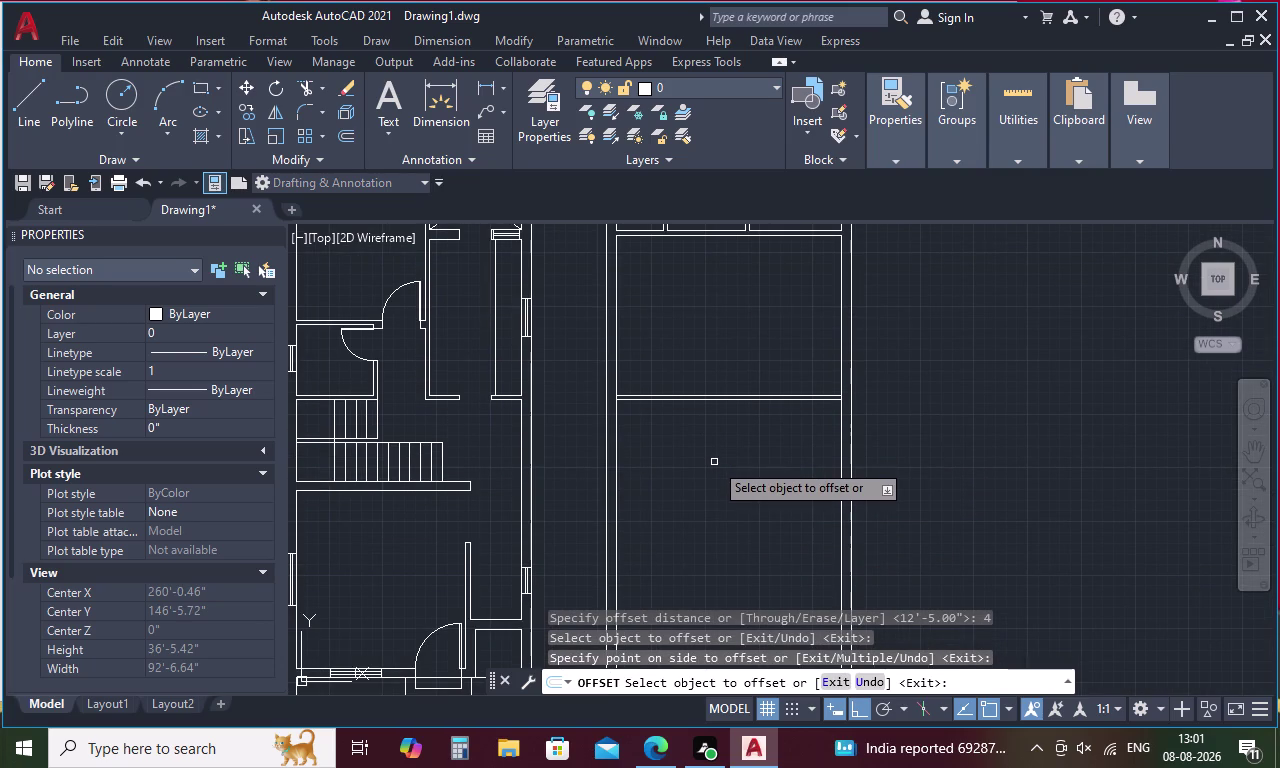
key(space)
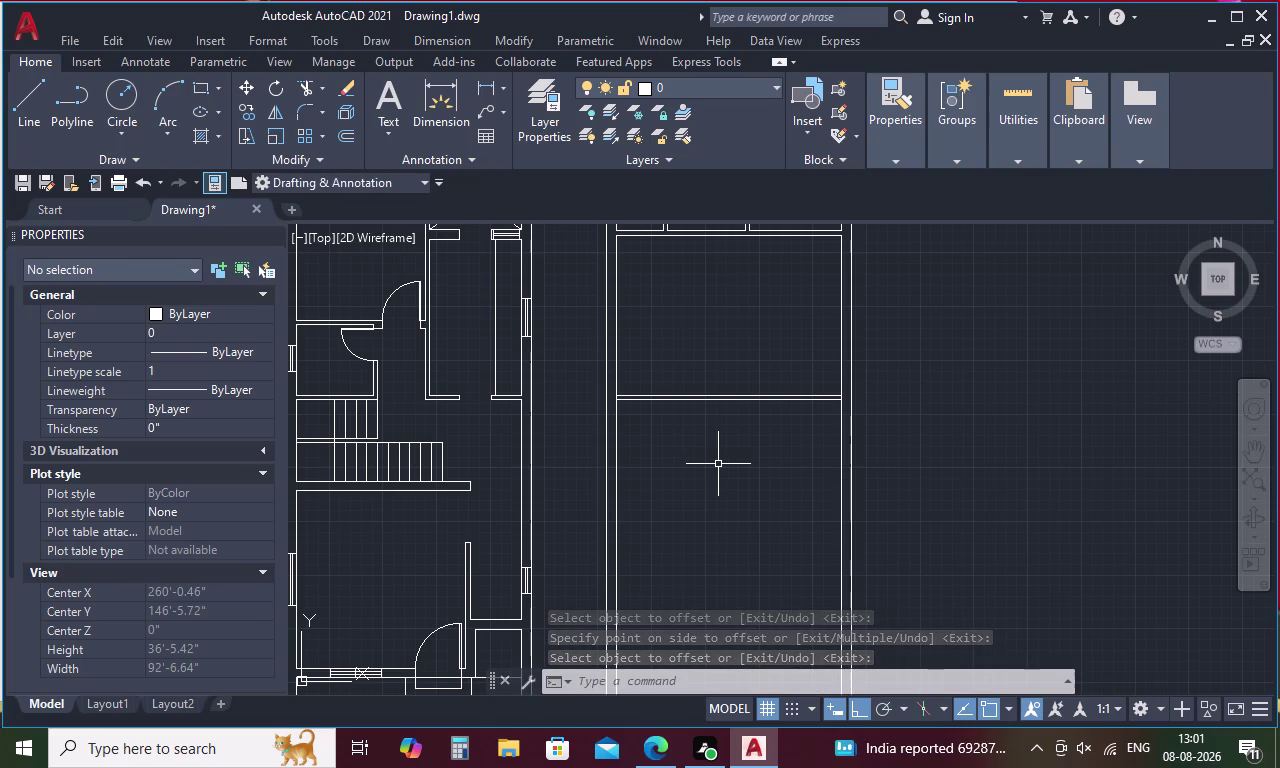
Enter a 7' offset distance and bring both floor plans into view.
key(7)
key(apostrophe)
key(space)
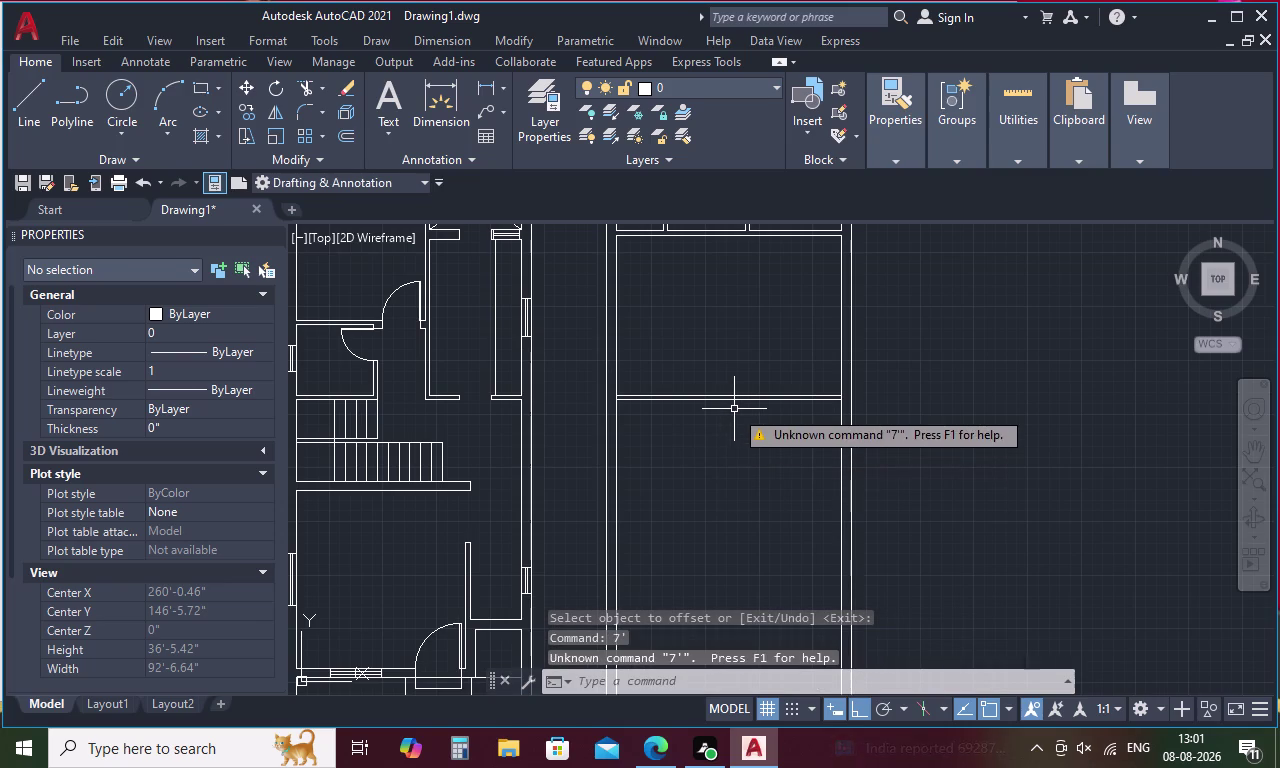
key(space)
scroll(down, 3)
middle_drag(726, 476, 715, 389)
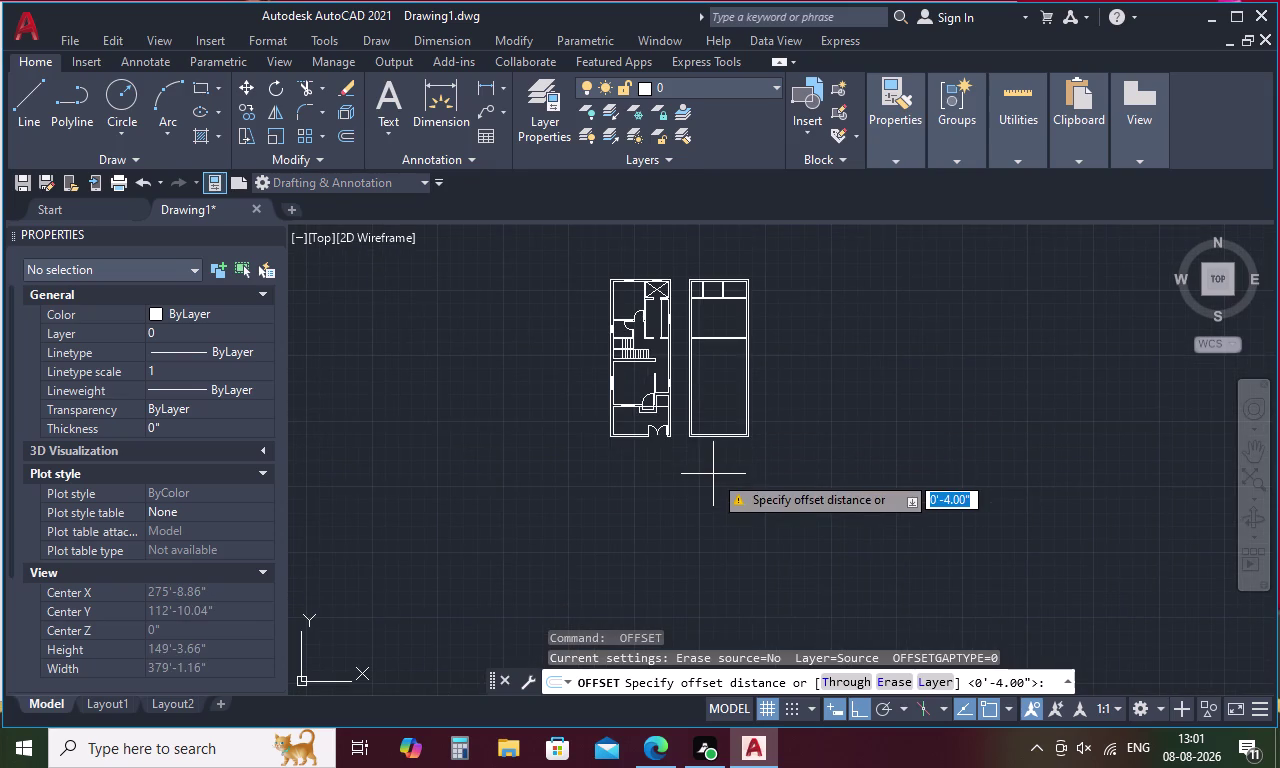
Attempt a 5'10" offset, cancelling after a mistyped distance.
scroll(up, 3)
key(Escape)
key(o)
key(space)
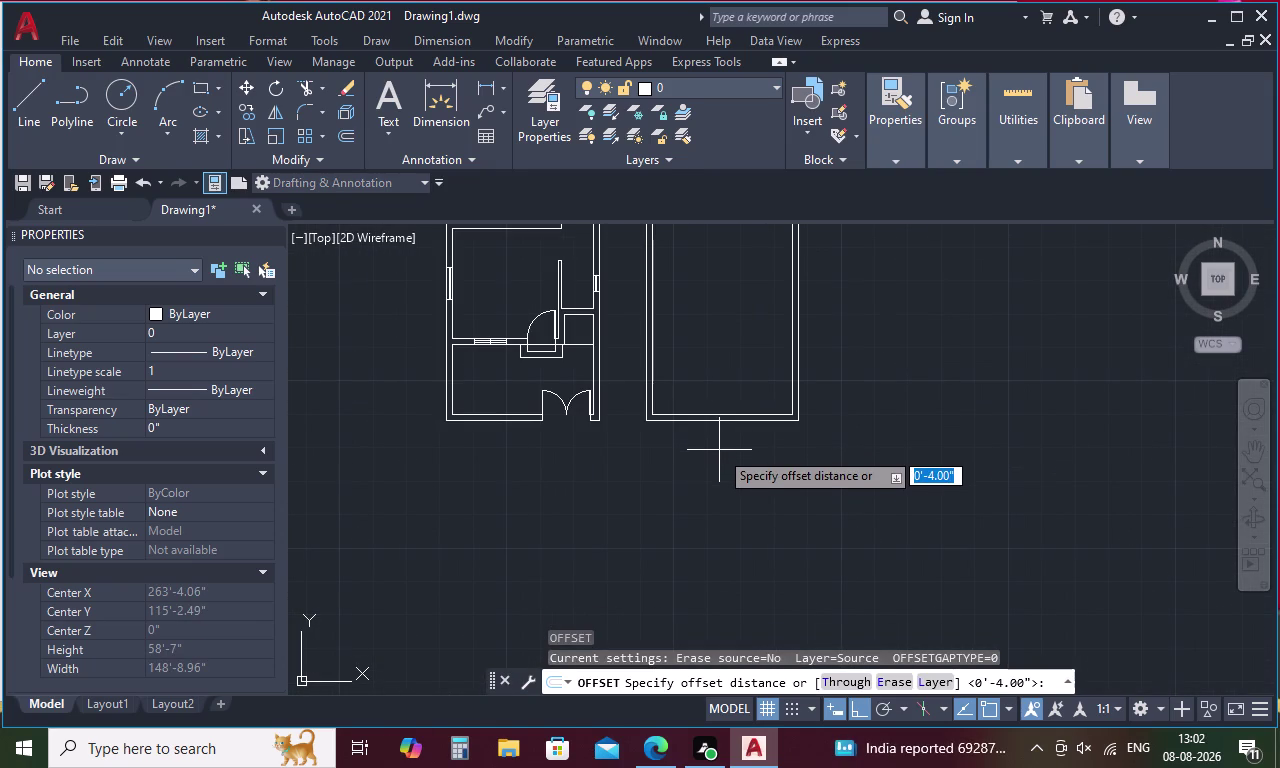
key(5)
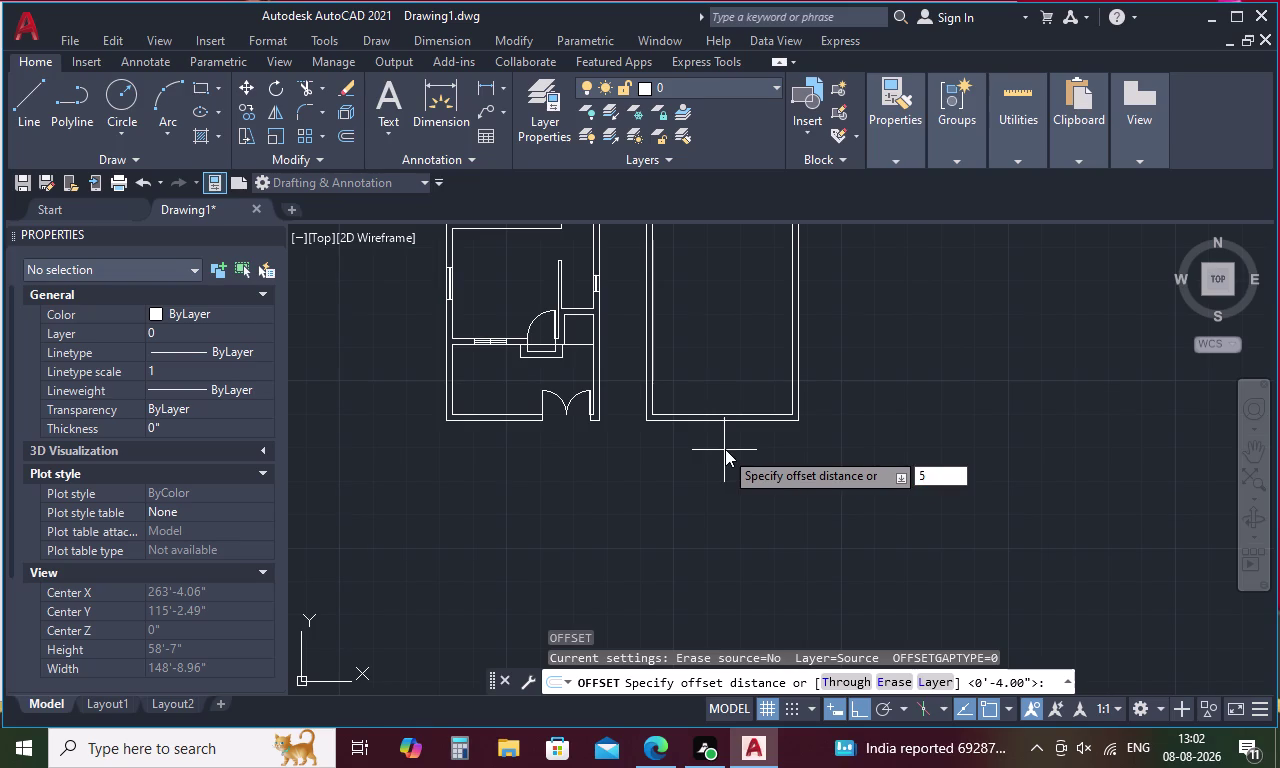
text(,1)
key(0)
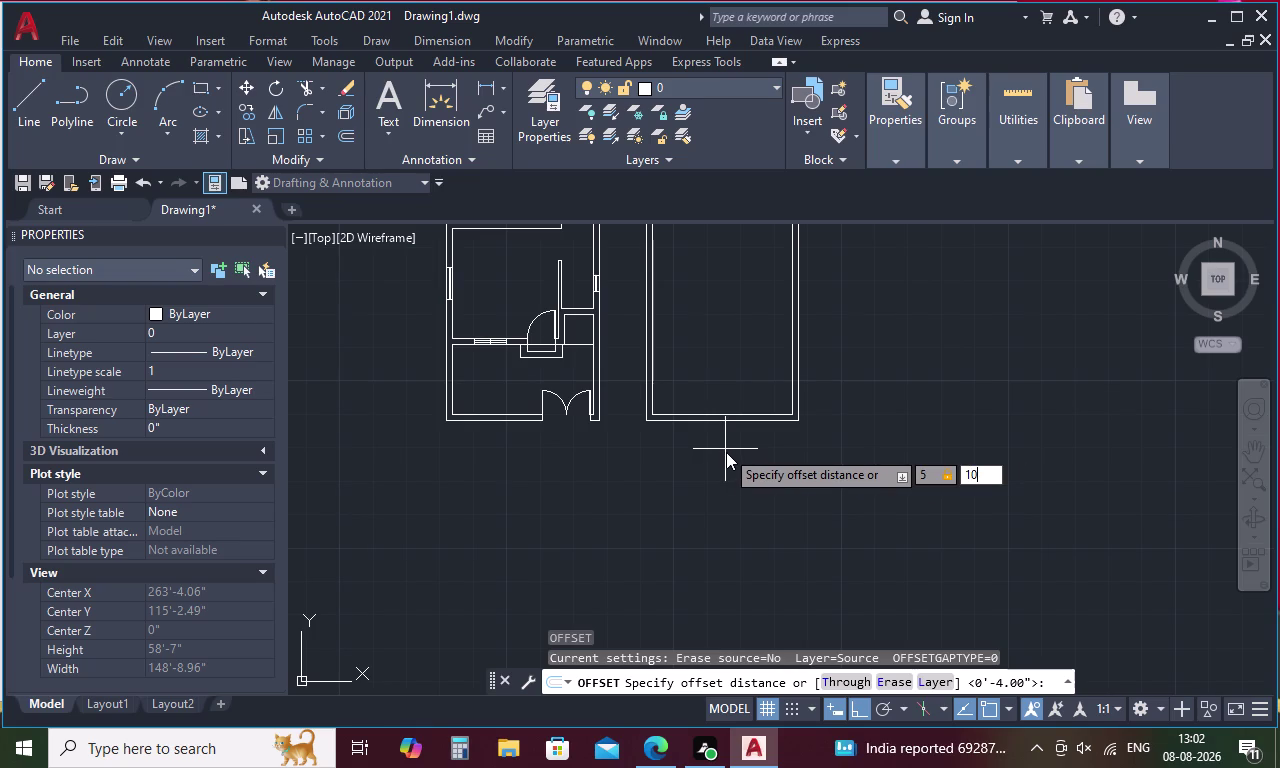
key(shift+quotedbl)
key(space)
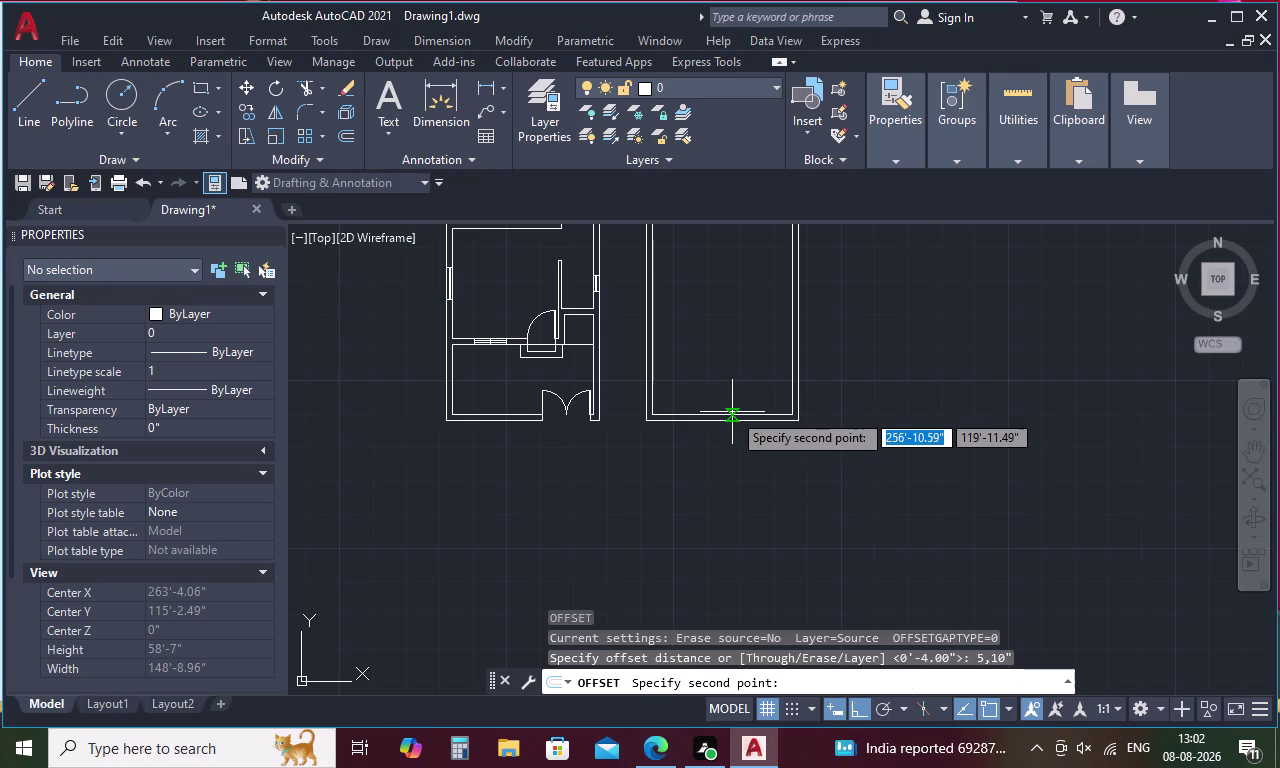
key(Escape)
key(Escape)
Offset the bottom inner wall line 5'10" upward.
text(O)
key(space)
text(5)
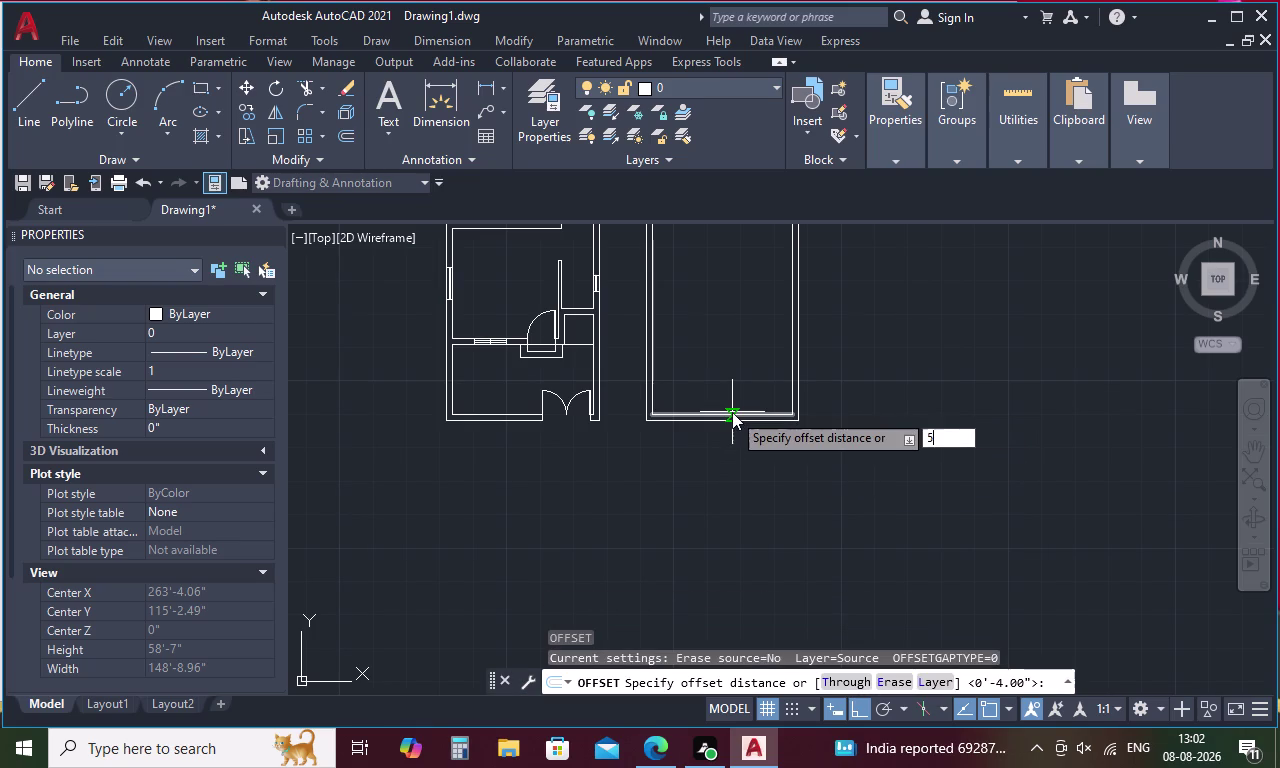
text('10)
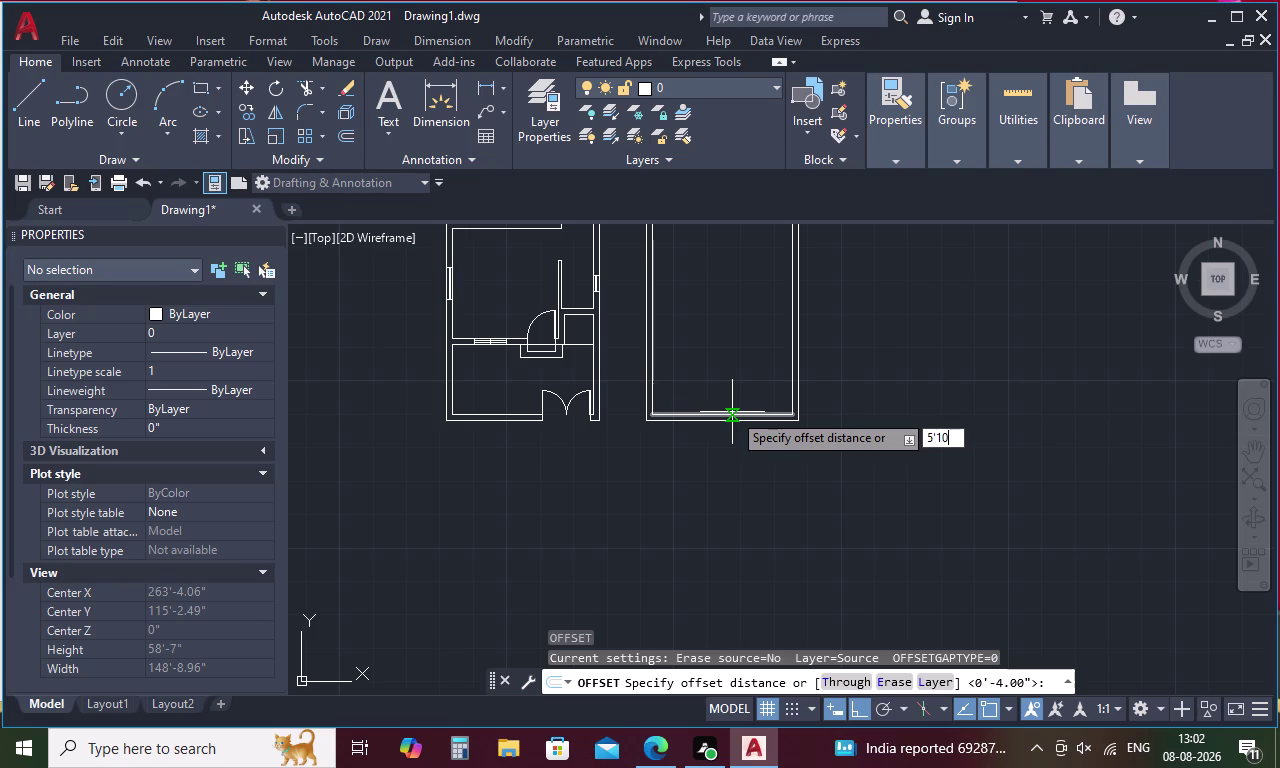
key(shift+quotedbl)
key(space)
click(732, 414)
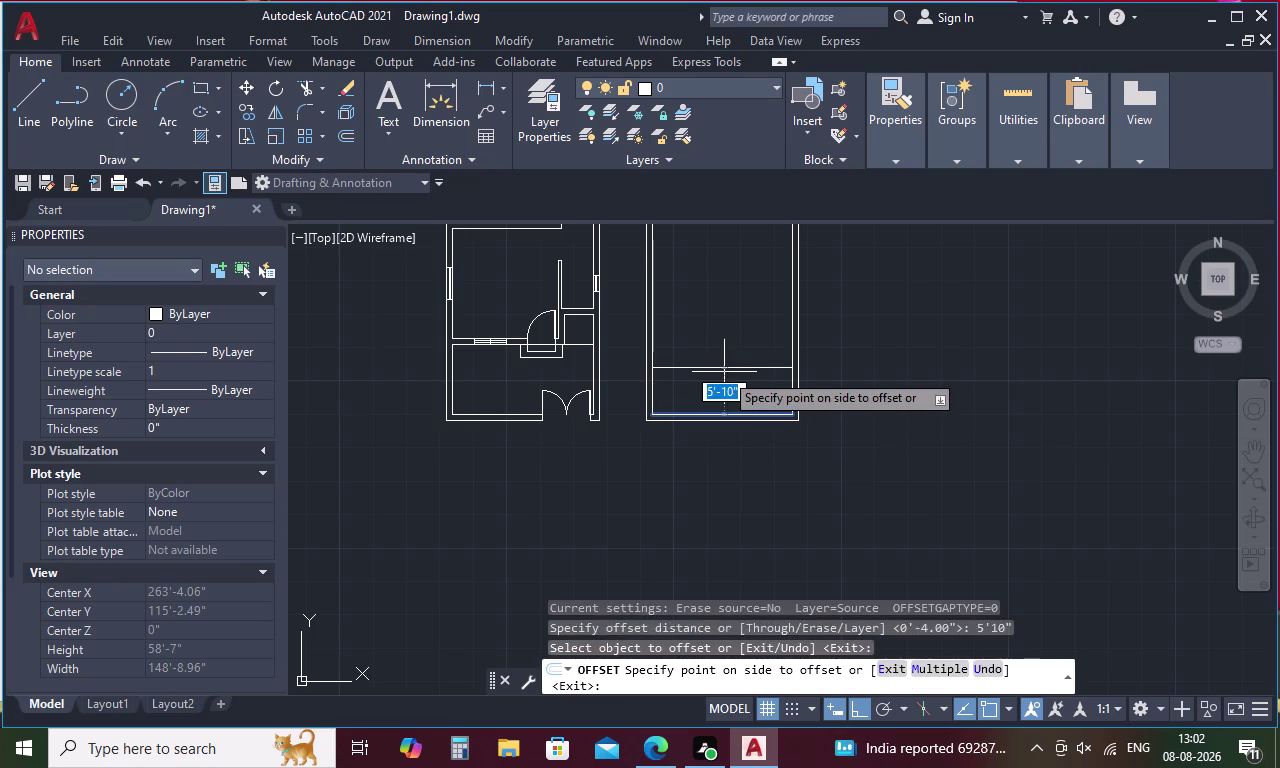
click(724, 372)
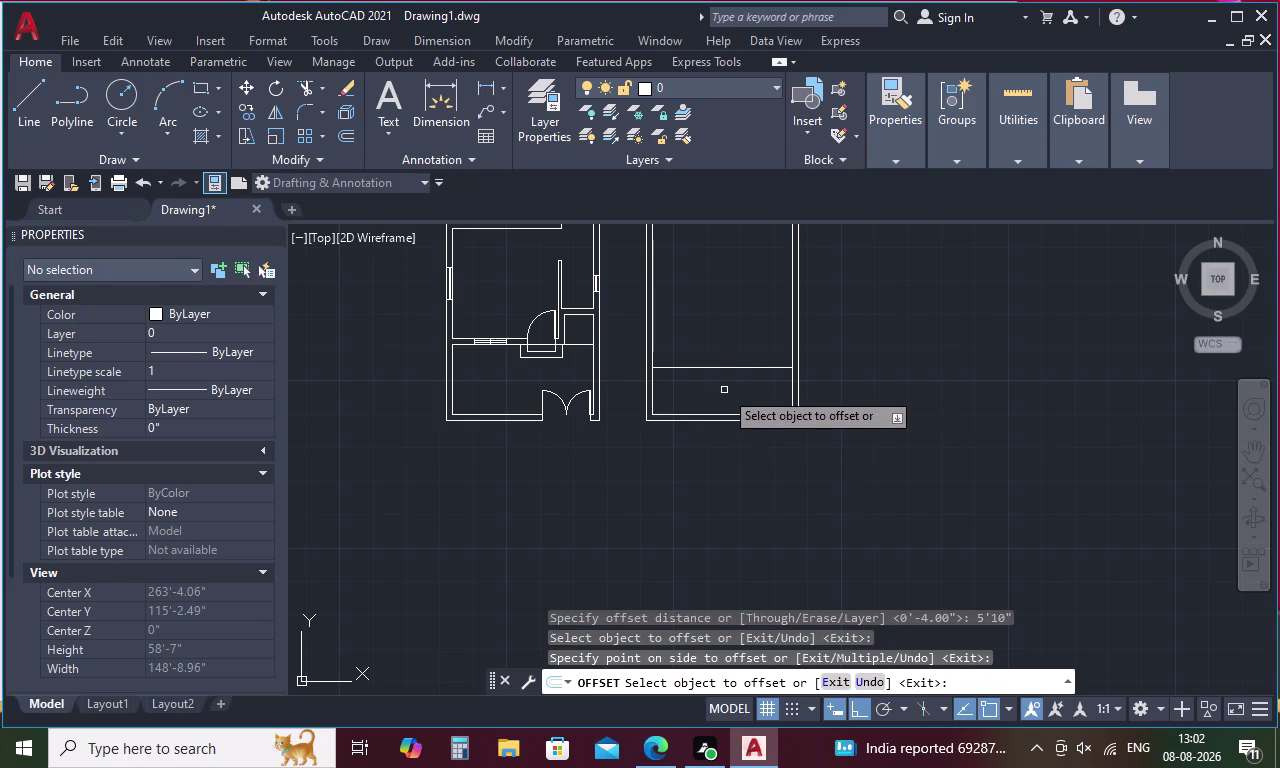
key(space)
Add a 9-inch twin to the new cross-wall line.
key(space)
text(9)
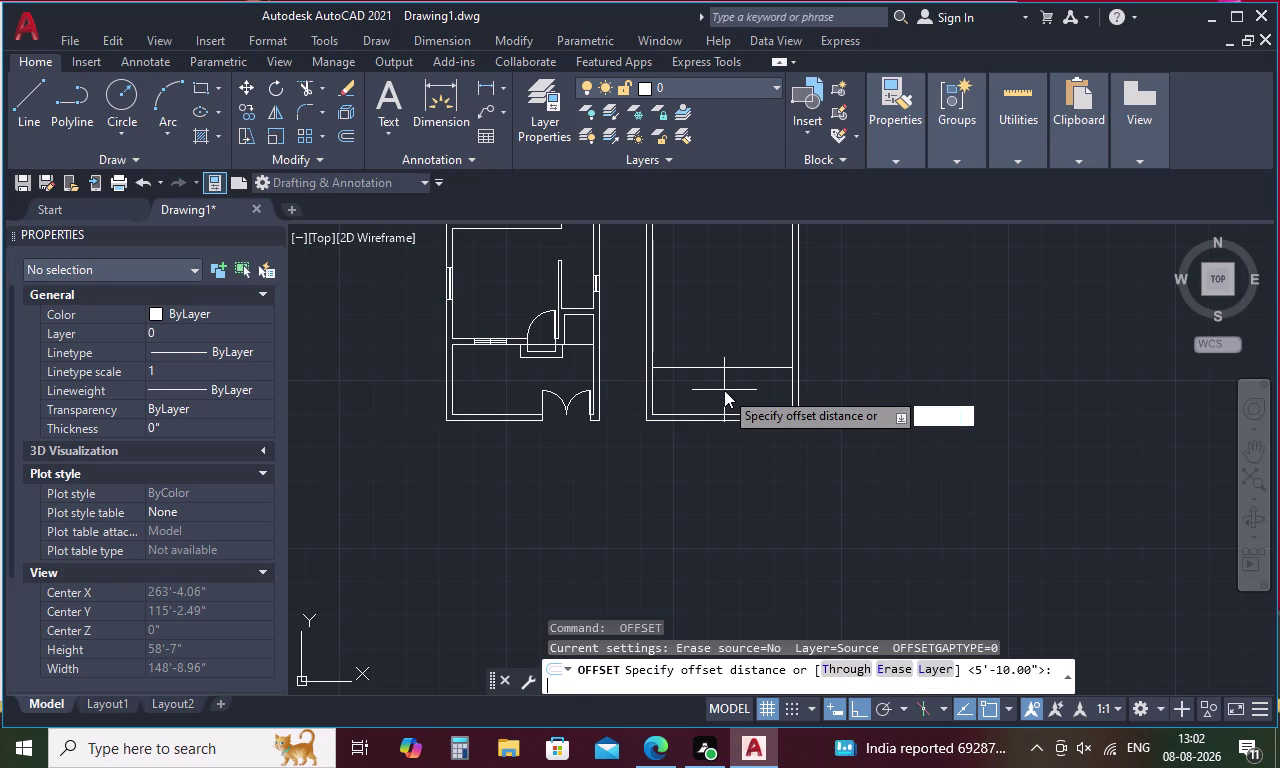
key(space)
click(737, 368)
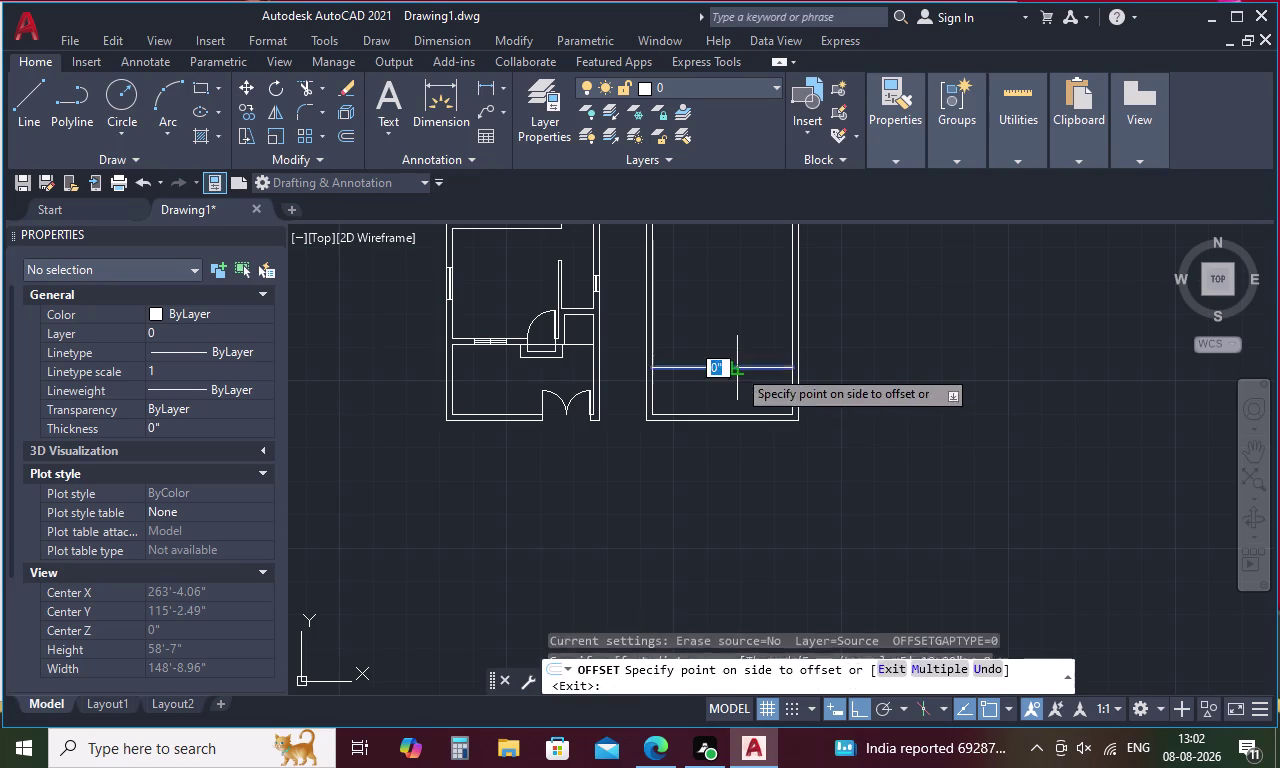
click(726, 302)
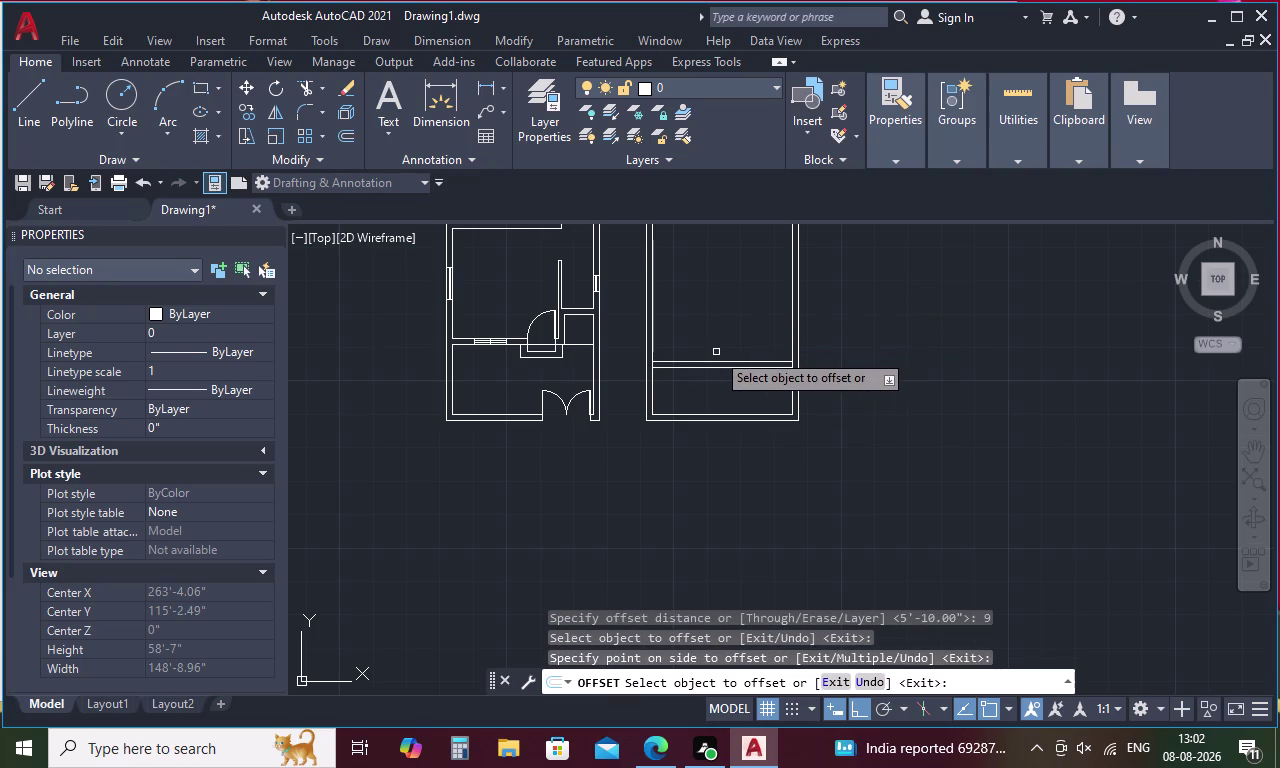
middle_drag(716, 352, 719, 453)
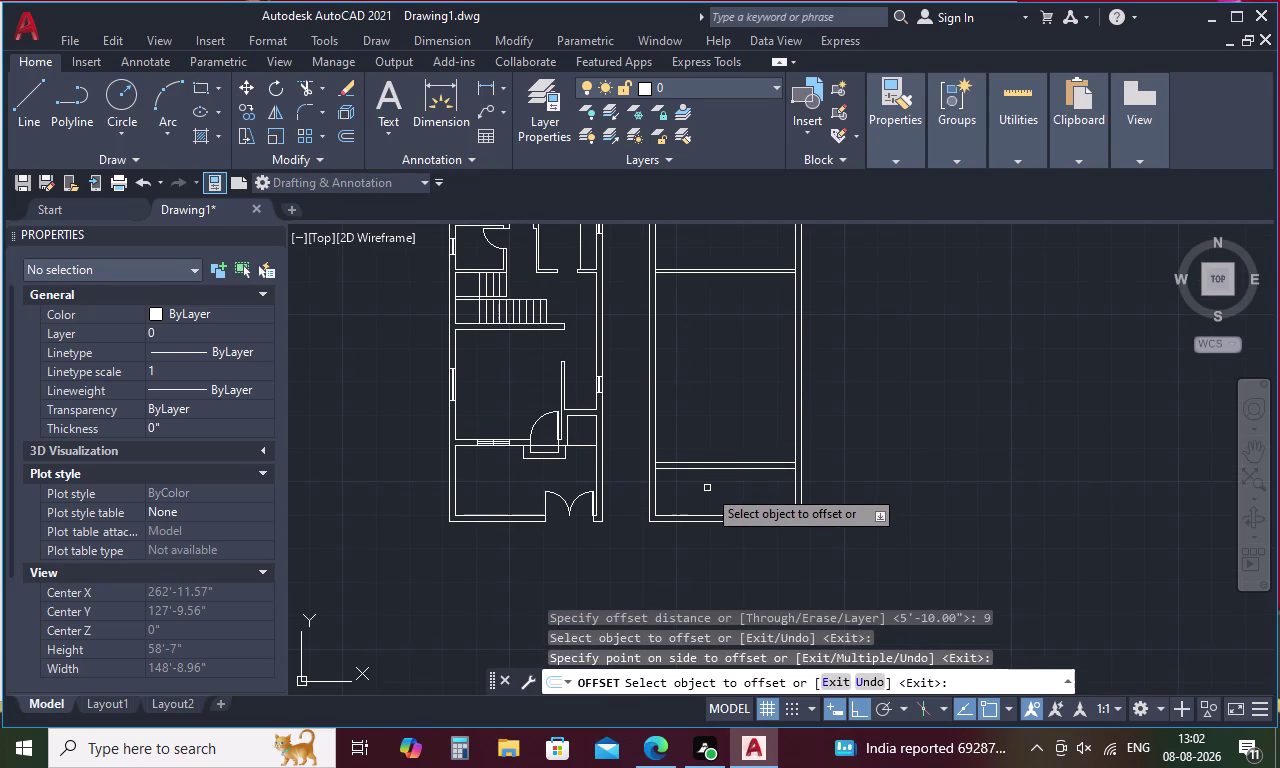
key(space)
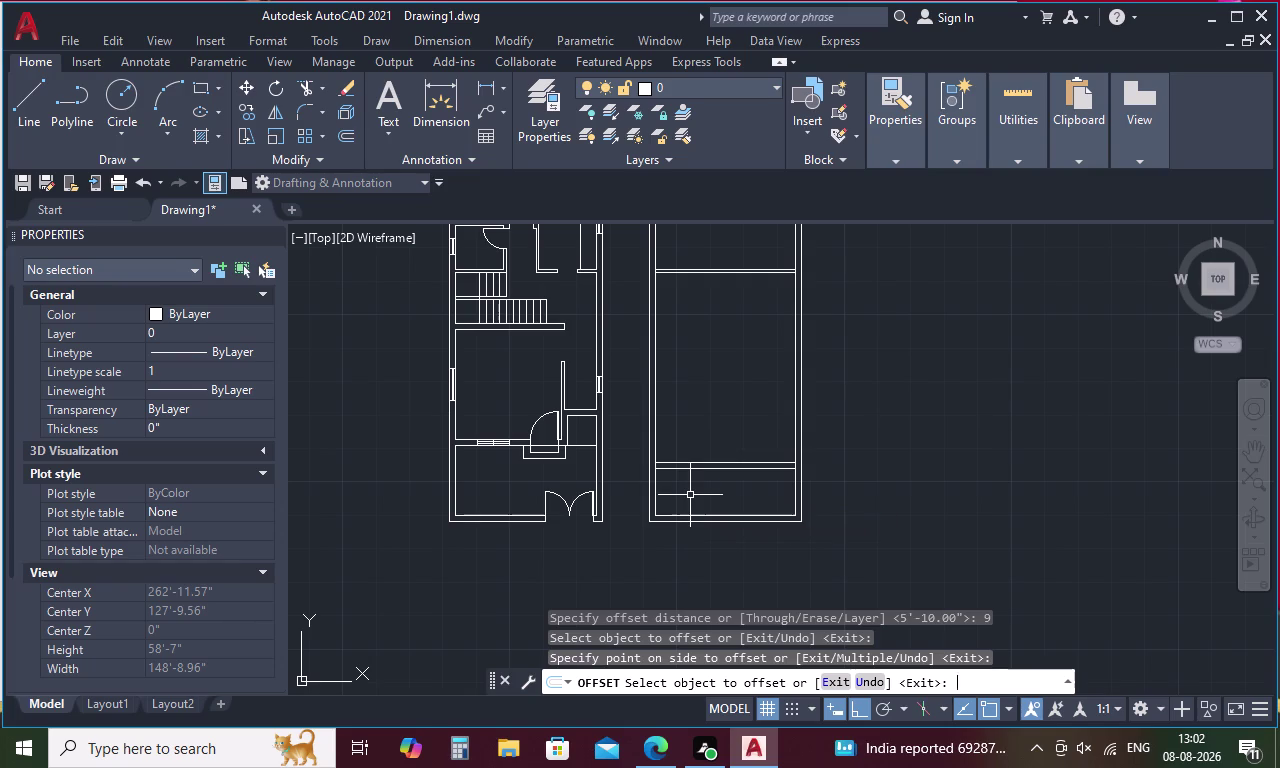
key(space)
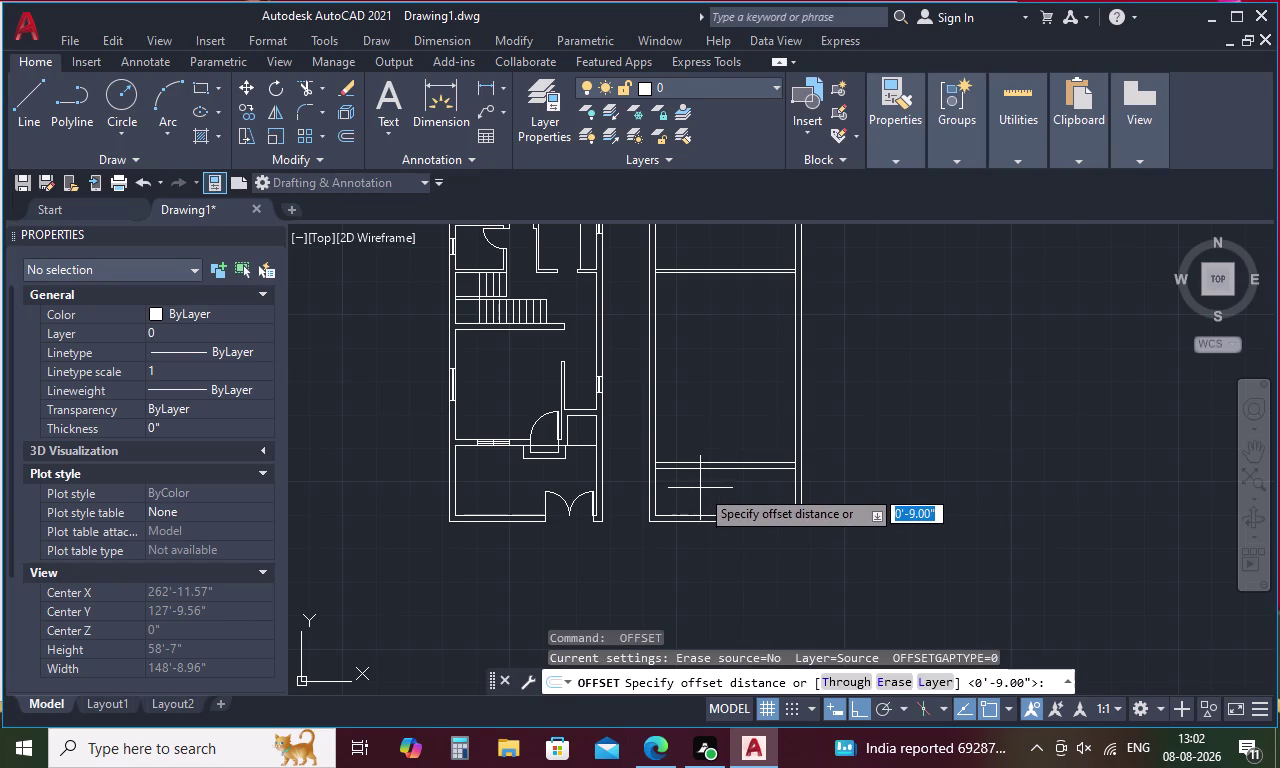
key(Escape)
key(t)
text(R)
key(space)
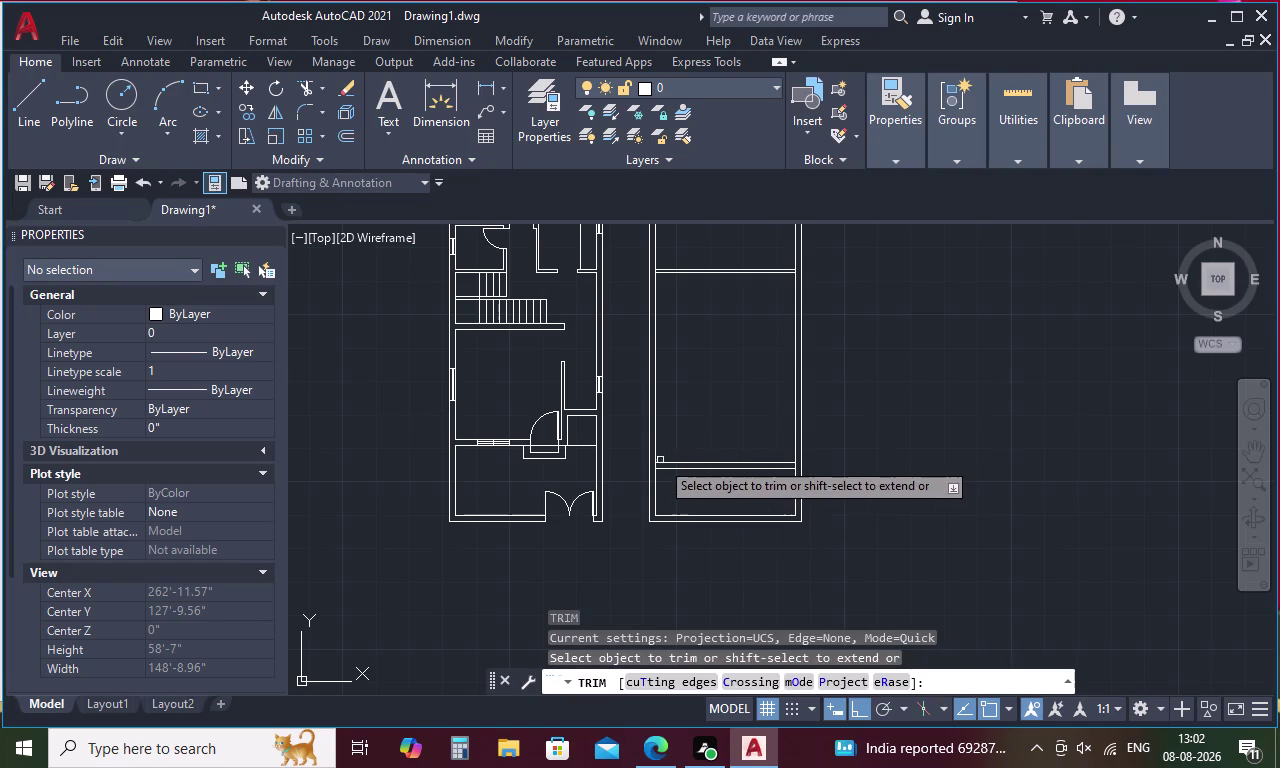
Trim two overhanging cross-wall line ends in the right plan.
scroll(up, 3)
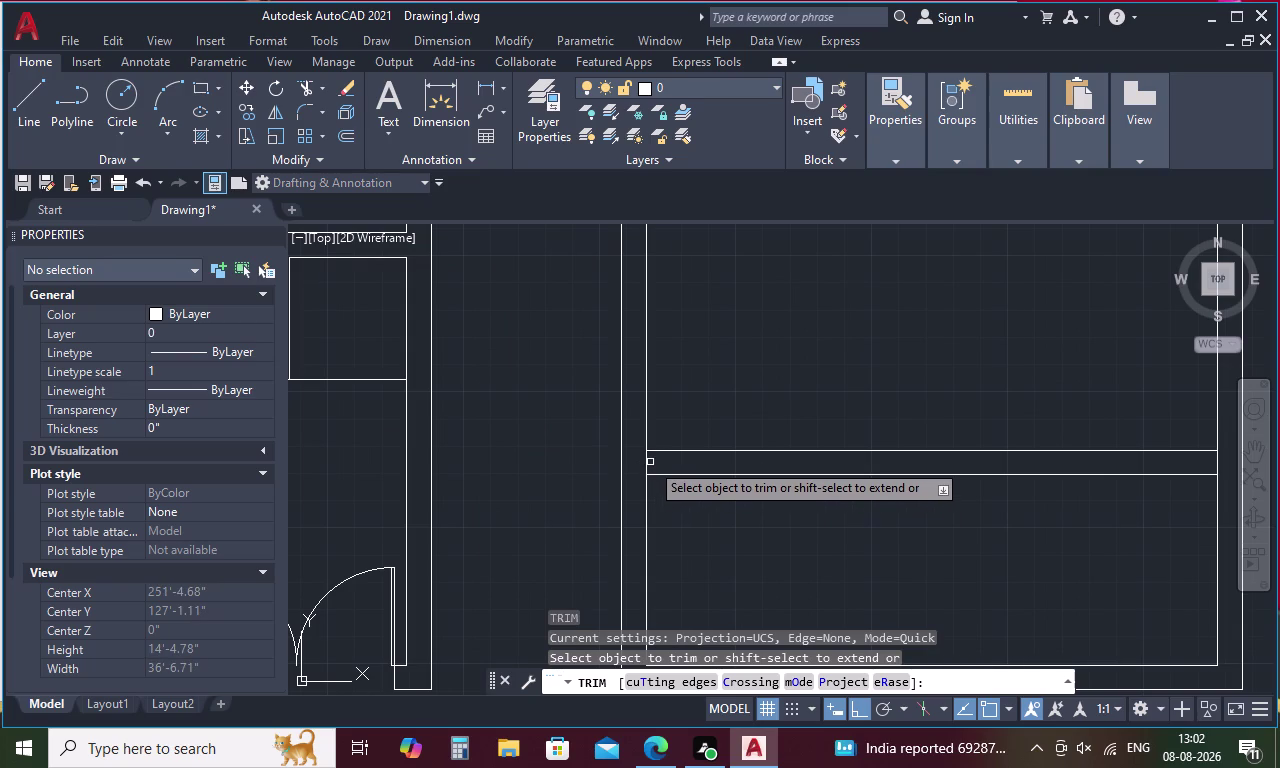
click(646, 467)
scroll(down, 3)
middle_drag(712, 358, 707, 559)
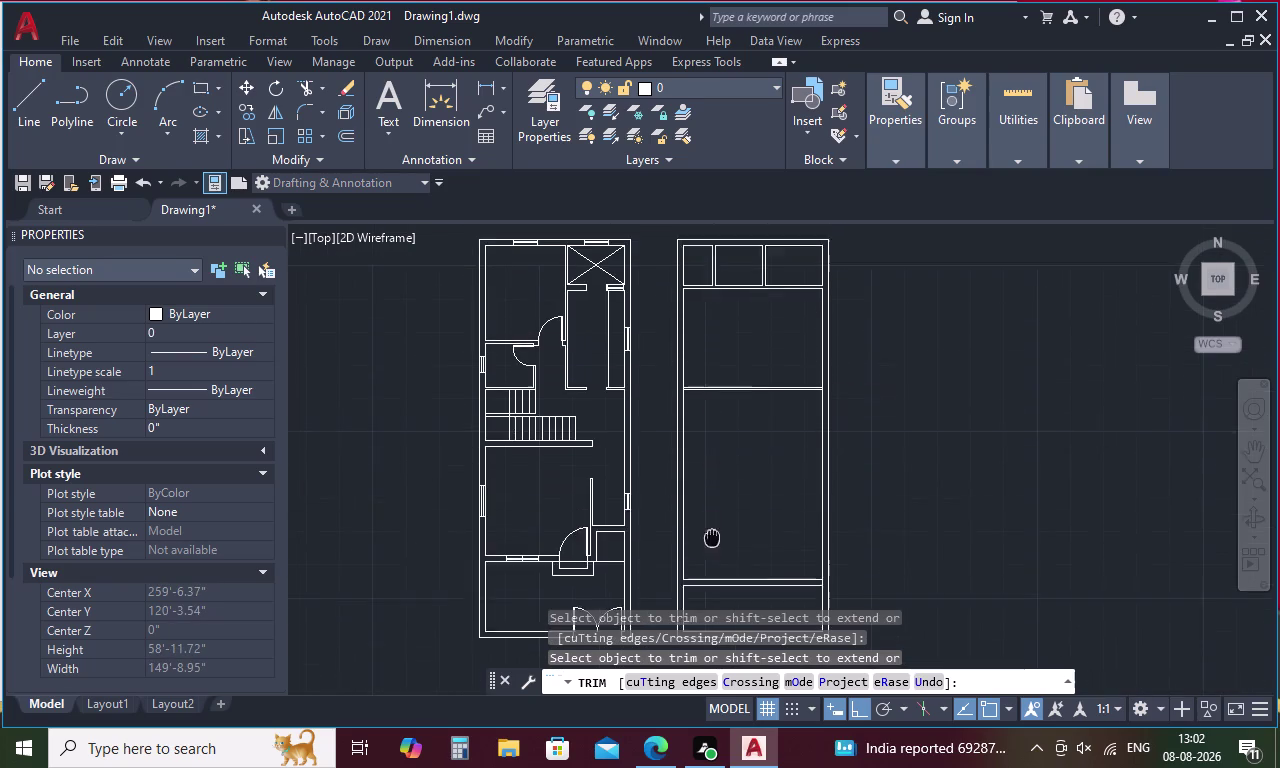
middle_drag(707, 559, 707, 562)
scroll(up, 3)
scroll(up, 3)
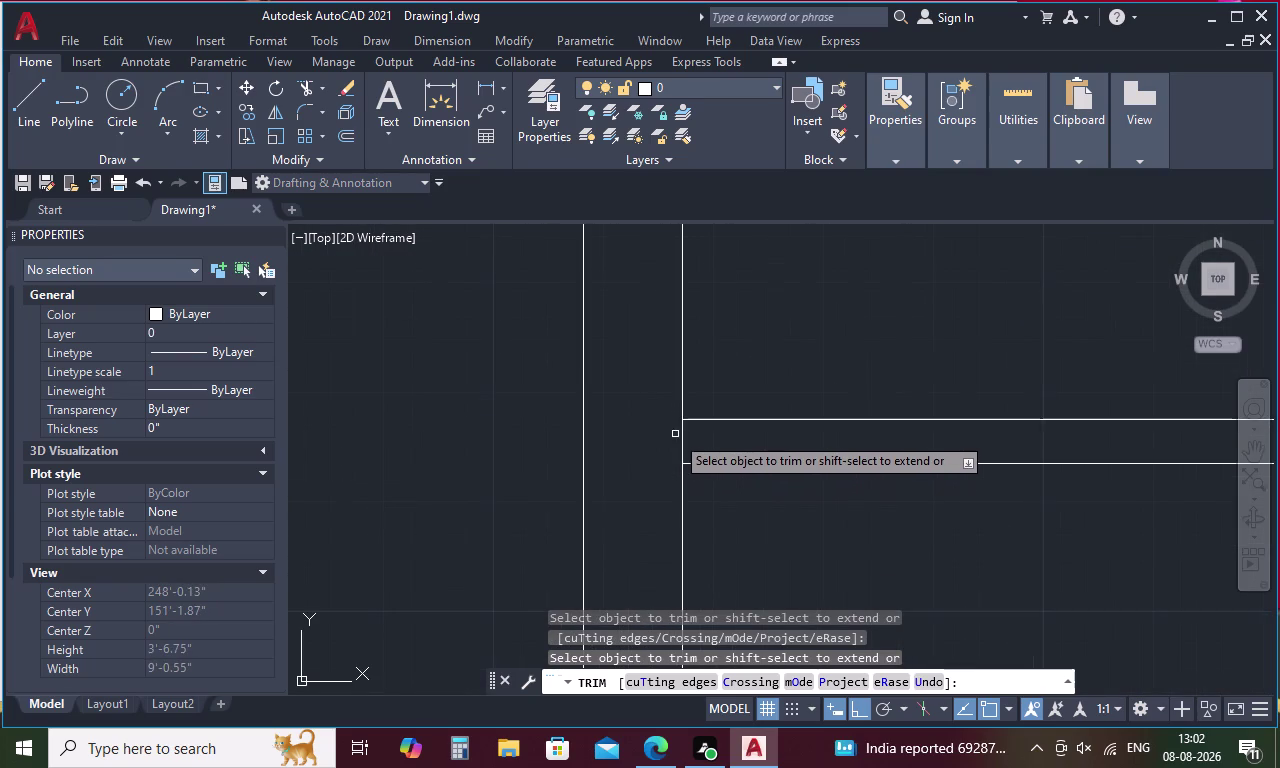
click(680, 438)
scroll(down, 3)
middle_drag(1007, 442, 897, 459)
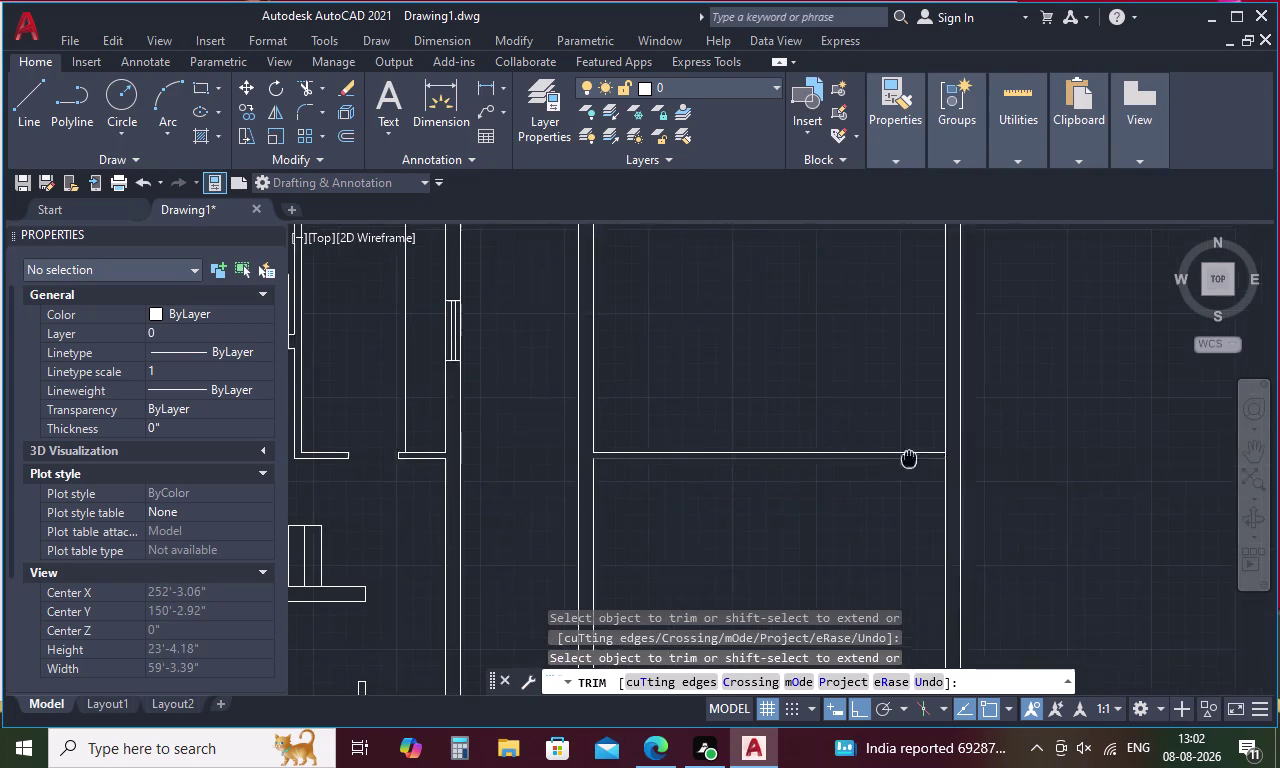
middle_drag(897, 459, 871, 459)
scroll(up, 3)
scroll(up, 3)
Fence-trim the remaining line ends poking past the side walls.
drag(949, 467, 875, 468)
scroll(down, 3)
middle_drag(846, 555, 787, 156)
scroll(down, 3)
scroll(down, 3)
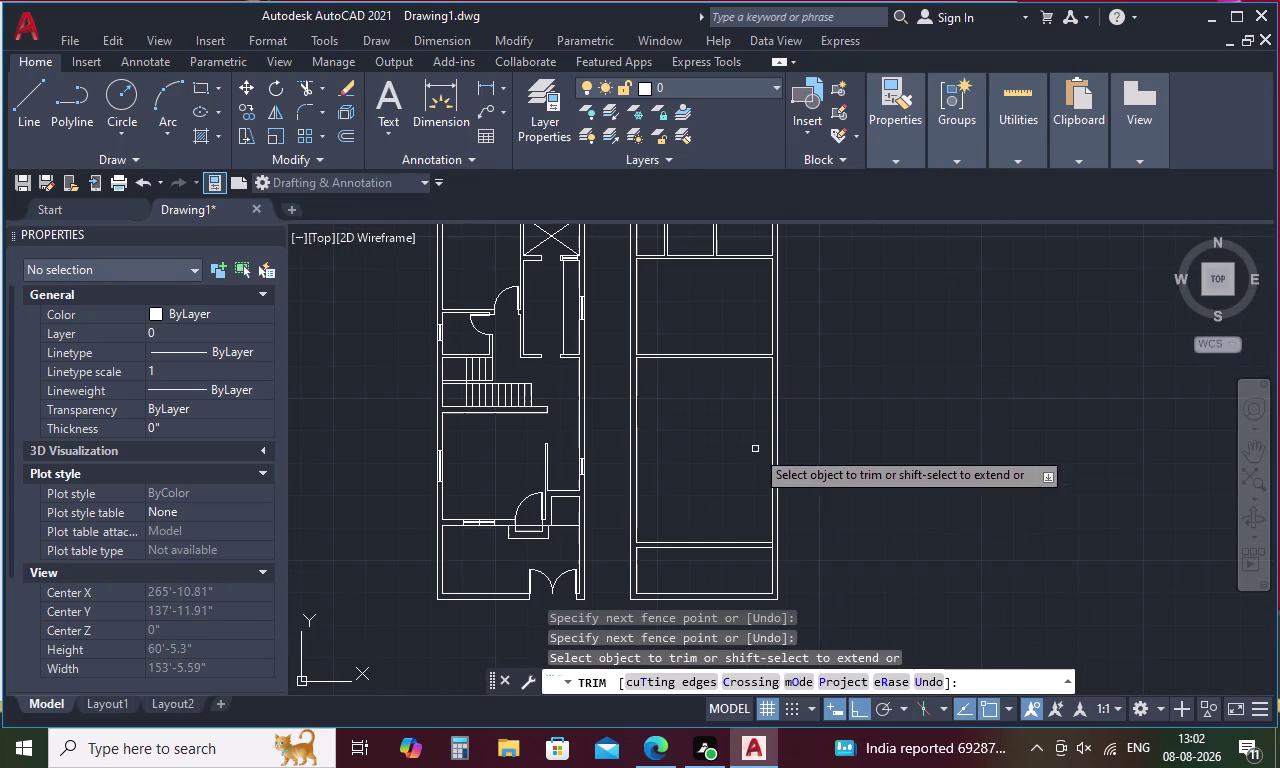
scroll(up, 3)
scroll(up, 3)
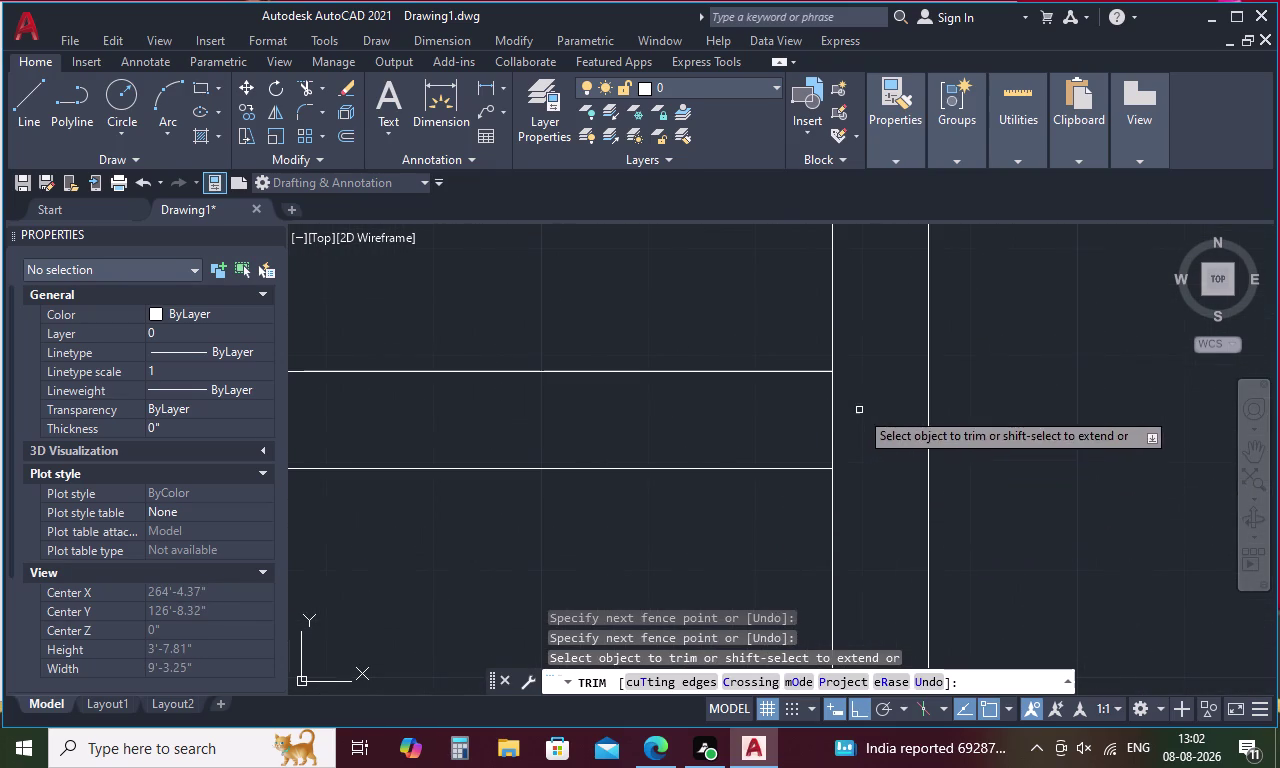
drag(859, 410, 788, 423)
scroll(down, 3)
middle_drag(590, 459, 768, 557)
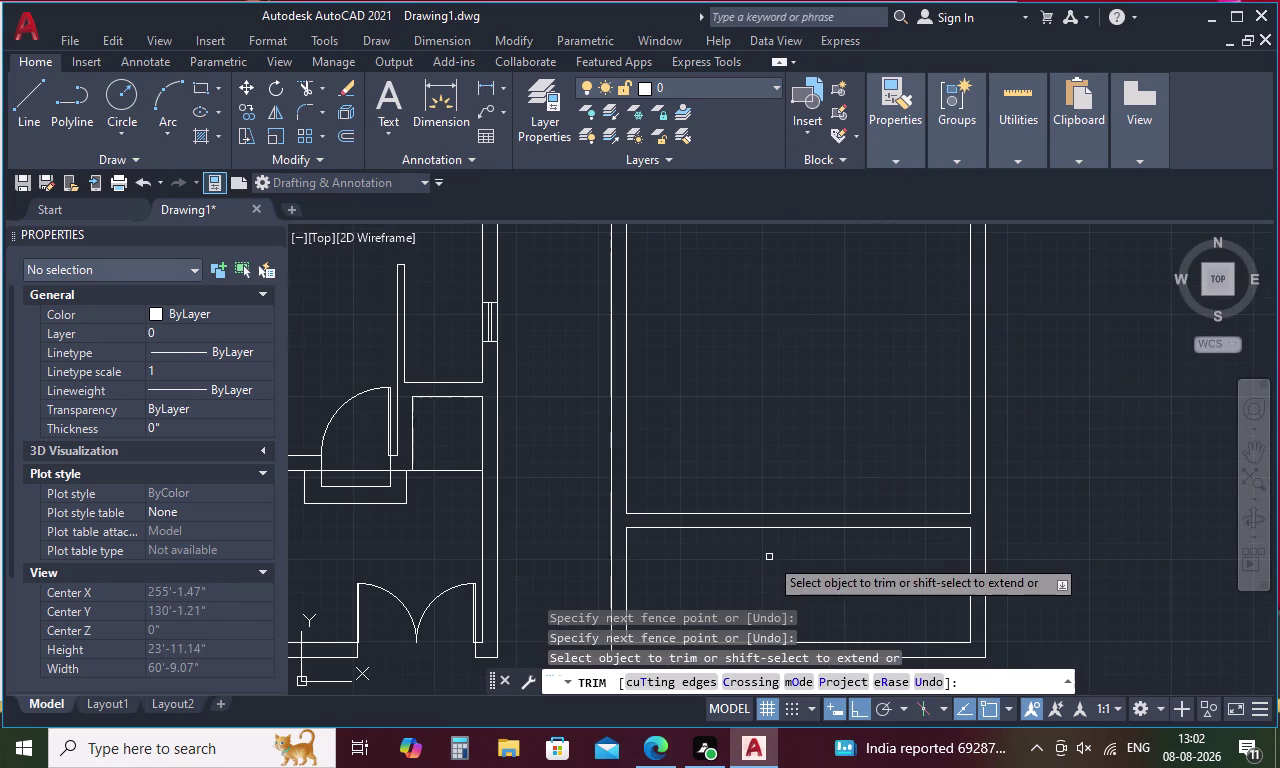
key(Escape)
key(o)
key(space)
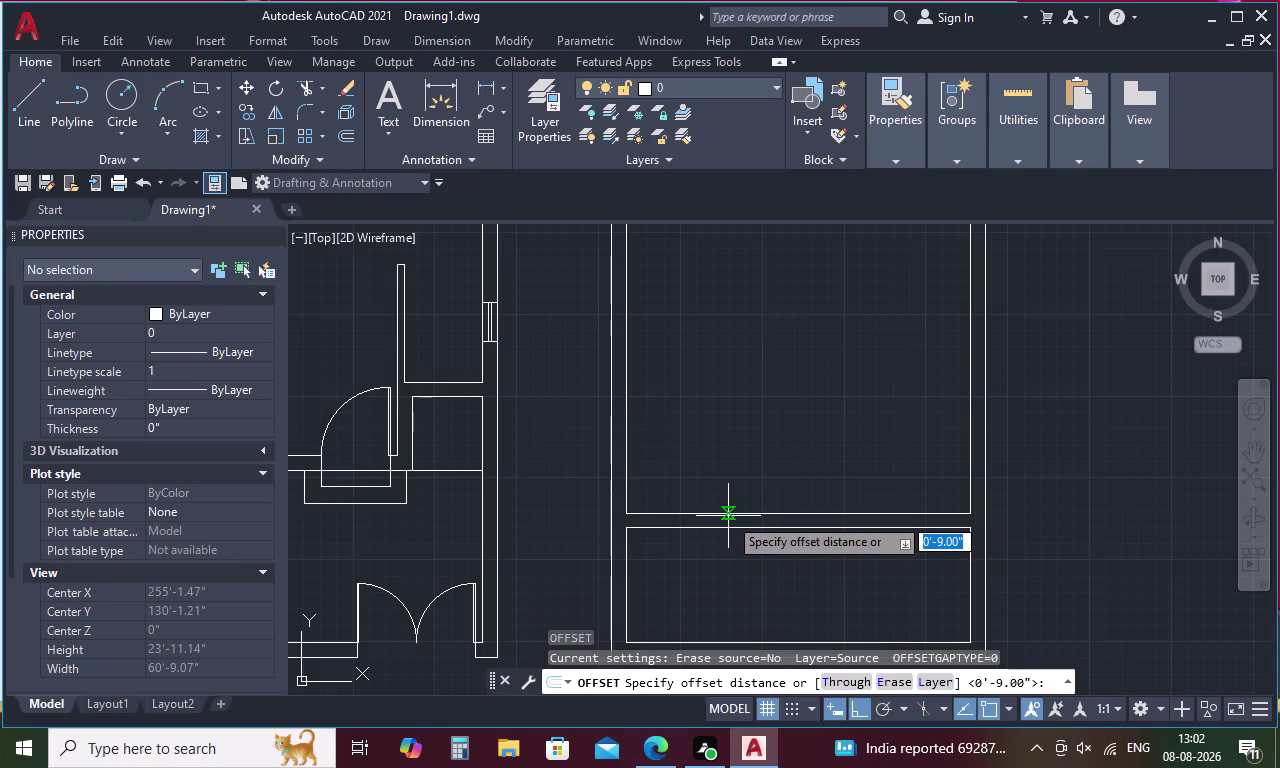
Offset the left inner wall 13'-2" to the right.
text(13)
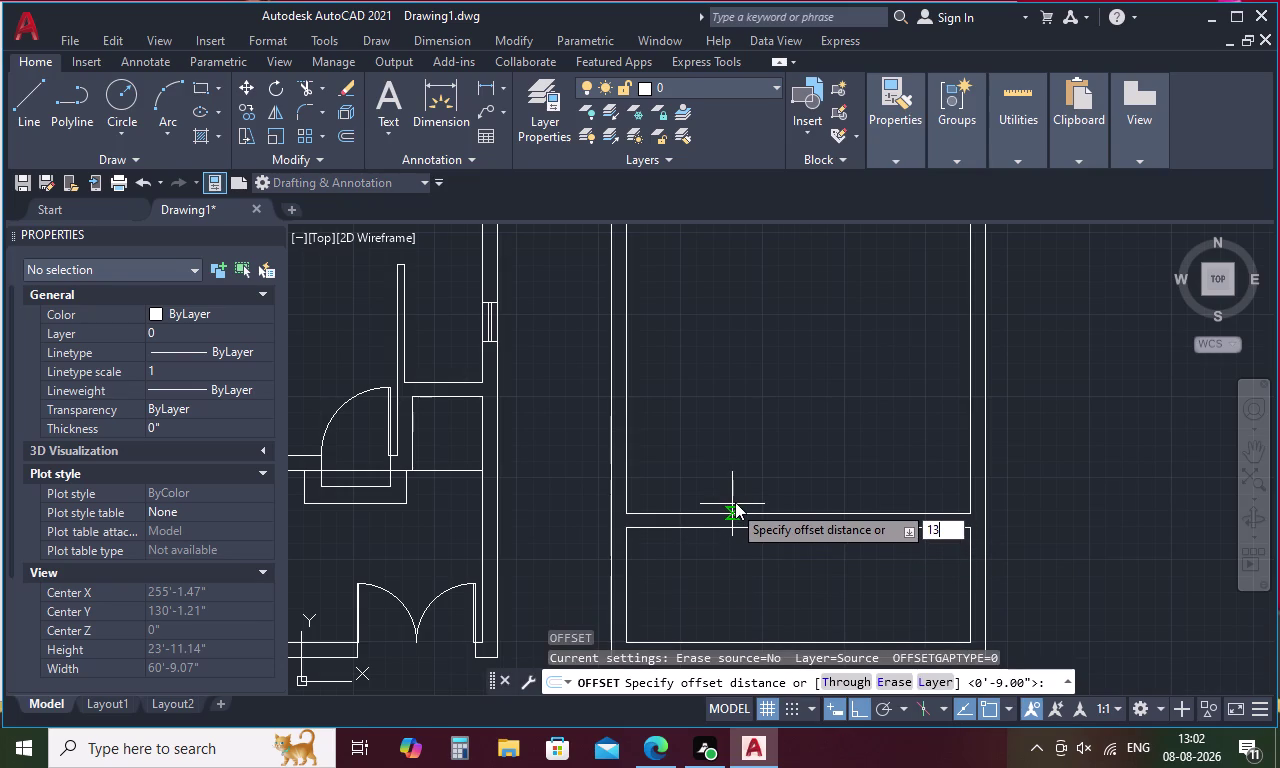
key(apostrophe)
key(2)
key(shift+quotedbl)
key(space)
click(627, 441)
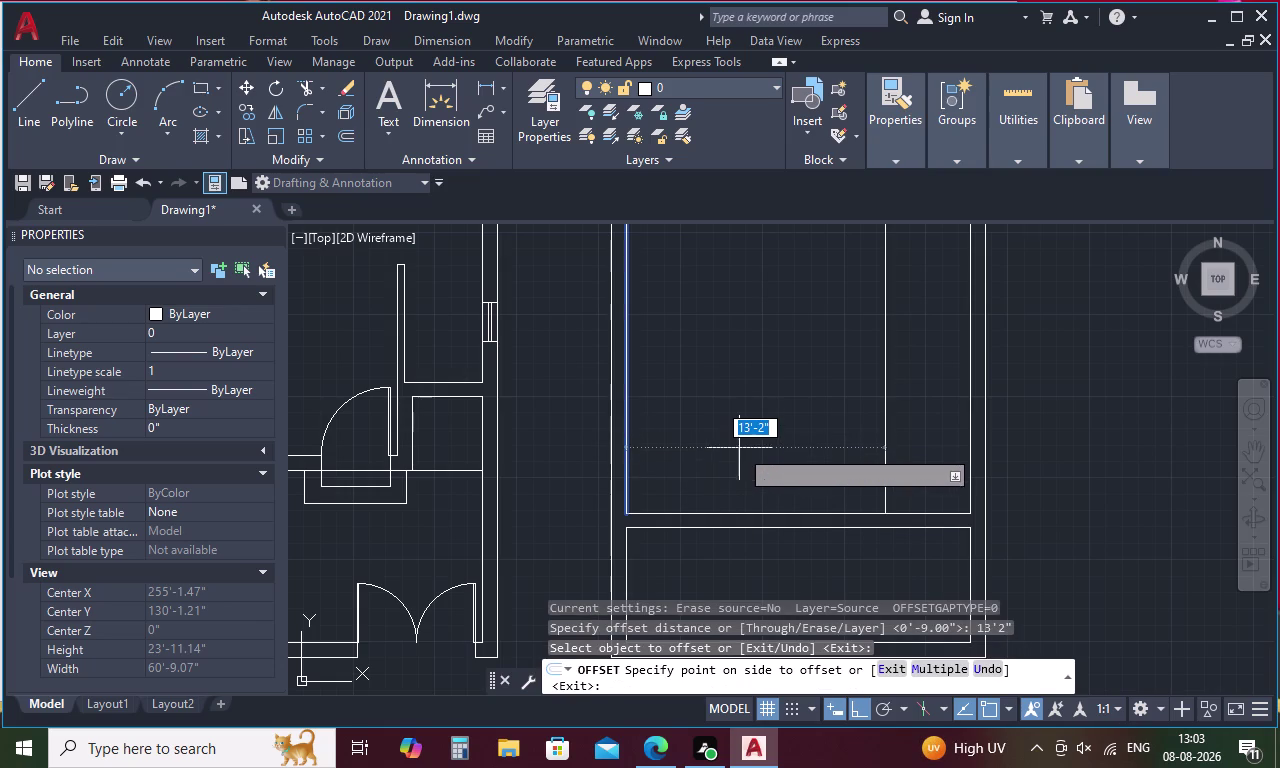
click(780, 449)
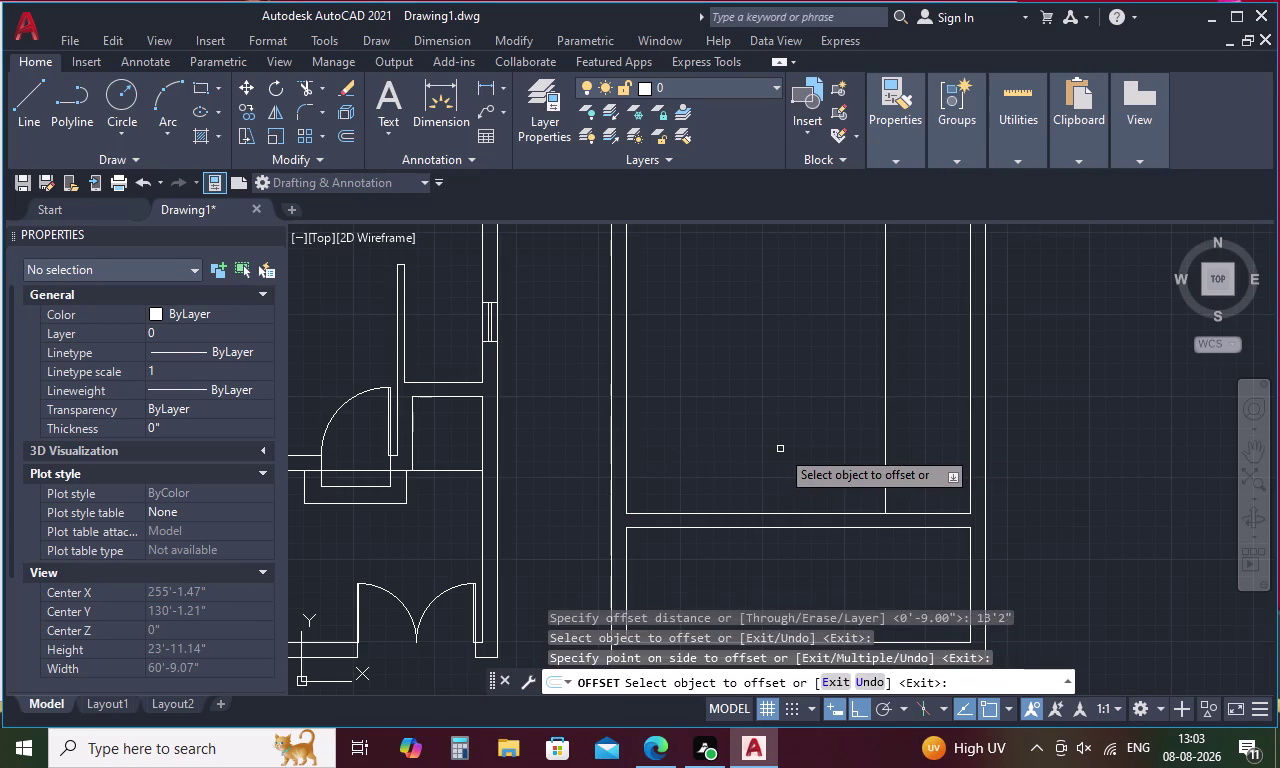
key(space)
Offset the new partition line 4" to form its second face.
key(space)
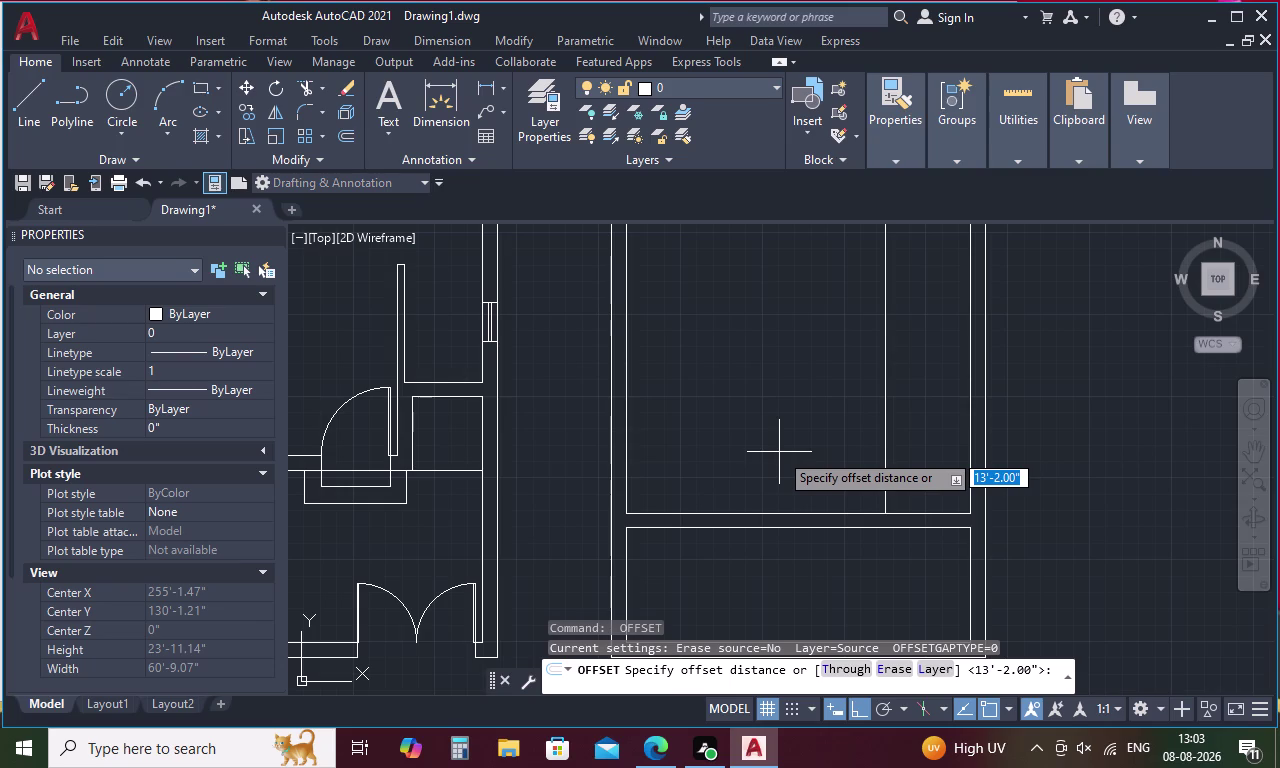
key(4)
key(space)
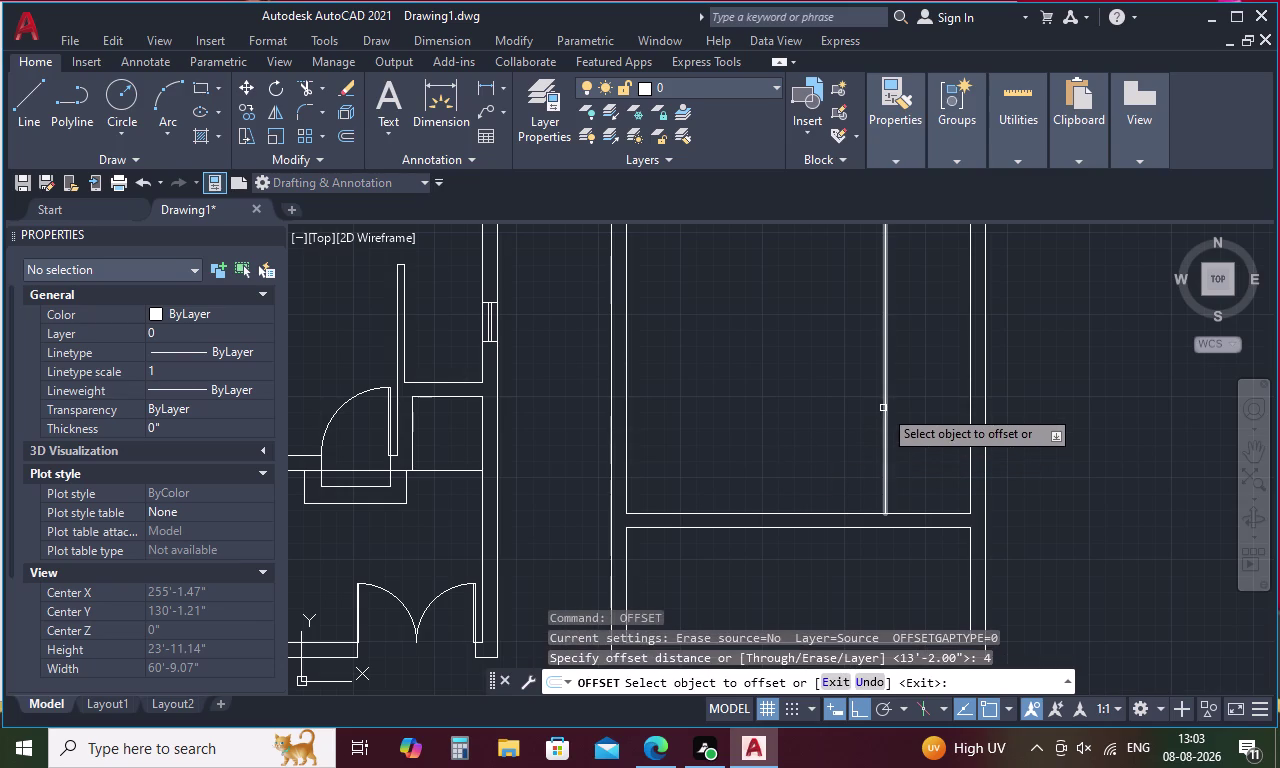
click(885, 403)
click(920, 404)
middle_drag(920, 404, 807, 444)
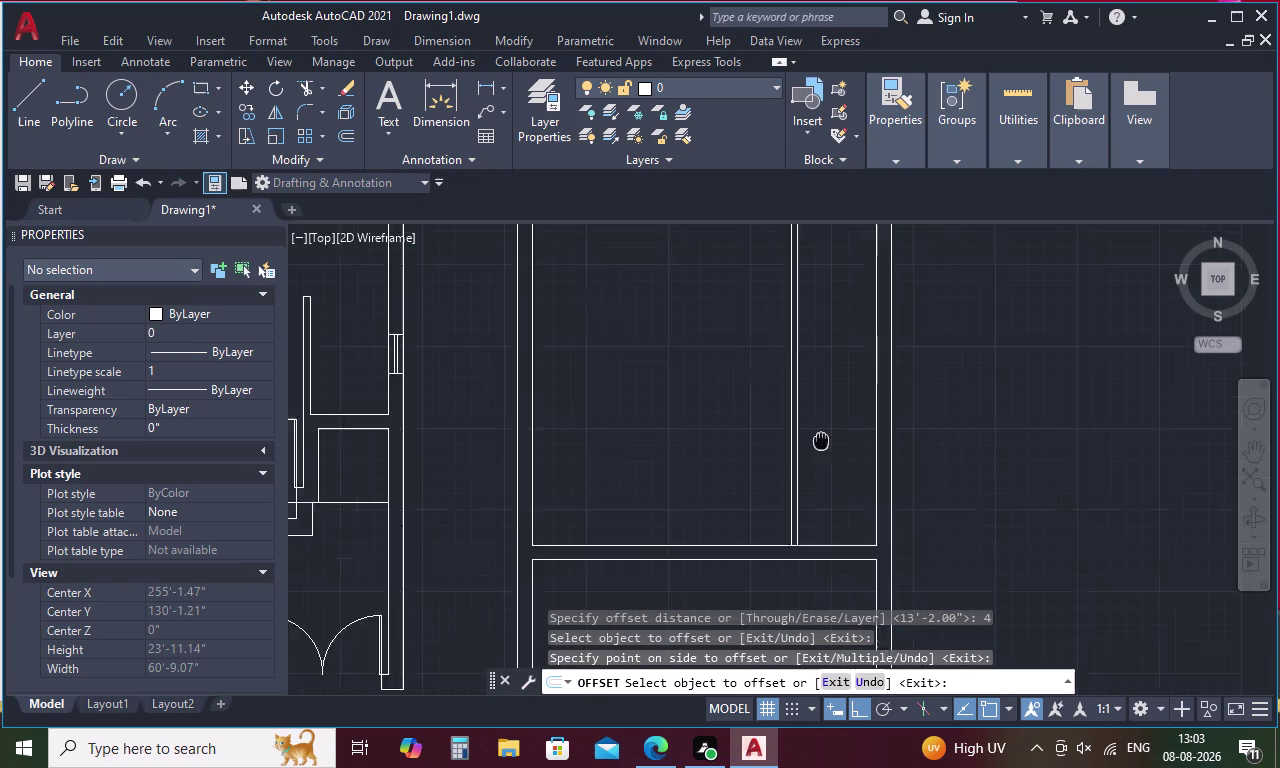
middle_drag(807, 444, 803, 446)
scroll(down, 3)
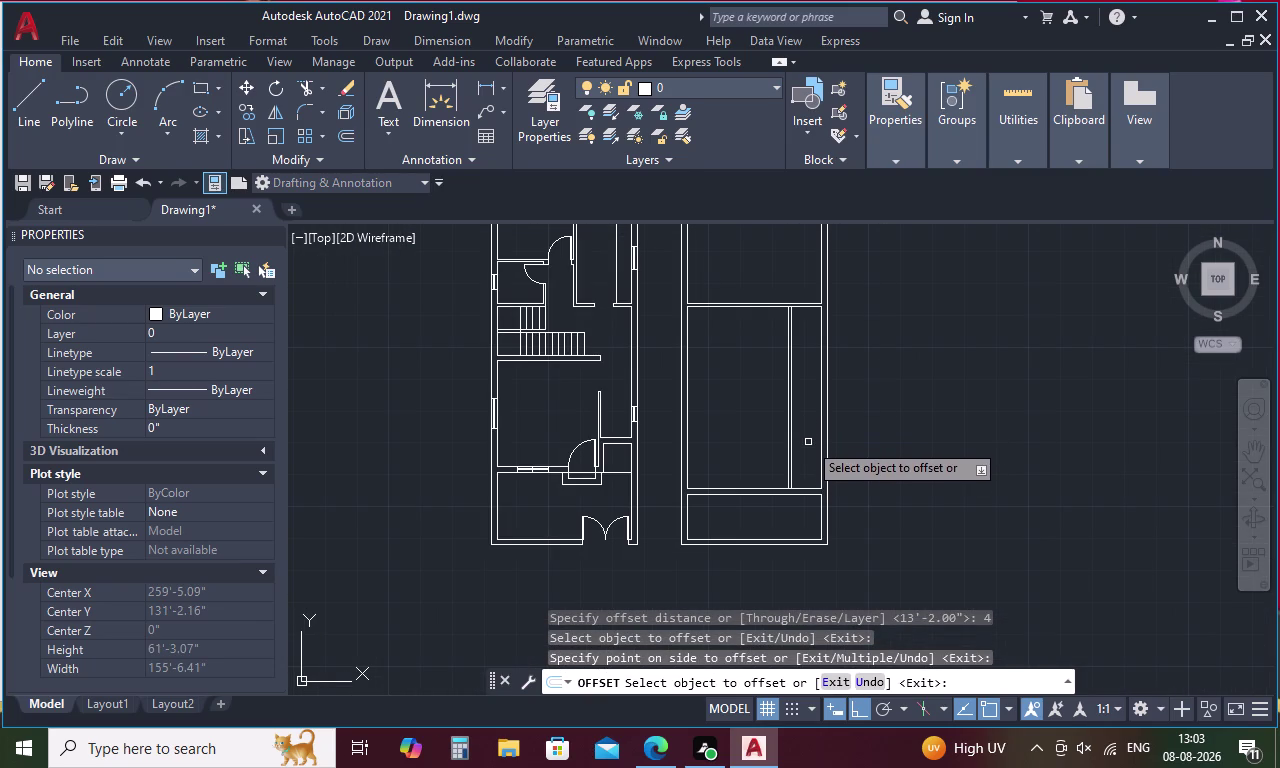
key(Escape)
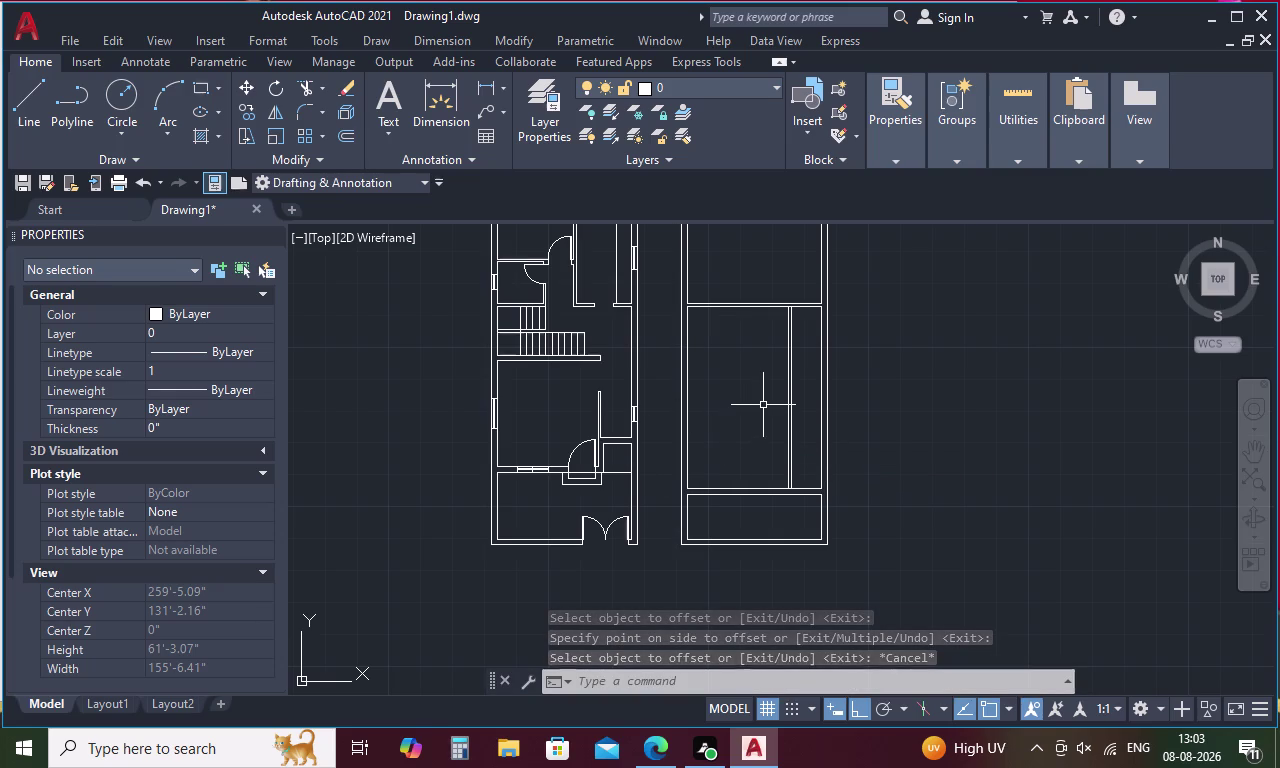
Trim an overlapping wall line segment where the partition meets the cross wall.
text(TR)
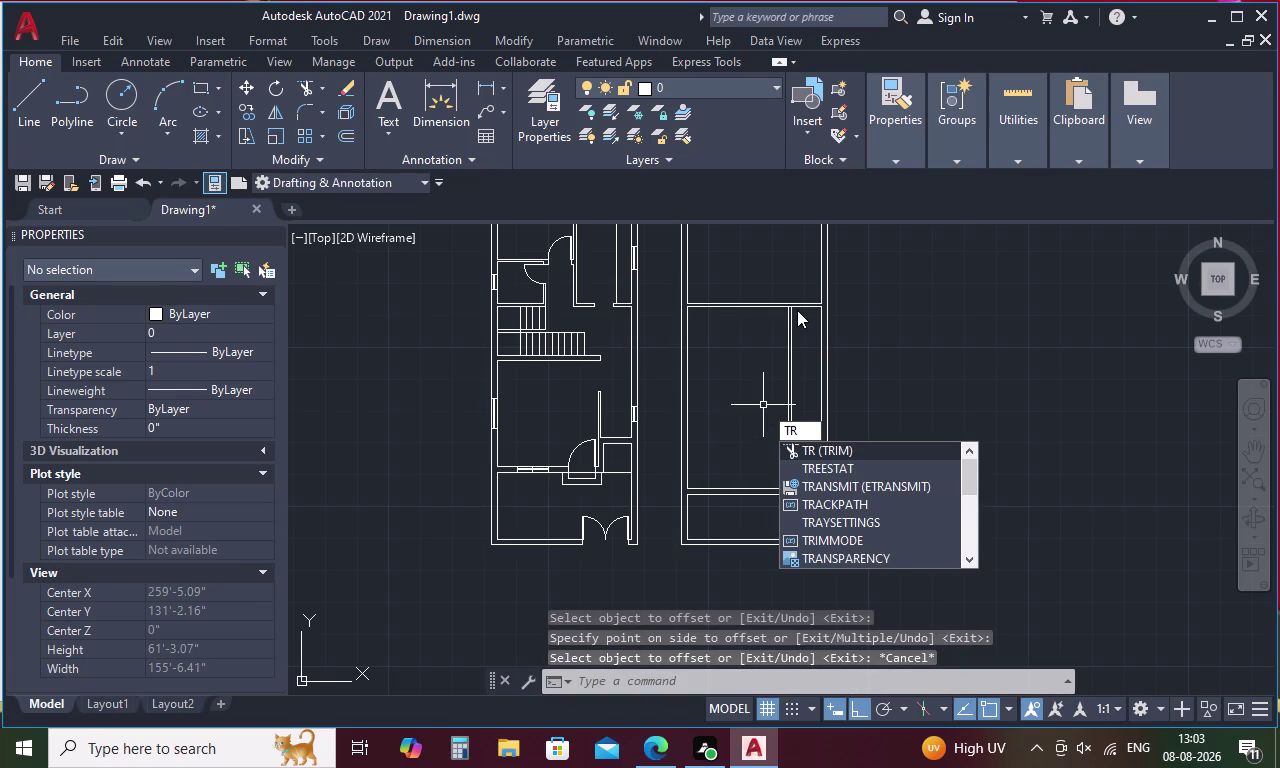
key(space)
scroll(up, 3)
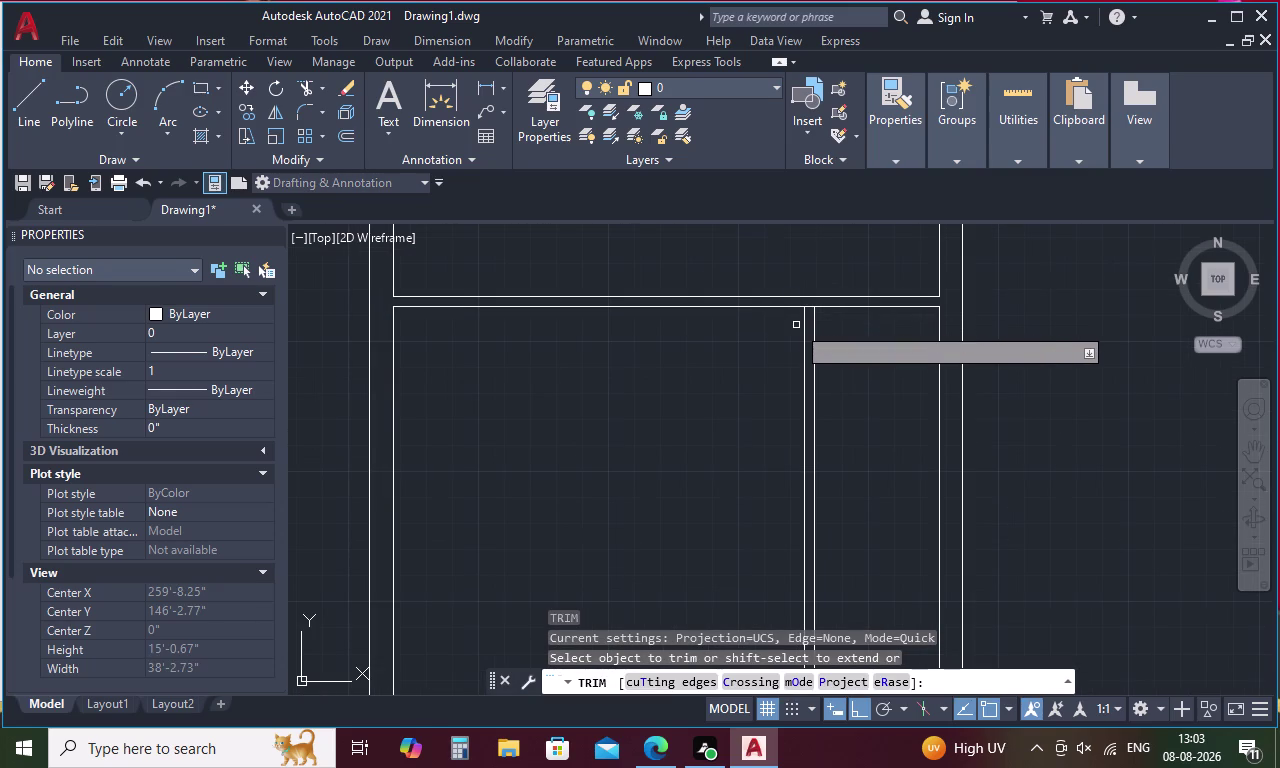
scroll(up, 3)
click(857, 267)
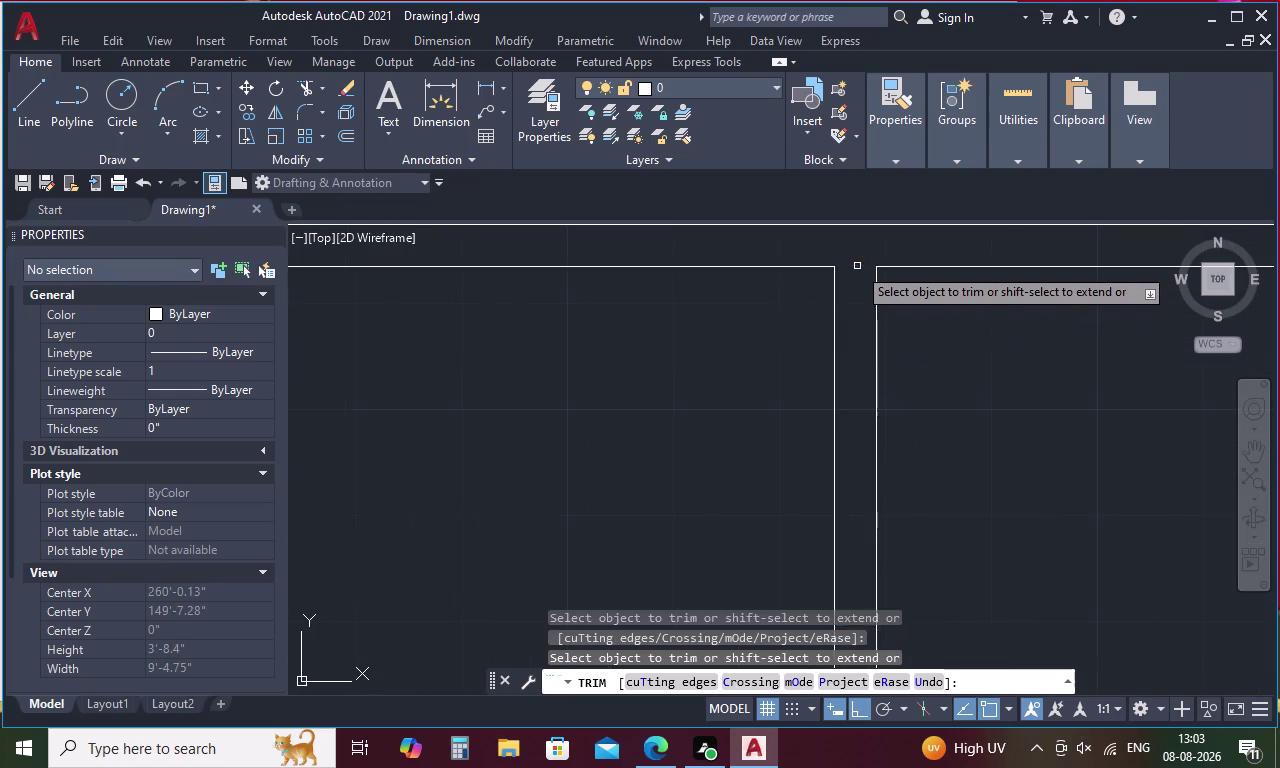
scroll(down, 3)
scroll(down, 3)
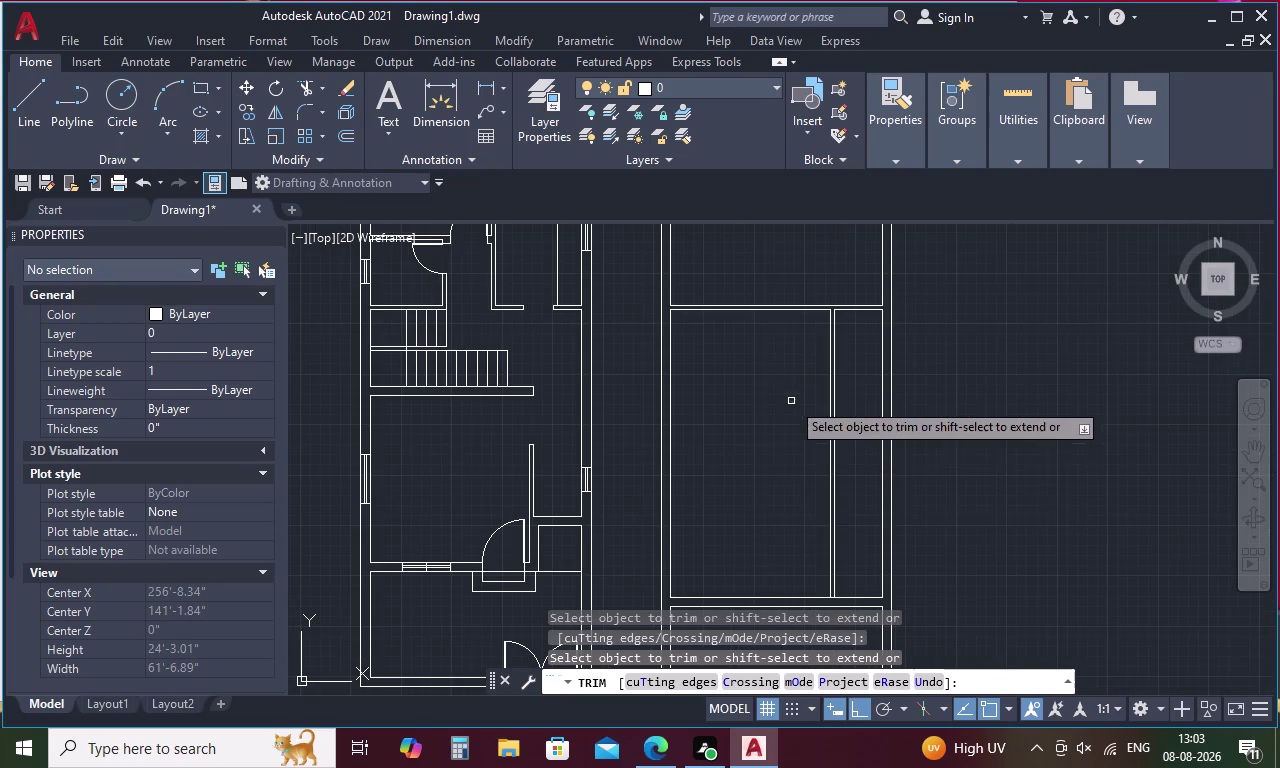
Trim the partition's leftover line end in the bottom room.
middle_drag(749, 330, 749, 312)
middle_drag(754, 505, 749, 384)
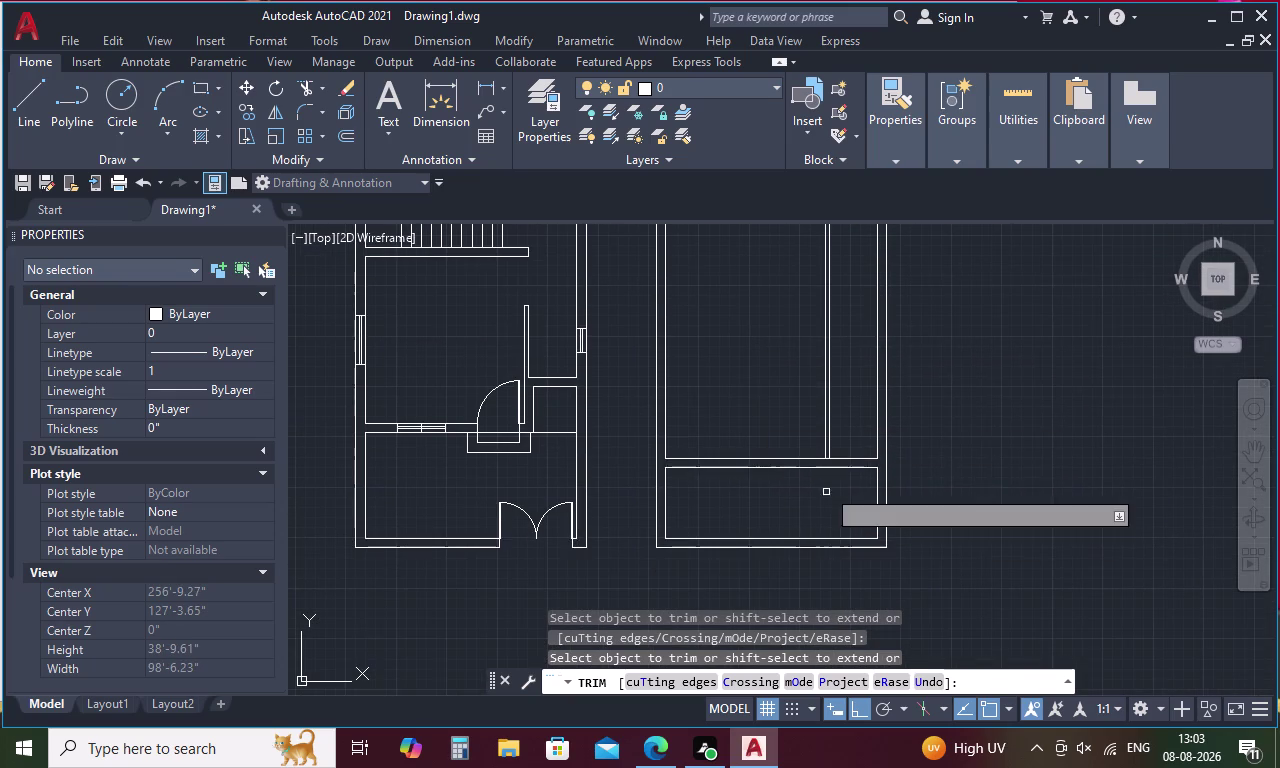
scroll(up, 3)
click(828, 462)
scroll(down, 3)
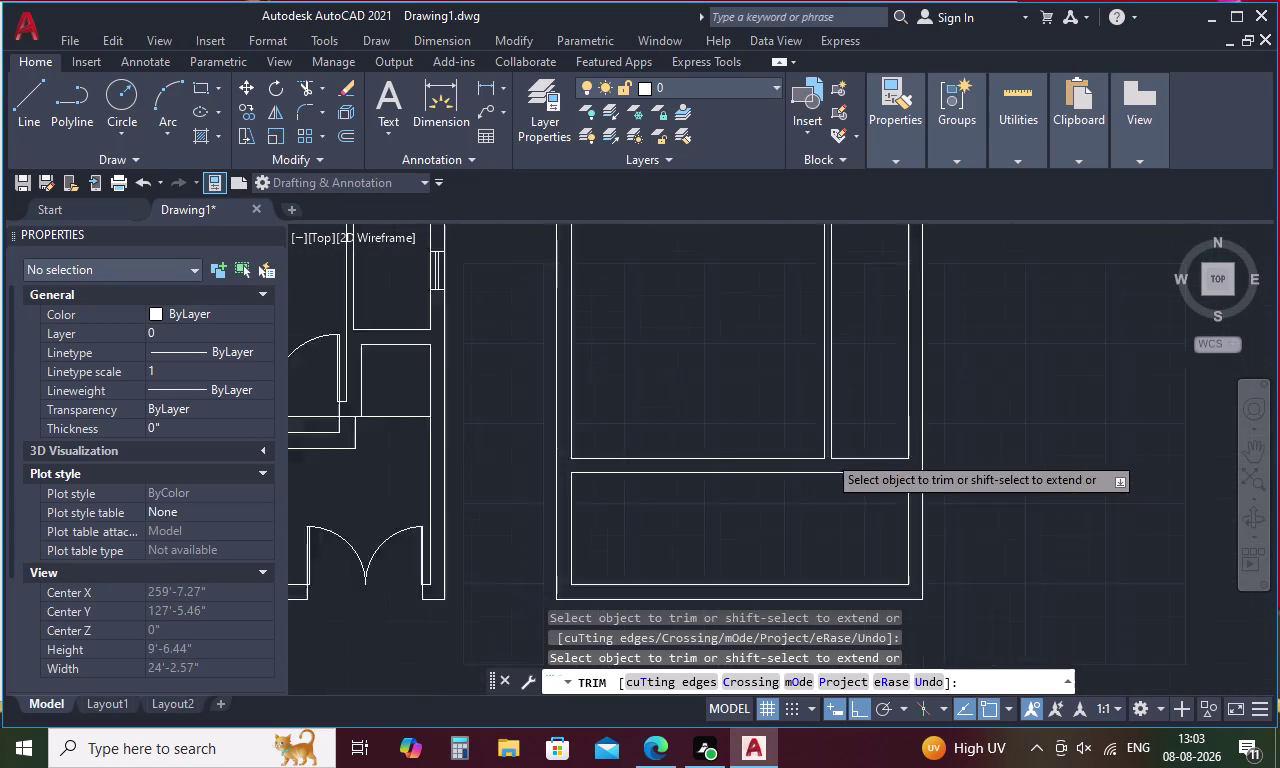
scroll(down, 3)
middle_drag(780, 397, 773, 486)
key(Escape)
key(o)
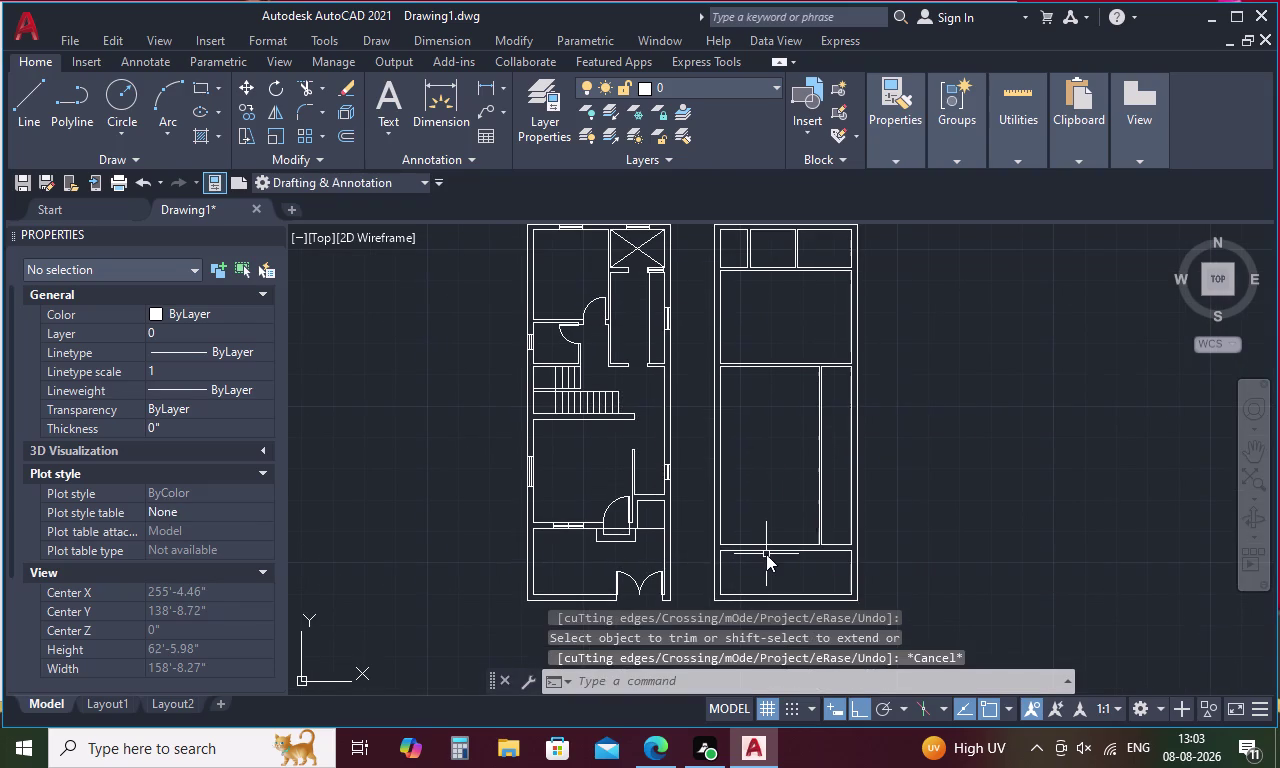
key(space)
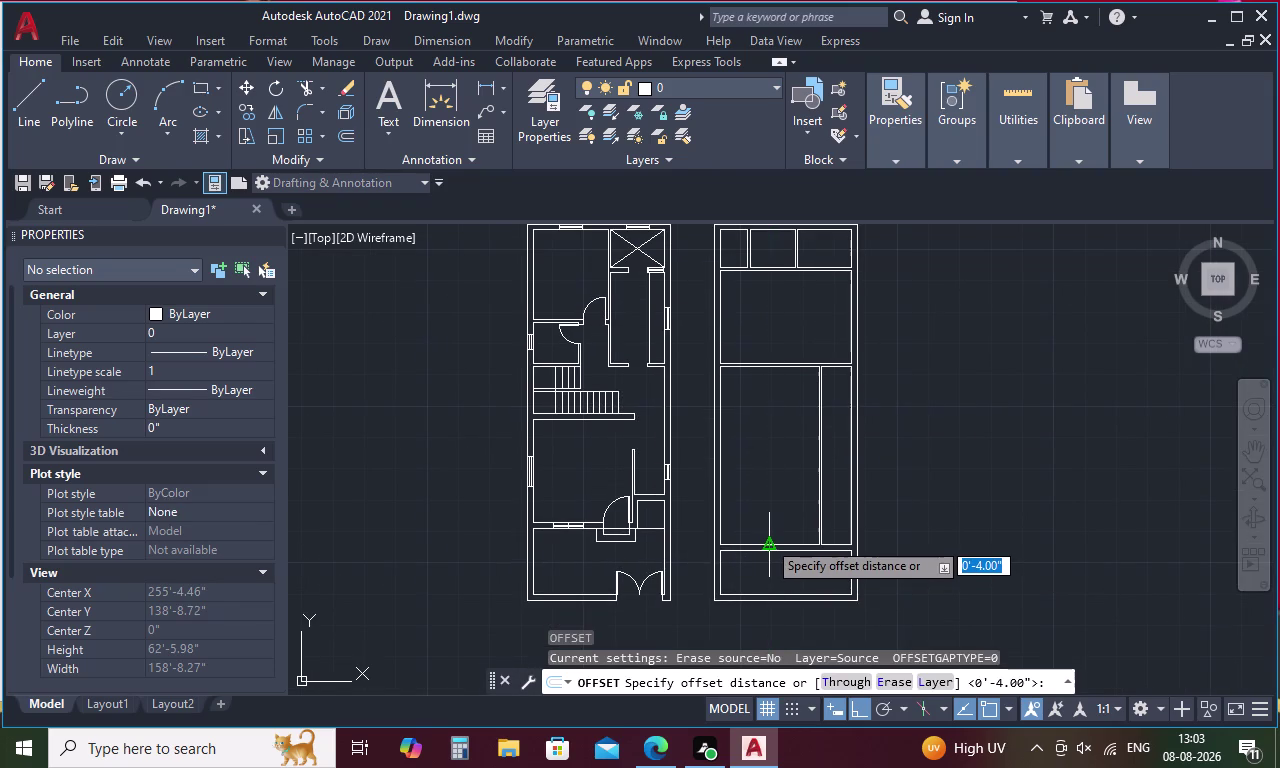
Offset the middle cross wall line 4' downward.
key(4)
key(apostrophe)
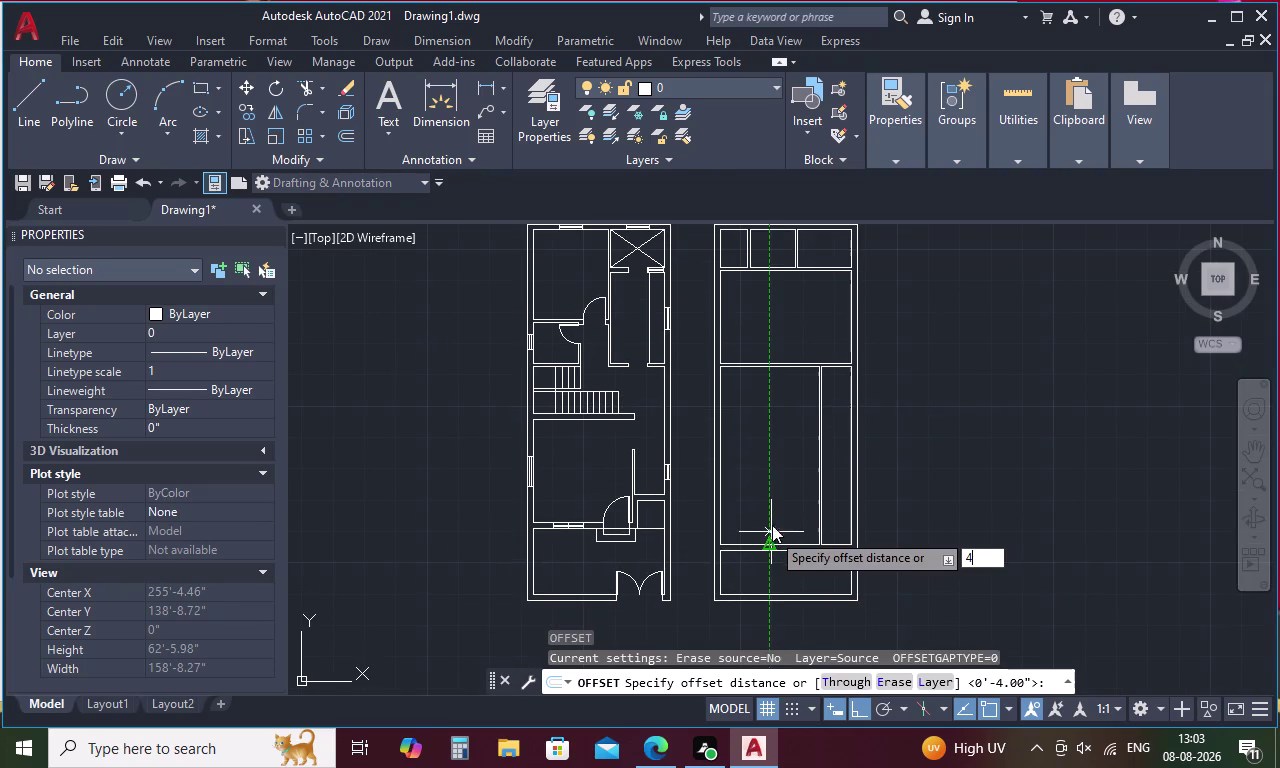
key(space)
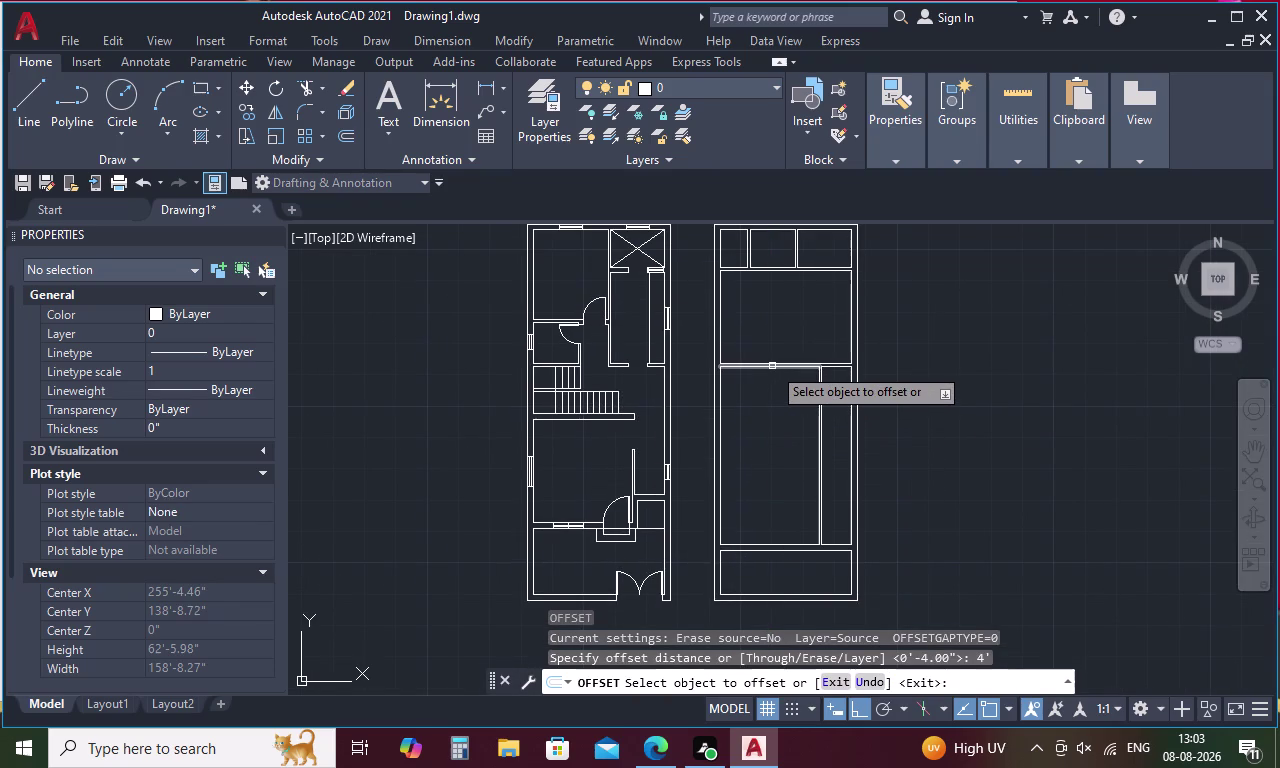
click(772, 366)
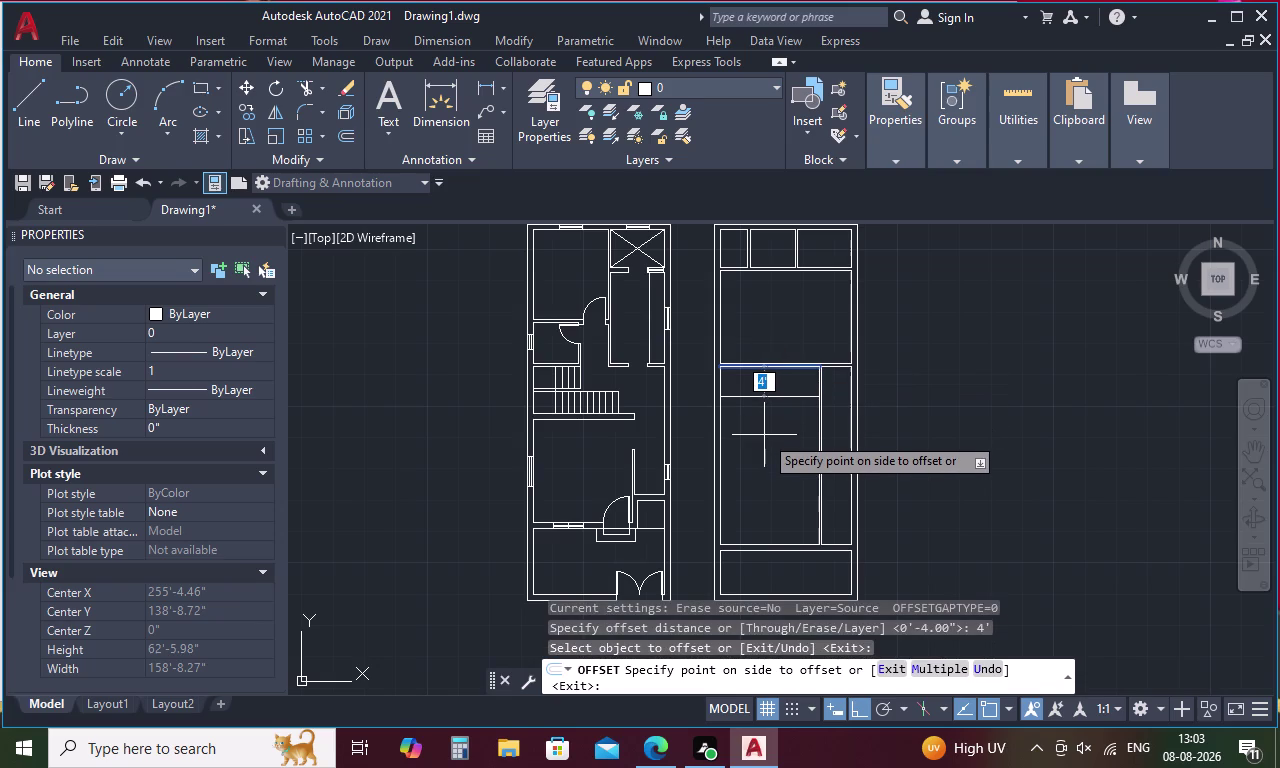
click(764, 435)
key(space)
Offset the new line 4" below for the wall thickness.
key(space)
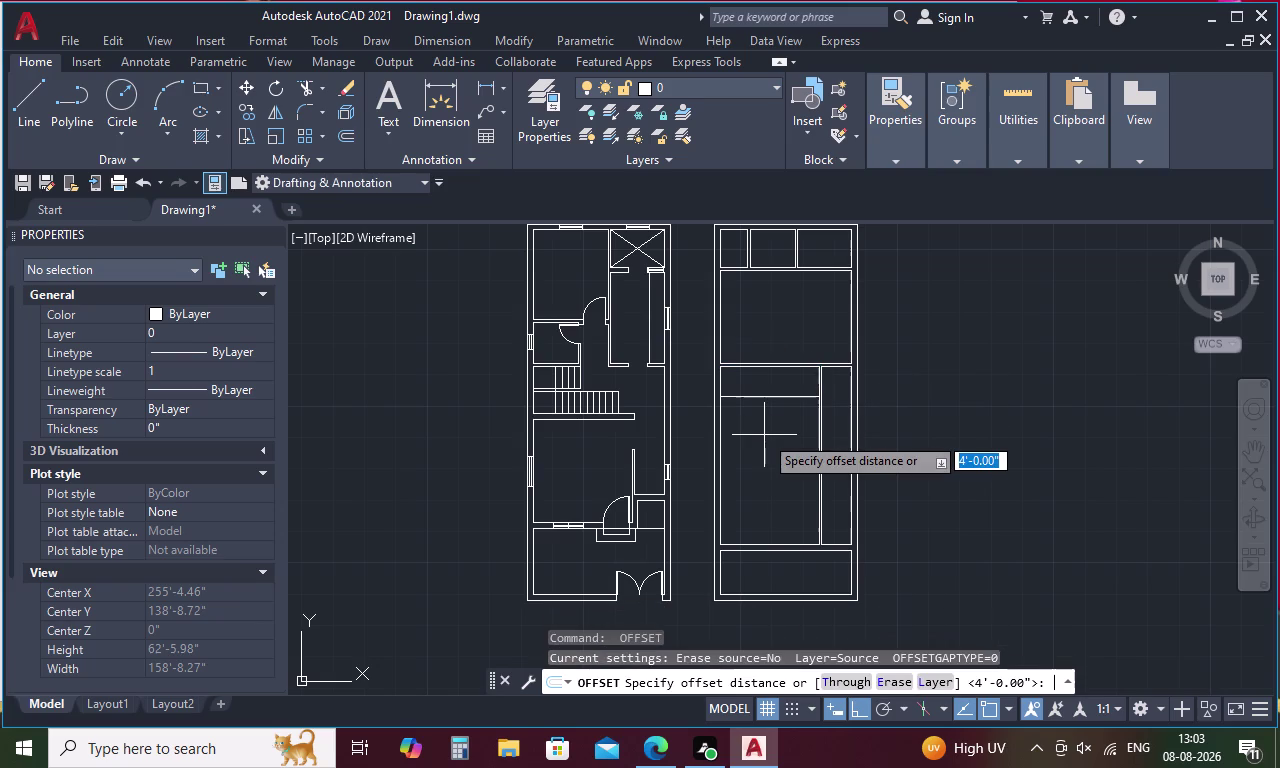
text(4)
key(space)
click(779, 399)
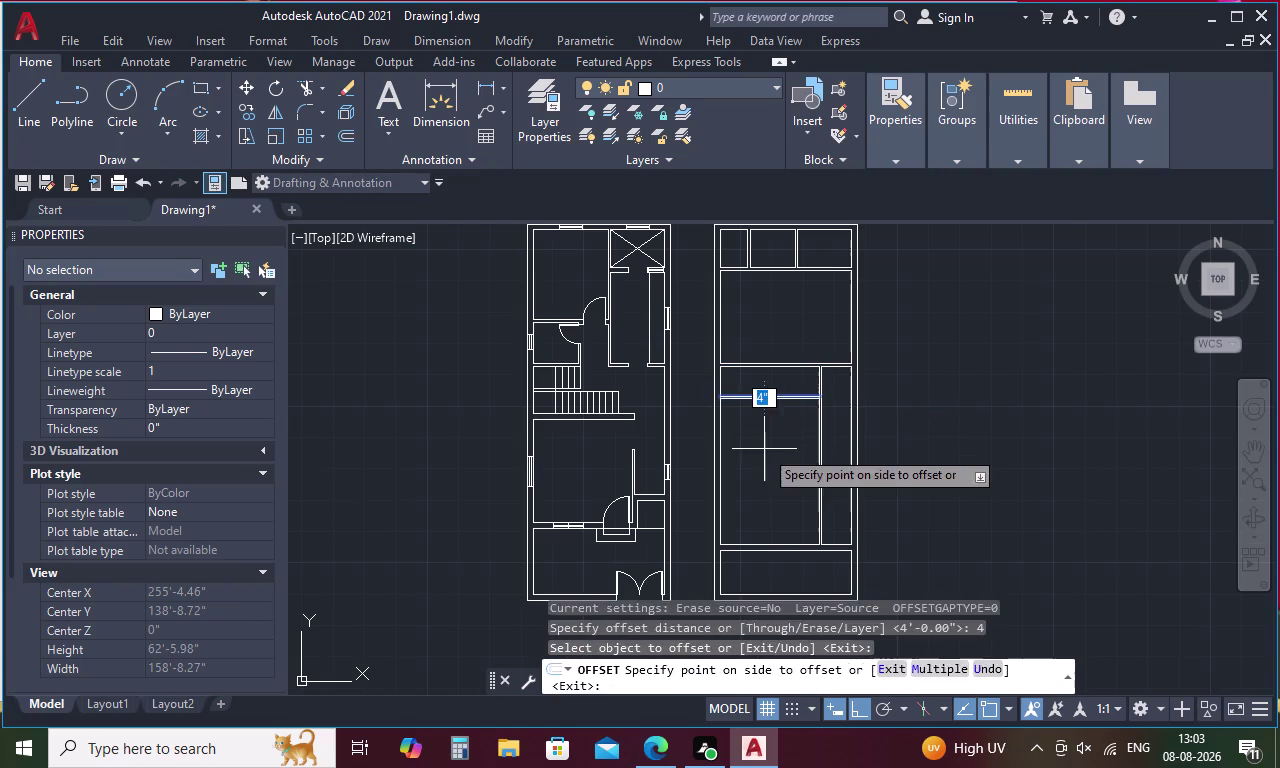
click(764, 453)
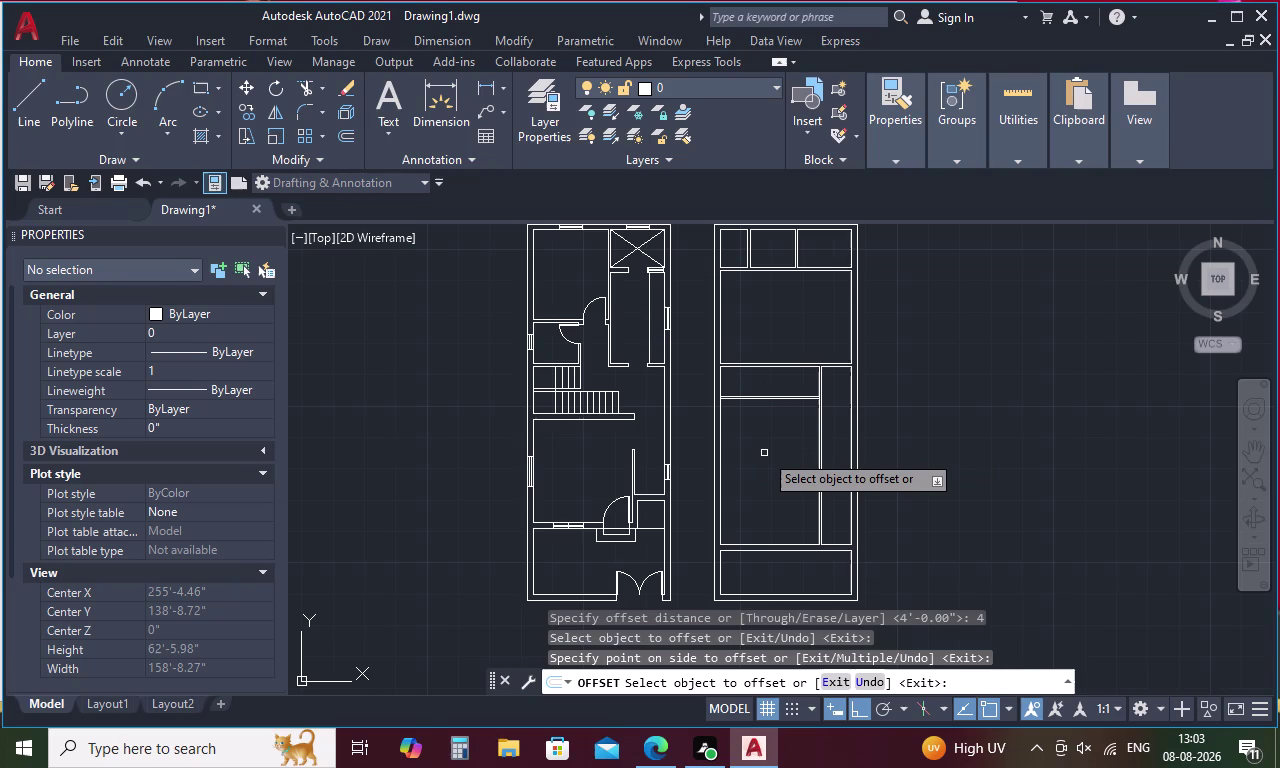
key(Escape)
Fence-trim the line ends crossing the new 4" wall.
key(t)
key(r)
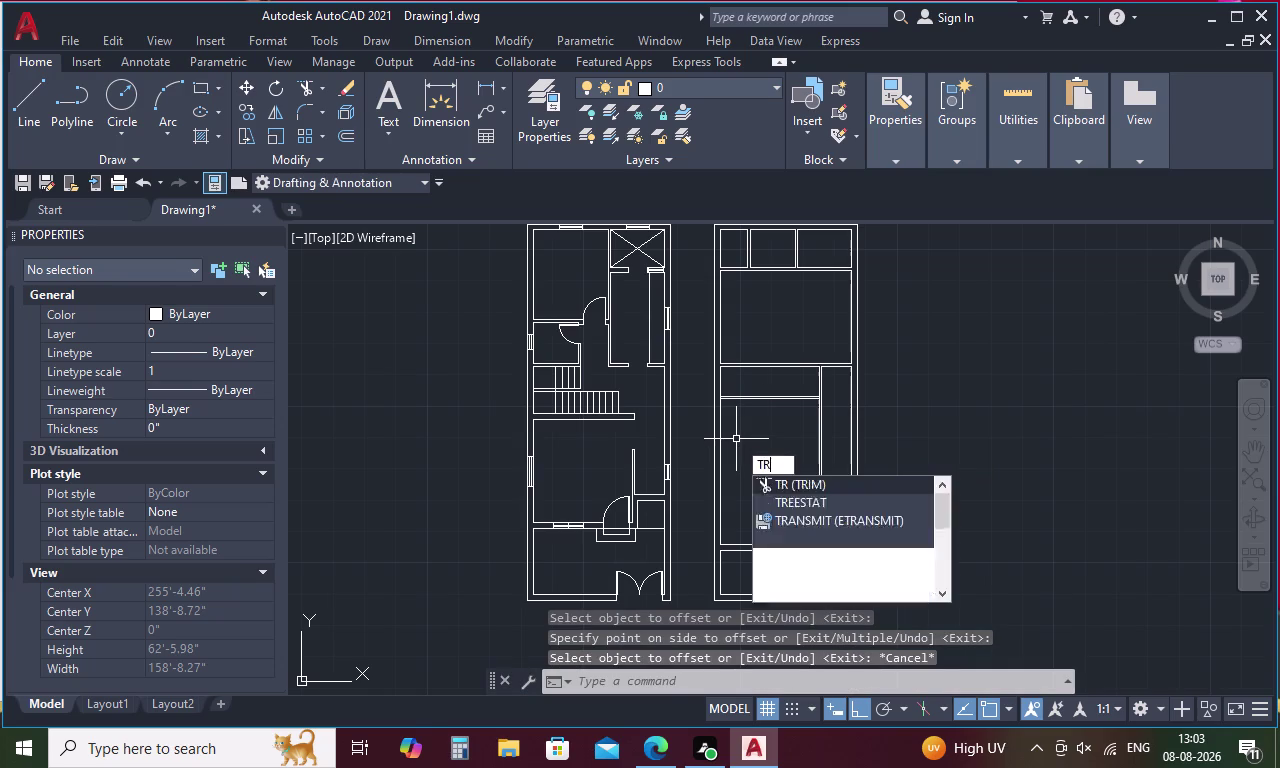
key(space)
scroll(up, 3)
scroll(up, 3)
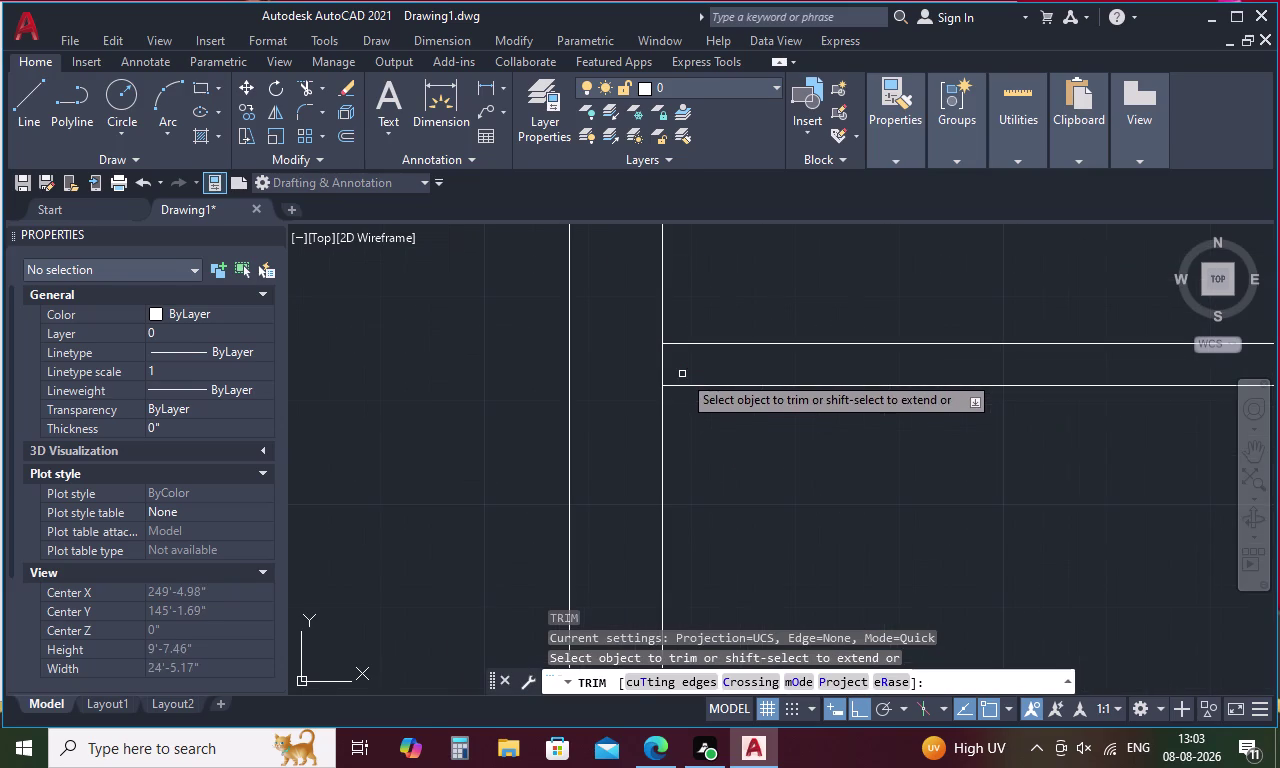
drag(678, 373, 641, 370)
scroll(down, 3)
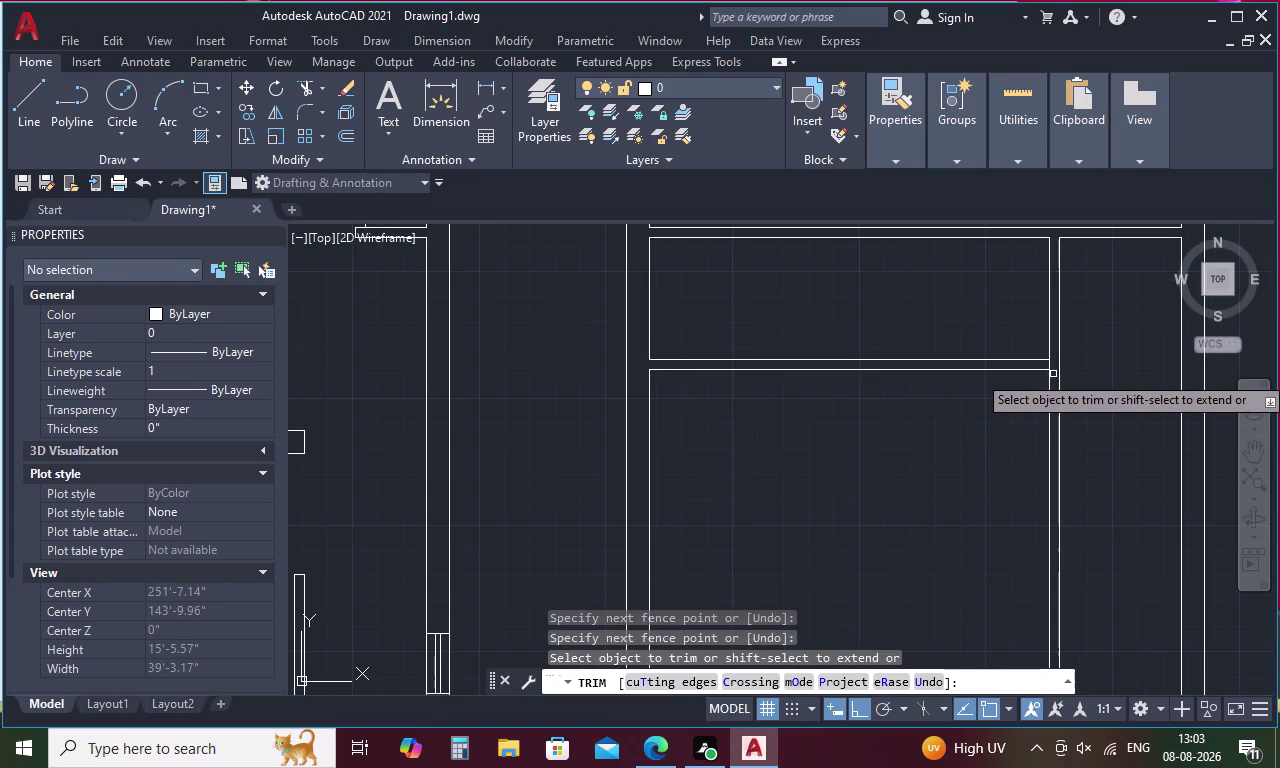
scroll(up, 3)
drag(1051, 354, 1012, 345)
scroll(down, 3)
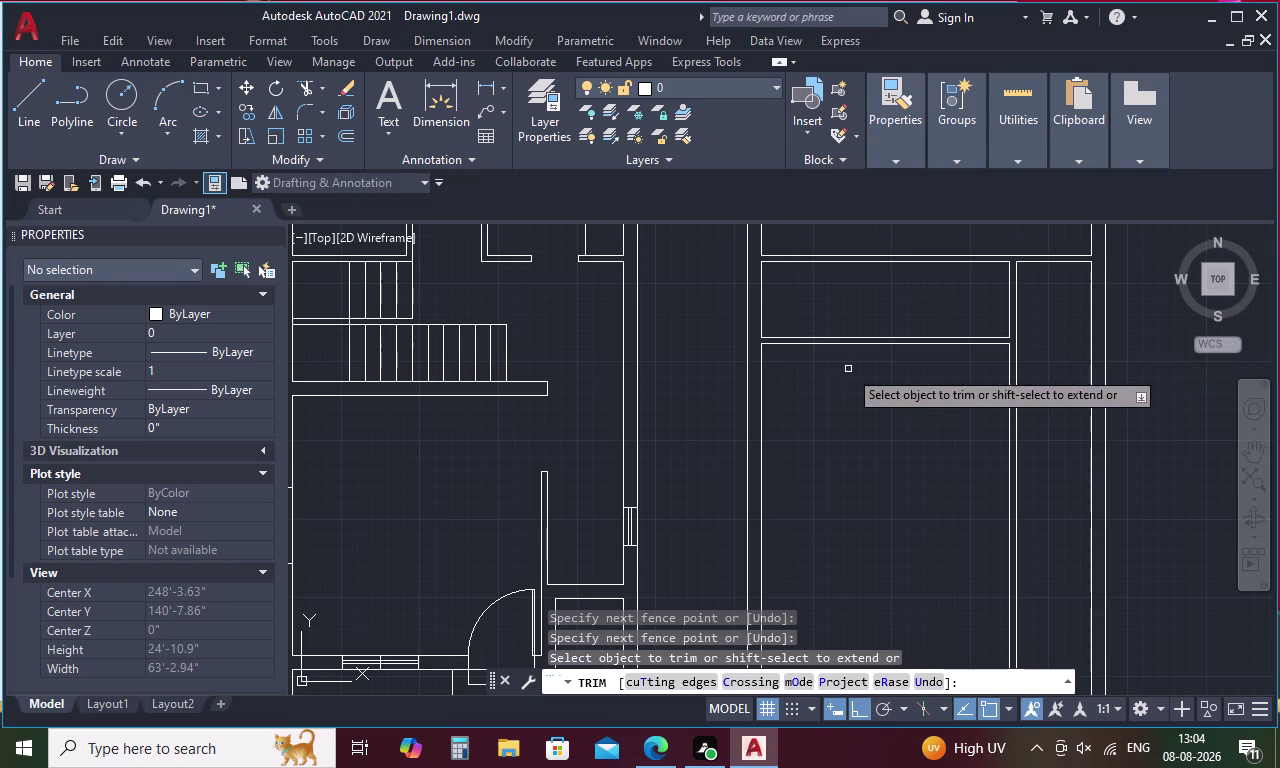
key(Escape)
Offset the strip's left edge 7' to the right.
key(o)
key(space)
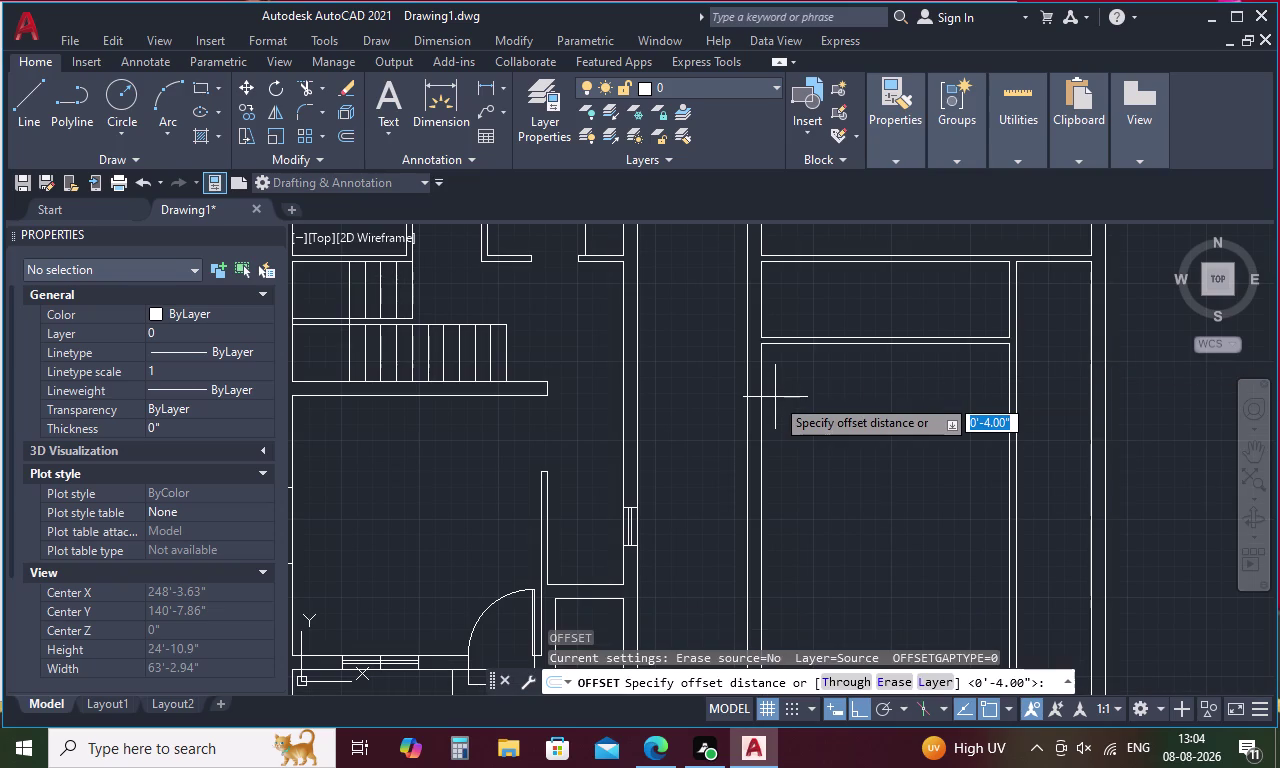
key(7)
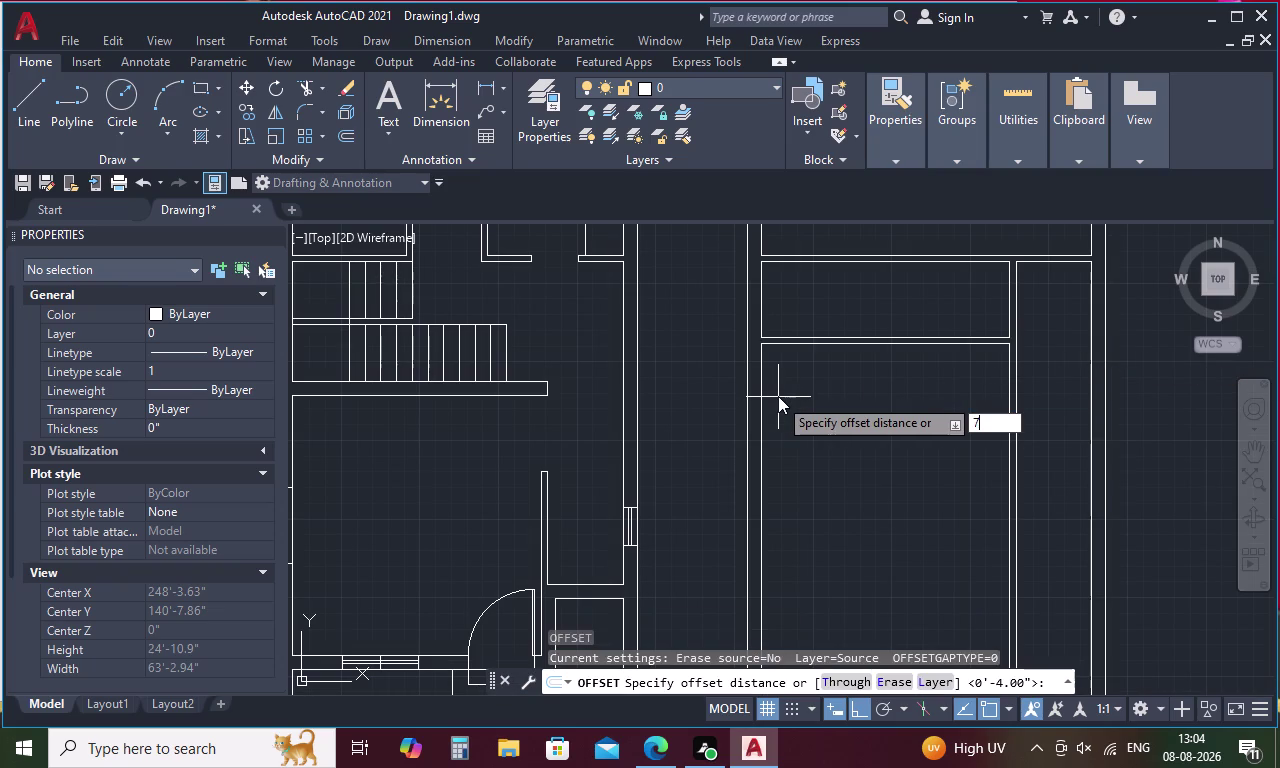
key(apostrophe)
key(space)
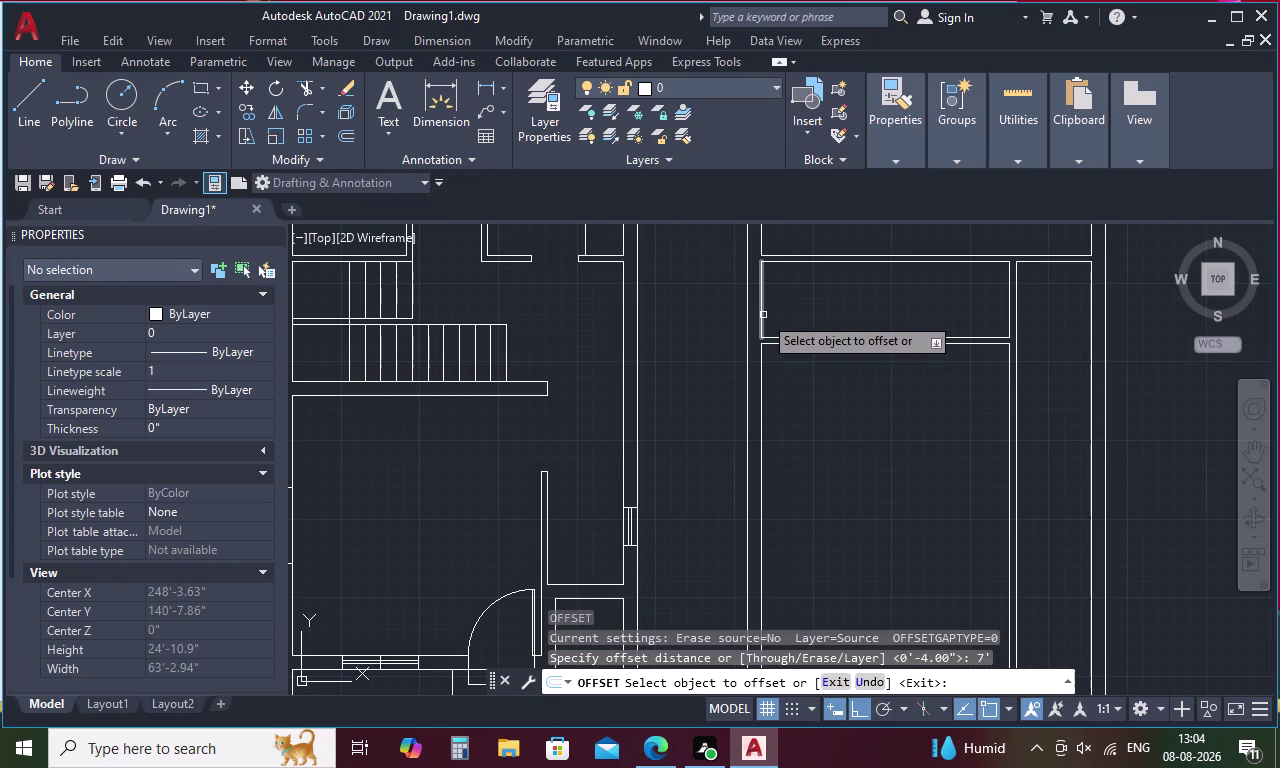
click(763, 313)
click(857, 308)
key(space)
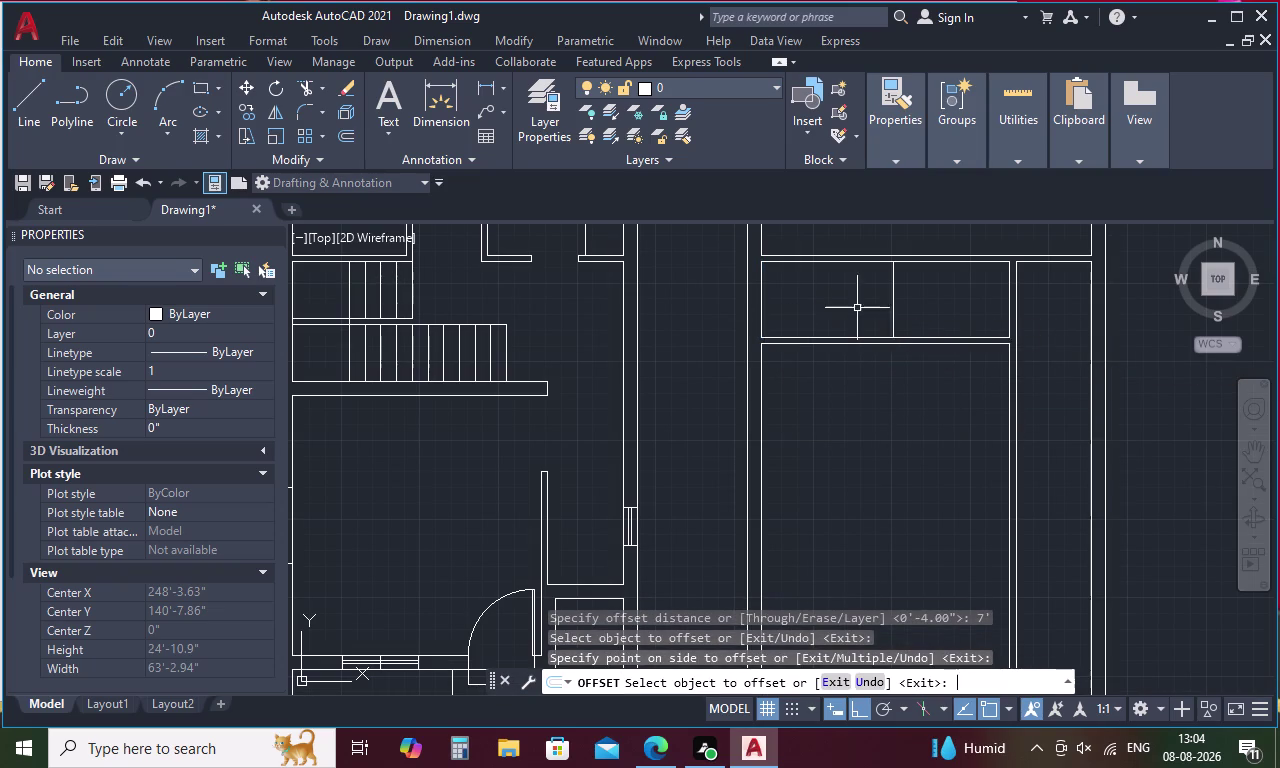
Offset that partition line 4" for its thickness.
key(space)
text(4)
key(space)
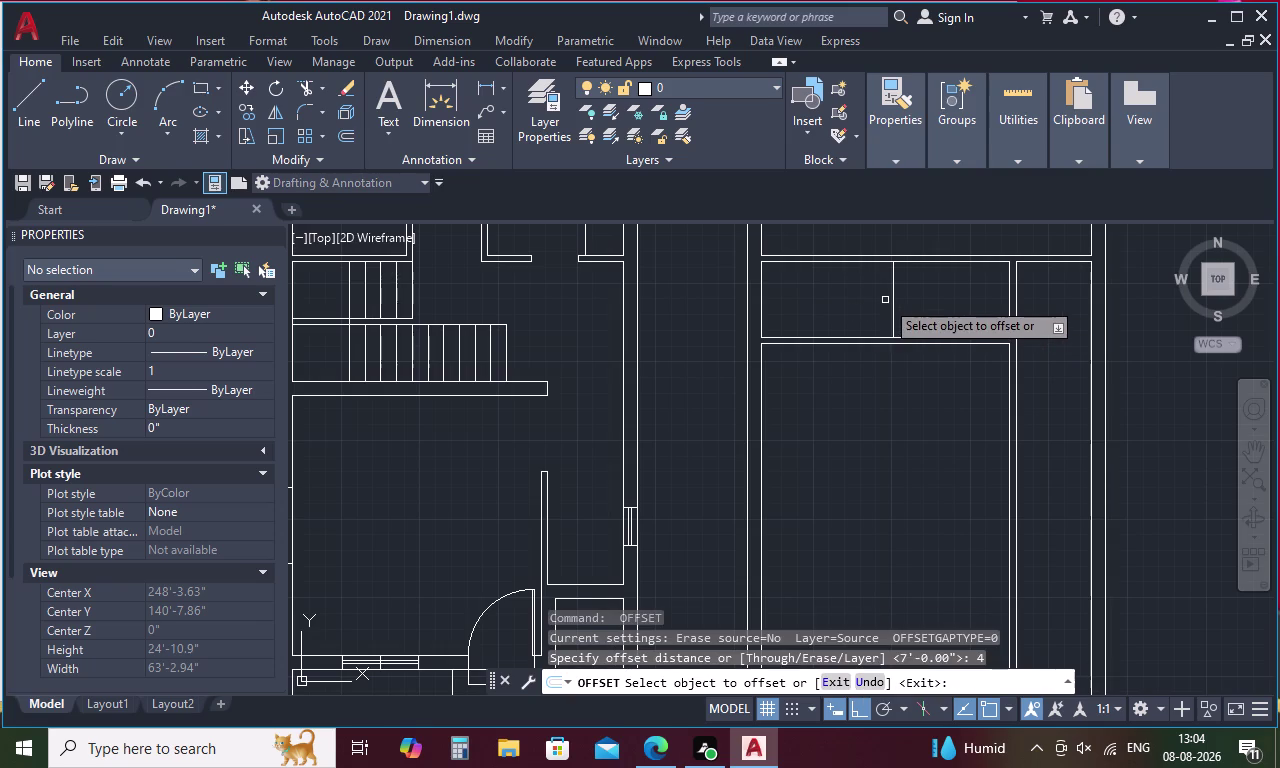
click(895, 294)
click(931, 295)
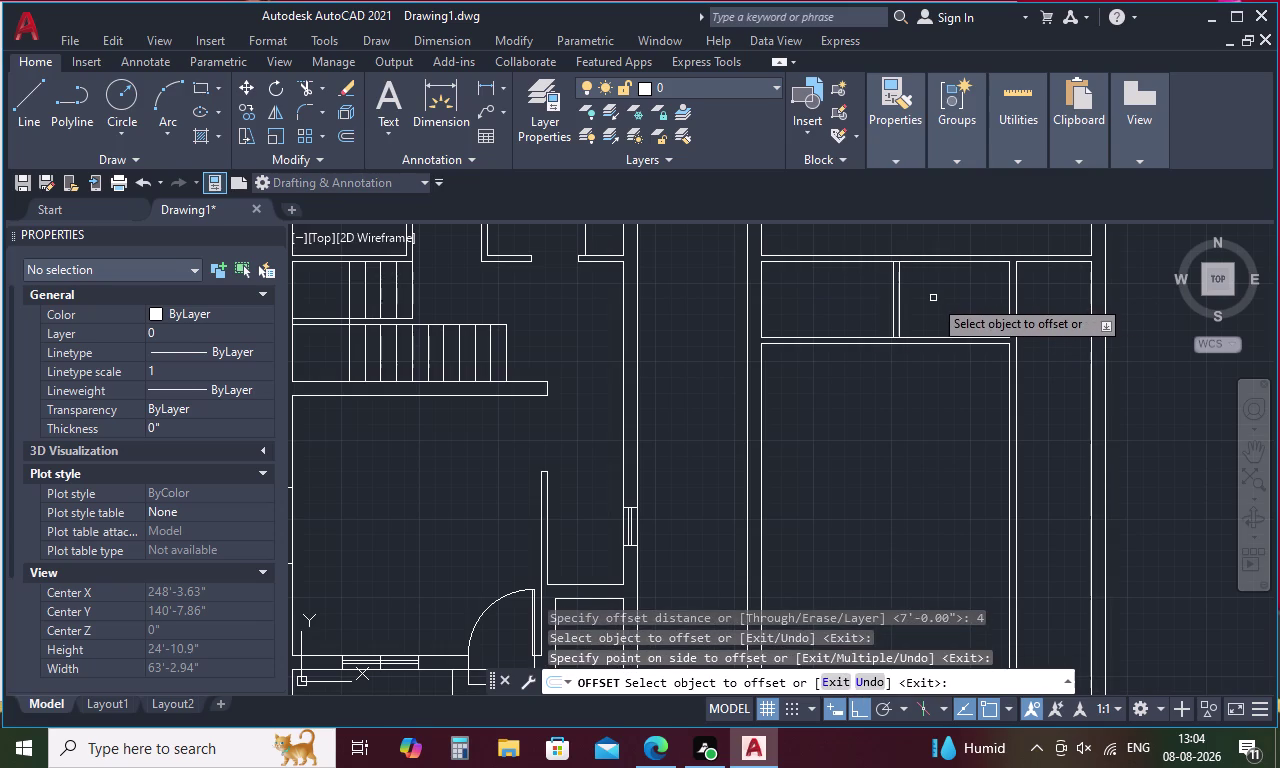
key(Escape)
Trim the overlapping segments across the new cupboard partition.
key(t)
key(r)
key(space)
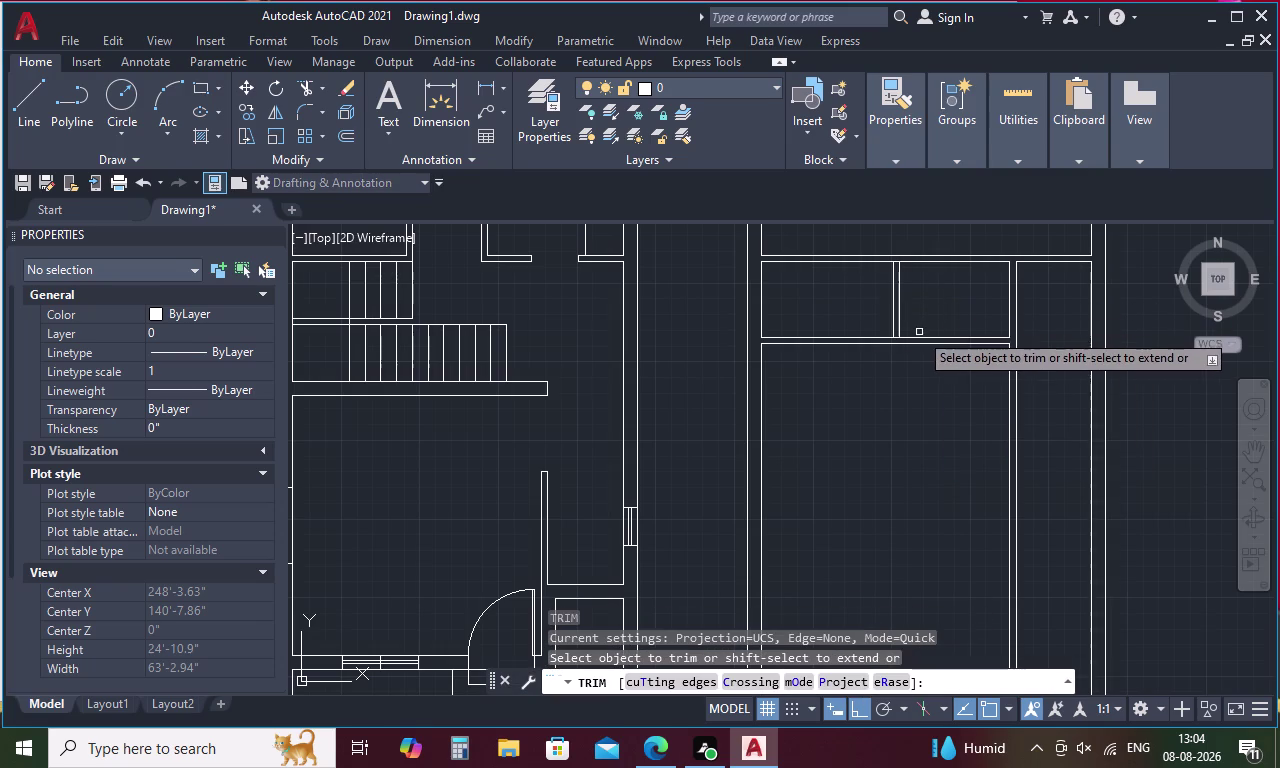
scroll(up, 3)
click(844, 353)
scroll(down, 3)
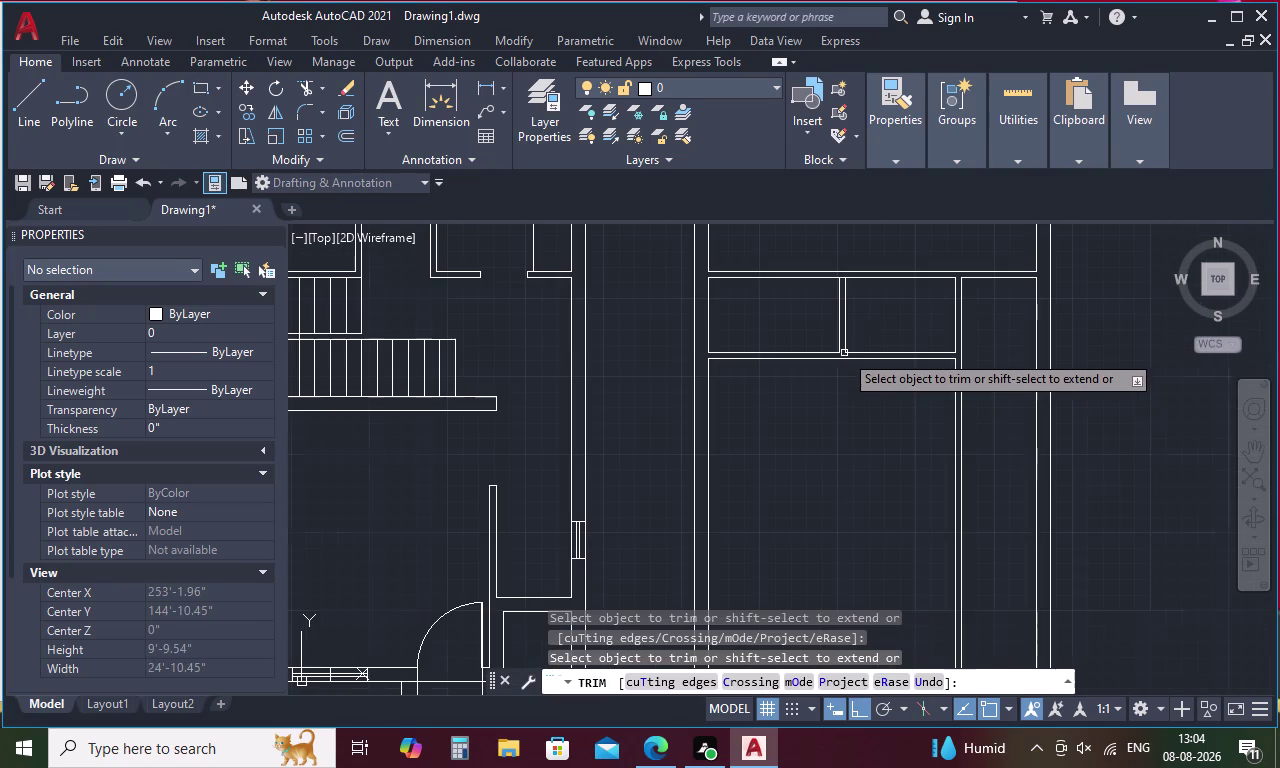
scroll(up, 3)
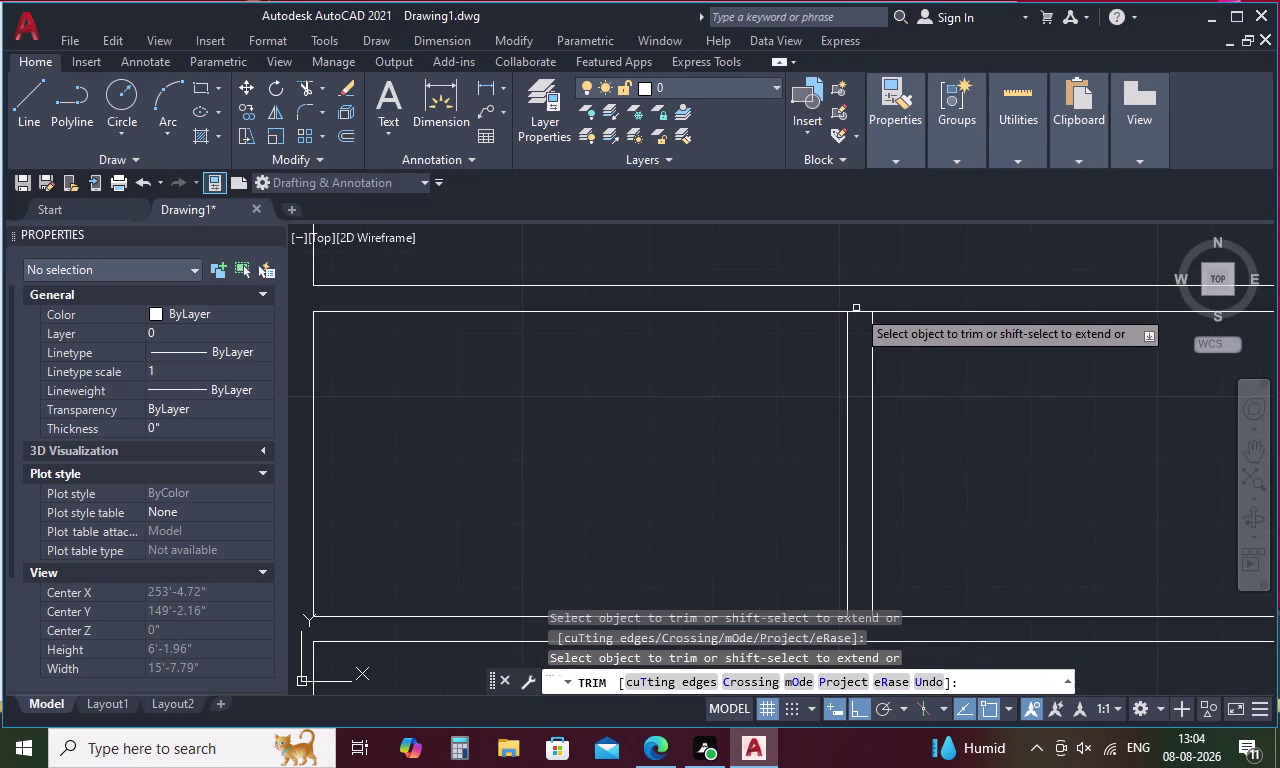
drag(856, 308, 857, 328)
scroll(down, 3)
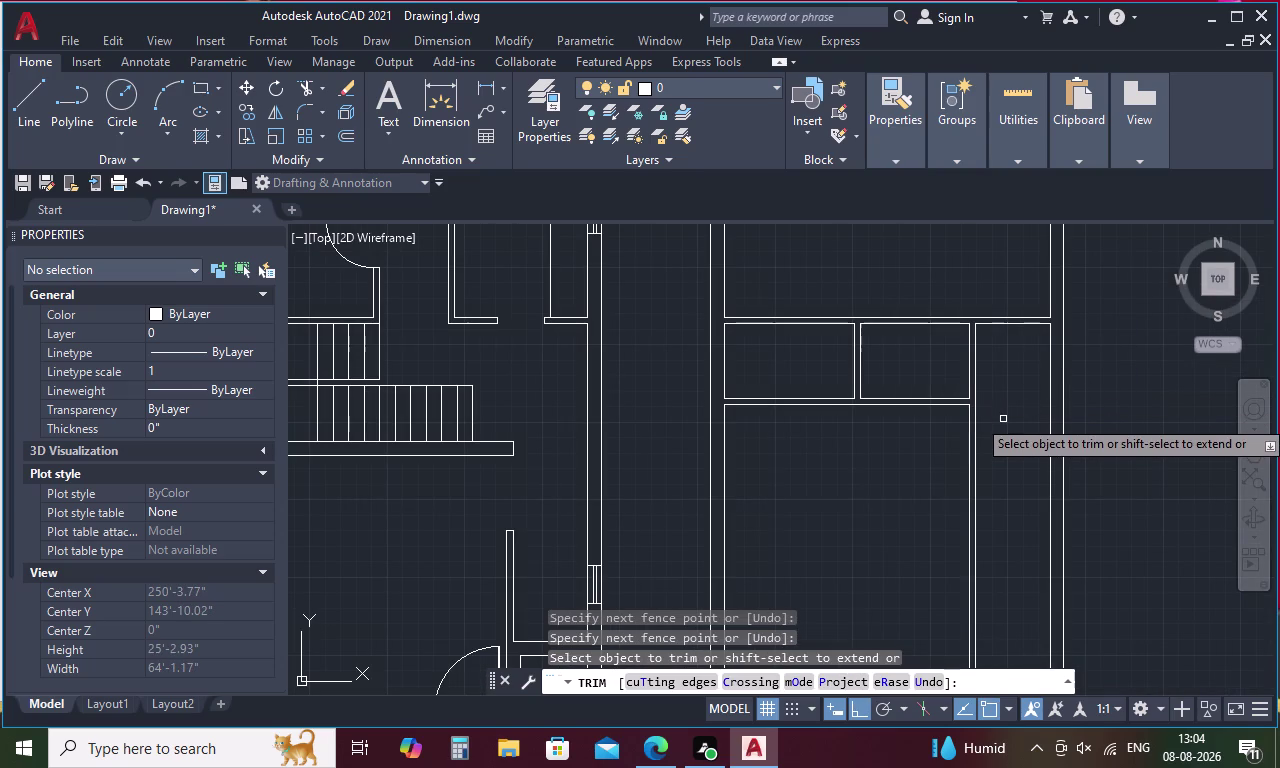
middle_drag(1005, 417, 830, 408)
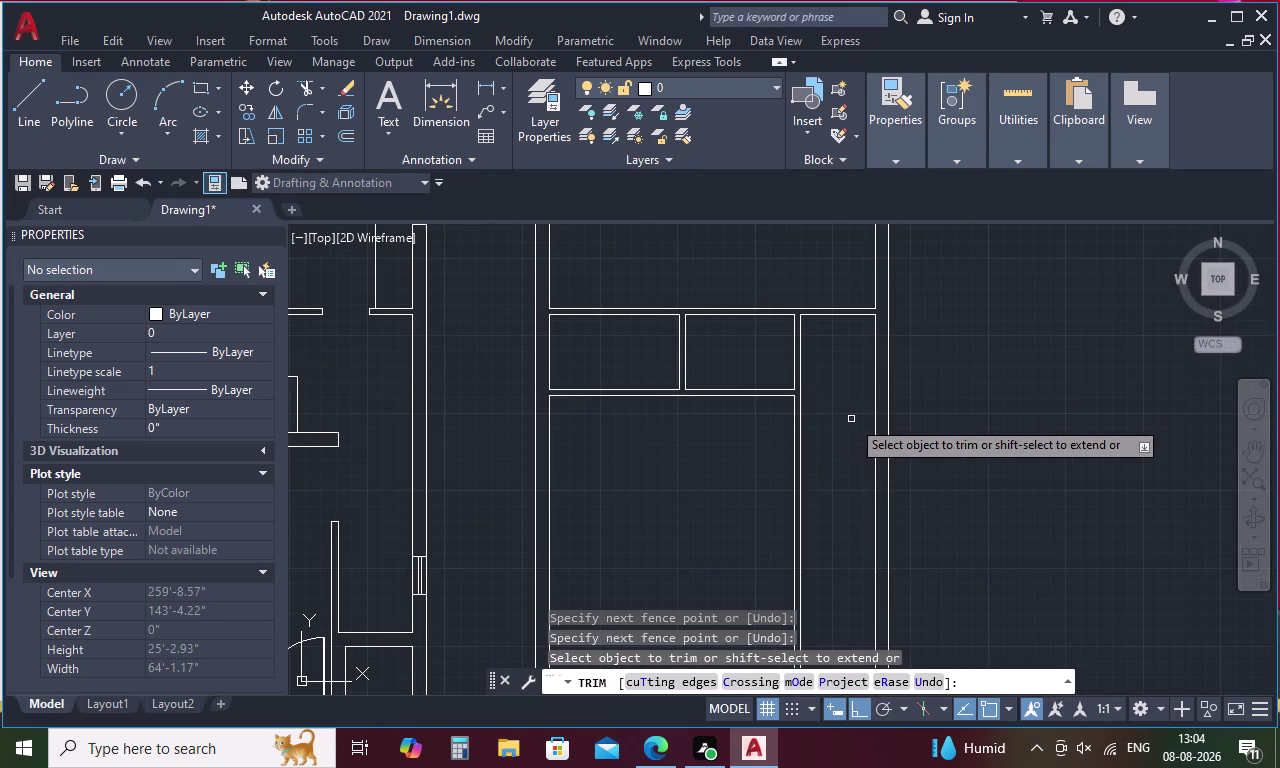
key(Escape)
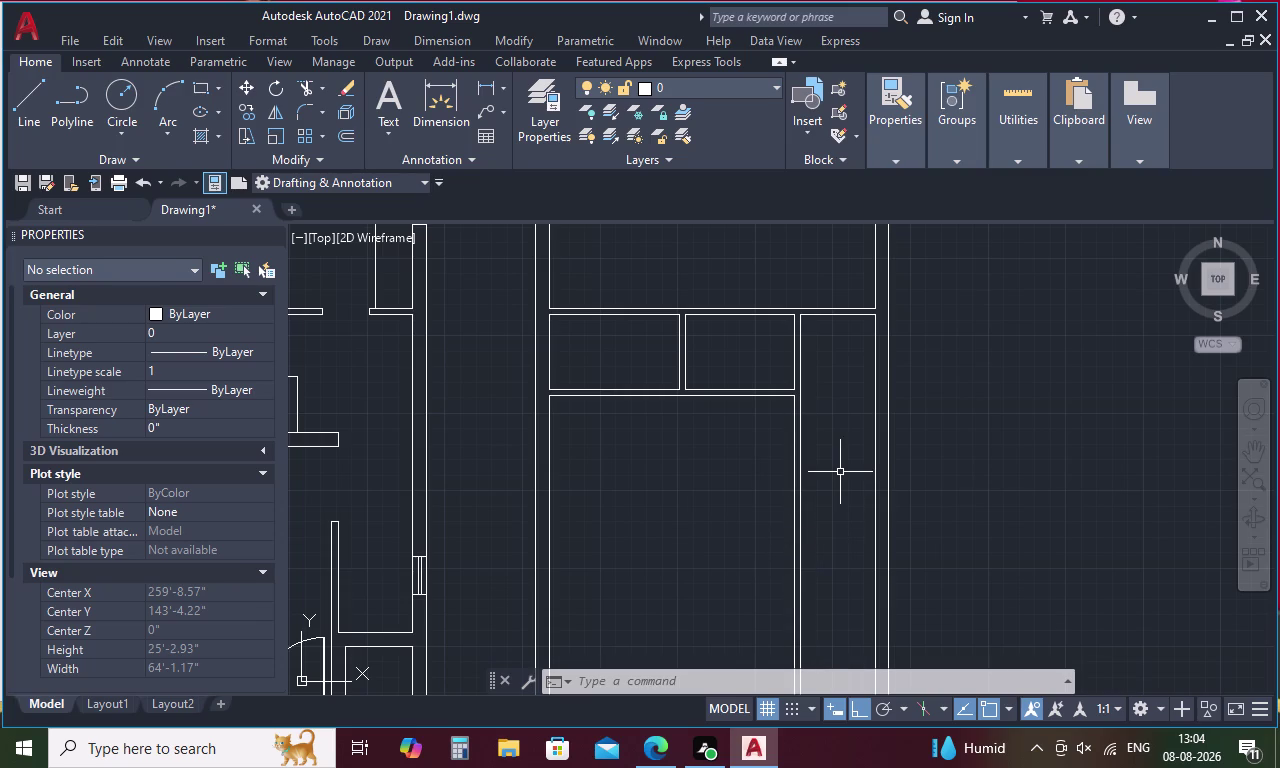
middle_drag(828, 495, 823, 453)
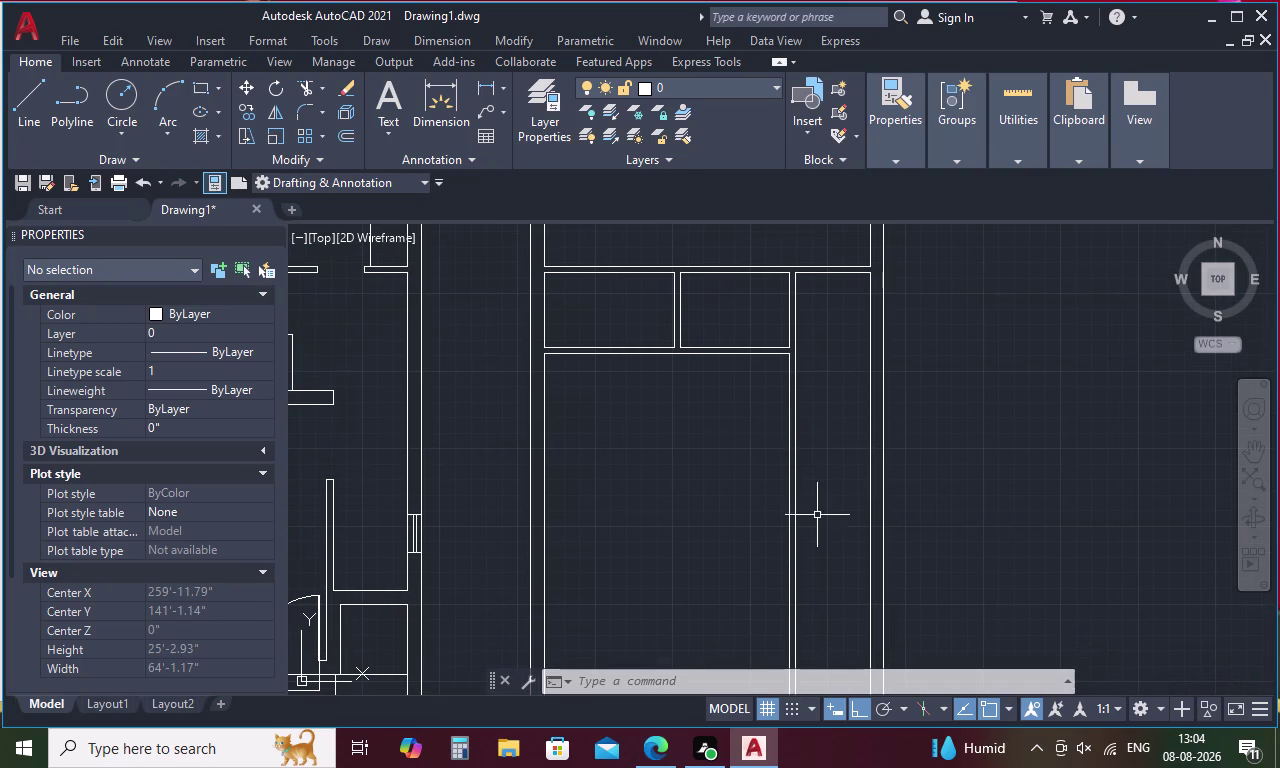
key(Escape)
key(l)
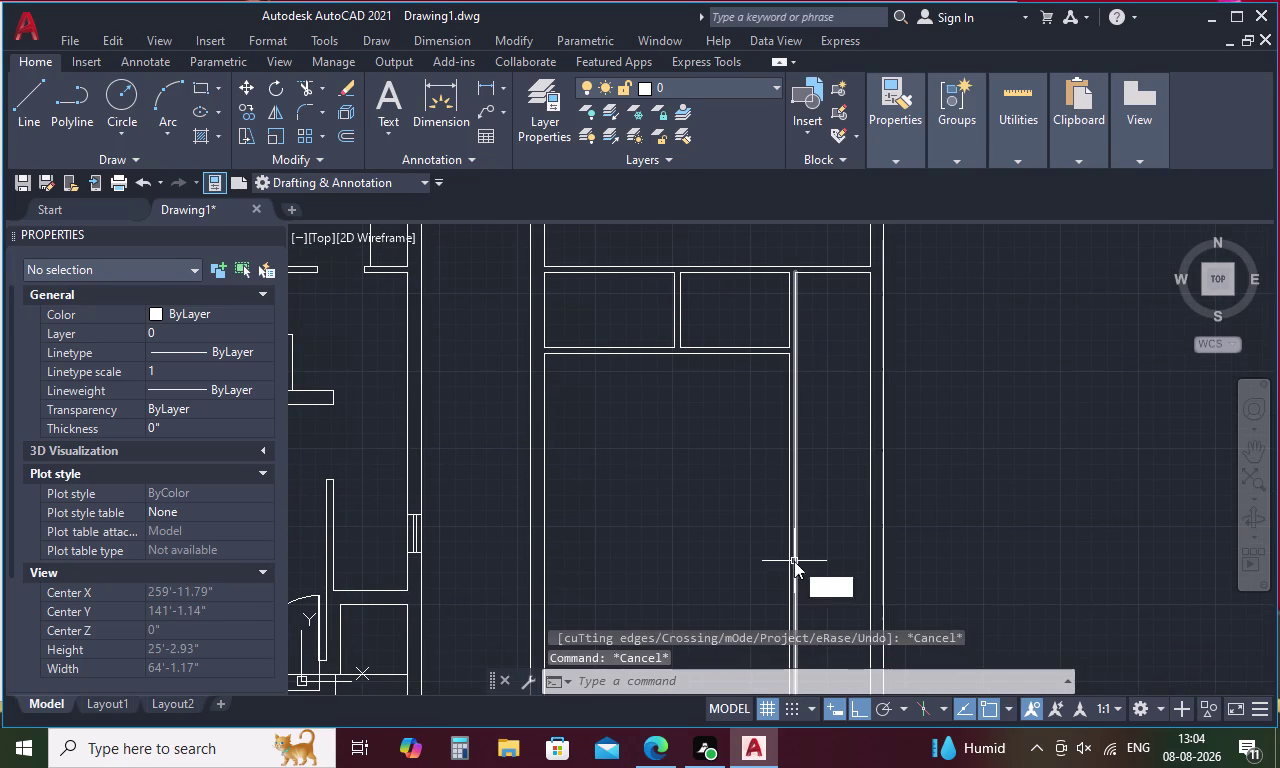
key(space)
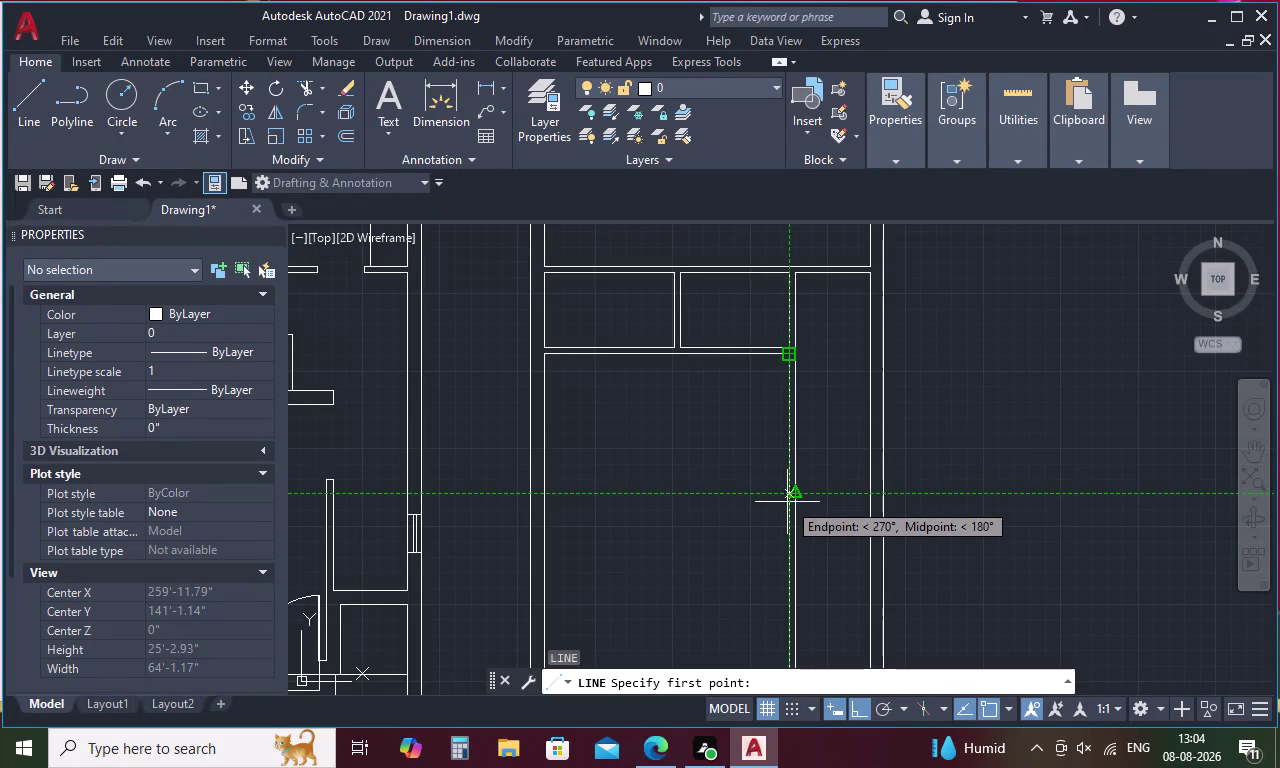
Bring the cupboard area into view and cancel the pending line.
middle_drag(787, 502, 805, 357)
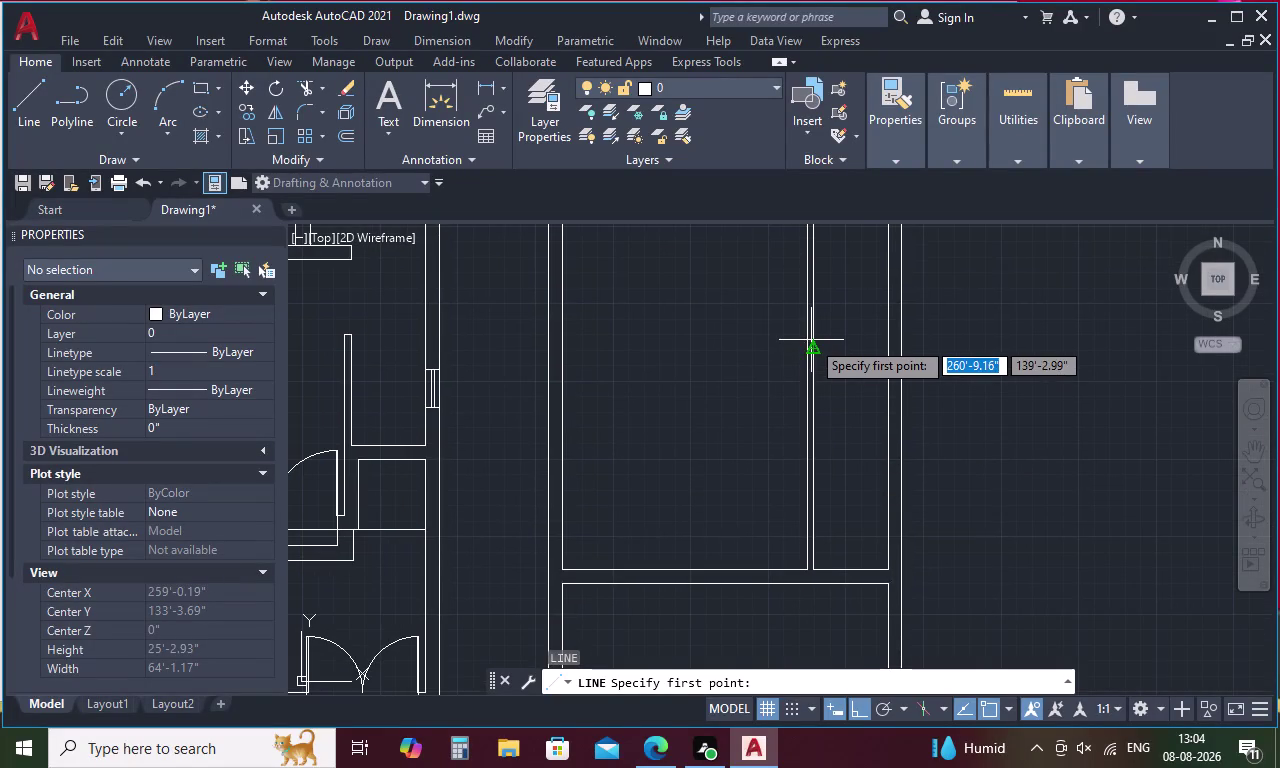
middle_drag(802, 340, 786, 535)
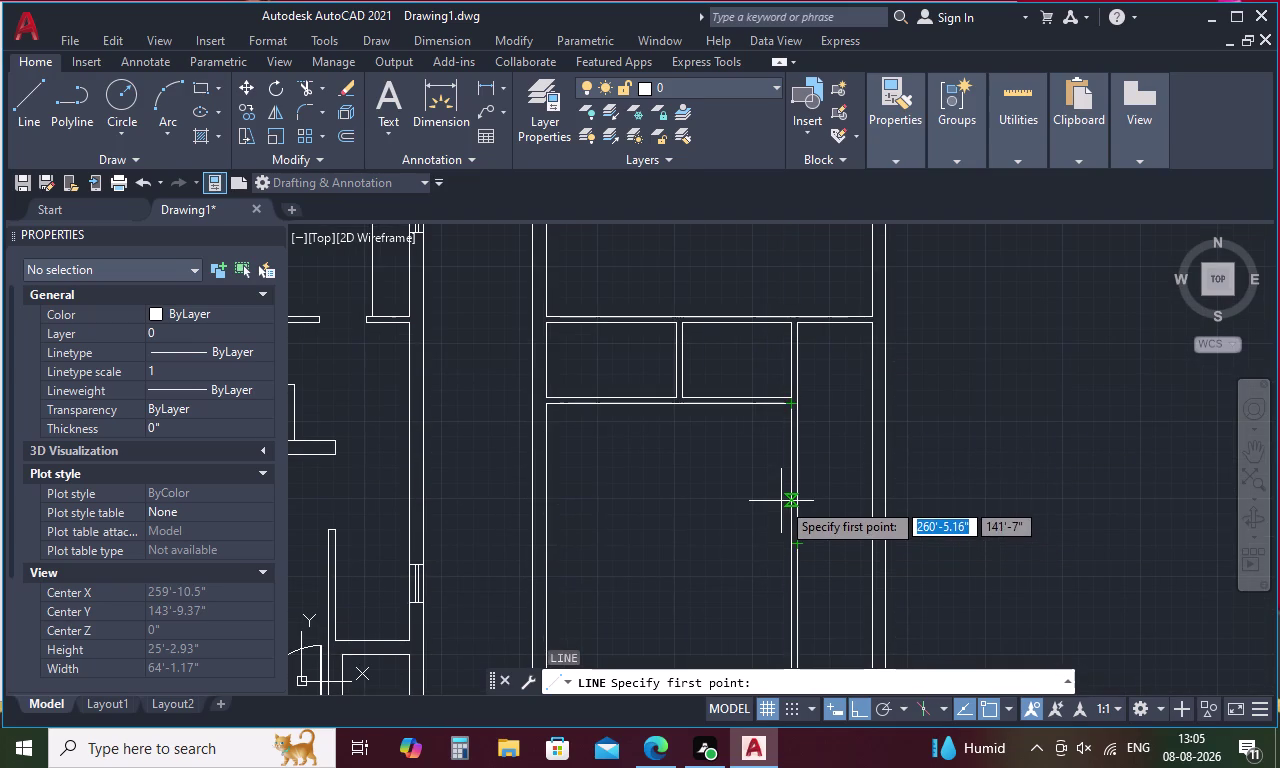
scroll(down, 3)
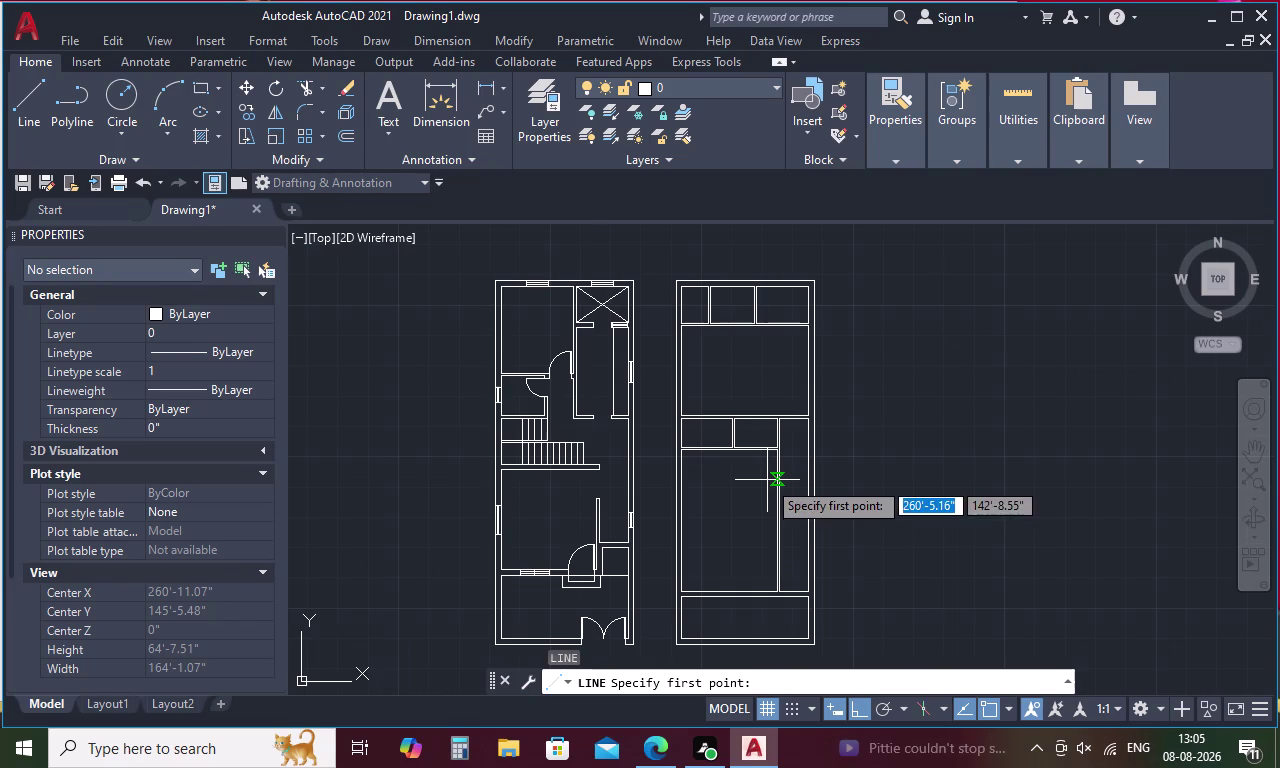
key(Escape)
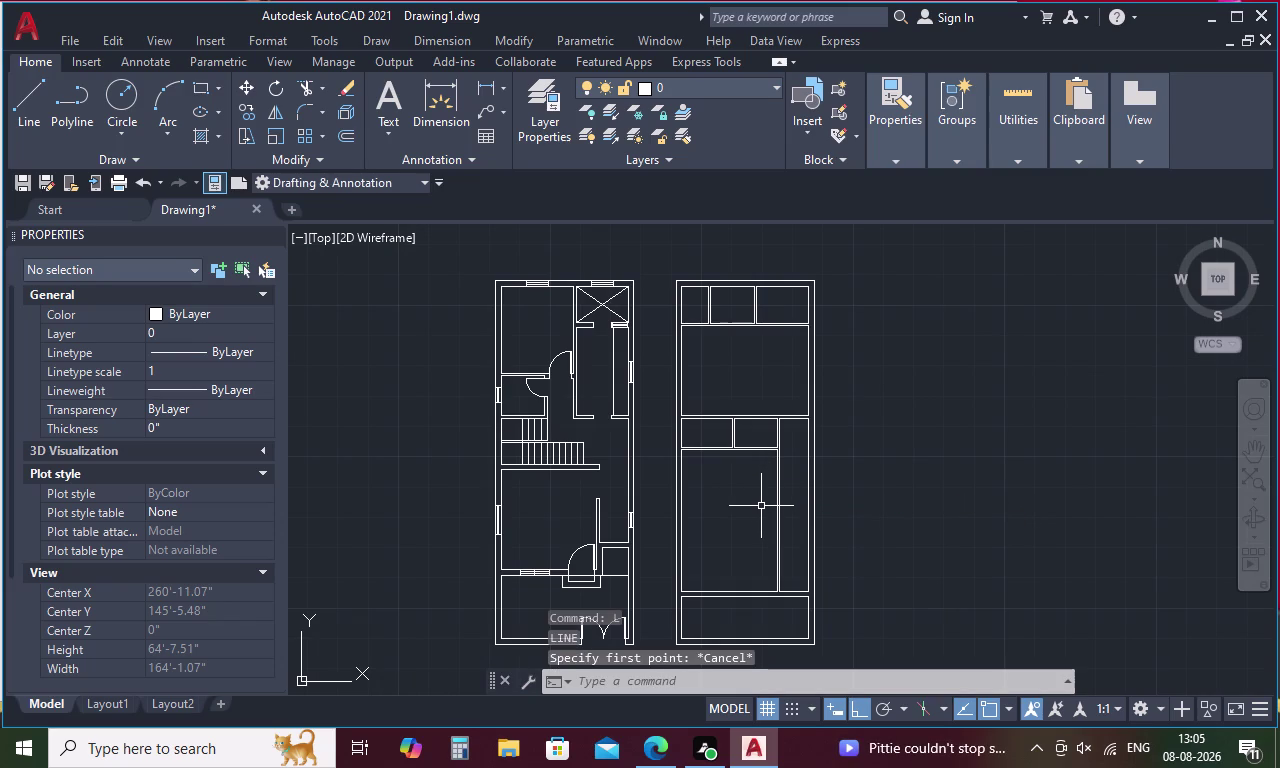
Measure with DIST from the lower partition toward the cupboard-row wall, then cancel.
key(d)
key(i)
key(space)
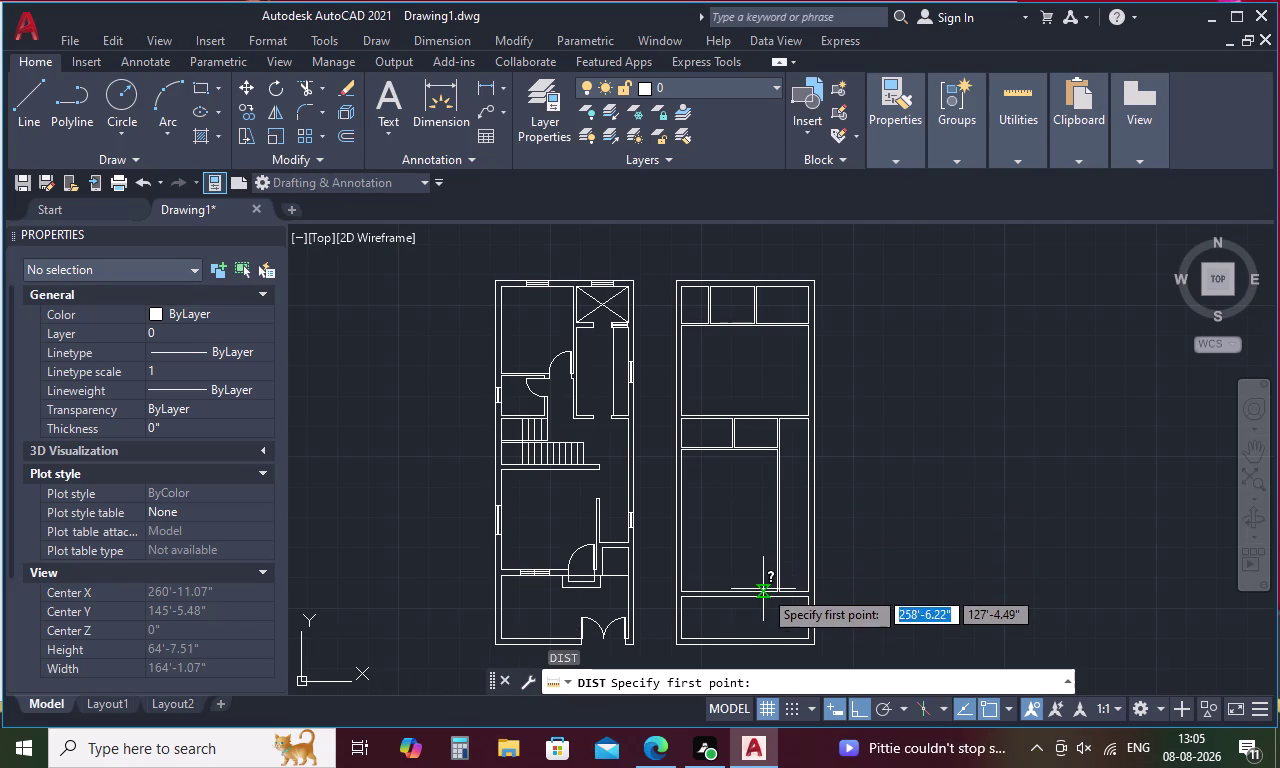
drag(772, 591, 775, 582)
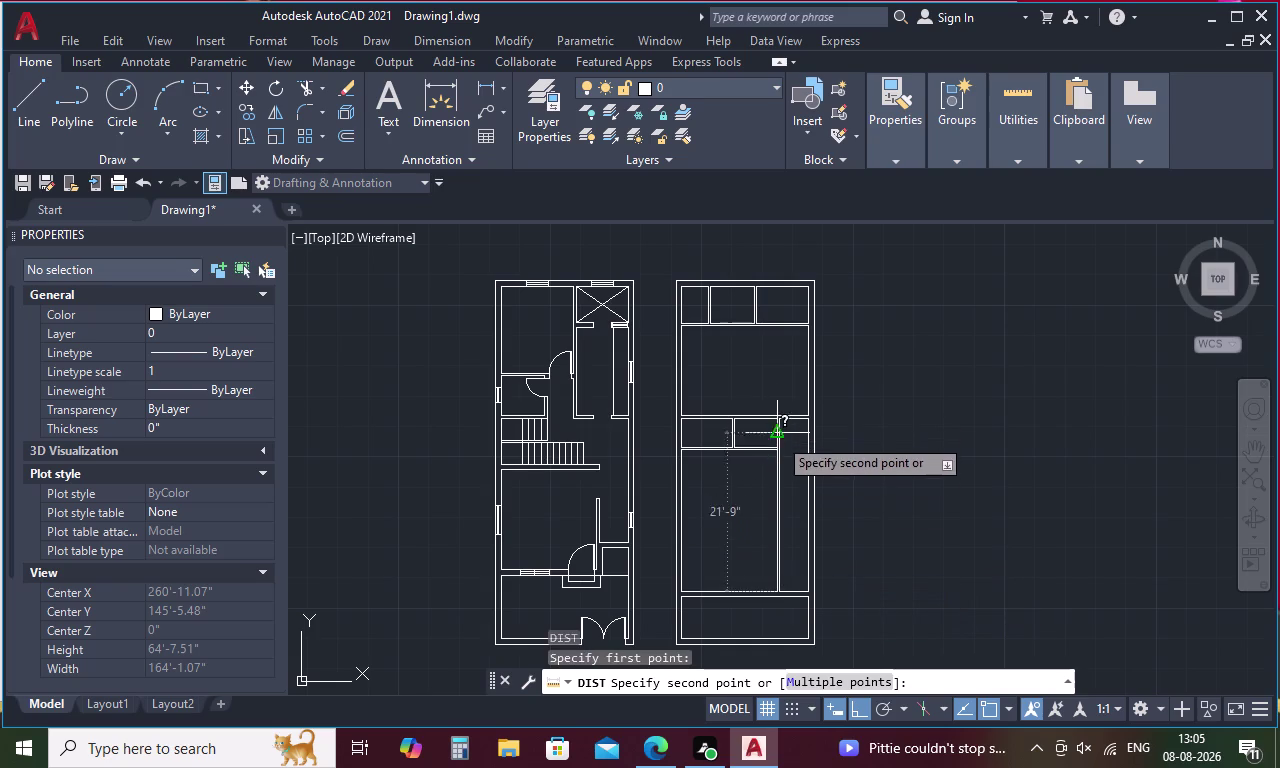
scroll(up, 3)
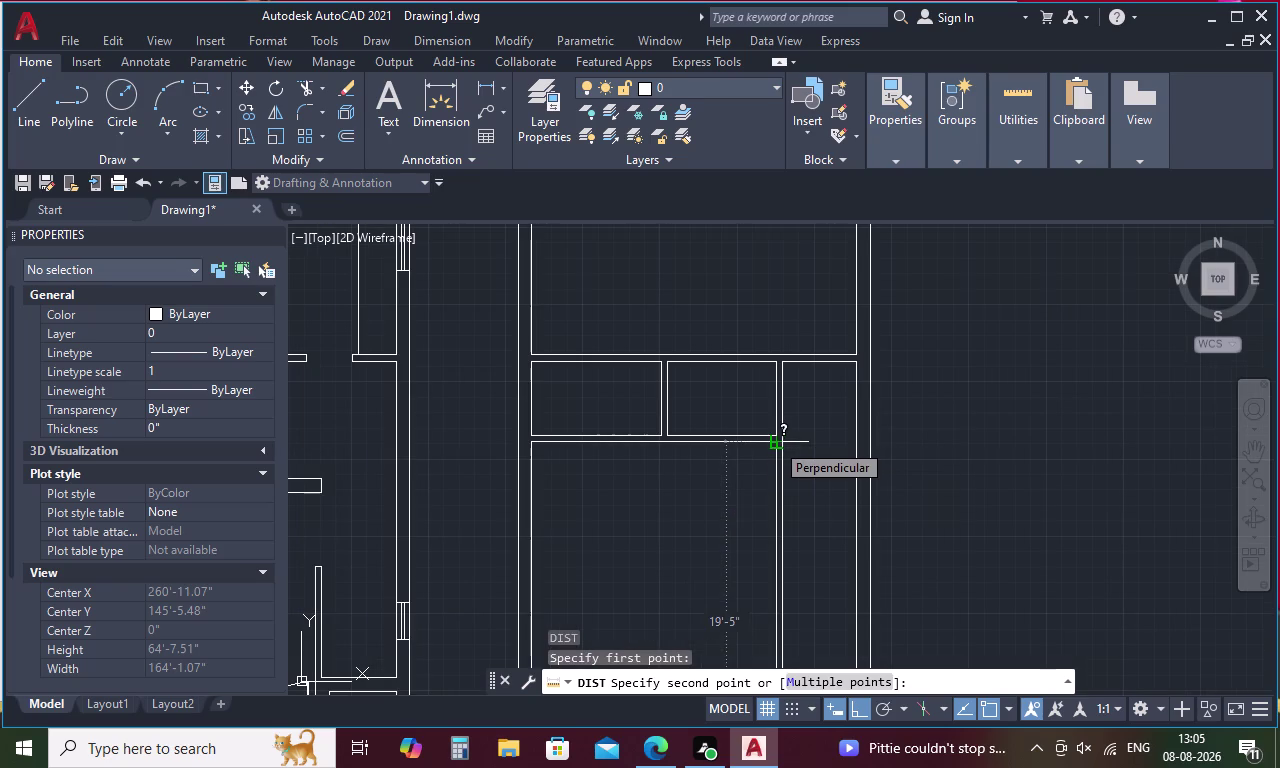
key(Escape)
scroll(down, 3)
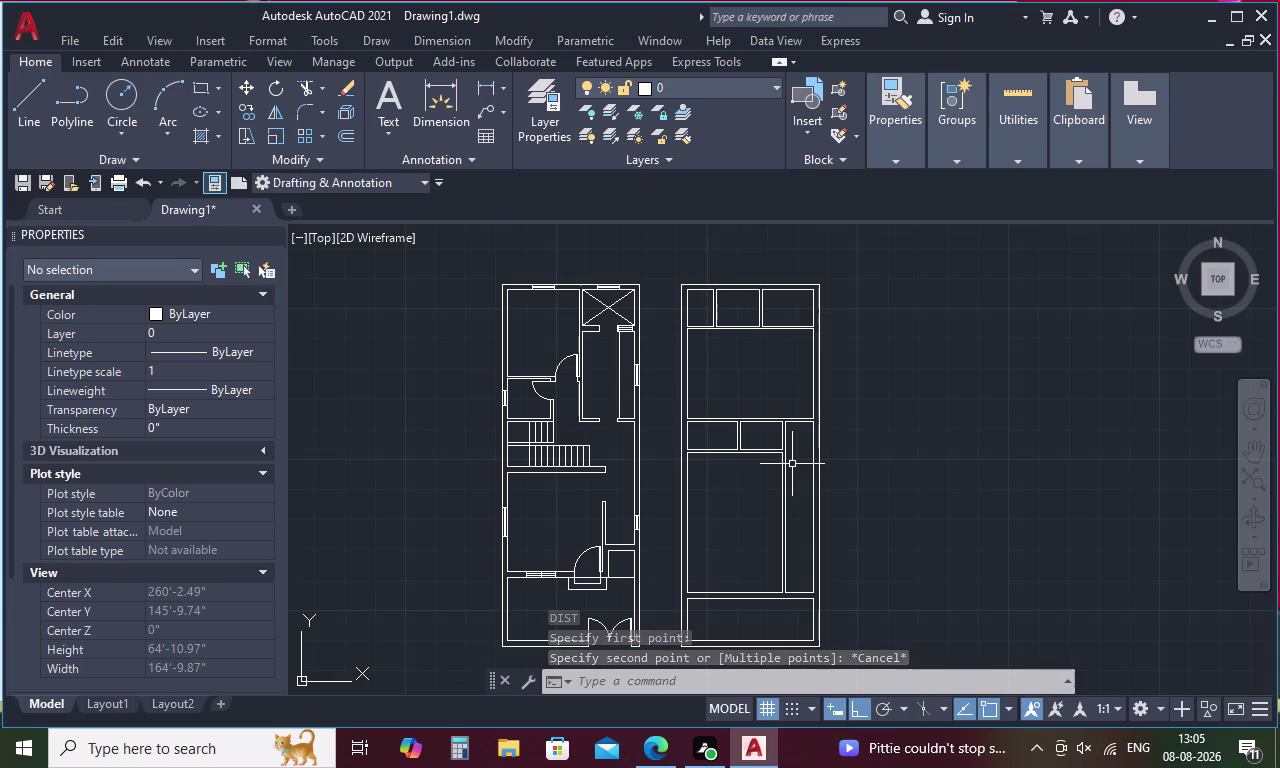
key(Escape)
Try picking lines around the small rooms and the long partition, then clear.
drag(762, 461, 707, 437)
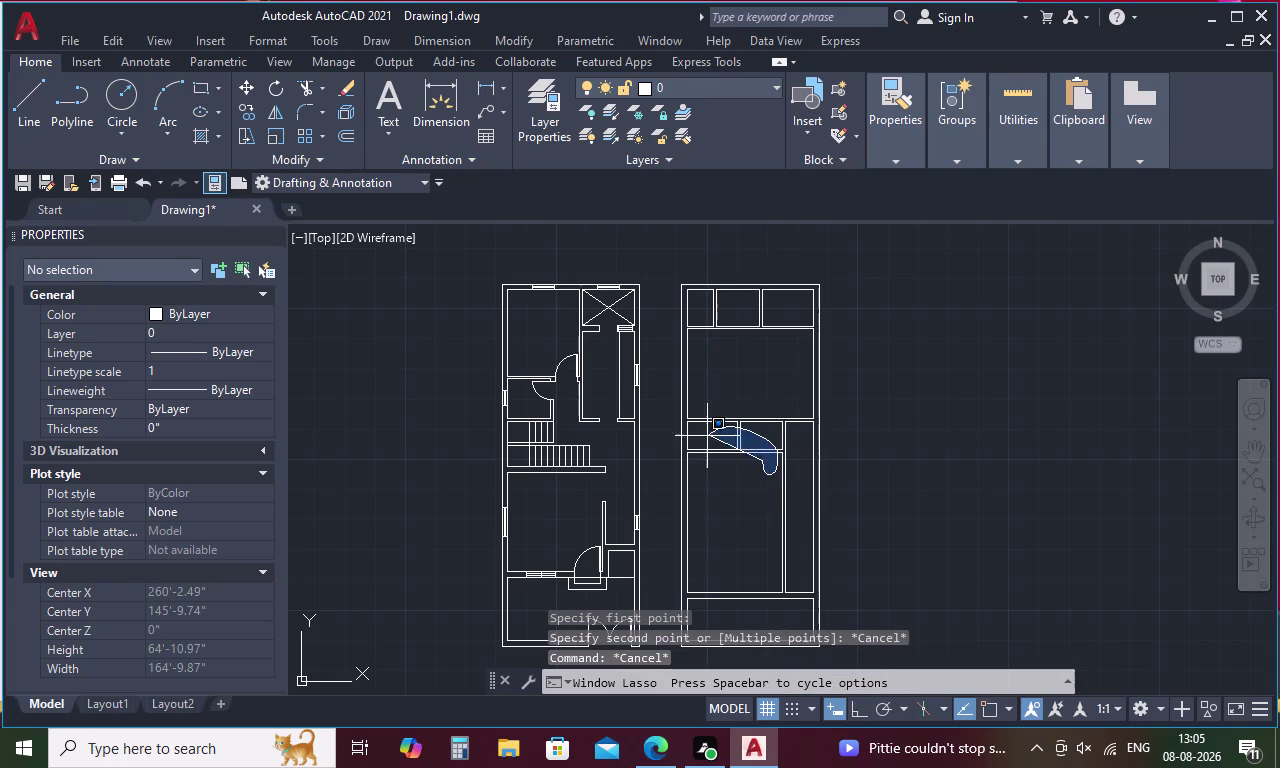
drag(707, 437, 705, 468)
drag(734, 481, 711, 445)
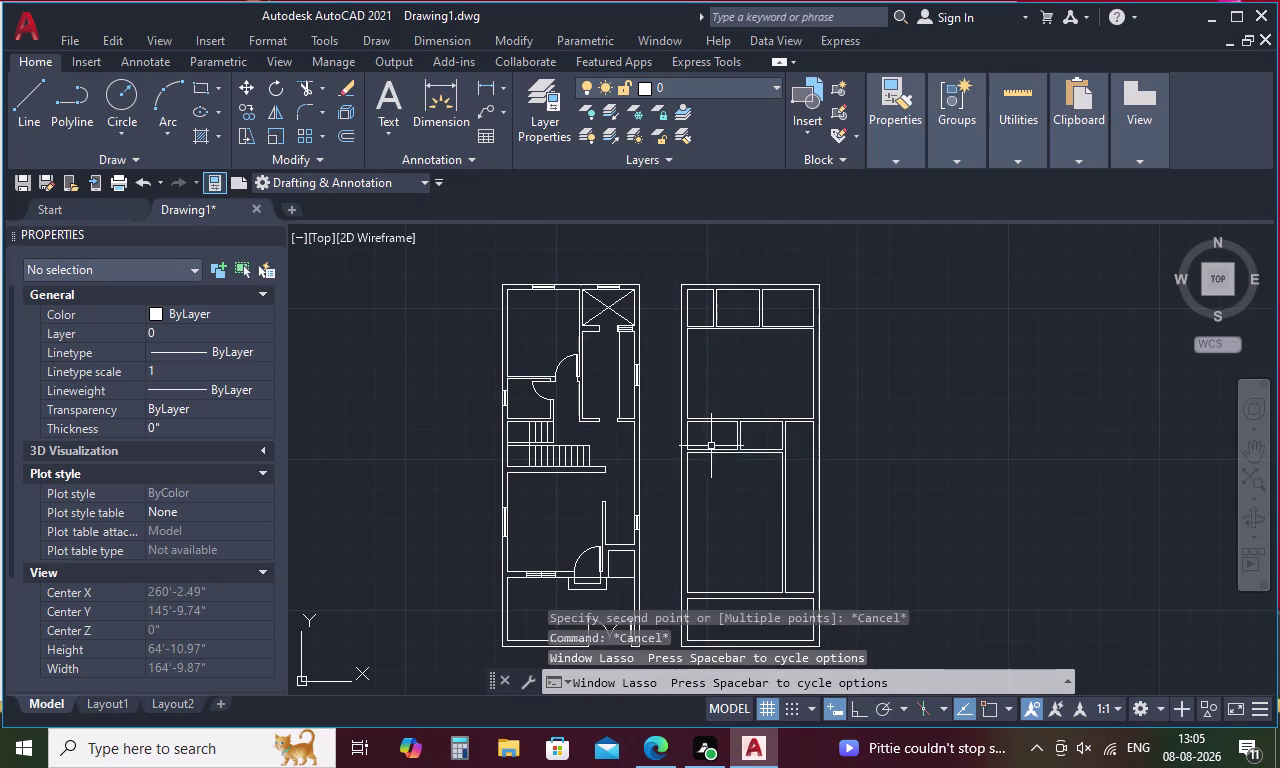
drag(711, 445, 711, 446)
drag(752, 439, 715, 470)
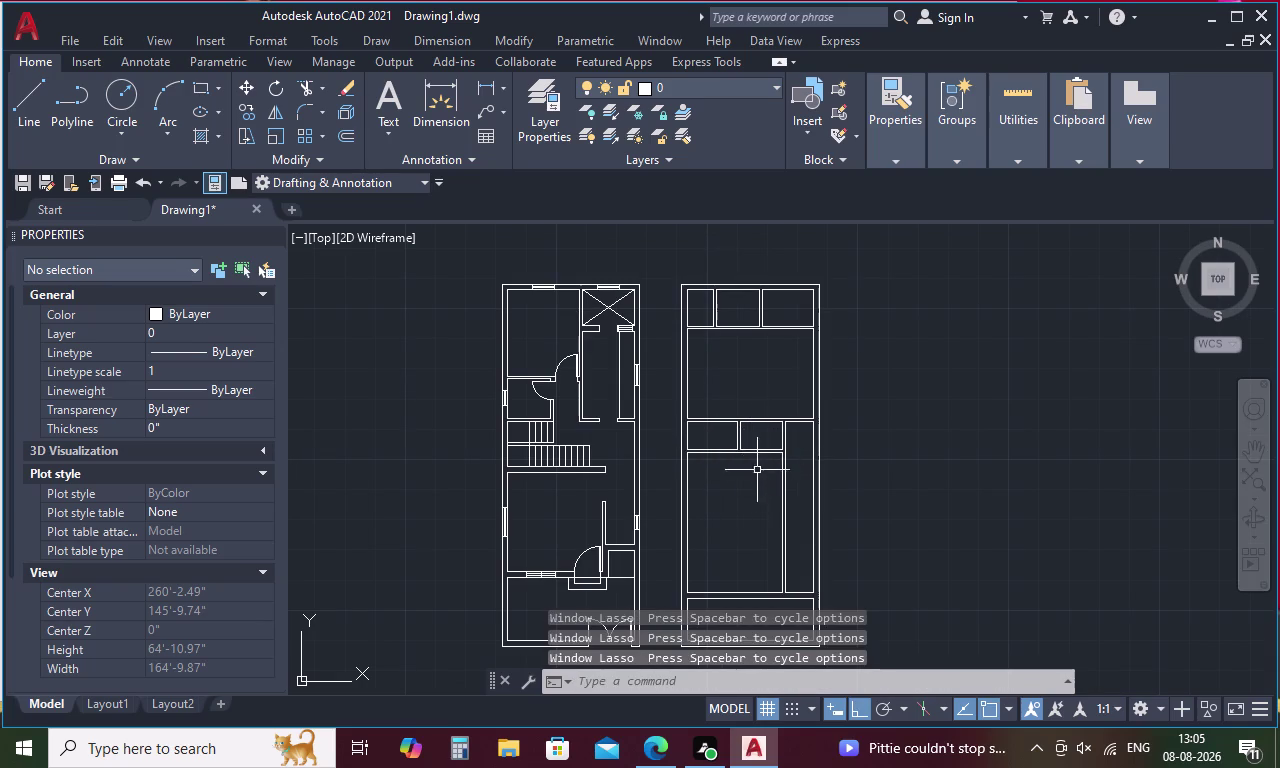
drag(759, 479, 716, 478)
drag(784, 490, 791, 484)
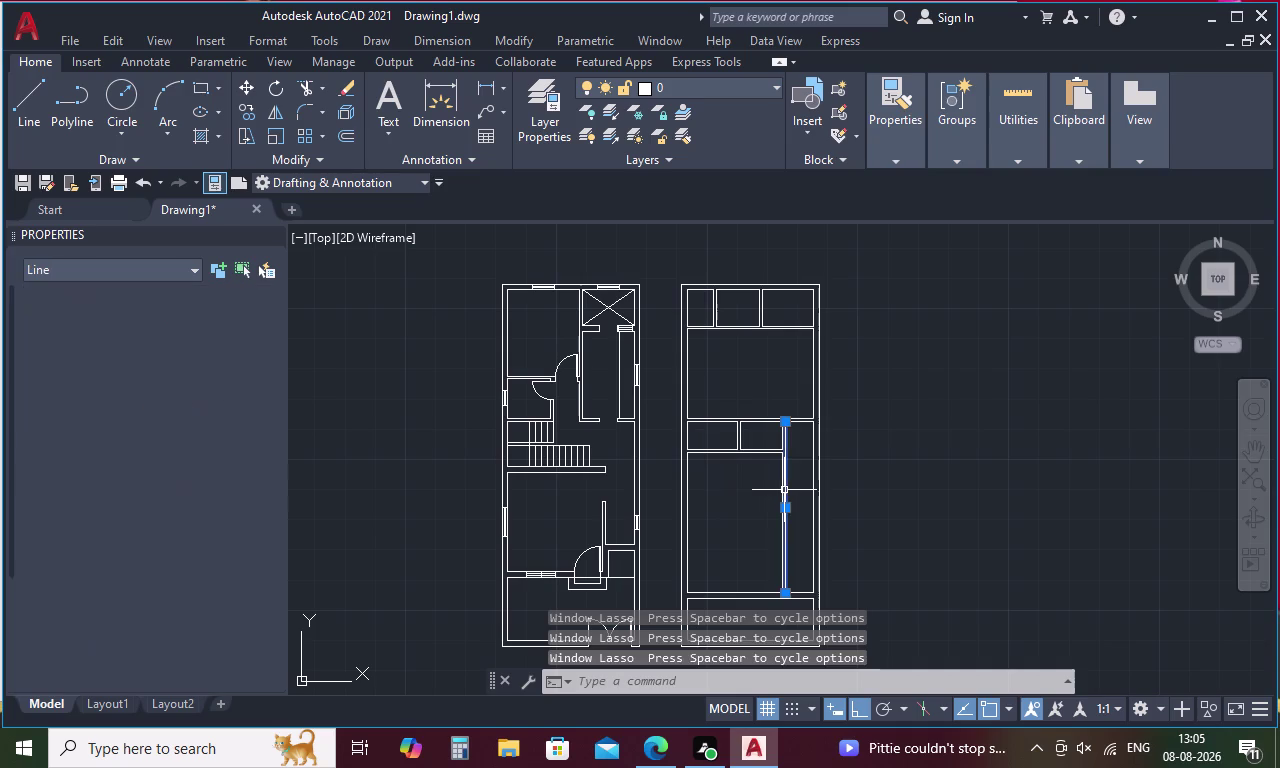
drag(791, 484, 799, 429)
key(Escape)
Crossing-select the five small-room partition lines and delete them.
drag(769, 439, 769, 454)
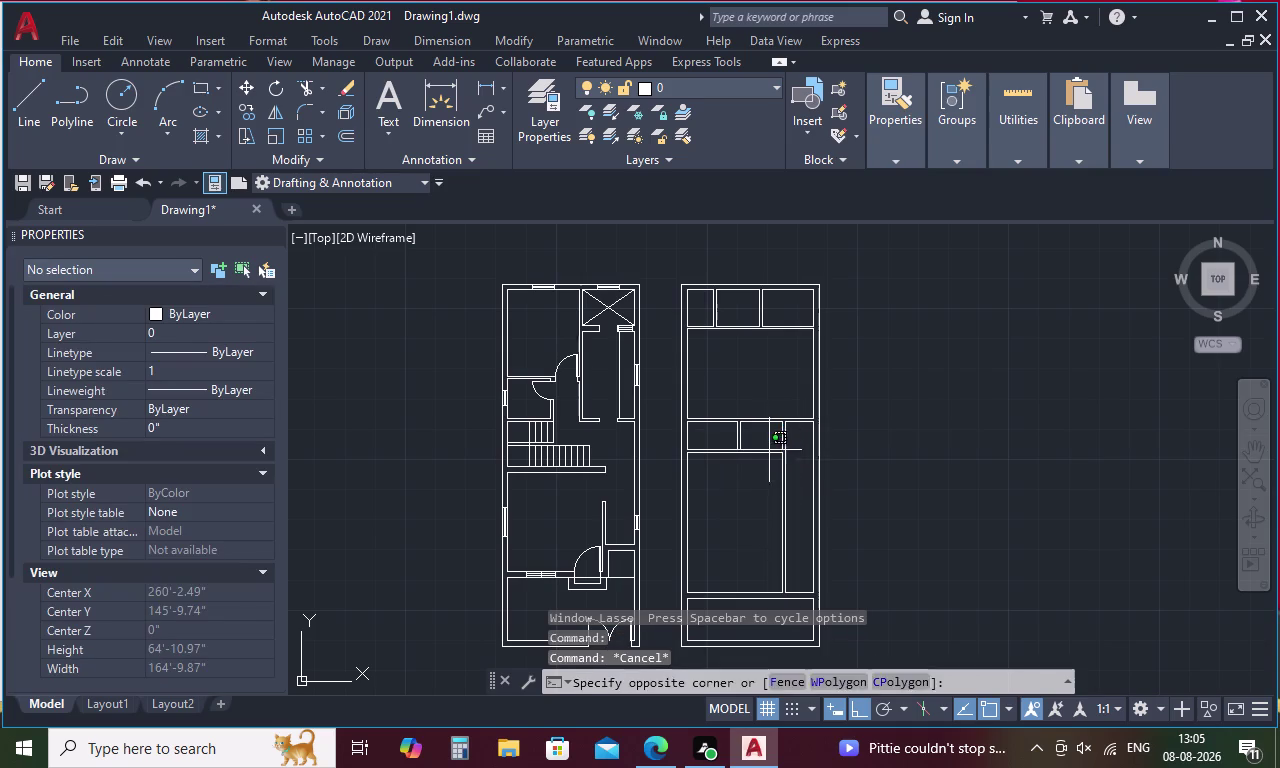
drag(769, 454, 709, 436)
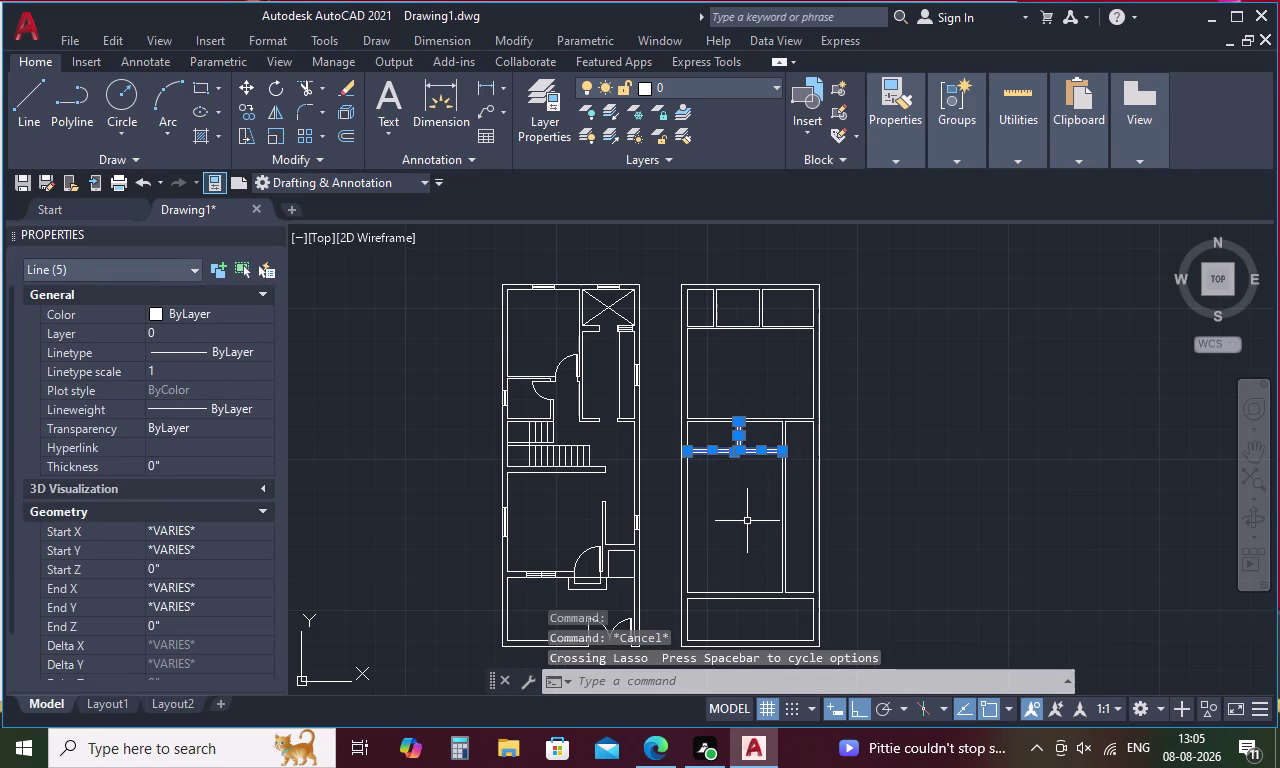
key(Delete)
scroll(up, 3)
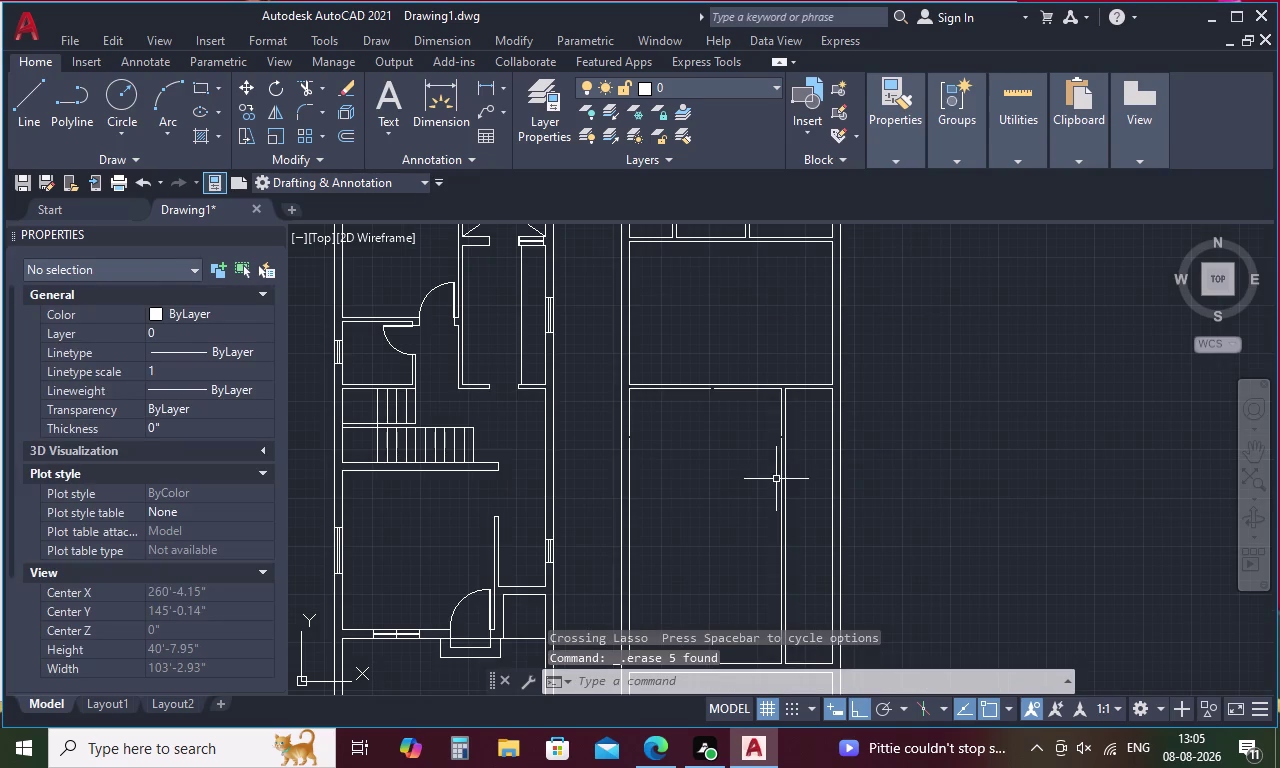
middle_drag(734, 592, 738, 381)
key(Escape)
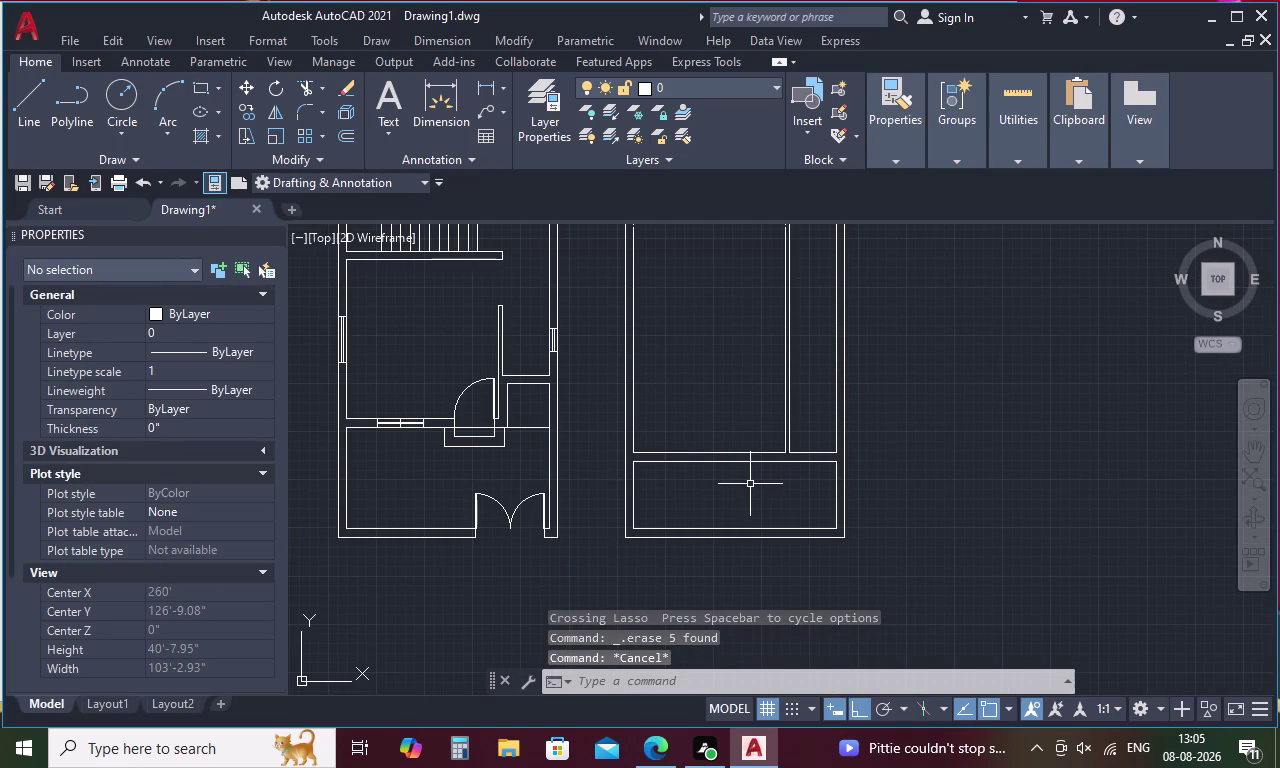
Offset the lower partition 13'2" upward, then delete that misplaced copy.
key(o)
key(space)
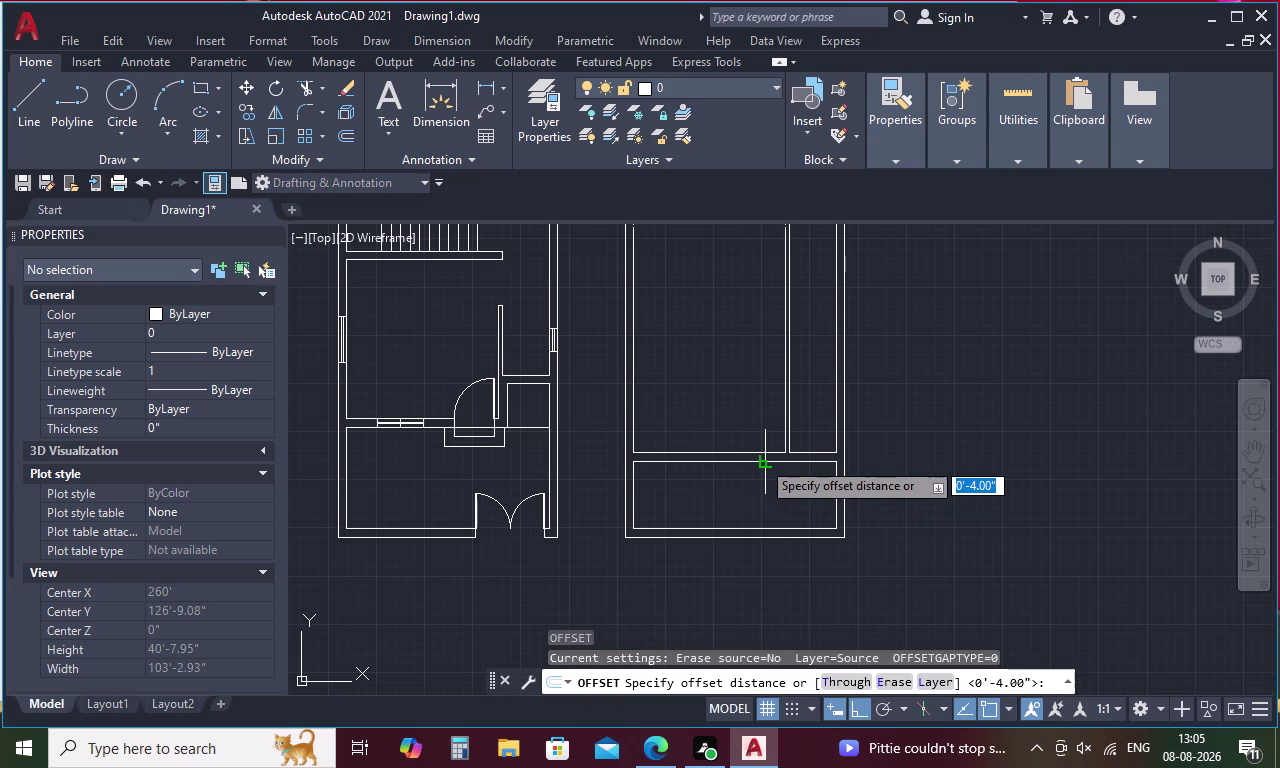
key(1)
key(3)
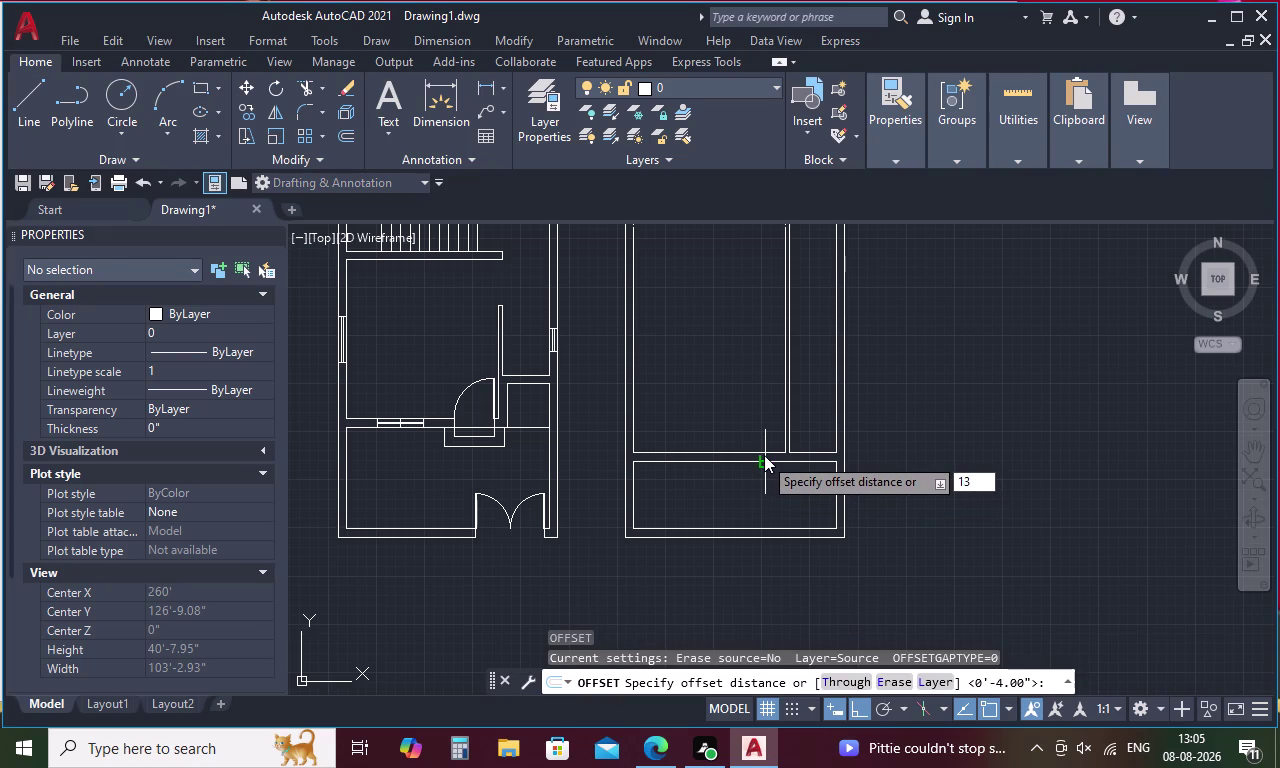
key(apostrophe)
key(2)
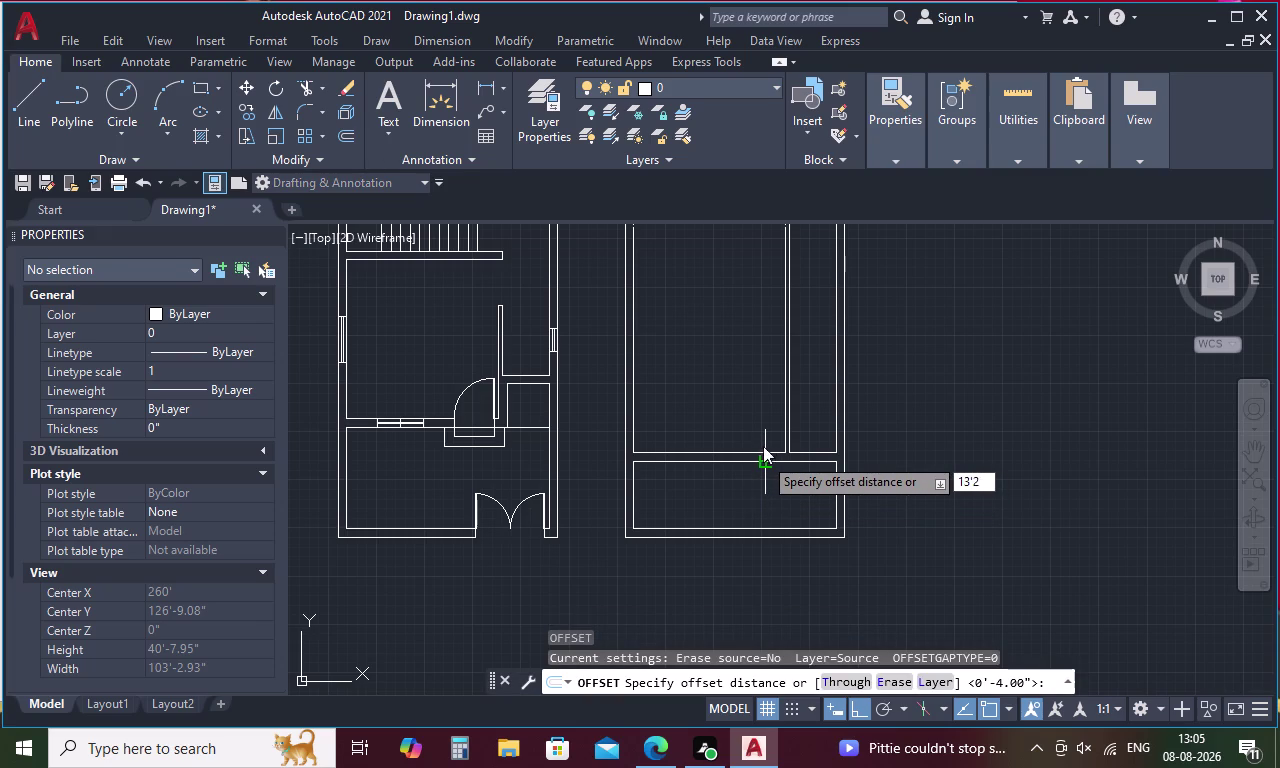
text(")
key(space)
click(752, 452)
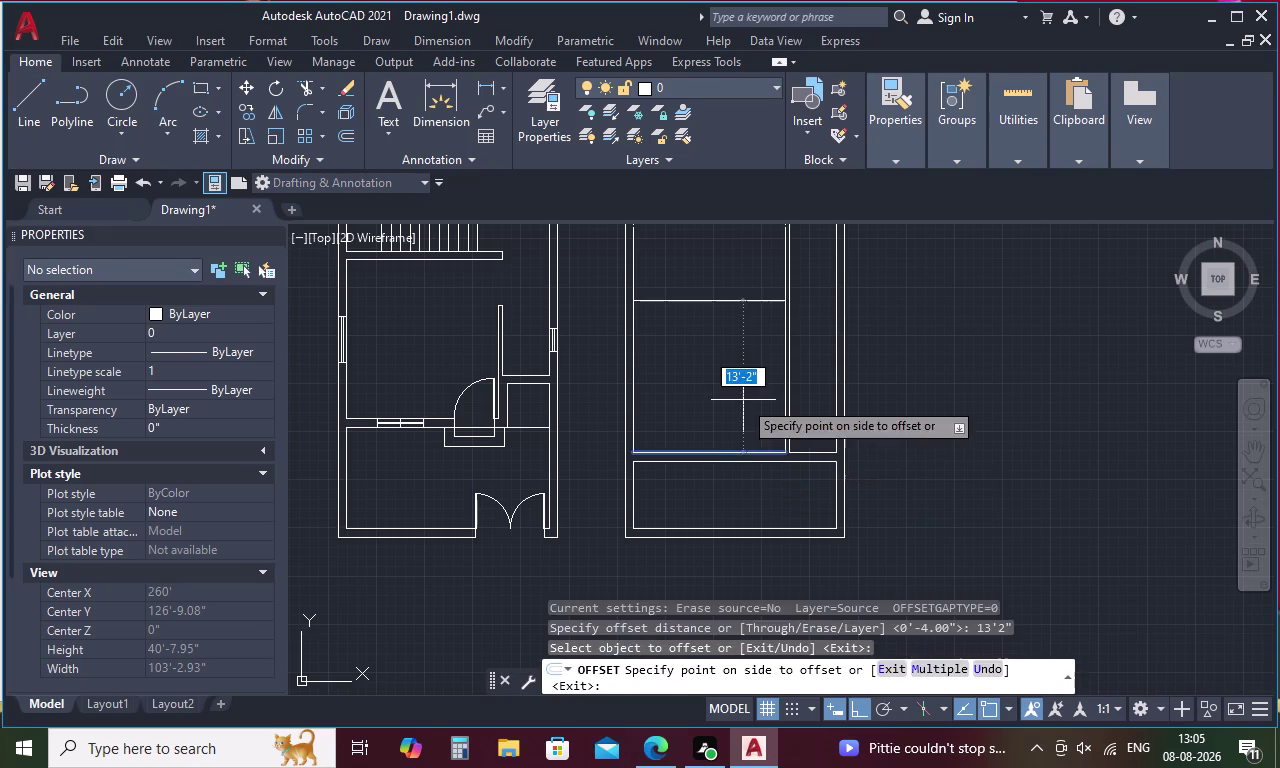
click(743, 400)
key(space)
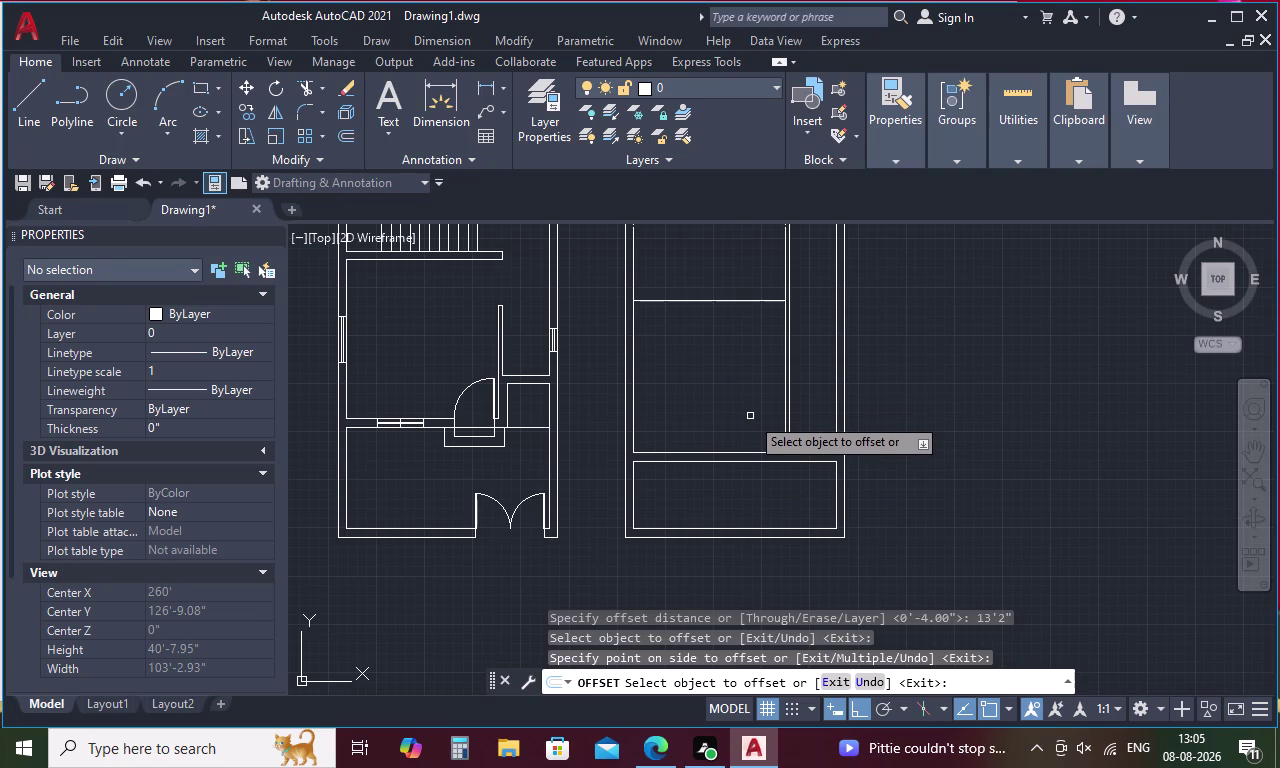
key(Escape)
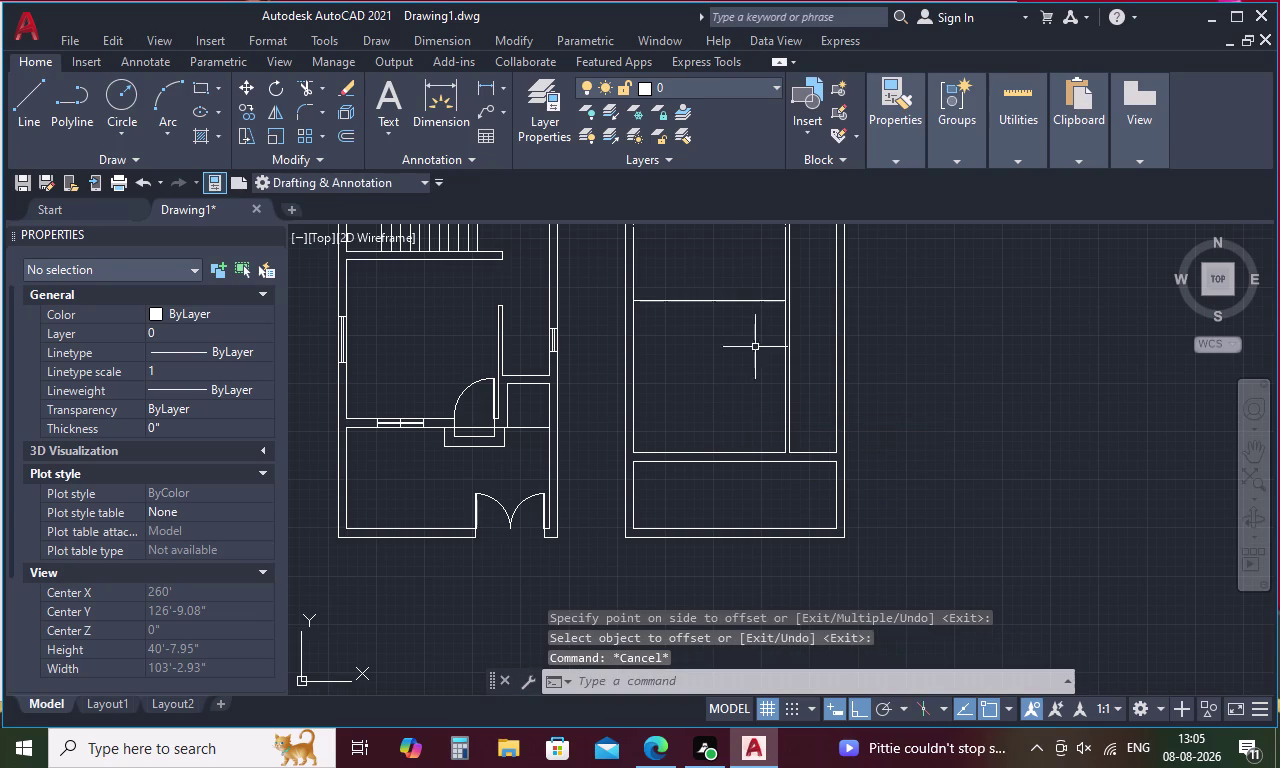
click(755, 303)
key(Delete)
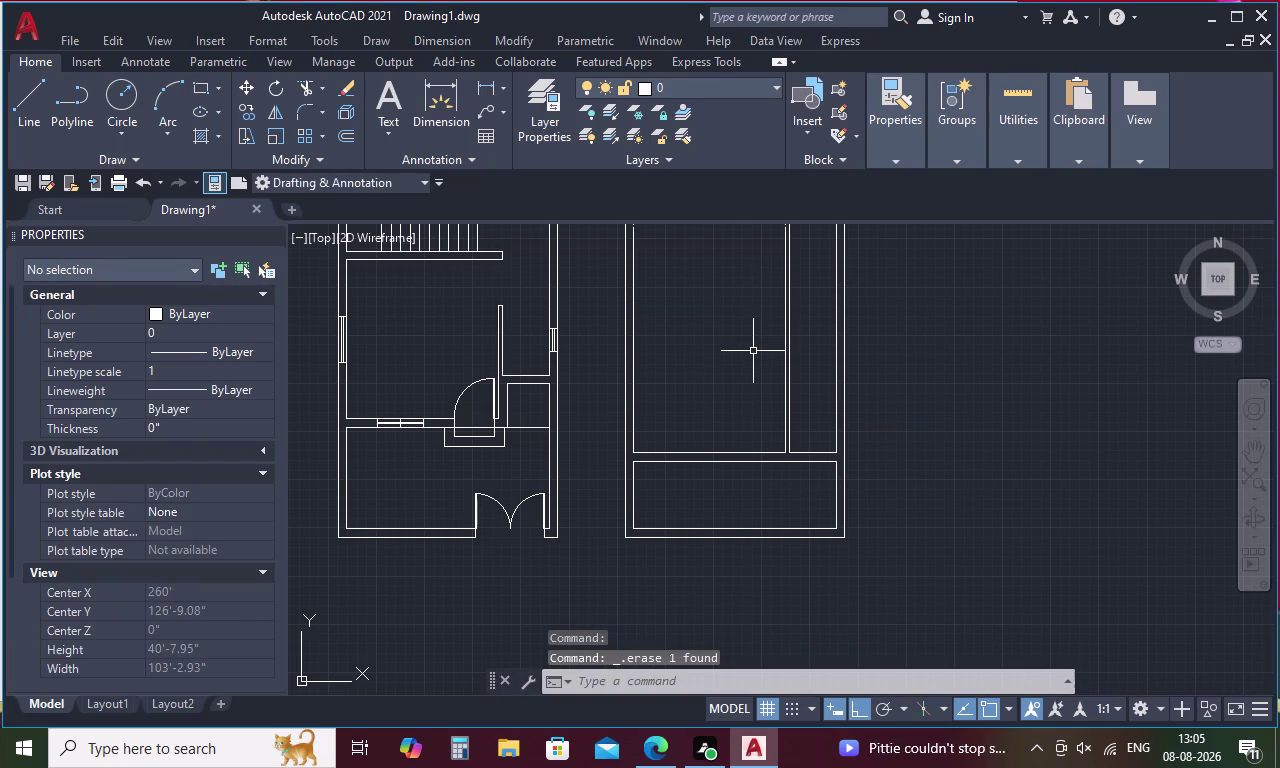
Offset the lower partition 12' upward to place the cross wall.
key(o)
key(space)
text(12)
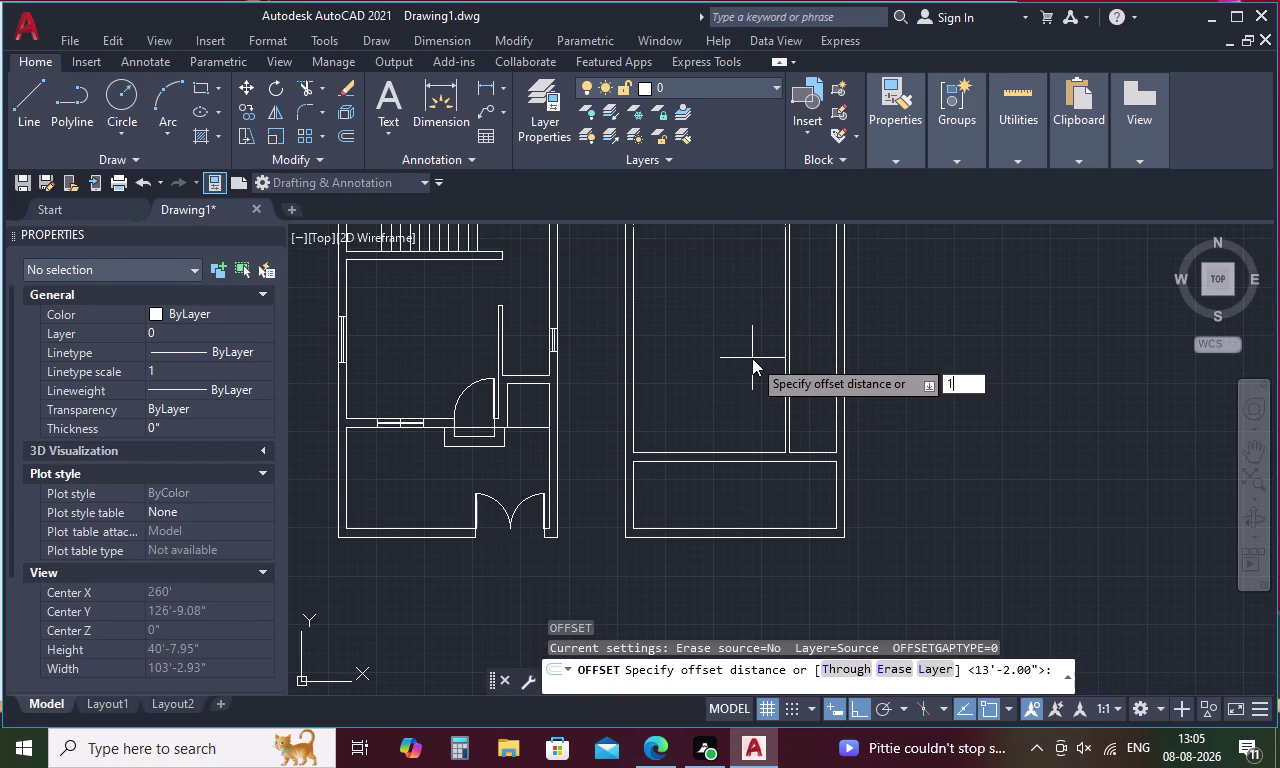
key(apostrophe)
key(space)
click(725, 453)
click(723, 355)
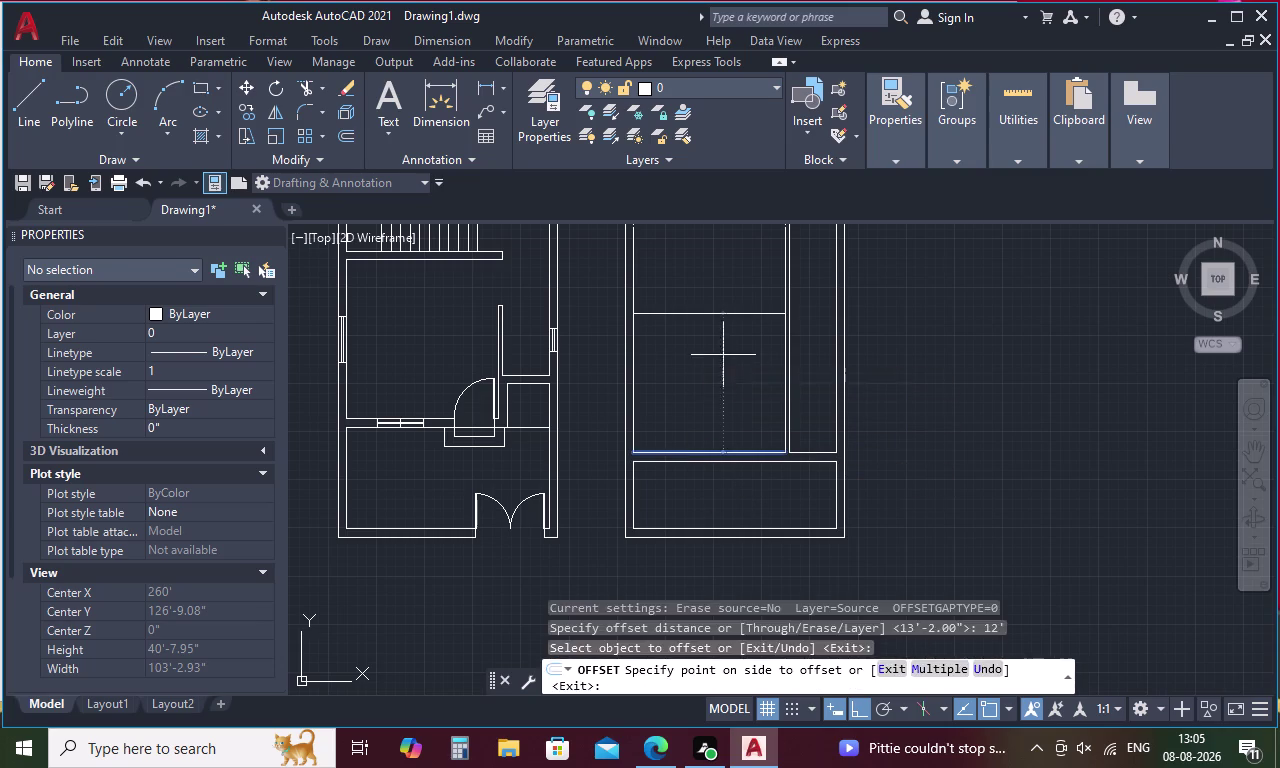
key(space)
Offset the new 12' line 4" upward to form the wall's second face.
key(space)
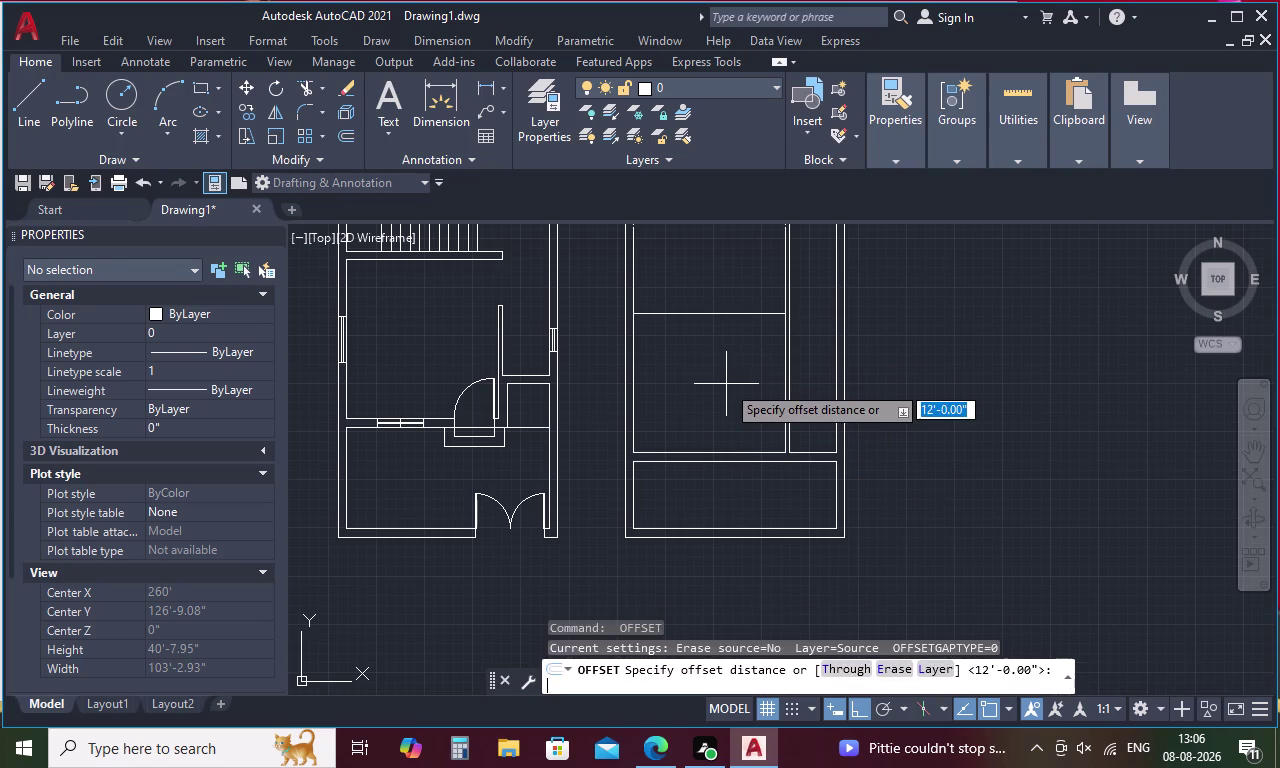
key(4)
key(space)
click(754, 315)
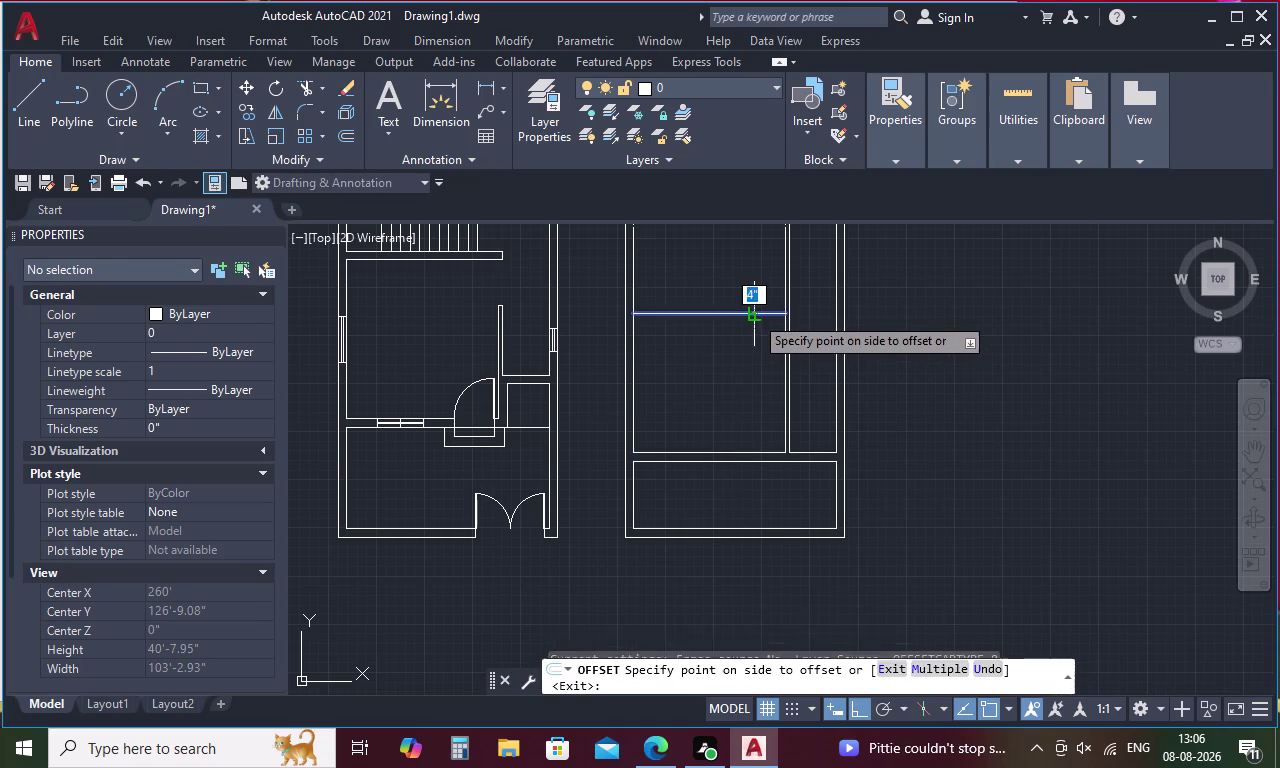
click(751, 276)
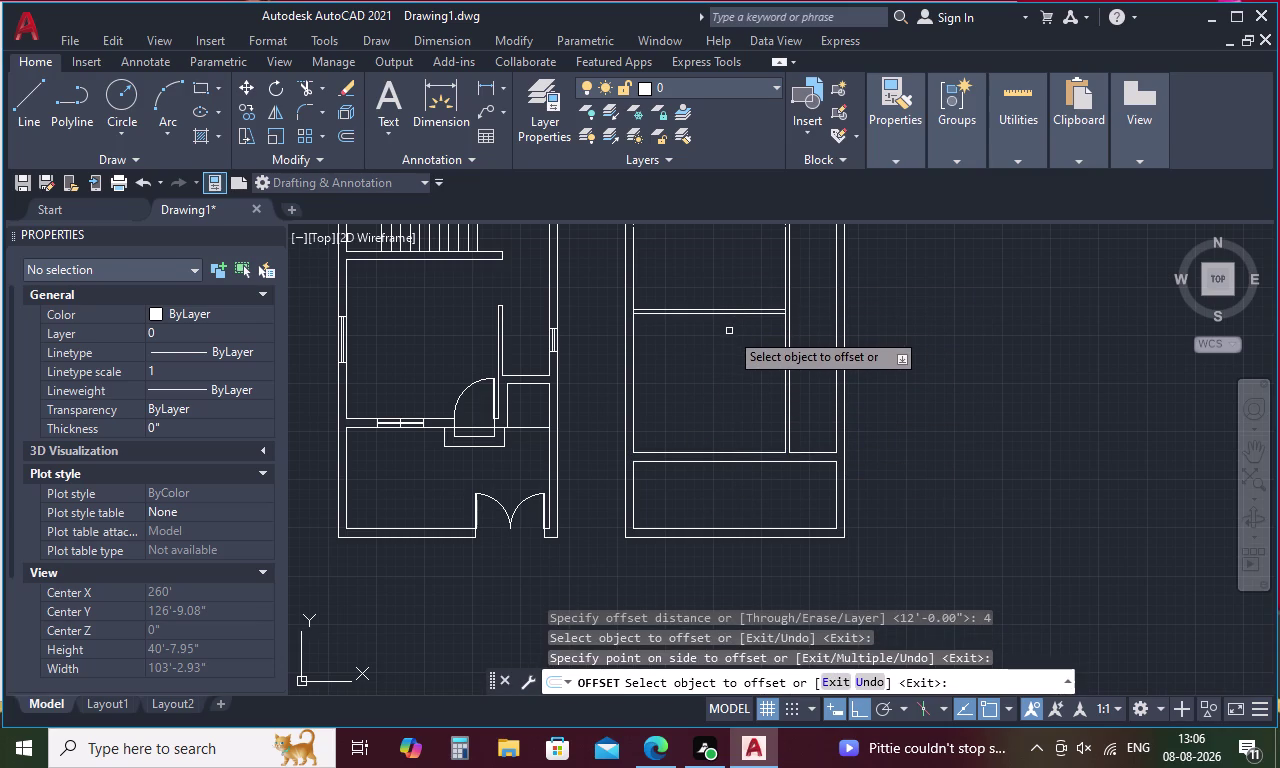
key(Escape)
Measure with DI from the lower partition to check the cross wall's 12' position.
text(DI)
key(space)
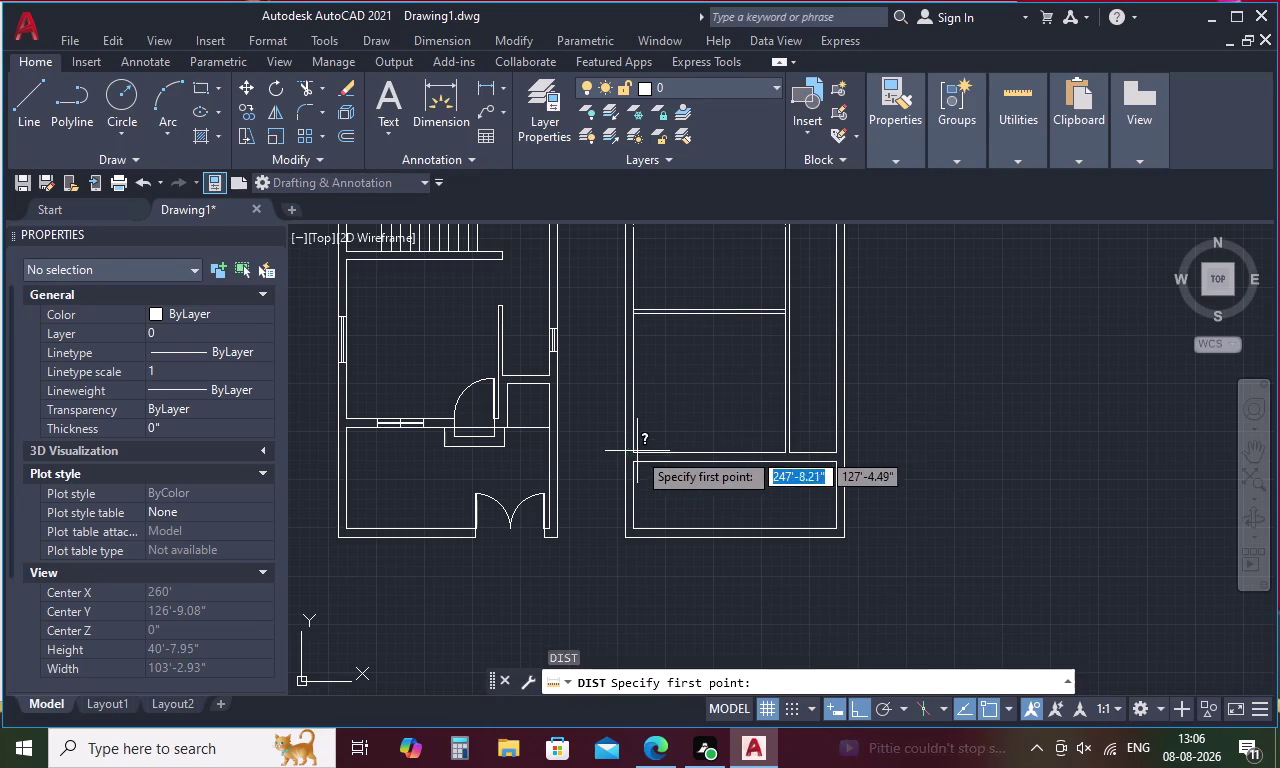
click(634, 454)
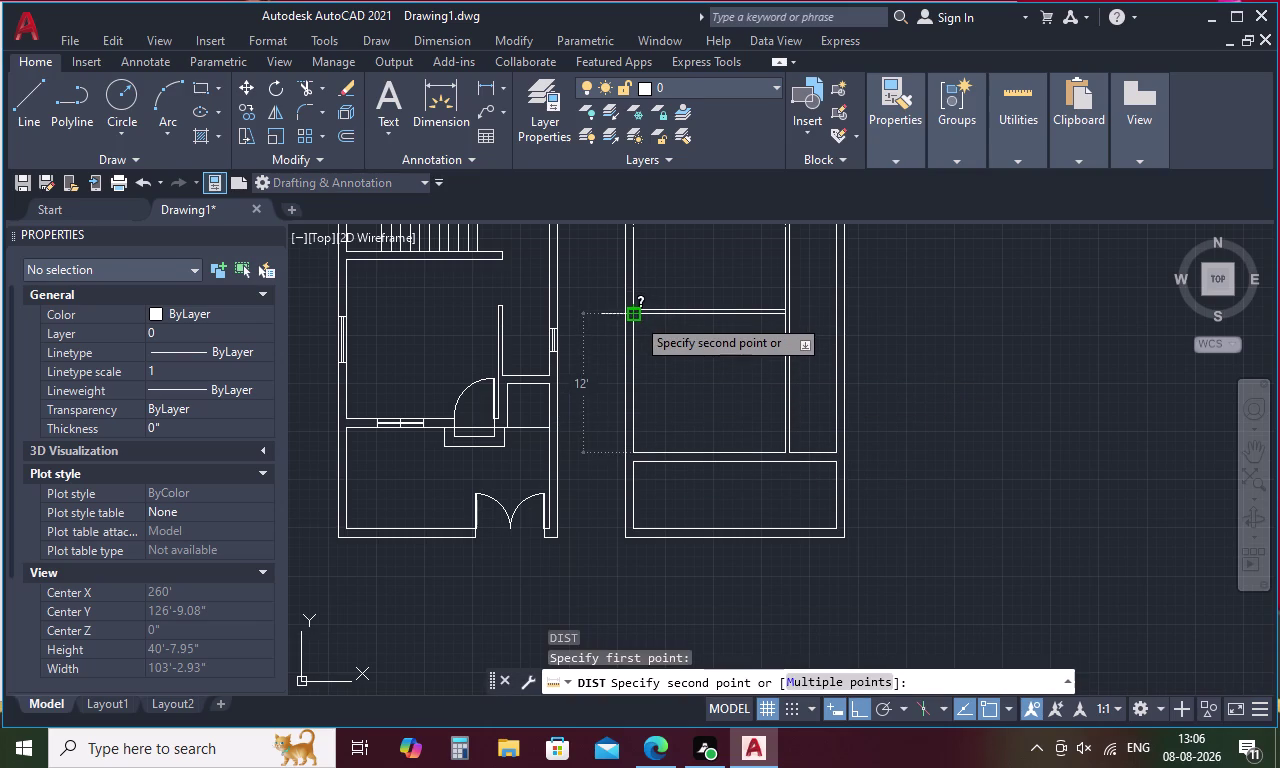
key(Escape)
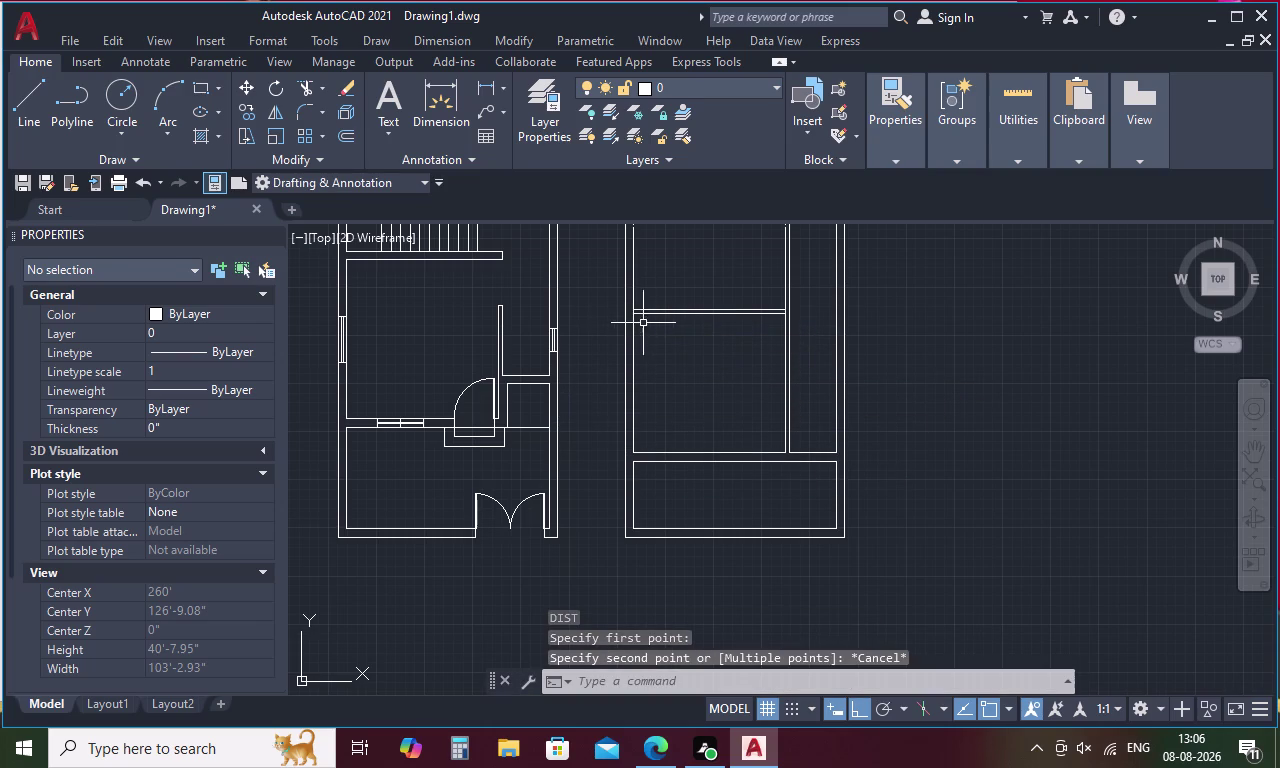
middle_drag(656, 319, 660, 478)
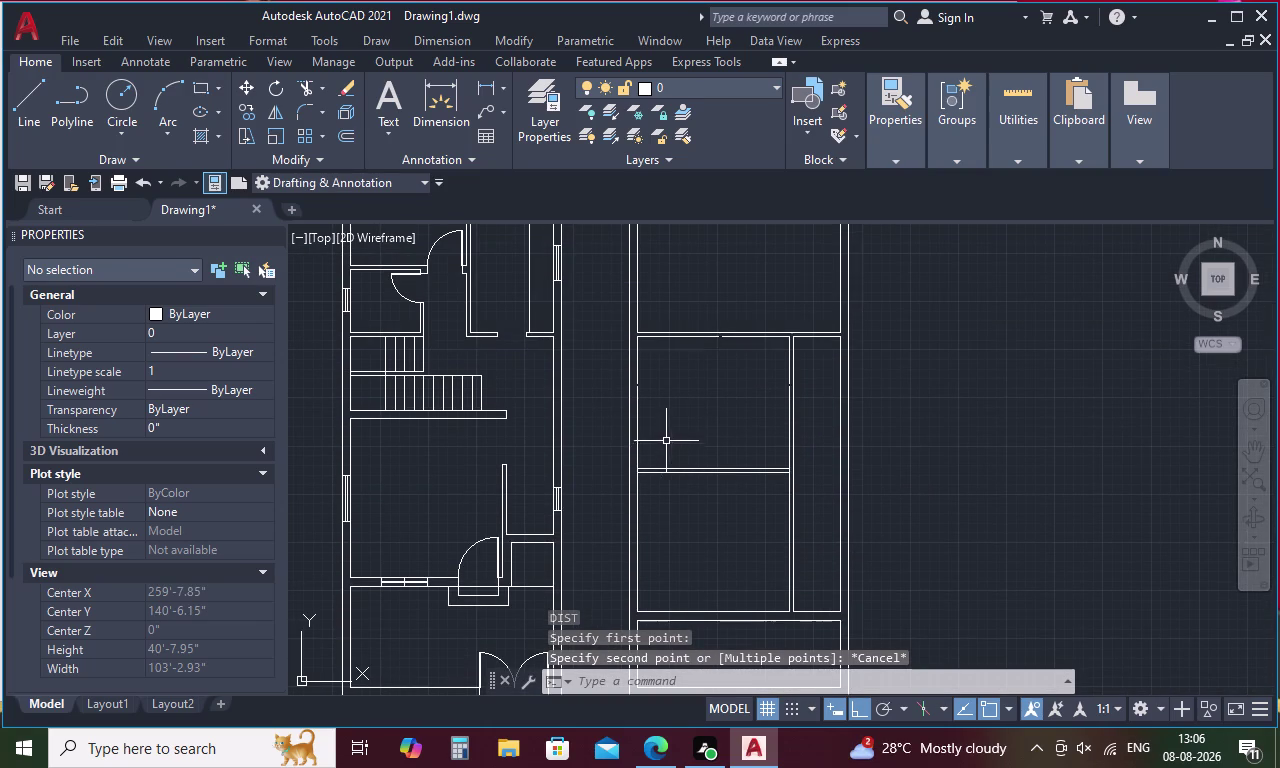
Start another OFFSET so it prompts for the distance.
key(Escape)
key(o)
key(space)
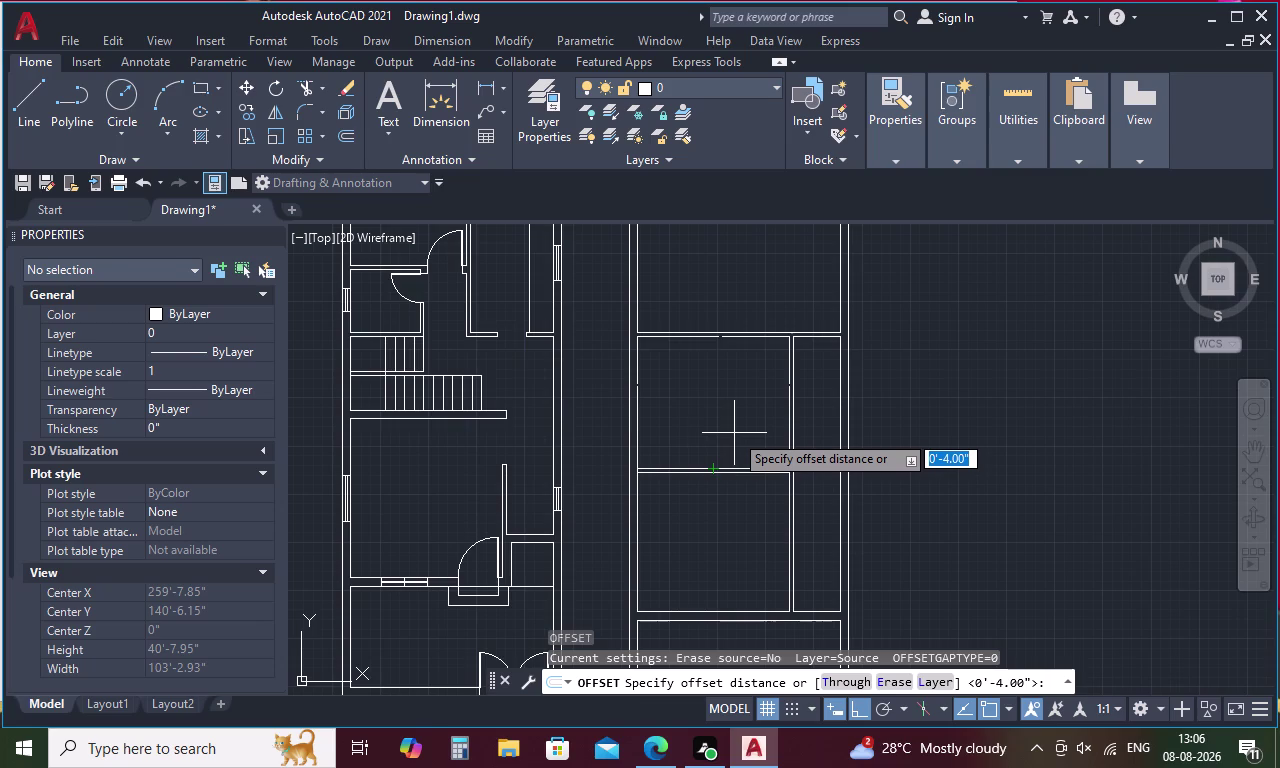
Offset a horizontal line 4' to its lower side.
key(4)
key(apostrophe)
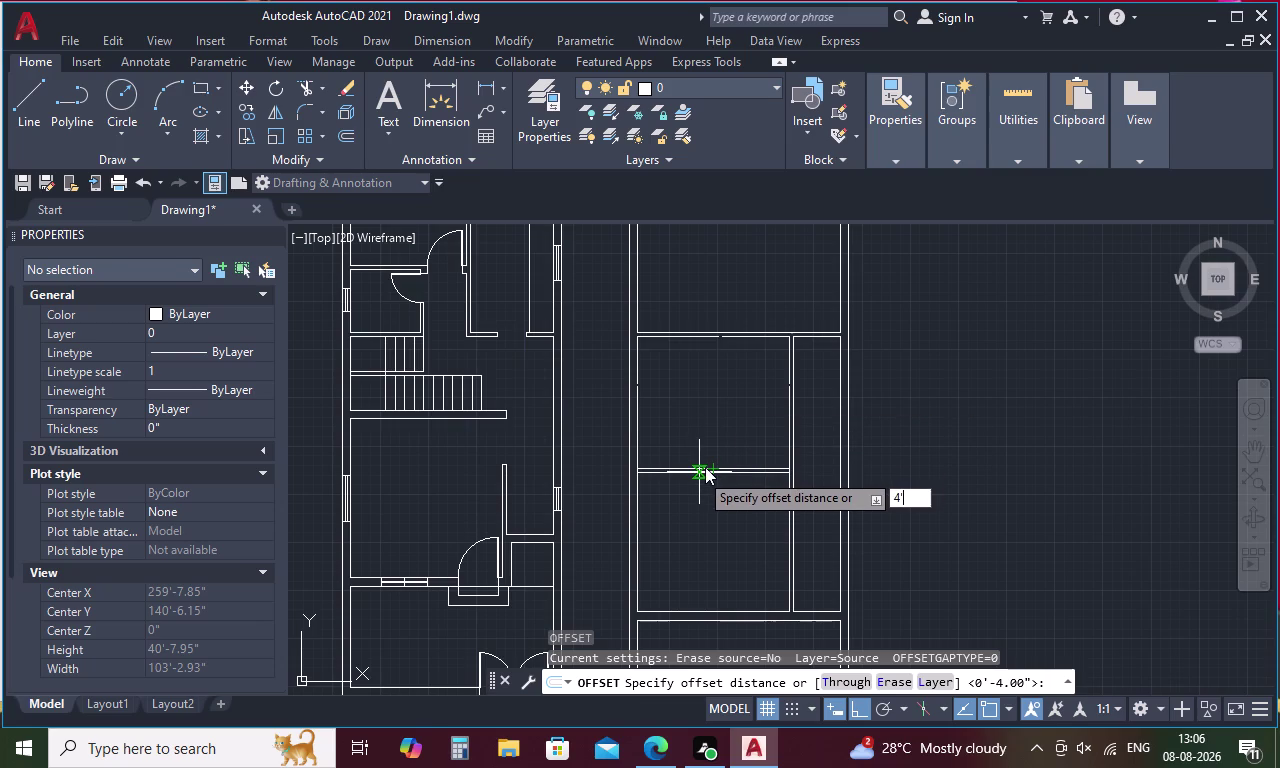
key(space)
click(698, 466)
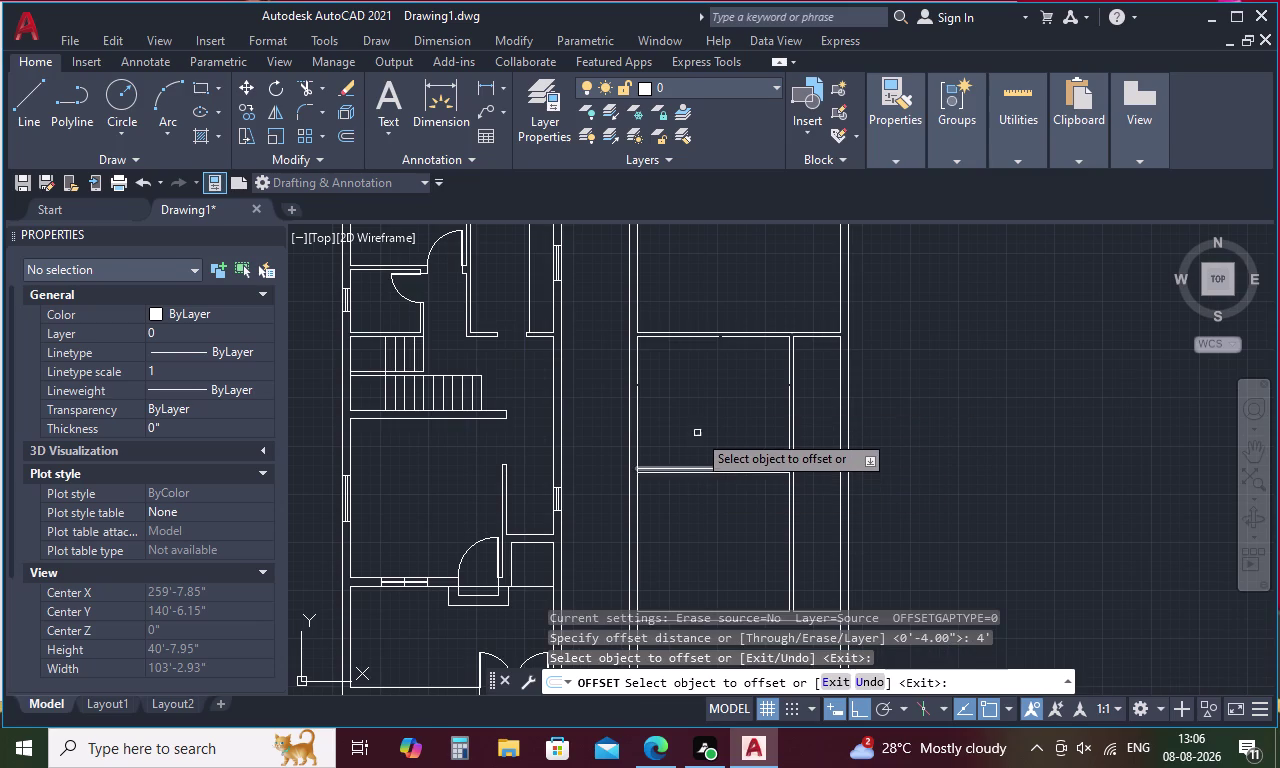
click(694, 466)
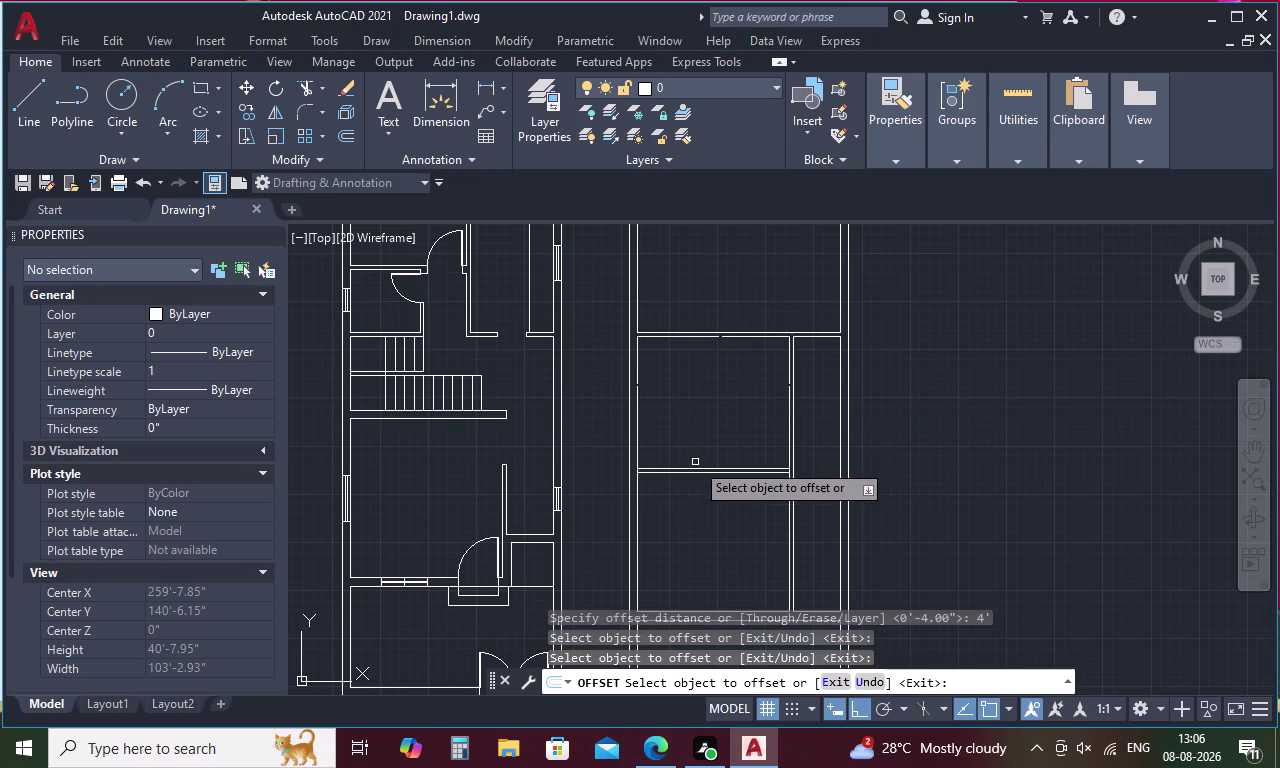
scroll(up, 3)
click(698, 484)
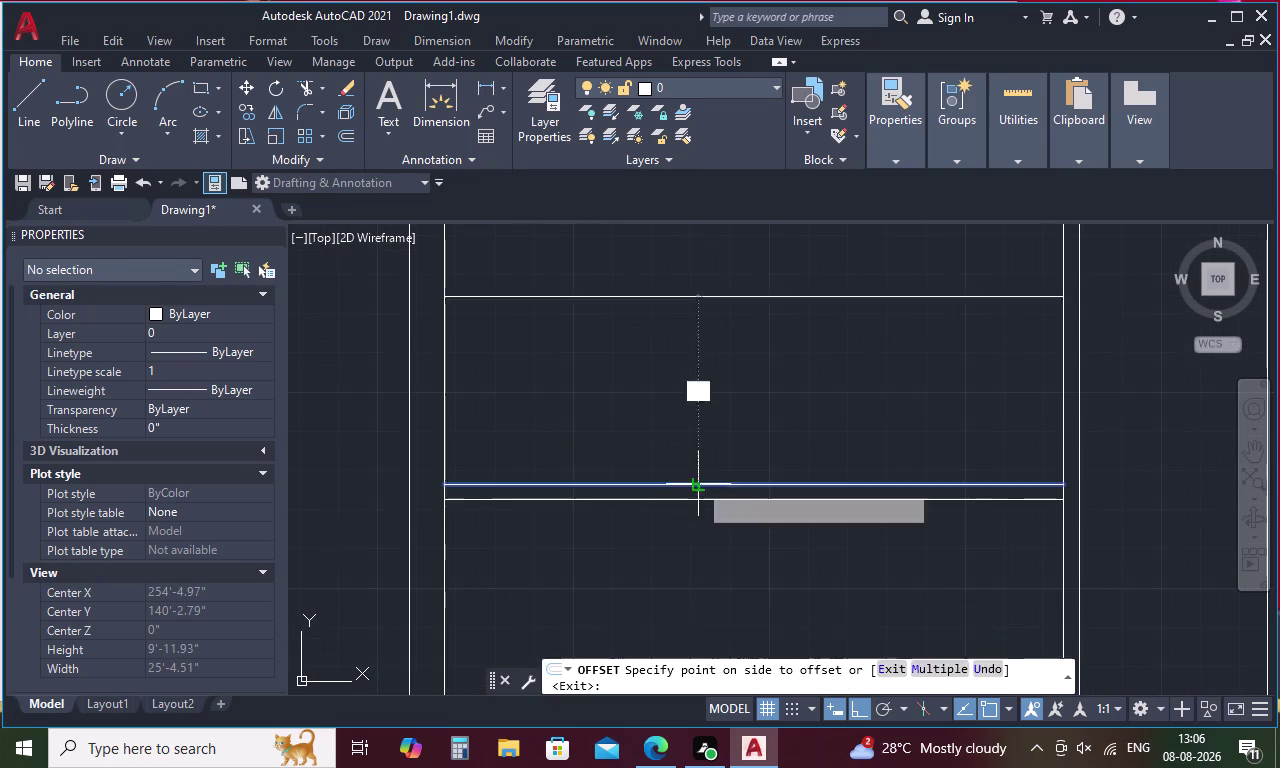
click(697, 430)
key(space)
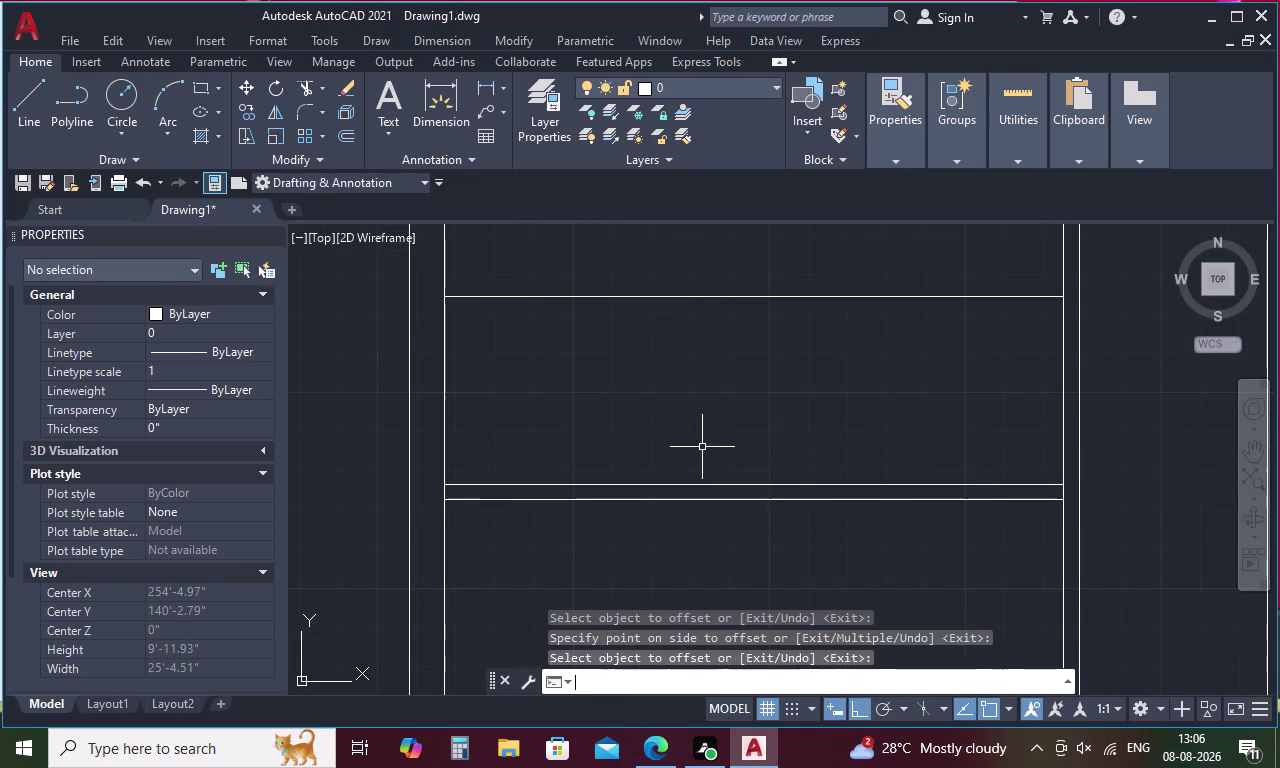
Offset the upper horizontal line 9" upward.
key(space)
key(9)
key(space)
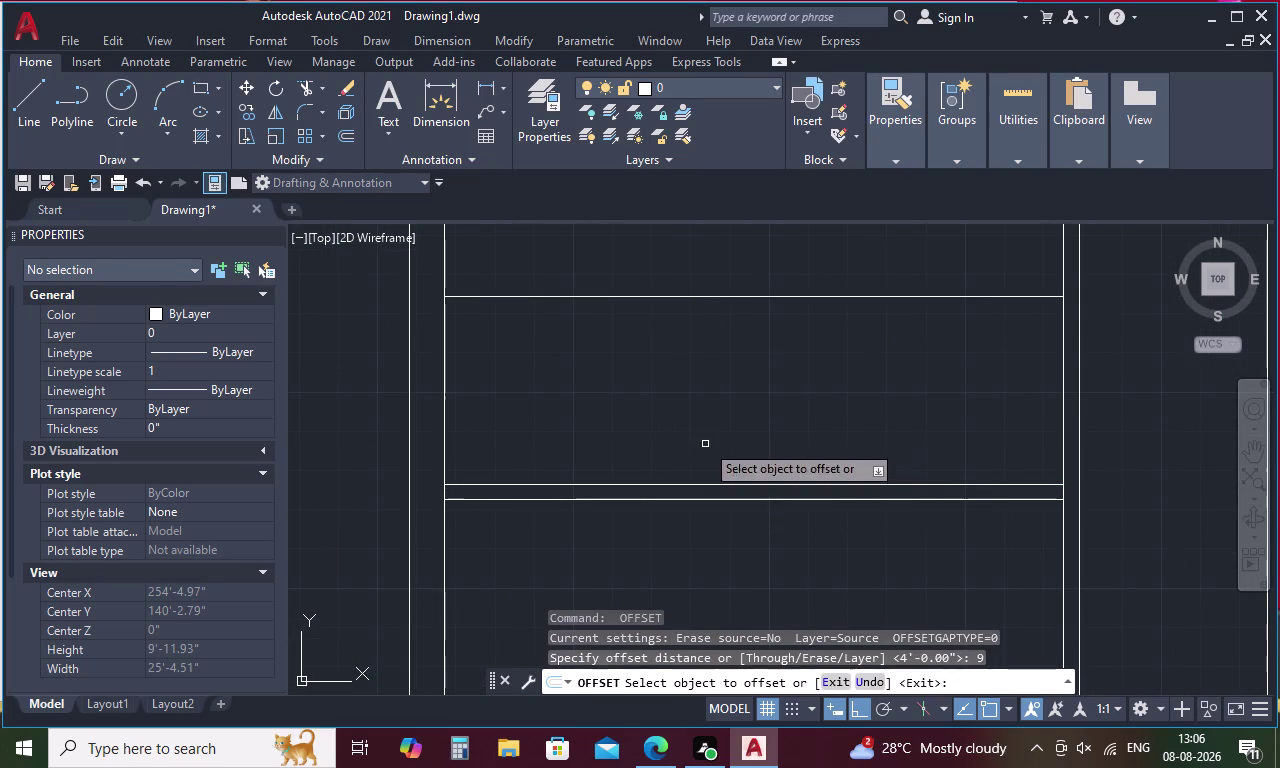
click(746, 298)
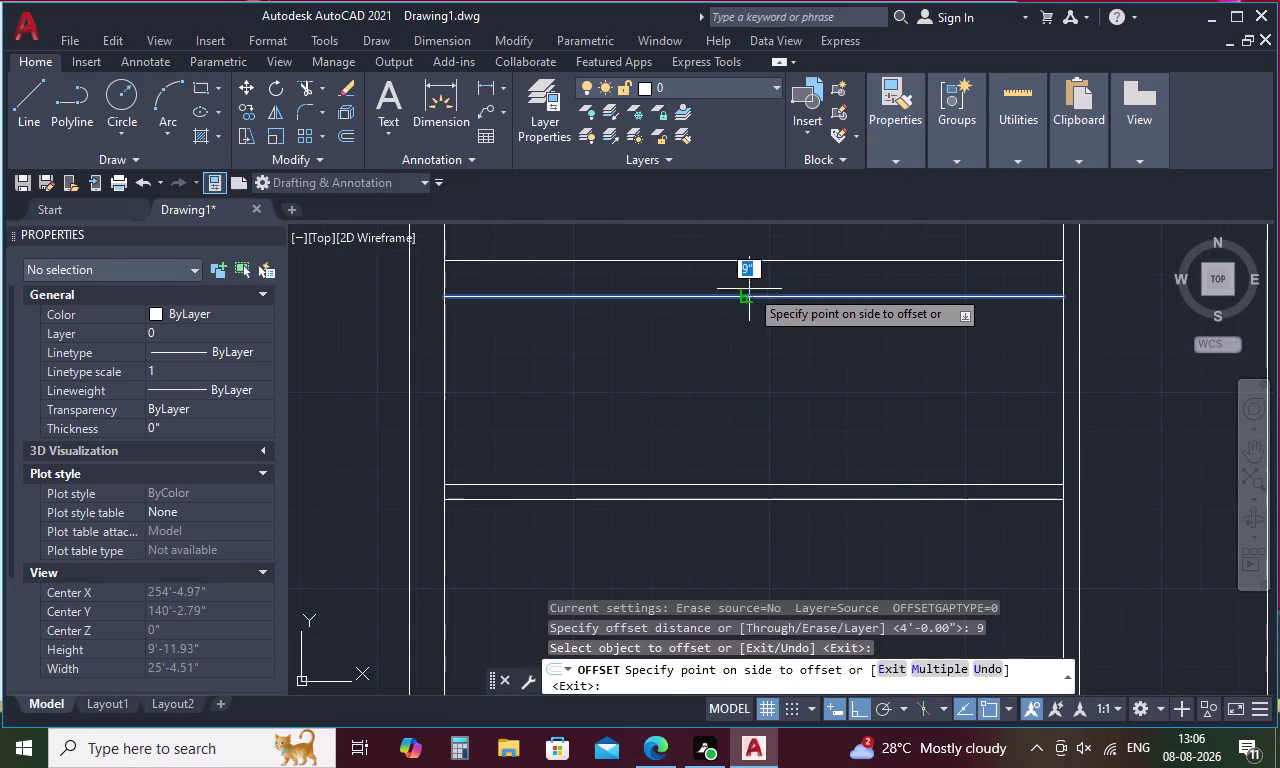
click(754, 259)
scroll(down, 3)
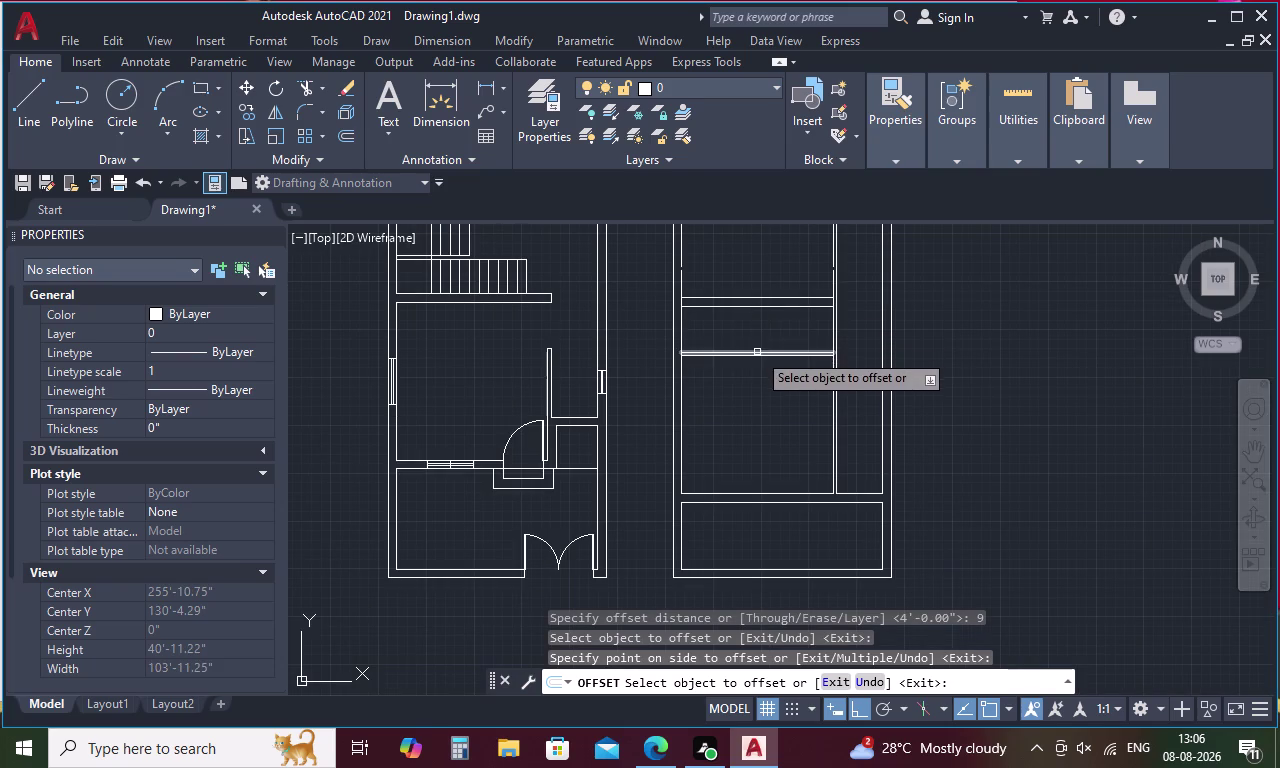
middle_drag(761, 328, 762, 364)
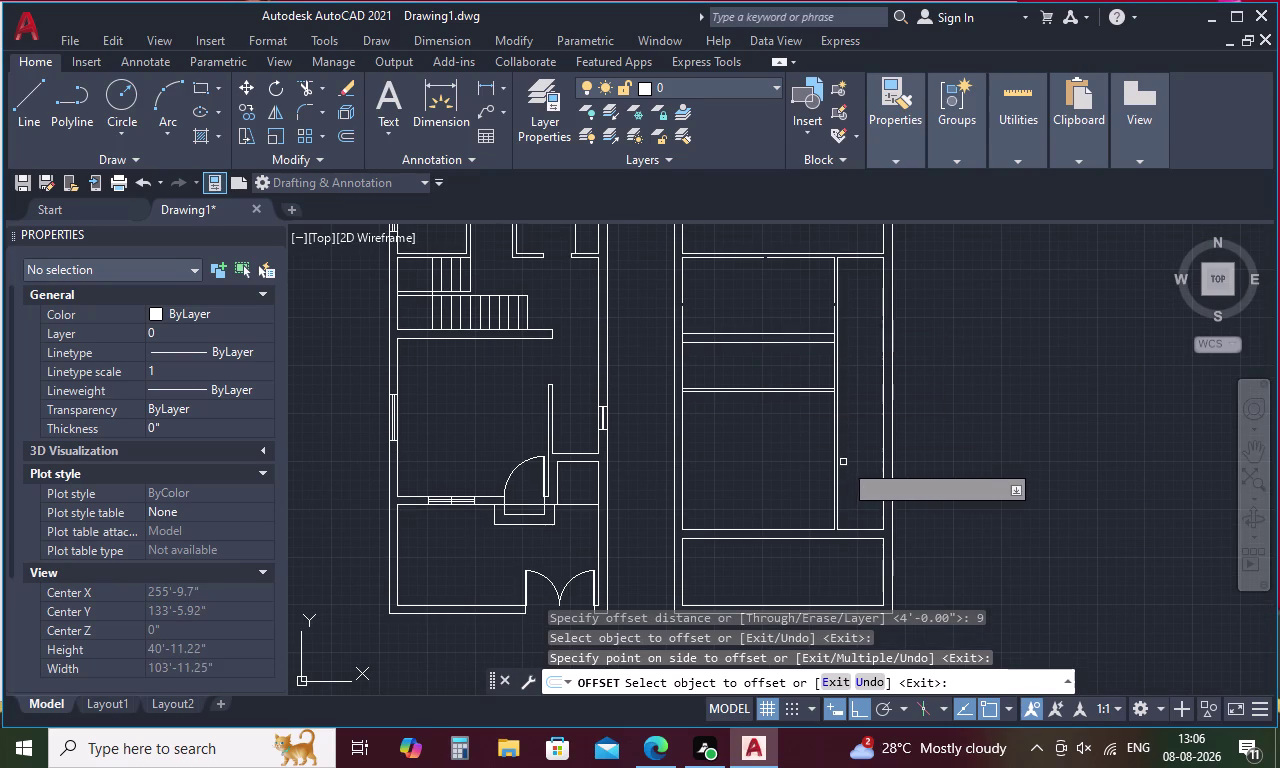
key(Escape)
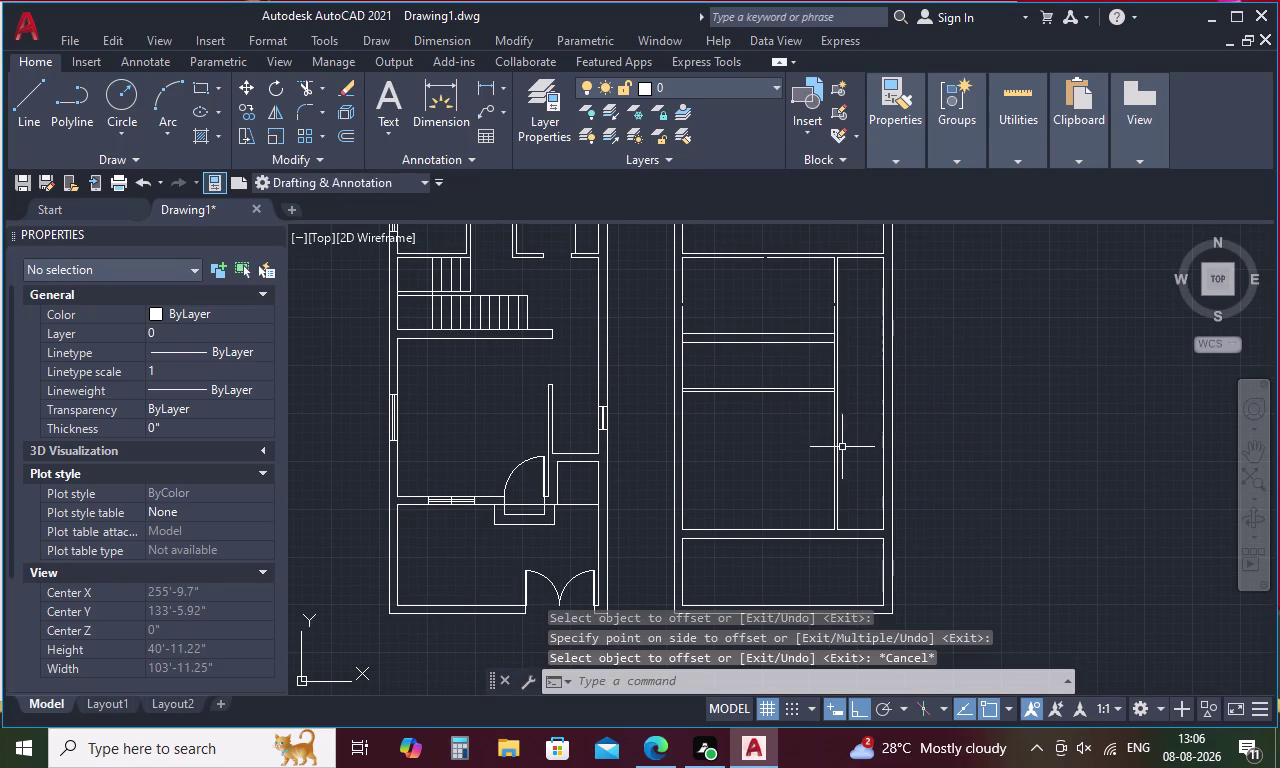
Join the upper and lower left wall pieces into one line.
key(j)
key(space)
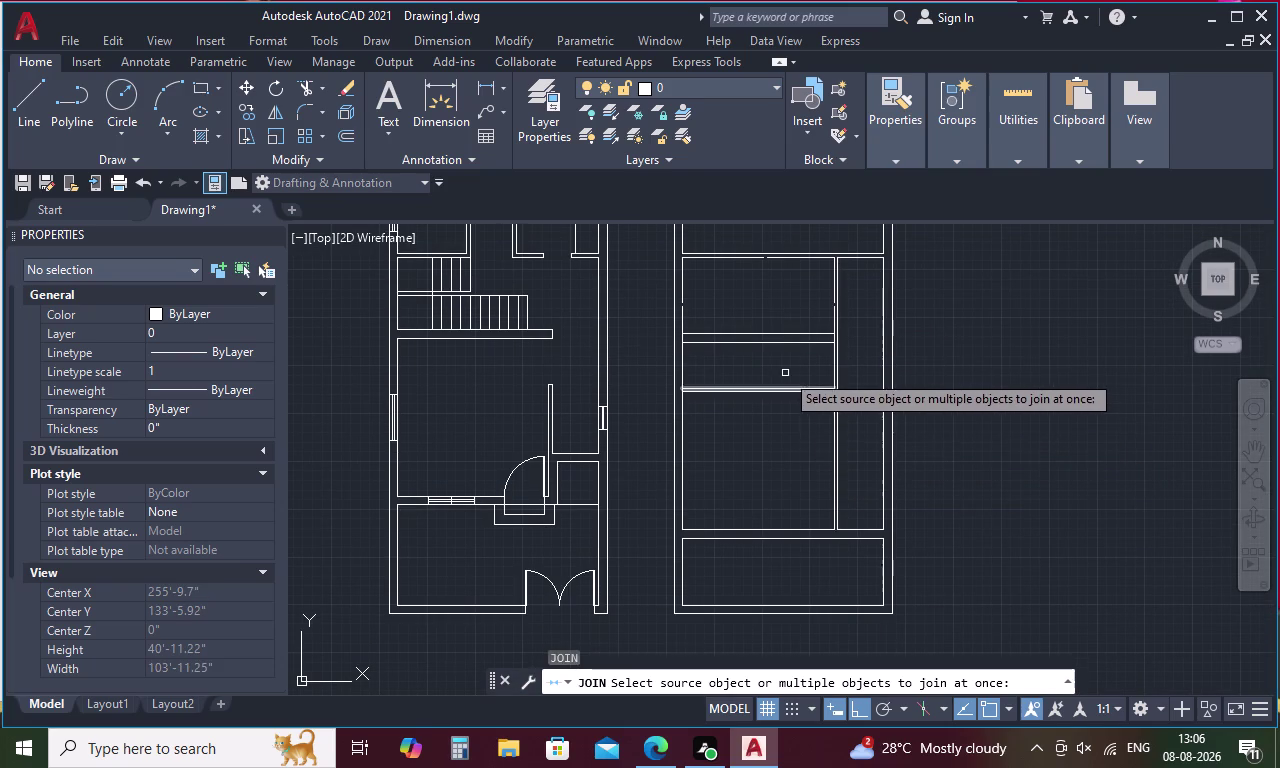
click(683, 296)
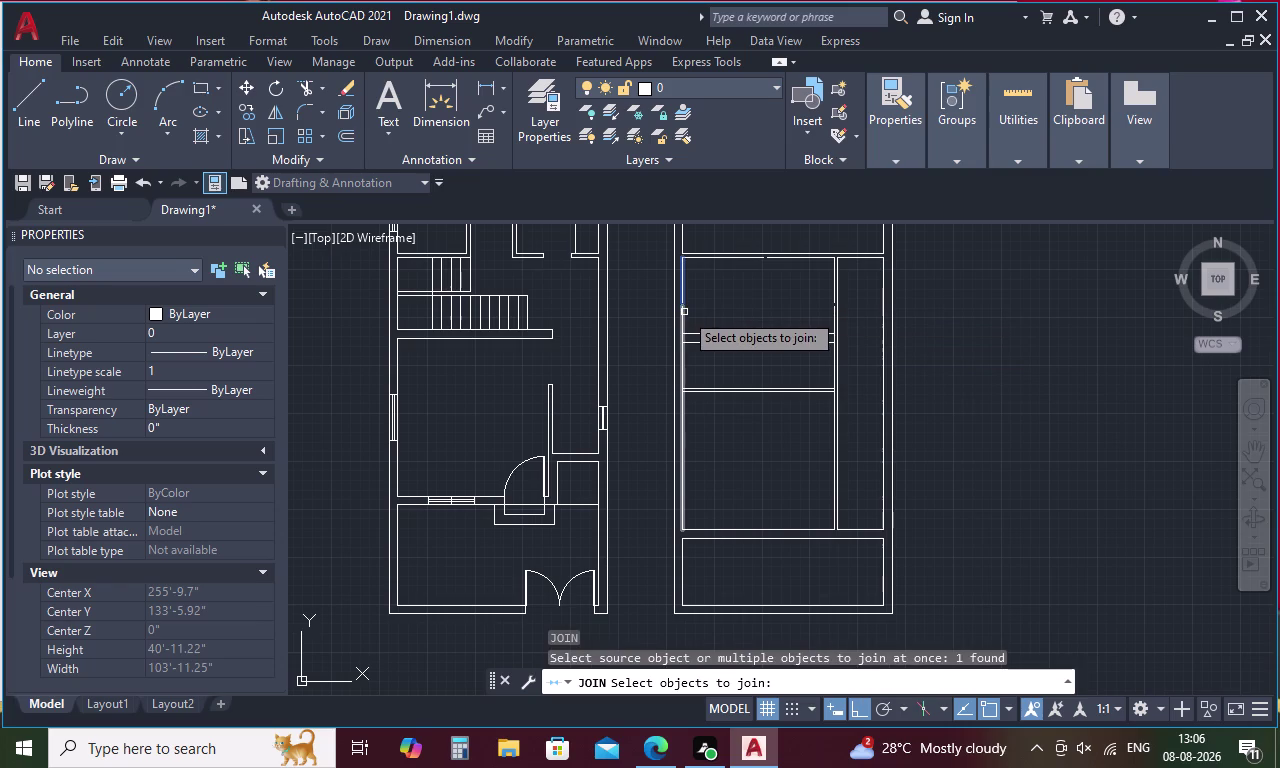
click(683, 315)
key(Escape)
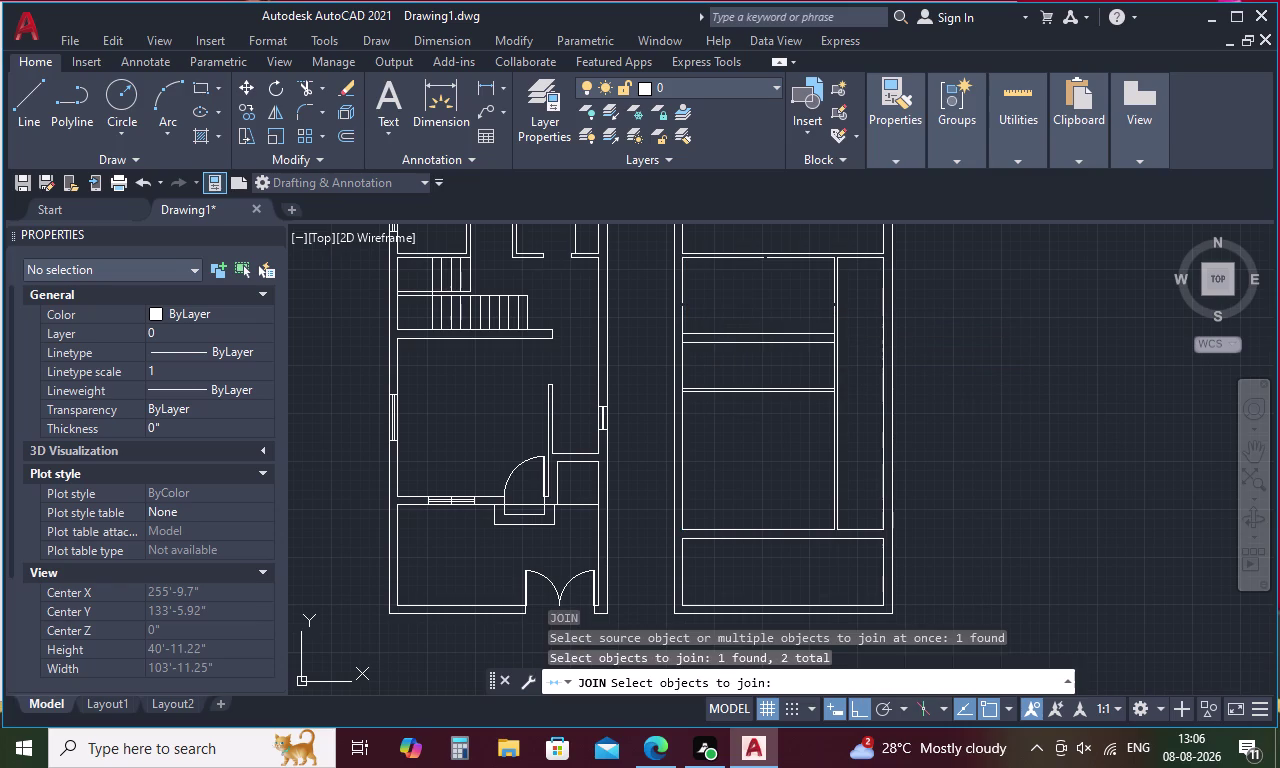
click(682, 289)
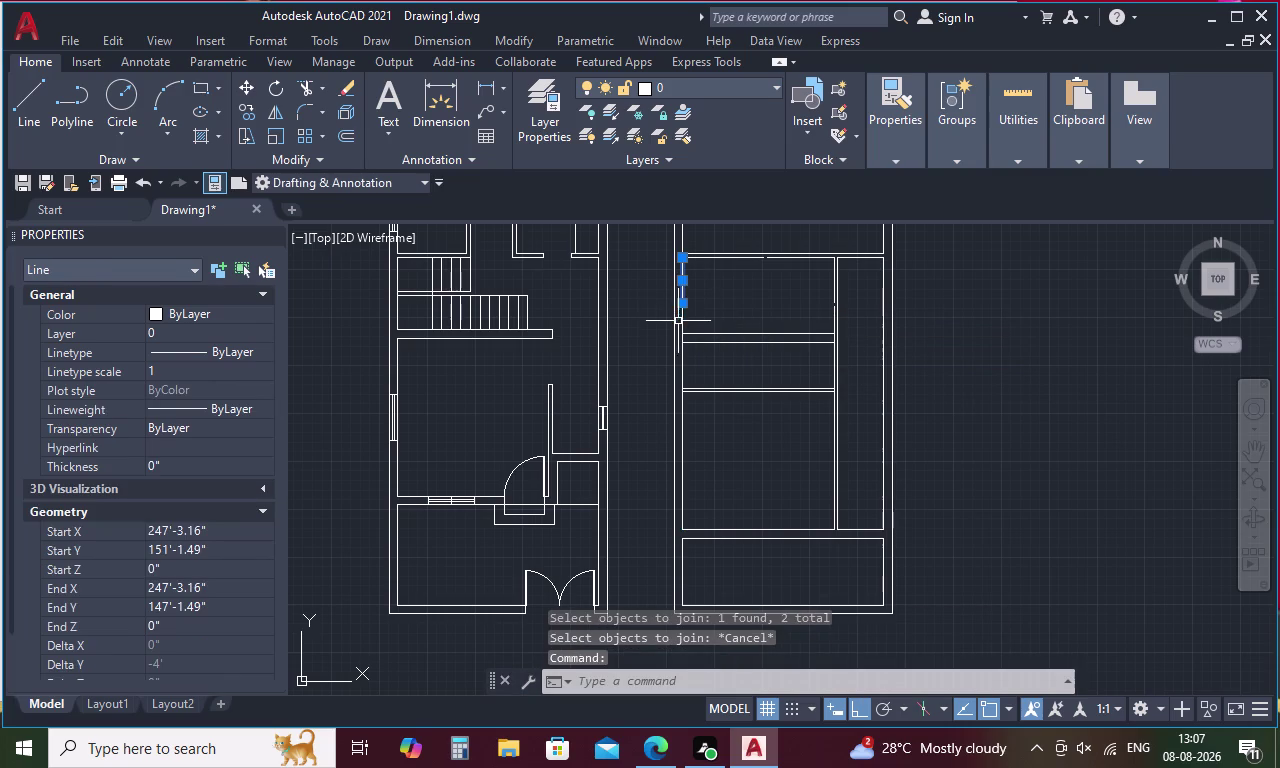
click(683, 322)
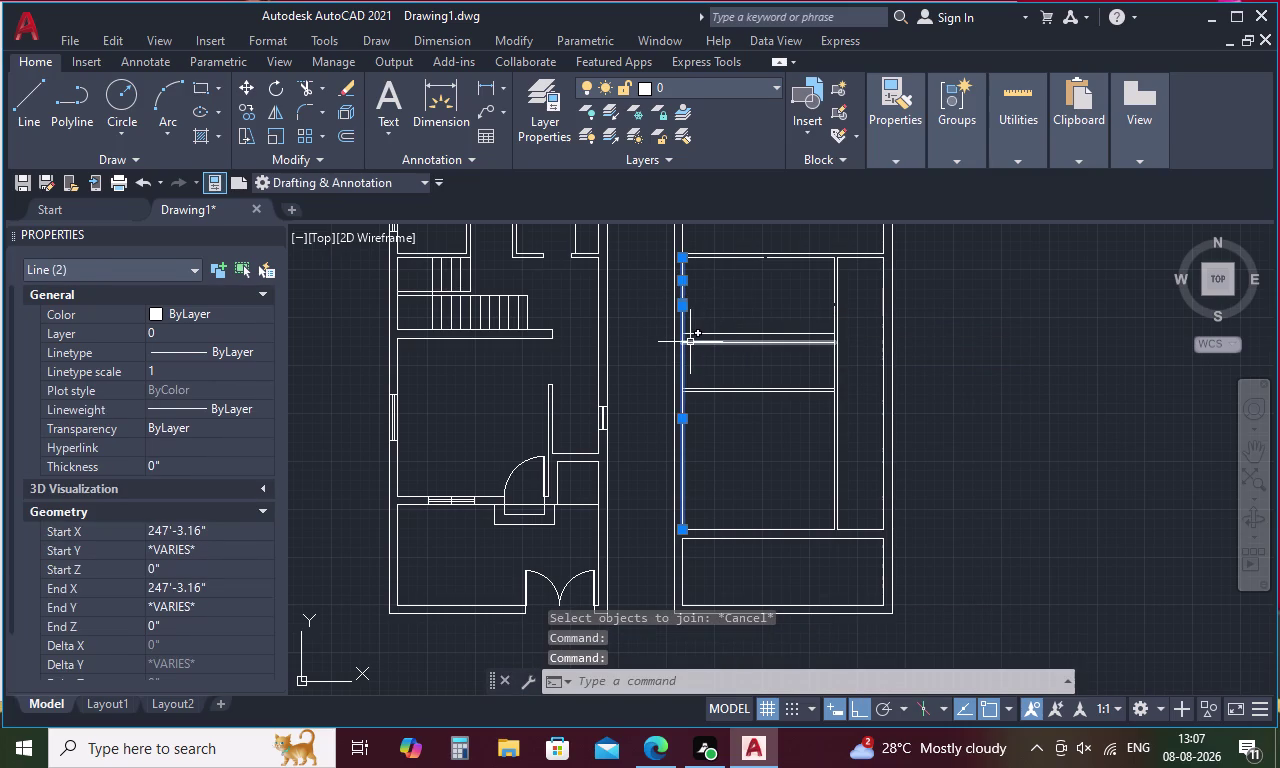
text(J)
key(space)
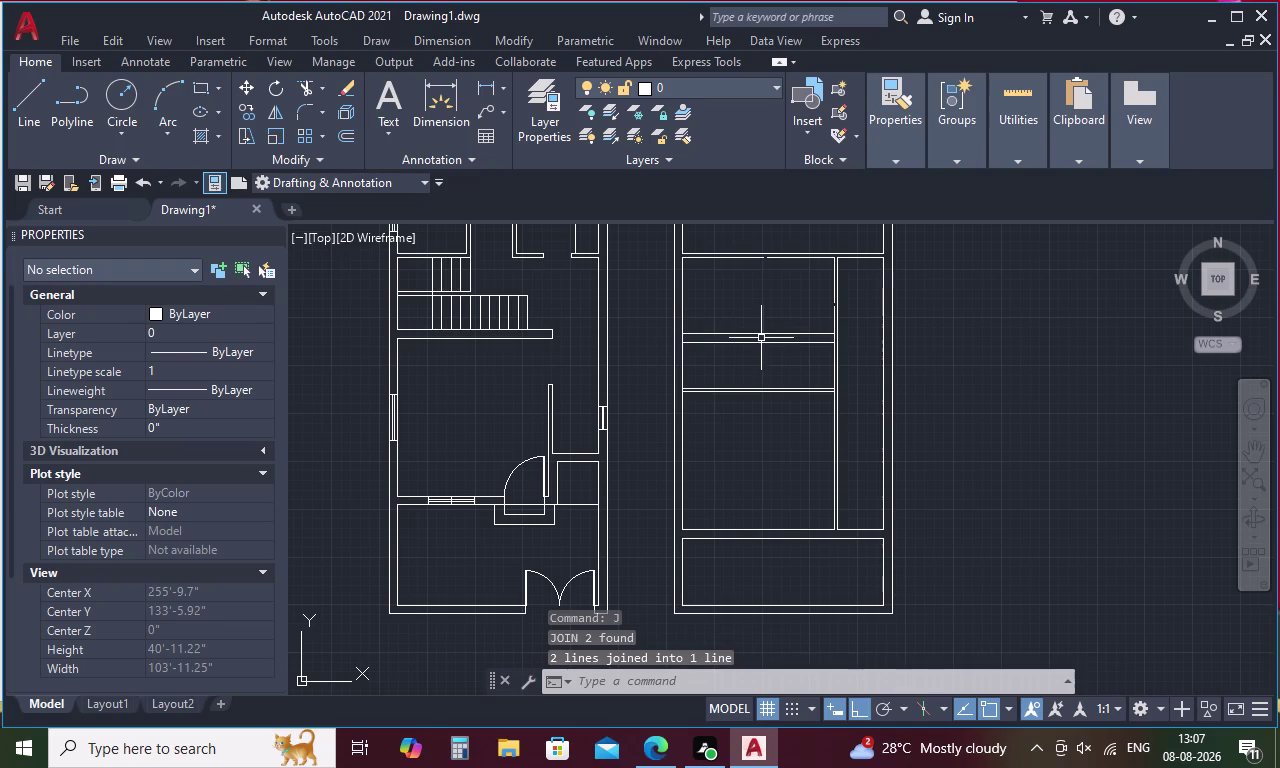
Select the inner vertical wall line and attempt a join, then clear the selection.
scroll(up, 3)
click(830, 324)
middle_drag(825, 324, 822, 438)
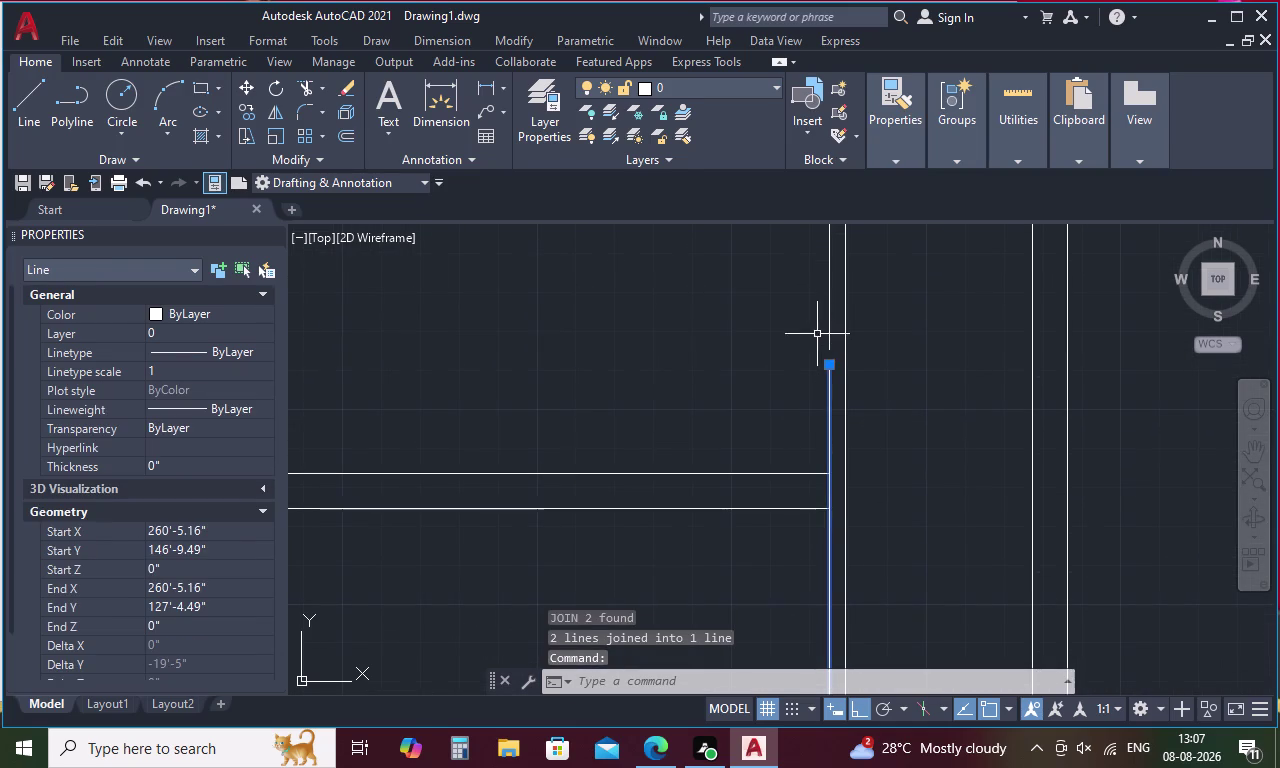
click(829, 319)
key(j)
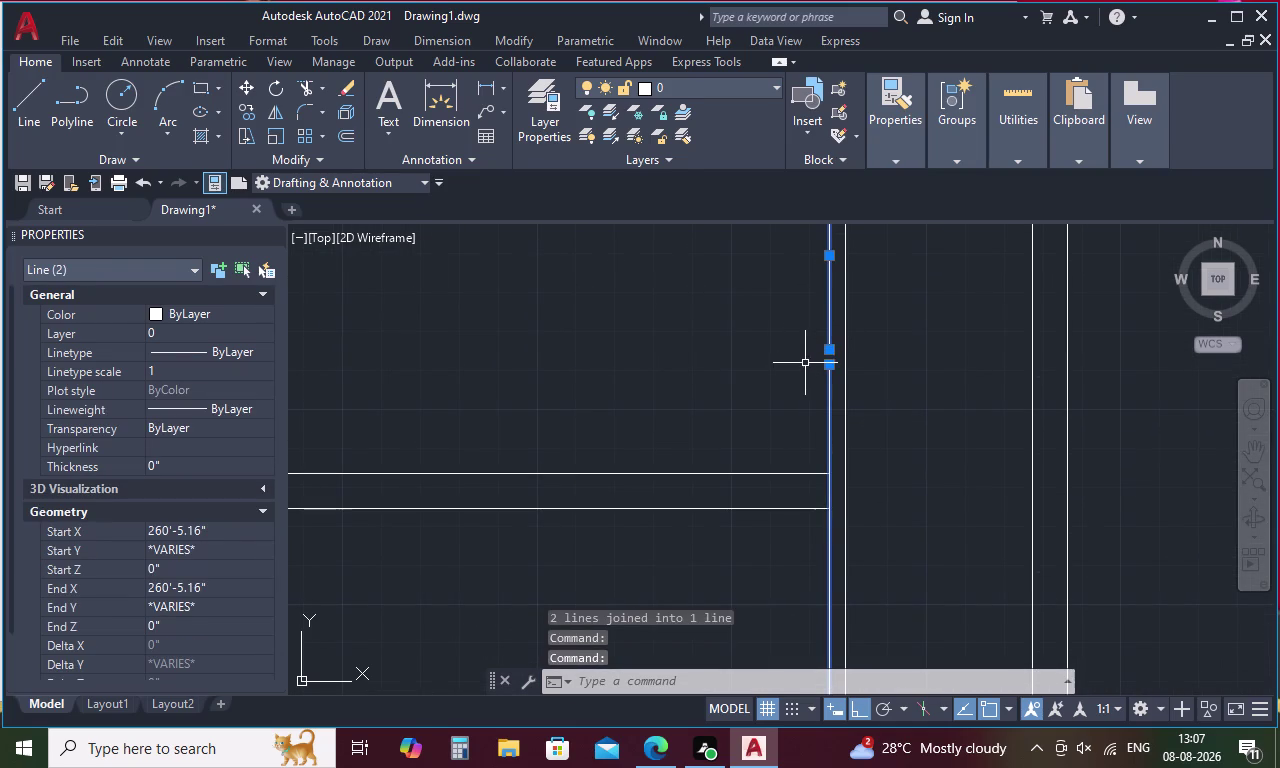
key(space)
scroll(down, 3)
key(Escape)
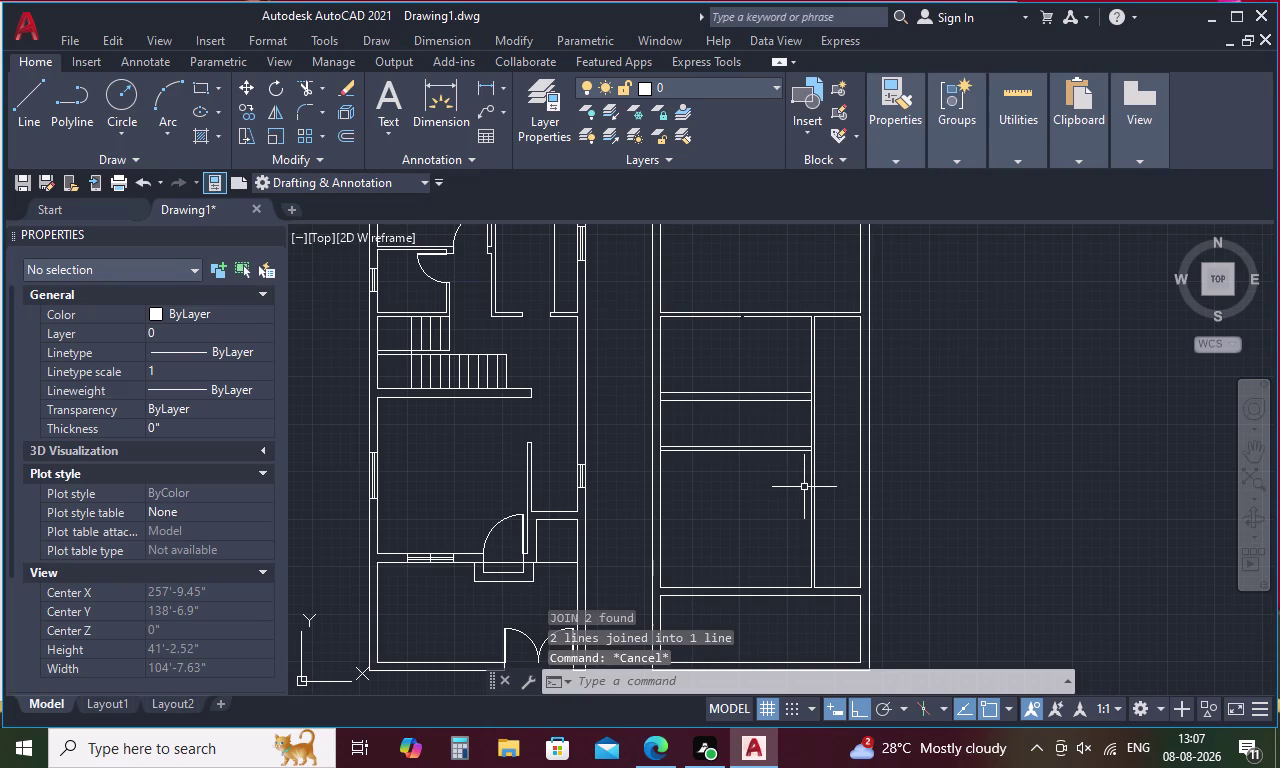
Trim the crossed line ends at two wall intersections.
key(t)
key(r)
key(space)
scroll(up, 3)
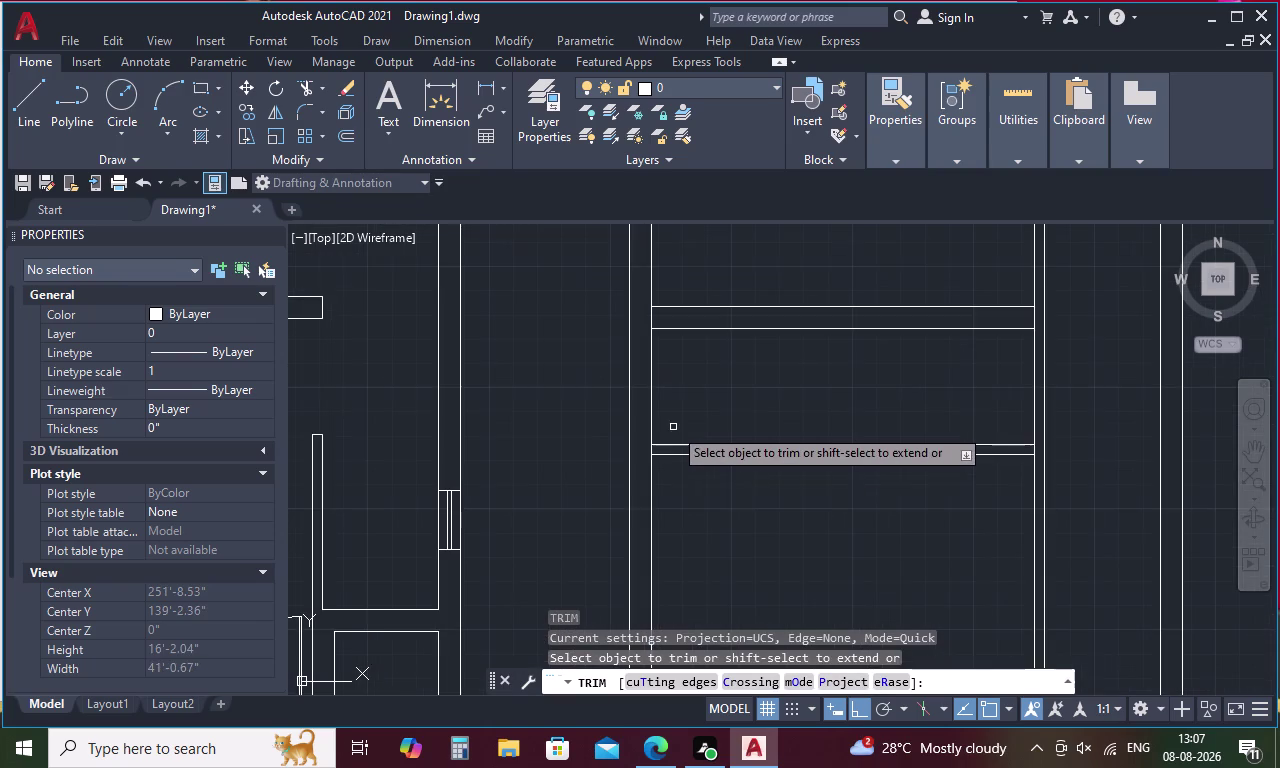
scroll(up, 3)
drag(663, 454, 552, 482)
scroll(down, 3)
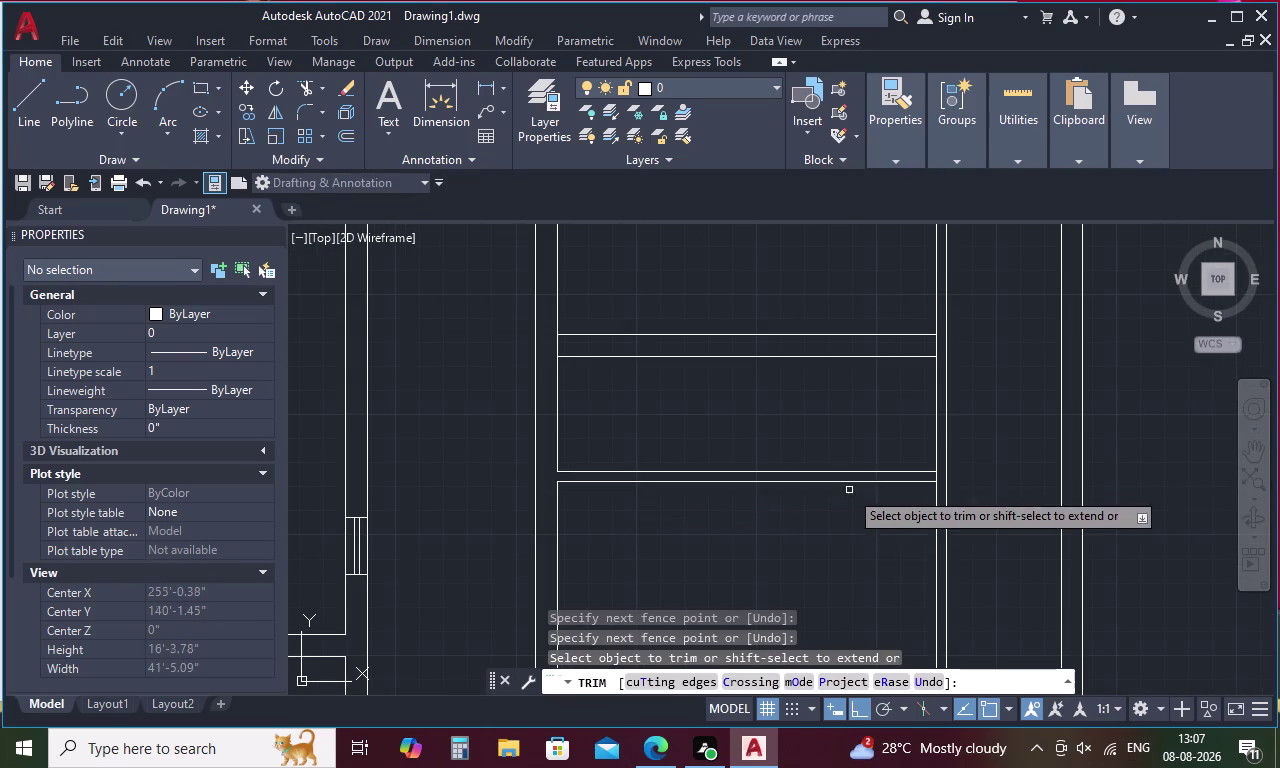
scroll(up, 3)
drag(883, 512, 918, 508)
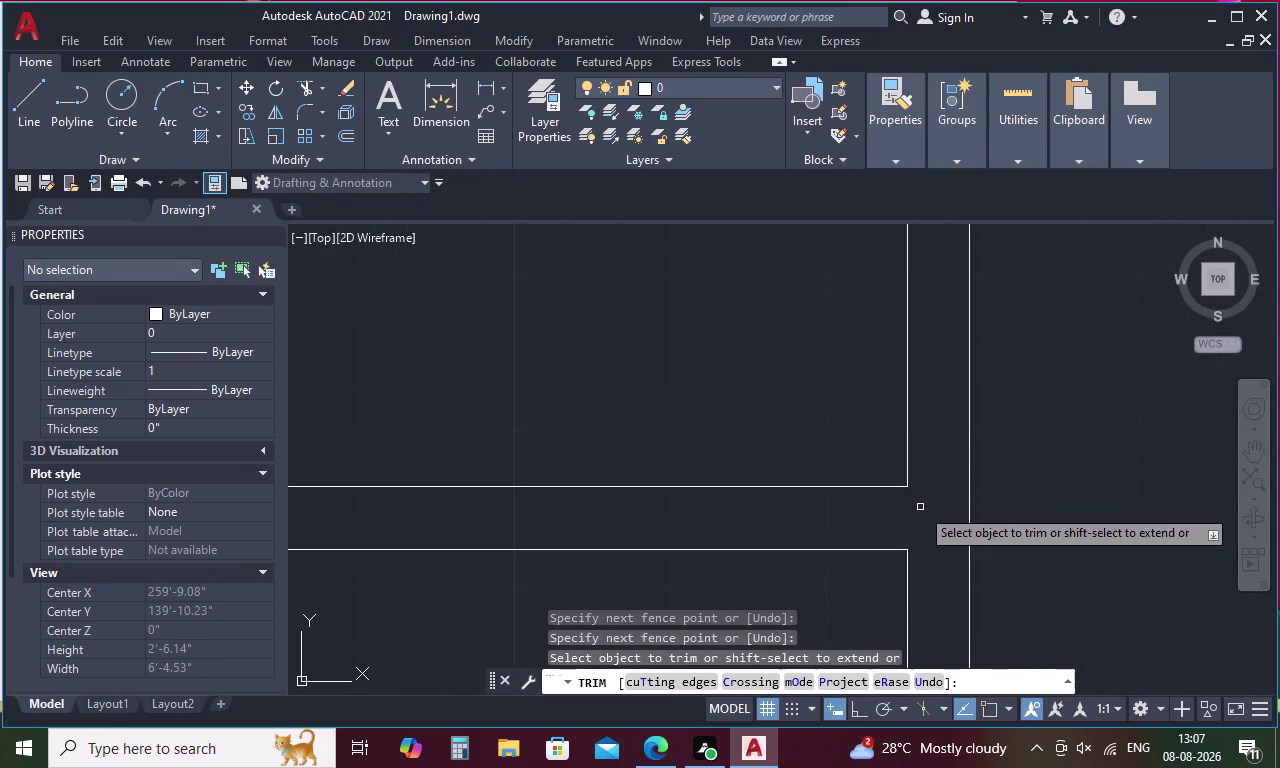
Trim a stray line end and the remaining crossed pieces, then exit trim.
scroll(down, 3)
scroll(up, 3)
click(910, 383)
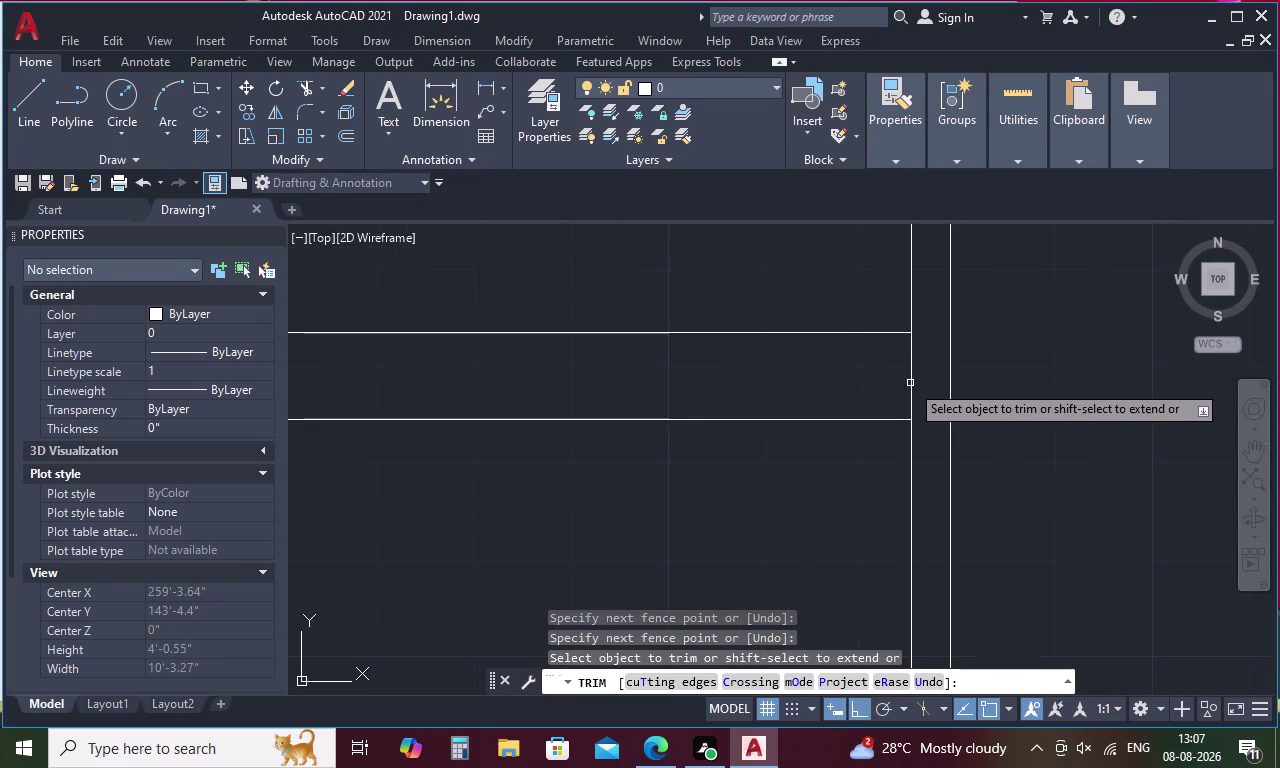
scroll(down, 3)
scroll(up, 3)
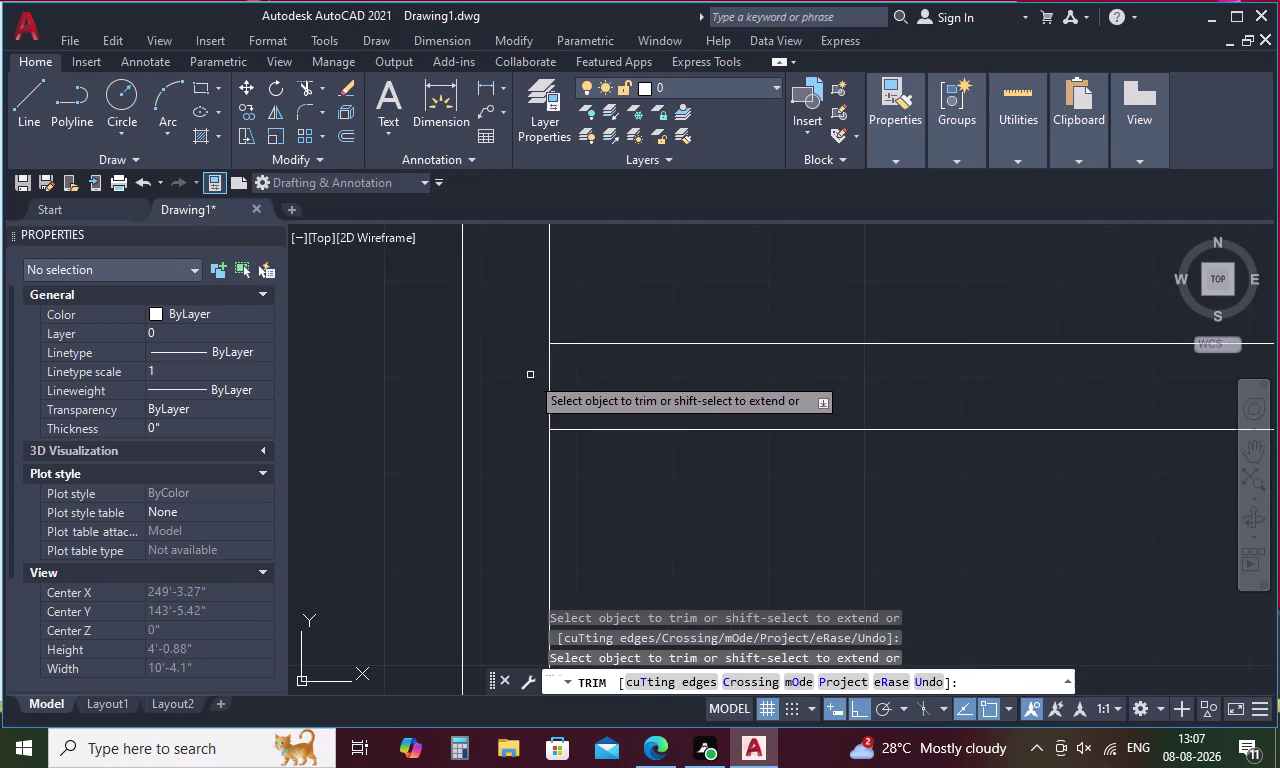
drag(530, 375, 580, 382)
scroll(down, 3)
scroll(down, 3)
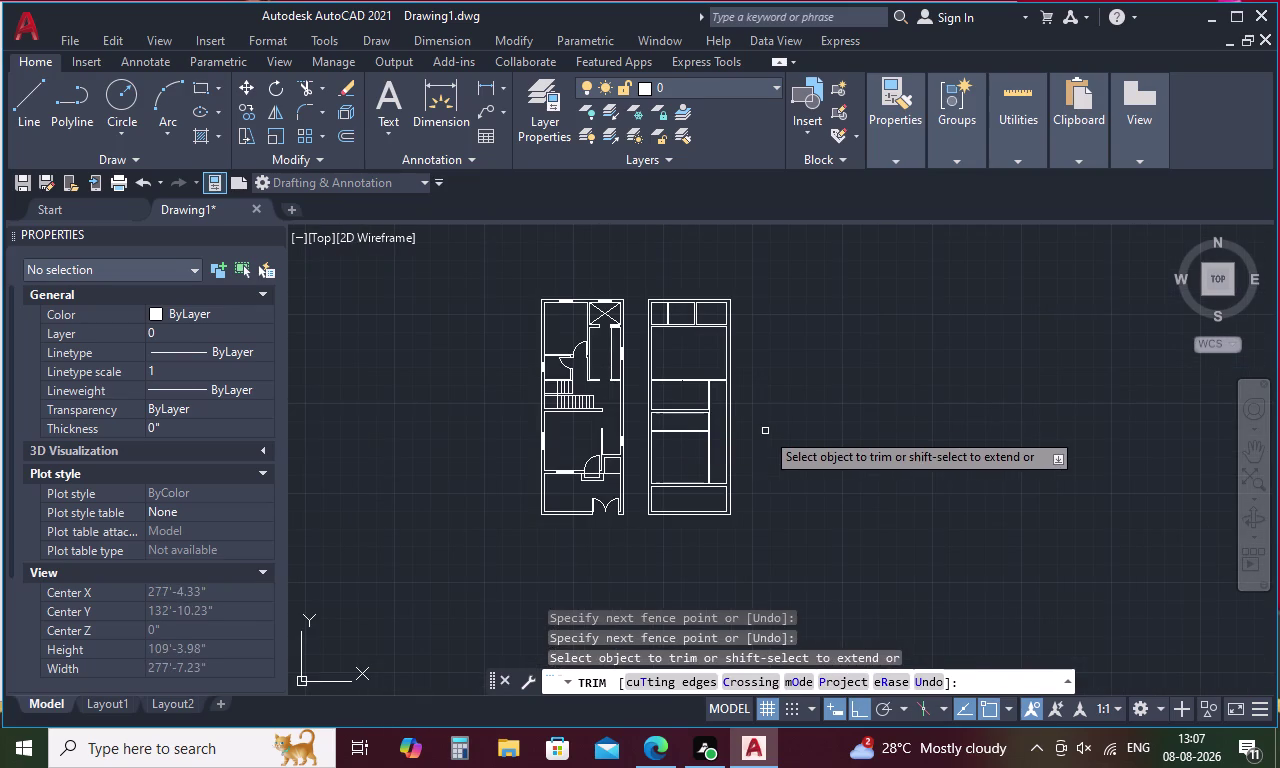
middle_drag(663, 468, 671, 432)
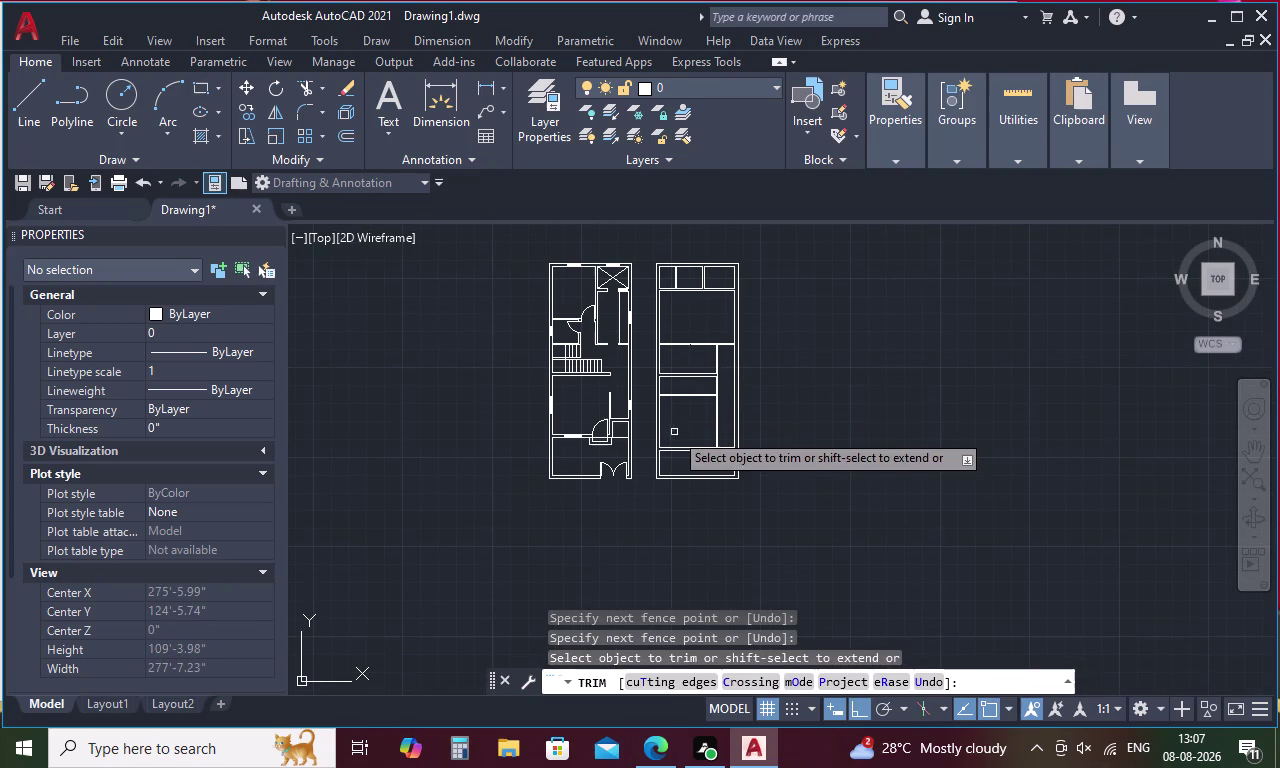
scroll(up, 3)
scroll(down, 3)
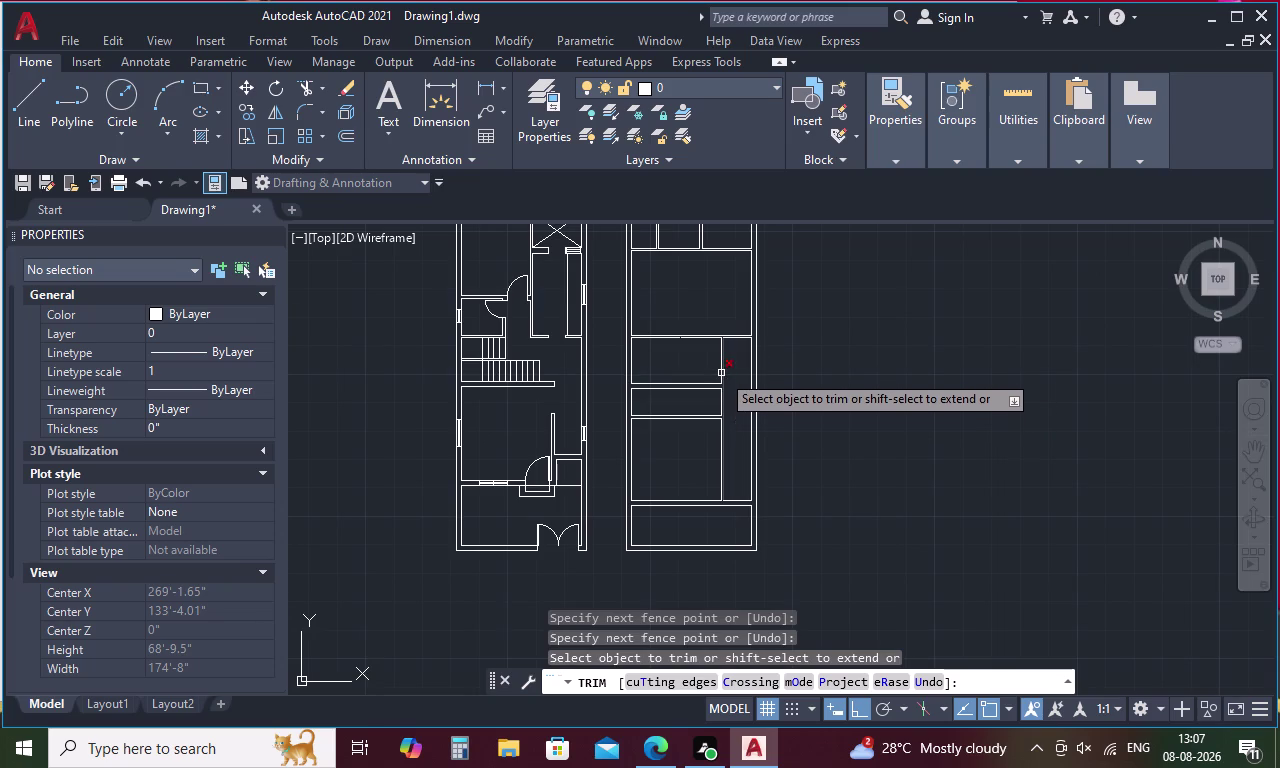
key(Escape)
Extend a short line up to the wall boundary.
text(E)
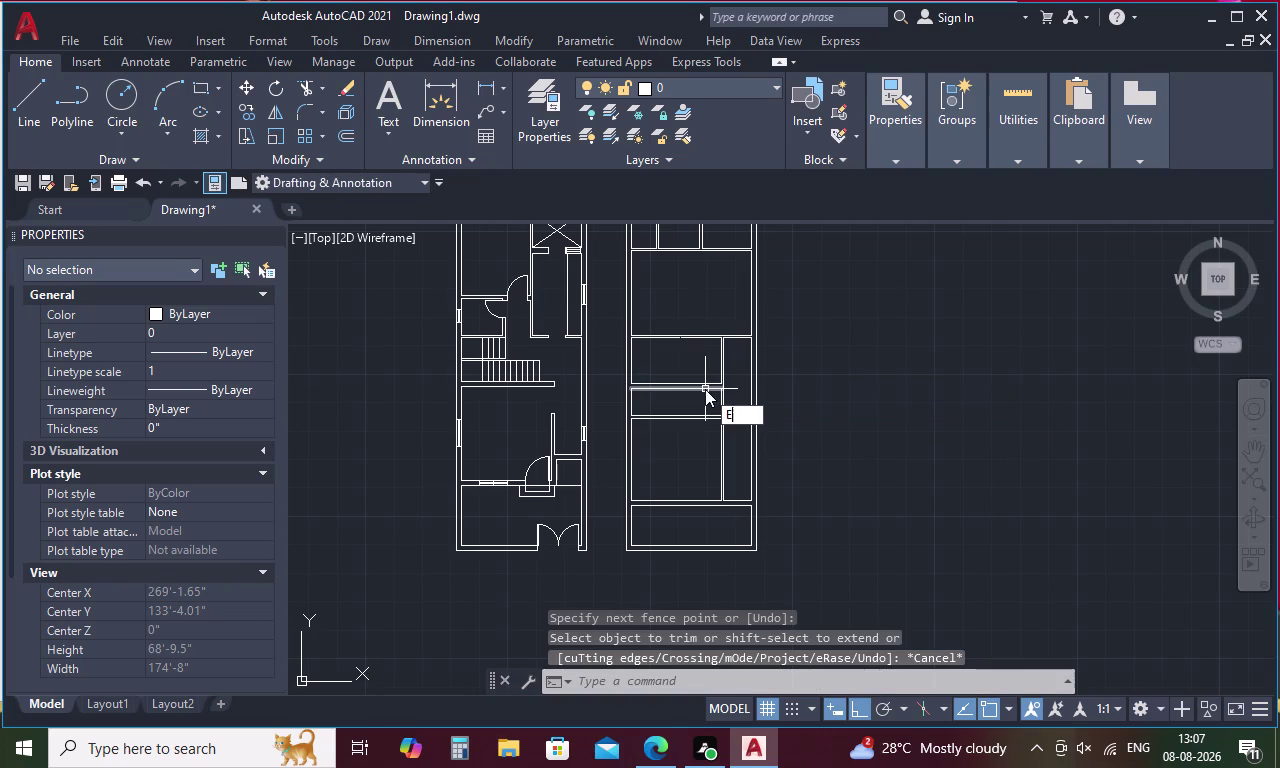
text(X)
key(space)
click(708, 384)
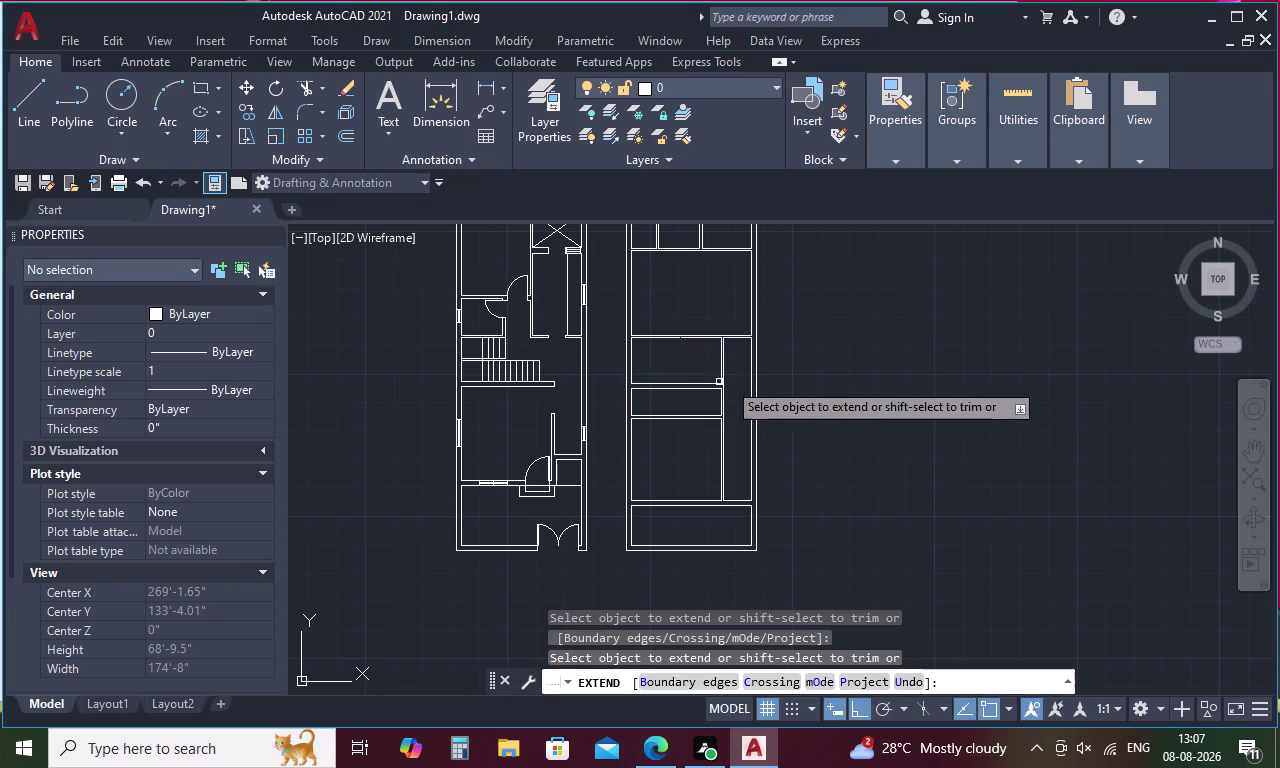
key(Escape)
Trim the crossed line pieces below the upper room and pick the first wall-edge piece.
text(TR)
key(space)
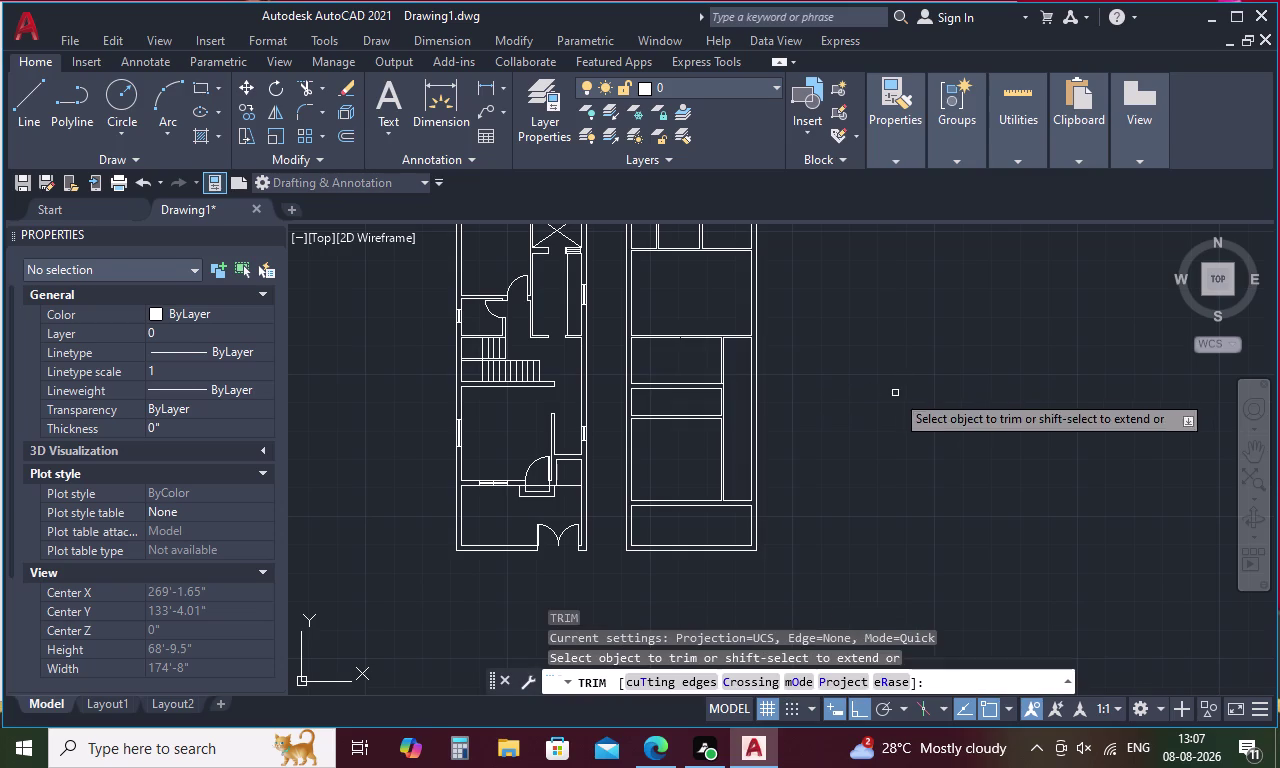
drag(735, 366, 699, 366)
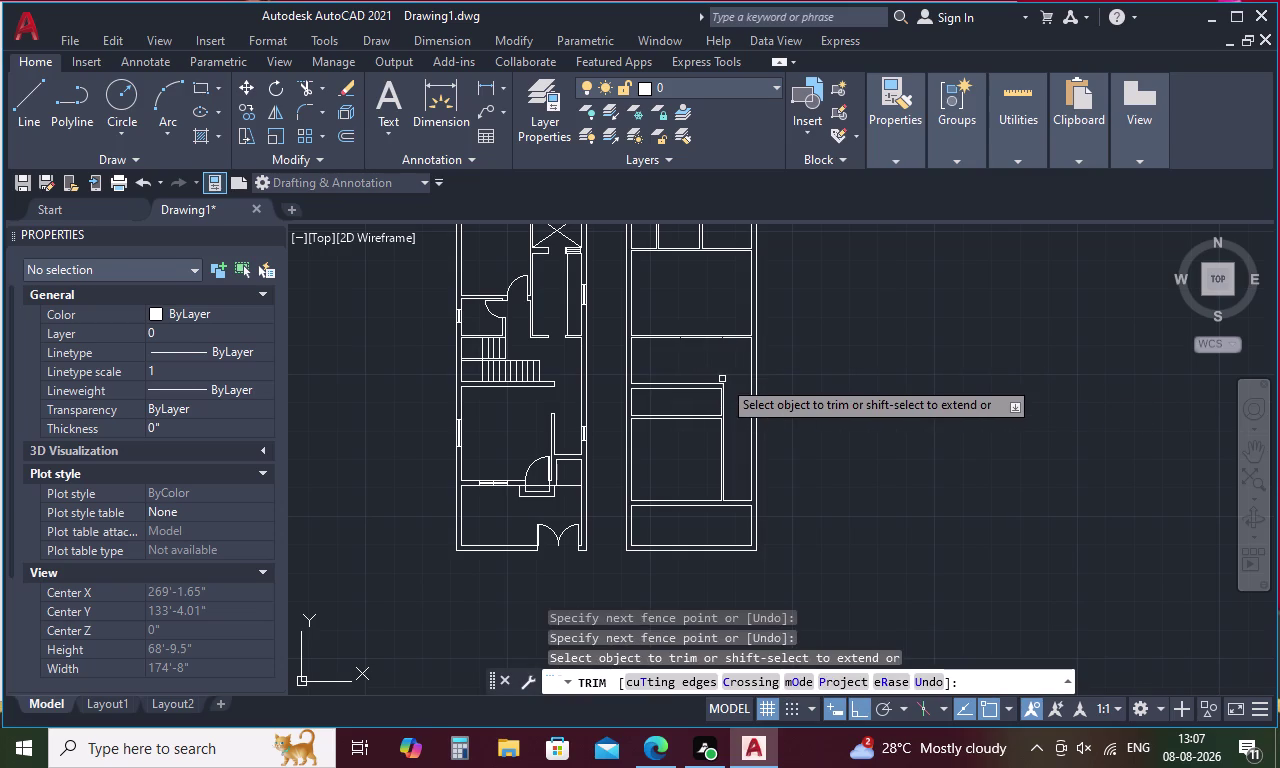
key(Escape)
scroll(up, 3)
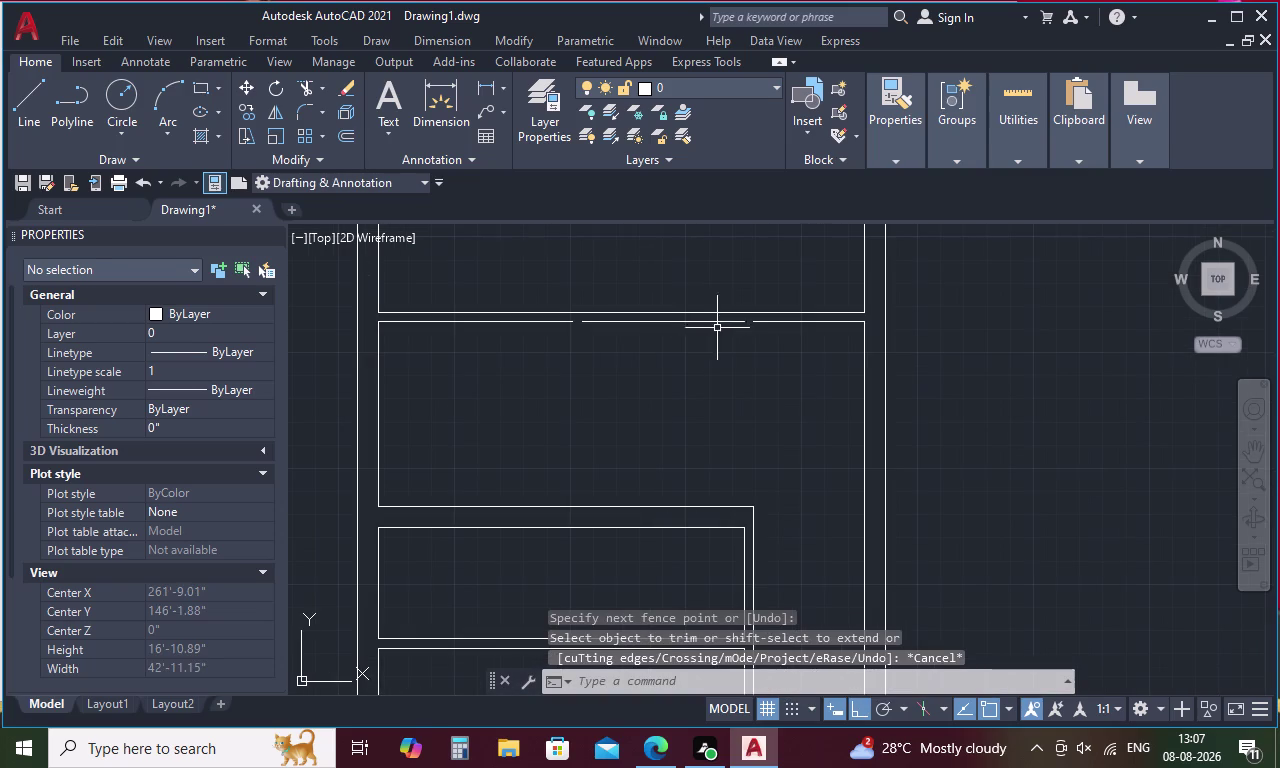
click(724, 321)
Join the three horizontal wall-edge pieces into one line and pan to the right-hand plan.
click(787, 321)
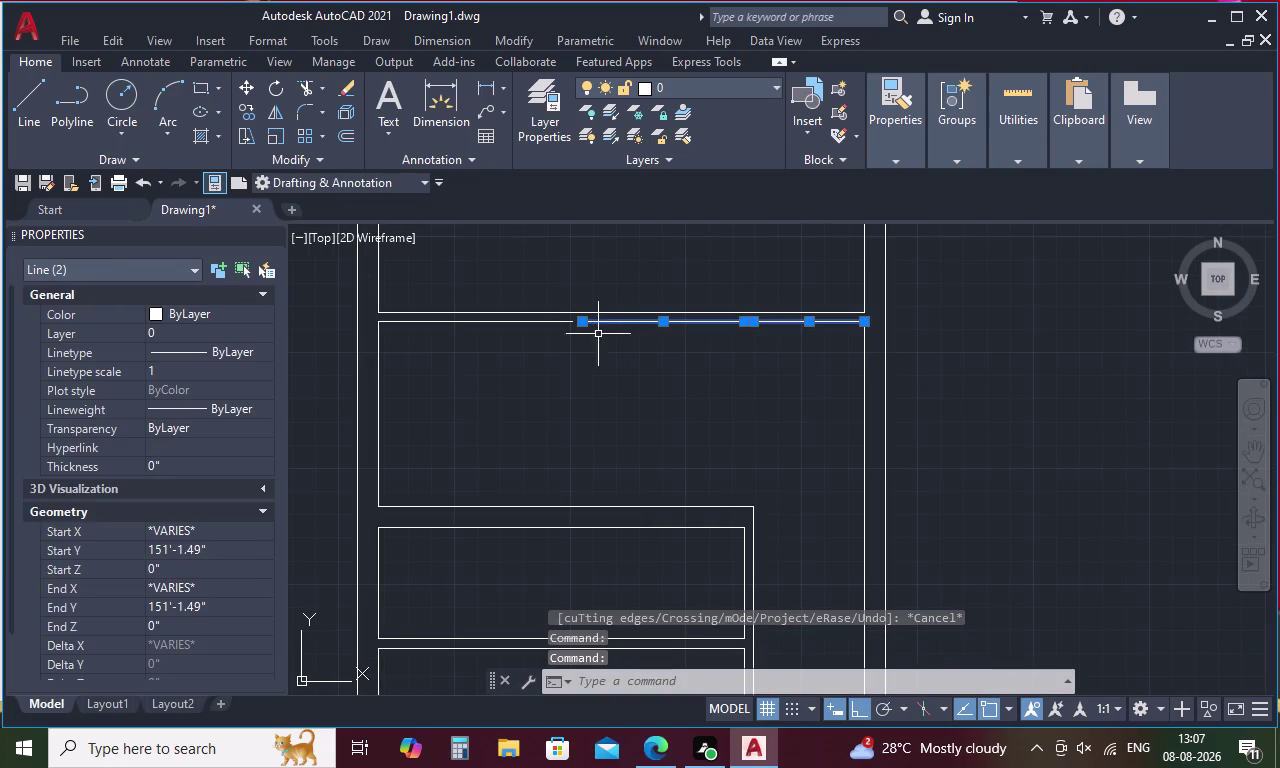
click(540, 322)
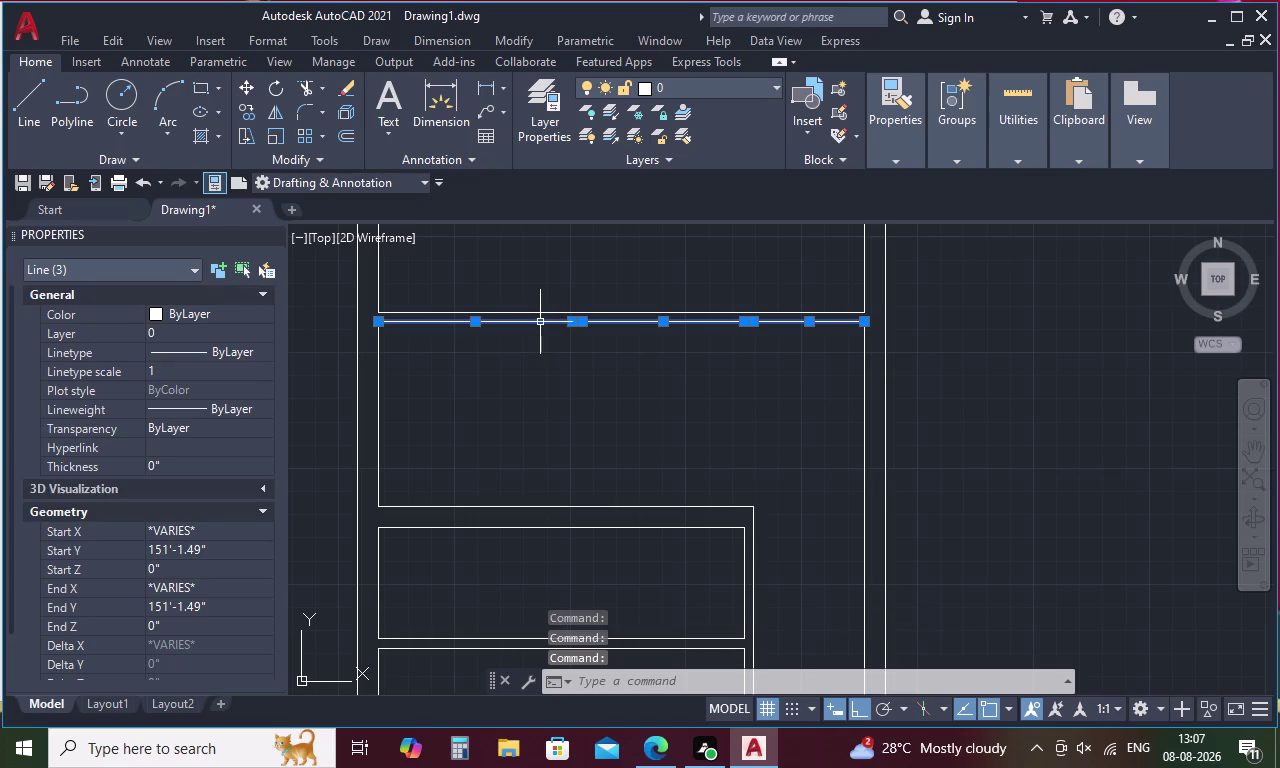
key(j)
key(space)
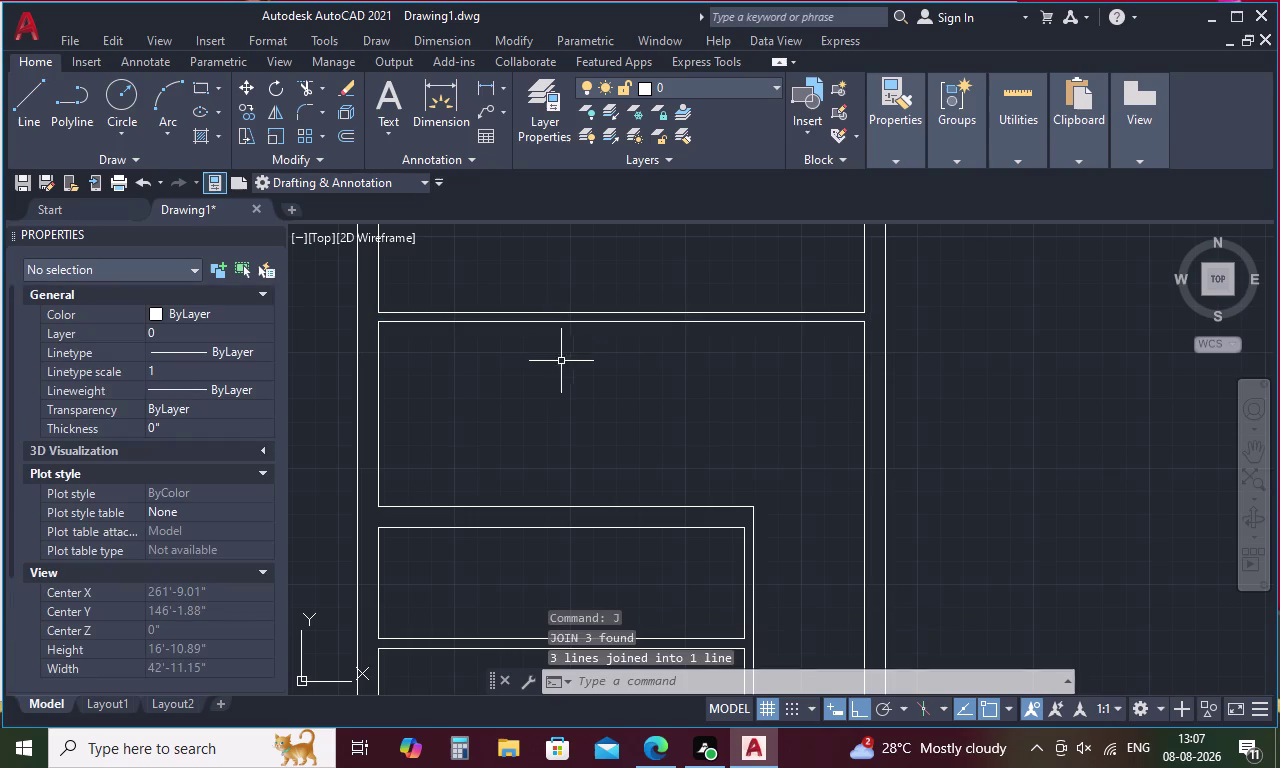
scroll(down, 3)
middle_drag(581, 453, 592, 360)
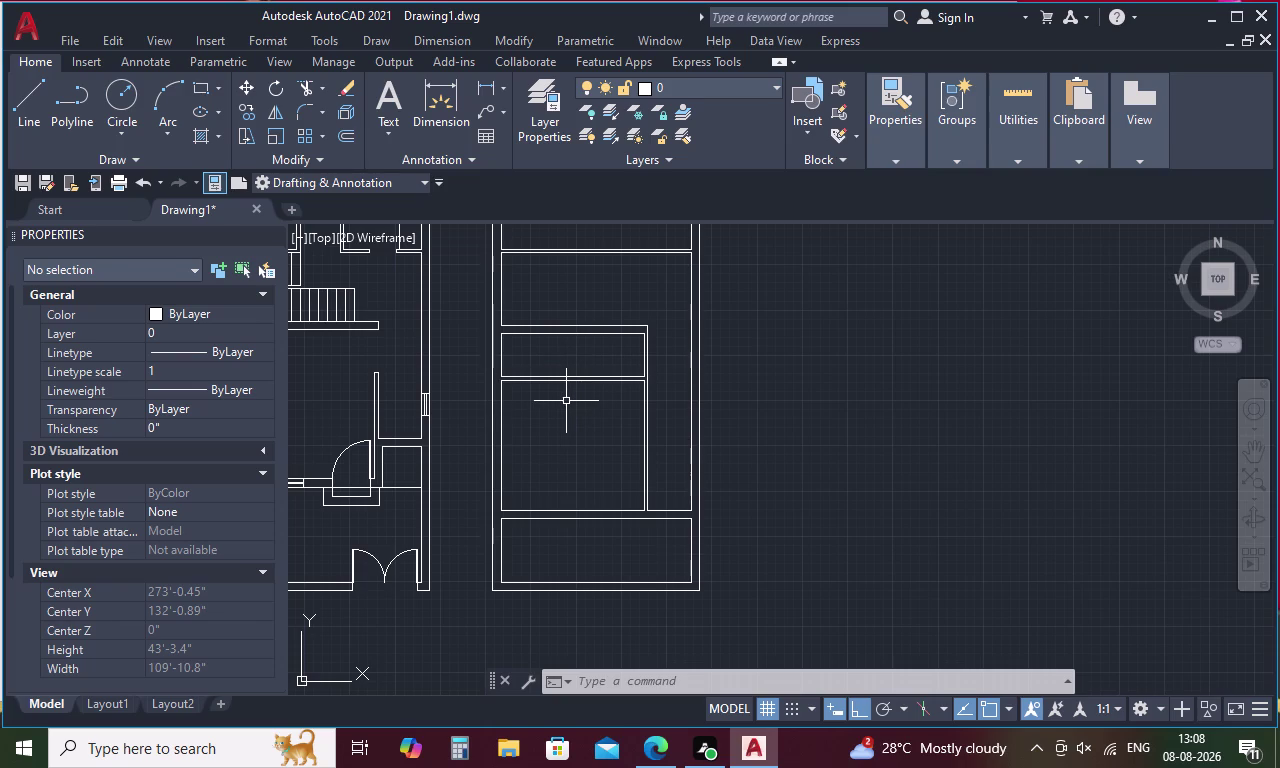
Offset a line 7' to the right in the cupboard strip.
key(o)
key(space)
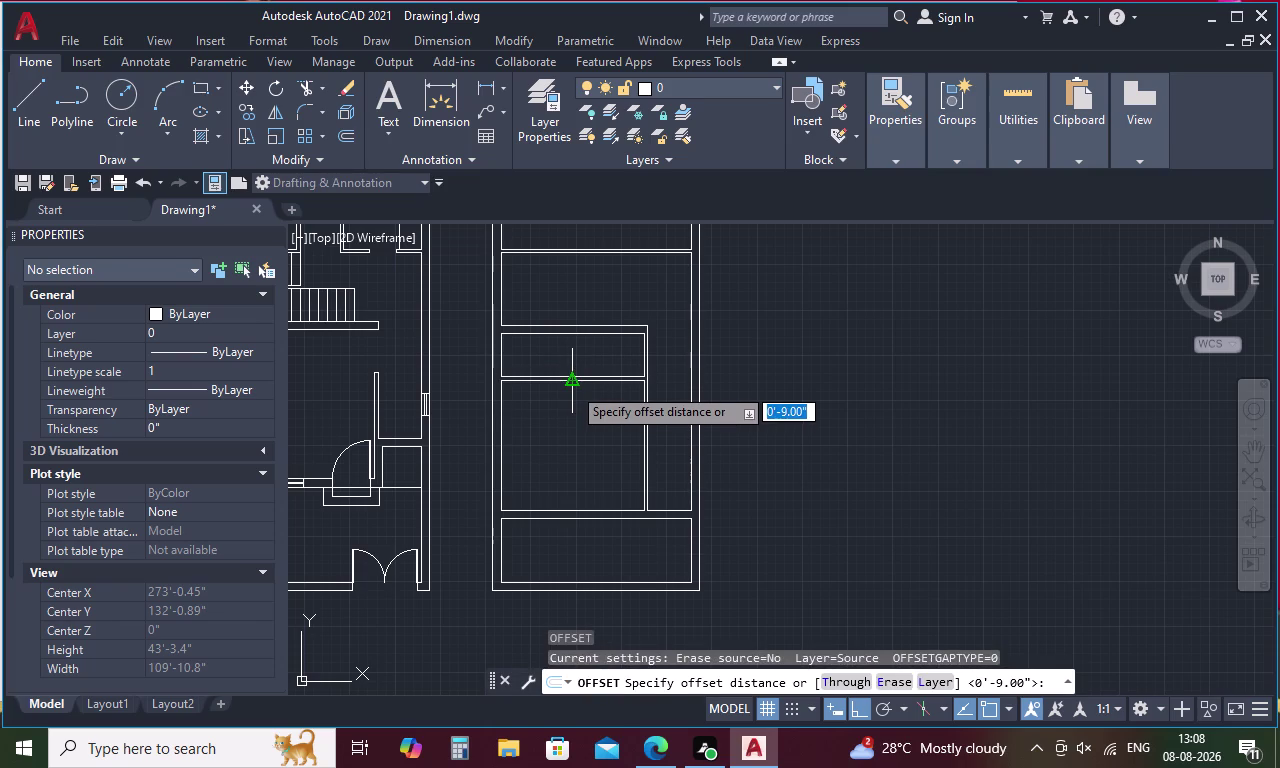
text(7')
key(space)
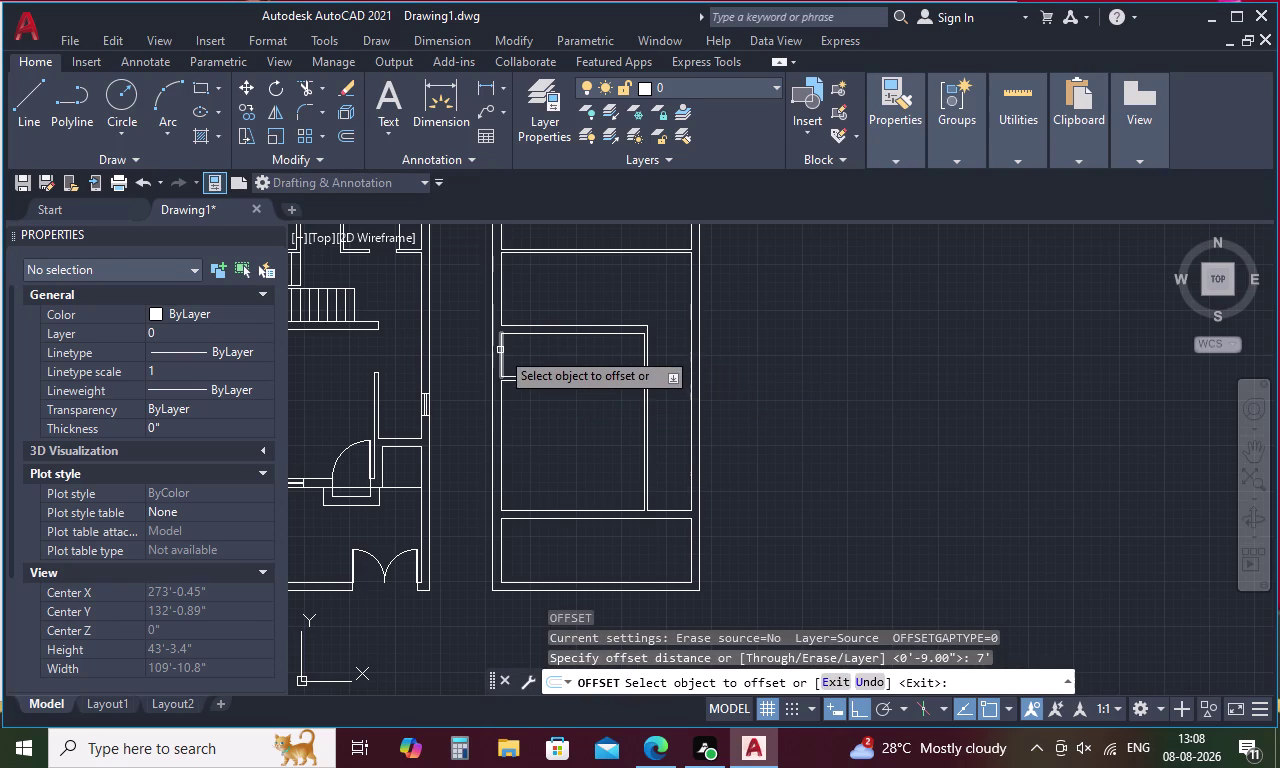
click(500, 352)
click(558, 355)
key(space)
Offset the new line 4' to place the divider inside the cupboard strip.
key(space)
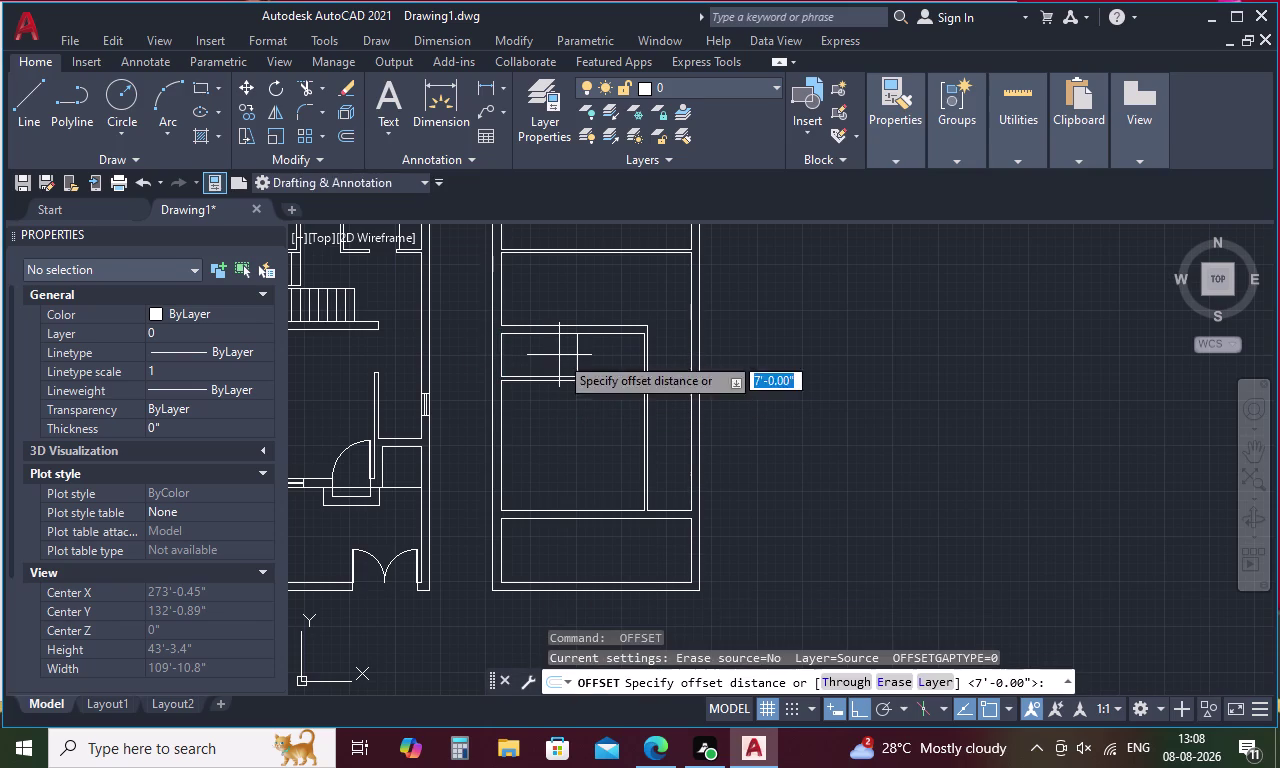
text(4)
key(space)
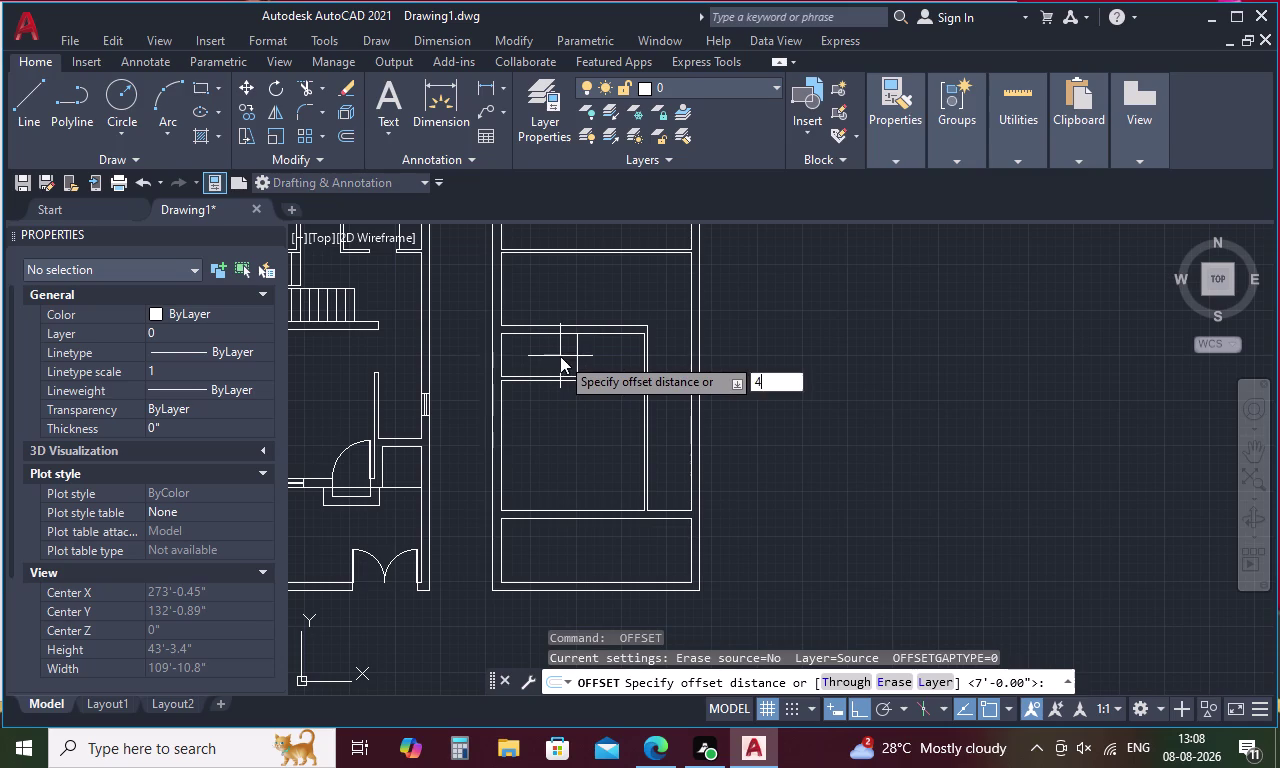
click(576, 350)
click(621, 350)
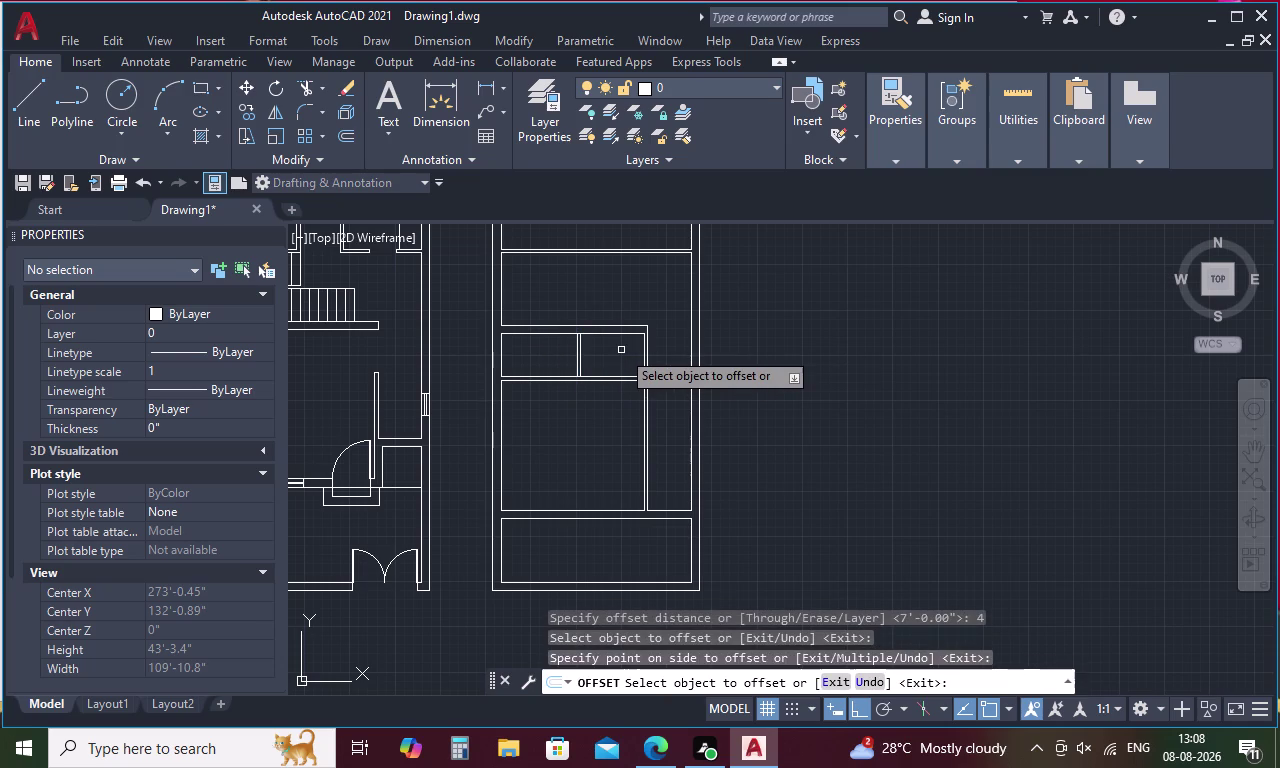
key(Escape)
Trim the overshooting line end and leftover stub around the divider.
text(TR)
key(space)
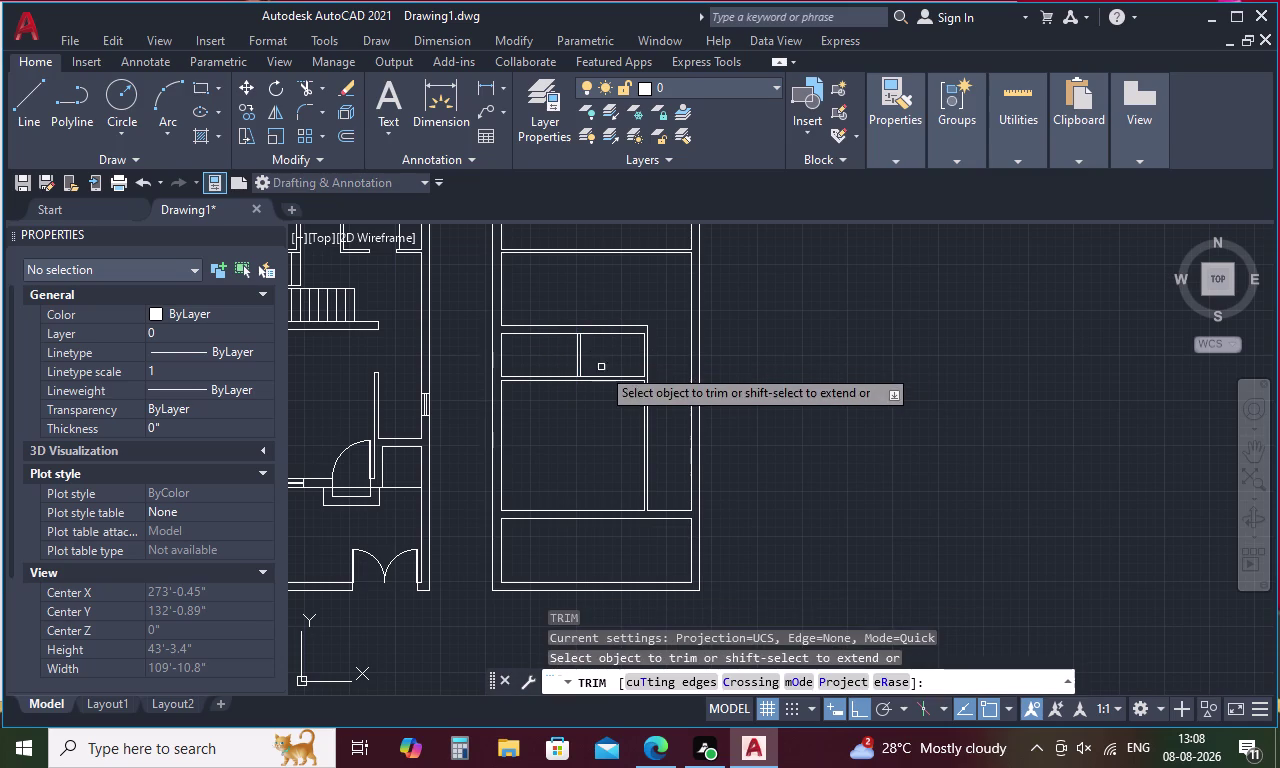
scroll(up, 3)
click(575, 359)
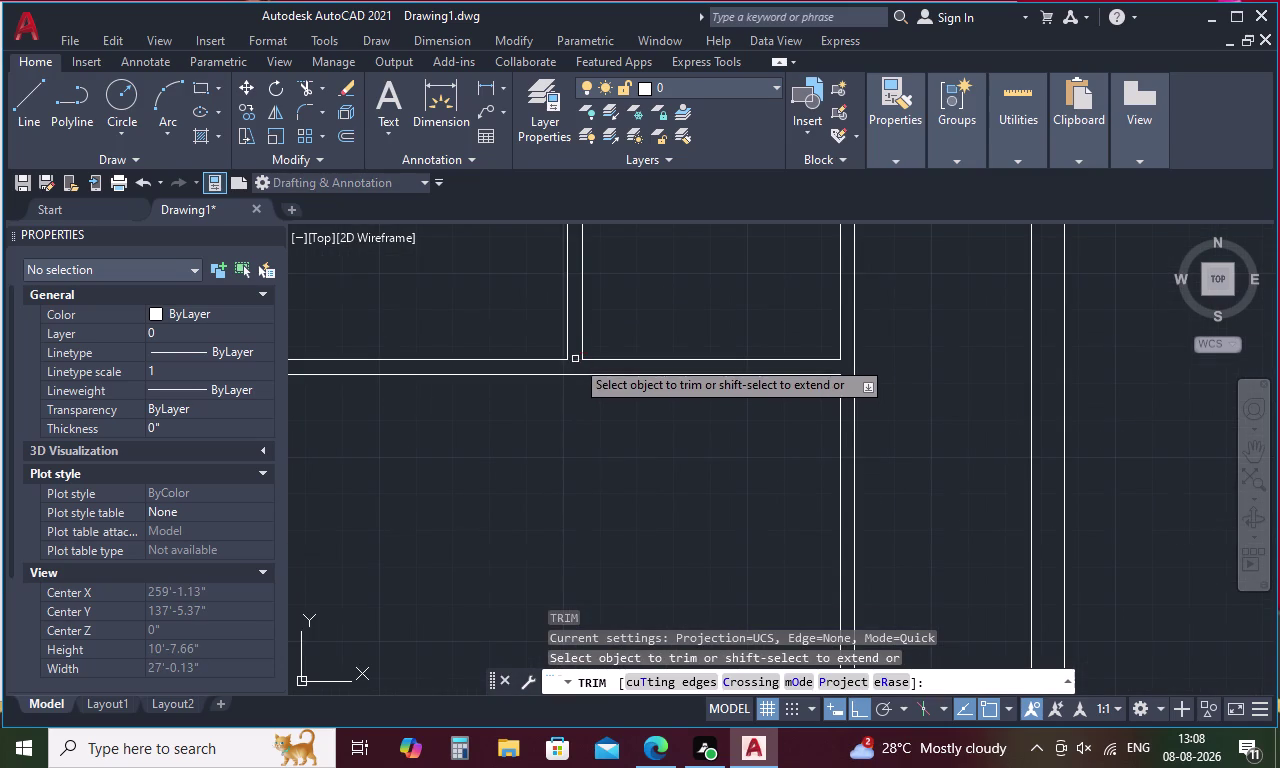
scroll(down, 3)
scroll(up, 3)
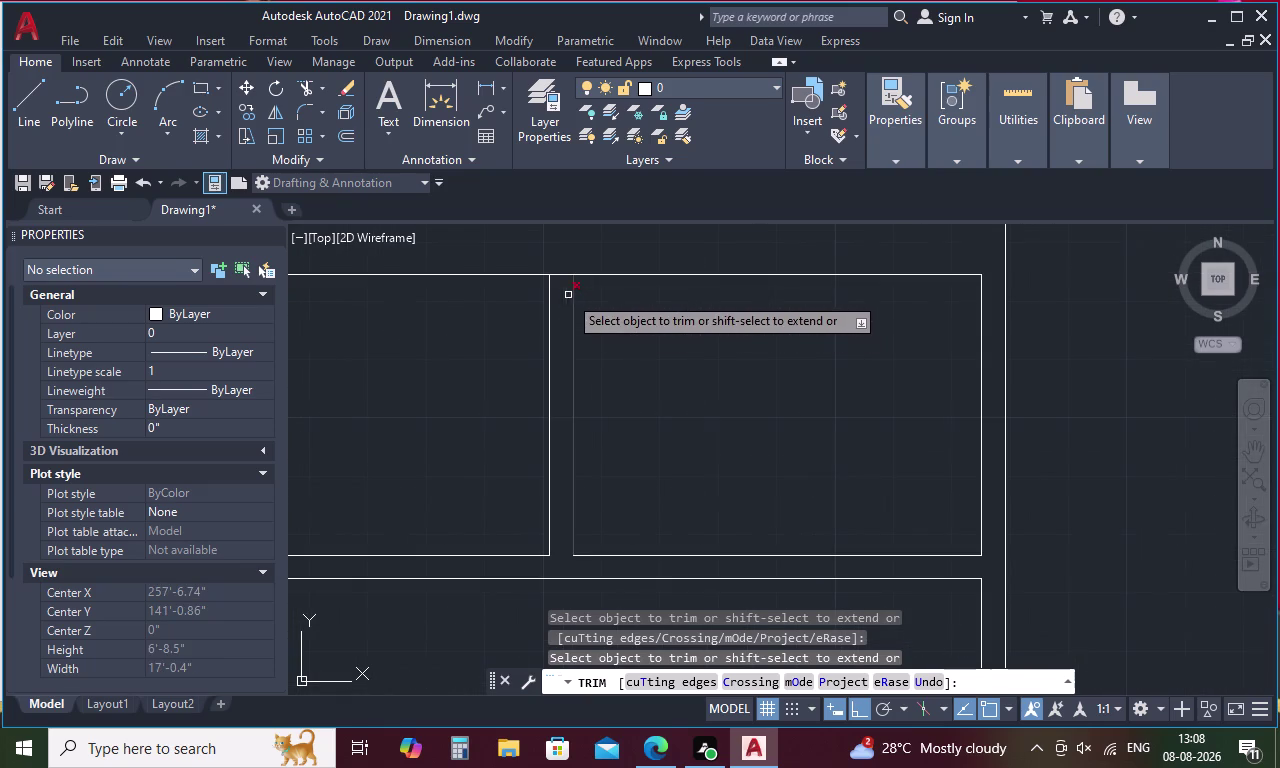
click(562, 273)
key(Escape)
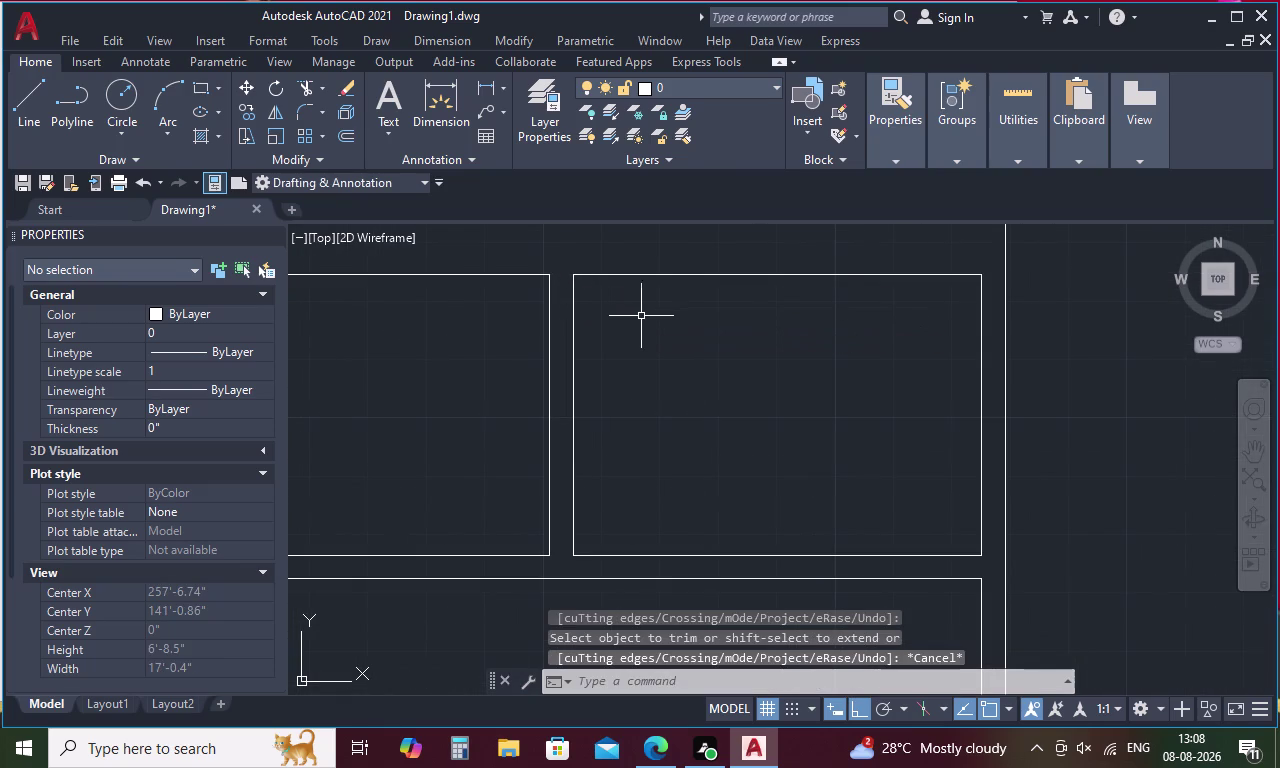
Start a distance measurement with DI.
key(d)
text(I)
key(space)
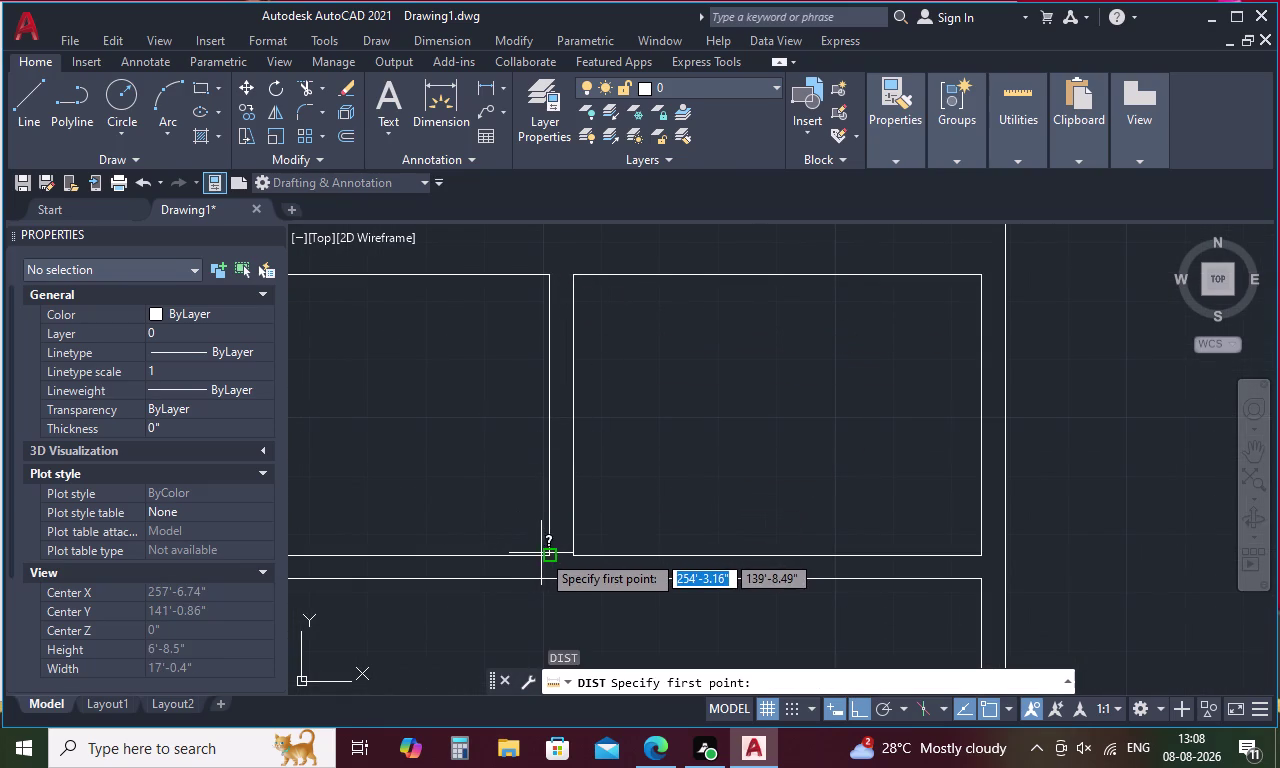
Cancel a stray measurement and pan back to the right-hand bedroom.
click(545, 554)
scroll(down, 3)
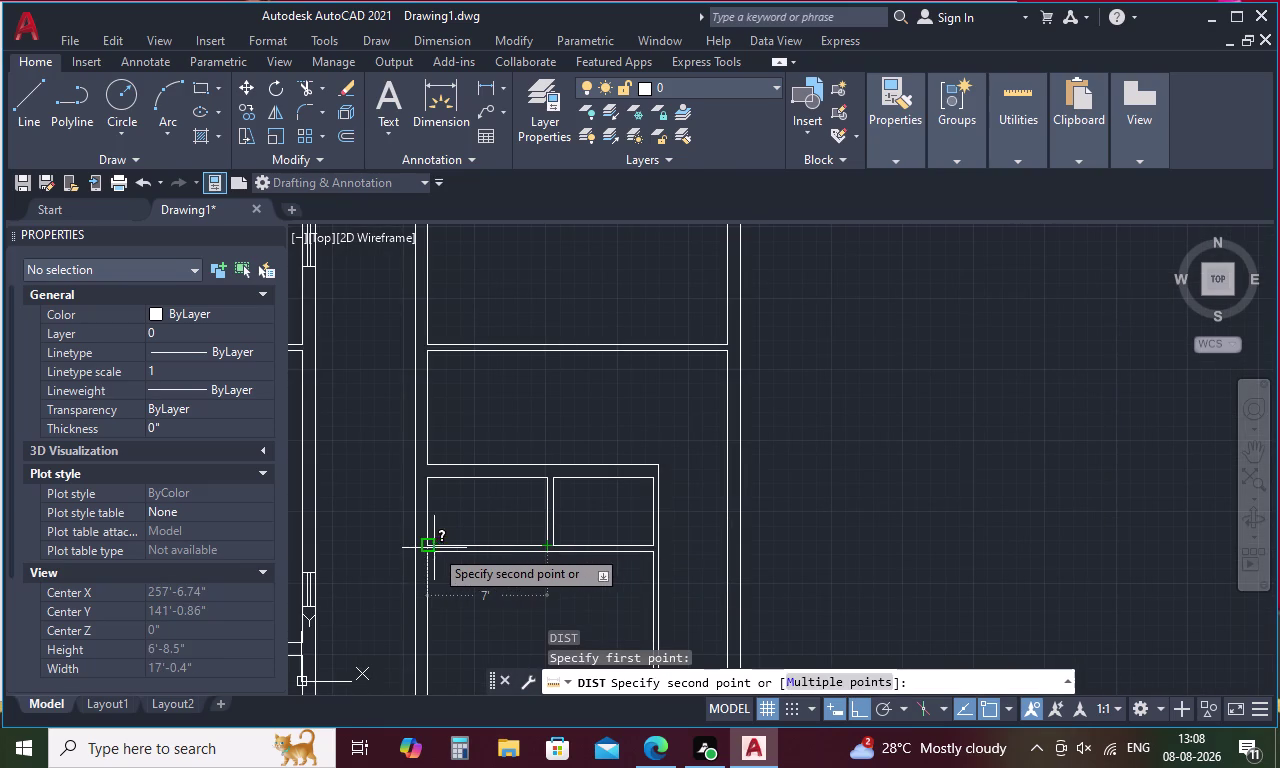
key(Escape)
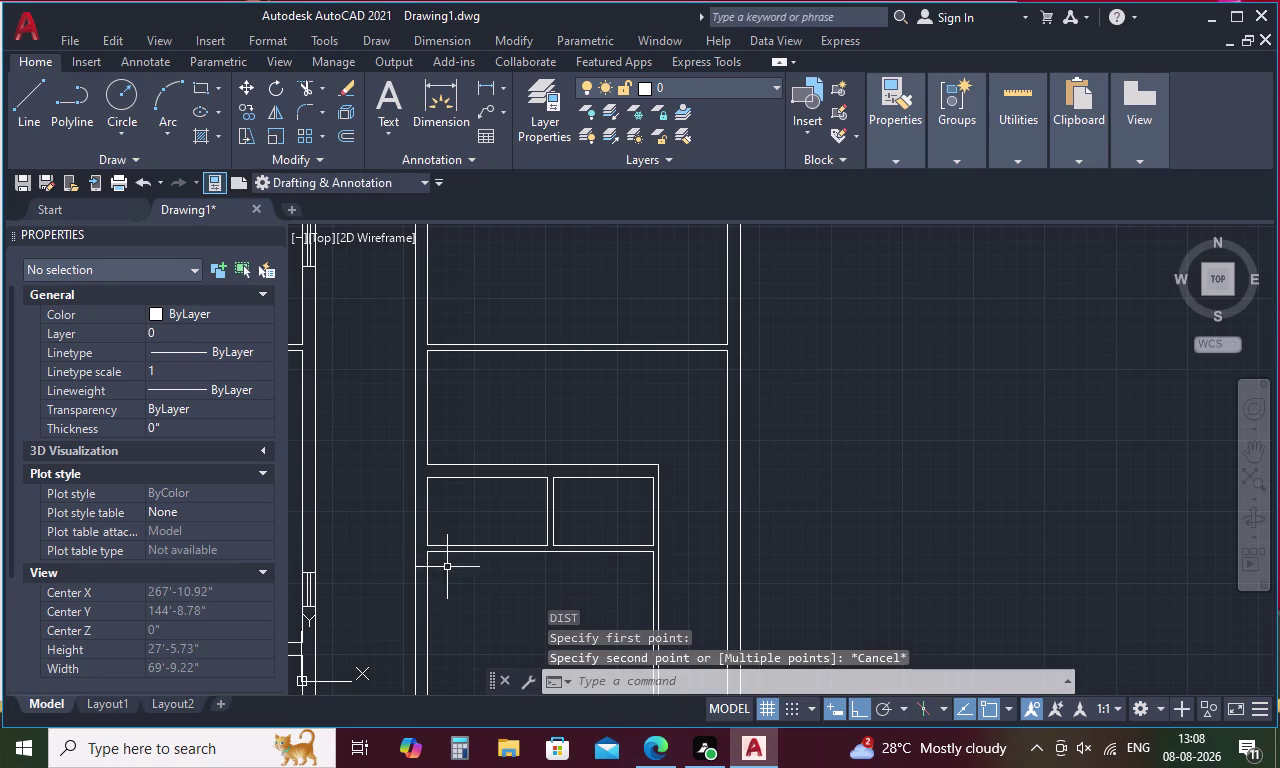
scroll(down, 3)
middle_drag(485, 631, 533, 379)
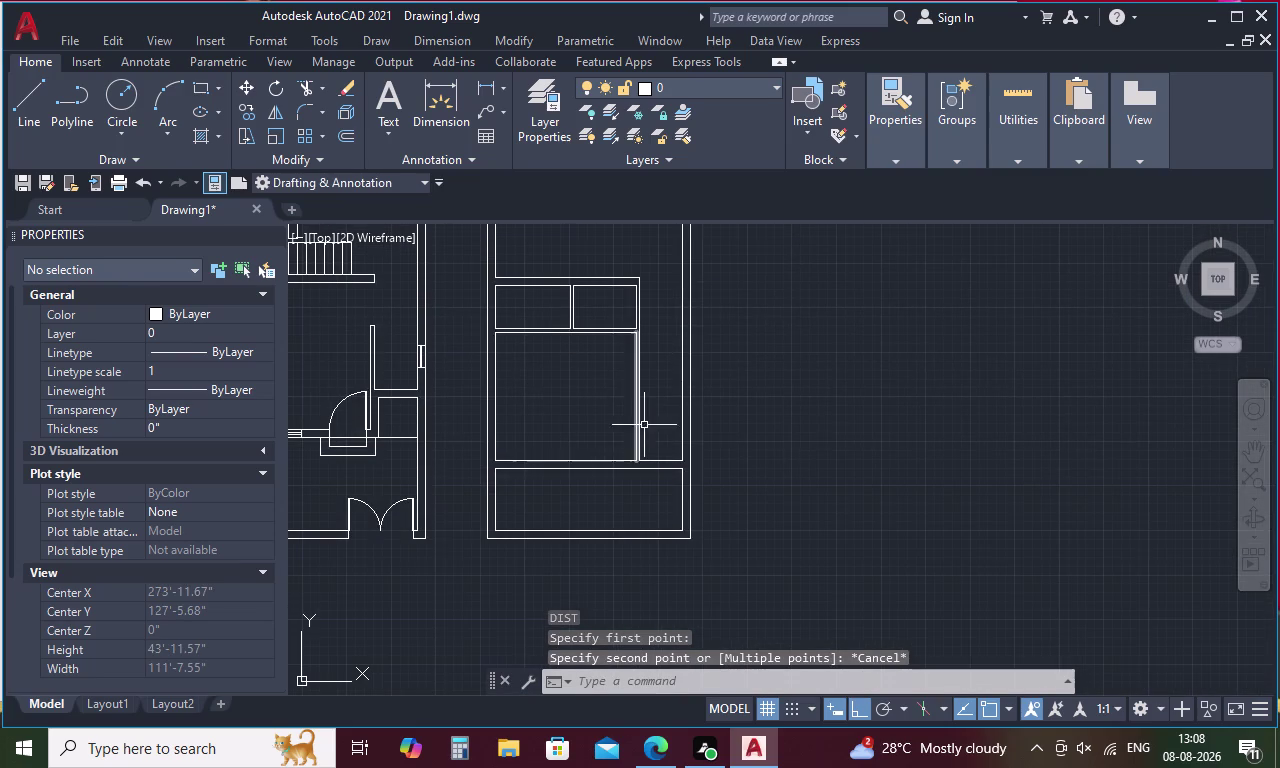
key(Escape)
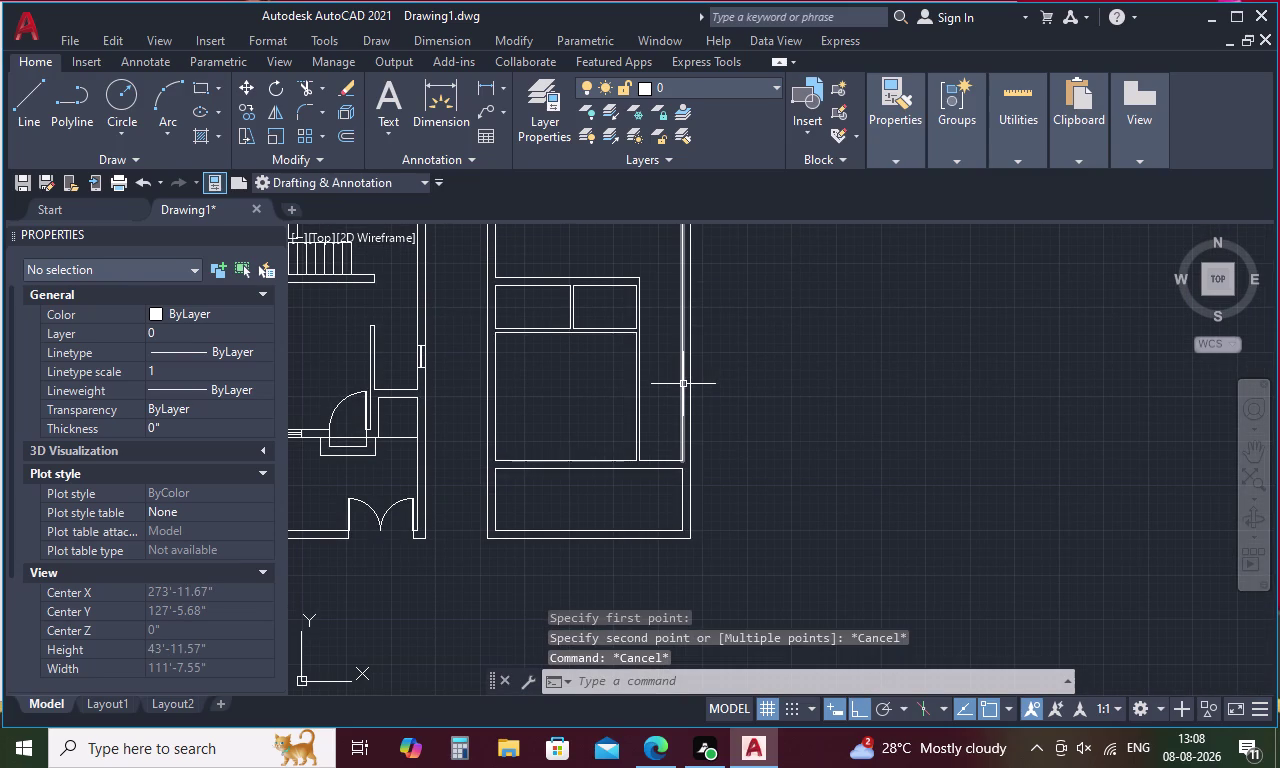
Measure 4' straight down from the cupboard's lower-right corner with DIST.
text(DI)
key(space)
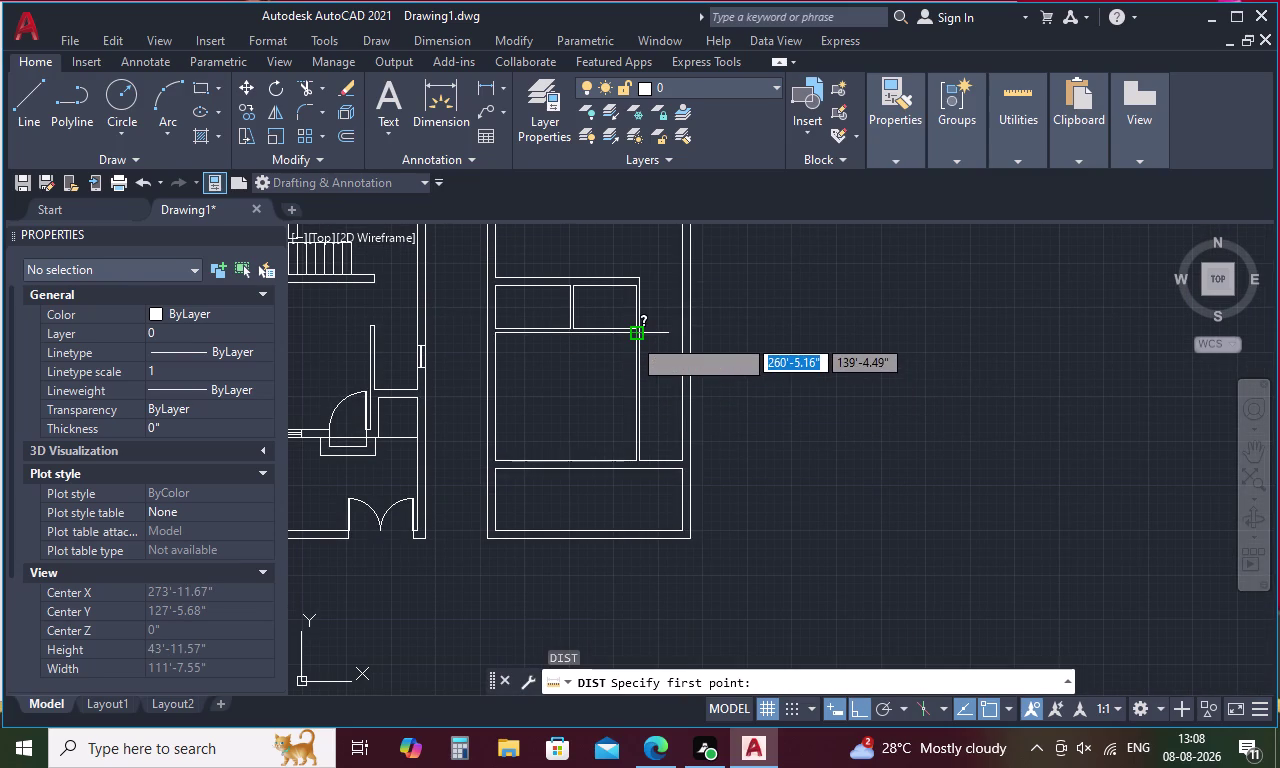
click(632, 337)
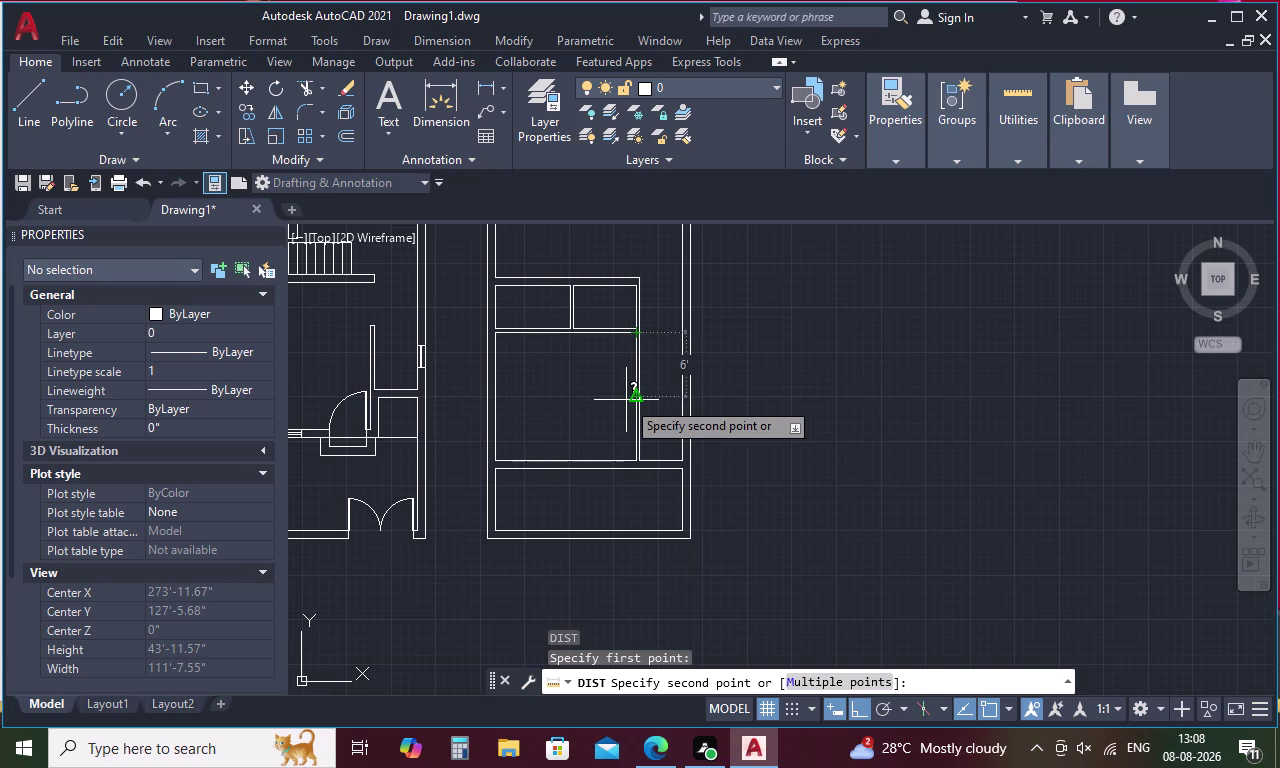
key(4)
key(apostrophe)
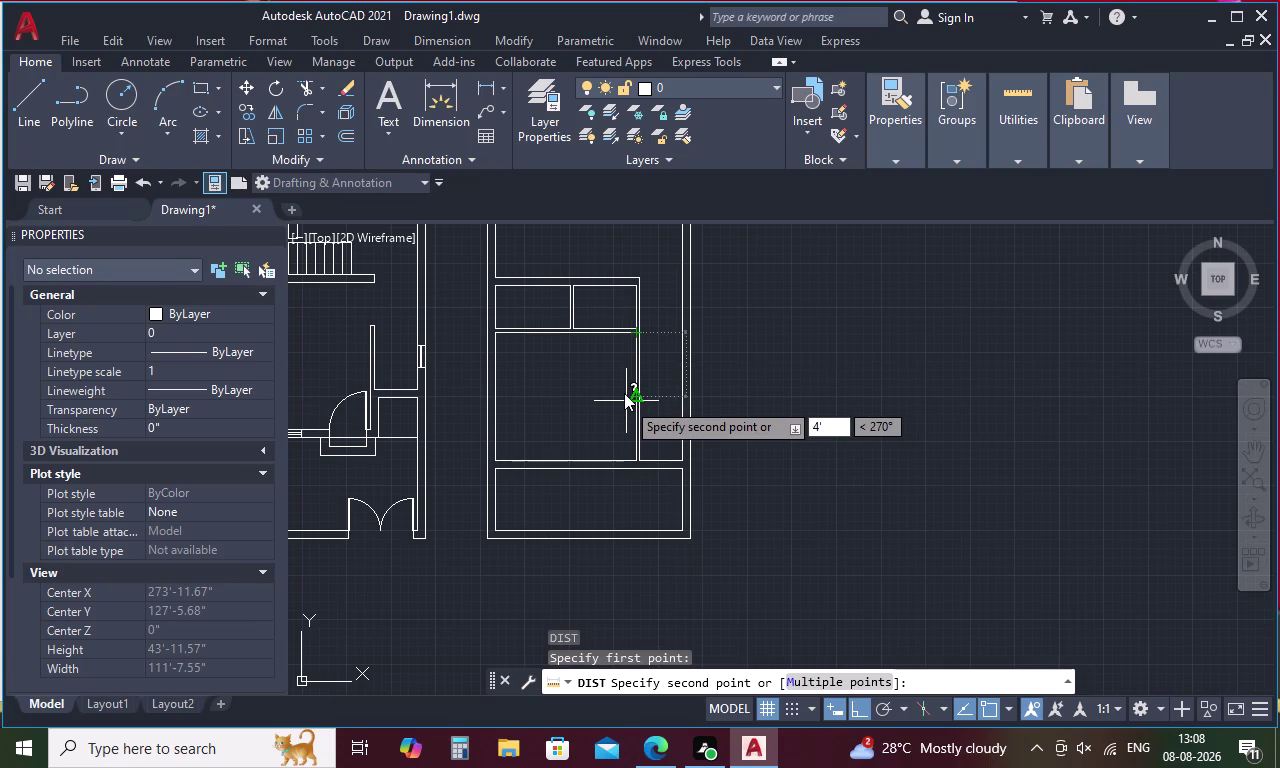
key(space)
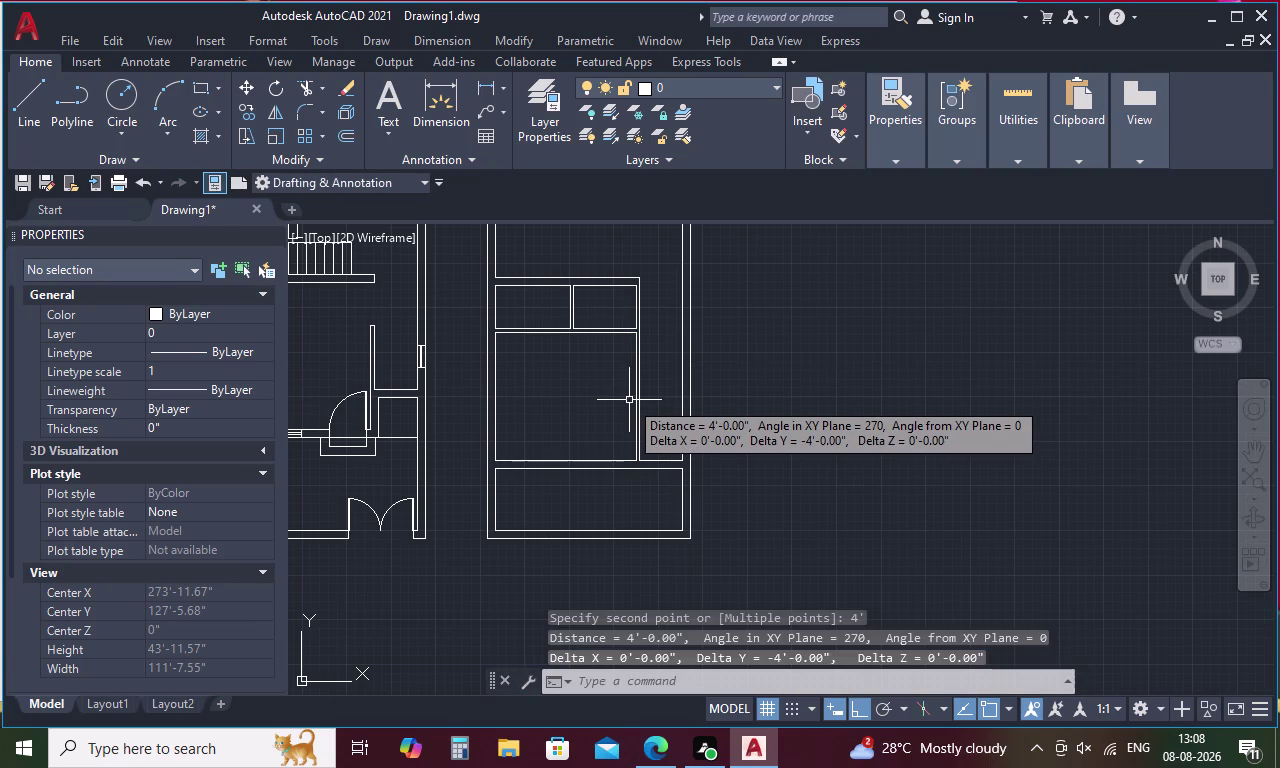
key(Escape)
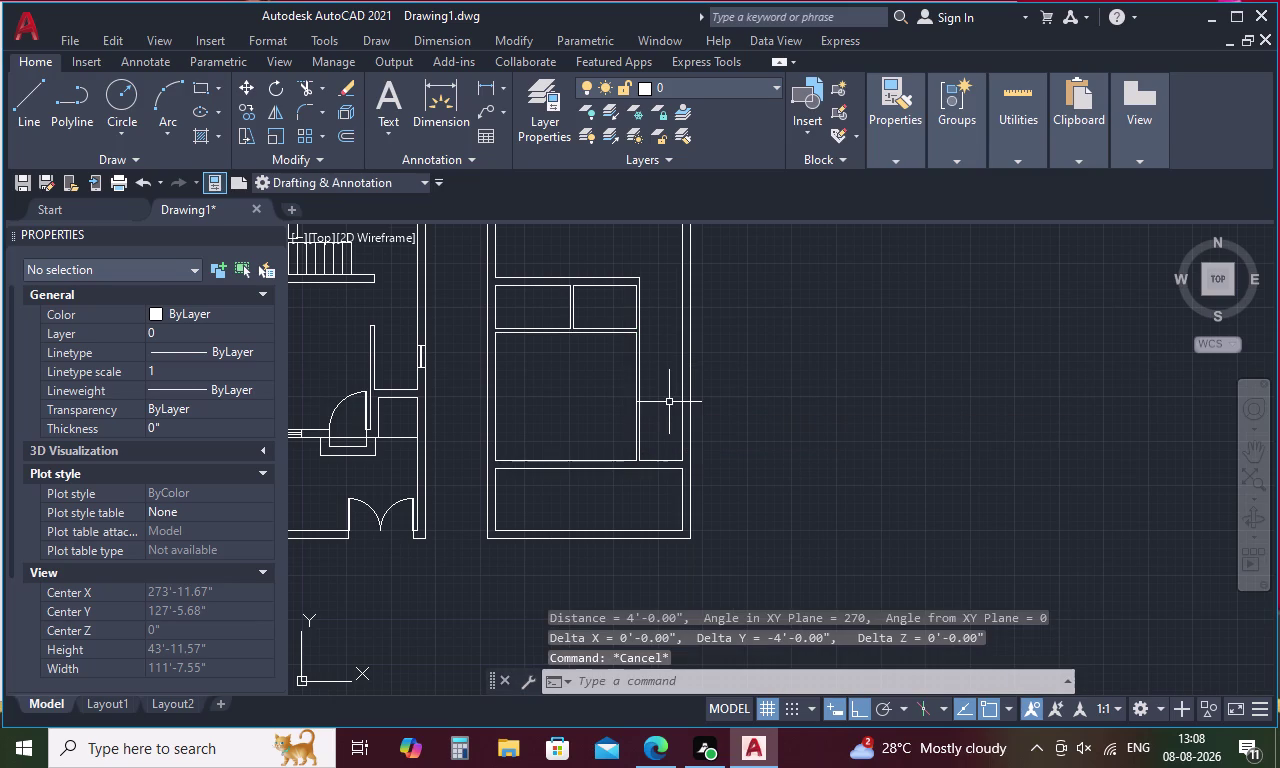
Start a line using temporary tracking (TK).
key(l)
key(space)
text(T)
text(K)
key(space)
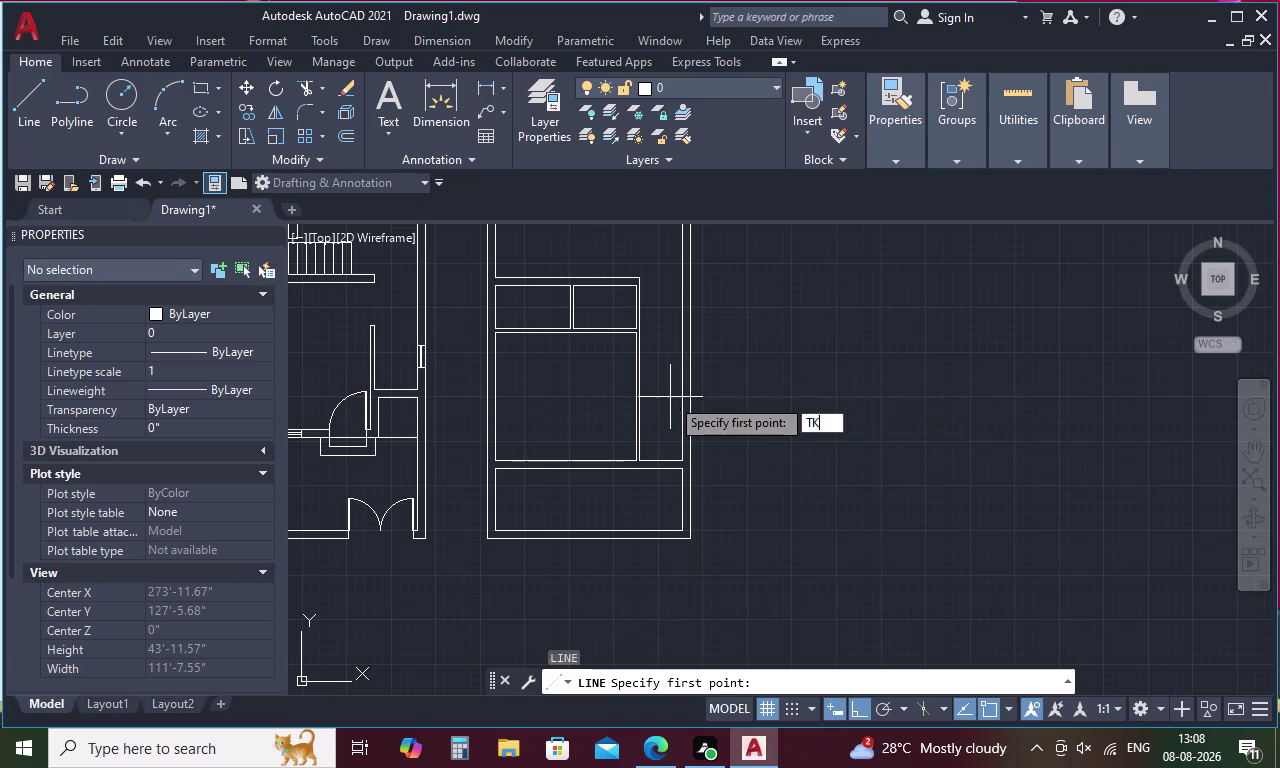
click(634, 333)
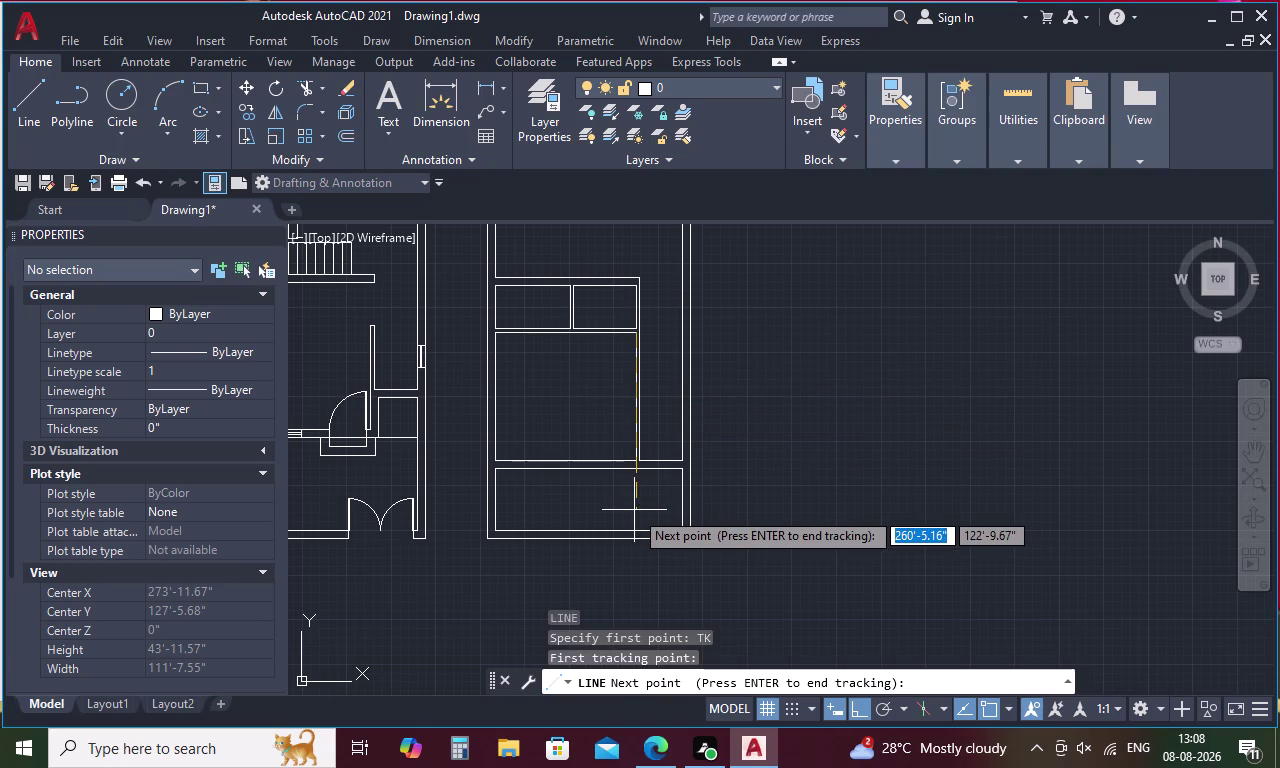
key(4)
key(apostrophe)
key(space)
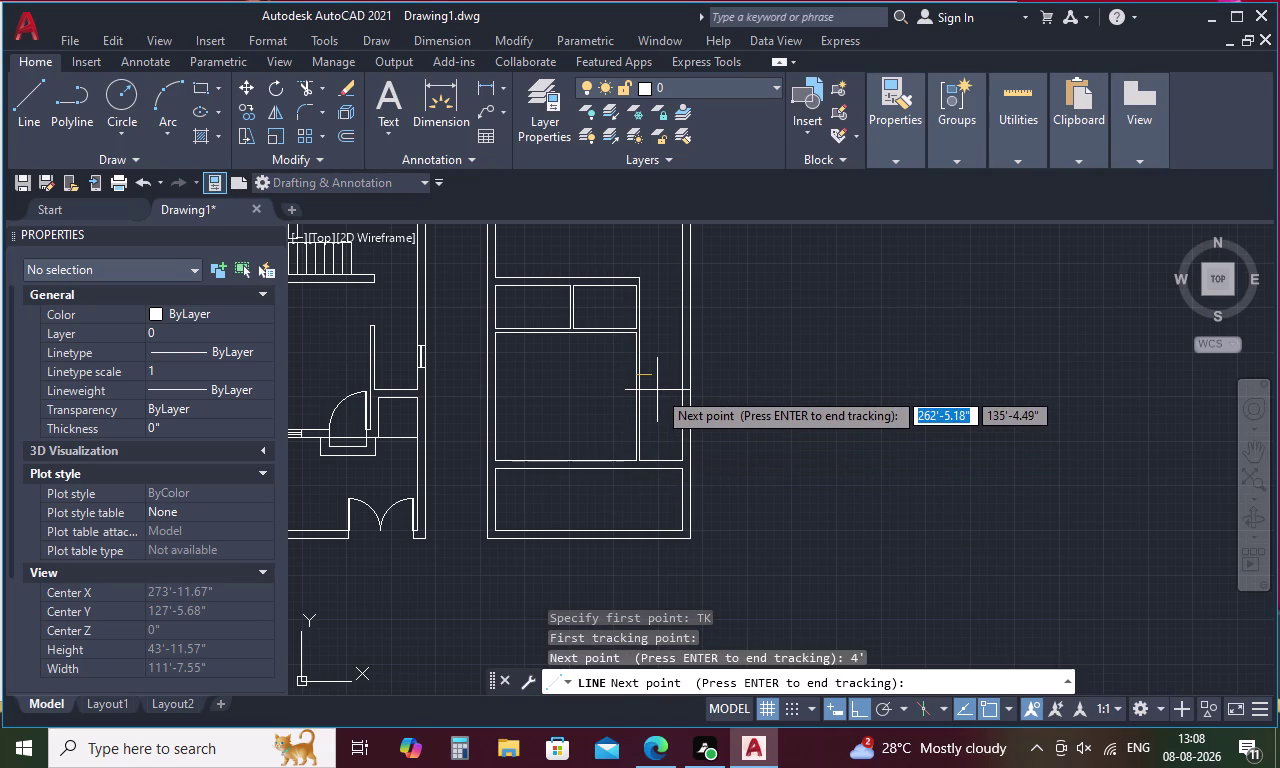
middle_drag(657, 390, 657, 435)
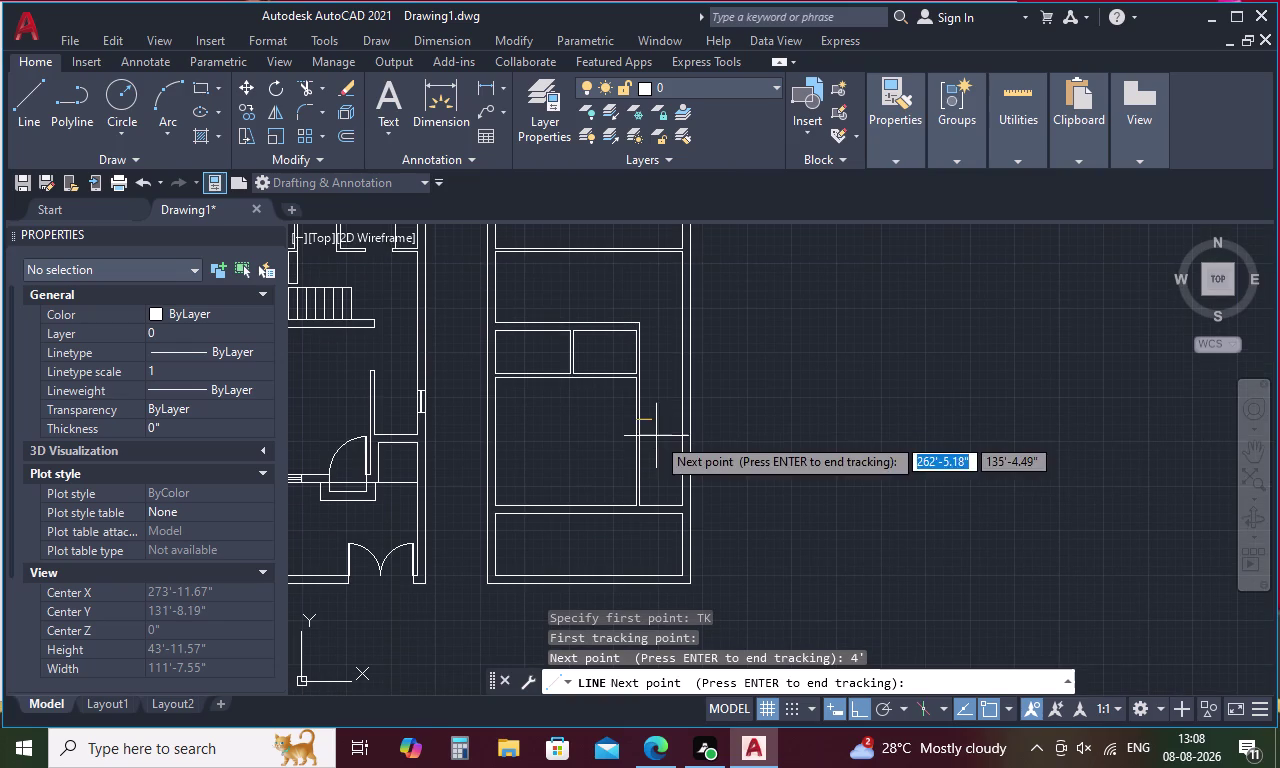
scroll(up, 3)
key(space)
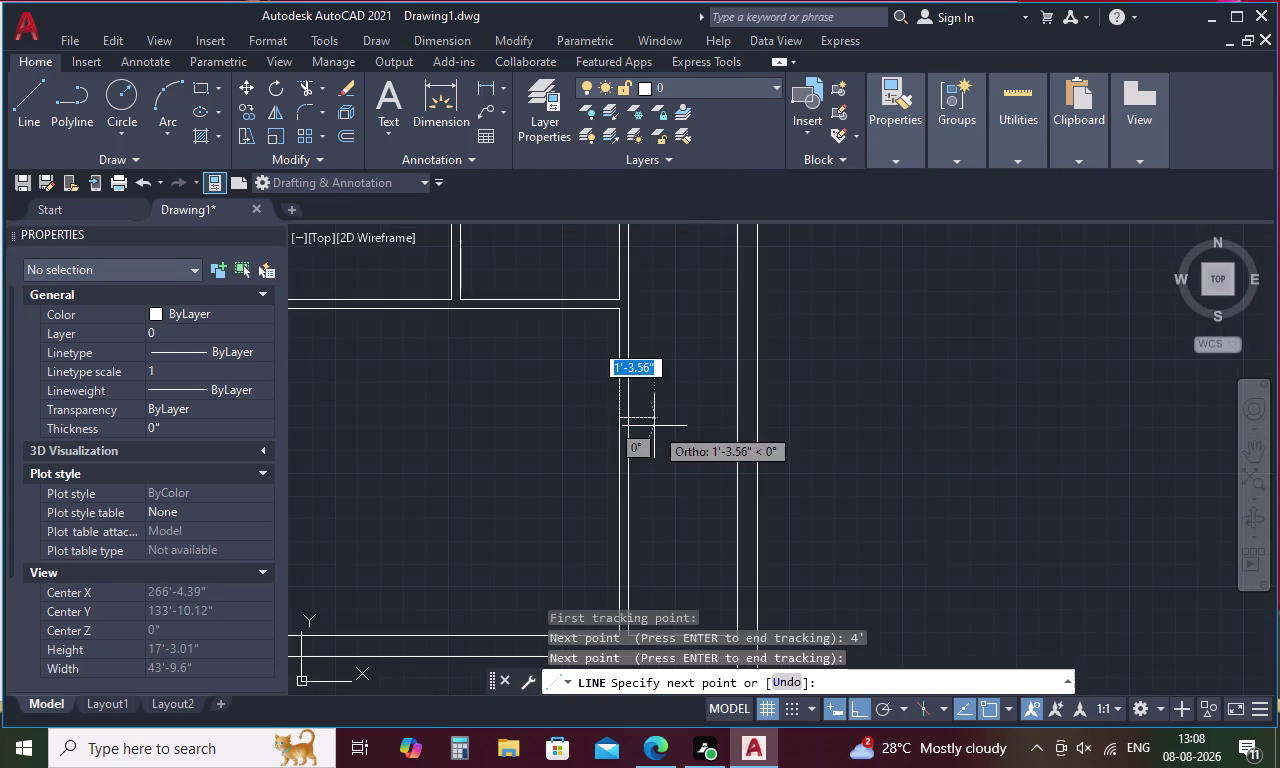
click(628, 413)
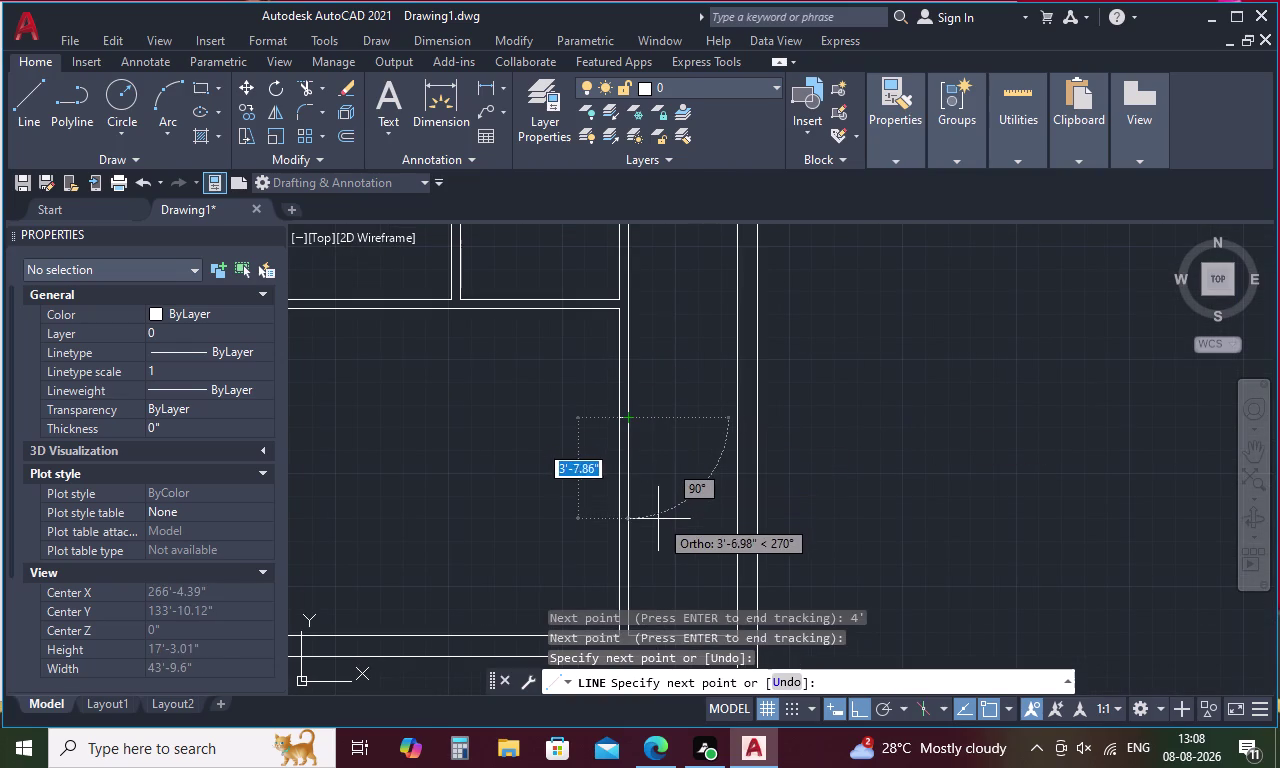
key(t)
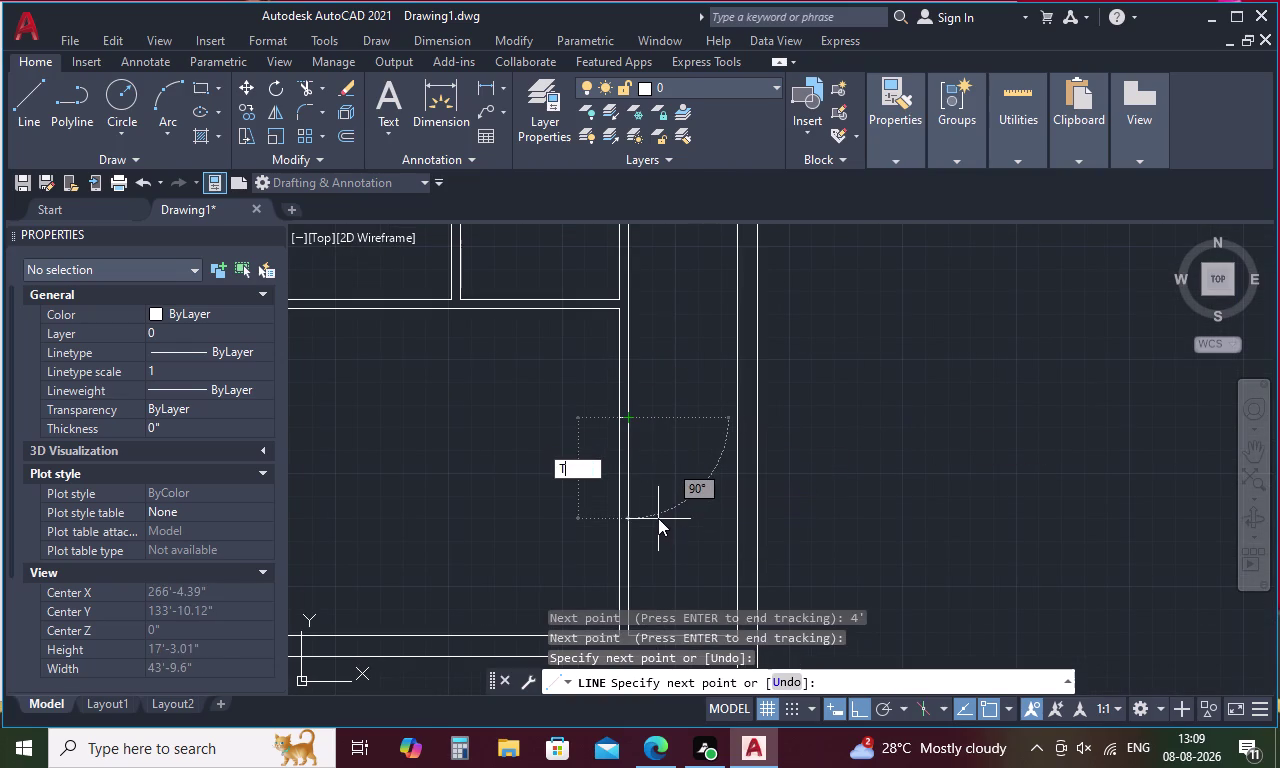
key(k)
key(space)
click(627, 415)
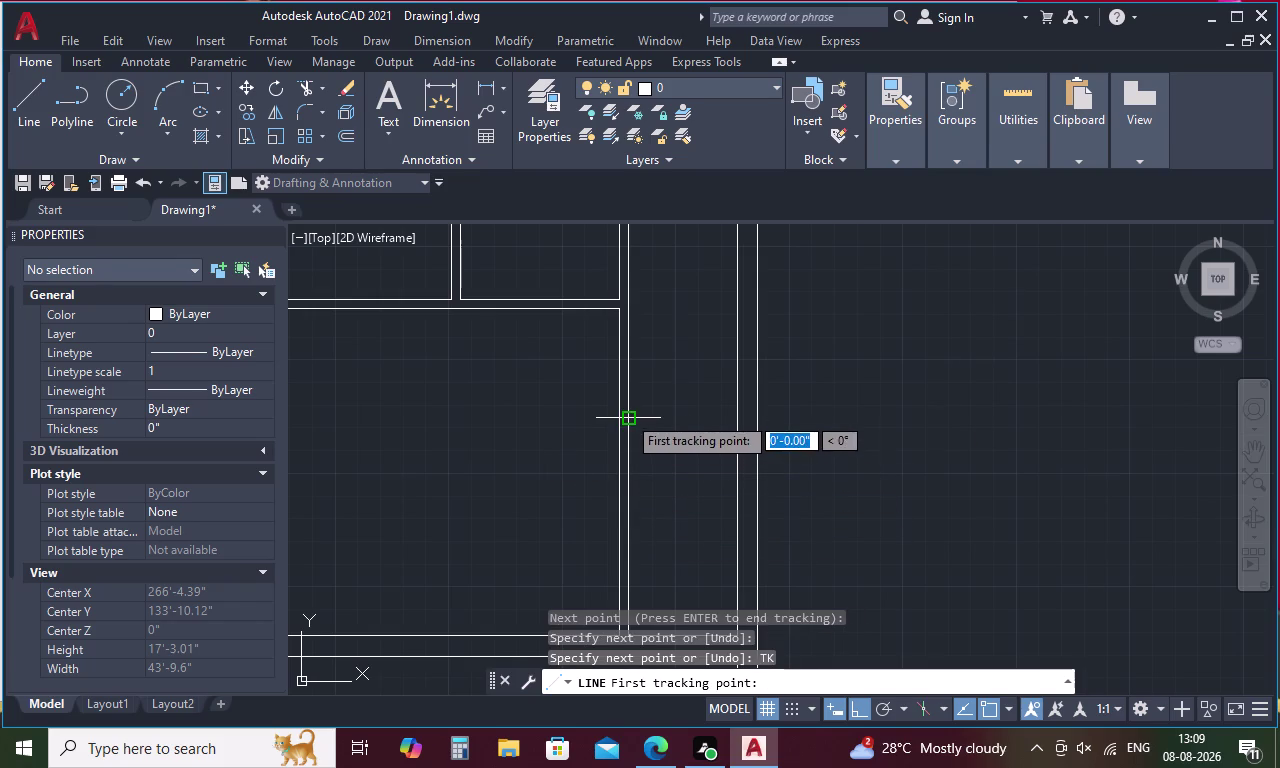
middle_drag(641, 560, 641, 450)
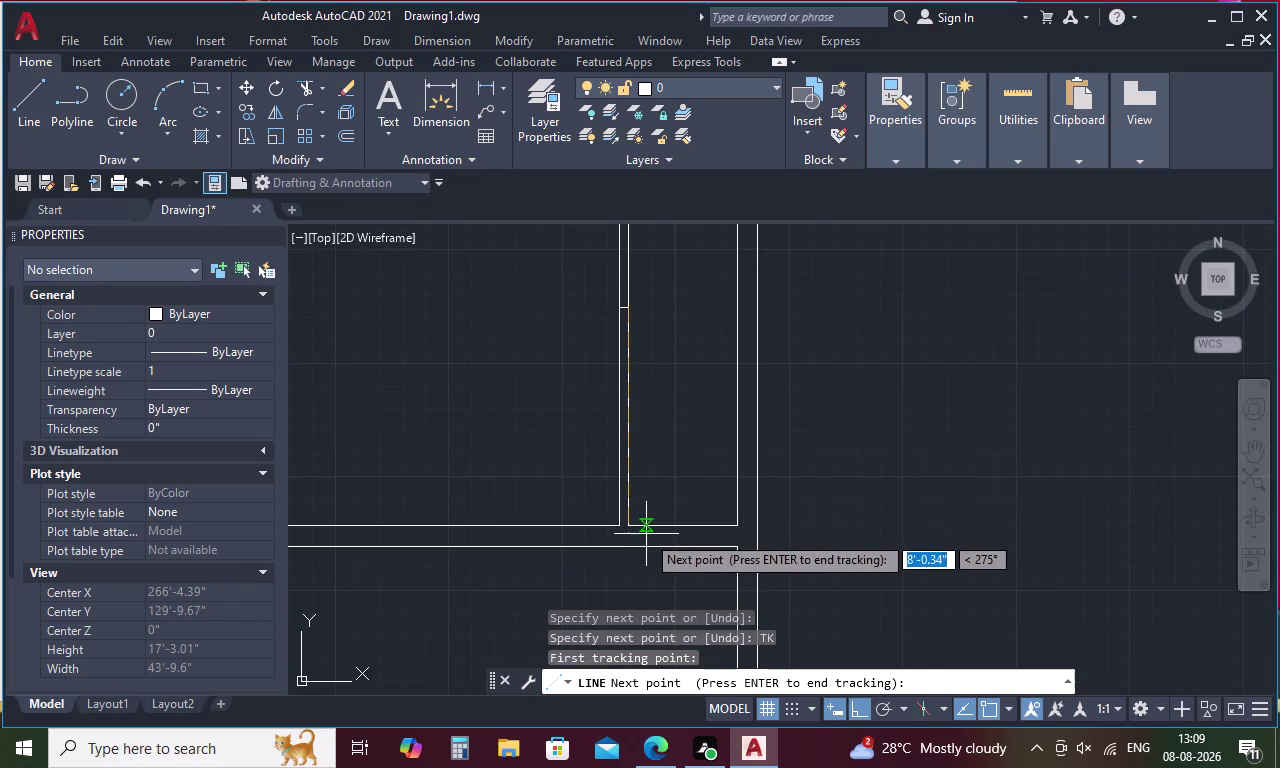
key(6)
key(apostrophe)
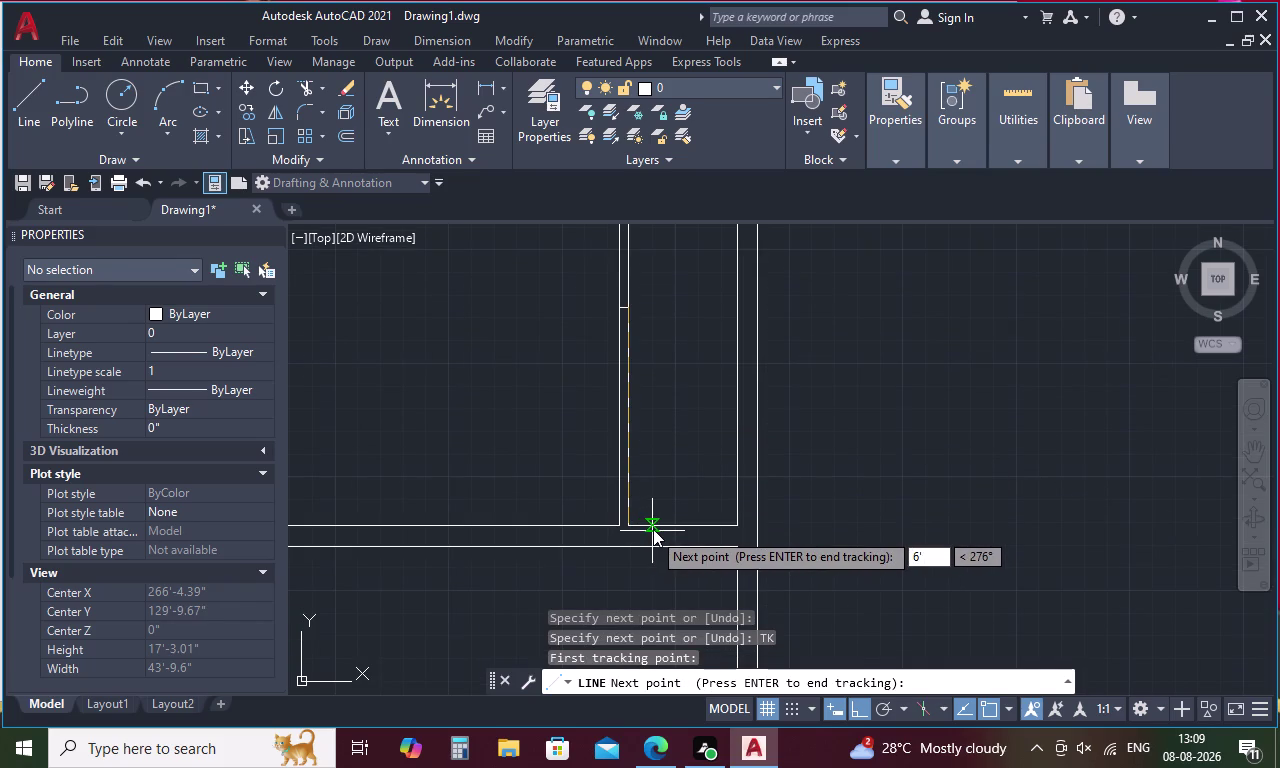
key(space)
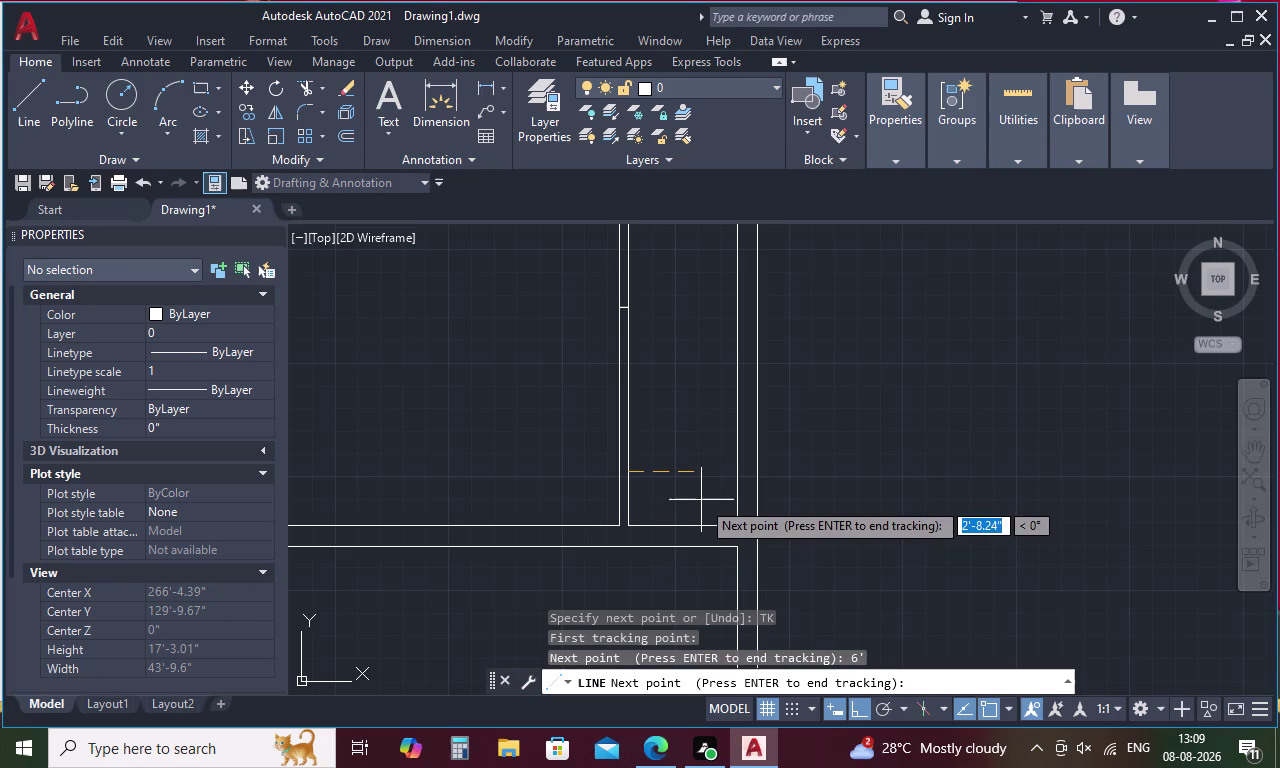
key(Escape)
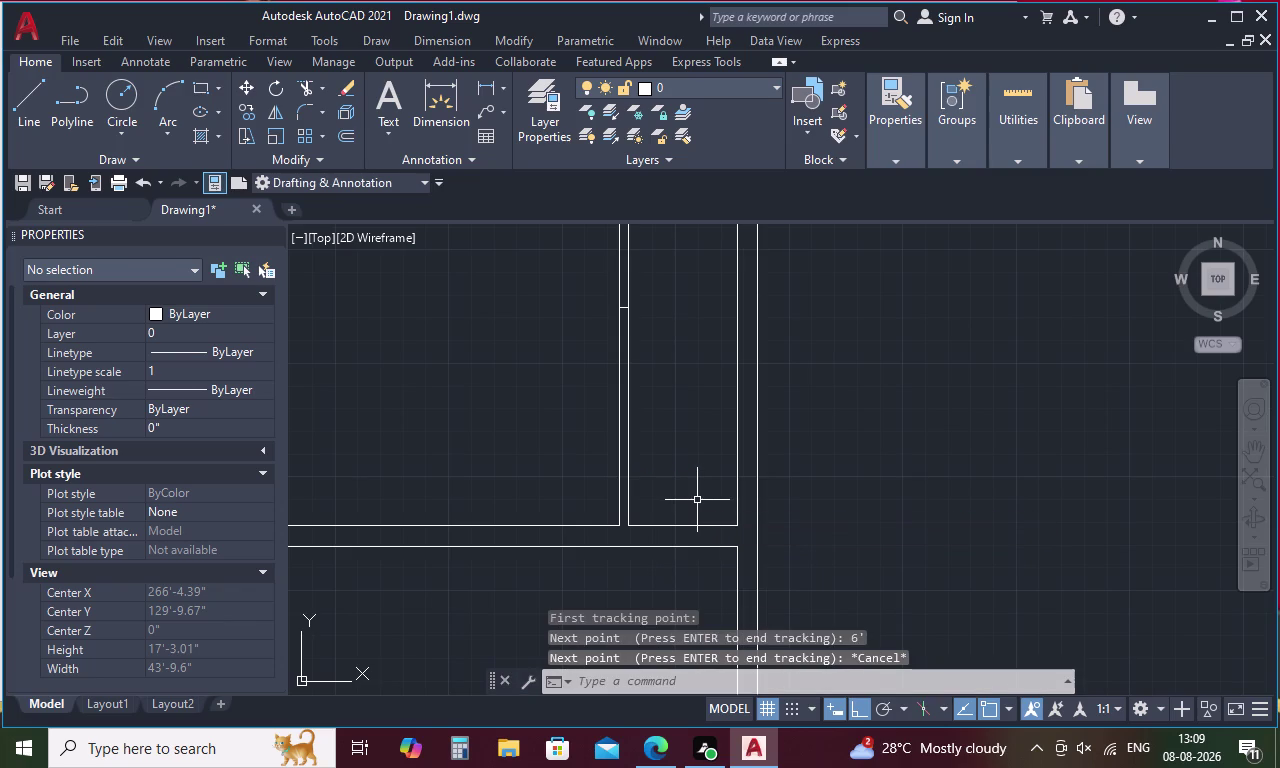
middle_drag(696, 500, 725, 546)
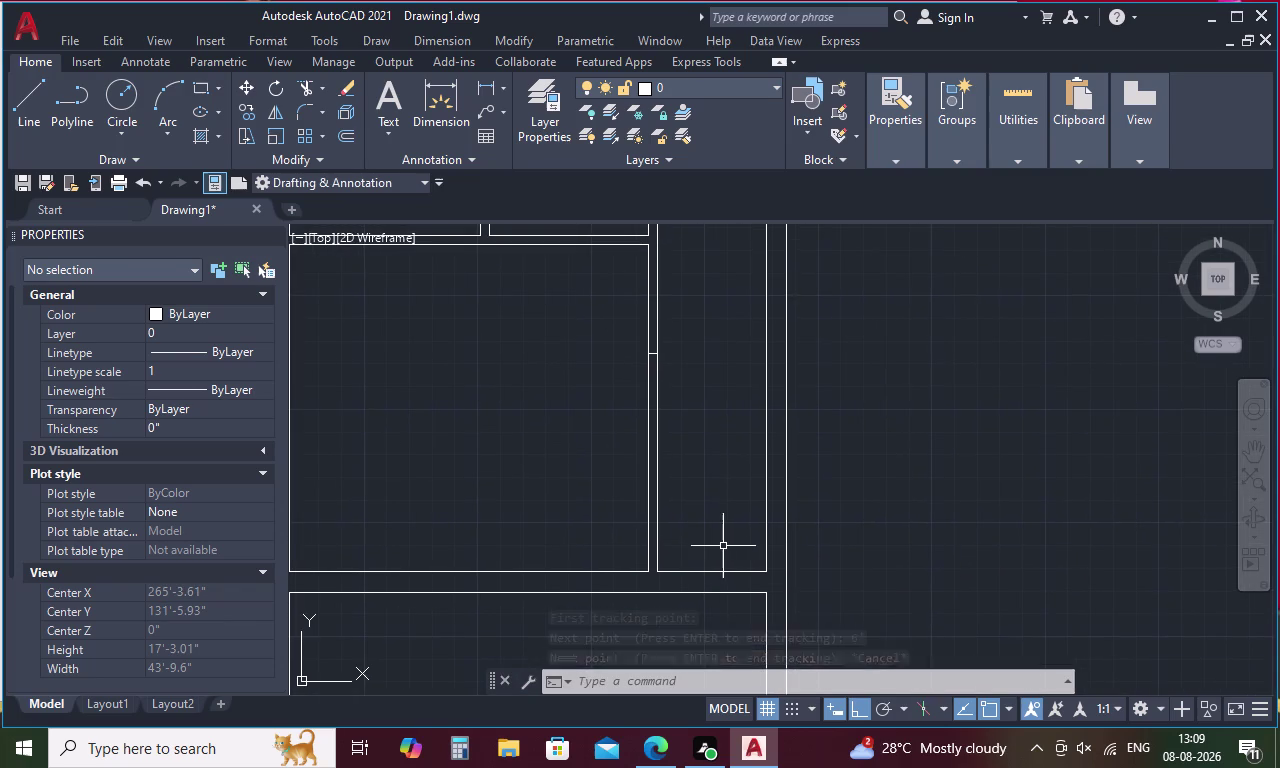
scroll(down, 3)
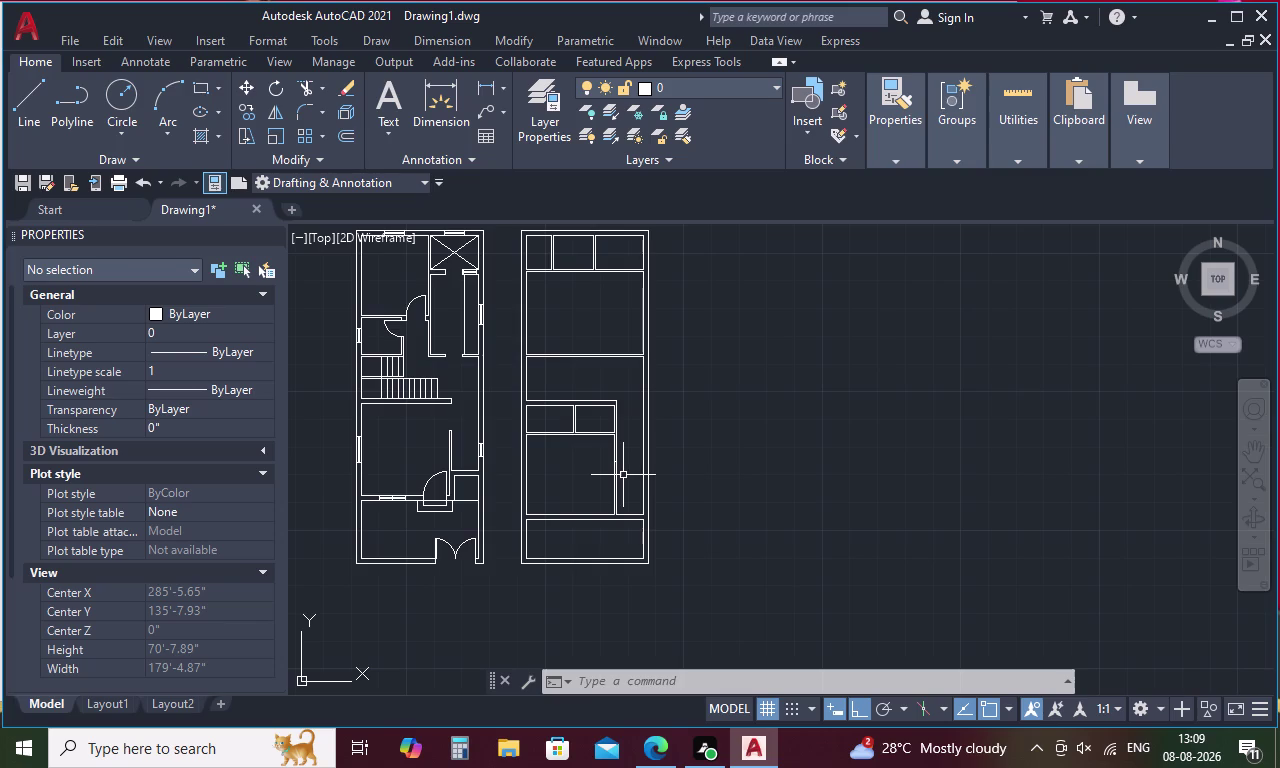
key(Escape)
scroll(up, 3)
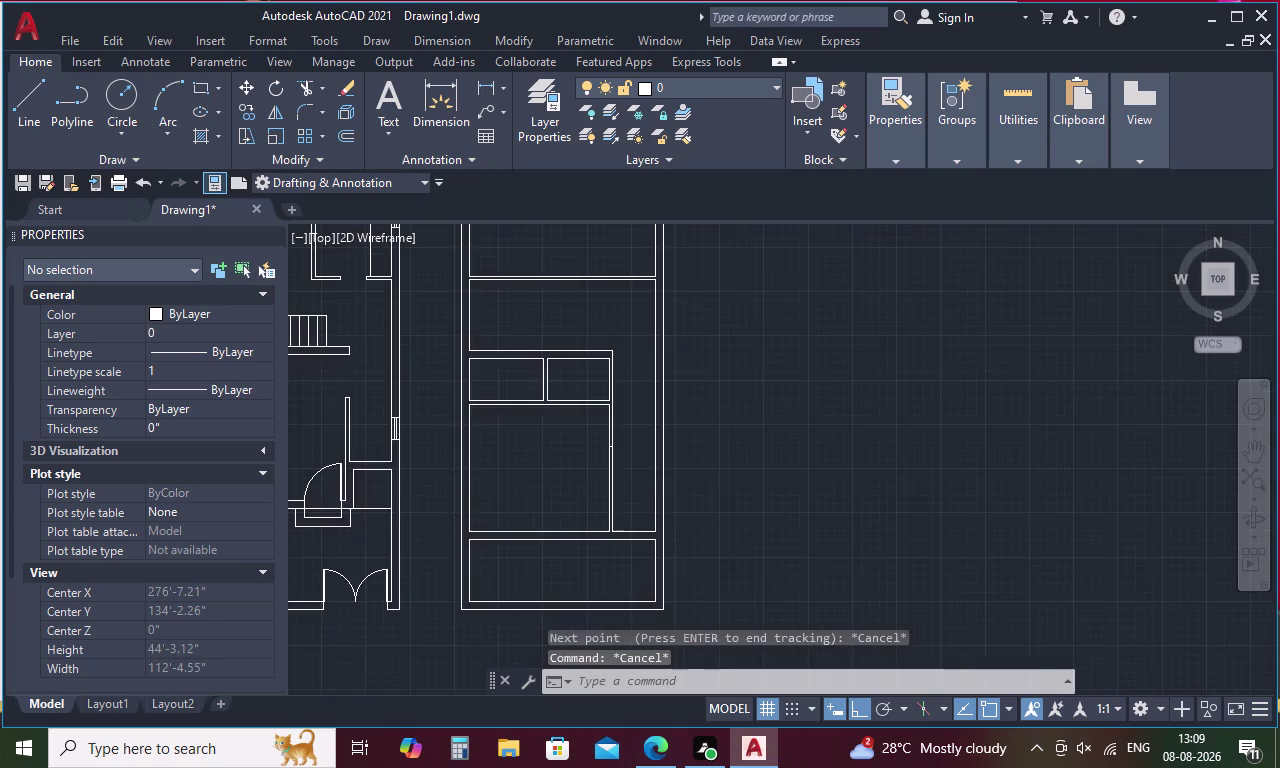
key(l)
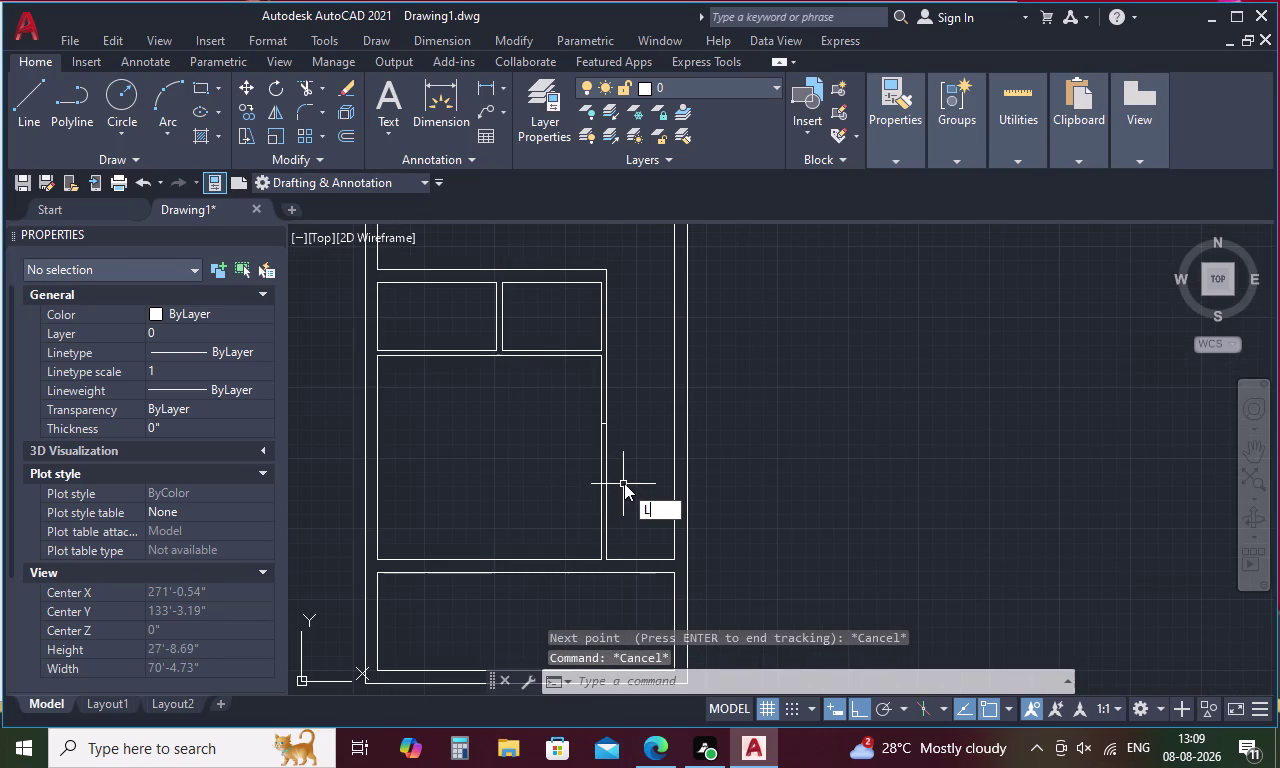
key(Escape)
key(f)
key(BackSpace)
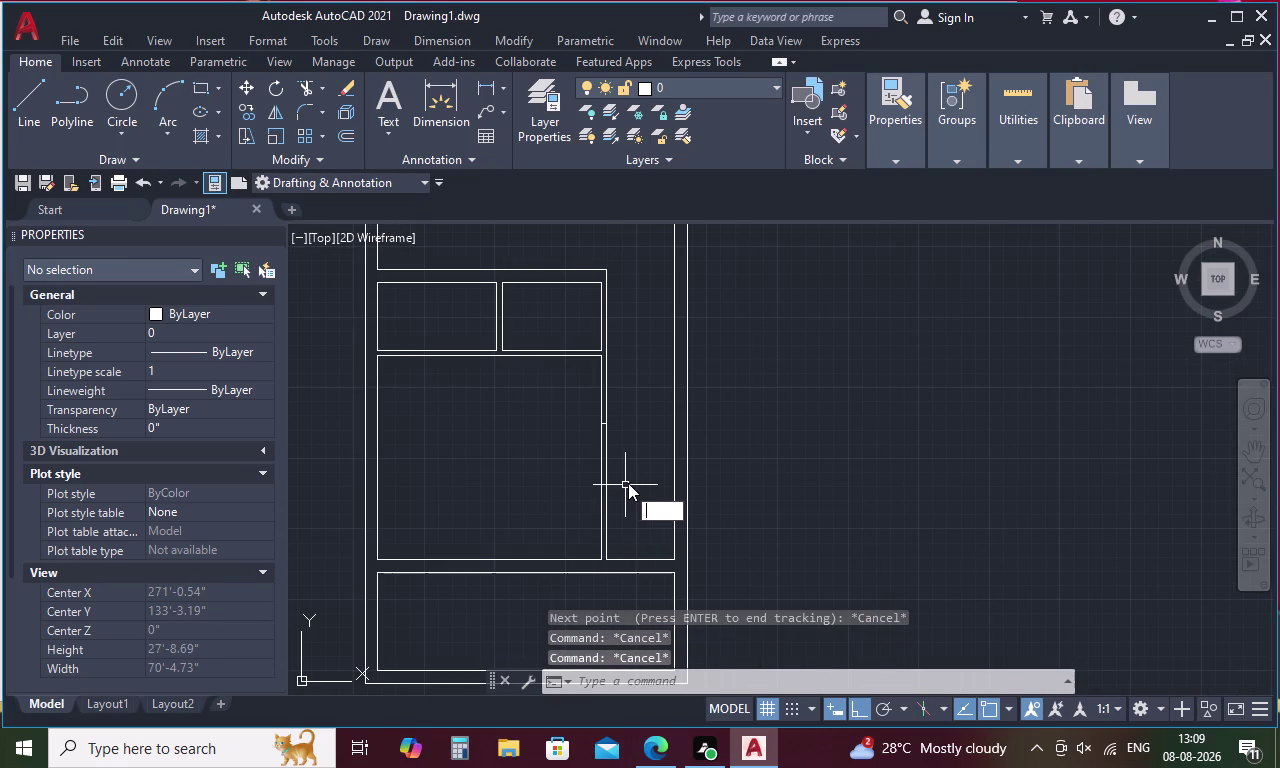
key(s)
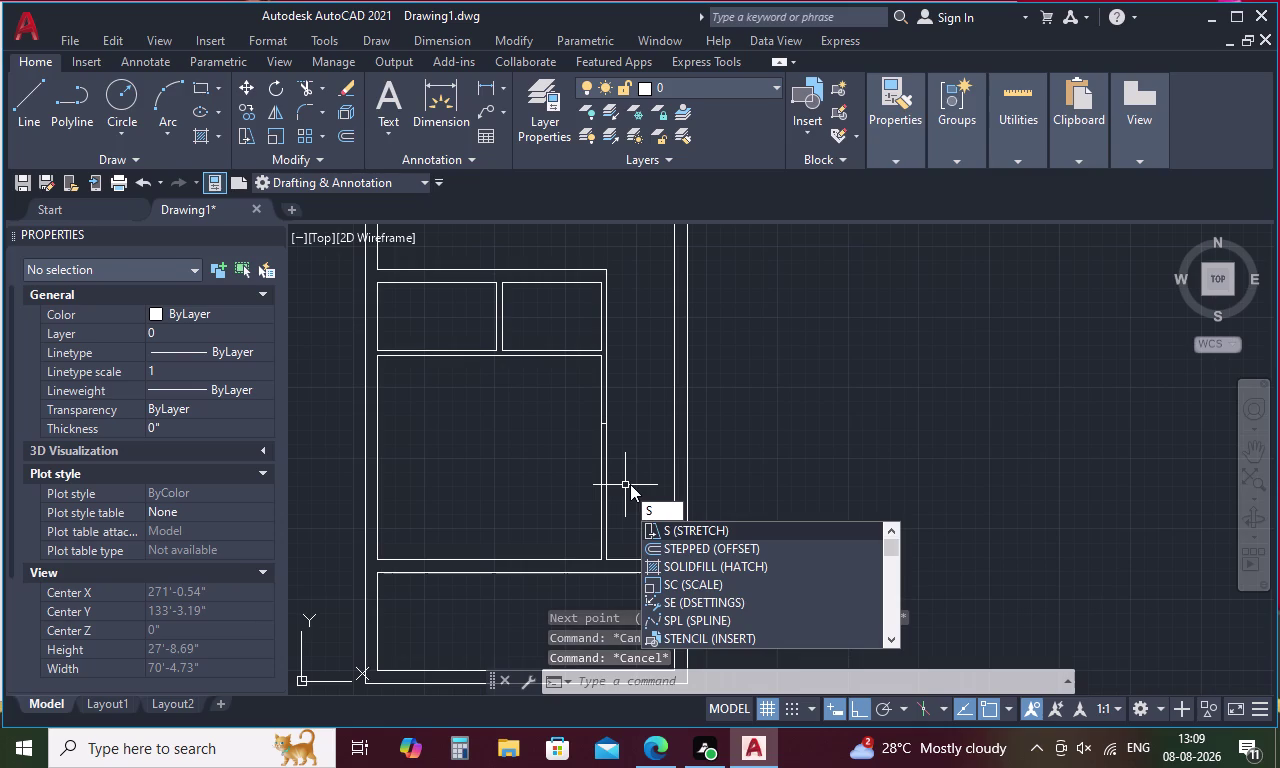
key(i)
key(space)
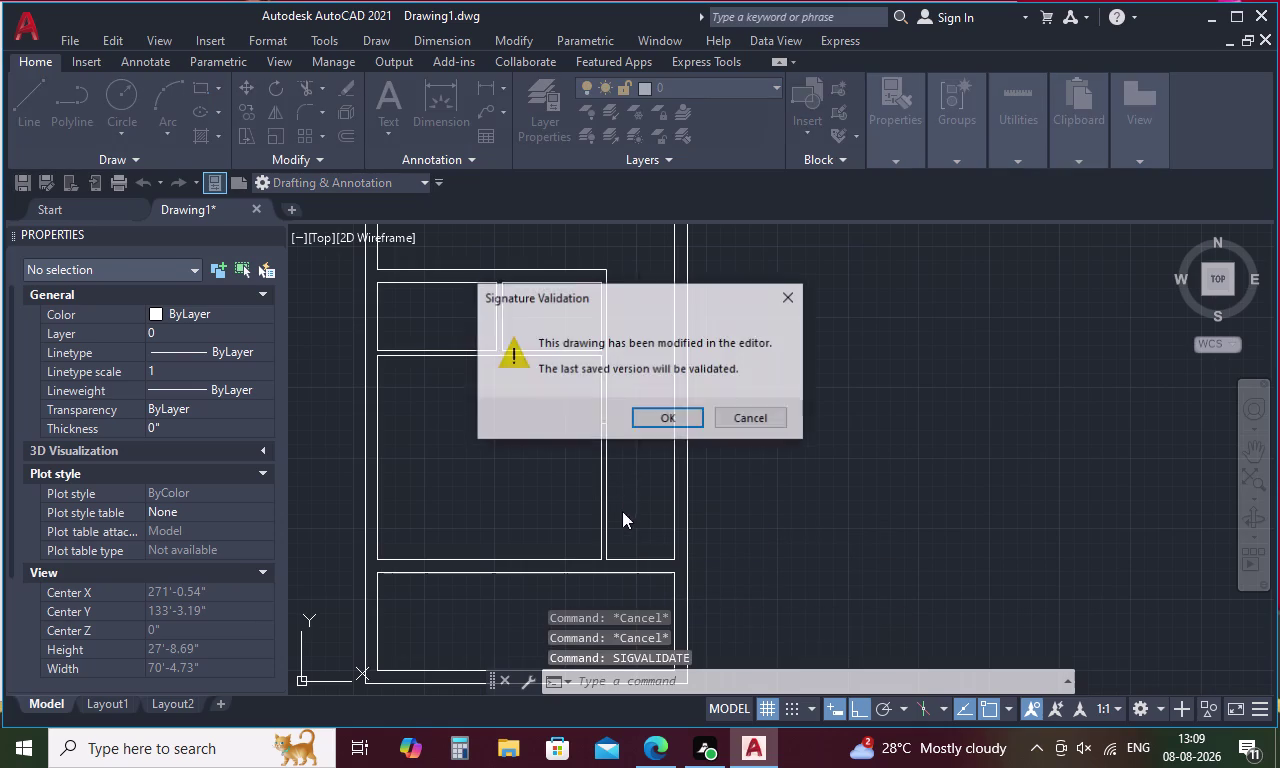
click(786, 300)
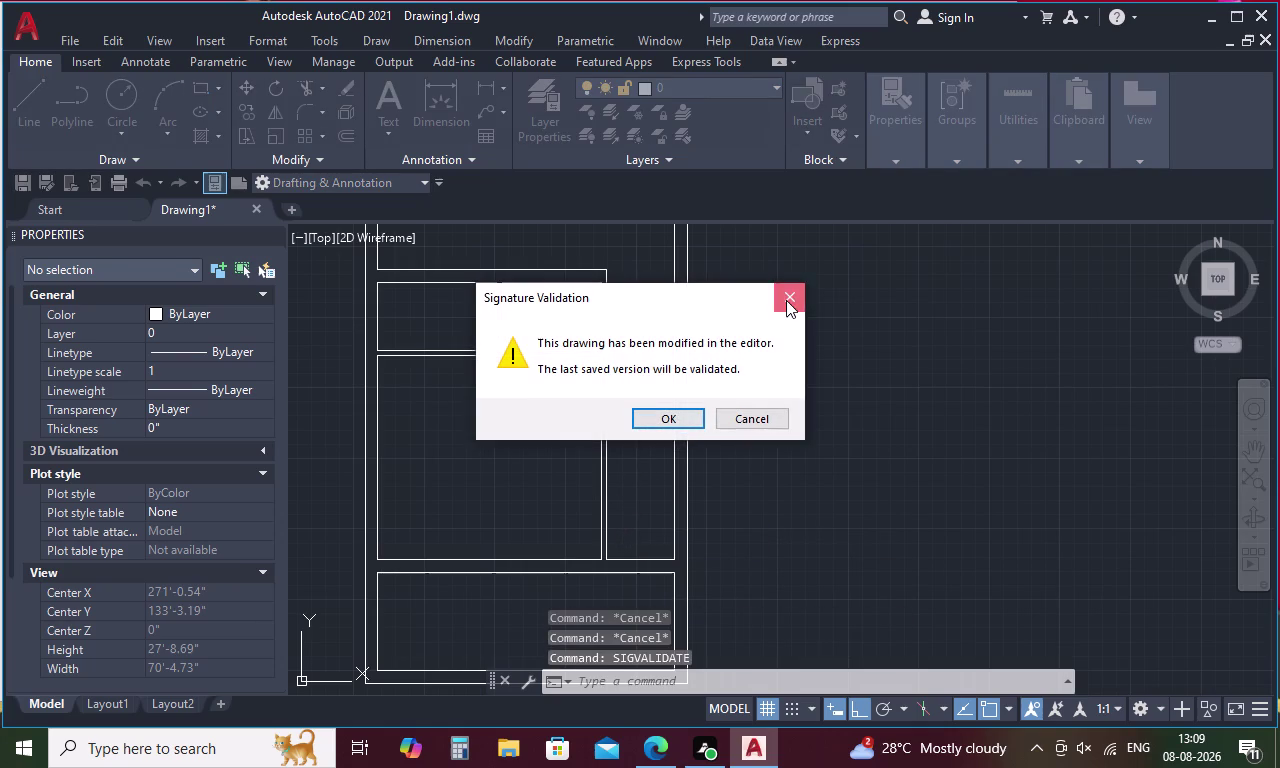
key(Escape)
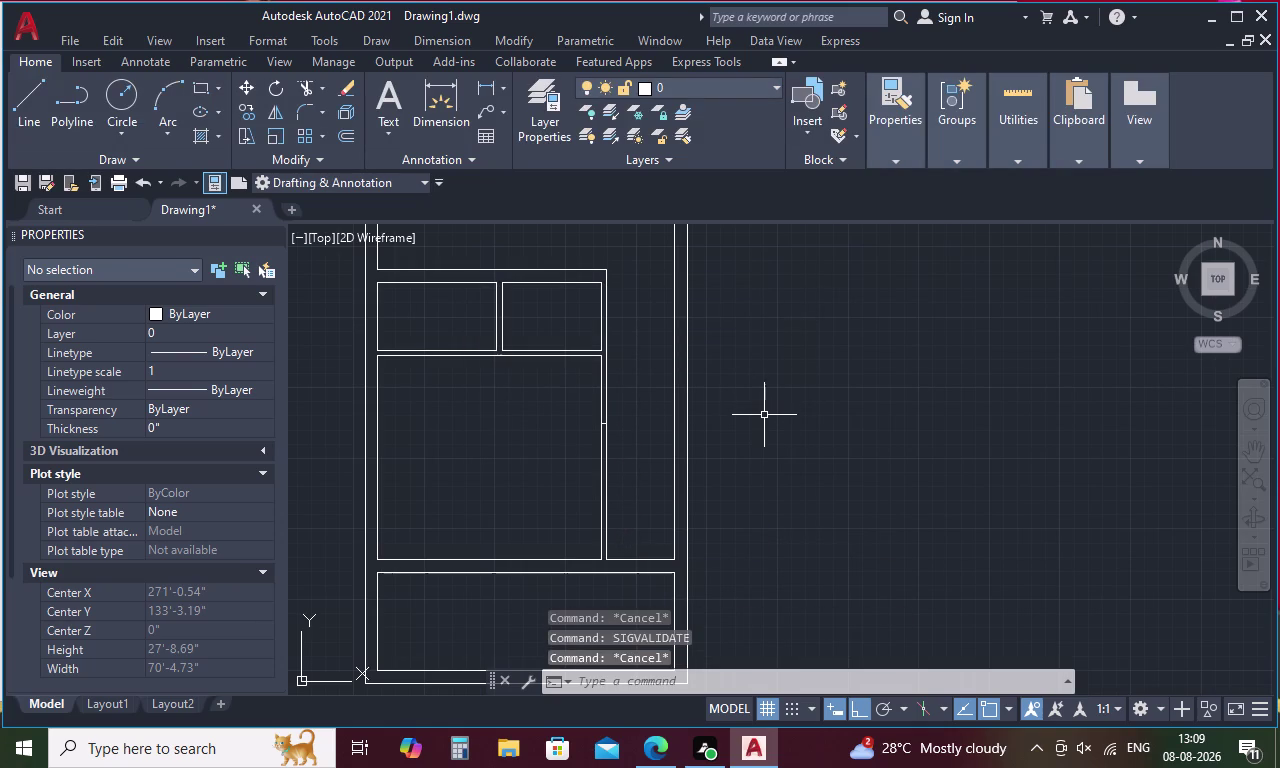
text(DI)
key(space)
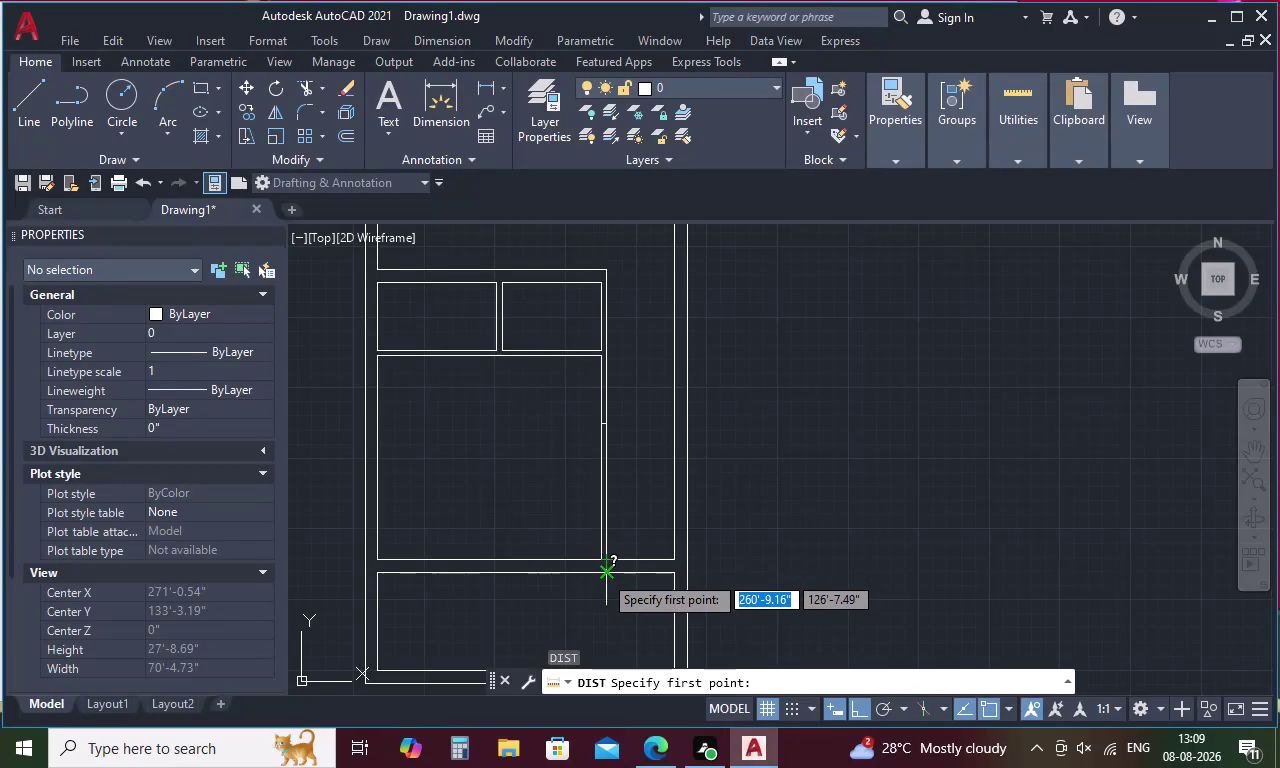
click(603, 574)
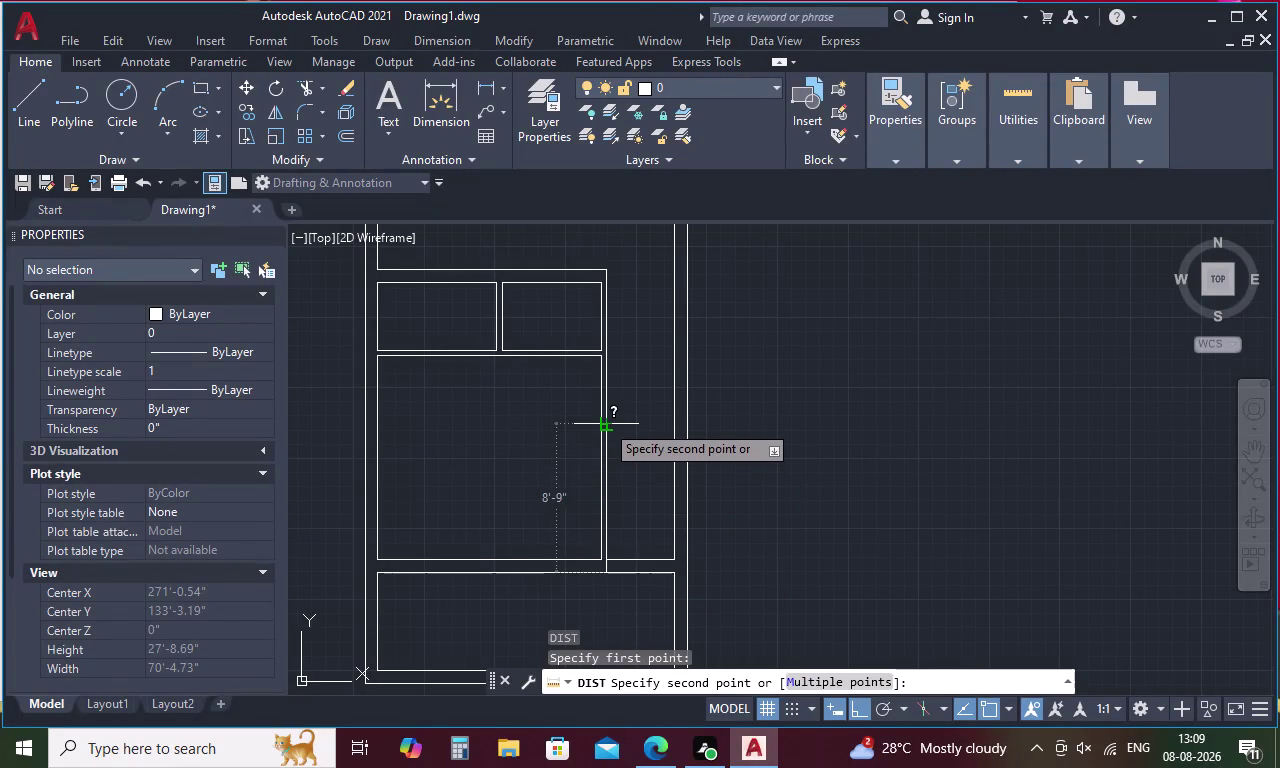
key(Escape)
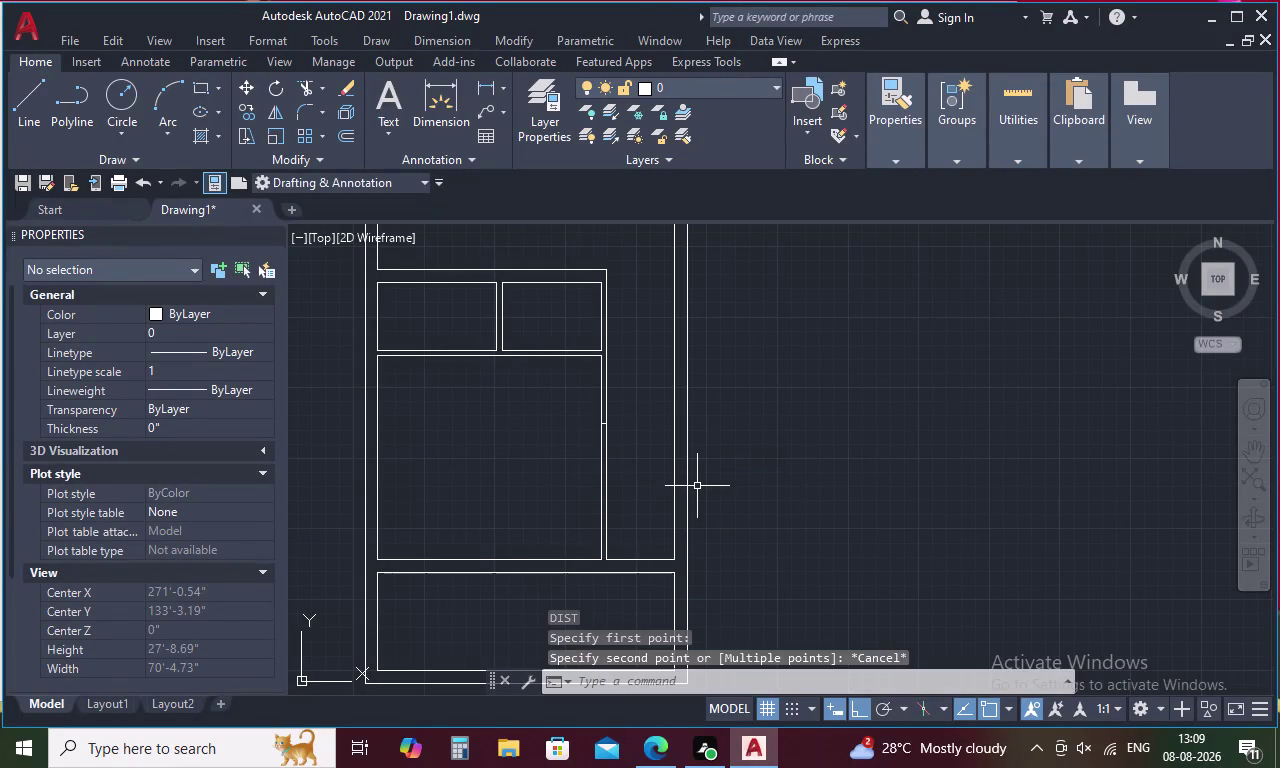
text(O)
key(space)
Set the offset distance to 4.7', correcting an initial 5.5 entry.
key(5)
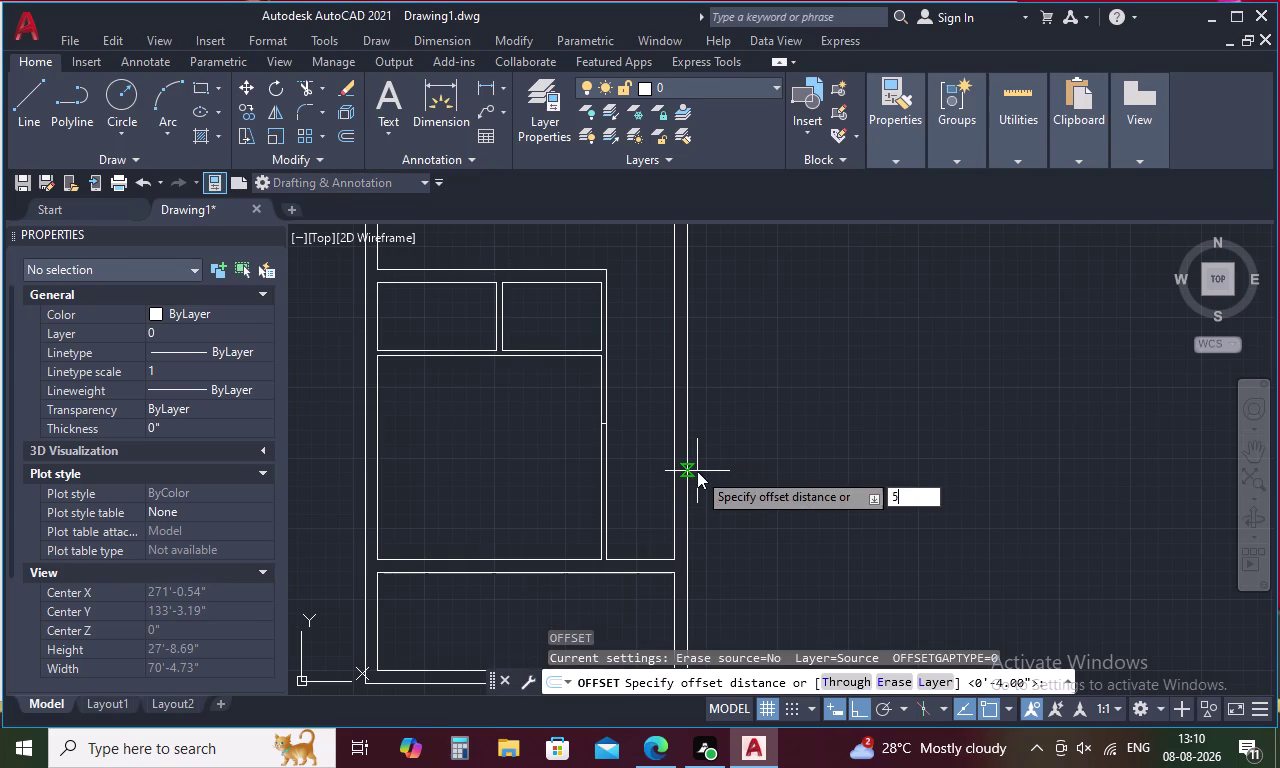
key(period)
key(5)
key(BackSpace)
key(BackSpace)
key(BackSpace)
key(4)
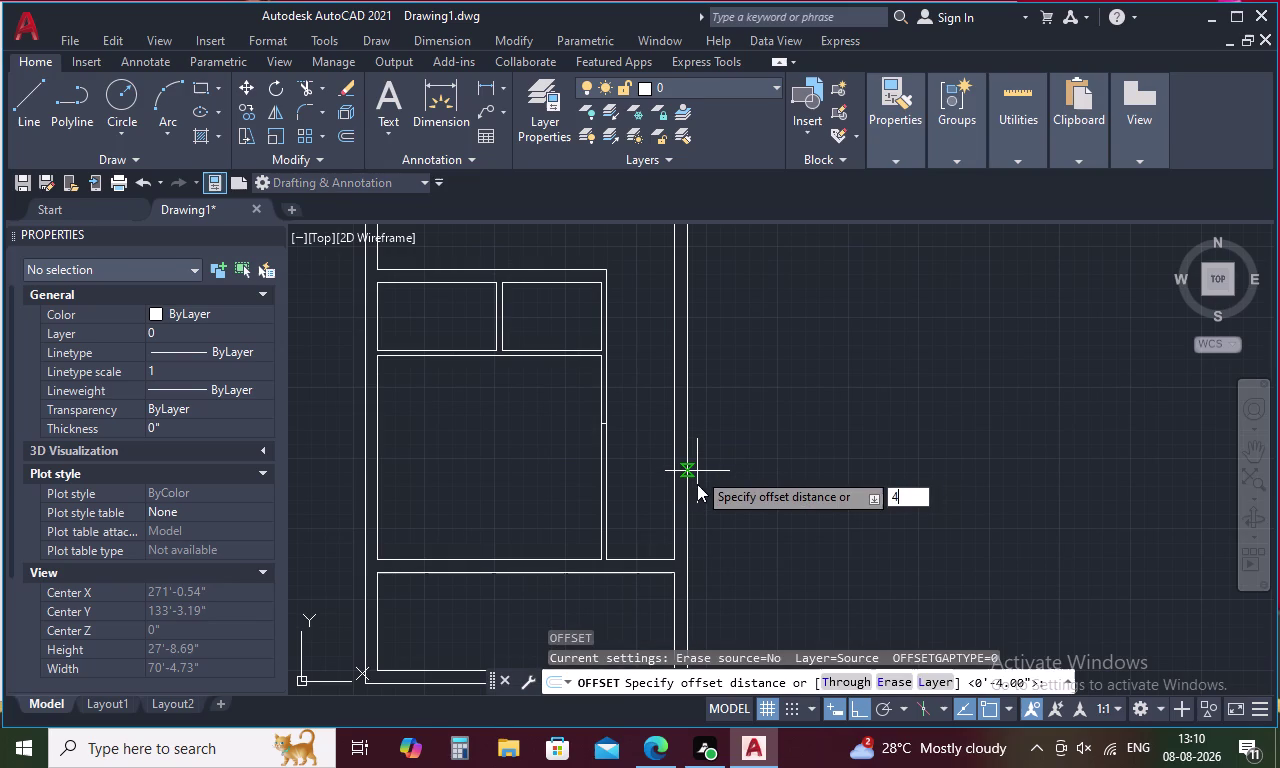
key(period)
key(7)
text(')
key(space)
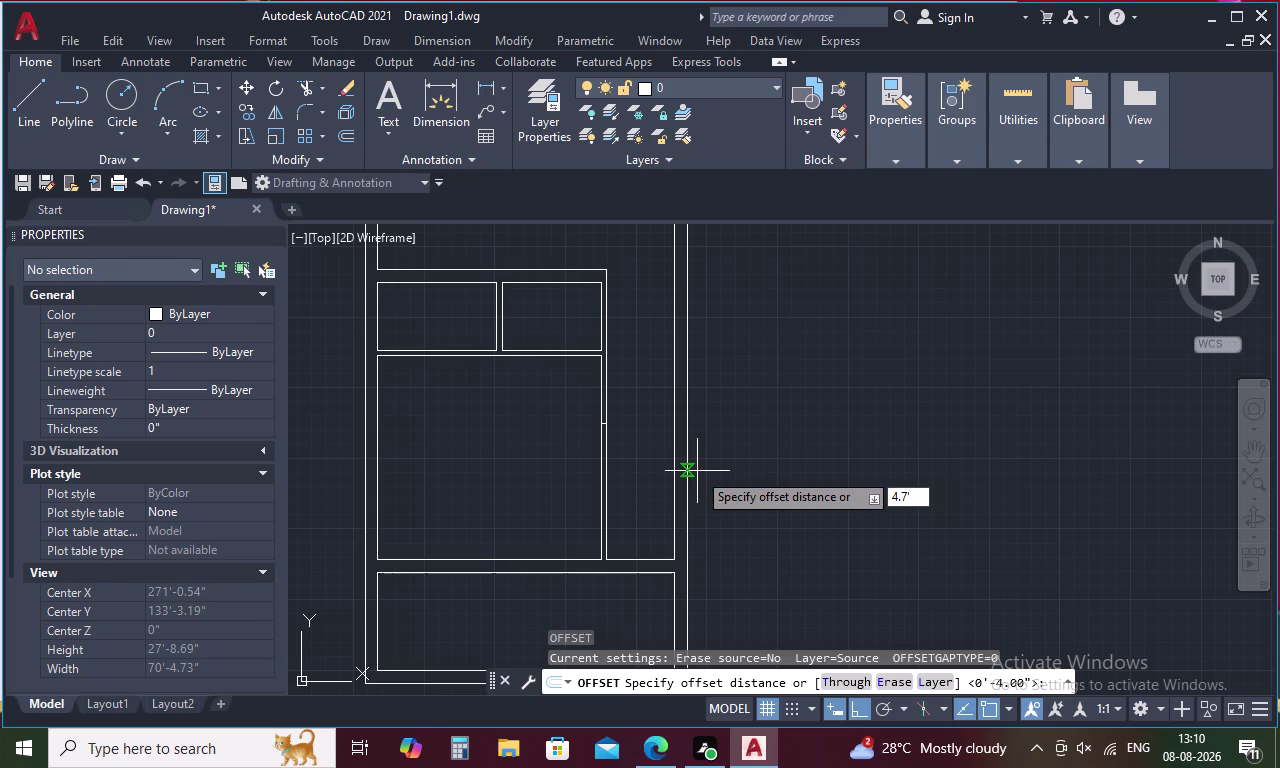
Offset the cupboard wall line to its left side and end the command.
scroll(up, 3)
click(604, 422)
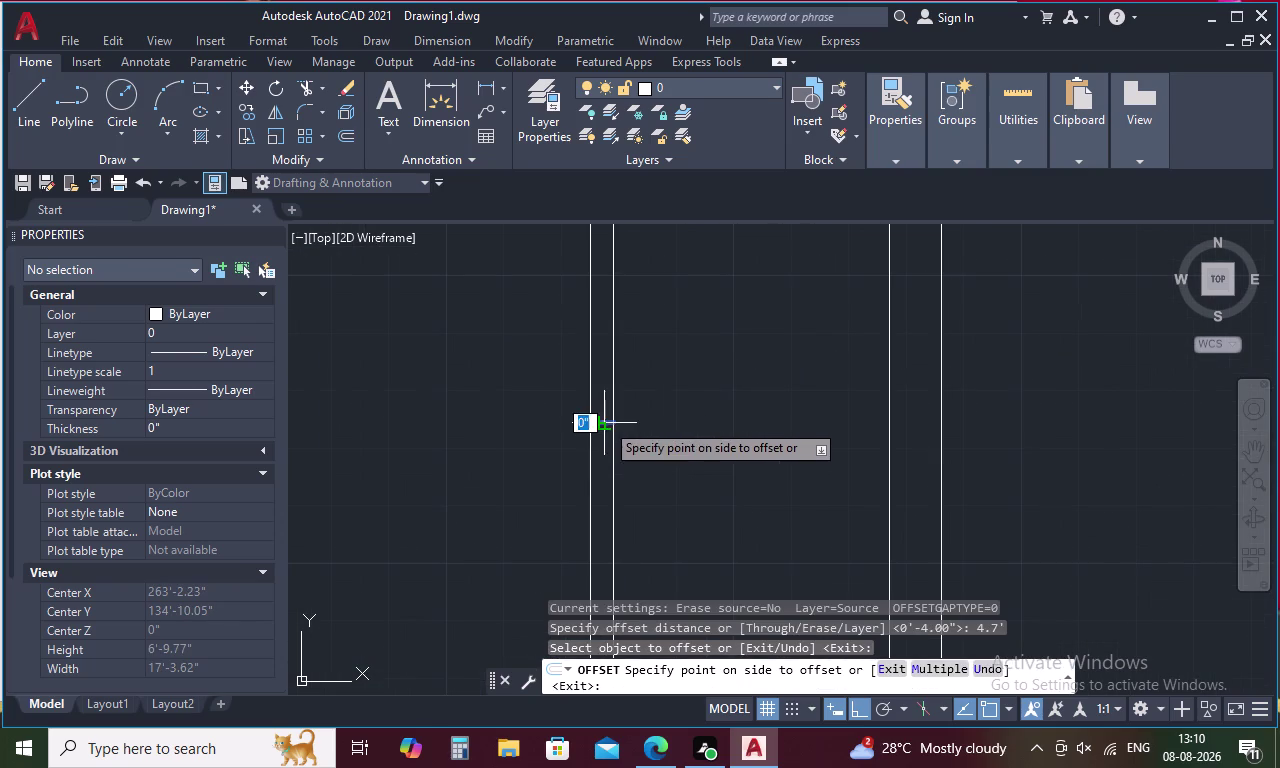
scroll(down, 3)
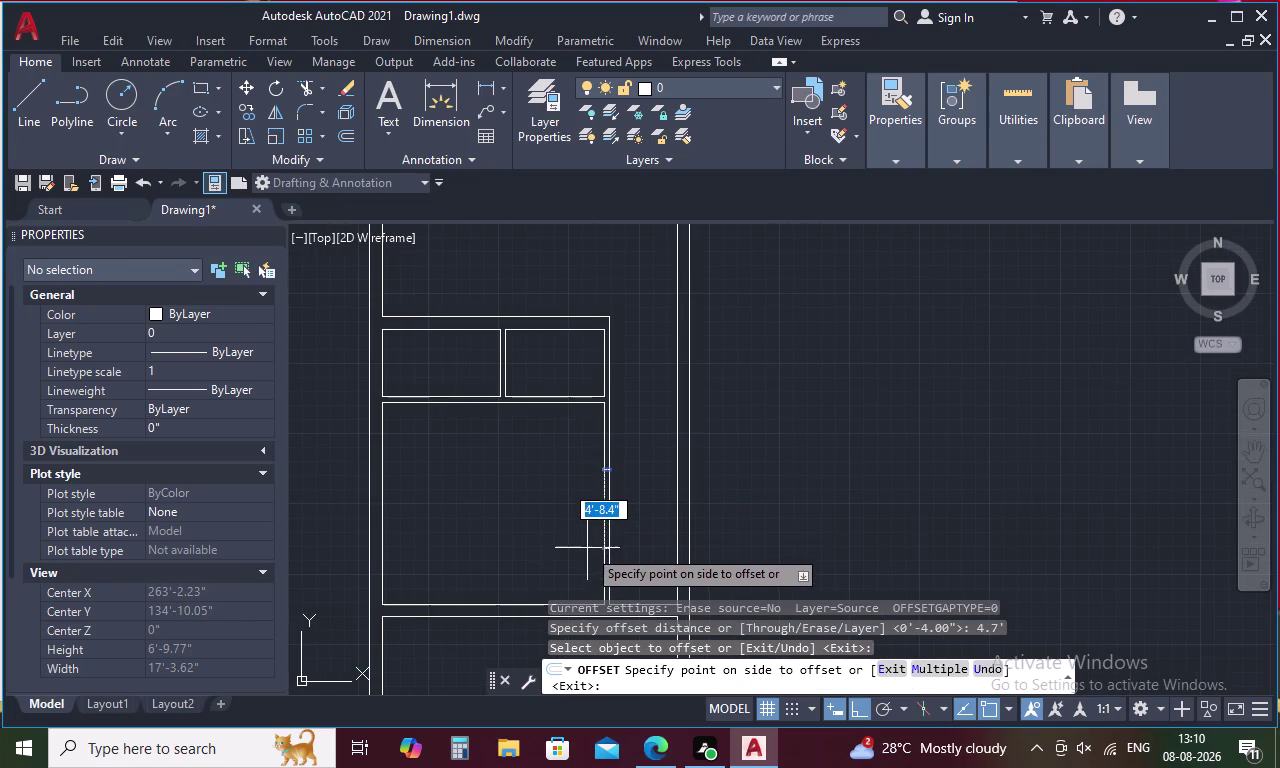
click(586, 552)
middle_drag(634, 554, 633, 504)
key(Escape)
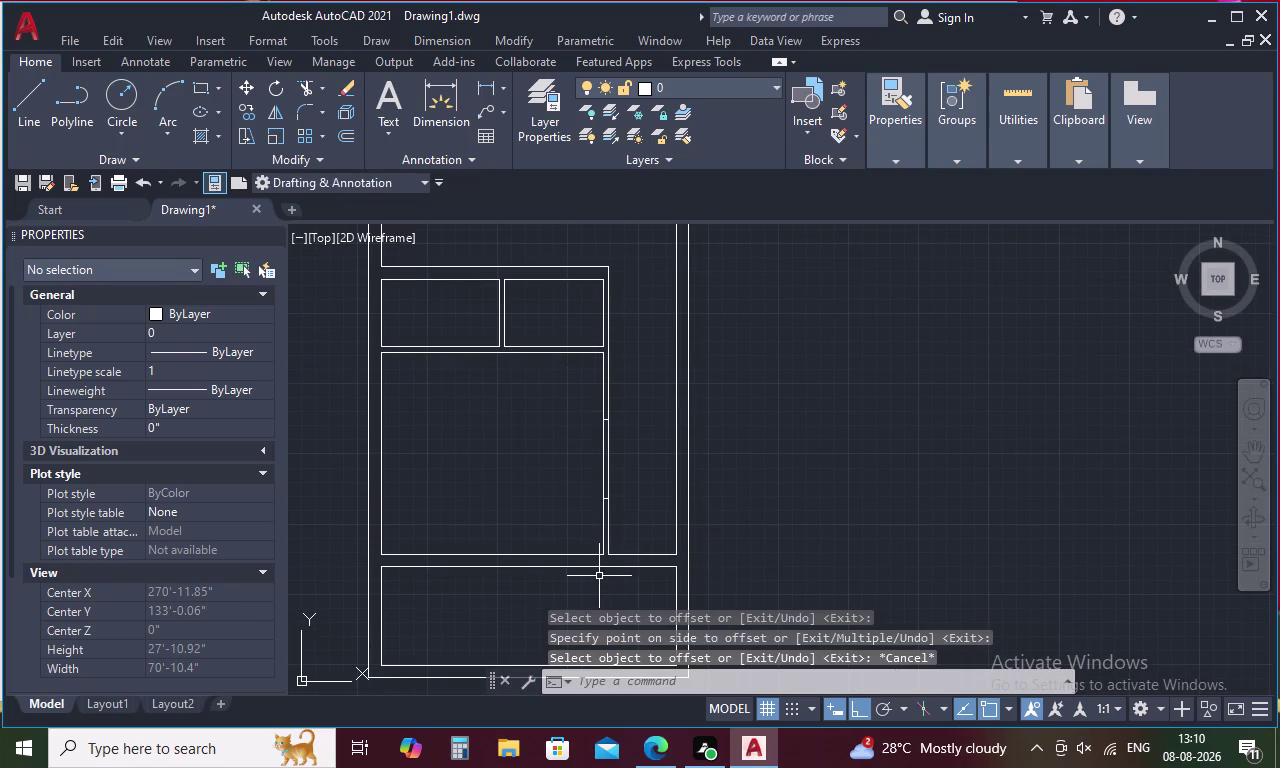
scroll(up, 3)
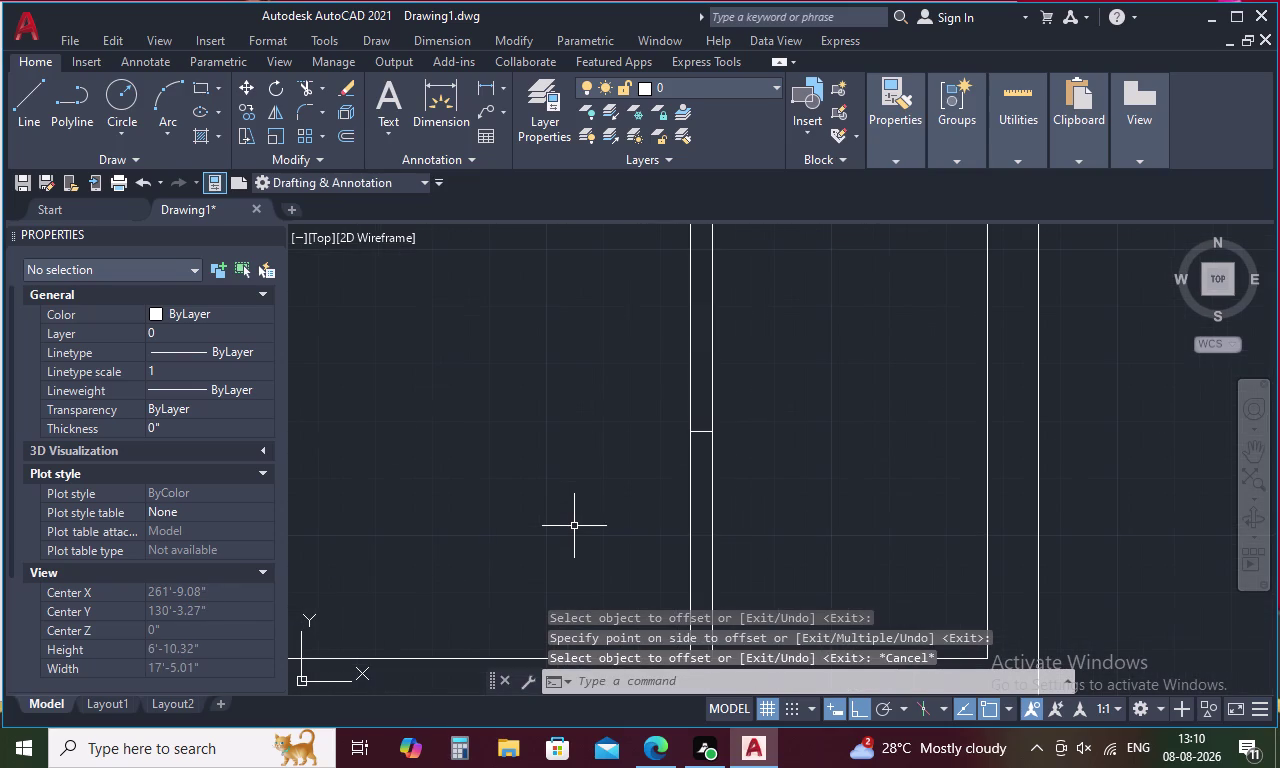
key(e)
text(X)
key(space)
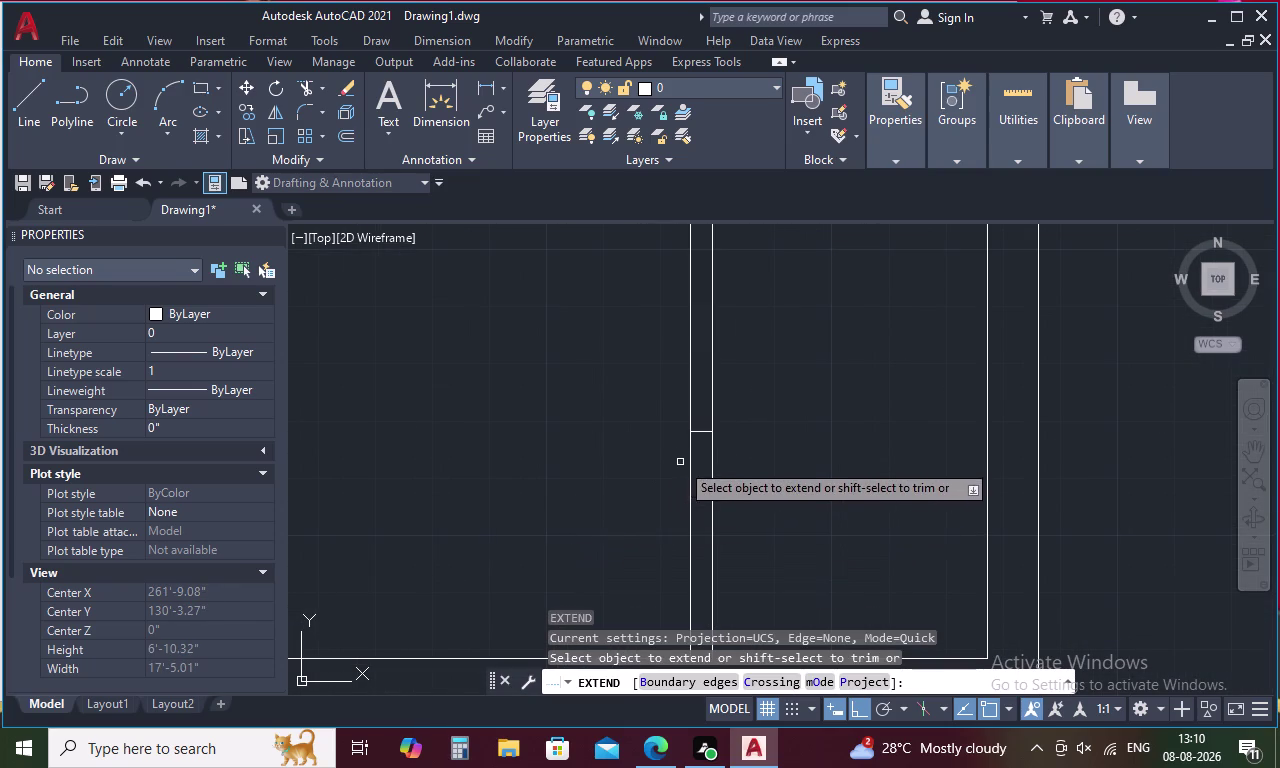
key(Escape)
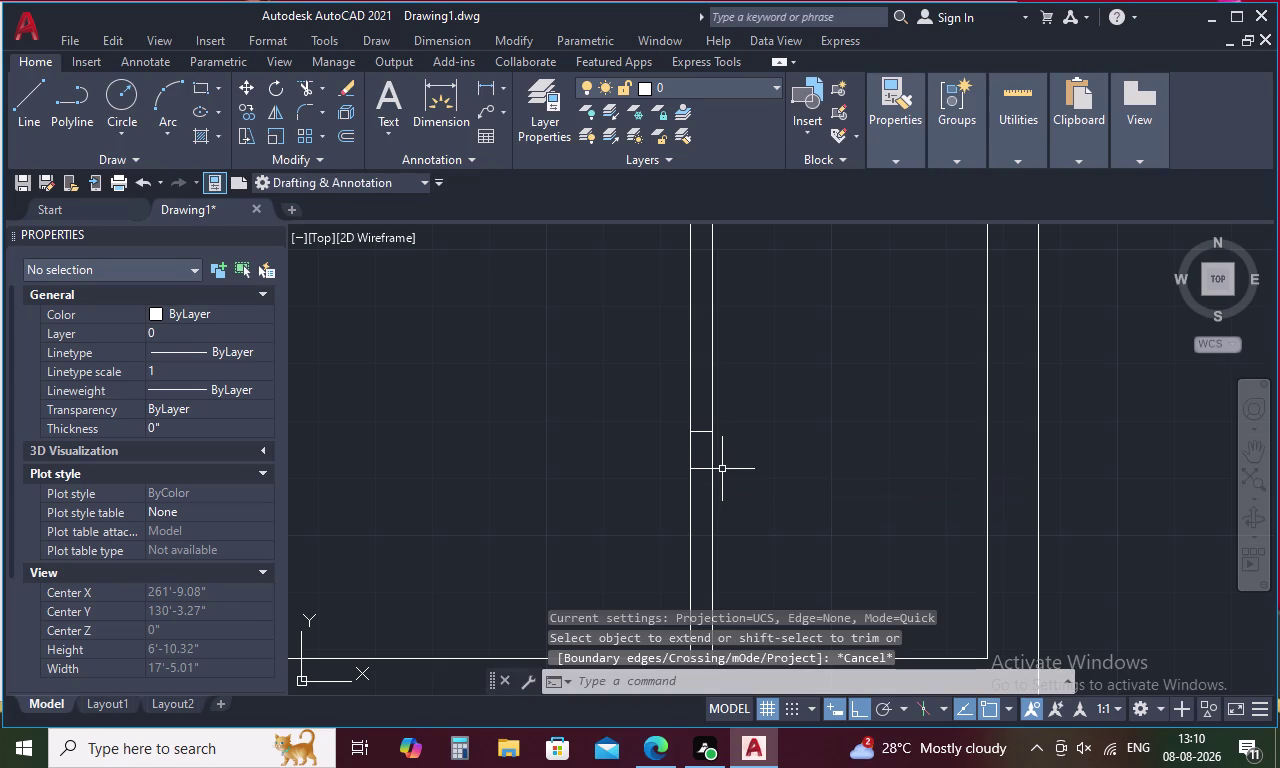
text(TR)
key(space)
drag(752, 373, 749, 372)
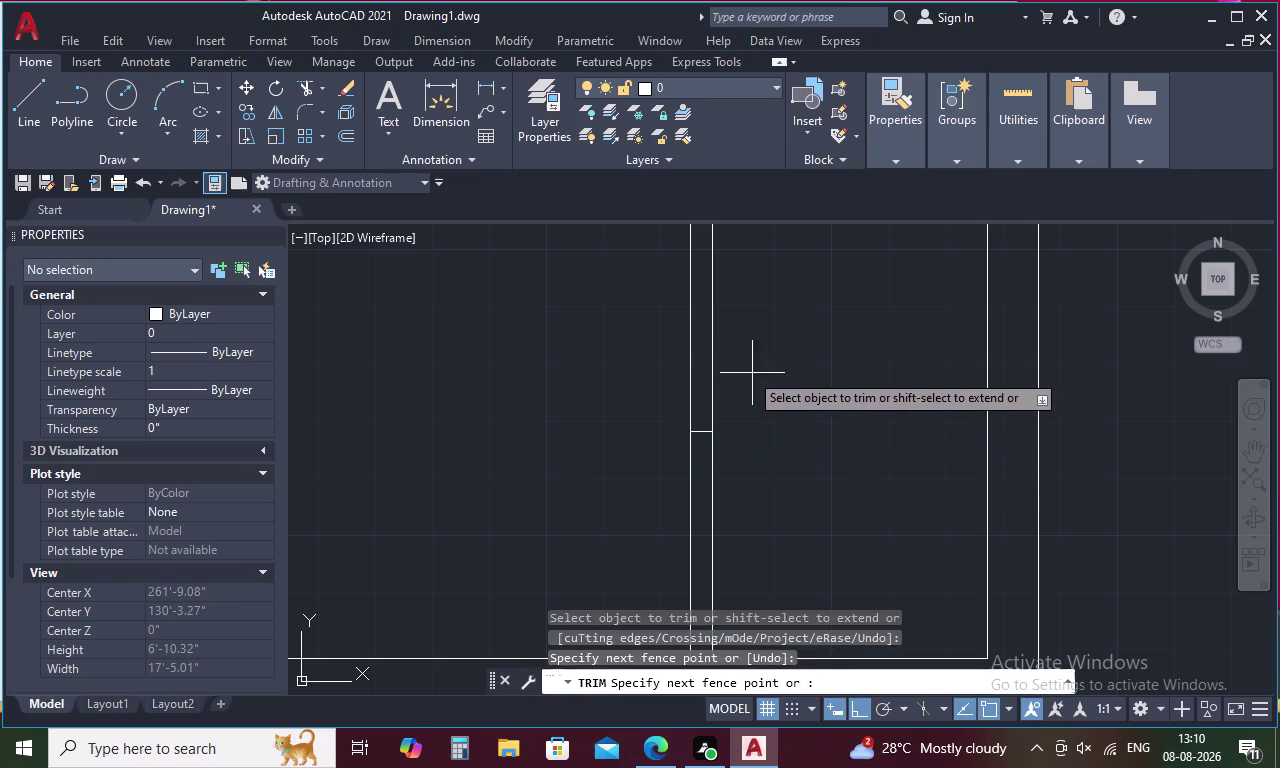
drag(749, 372, 682, 367)
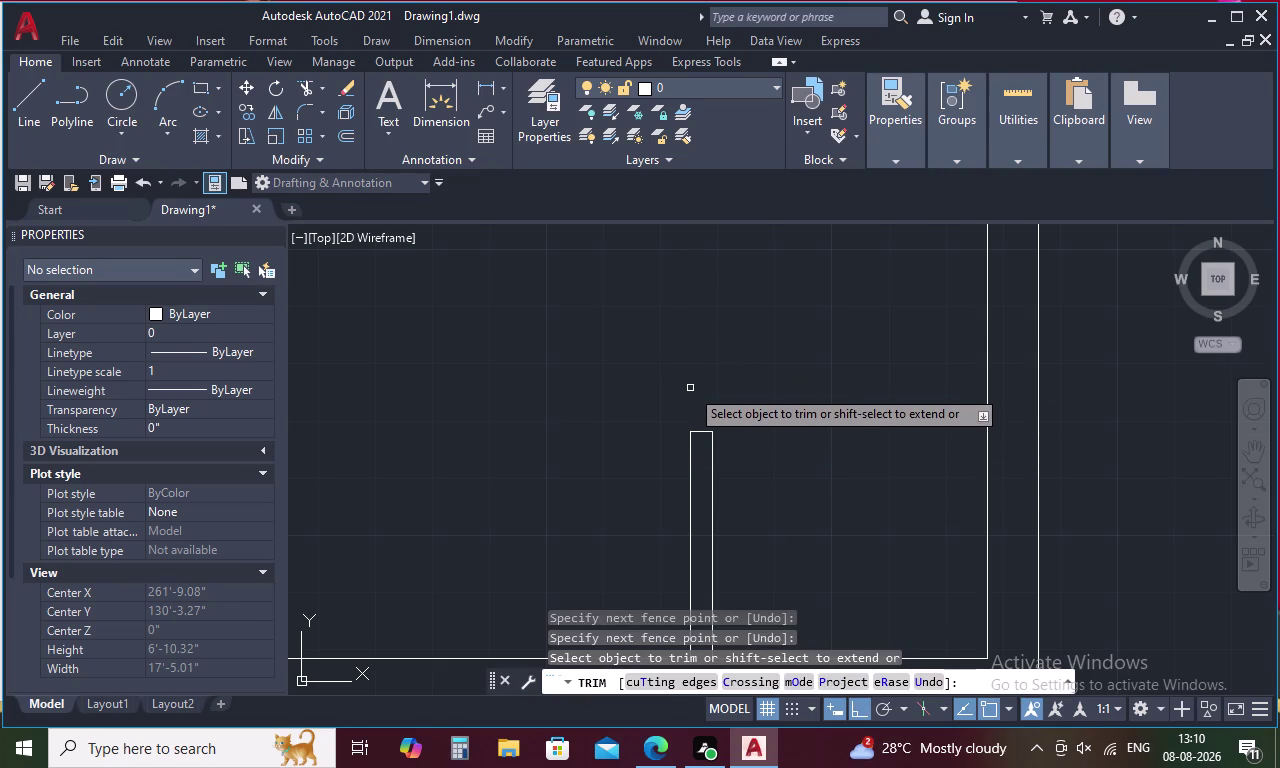
key(ctrl+z)
scroll(down, 3)
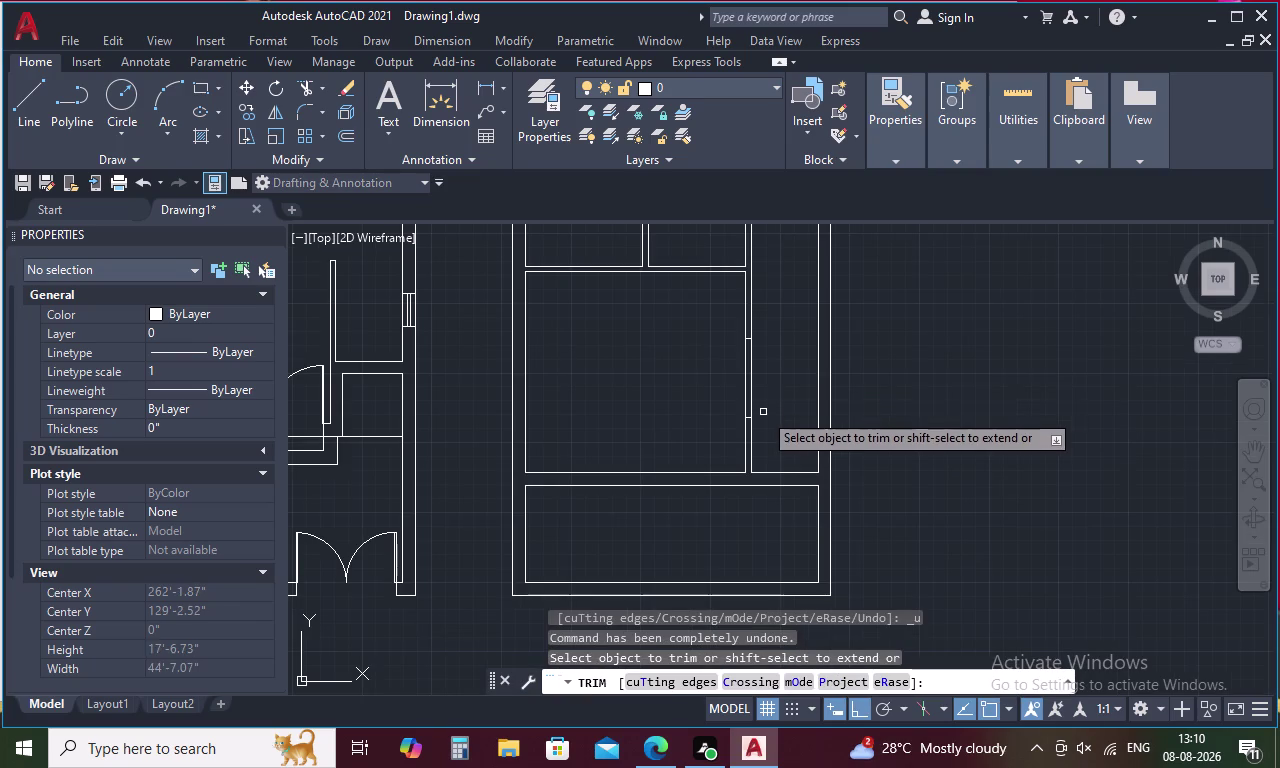
middle_drag(777, 381, 780, 435)
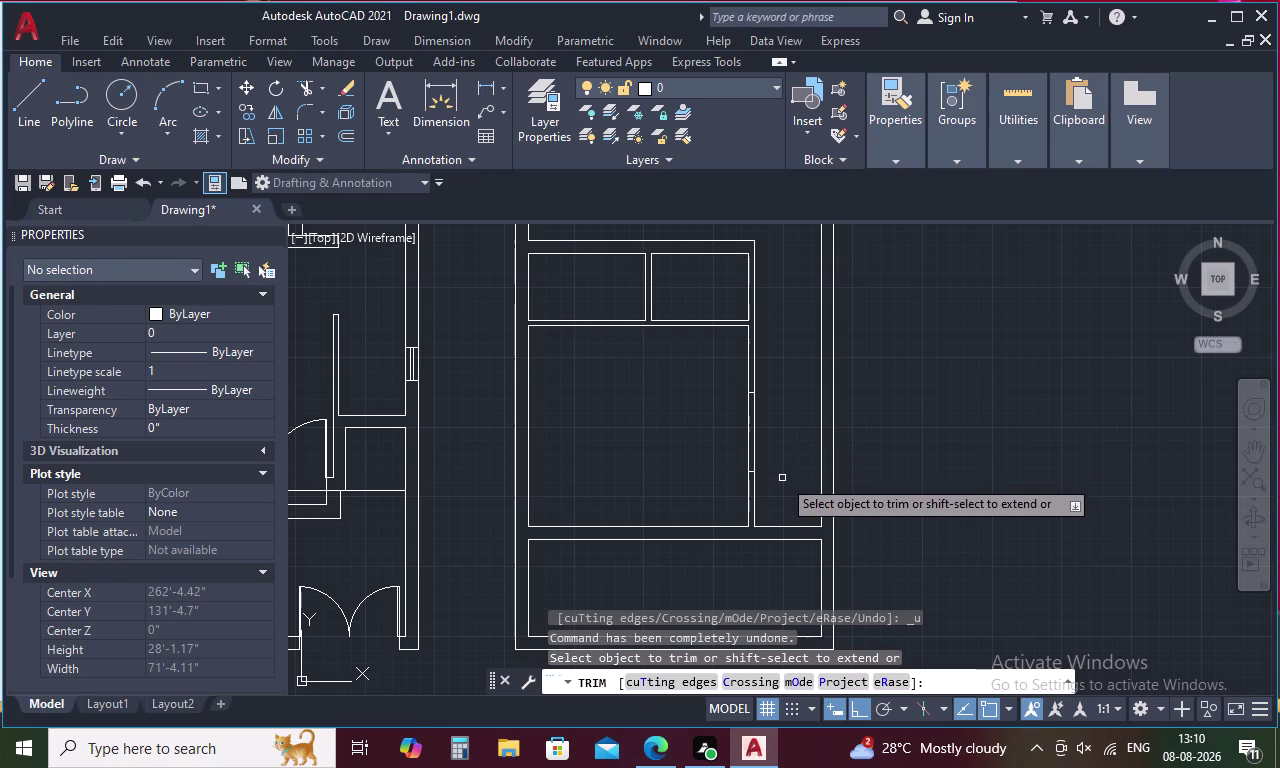
drag(773, 380, 737, 368)
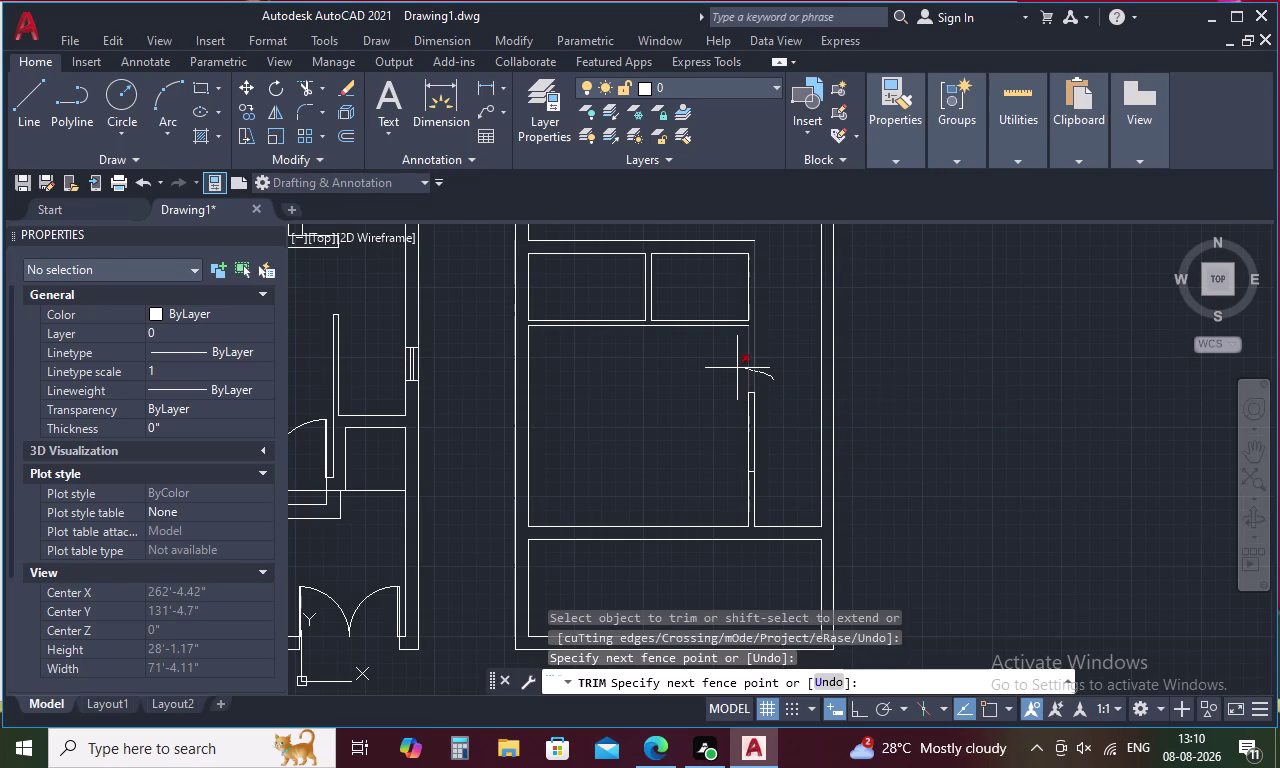
drag(737, 368, 797, 362)
key(ctrl+z)
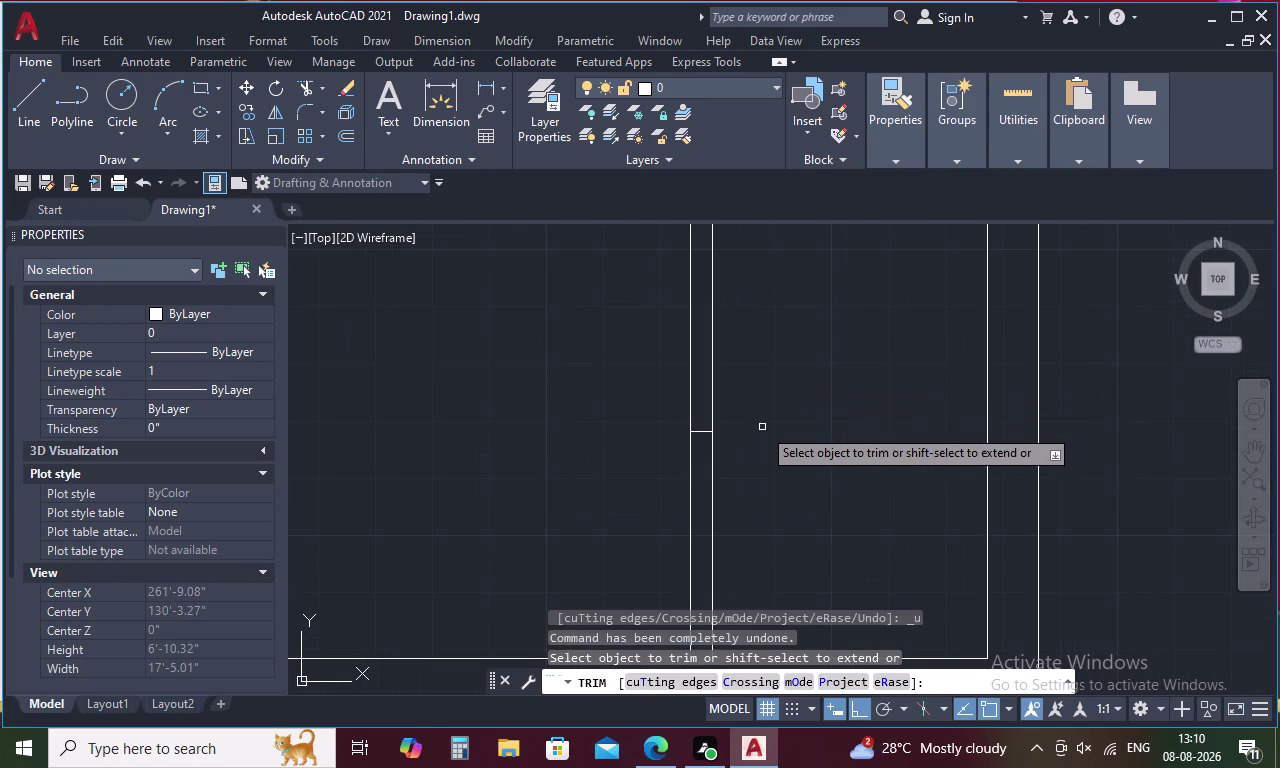
scroll(down, 3)
key(Escape)
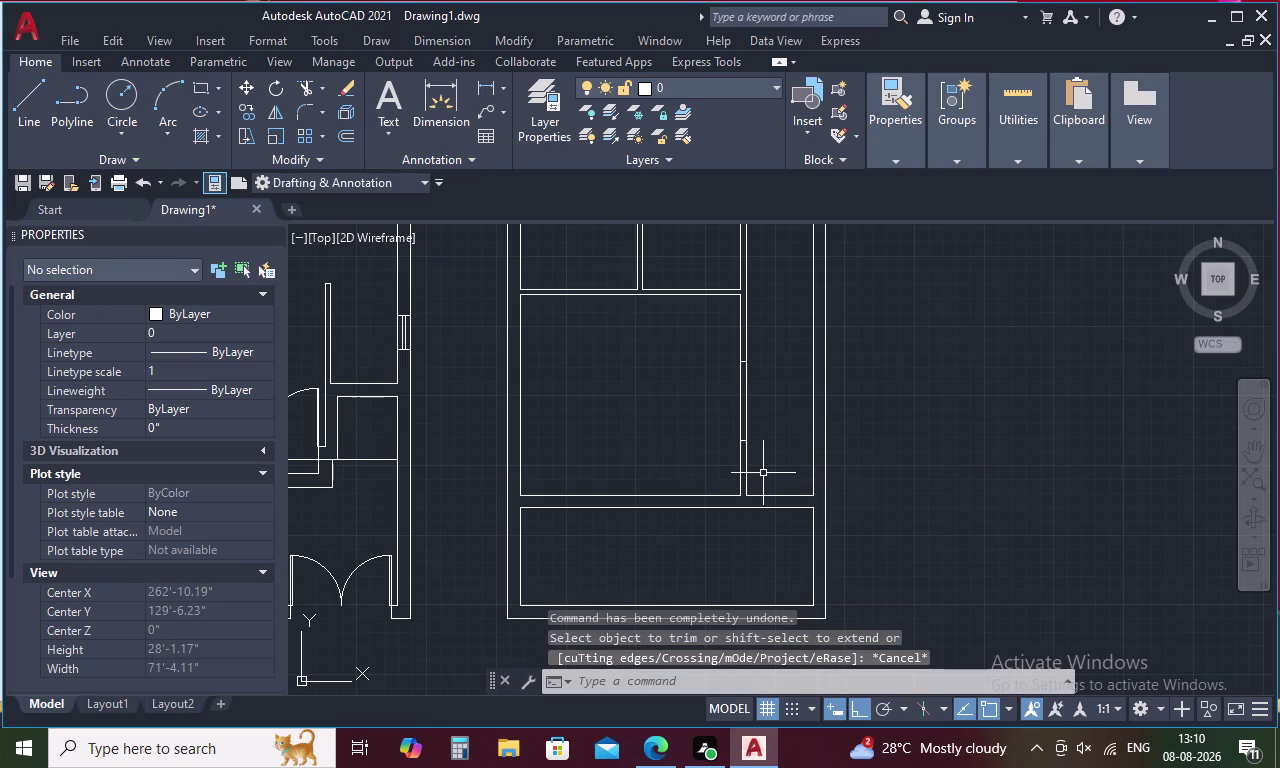
text(EX)
key(space)
Extend a horizontal line to the far wall and trim its overhanging ends.
scroll(up, 3)
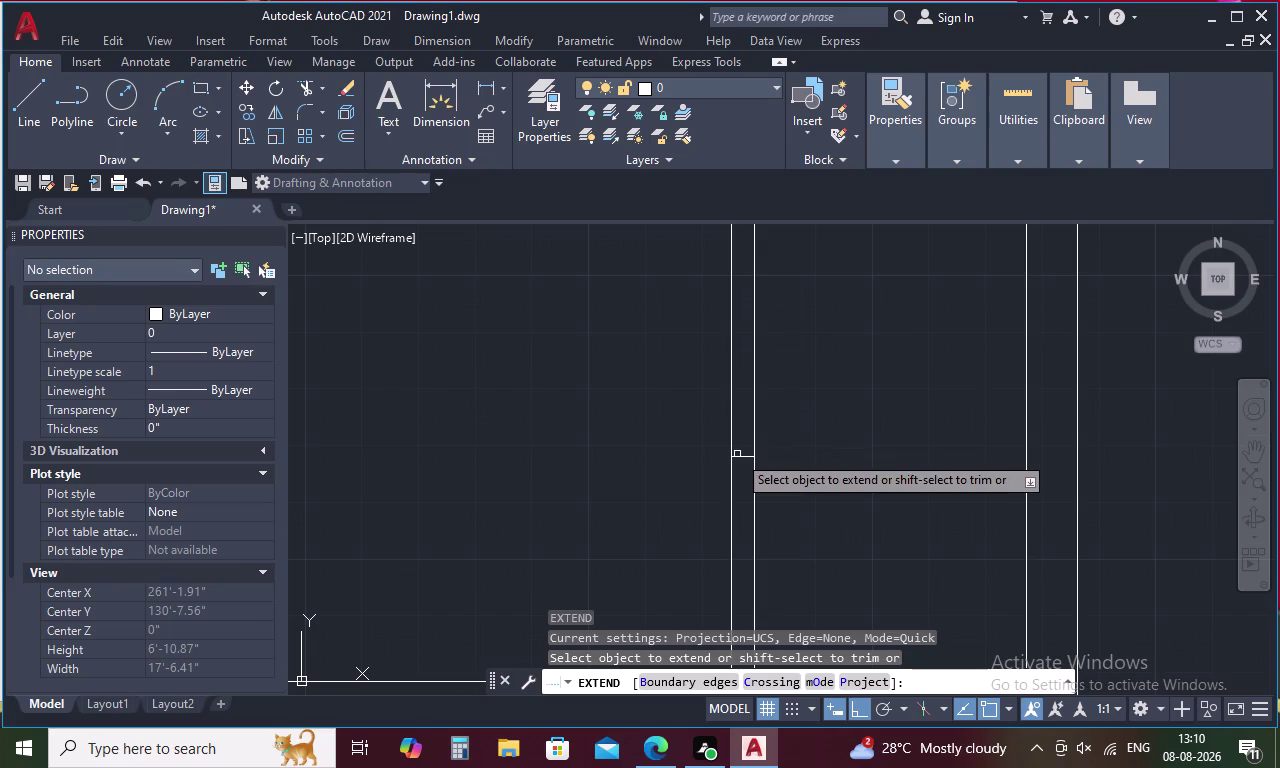
click(744, 457)
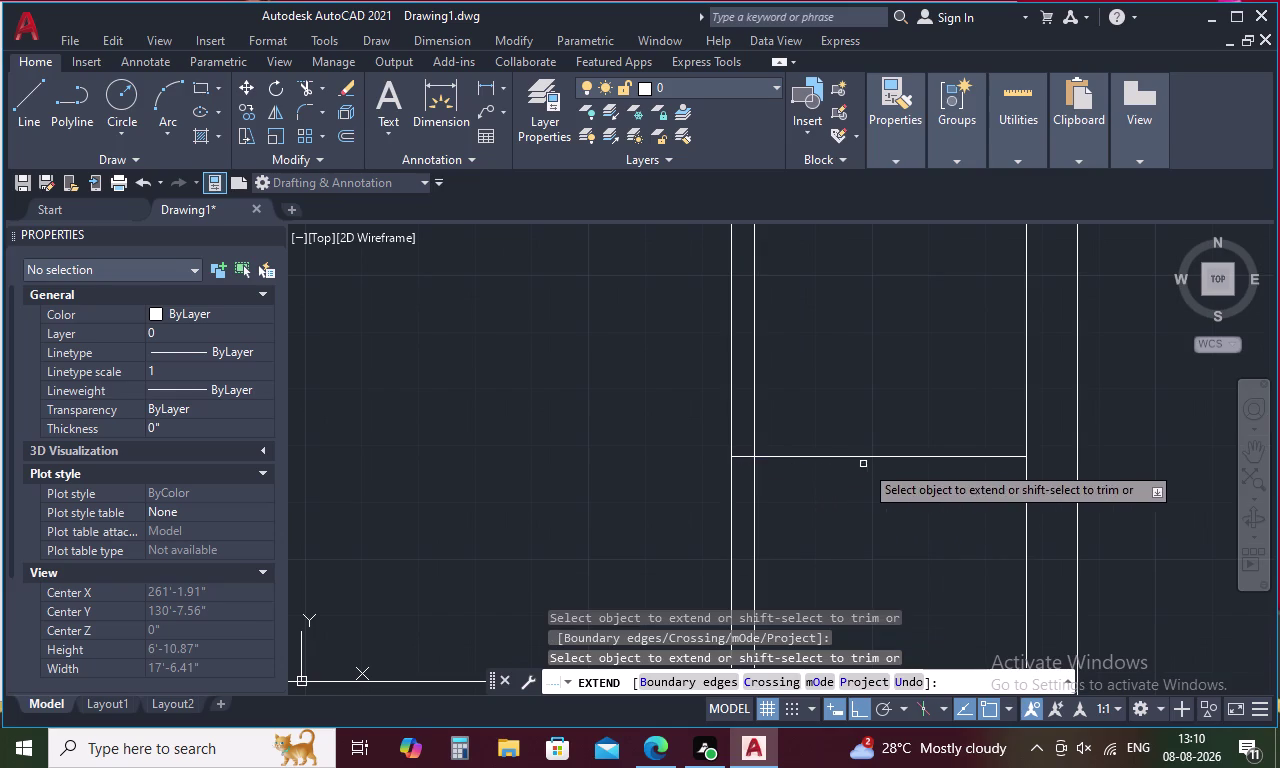
key(Escape)
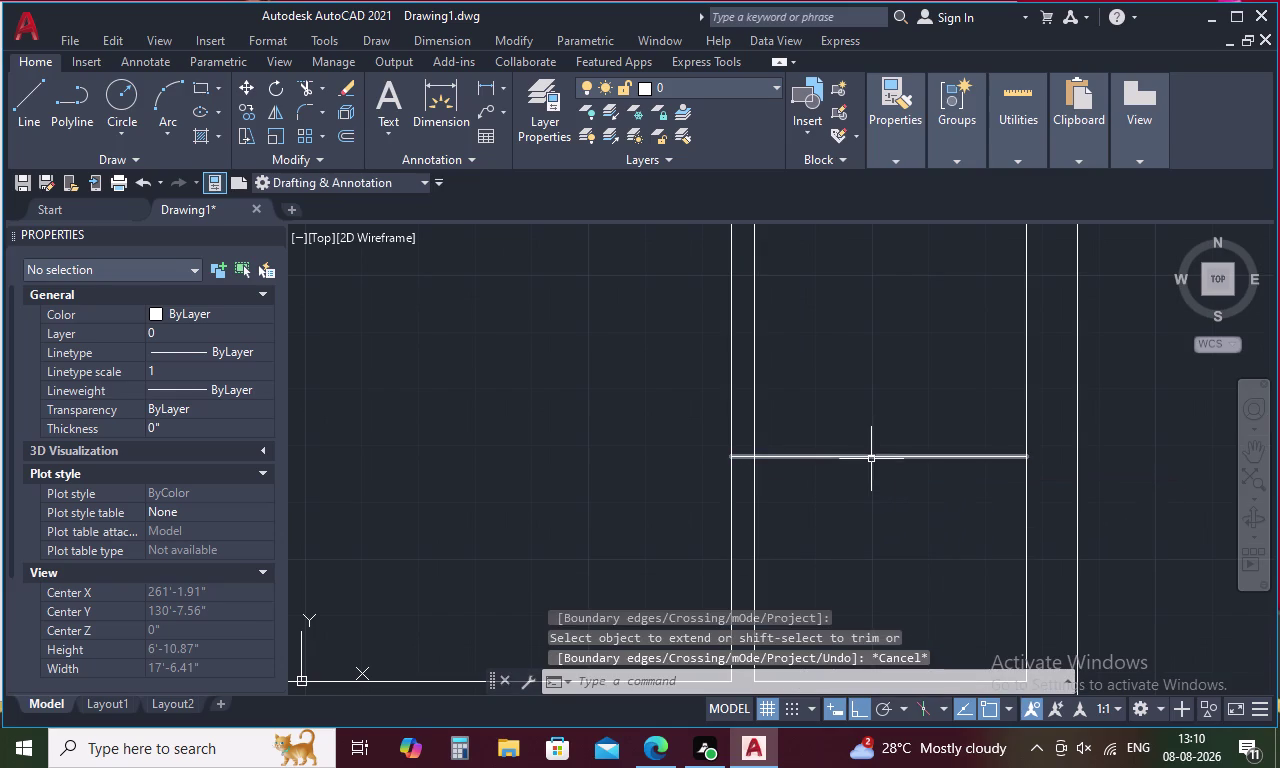
text(TR)
key(space)
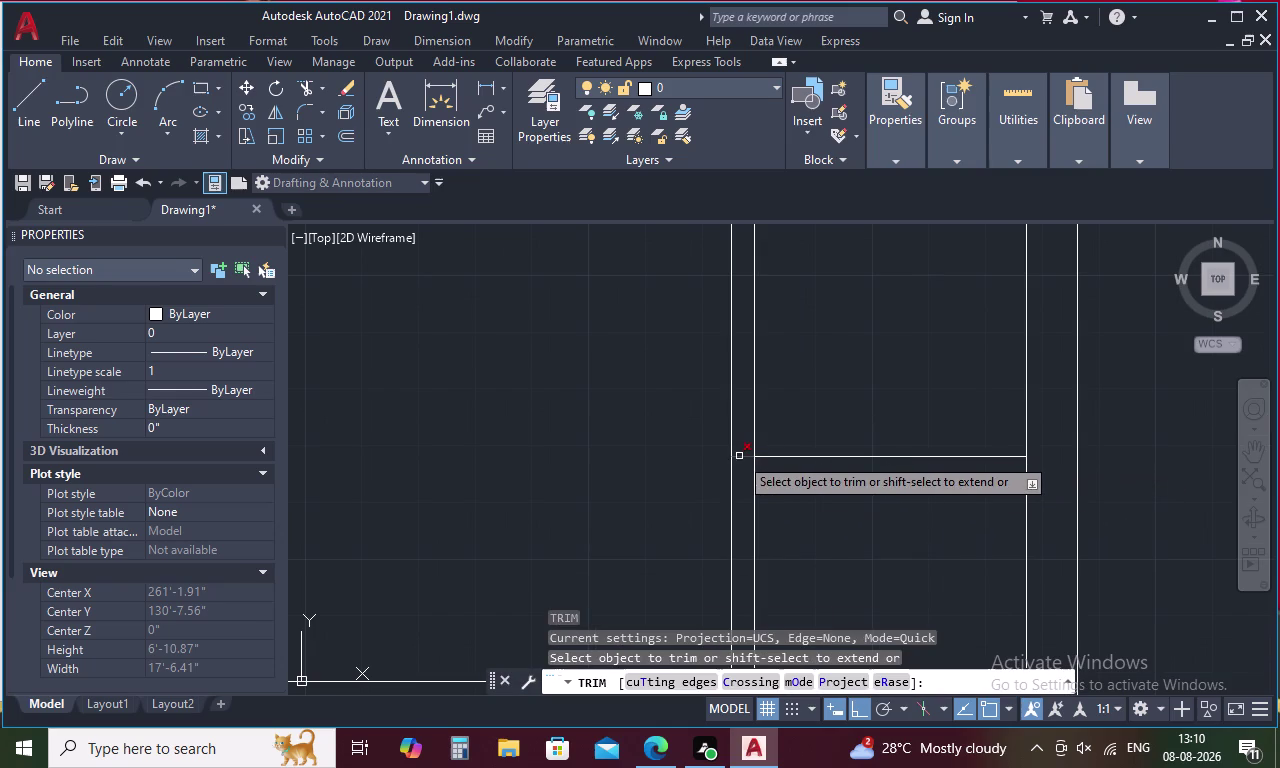
click(739, 456)
scroll(down, 3)
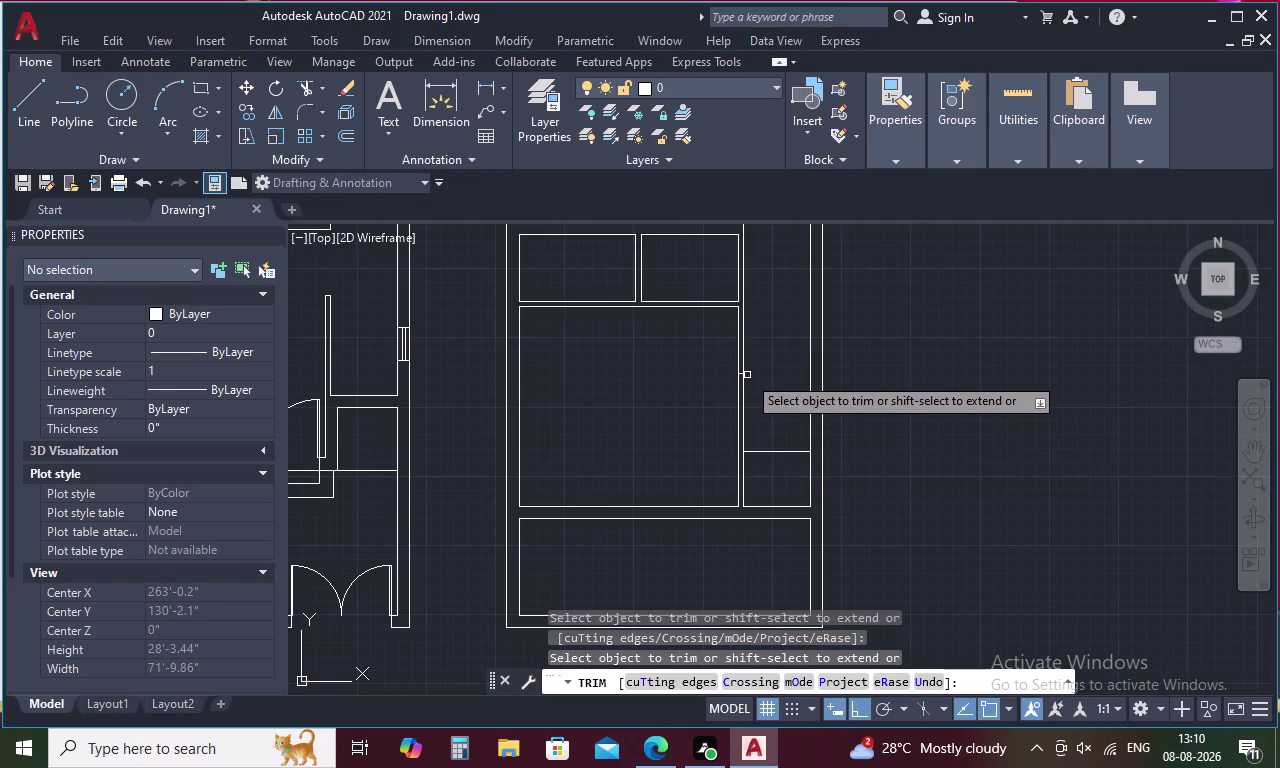
scroll(up, 3)
scroll(down, 3)
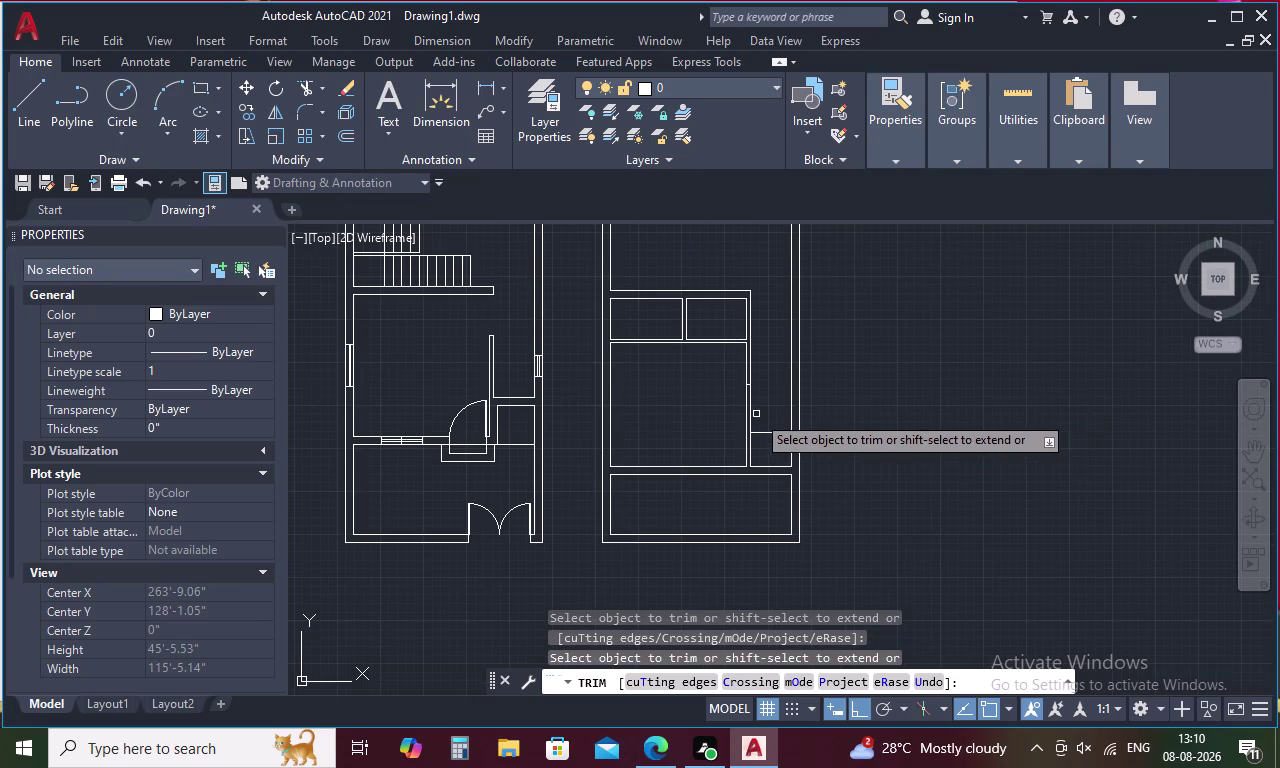
scroll(up, 3)
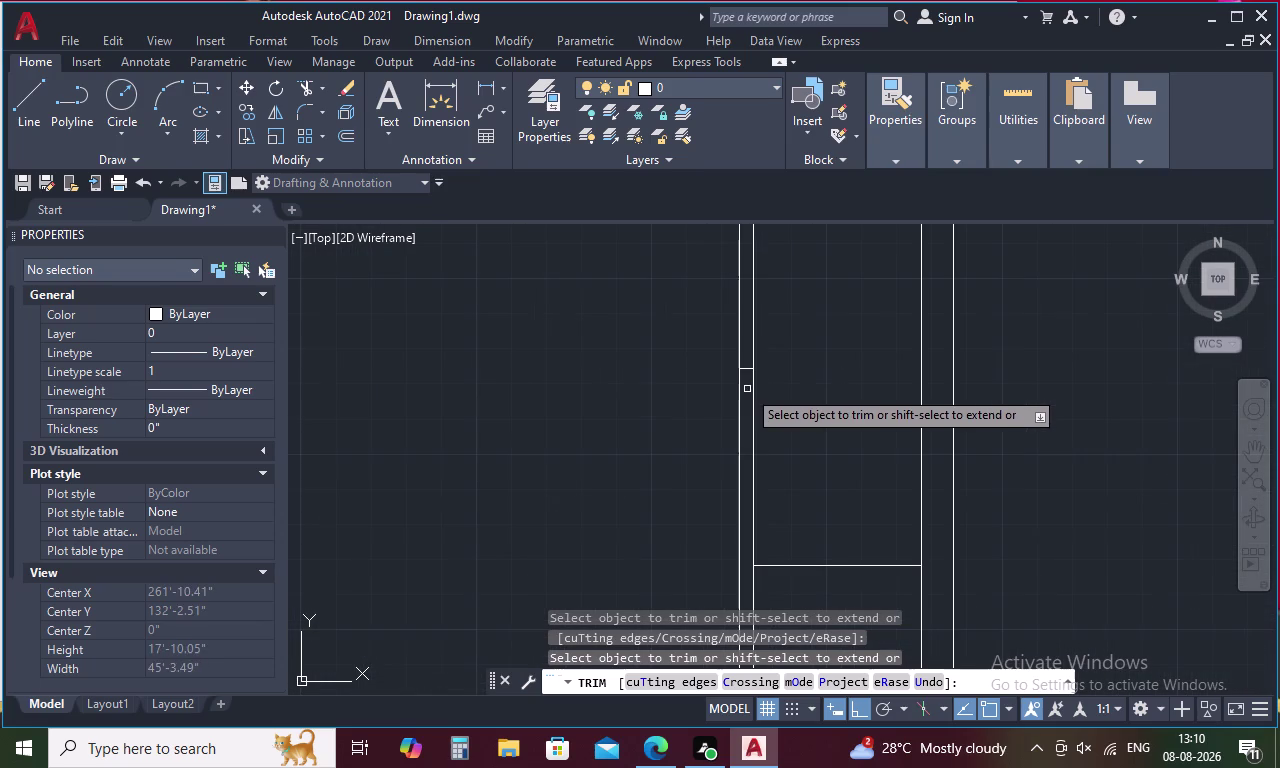
click(748, 368)
scroll(down, 3)
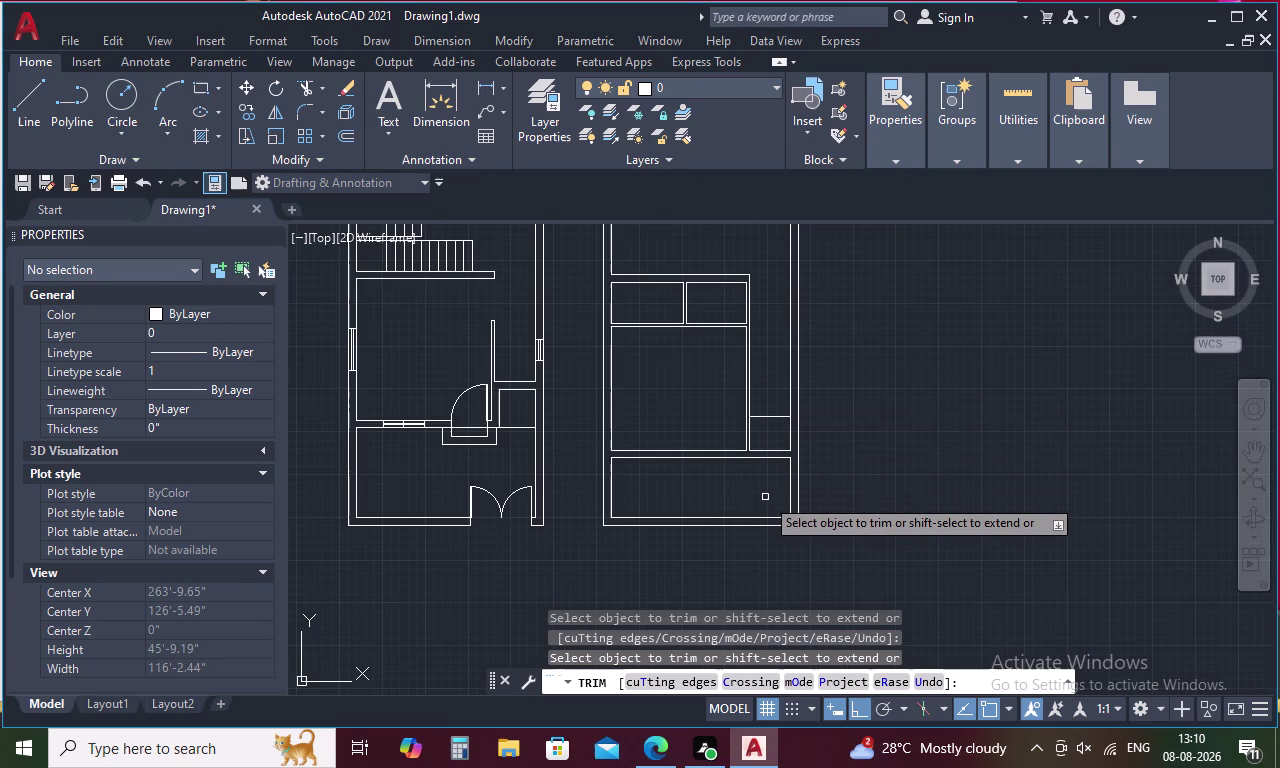
key(Escape)
Extend the cupboard line to the right wall, then cancel a trim attempt.
text(EX)
key(space)
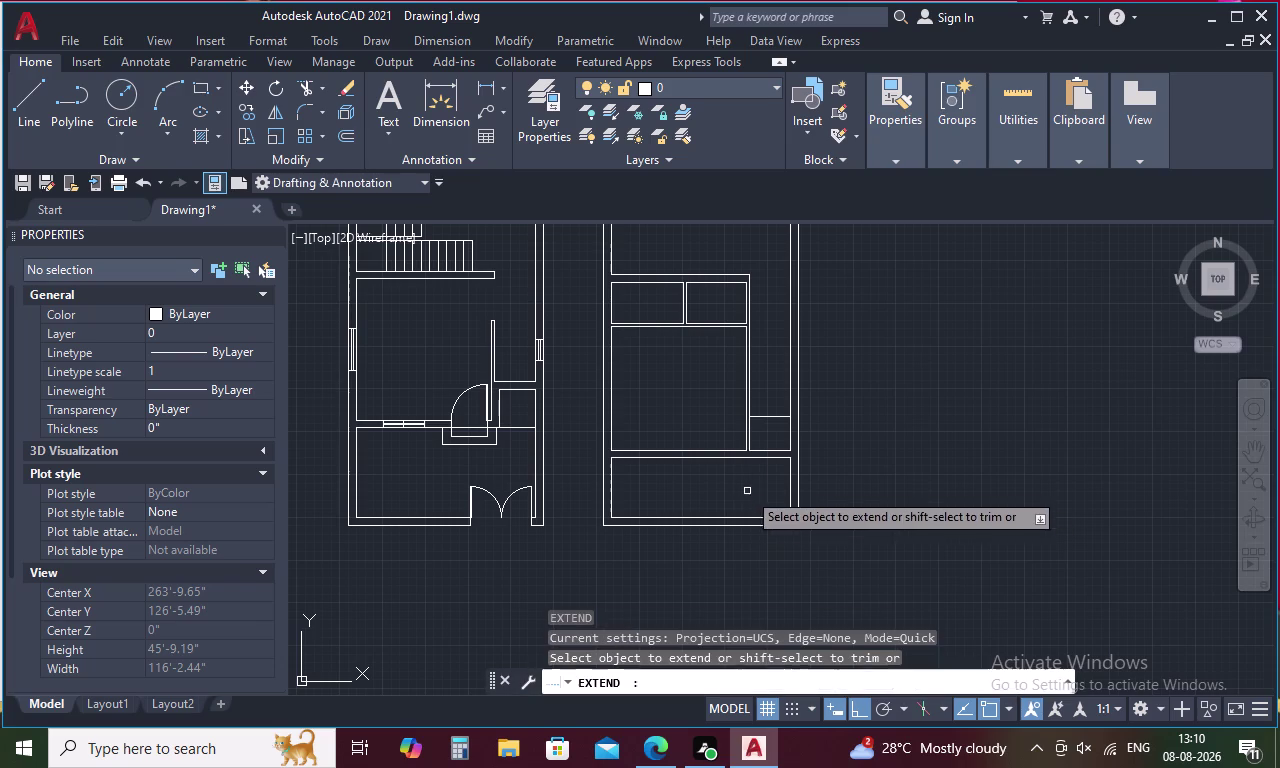
click(748, 437)
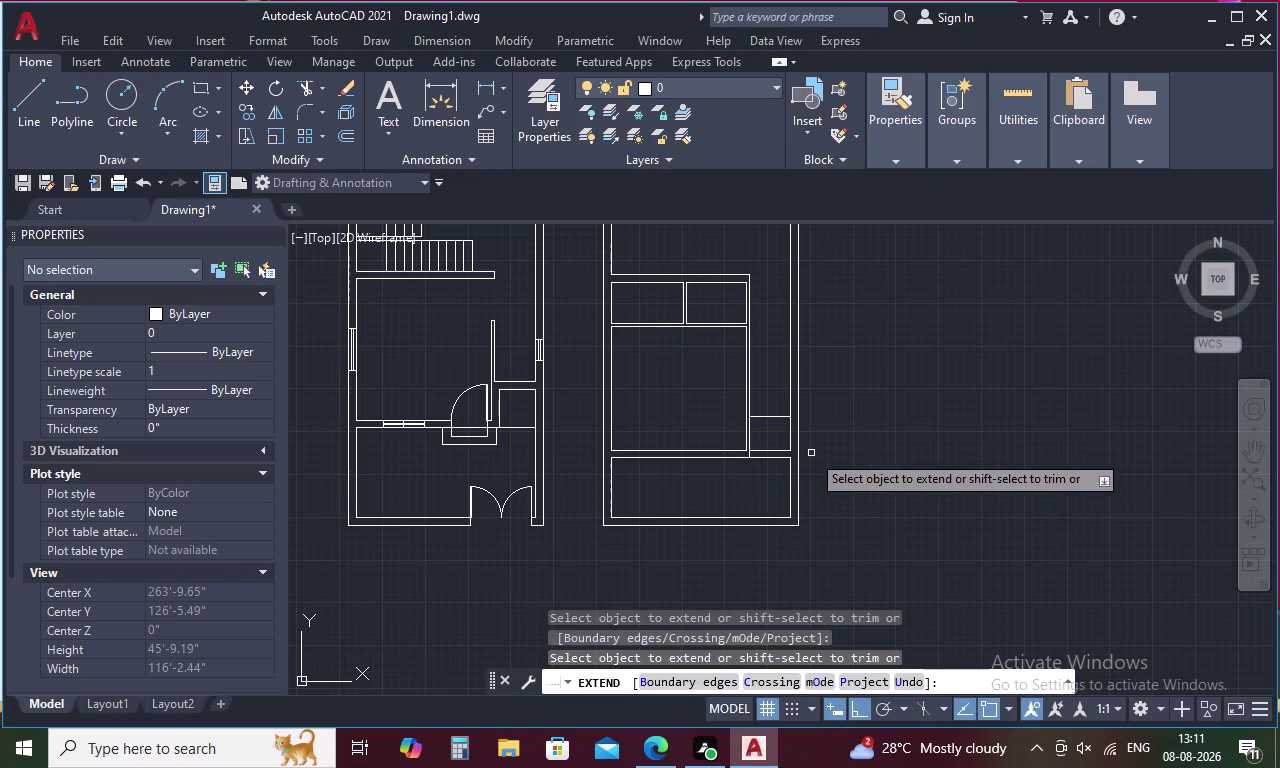
key(Escape)
text(TR)
key(space)
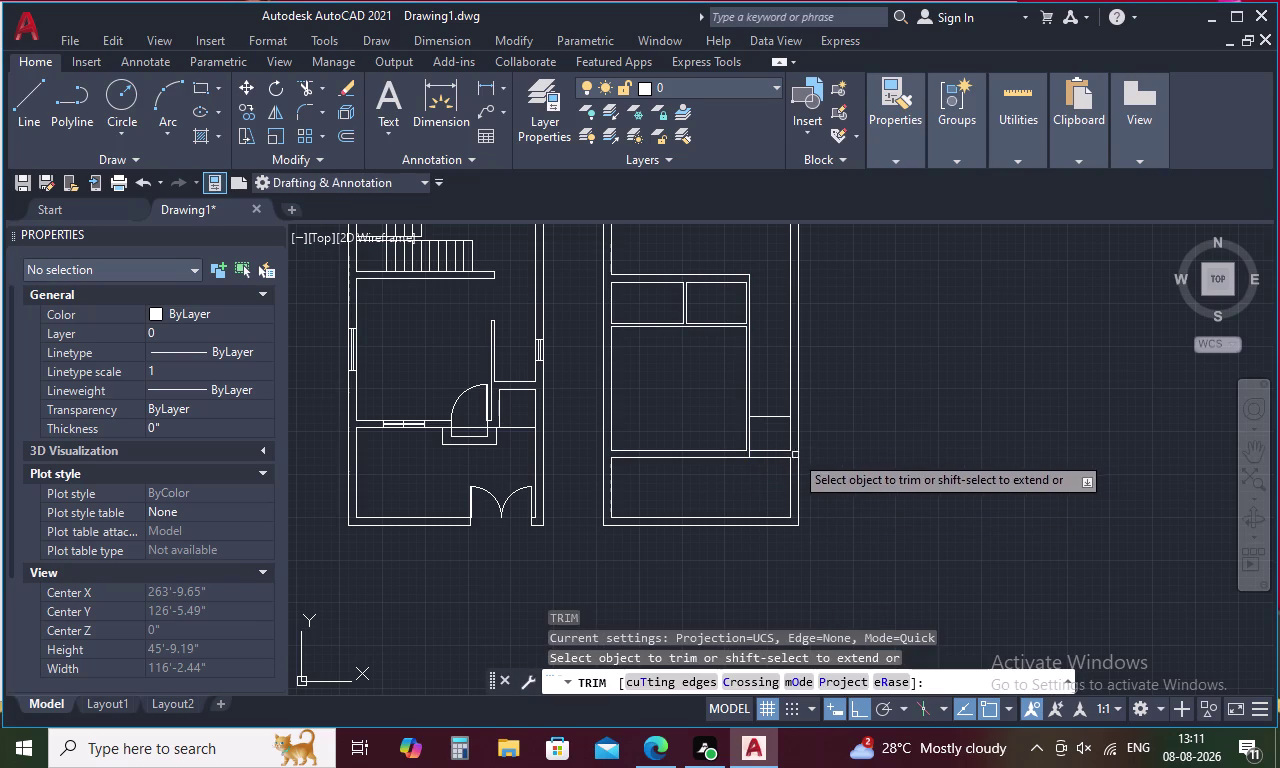
key(Escape)
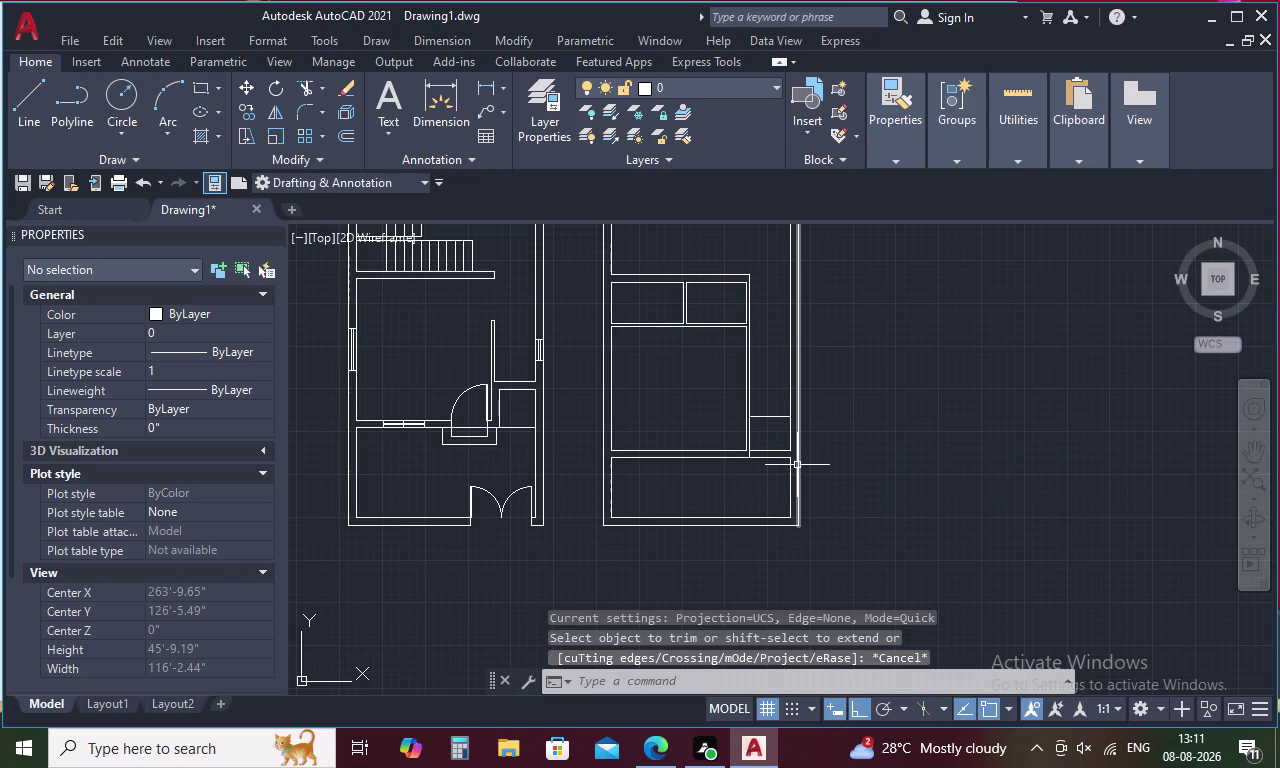
Extend the cupboard line again and fence-trim the leftover segments beside it.
text(EX)
key(space)
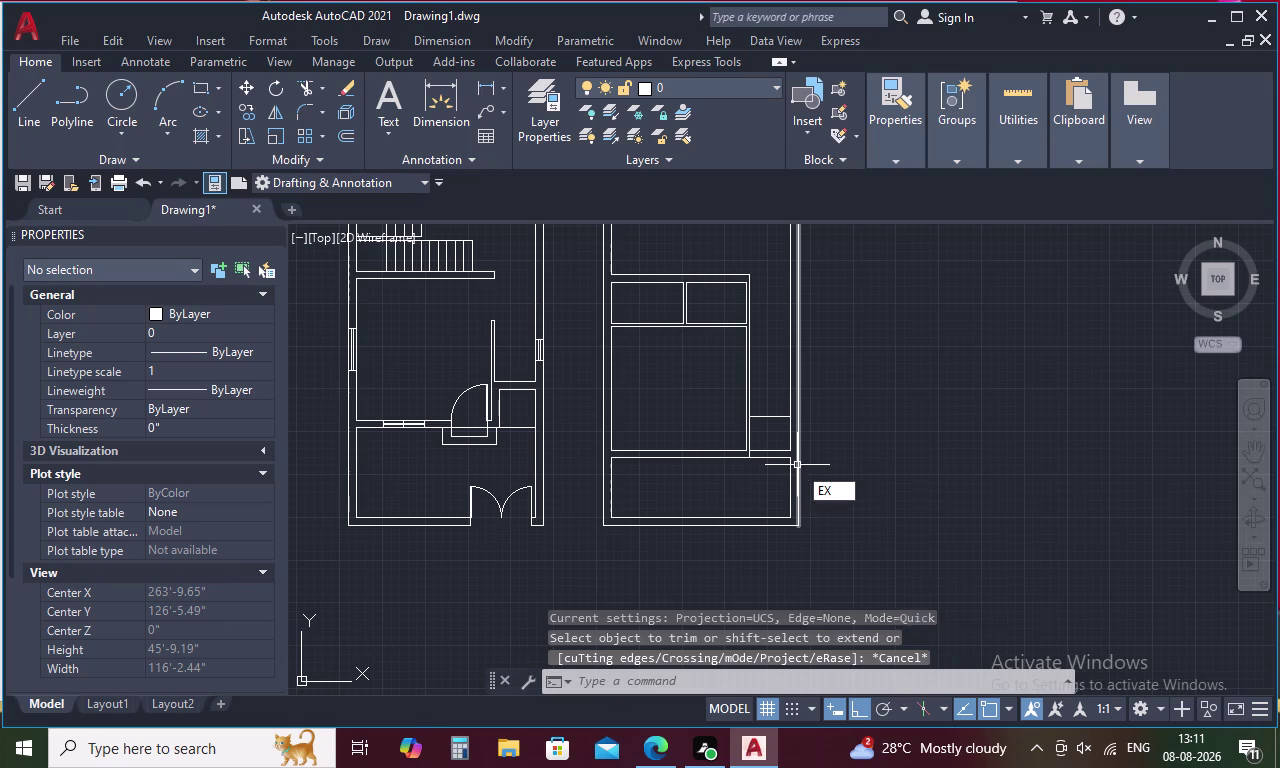
click(792, 440)
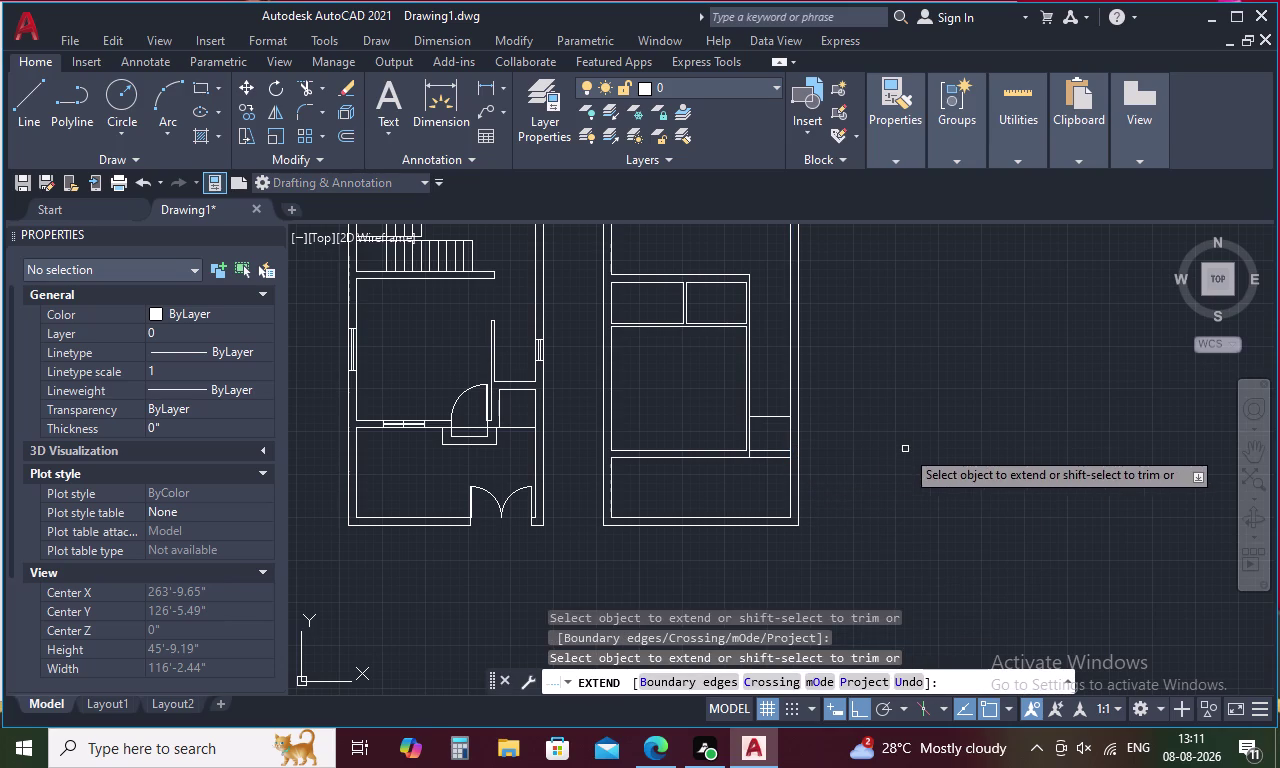
key(Escape)
text(TR)
key(space)
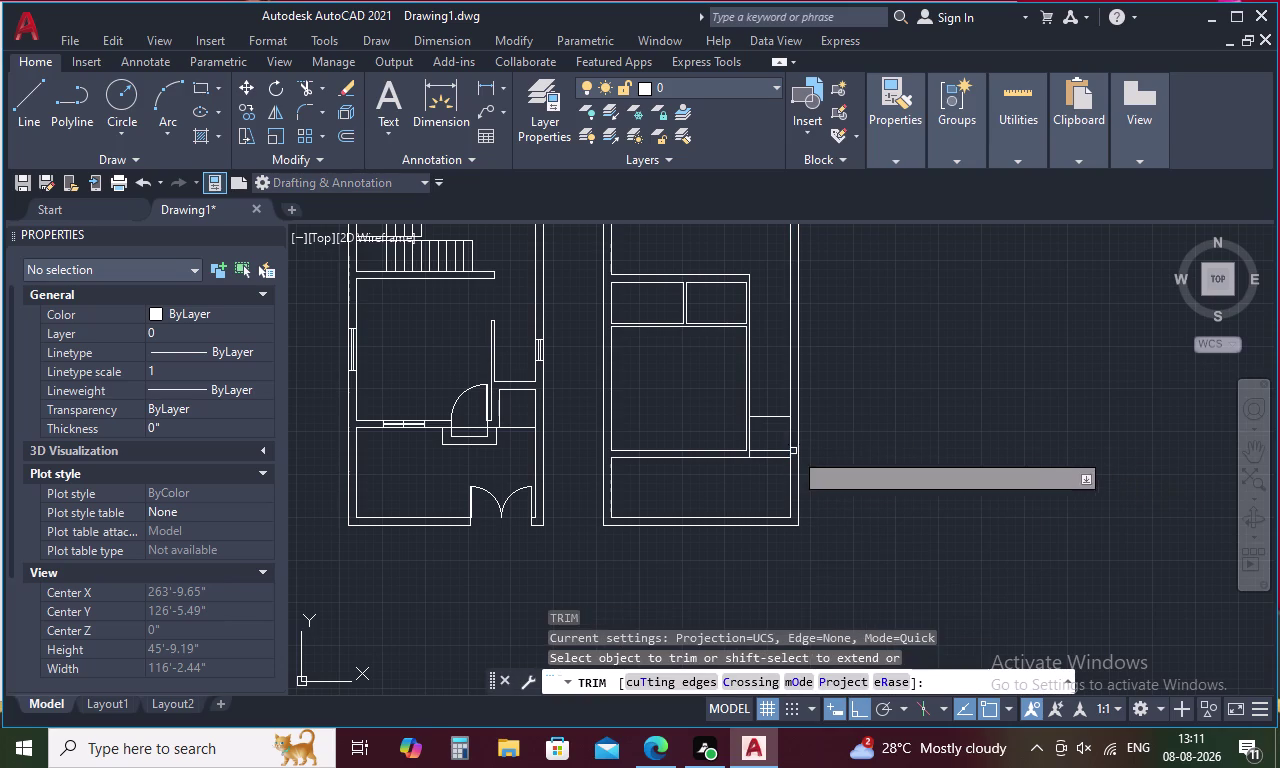
drag(777, 440, 770, 463)
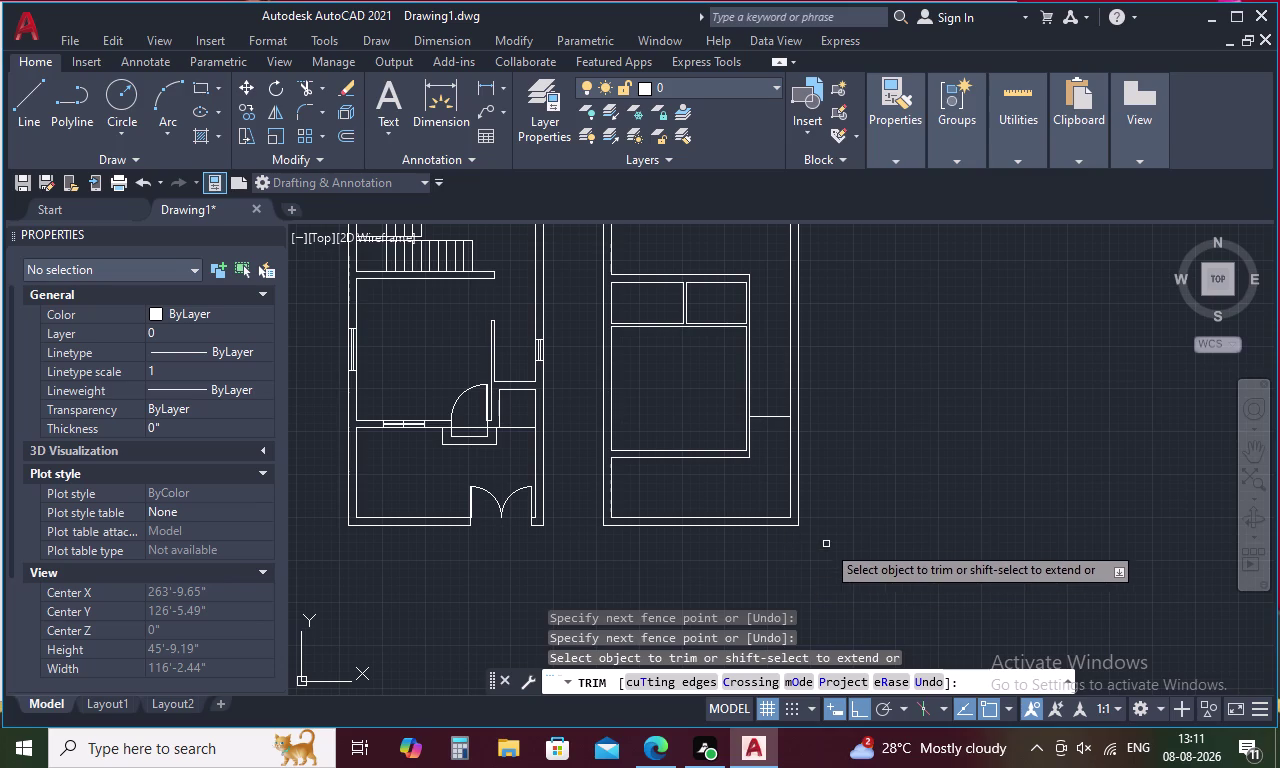
Offset the cupboard edge line 4 units below itself.
key(Escape)
key(o)
key(space)
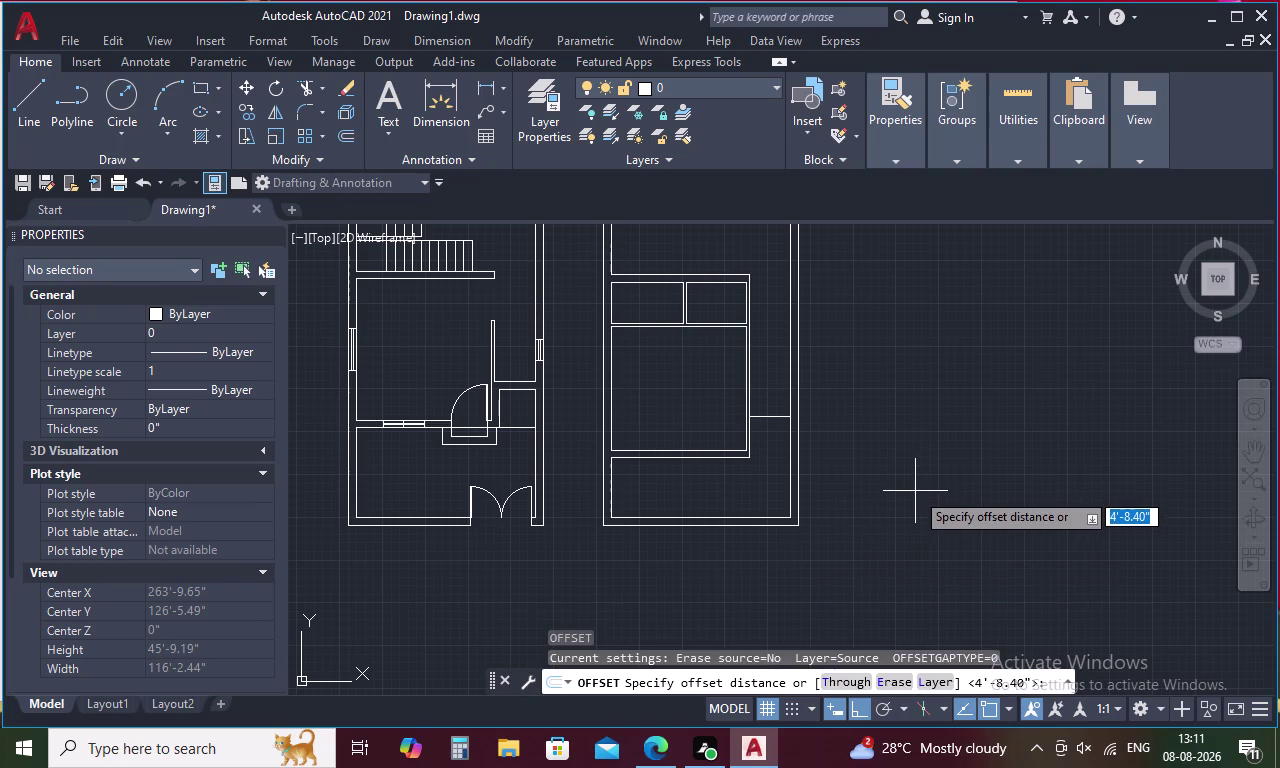
text(4)
key(space)
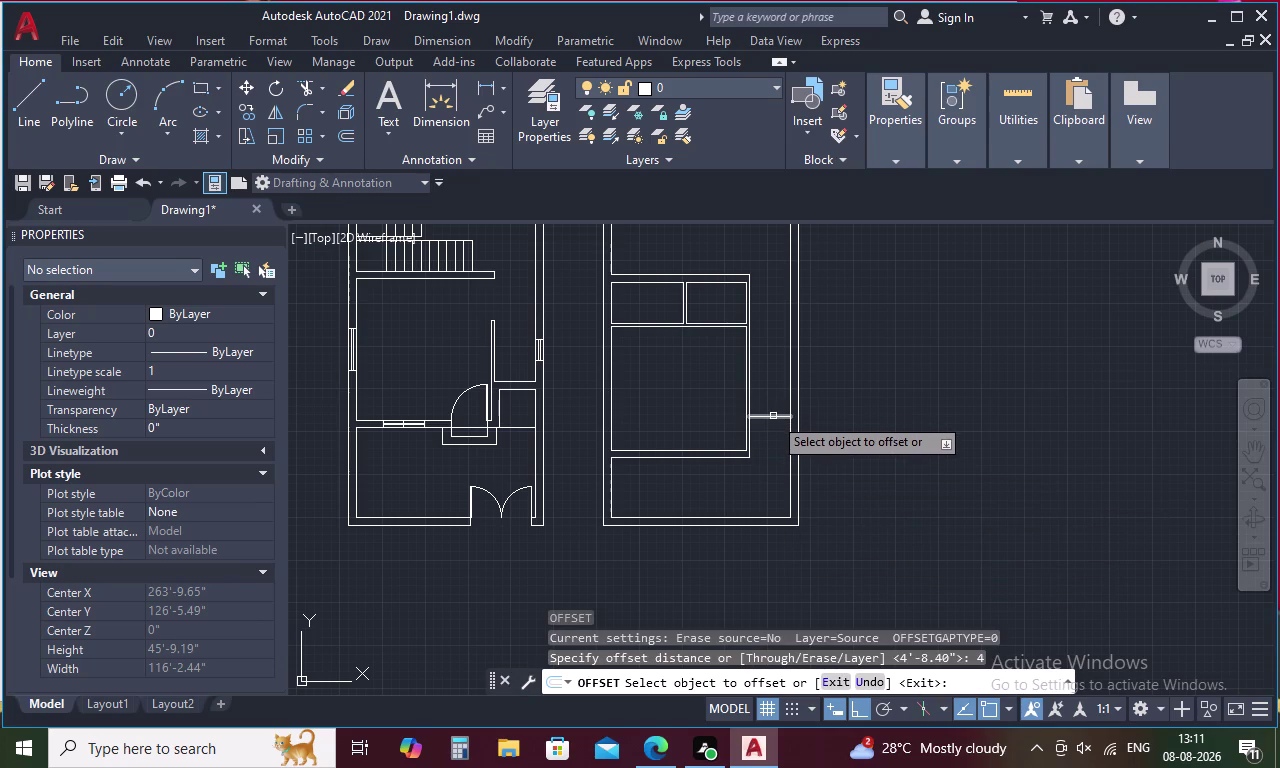
click(773, 417)
click(783, 442)
key(Escape)
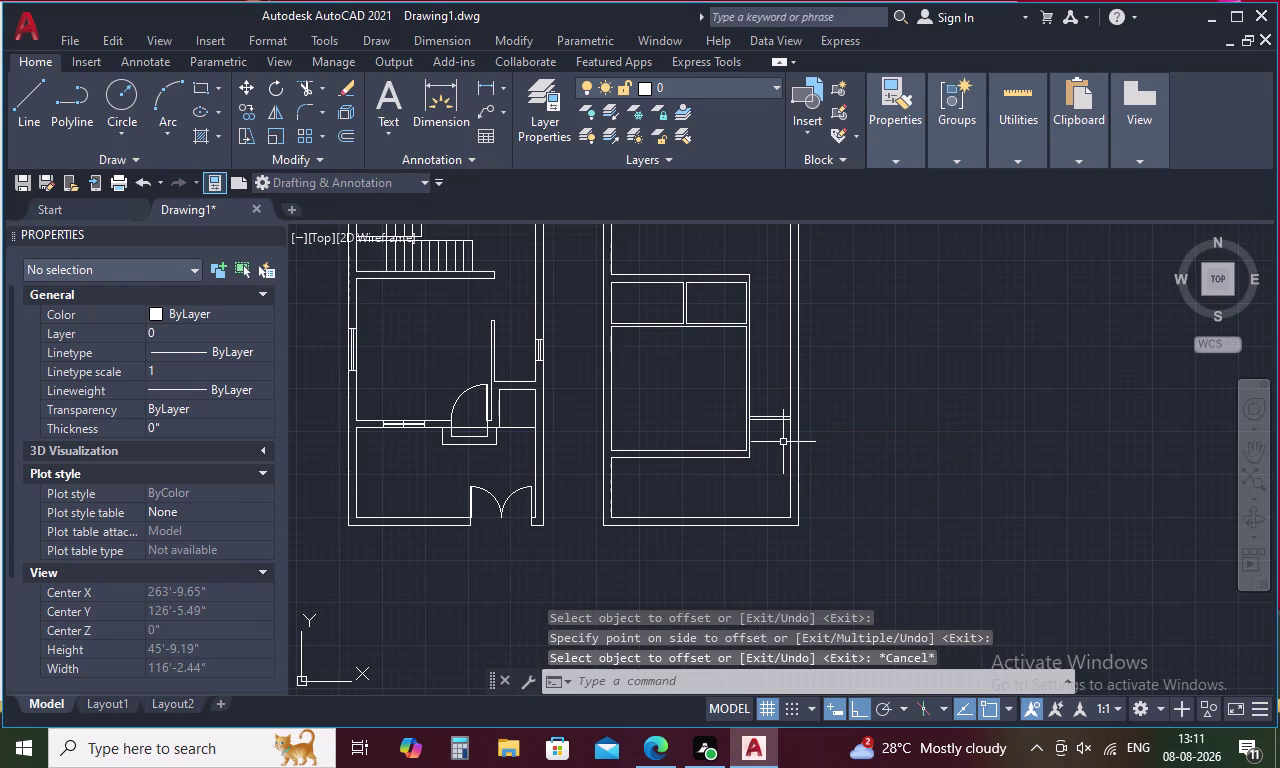
Fence-trim the overhanging ends of the new line with TR.
key(t)
key(r)
key(space)
scroll(up, 3)
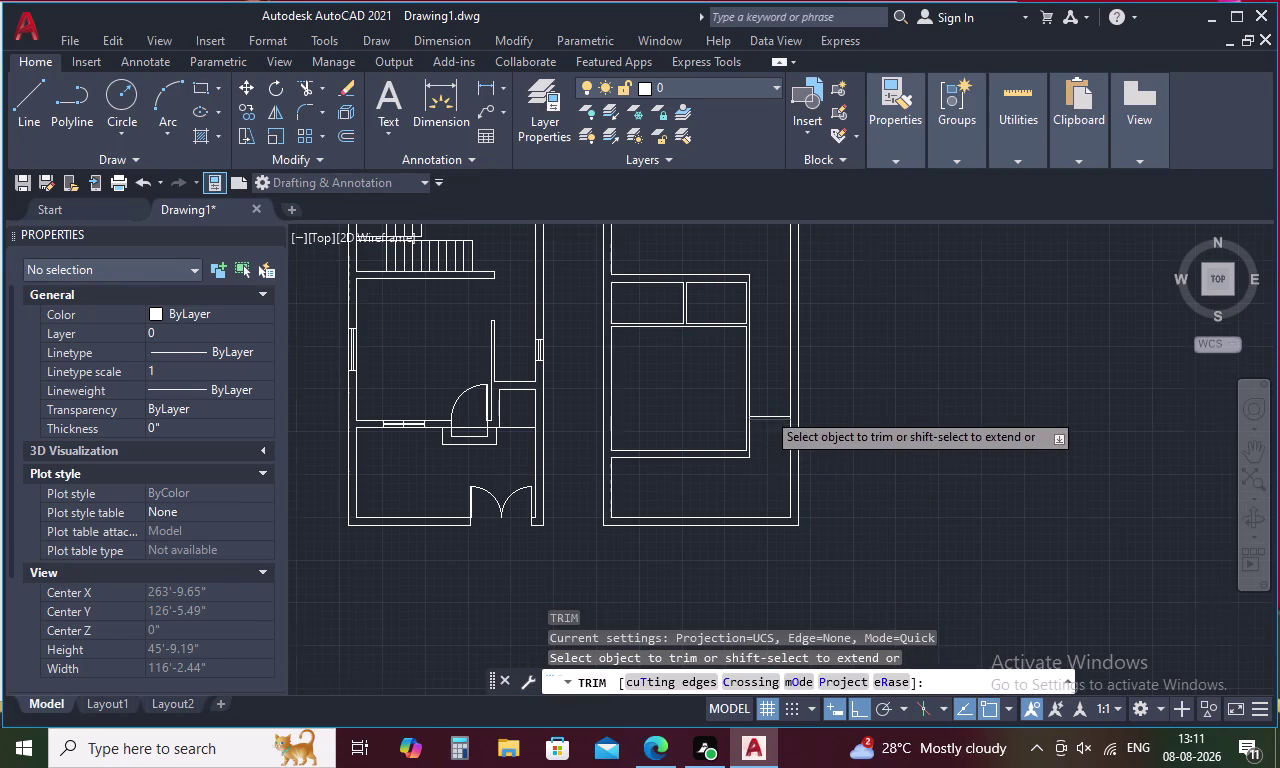
click(697, 442)
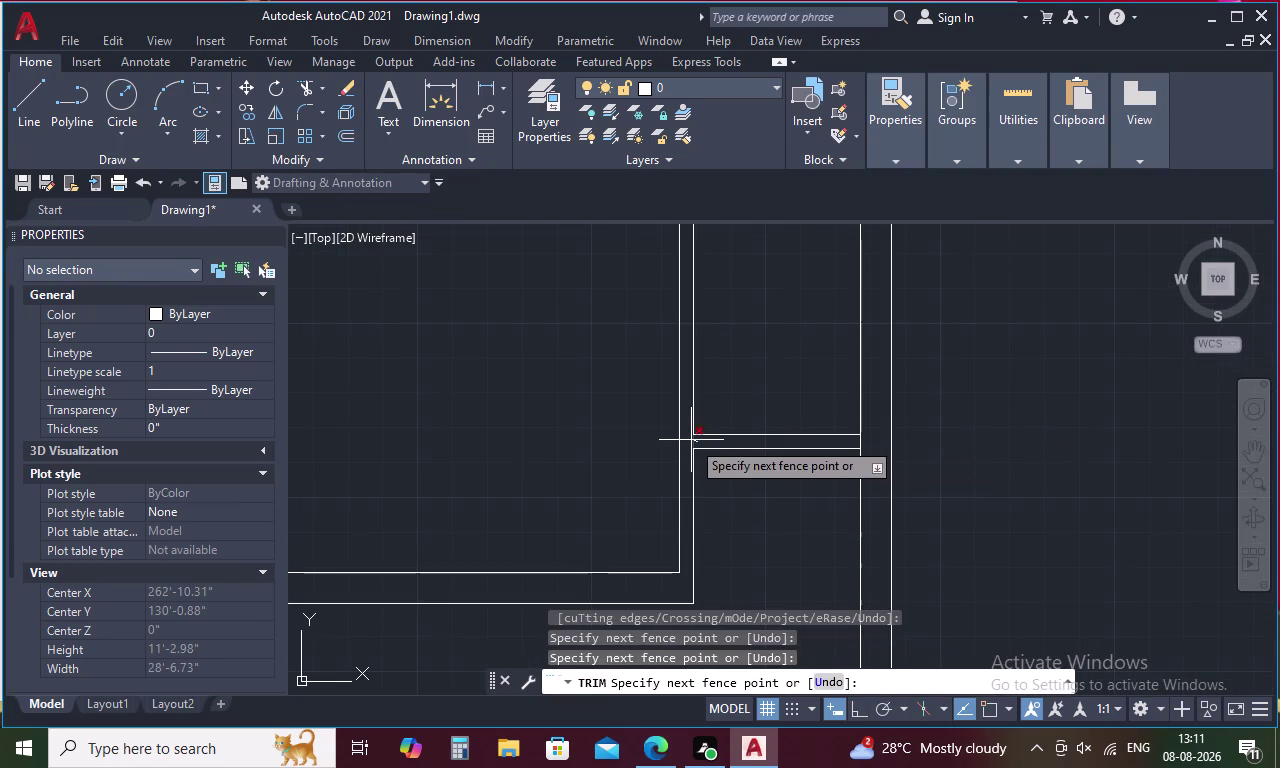
click(690, 440)
drag(866, 444, 854, 445)
click(848, 441)
scroll(down, 3)
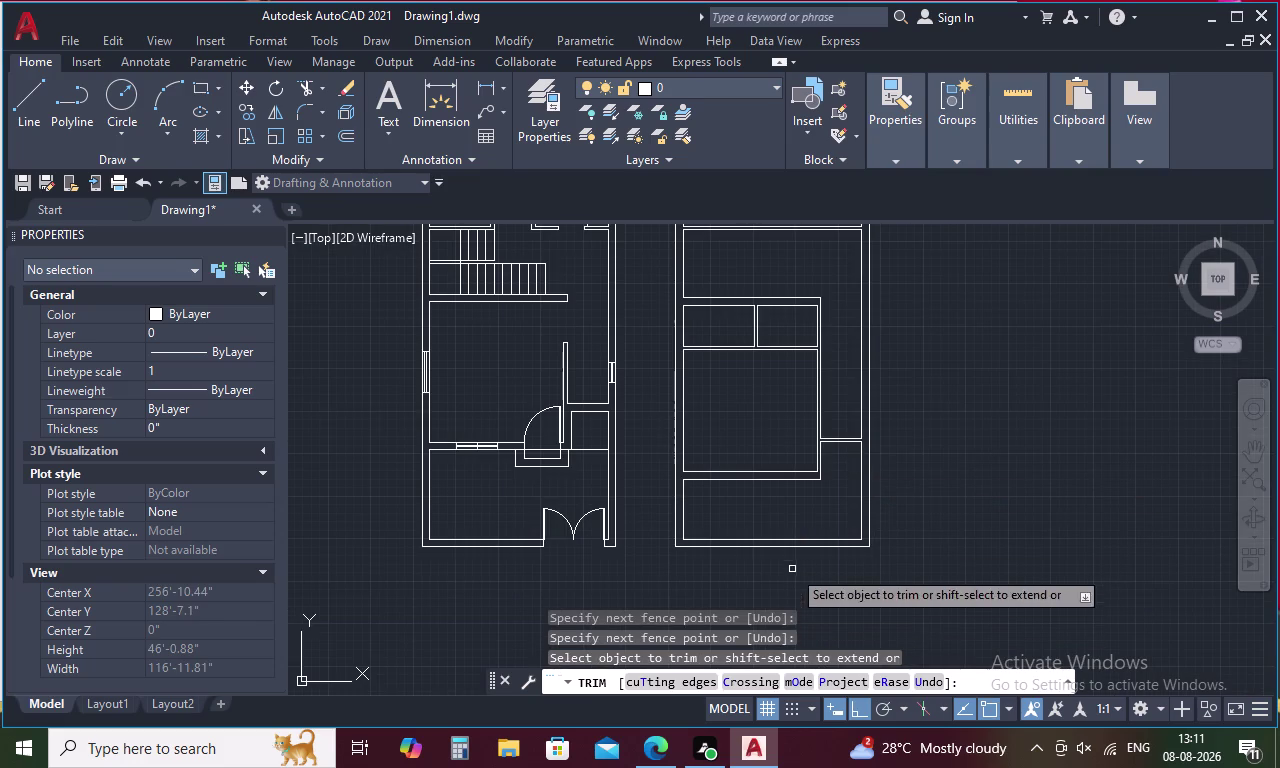
middle_drag(771, 427, 756, 537)
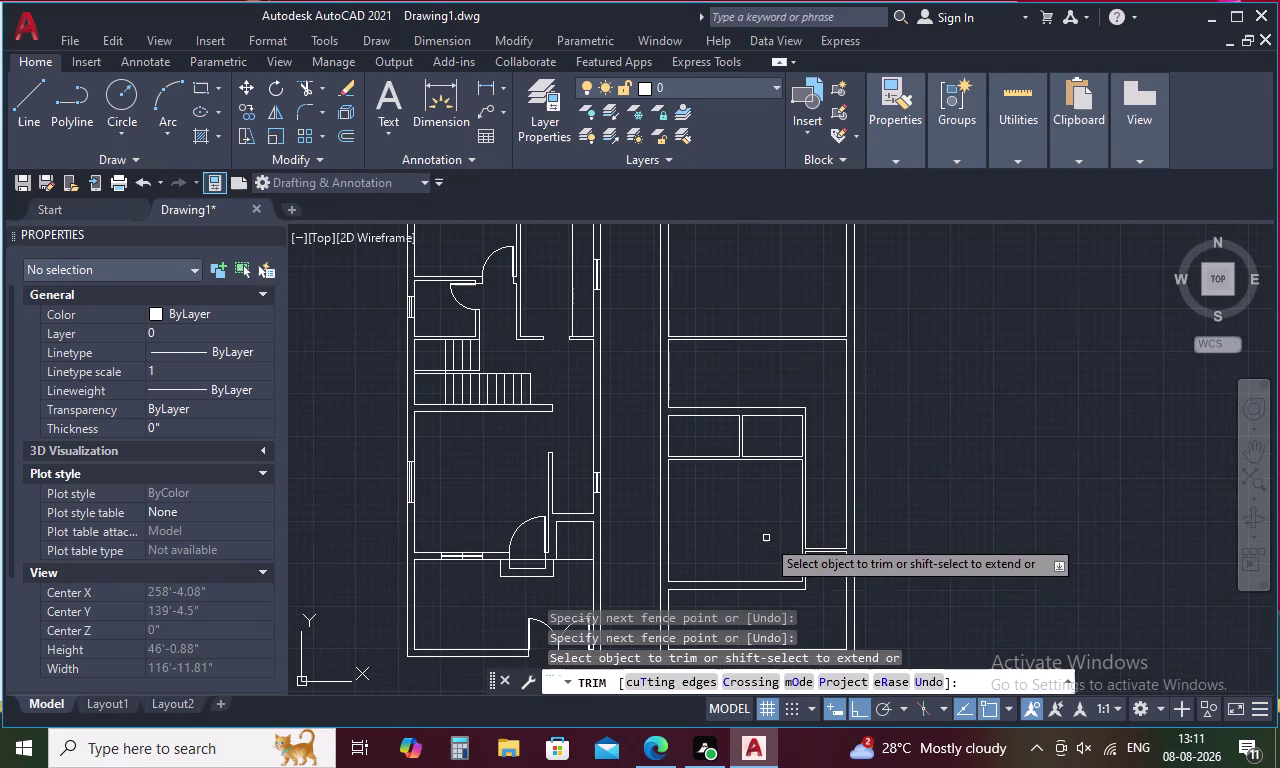
middle_drag(748, 528, 739, 596)
key(Escape)
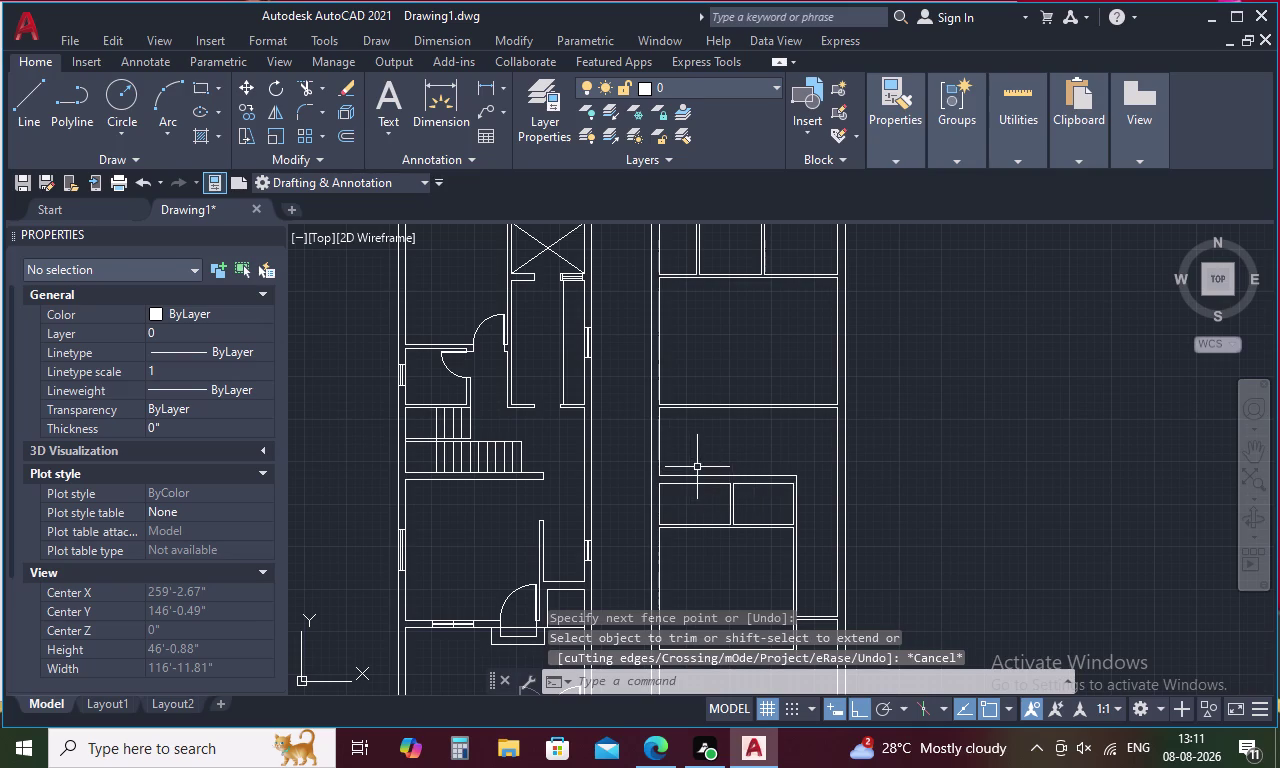
middle_drag(702, 453, 907, 422)
key(Escape)
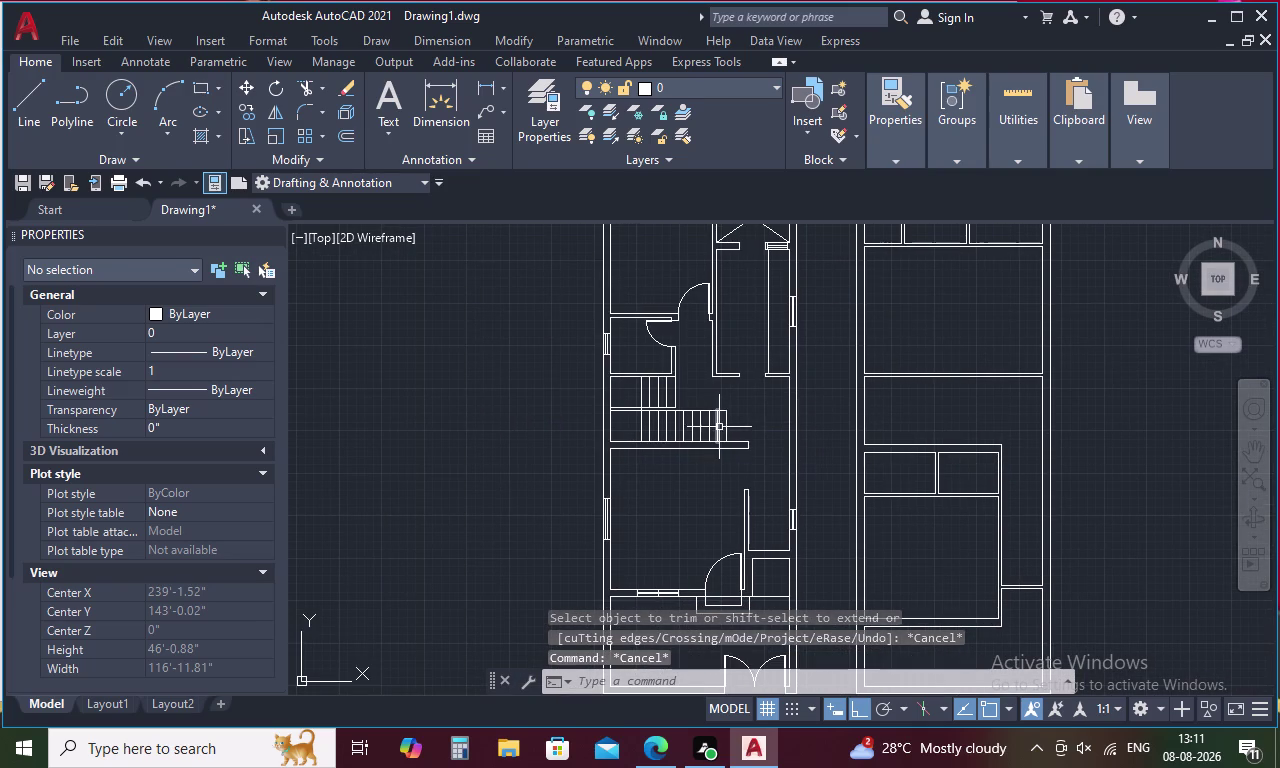
scroll(up, 3)
drag(748, 421, 504, 445)
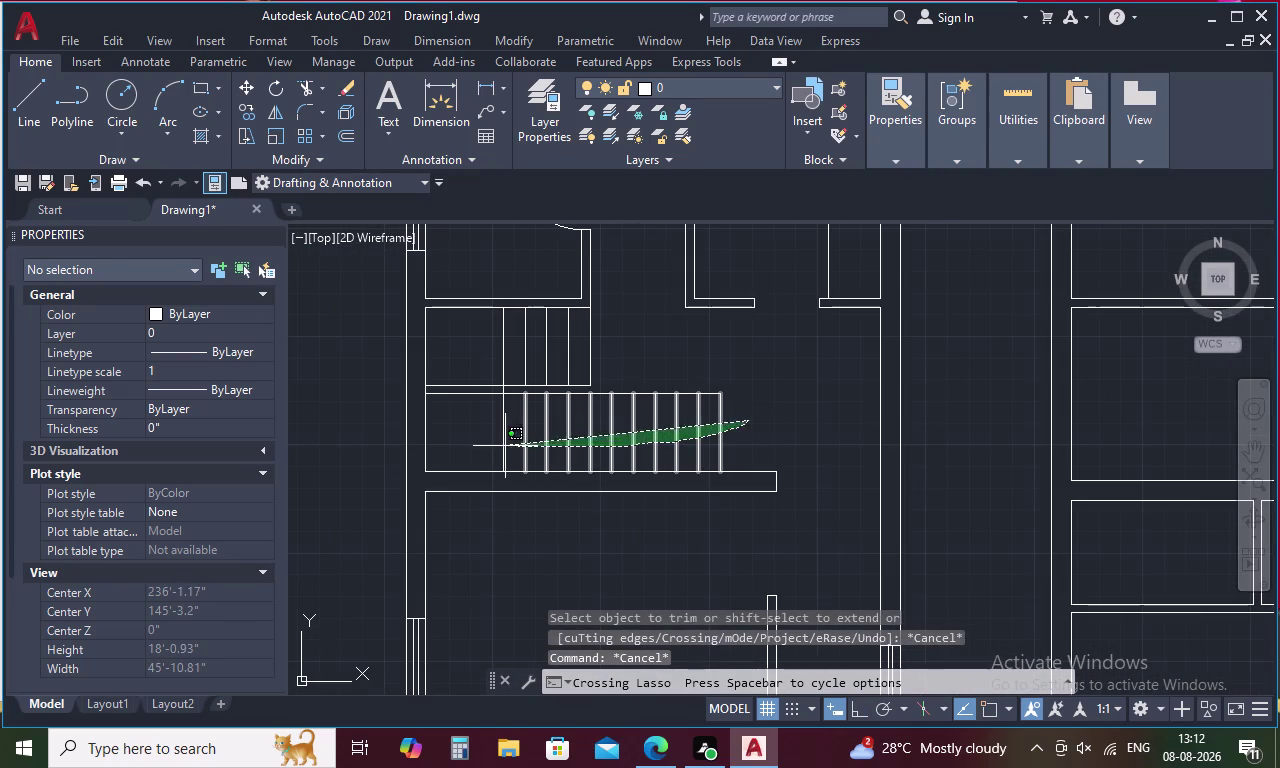
drag(504, 445, 582, 354)
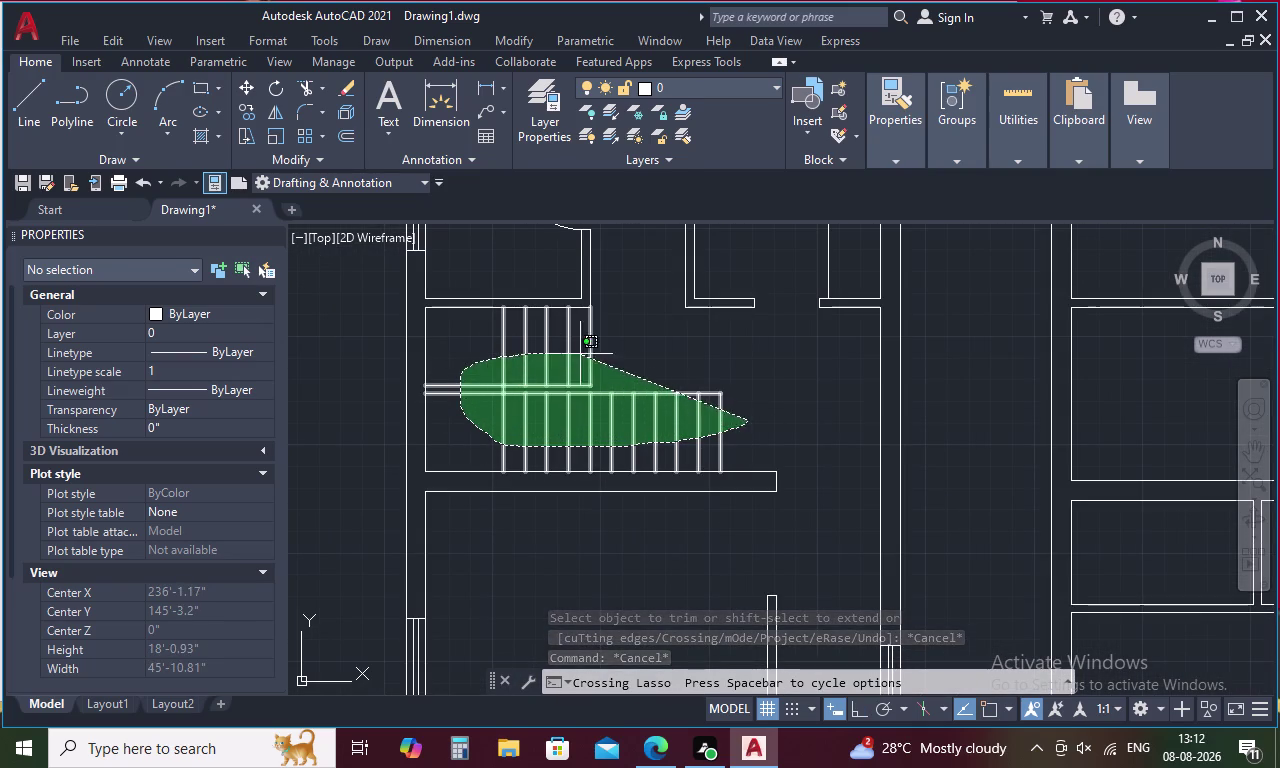
drag(582, 354, 623, 353)
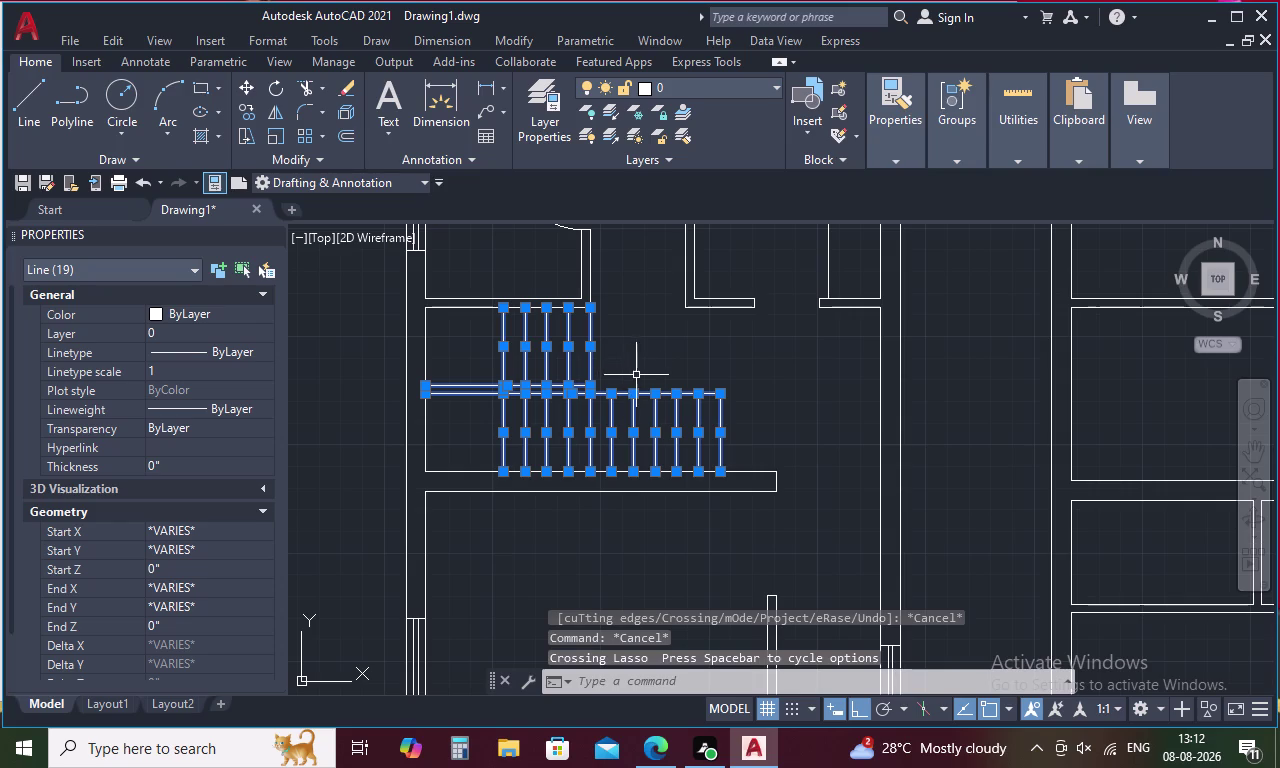
right_click(672, 373)
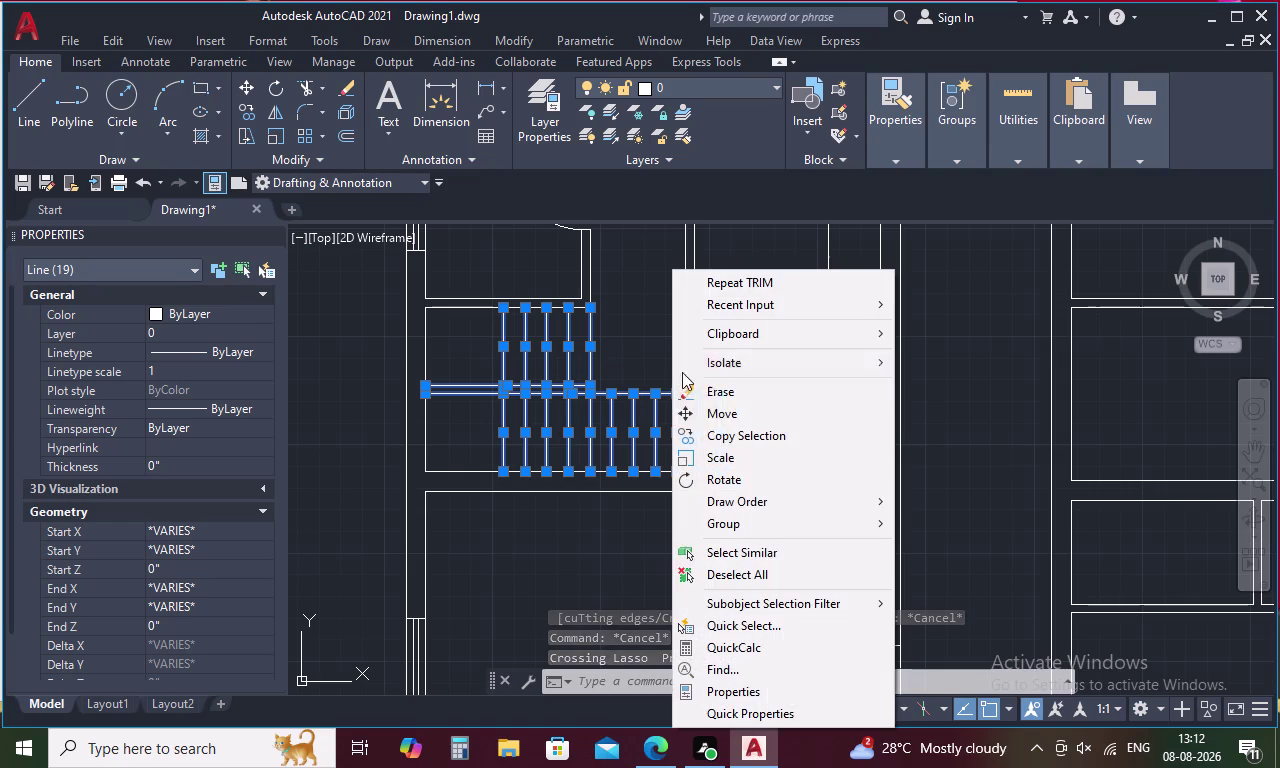
click(722, 435)
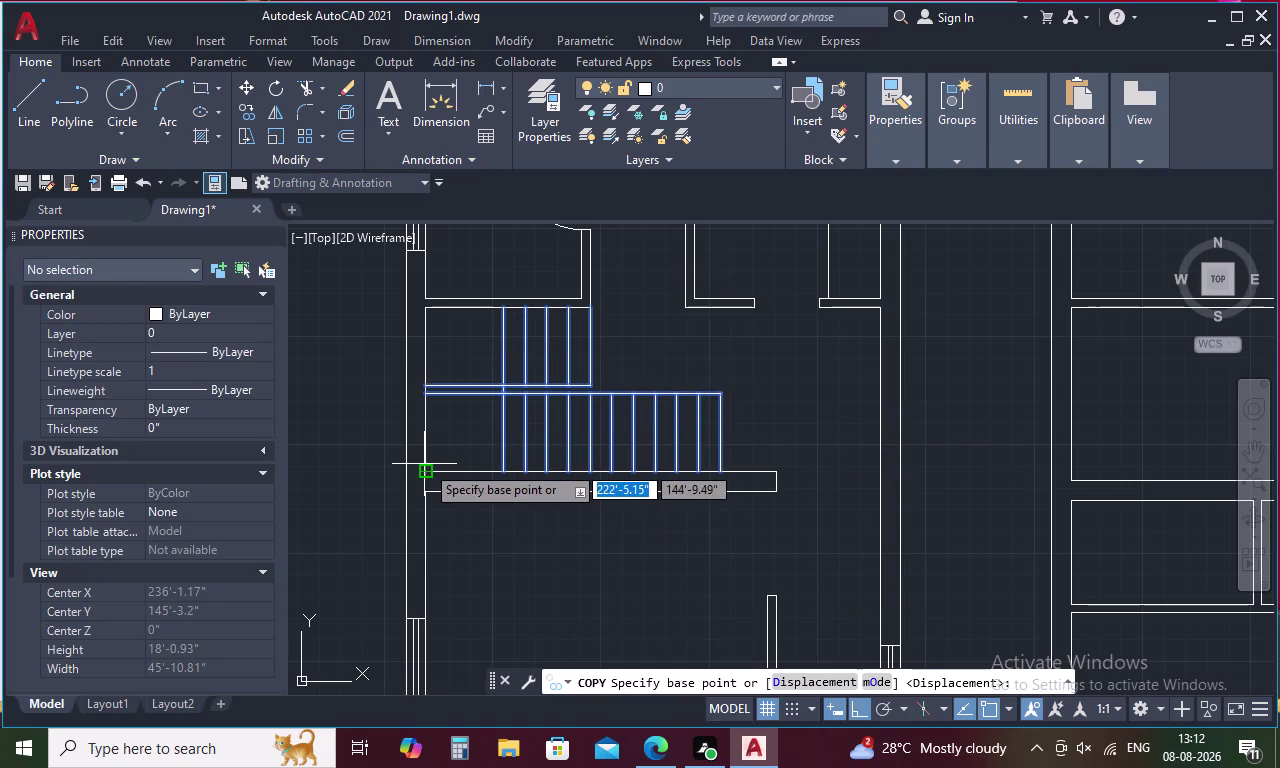
click(428, 469)
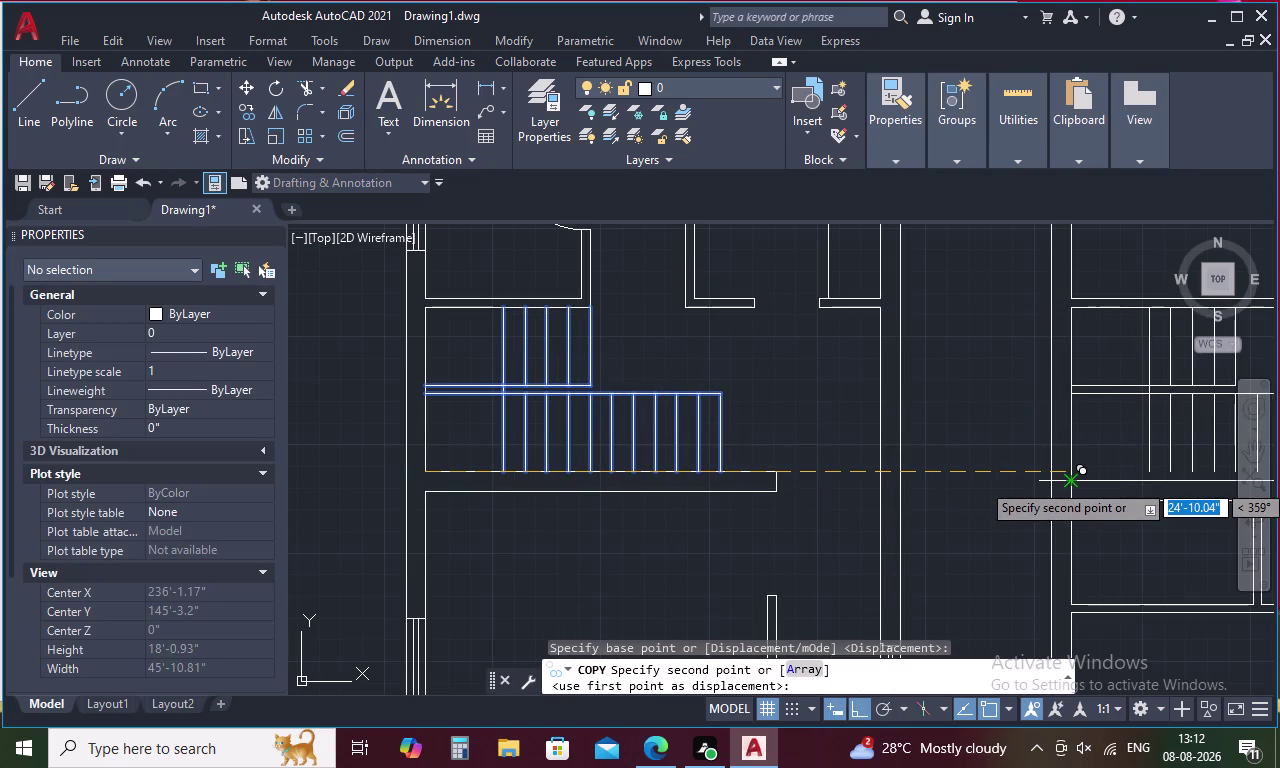
scroll(up, 3)
click(1048, 502)
scroll(down, 3)
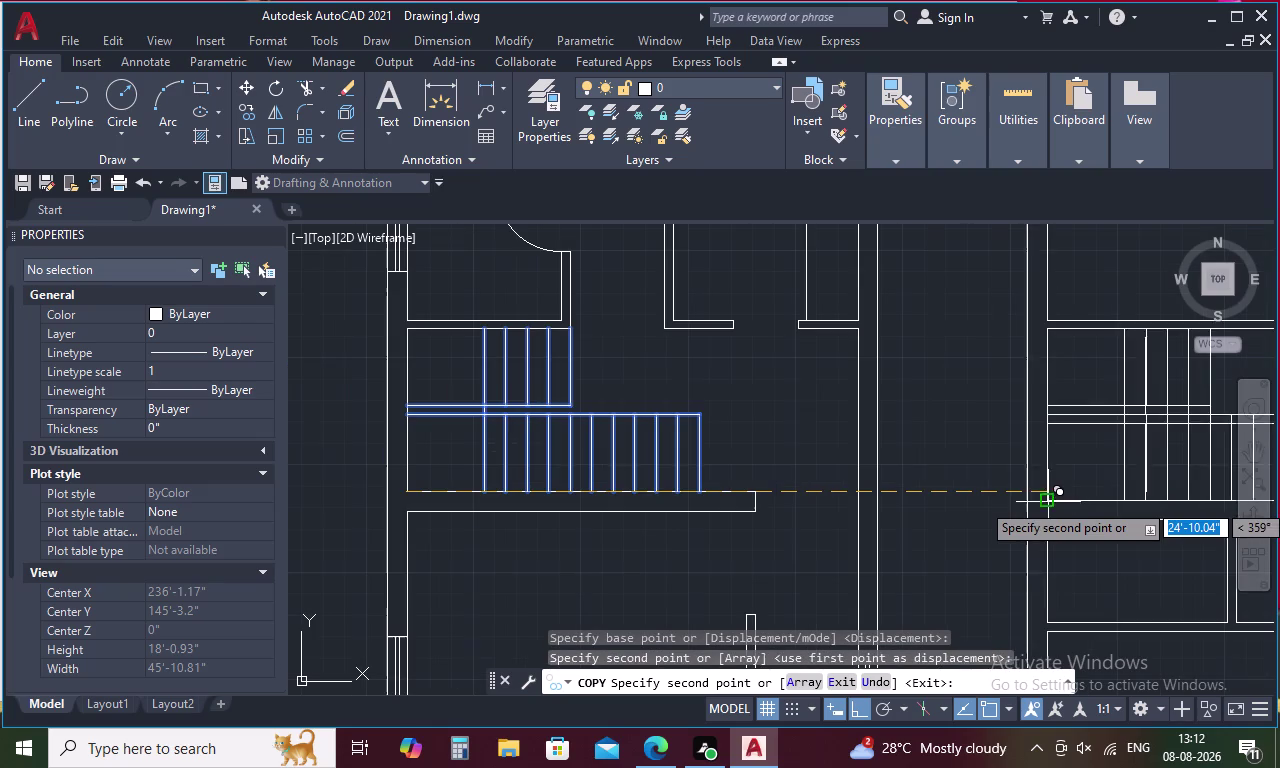
key(Escape)
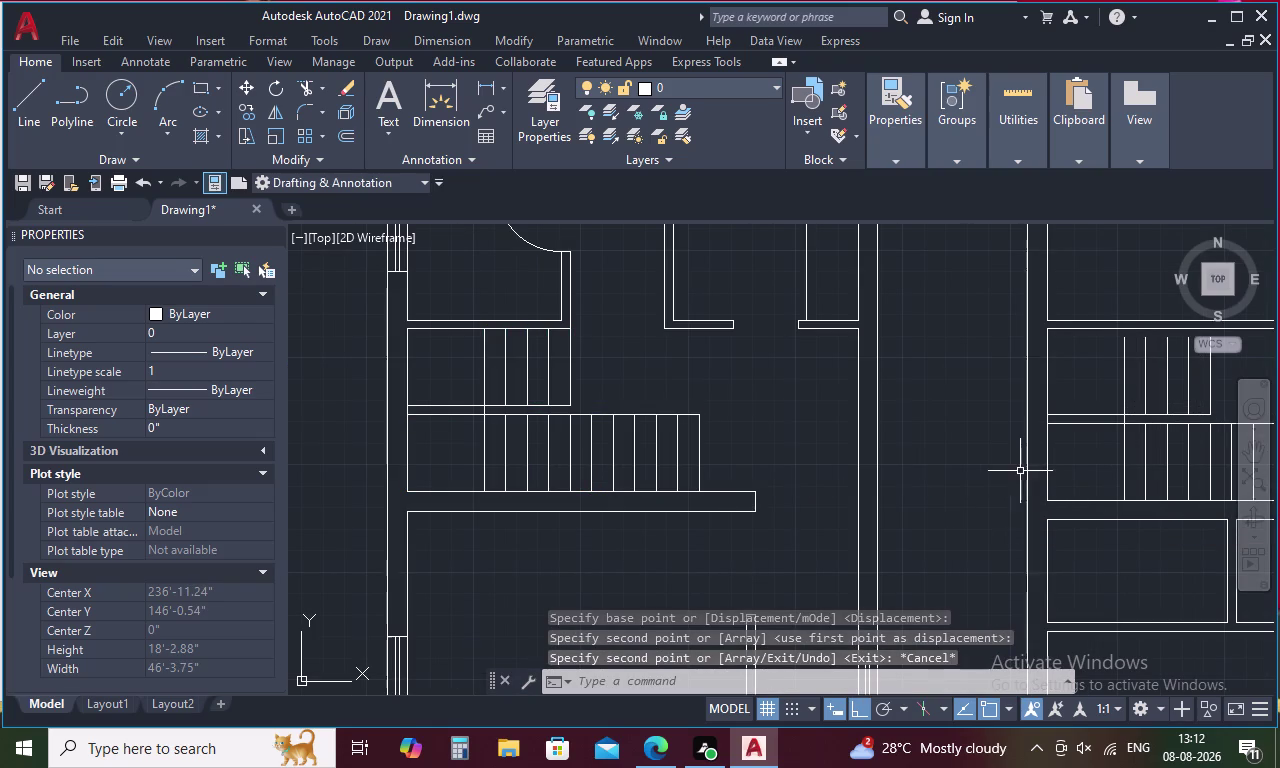
middle_drag(1020, 471, 662, 469)
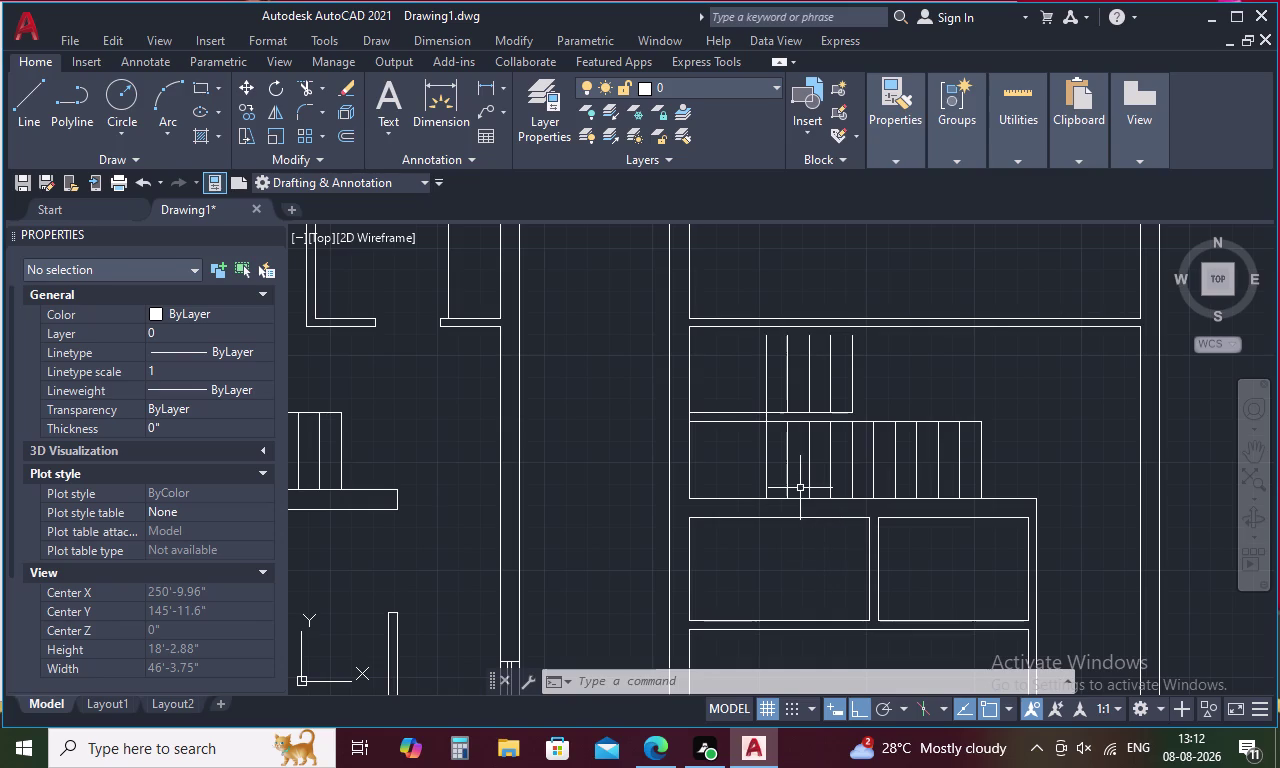
middle_drag(980, 365, 1003, 591)
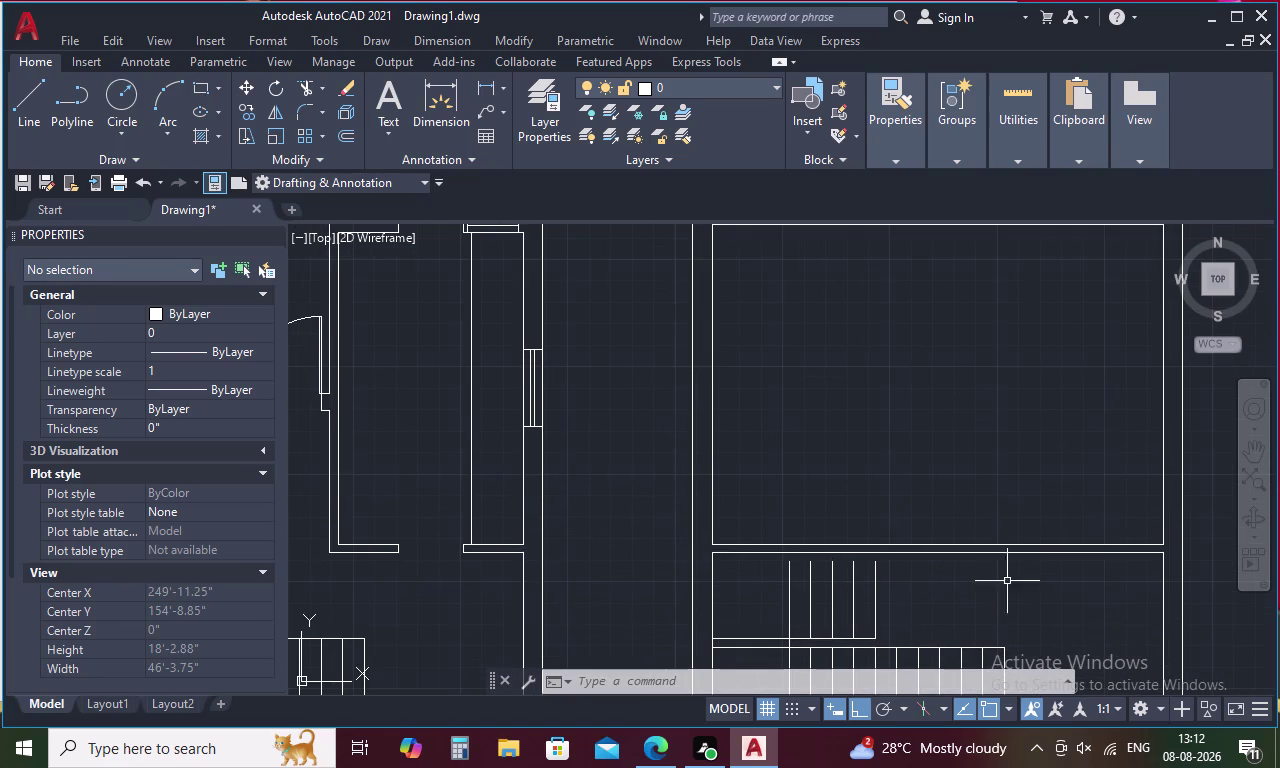
scroll(down, 3)
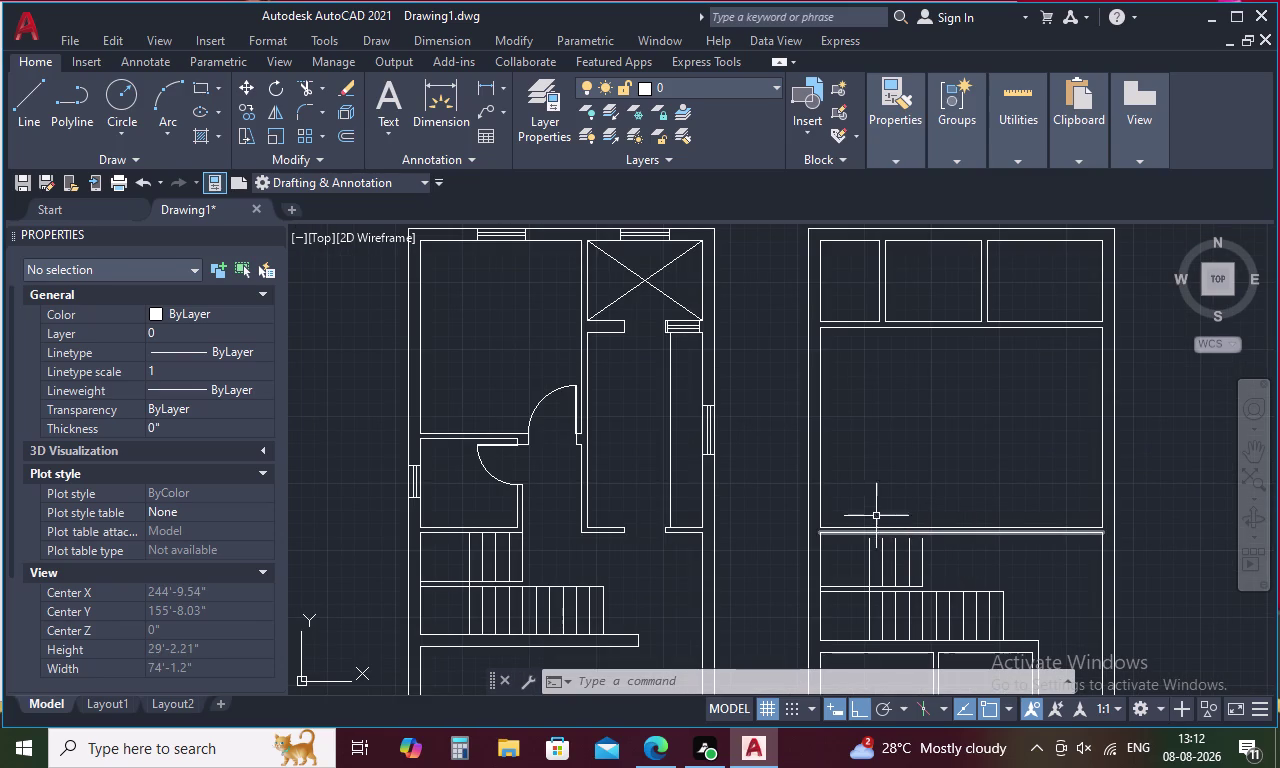
key(Escape)
key(d)
key(i)
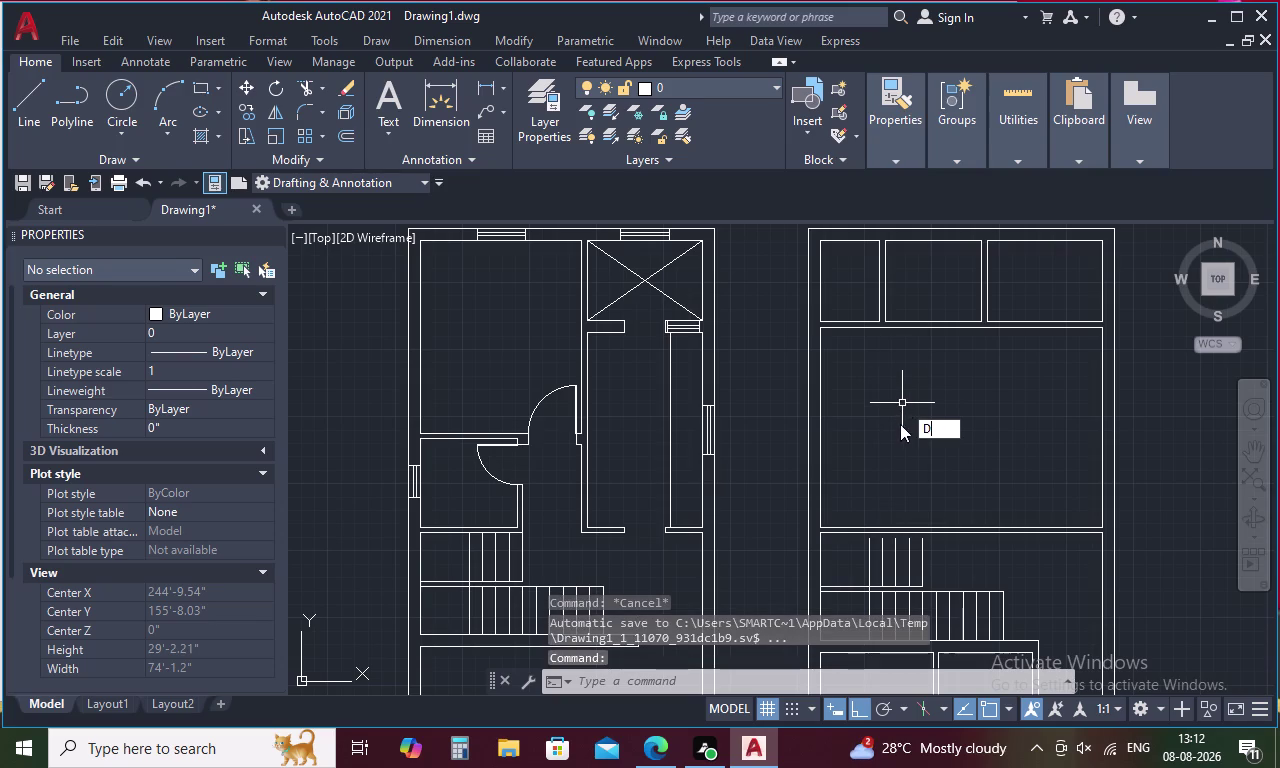
key(space)
click(820, 327)
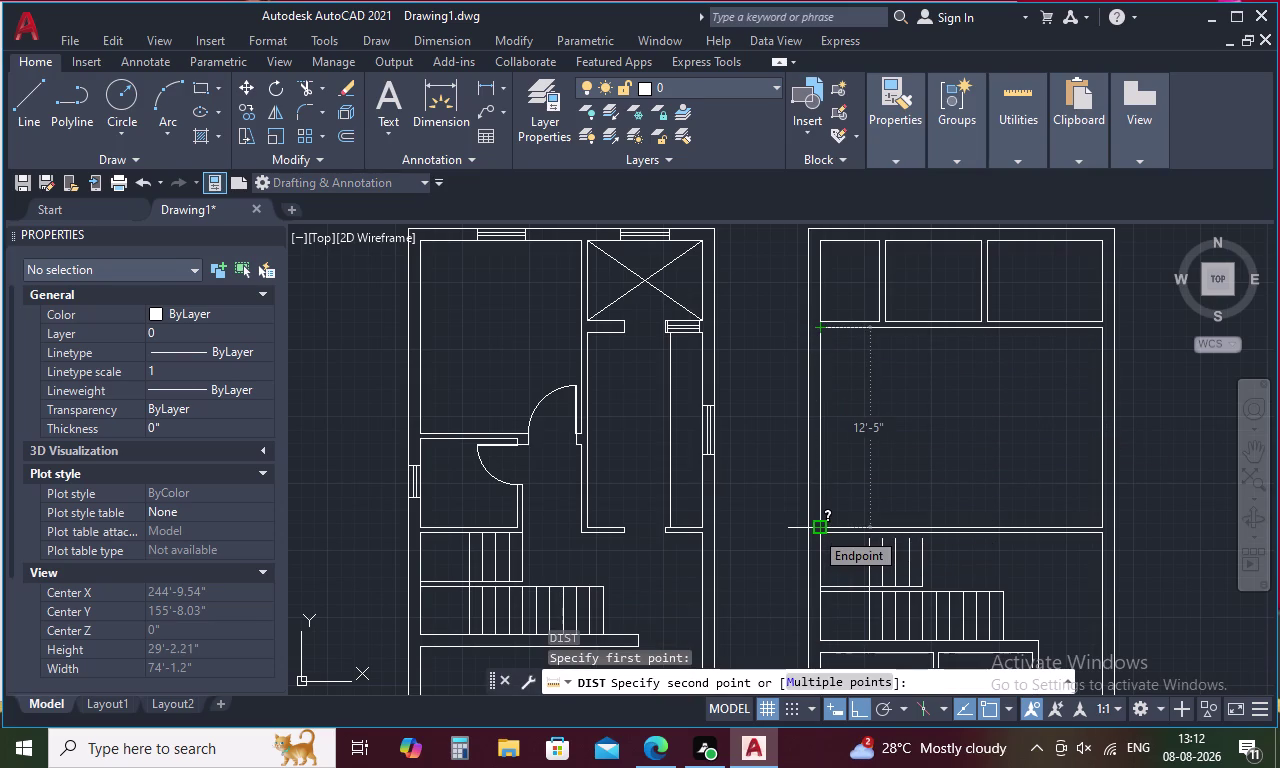
key(F1)
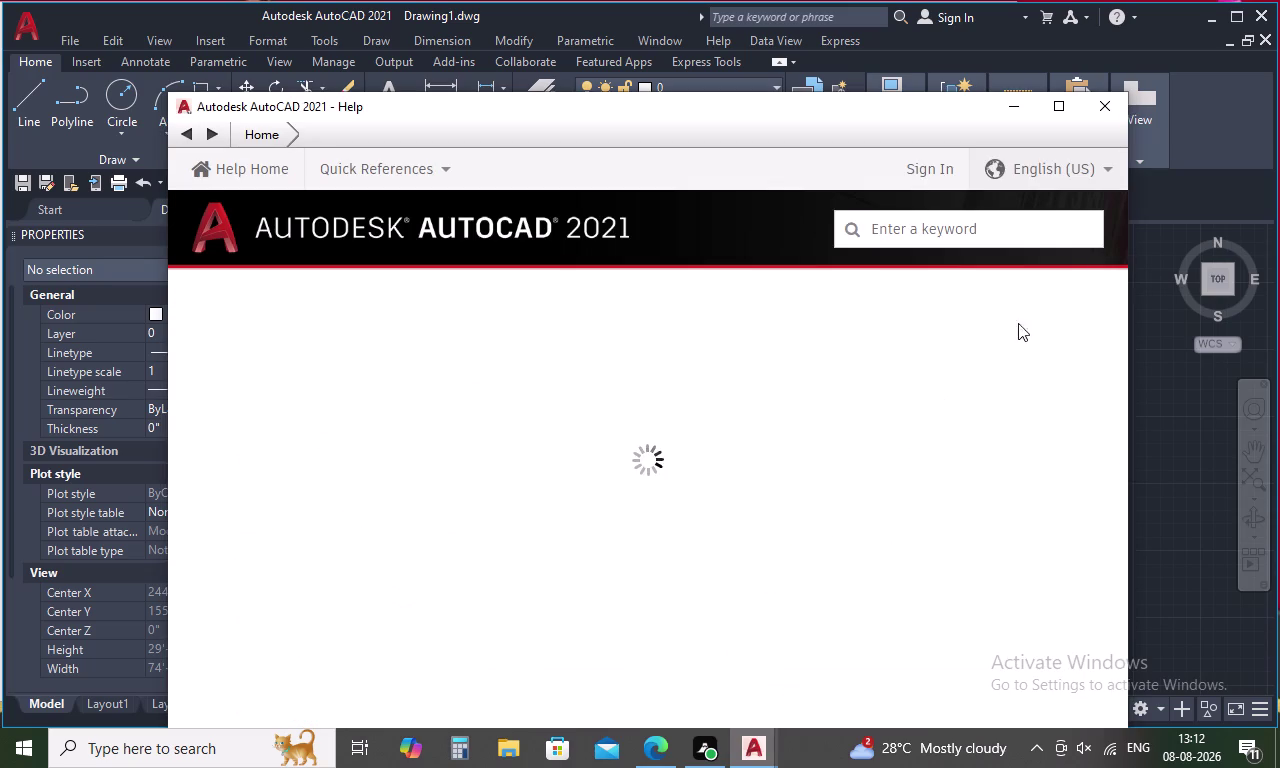
click(1112, 104)
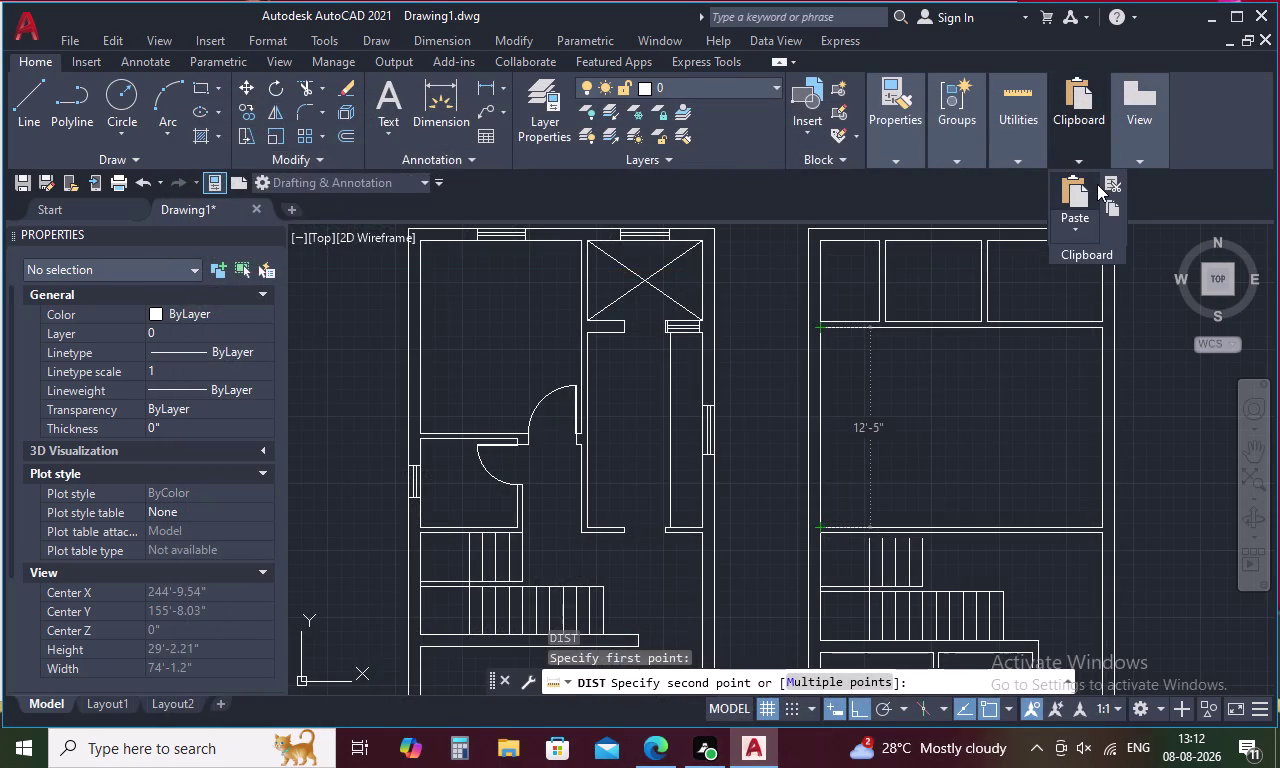
key(space)
key(space)
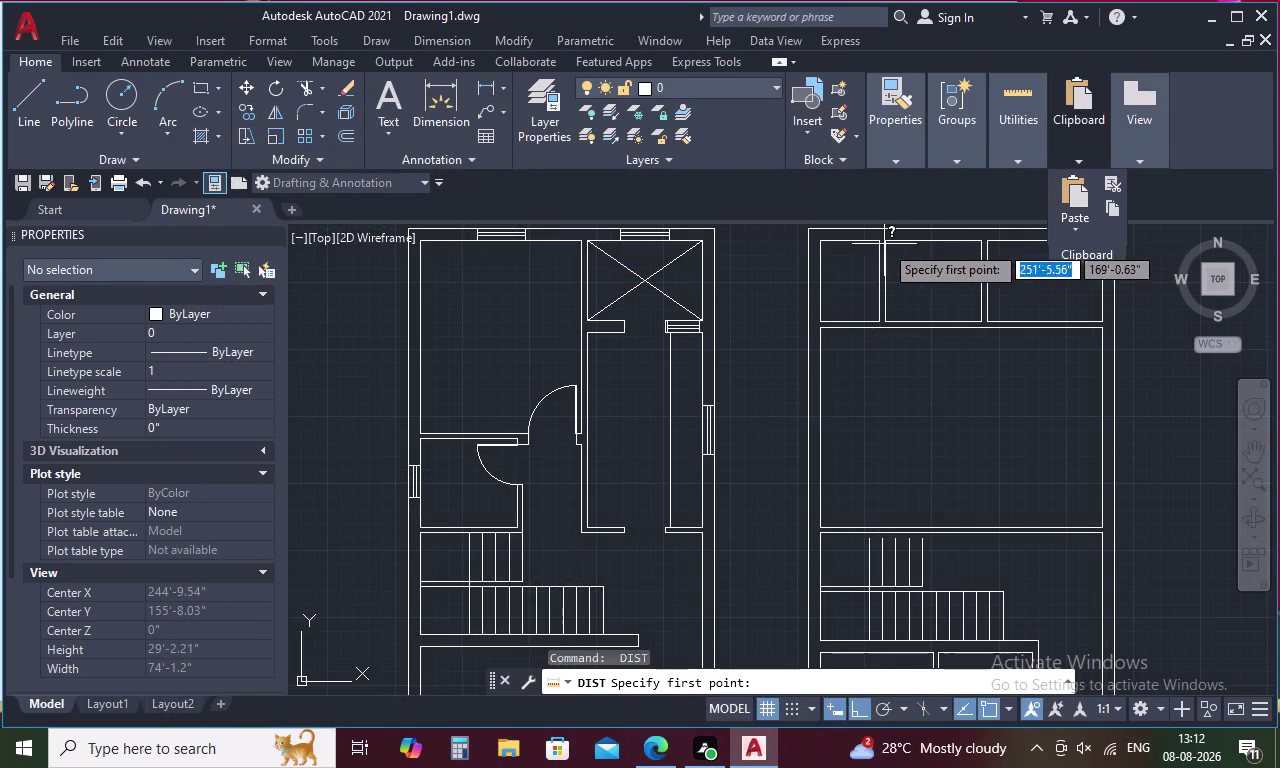
click(825, 244)
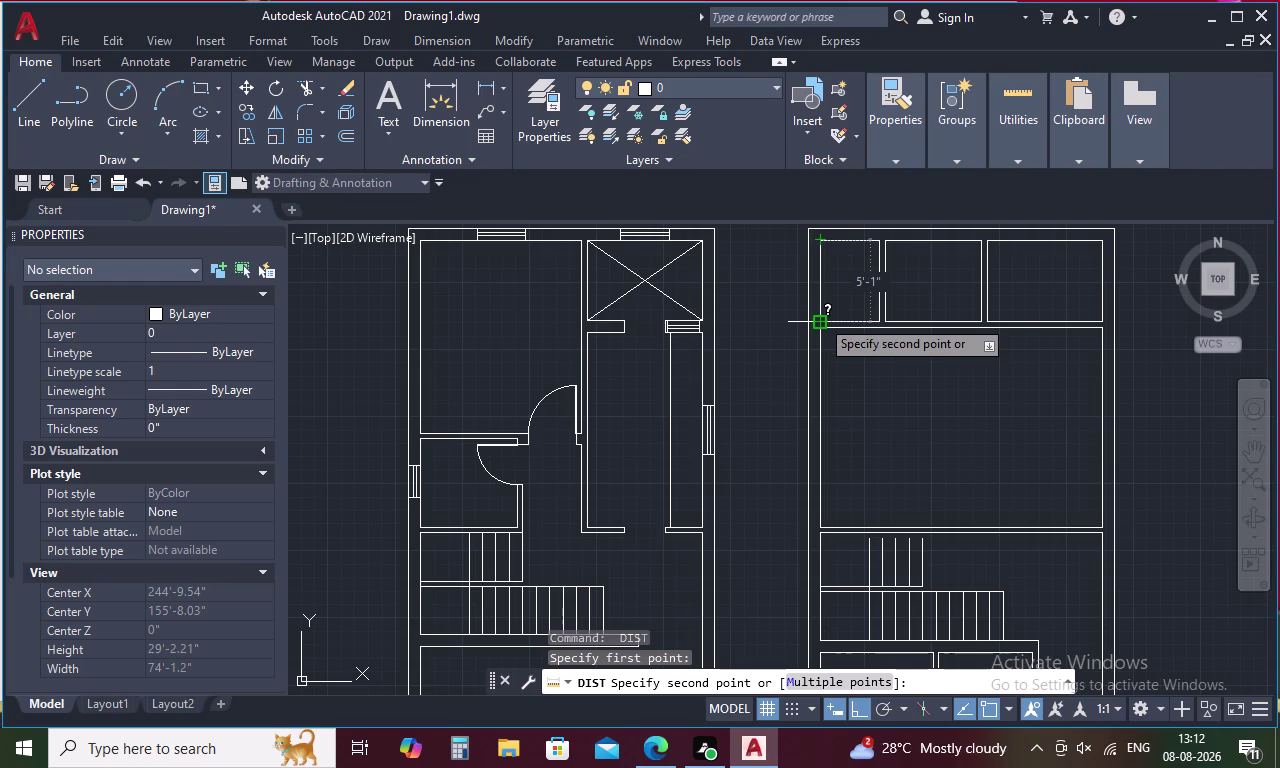
key(Escape)
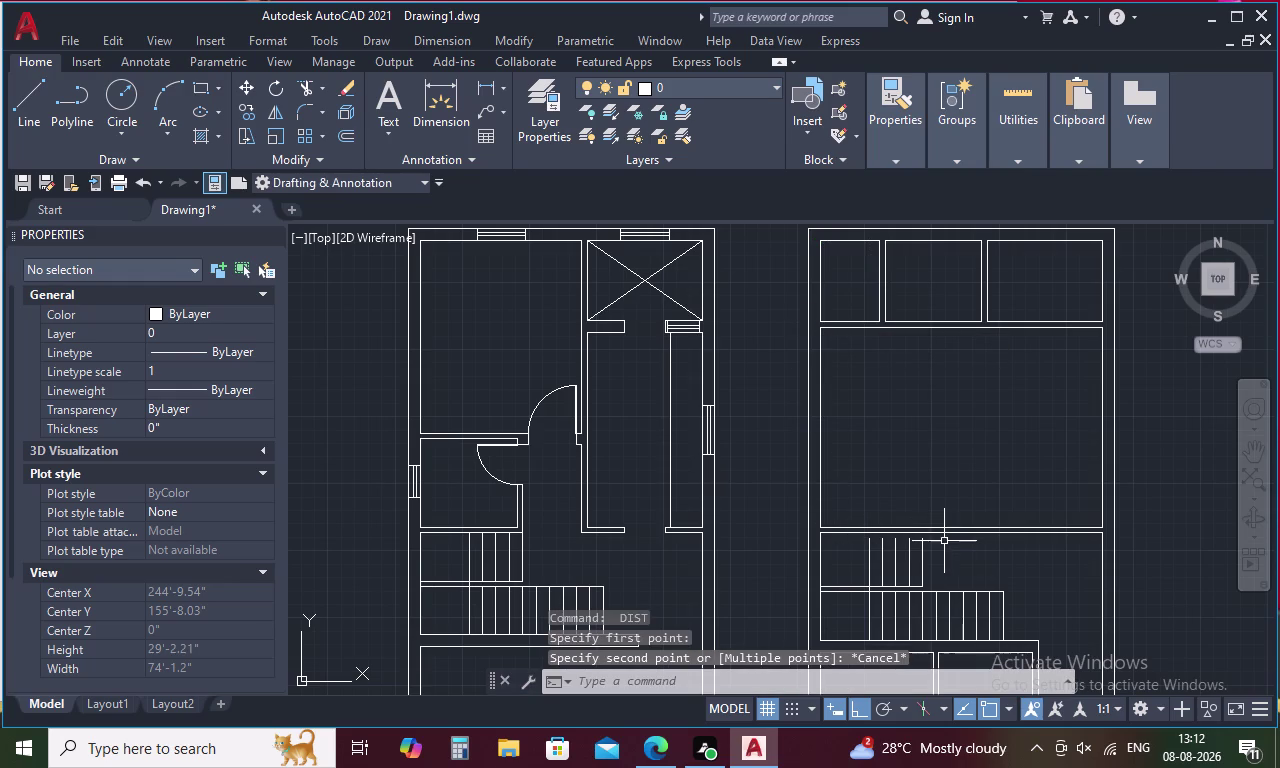
key(e)
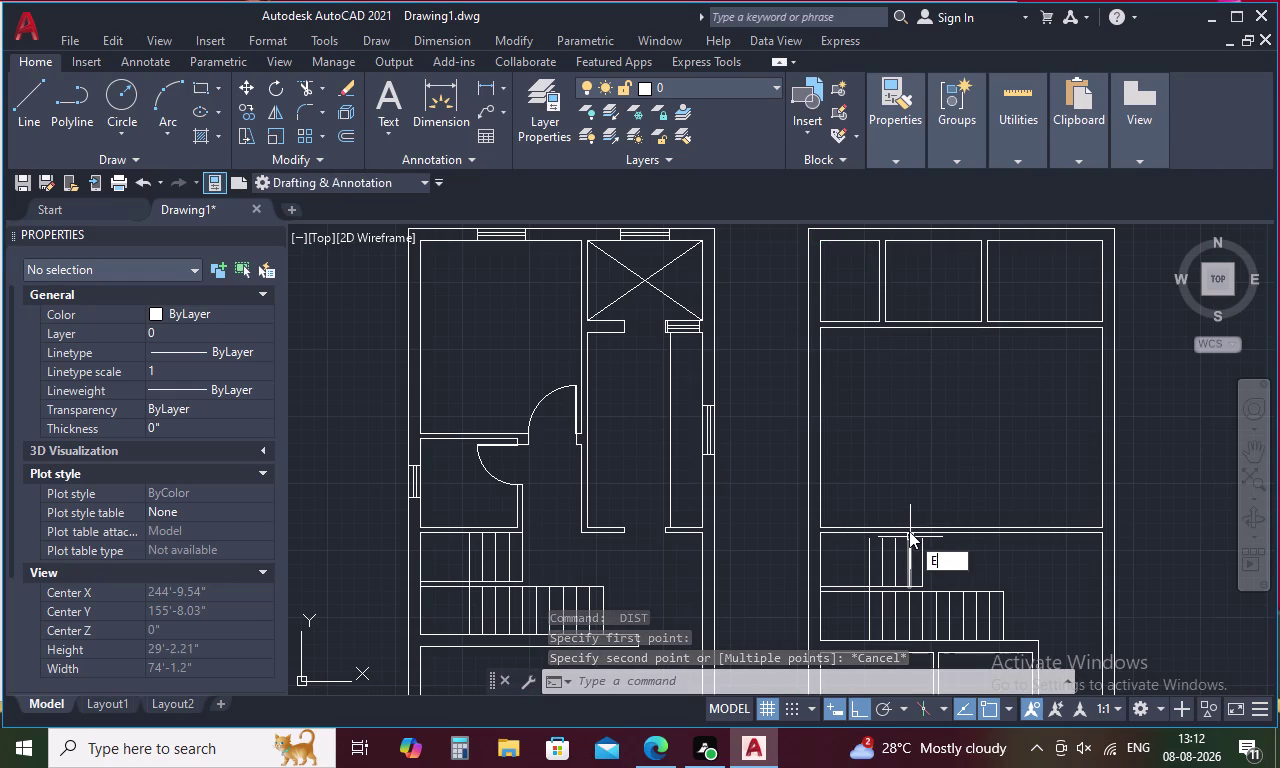
Extend the five stair lines in the right plan to their boundary.
text(X)
key(space)
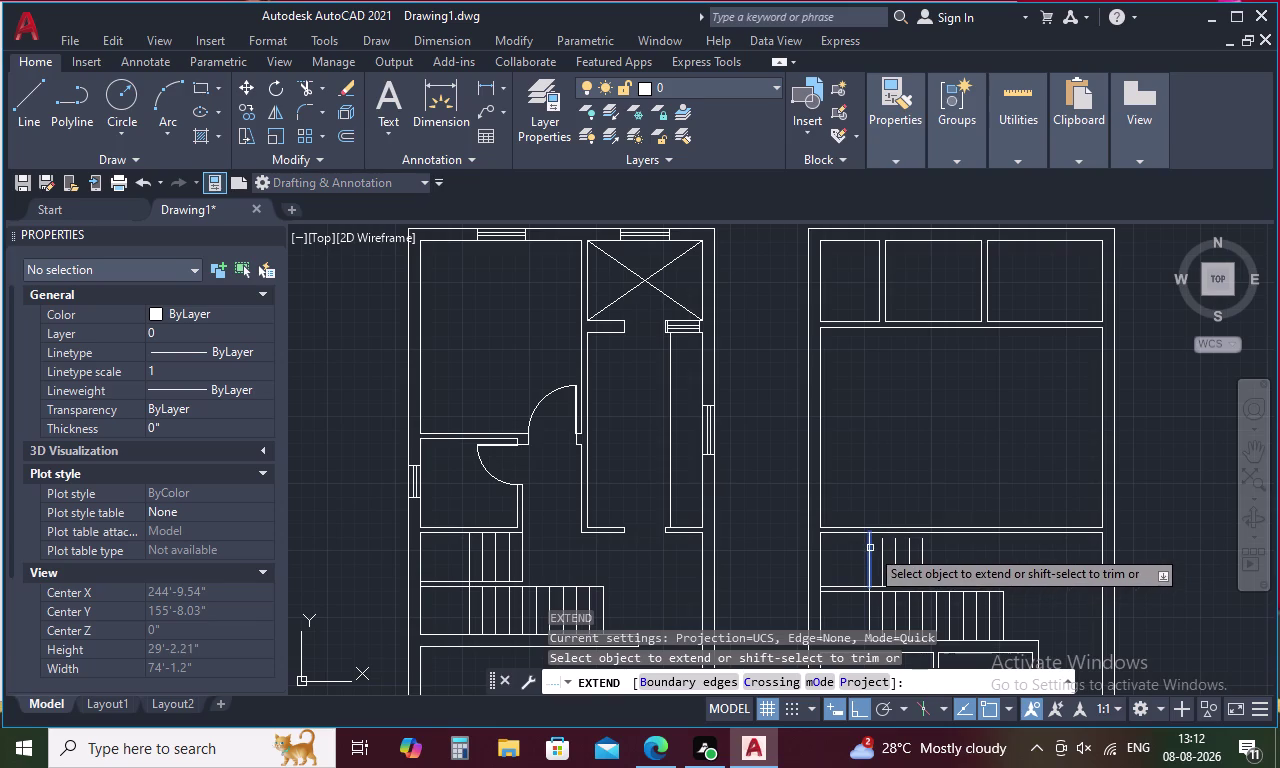
click(870, 548)
click(895, 547)
click(881, 553)
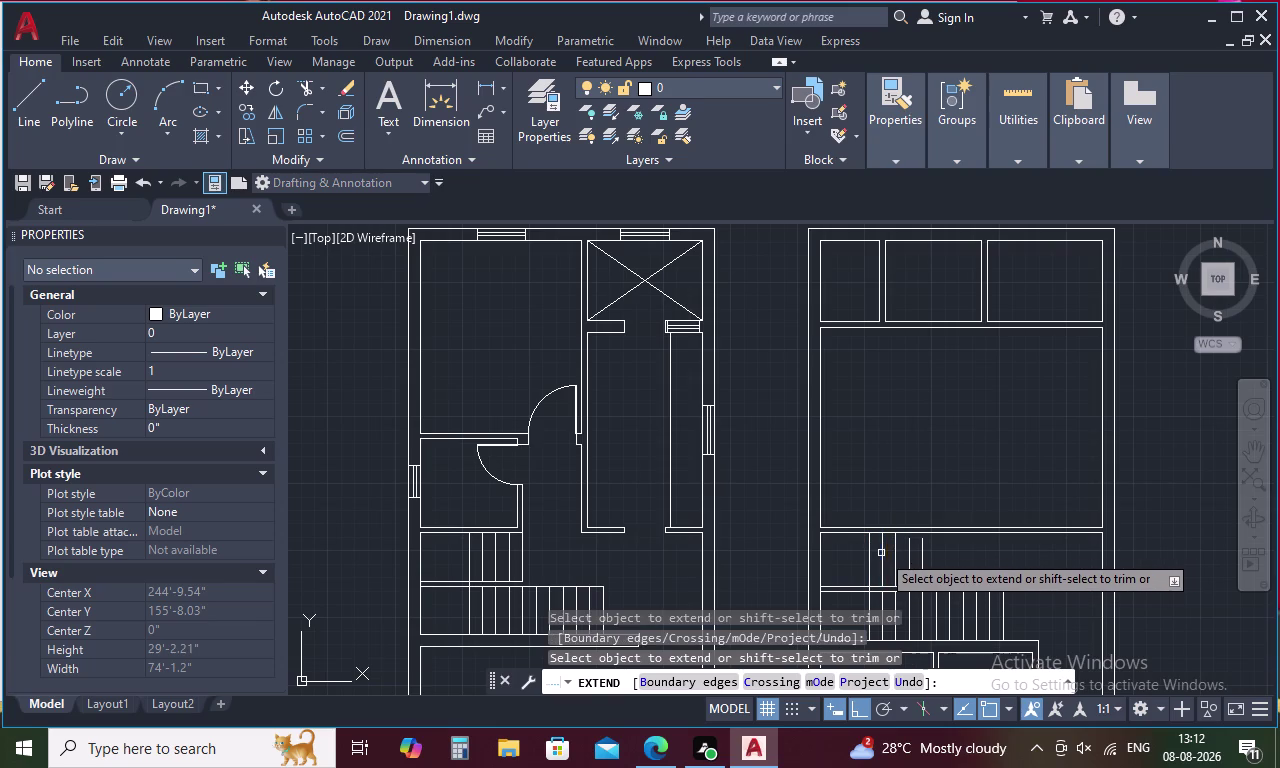
click(922, 552)
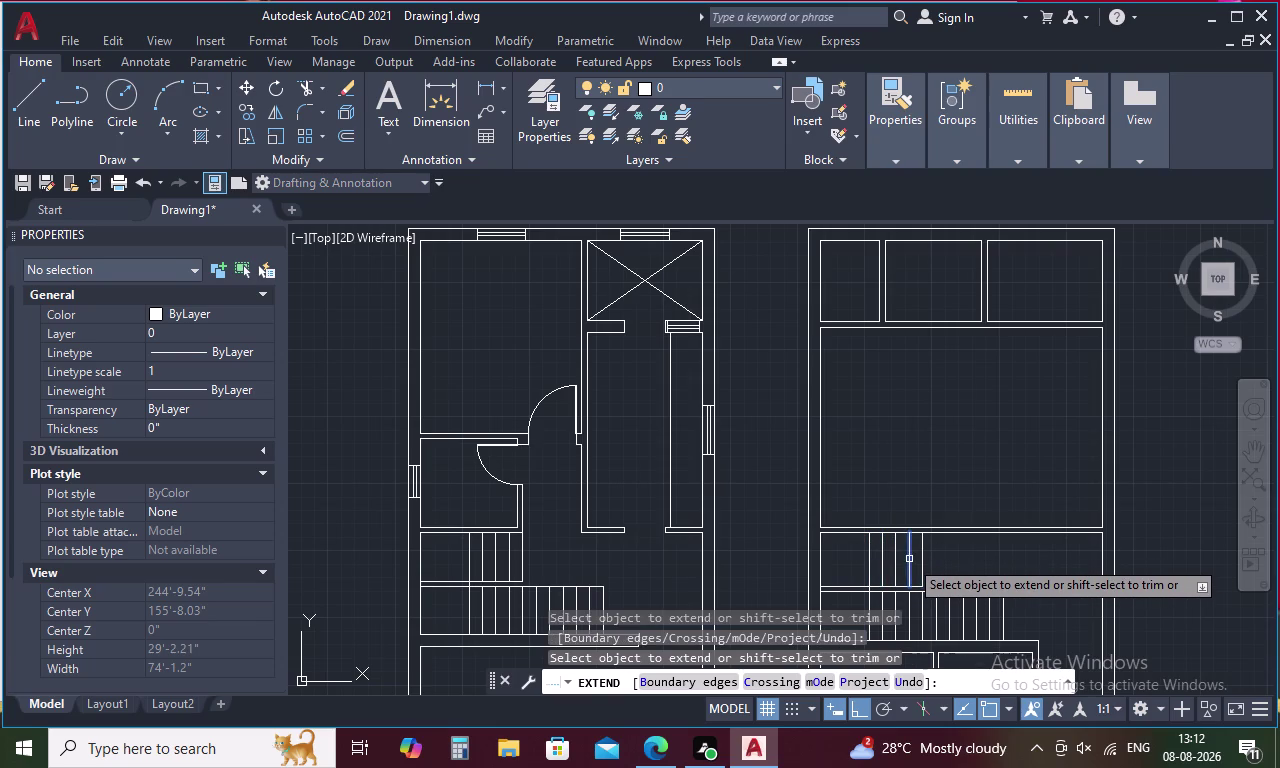
click(909, 559)
key(Escape)
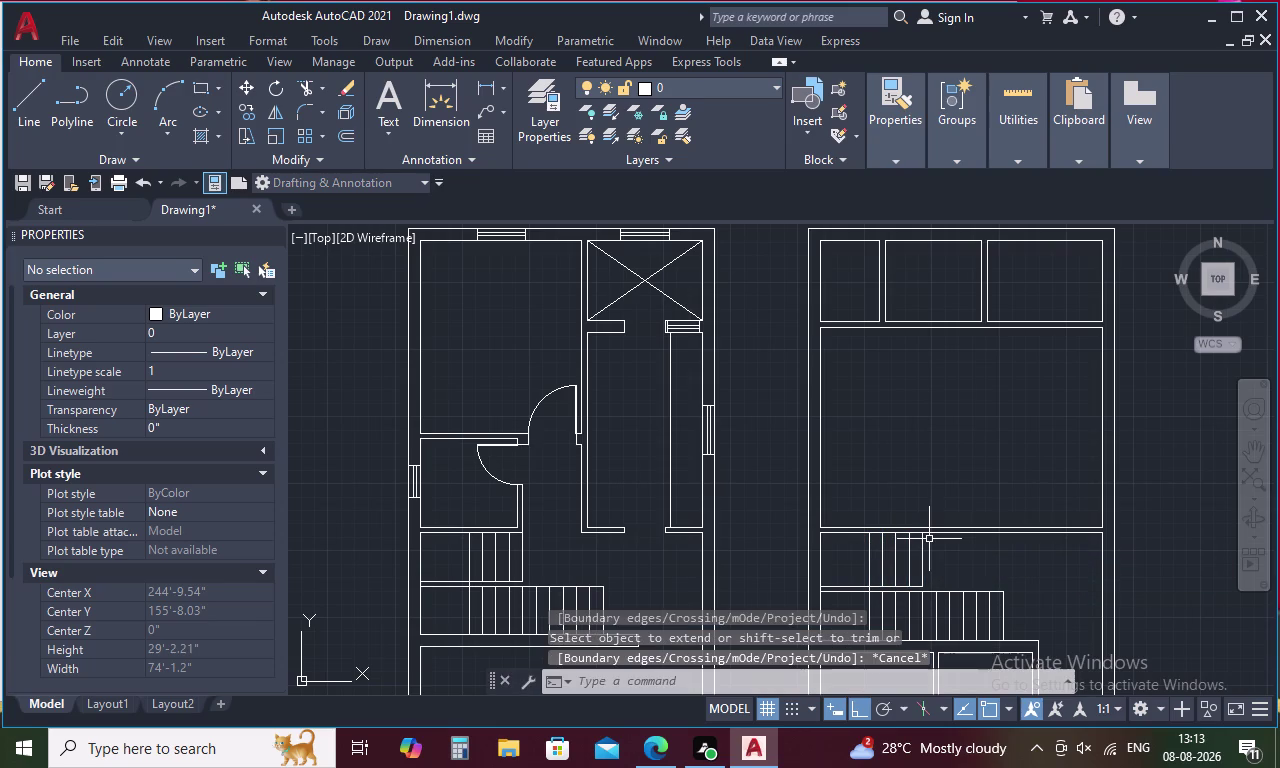
Check the roughly 6'-8" distance from the stair's lower corner with DIST.
key(d)
key(i)
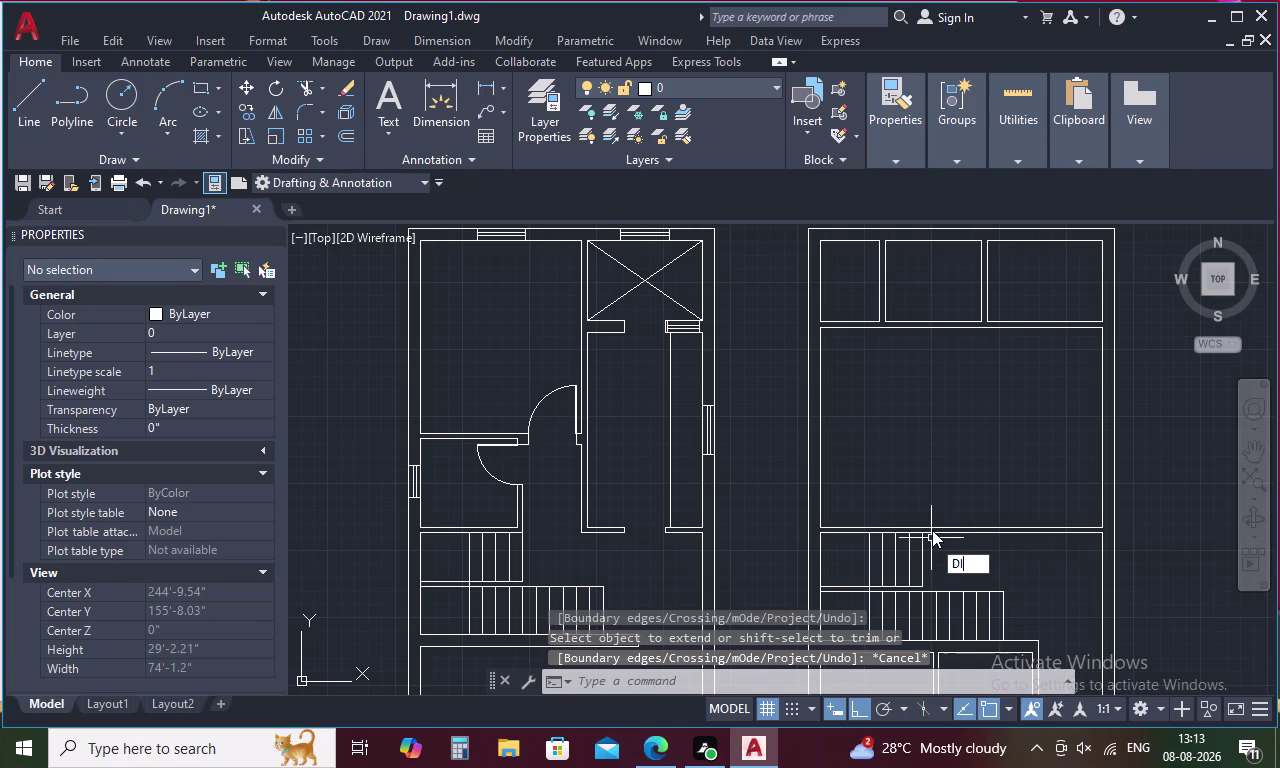
key(space)
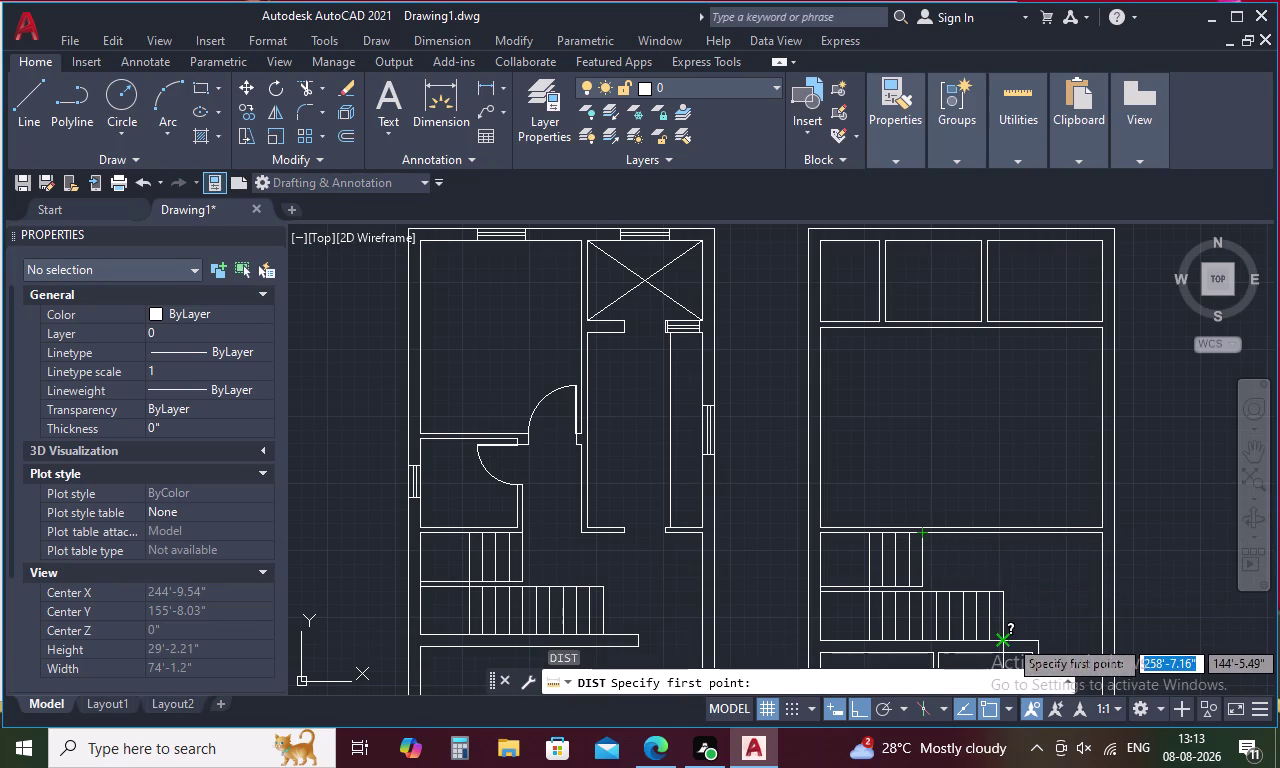
click(1003, 636)
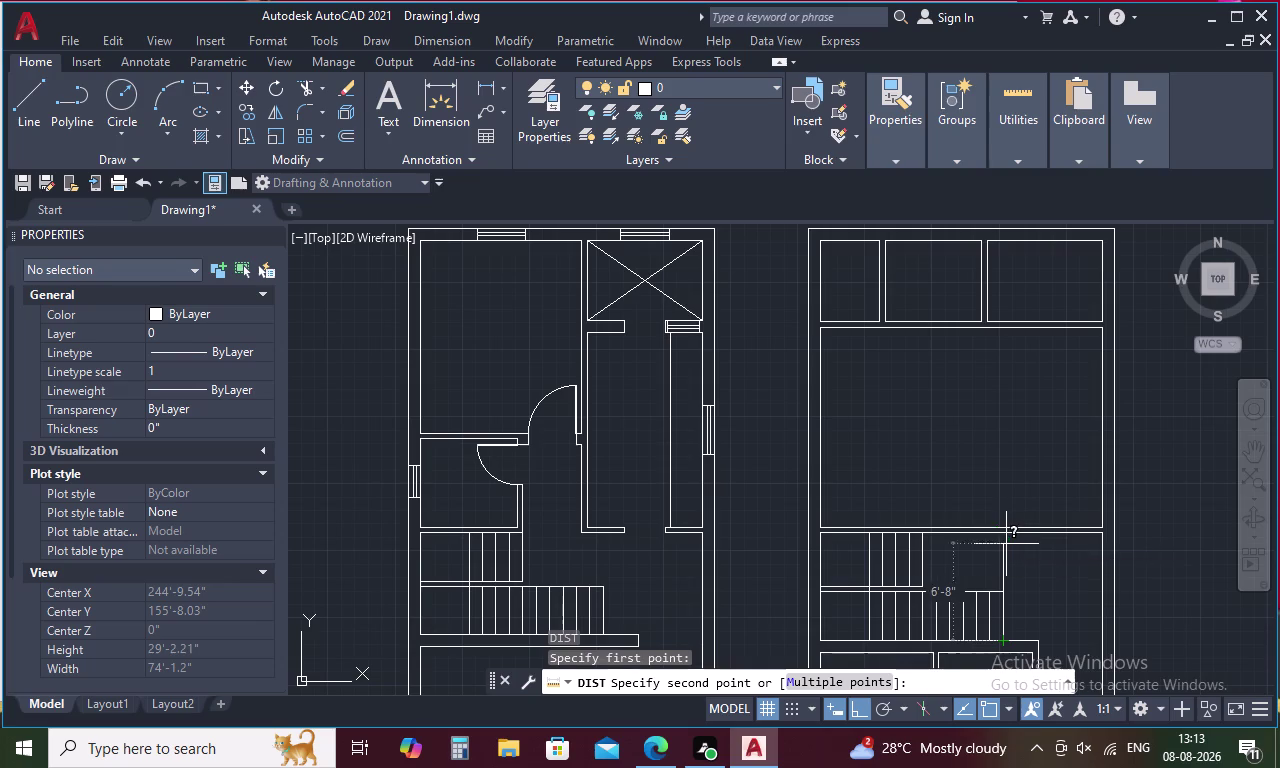
key(Escape)
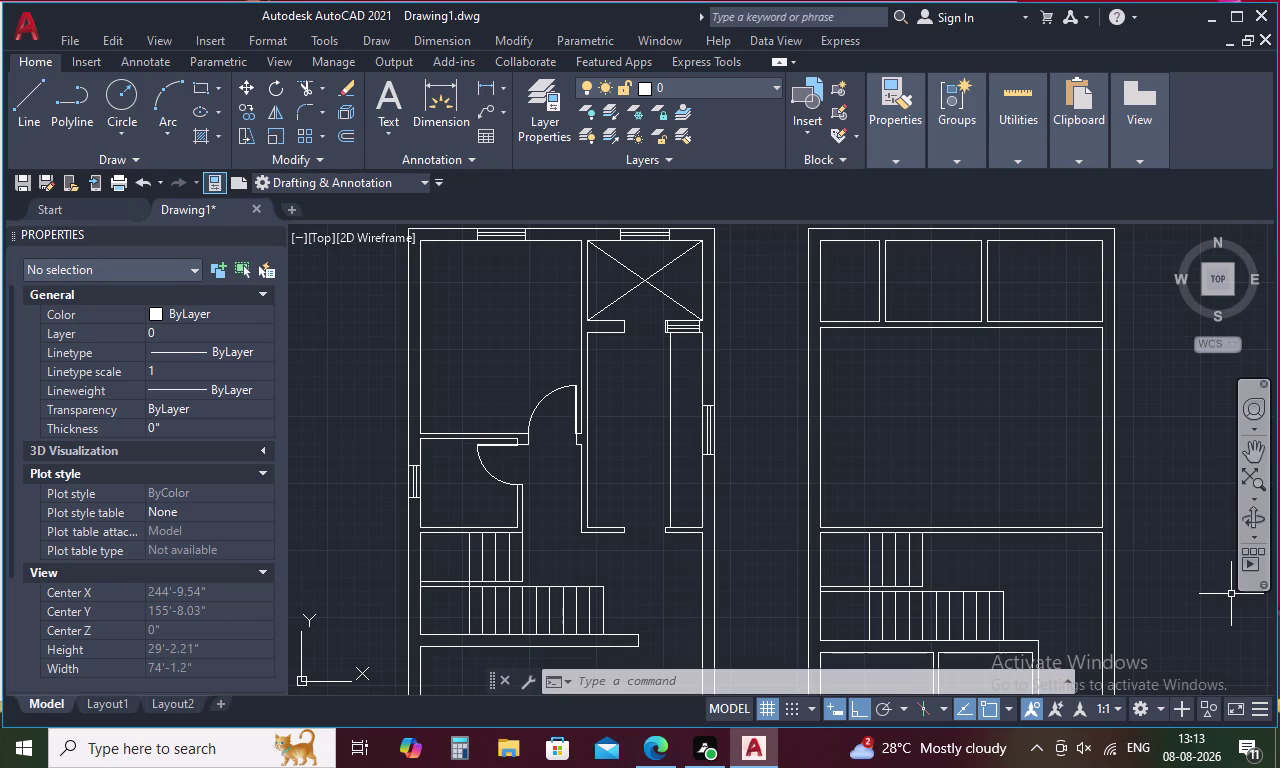
scroll(down, 3)
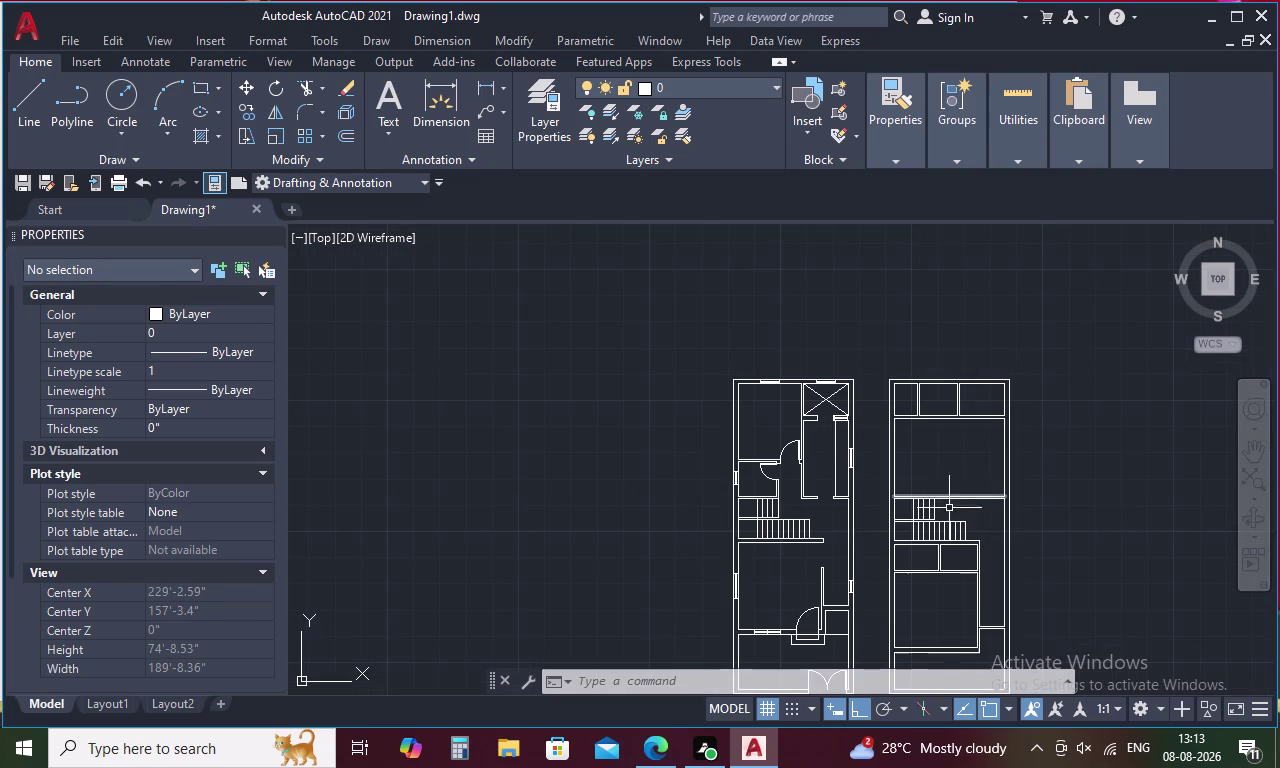
scroll(up, 3)
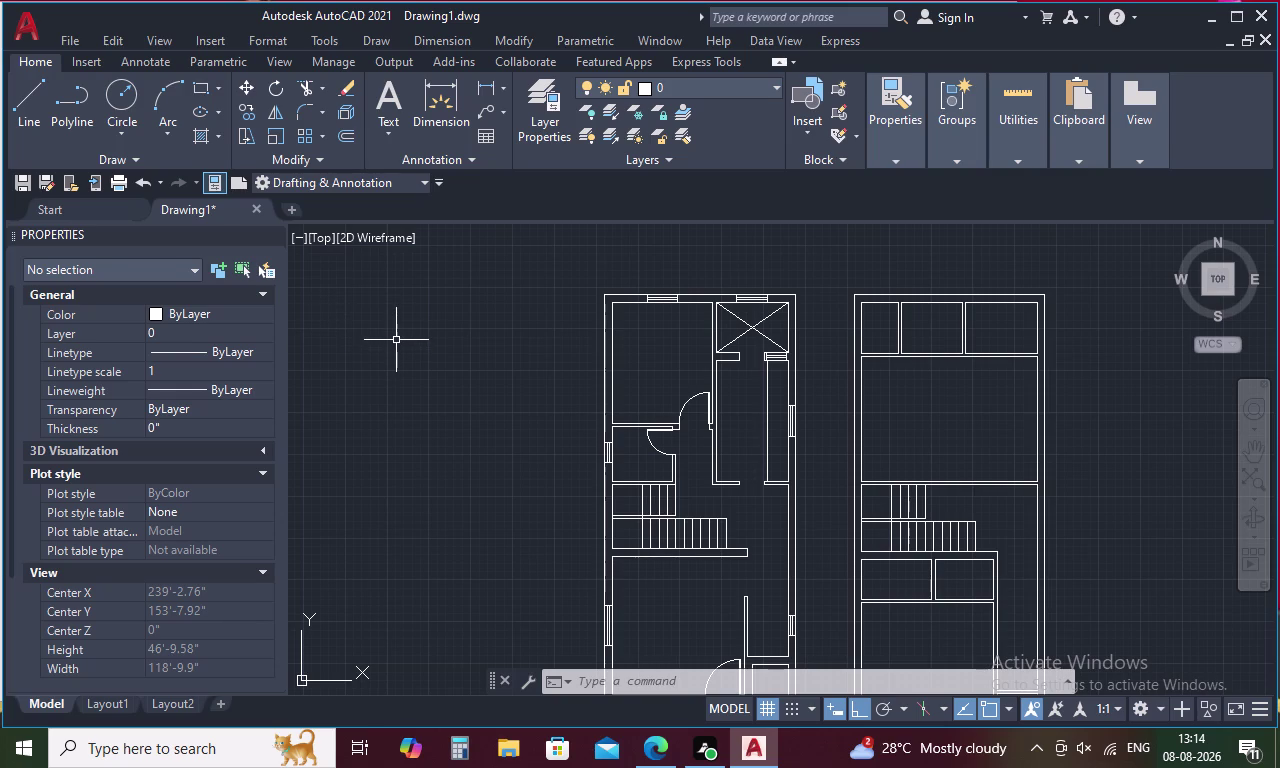
middle_drag(540, 369, 539, 312)
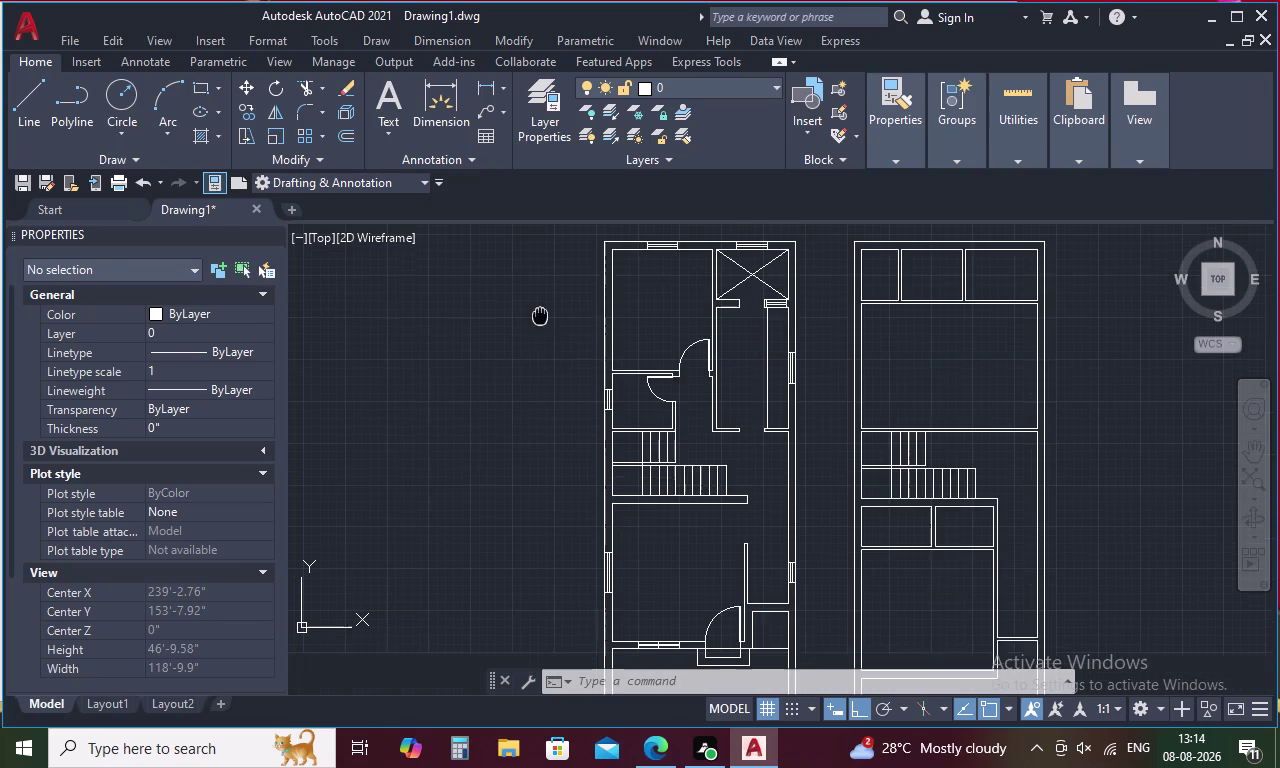
middle_drag(539, 312, 539, 308)
scroll(down, 3)
middle_drag(535, 307, 447, 352)
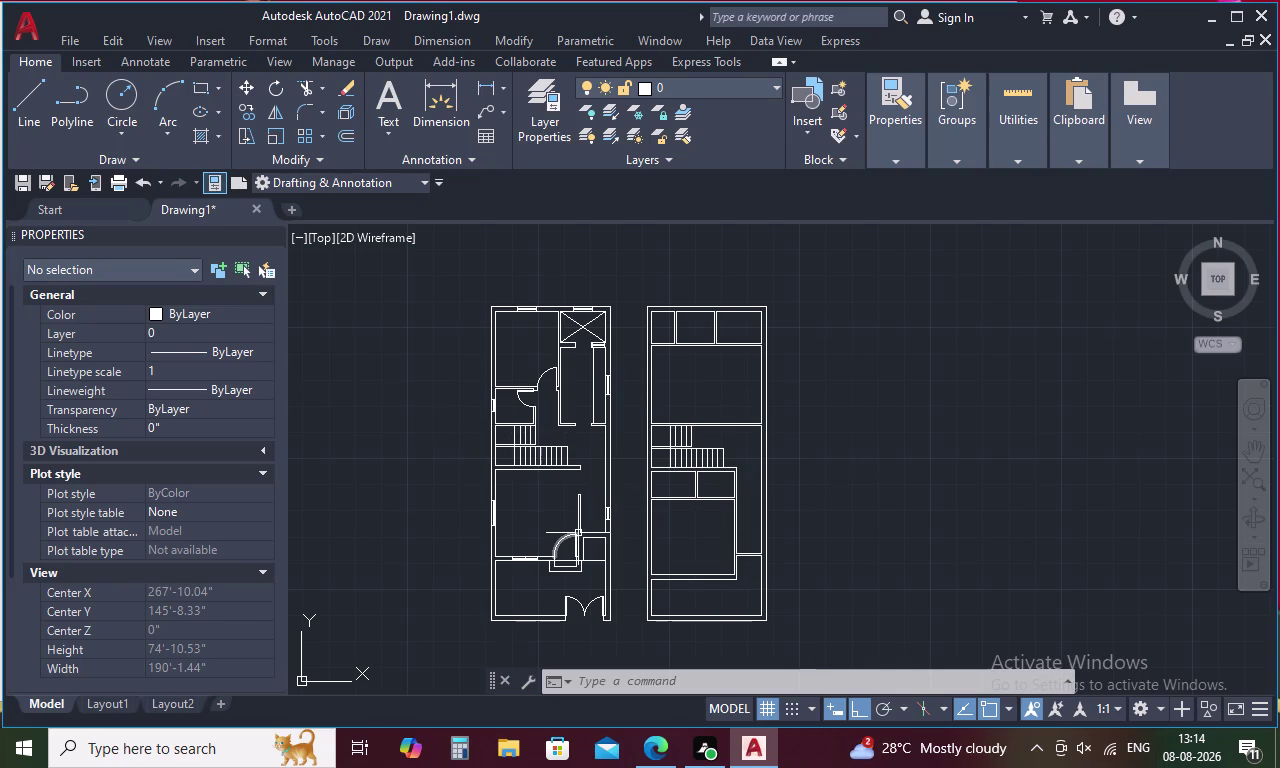
scroll(up, 3)
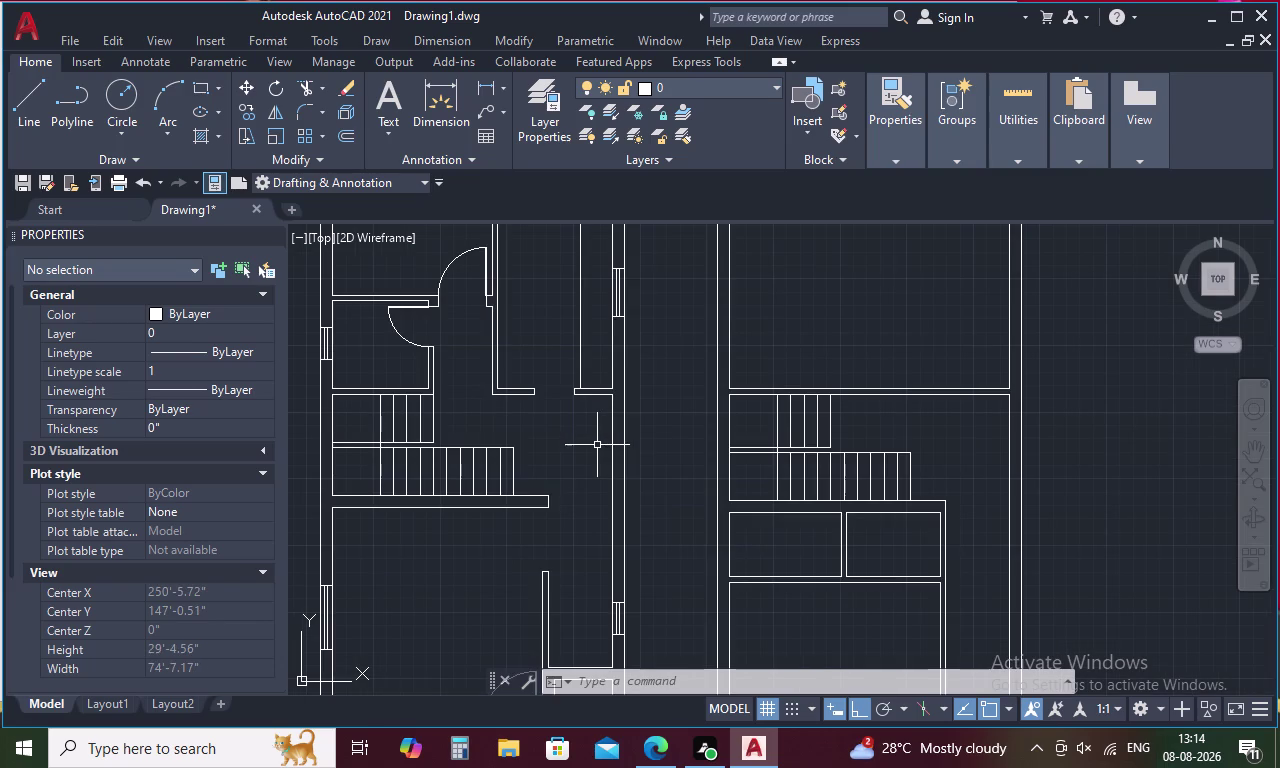
Extend the short horizontal line by the stair to two successive walls with EX.
key(Escape)
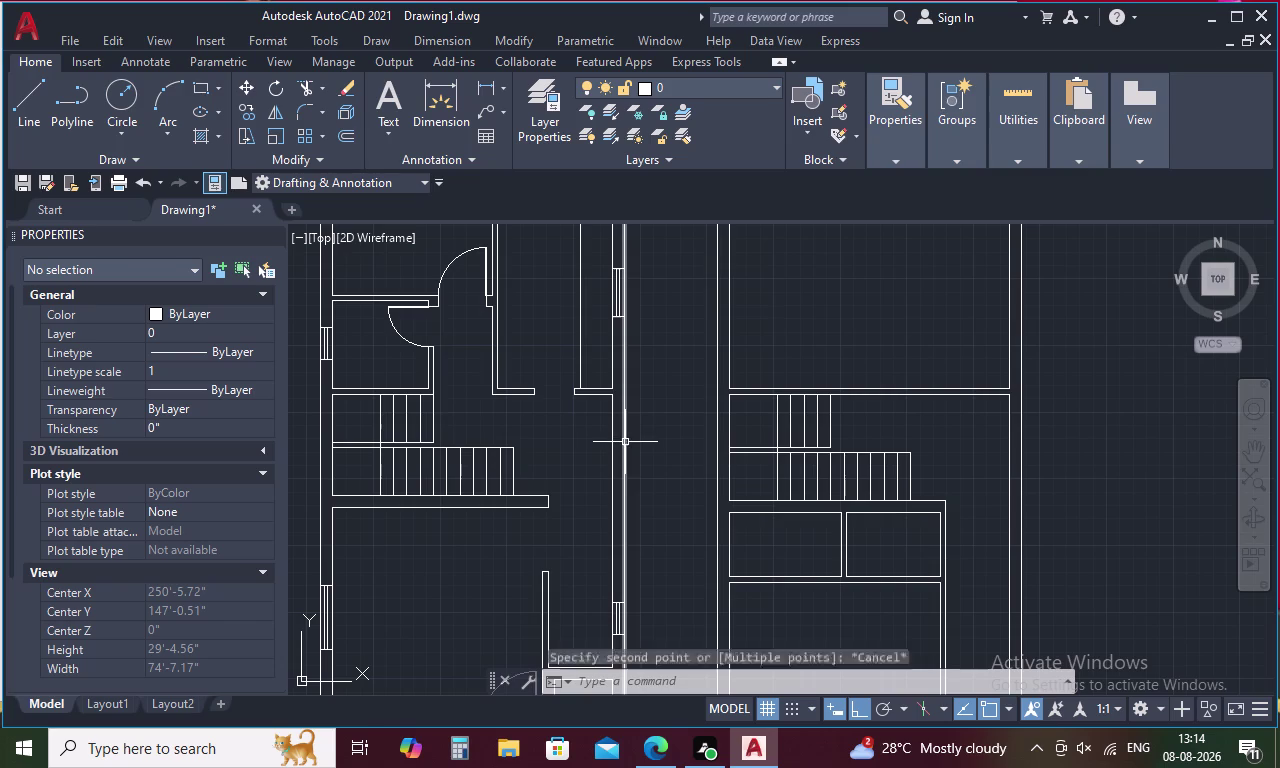
key(e)
key(x)
key(space)
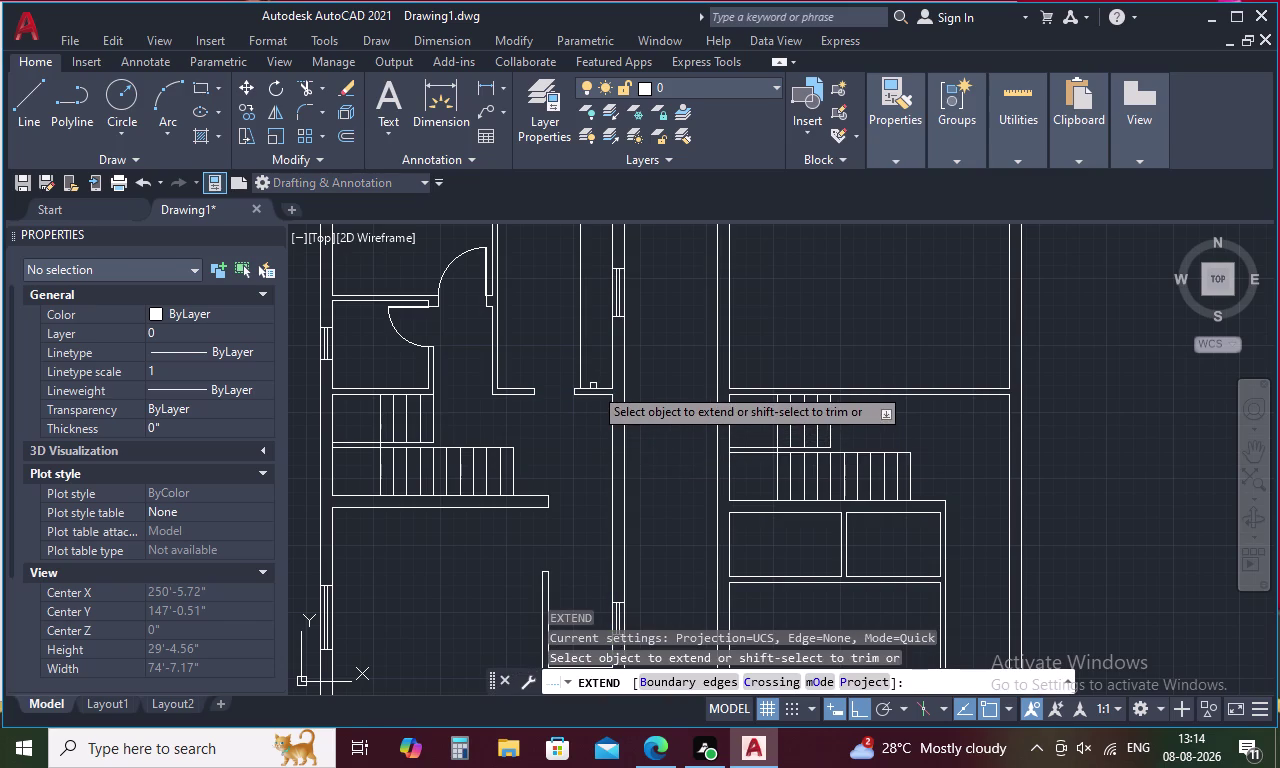
click(601, 389)
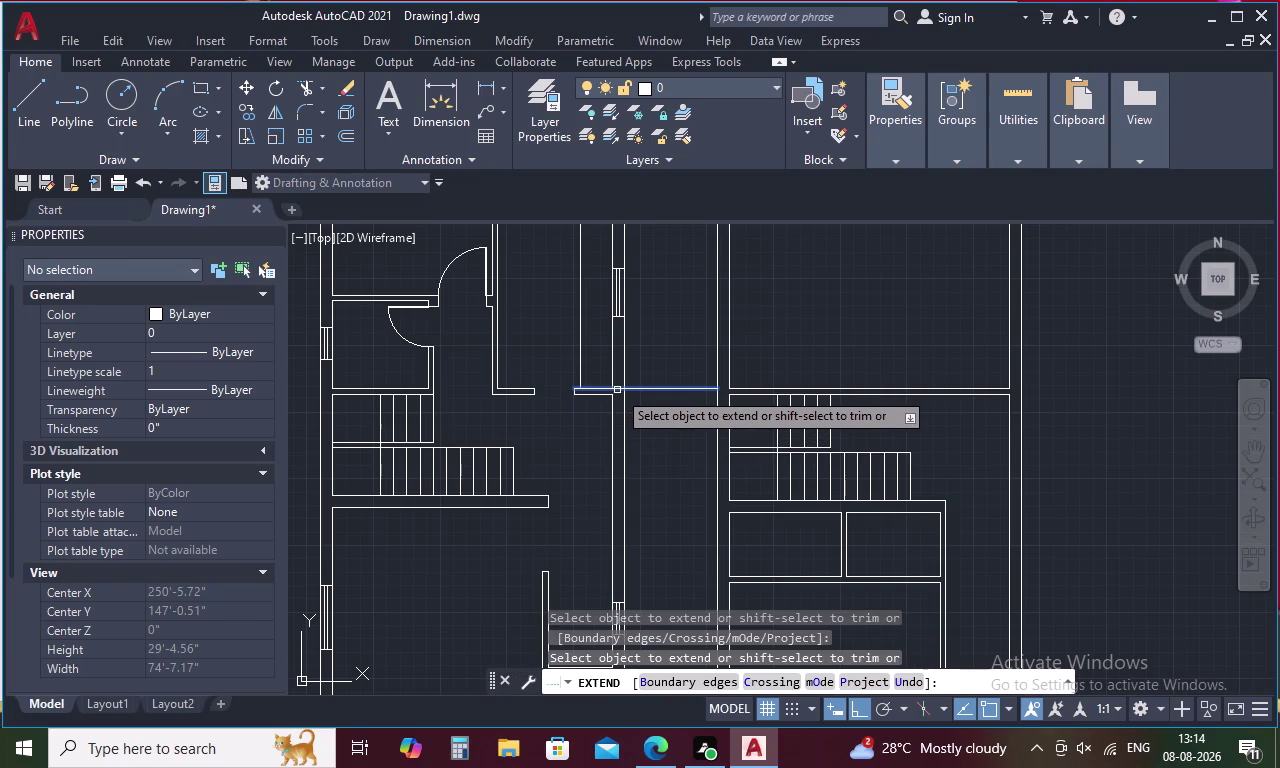
click(617, 390)
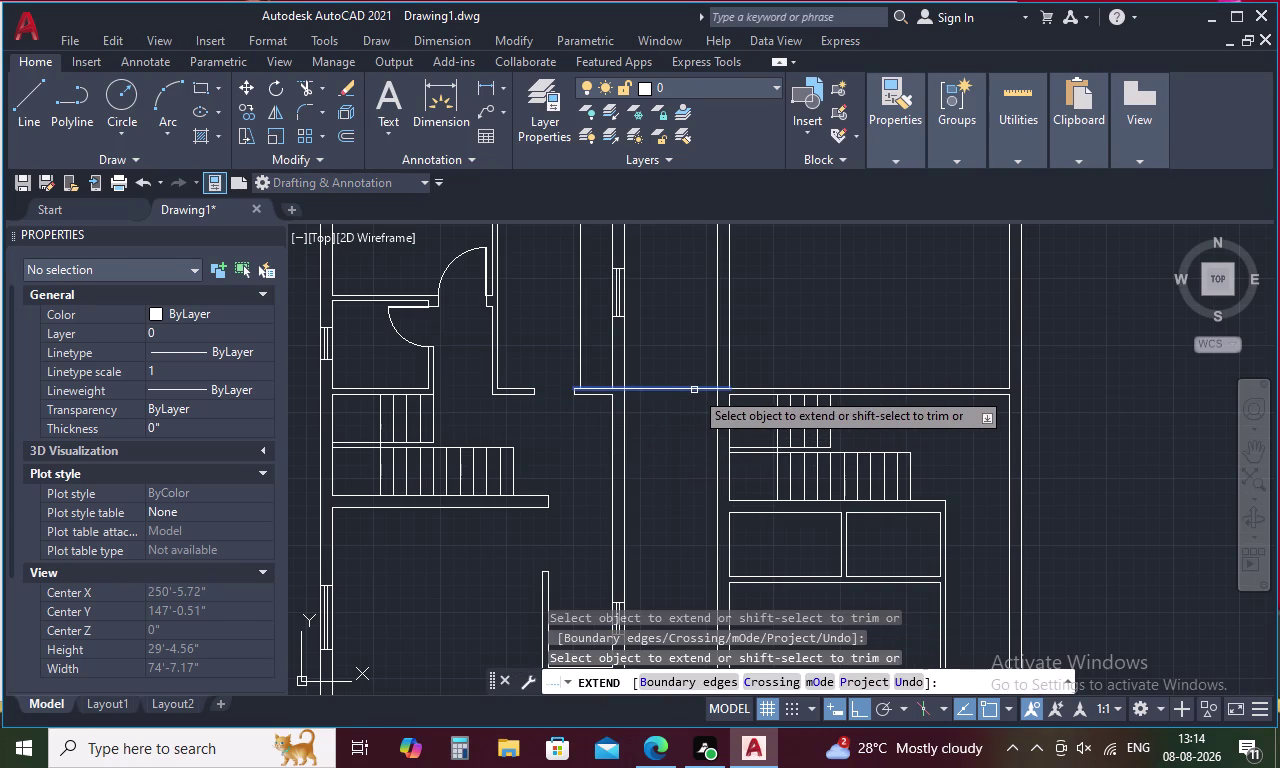